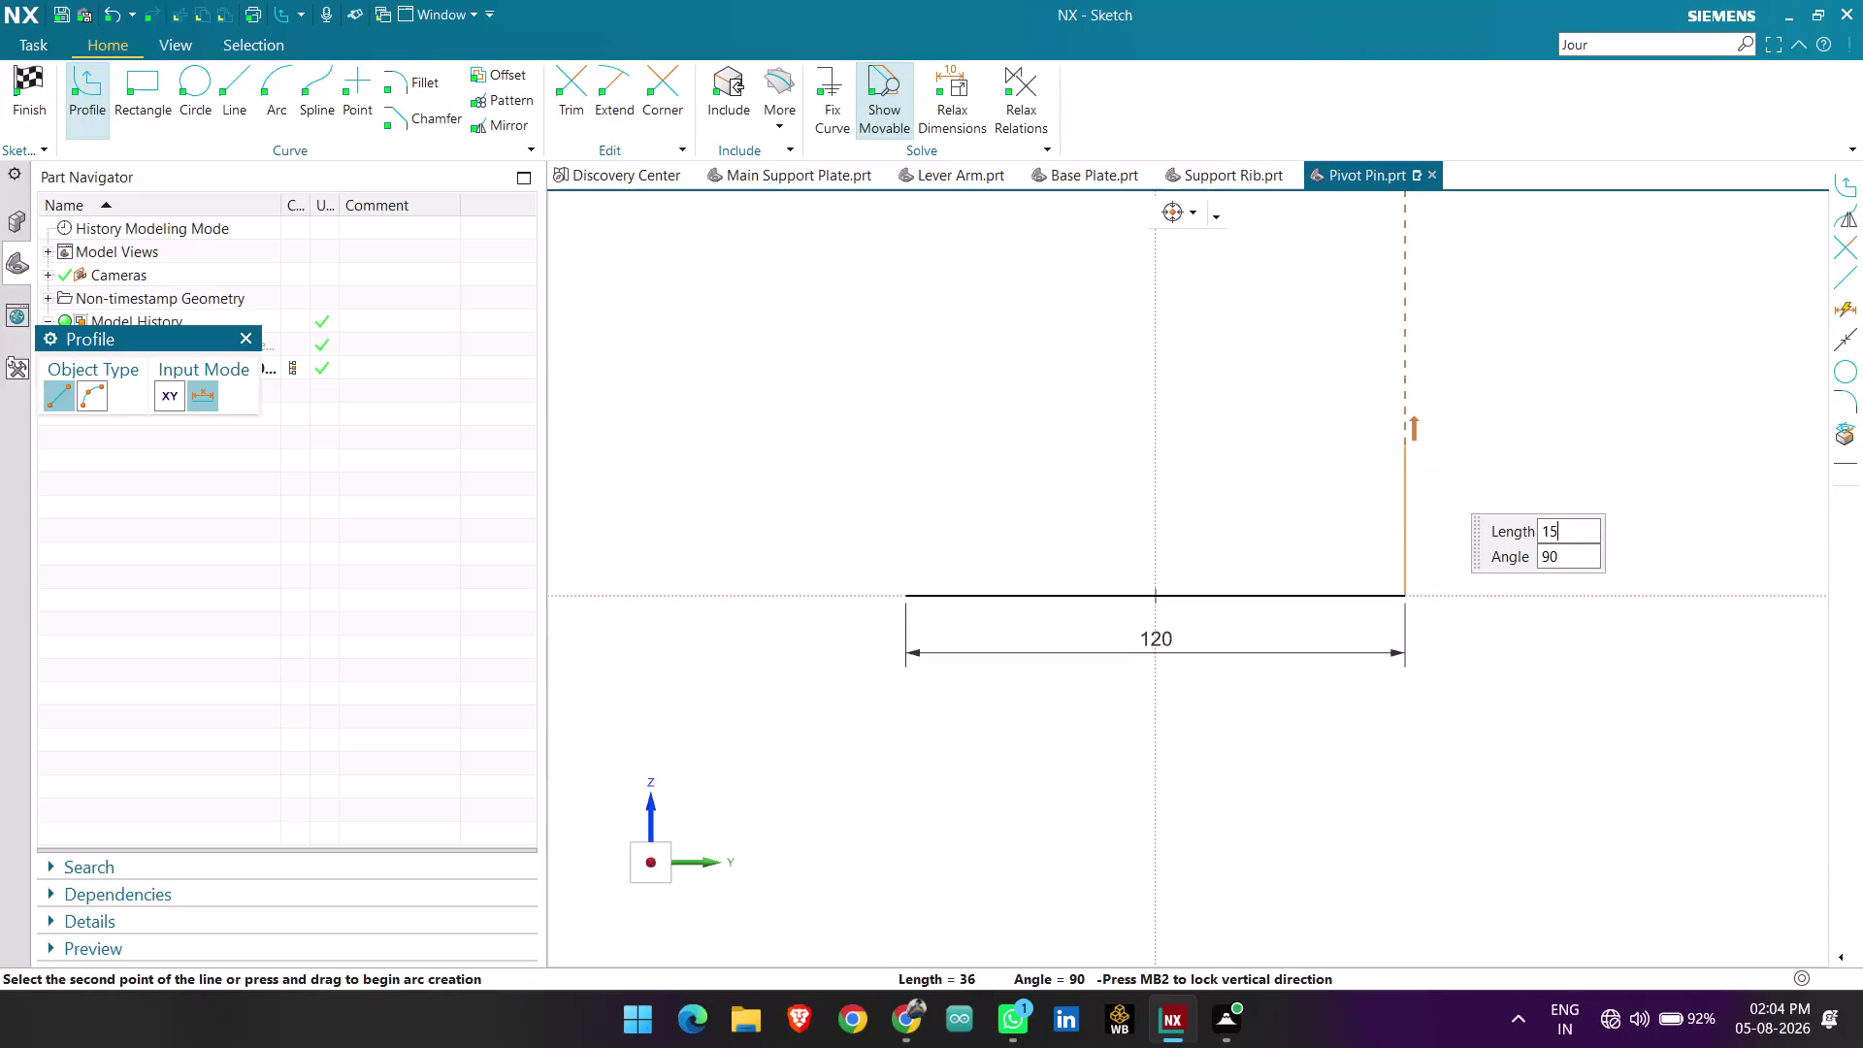
Finish the 15 mm vertical end edge and the short slanted chamfer line.
key(Return)
key(Return)
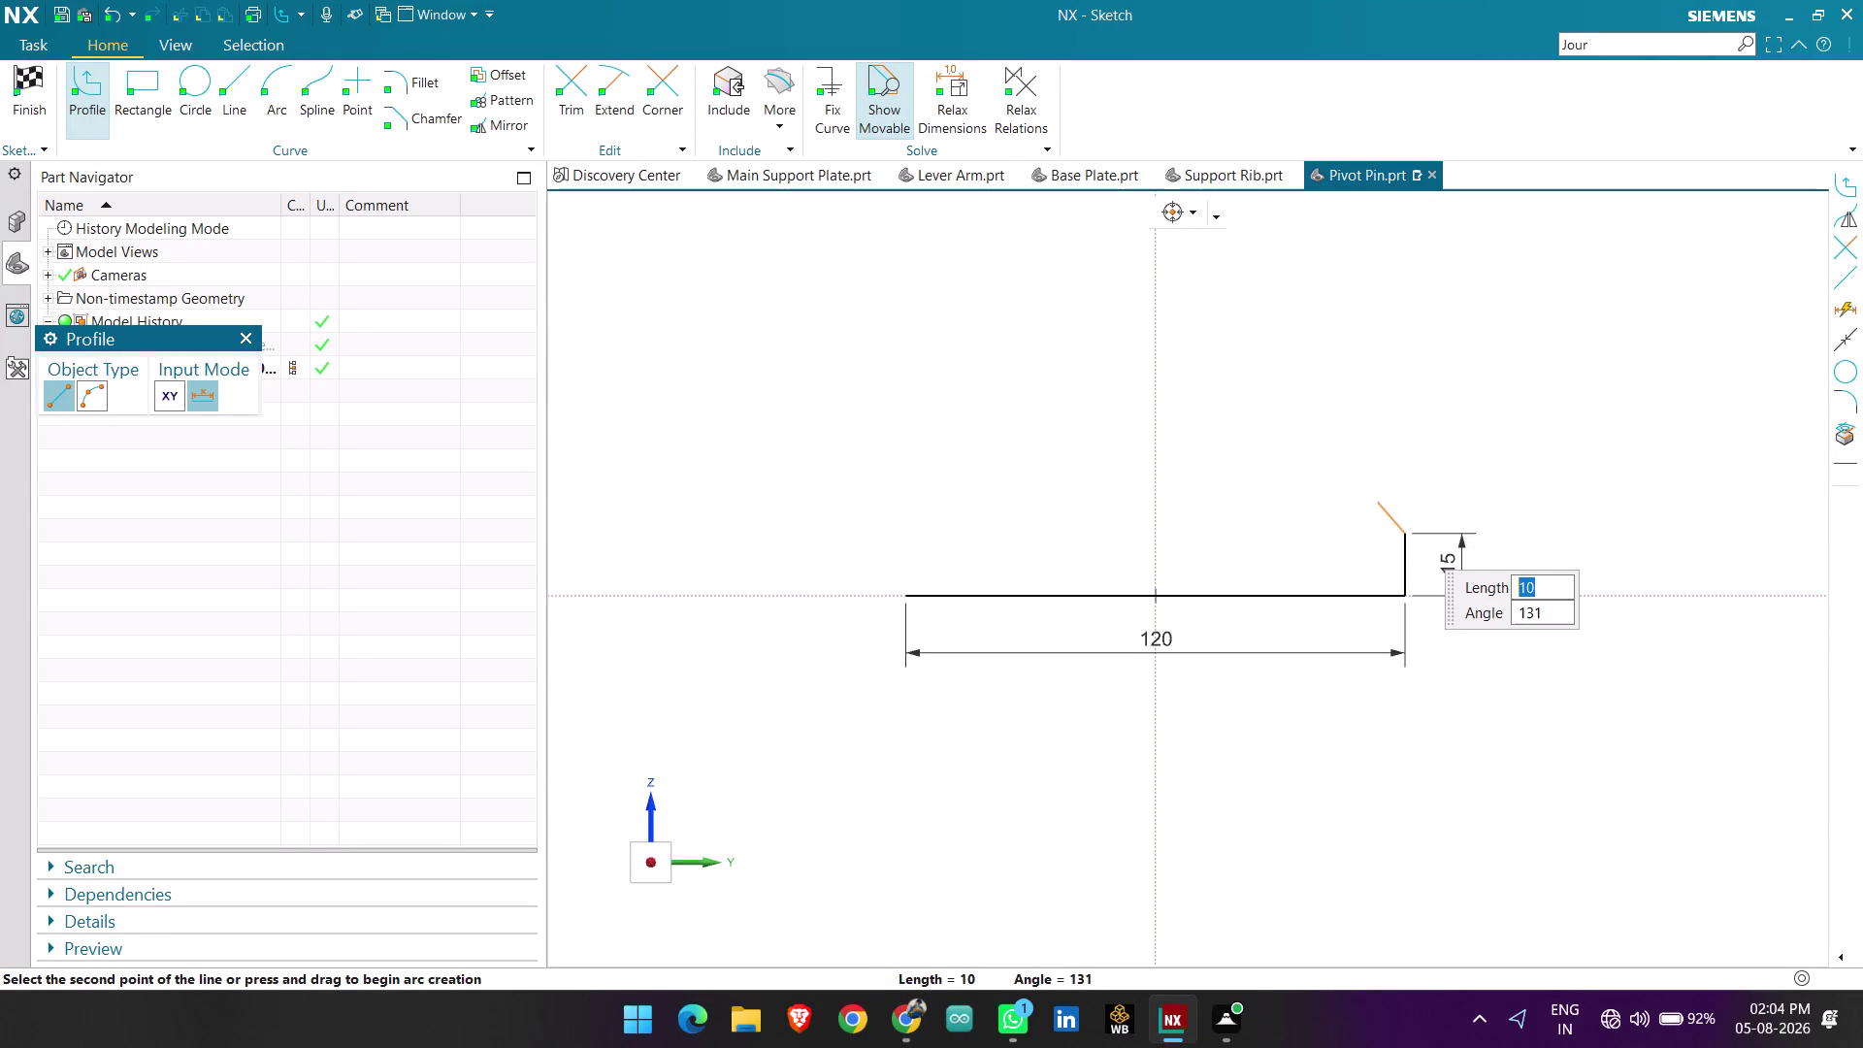
click(1376, 501)
key(Escape)
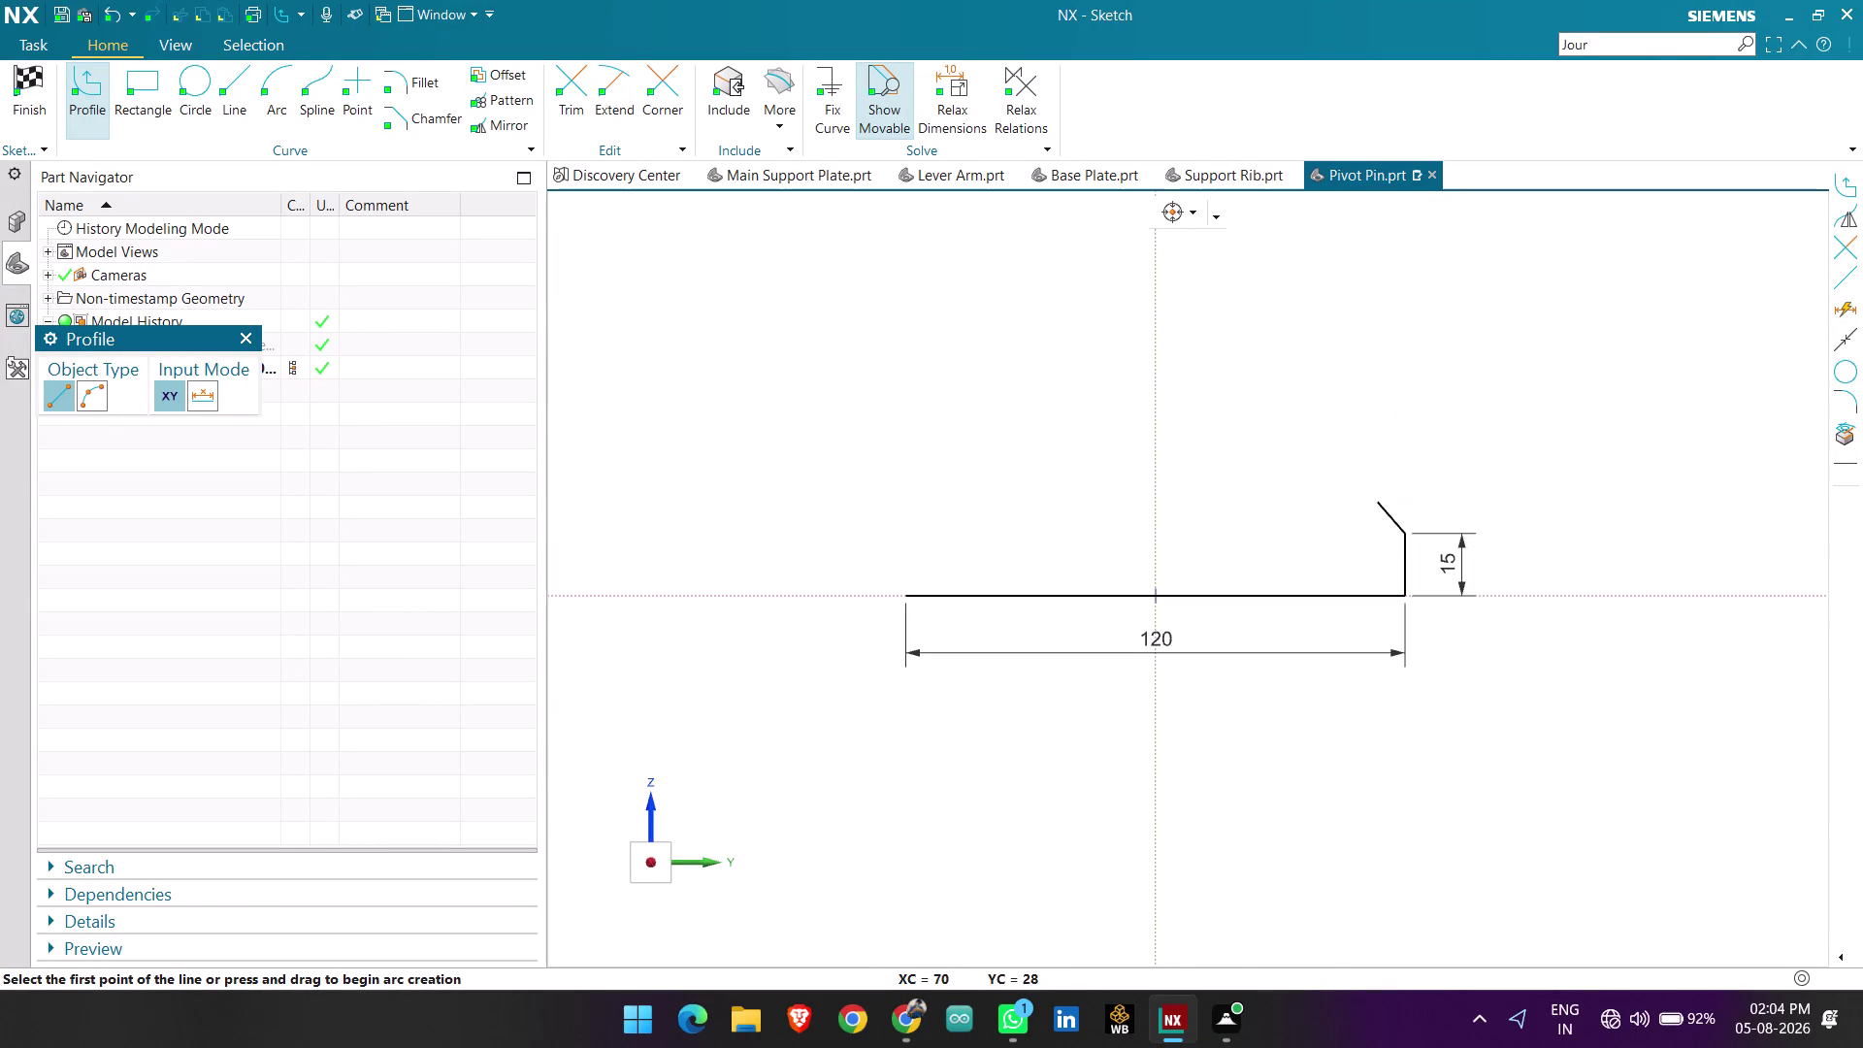
key(Escape)
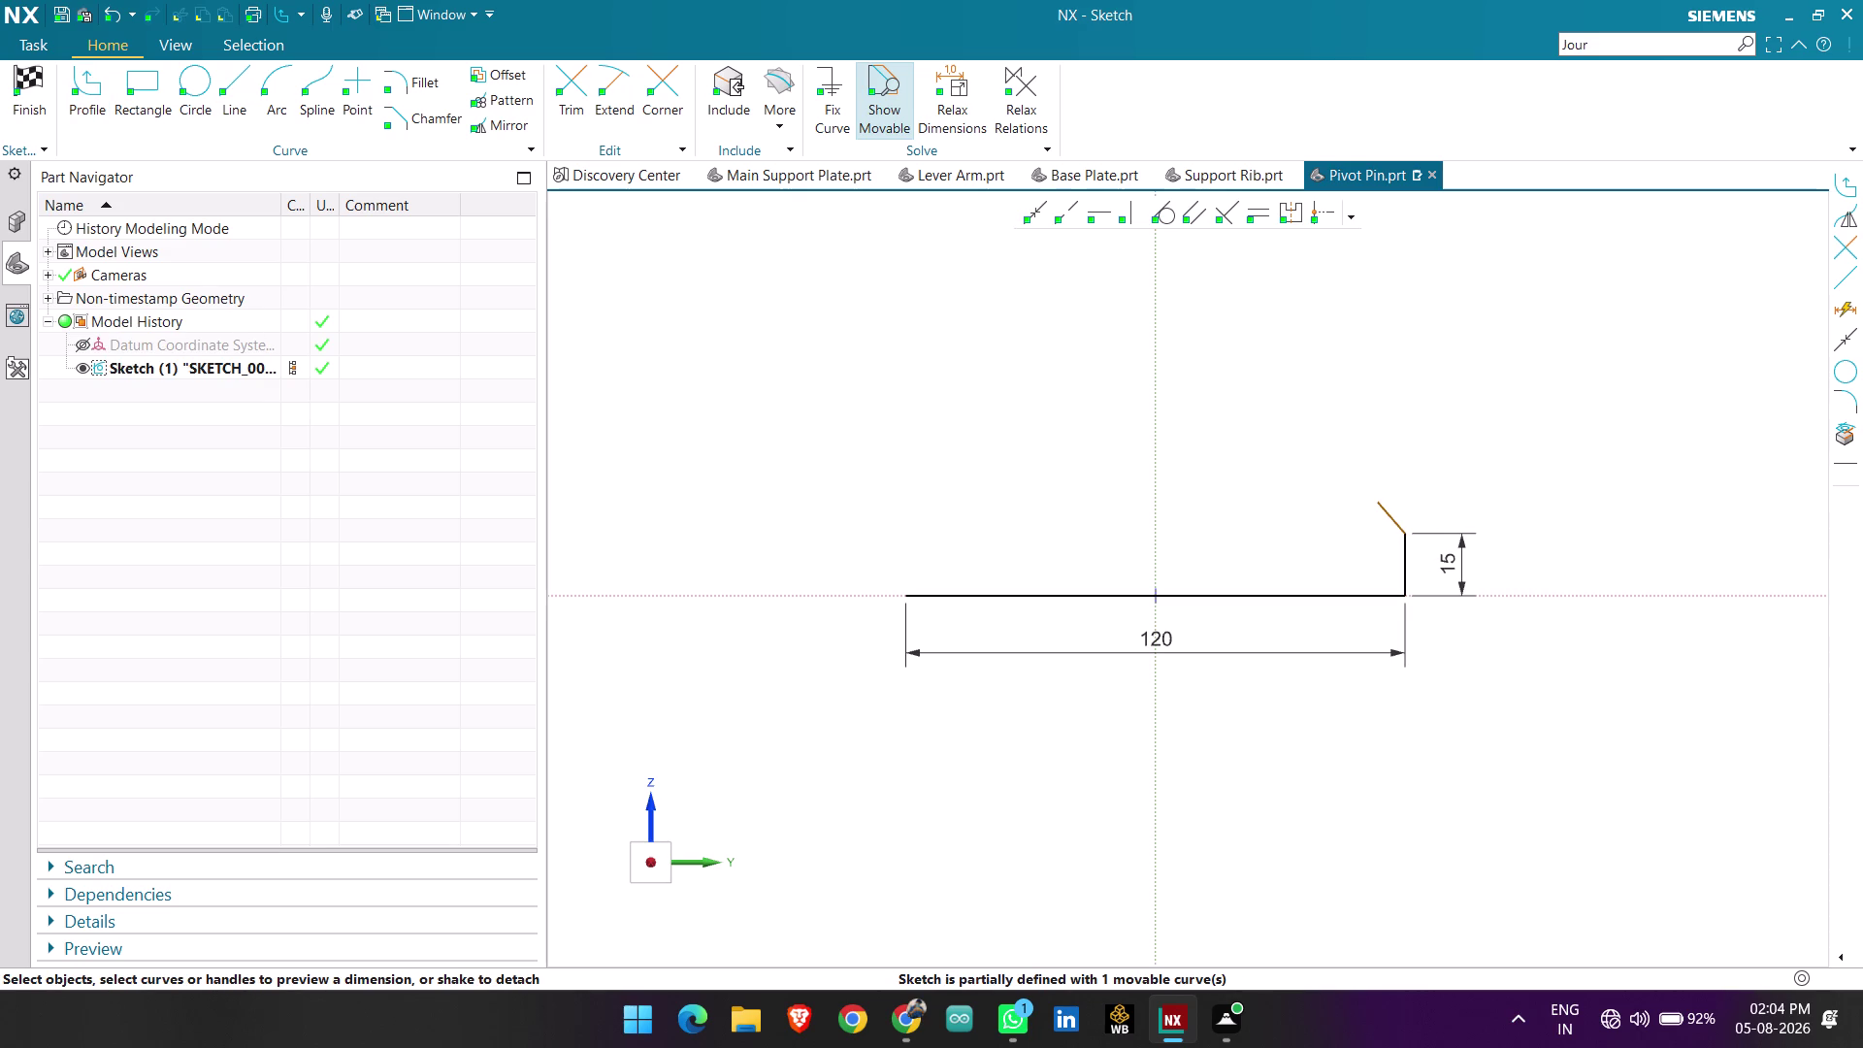
Draw a vertical line rising from the 15 mm edge and convert it to a reference line.
scroll(up, 3)
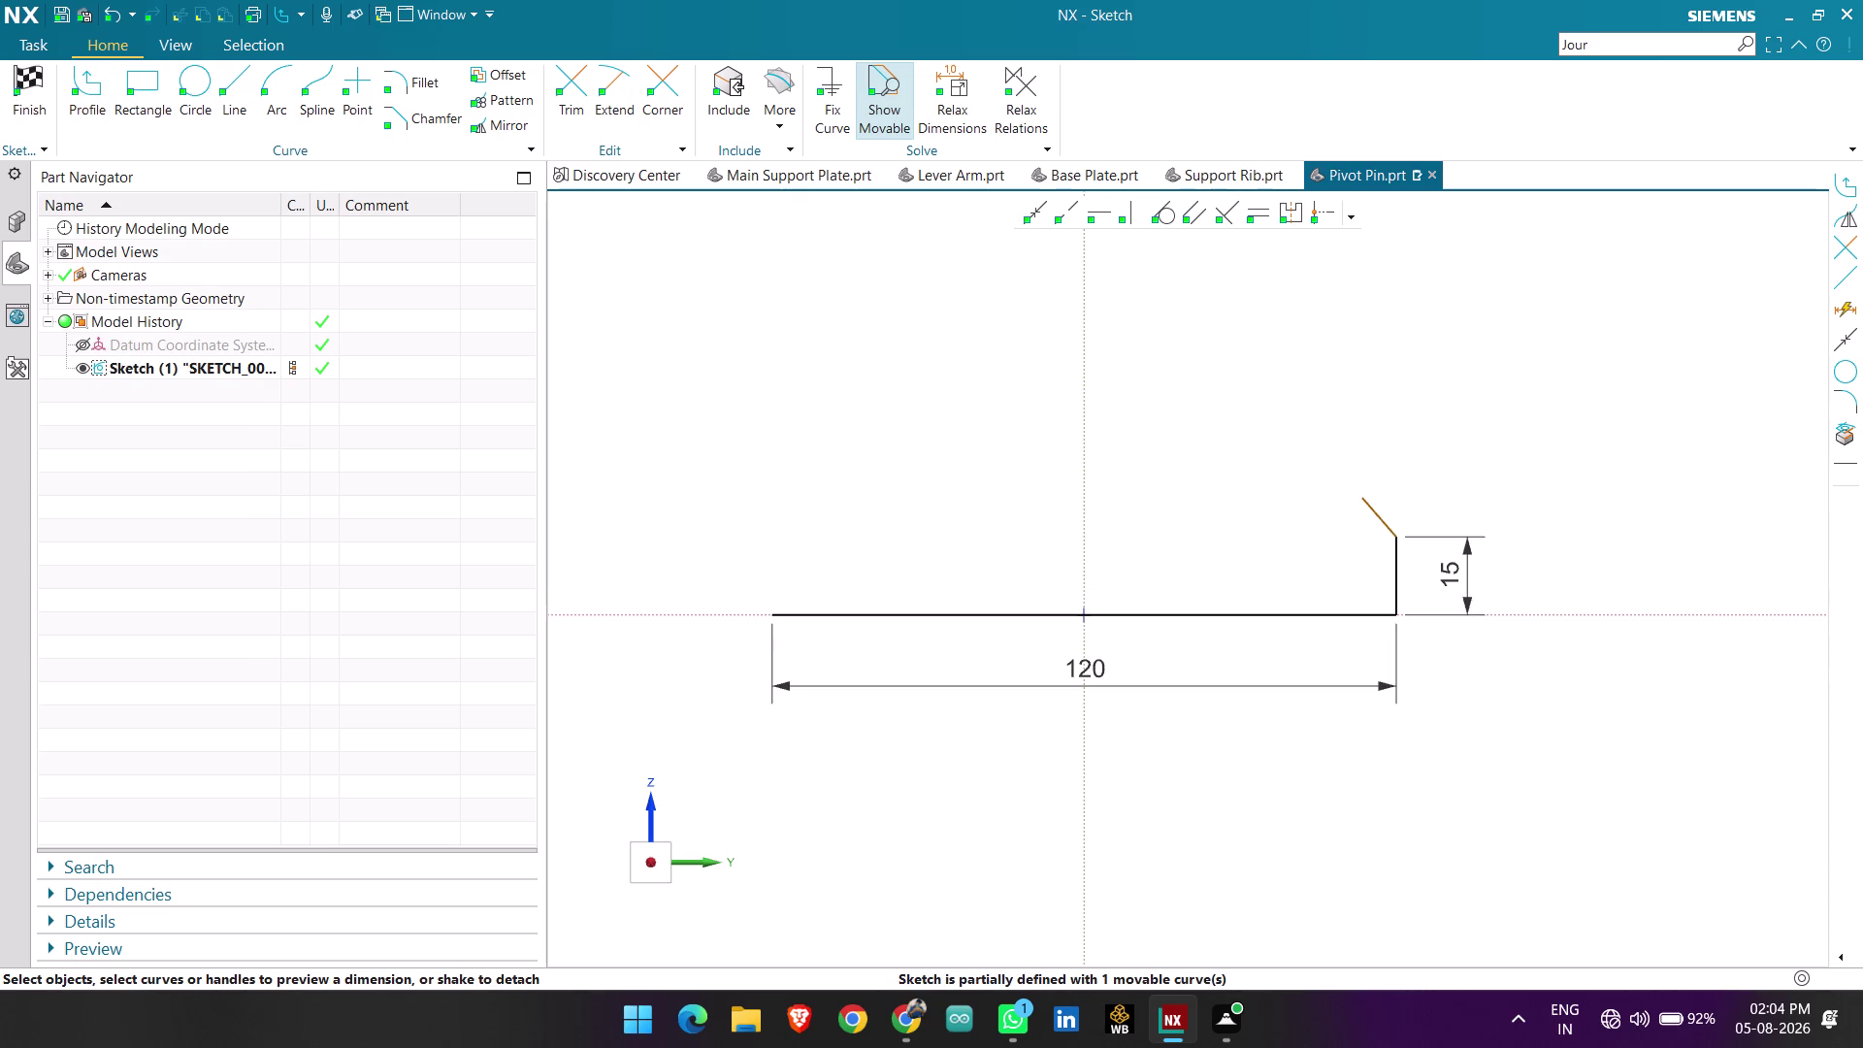
click(245, 92)
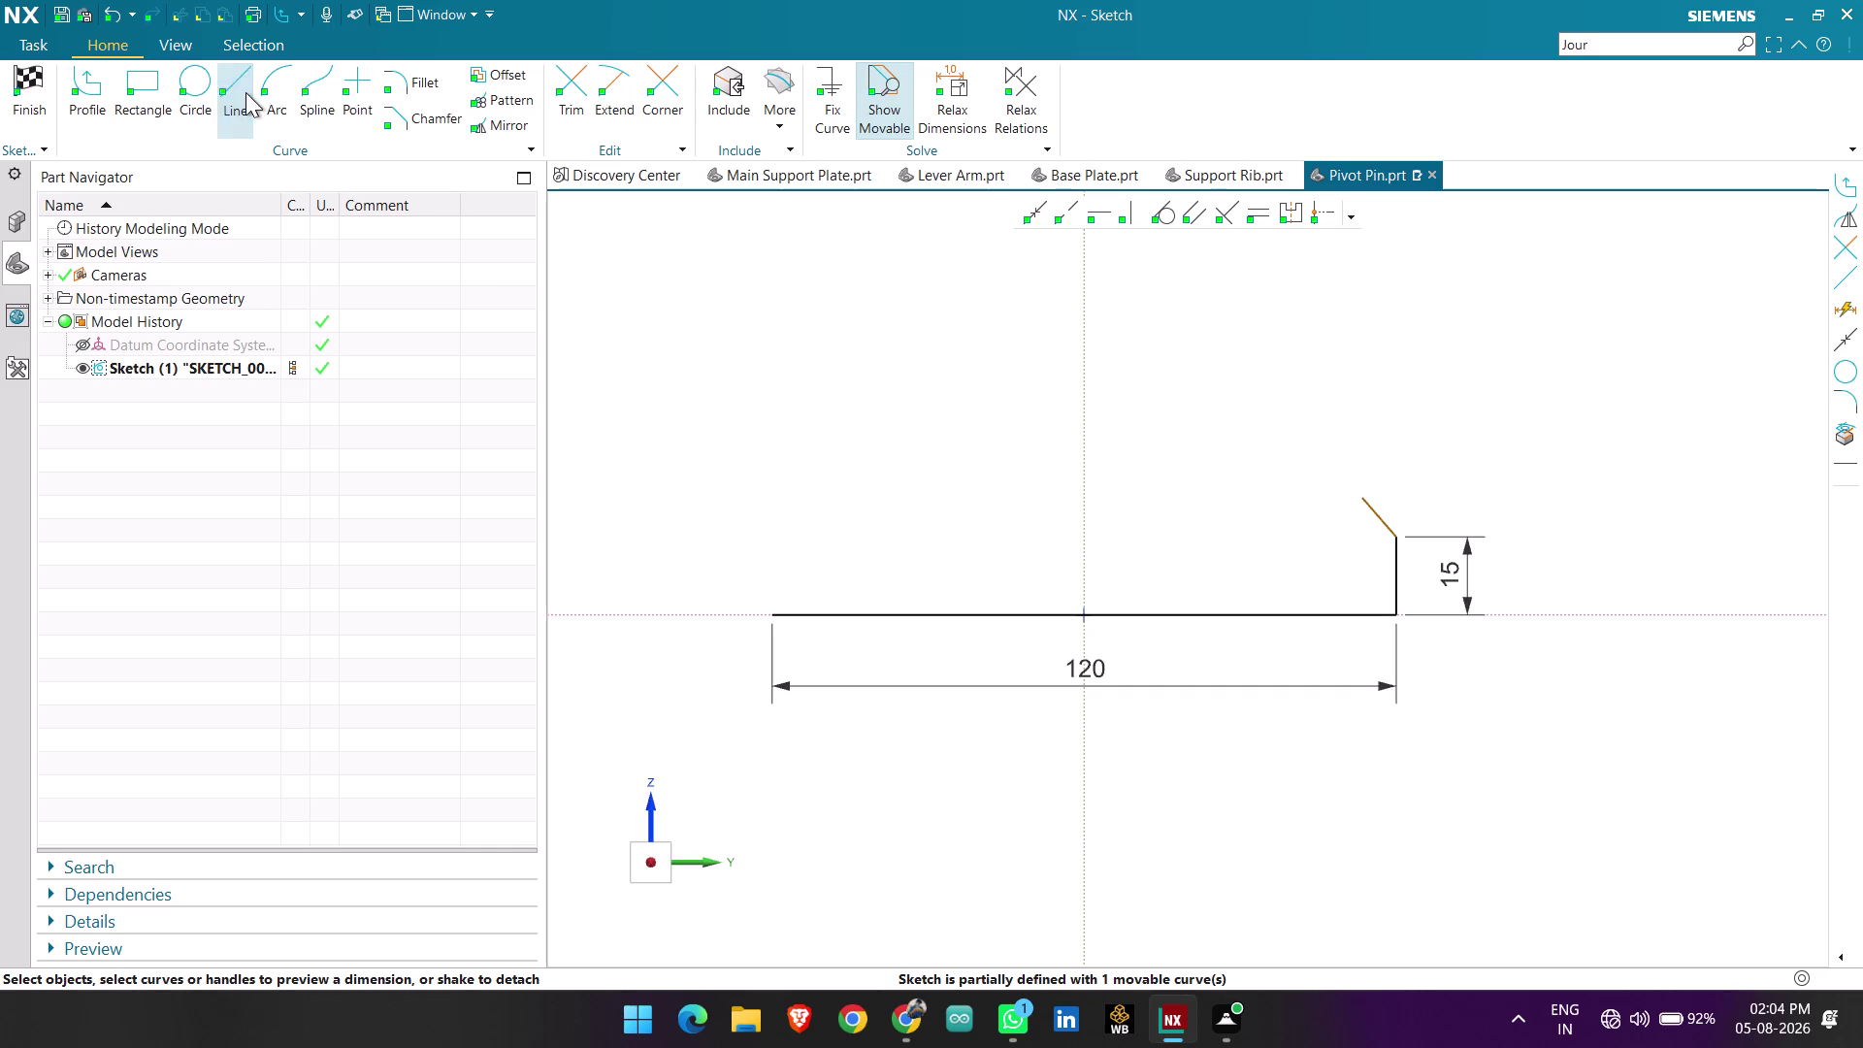
click(1398, 615)
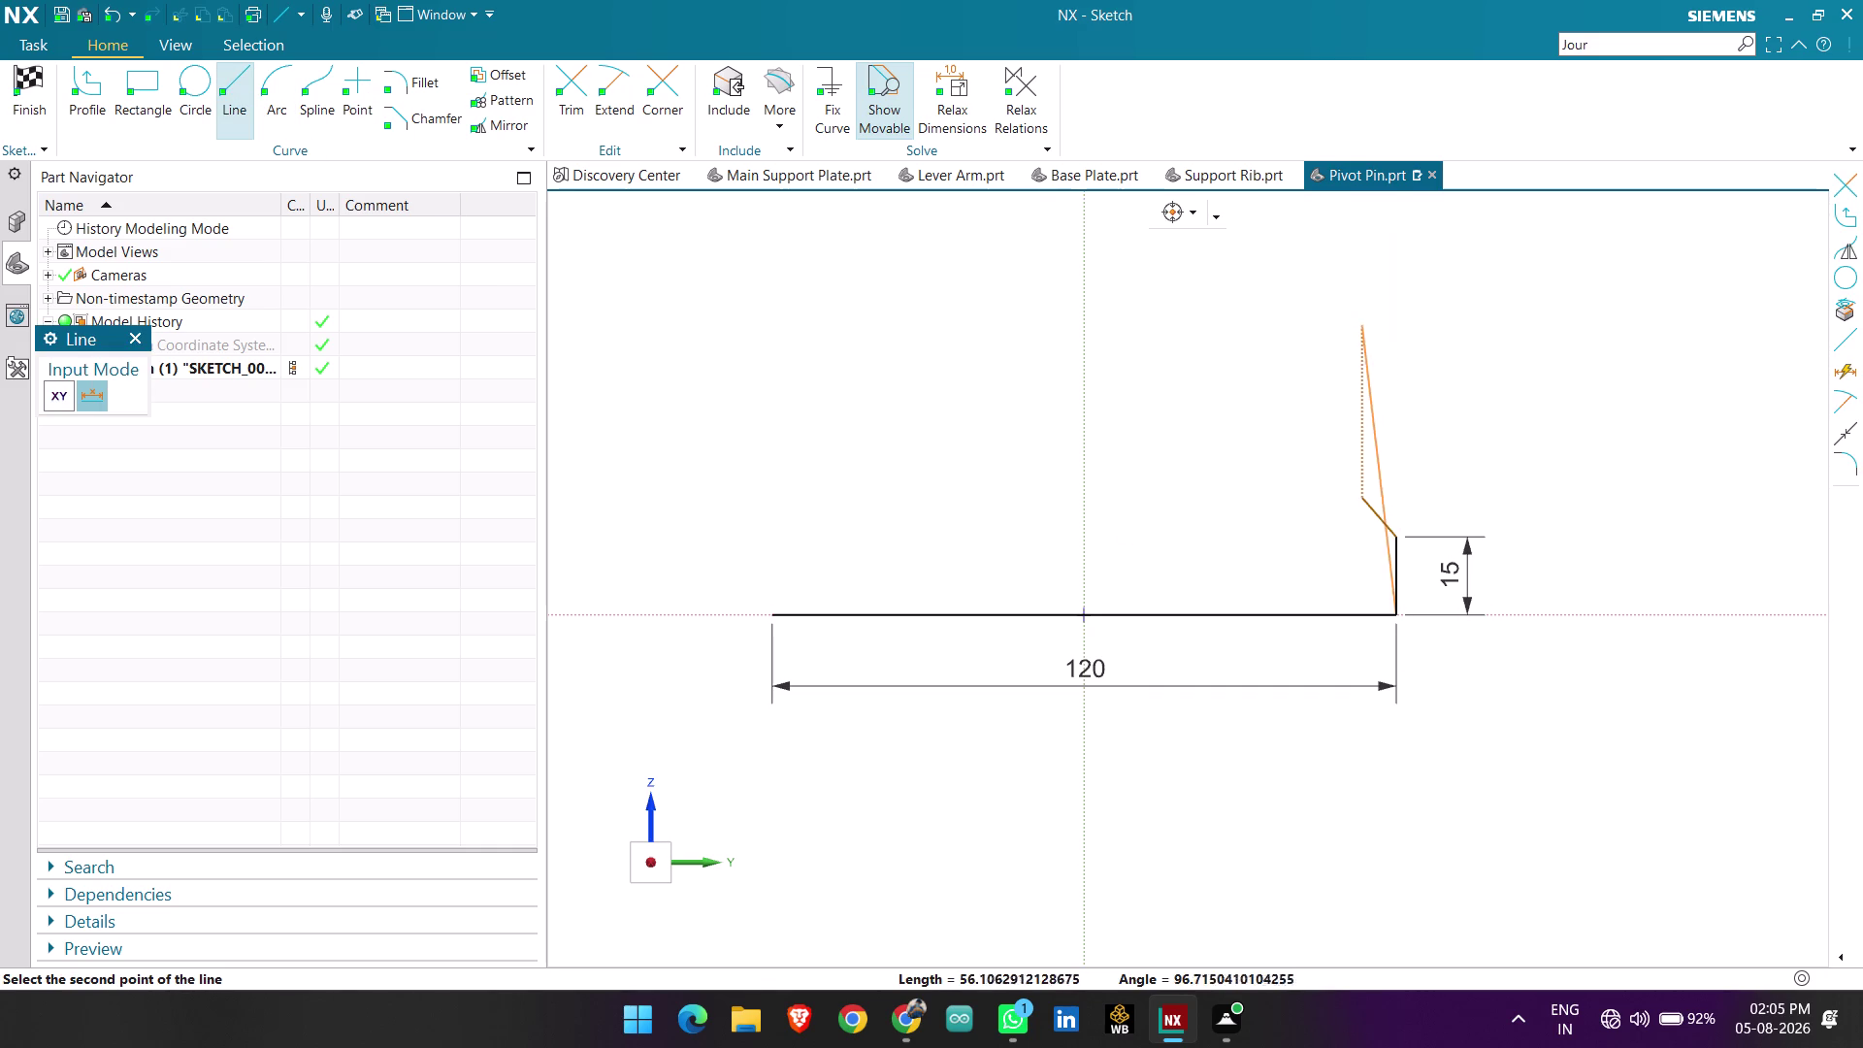
click(1385, 319)
key(Escape)
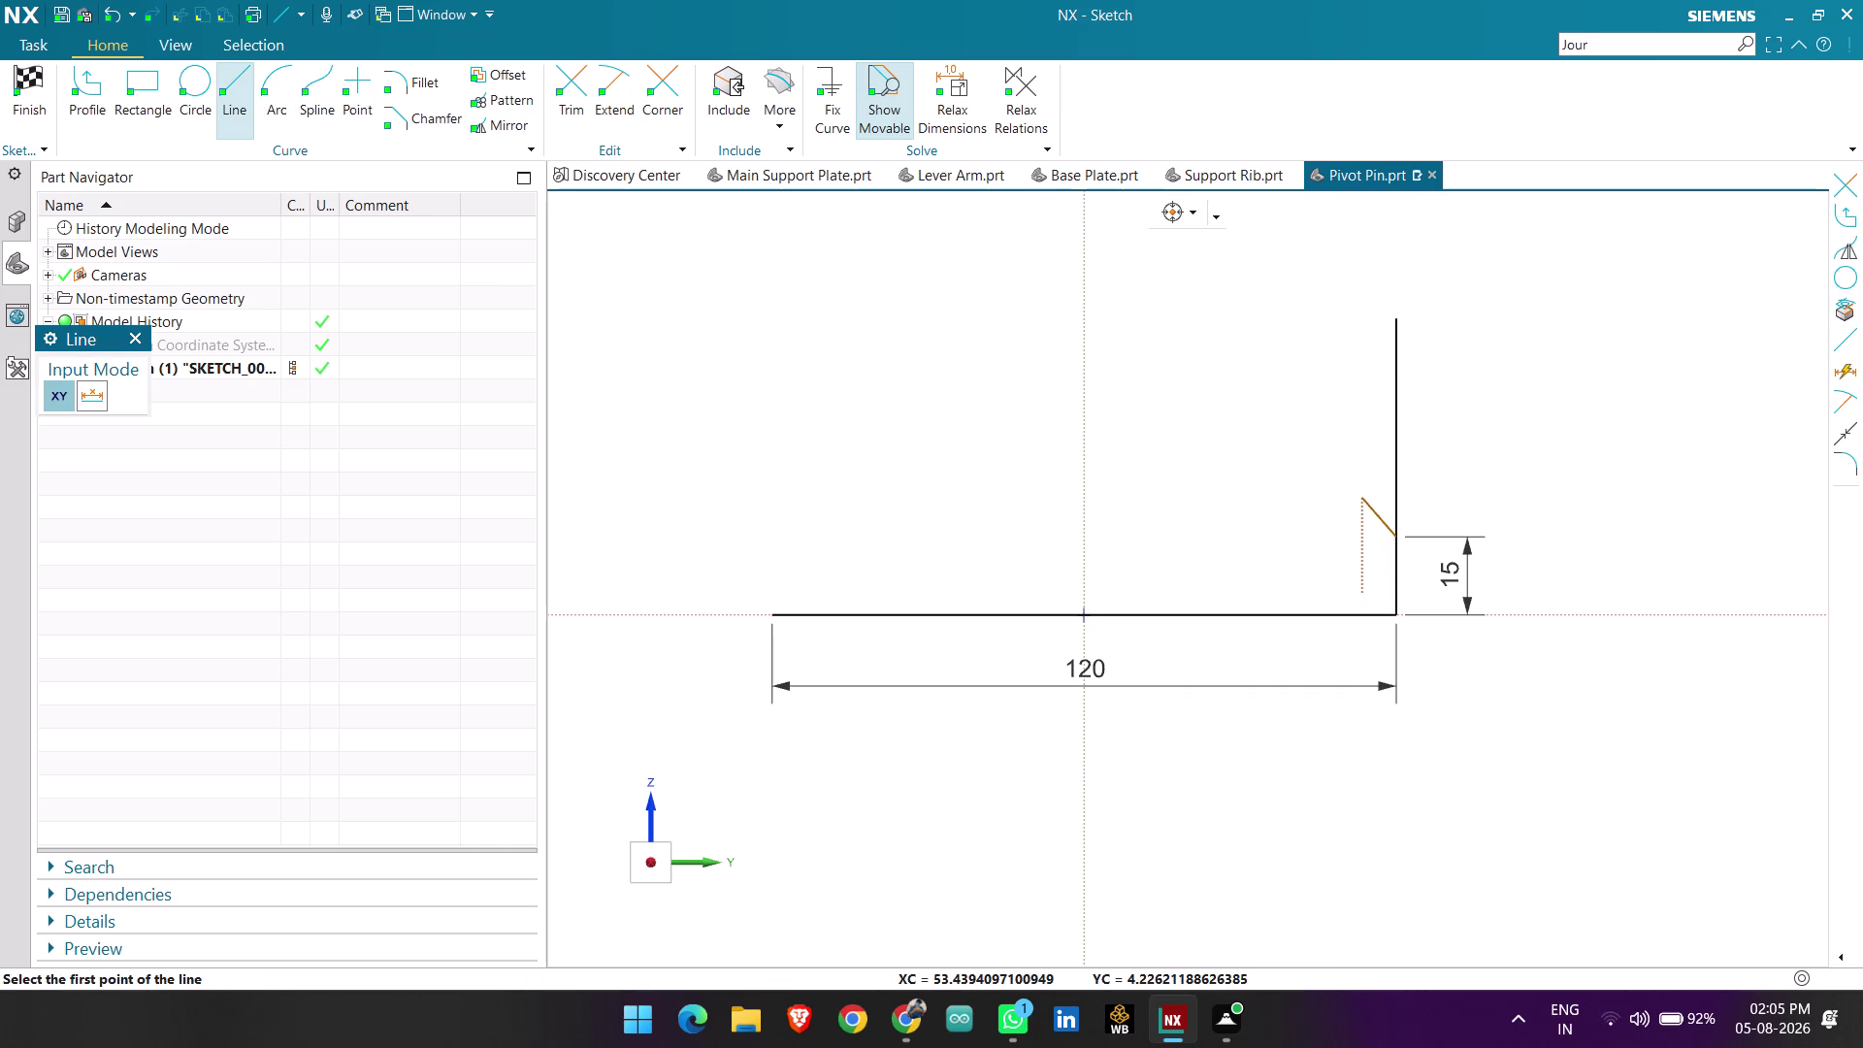
right_click(1392, 451)
click(1418, 421)
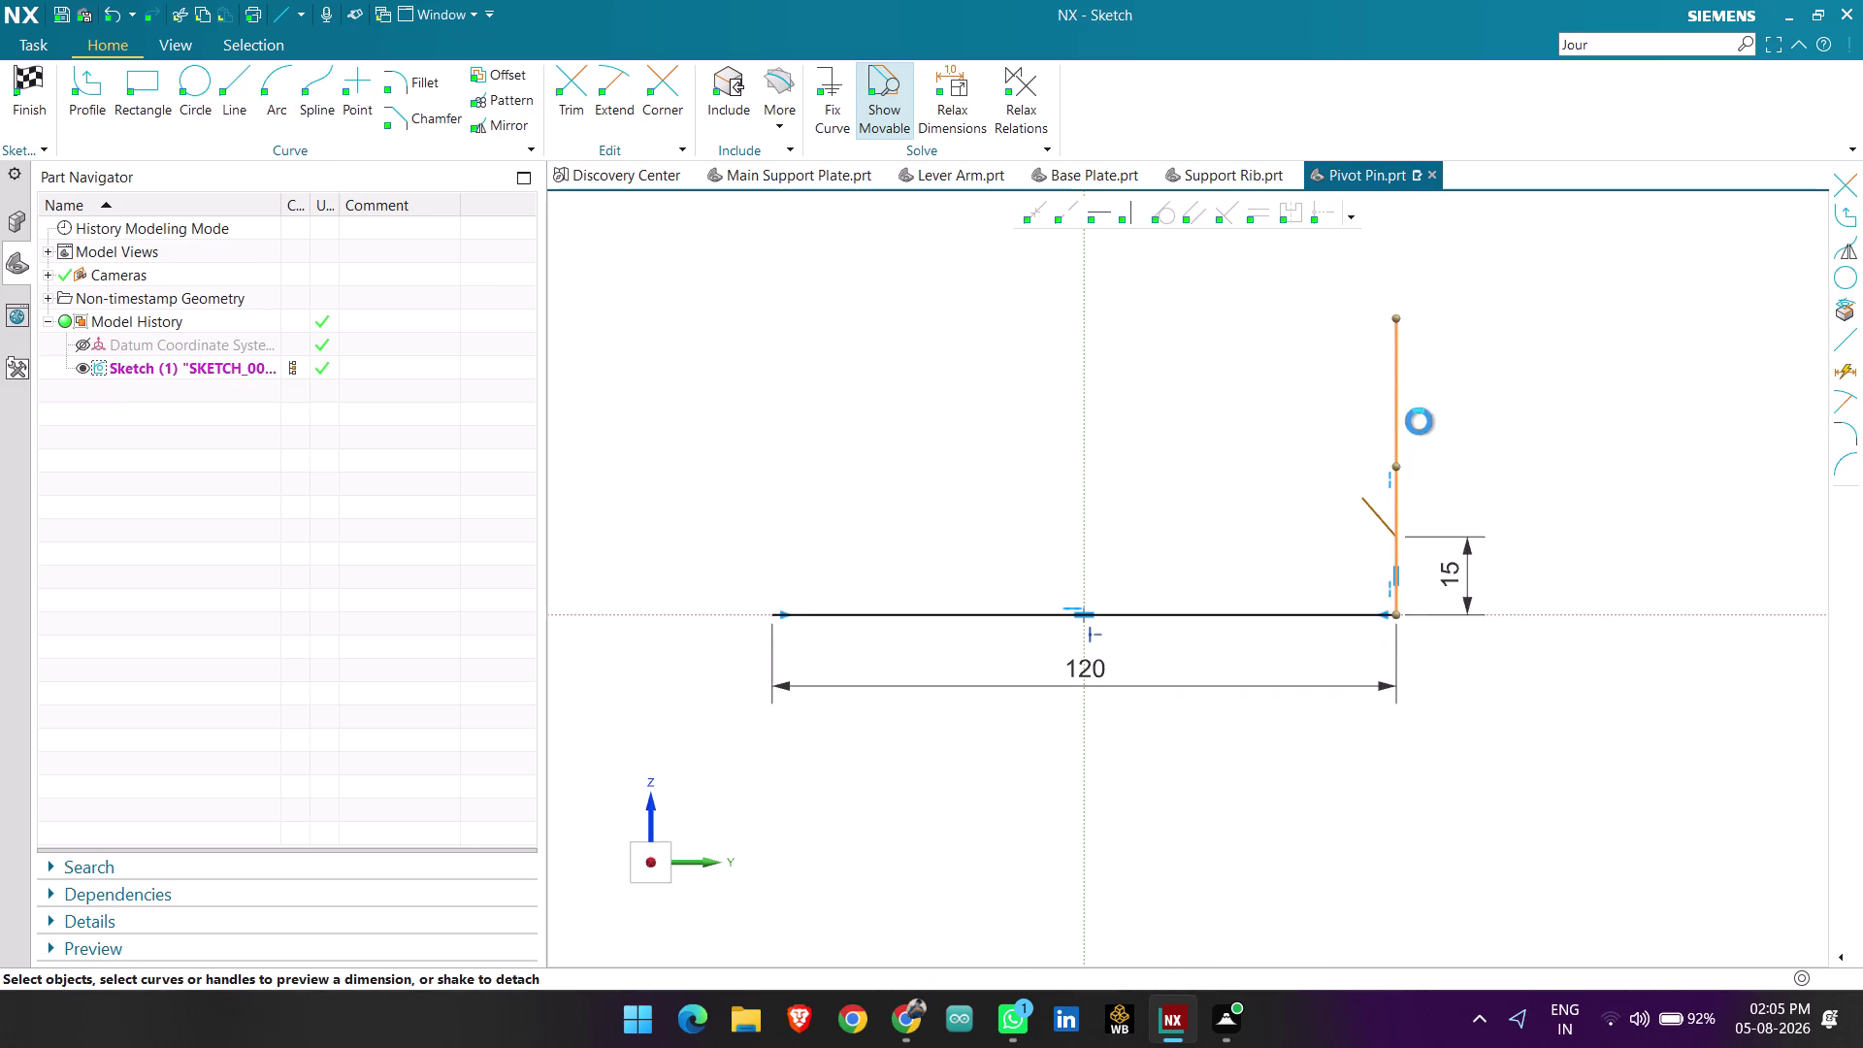
key(d)
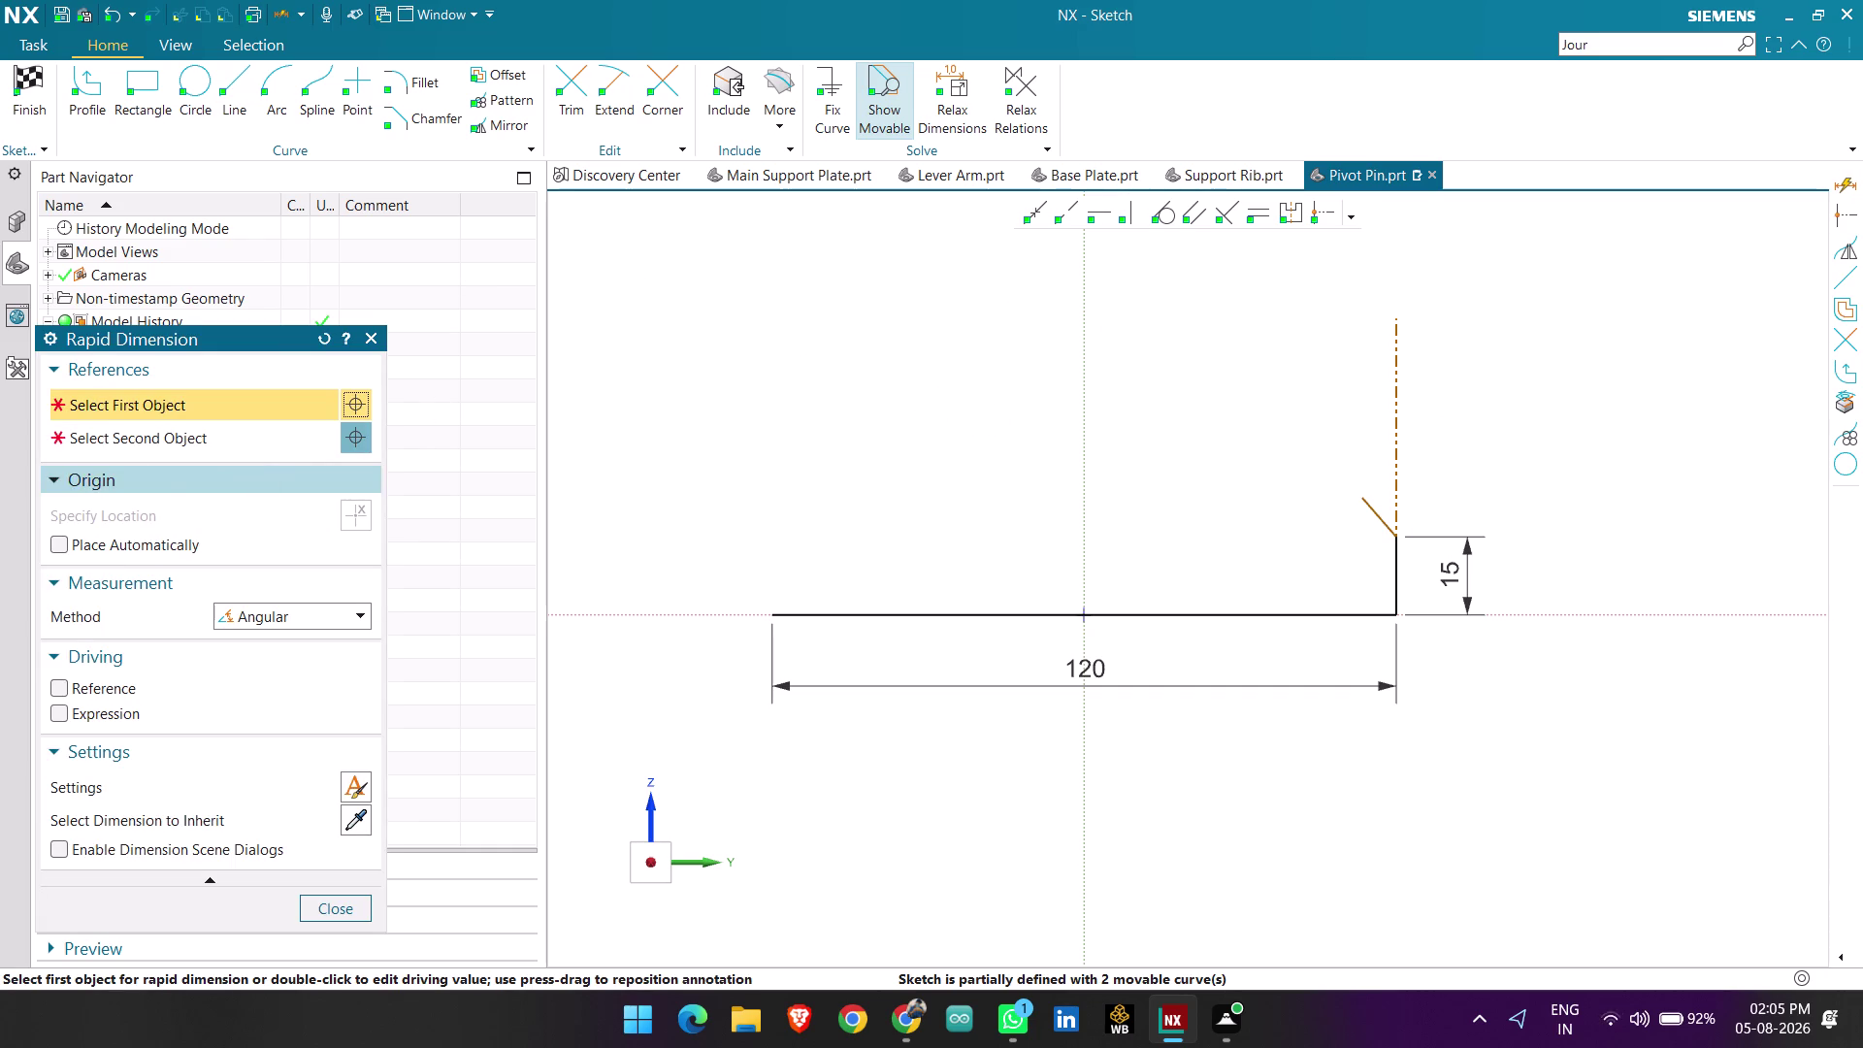
Dimension the angle between the chamfer edge and the vertical reference line, setting it to 45°.
scroll(up, 3)
click(1288, 483)
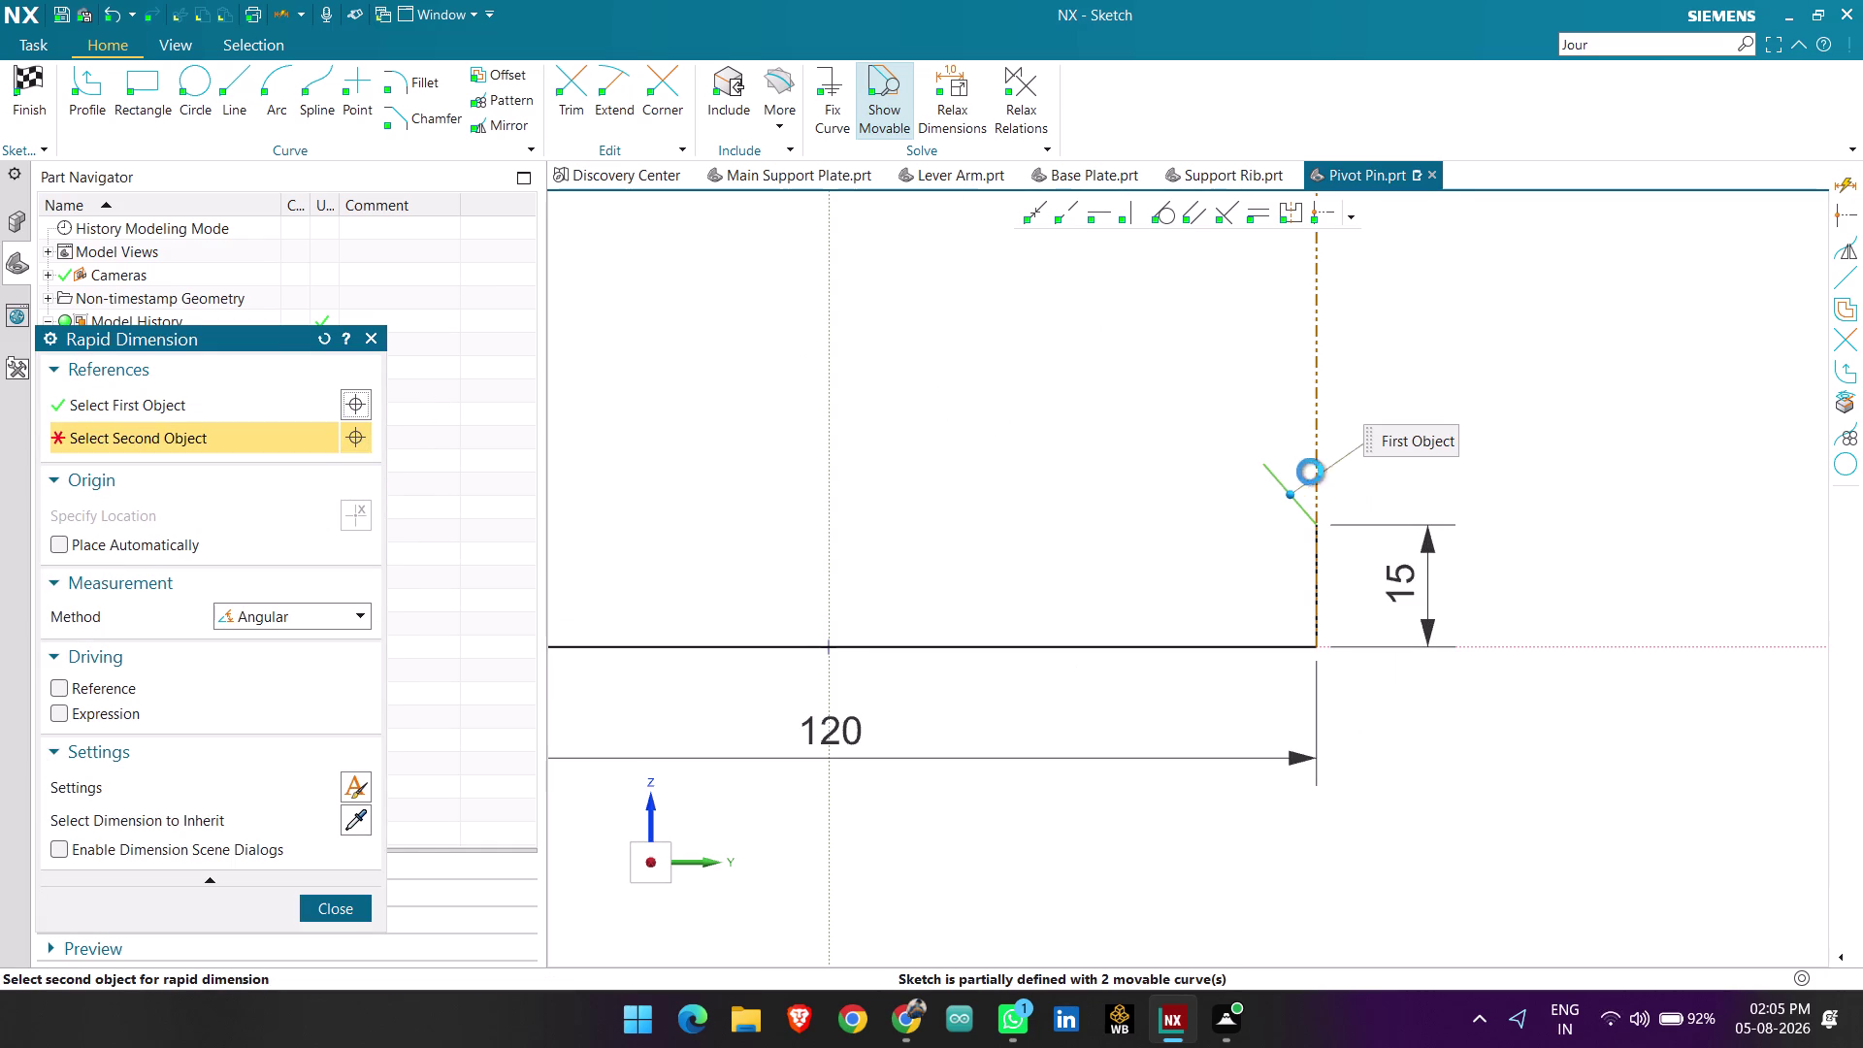
click(1317, 459)
click(1281, 403)
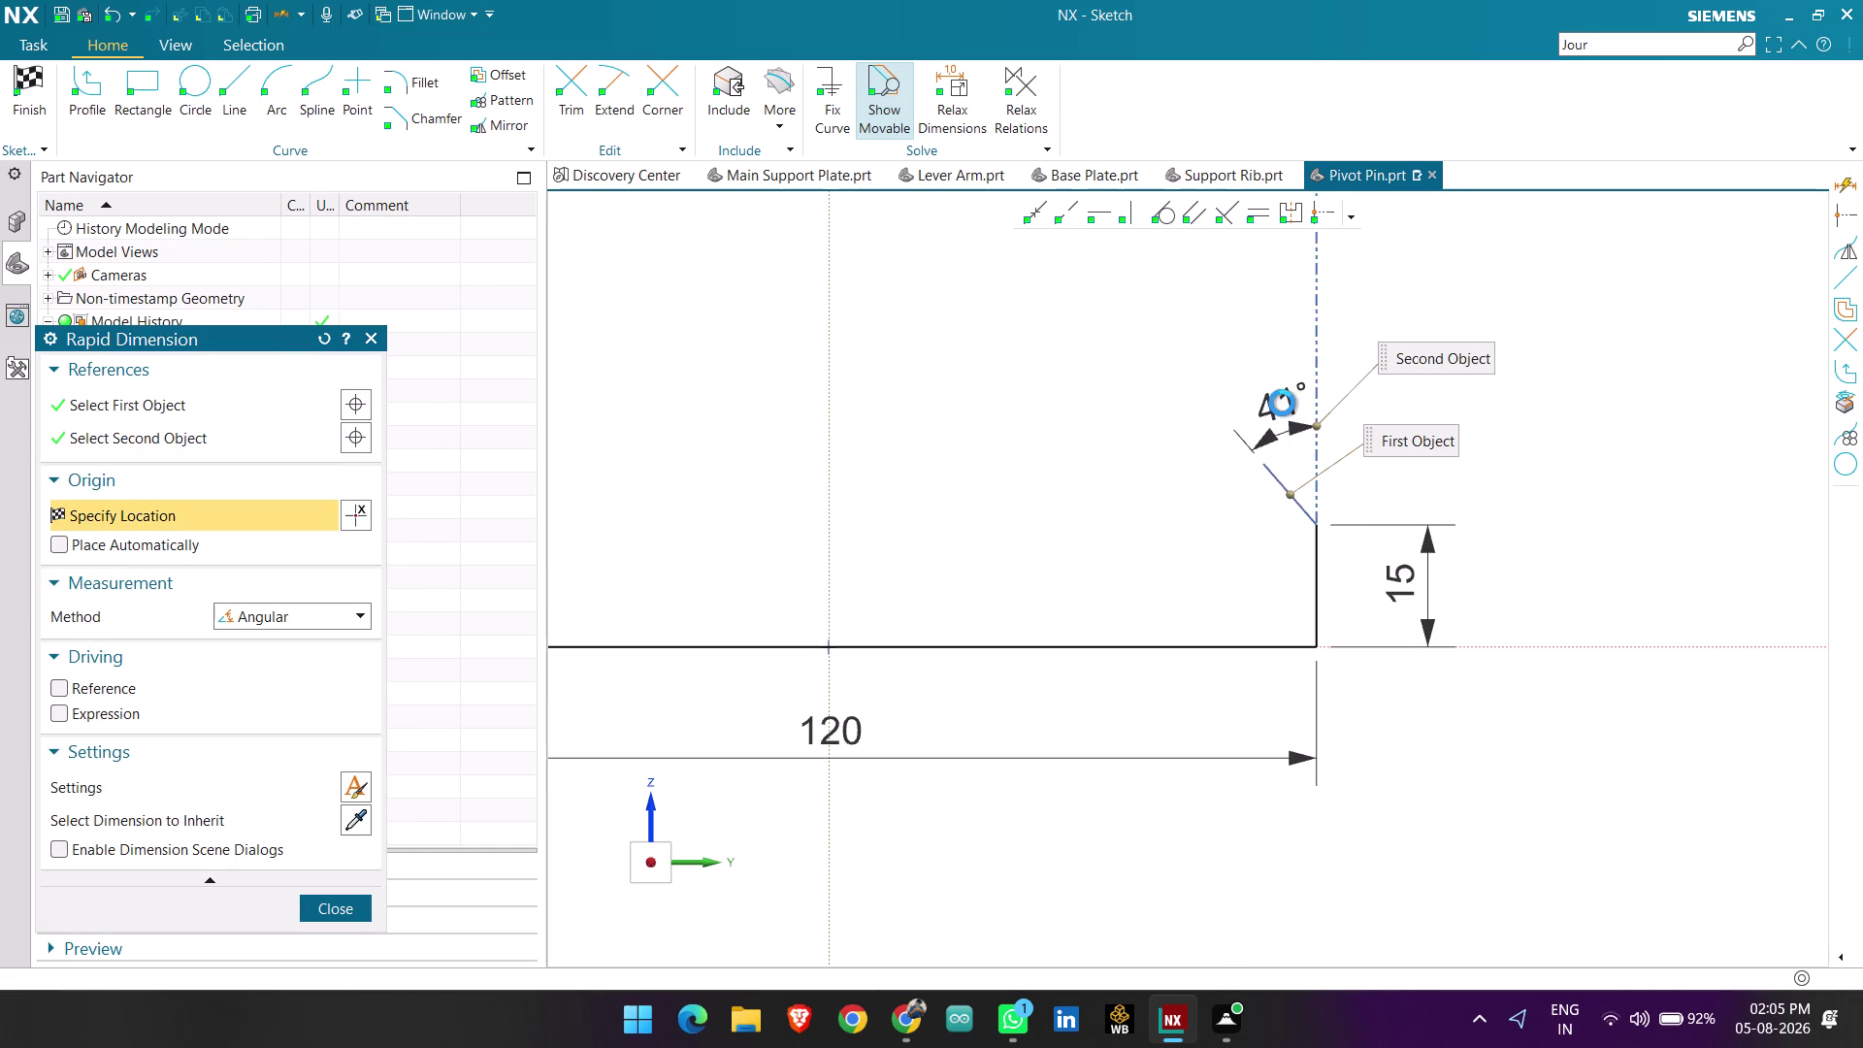
key(Escape)
double_click(1278, 398)
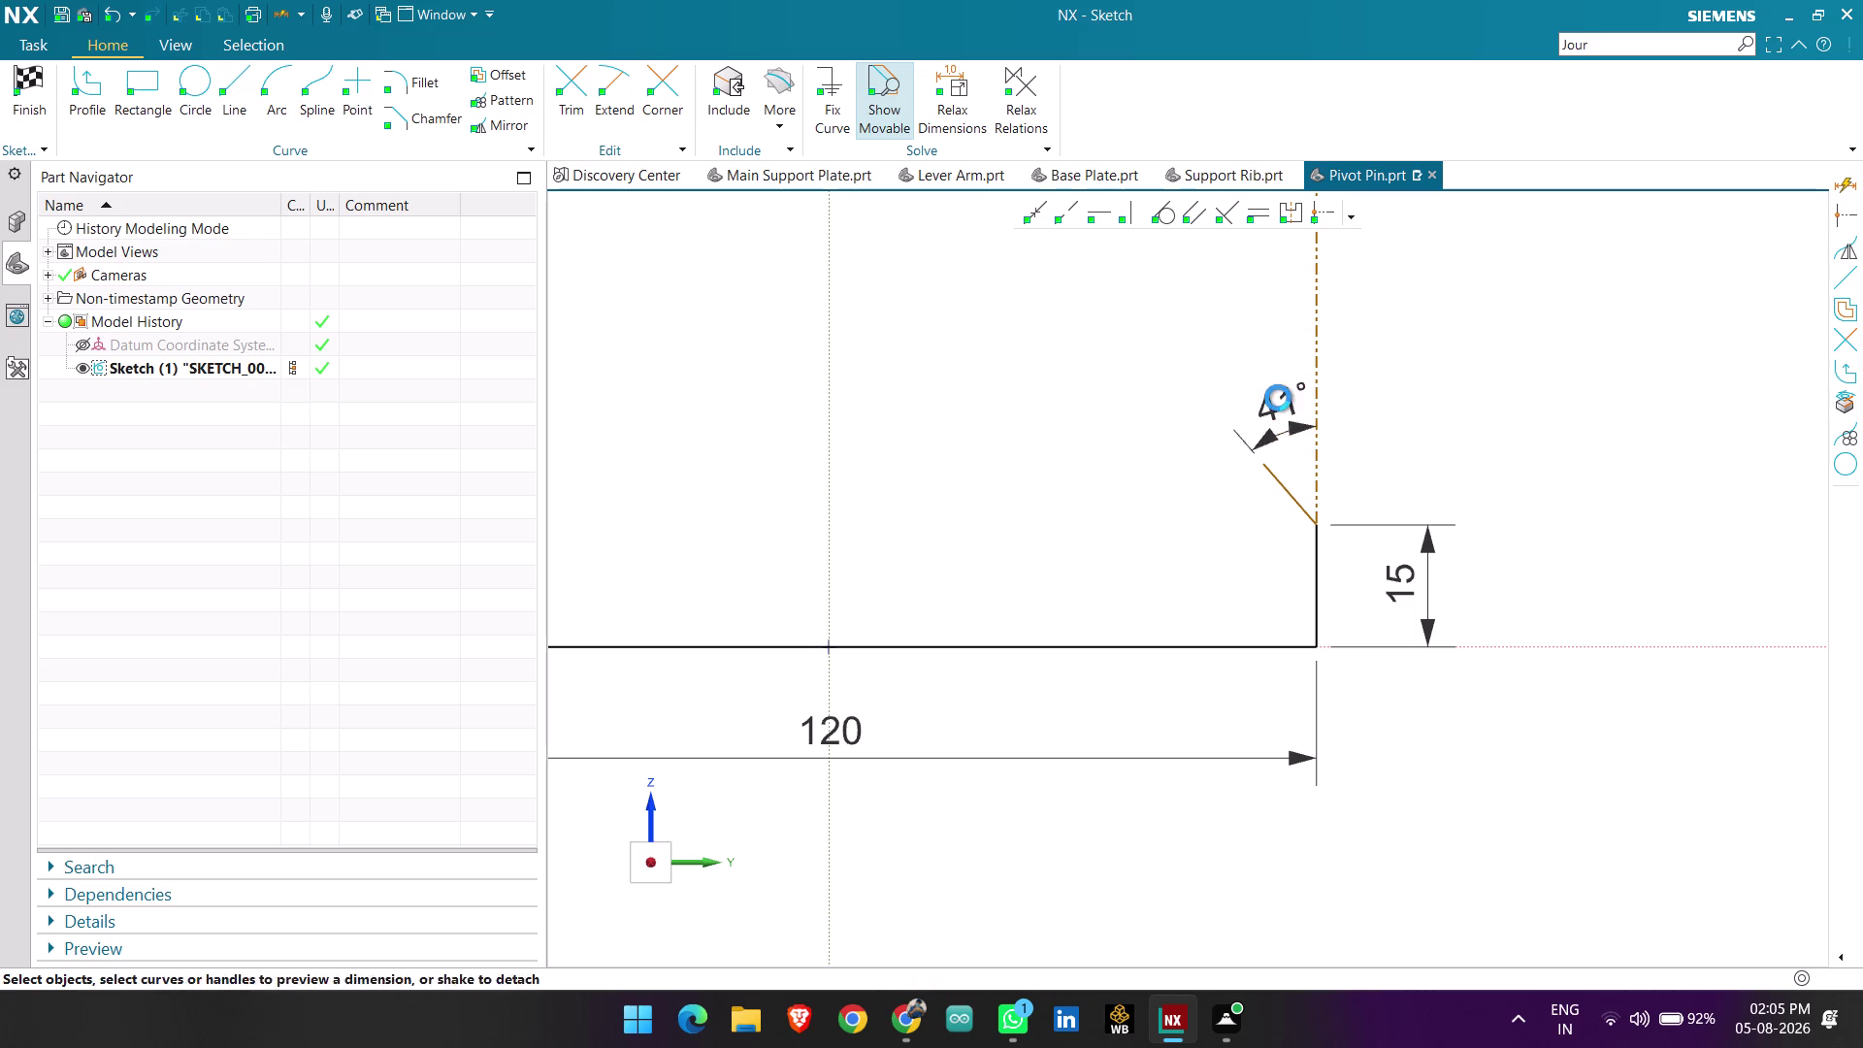
text(45)
key(Return)
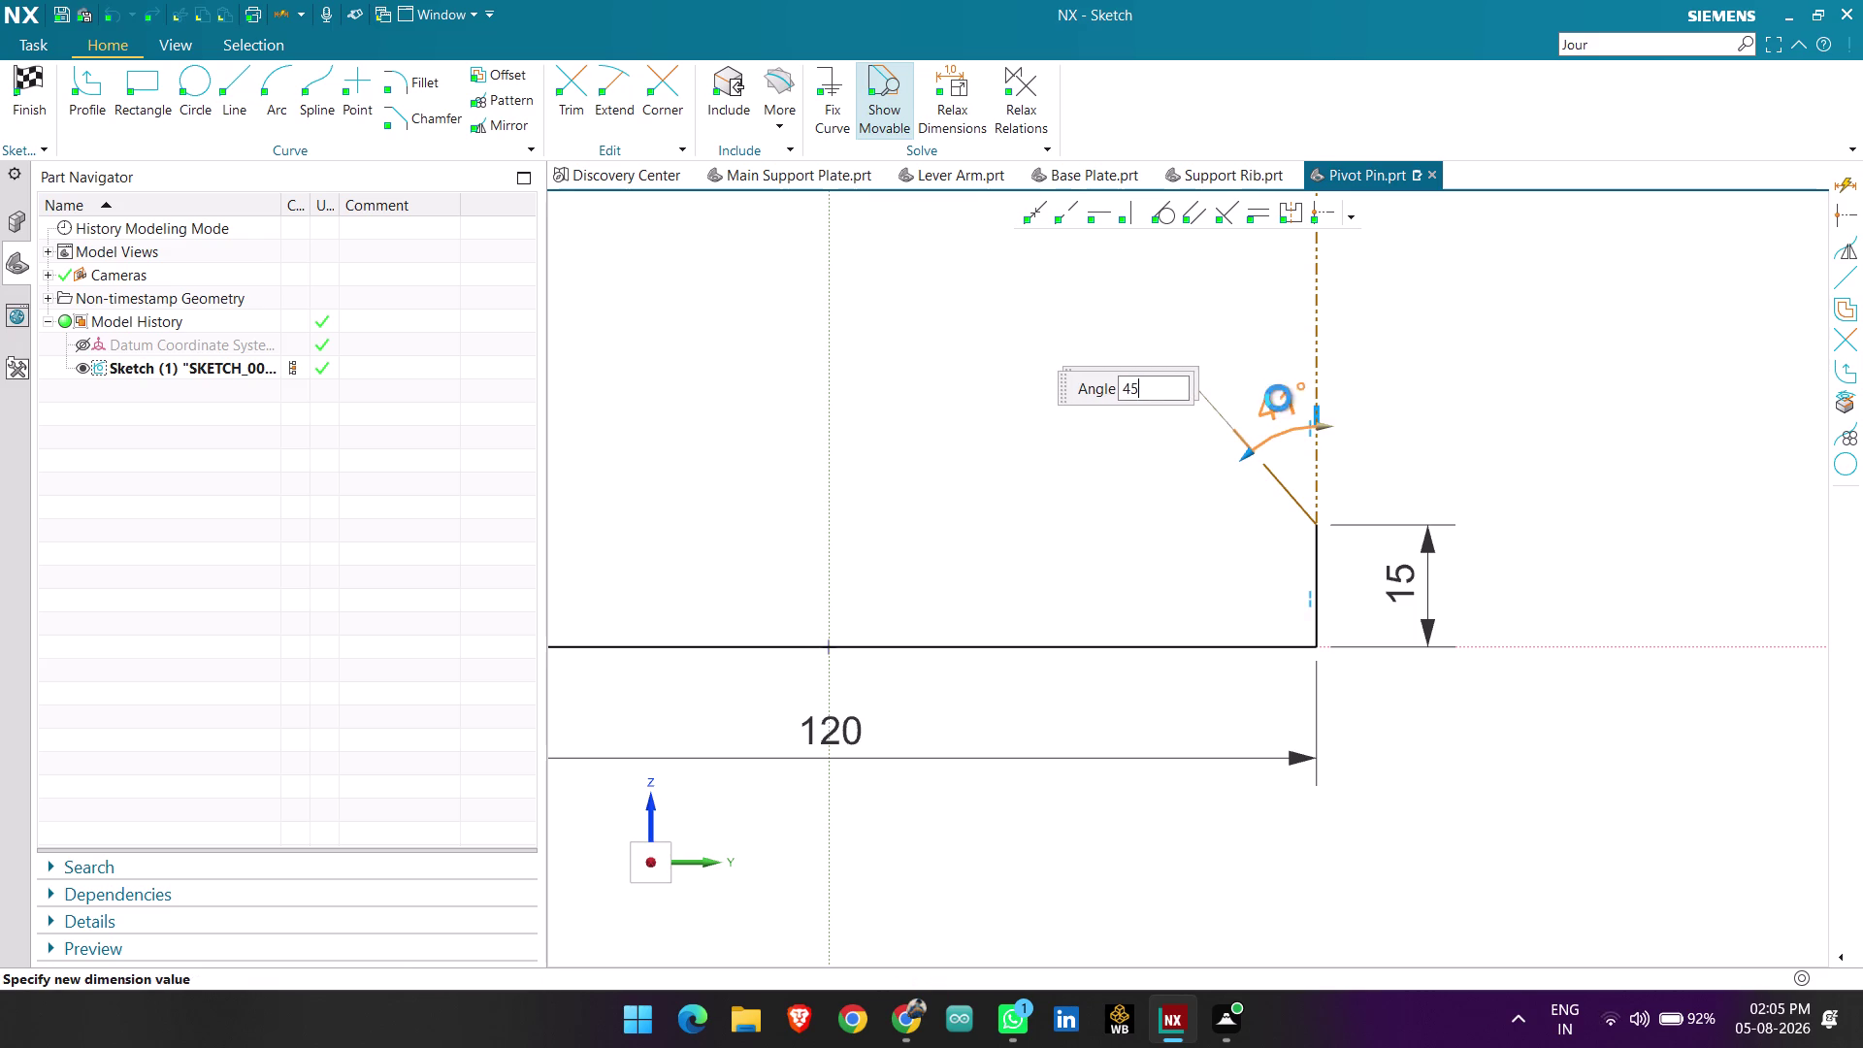
middle_click(1242, 391)
scroll(down, 3)
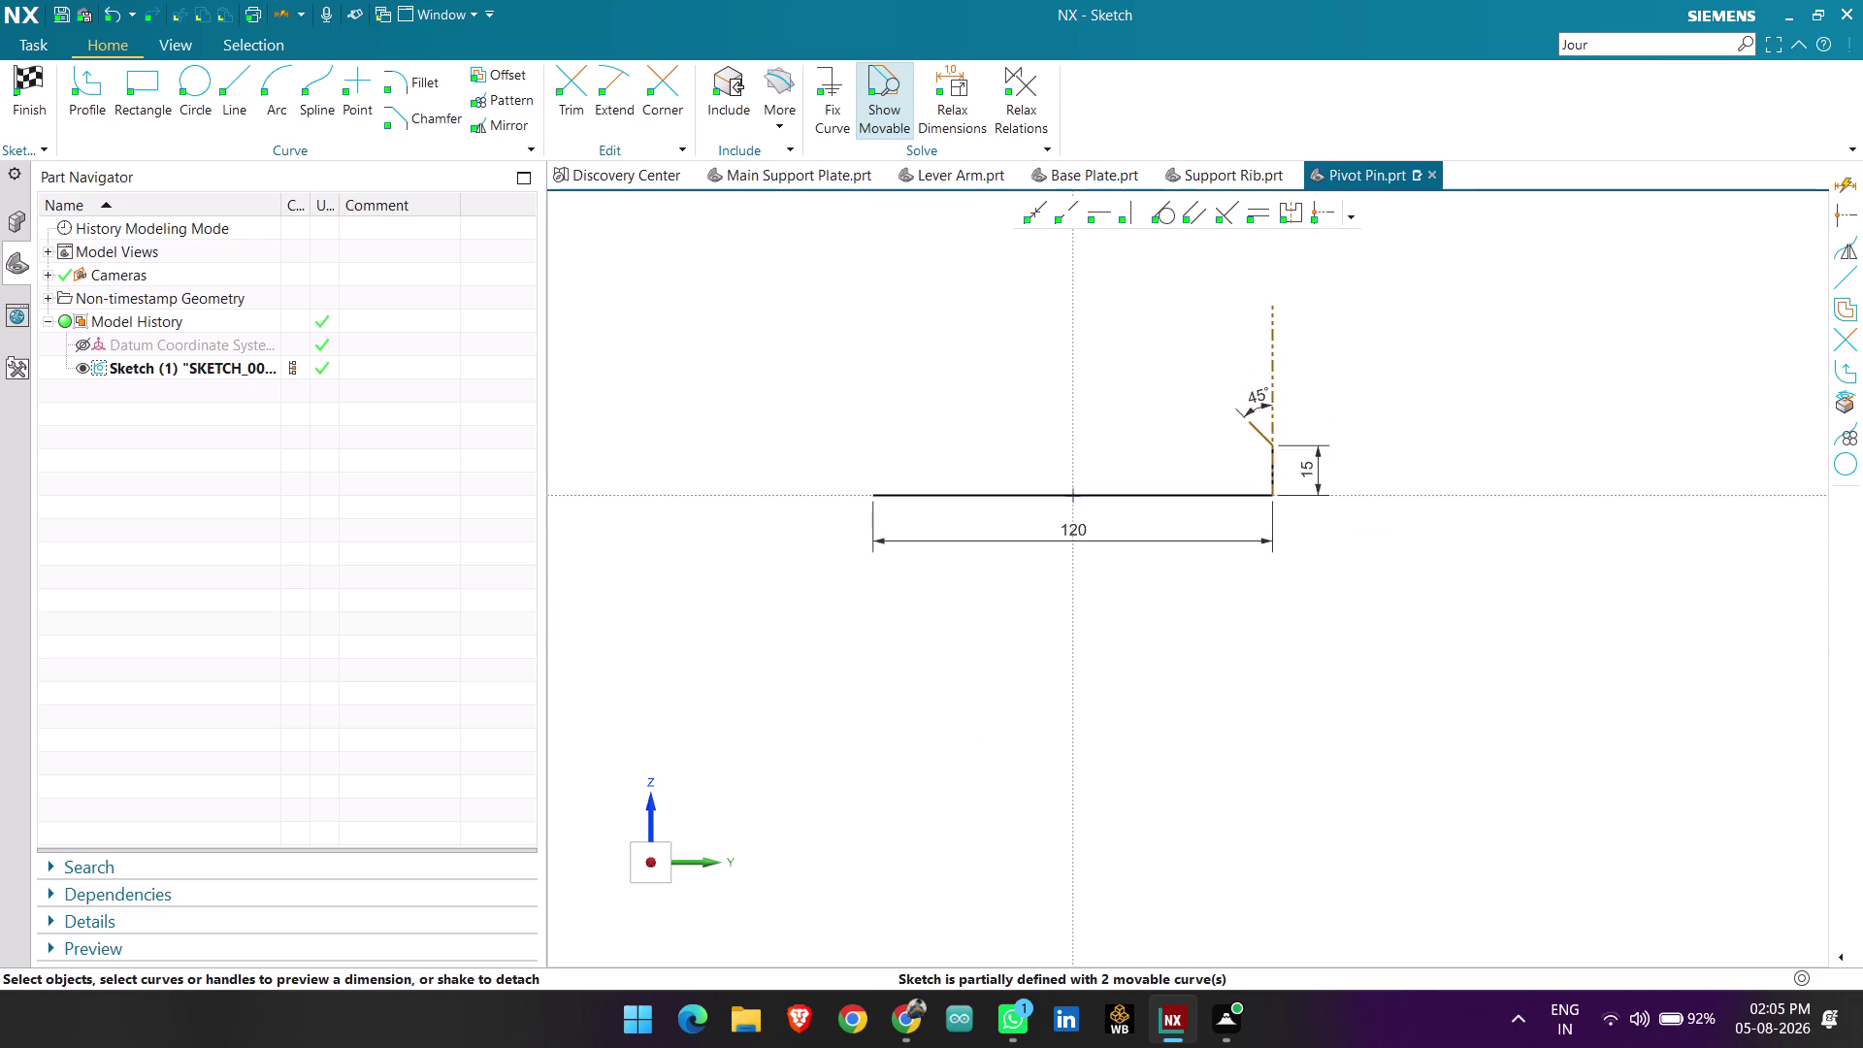
scroll(up, 3)
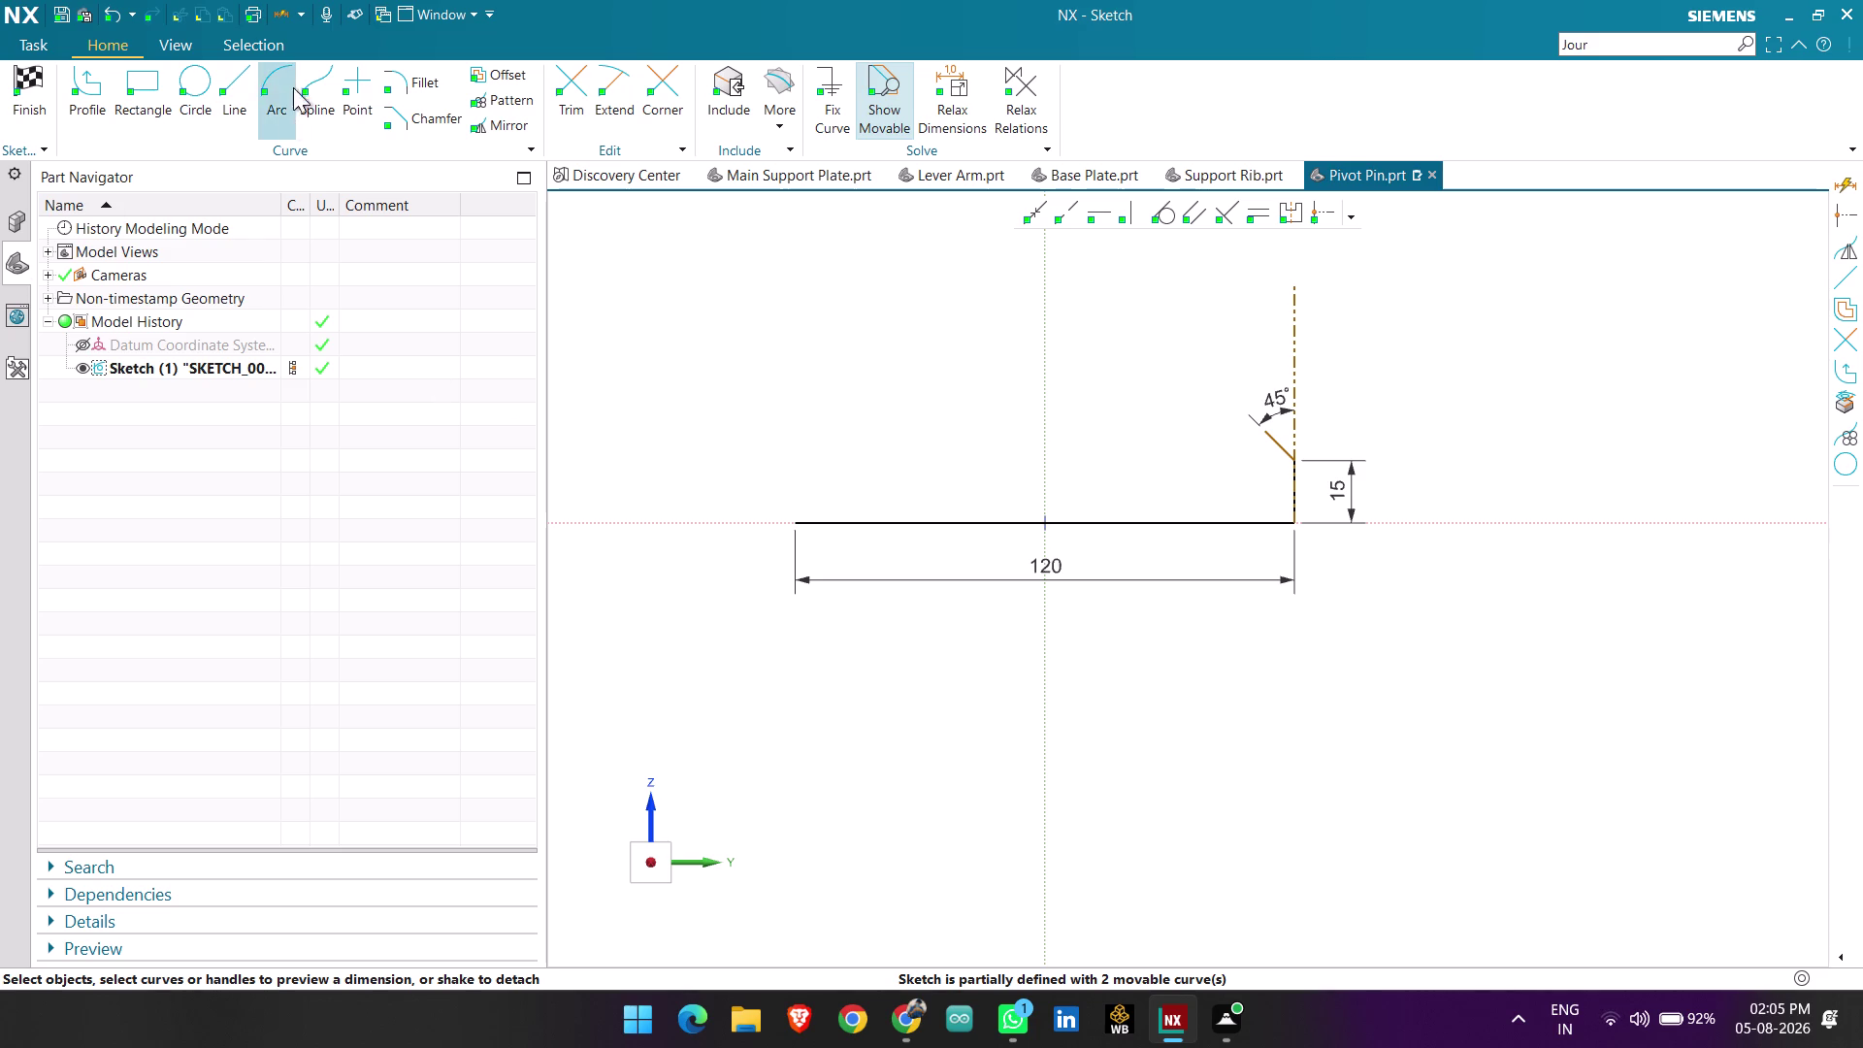
Draw the horizontal top edge left from the chamfer top and set its length to 90 mm.
click(230, 91)
click(1264, 431)
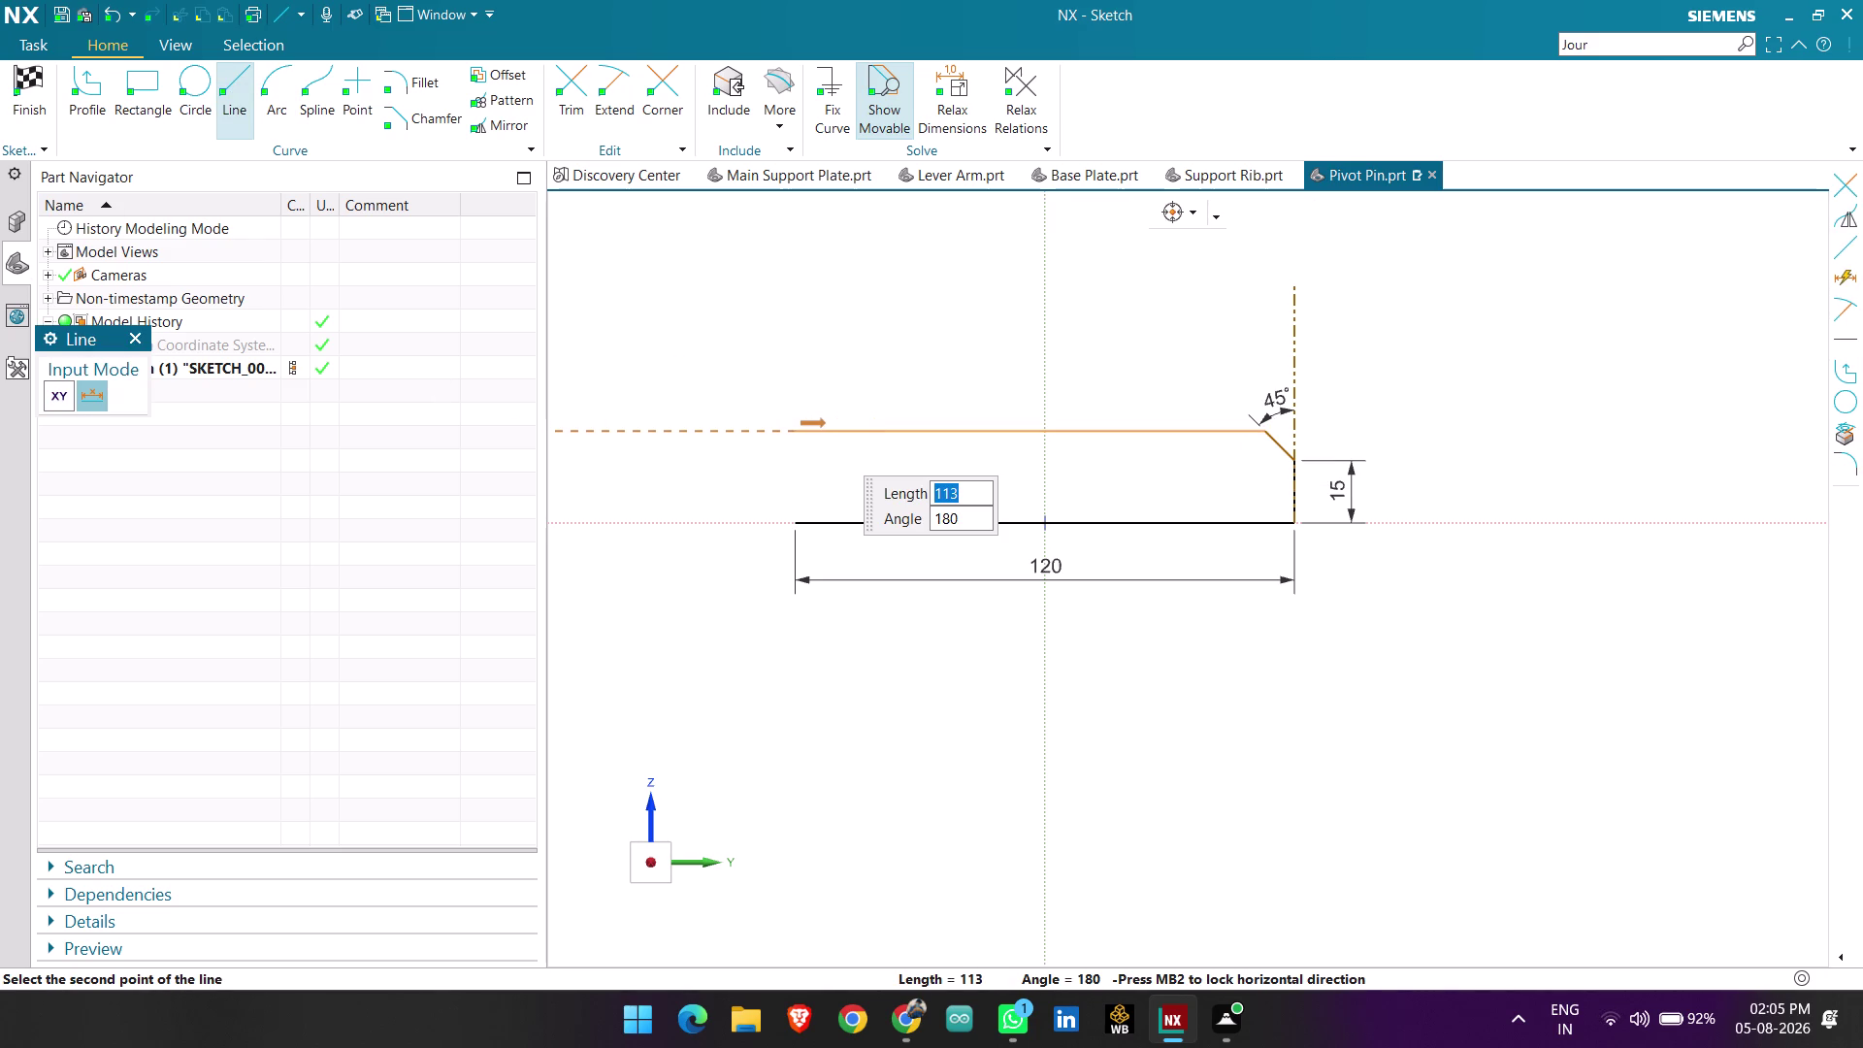
click(796, 407)
key(Escape)
click(1017, 425)
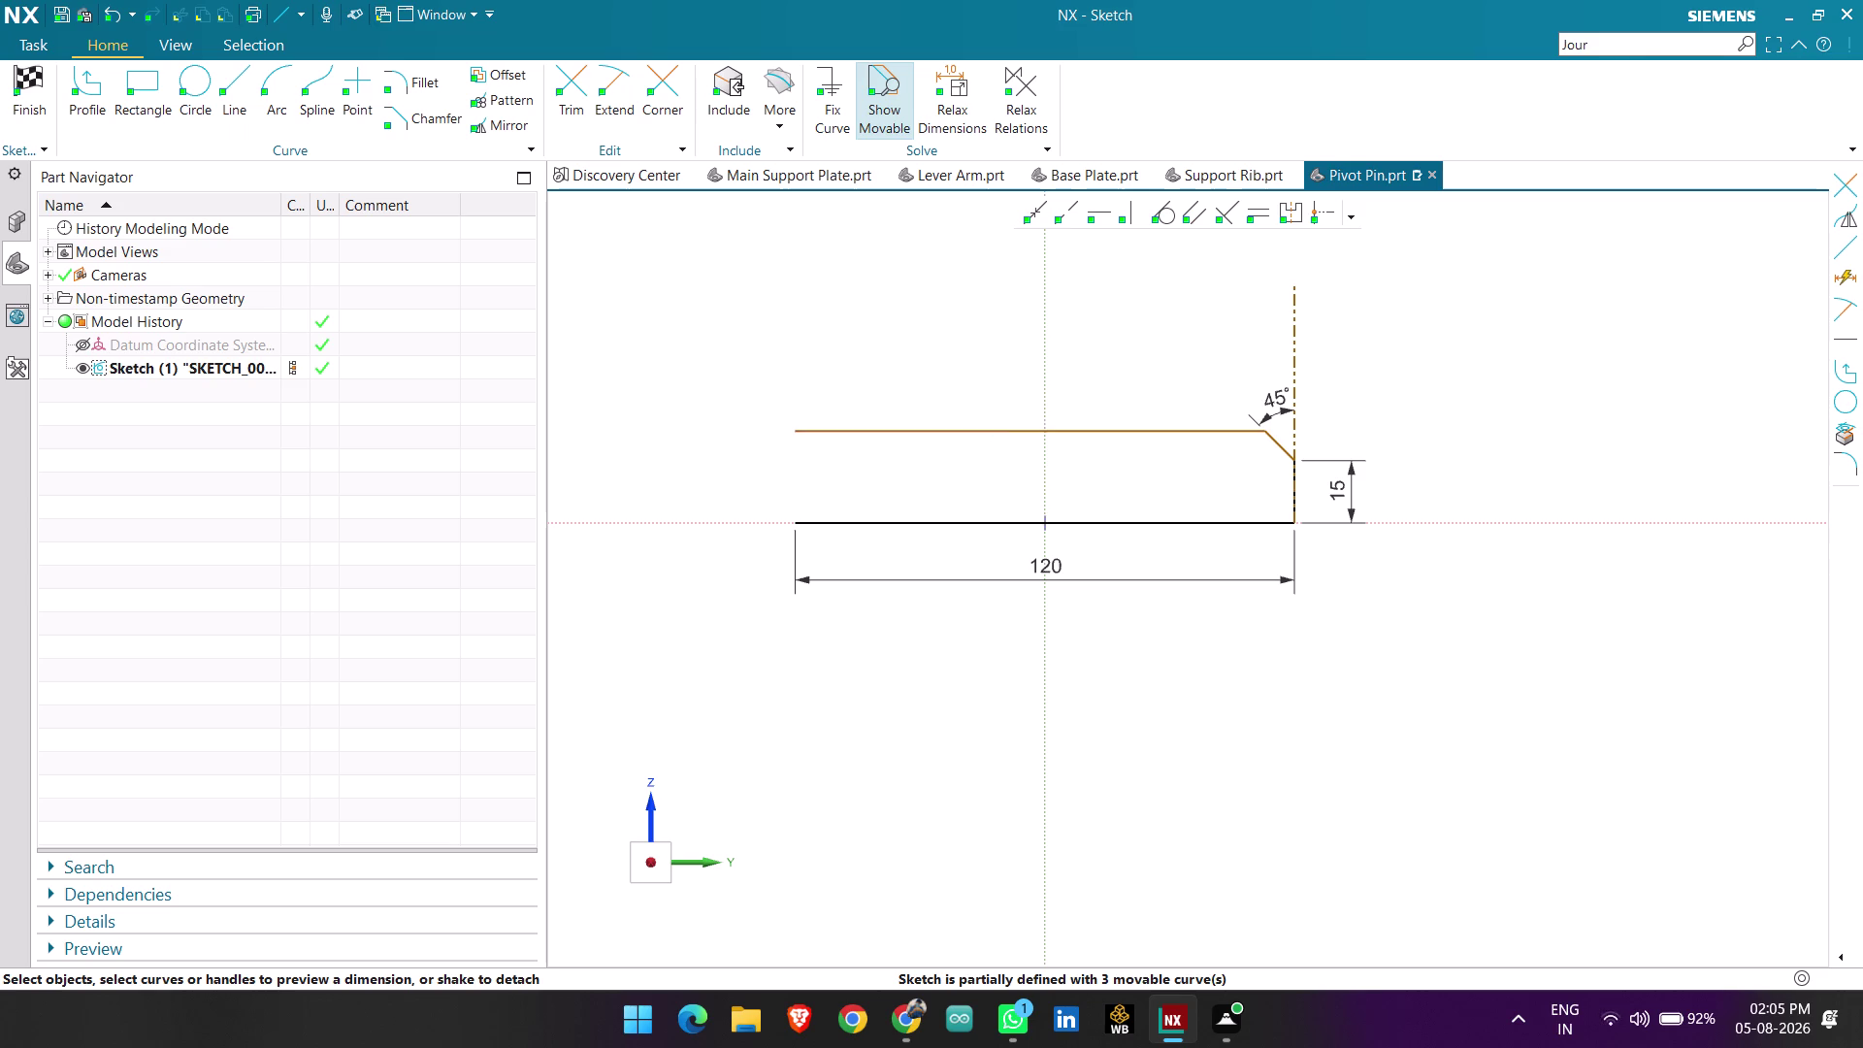
double_click(1025, 483)
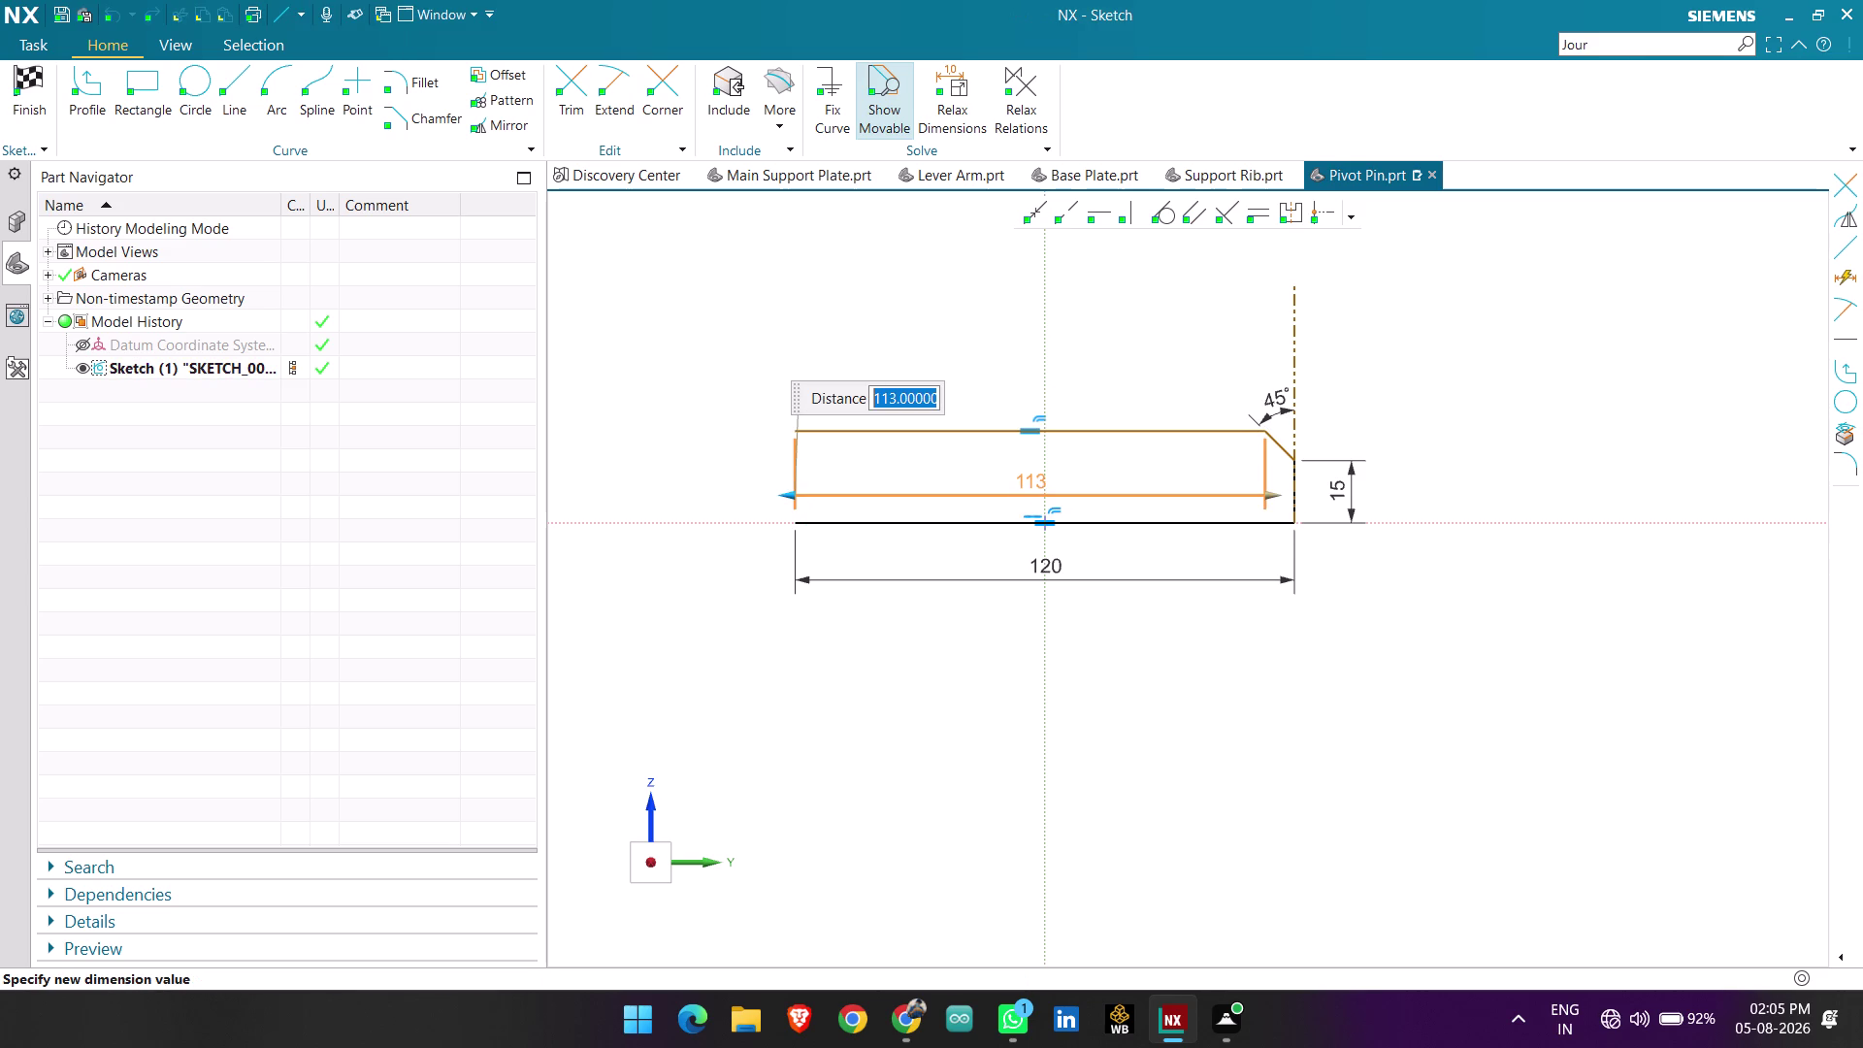
text(90)
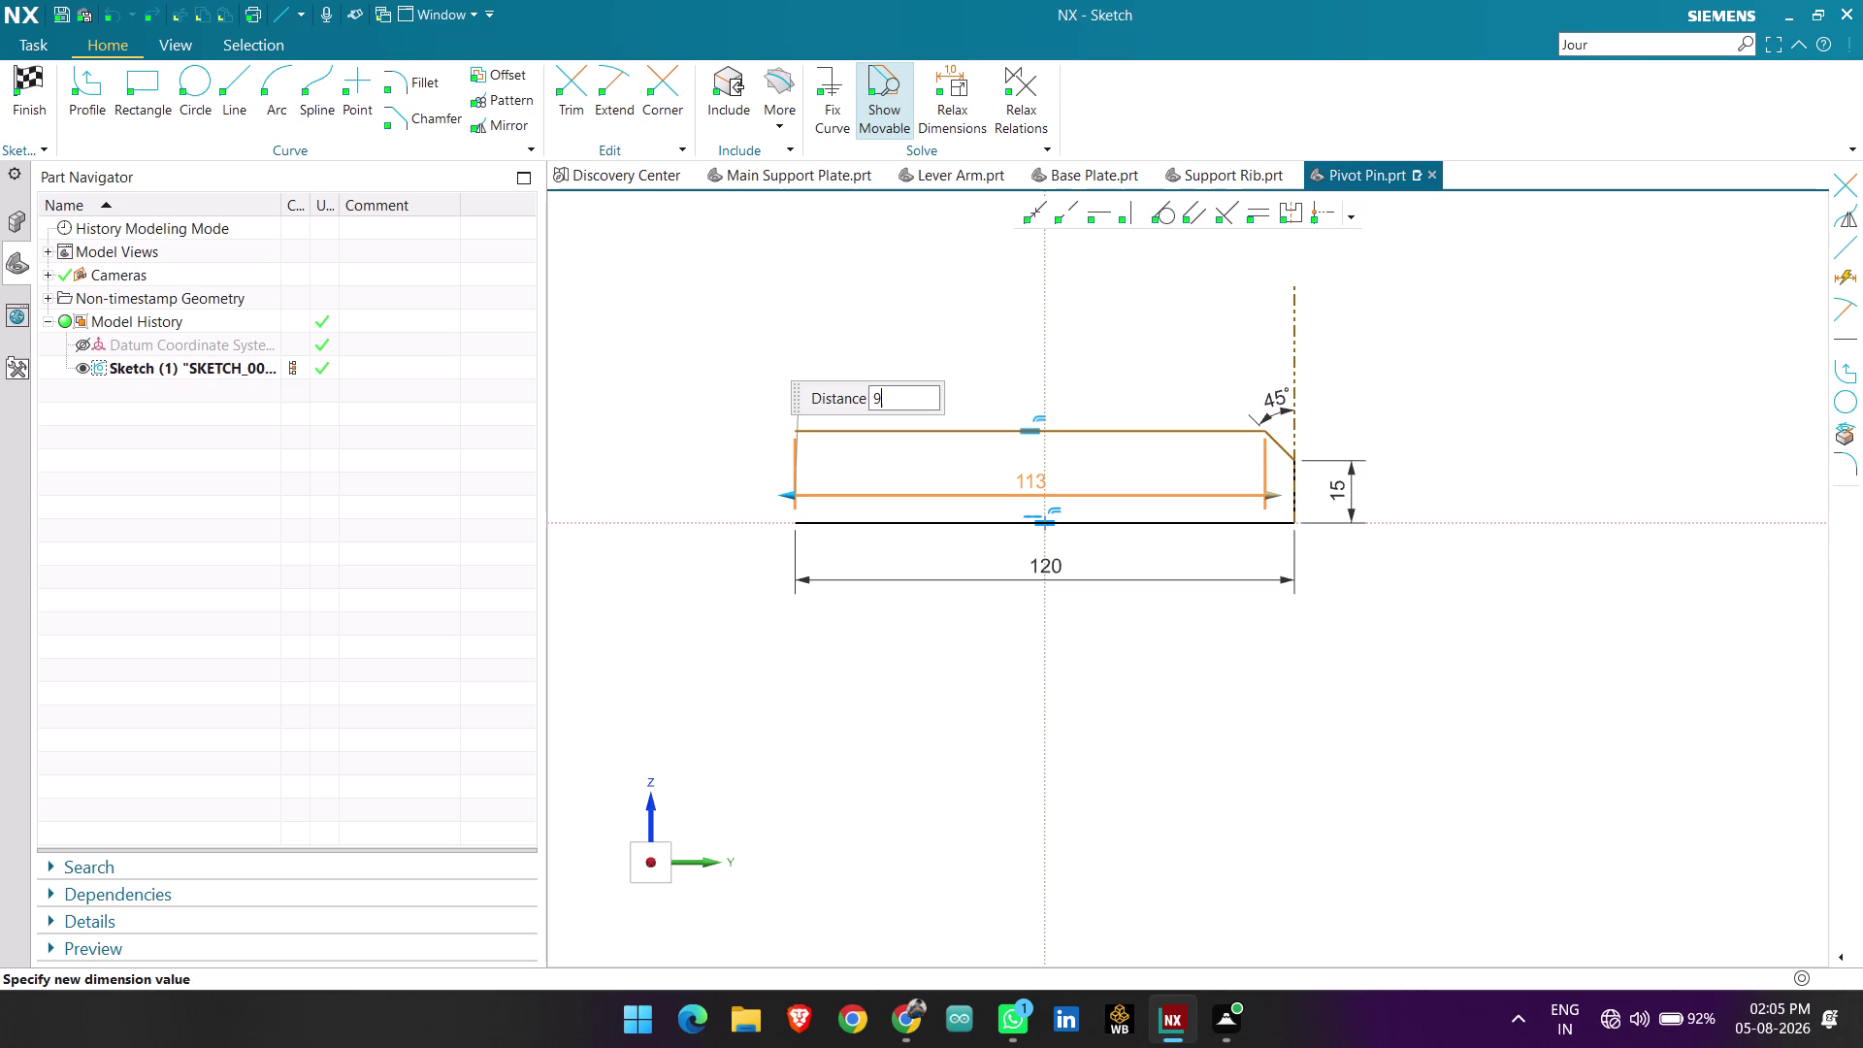
key(Return)
click(1077, 326)
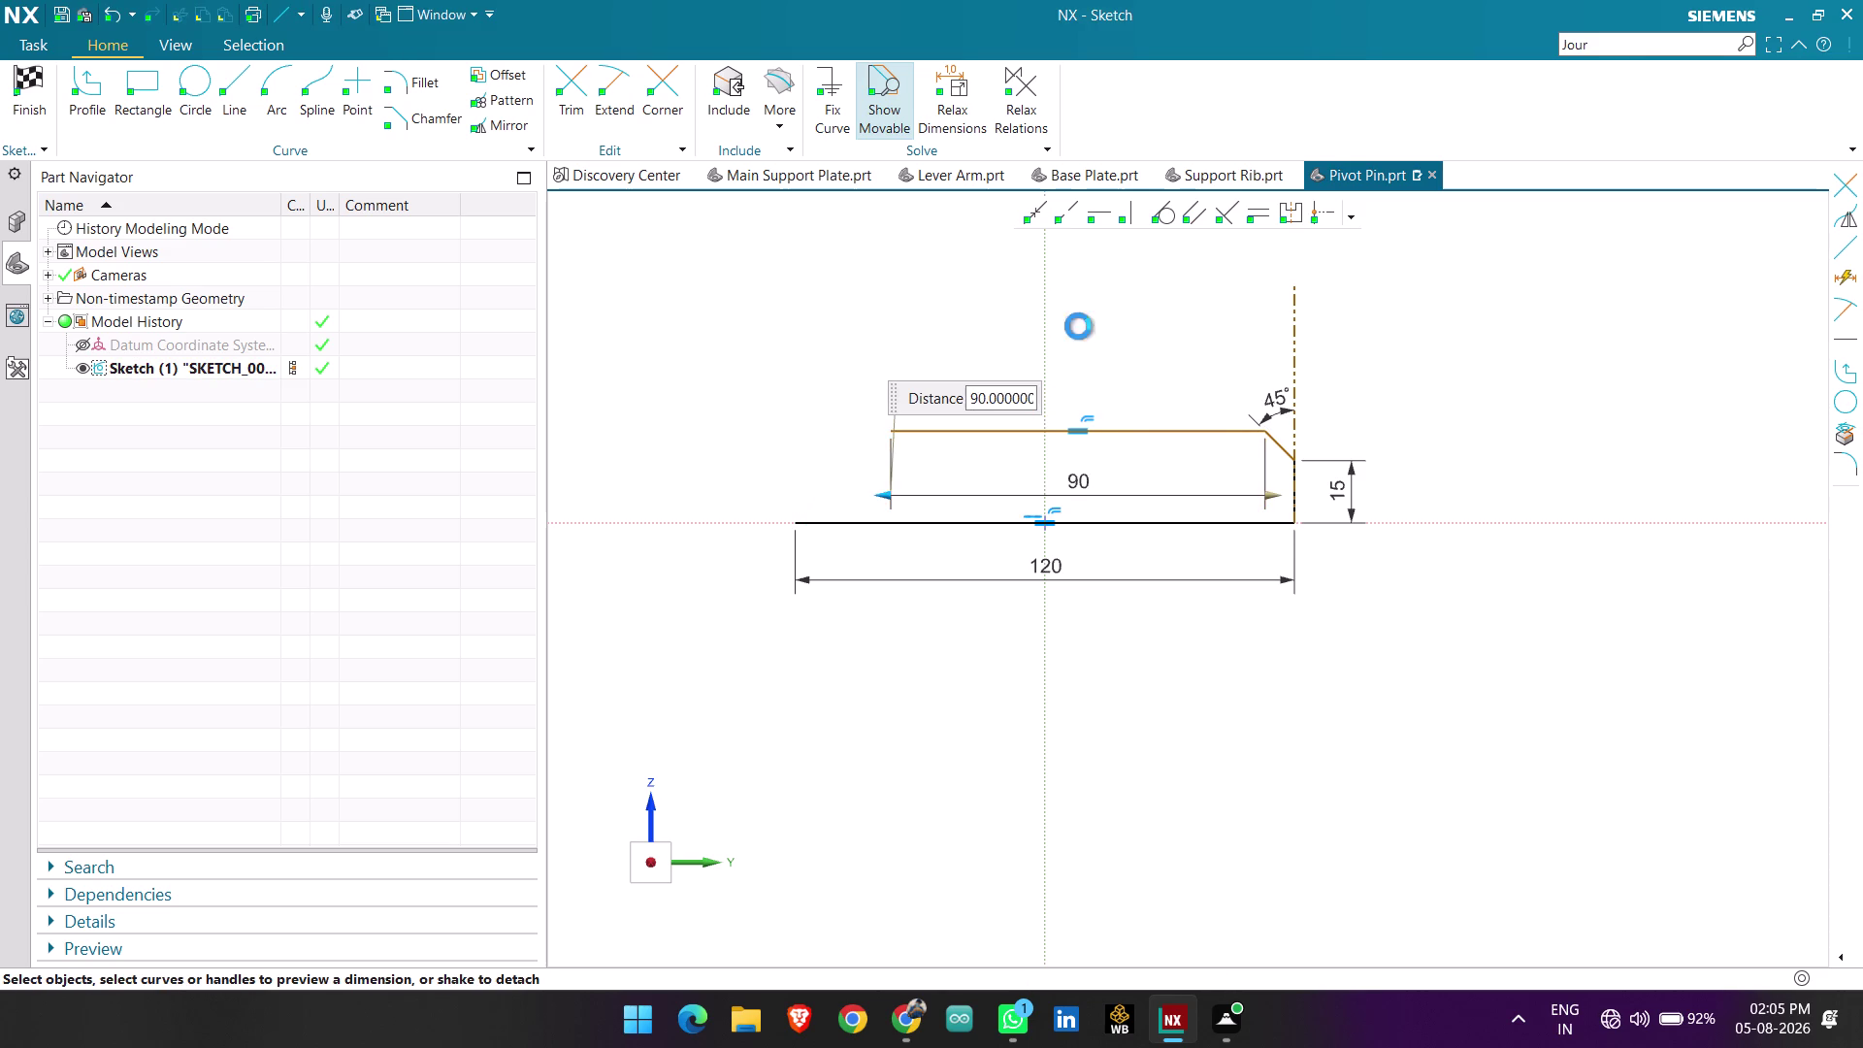
scroll(up, 3)
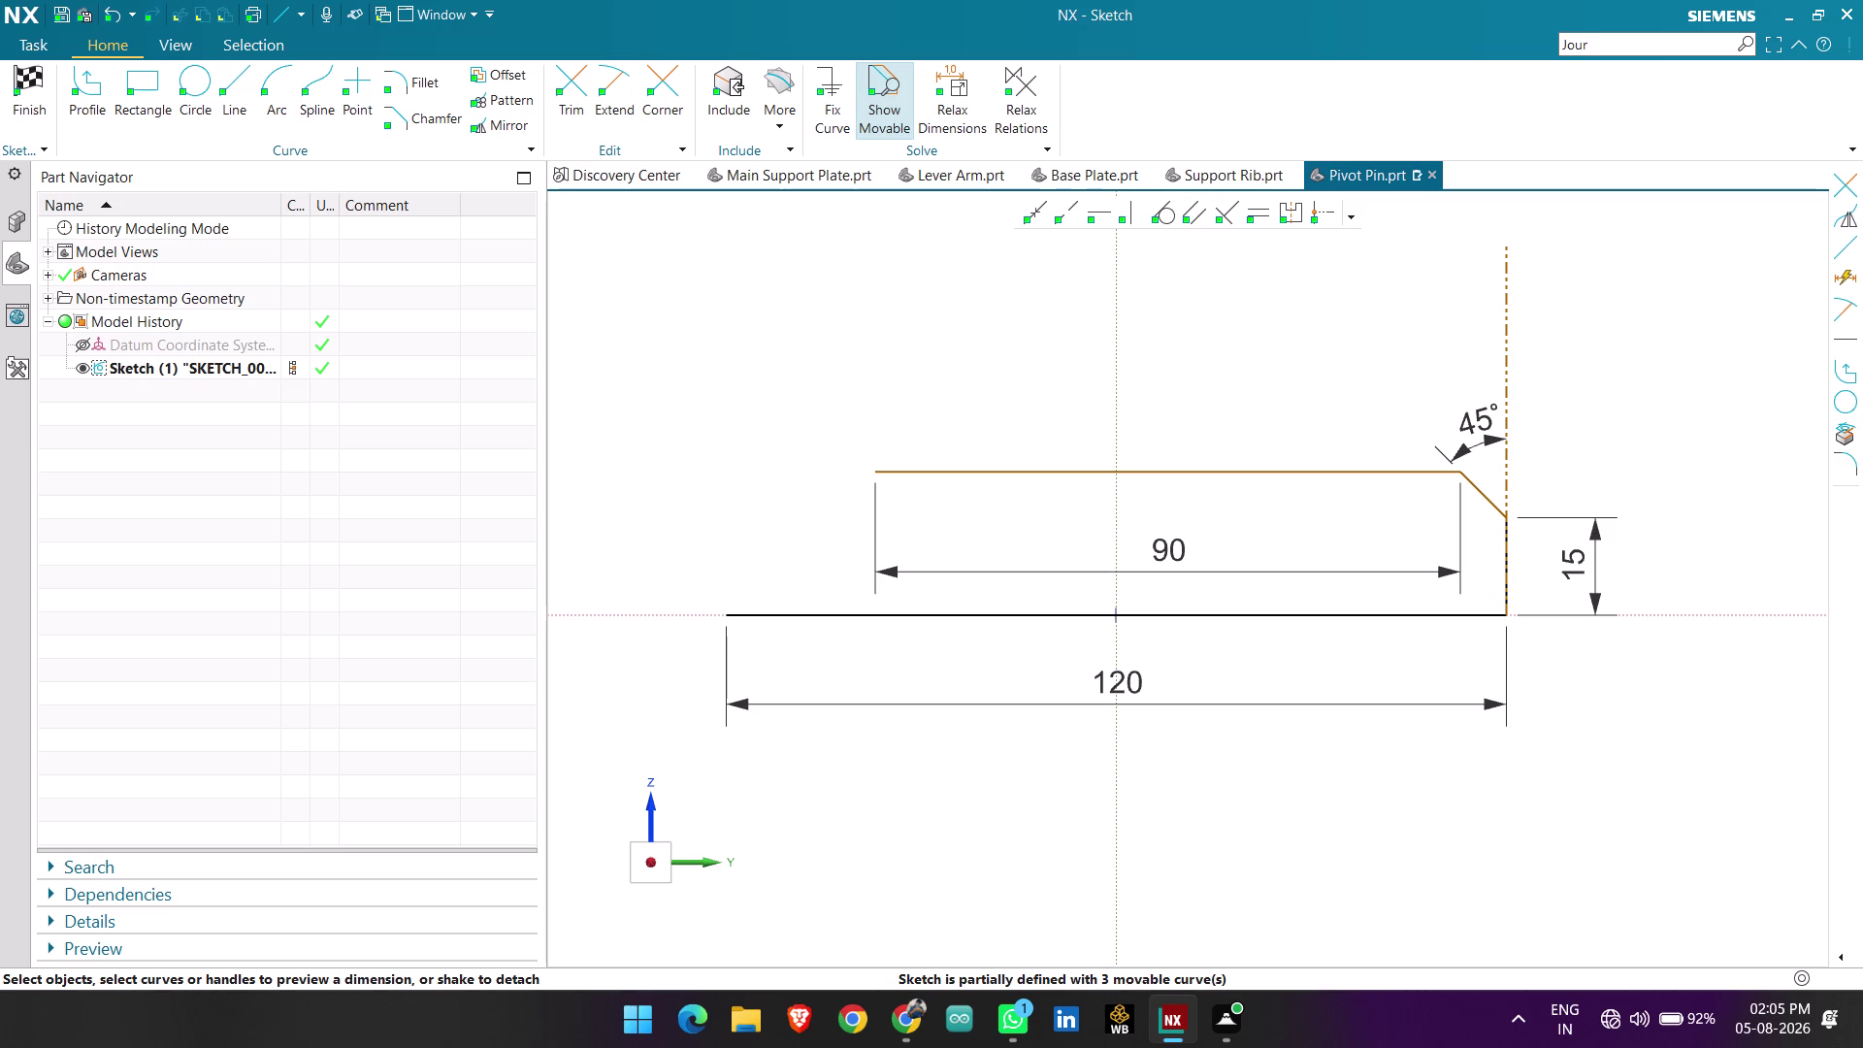
click(241, 68)
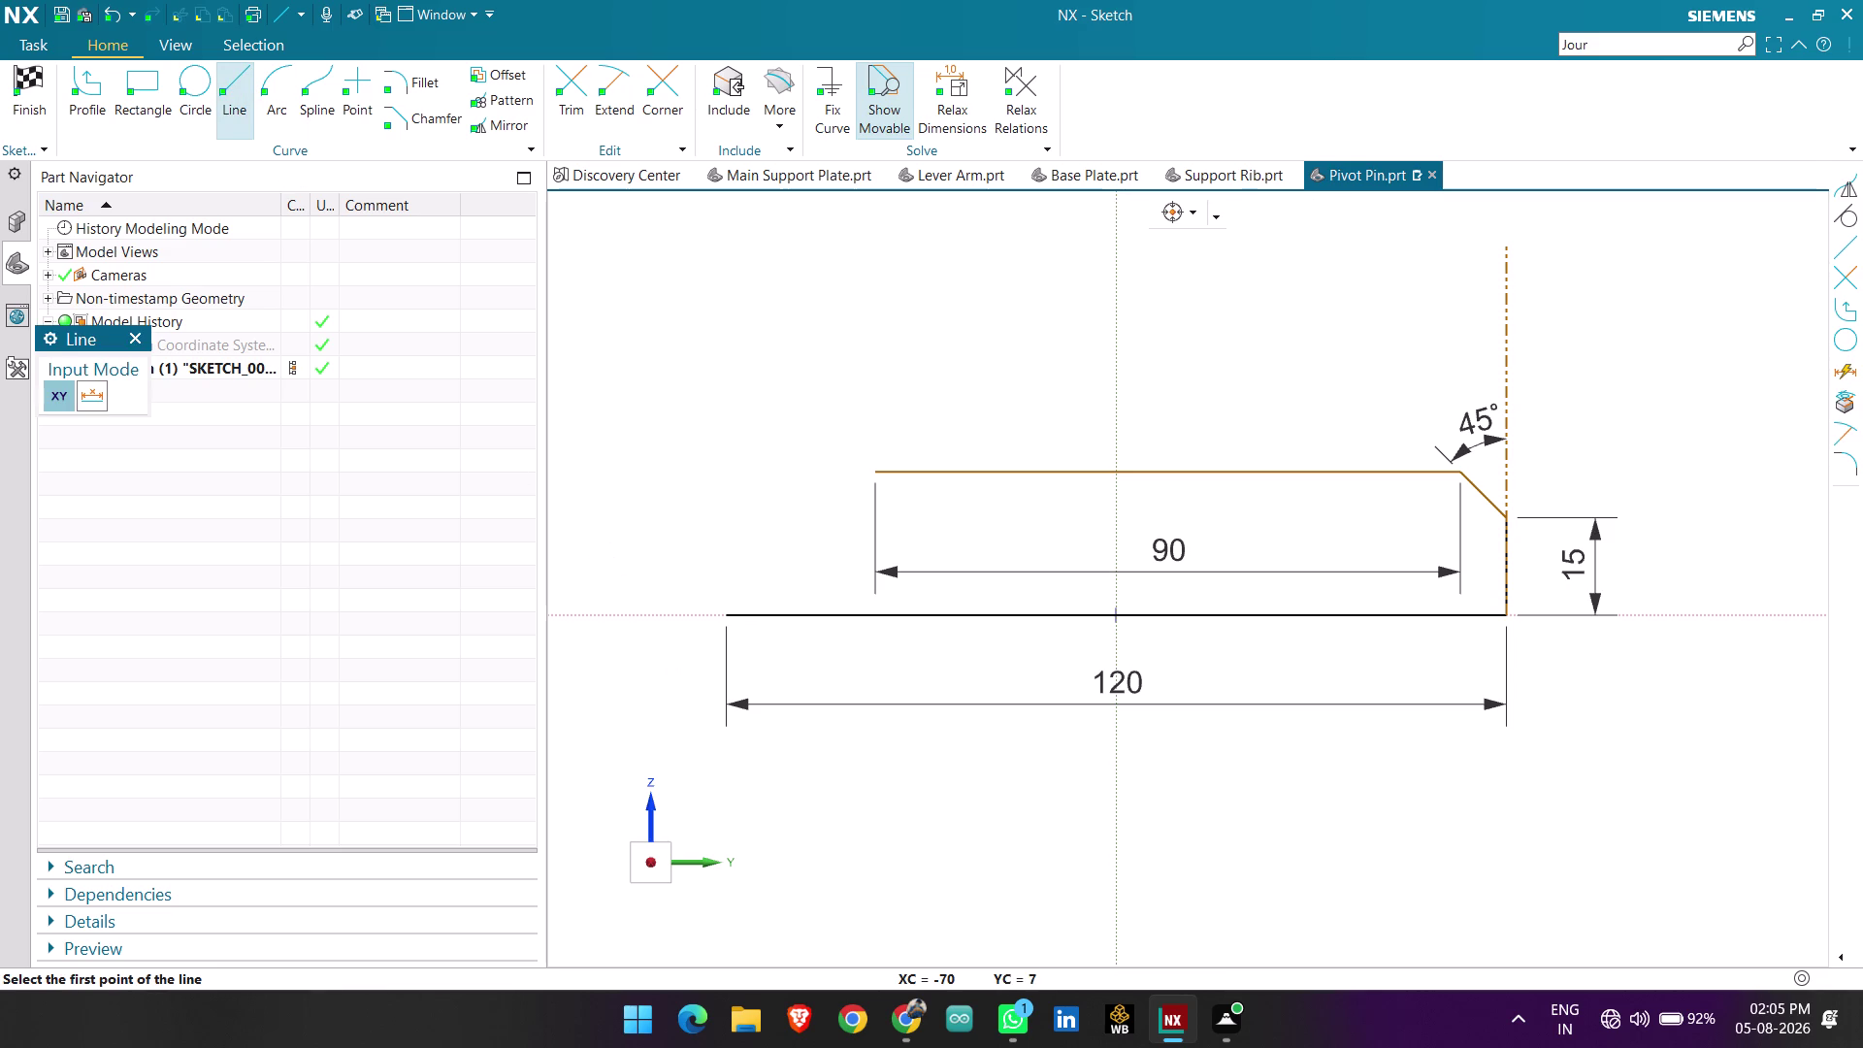
Attempt a 25 mm vertical line at the base's left end, then cancel it.
click(725, 614)
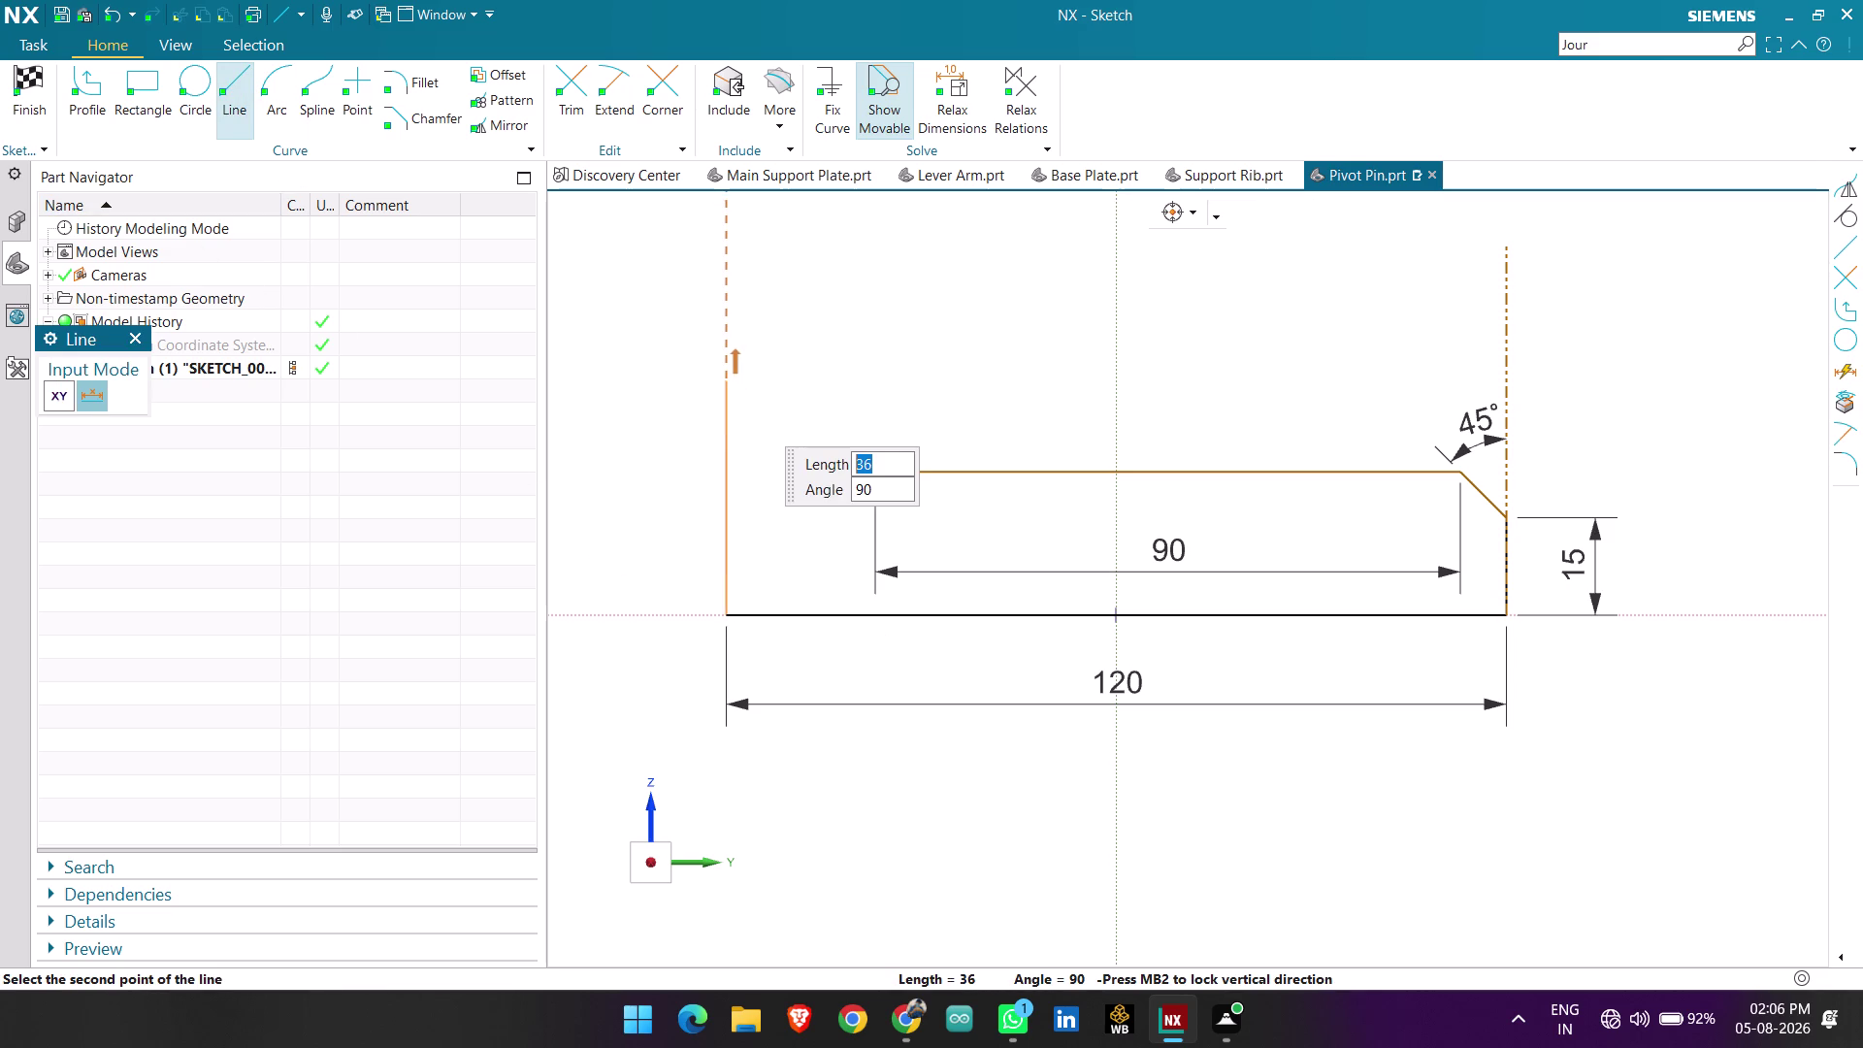
text(25)
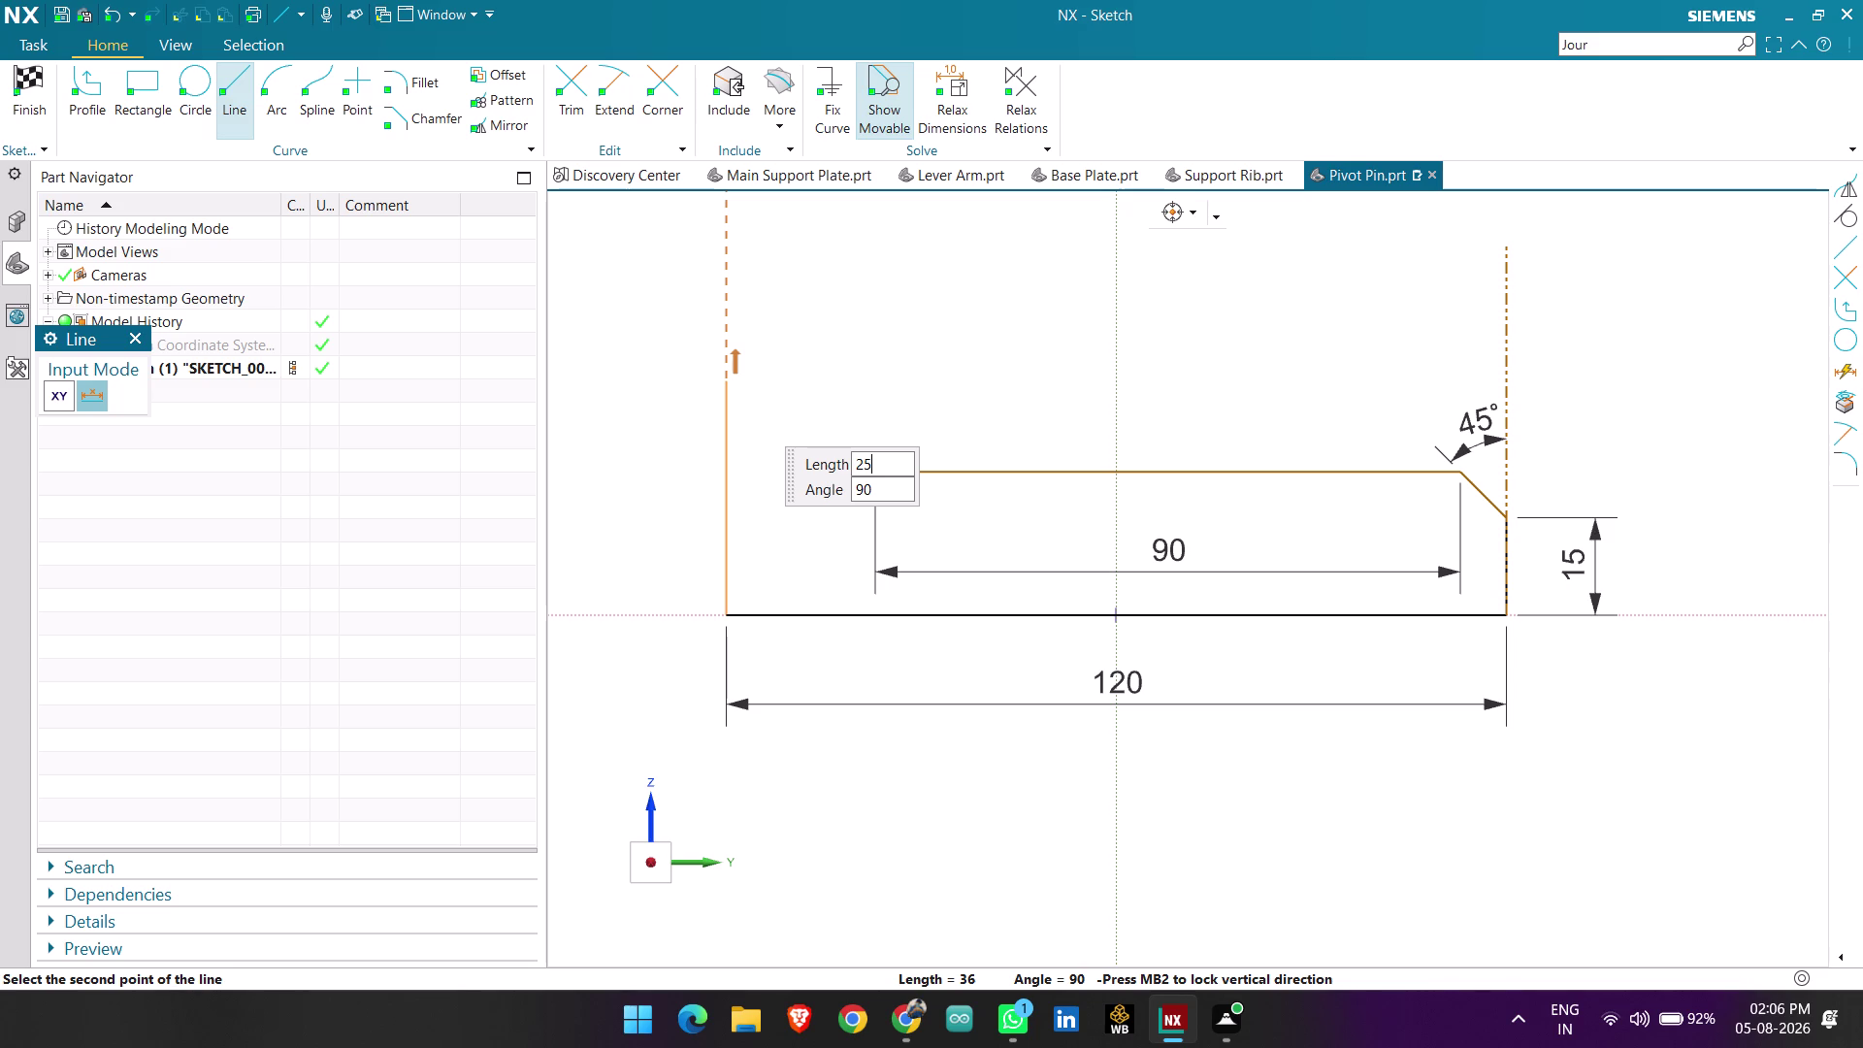
text(25)
key(Return)
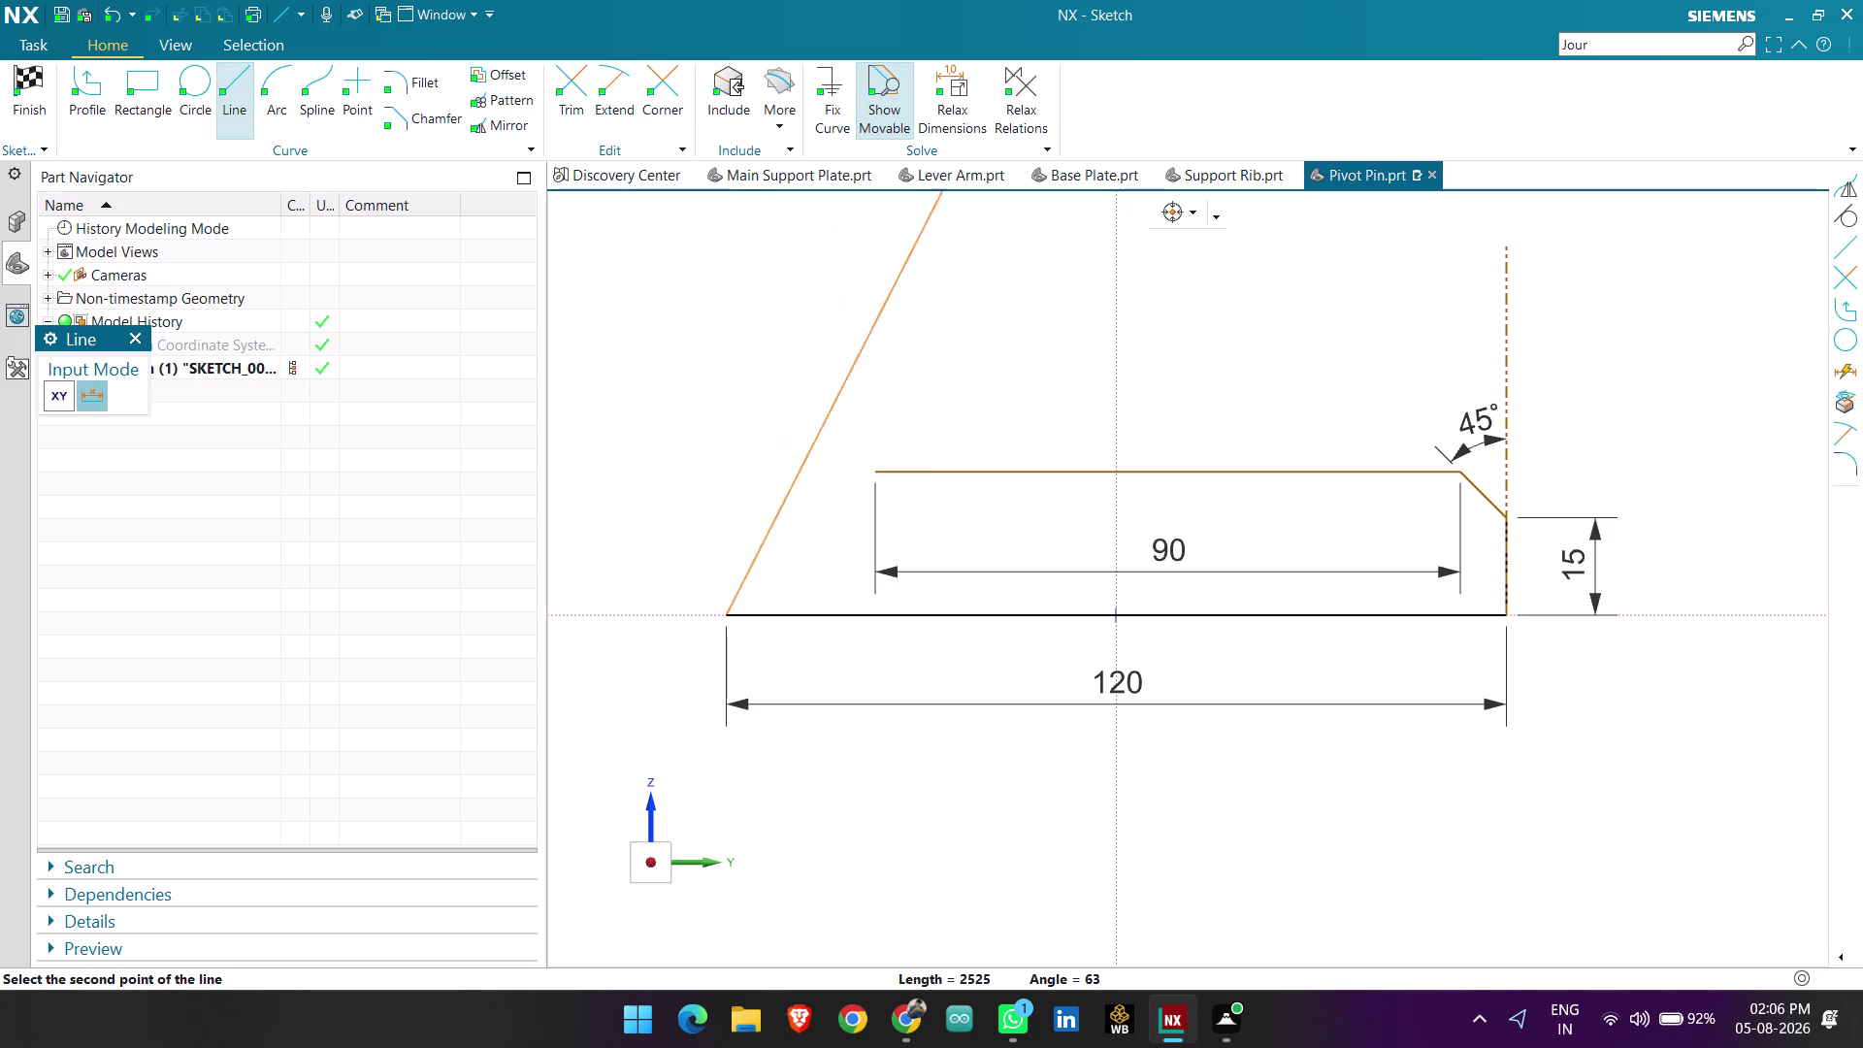
key(Escape)
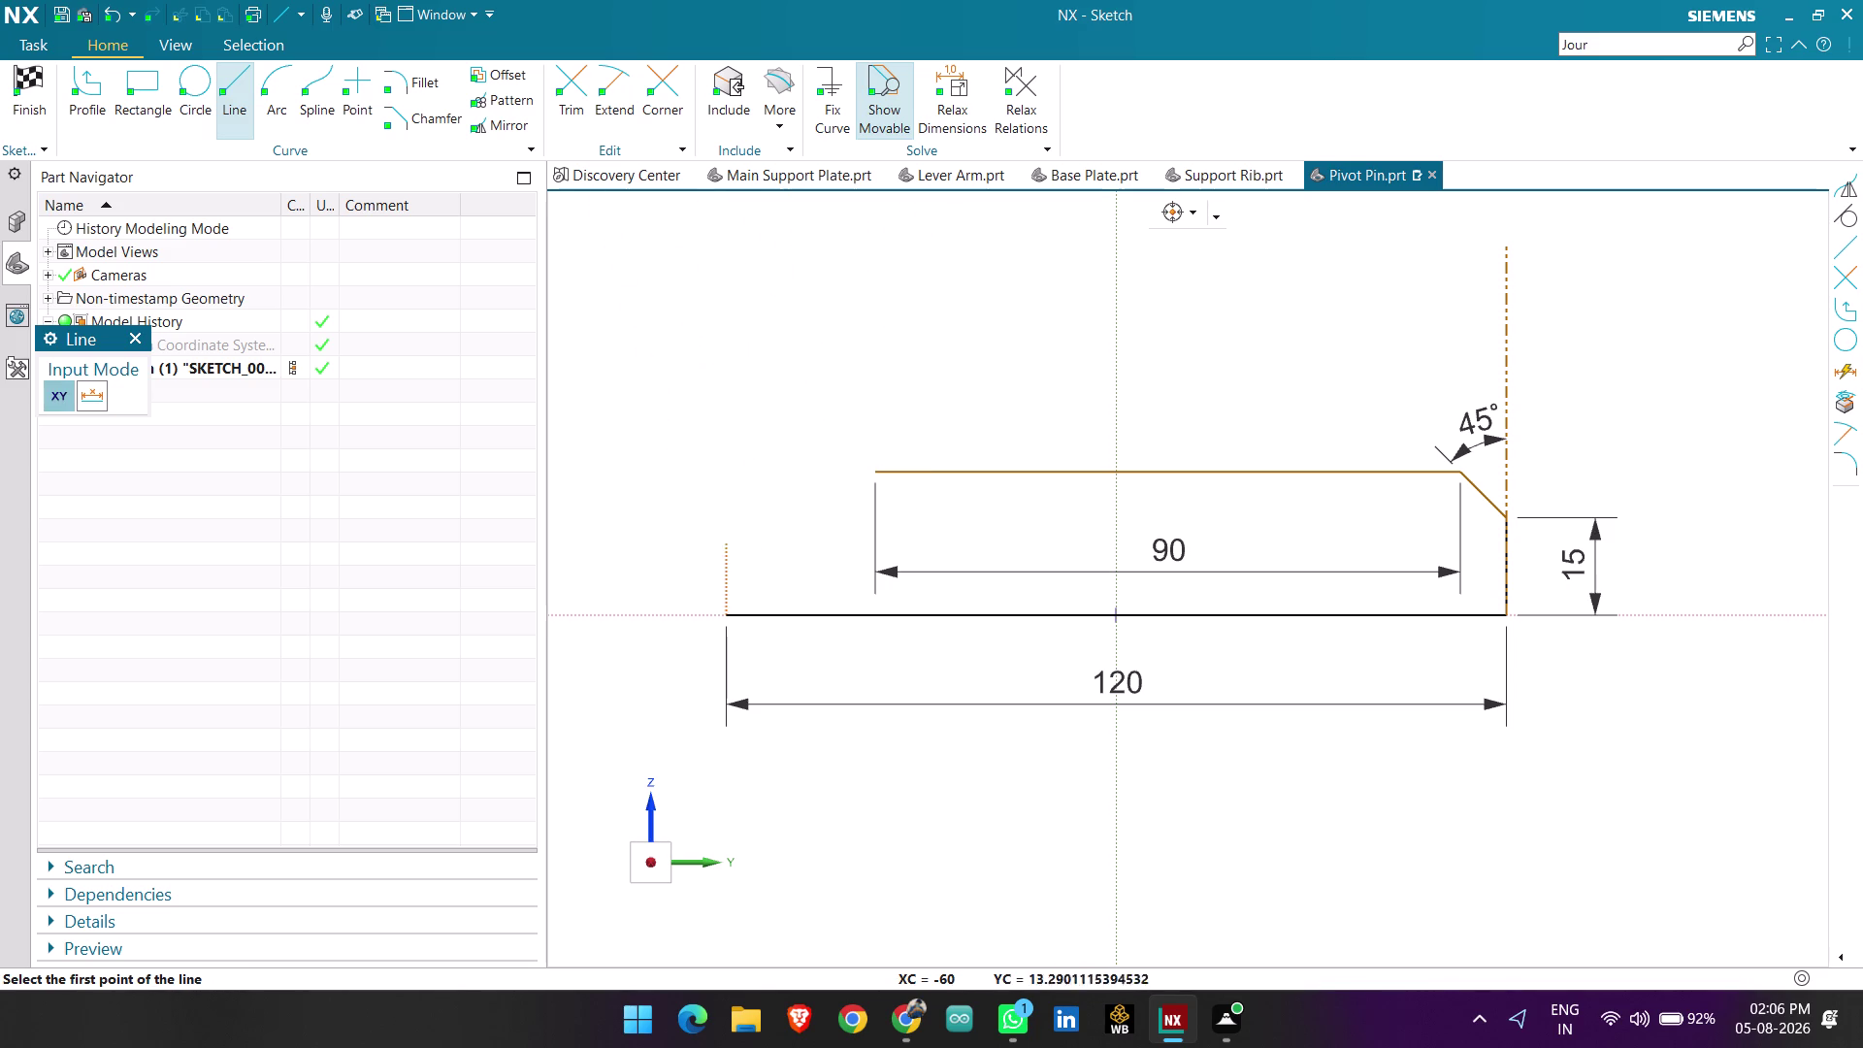
Start a profile at the base's left end with a 25 mm vertical edge and left chamfer.
click(68, 98)
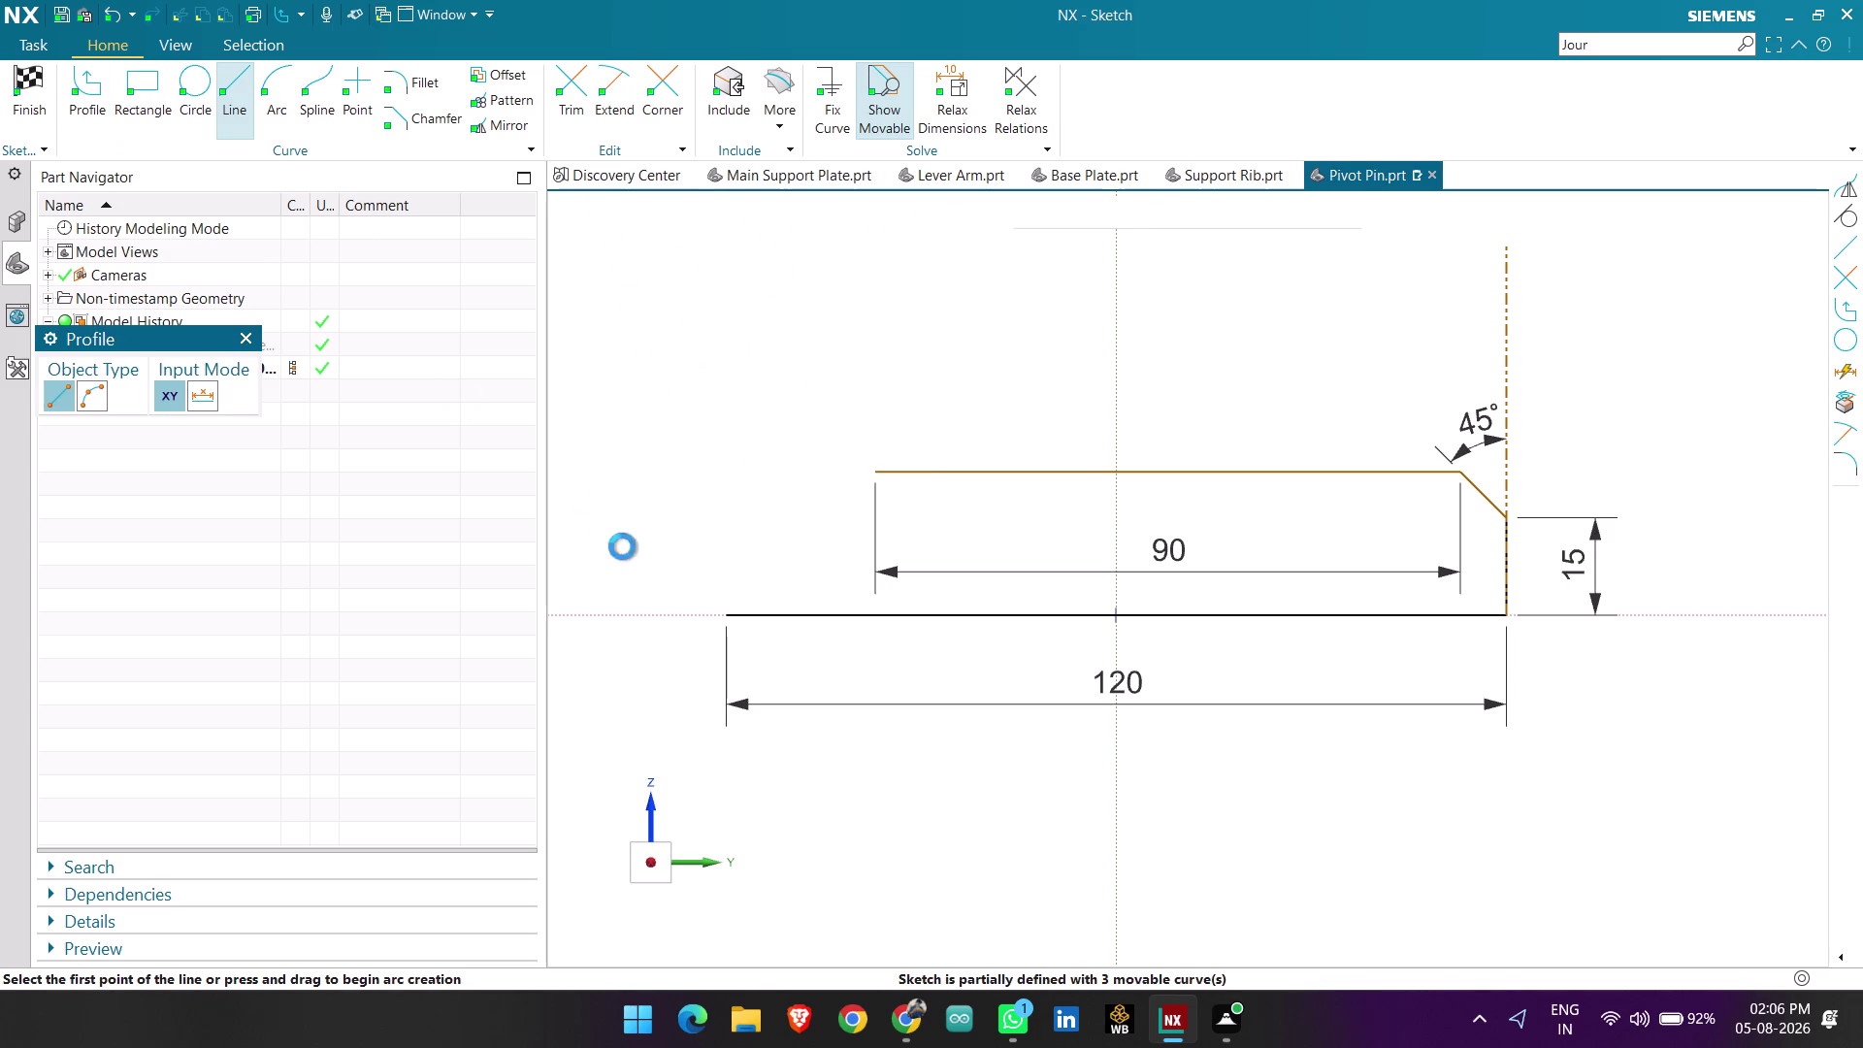
click(726, 616)
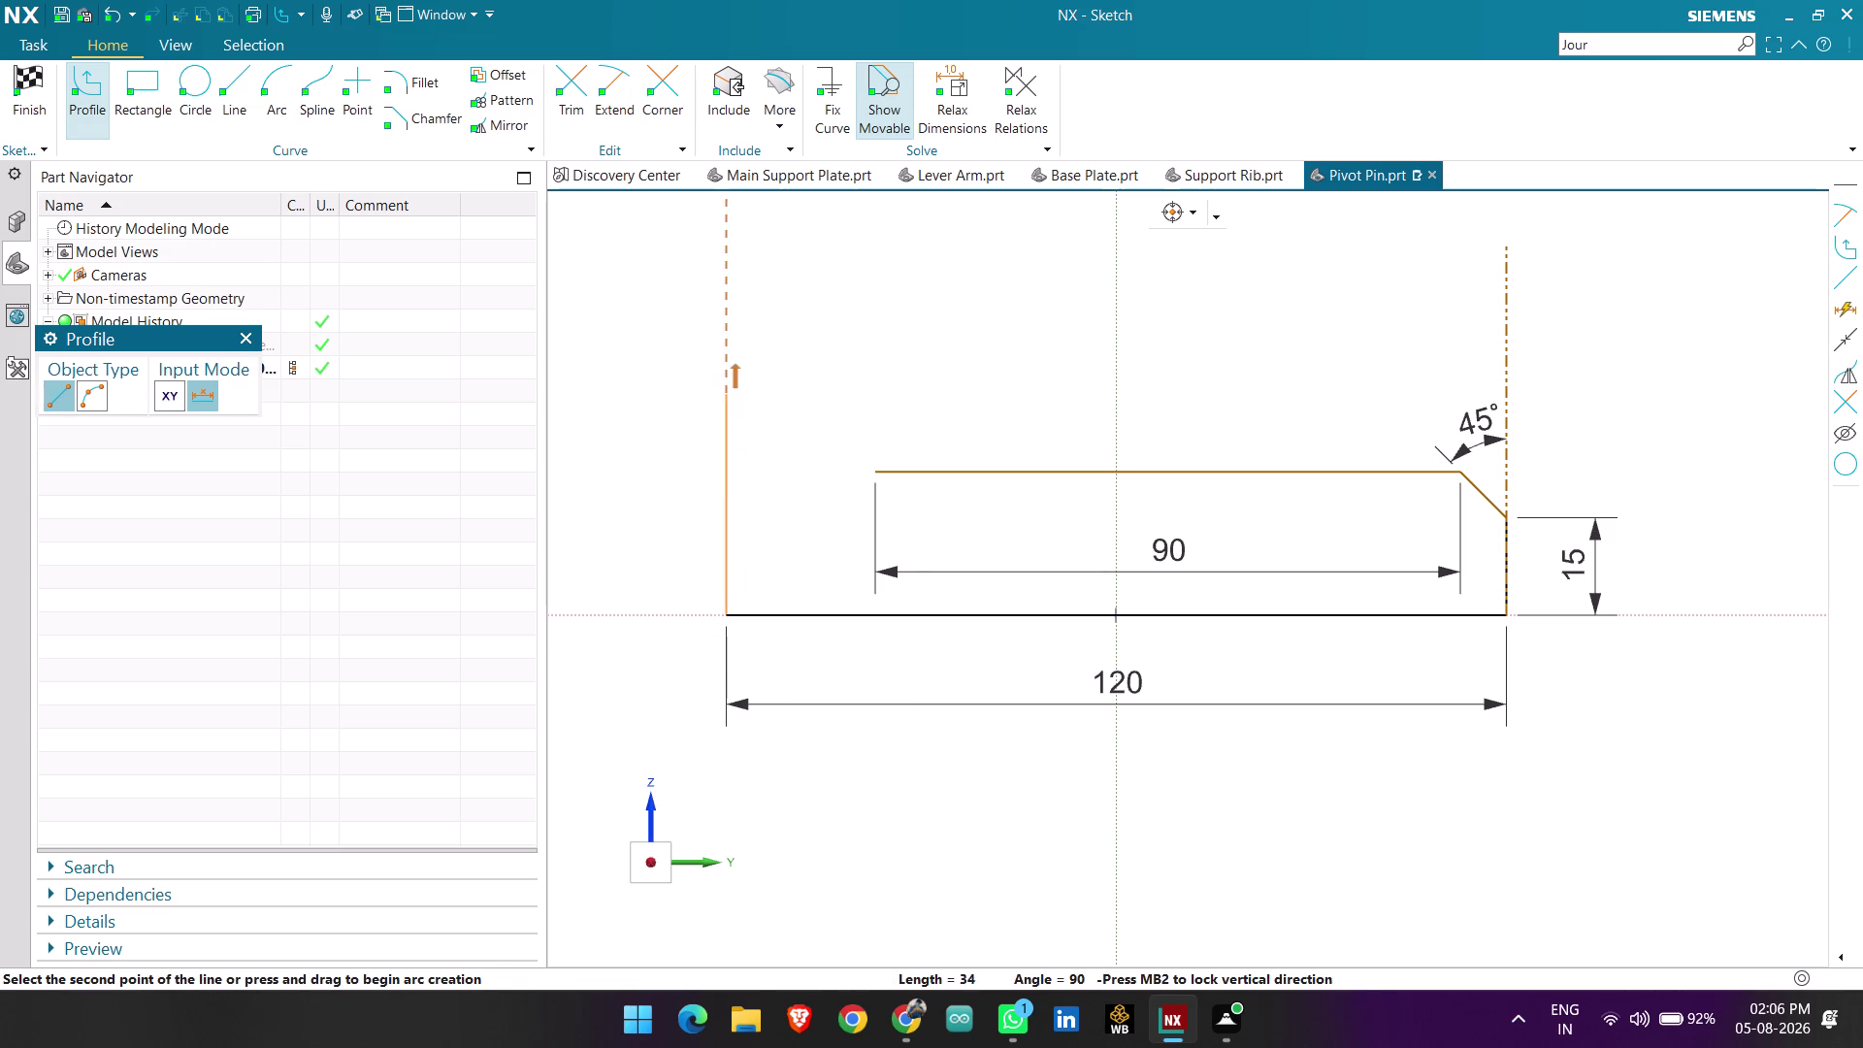
text(25)
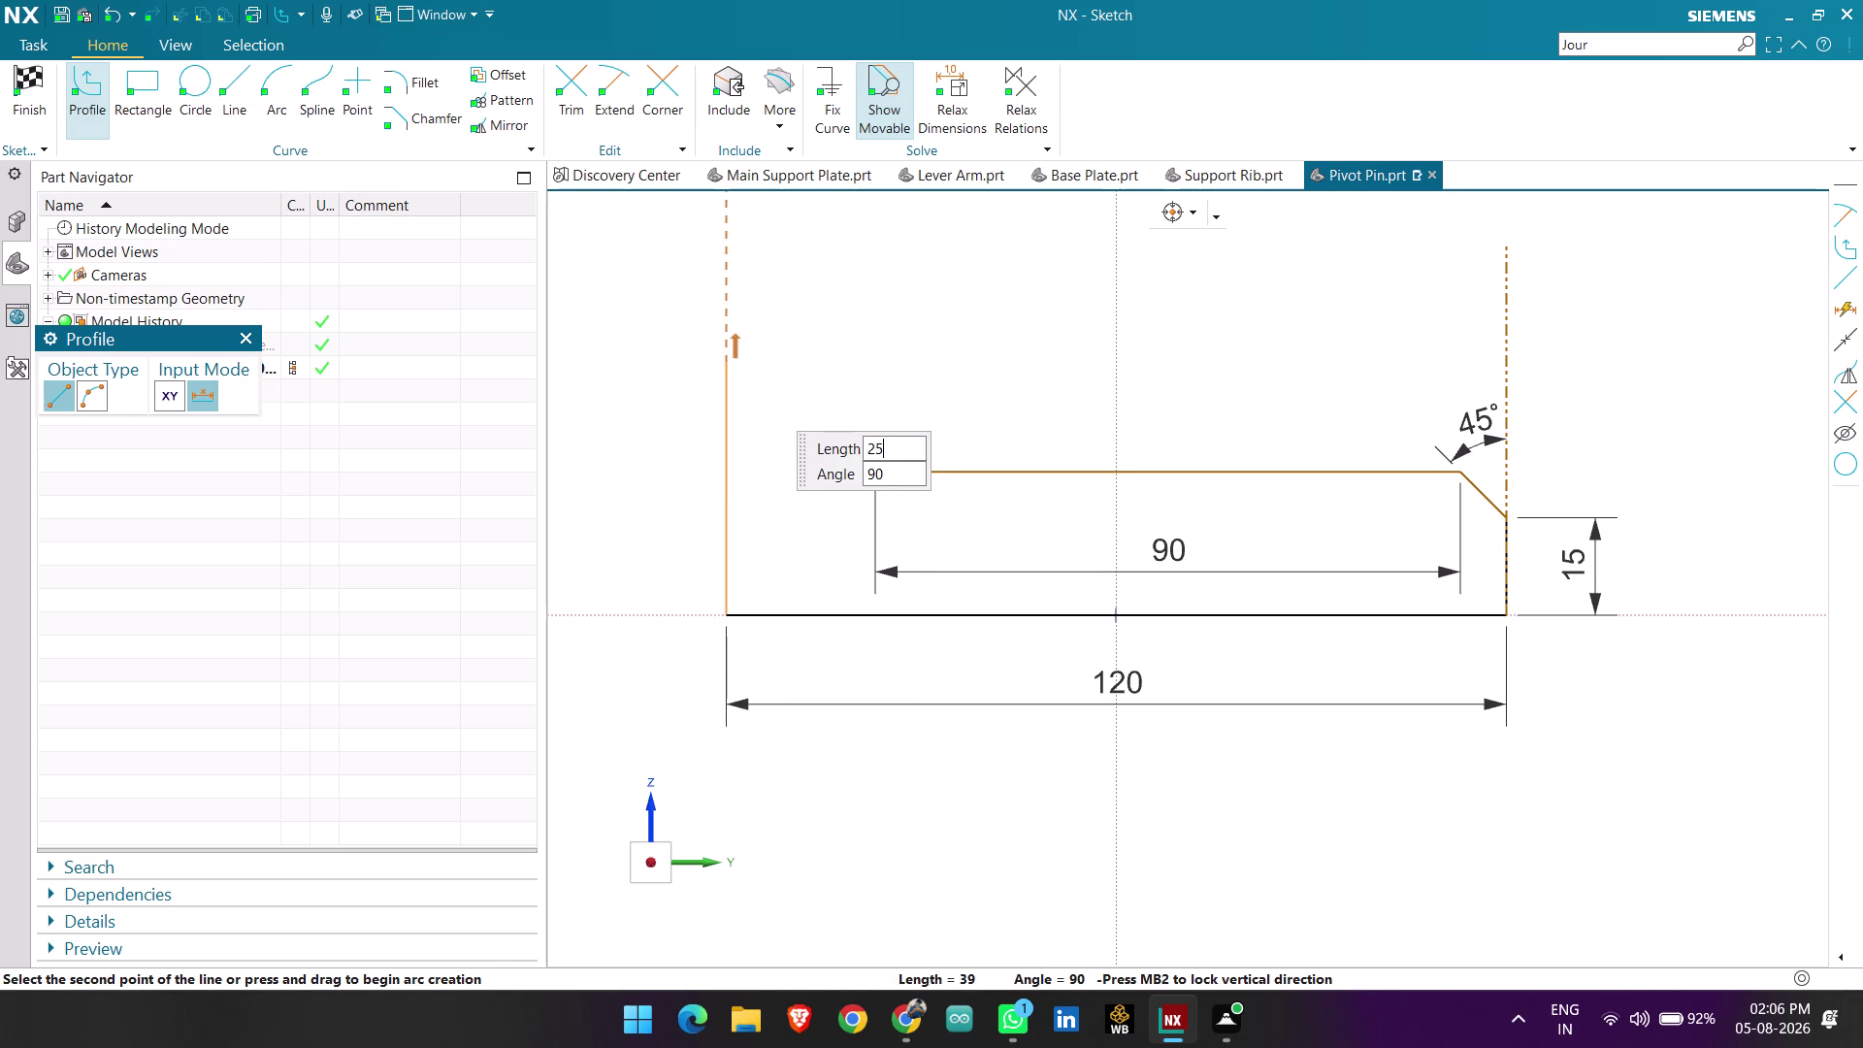
key(Return)
key(Return)
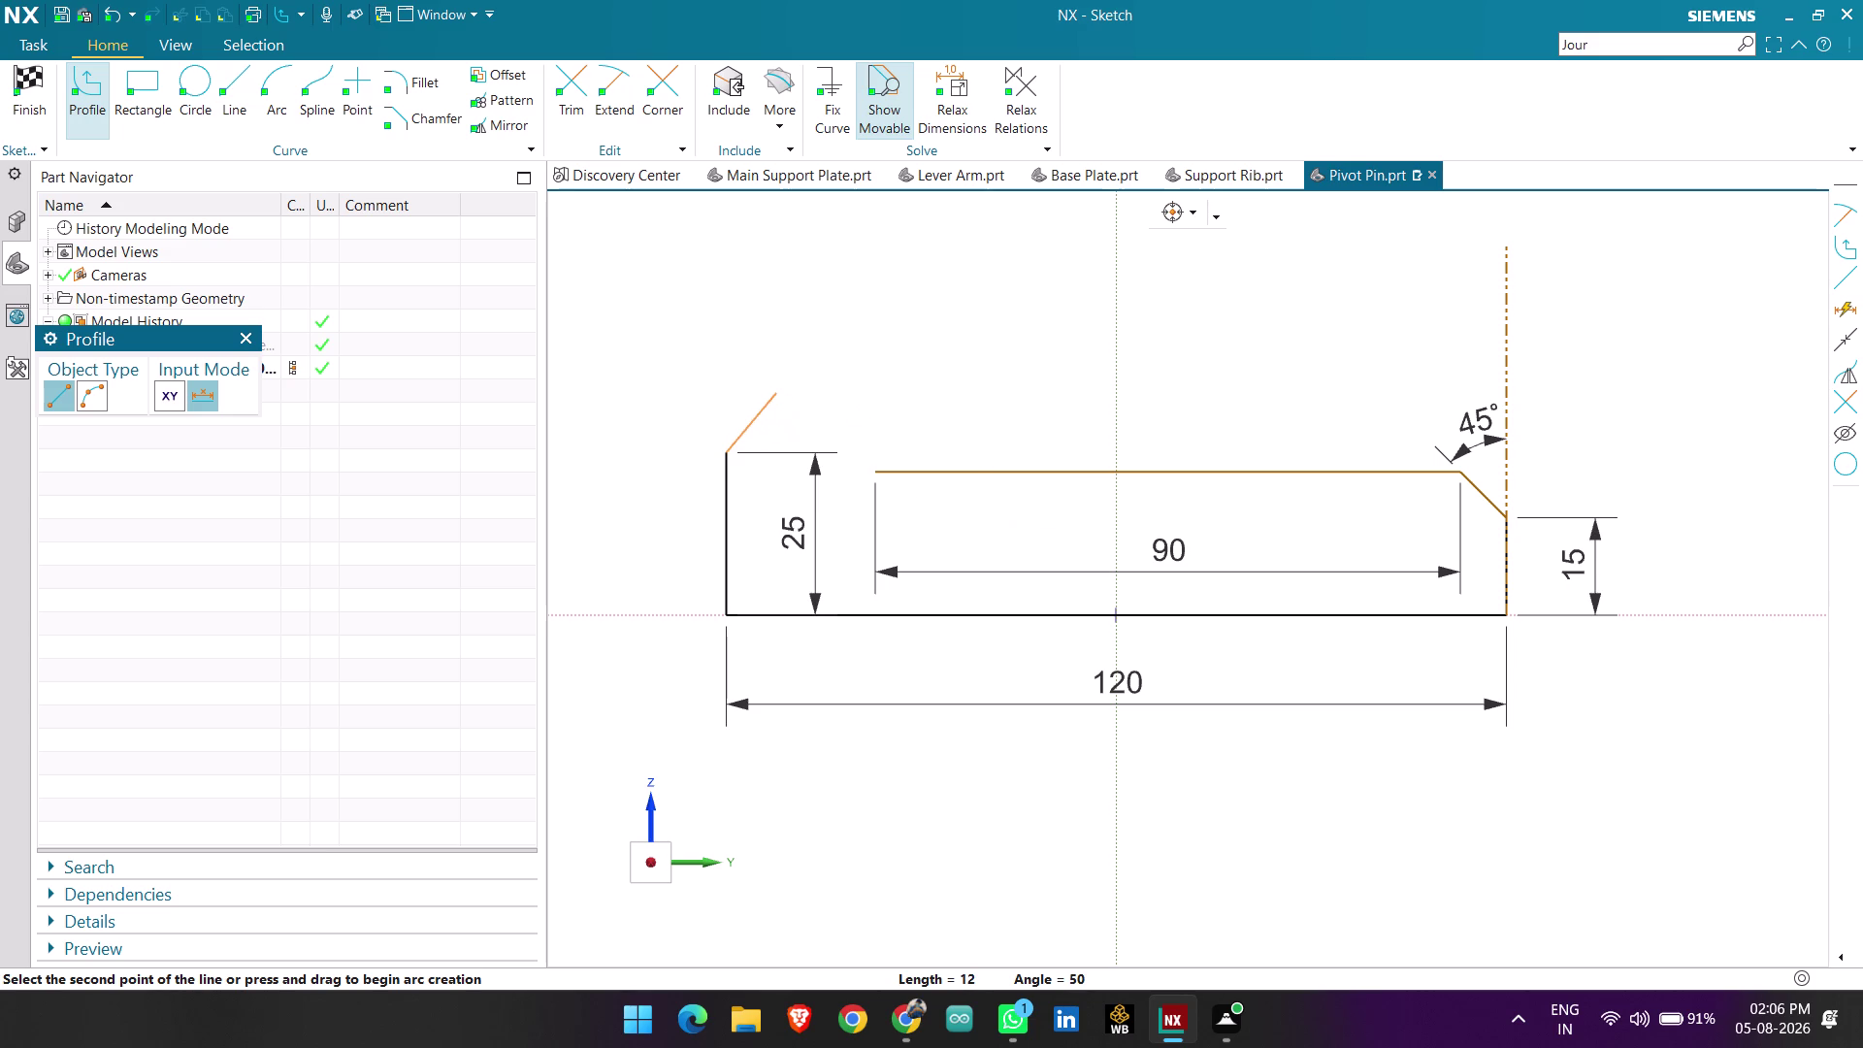
click(777, 393)
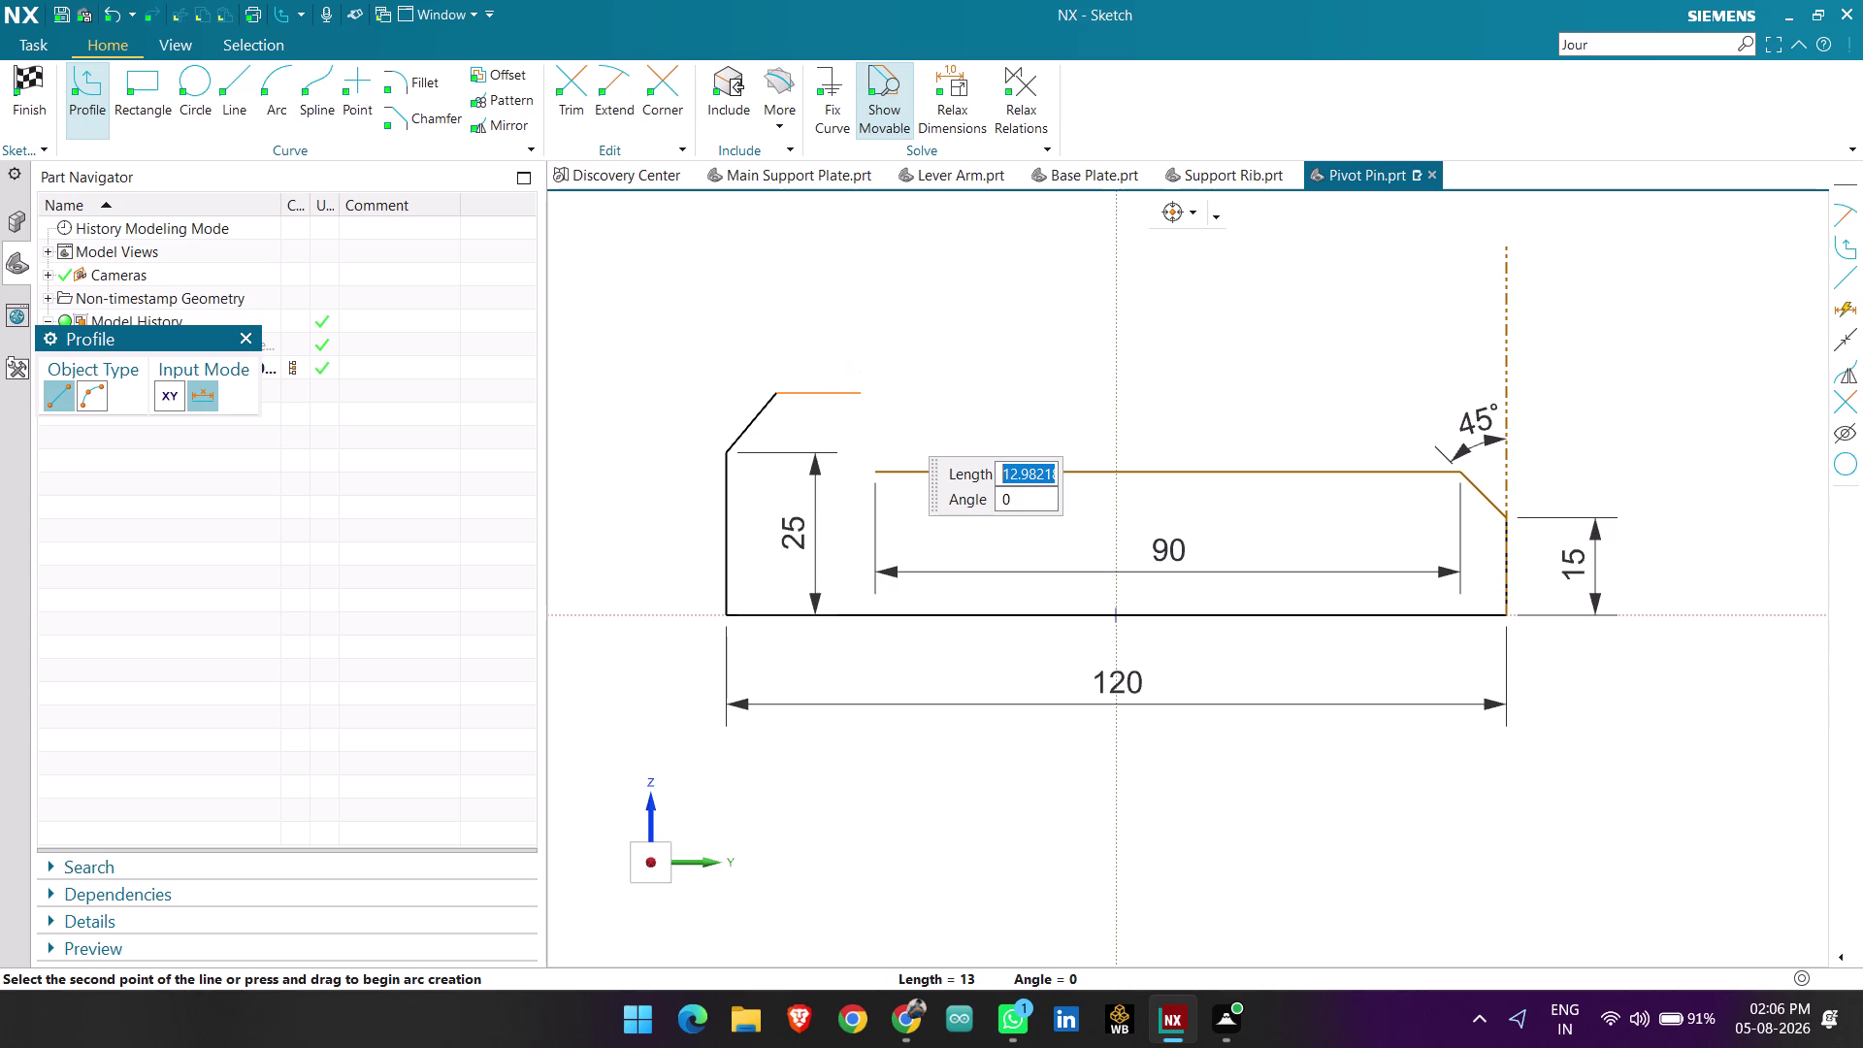
Draw the collar top and the step line down to the long top edge, closing the outline.
click(861, 388)
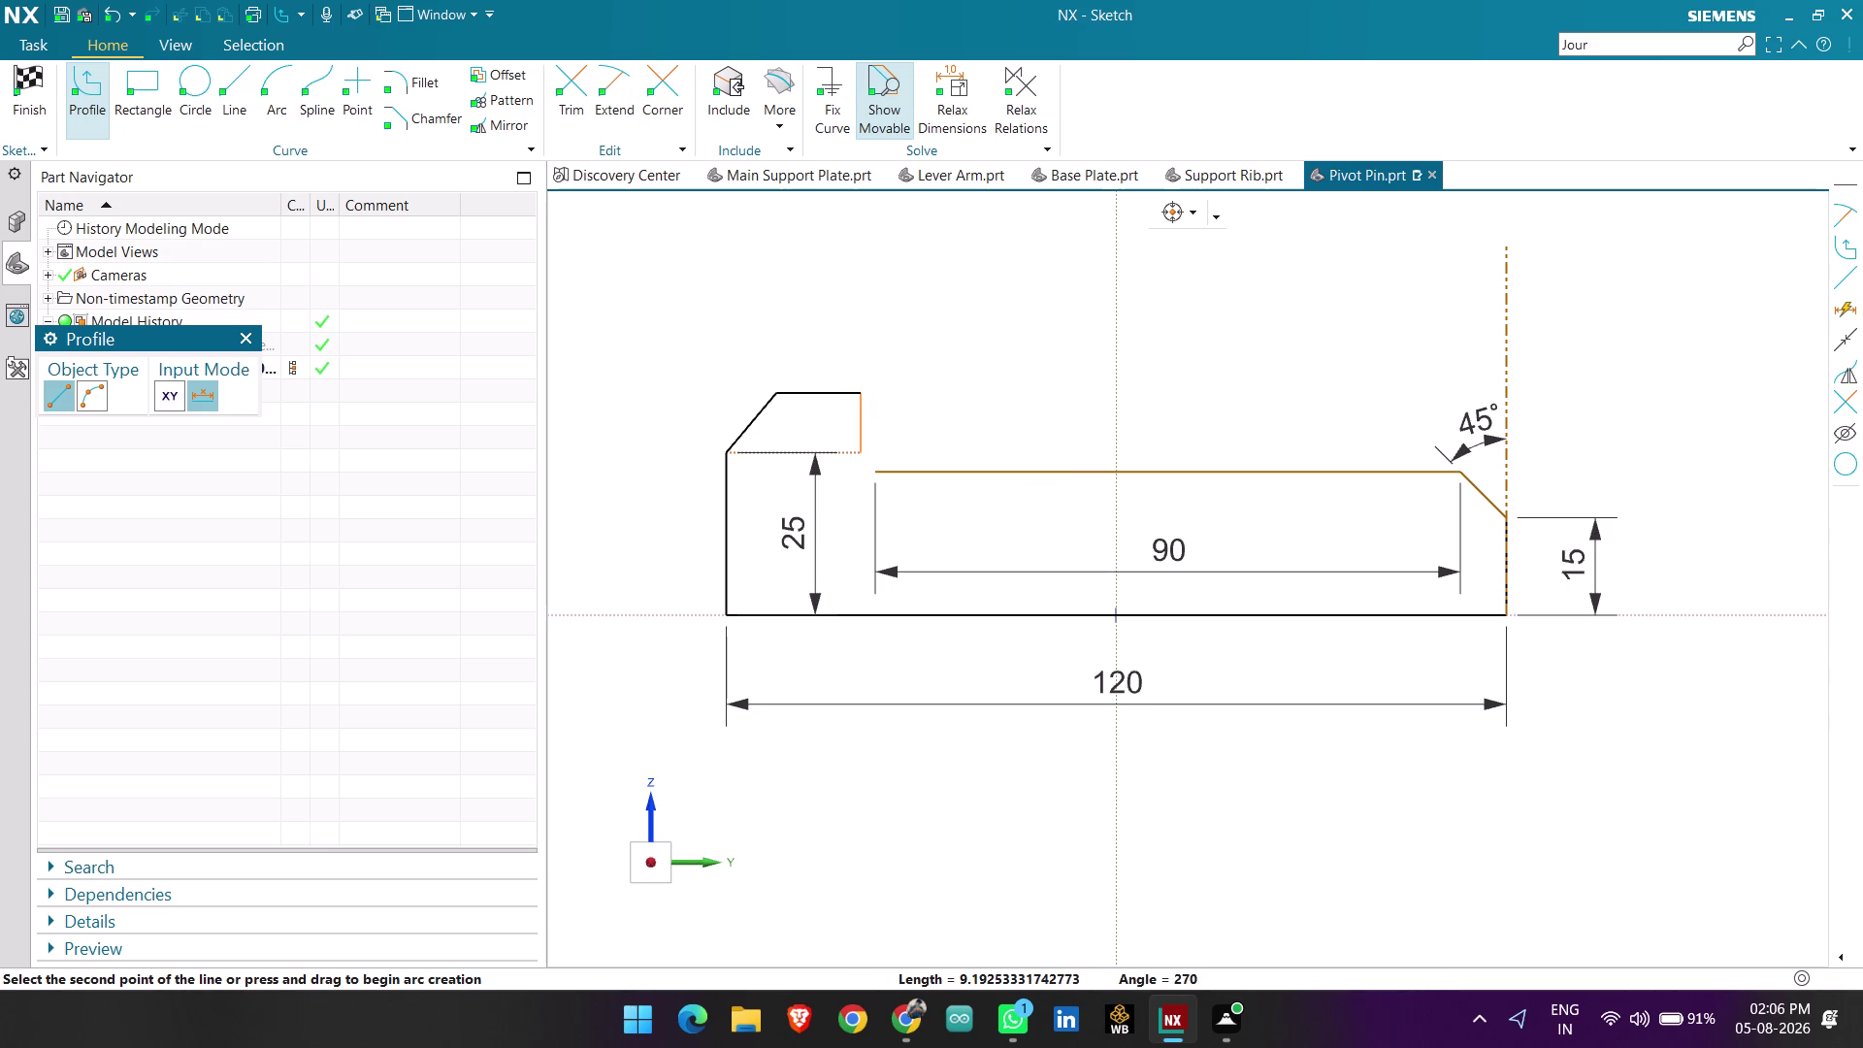
key(Escape)
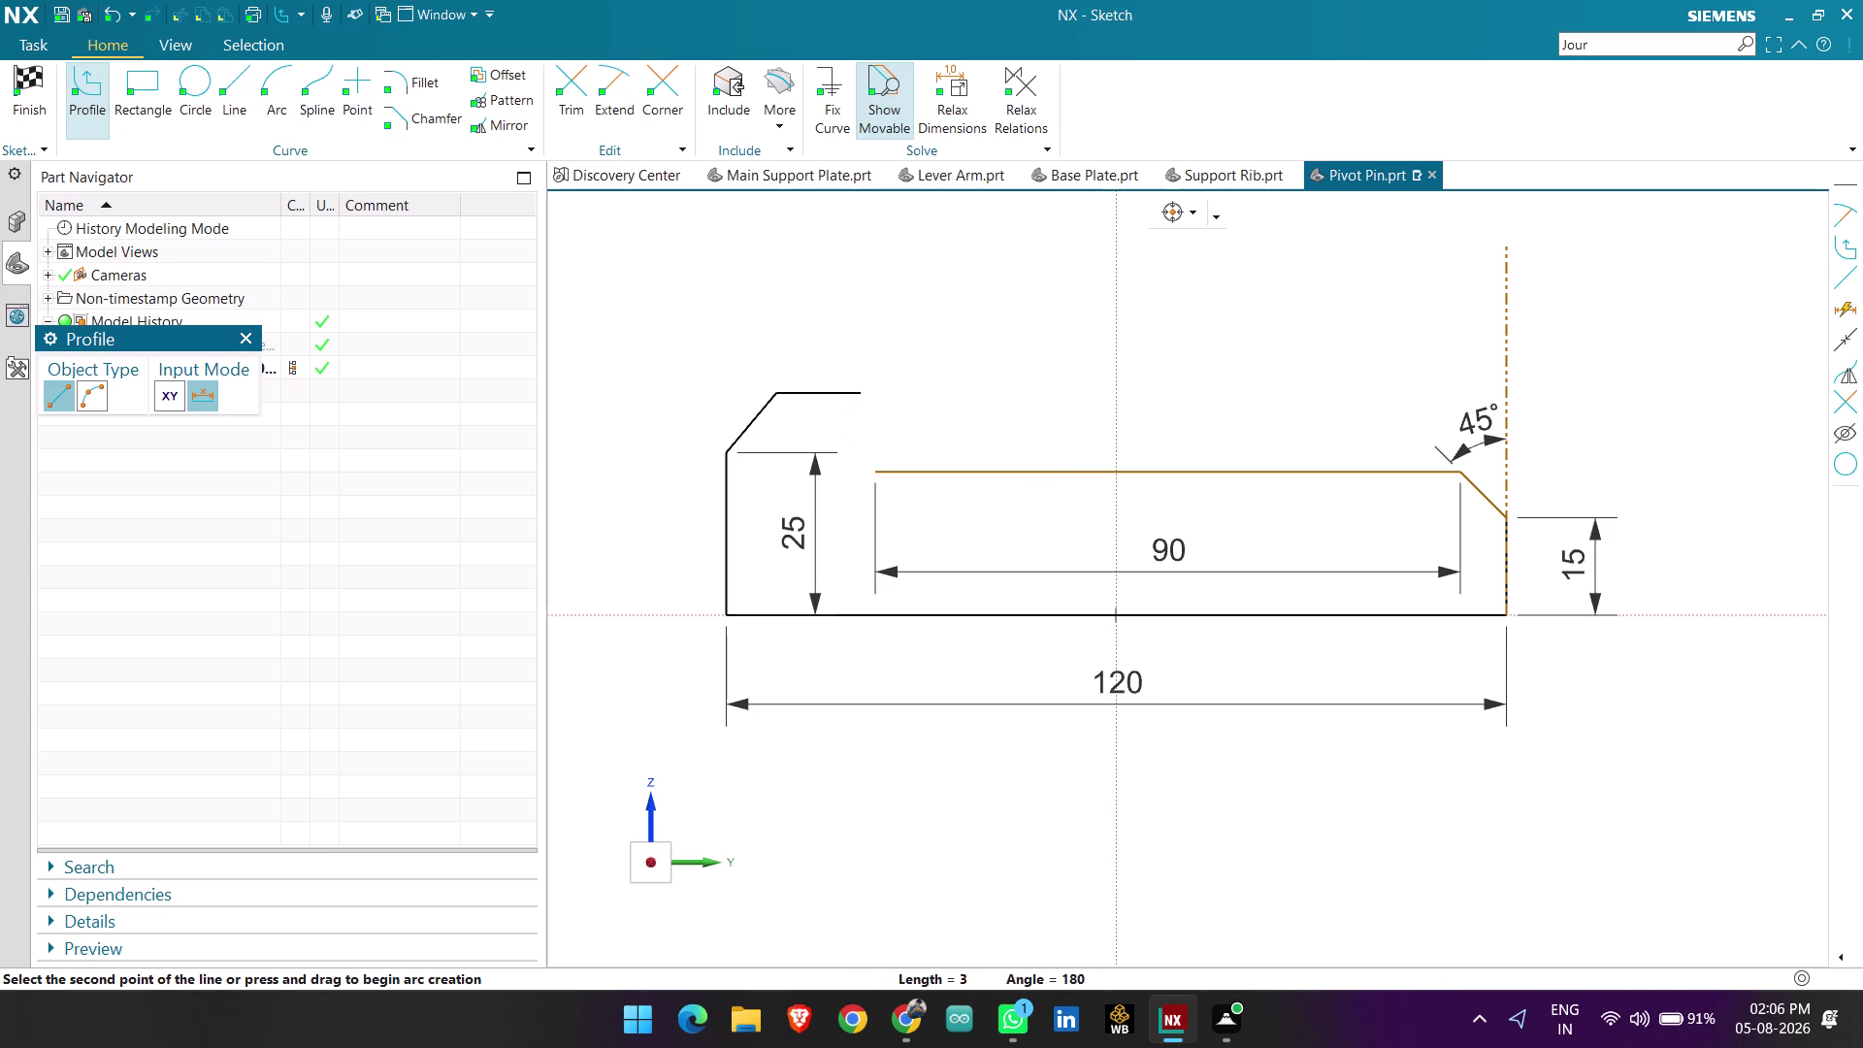
key(ctrl+z)
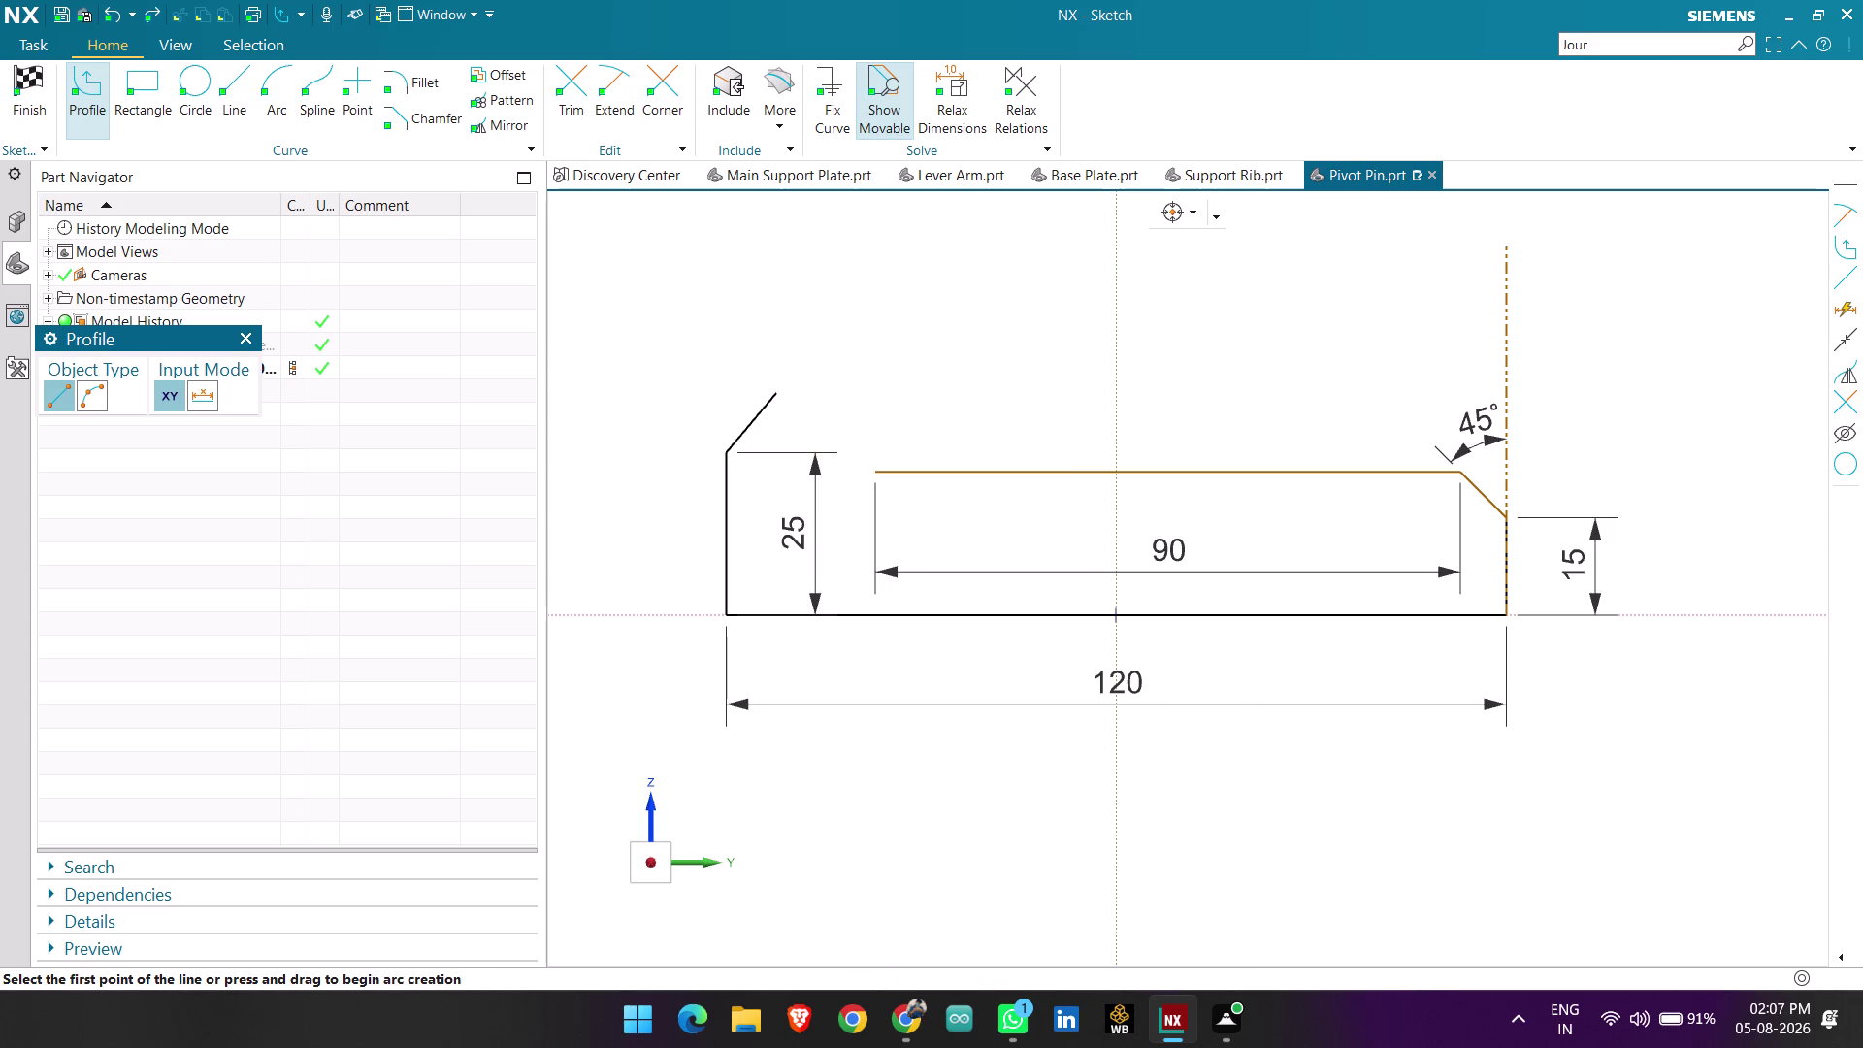
click(777, 394)
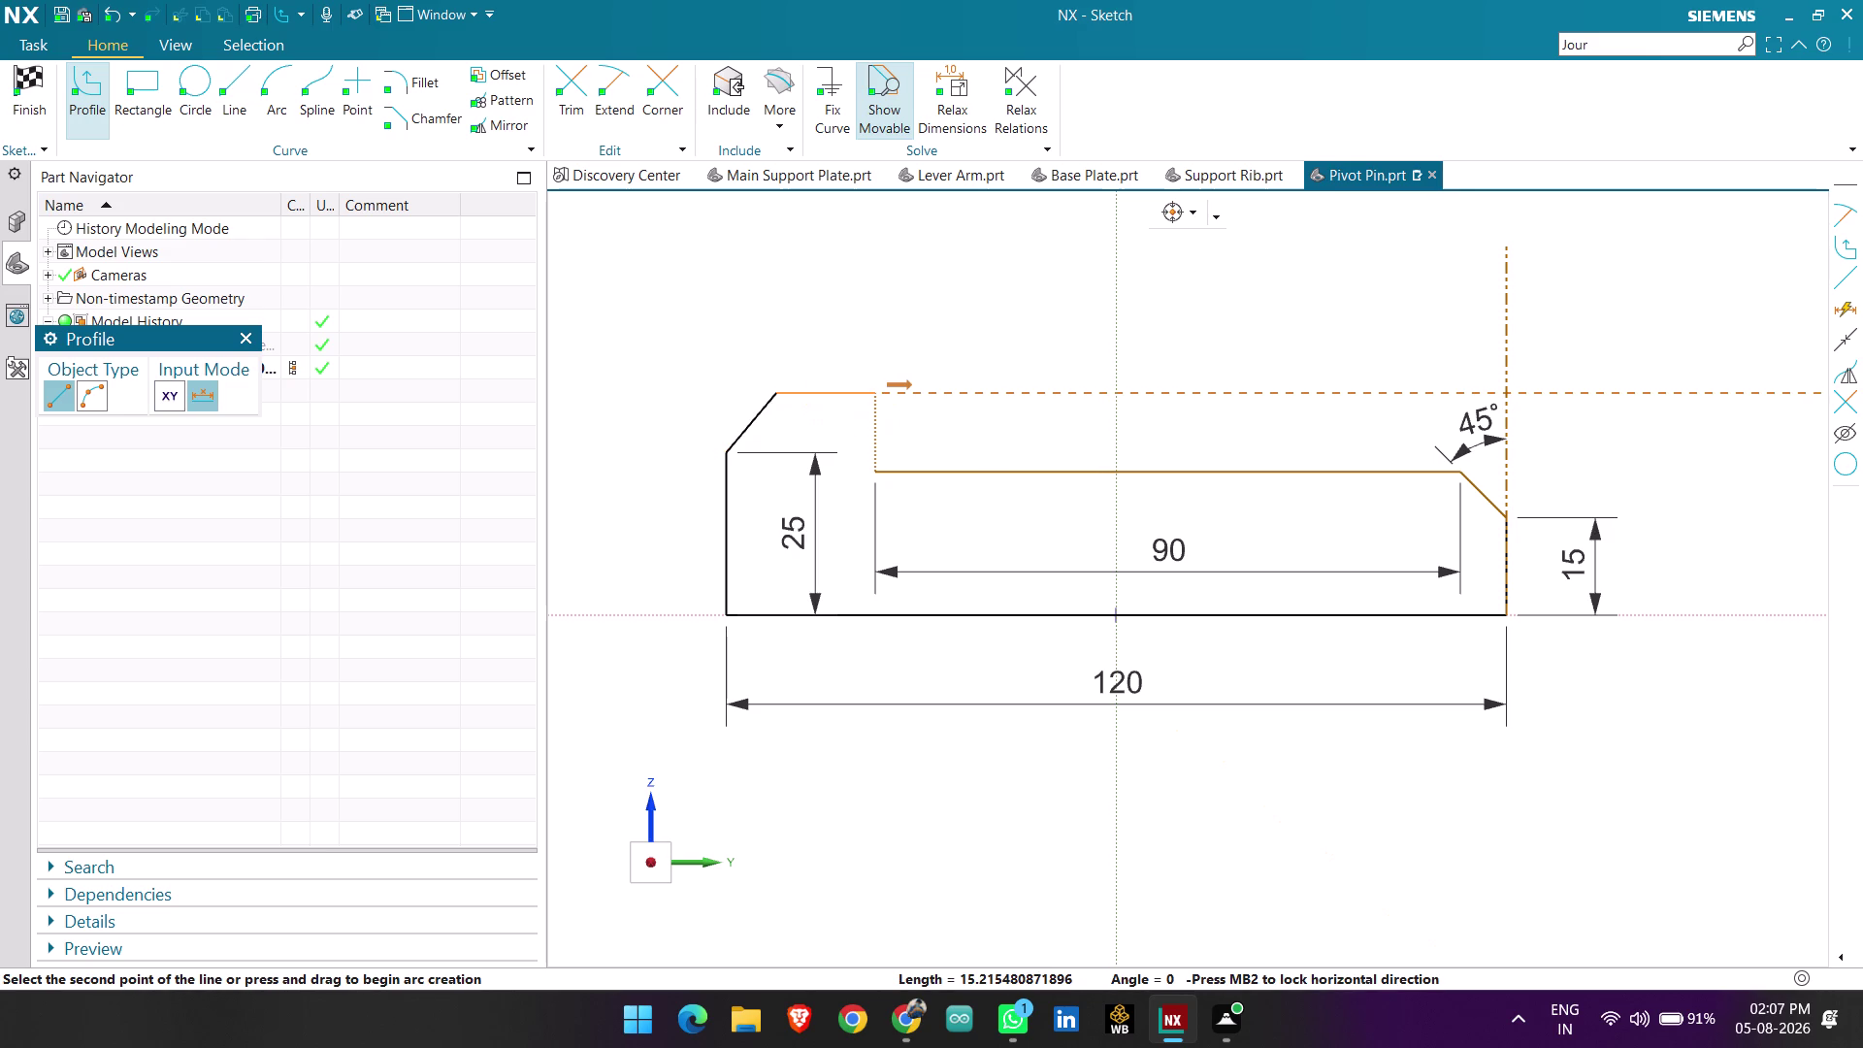
click(877, 393)
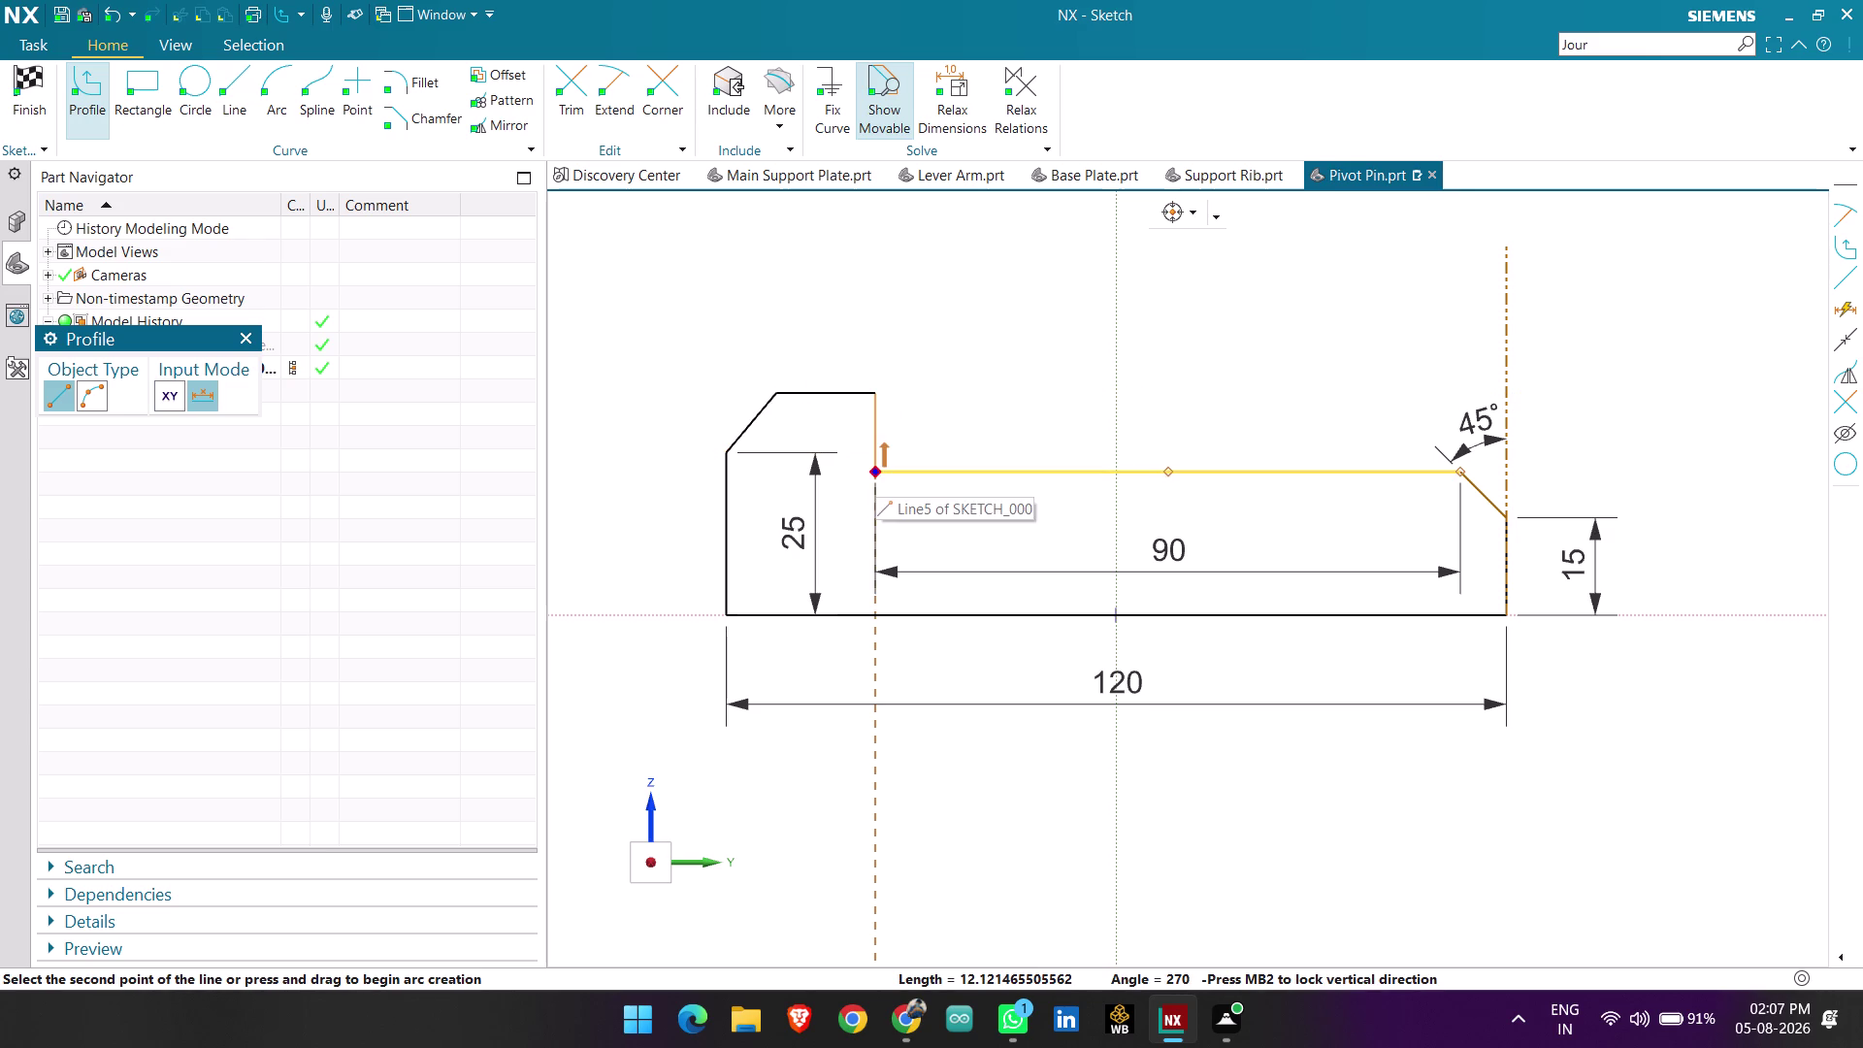
click(875, 472)
key(Escape)
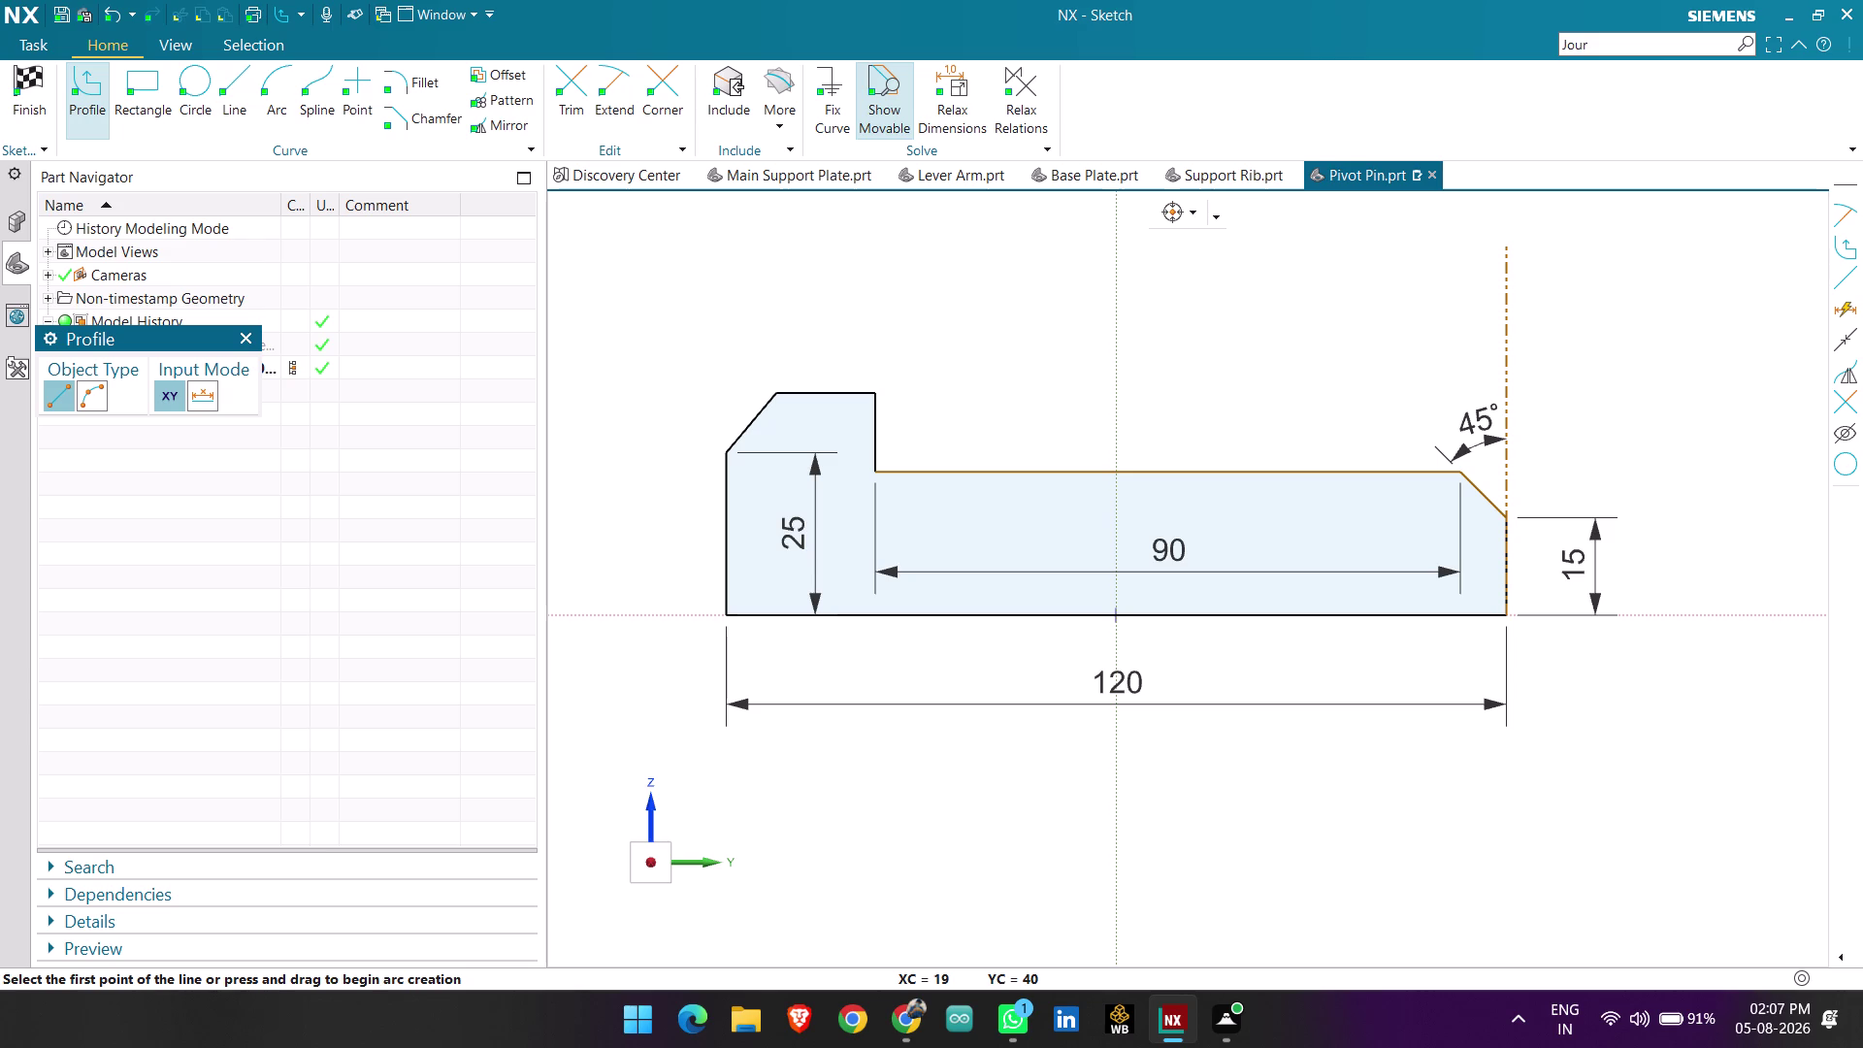
key(Escape)
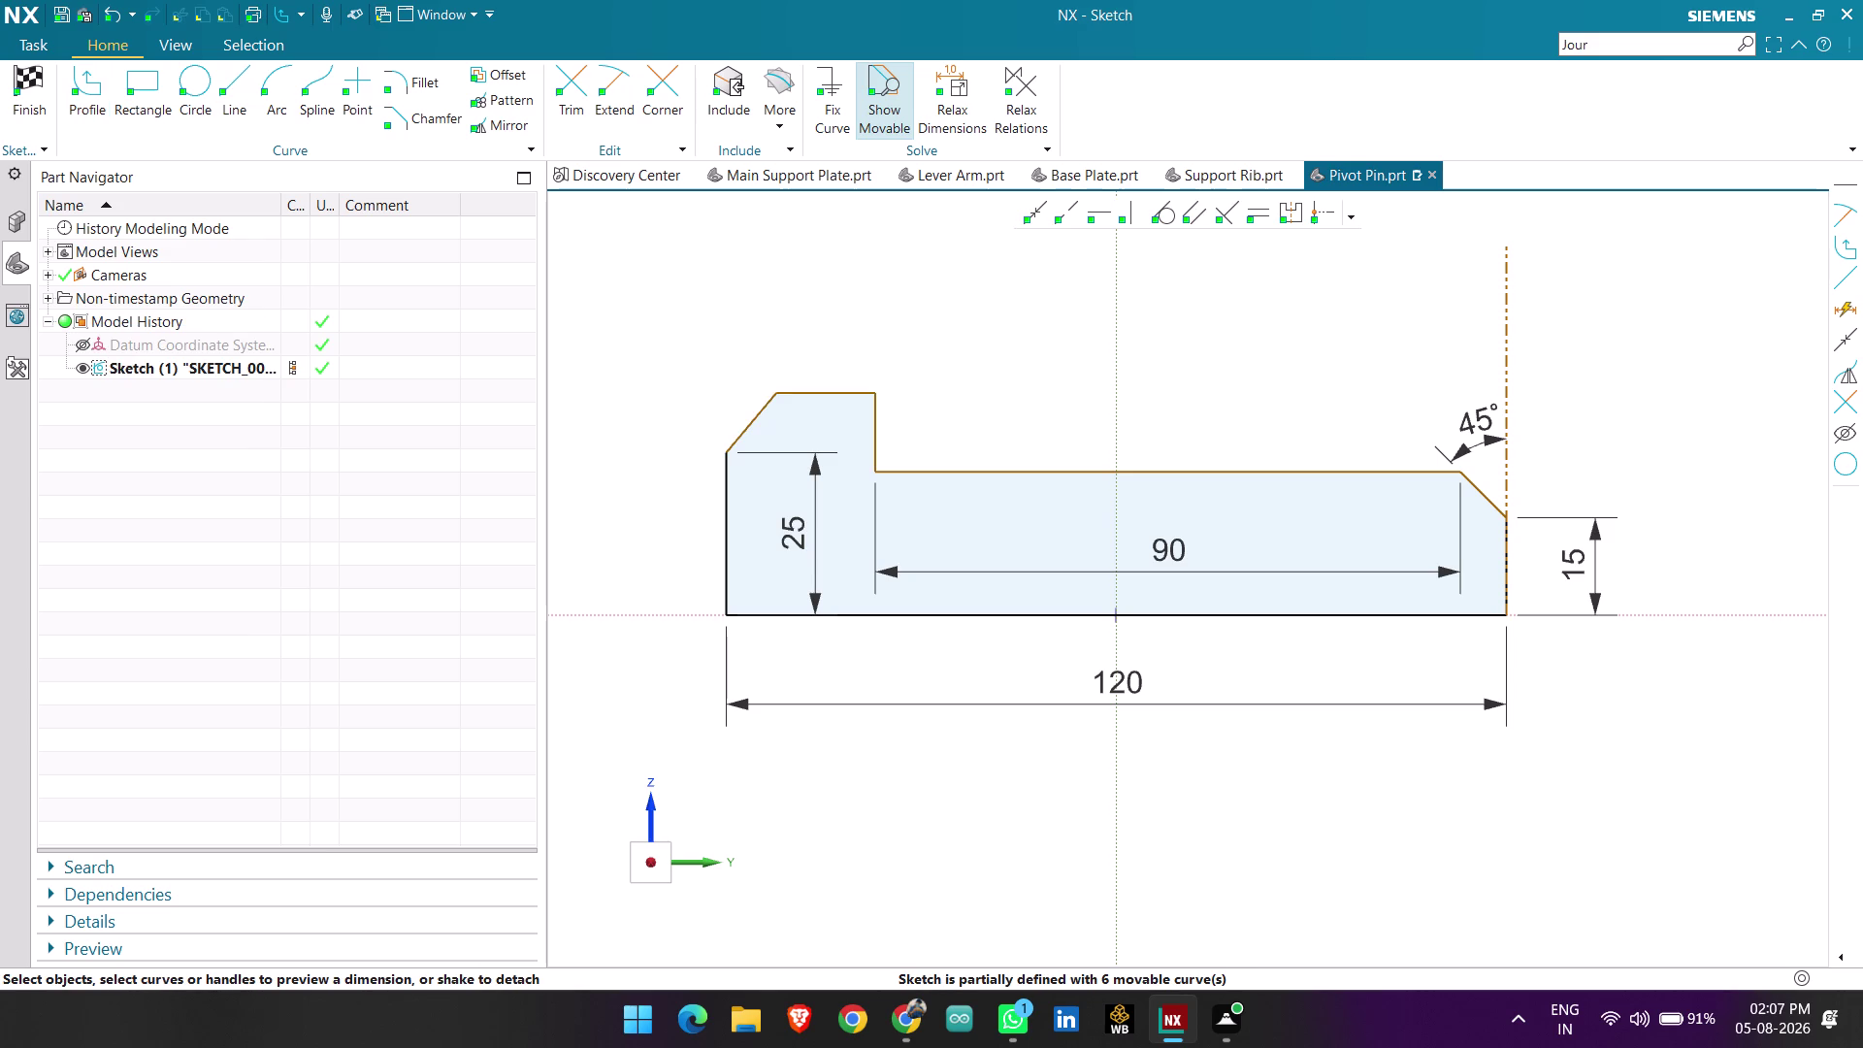
Undo the profile lines and dimensions repeatedly until only the 120 mm base line is left.
click(879, 412)
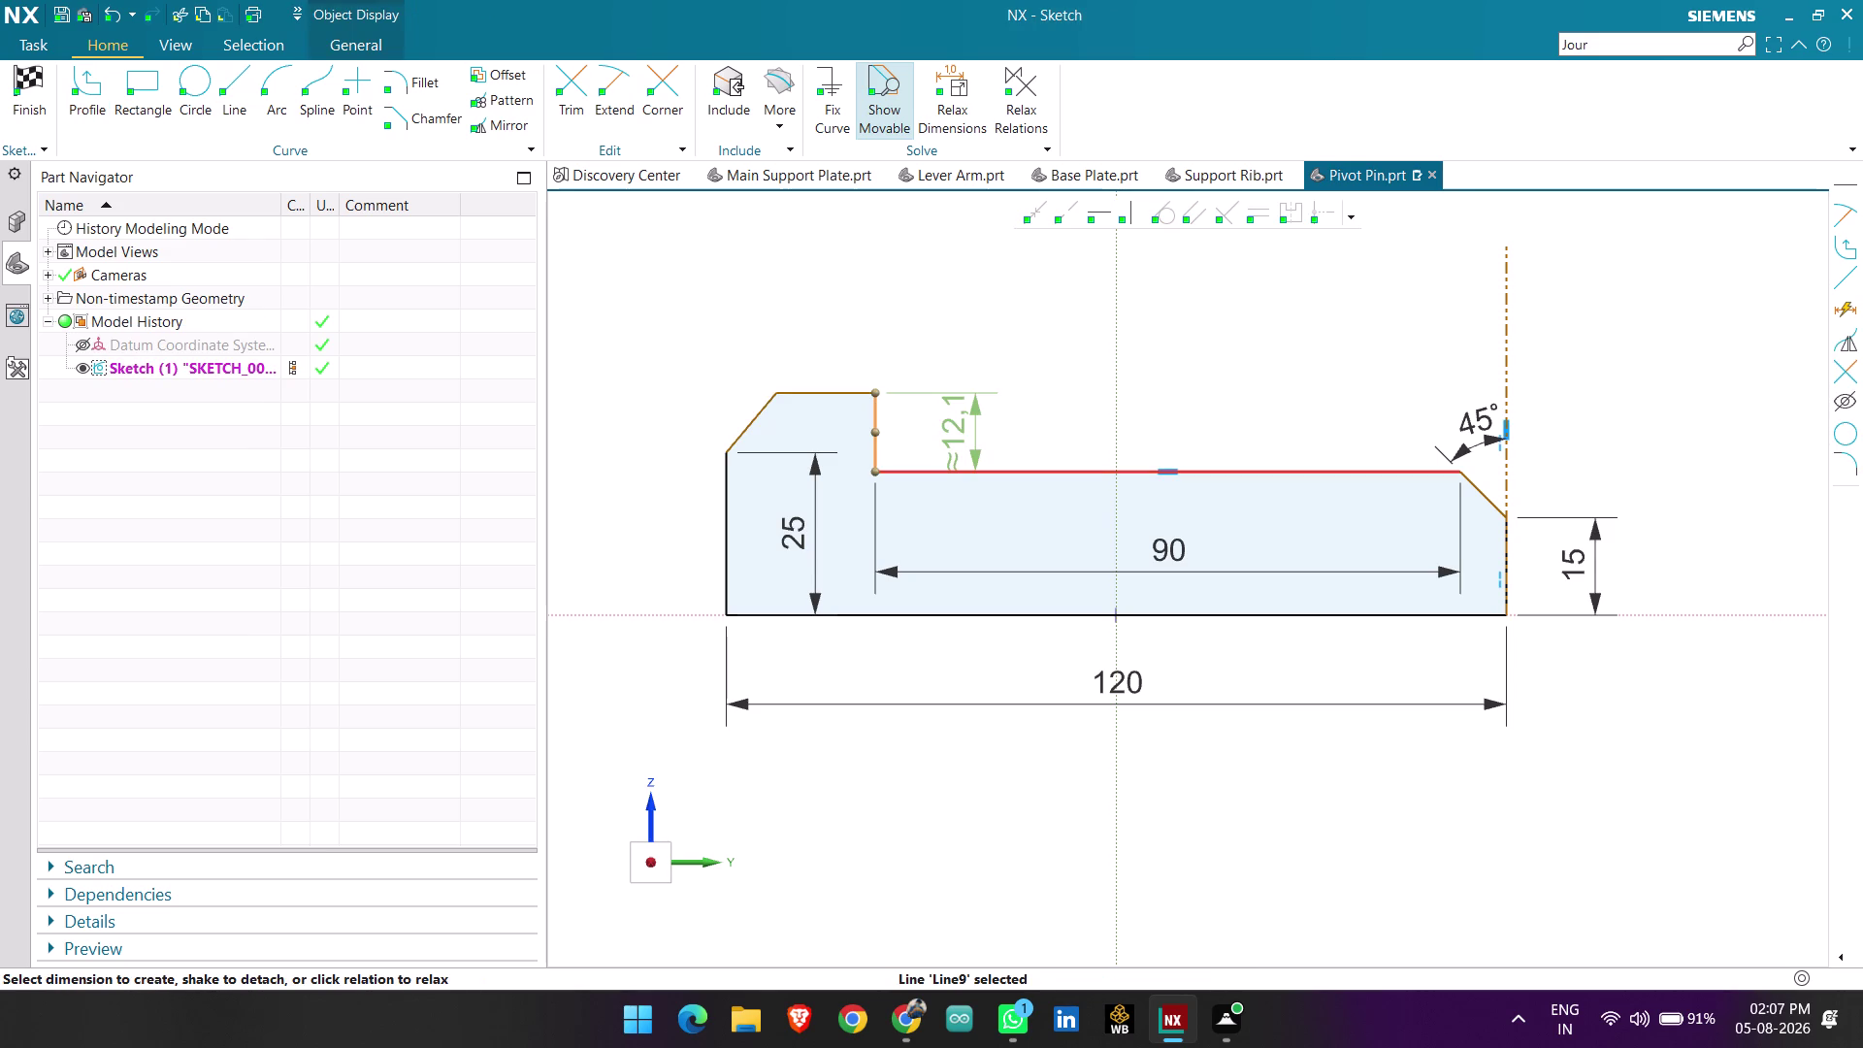
key(Escape)
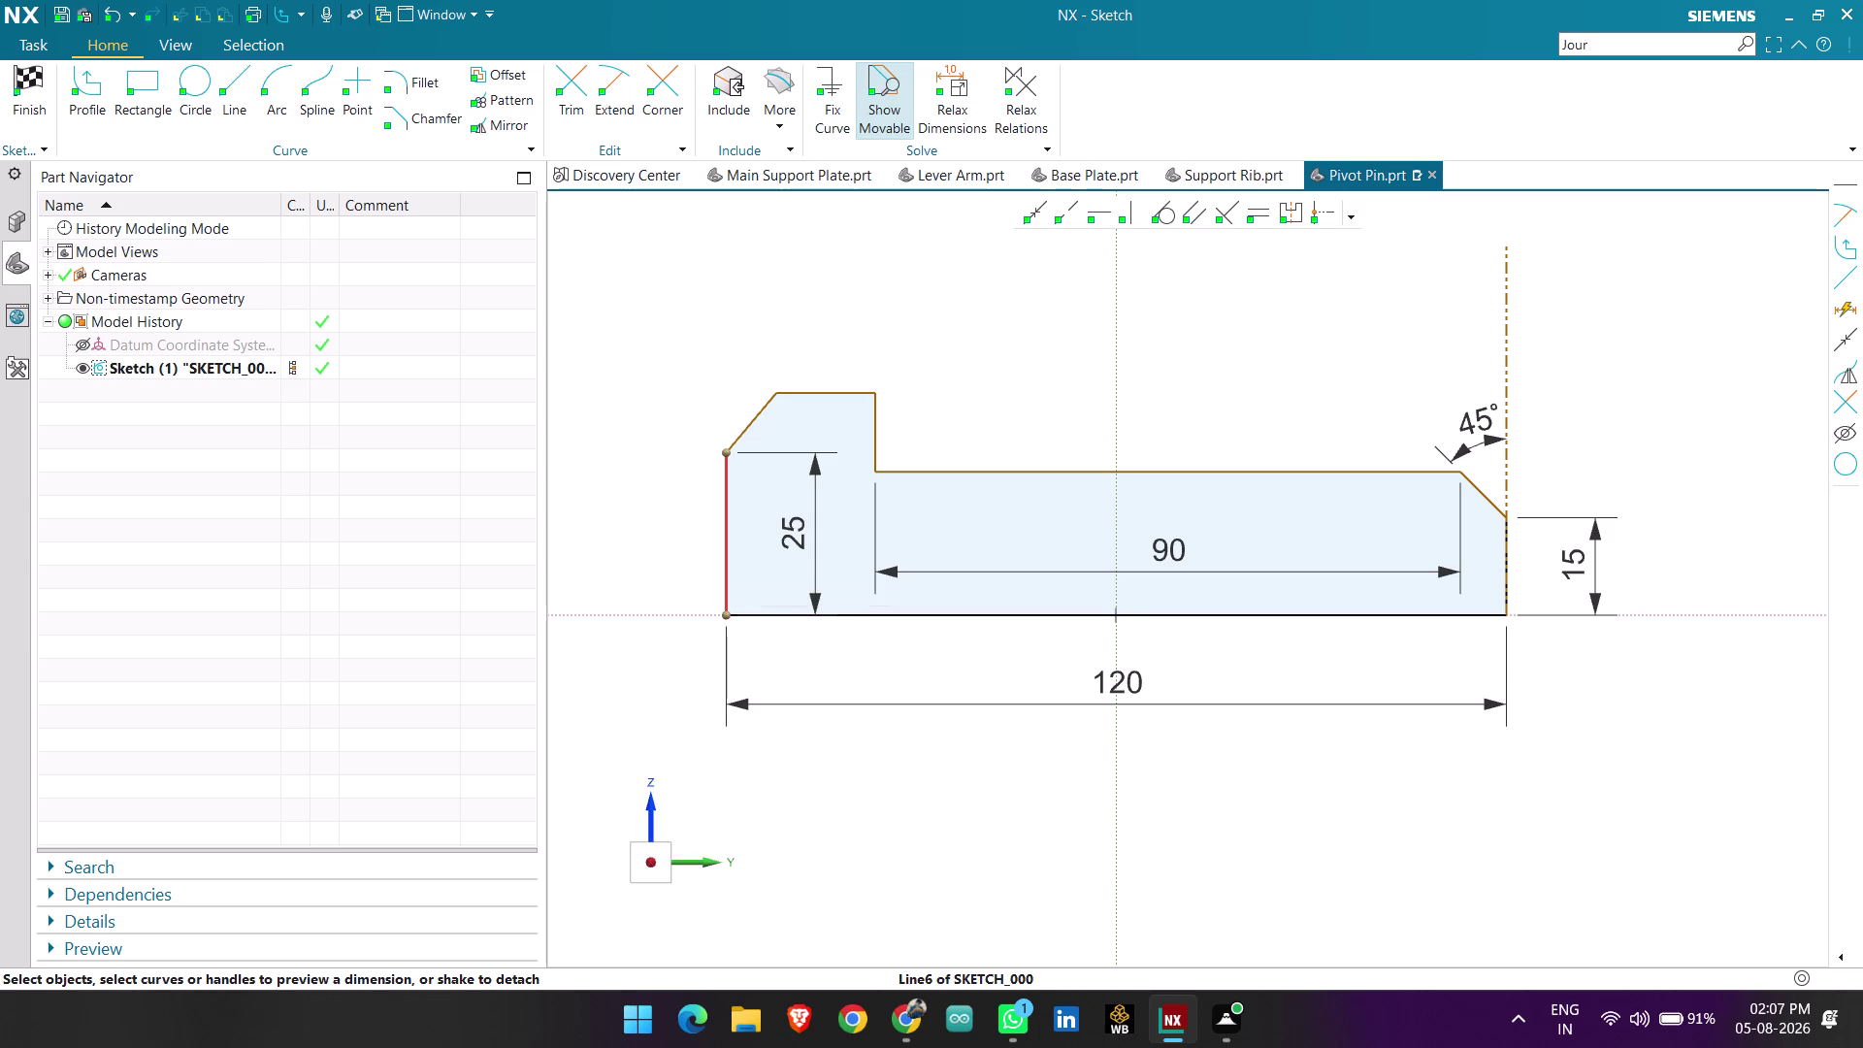
key(ctrl+z)
key(ctrl+z)
key(ctrl+z)
key(ctrl+z)
key(ctrl+z)
key(ctrl+z)
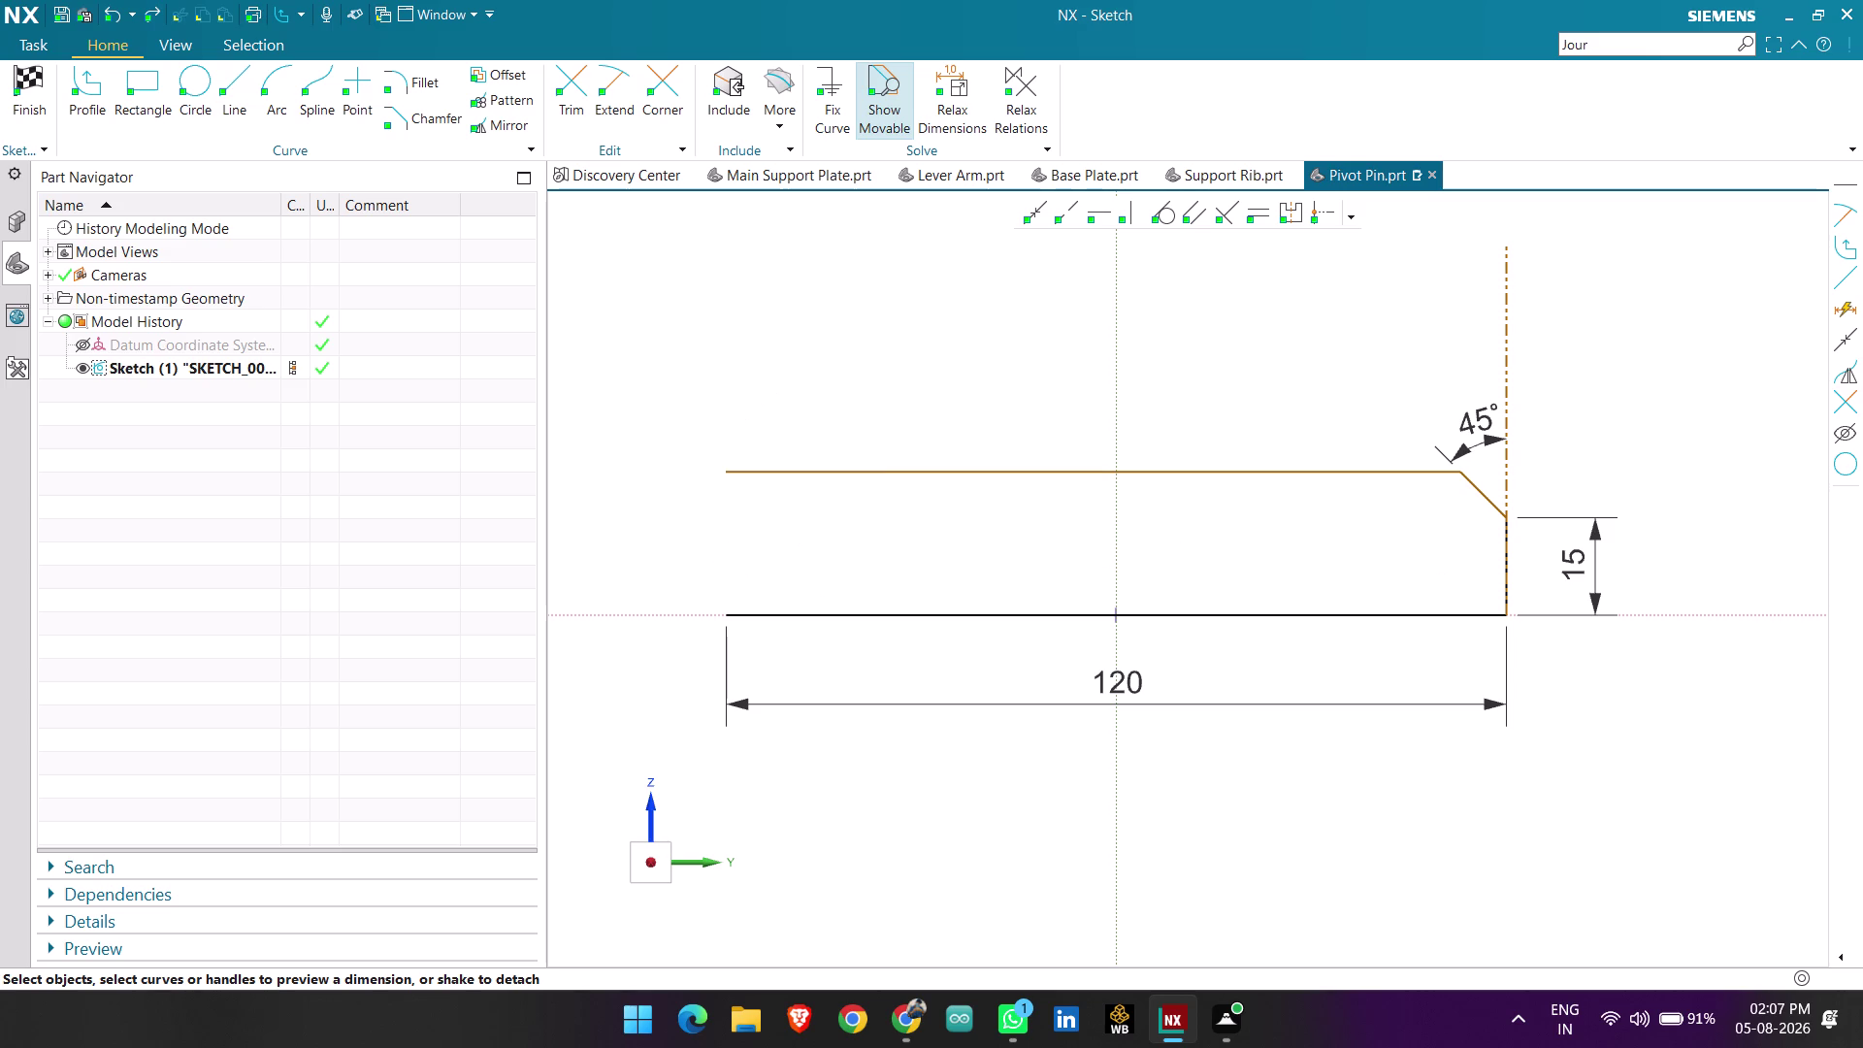
key(ctrl+z)
key(ctrl+z)
key(ctrl+z)
key(ctrl+z)
key(z)
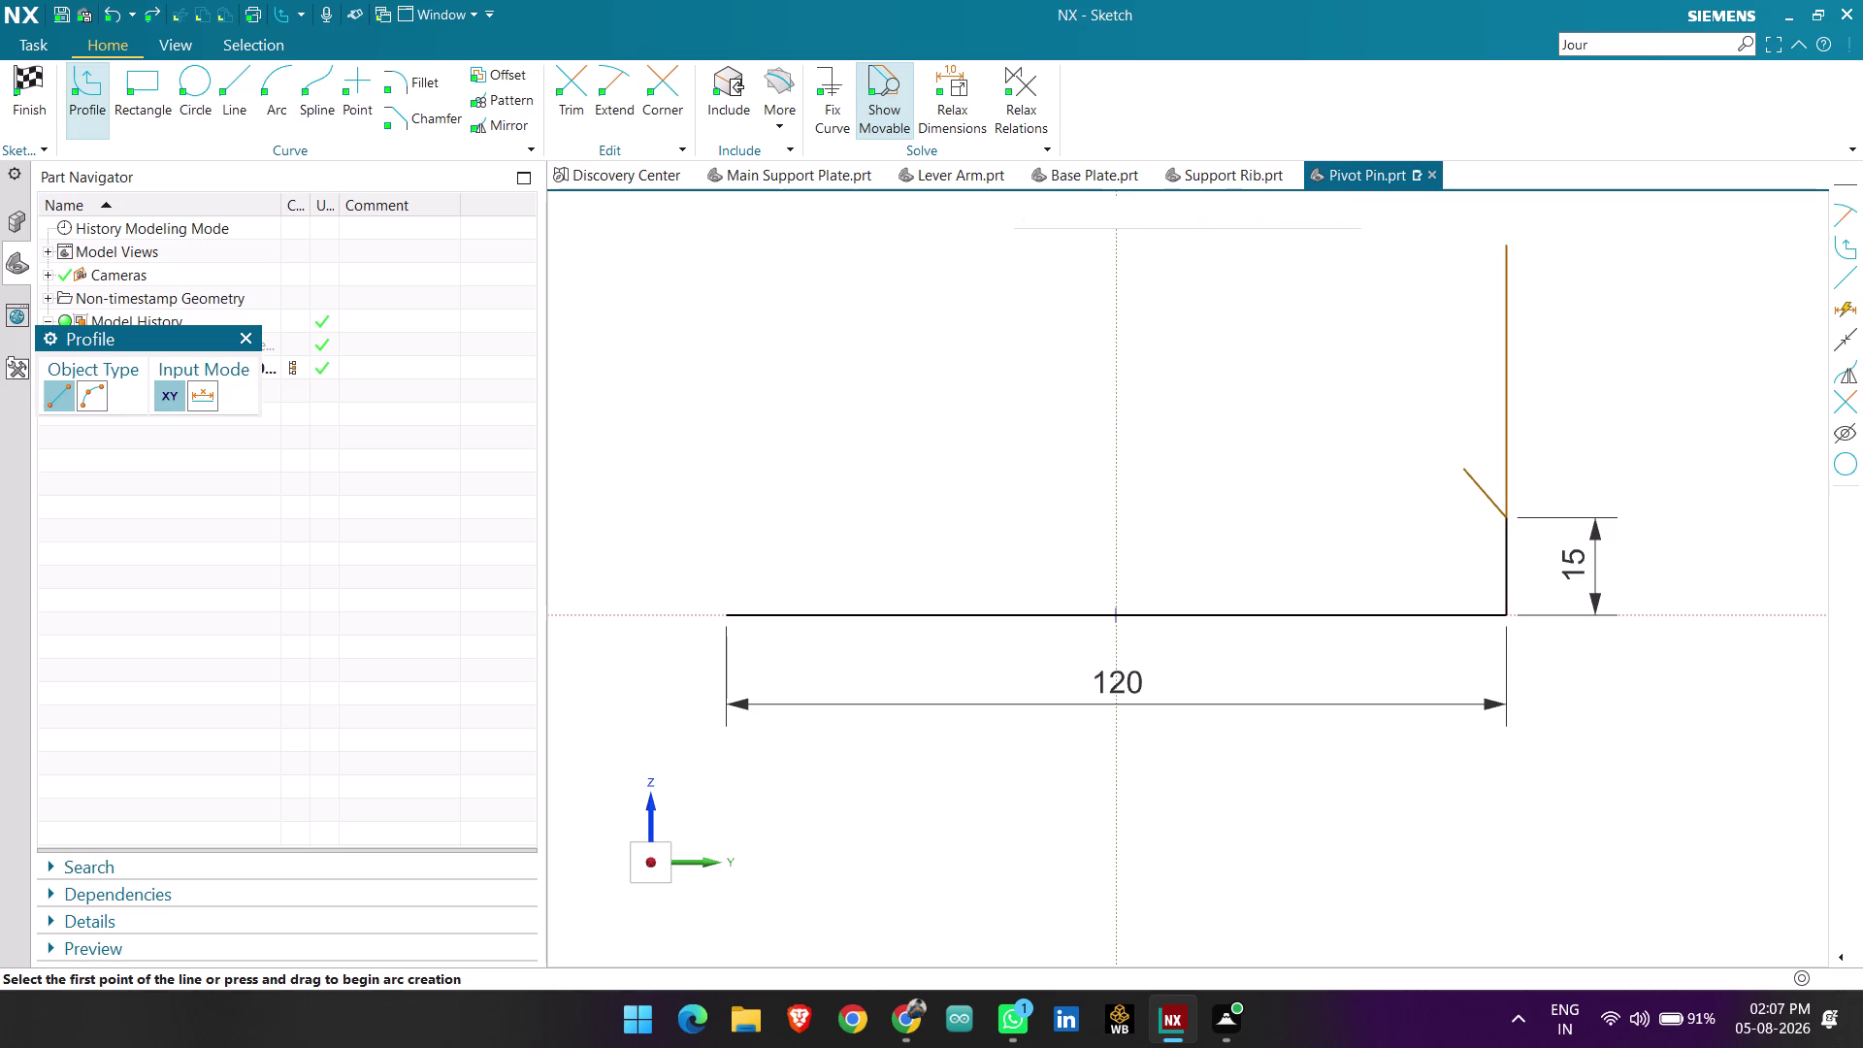
key(ctrl+z)
key(ctrl+z)
Redraw the outline: 28 mm left vertical, collar, step, 90 mm shaft top, right chamfer, closing edge.
key(ctrl+z)
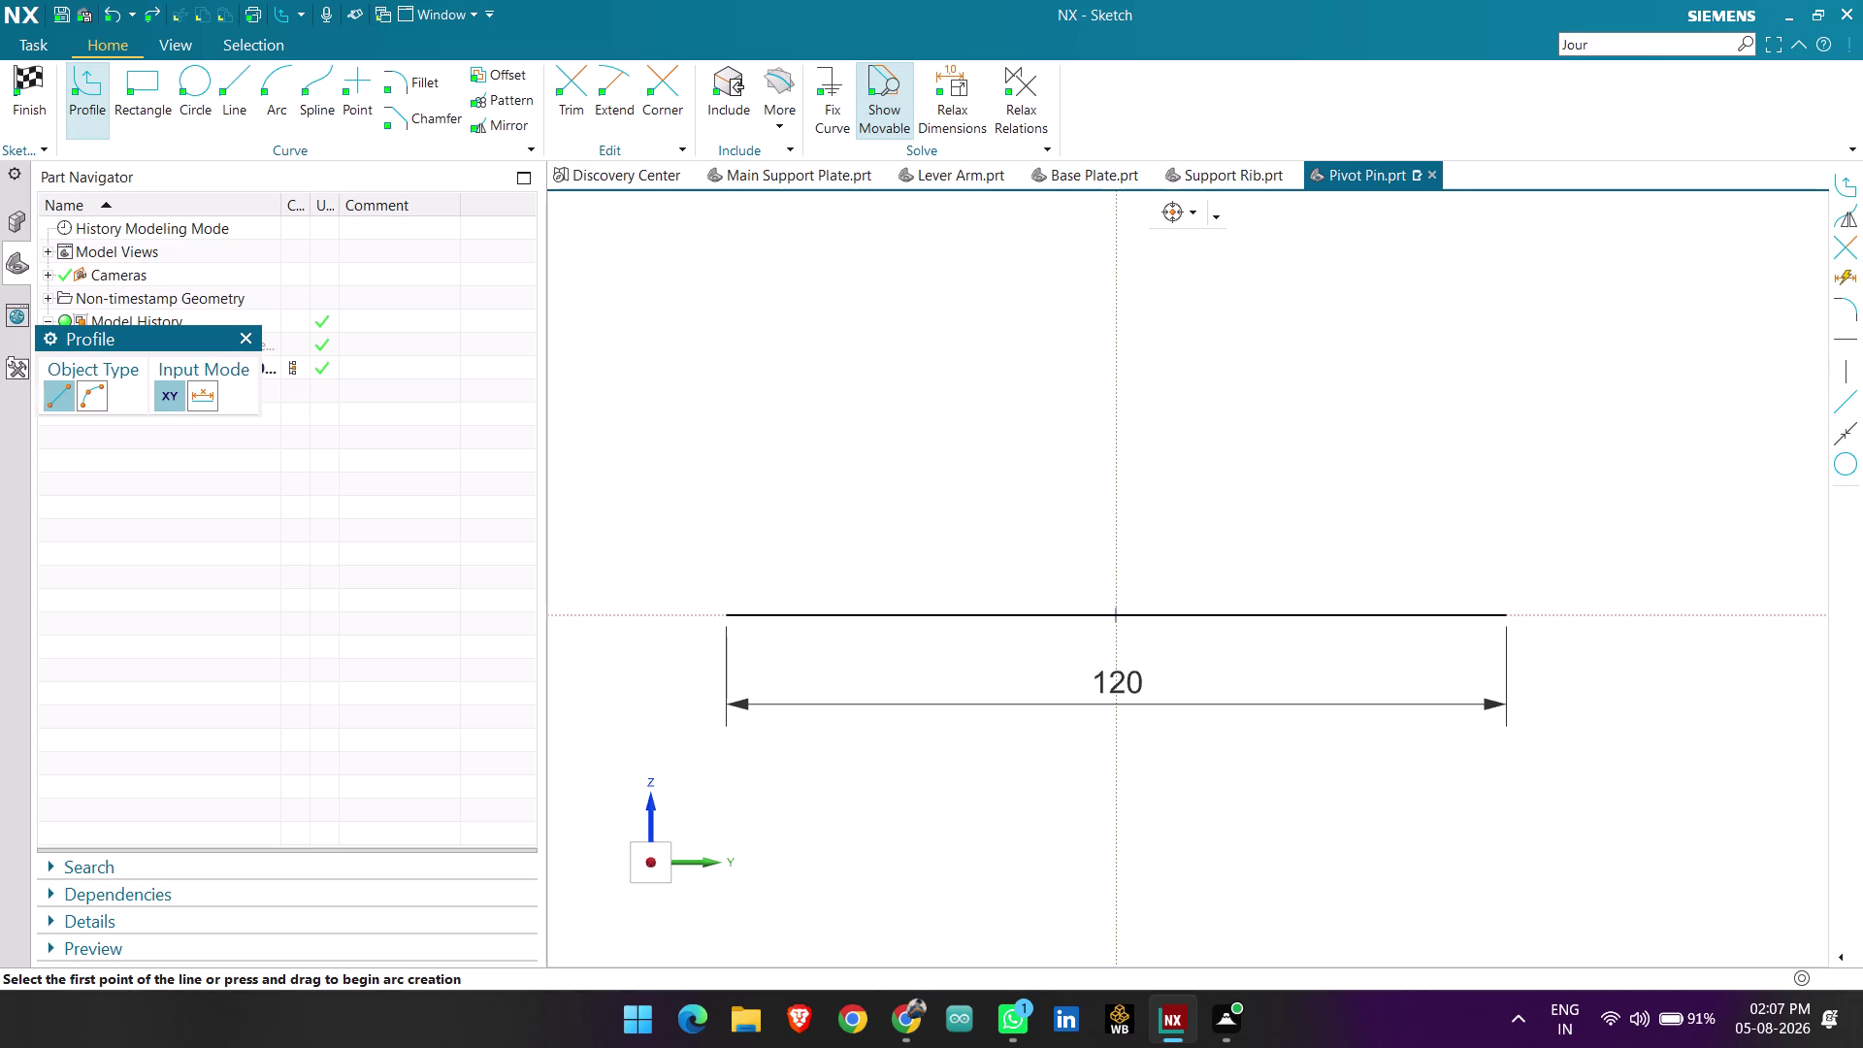
click(726, 613)
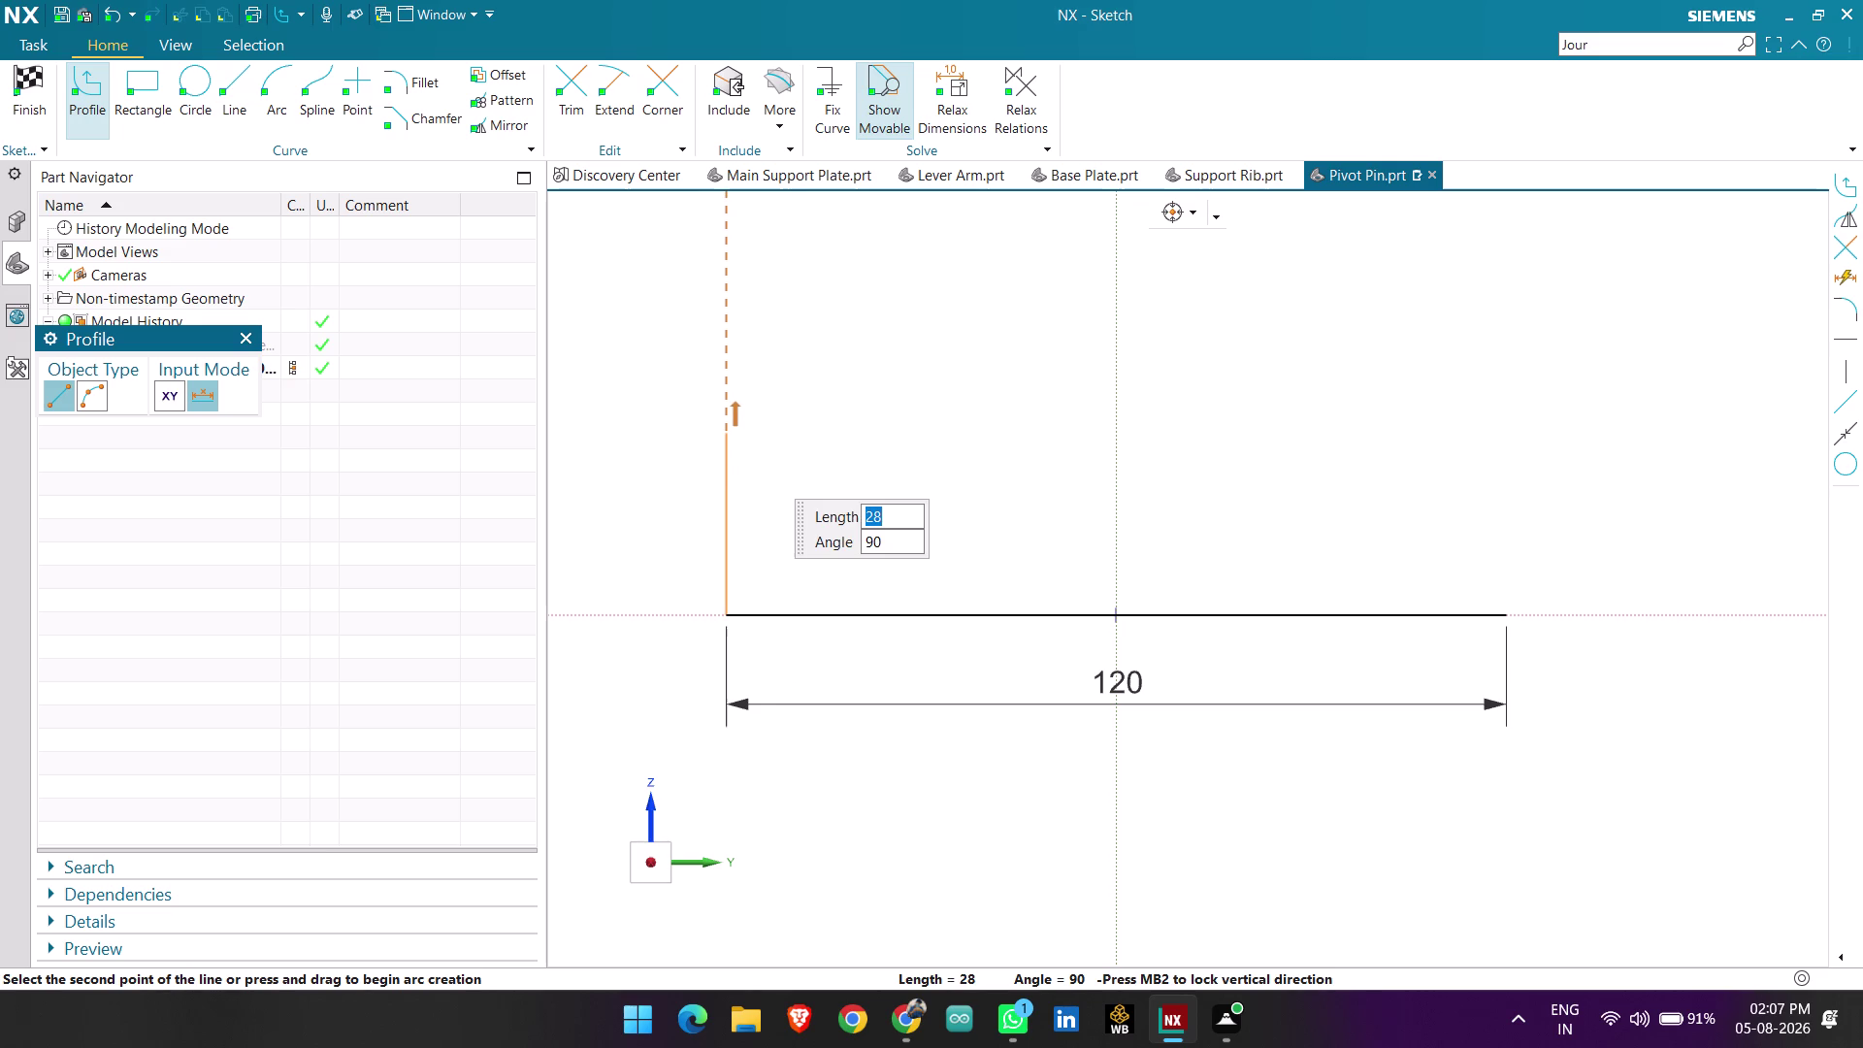
click(727, 431)
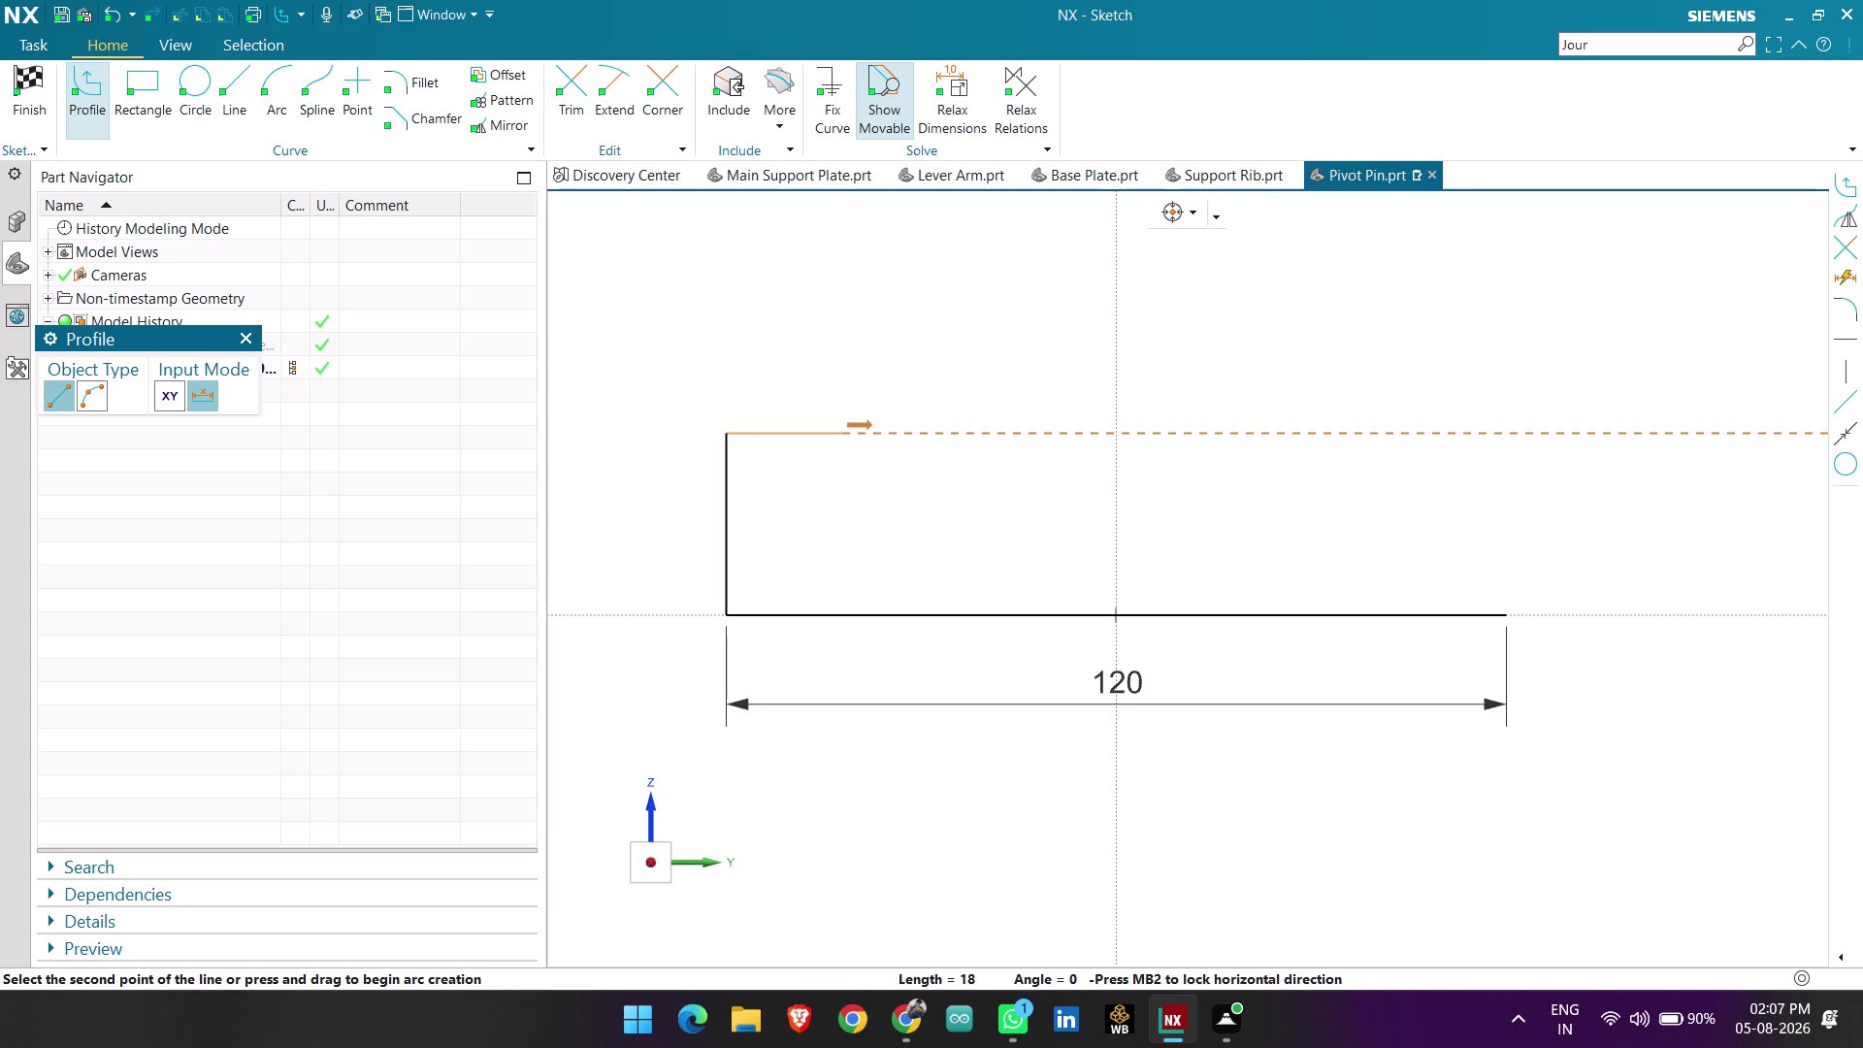
click(842, 429)
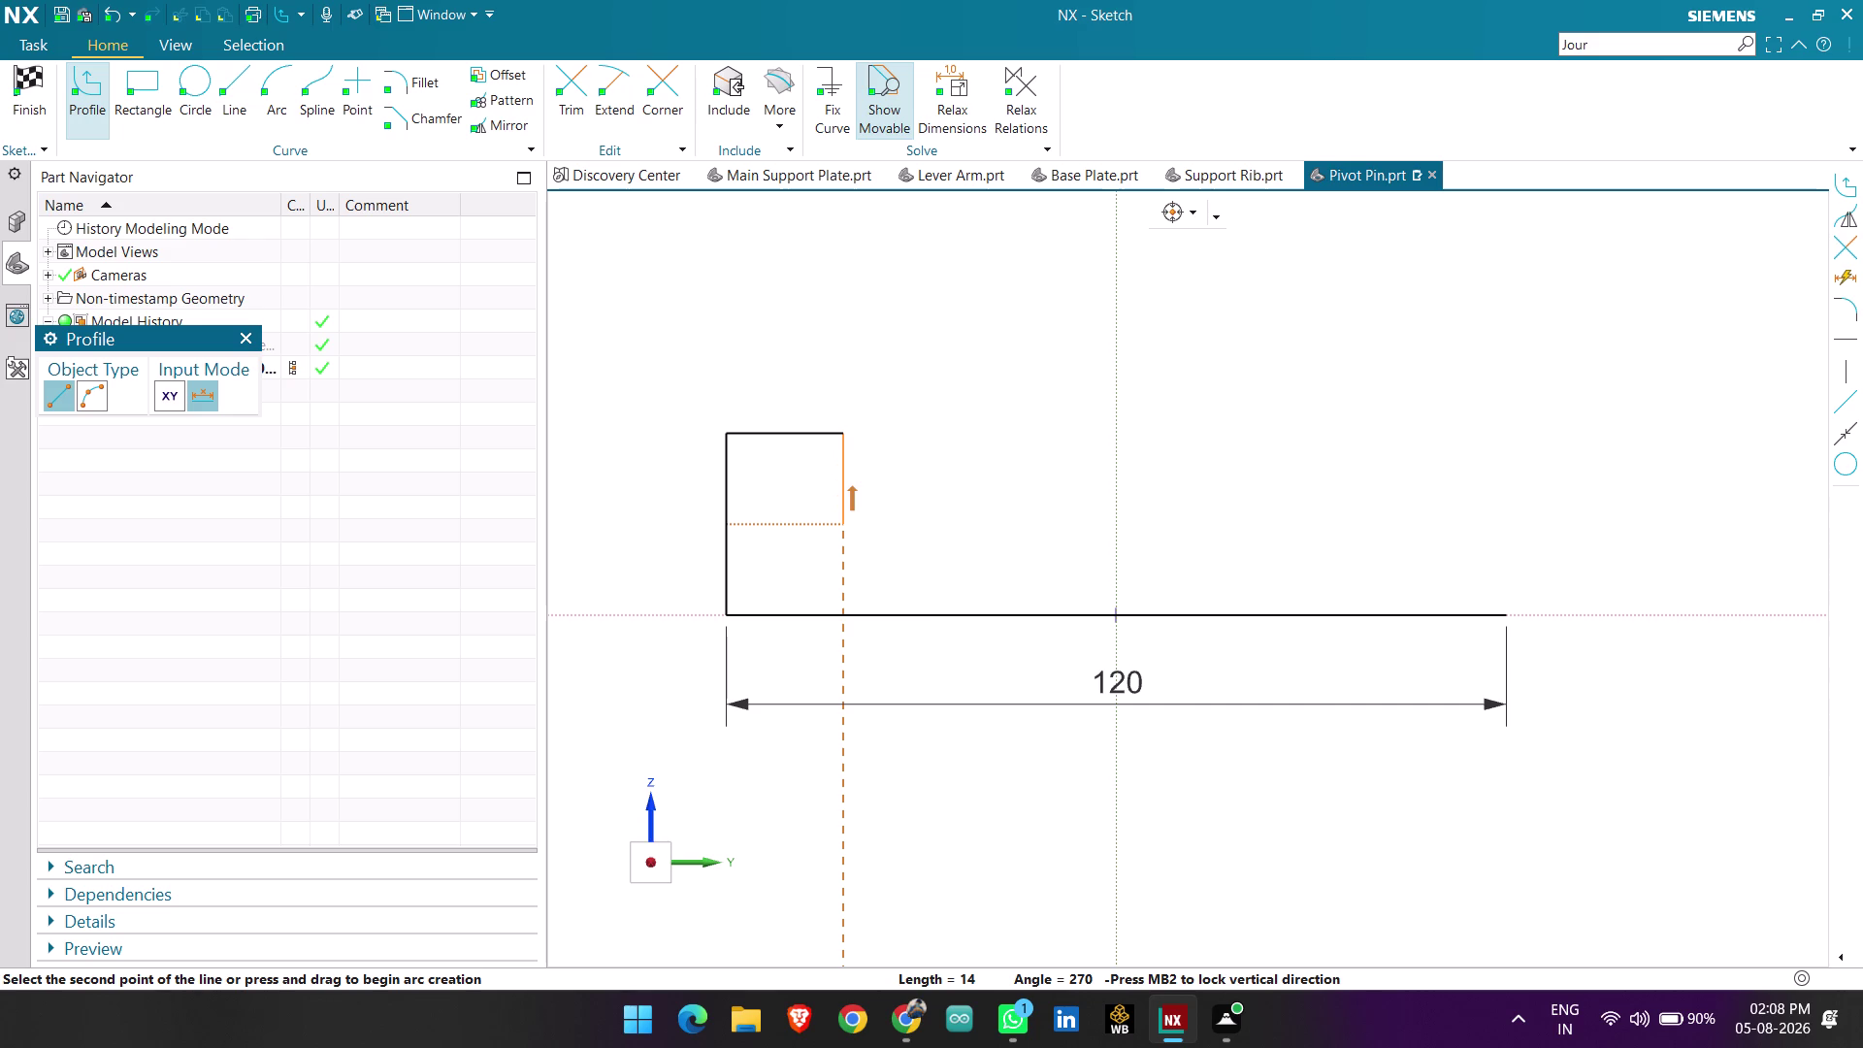
click(839, 515)
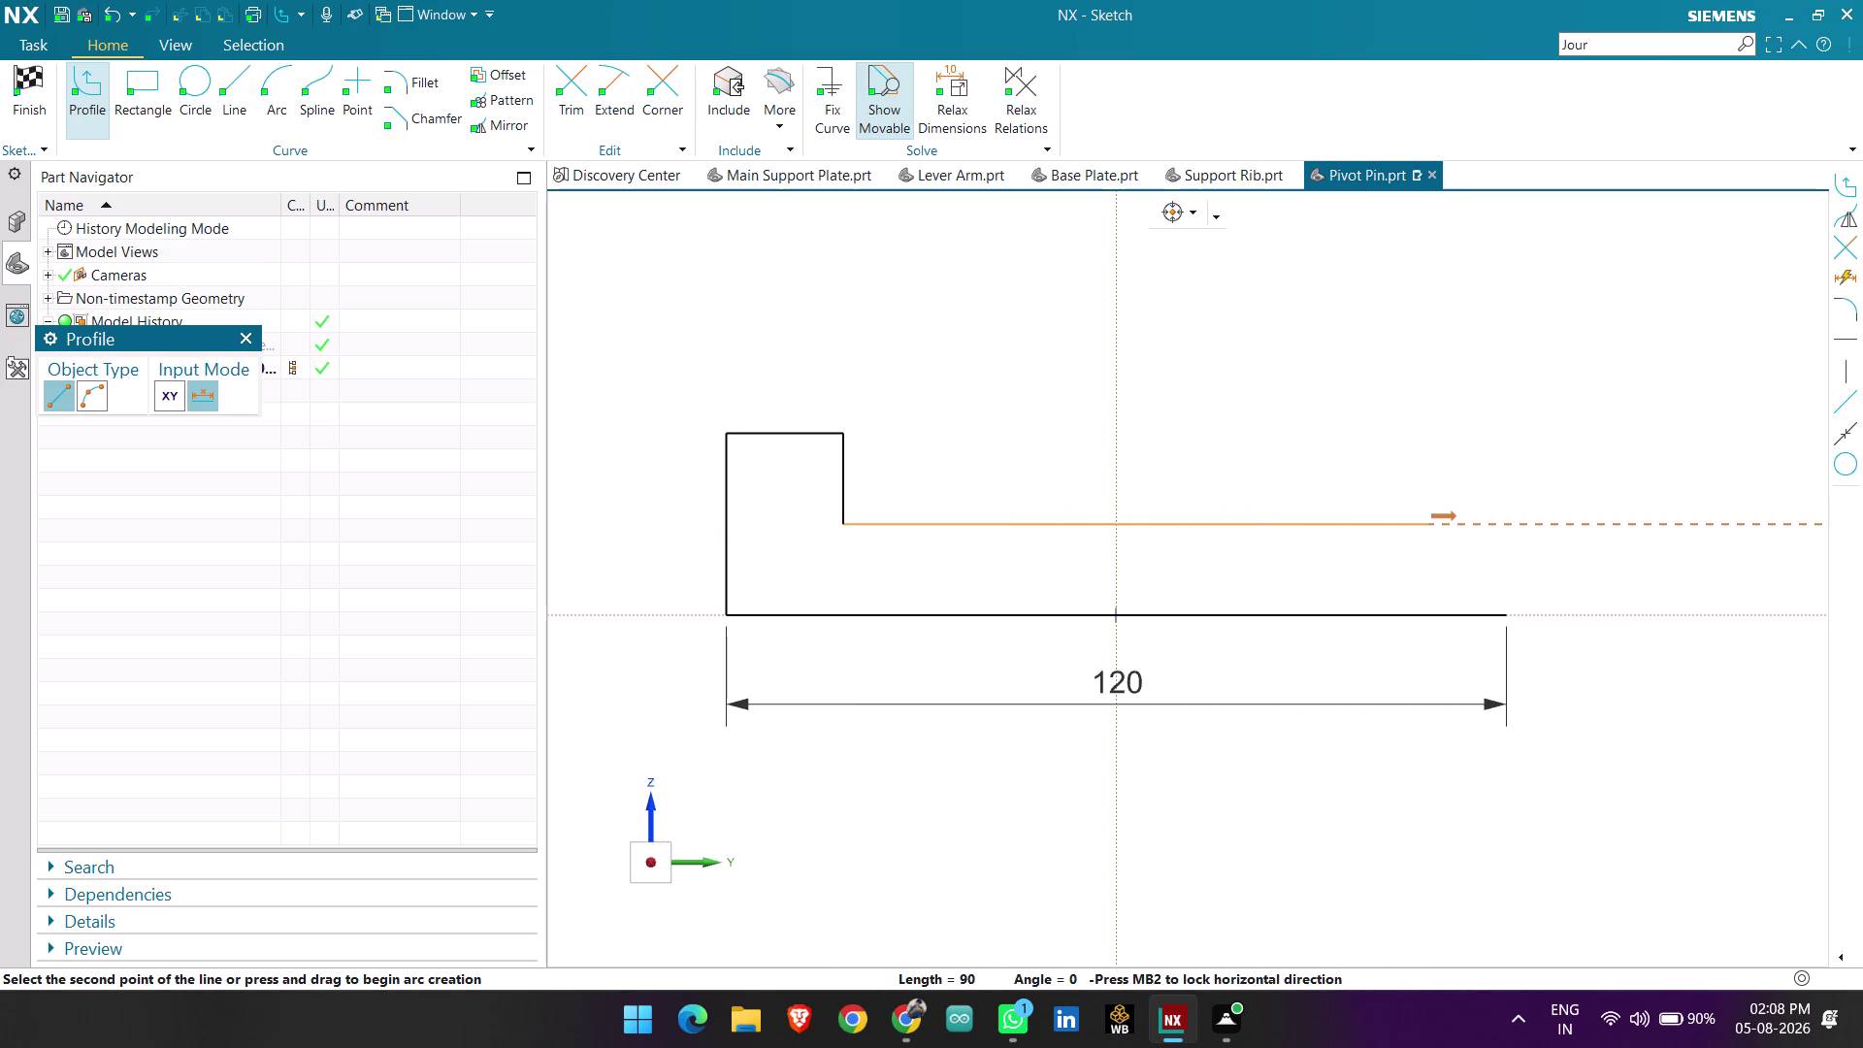
click(1425, 520)
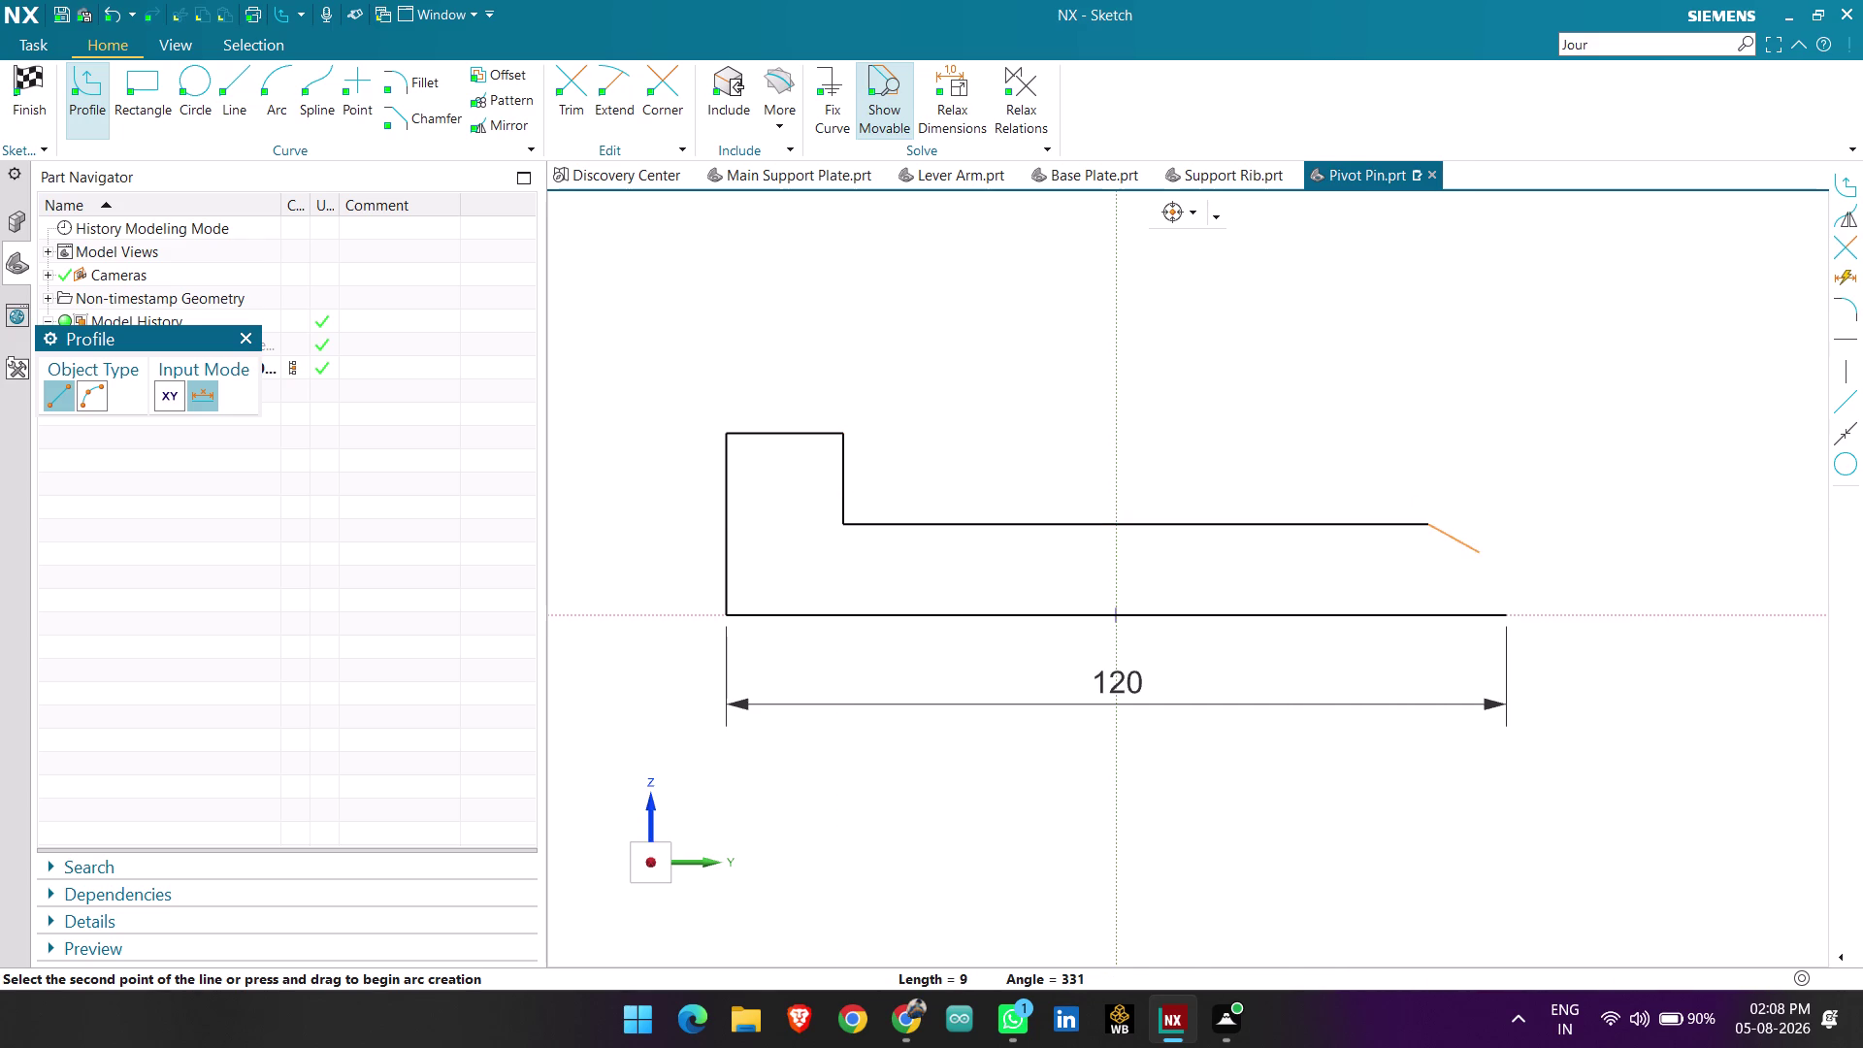
click(1497, 551)
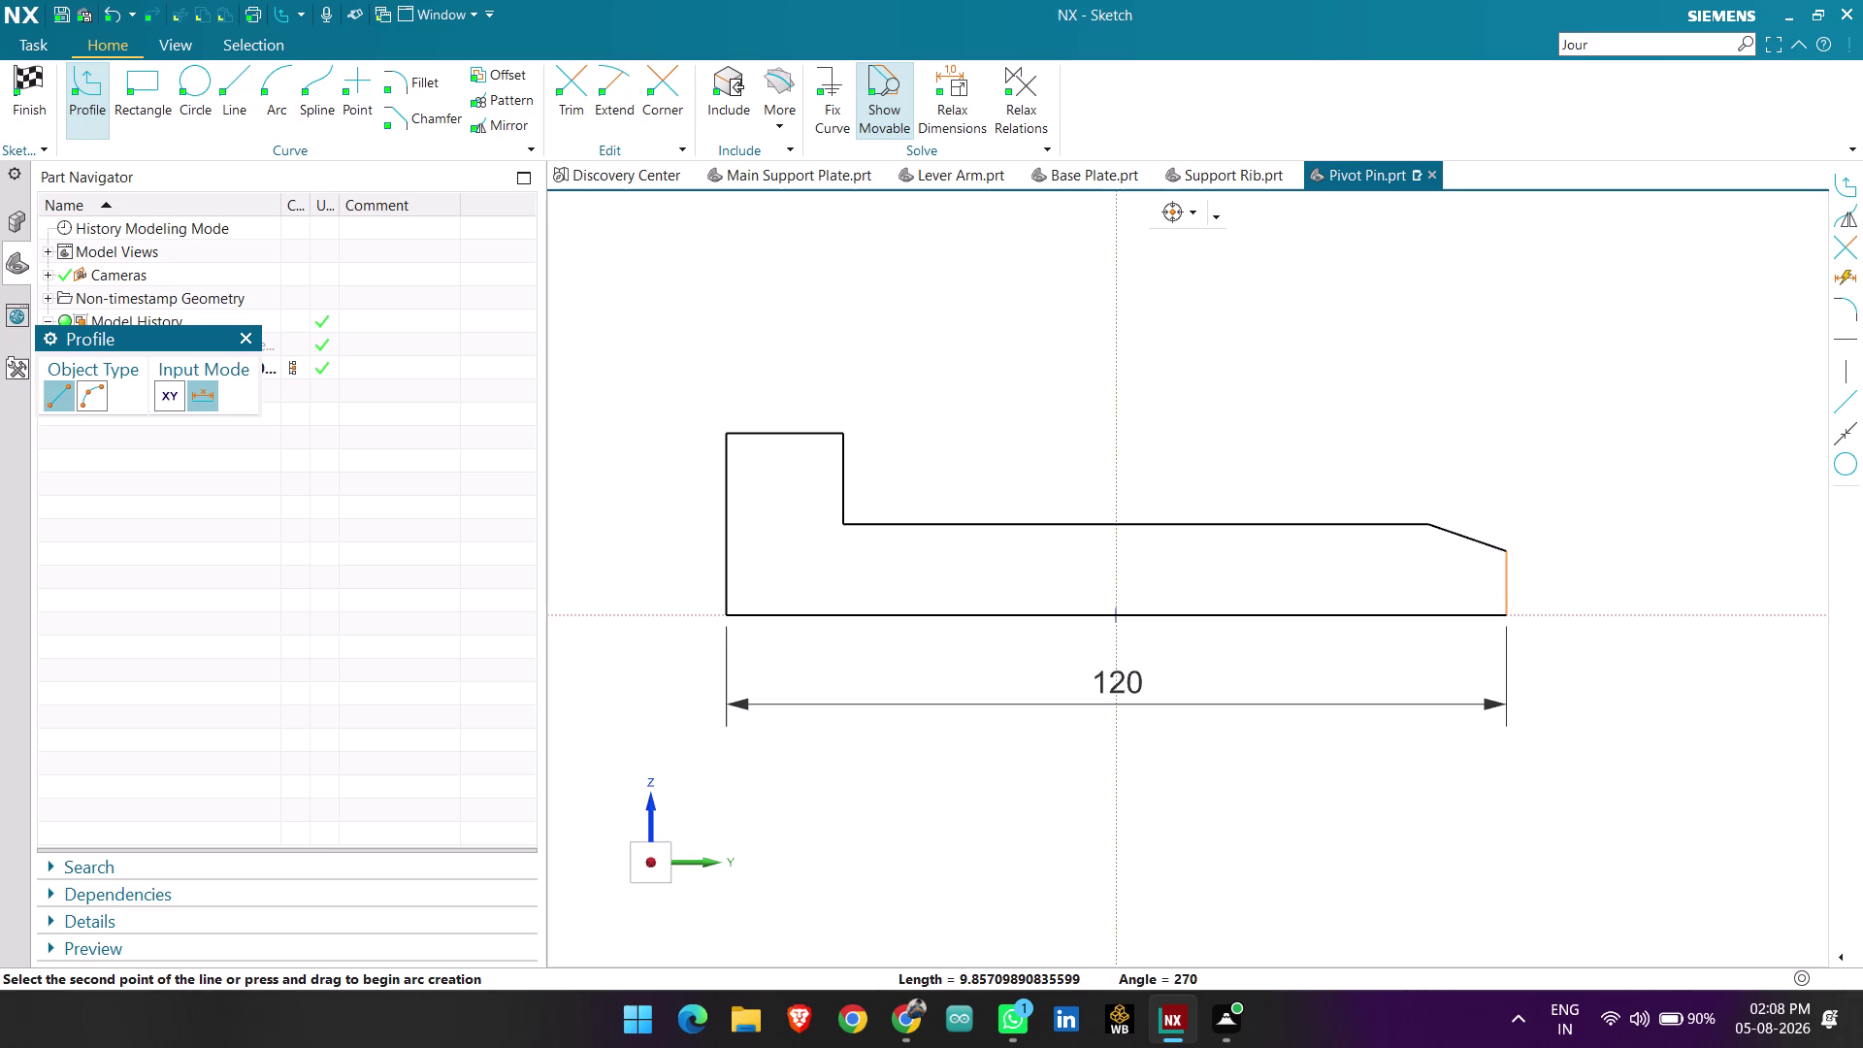
click(1505, 610)
key(Escape)
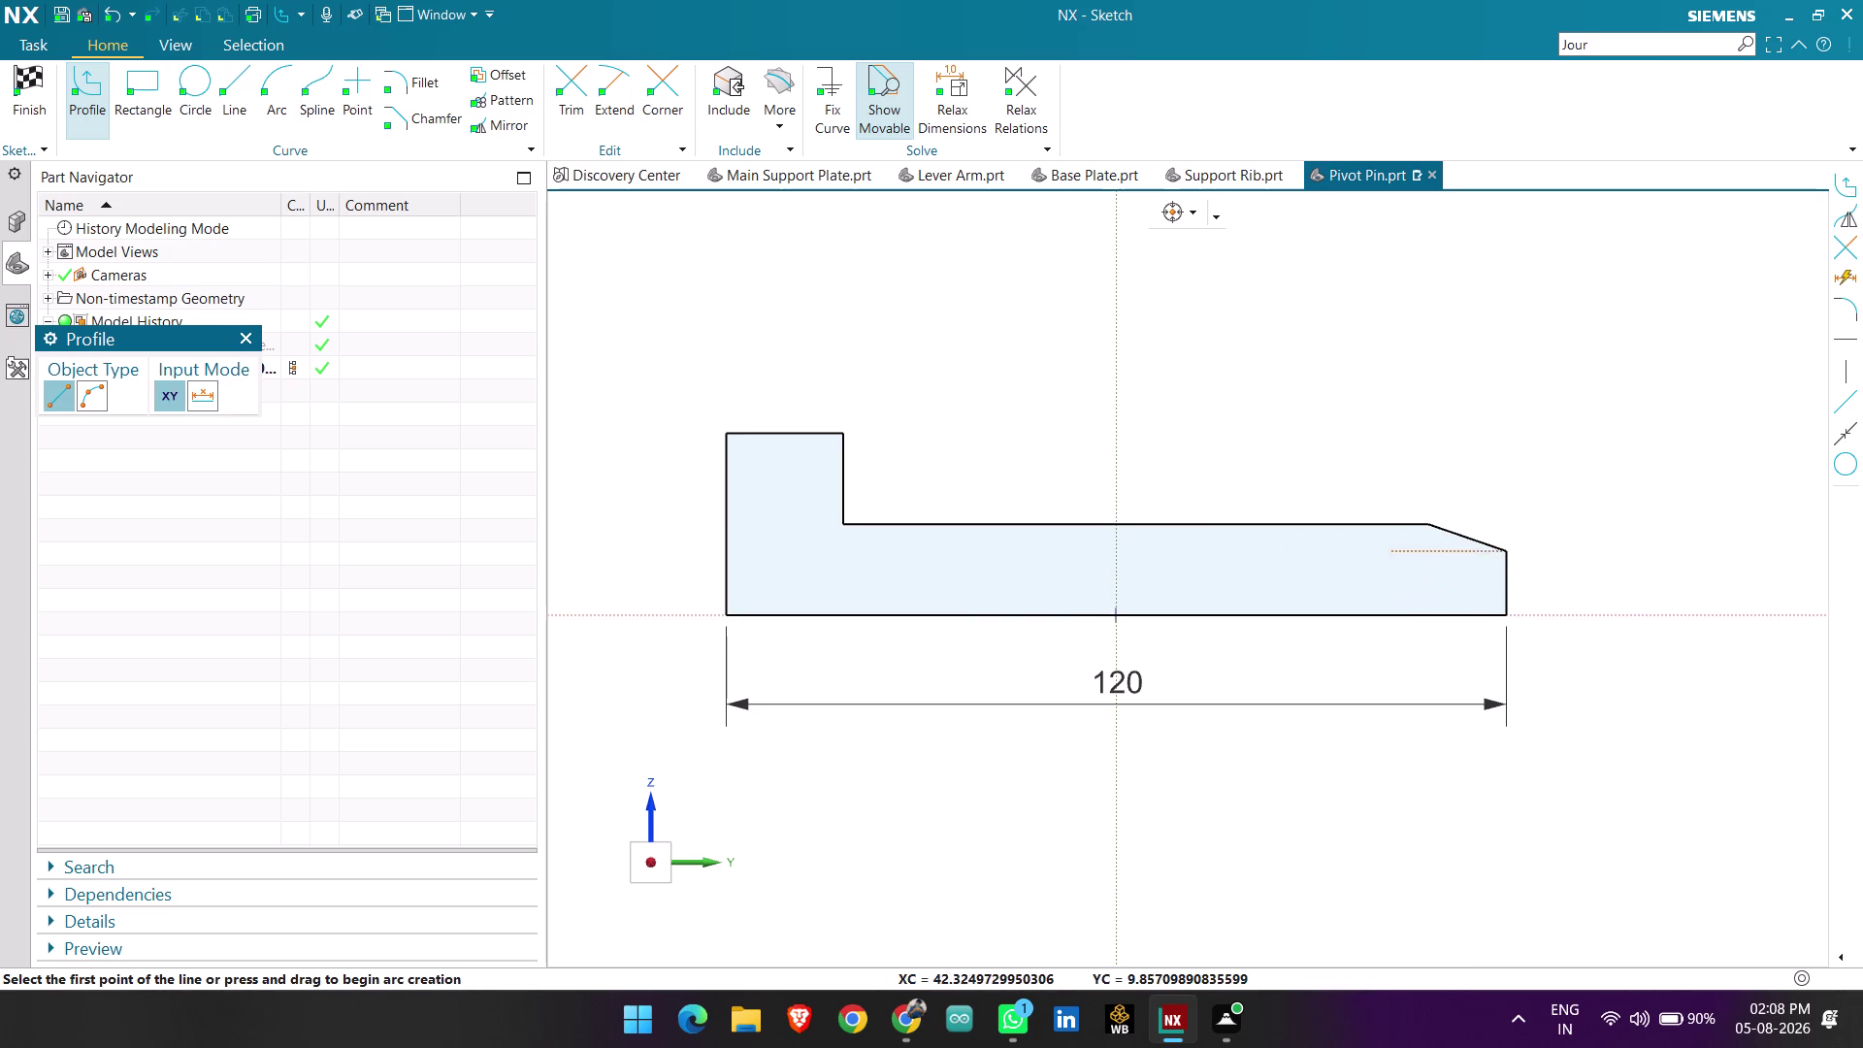
key(Escape)
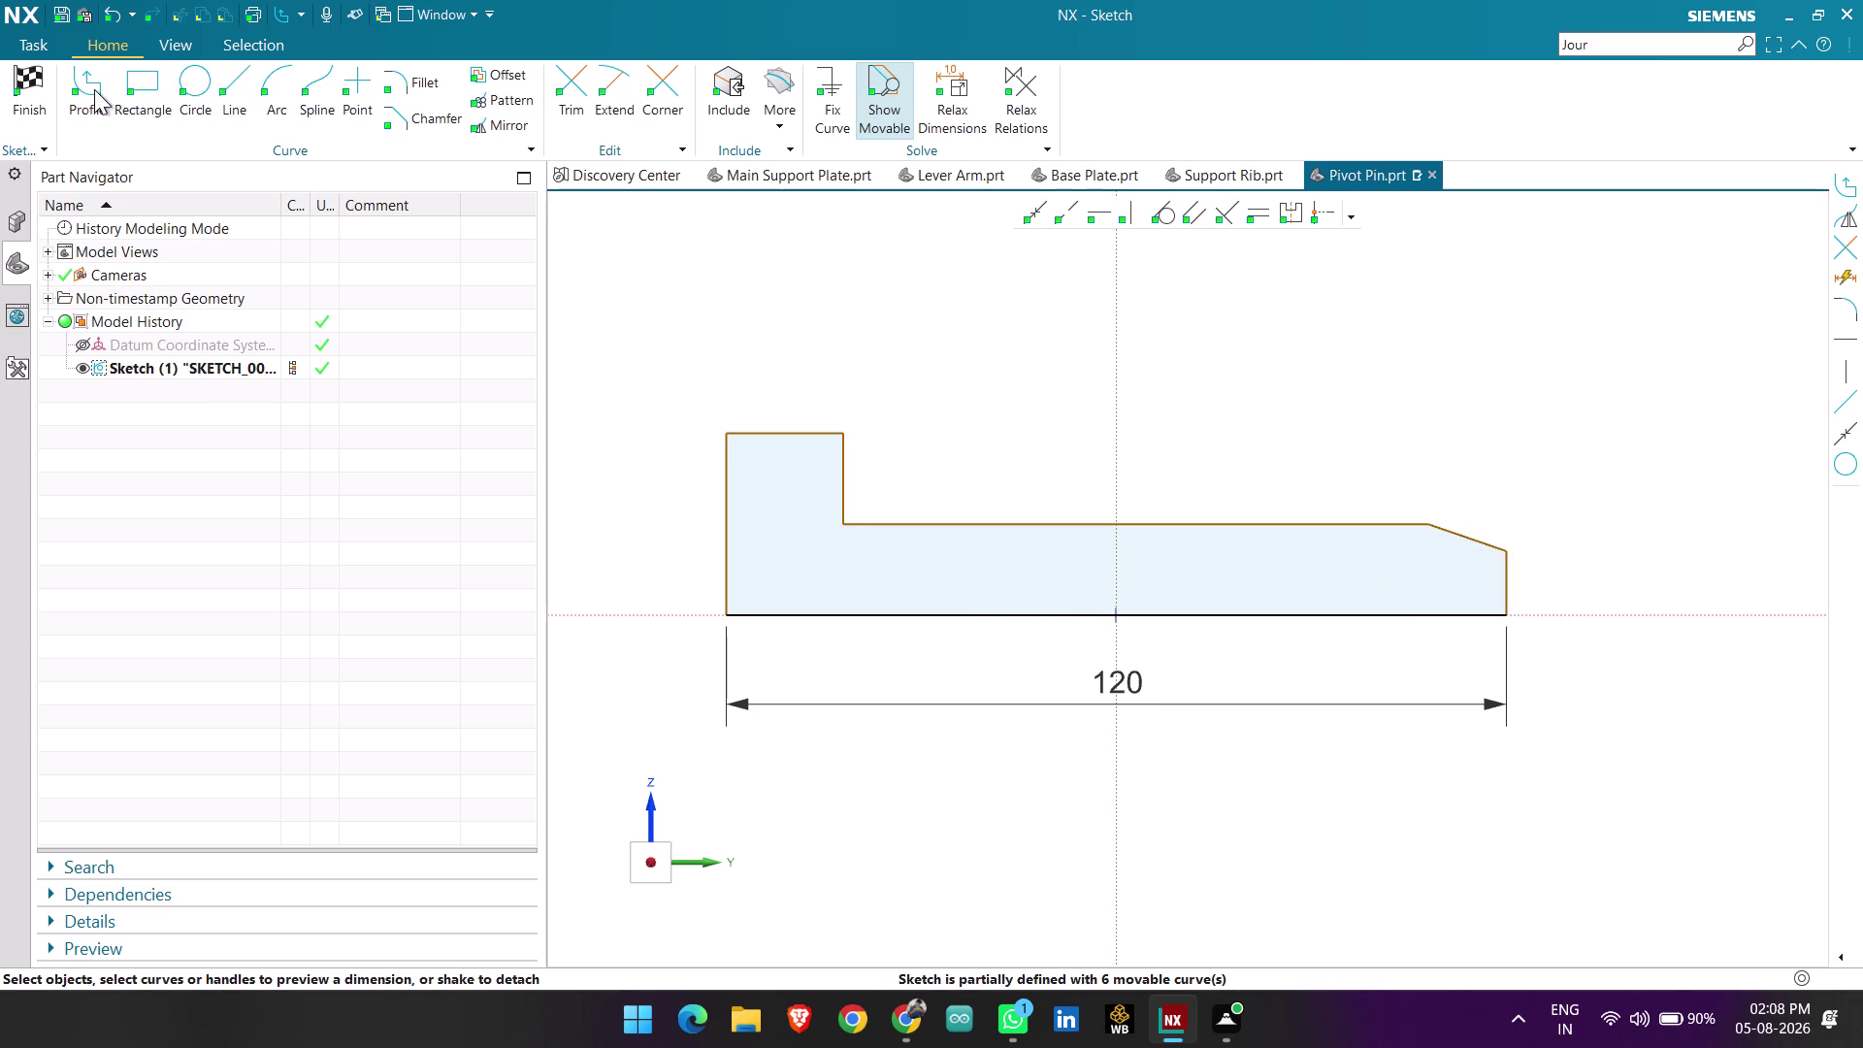
Draw a vertical reference line rising above the outline's right end.
click(228, 88)
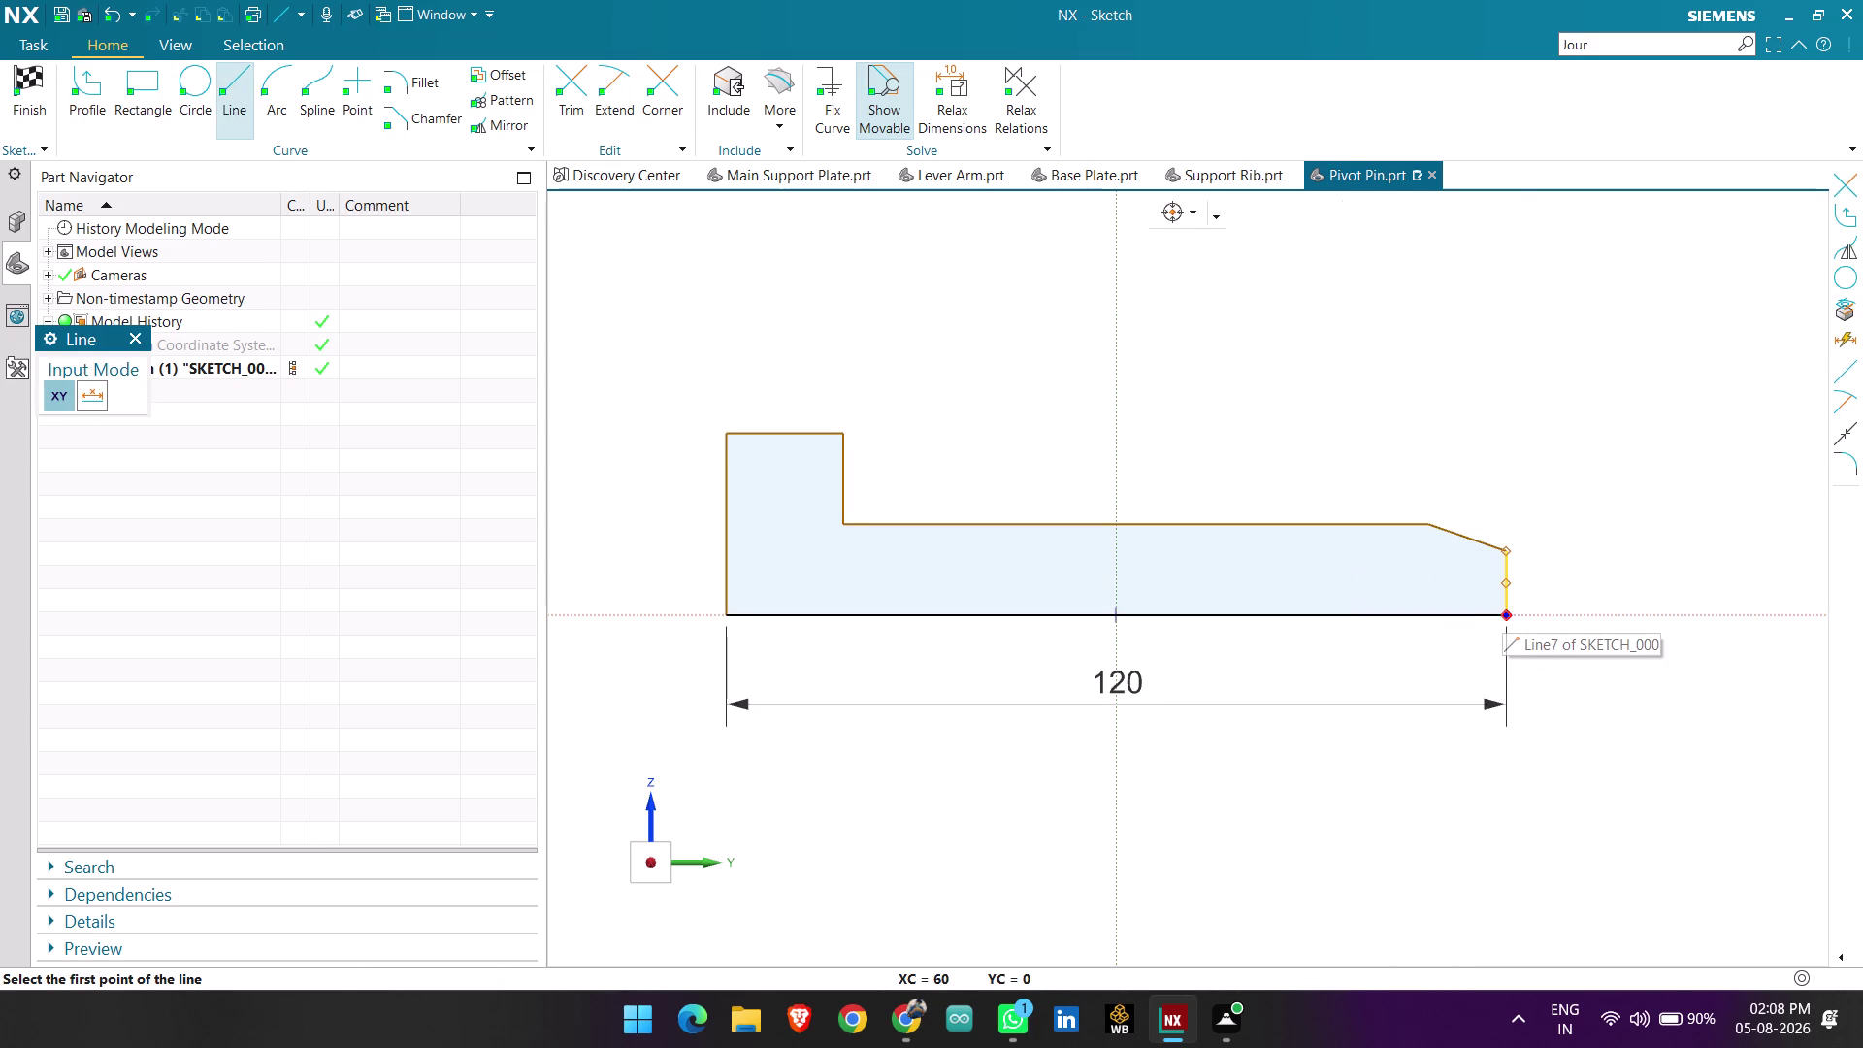
click(1502, 608)
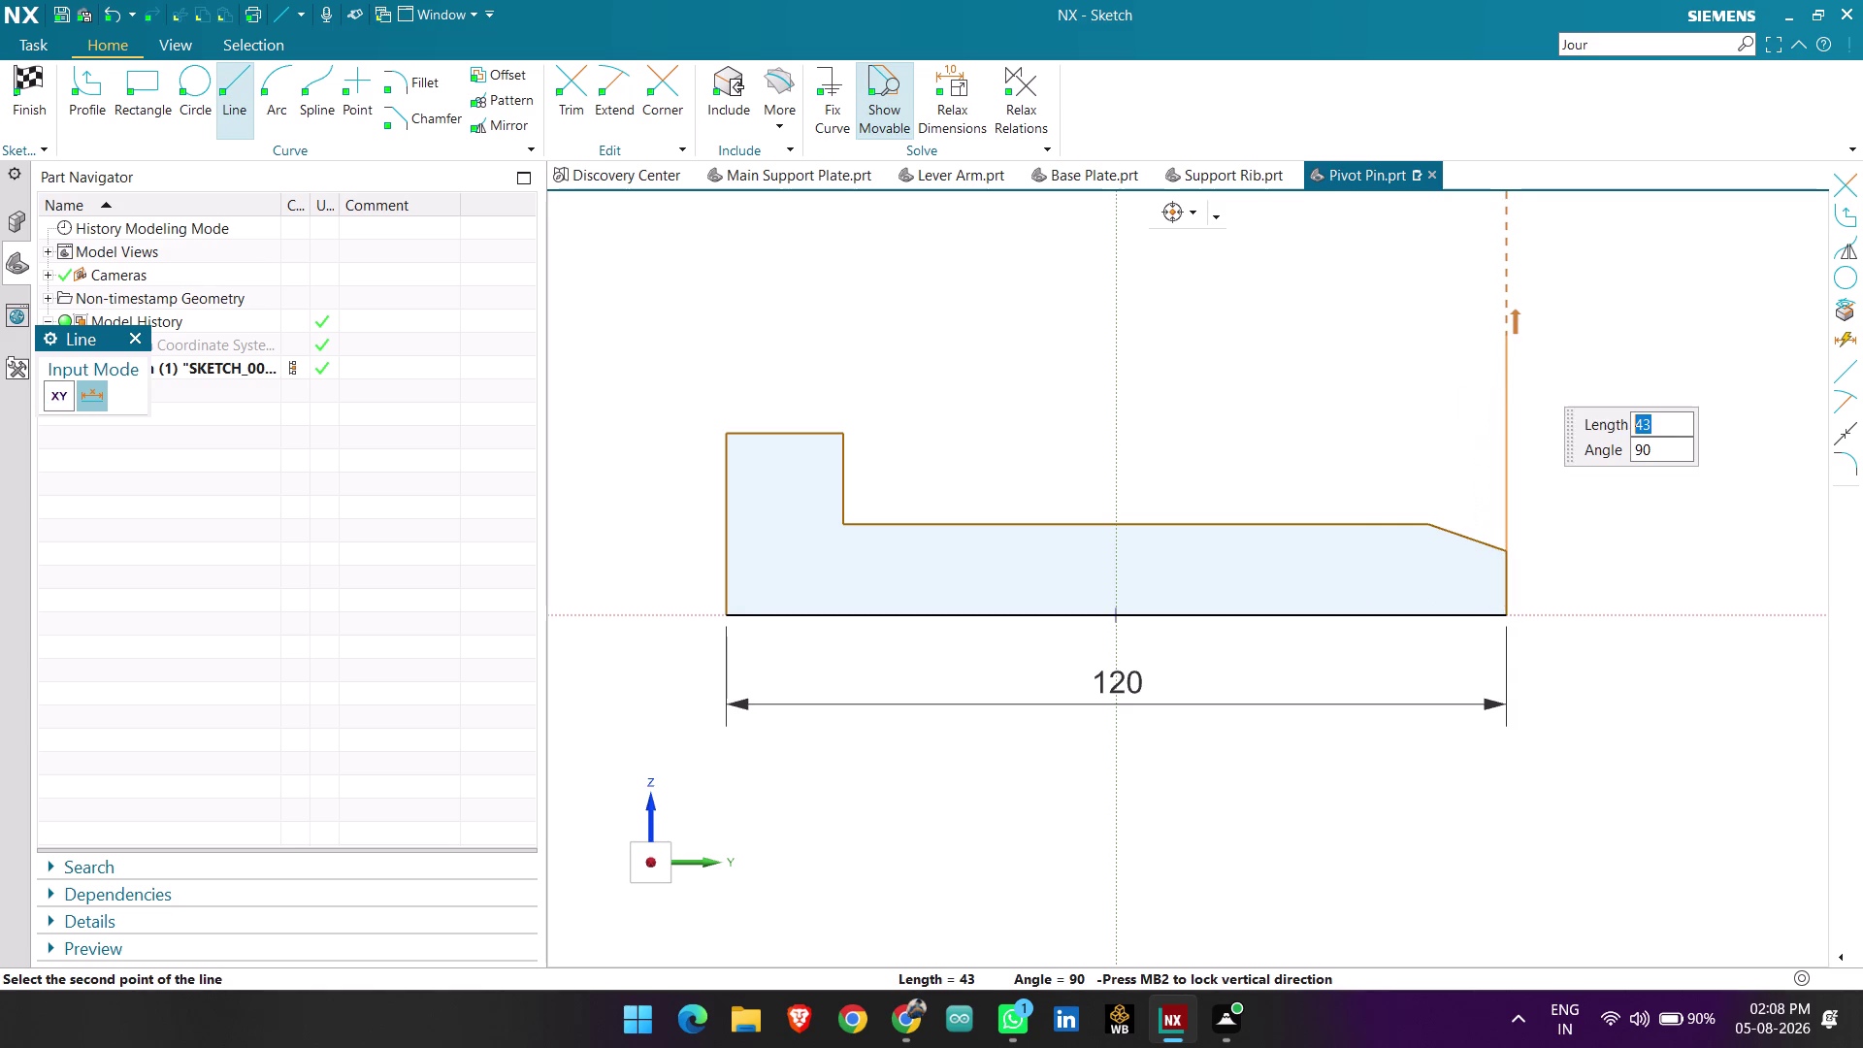
click(1496, 339)
key(Escape)
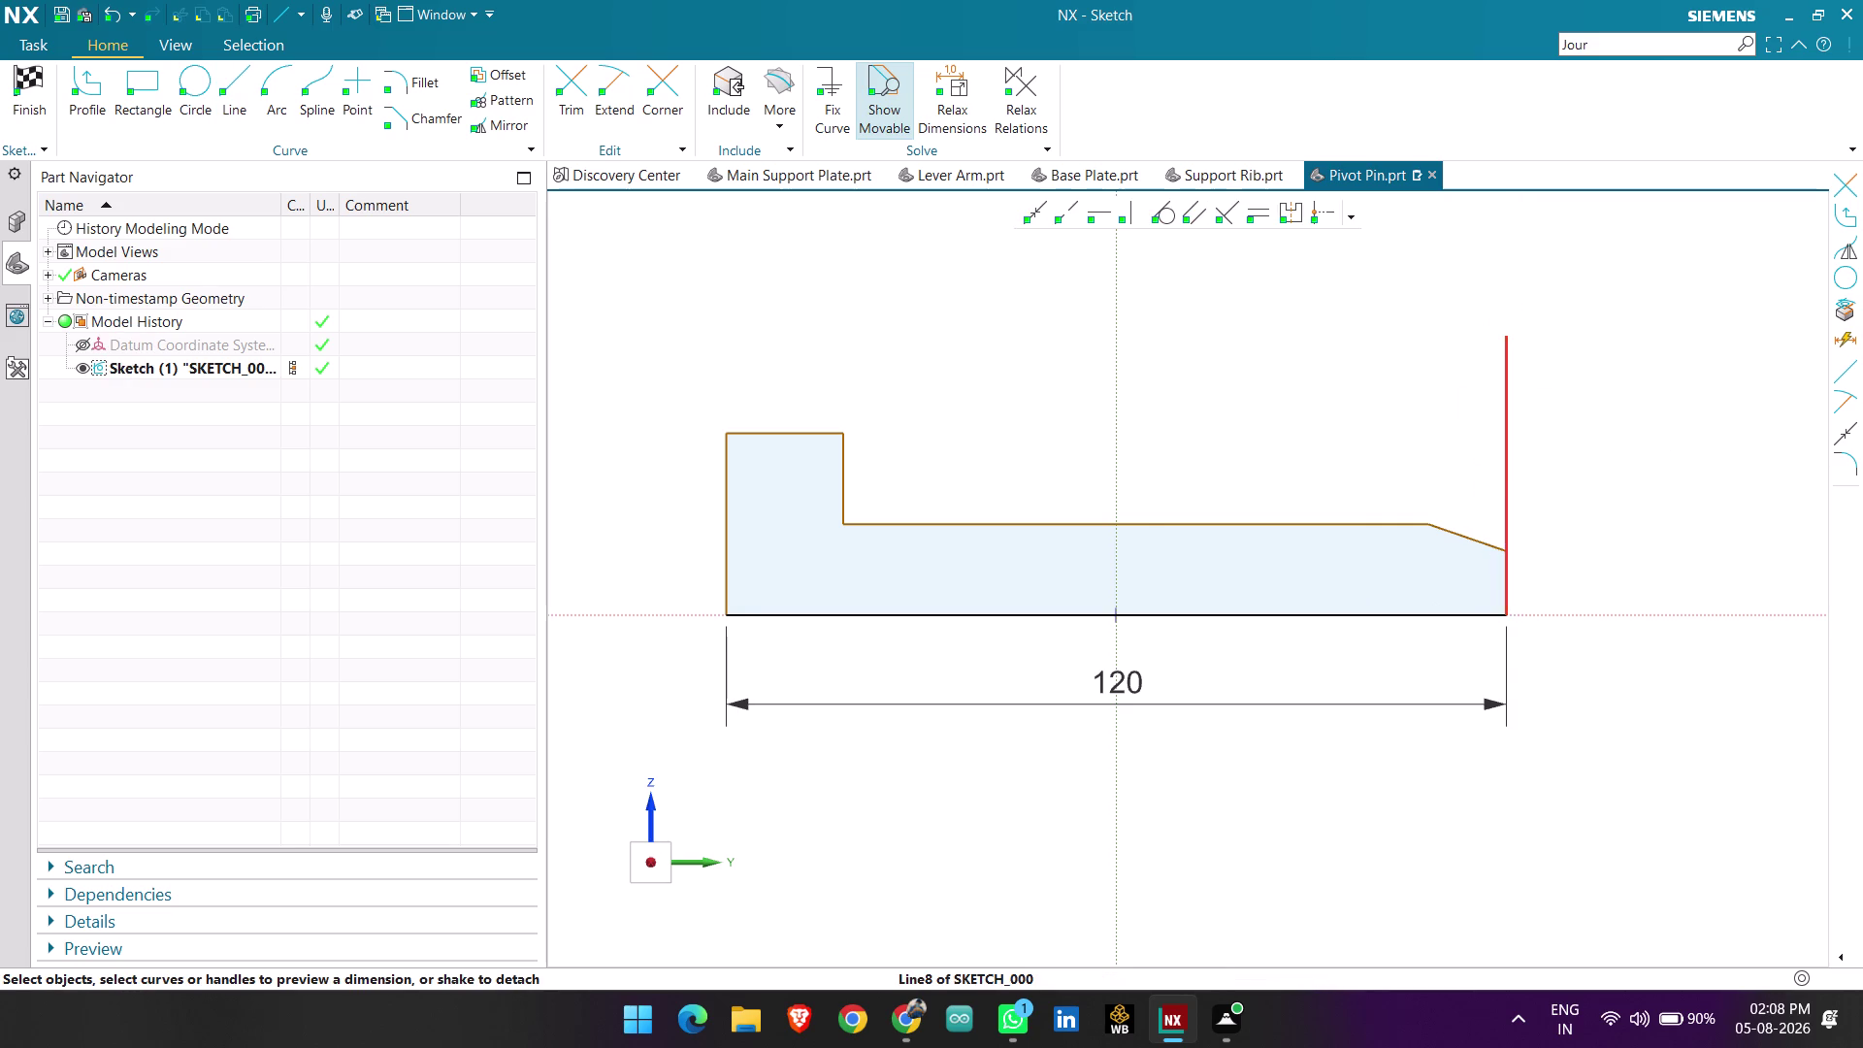
right_click(1506, 399)
click(1515, 378)
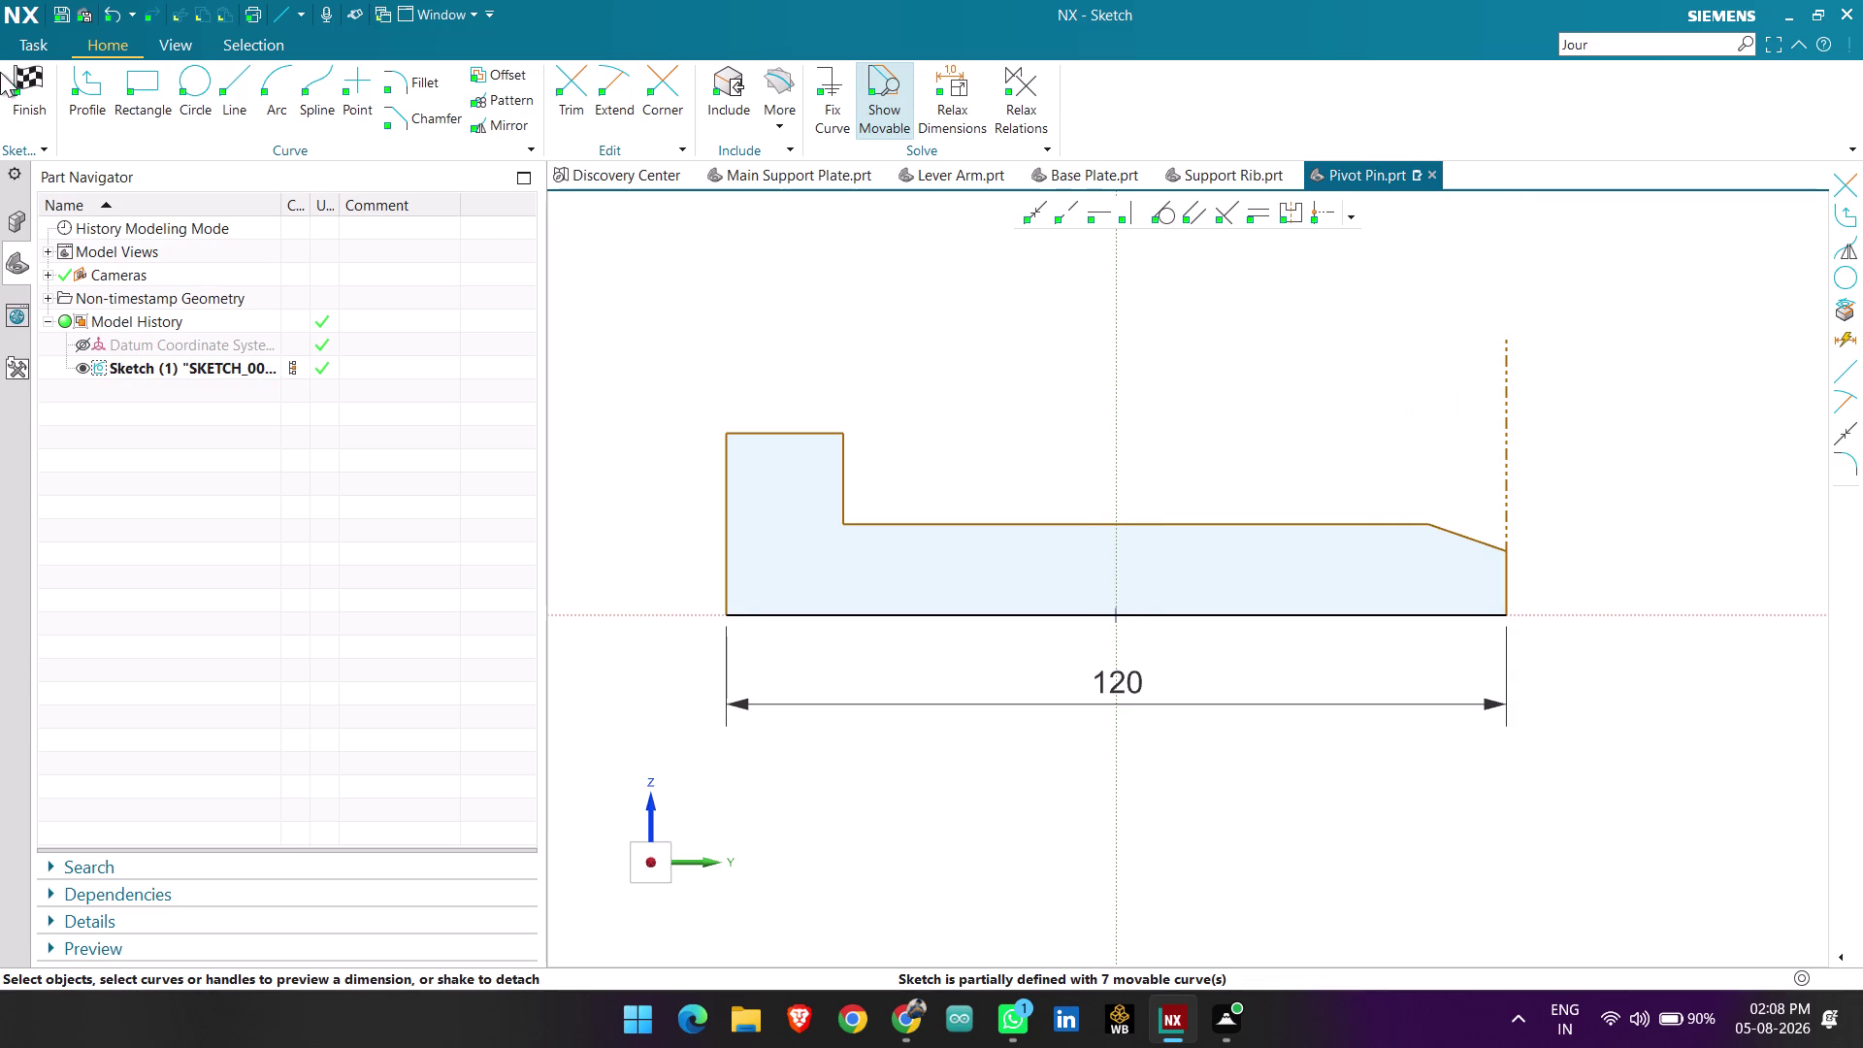
Draw a matching vertical reference line above the outline's left end.
click(91, 92)
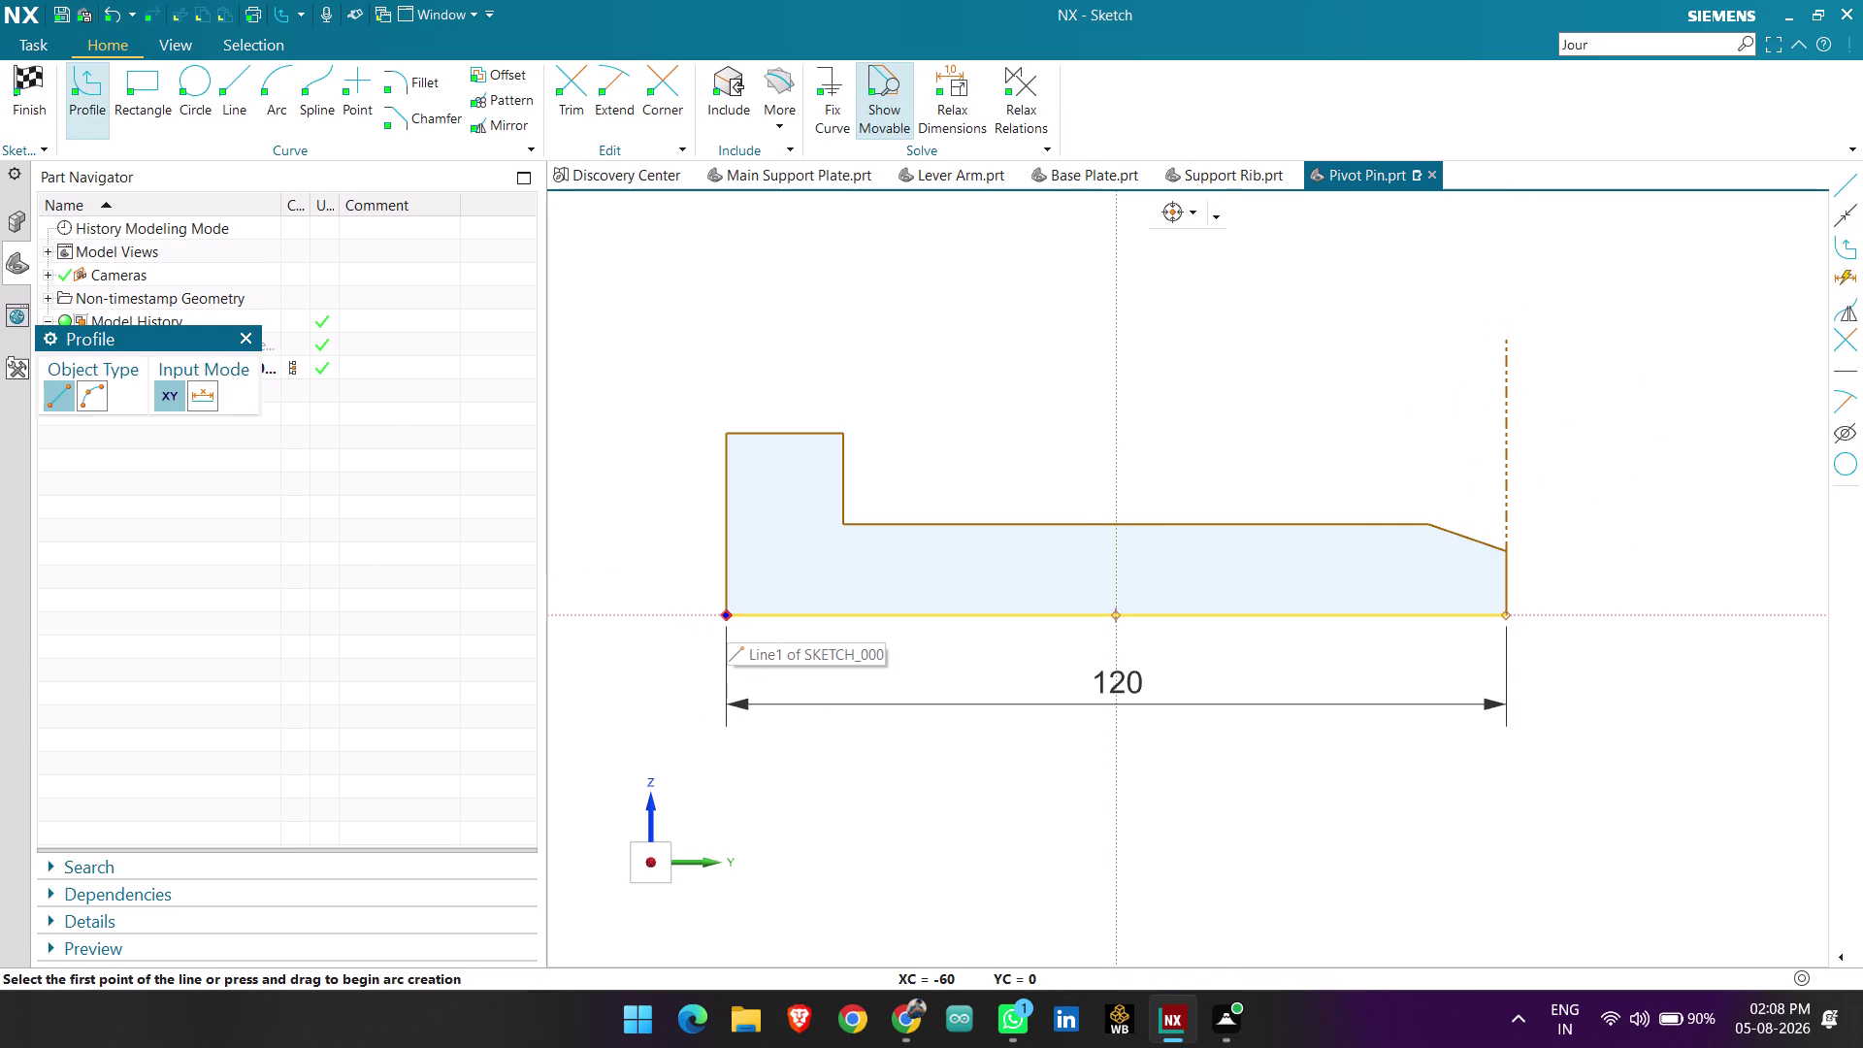
click(727, 616)
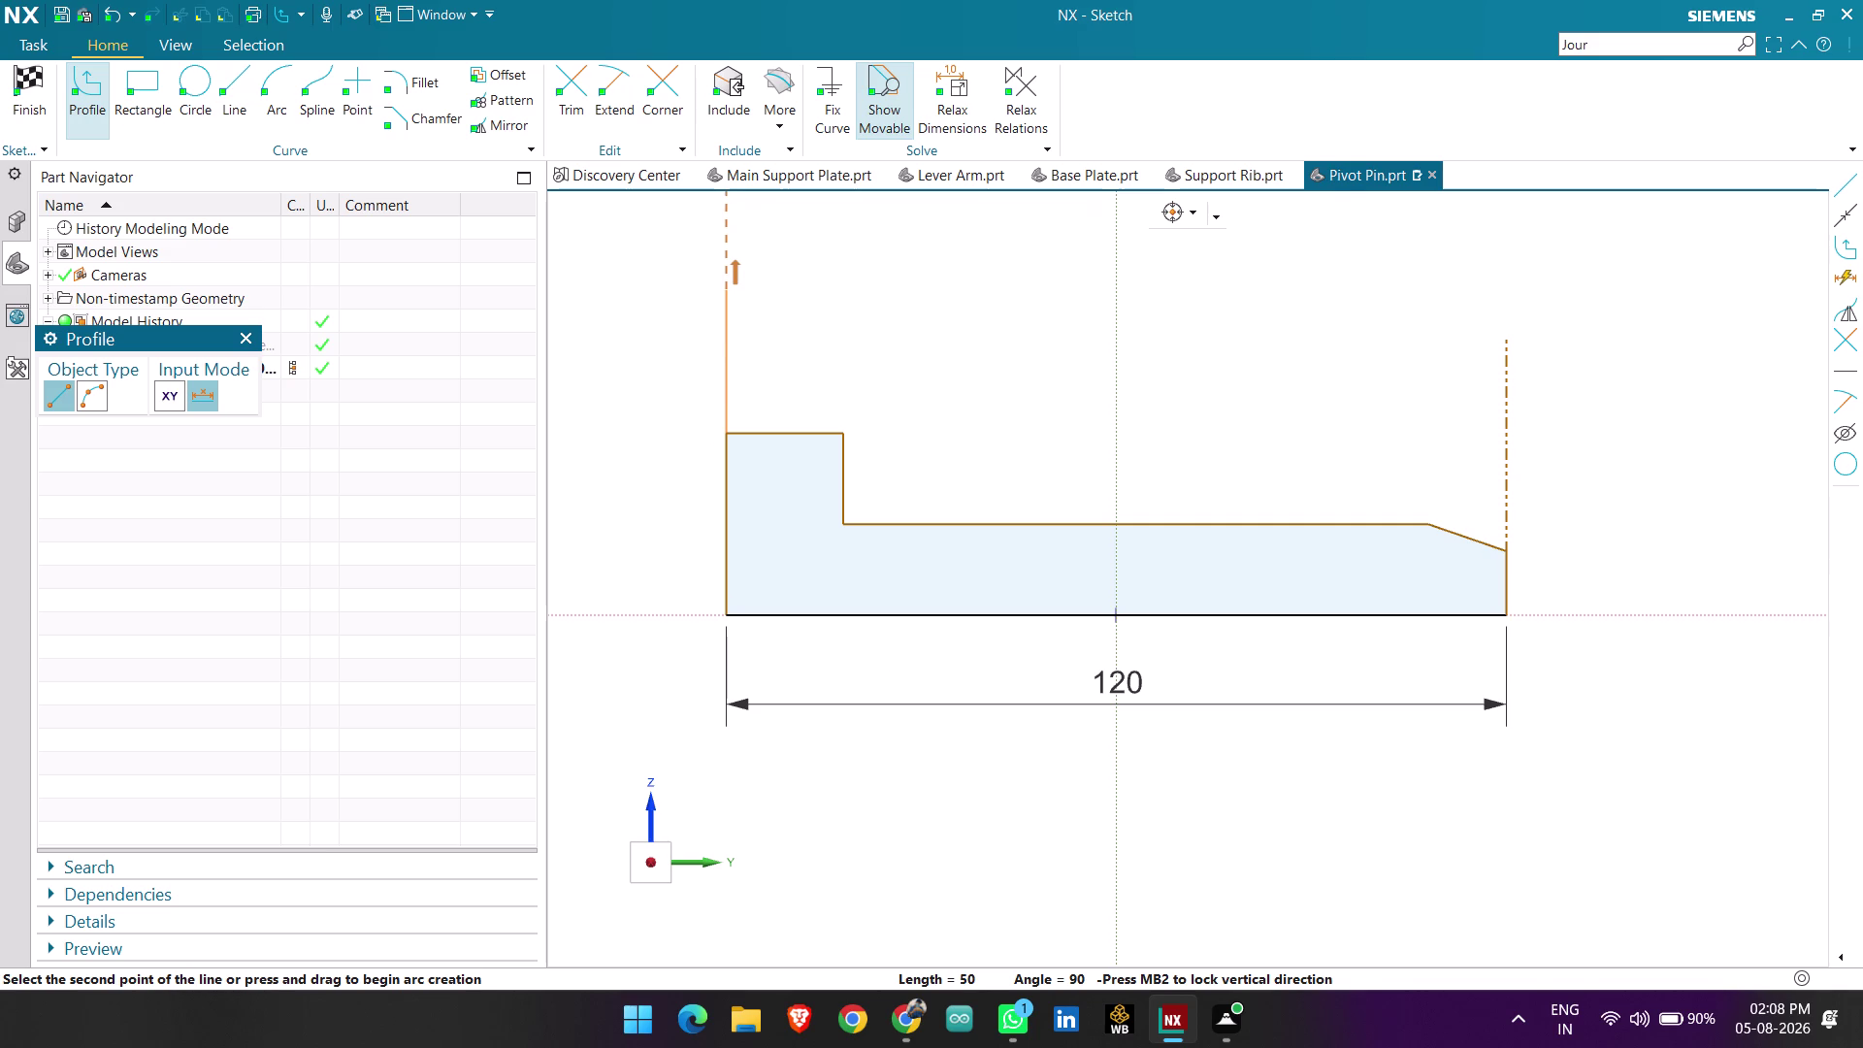
click(736, 289)
key(Escape)
key(Escape)
right_click(721, 360)
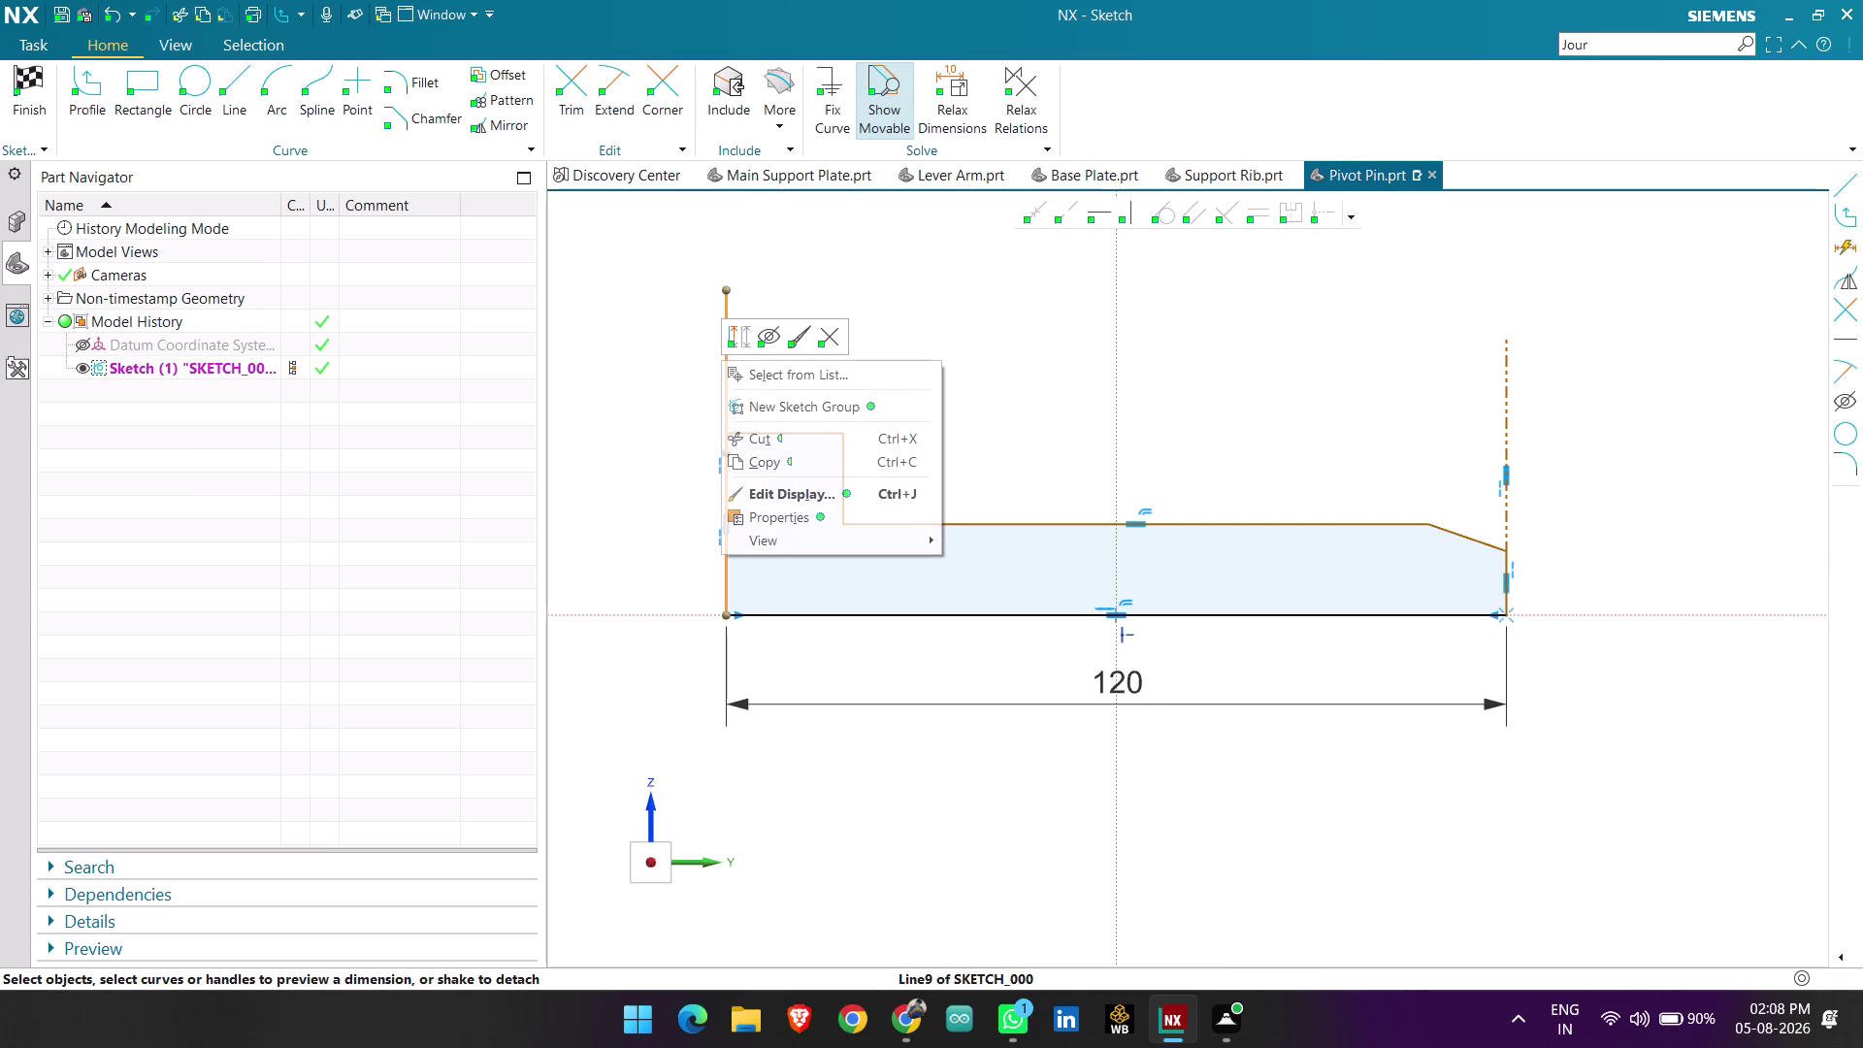
click(730, 339)
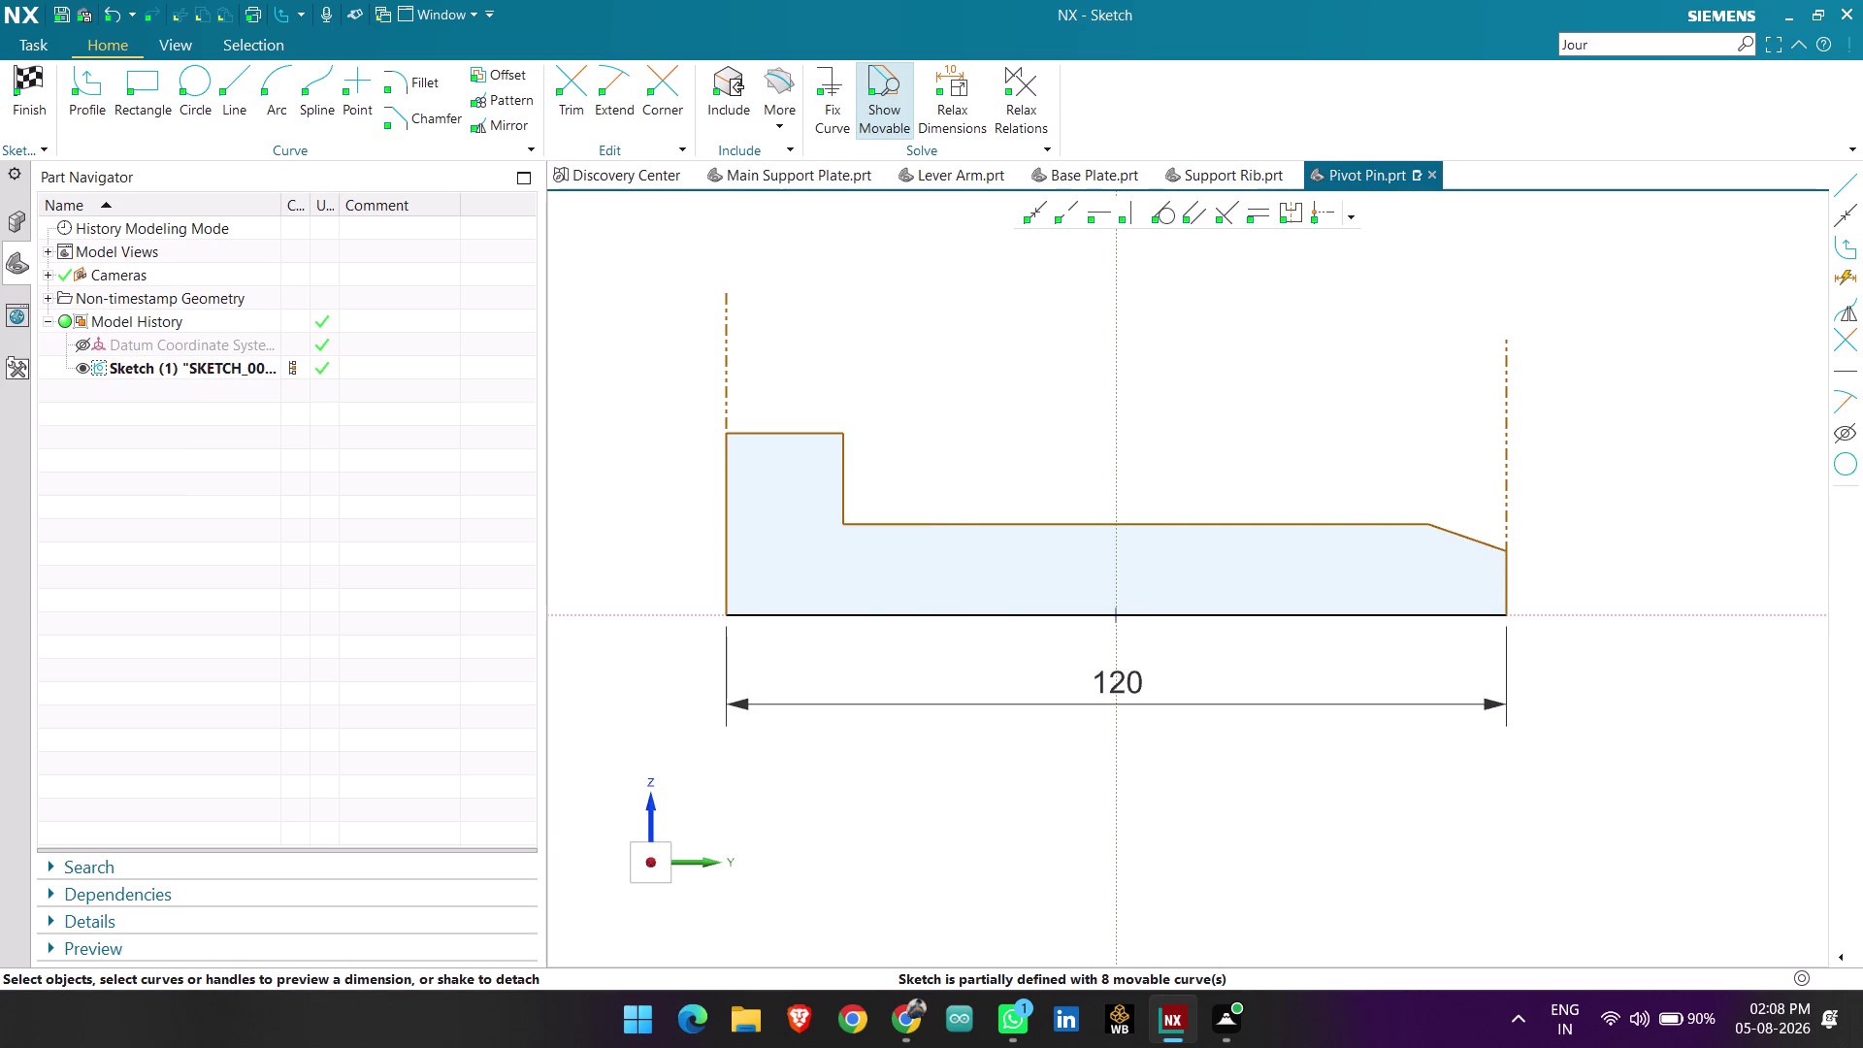
click(1508, 574)
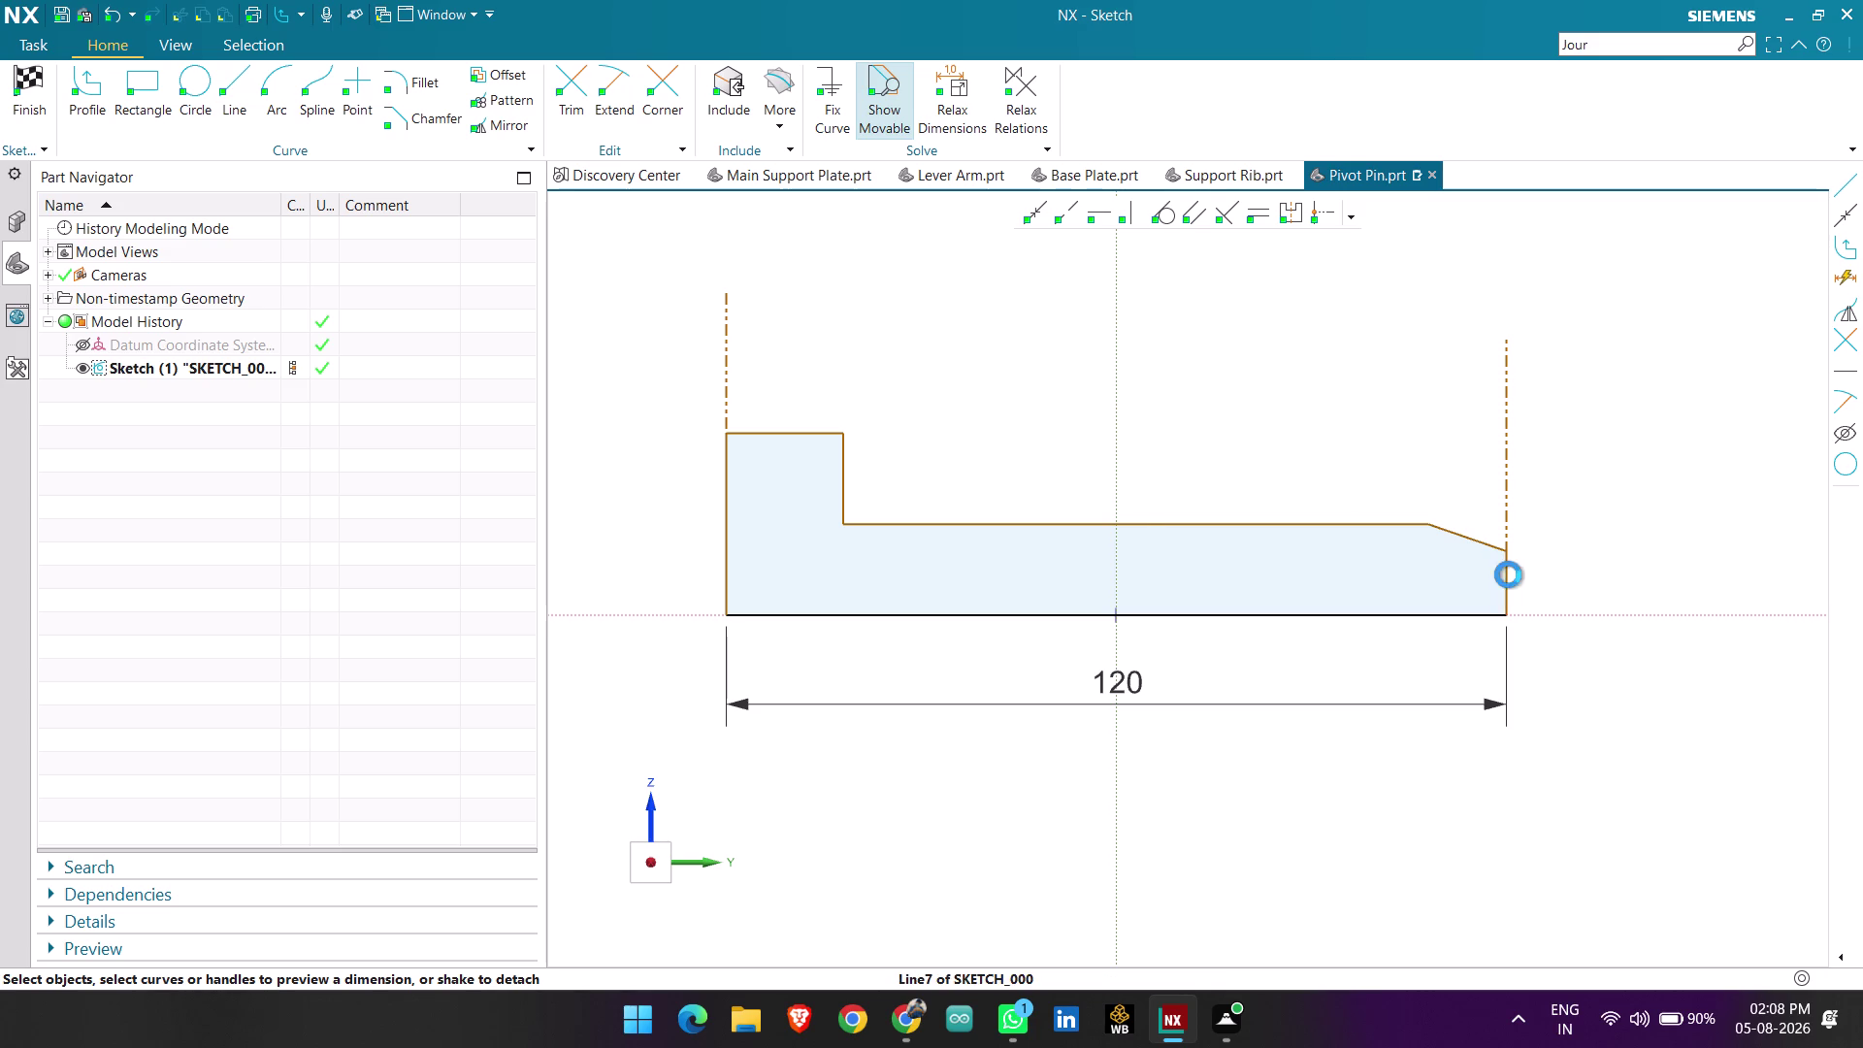
Change the right-end height to 15, then undo back to the ≈9.9 reference dimension.
double_click(1582, 581)
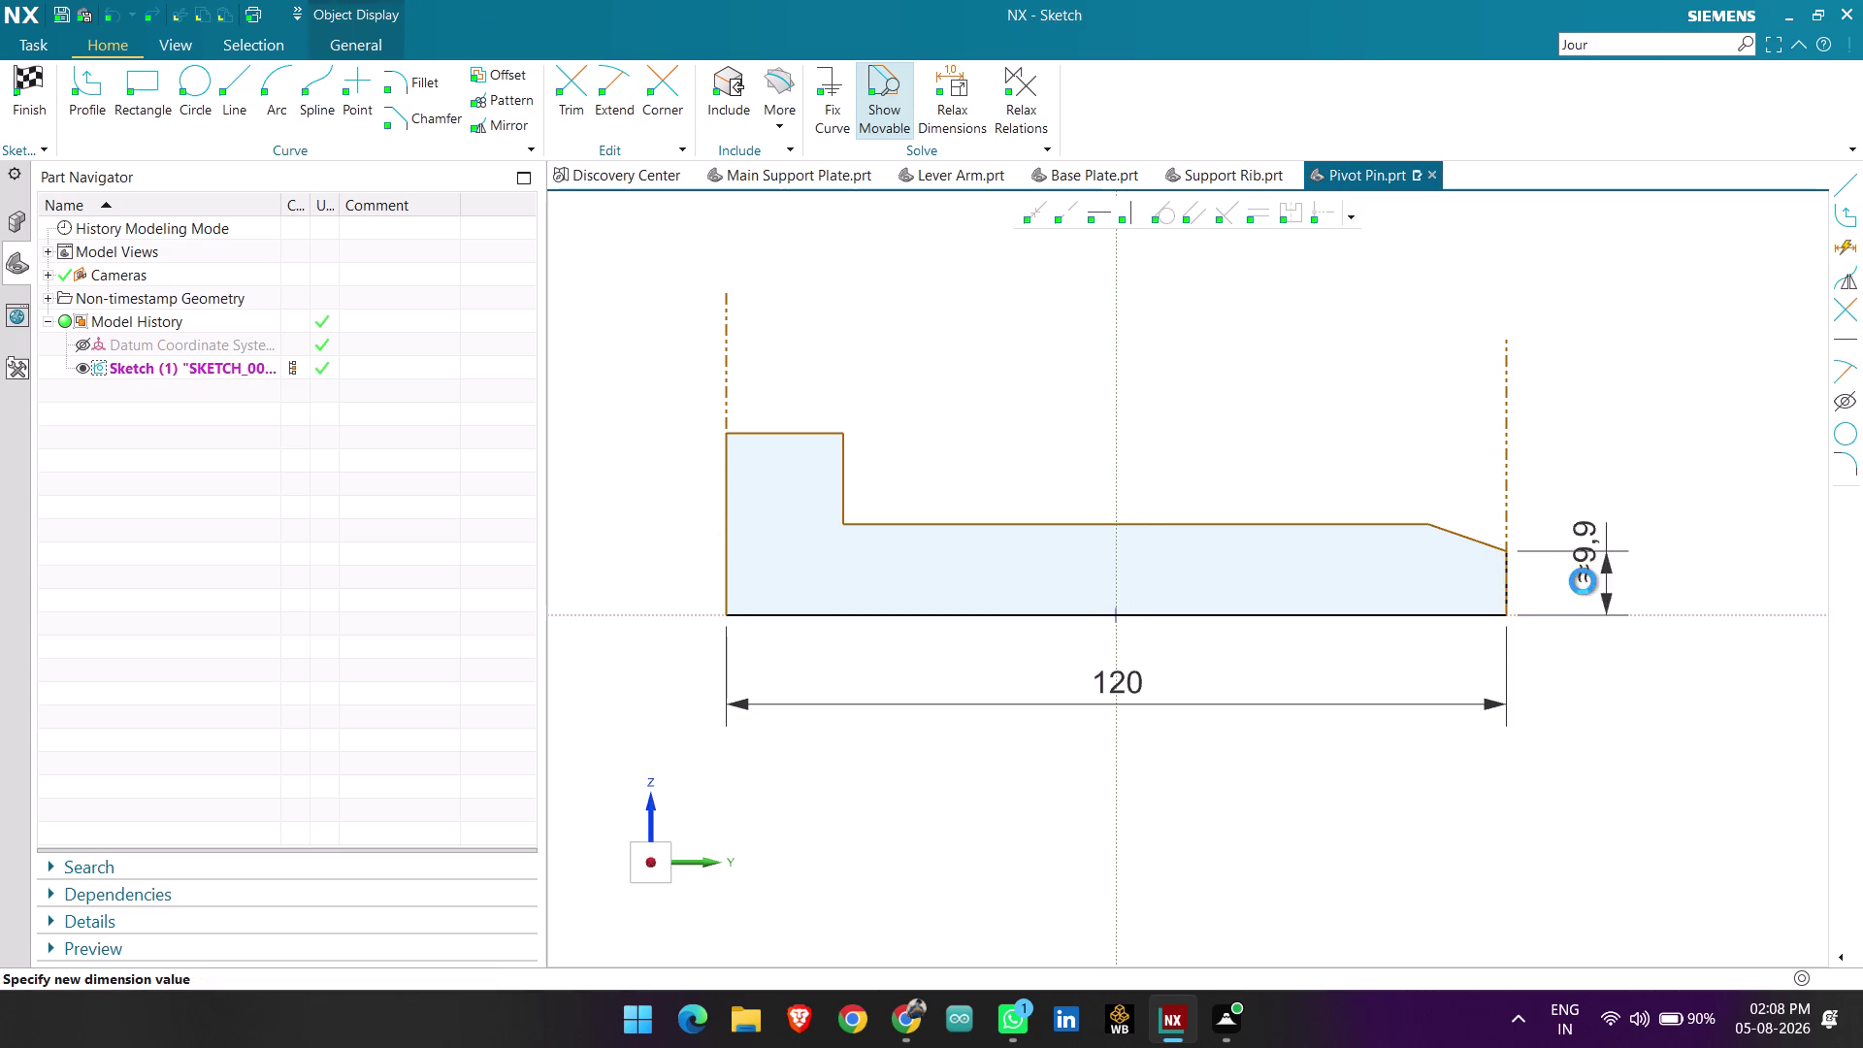
text(15)
key(Return)
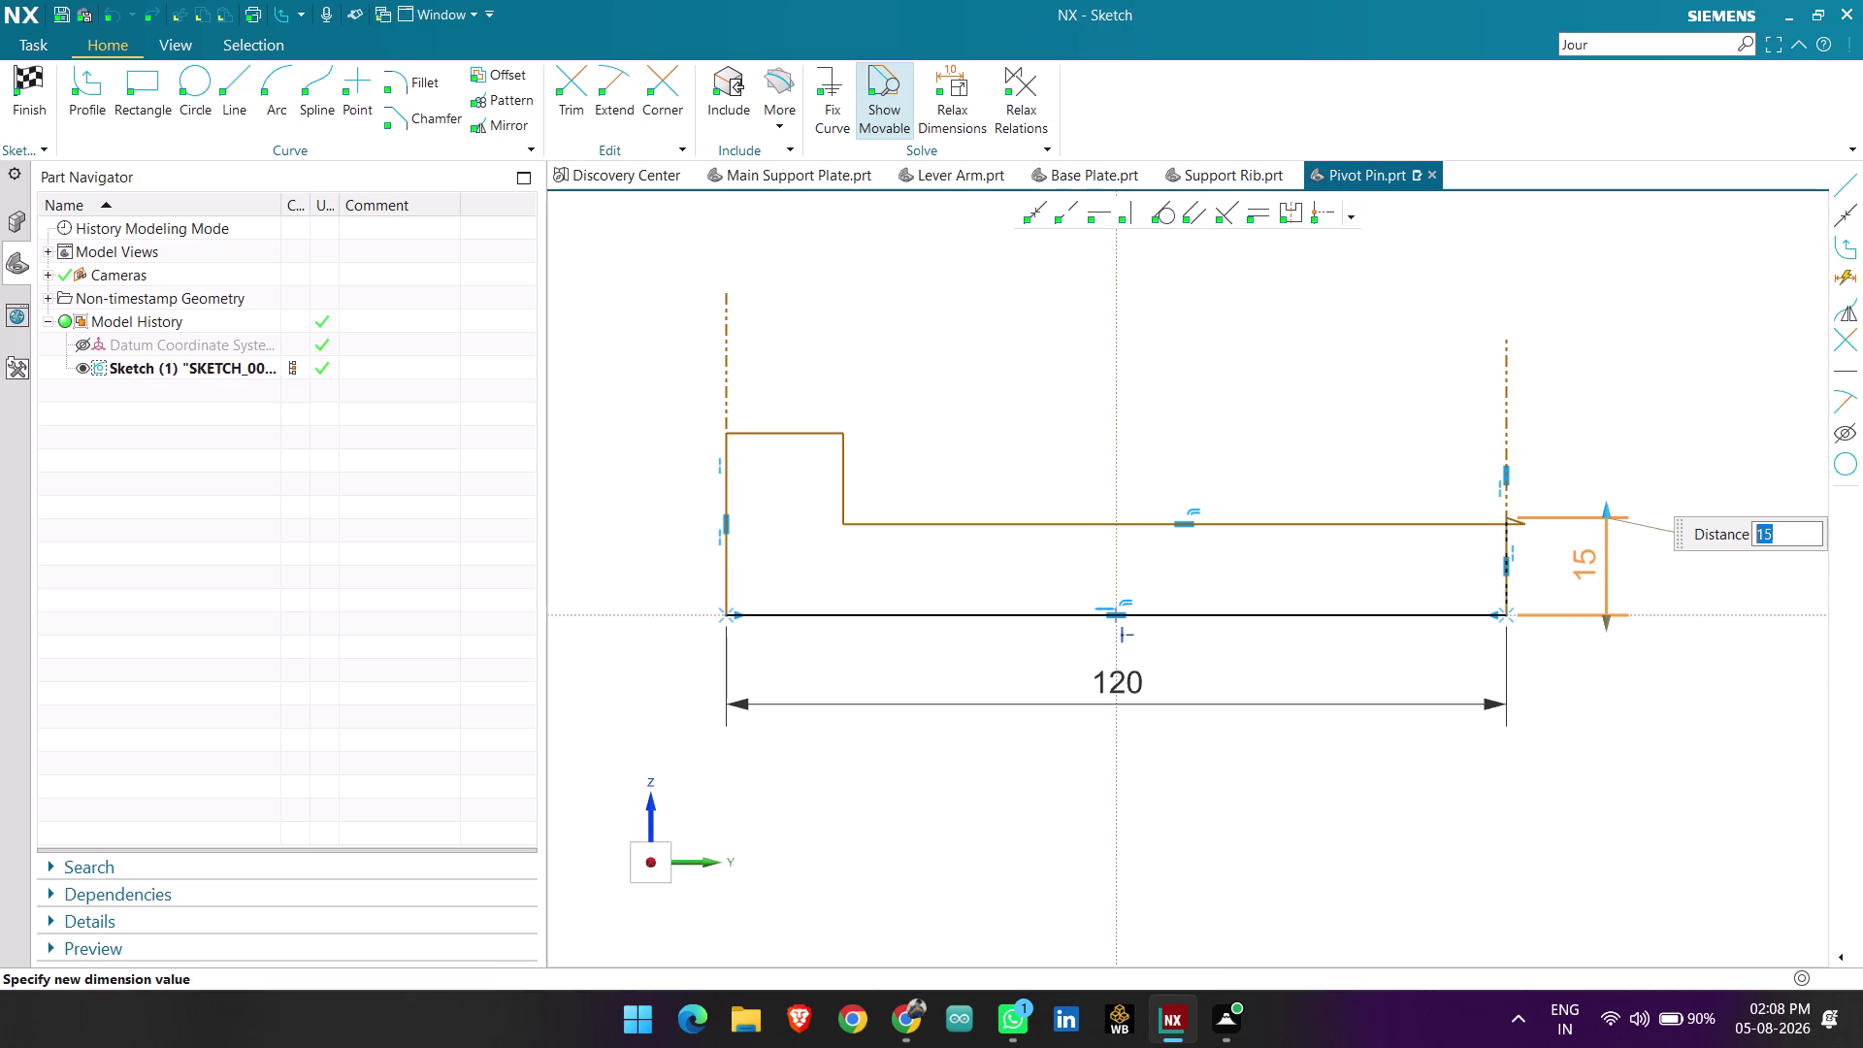
middle_click(1566, 493)
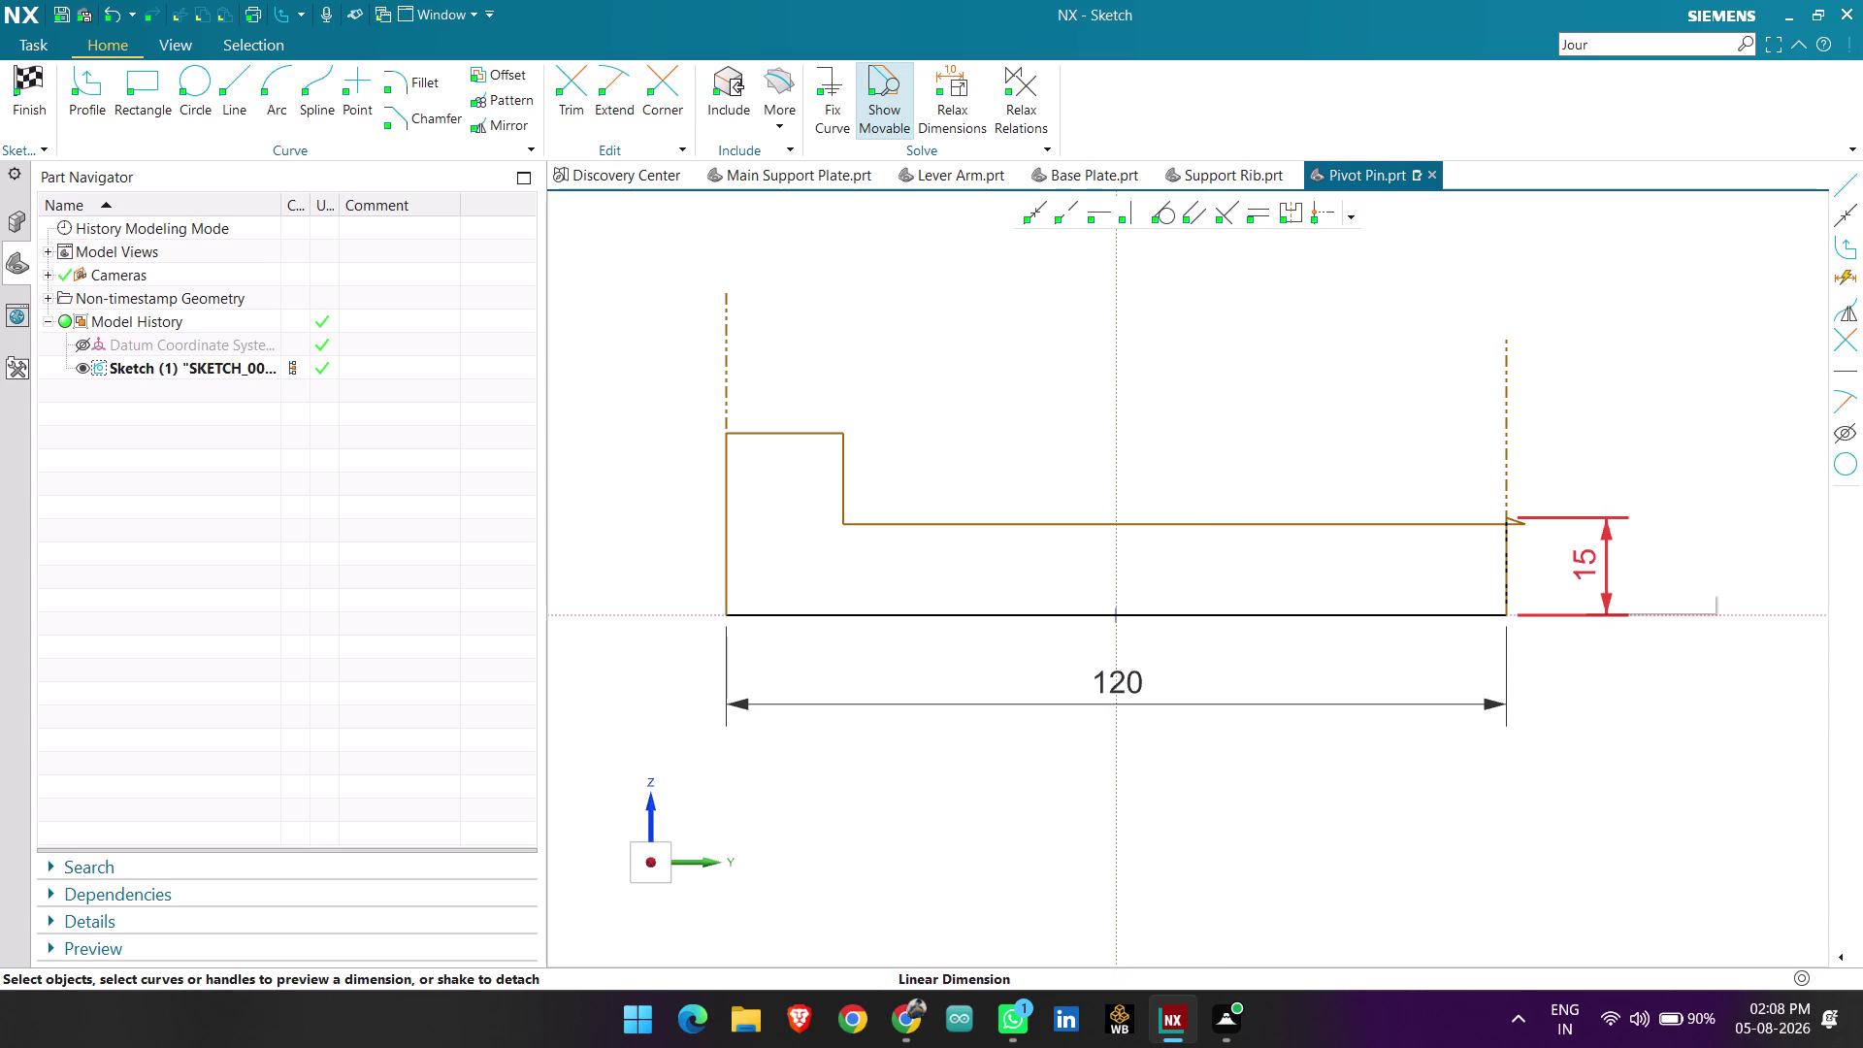
key(ctrl+z)
key(Escape)
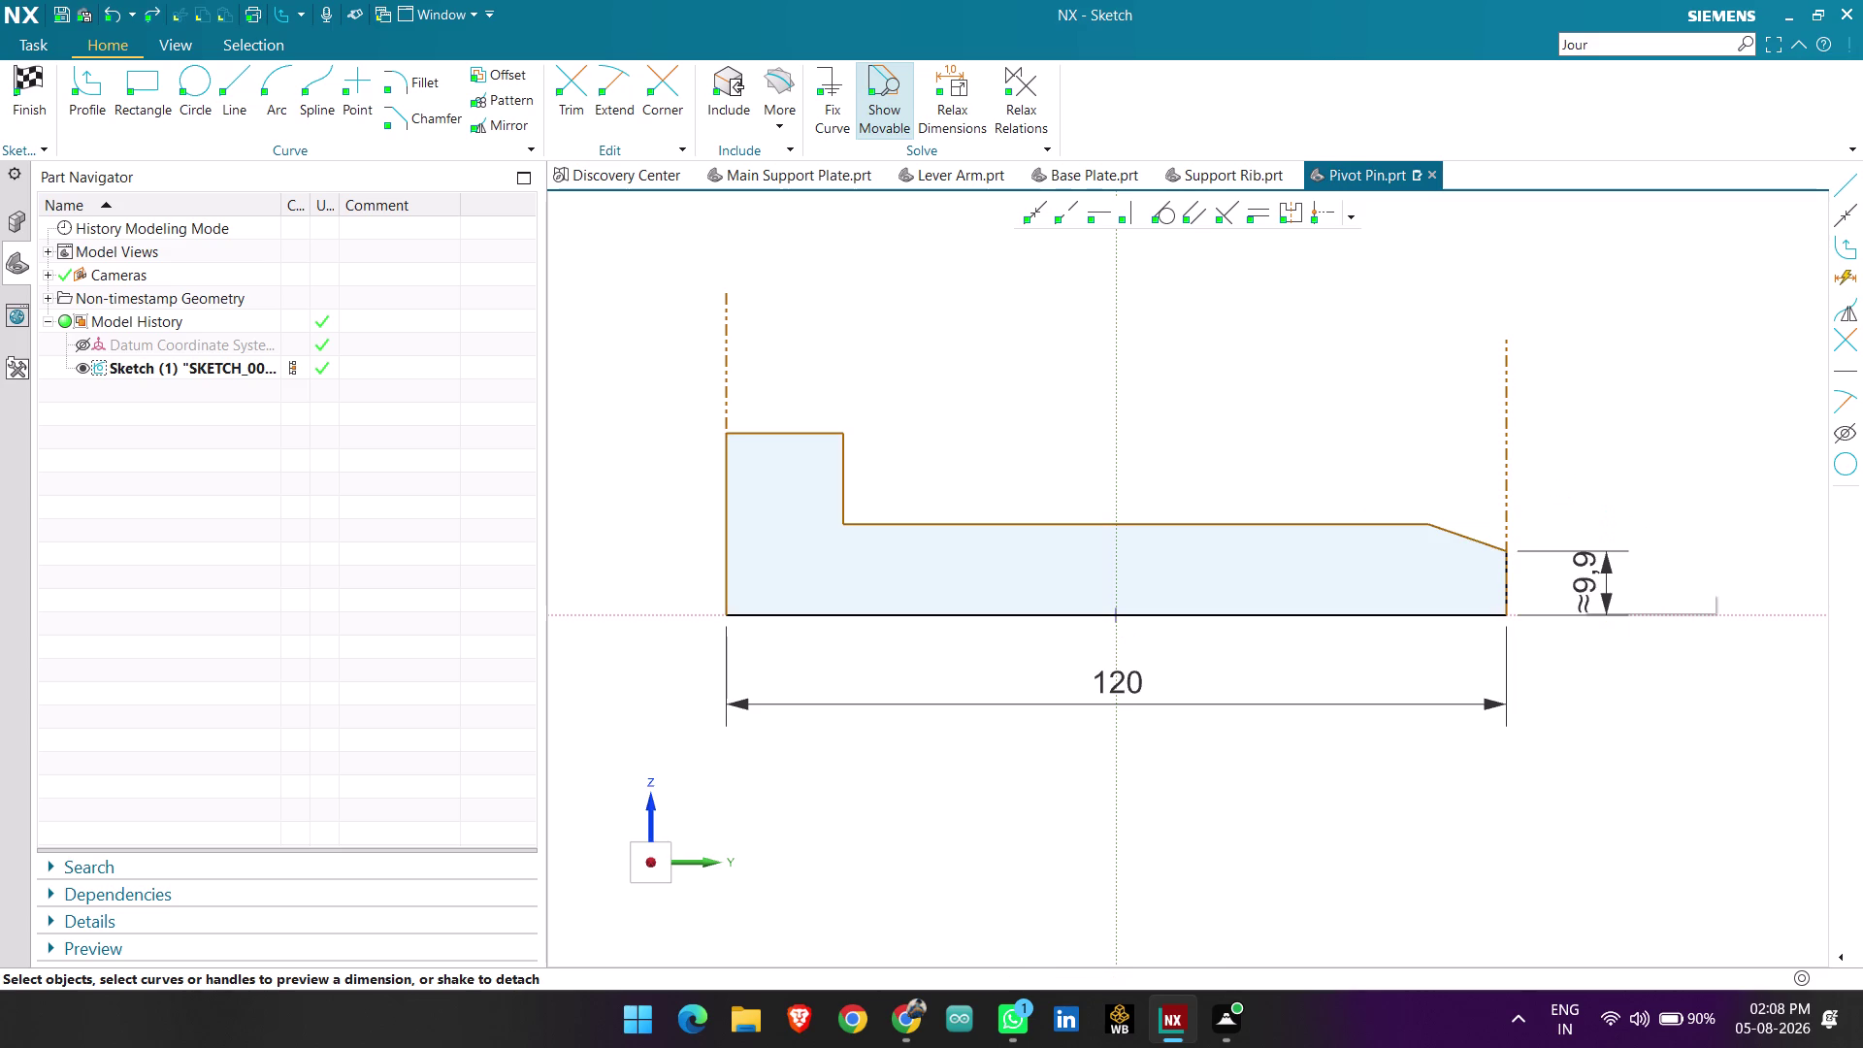
key(Escape)
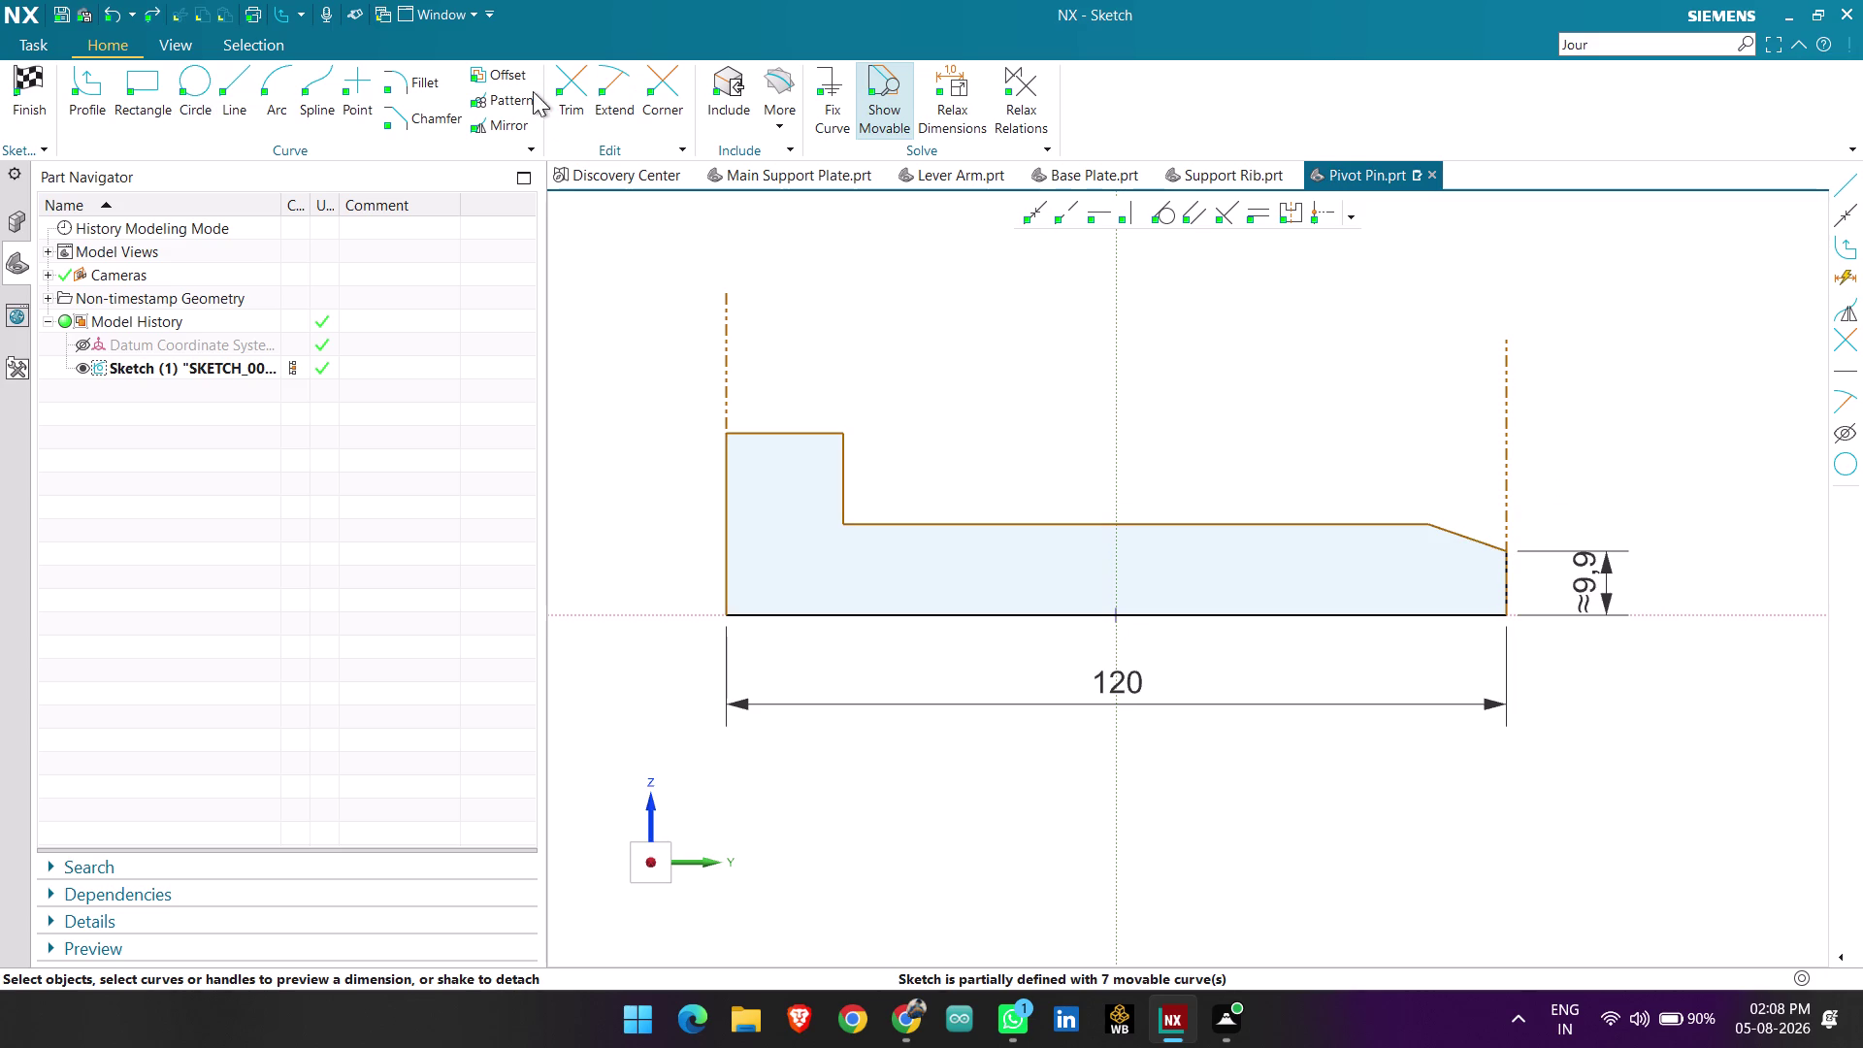
key(d)
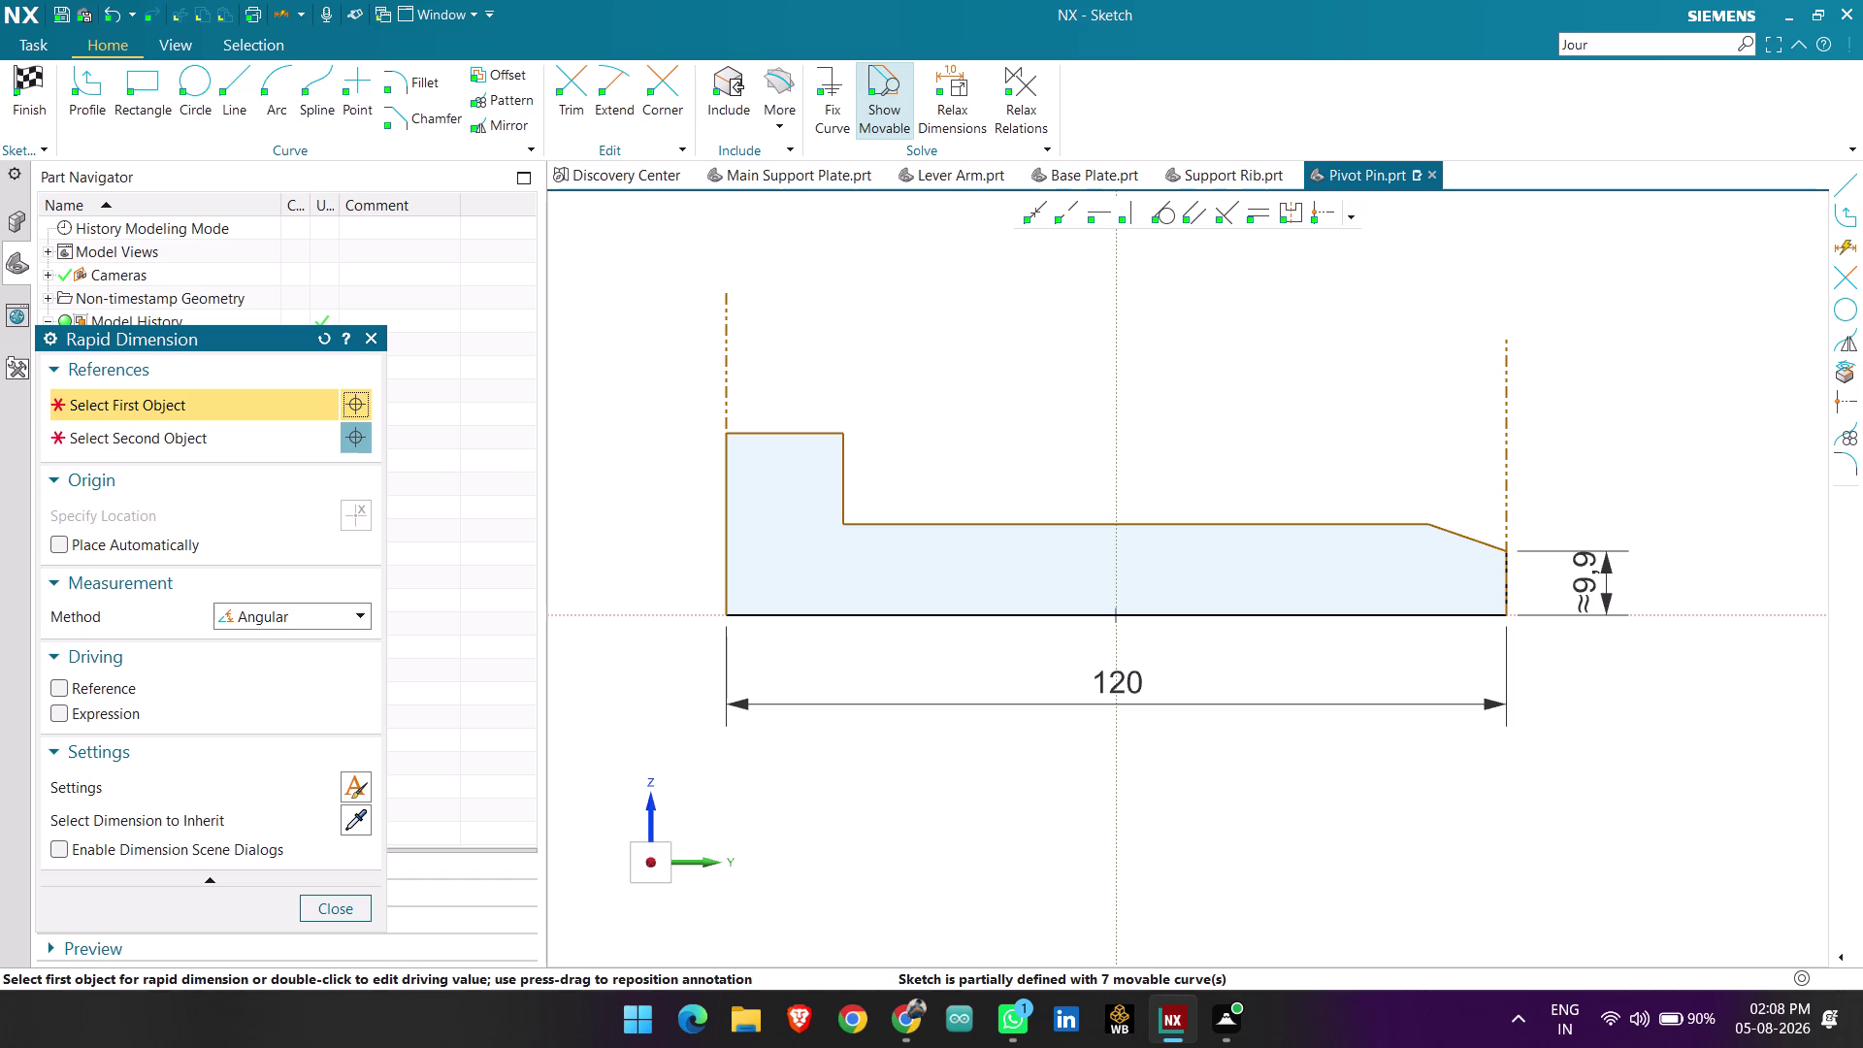
Add a 90° angle between the left edge and the step top, then delete it.
click(730, 381)
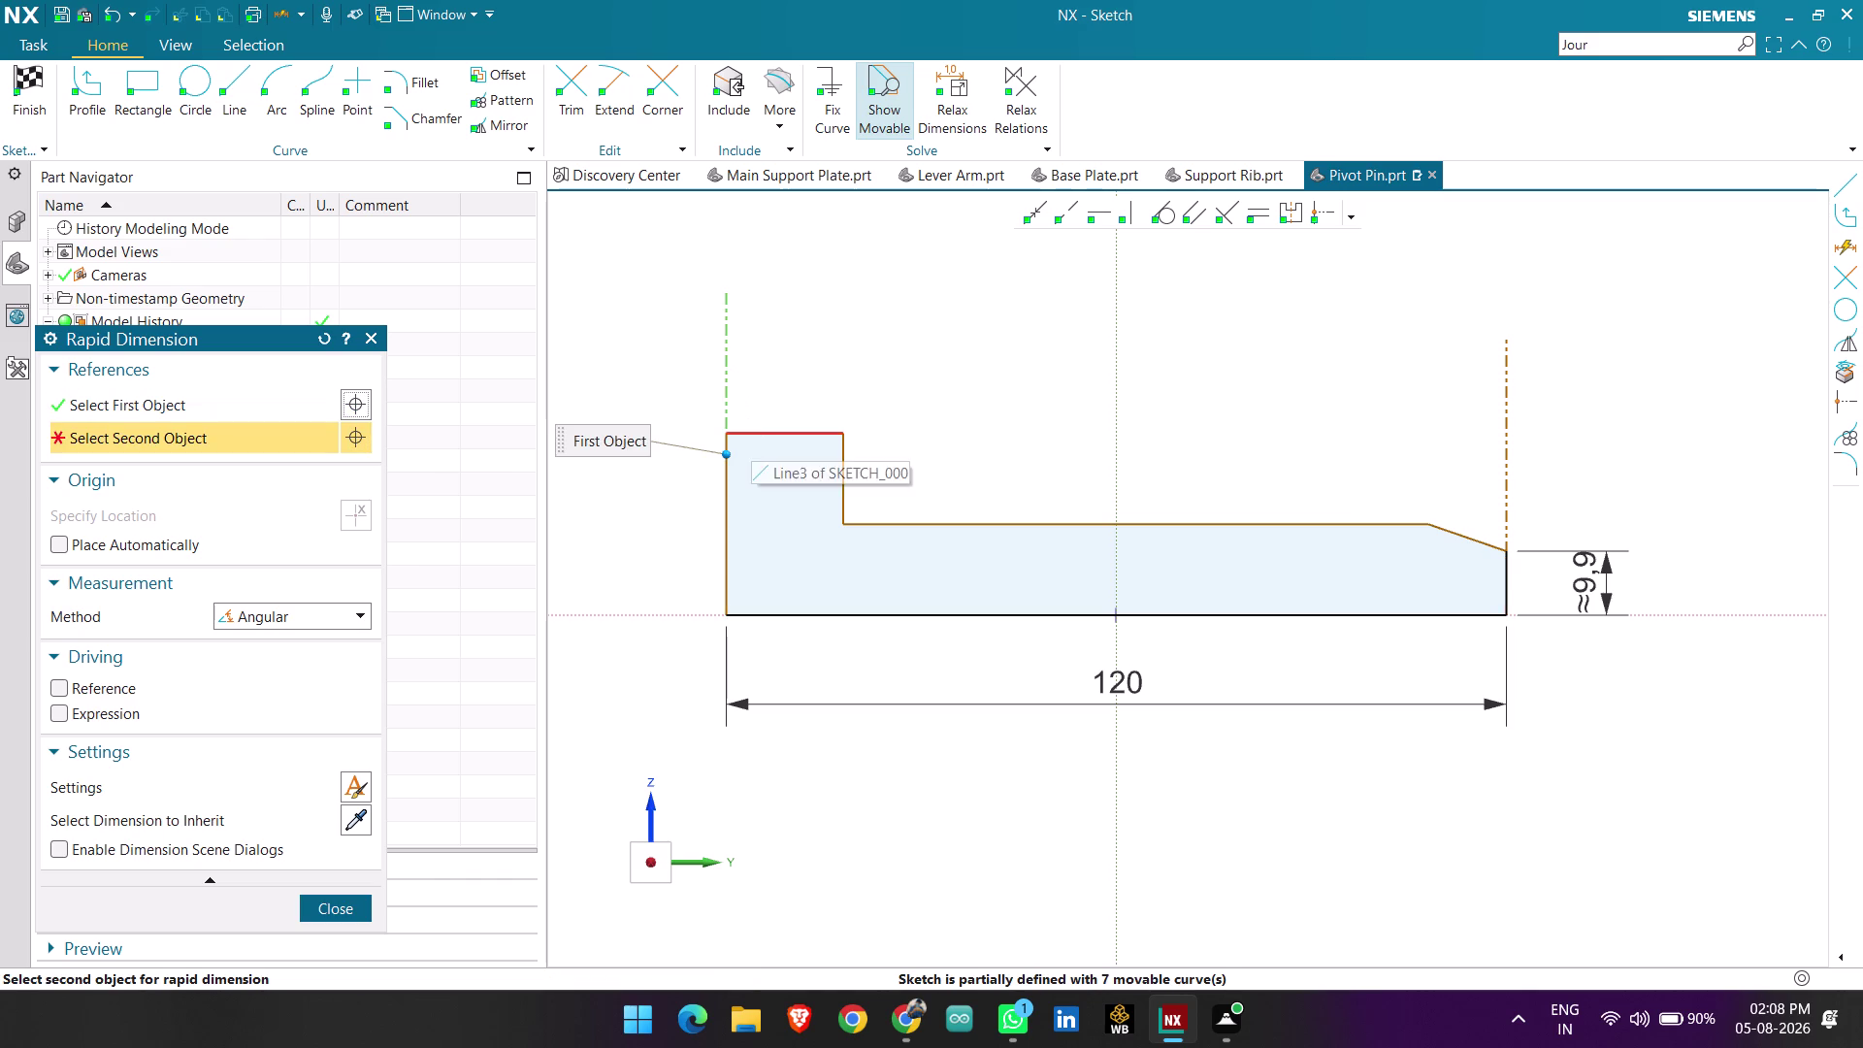
click(751, 436)
click(779, 366)
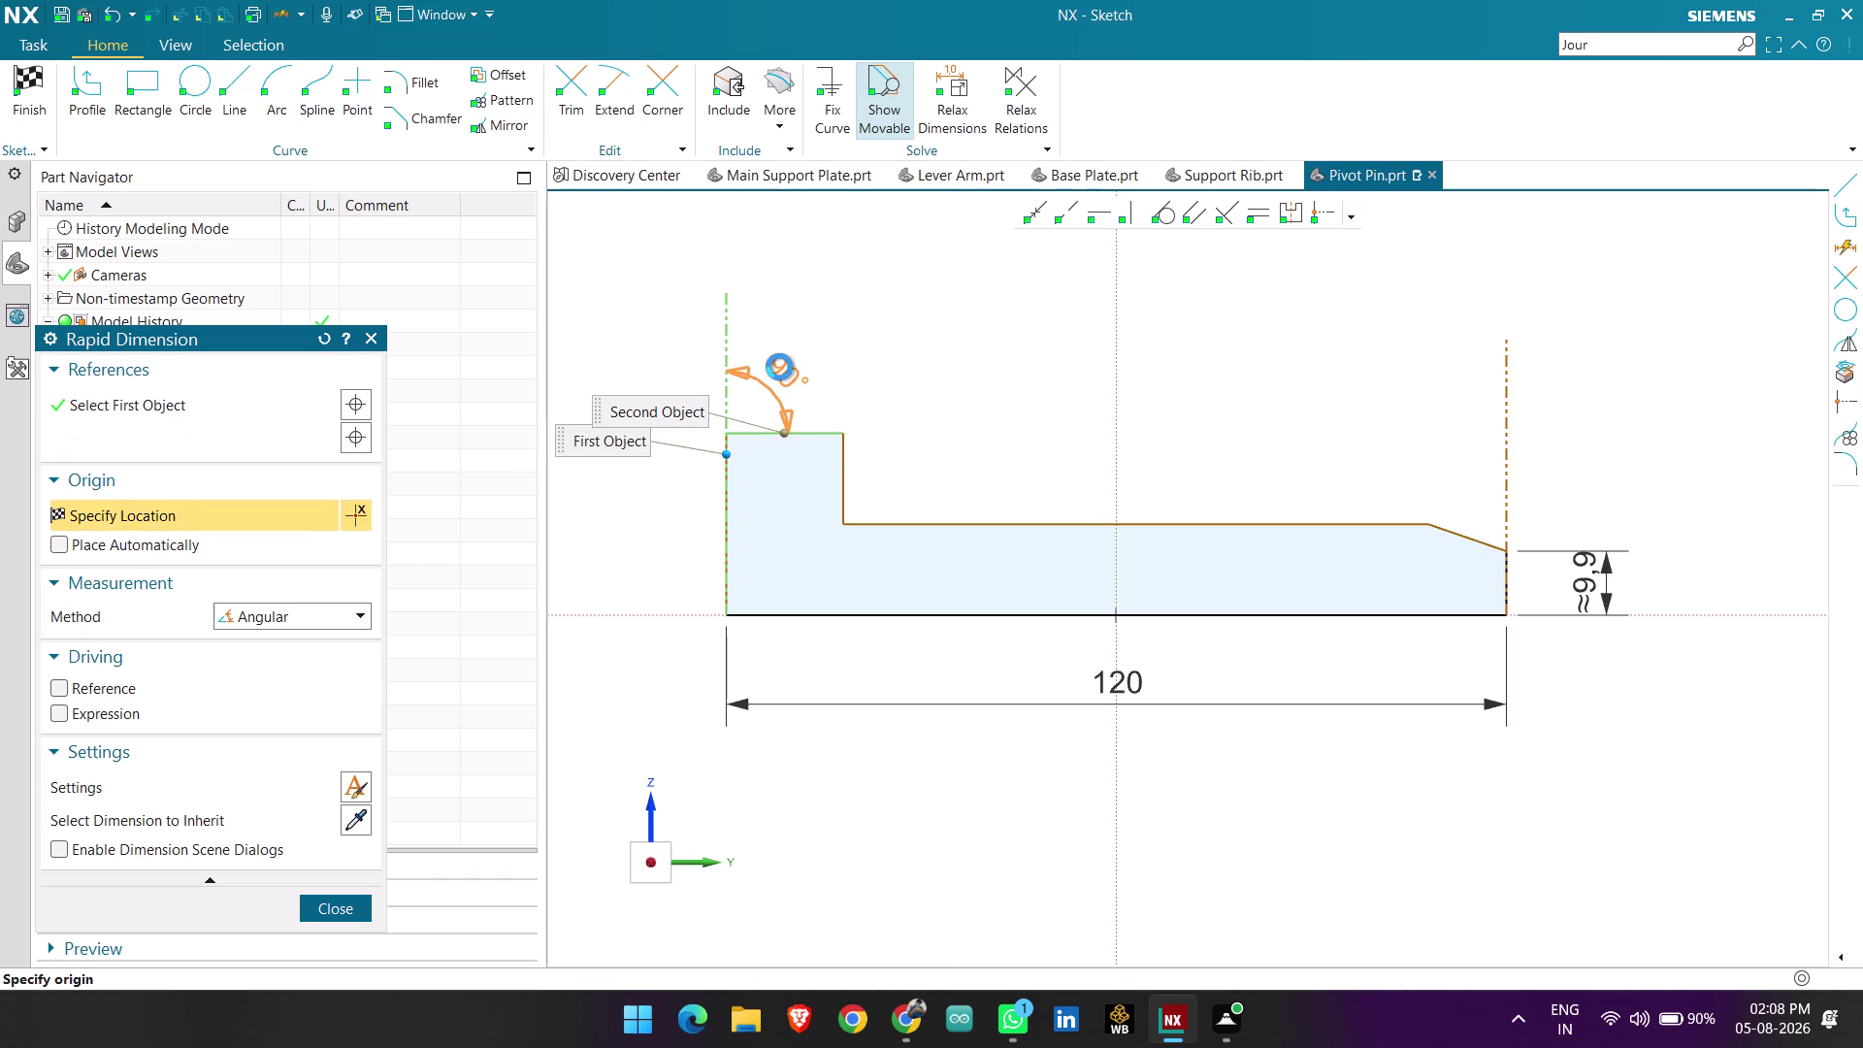
key(Escape)
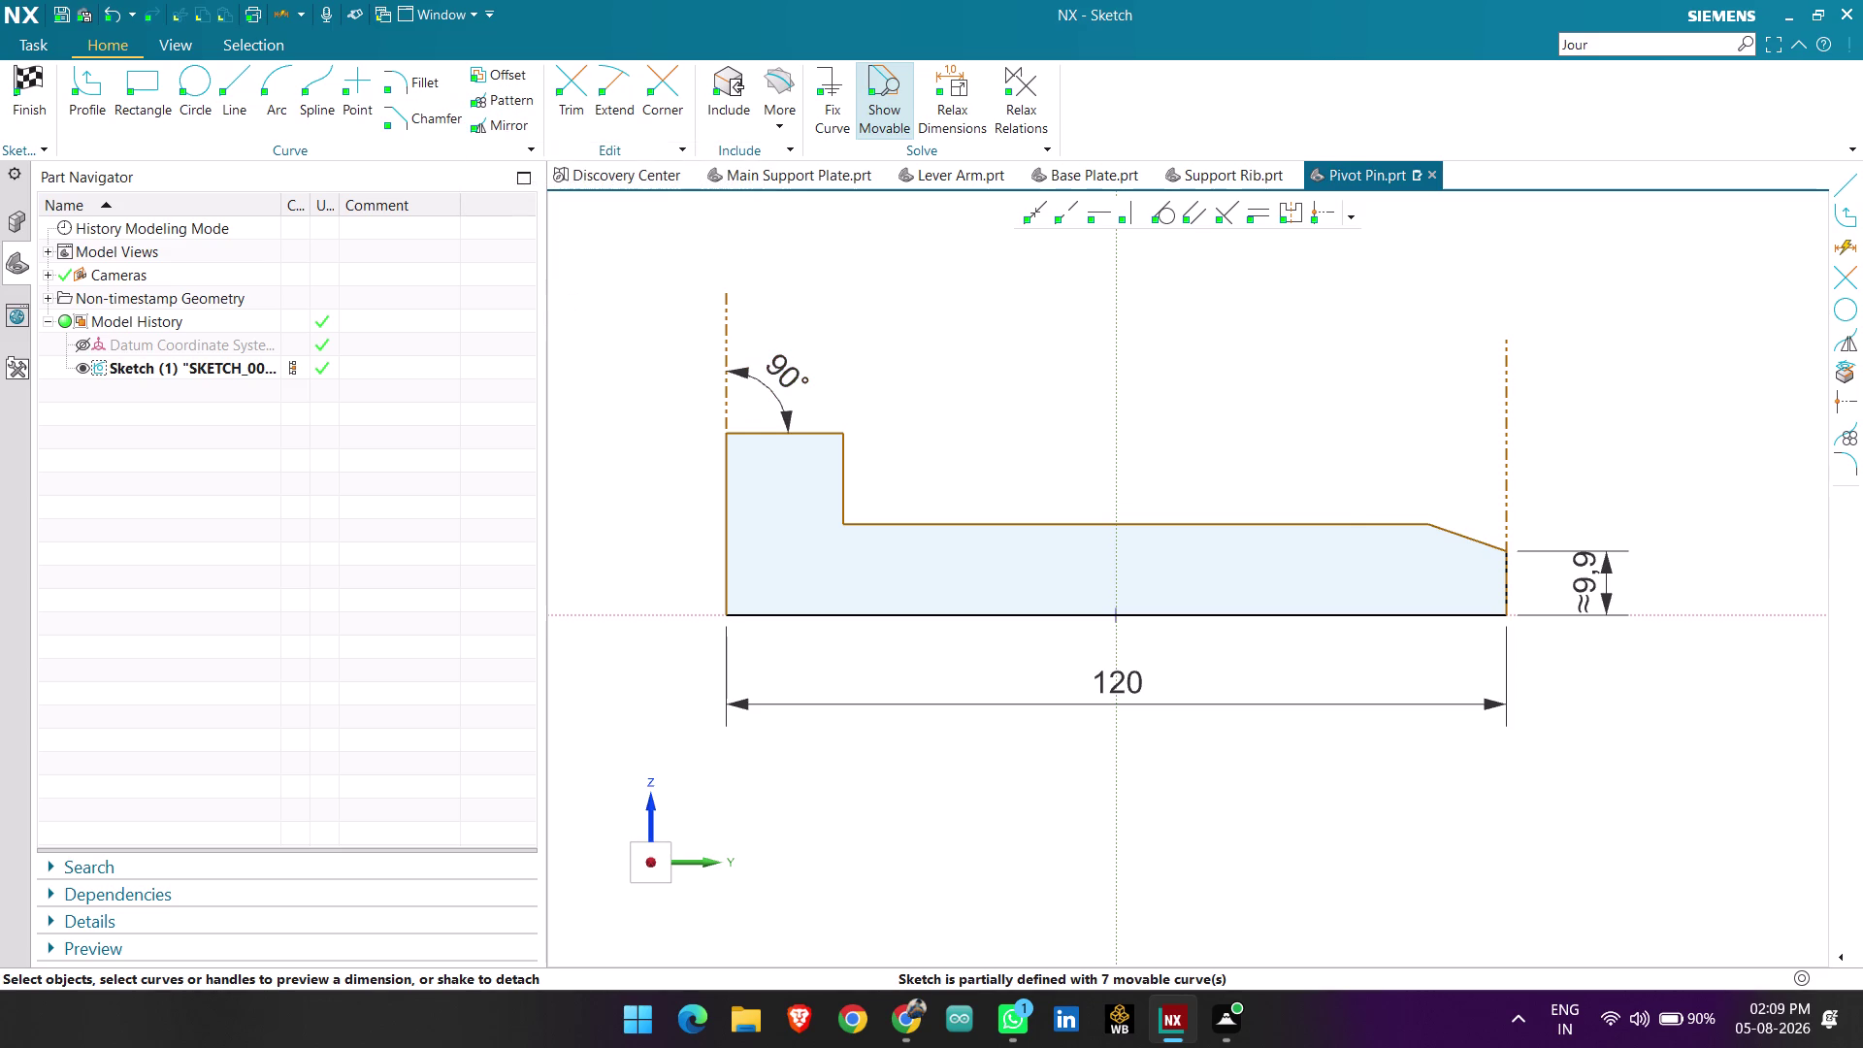
key(ctrl+z)
click(733, 311)
key(Delete)
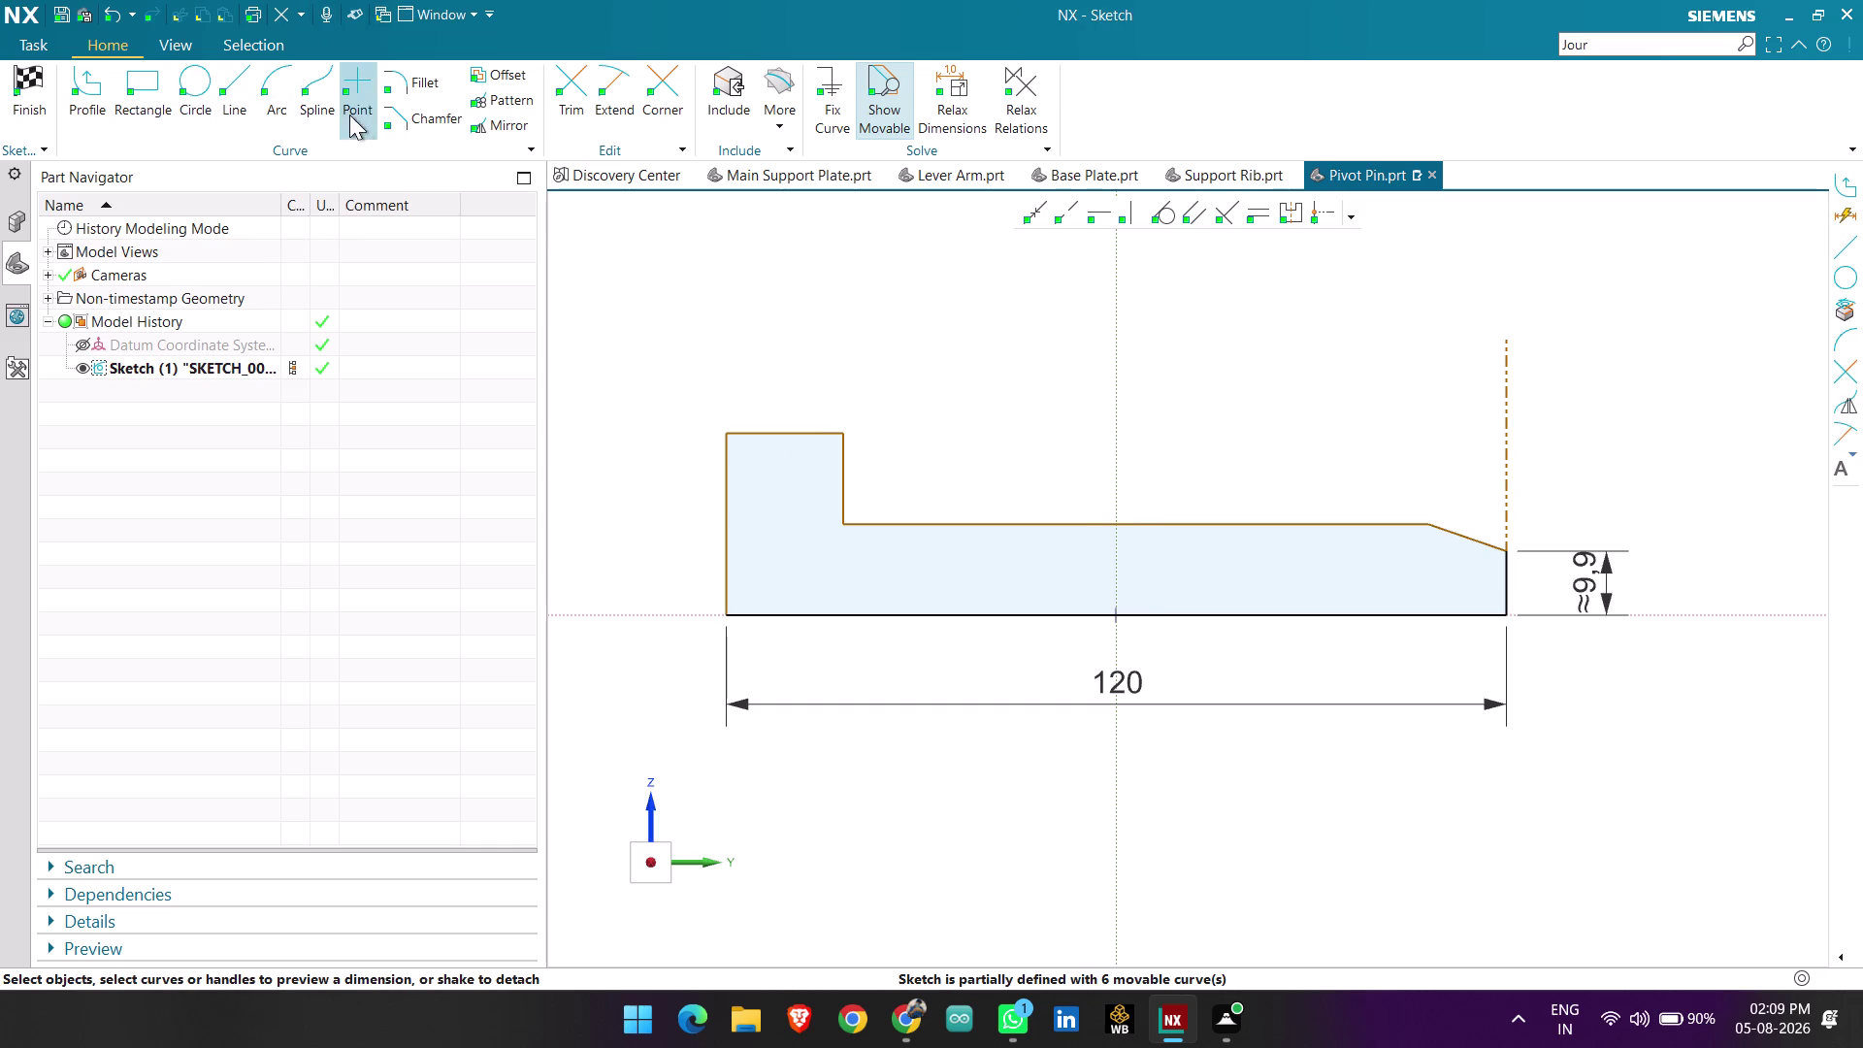
Chamfer the corner between the left edge and the step top with distance 10 and angle 45°.
click(413, 114)
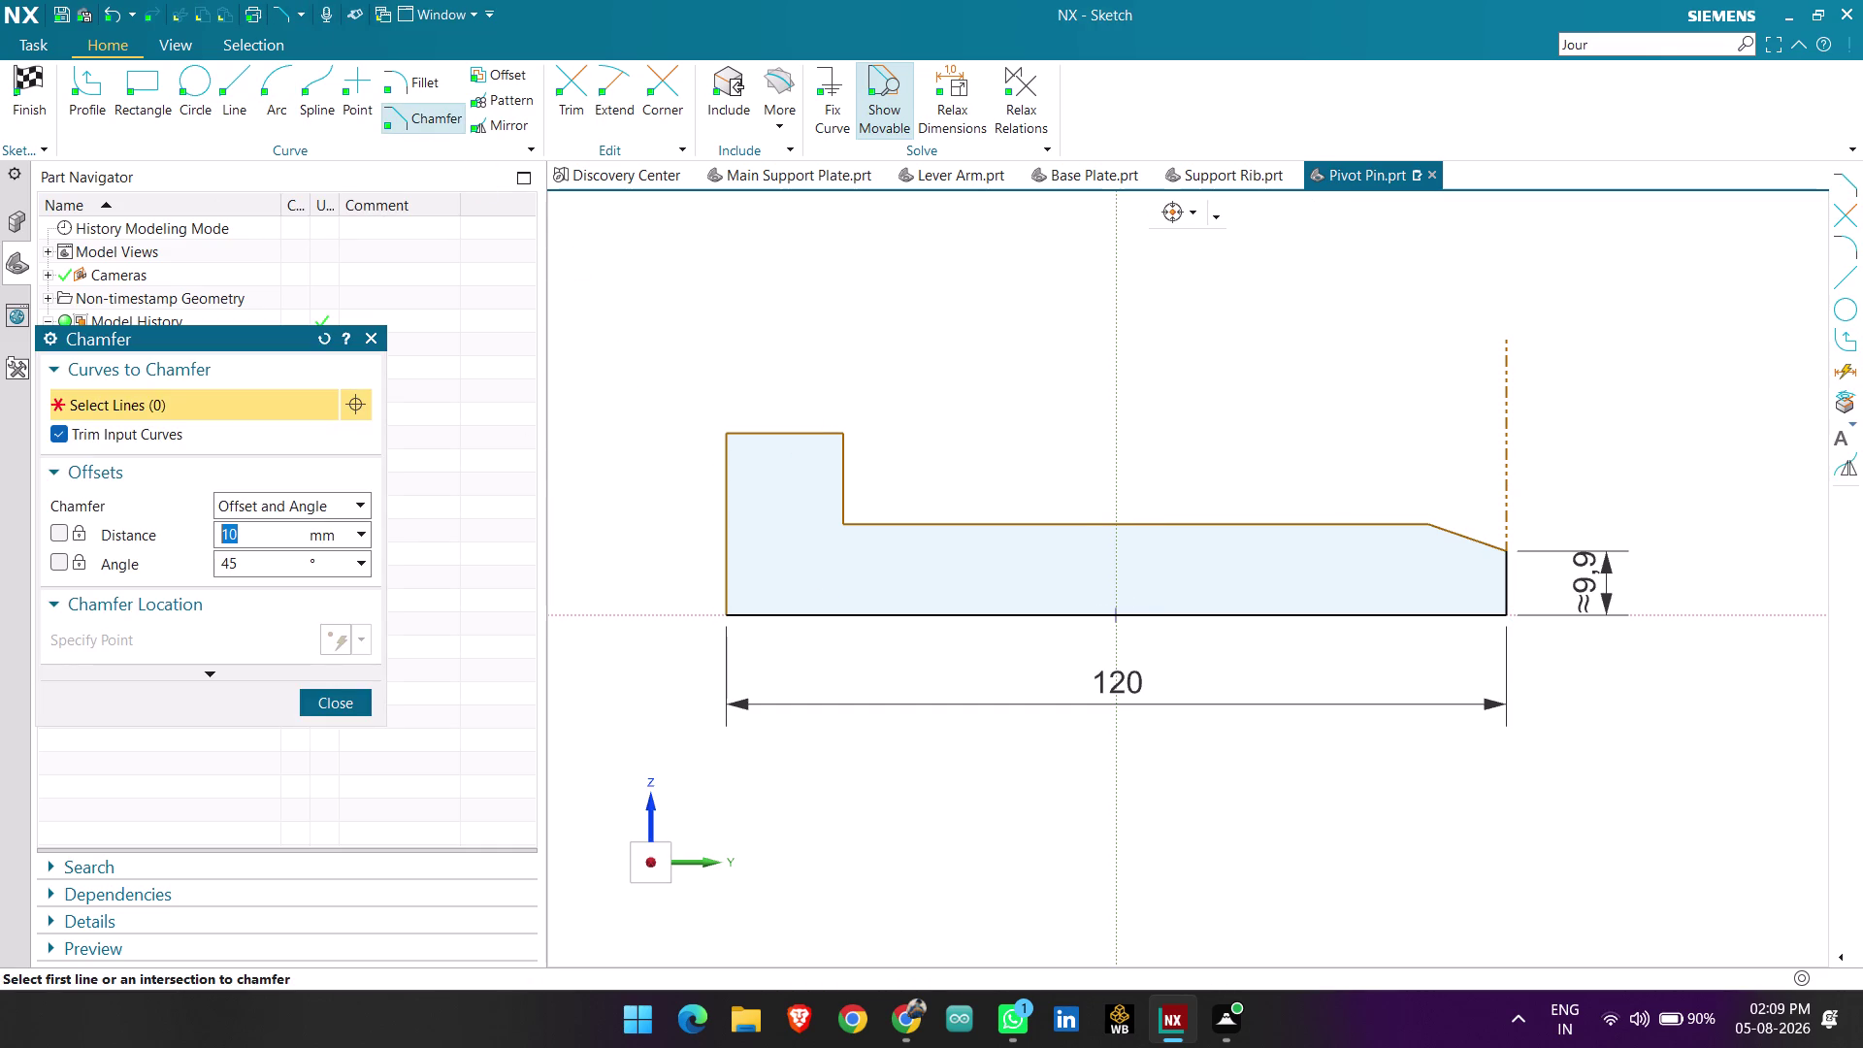
click(737, 436)
click(725, 455)
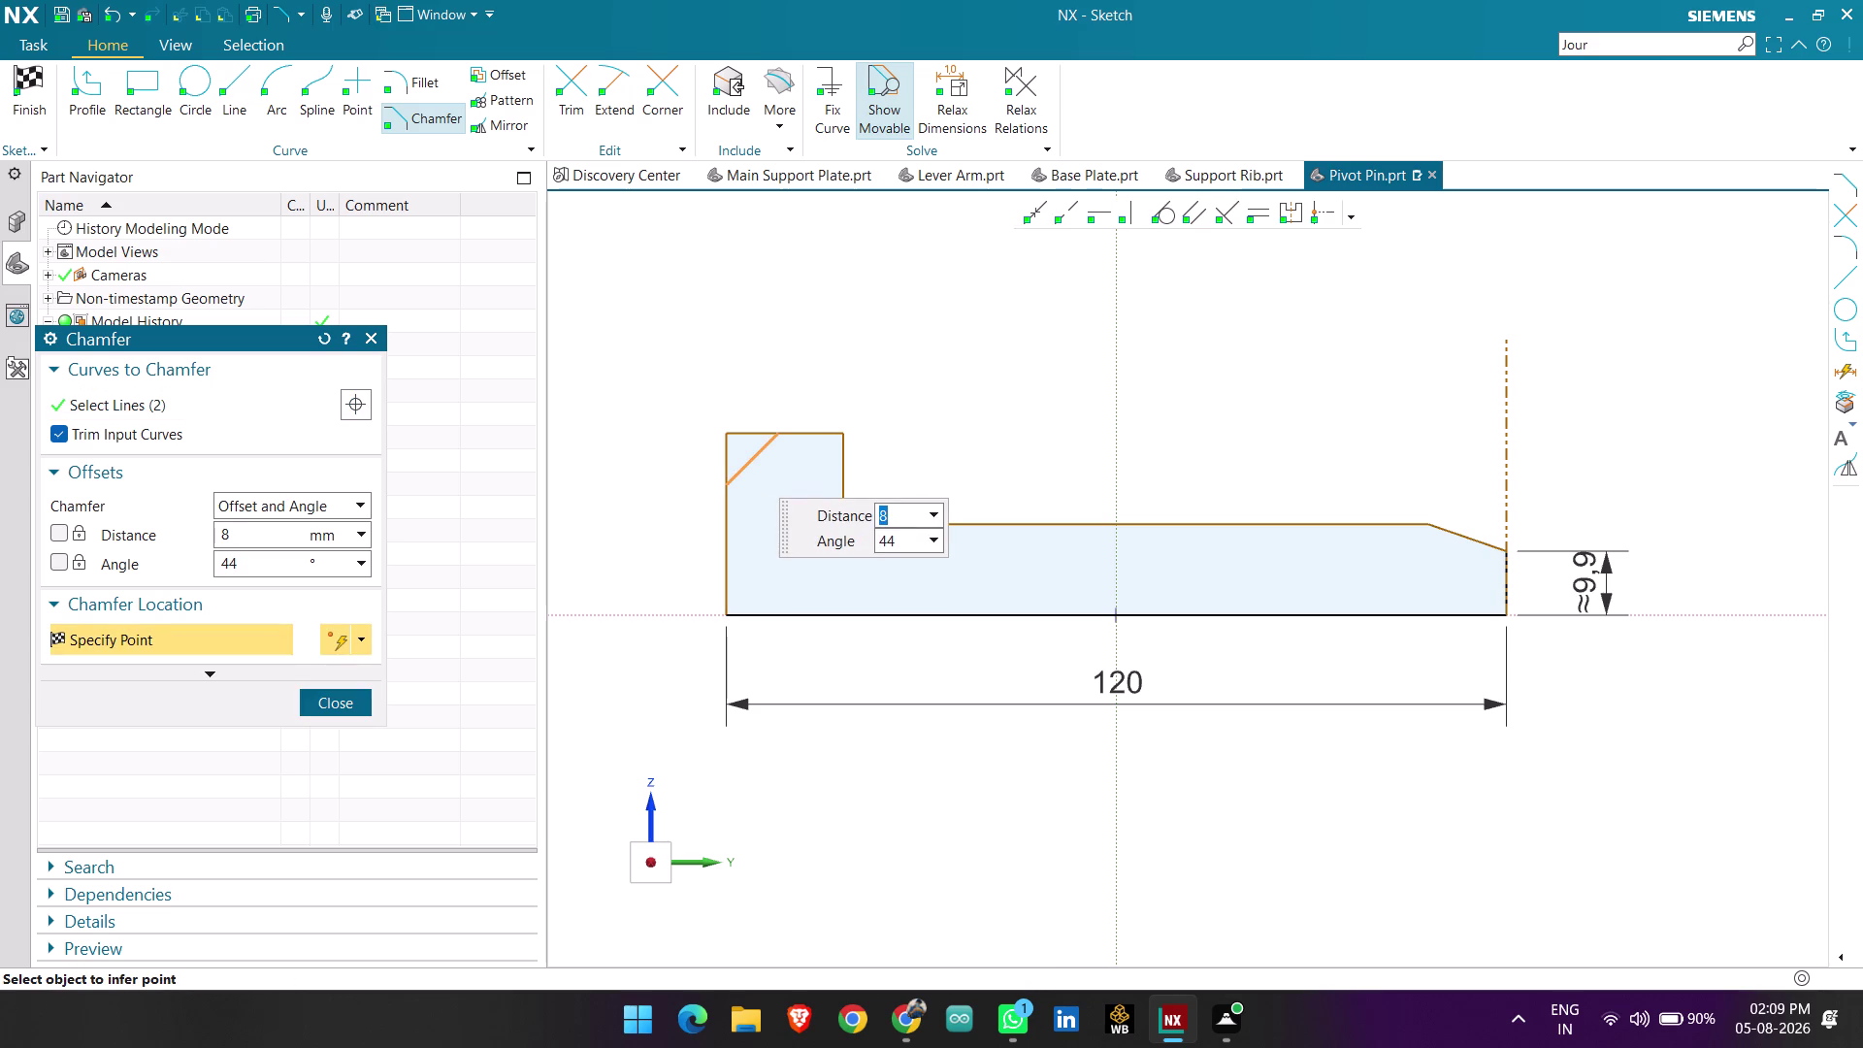
key(1)
key(0)
key(Return)
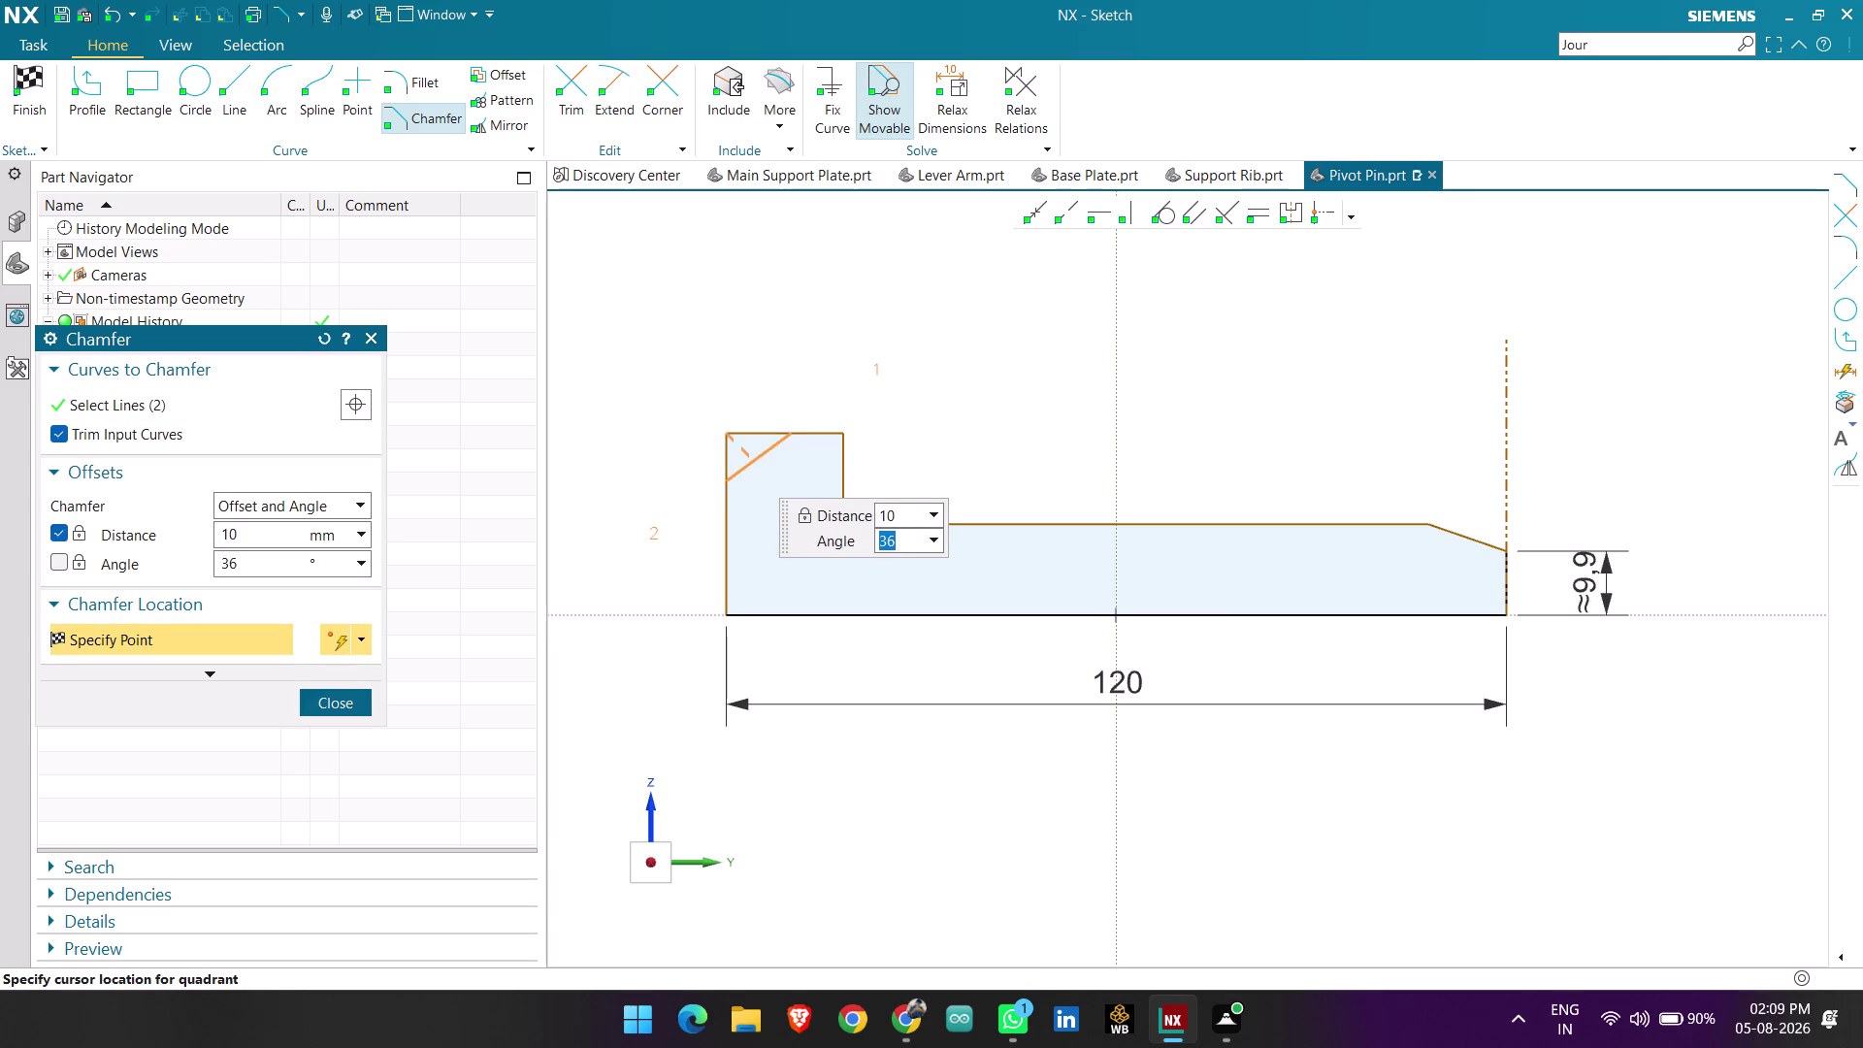
text(45)
key(Return)
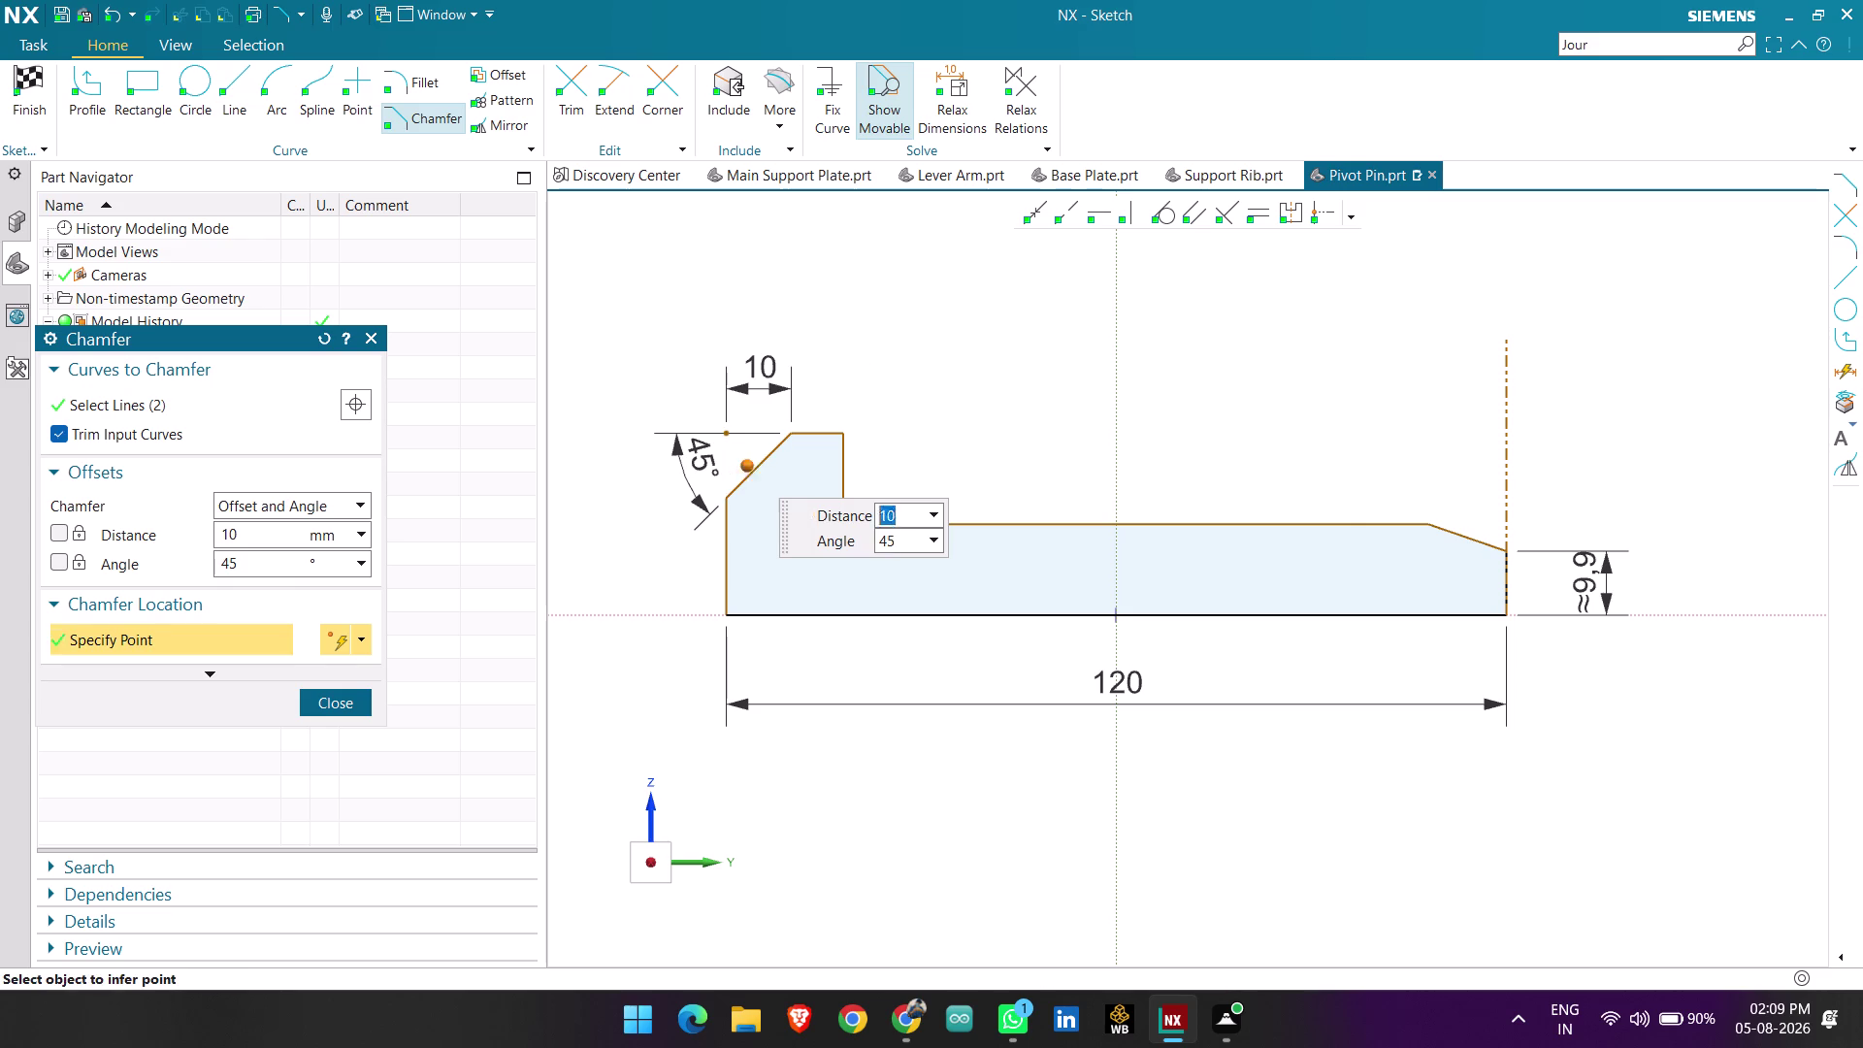
click(351, 700)
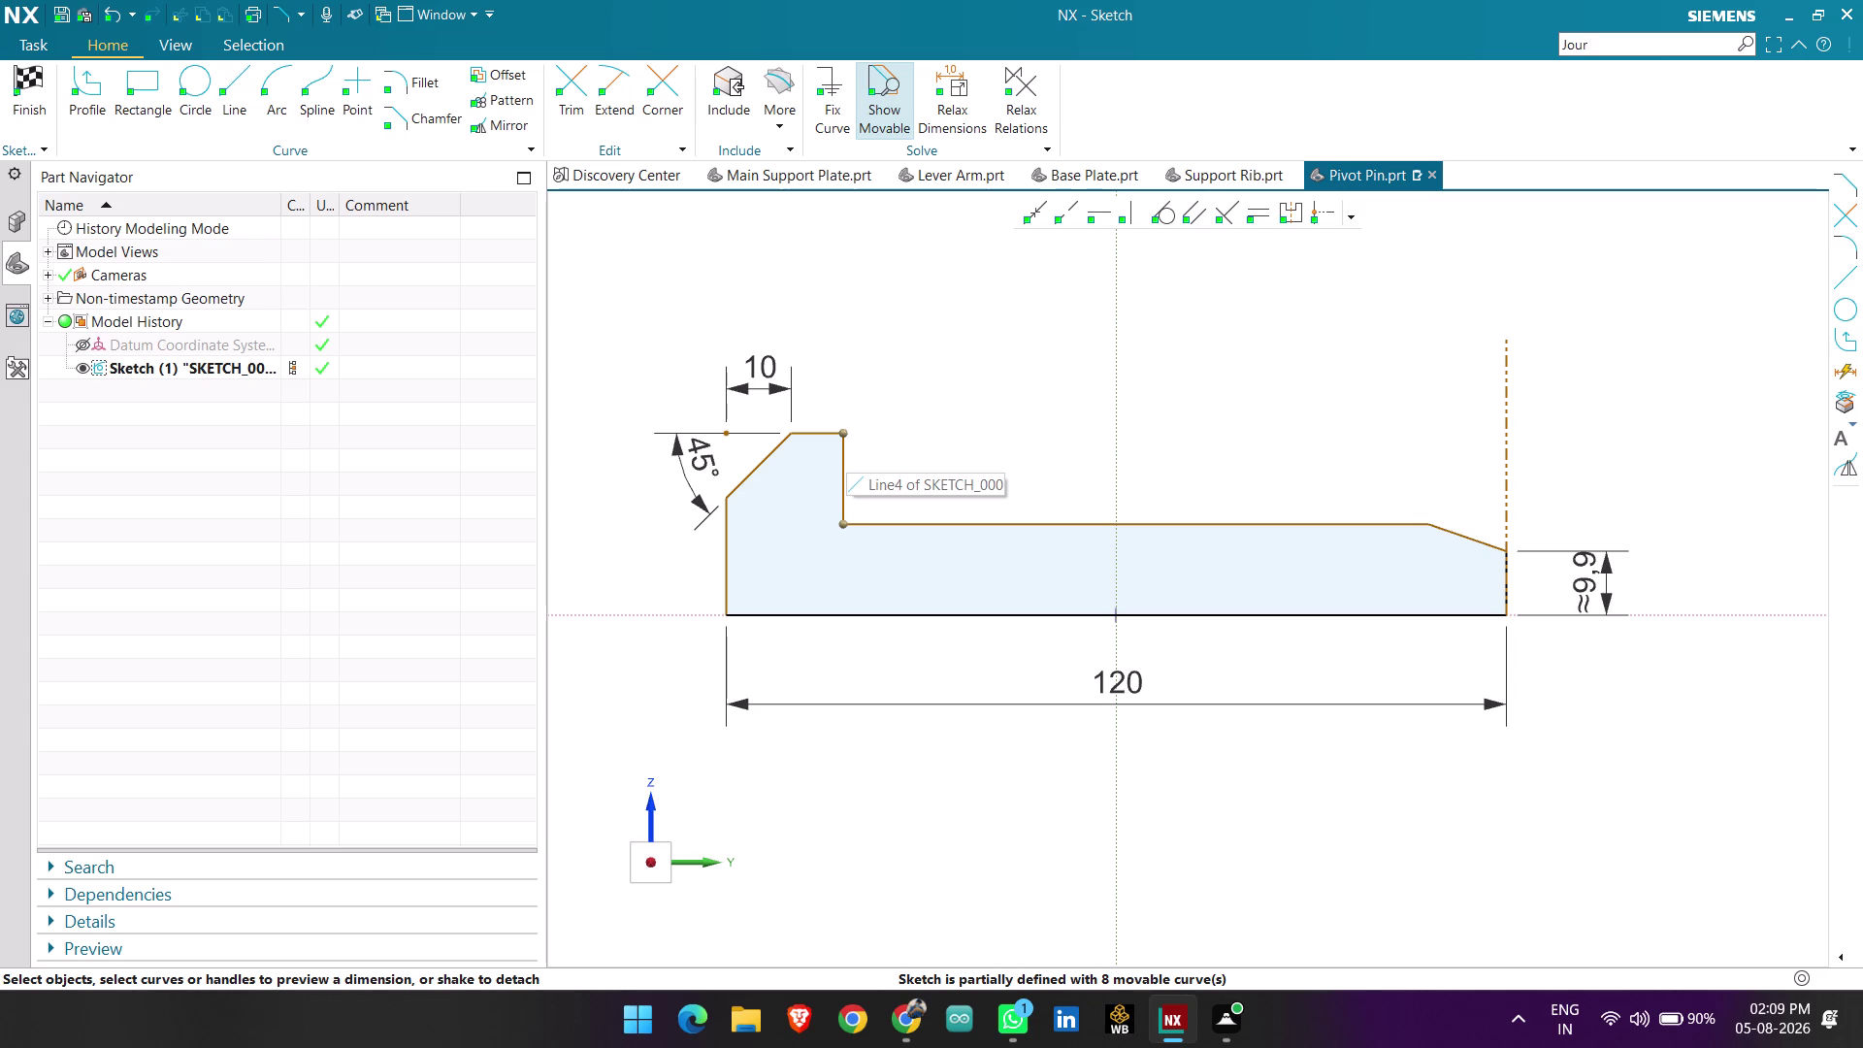
Give the left collar's vertical end edge an 18 mm height dimension.
click(731, 540)
double_click(665, 558)
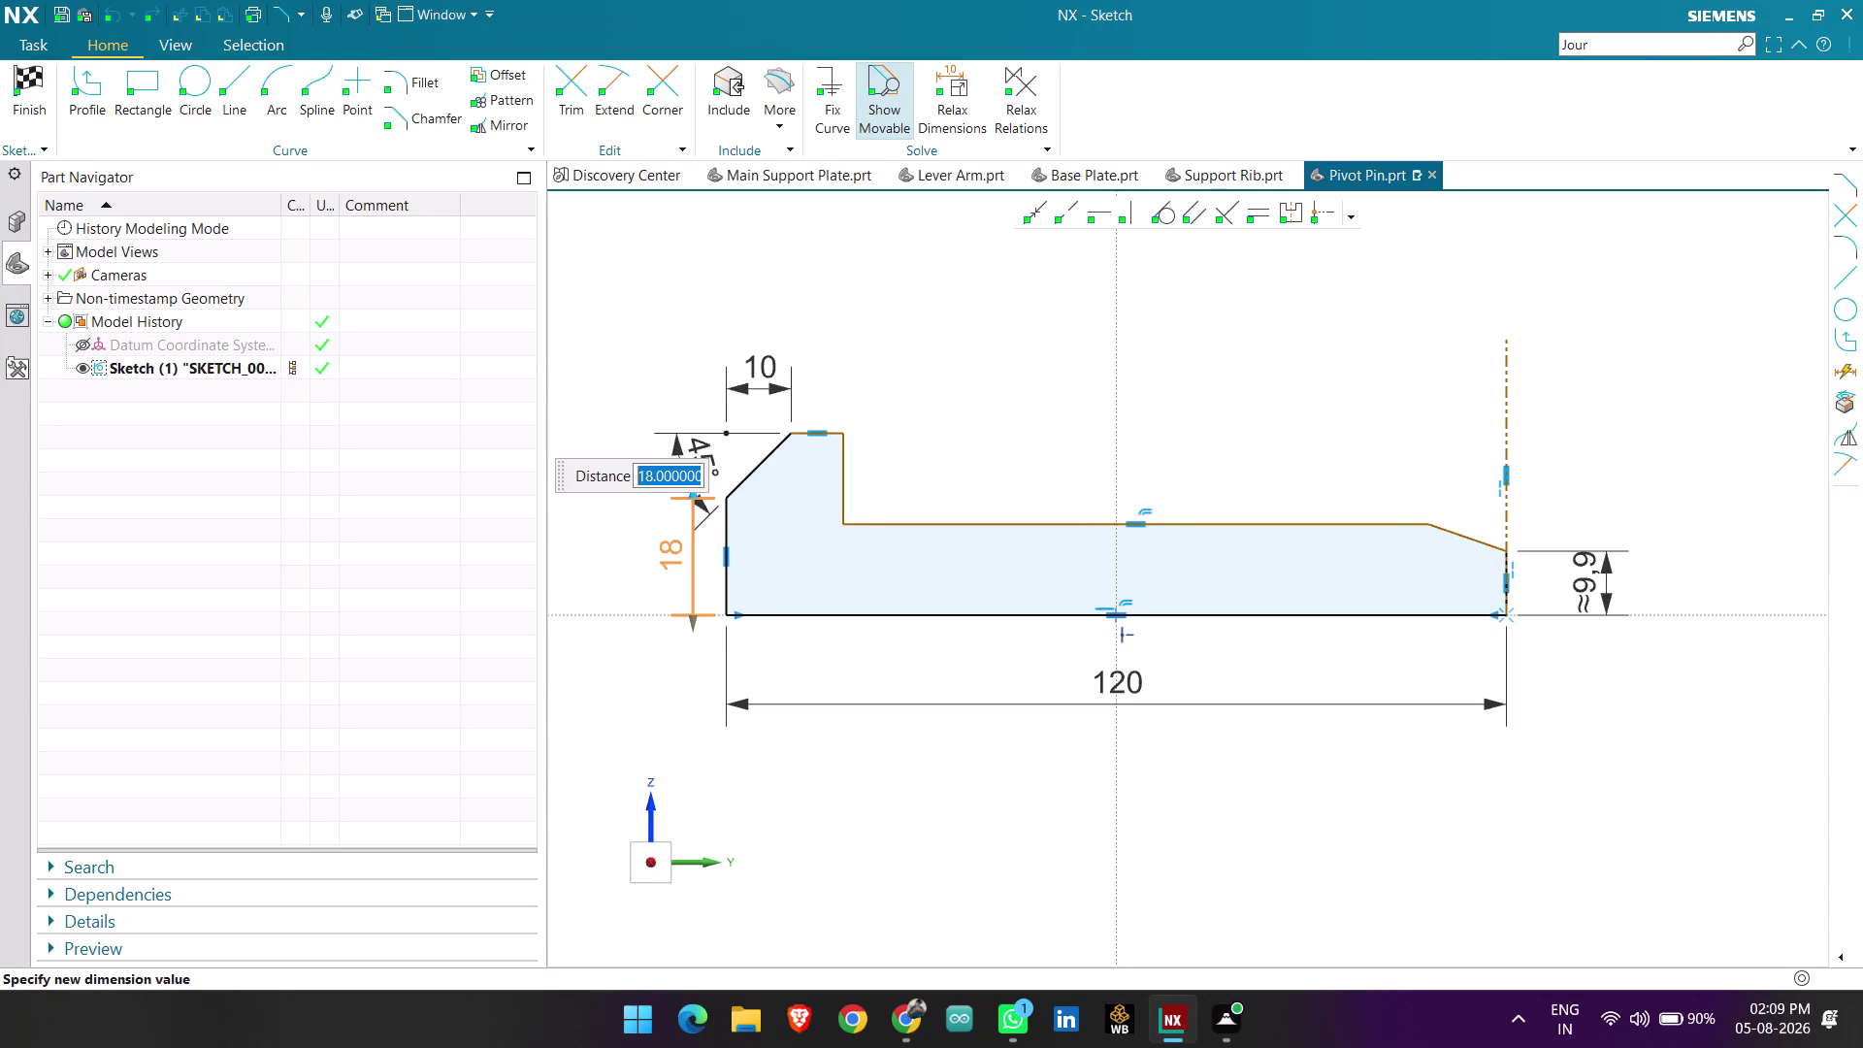
key(Escape)
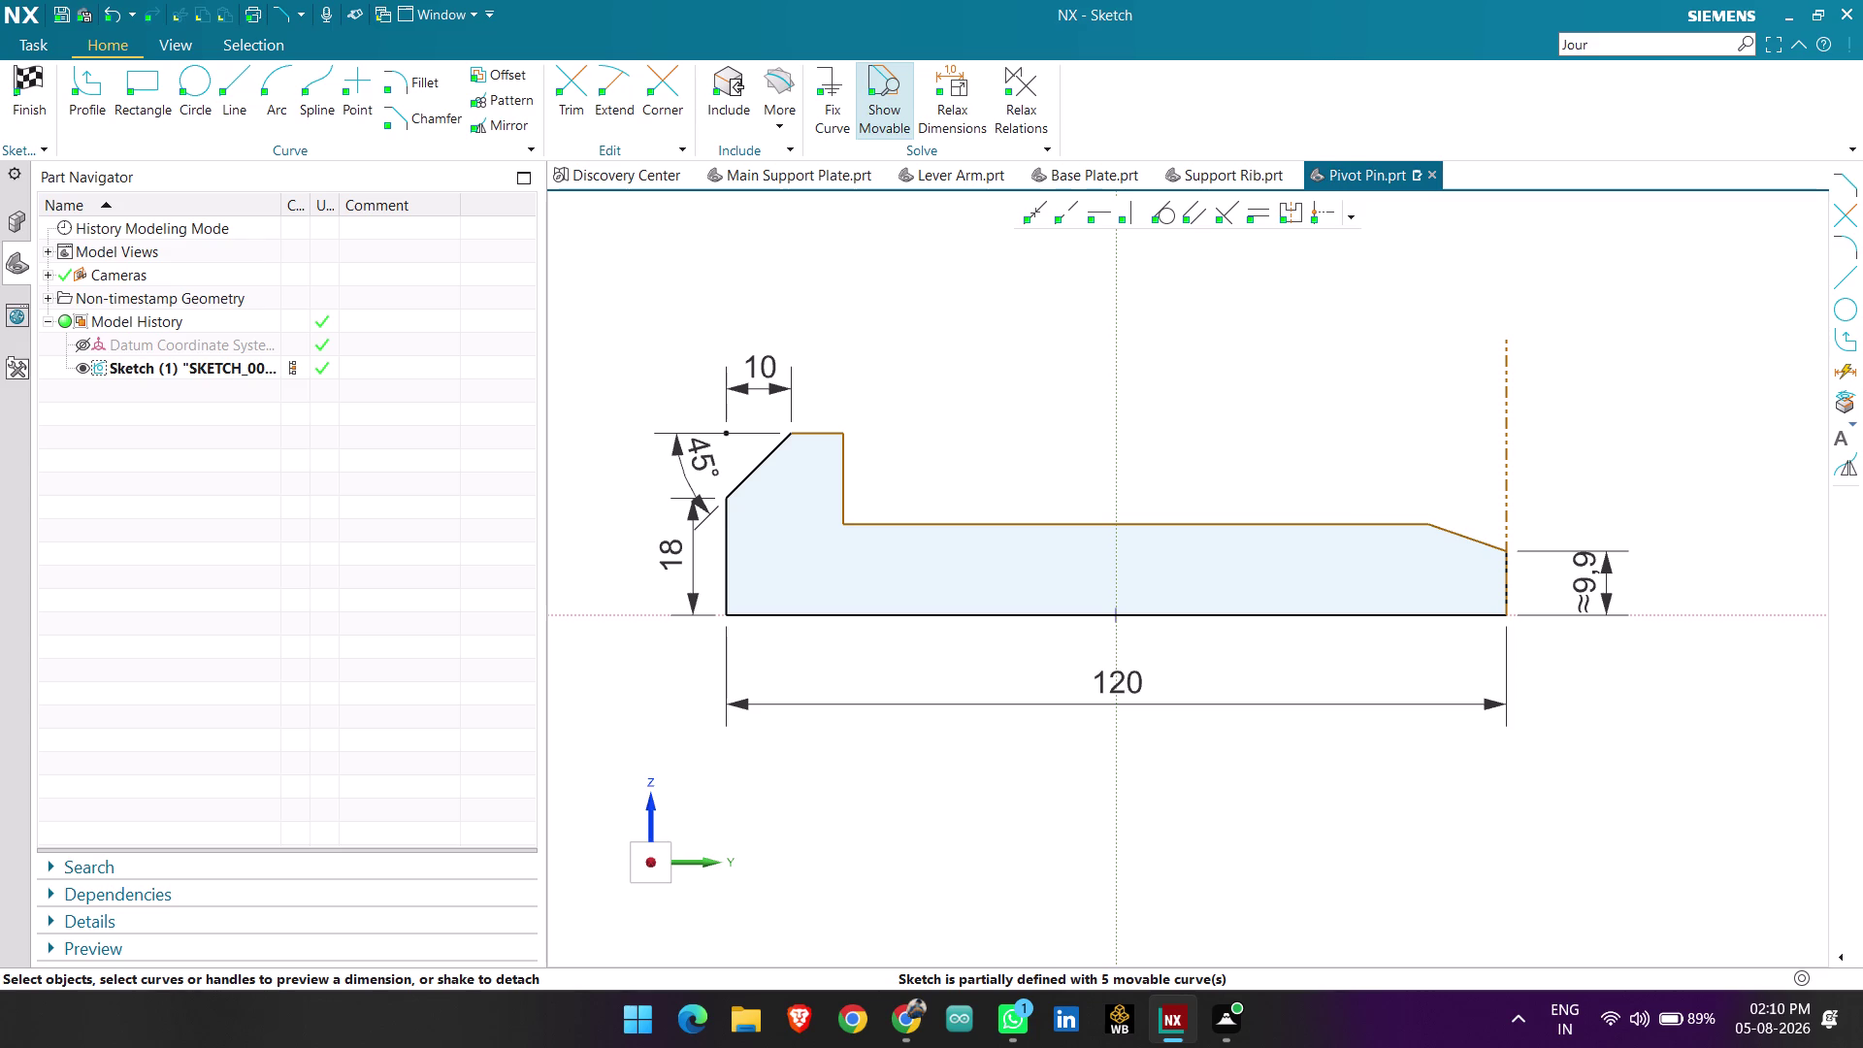
click(1073, 529)
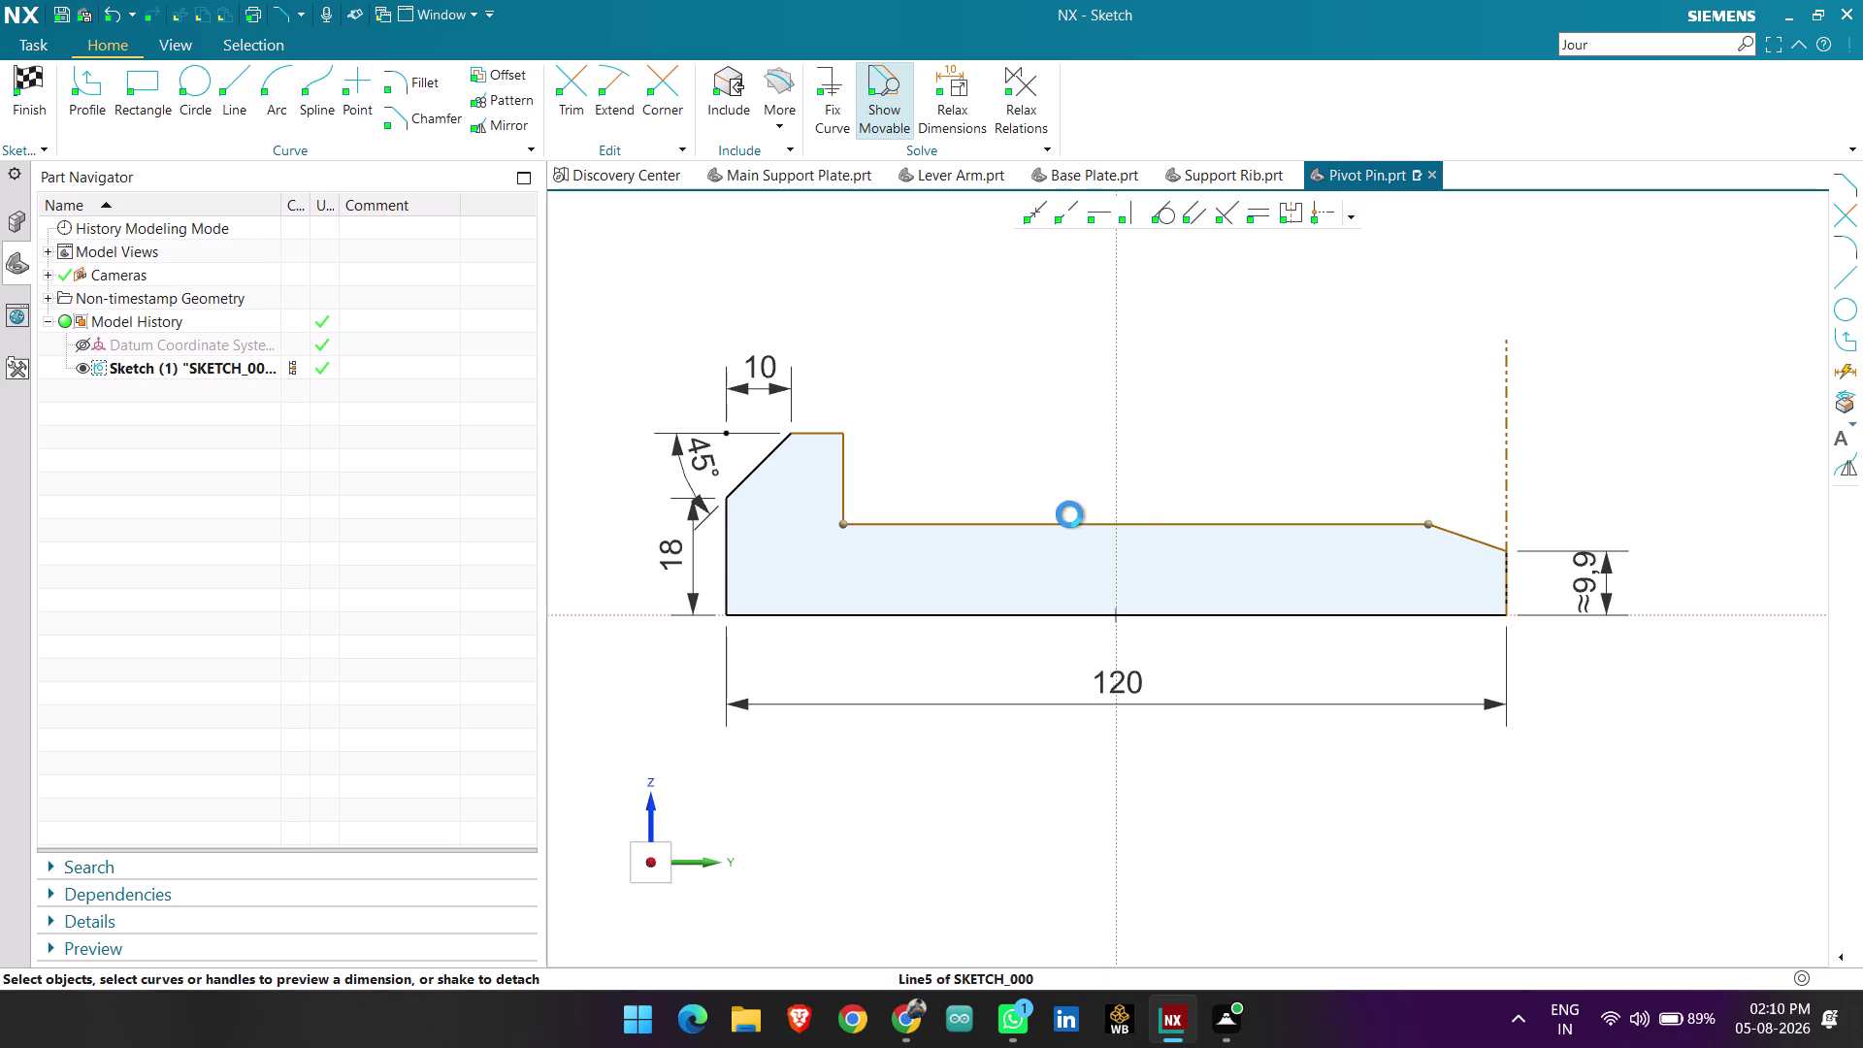
click(1146, 398)
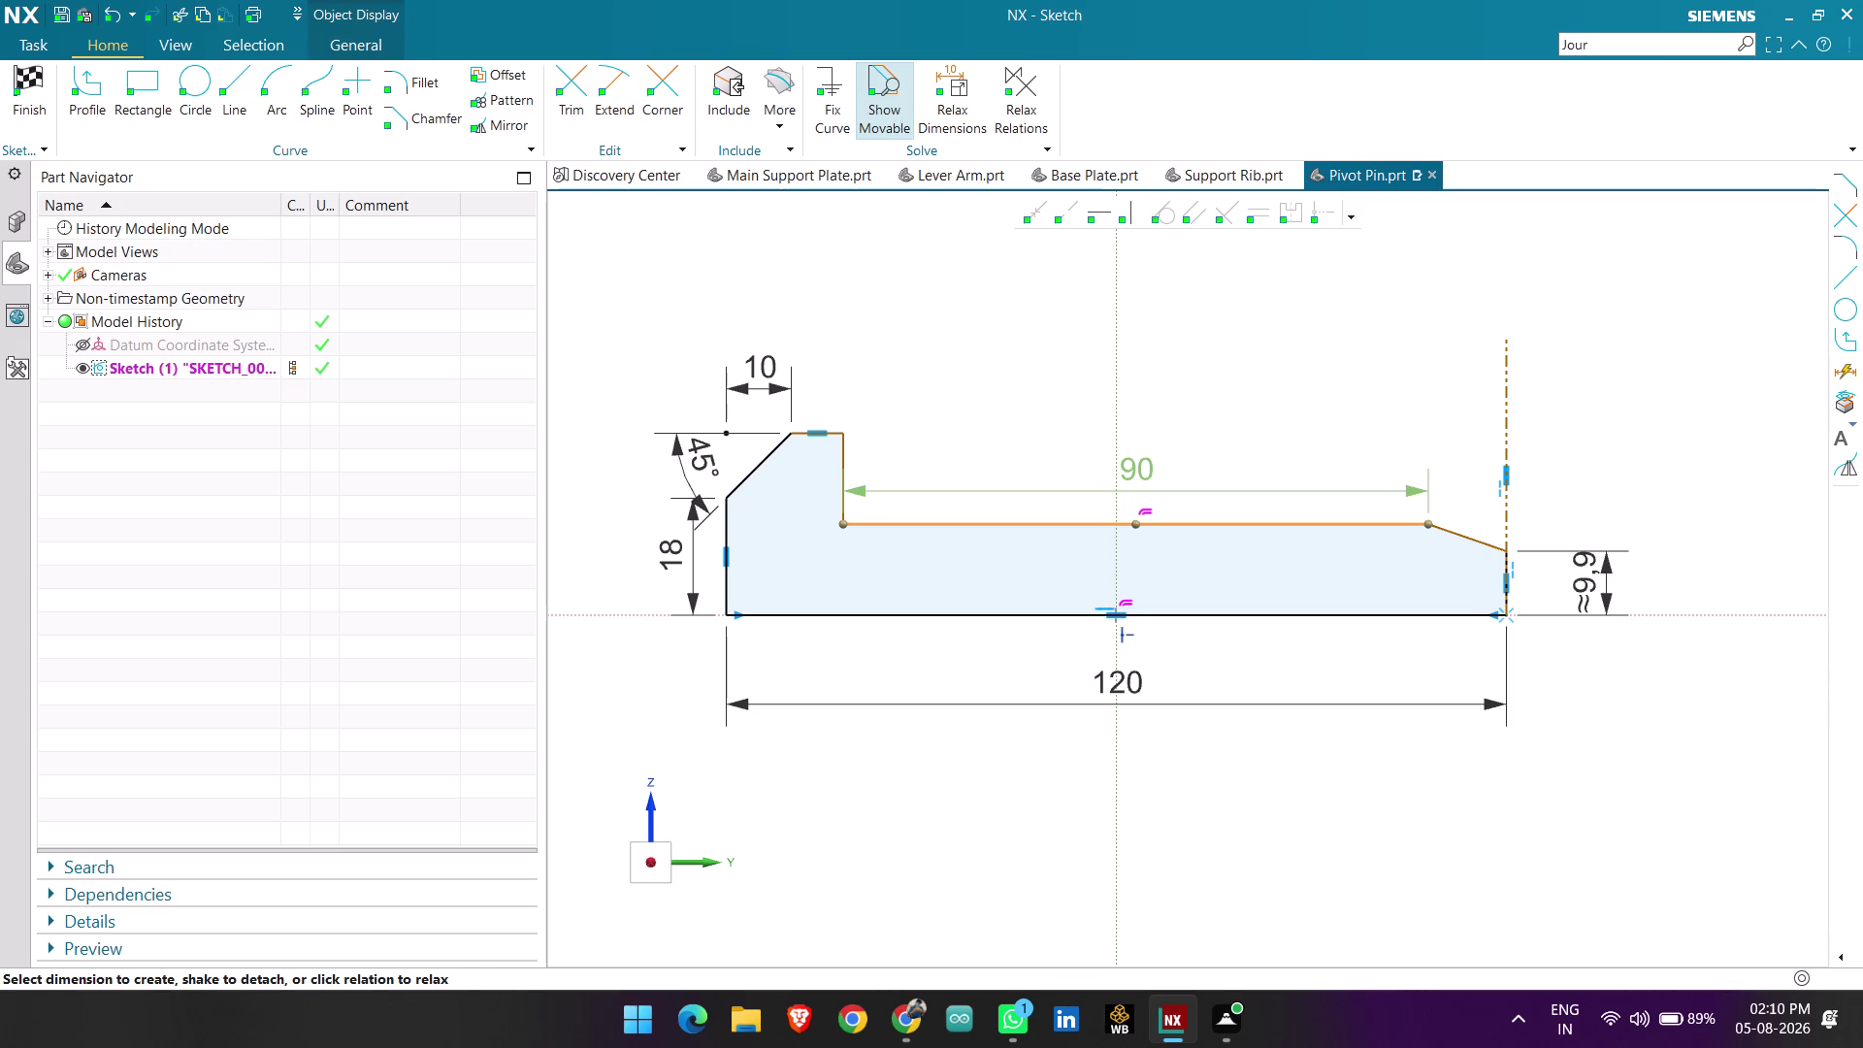
click(1279, 405)
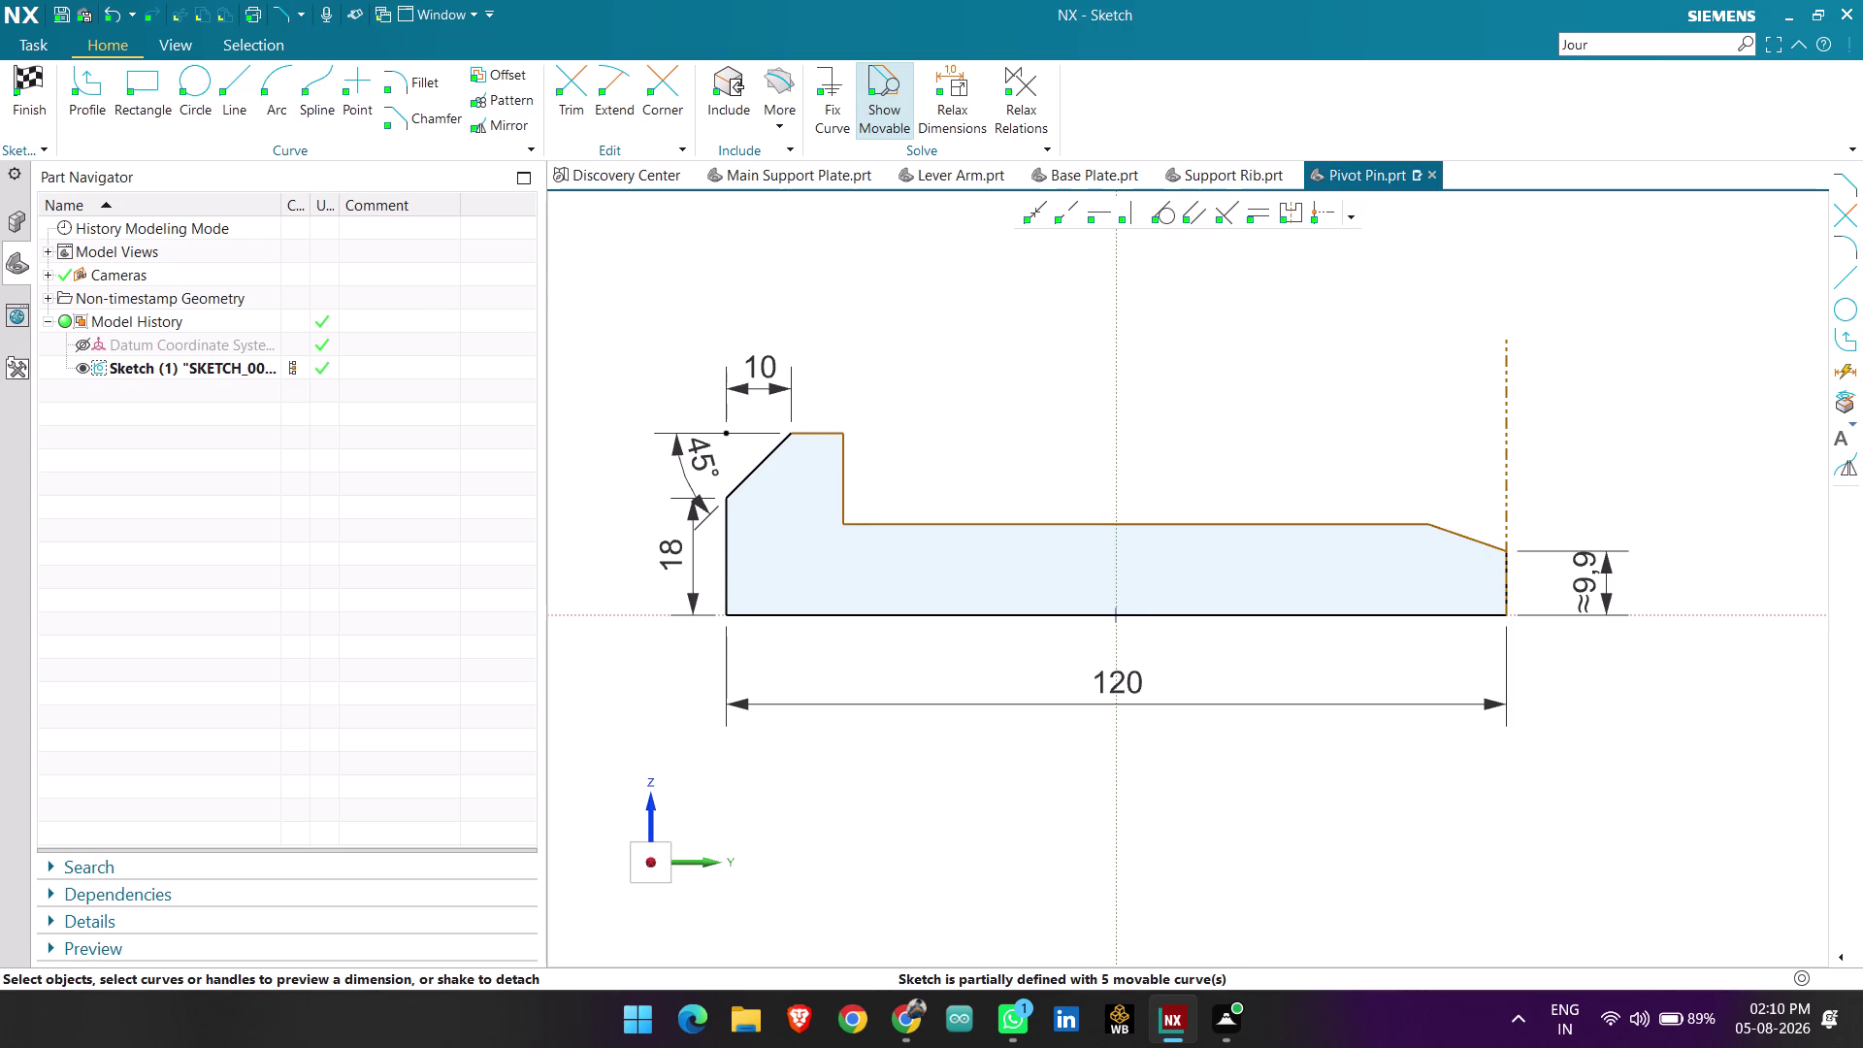
Dimension the angle between the right reference line and sloped edge as 45°.
key(d)
click(1507, 510)
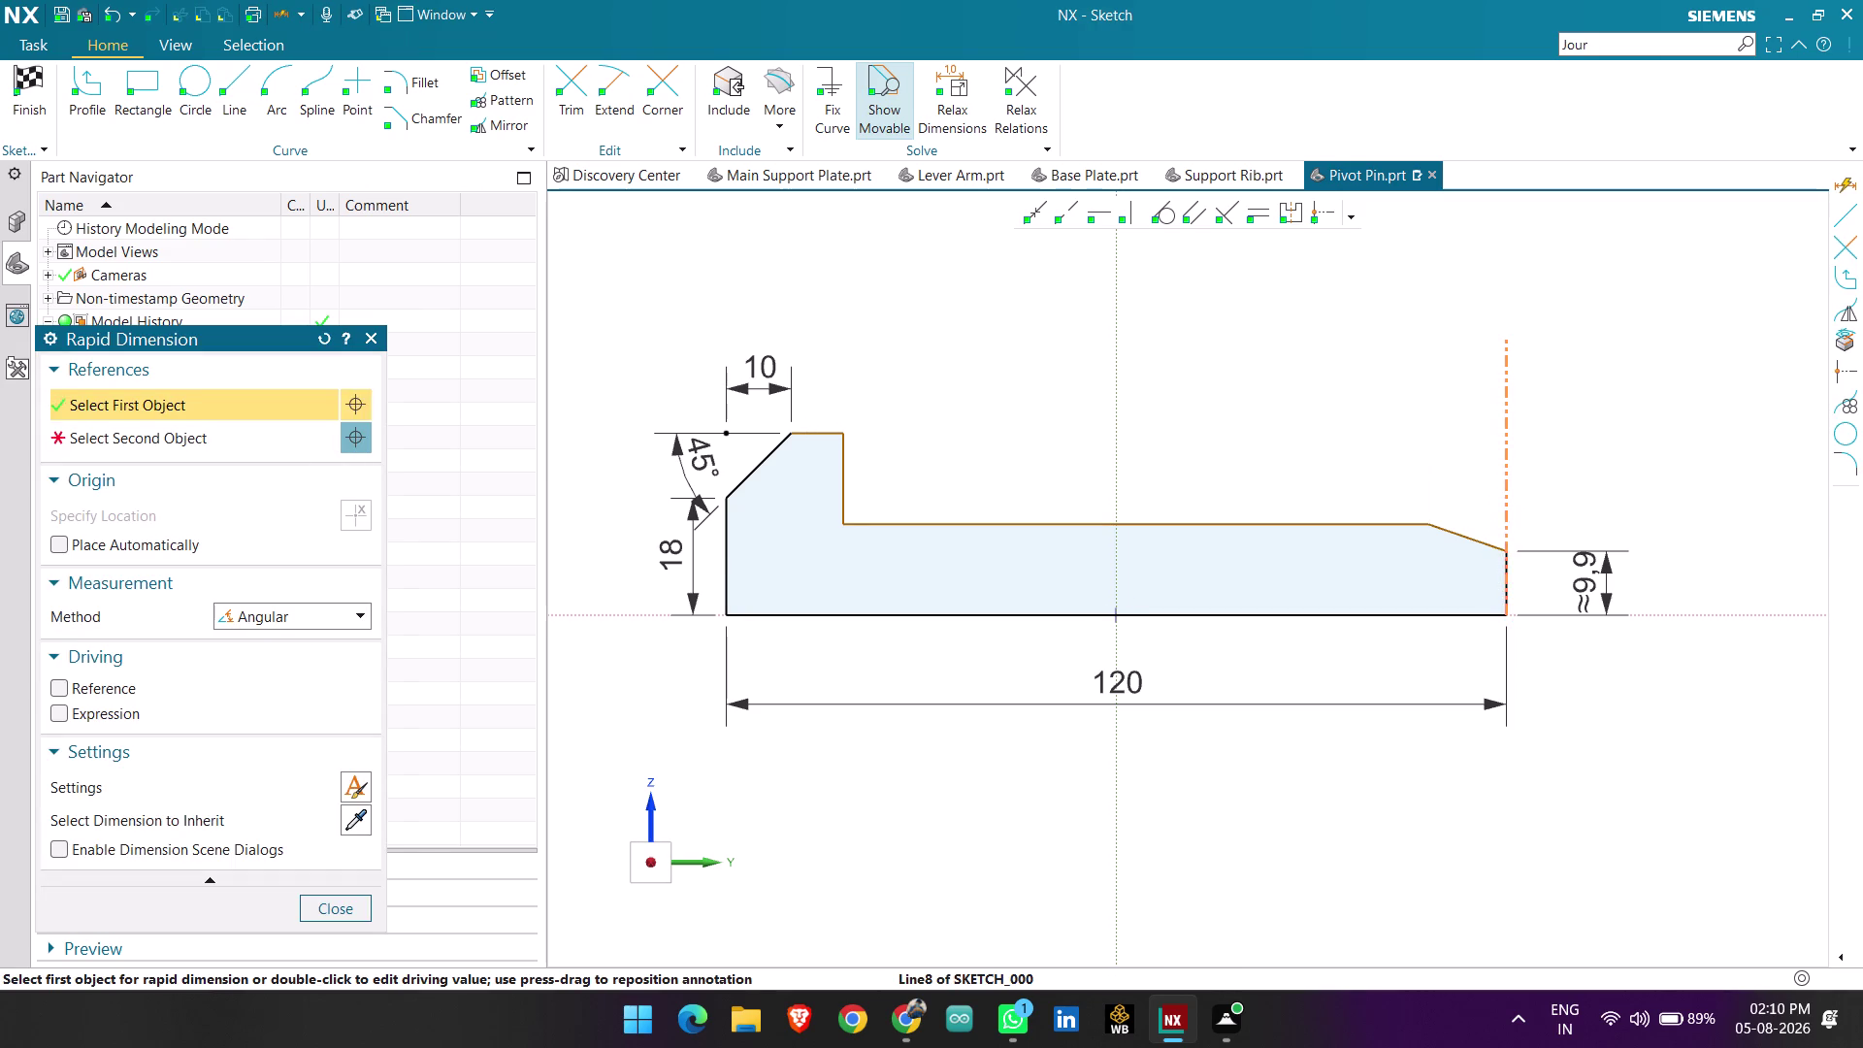
click(1488, 541)
click(1479, 475)
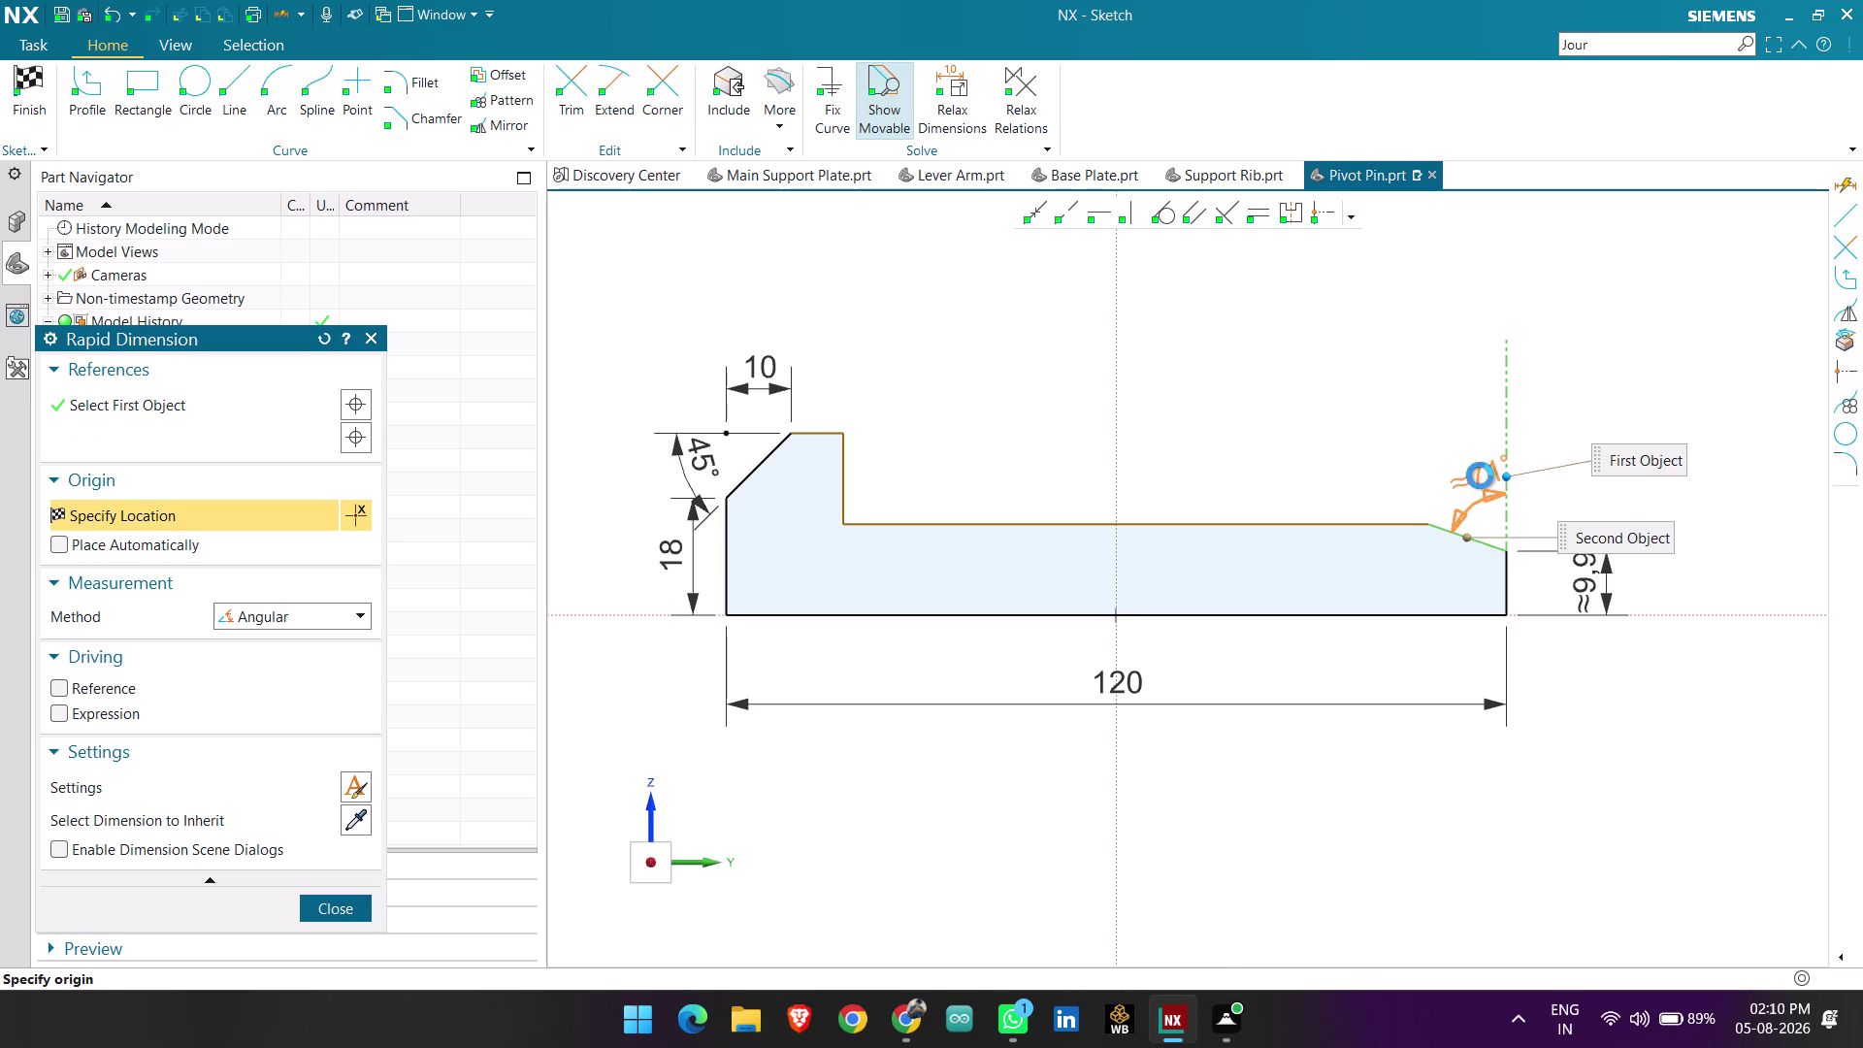
key(Escape)
double_click(1472, 483)
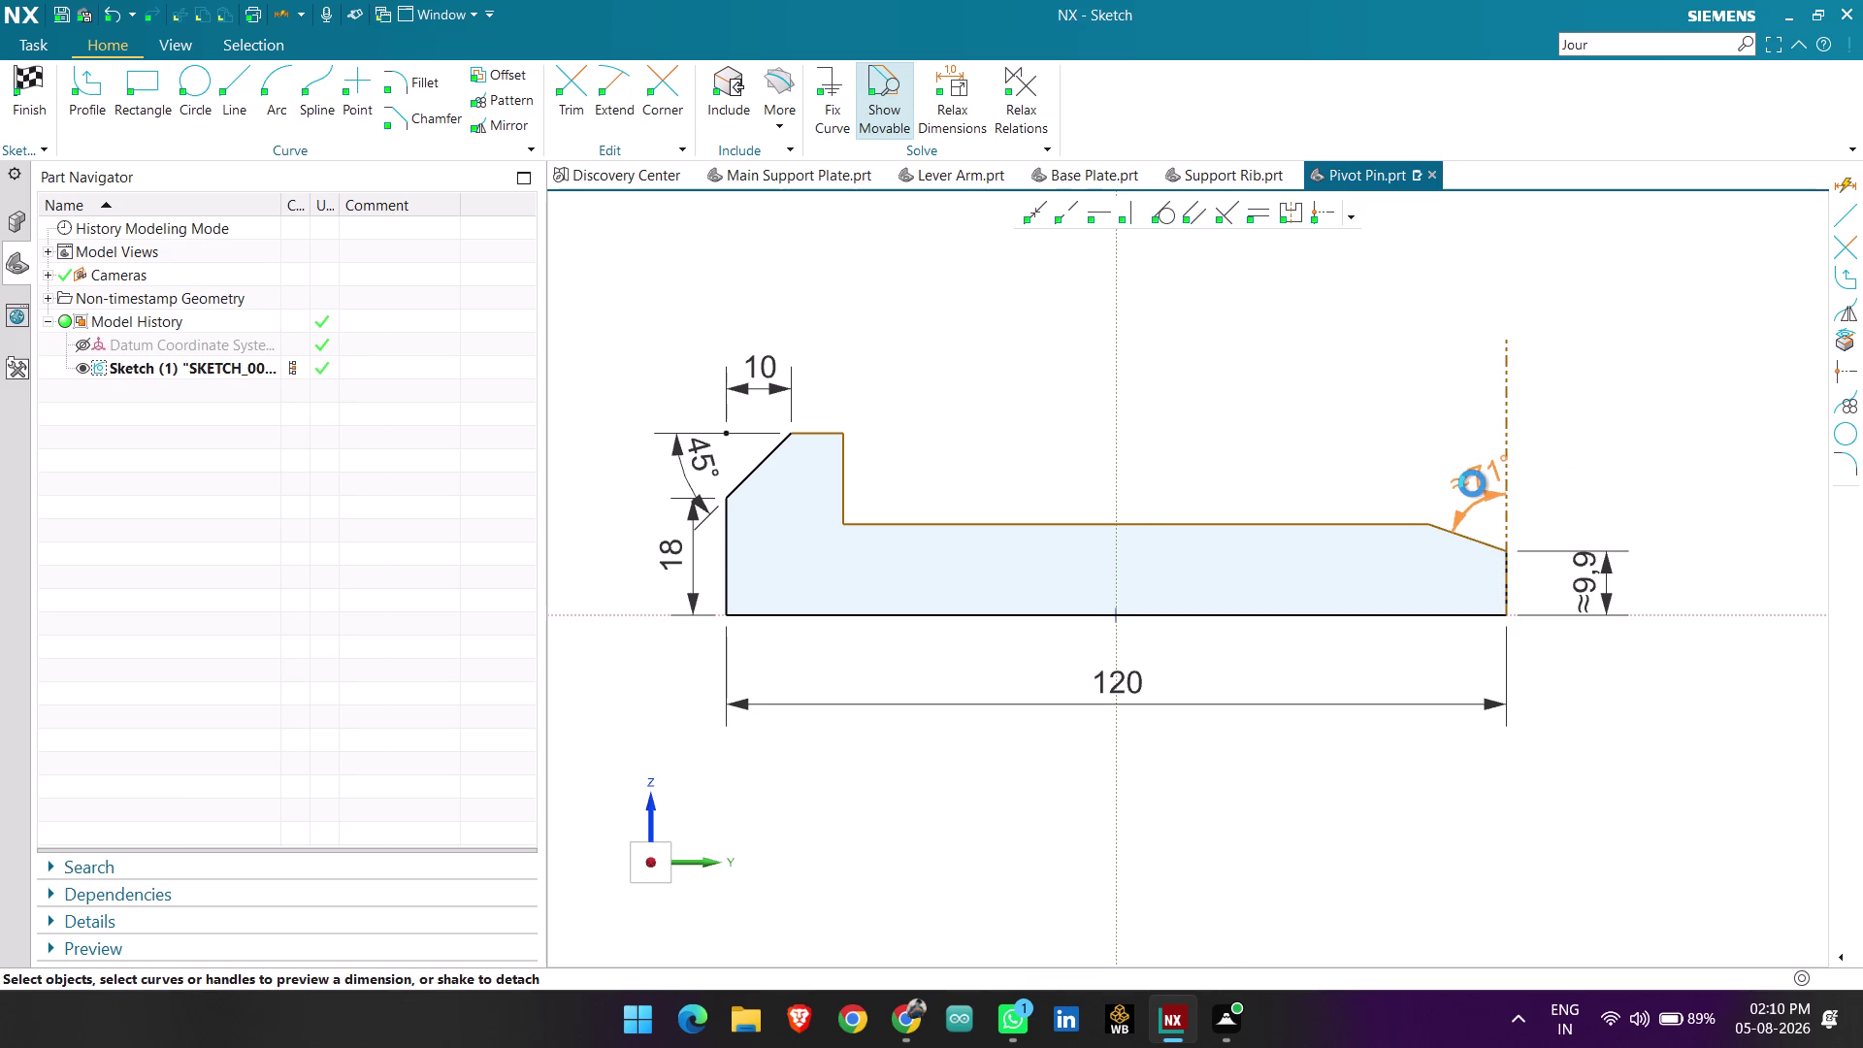
text(45)
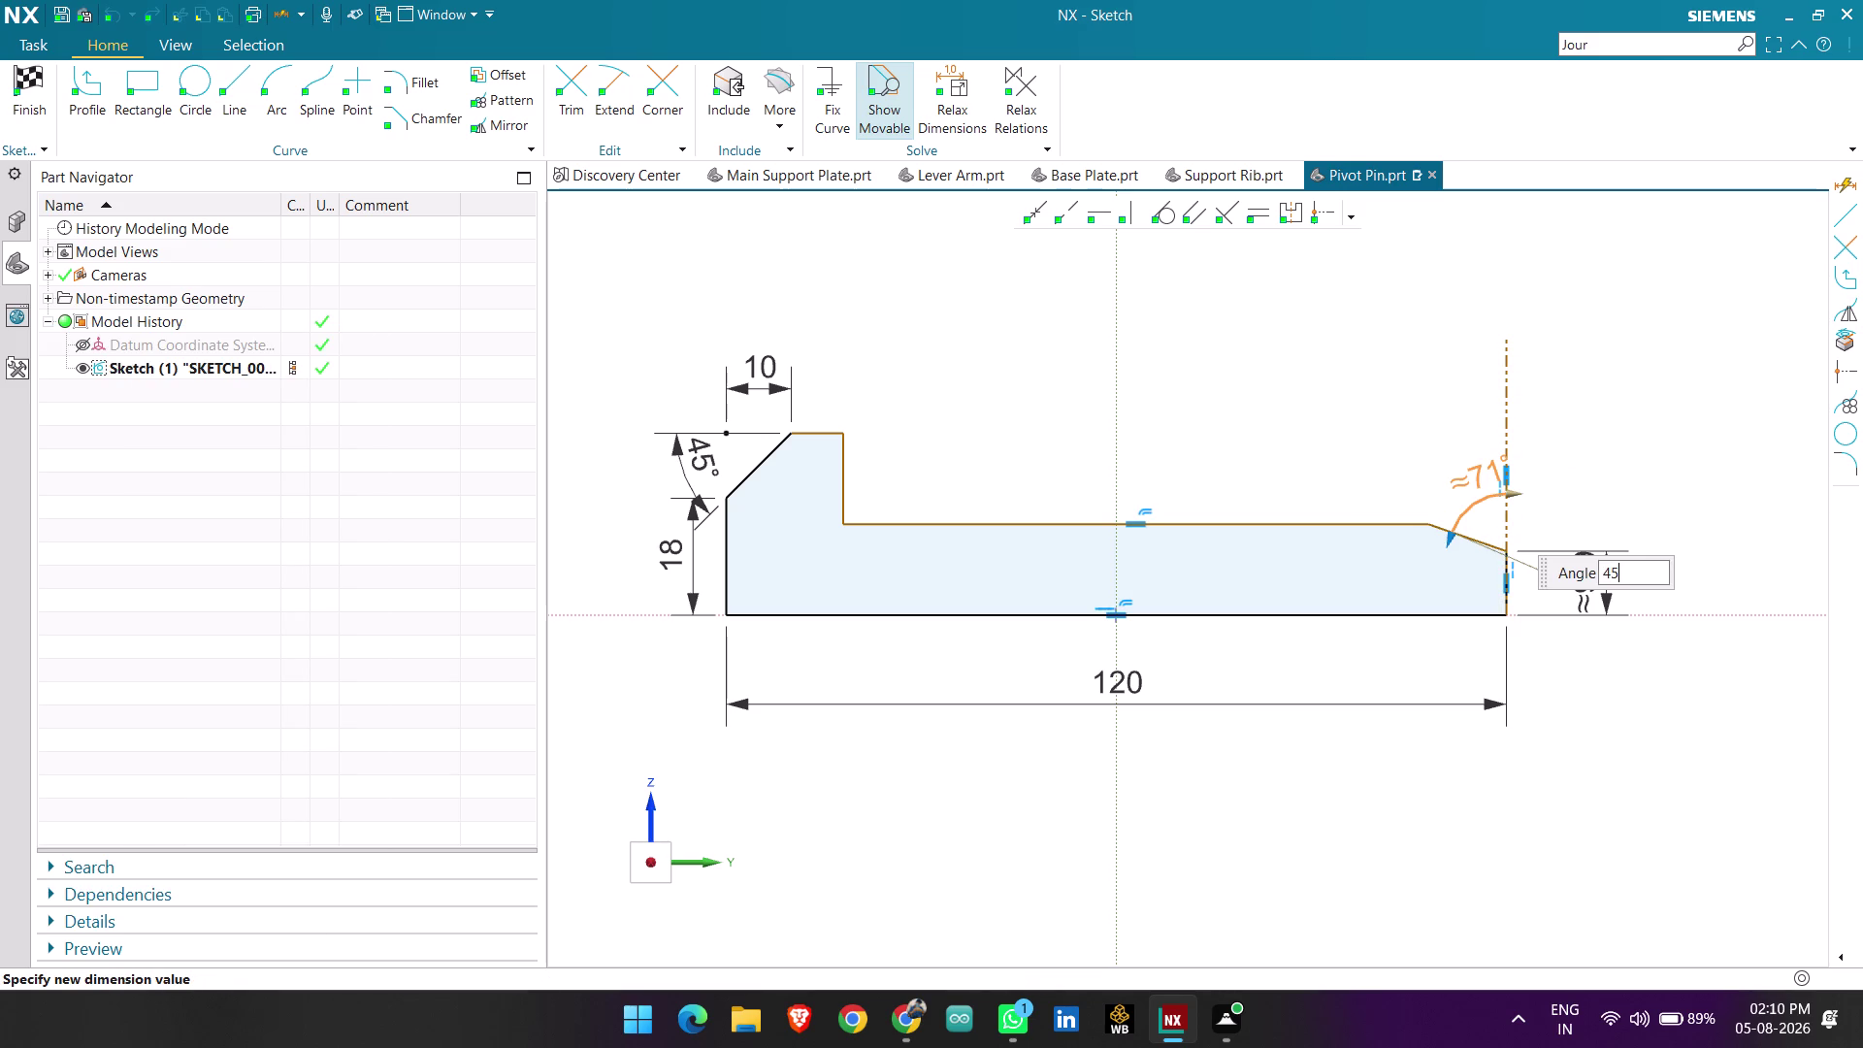
key(Return)
middle_click(1391, 467)
scroll(up, 3)
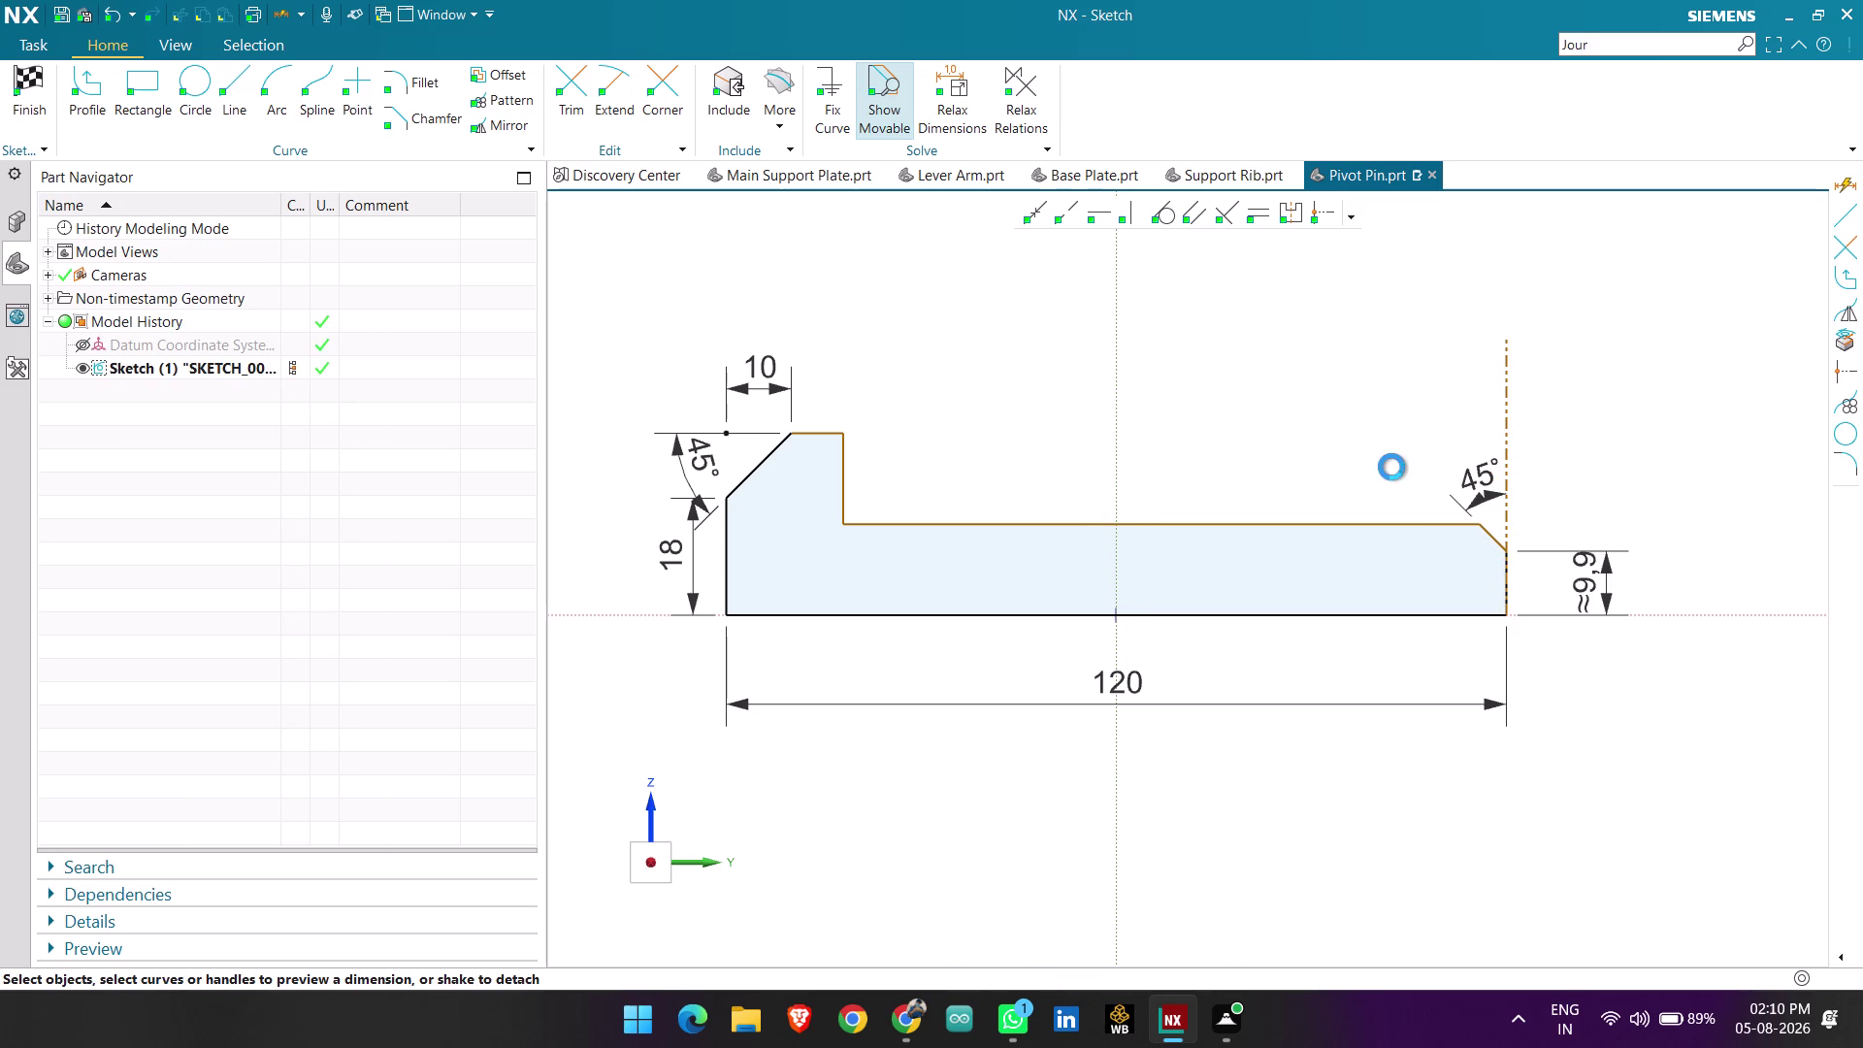
Change the right end height dimension from about 9.9 to 15.
double_click(1602, 583)
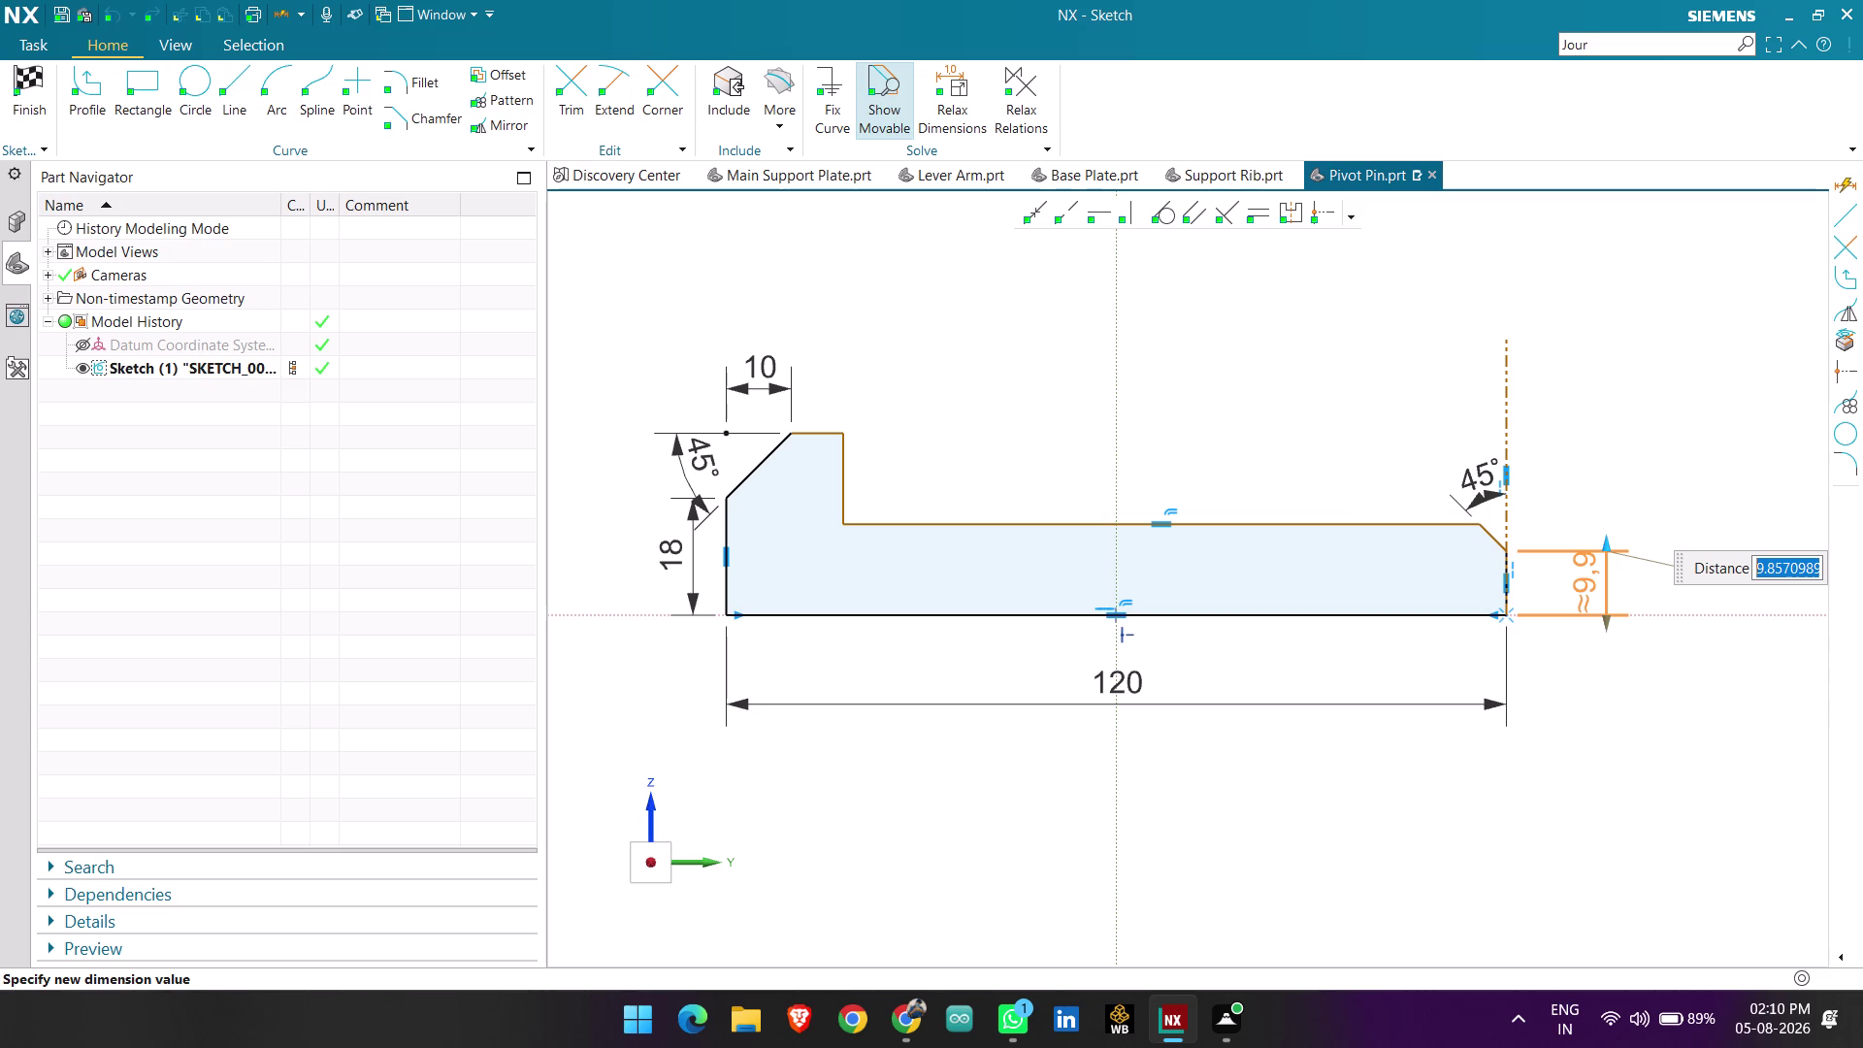
text(15)
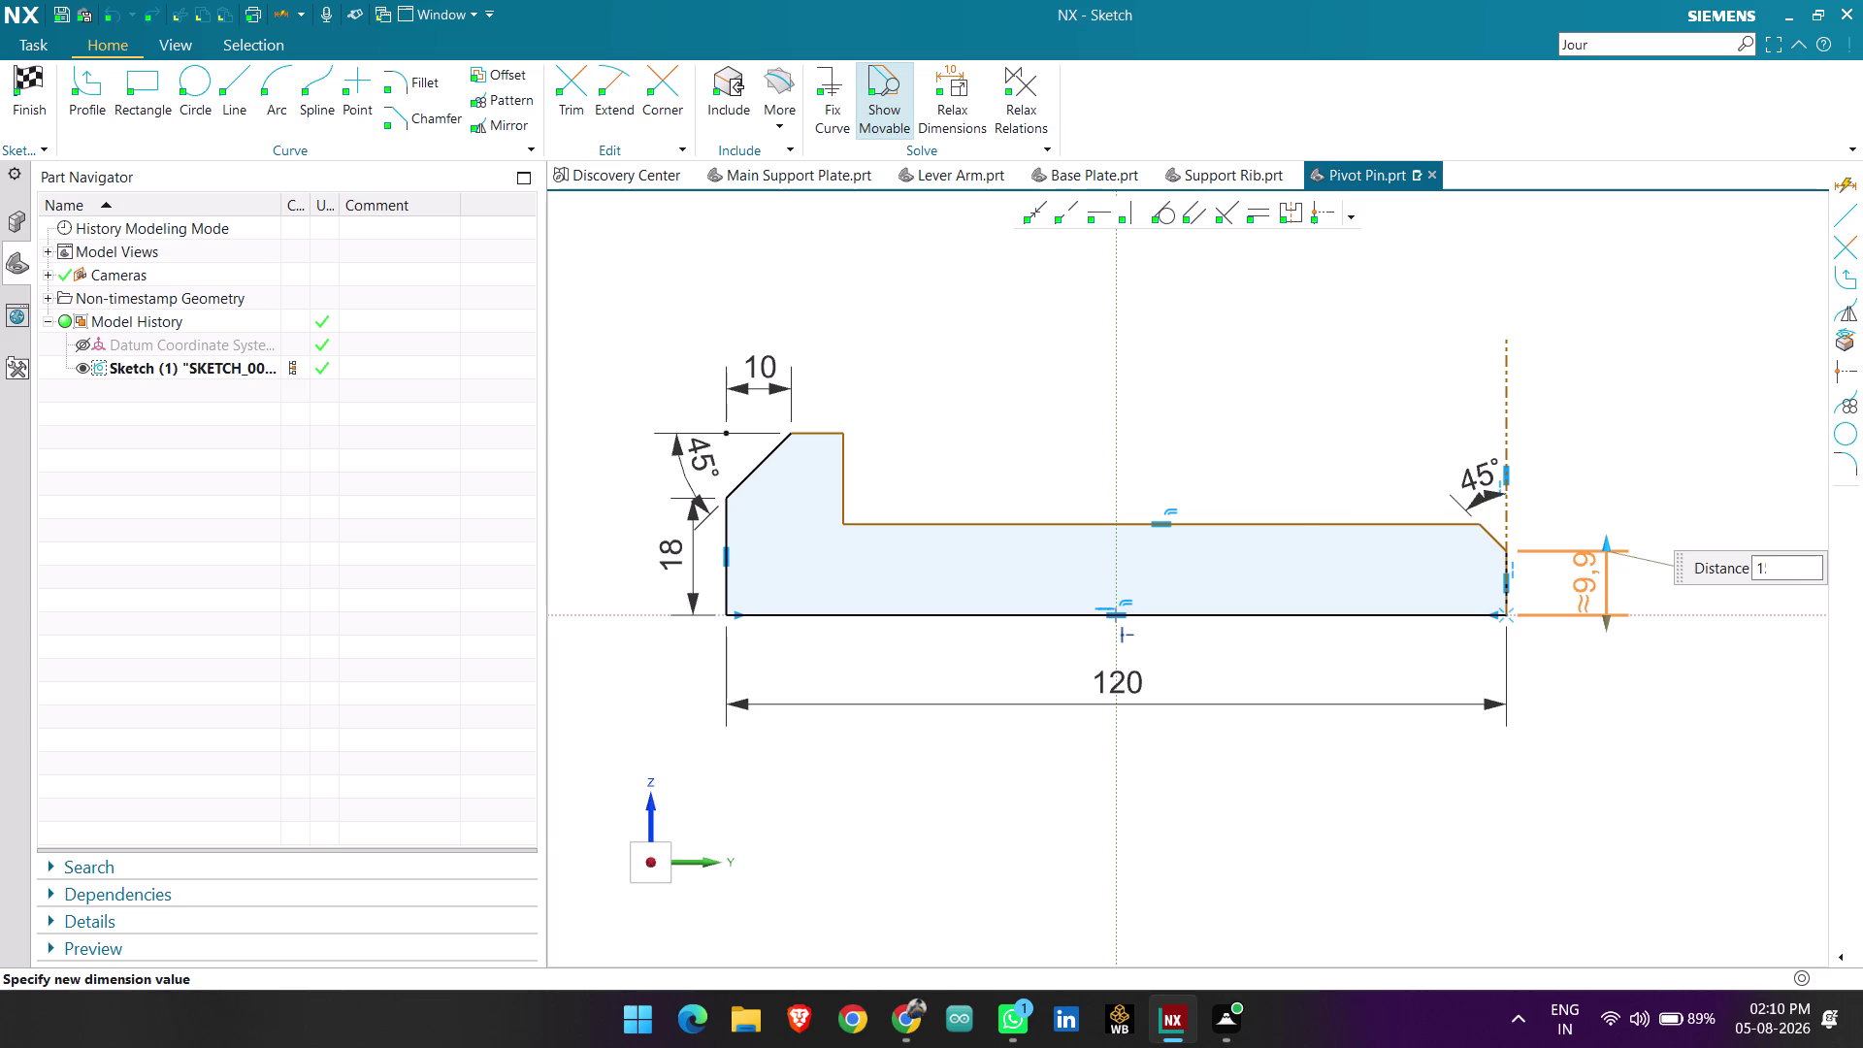
key(Return)
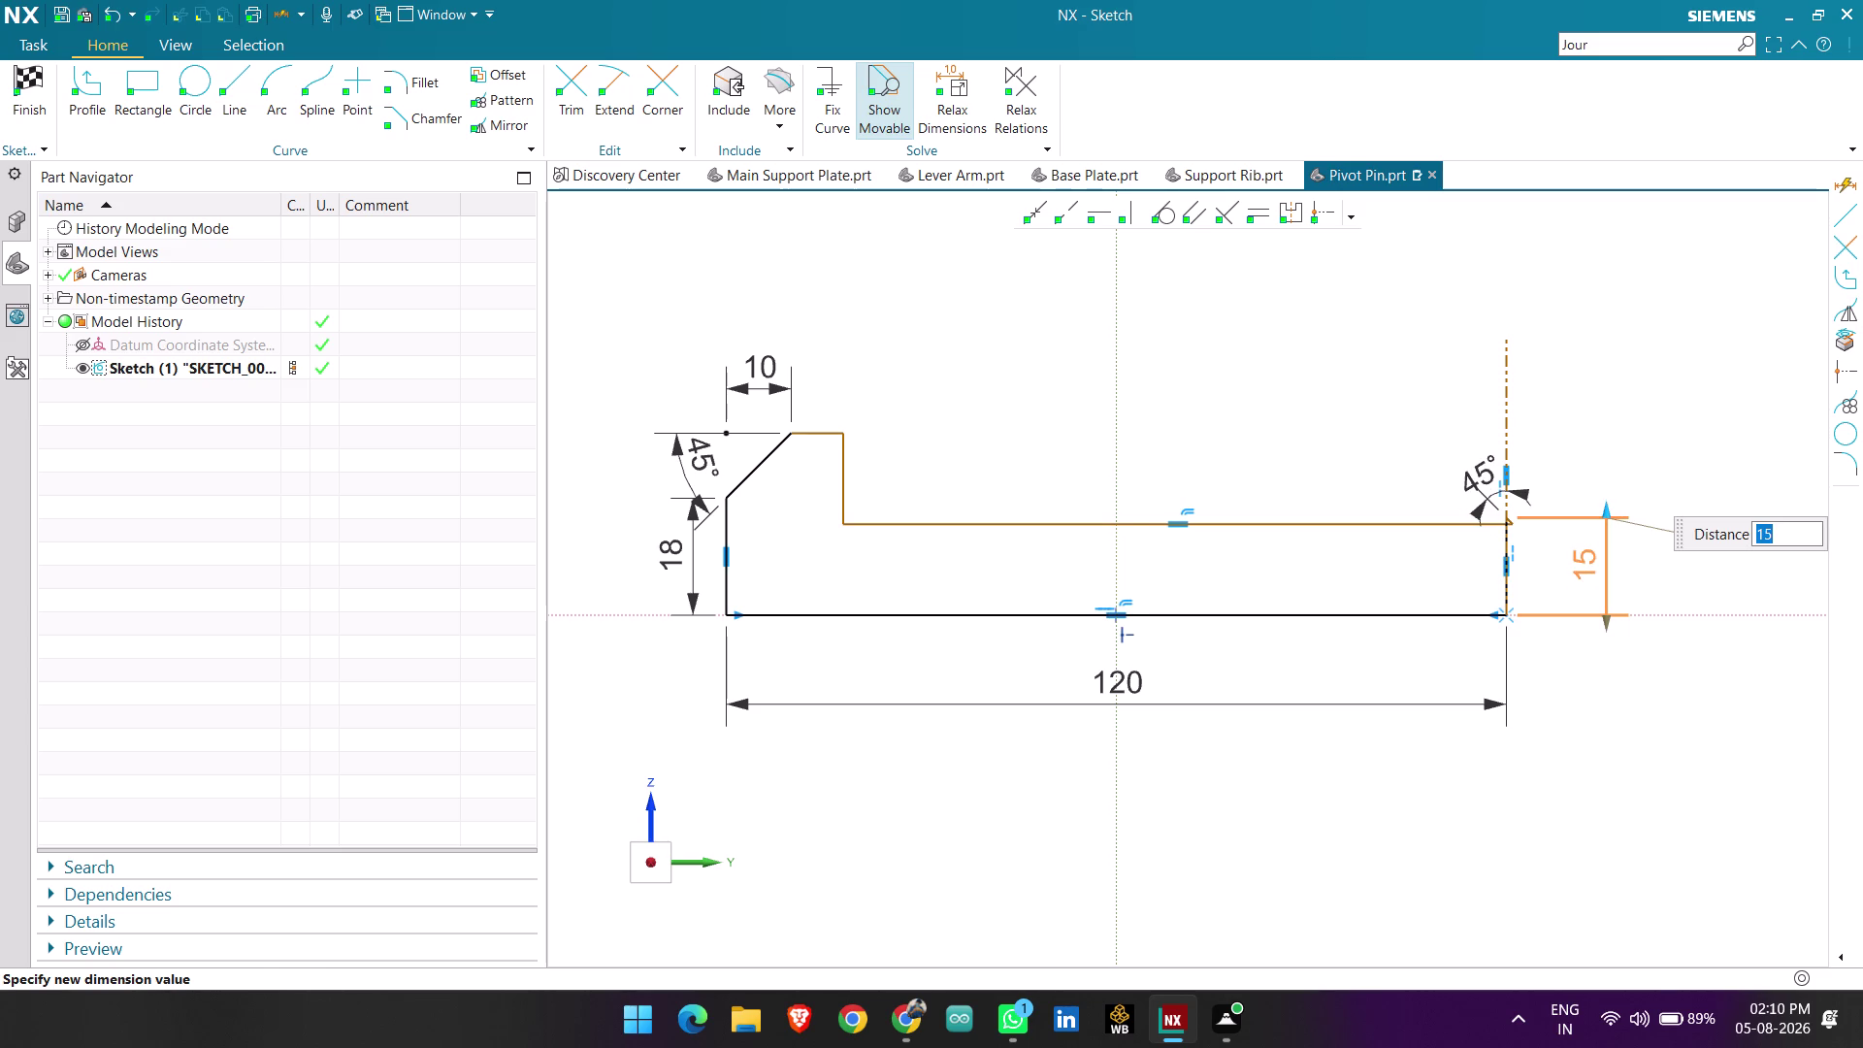
middle_click(1564, 449)
scroll(up, 3)
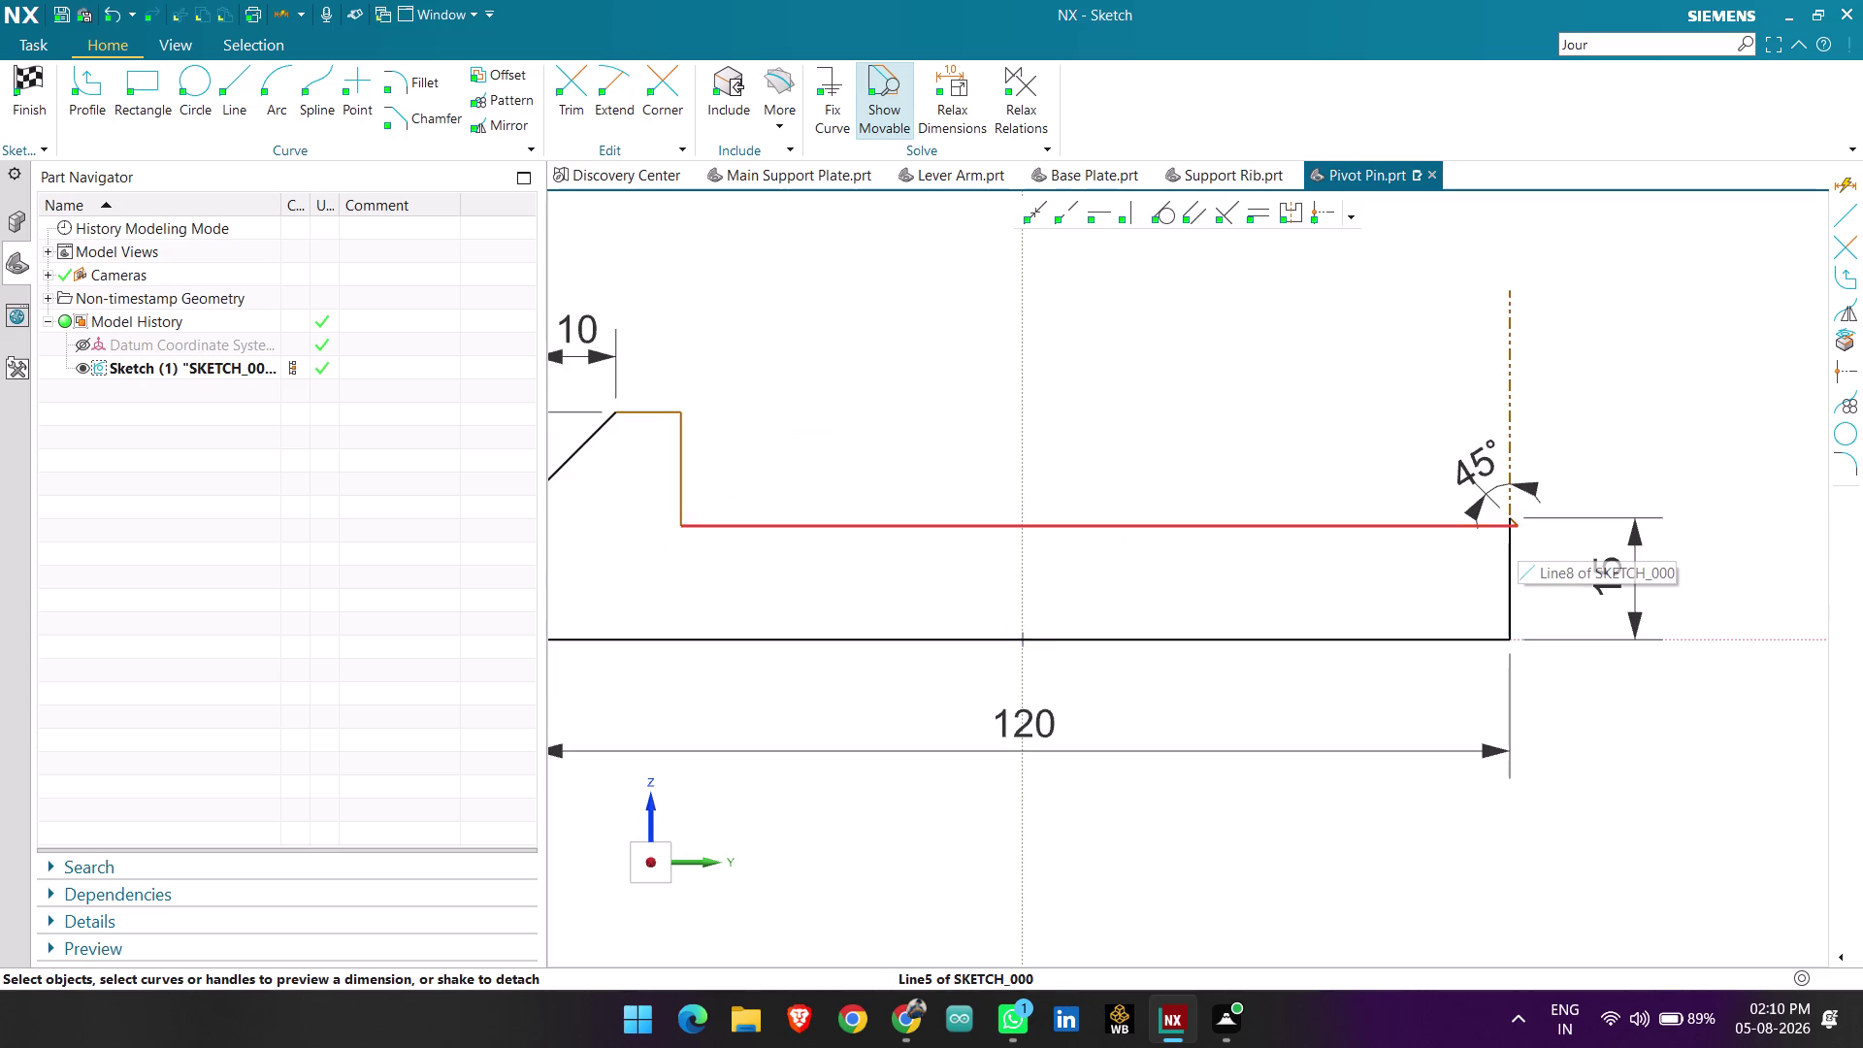
drag(1515, 525, 1464, 494)
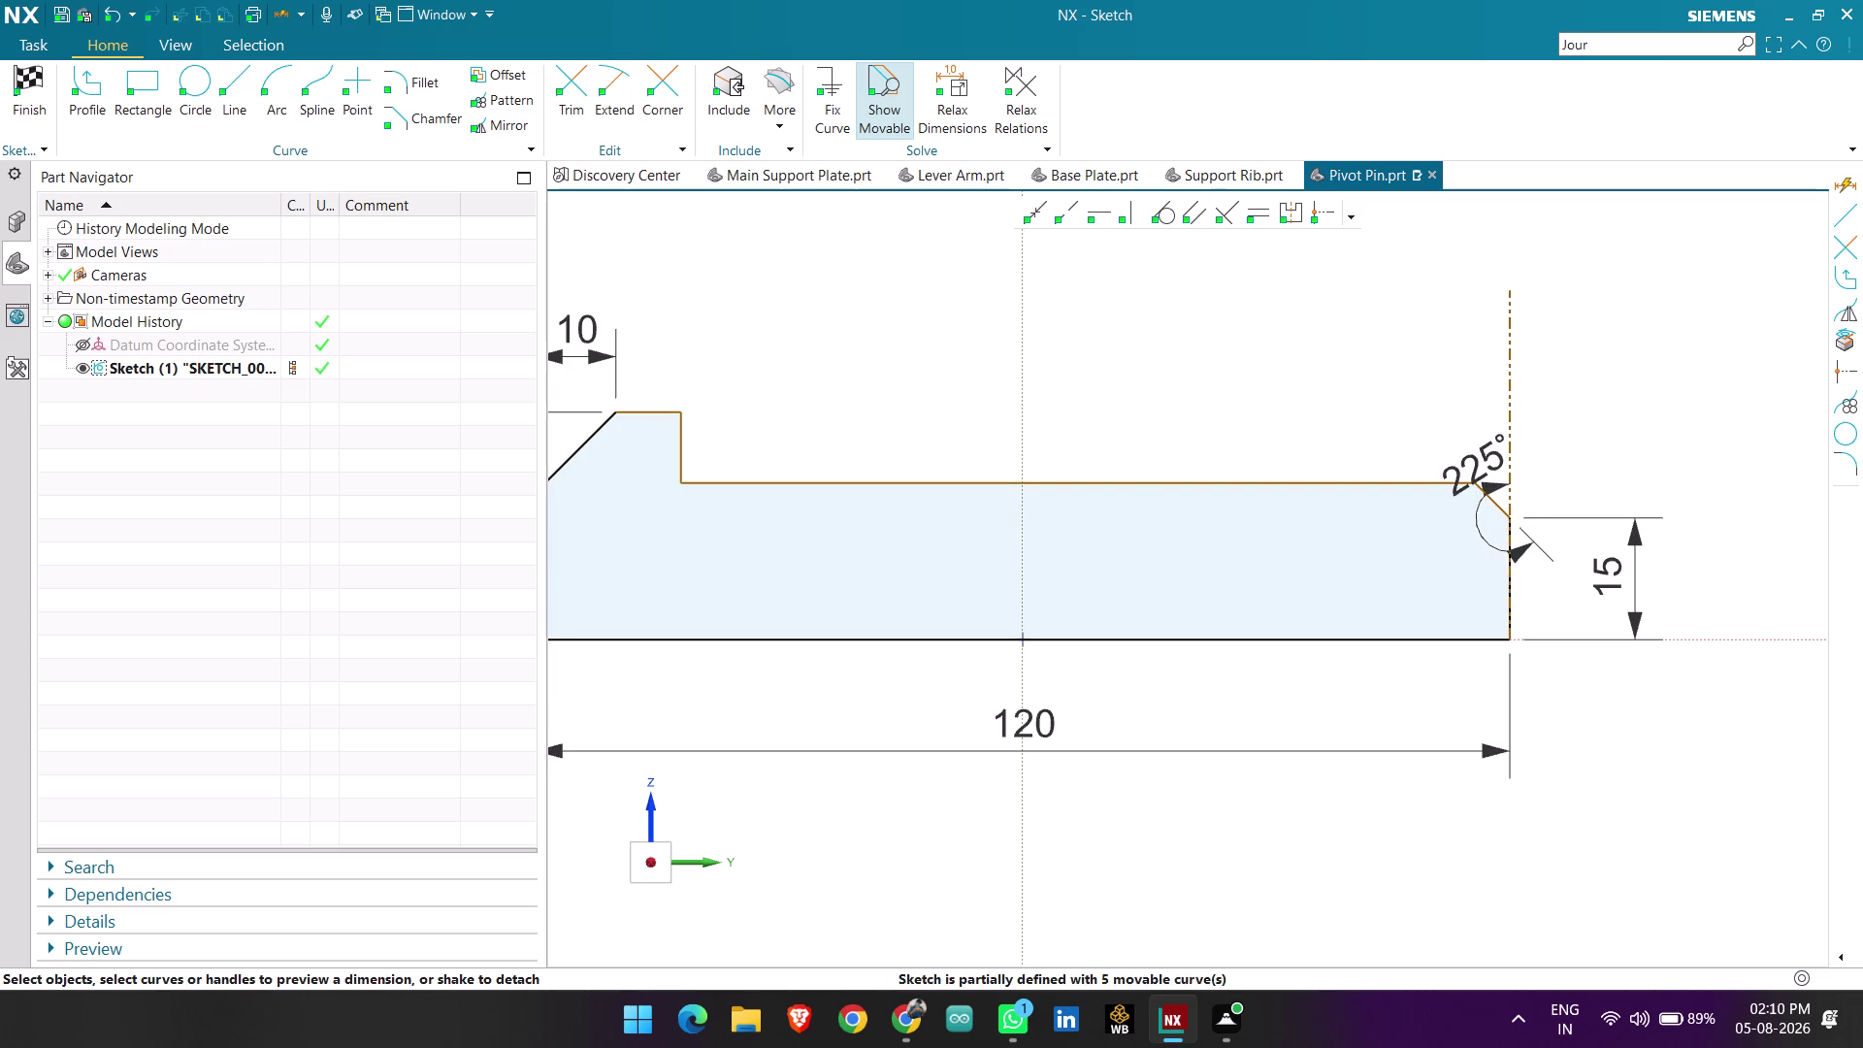
double_click(1488, 463)
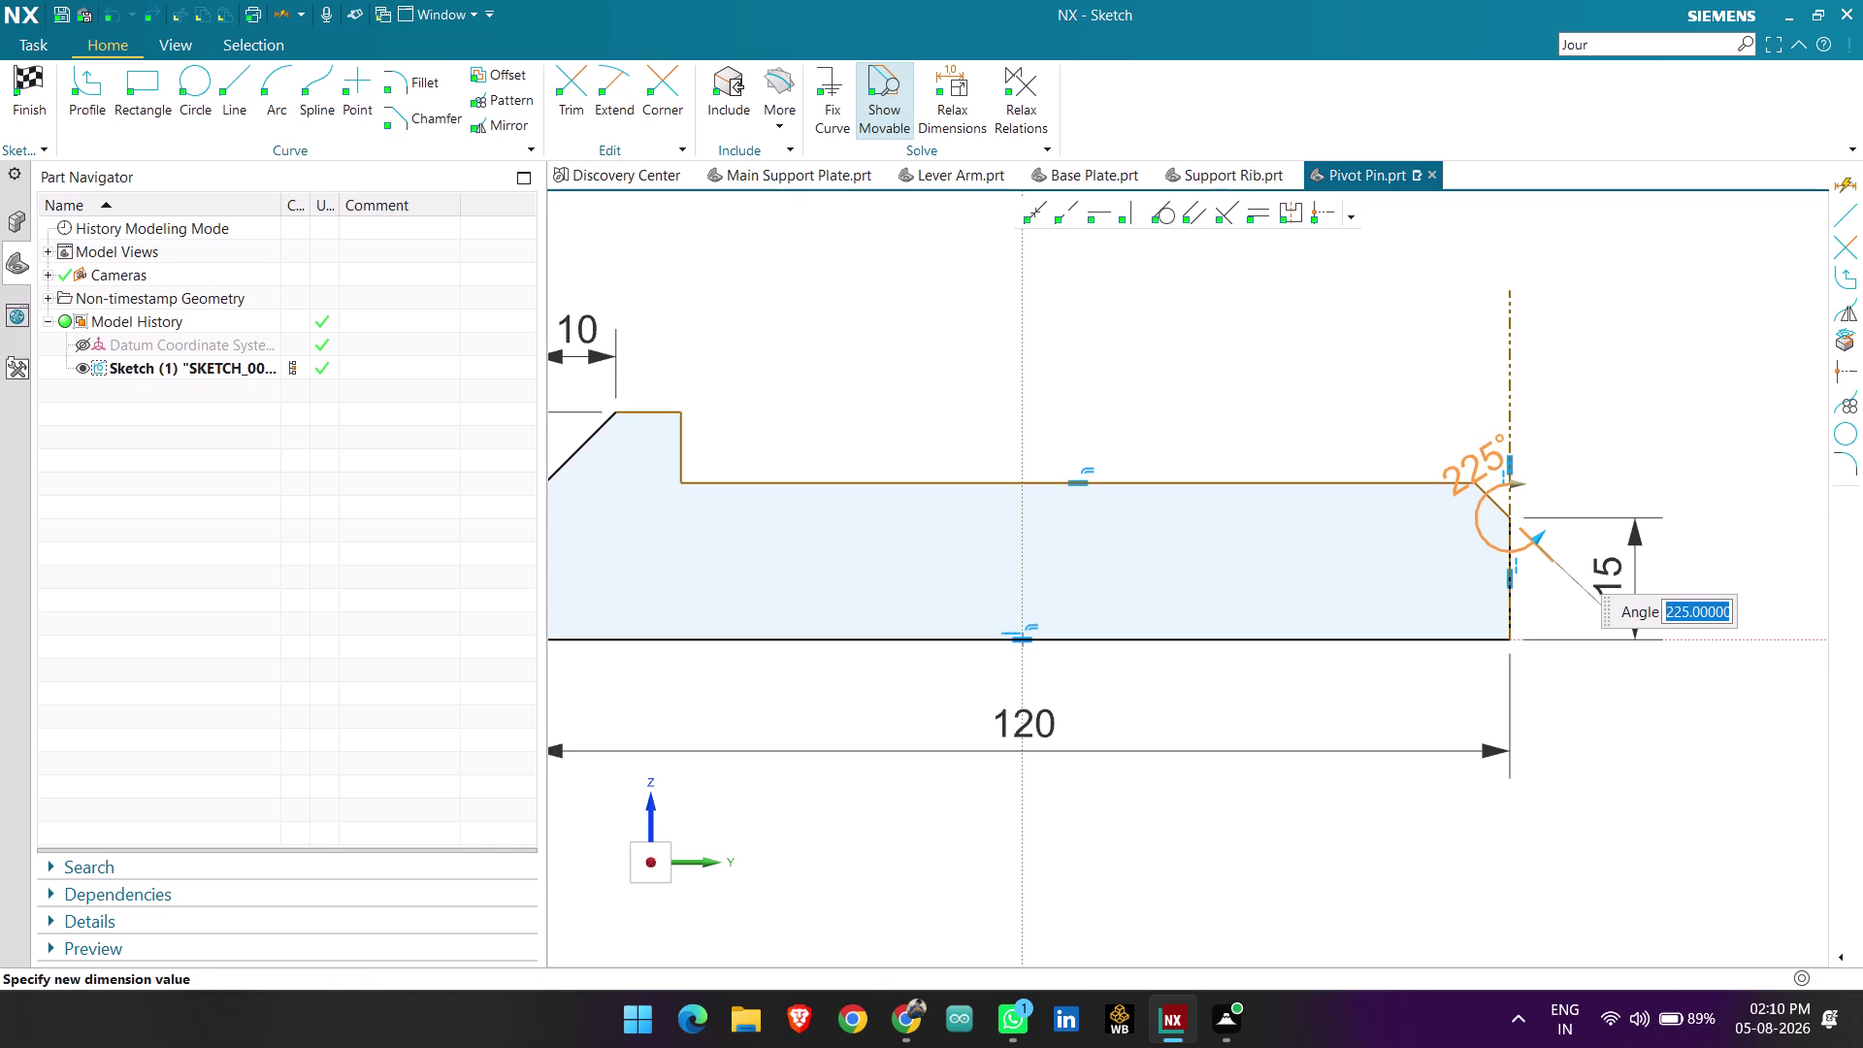
key(1)
key(BackSpace)
key(5)
key(BackSpace)
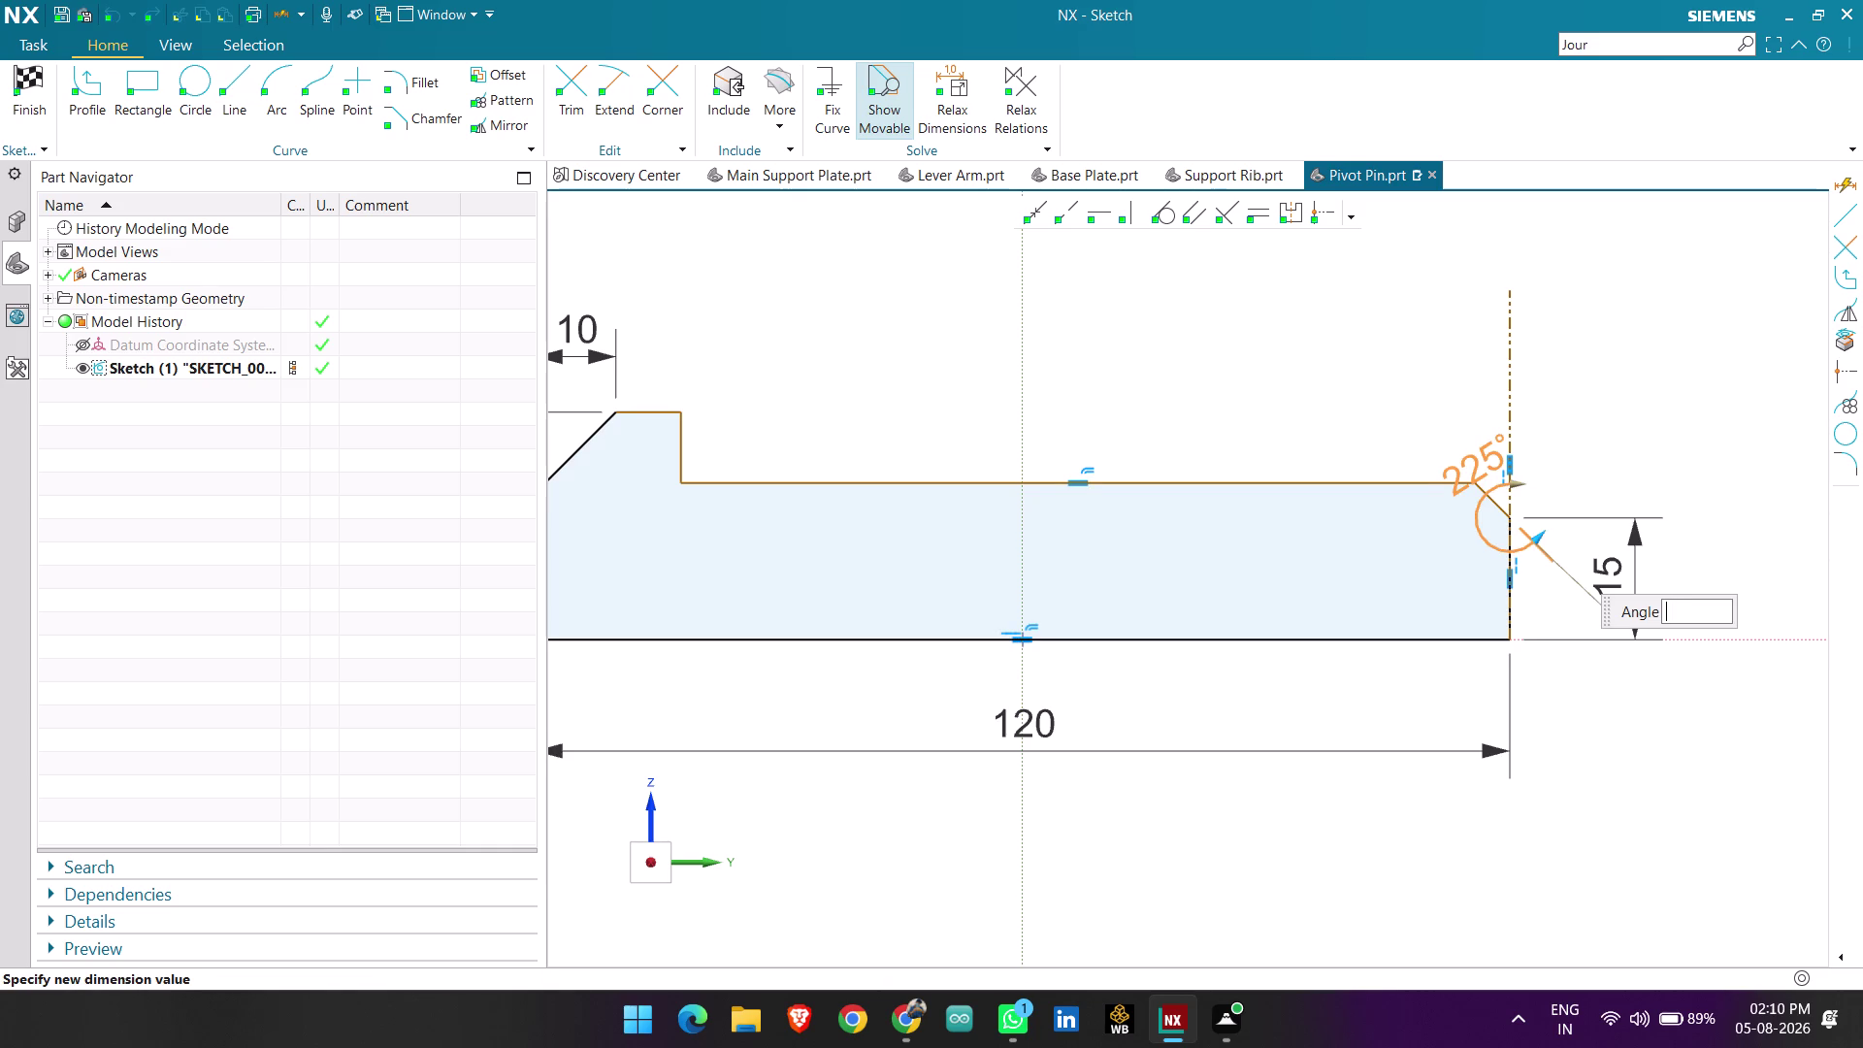
text(45)
key(Return)
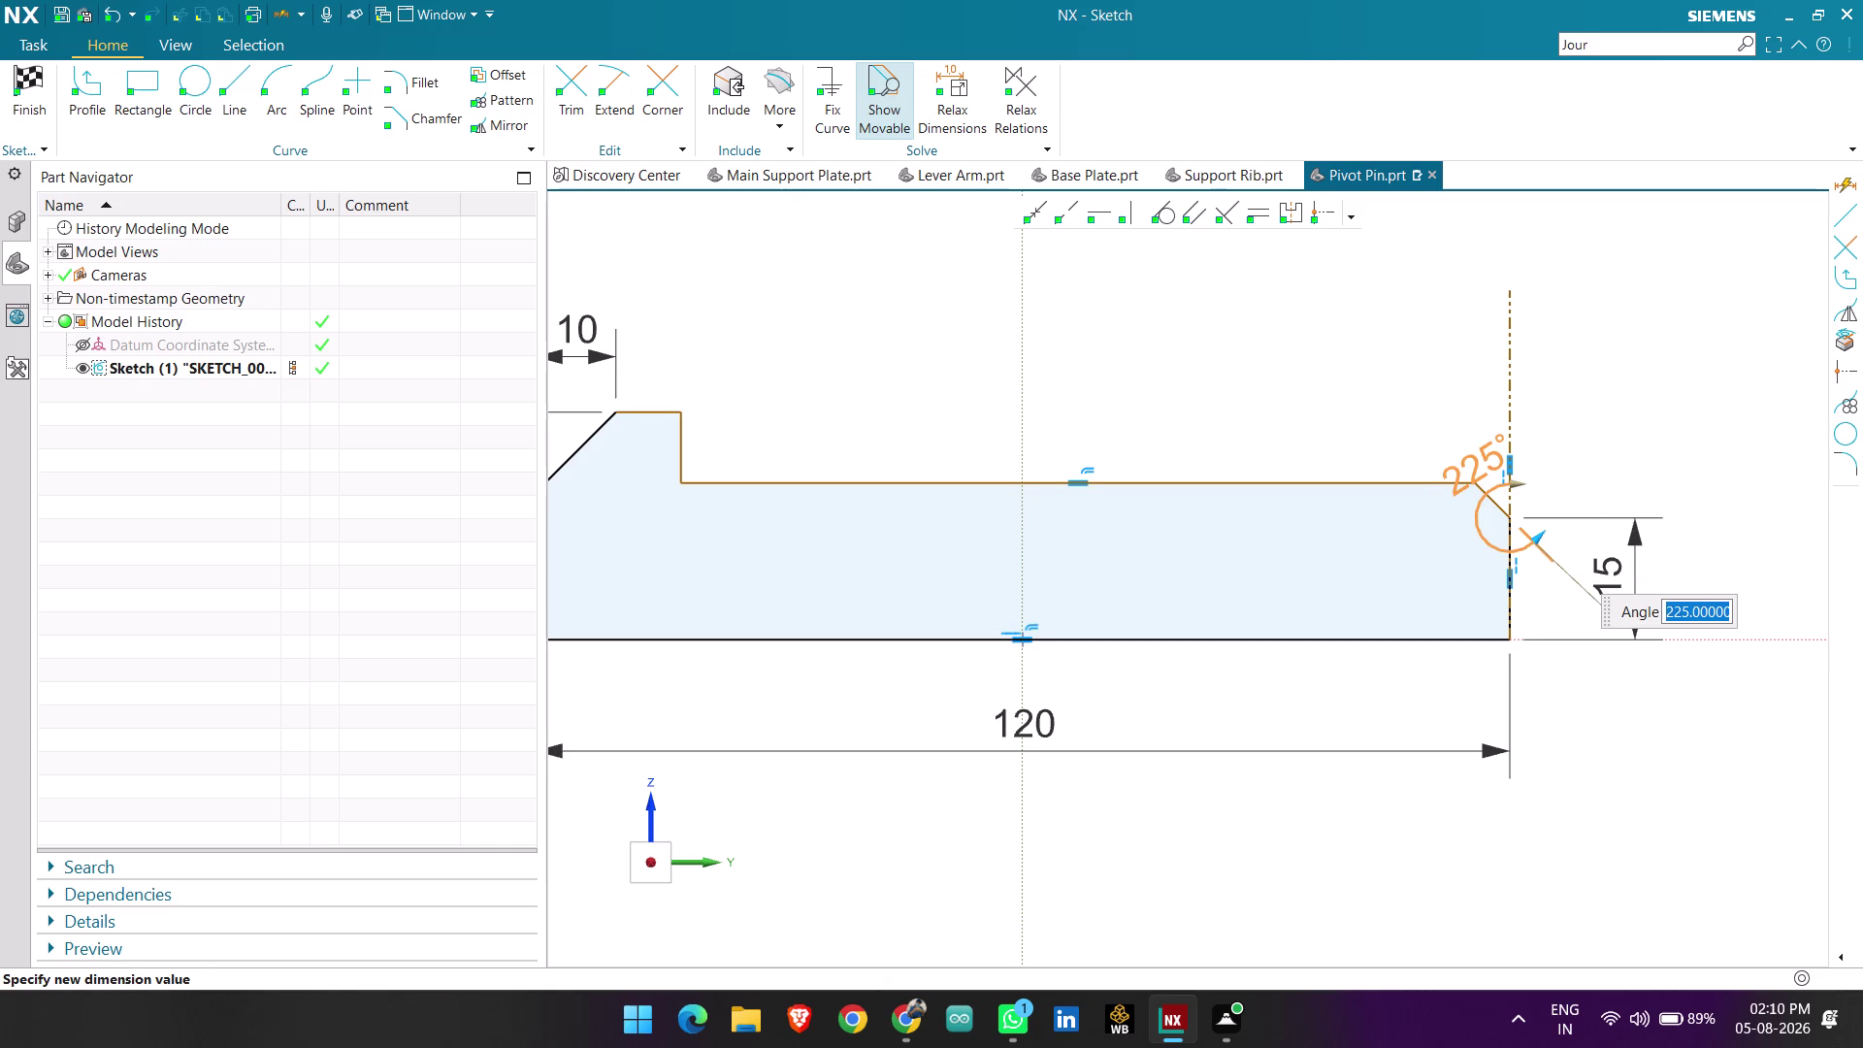
text(4)
text(5)
key(Return)
click(1649, 514)
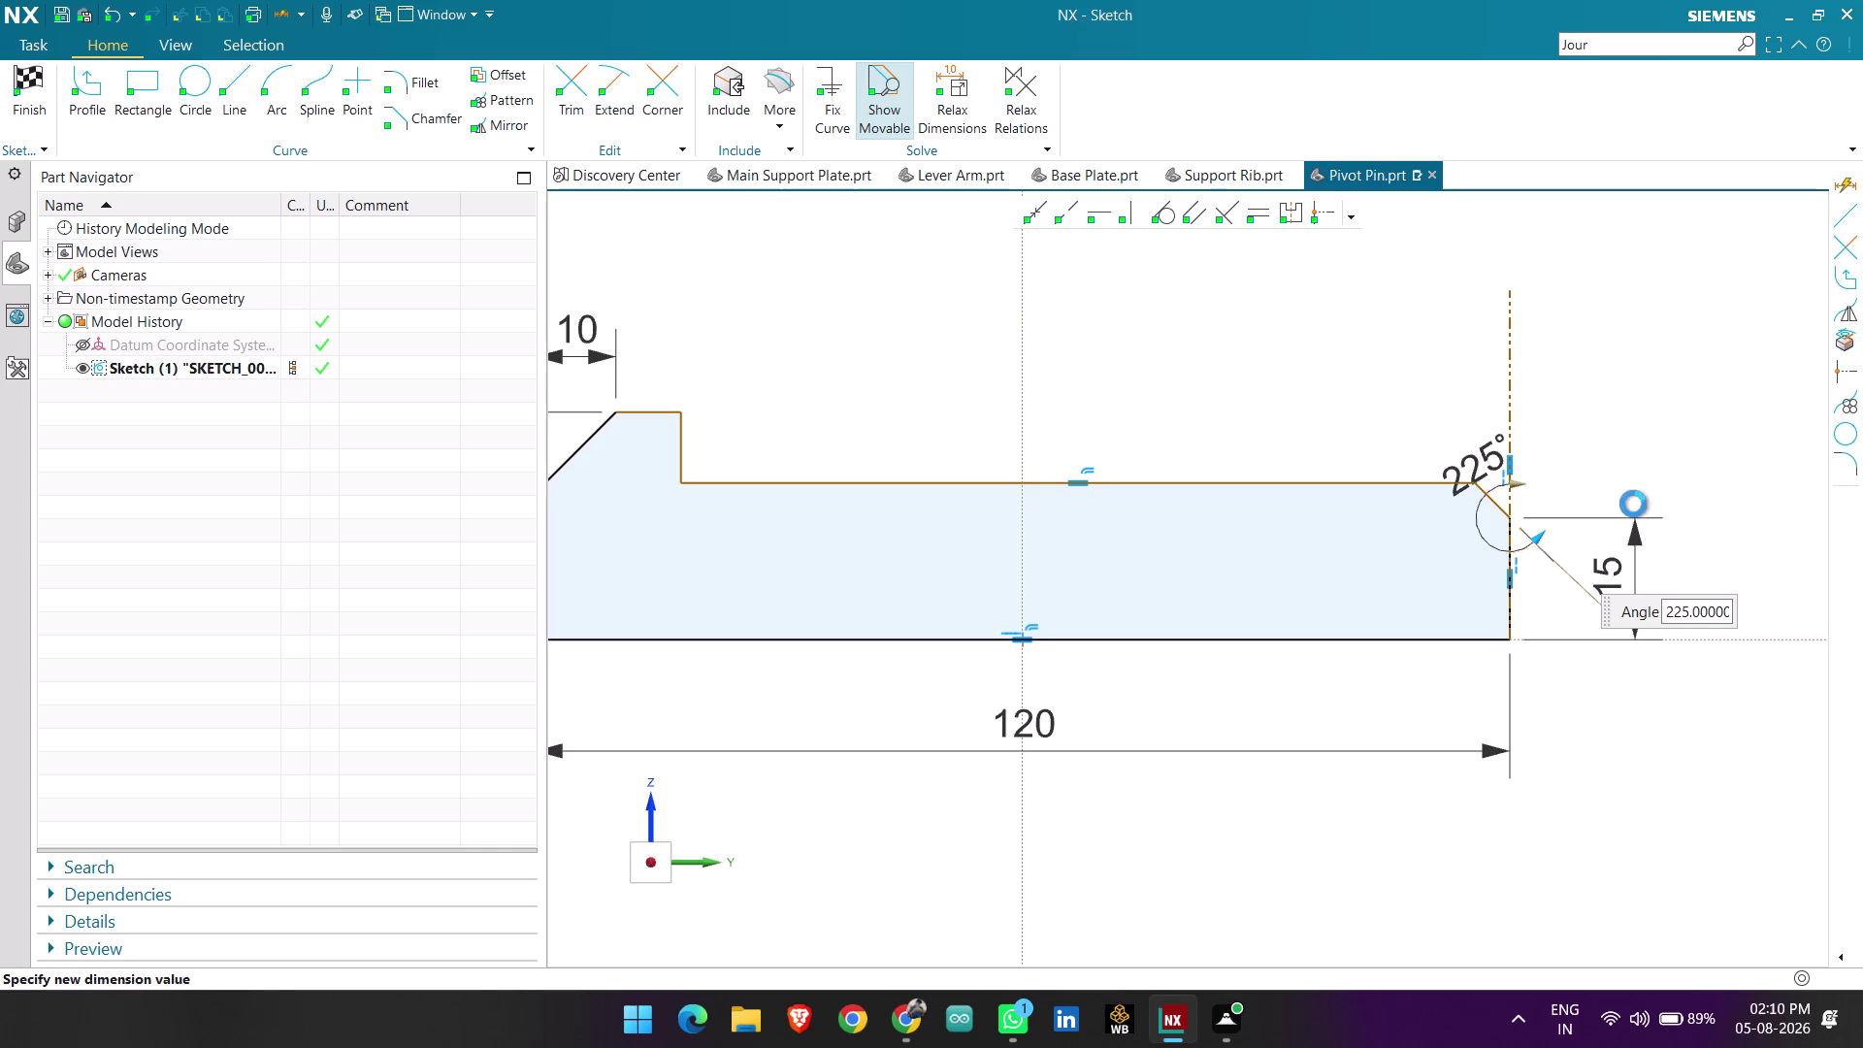
scroll(down, 3)
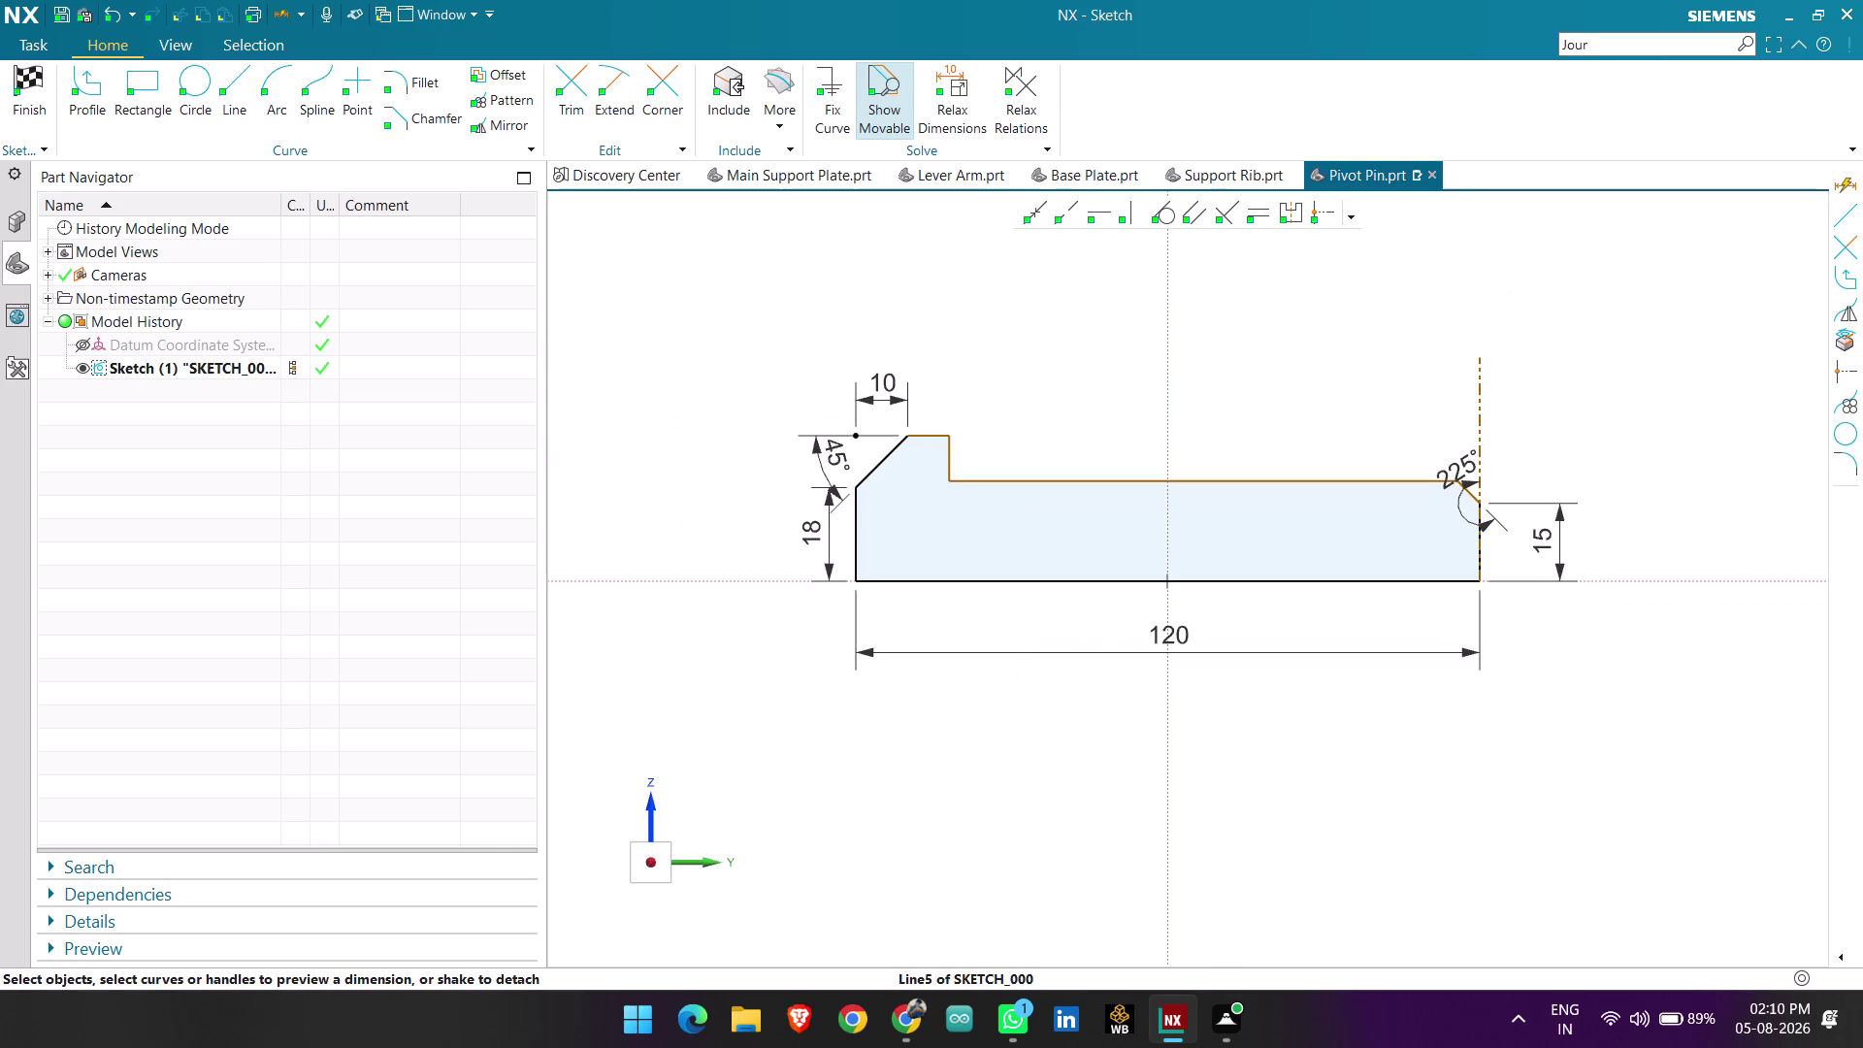
click(1228, 471)
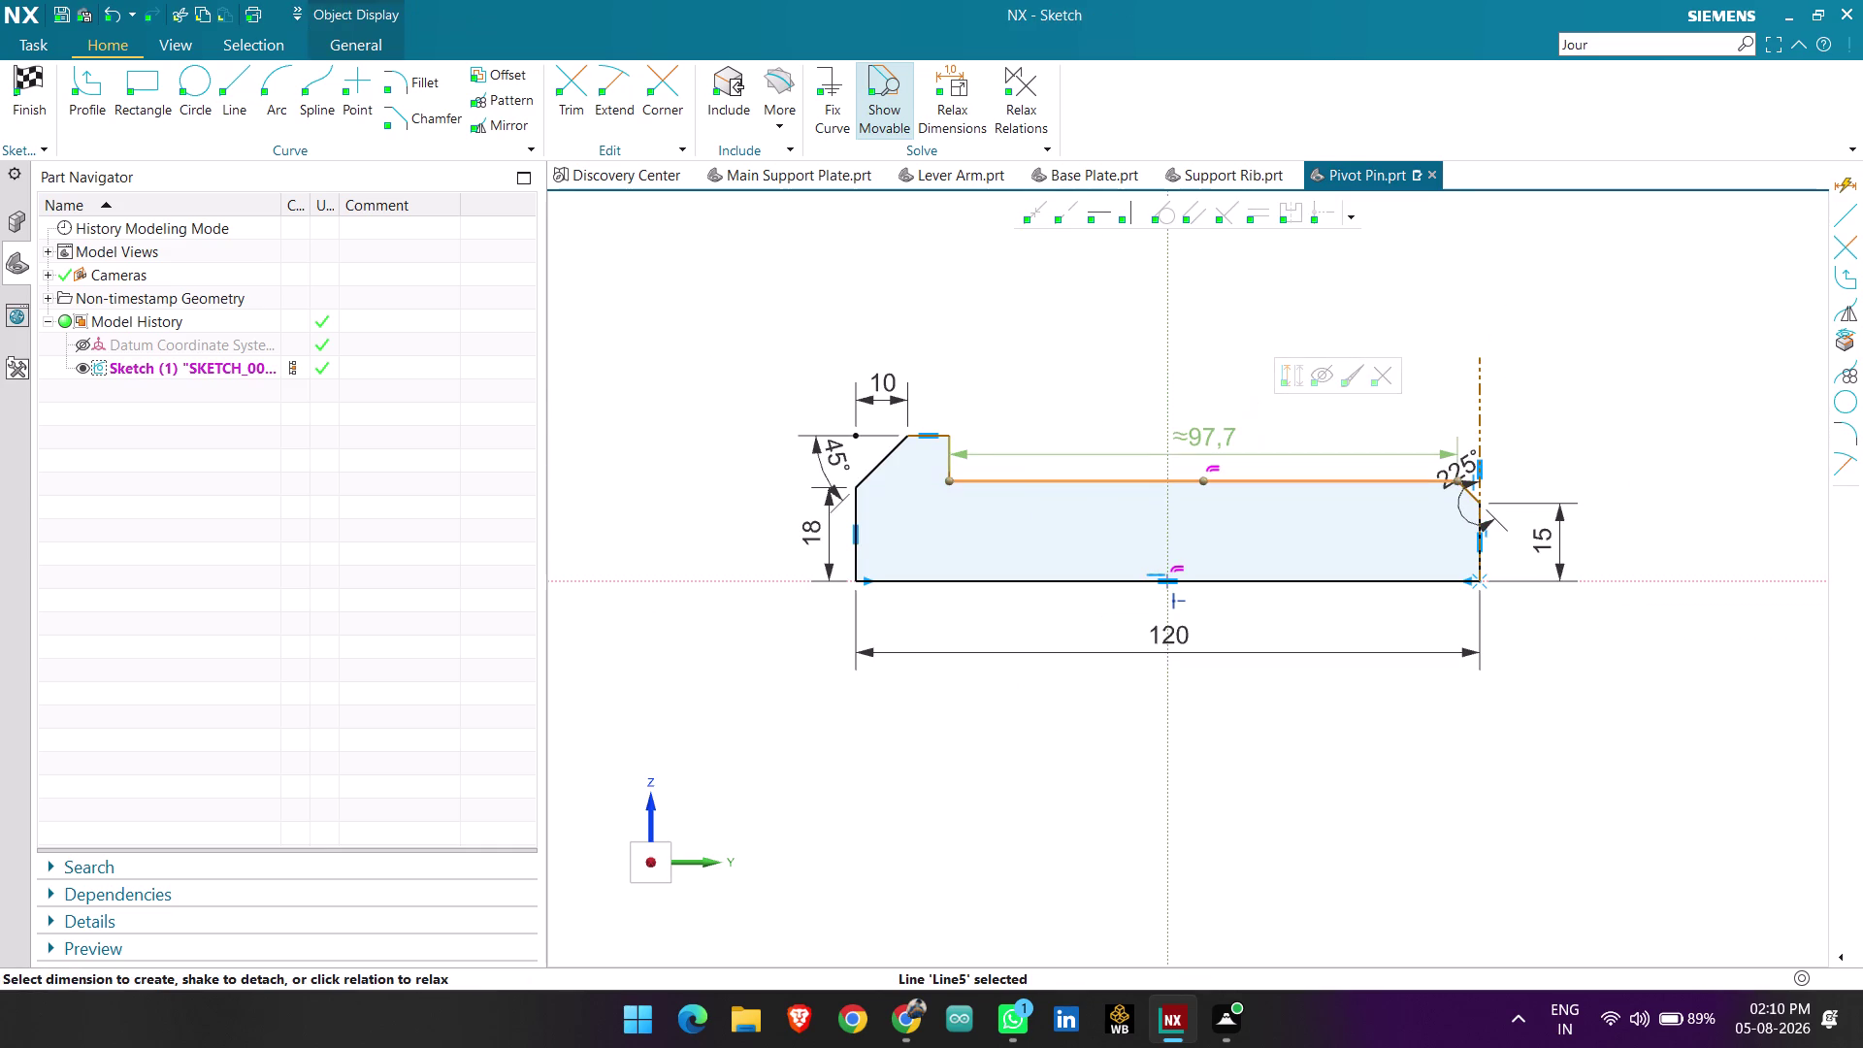
Shorten the narrow shaft's top edge to a 90 mm length.
double_click(1216, 426)
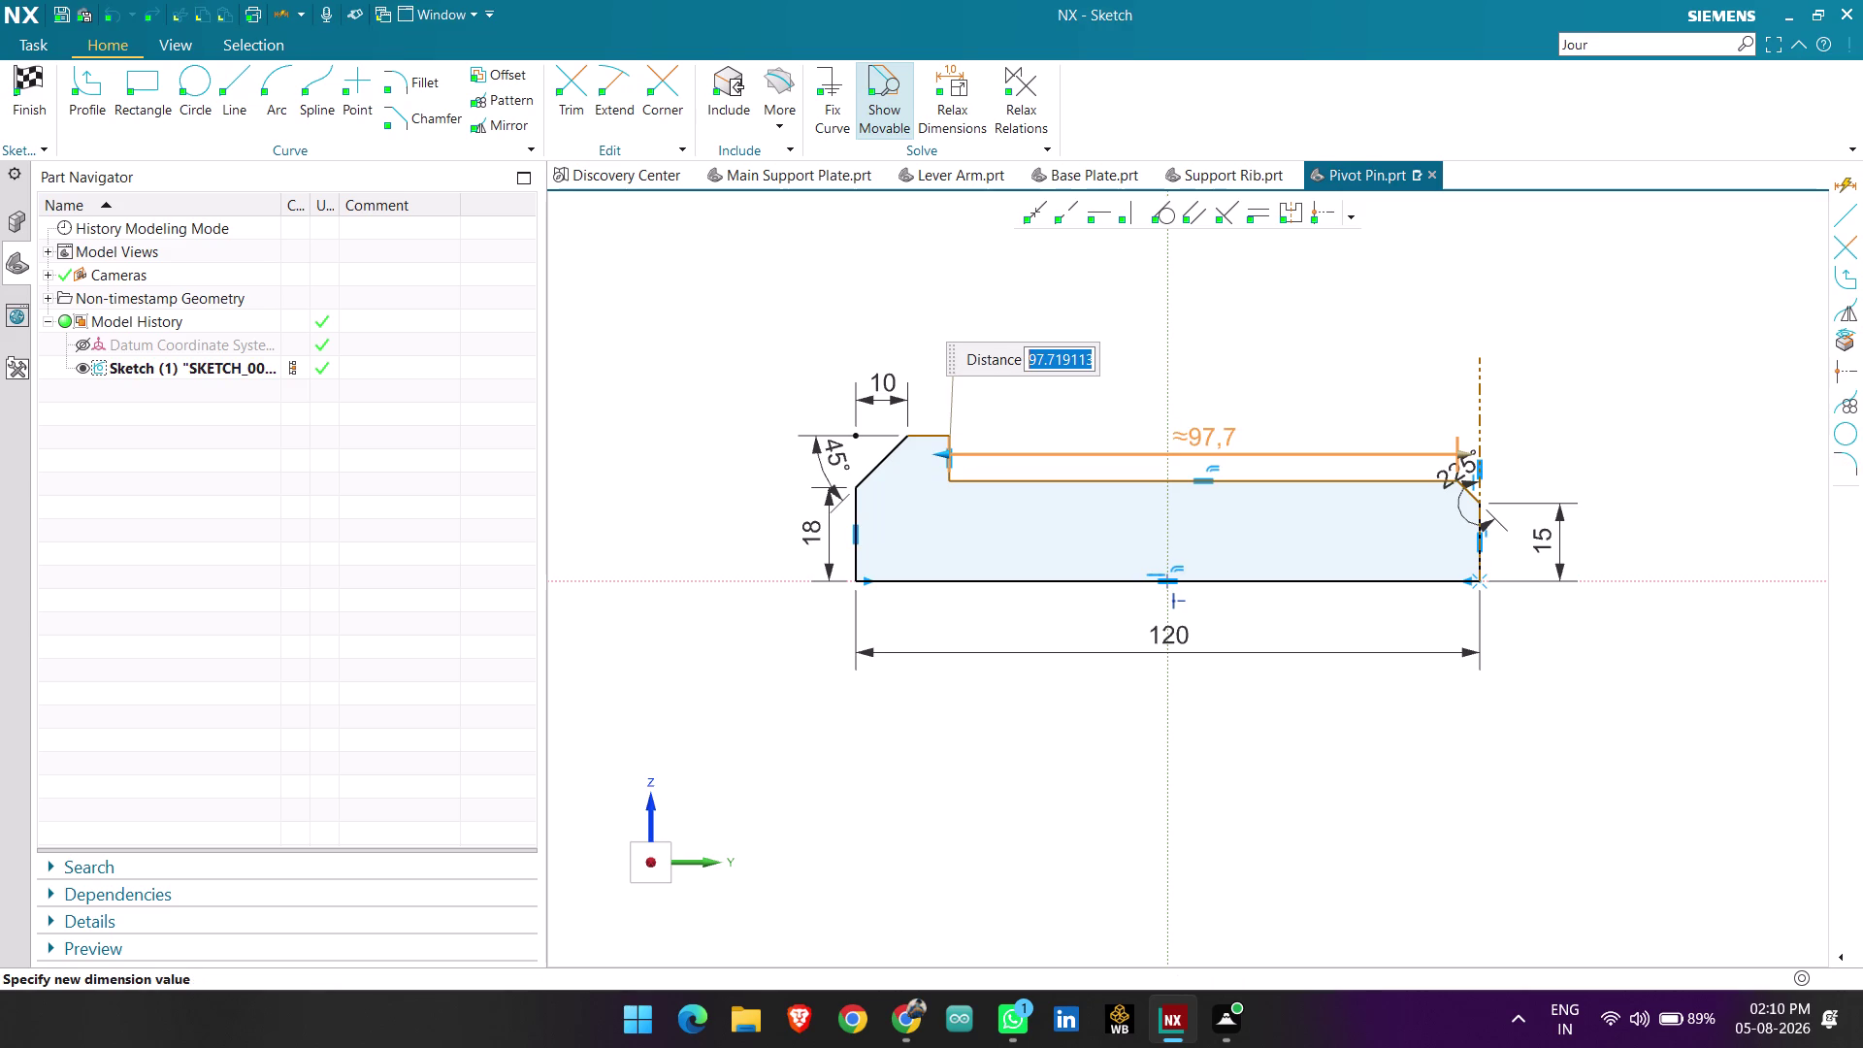
text(90)
key(Return)
click(1253, 371)
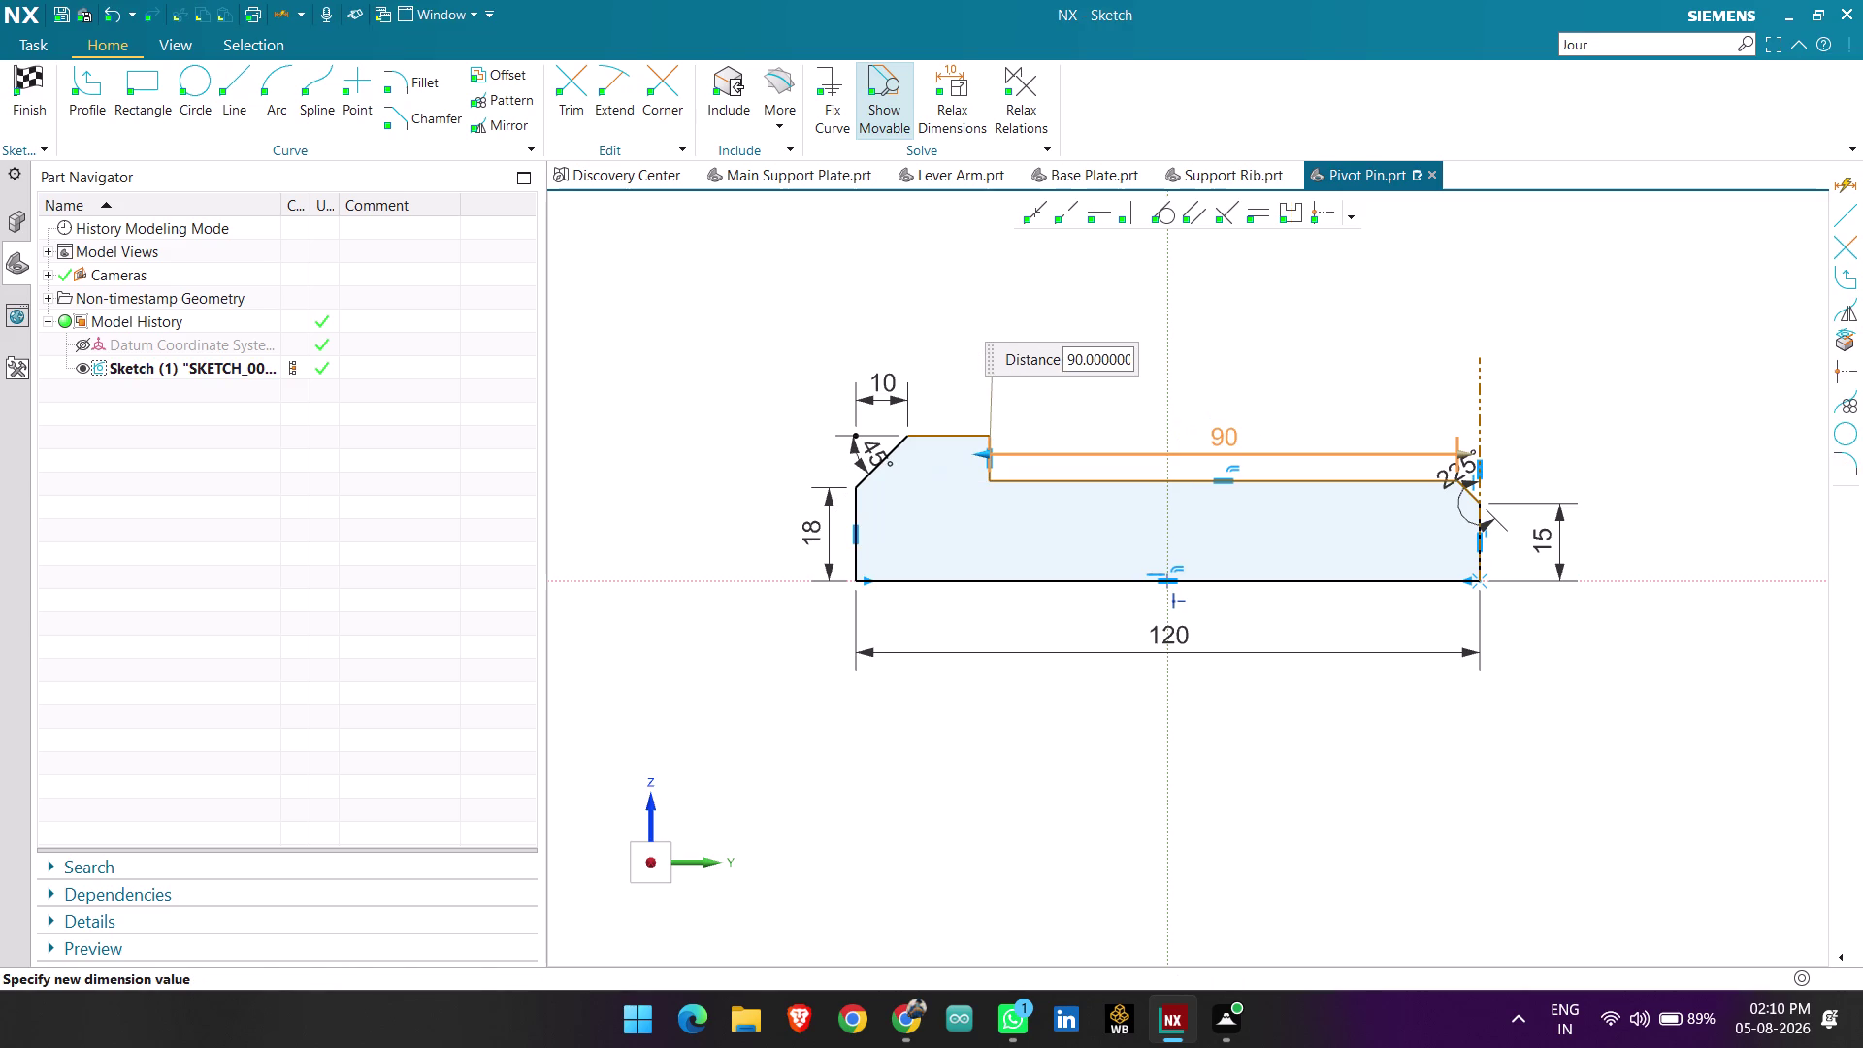
scroll(up, 3)
scroll(up, 3)
Zoom to the right chamfer and try re-entering 45 for its angle.
drag(1463, 479, 1506, 455)
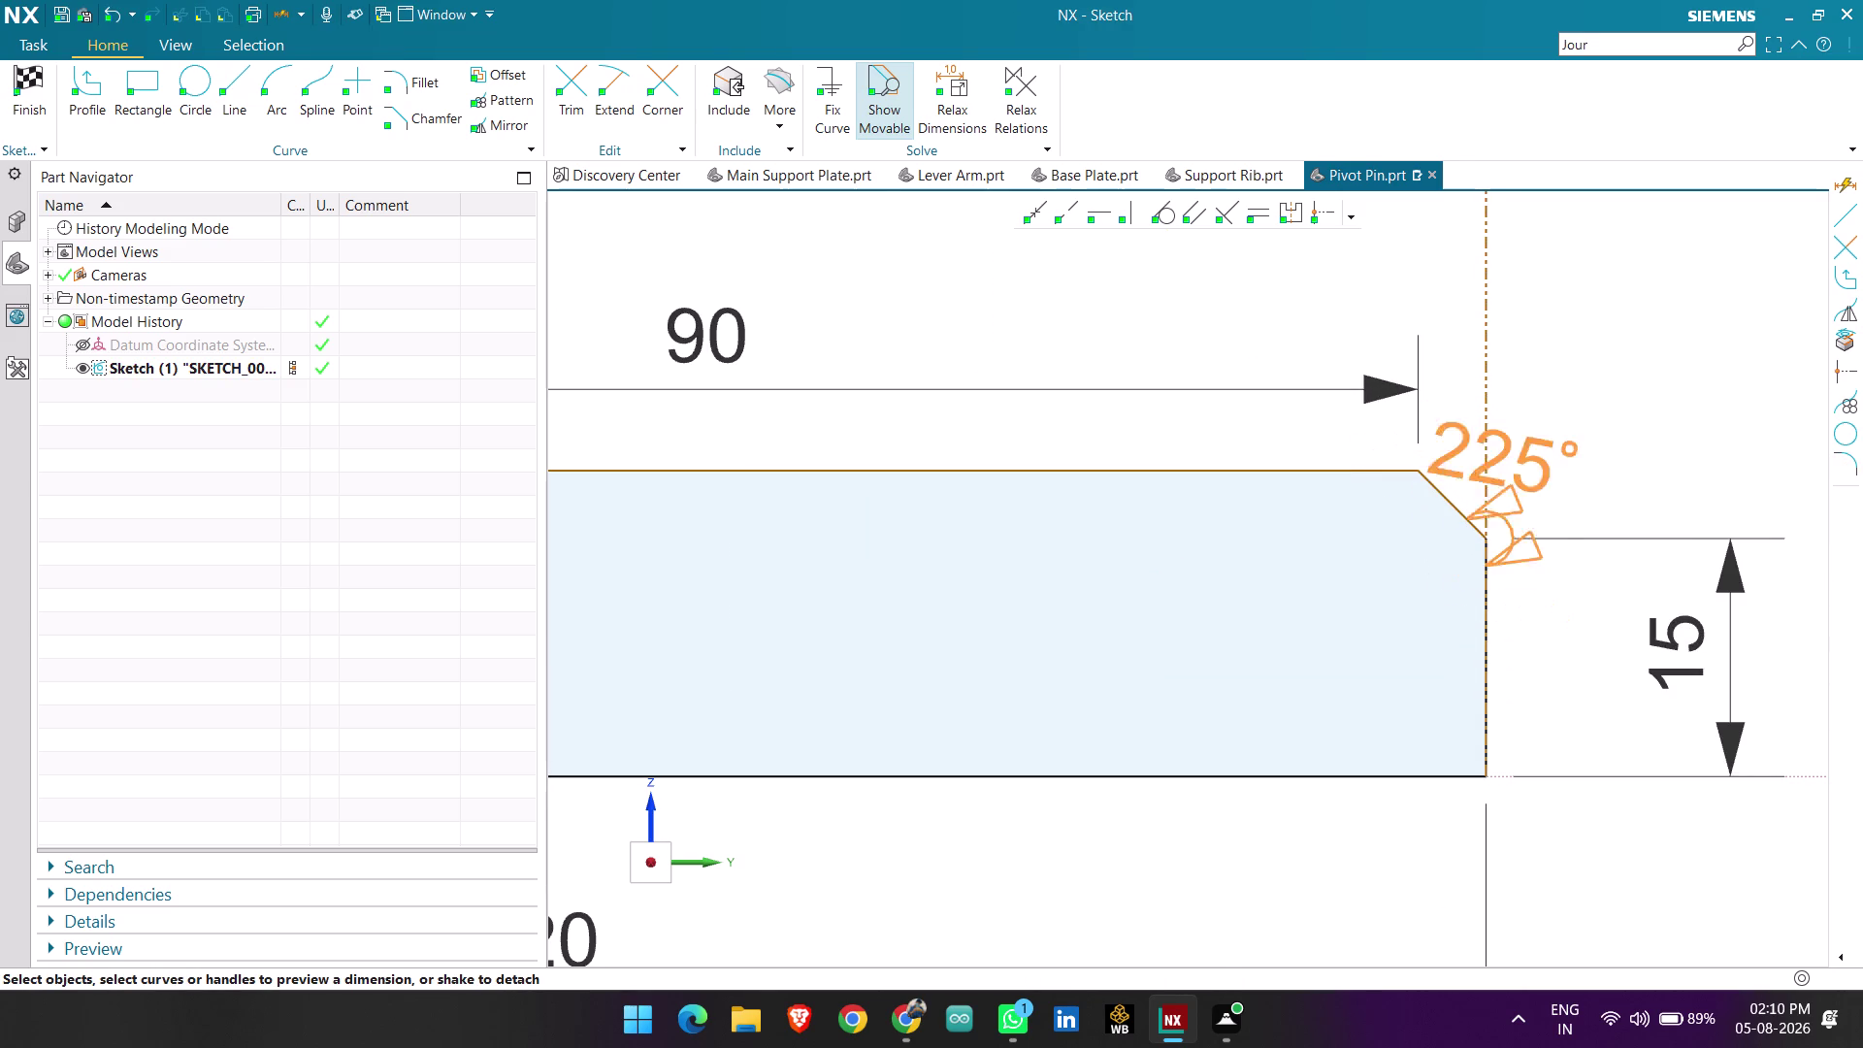
drag(1507, 455, 1537, 440)
double_click(1527, 437)
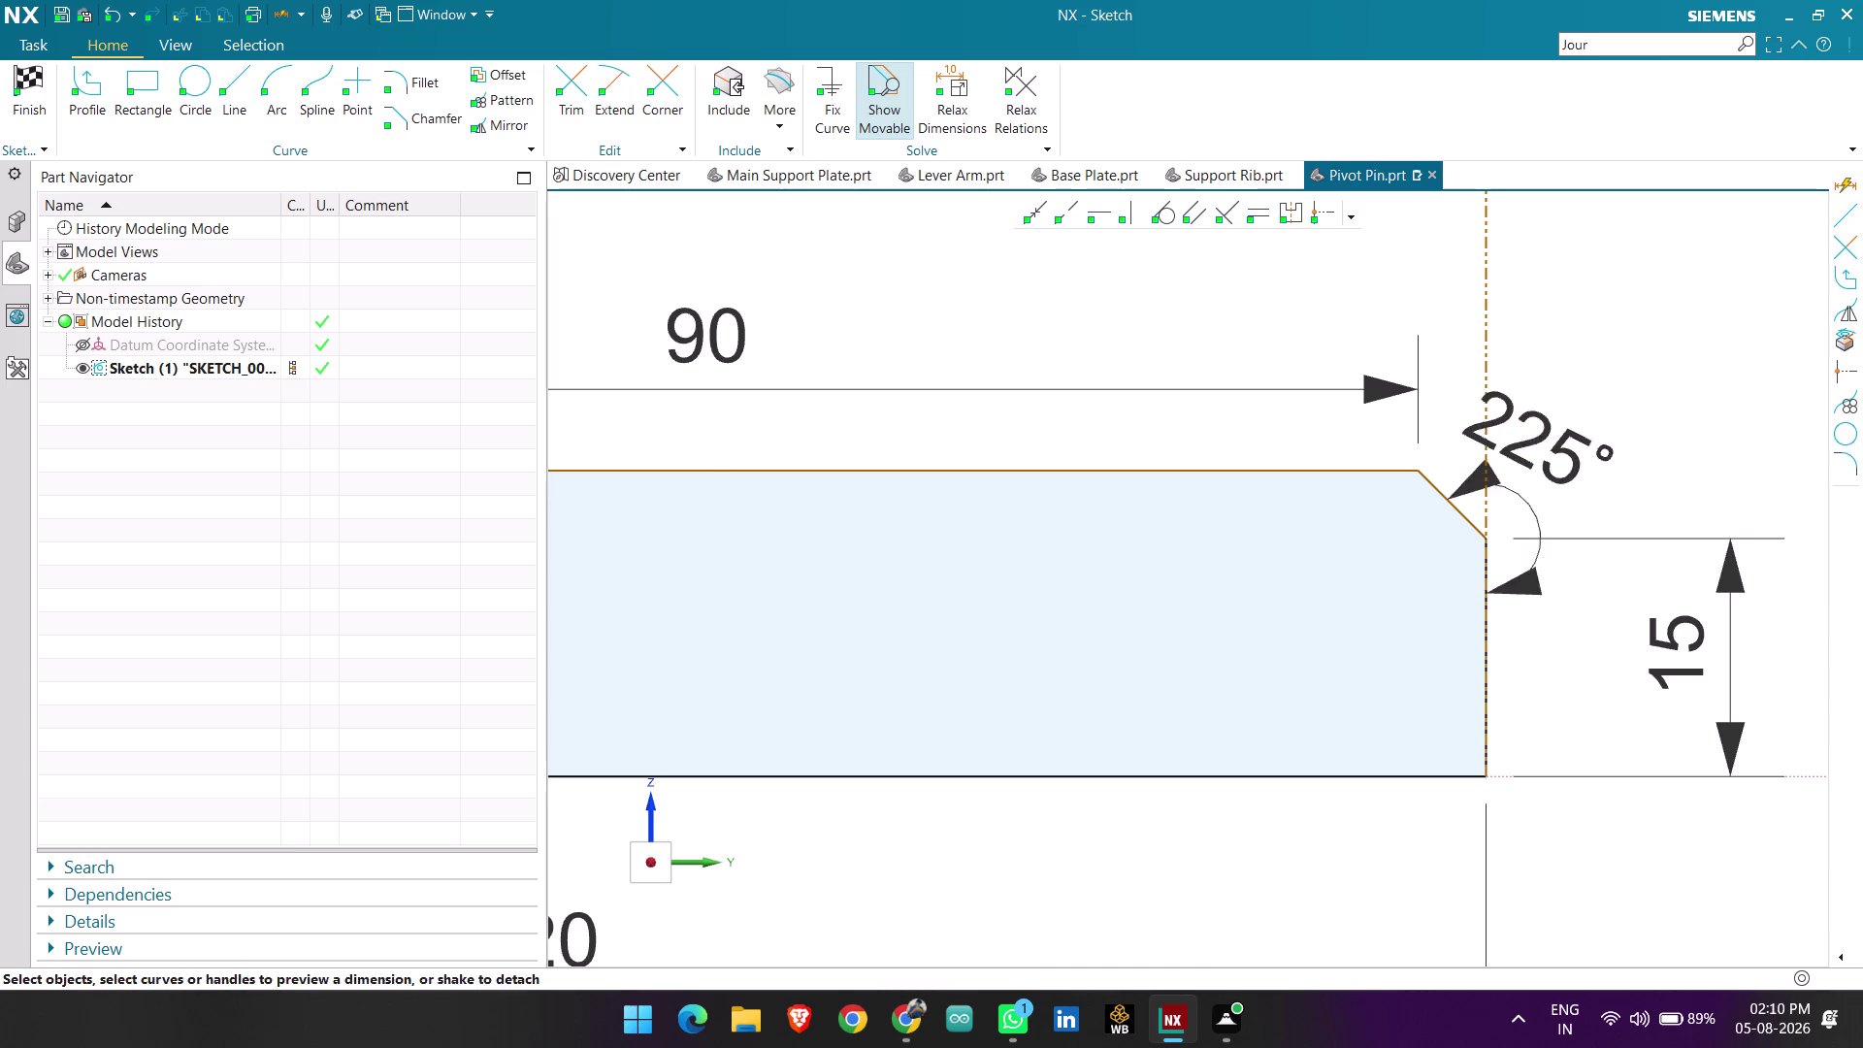
text(45)
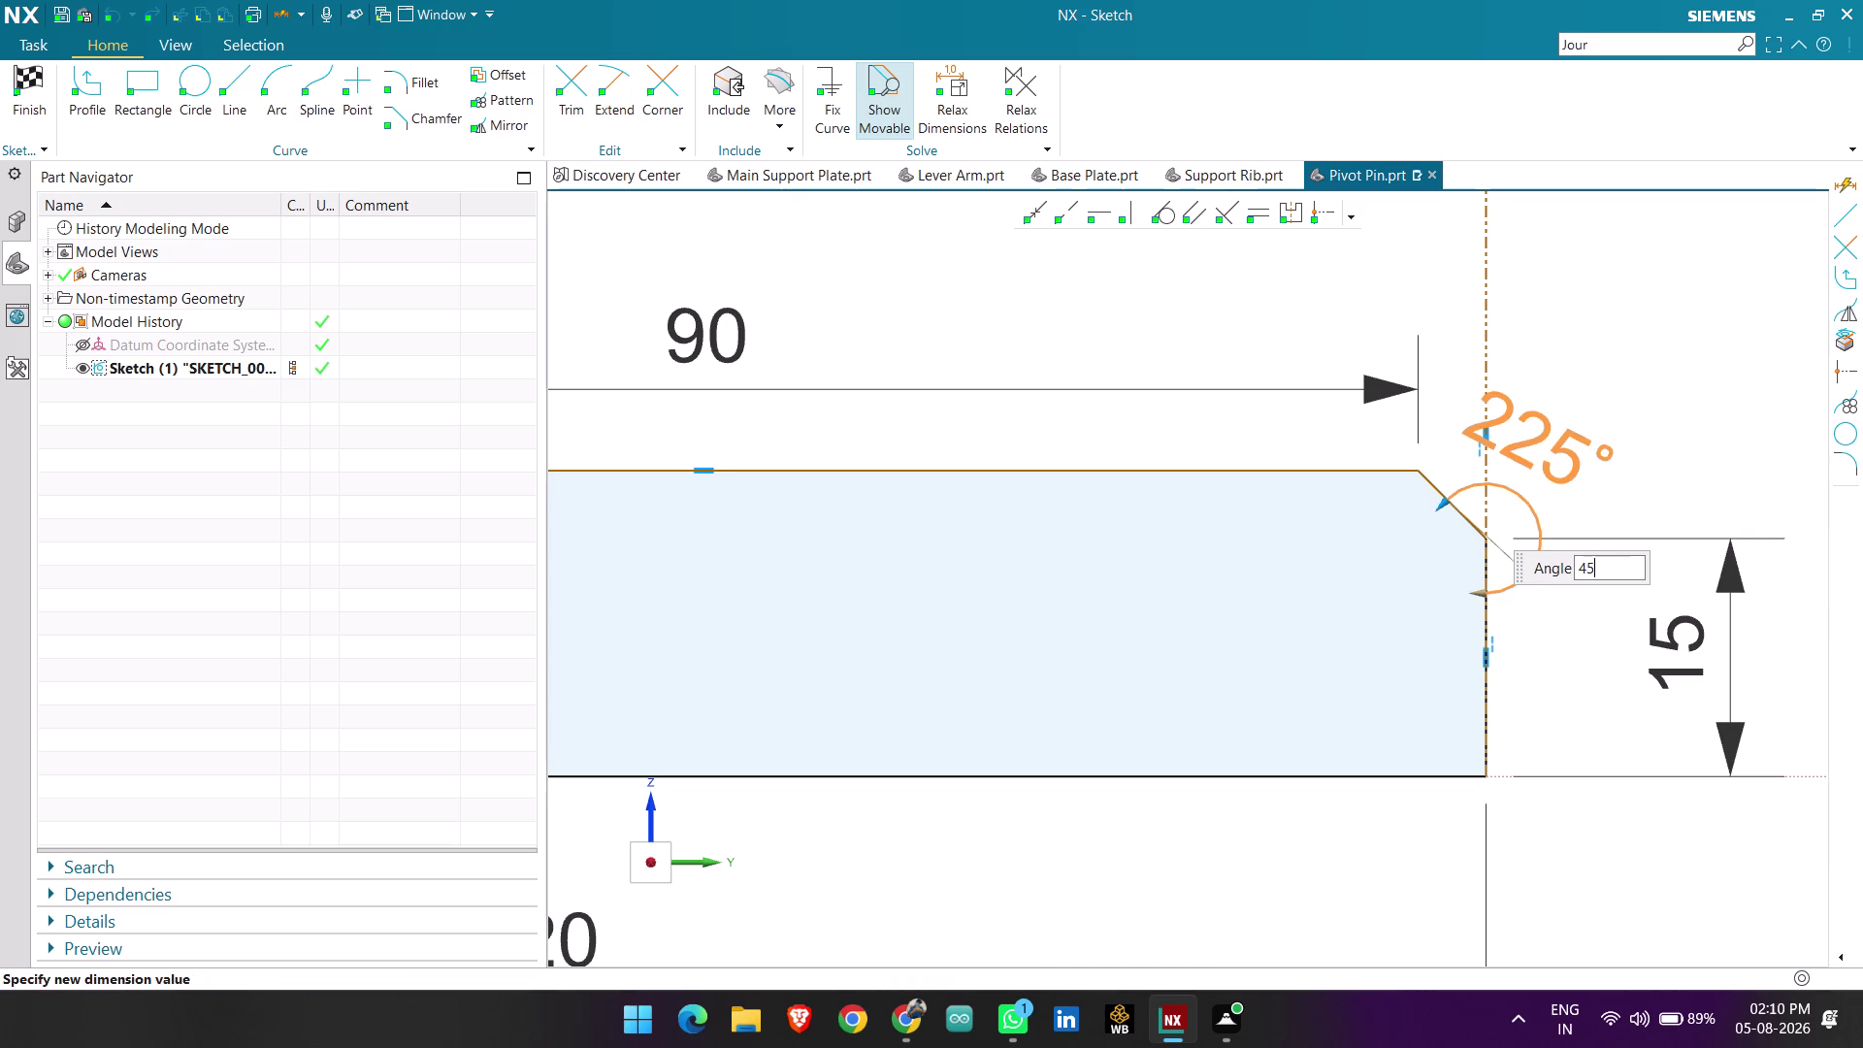
key(Return)
key(Escape)
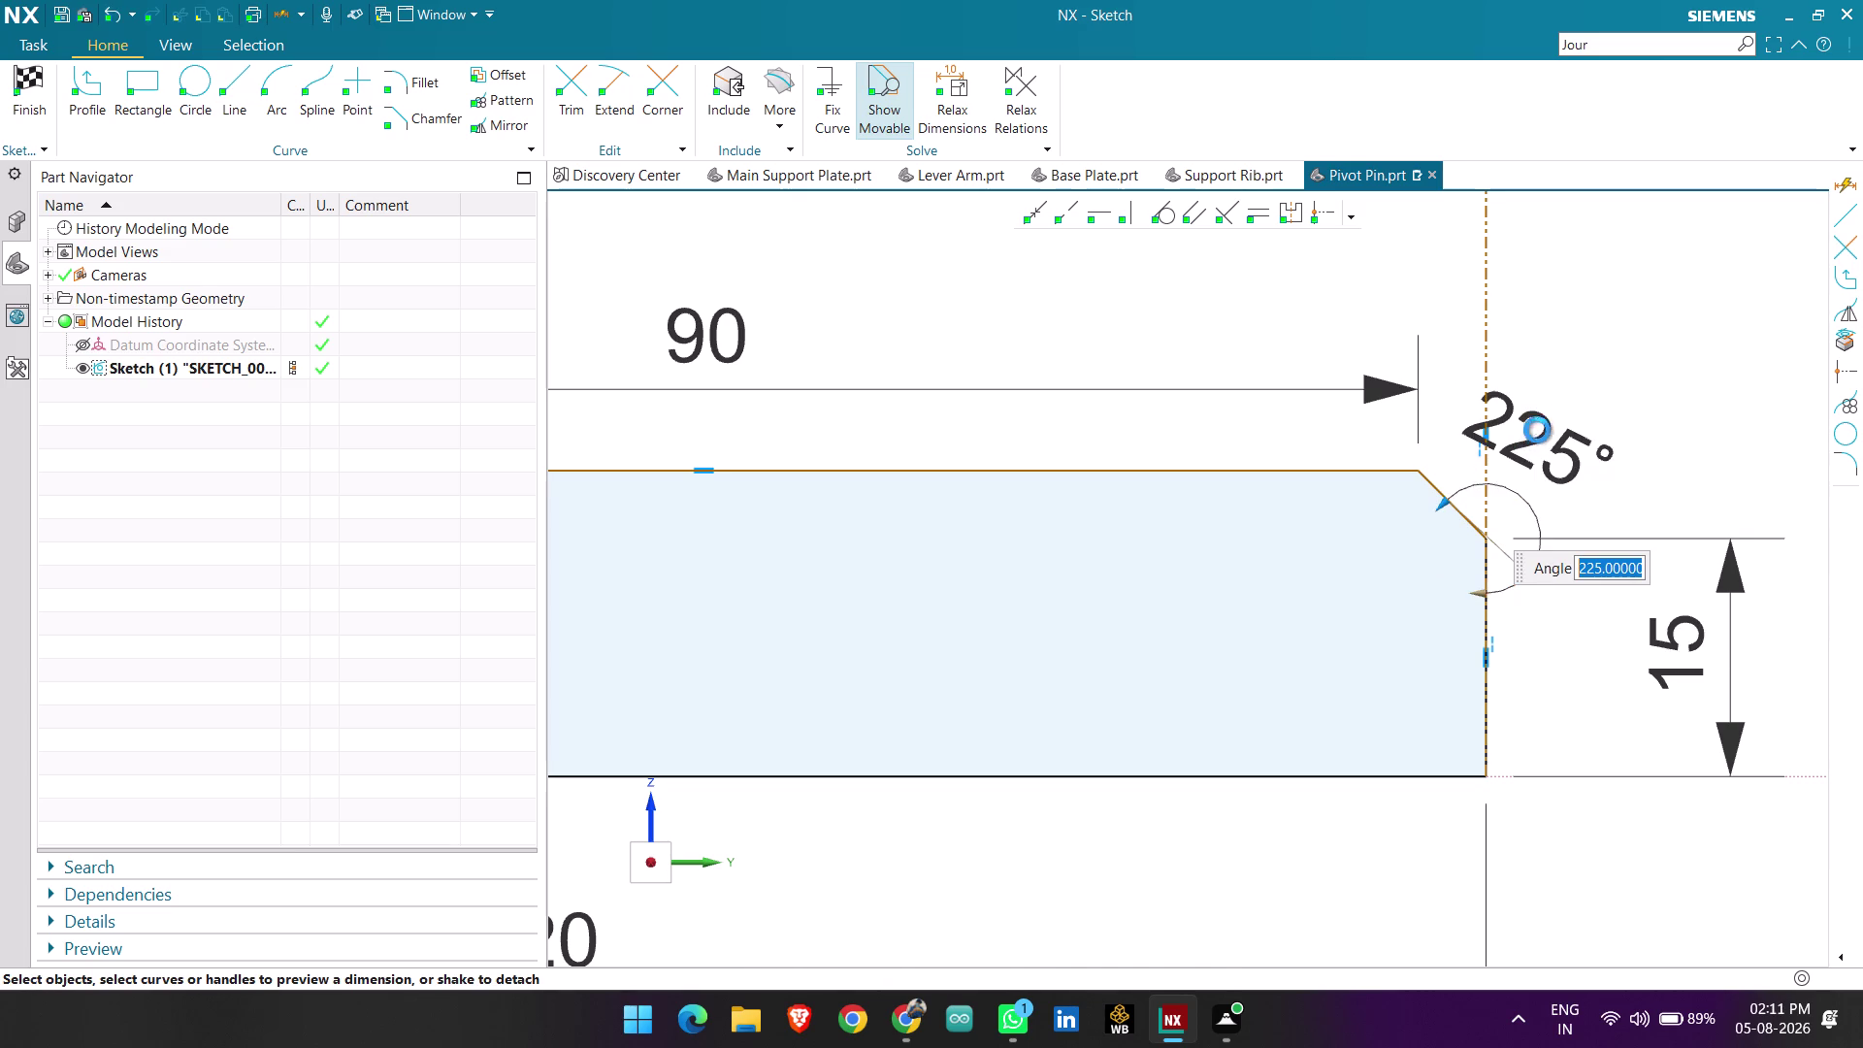
key(Escape)
key(Escape)
click(1567, 443)
Delete the 225° angle dimension and start Rapid Dimension.
key(Delete)
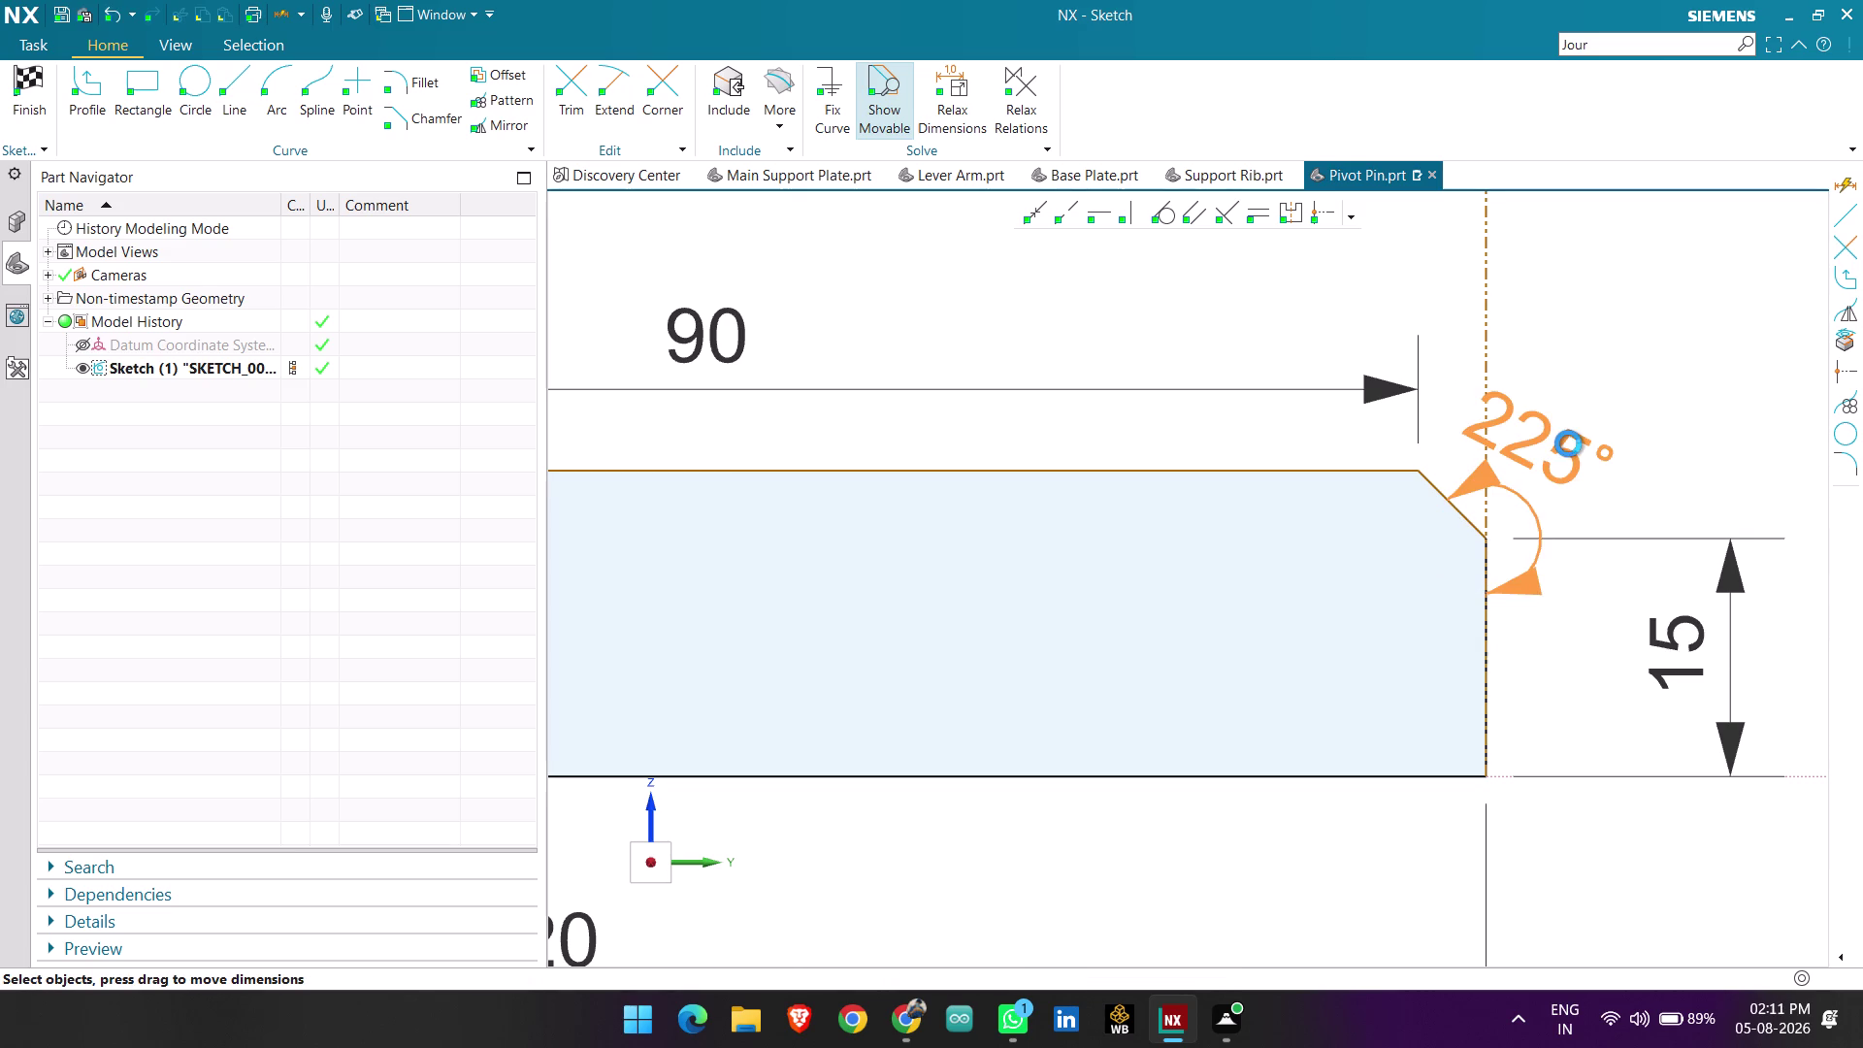
key(d)
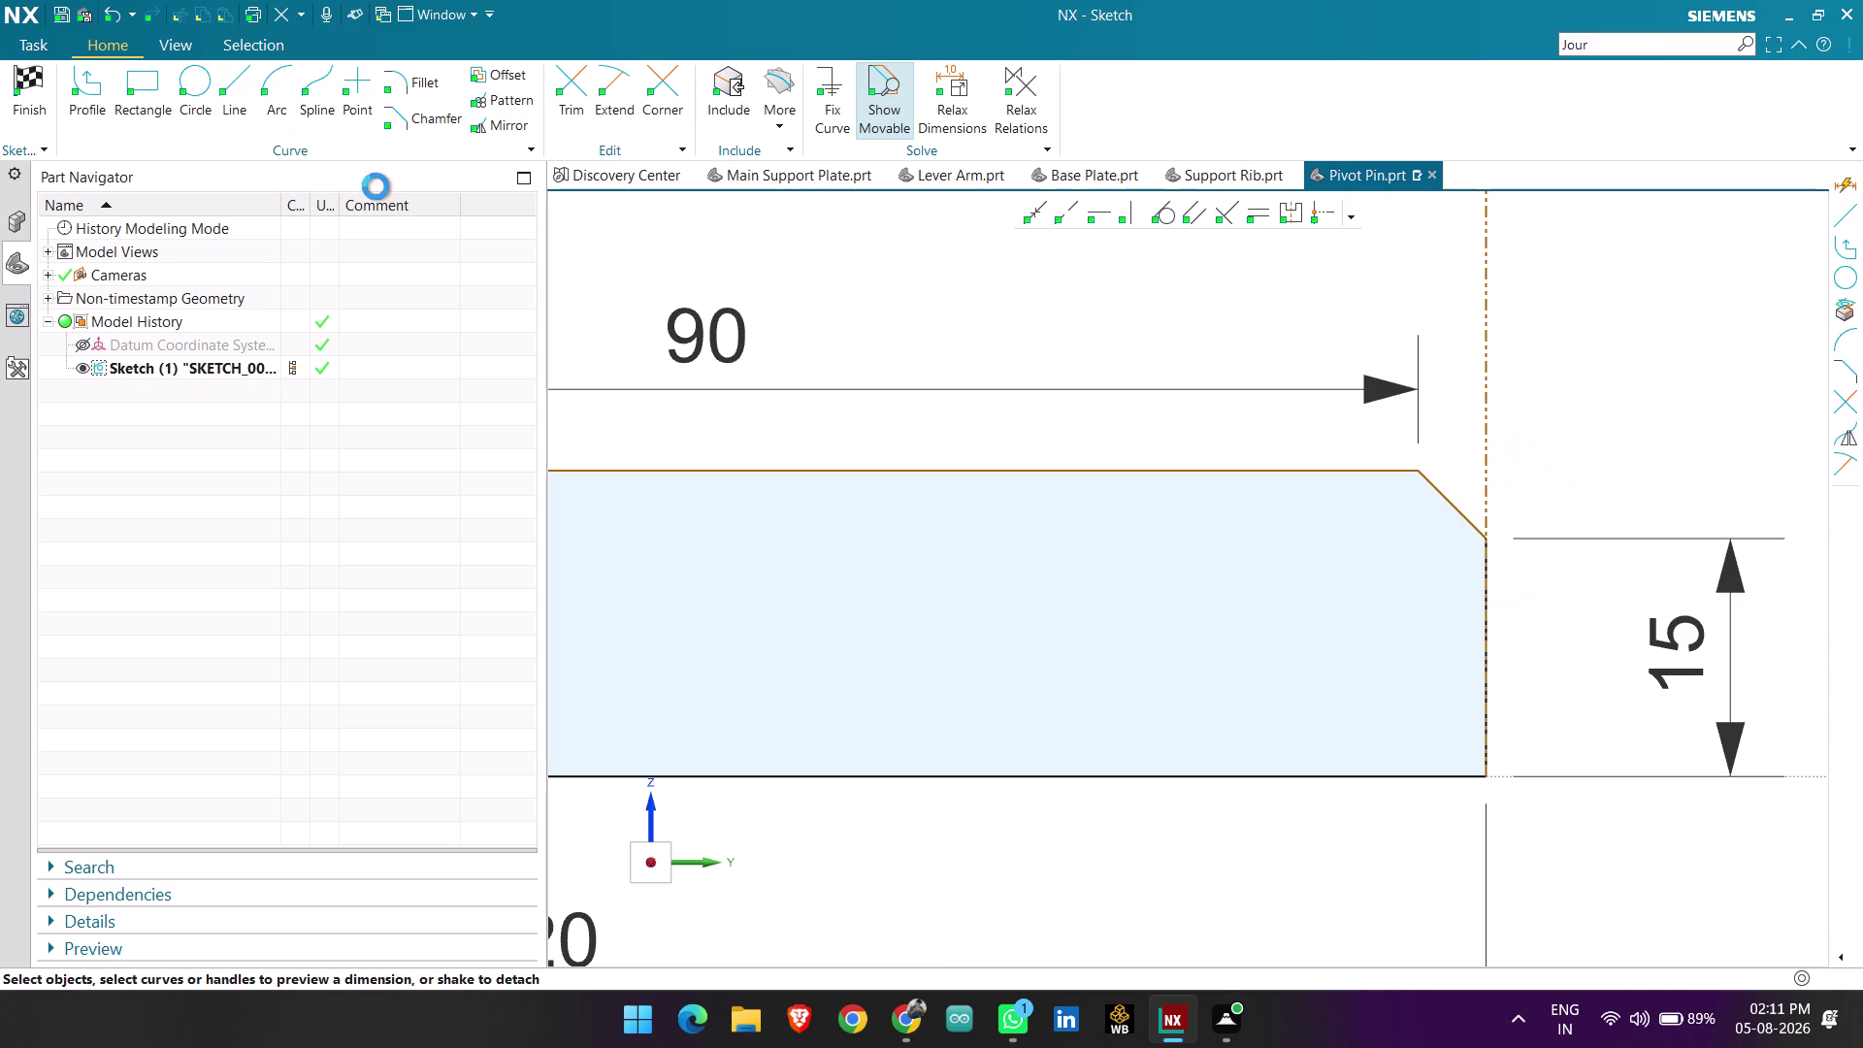
scroll(down, 3)
scroll(down, 3)
scroll(up, 3)
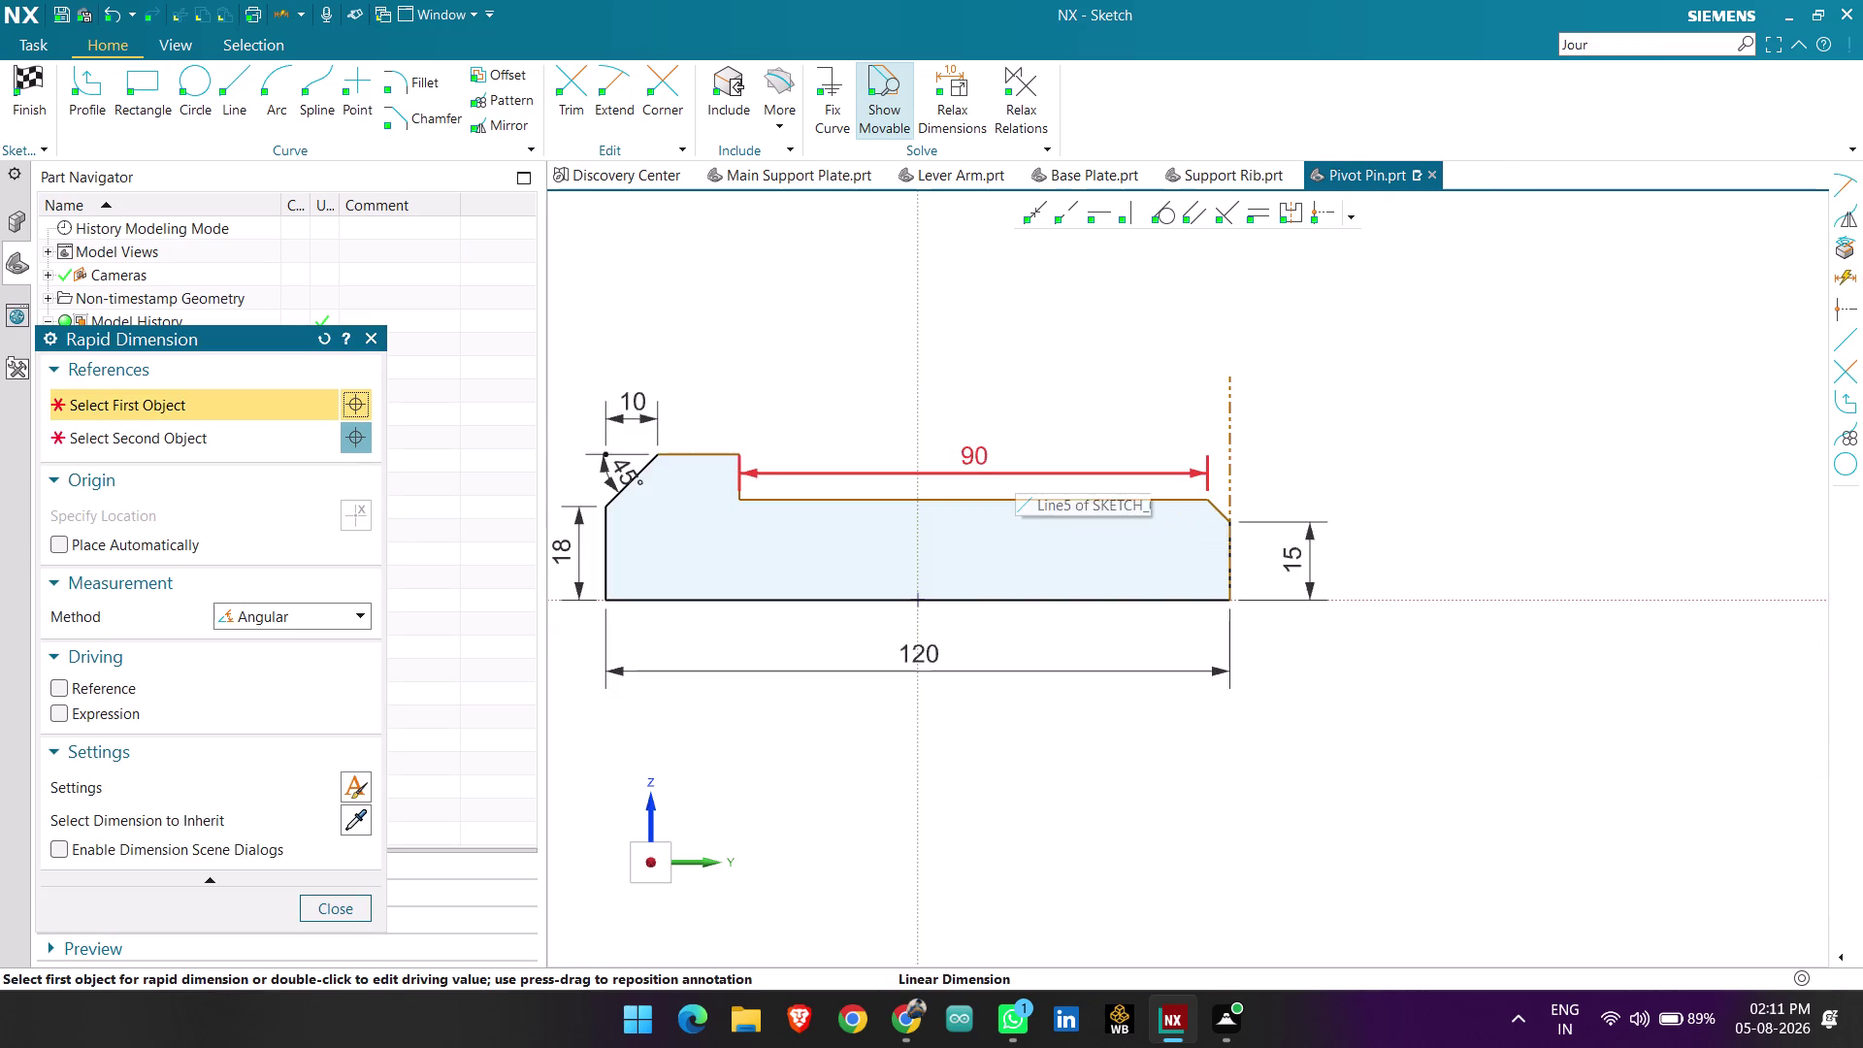
Place a 45° angle dimension between the right chamfer edge and end edge.
scroll(up, 3)
scroll(up, 3)
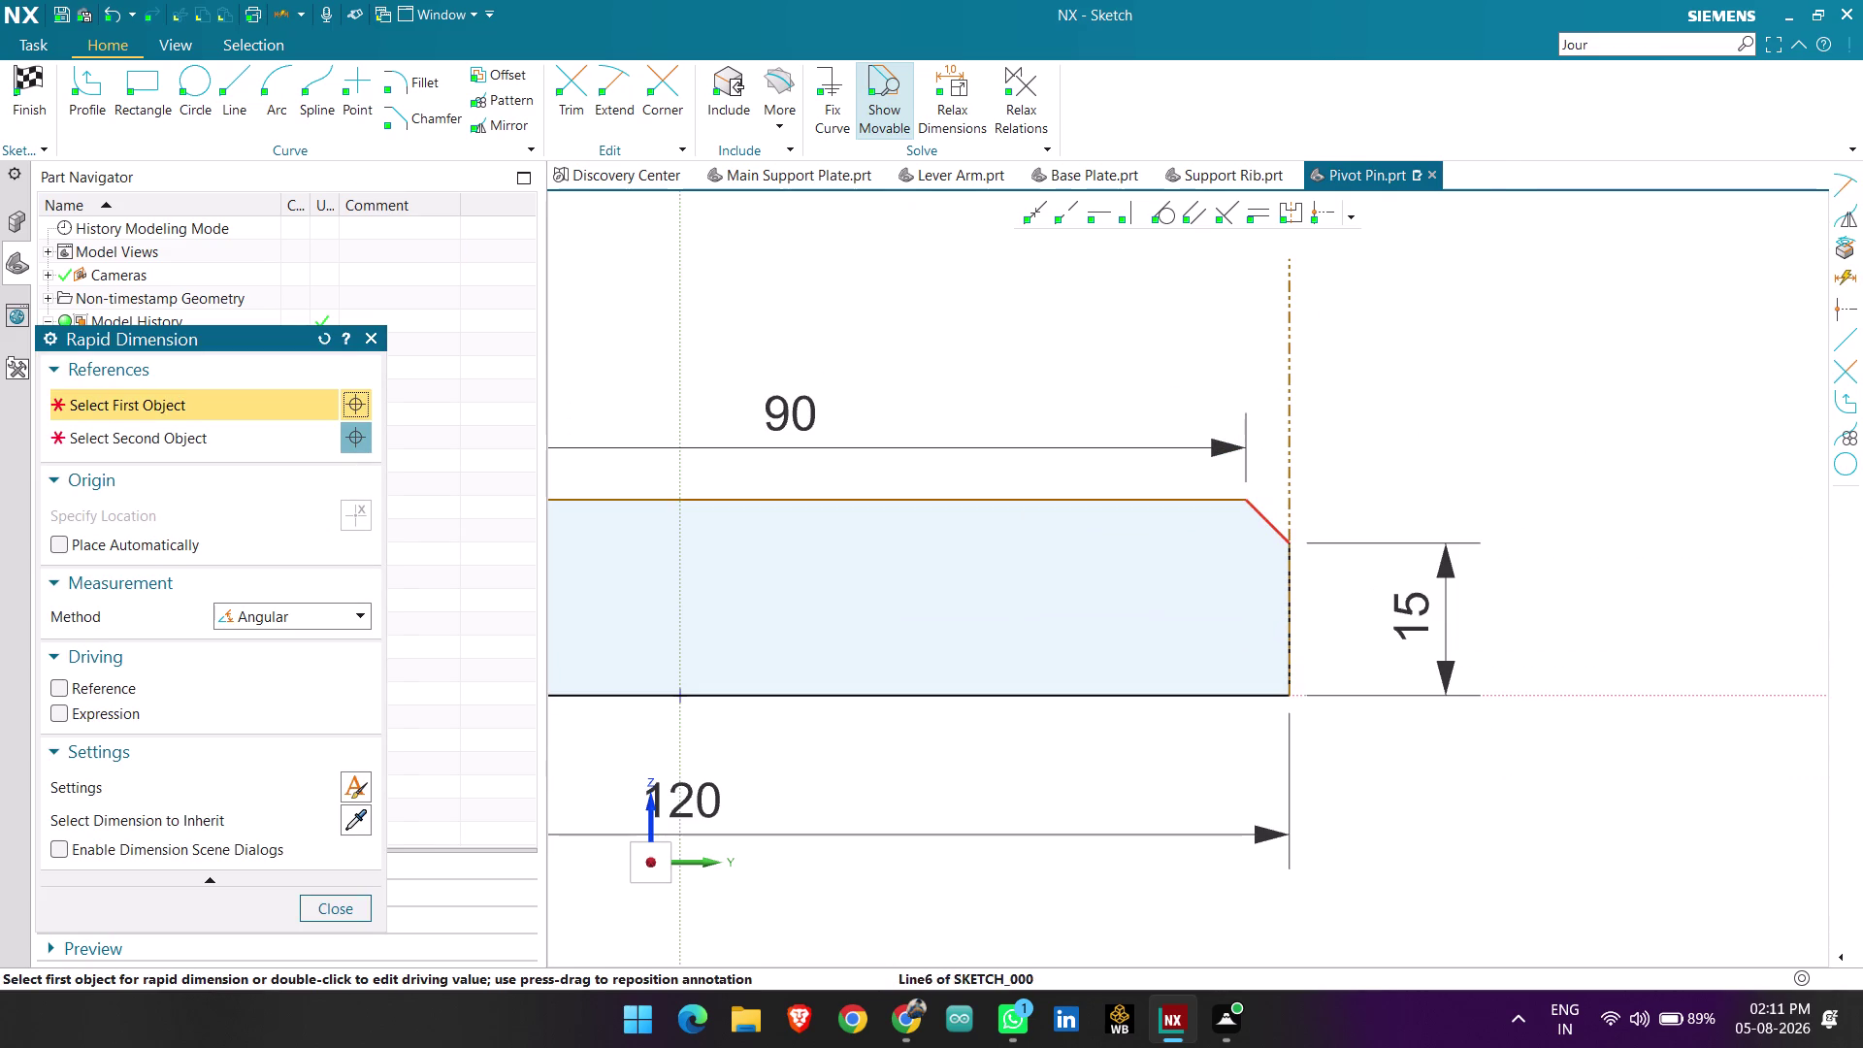
click(1274, 522)
click(1289, 485)
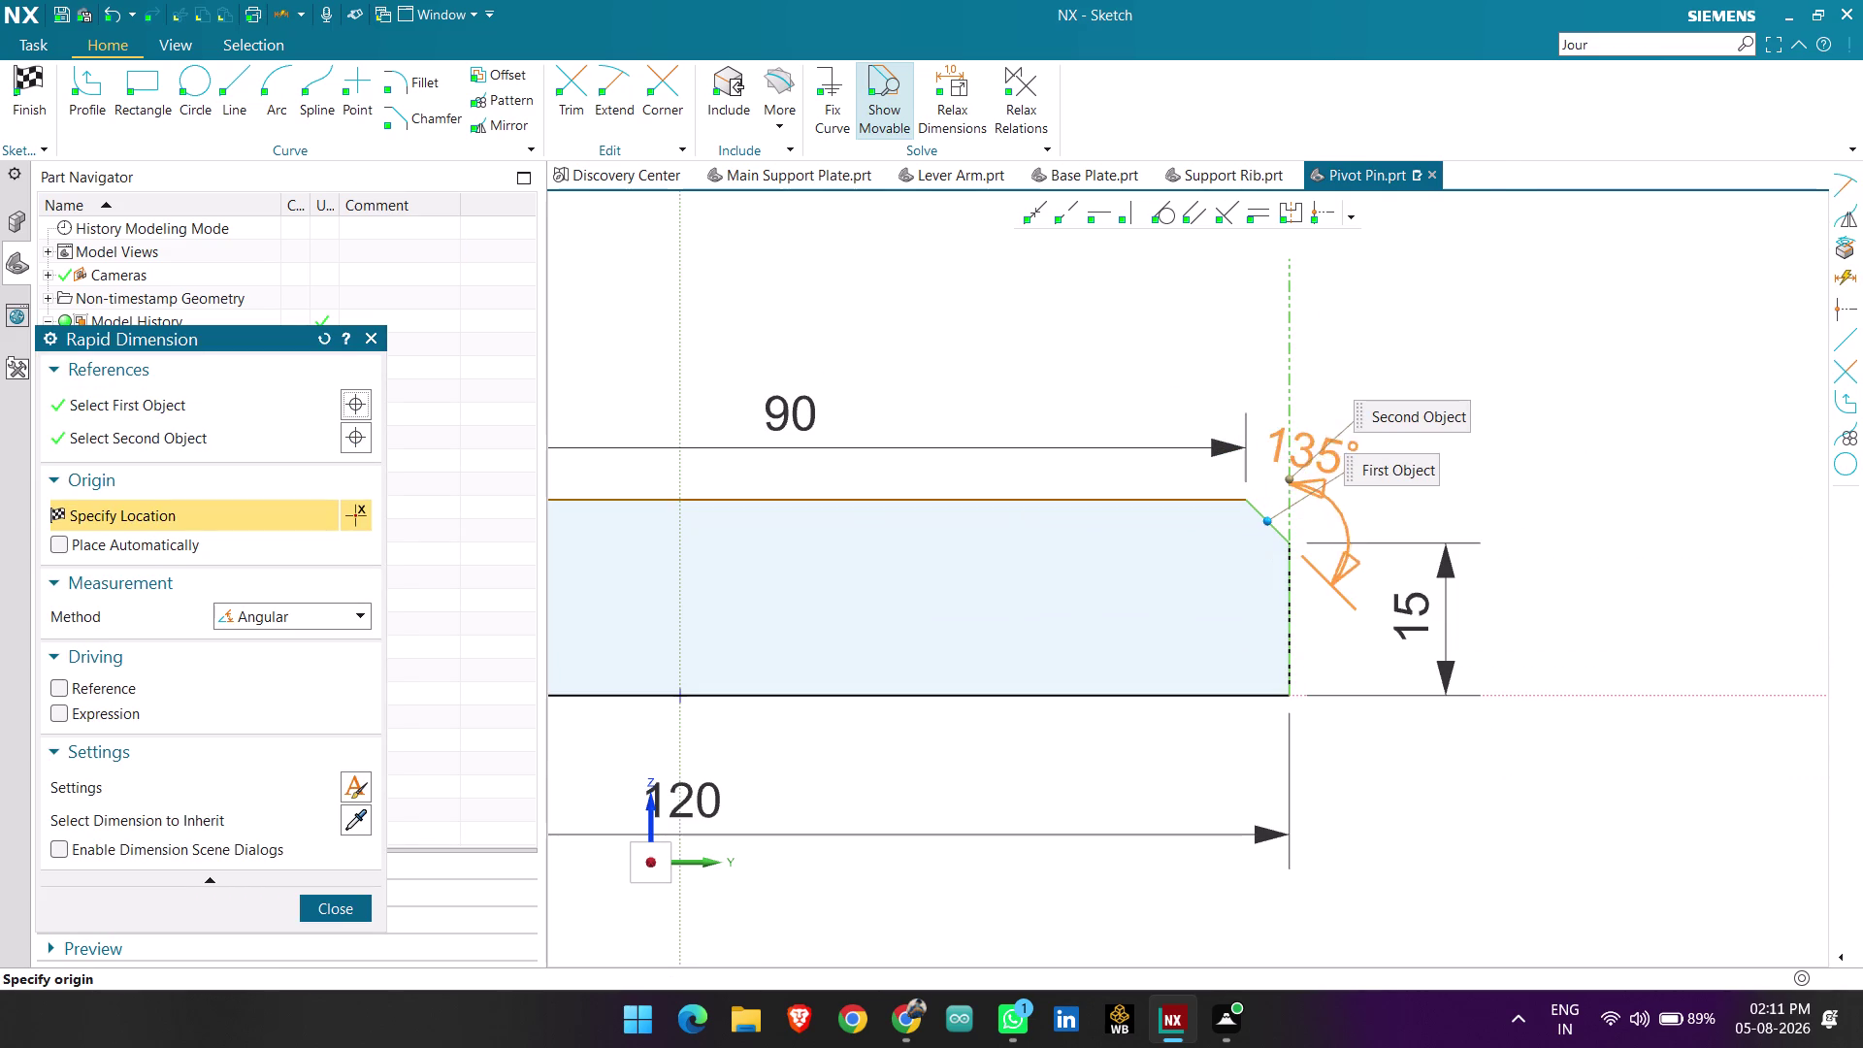
click(1270, 456)
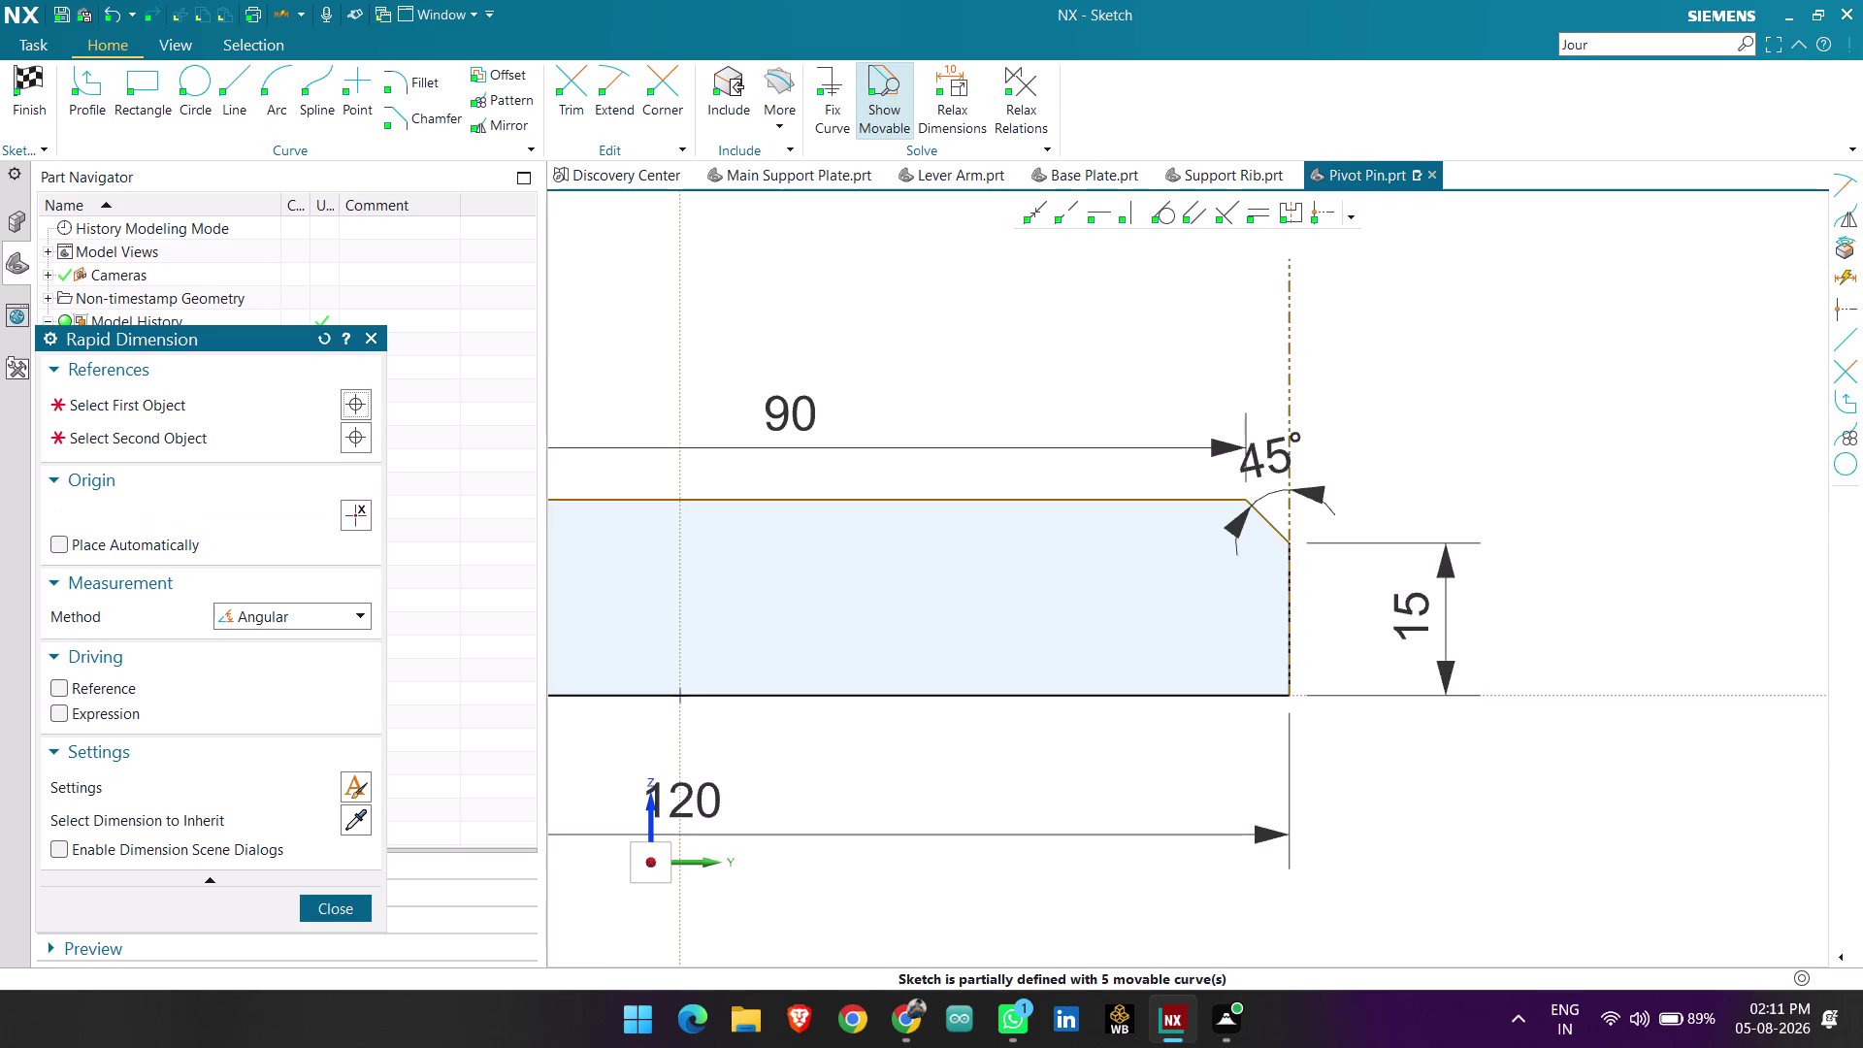
scroll(down, 3)
click(370, 328)
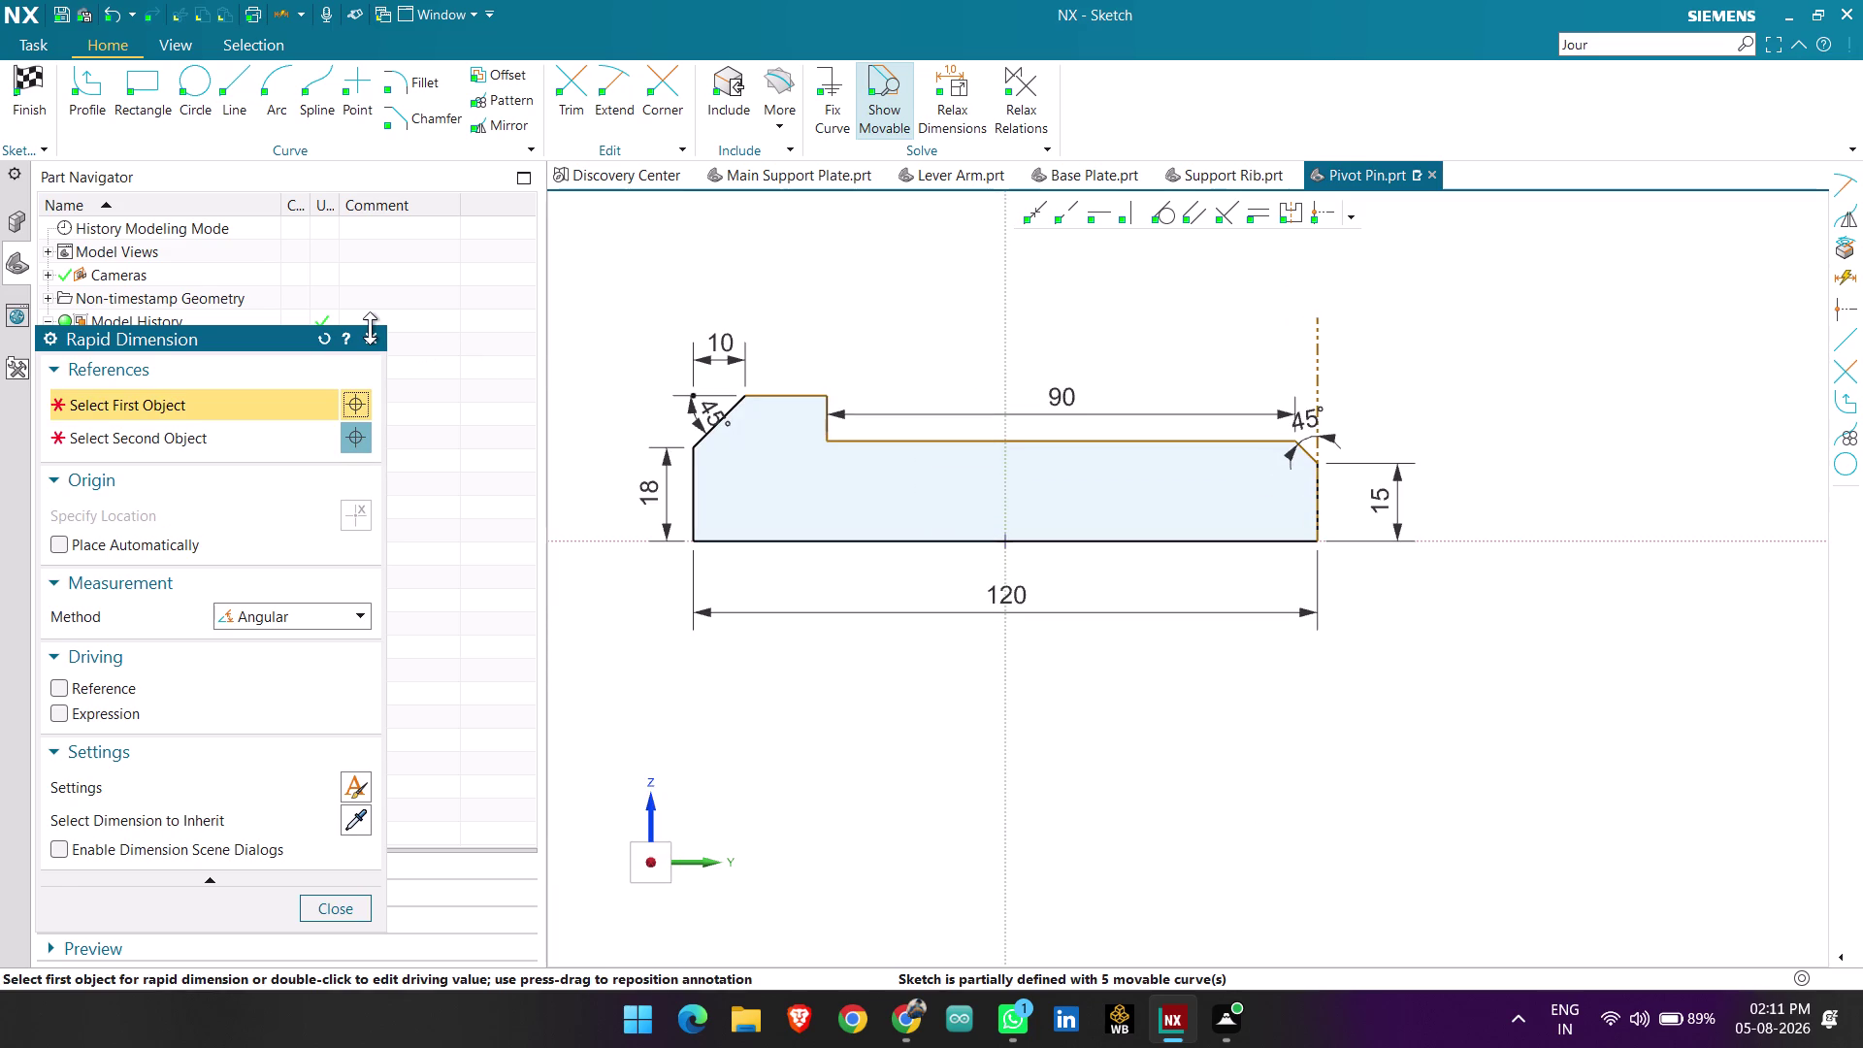
click(369, 335)
scroll(down, 3)
scroll(up, 3)
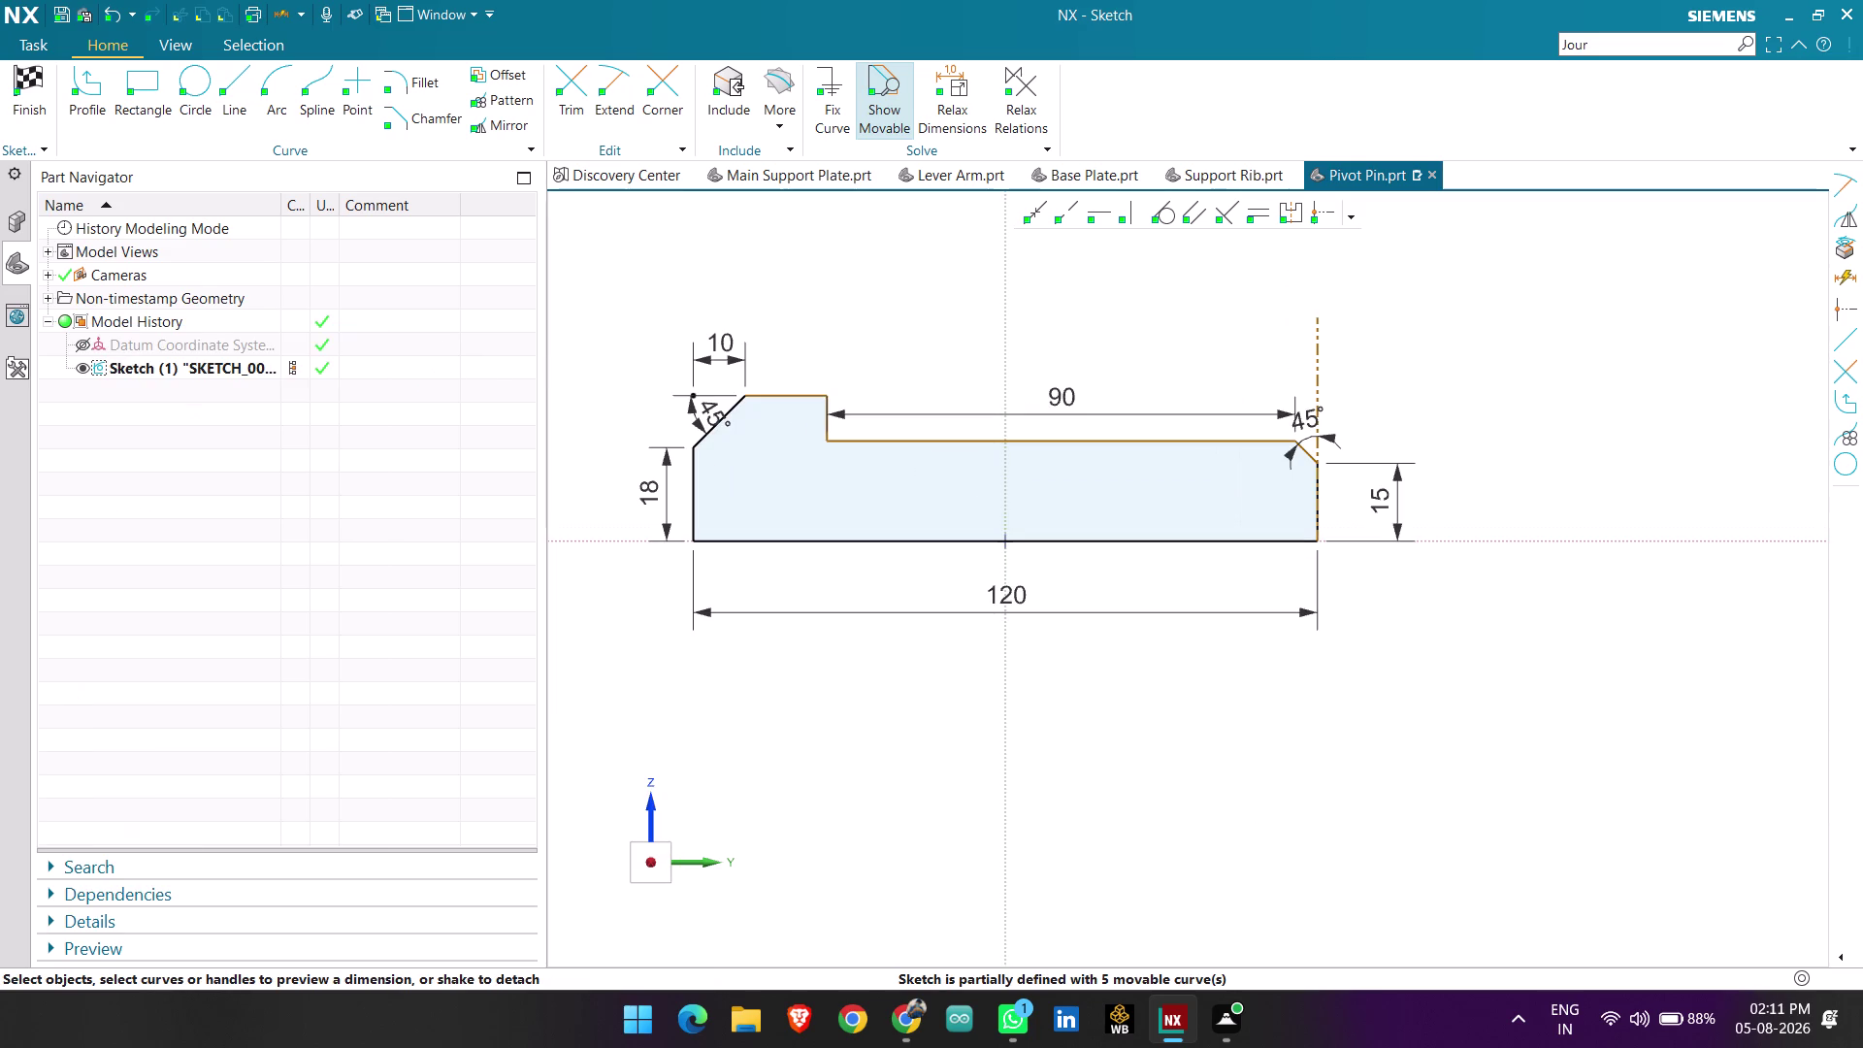
Start Rapid Dimension on the pin sketch with the Method dropdown showing.
scroll(up, 3)
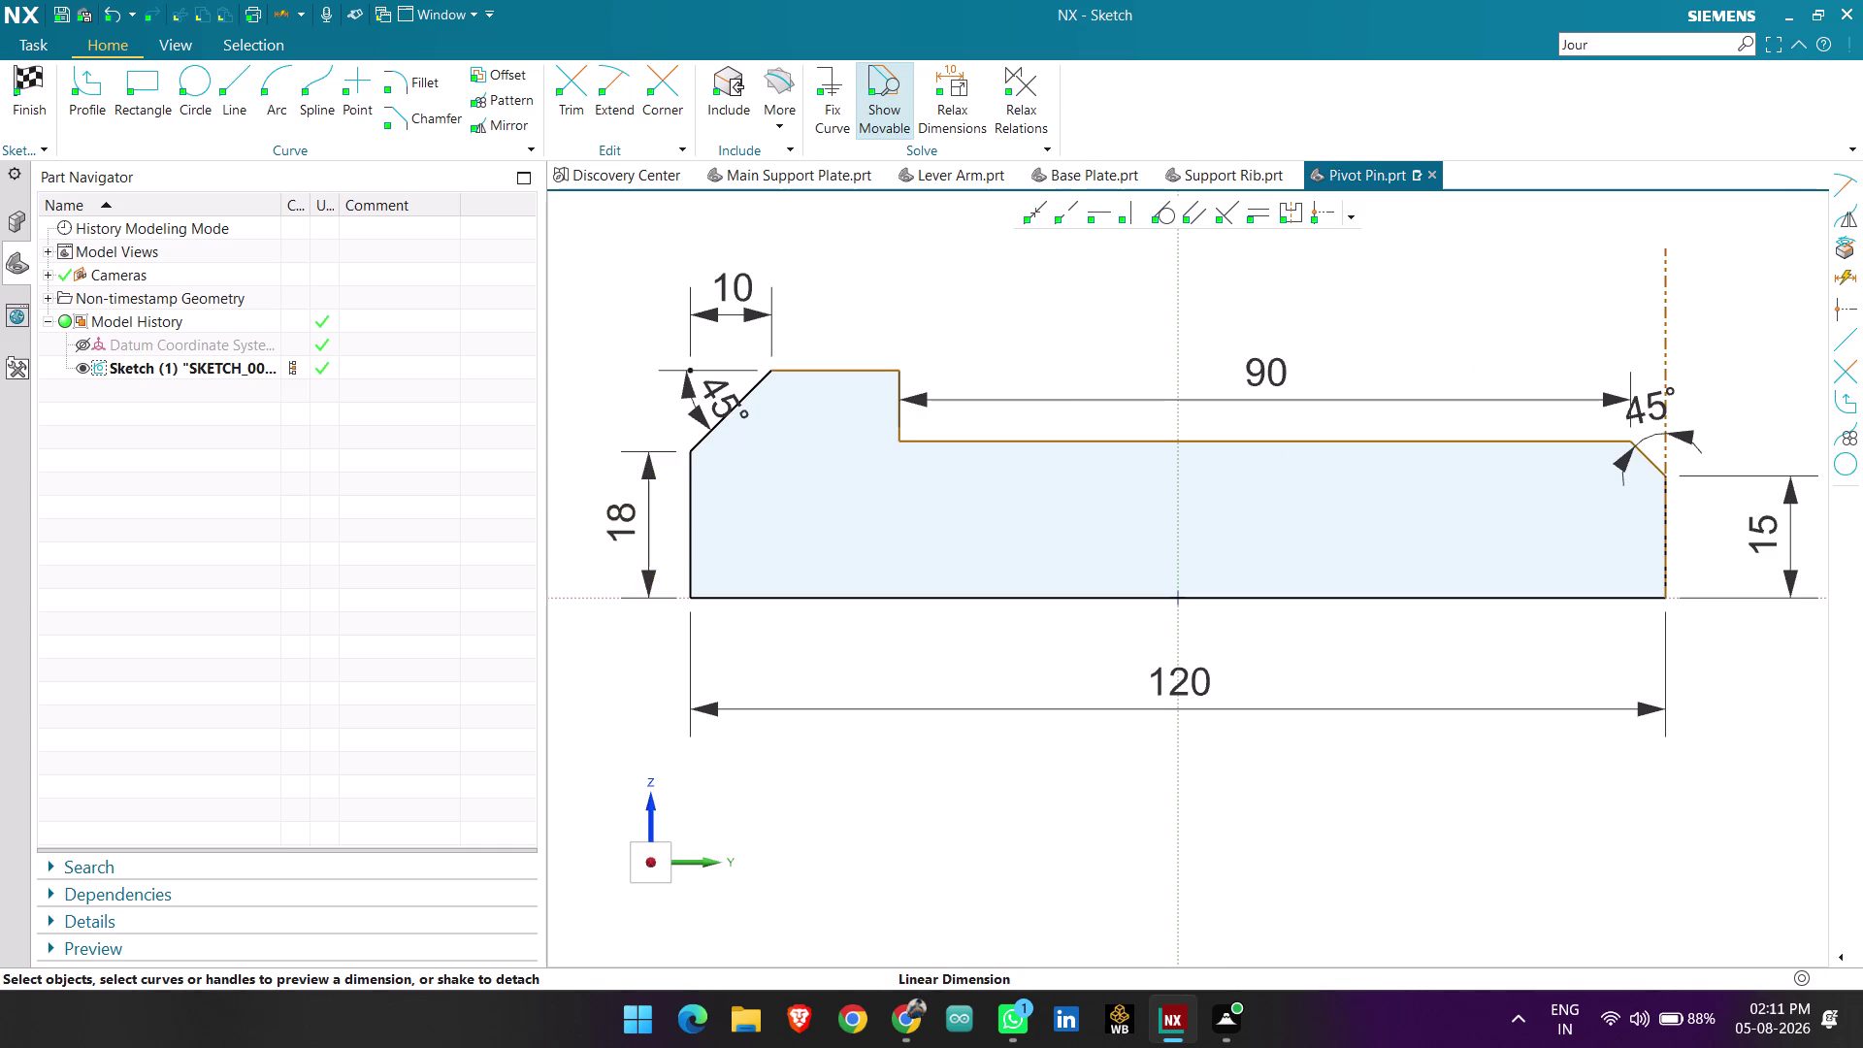
scroll(down, 3)
scroll(up, 3)
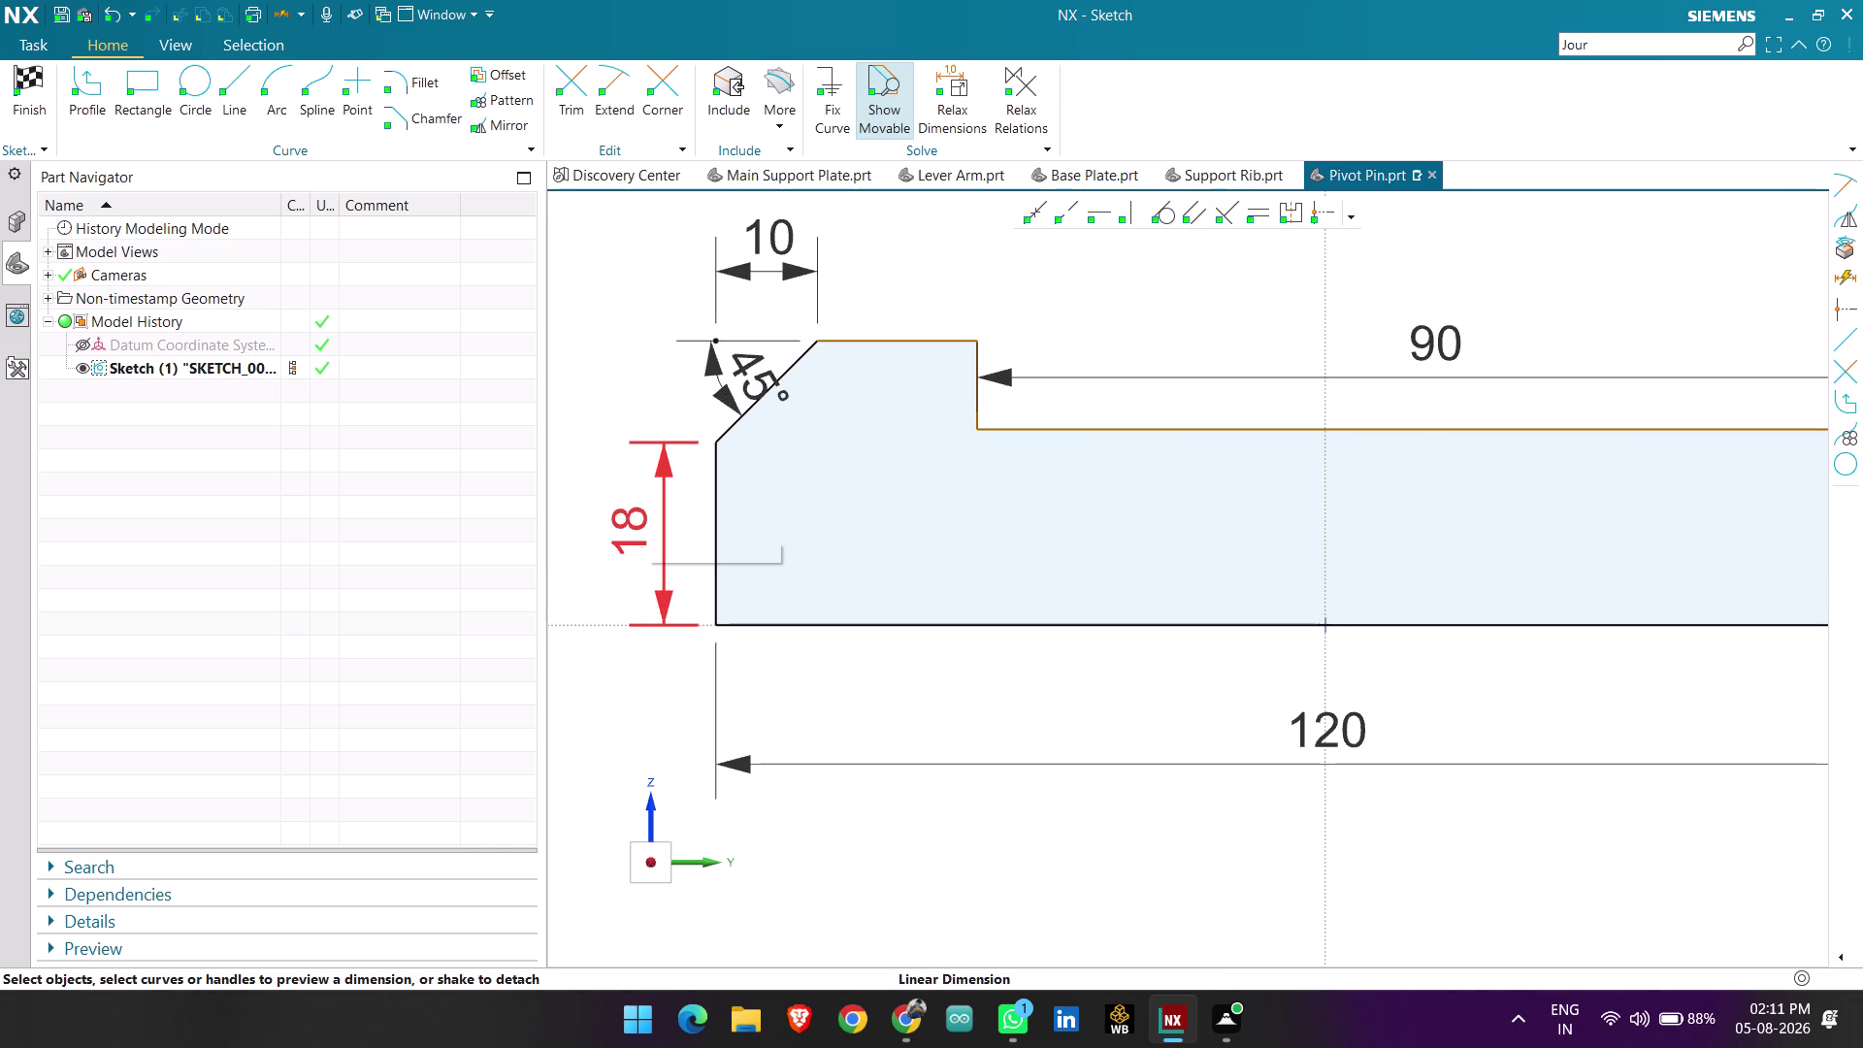
scroll(down, 3)
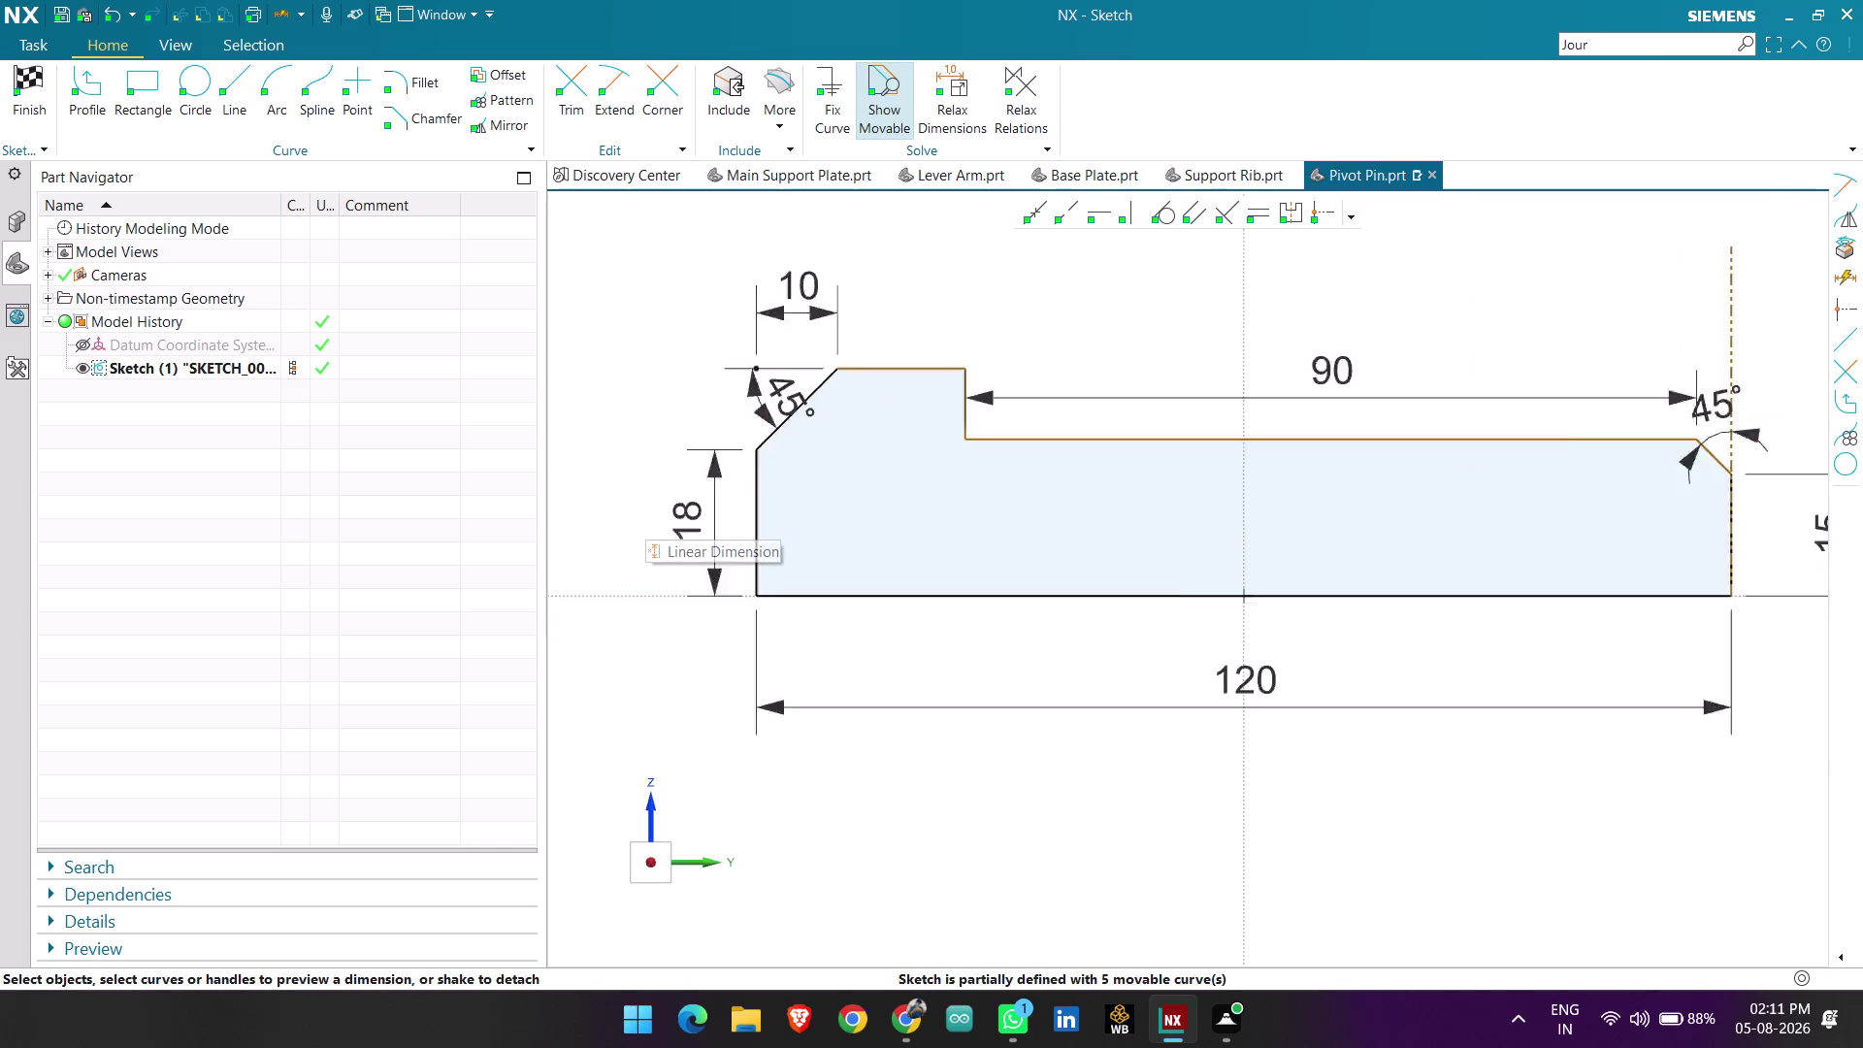
scroll(down, 3)
click(909, 385)
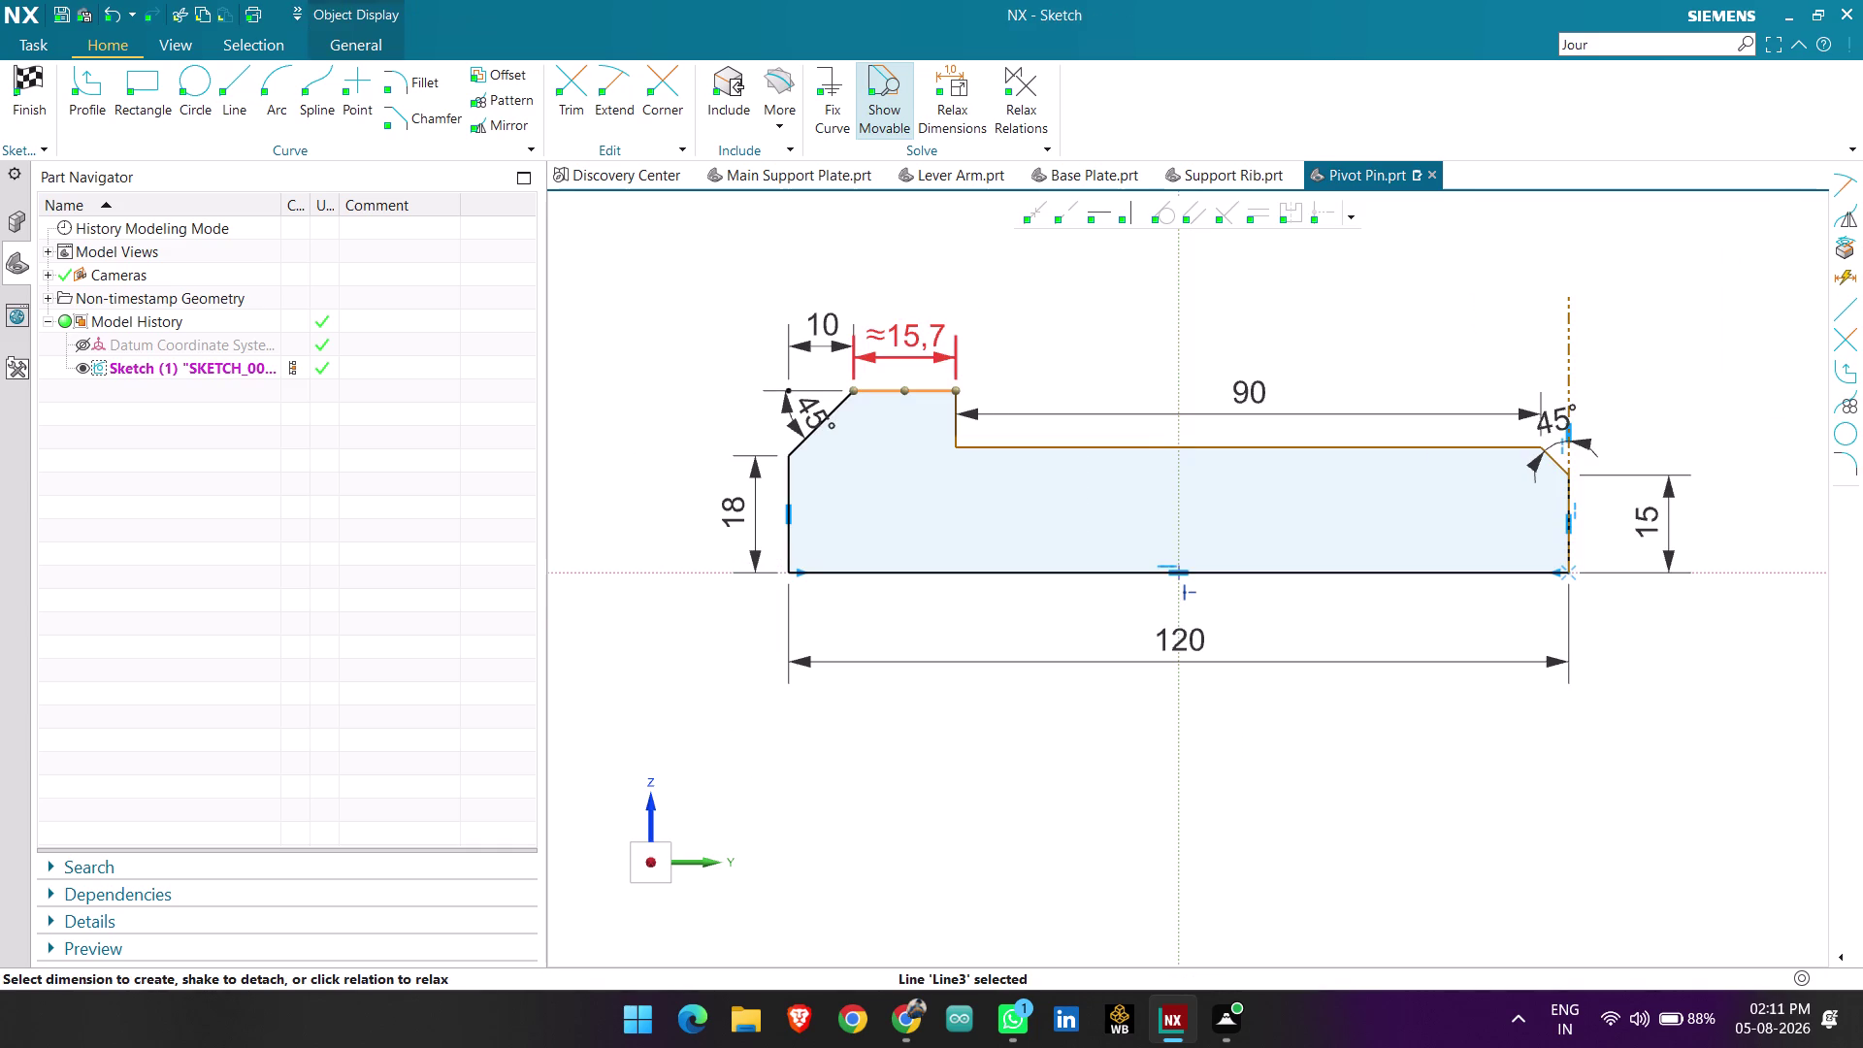
key(Escape)
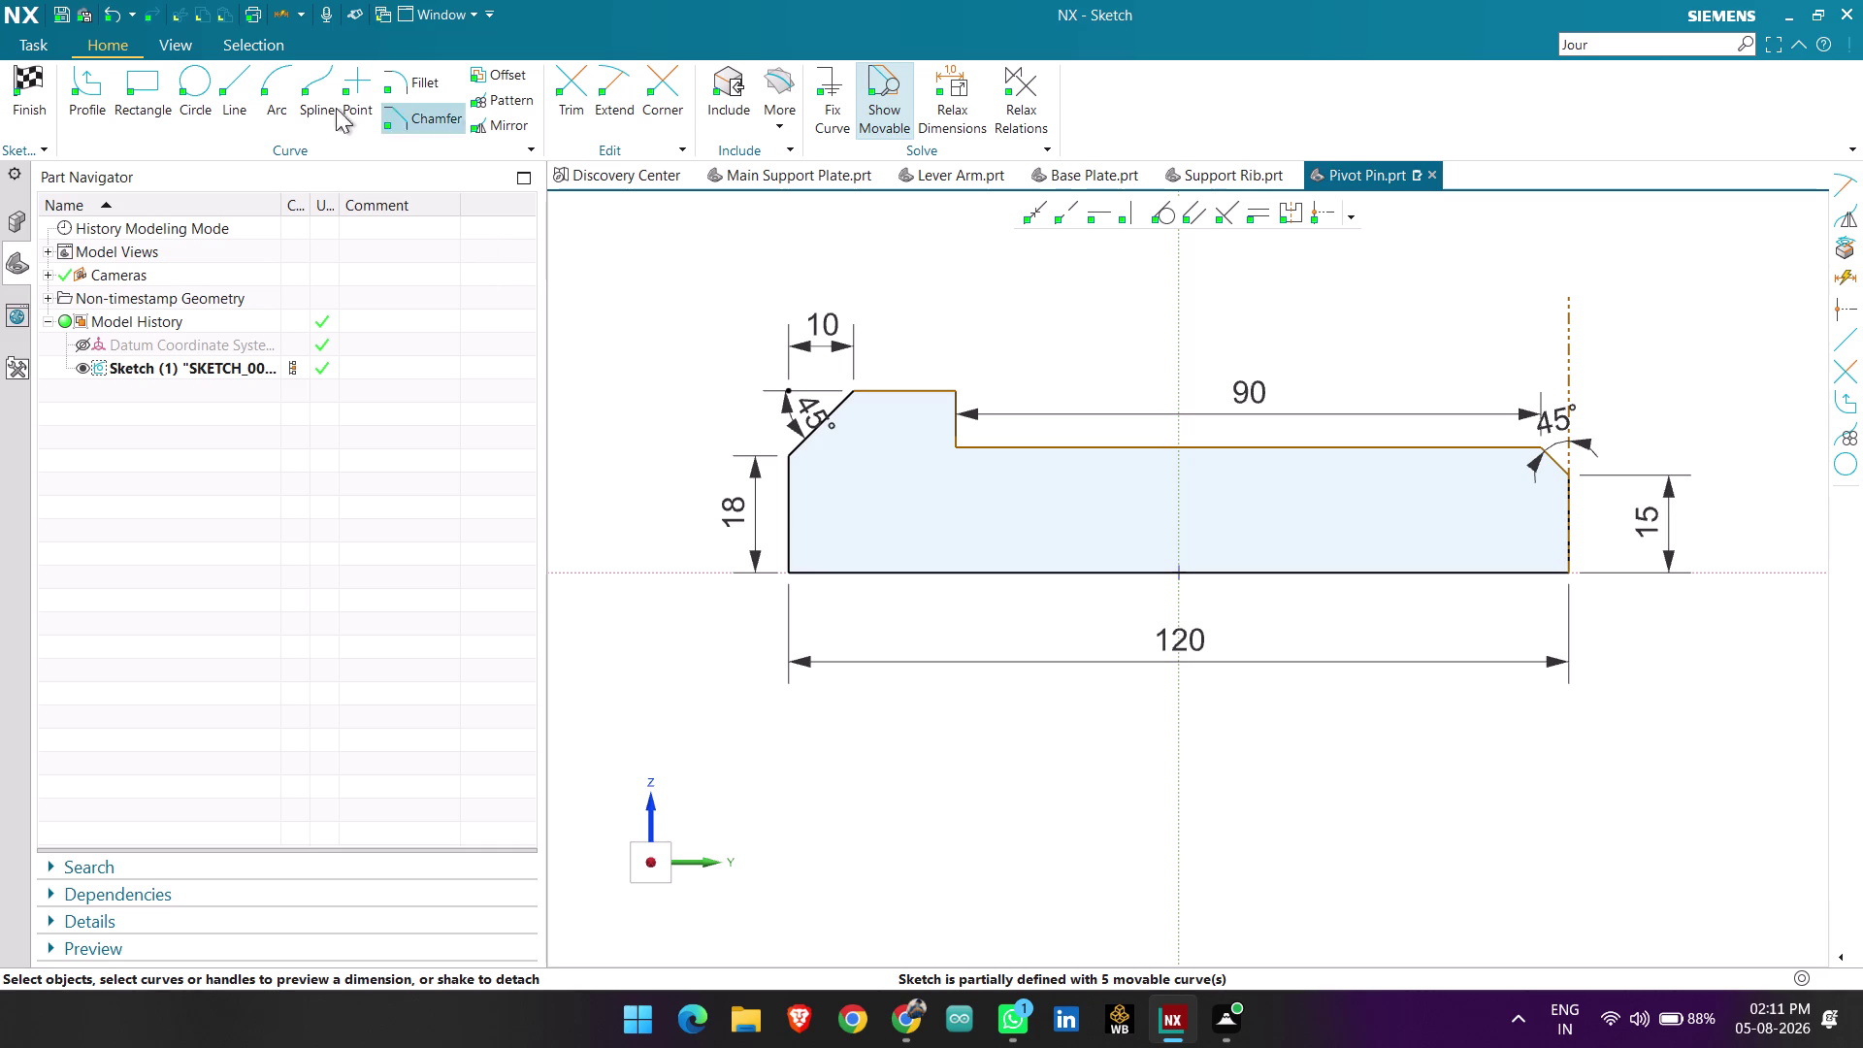
key(d)
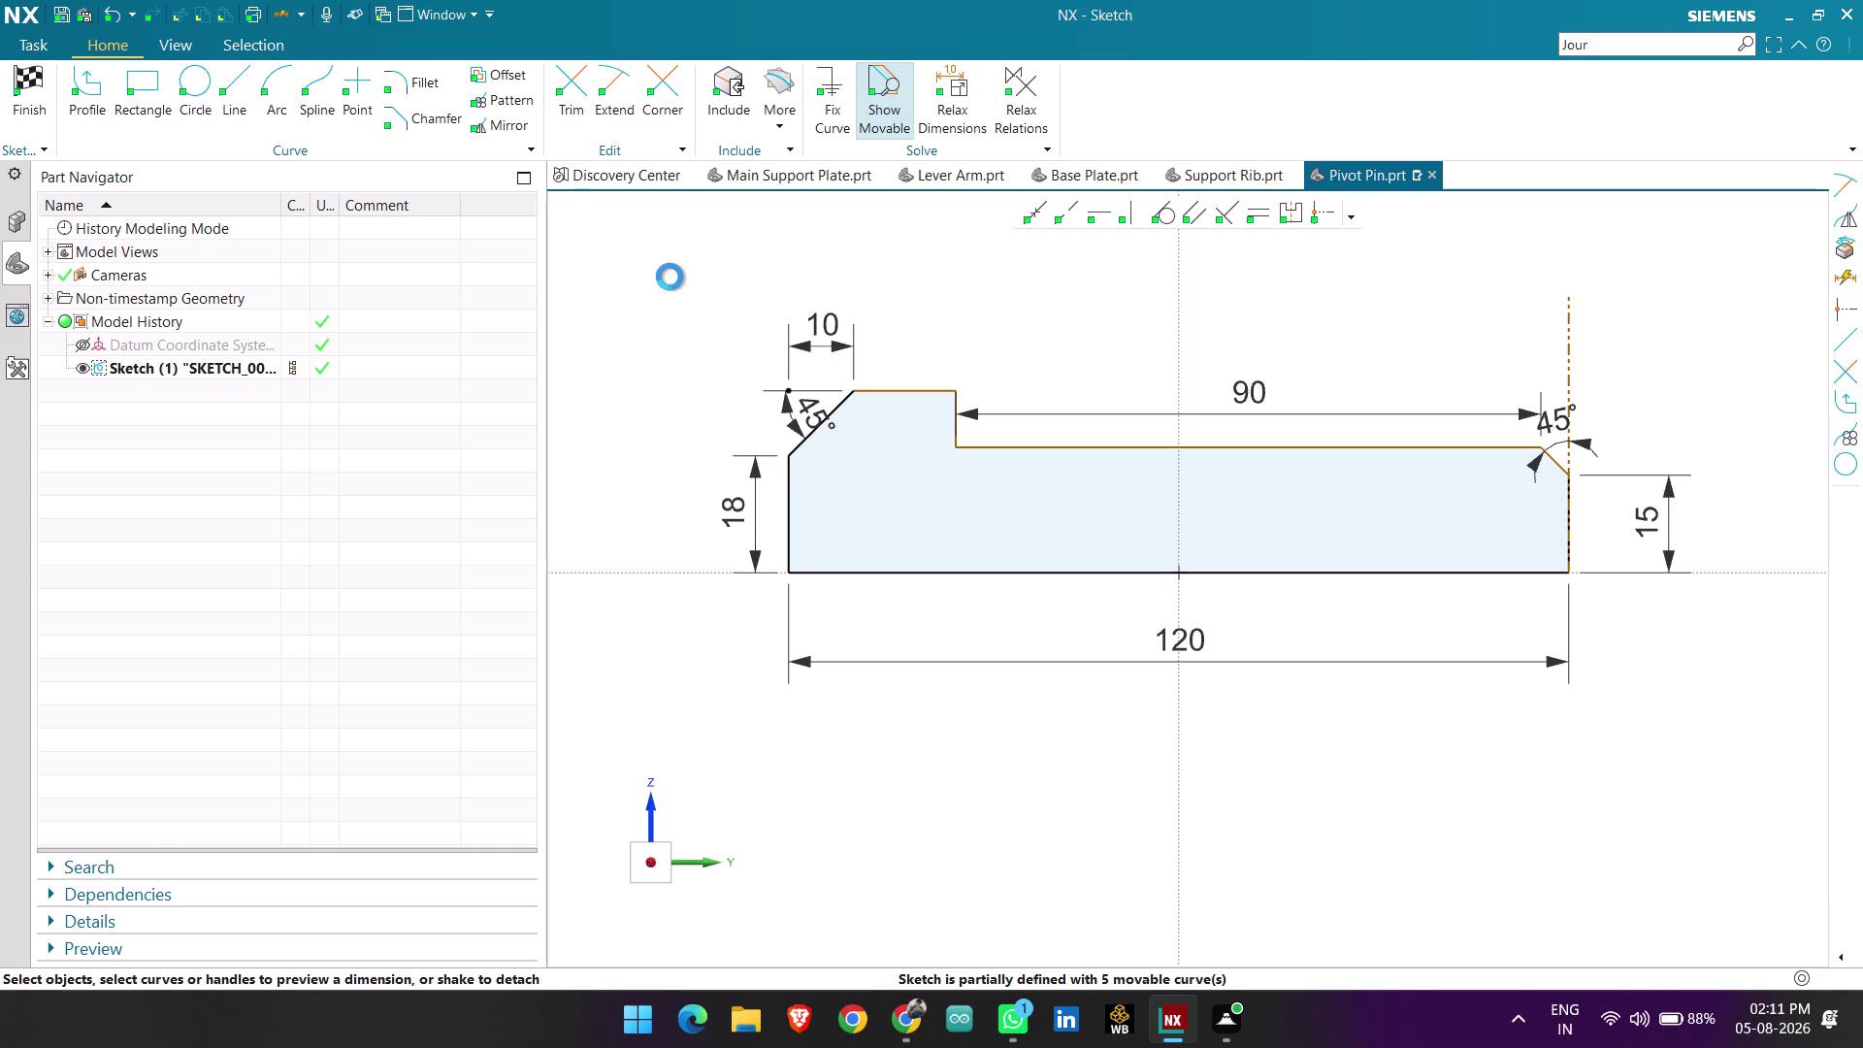
click(264, 622)
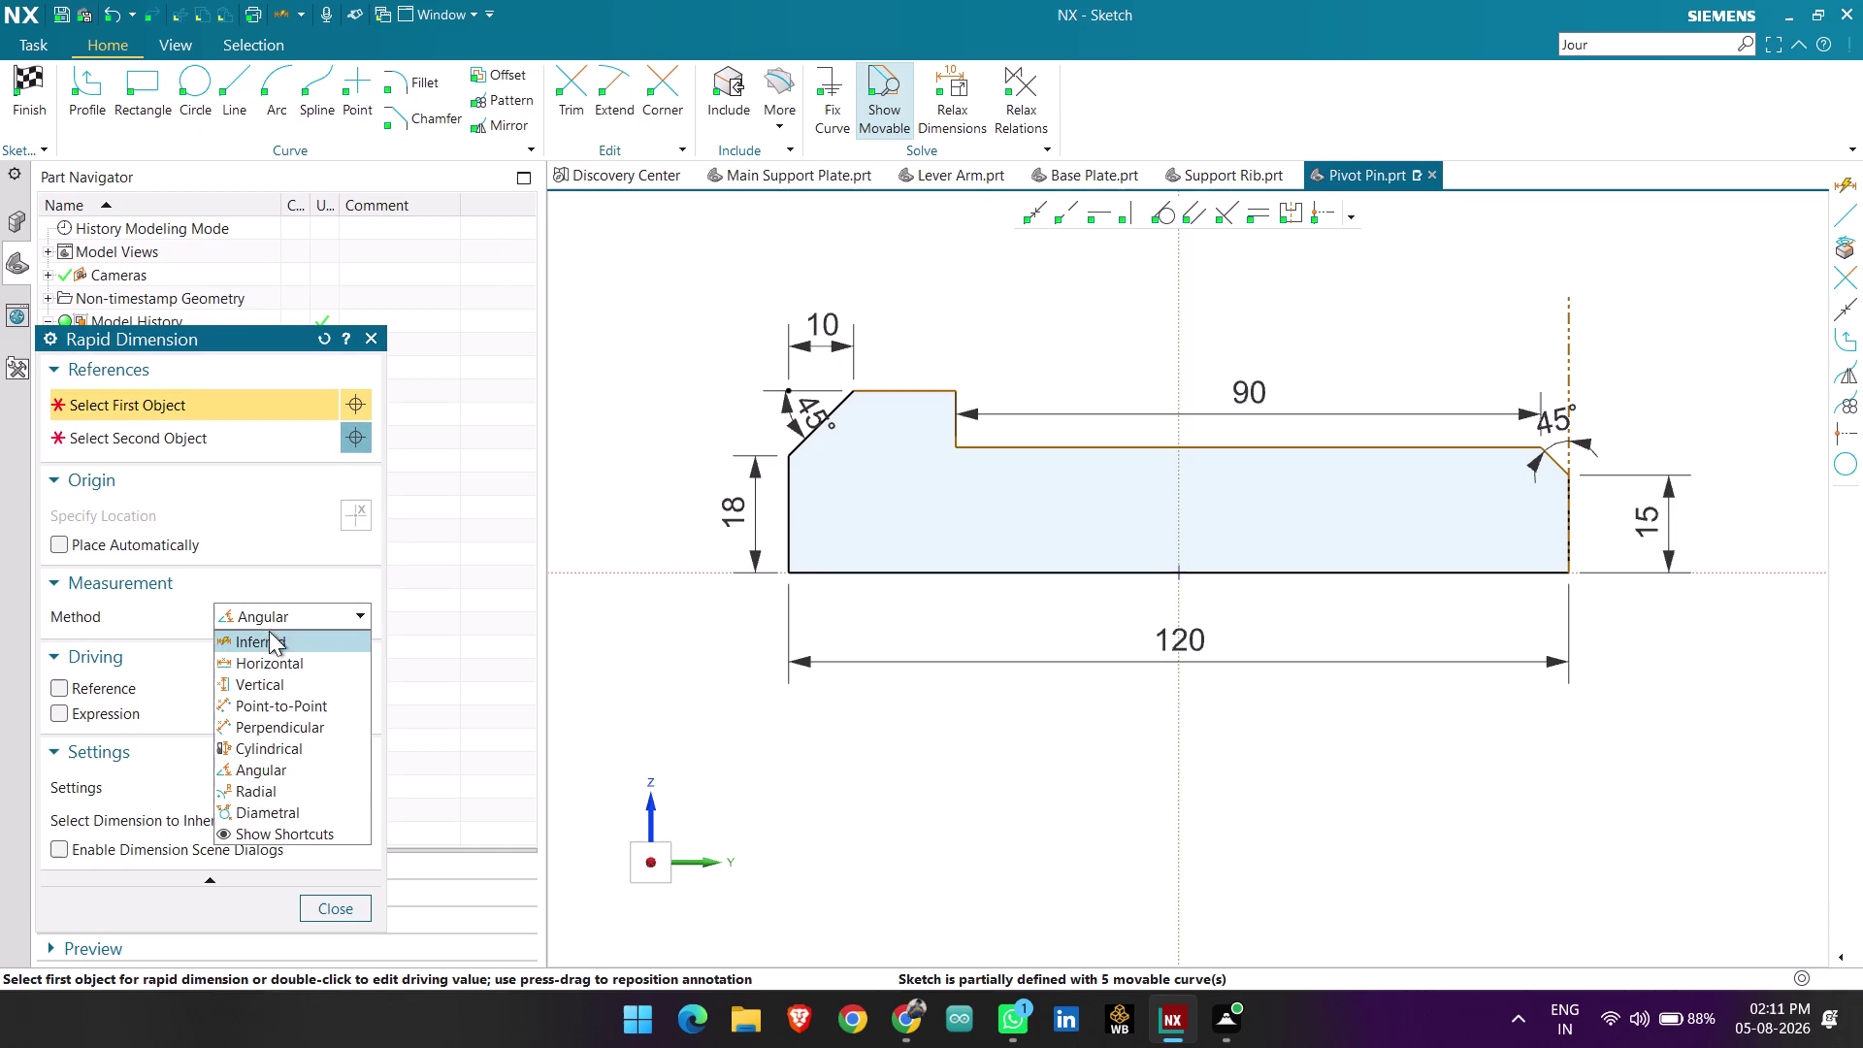
Cancel an unwanted angular dimension between the left chamfer and step edges.
click(268, 626)
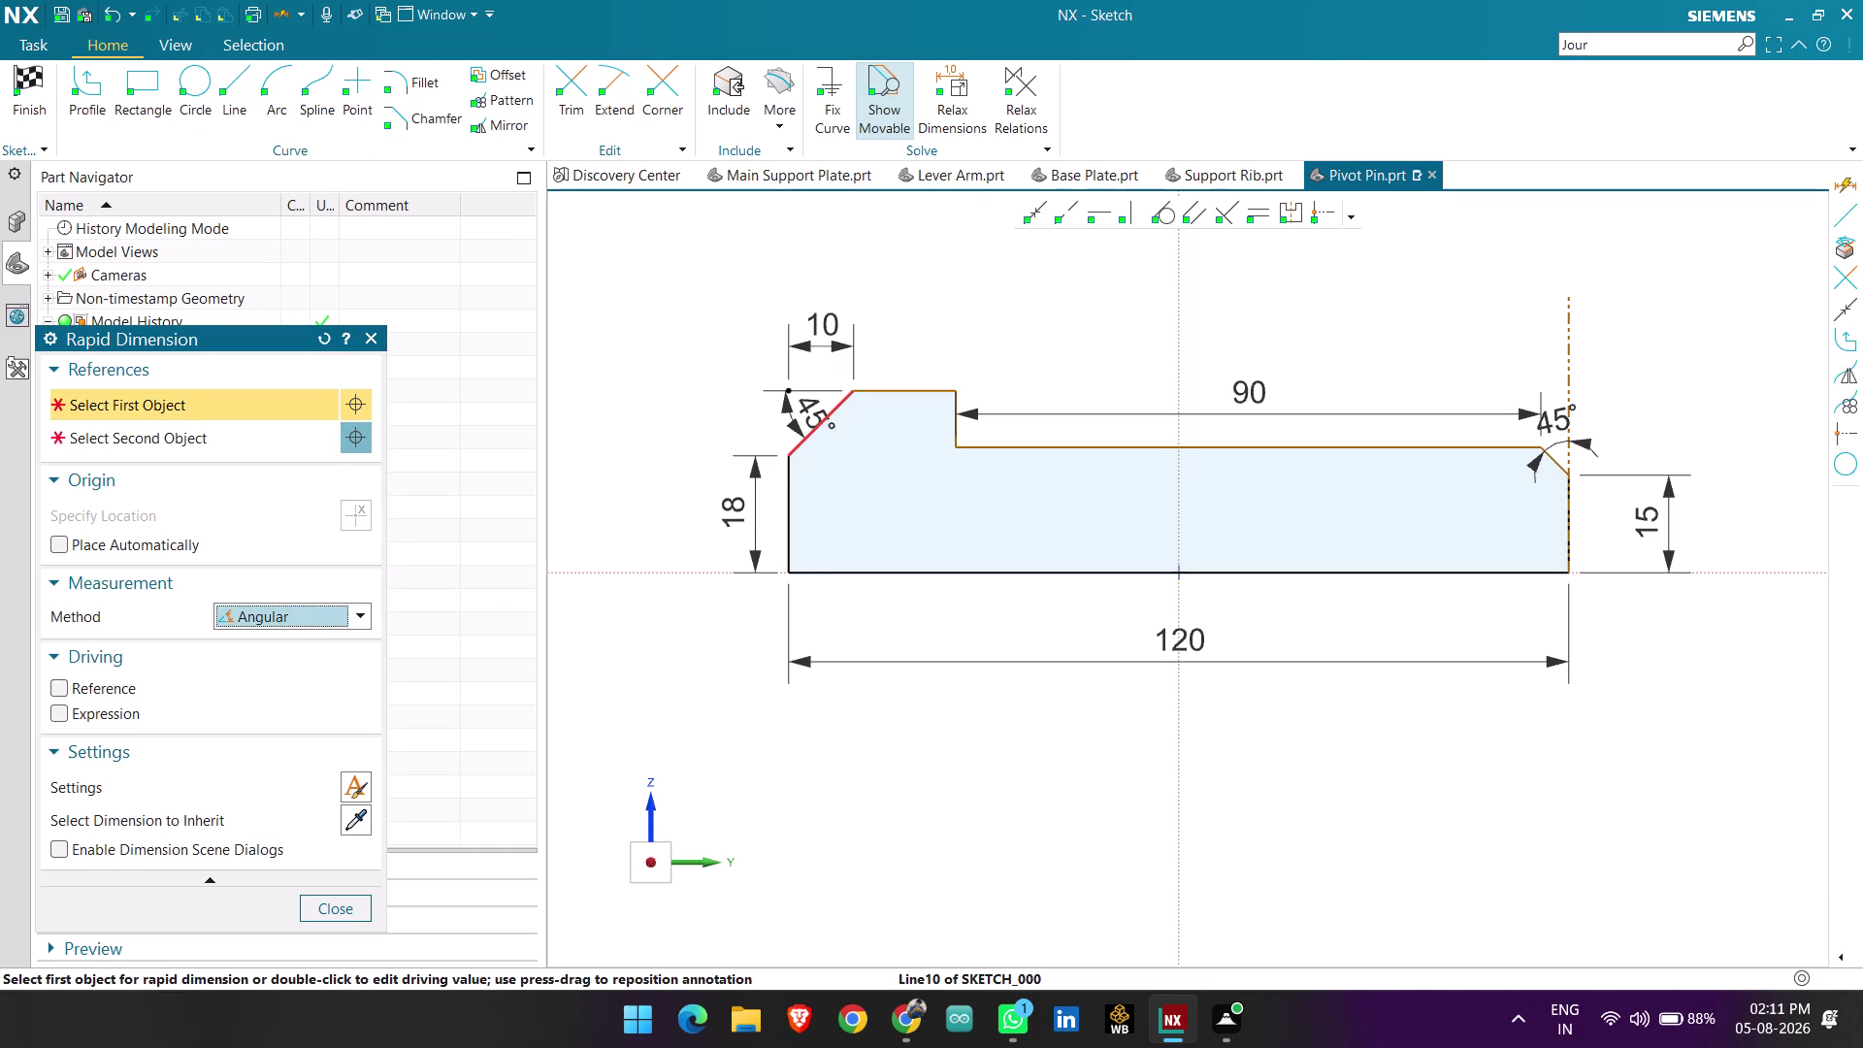
click(790, 456)
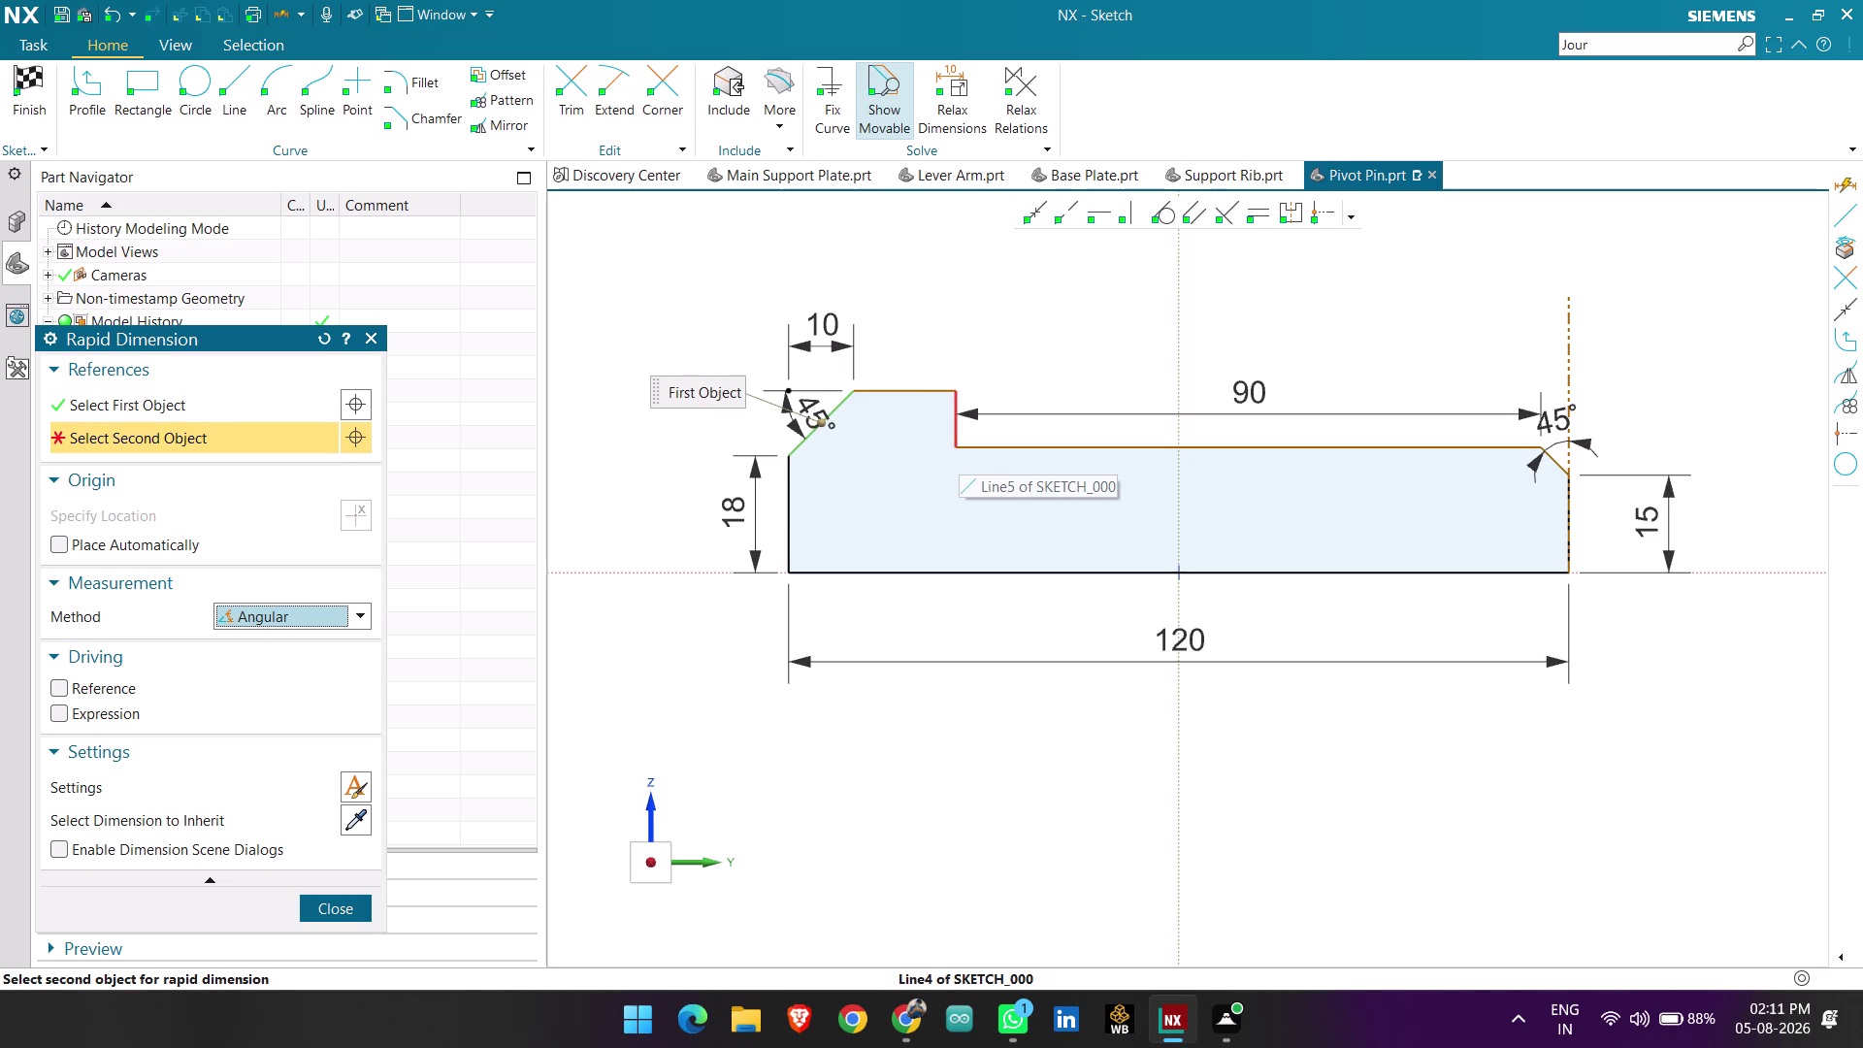
click(951, 441)
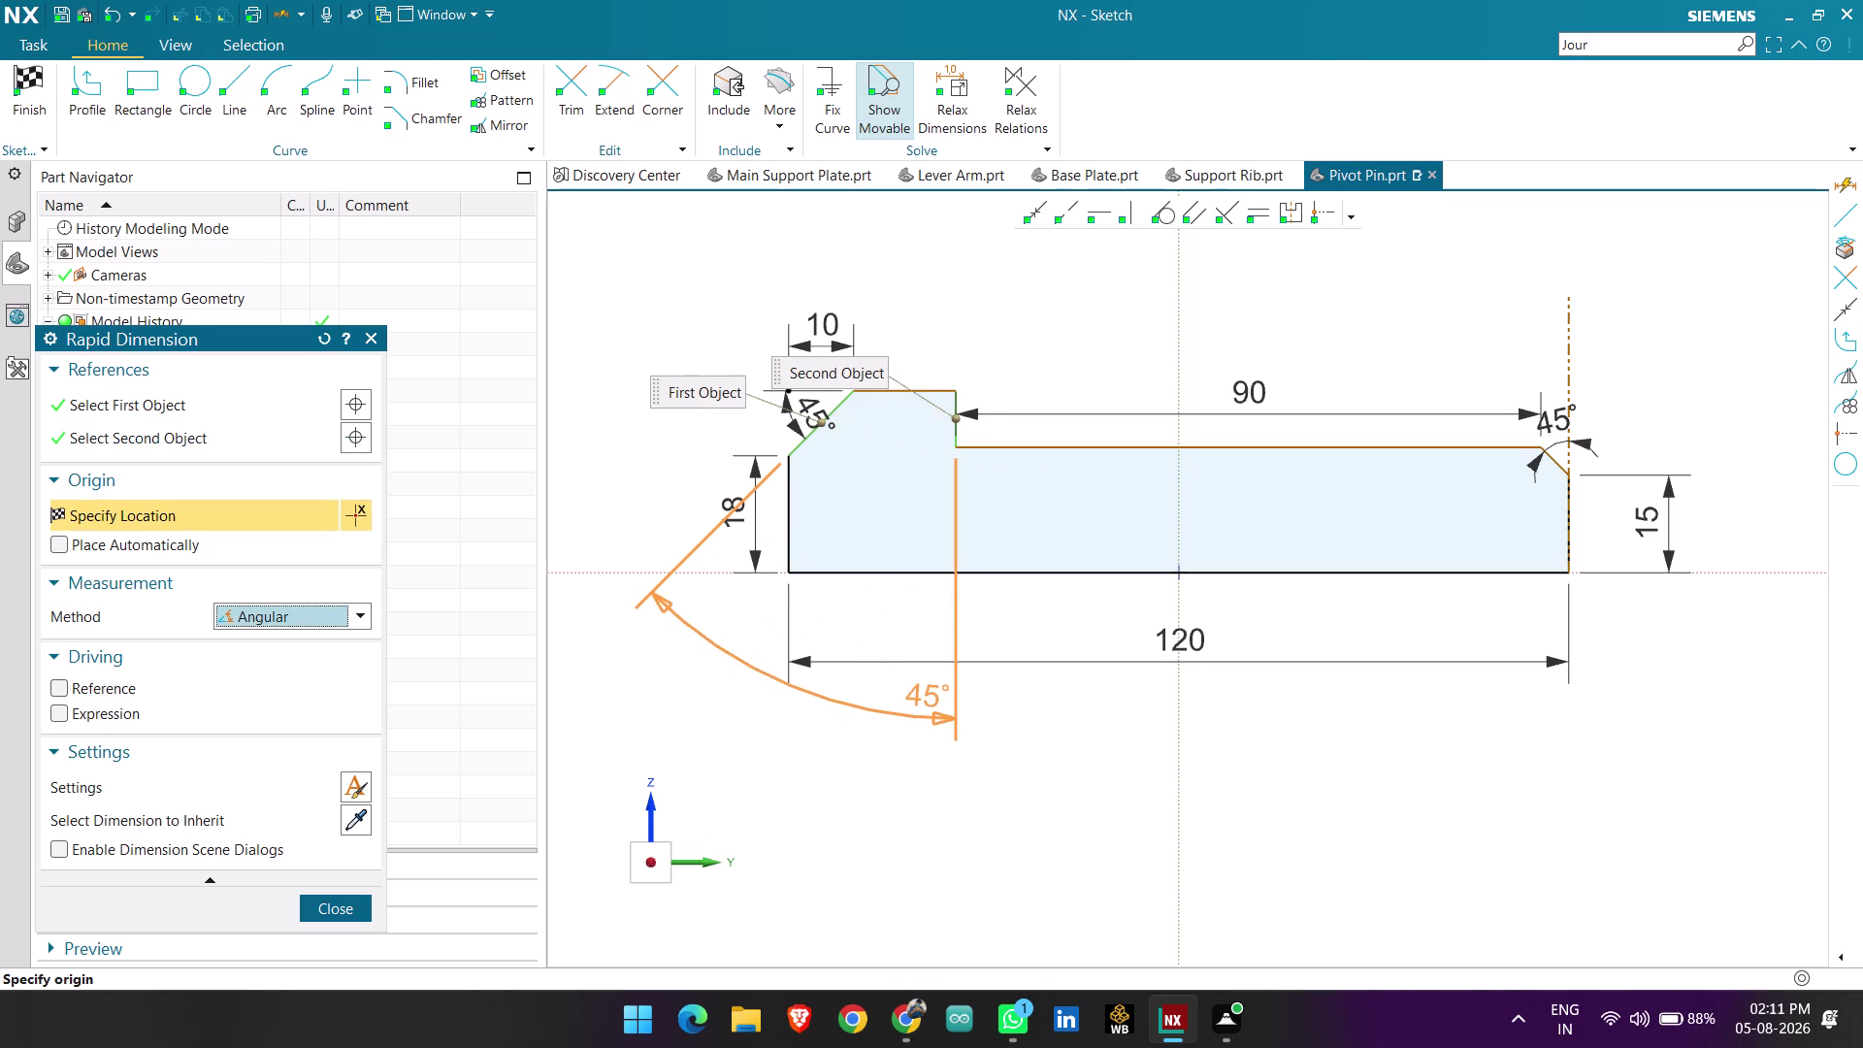
key(Escape)
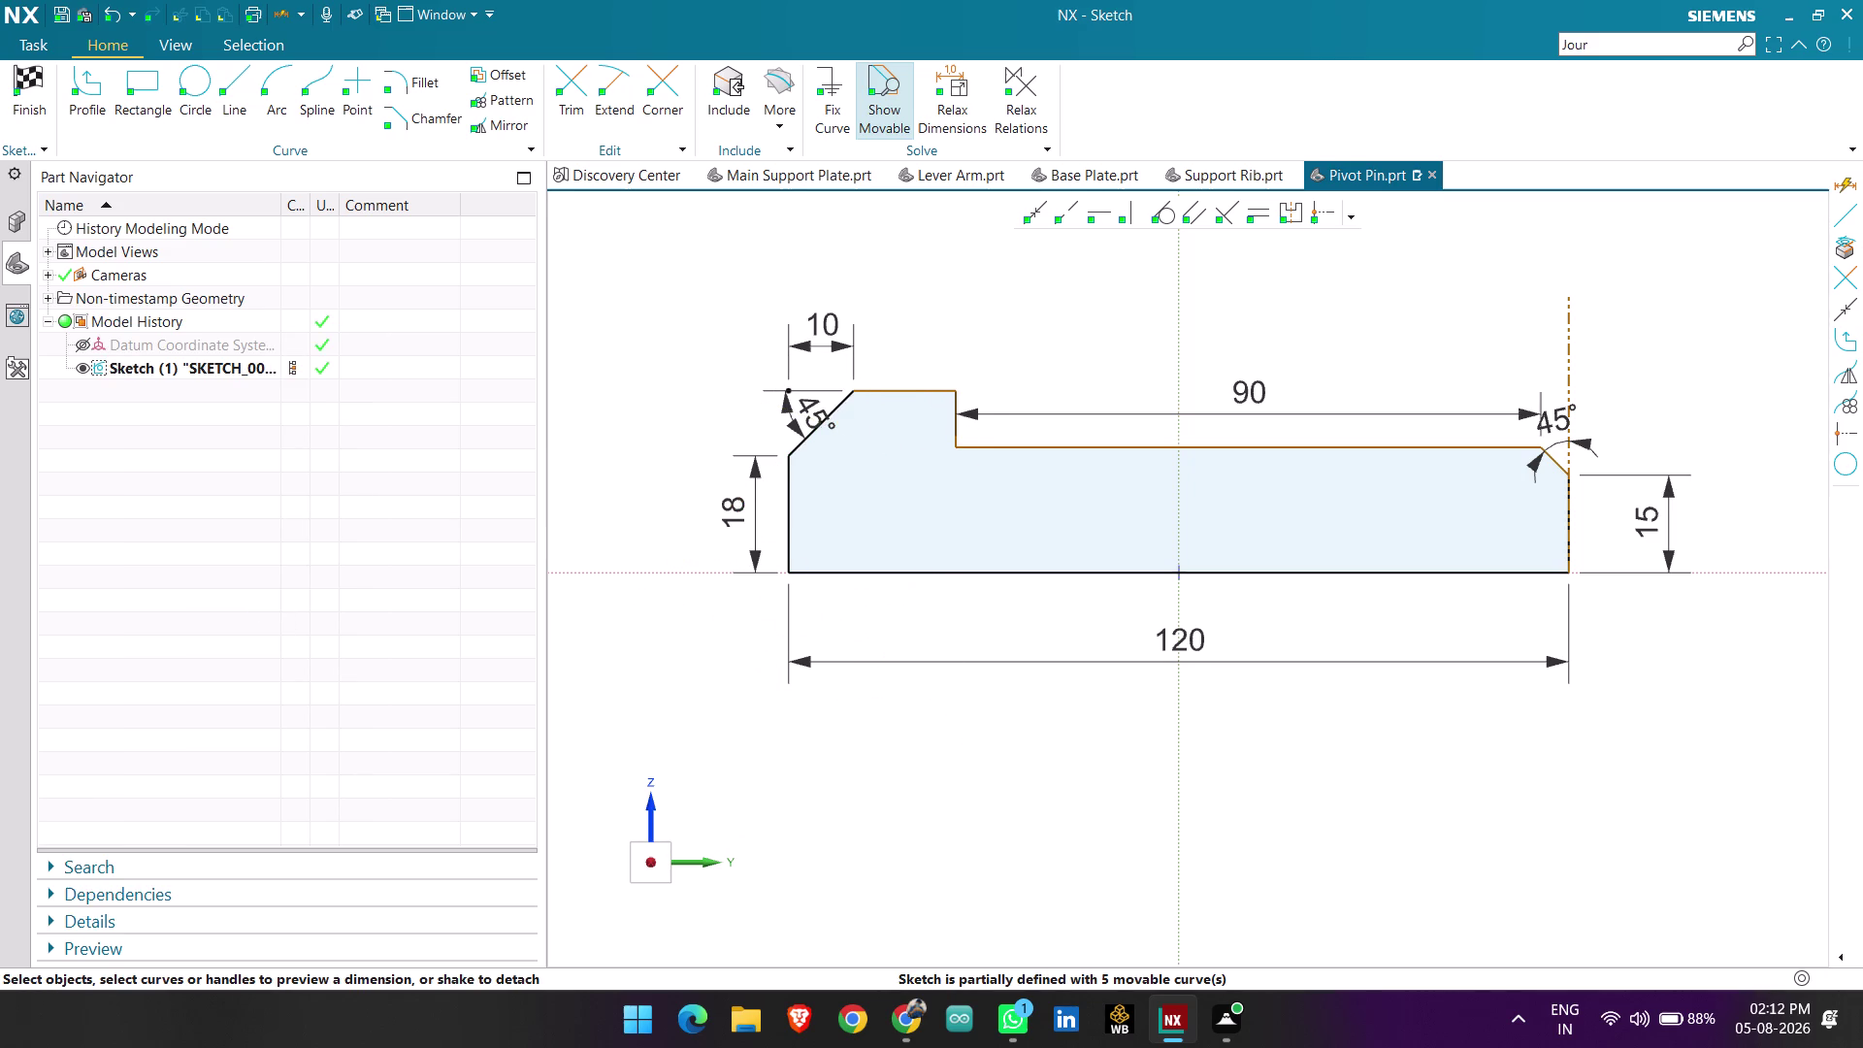
Add an Inferred distance from the left end to the step corner (≈25.7).
key(d)
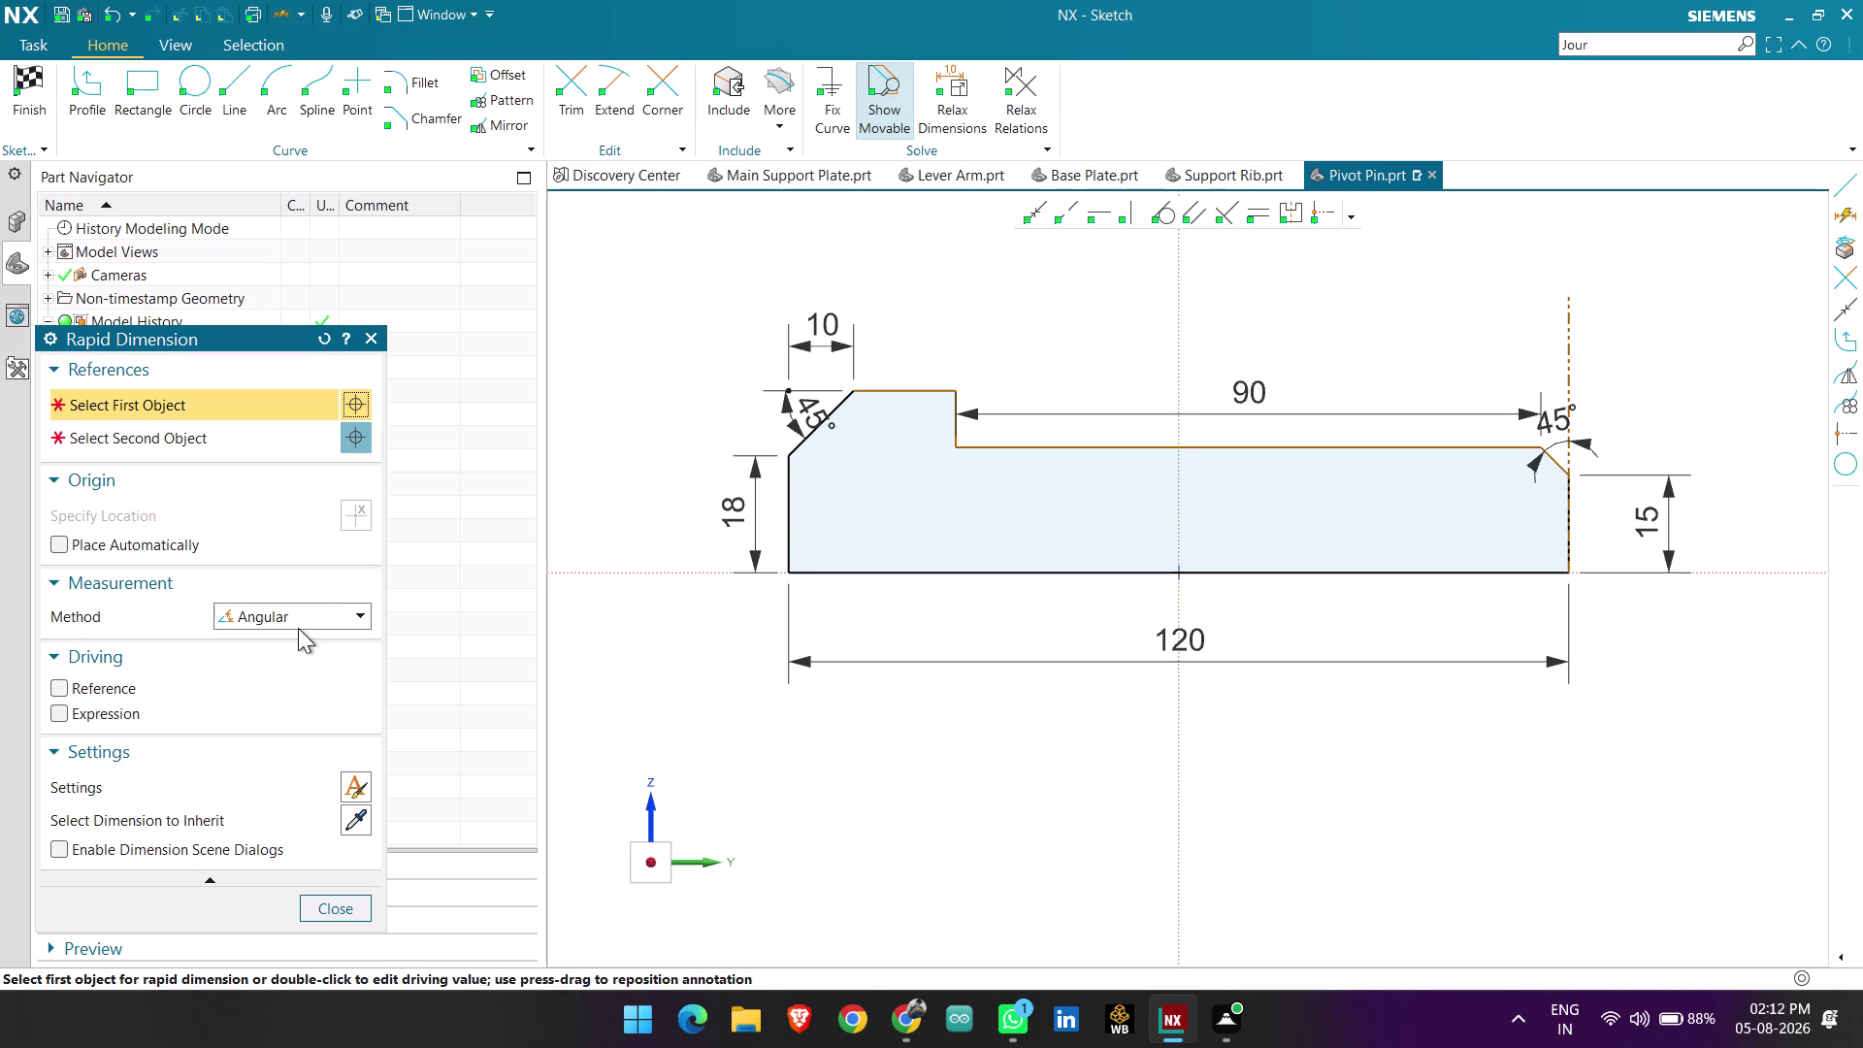
click(296, 615)
click(298, 639)
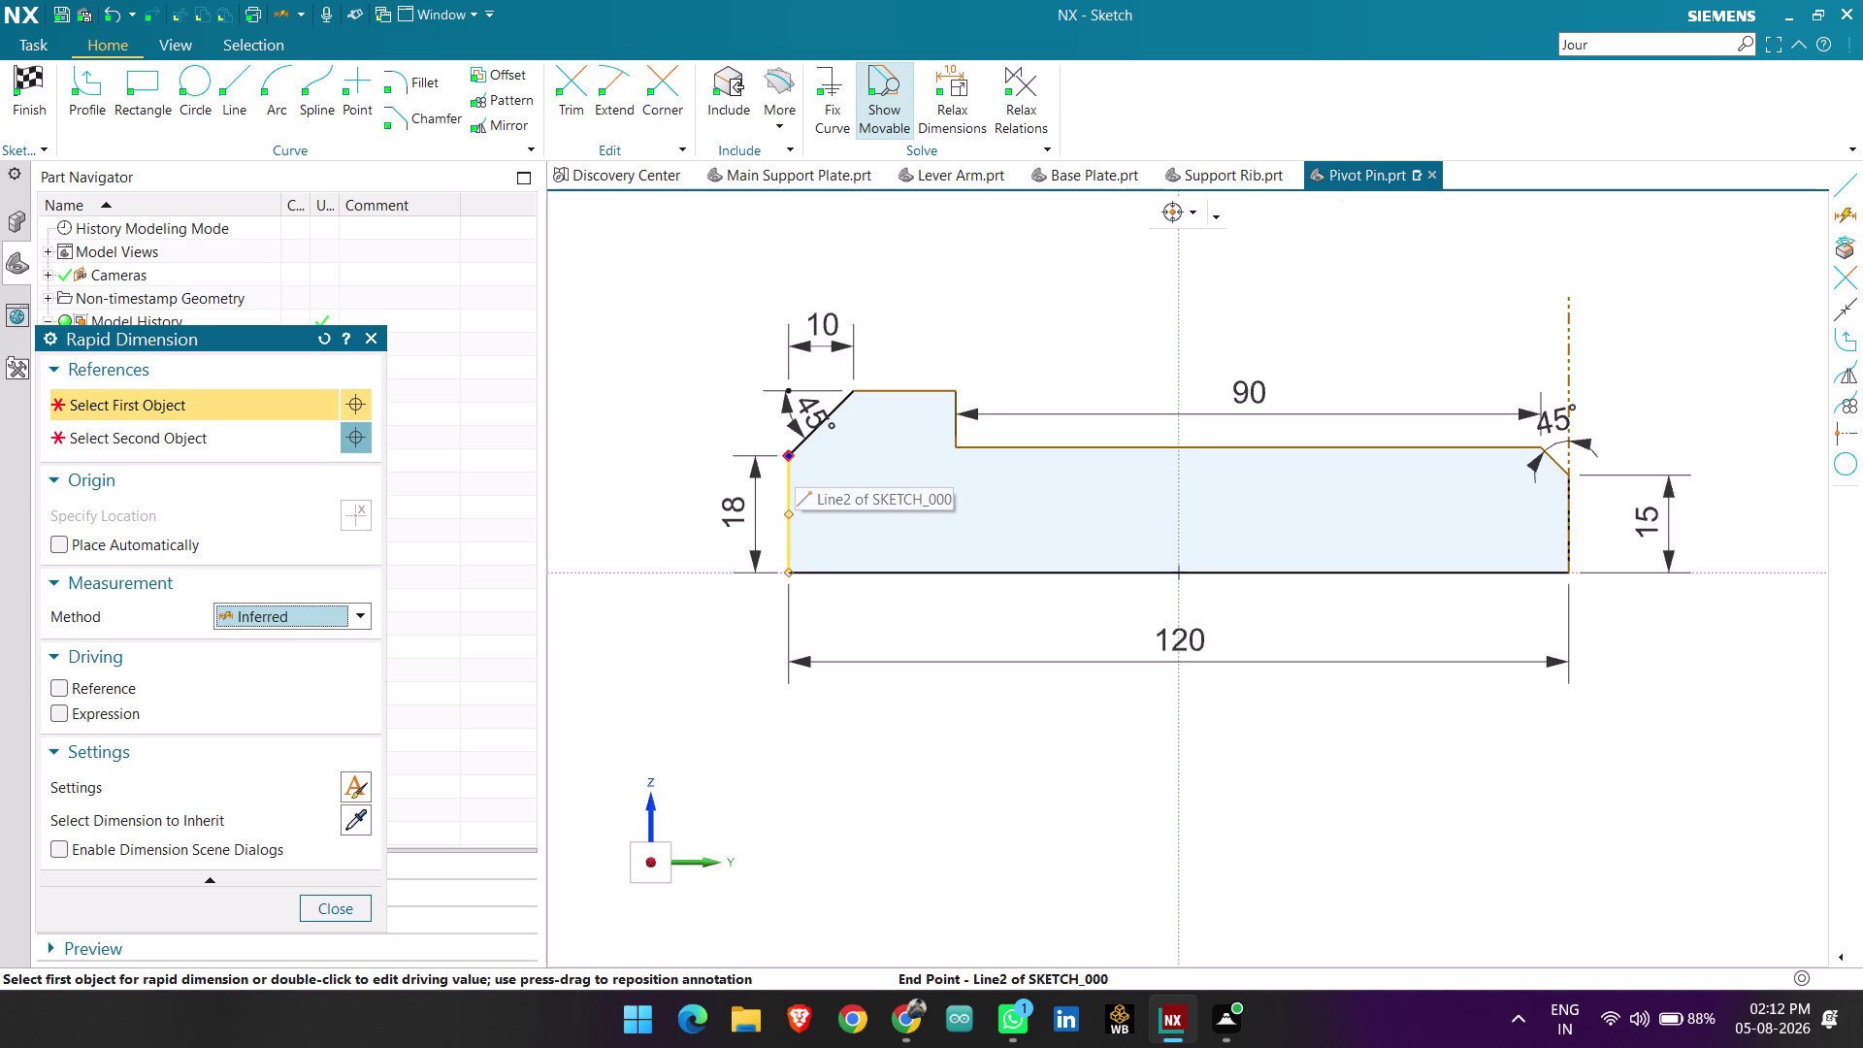
click(790, 456)
click(957, 444)
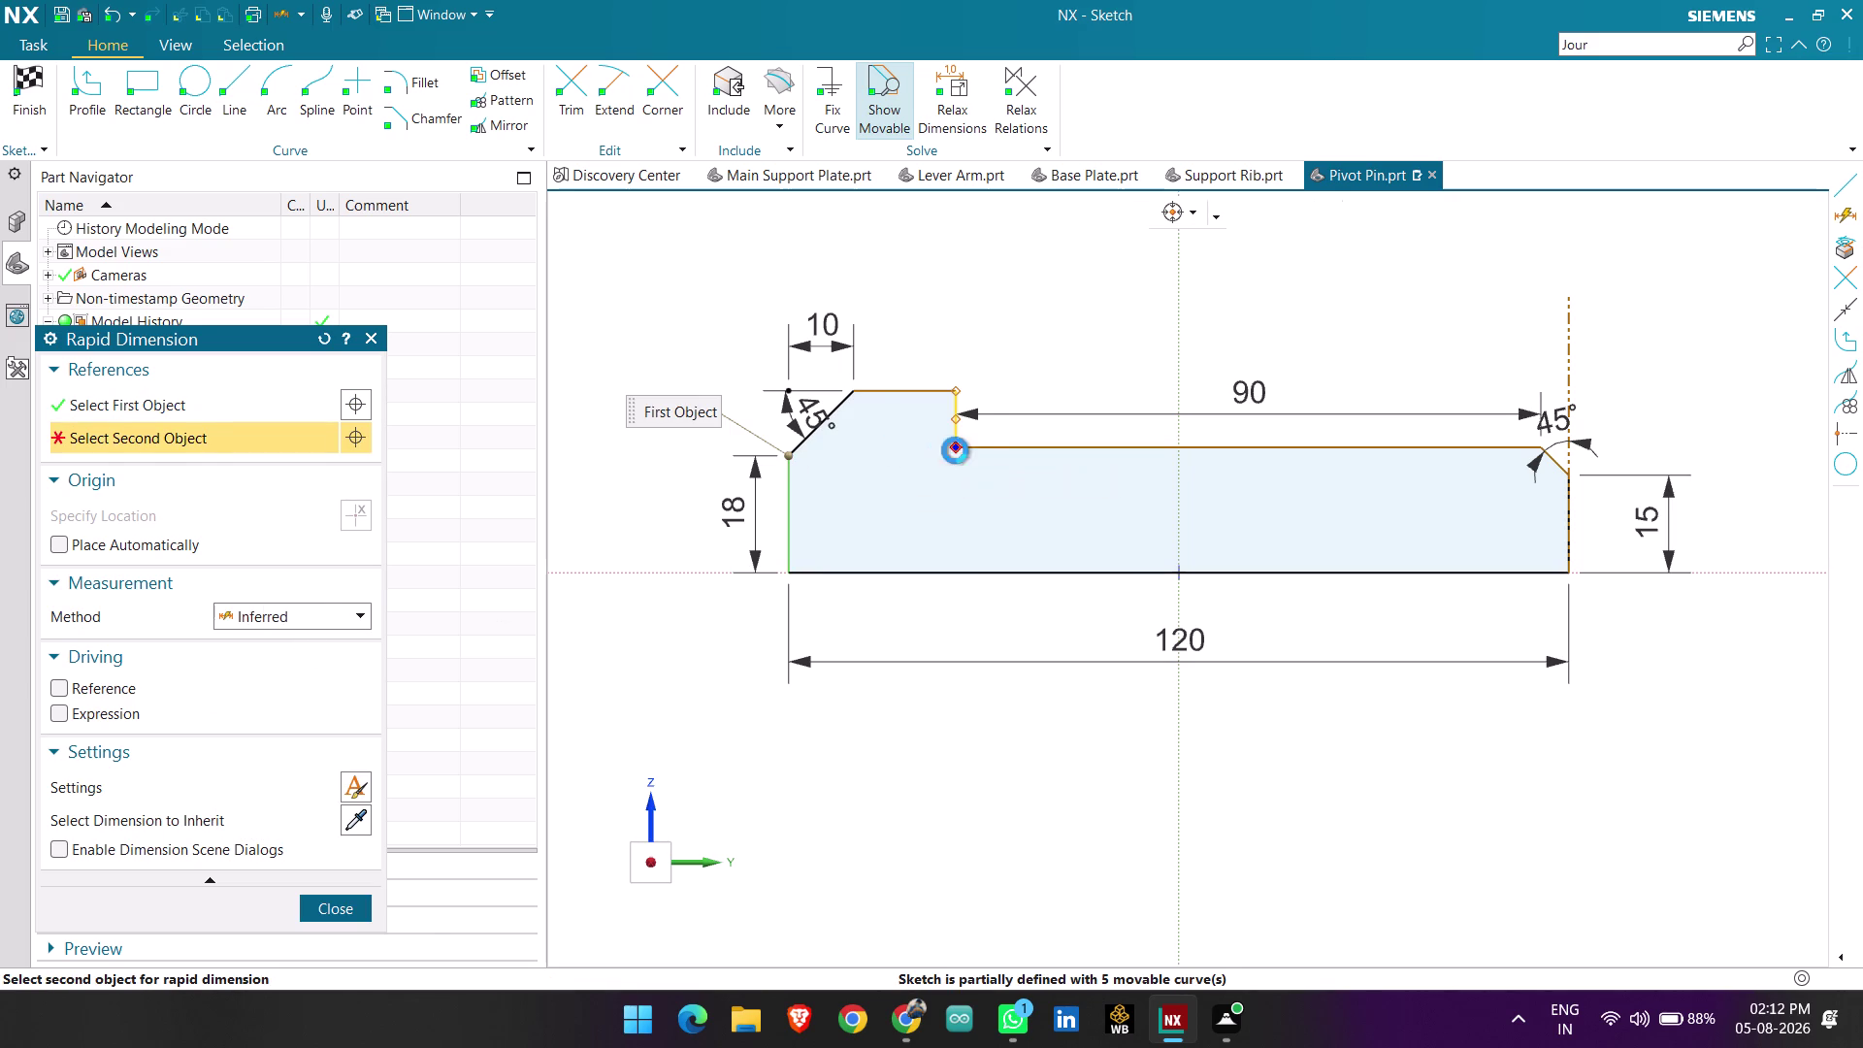
click(897, 754)
key(Escape)
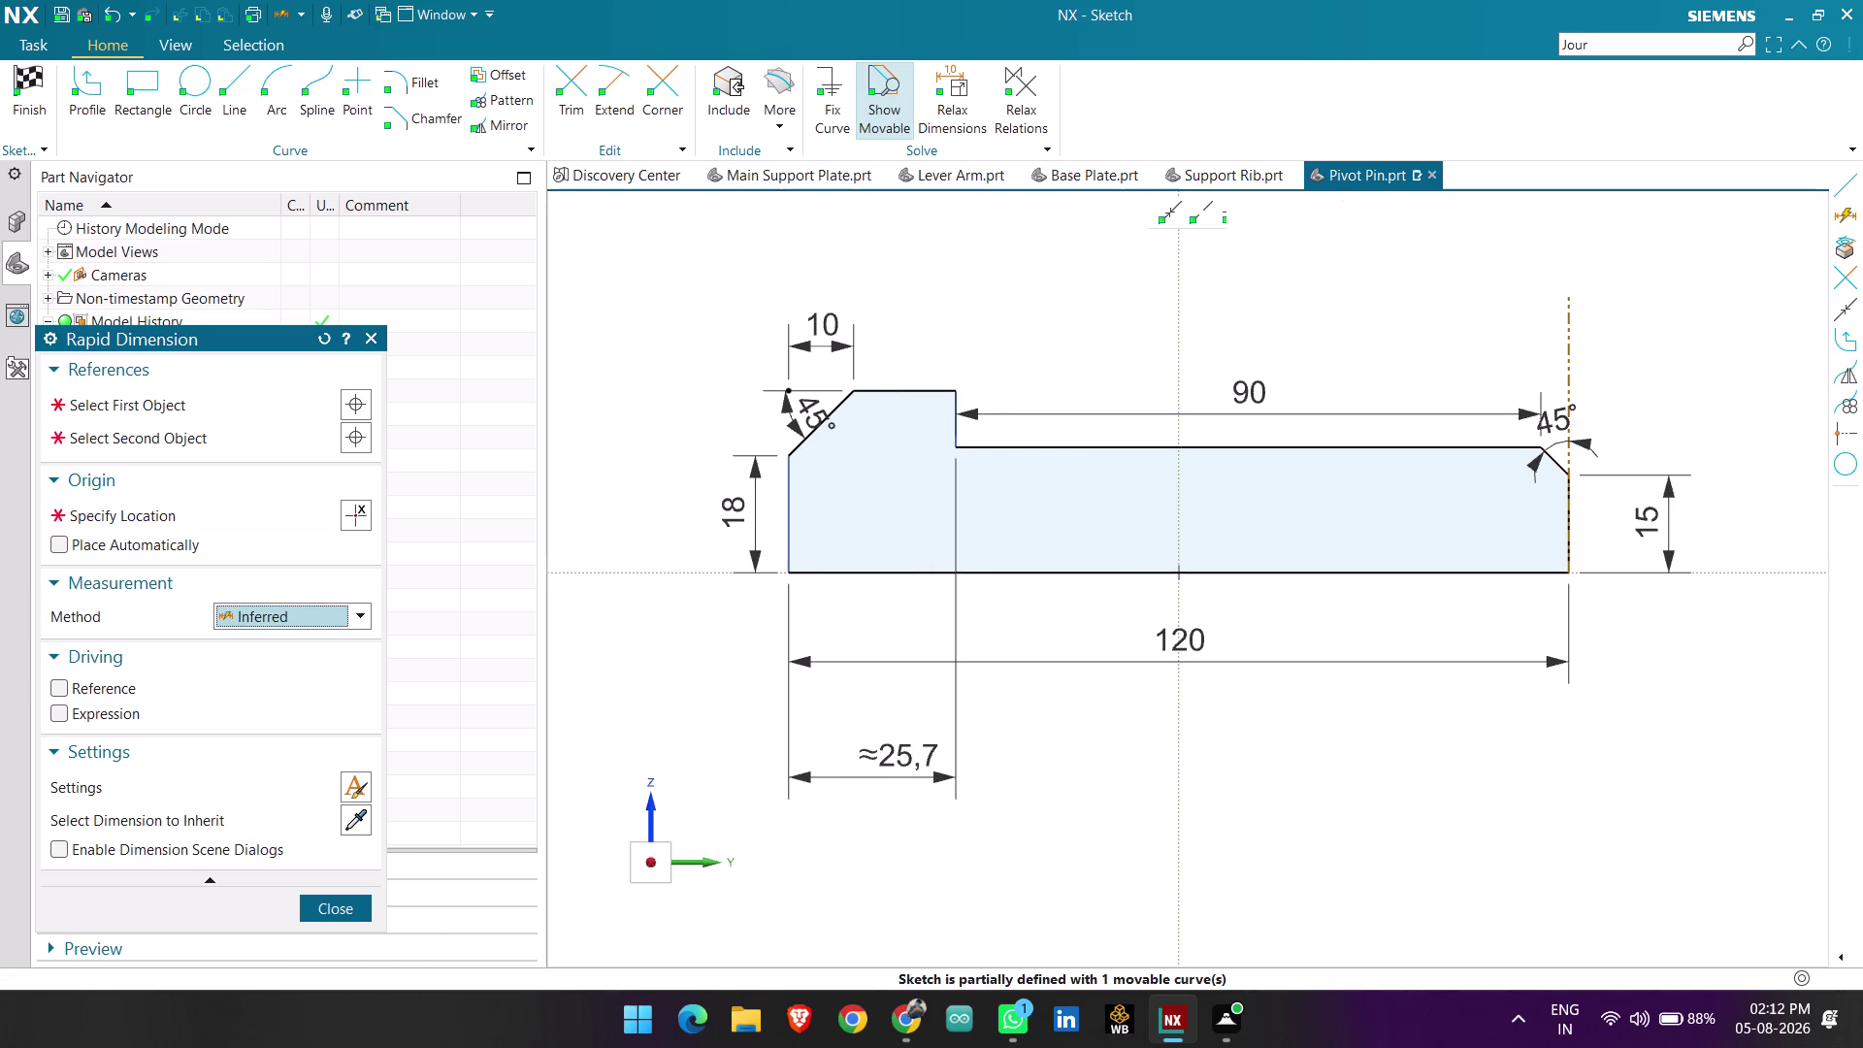
Enter the expression 120-72 for the ≈25.7 collar length dimension.
double_click(894, 758)
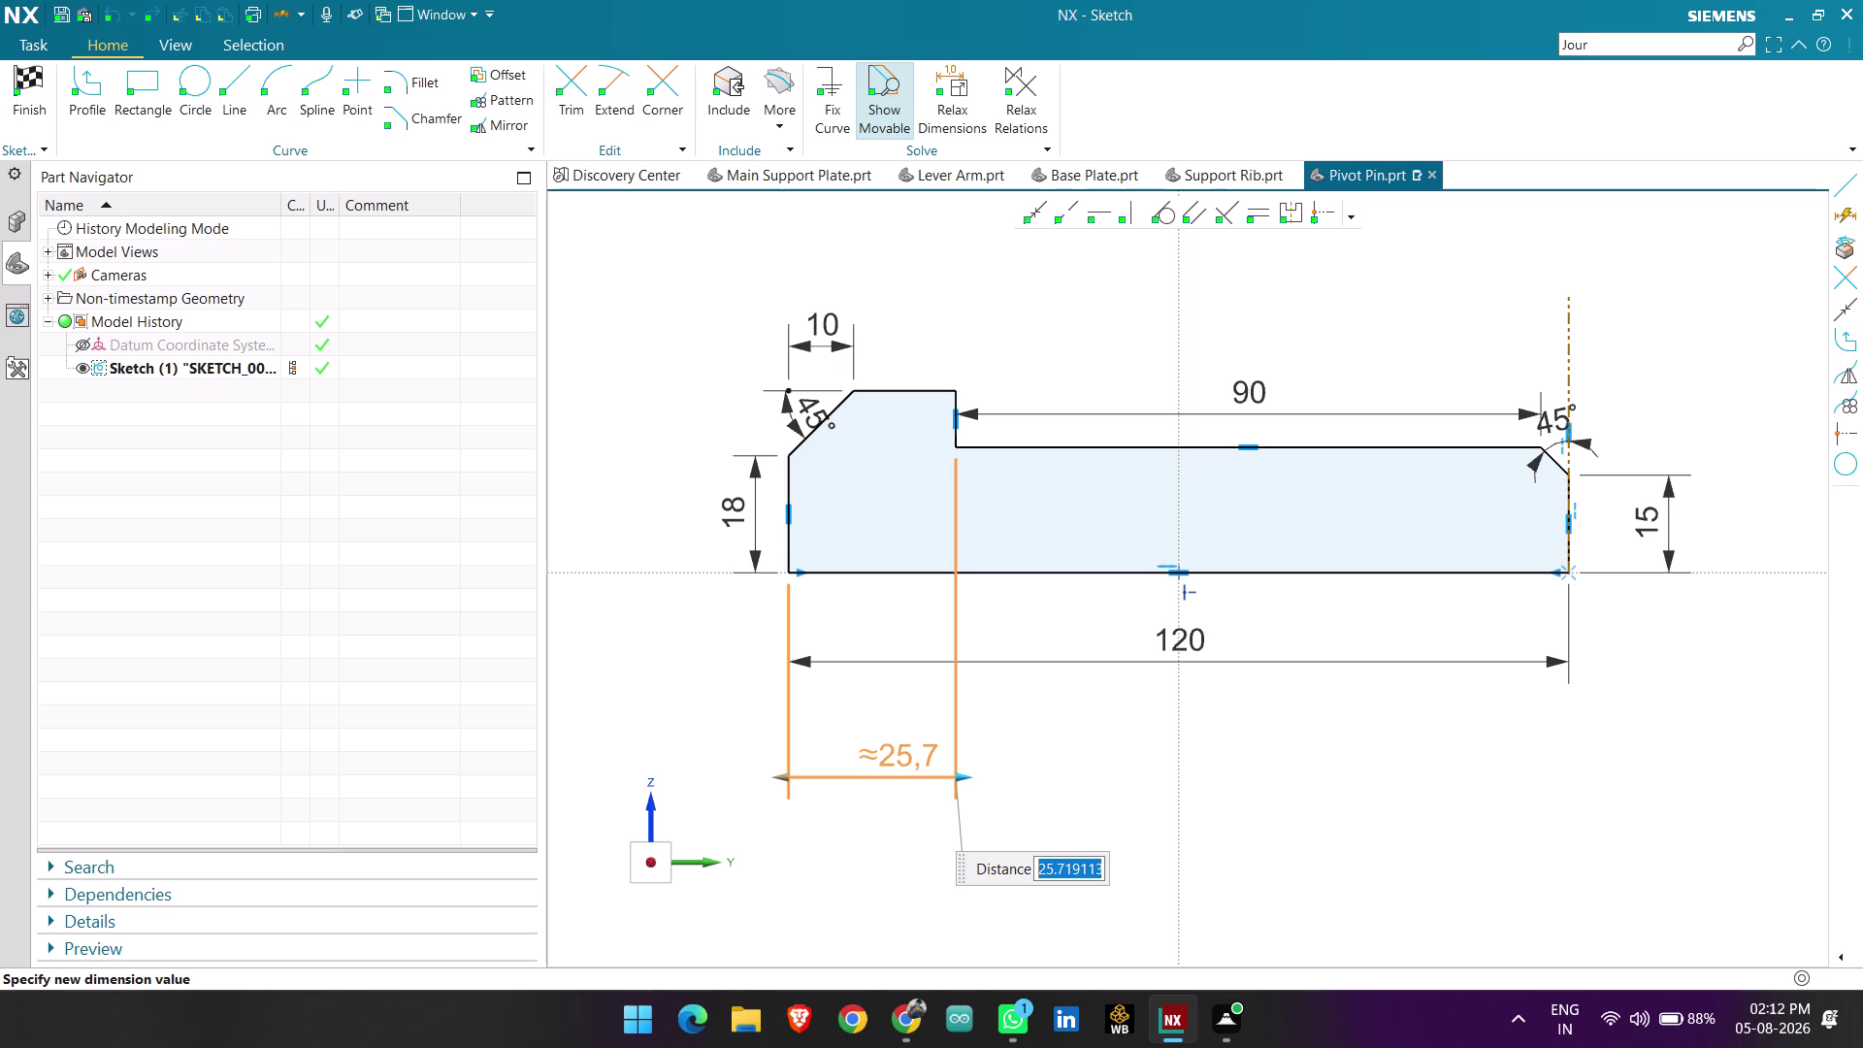
text(120)
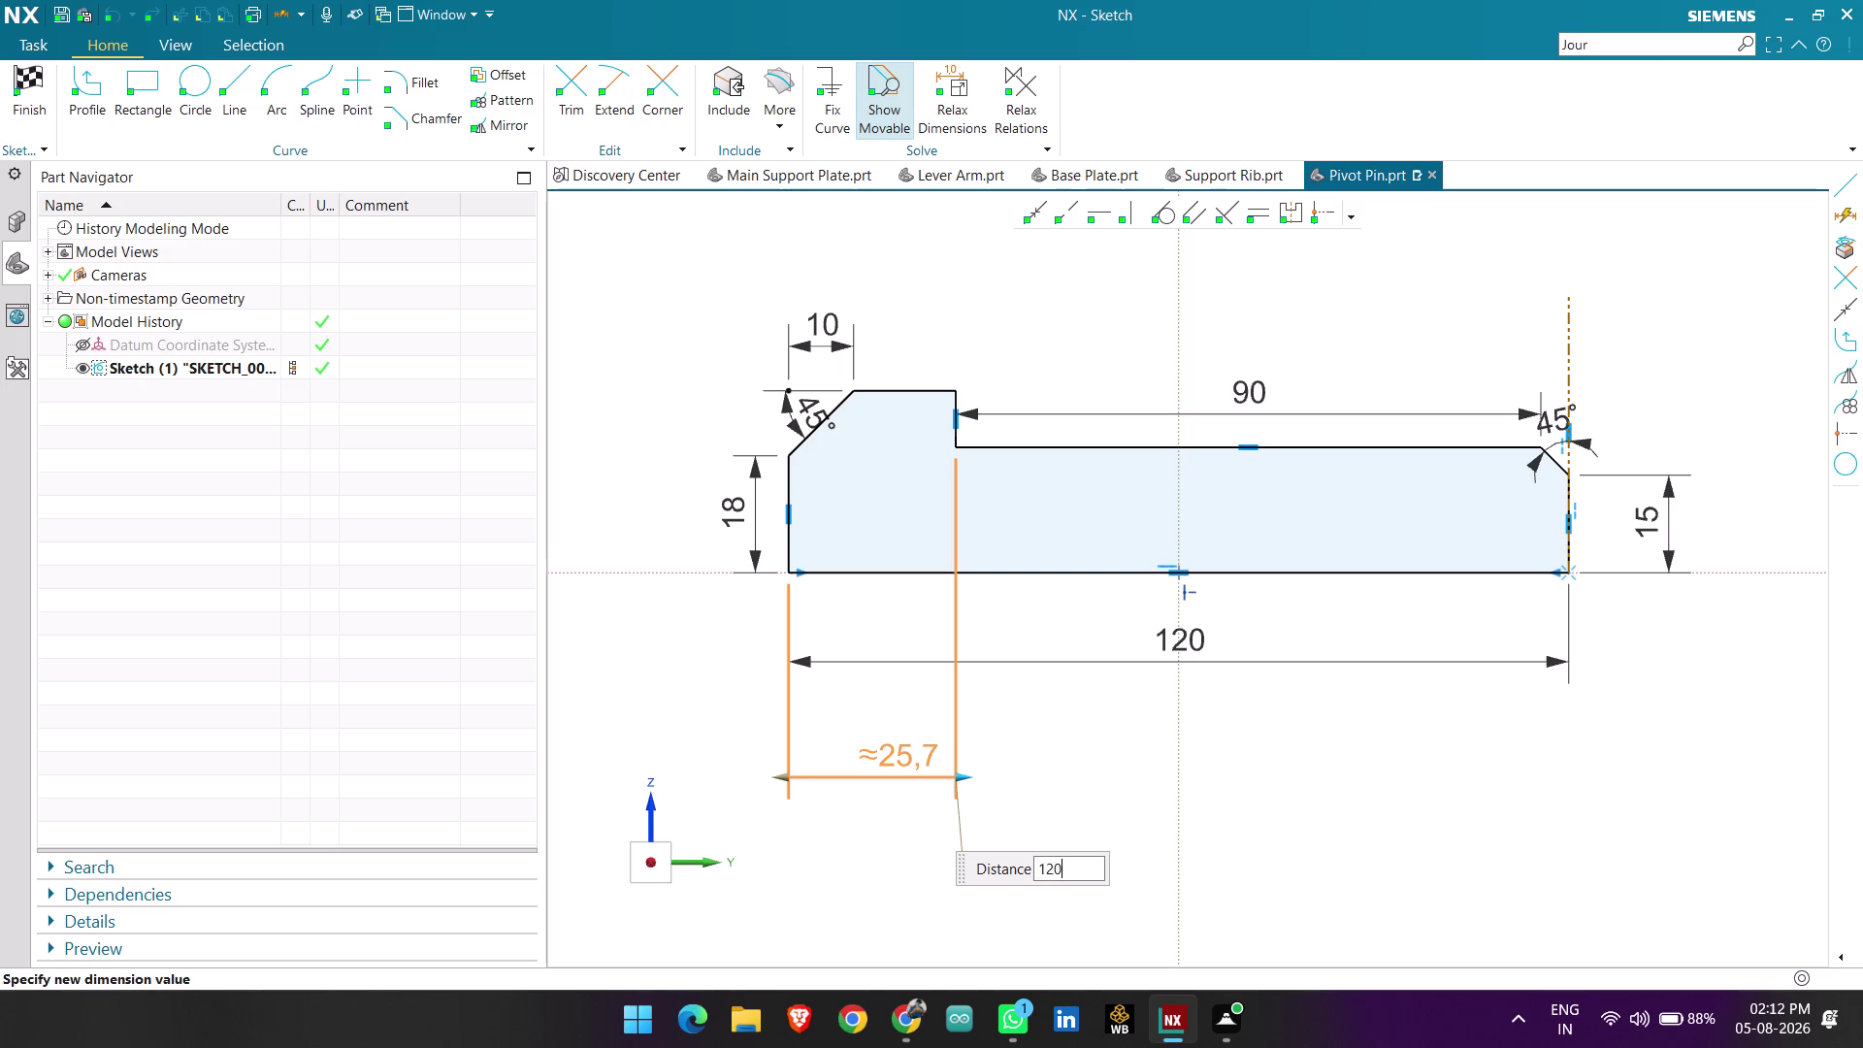
text(-)
text(72)
key(Return)
click(695, 564)
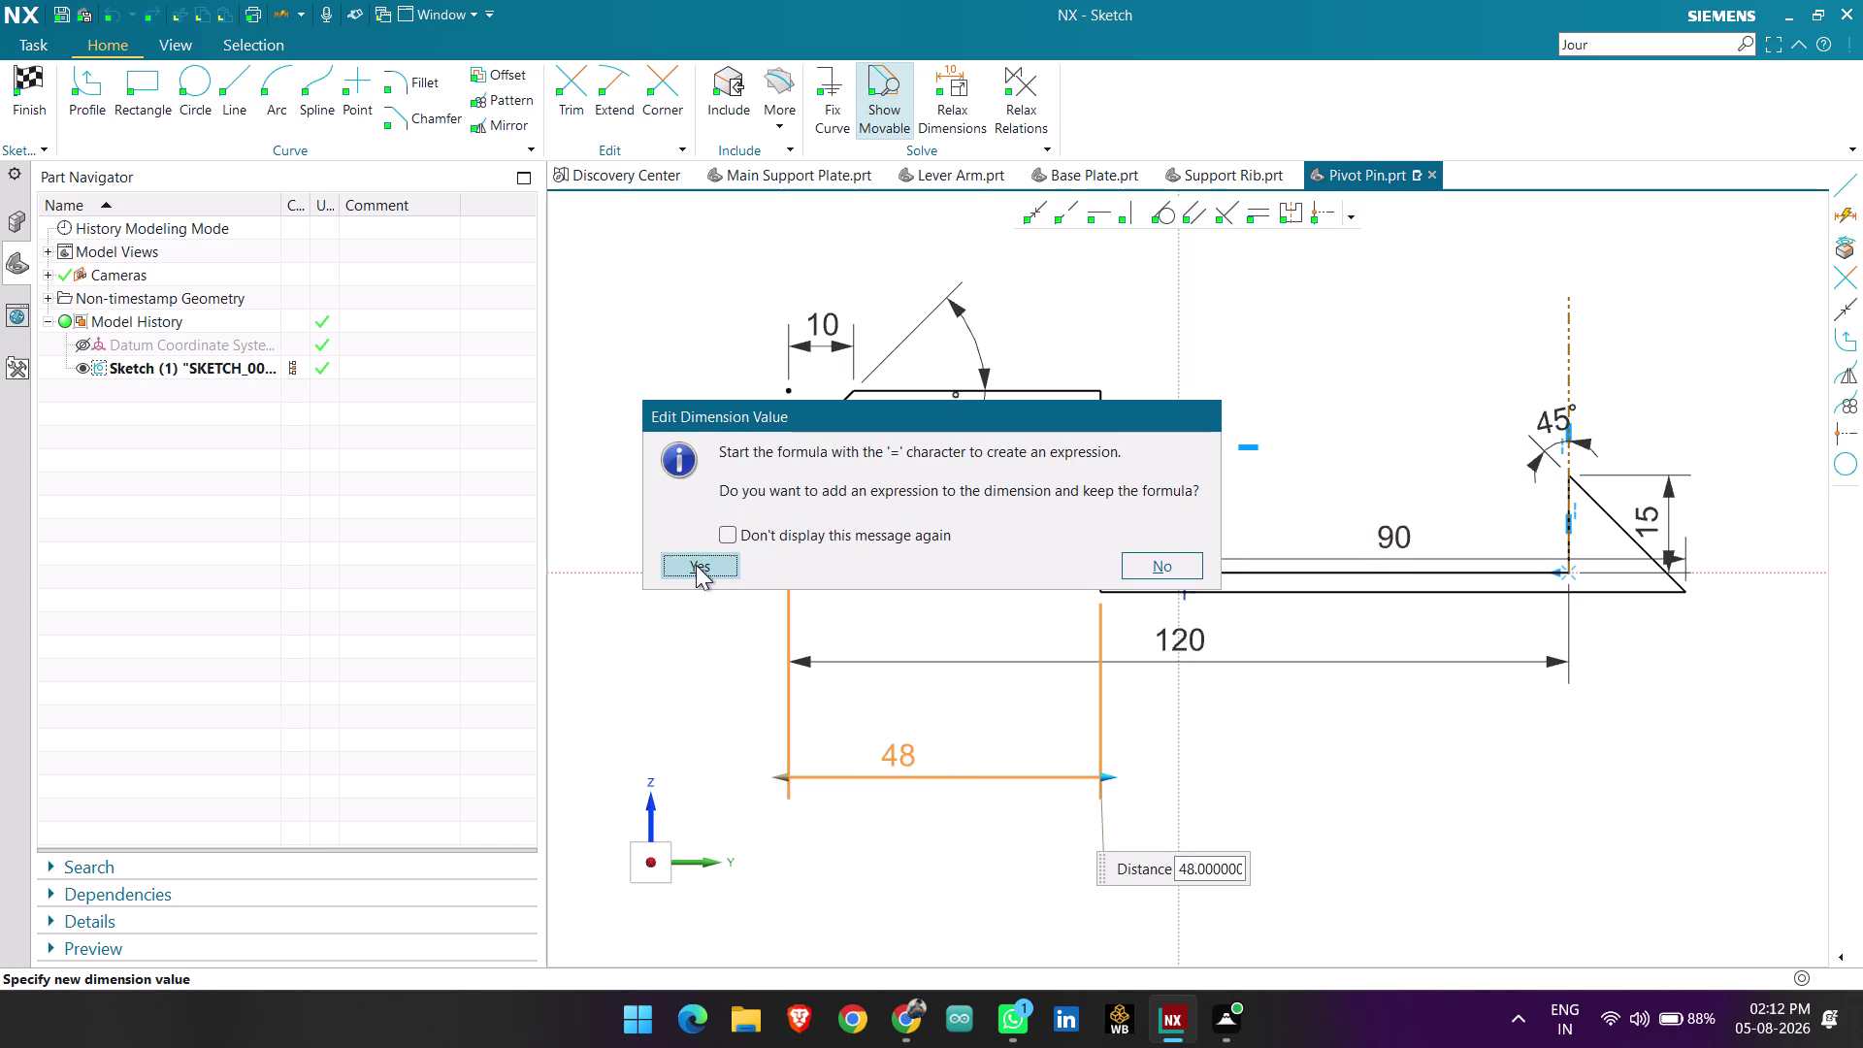
scroll(down, 3)
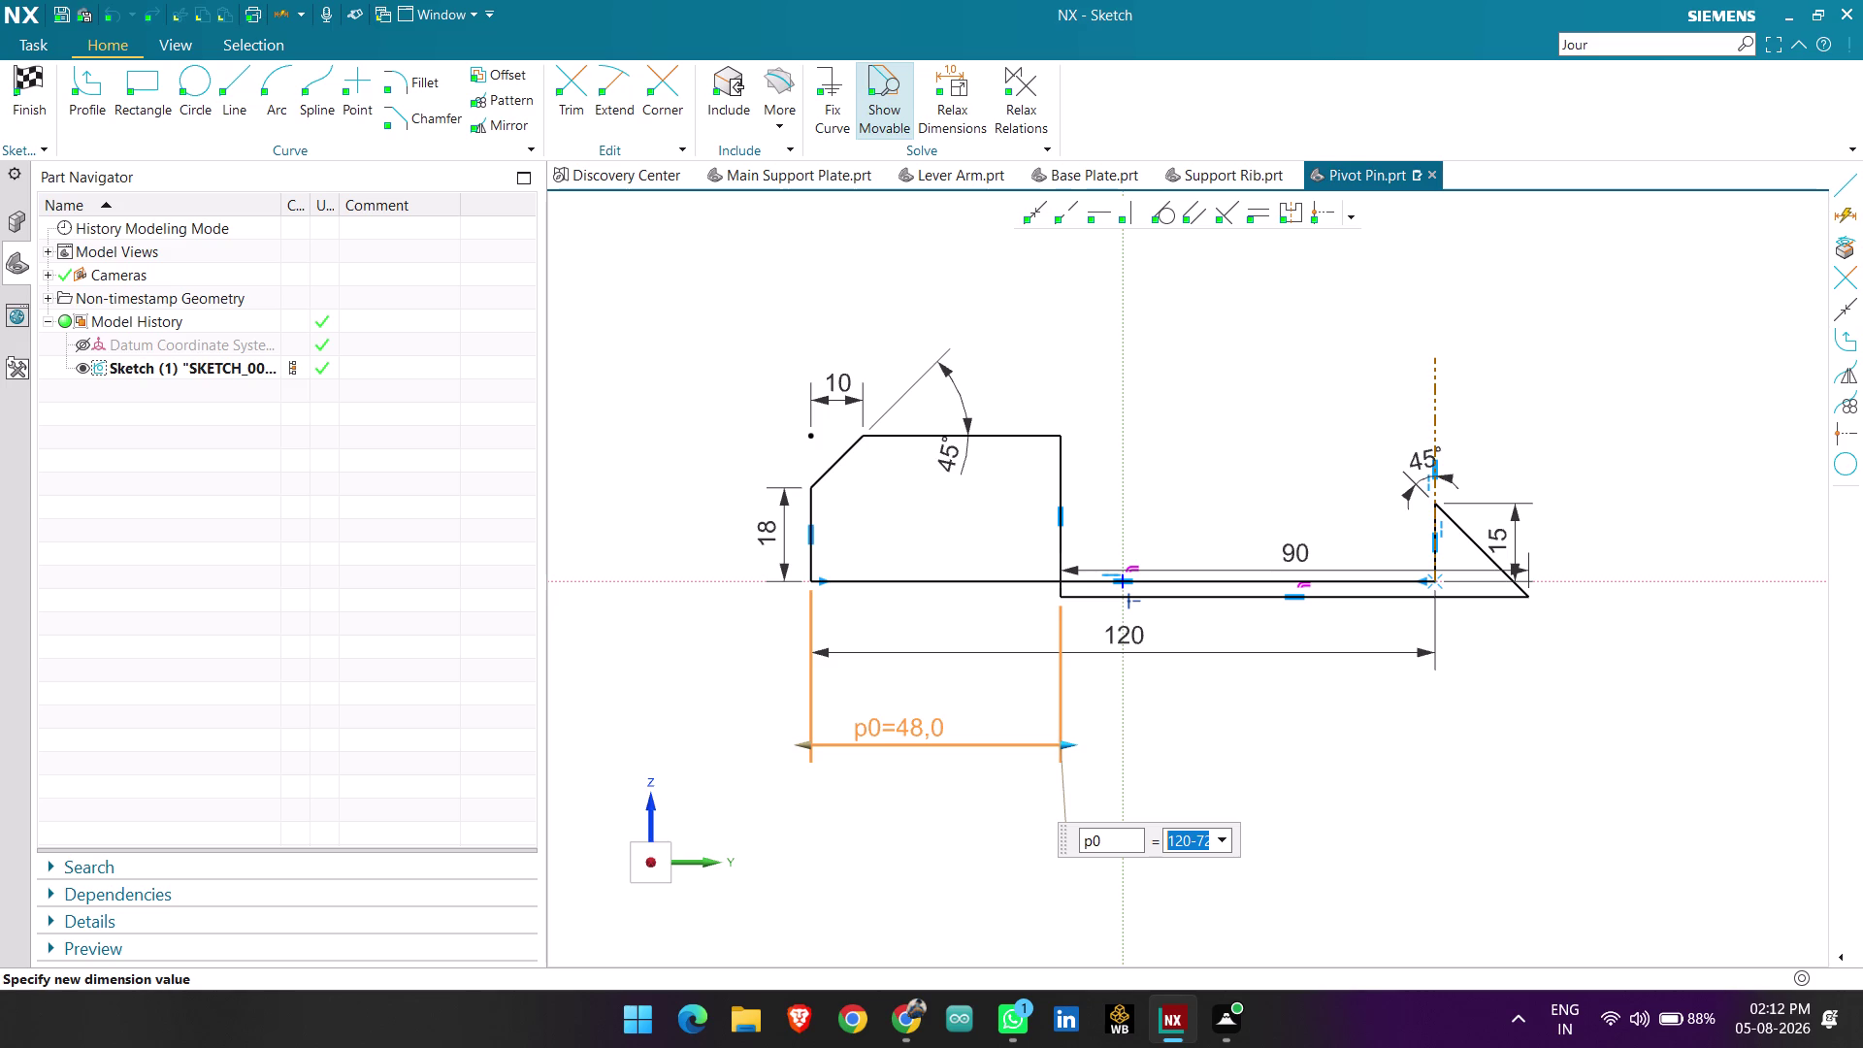
Change the expression to 120-90 and accept the Edit Sketch warning.
key(ctrl+z)
key(BackSpace)
text(12)
text(0-)
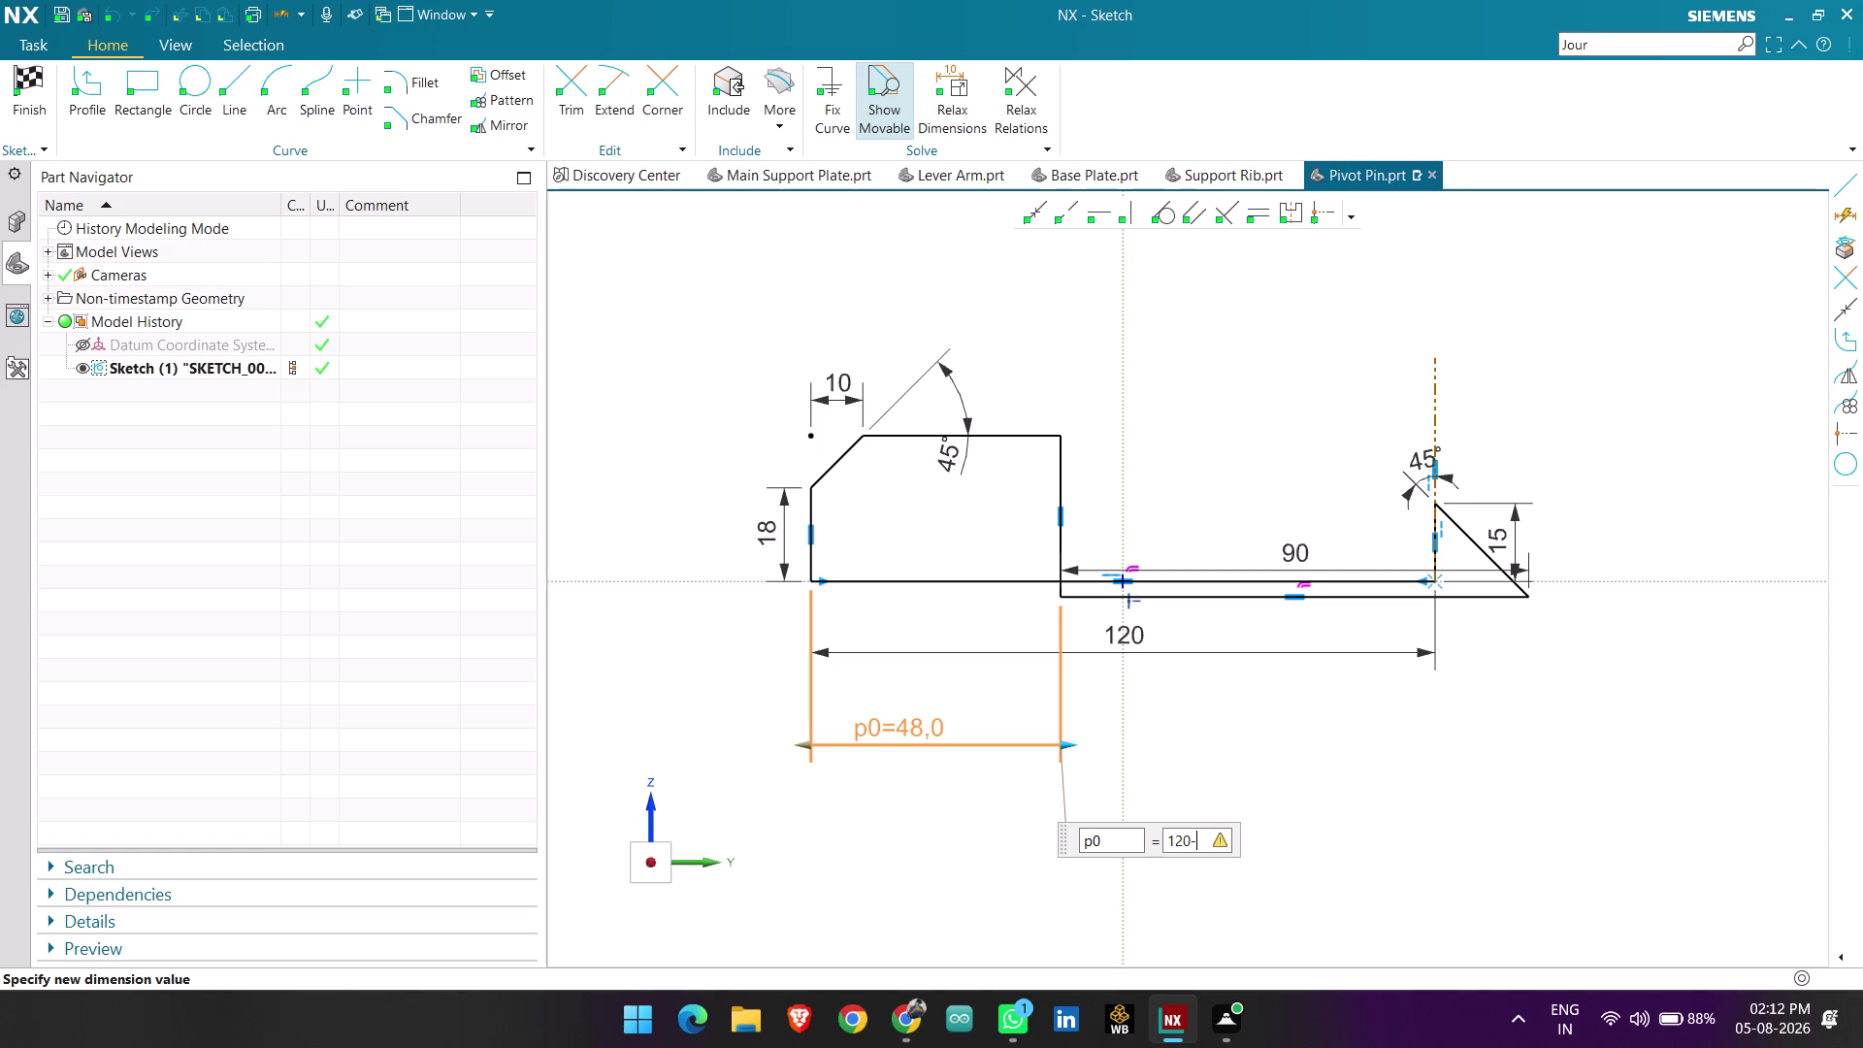
text(90)
key(Return)
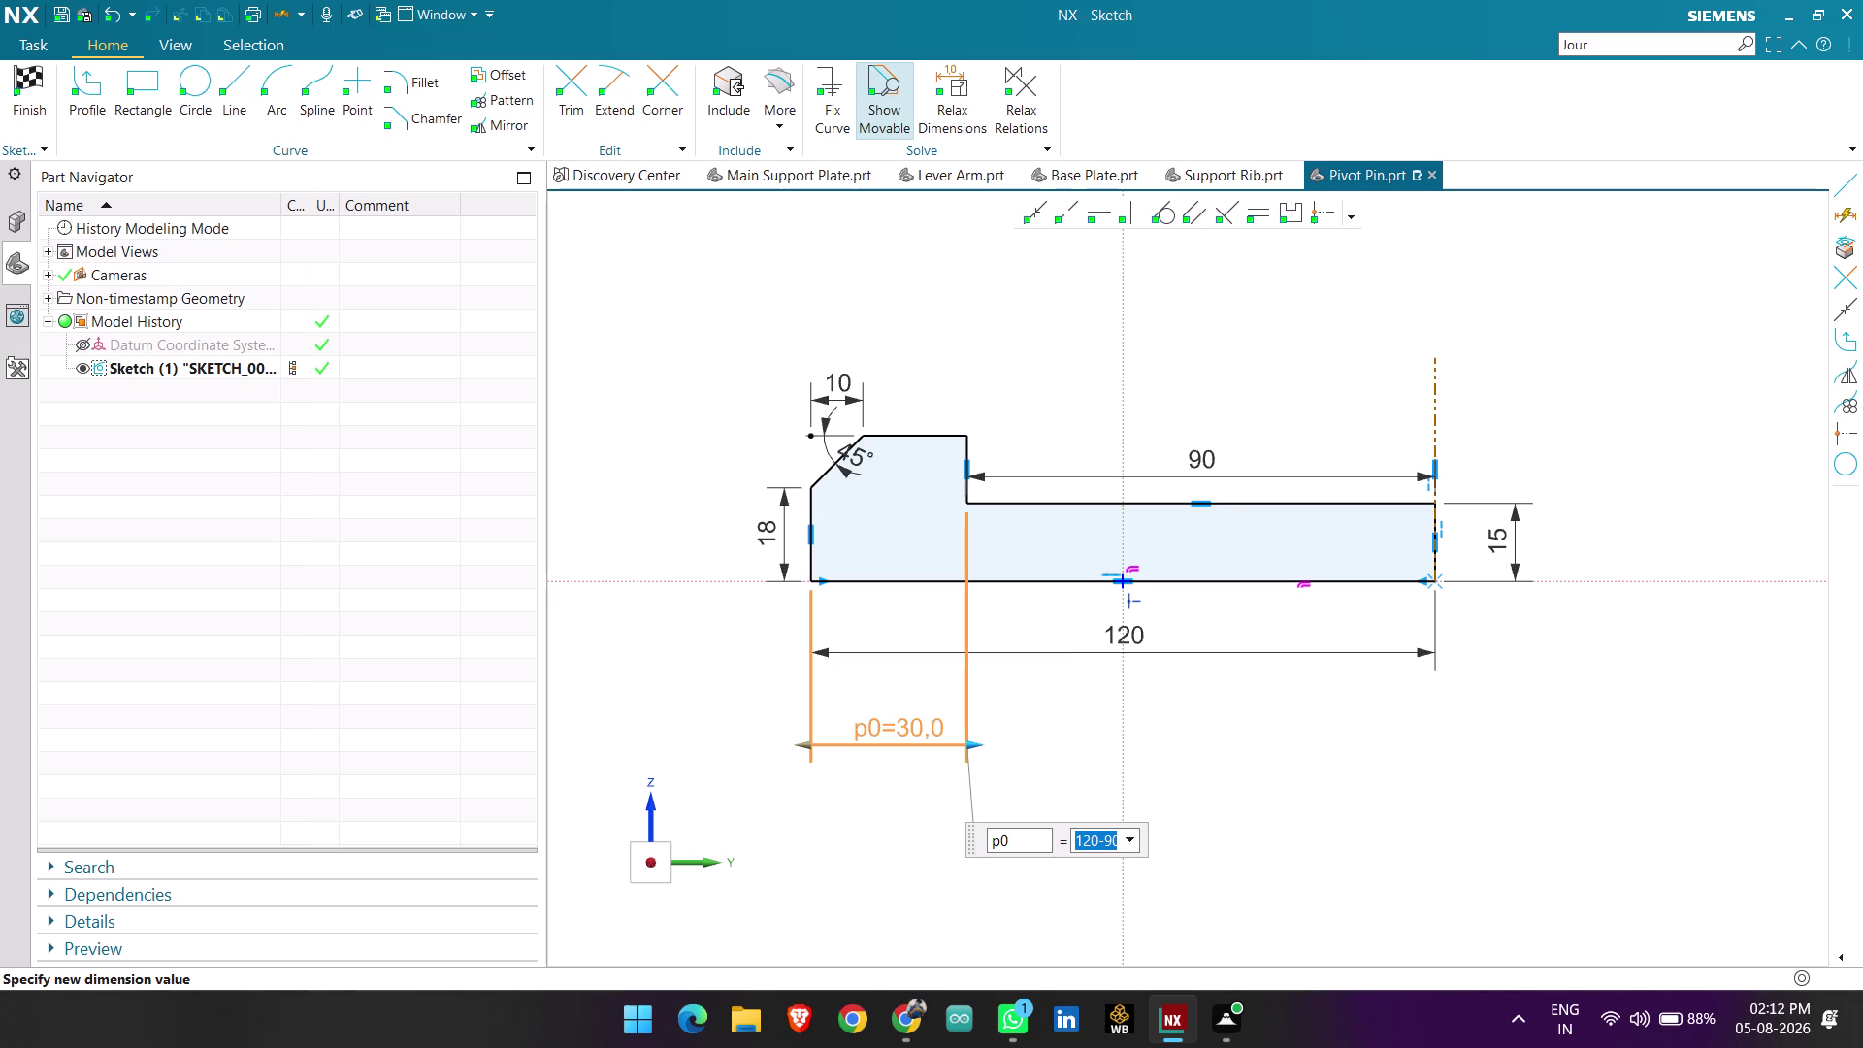
click(1062, 720)
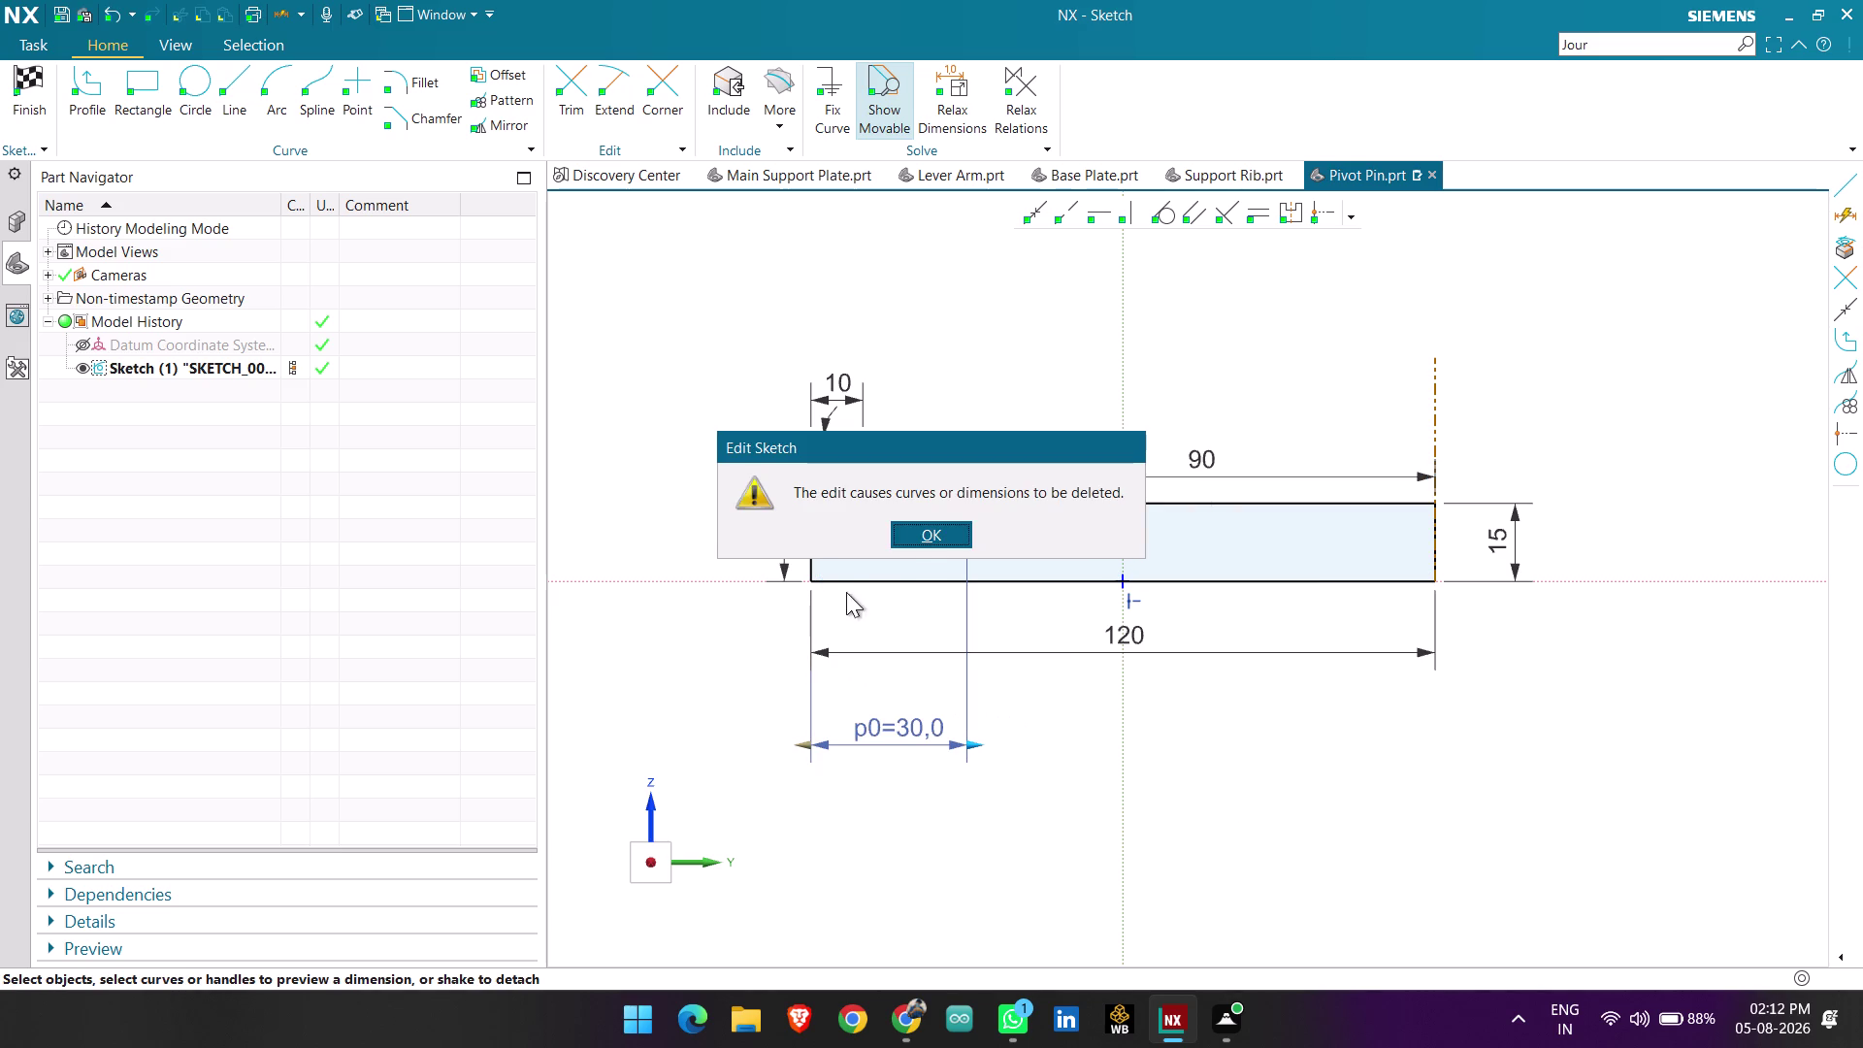
click(944, 546)
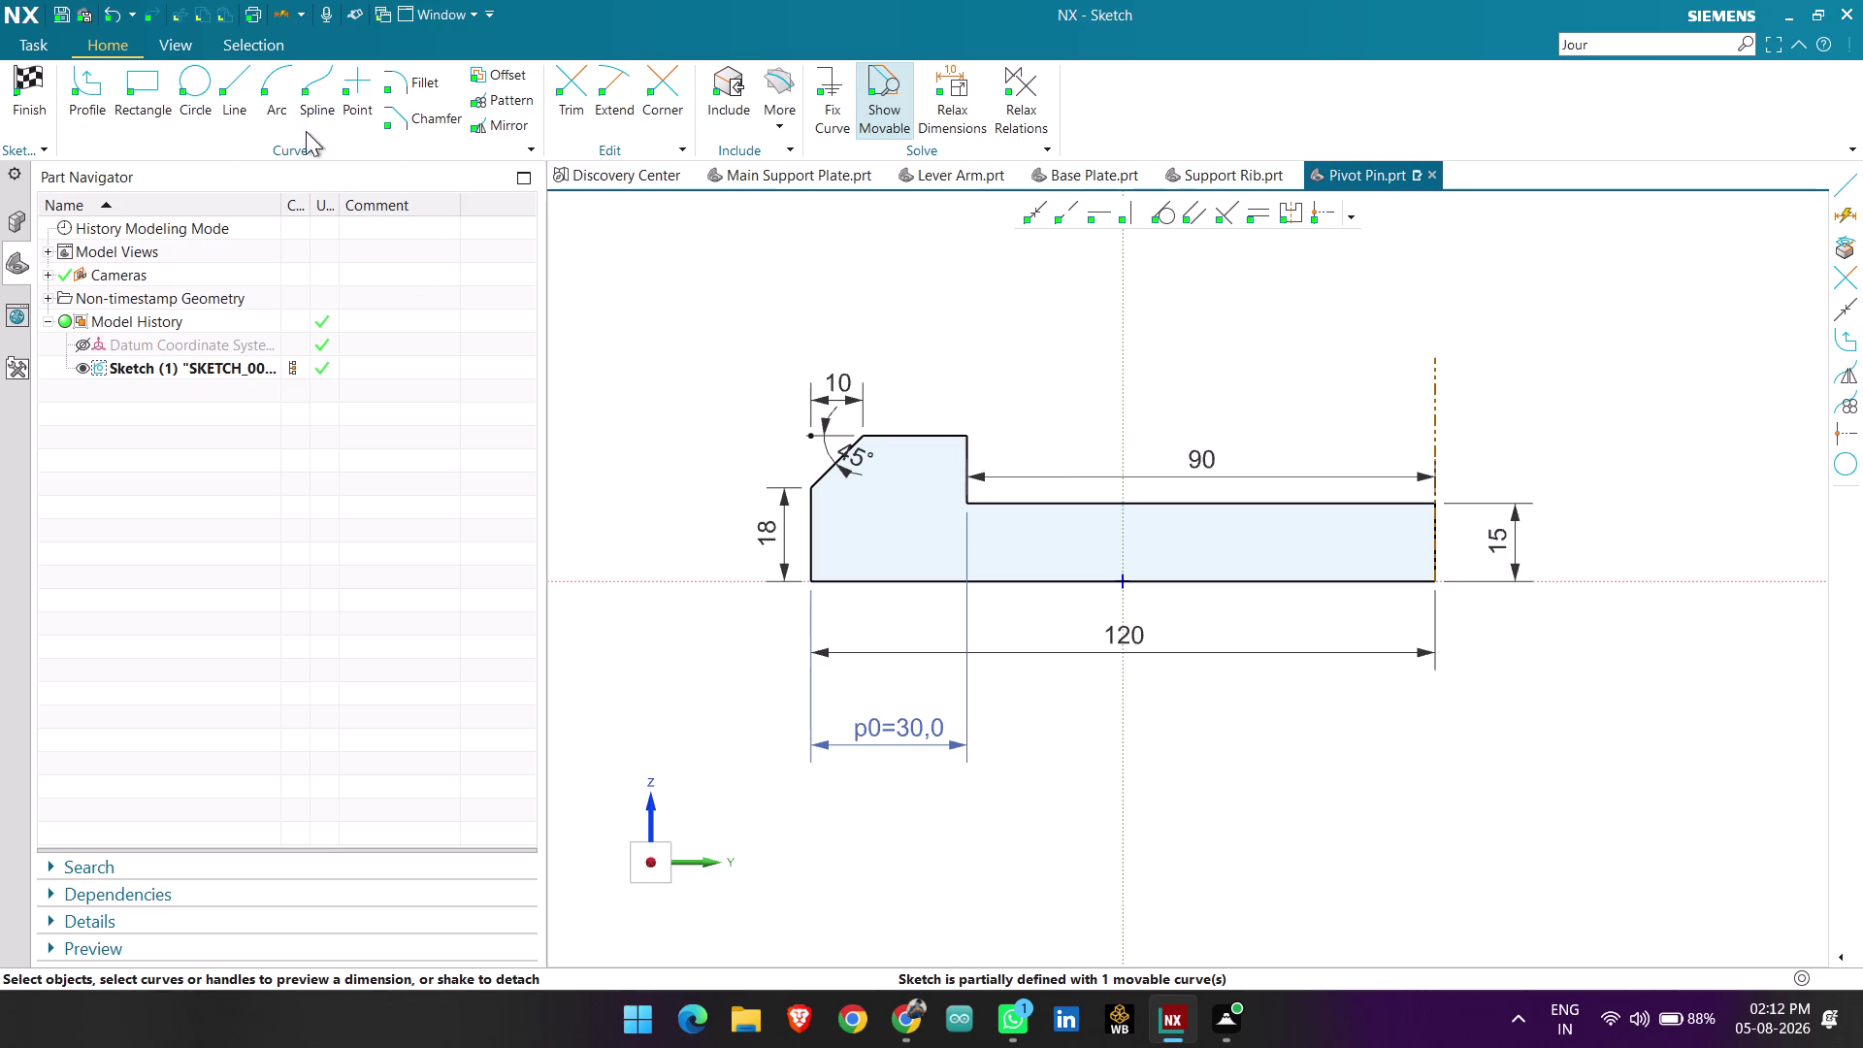
Add a vertical height dimension on the larger step and set it to 49.
key(d)
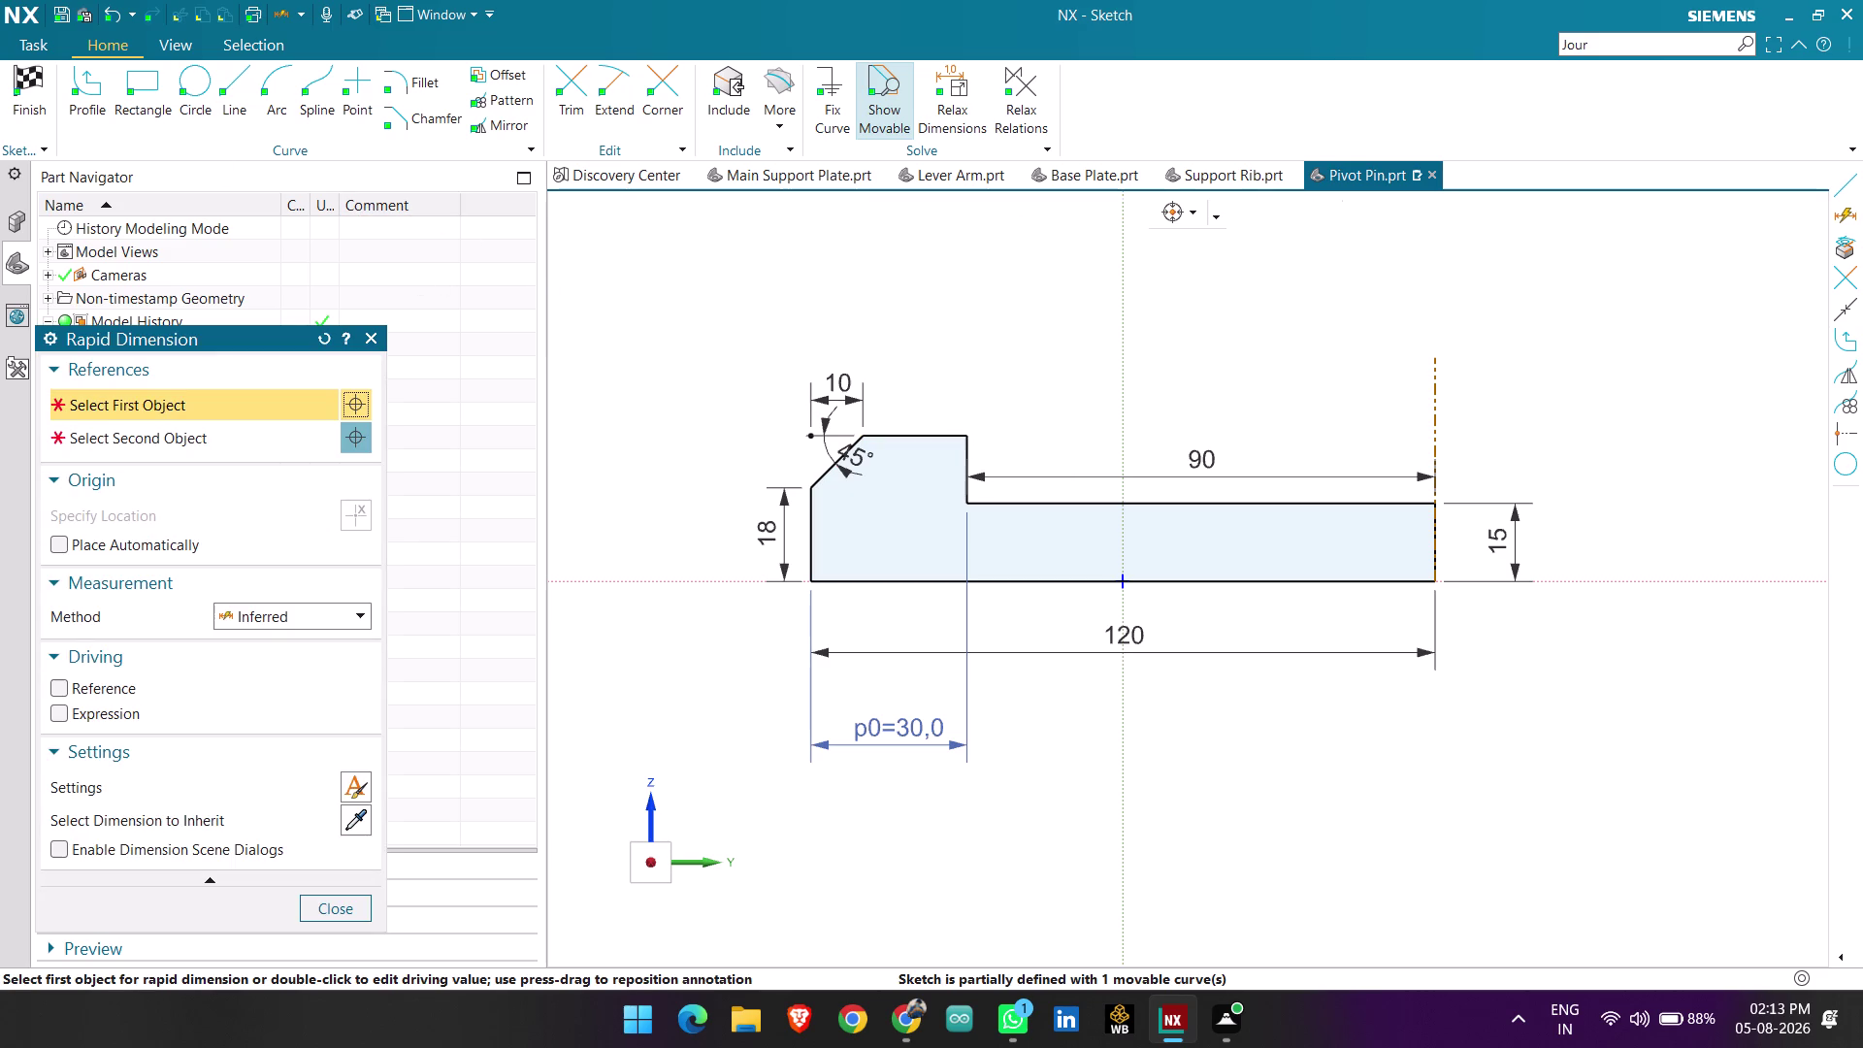
click(912, 437)
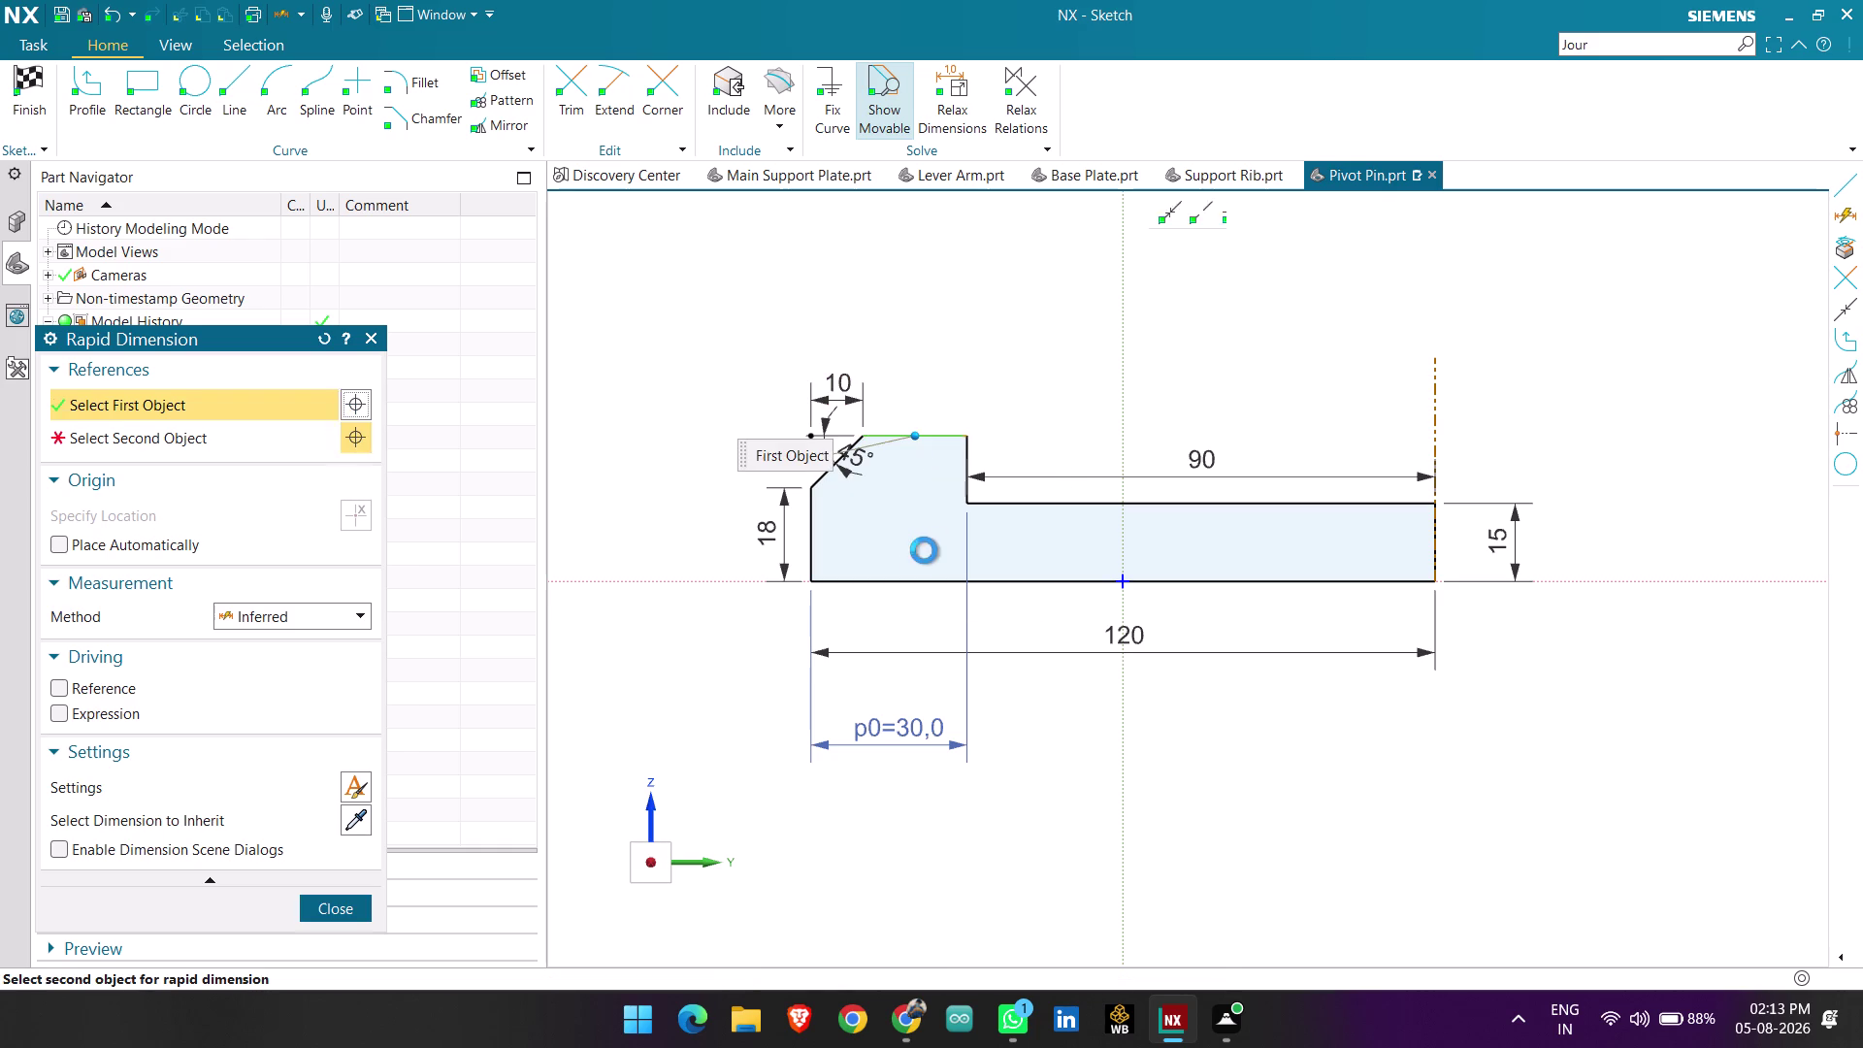
click(906, 583)
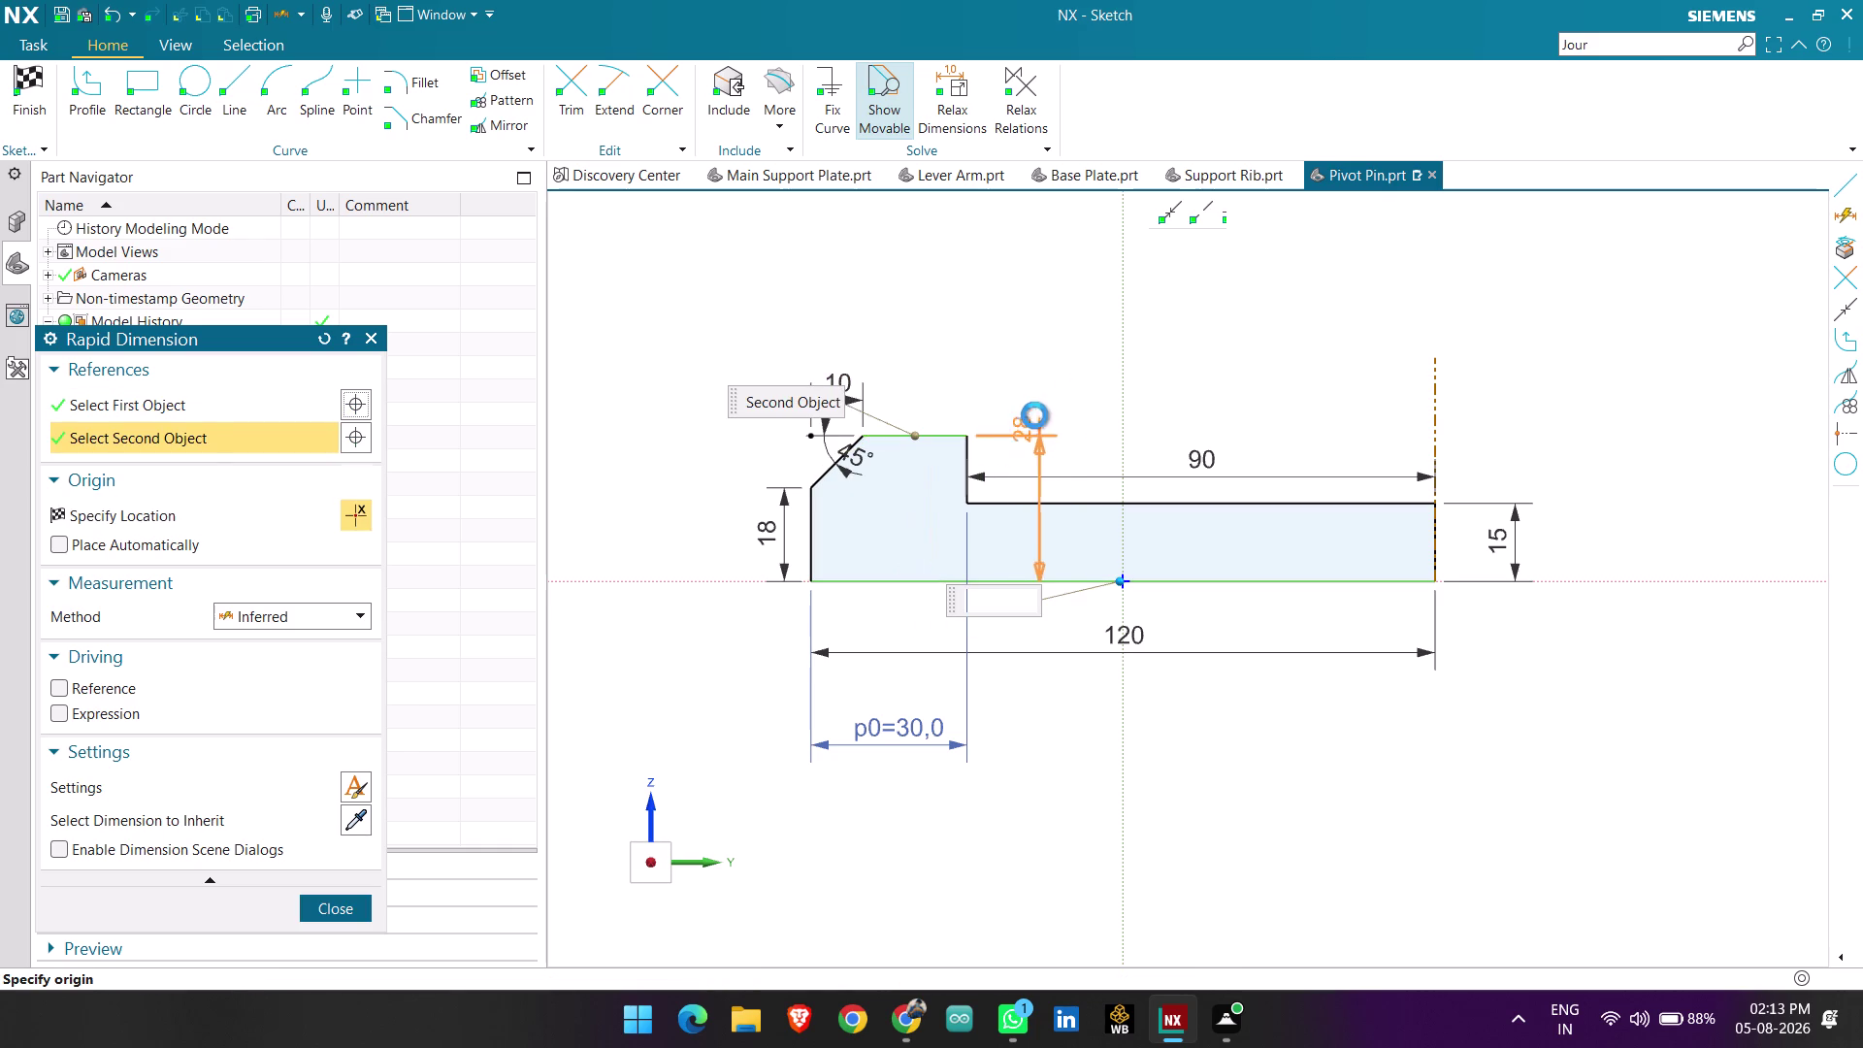
click(1064, 365)
key(Escape)
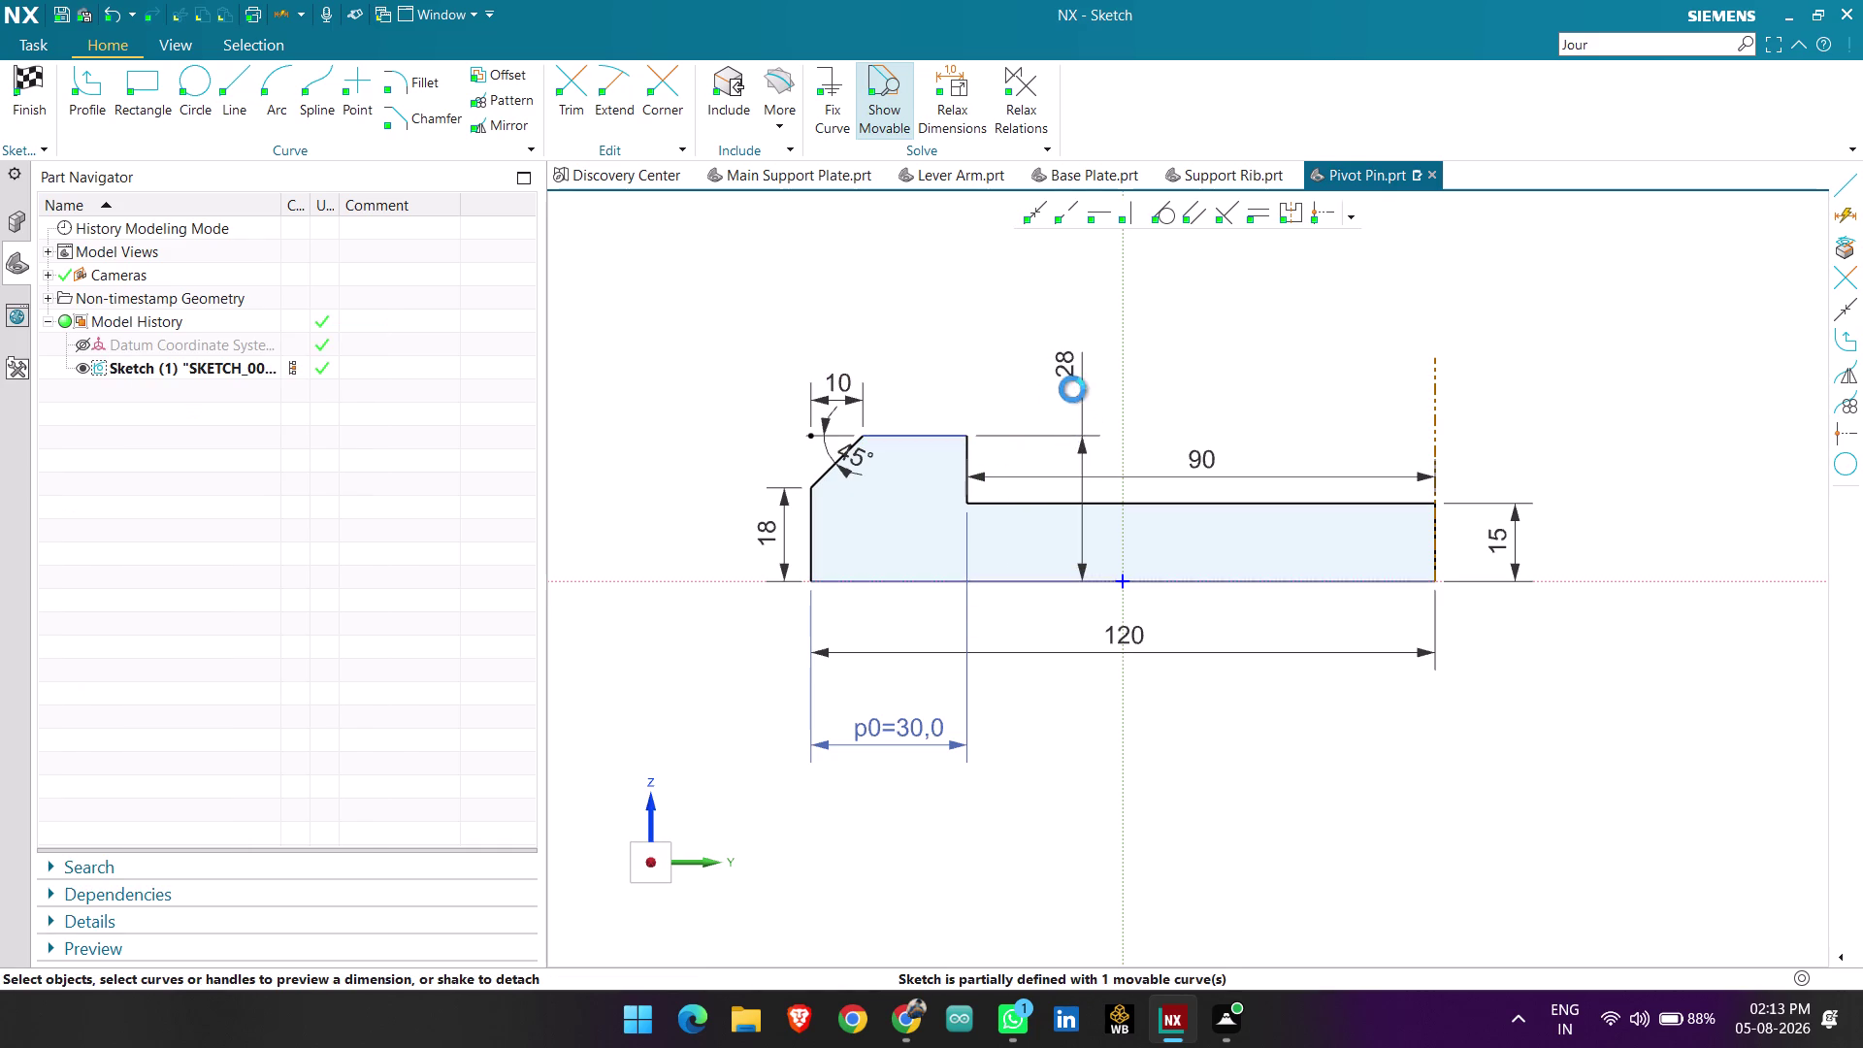
double_click(1063, 370)
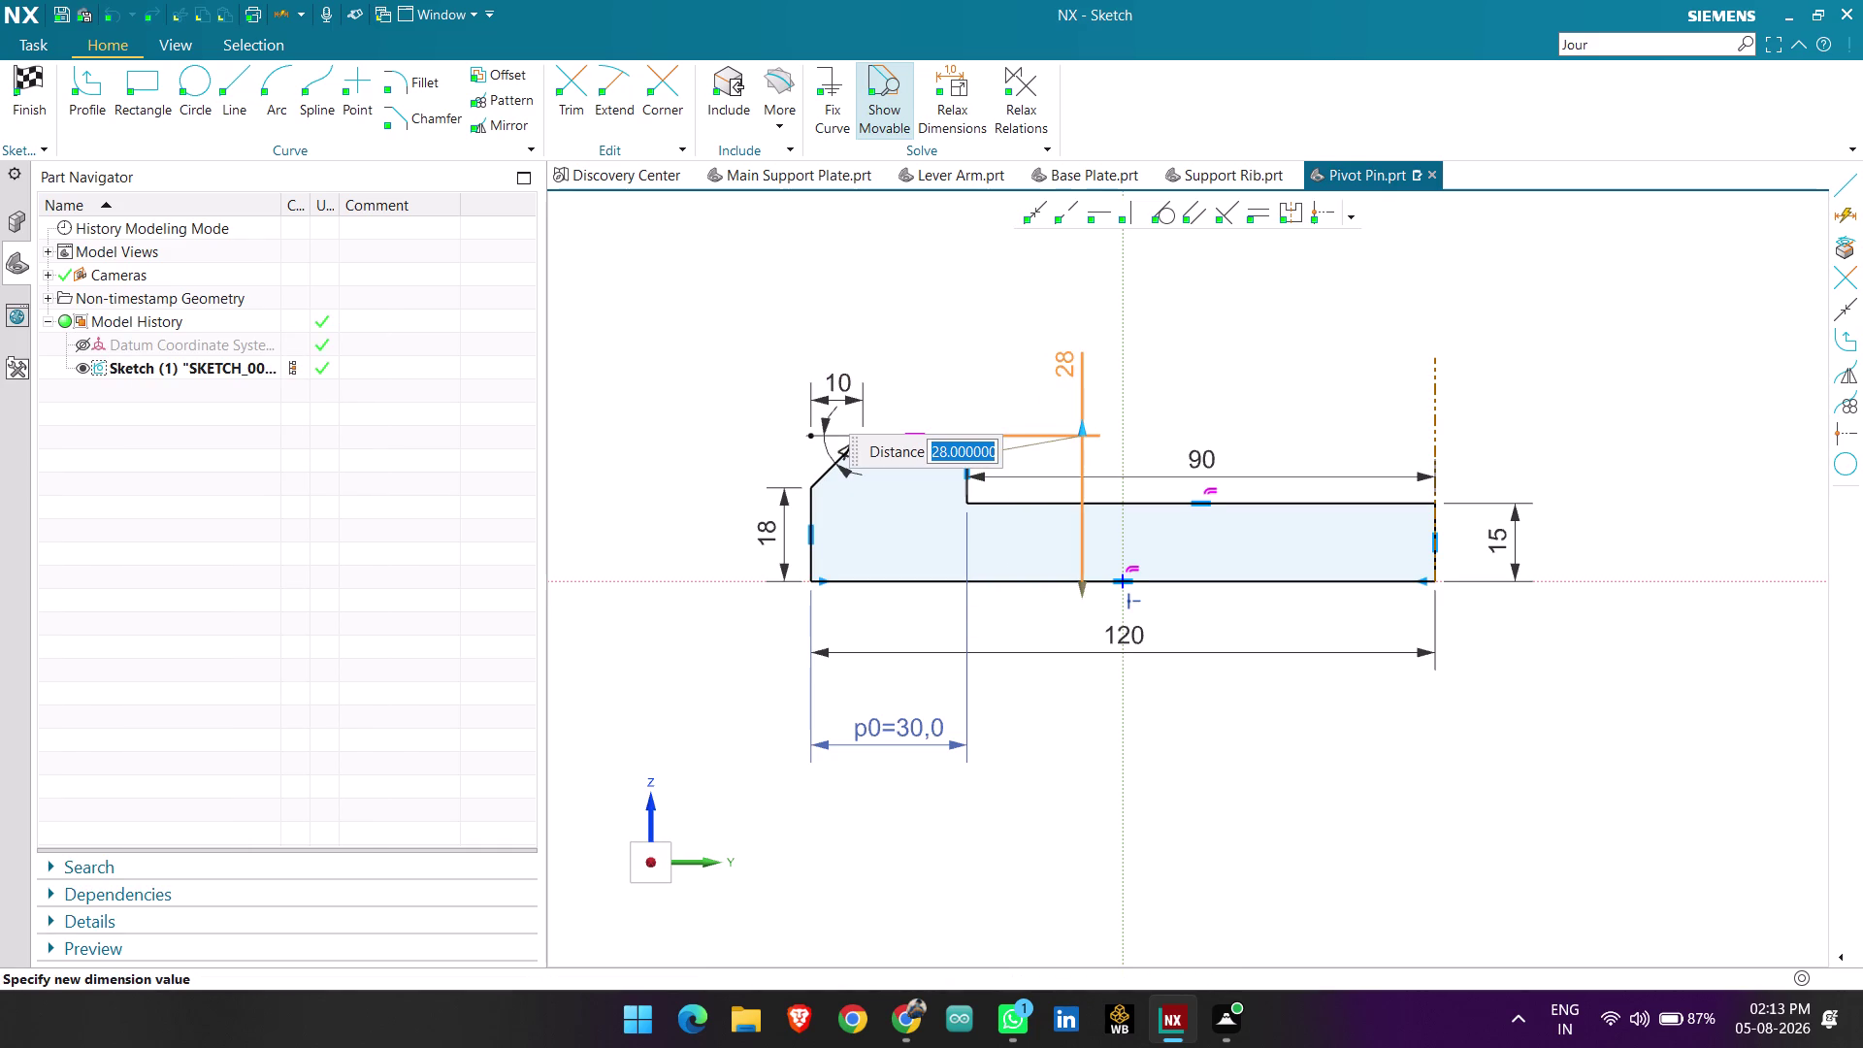
text(49)
key(Return)
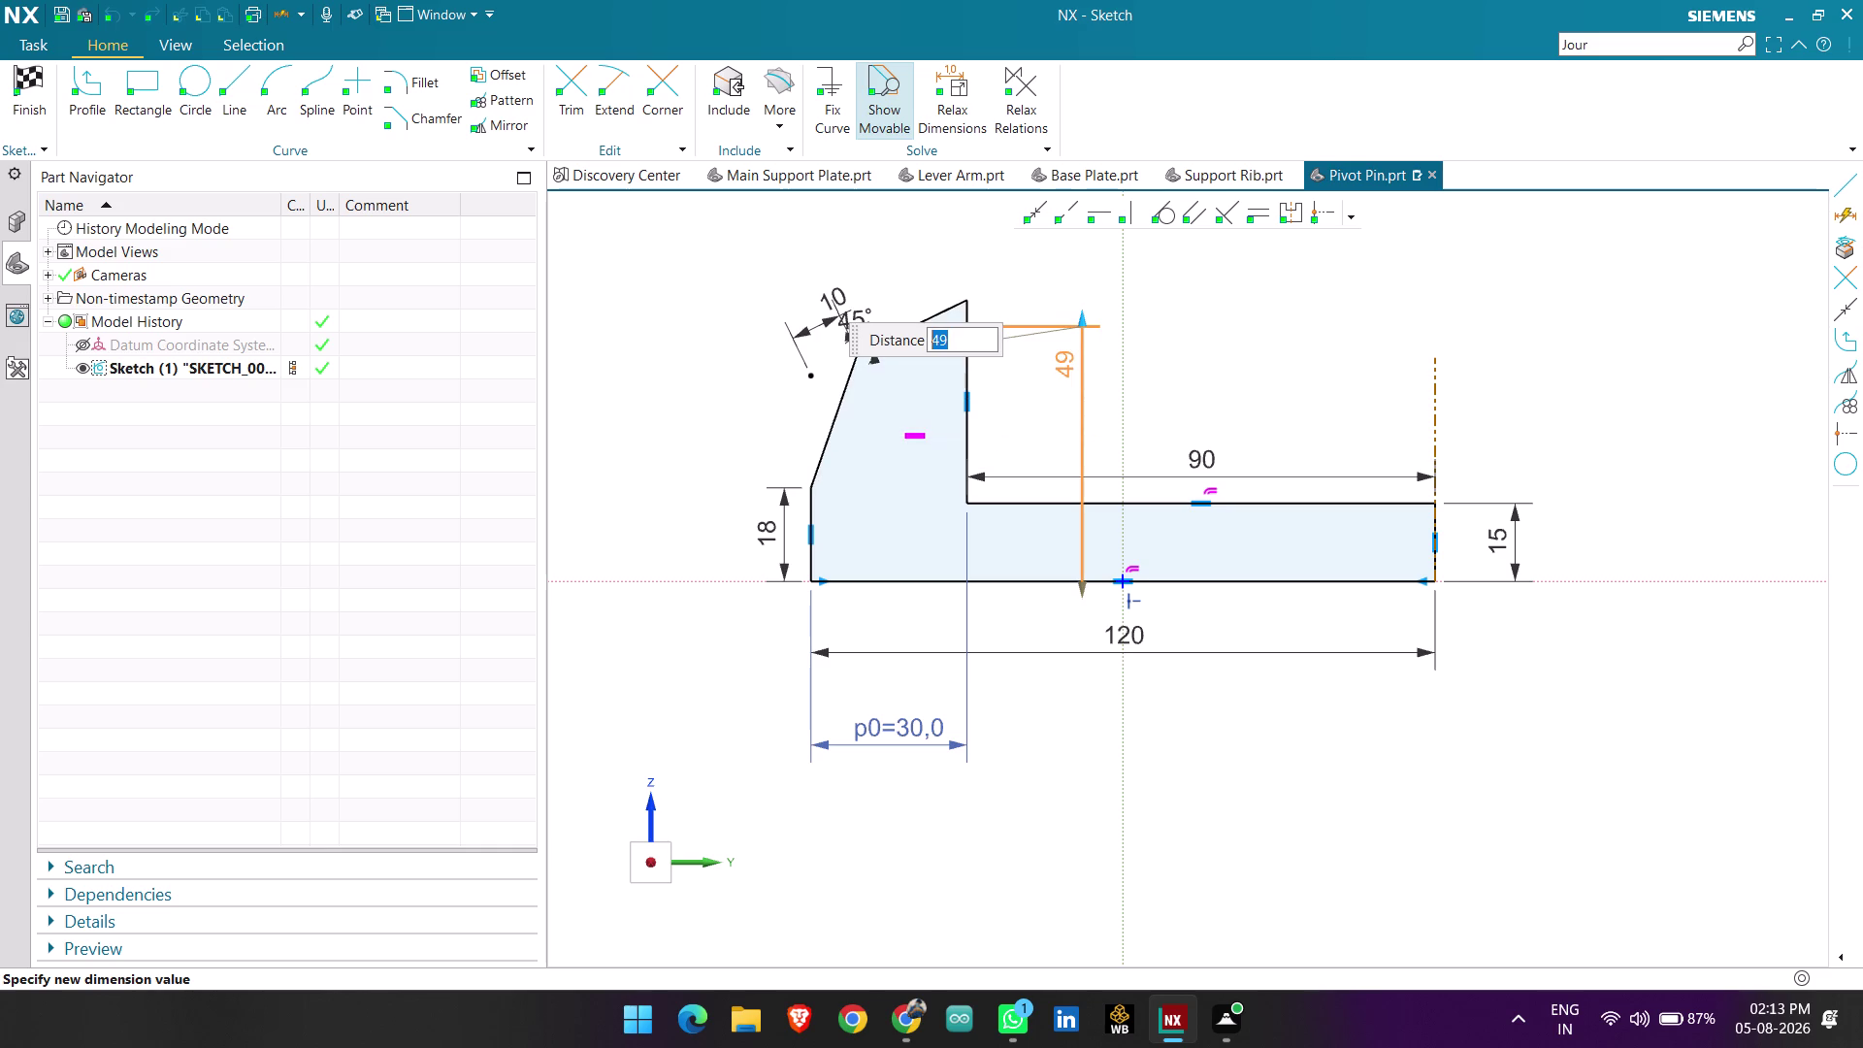
middle_click(1239, 322)
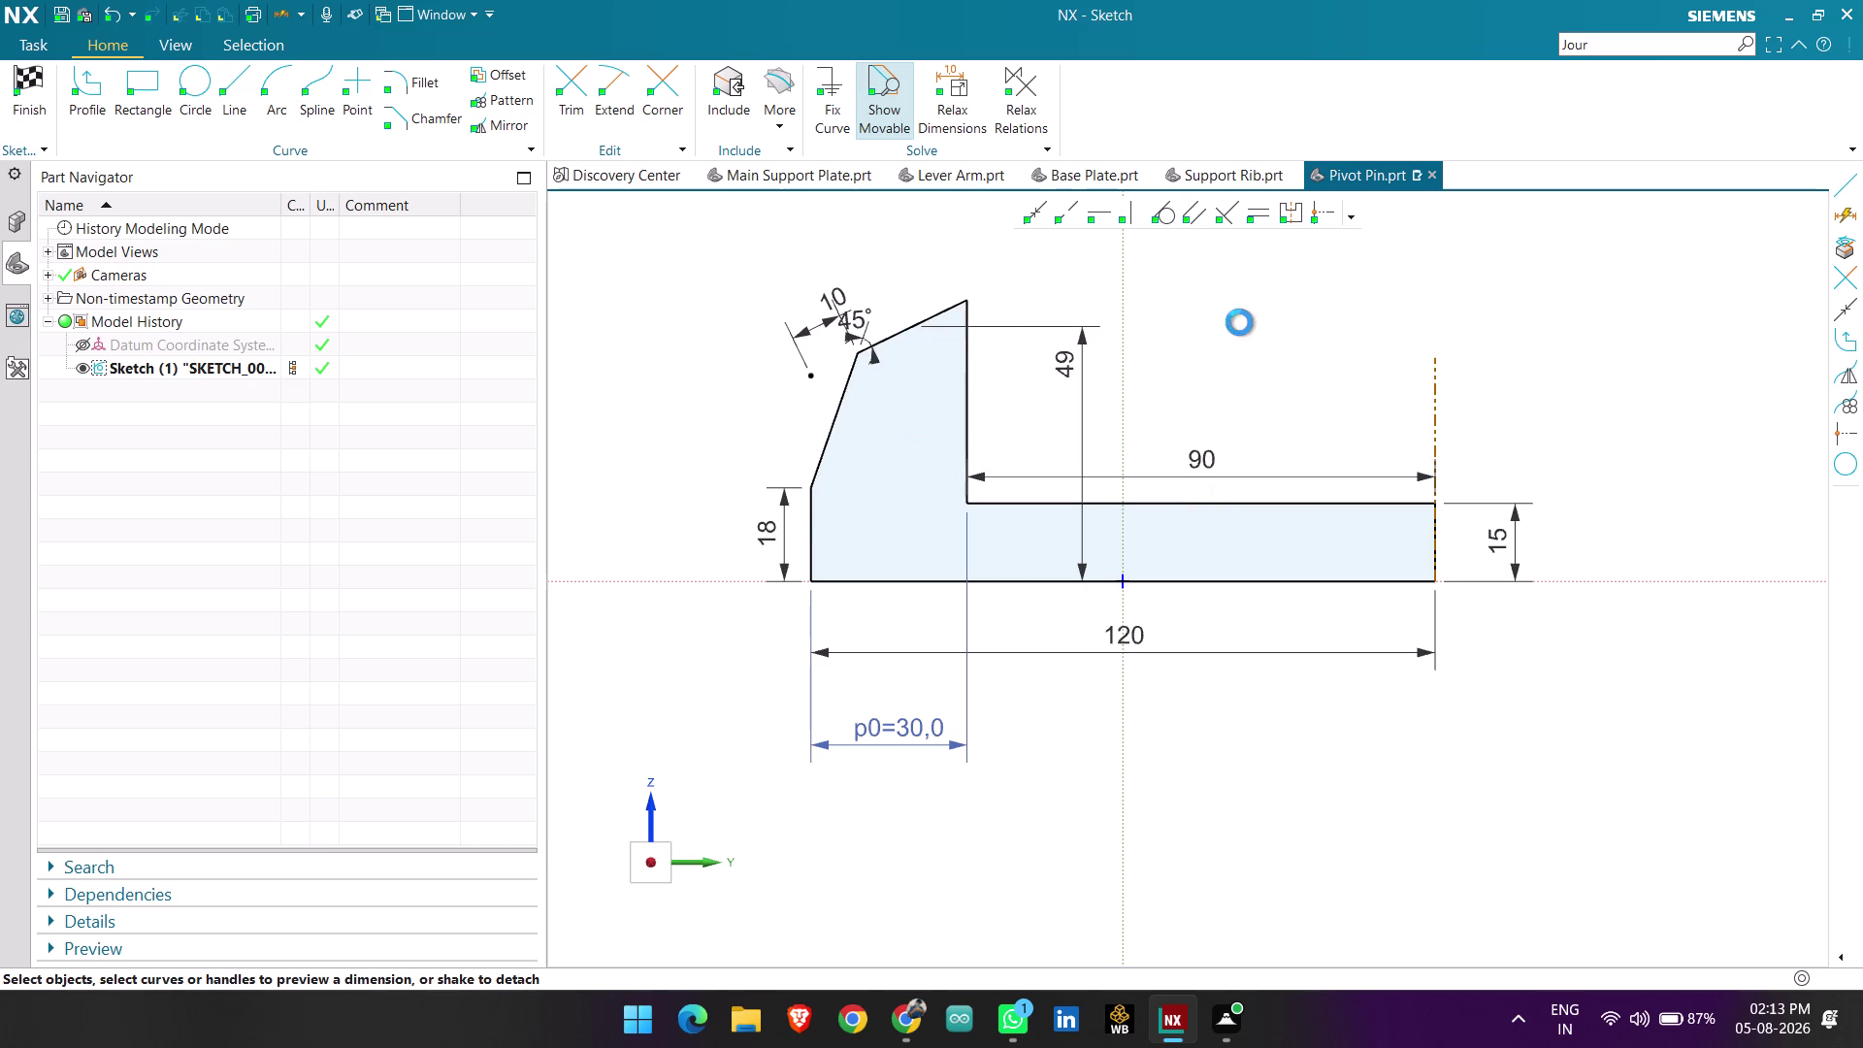
Delete the 18 dimension, set the height to 40, then undo back to 28.
click(768, 520)
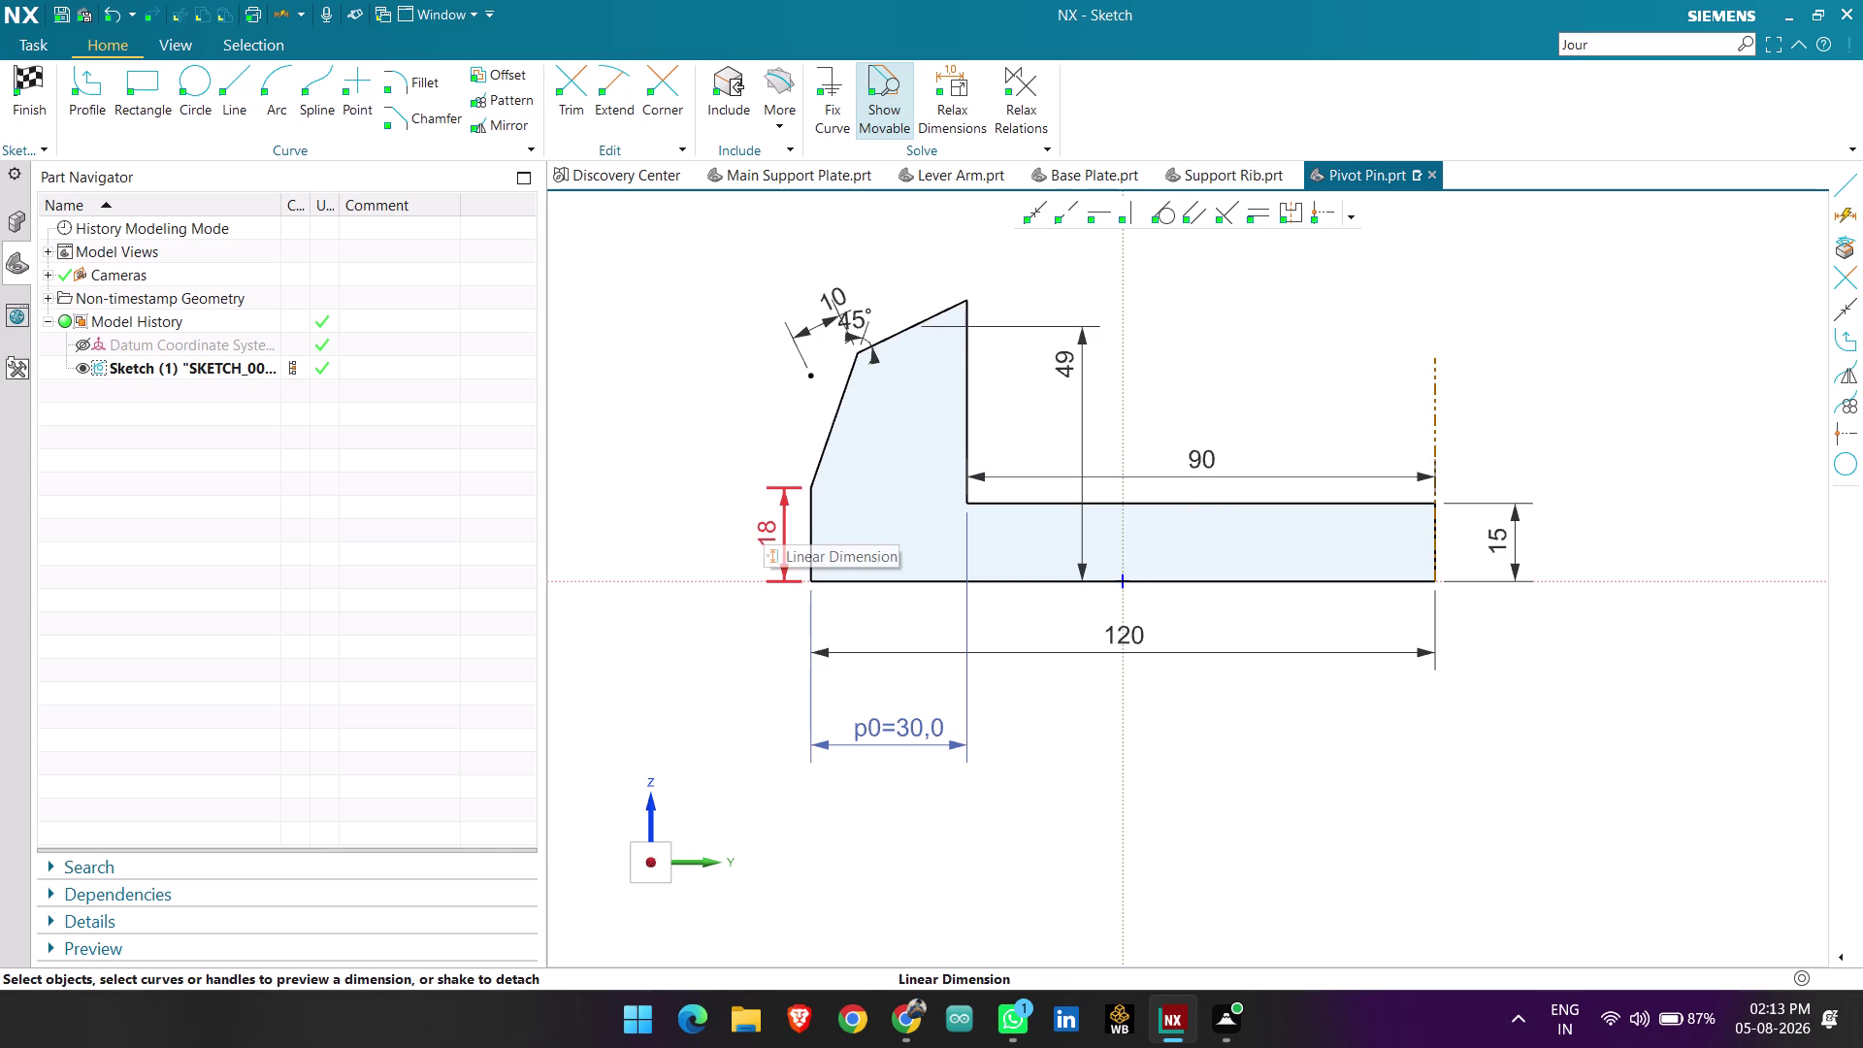
key(Delete)
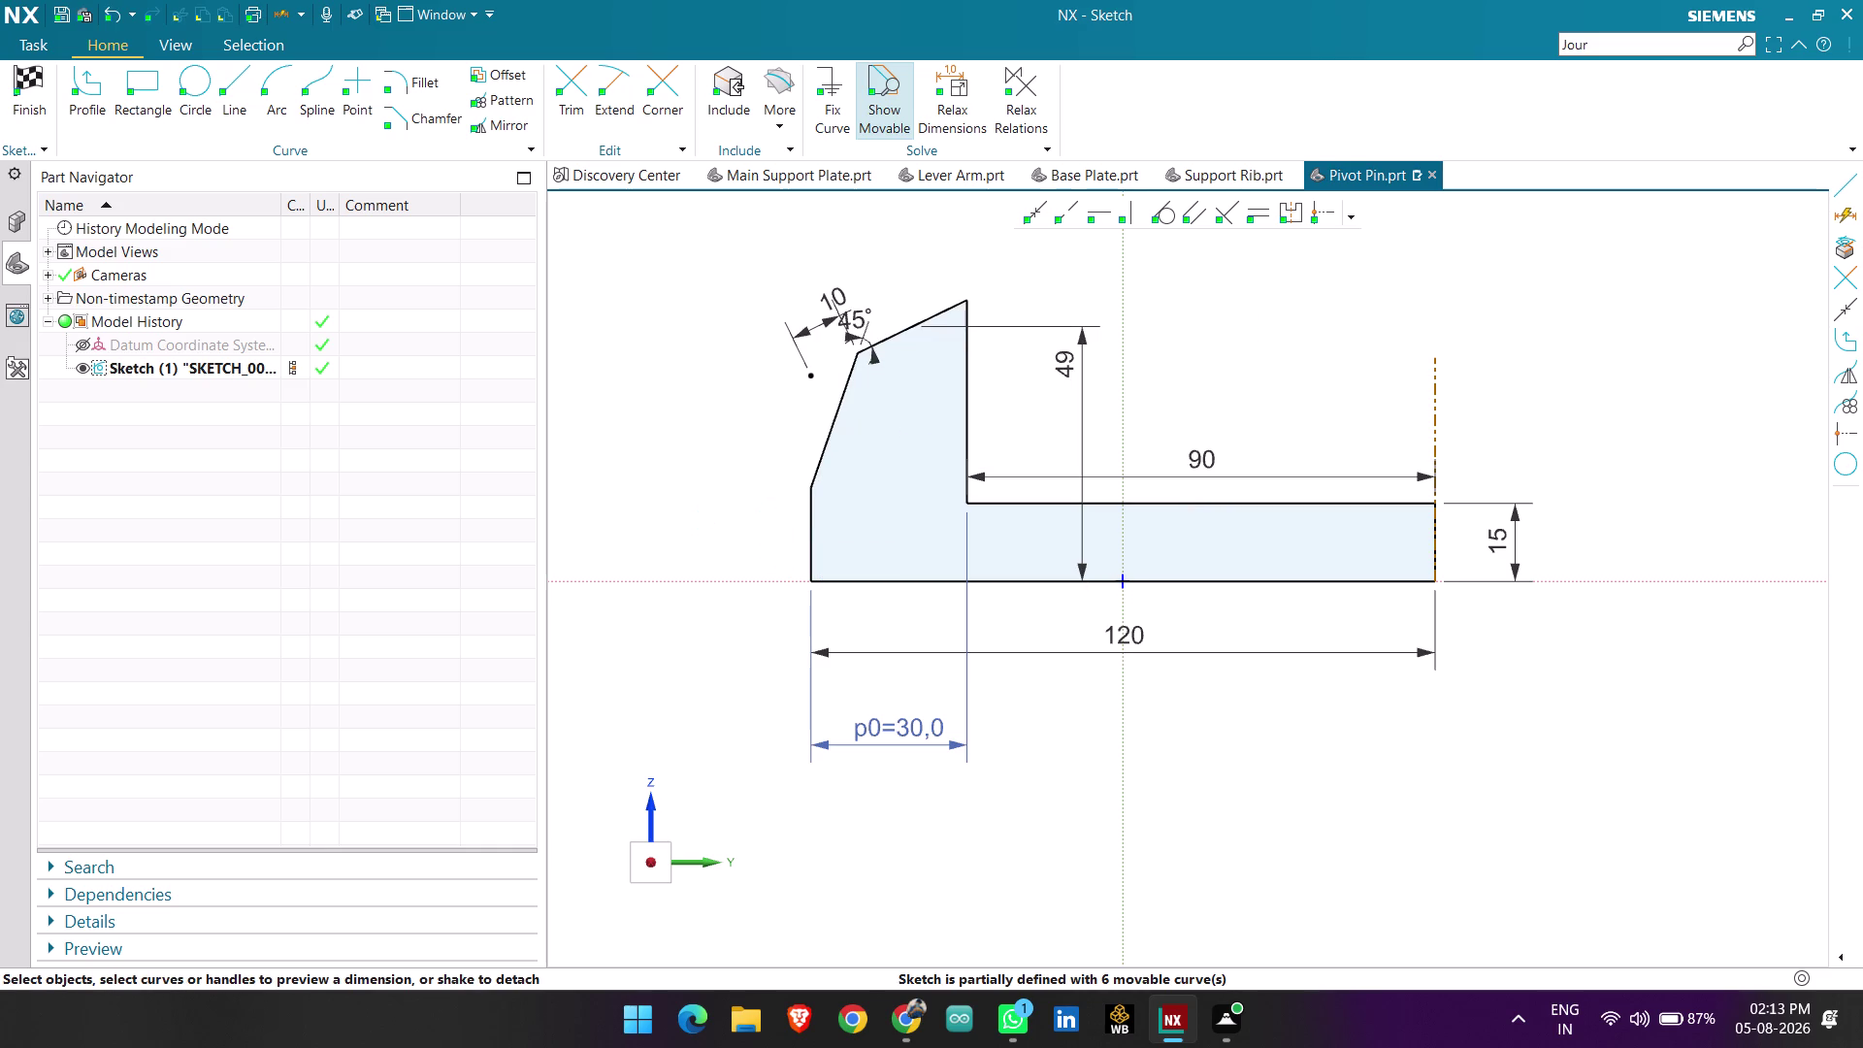
double_click(1057, 366)
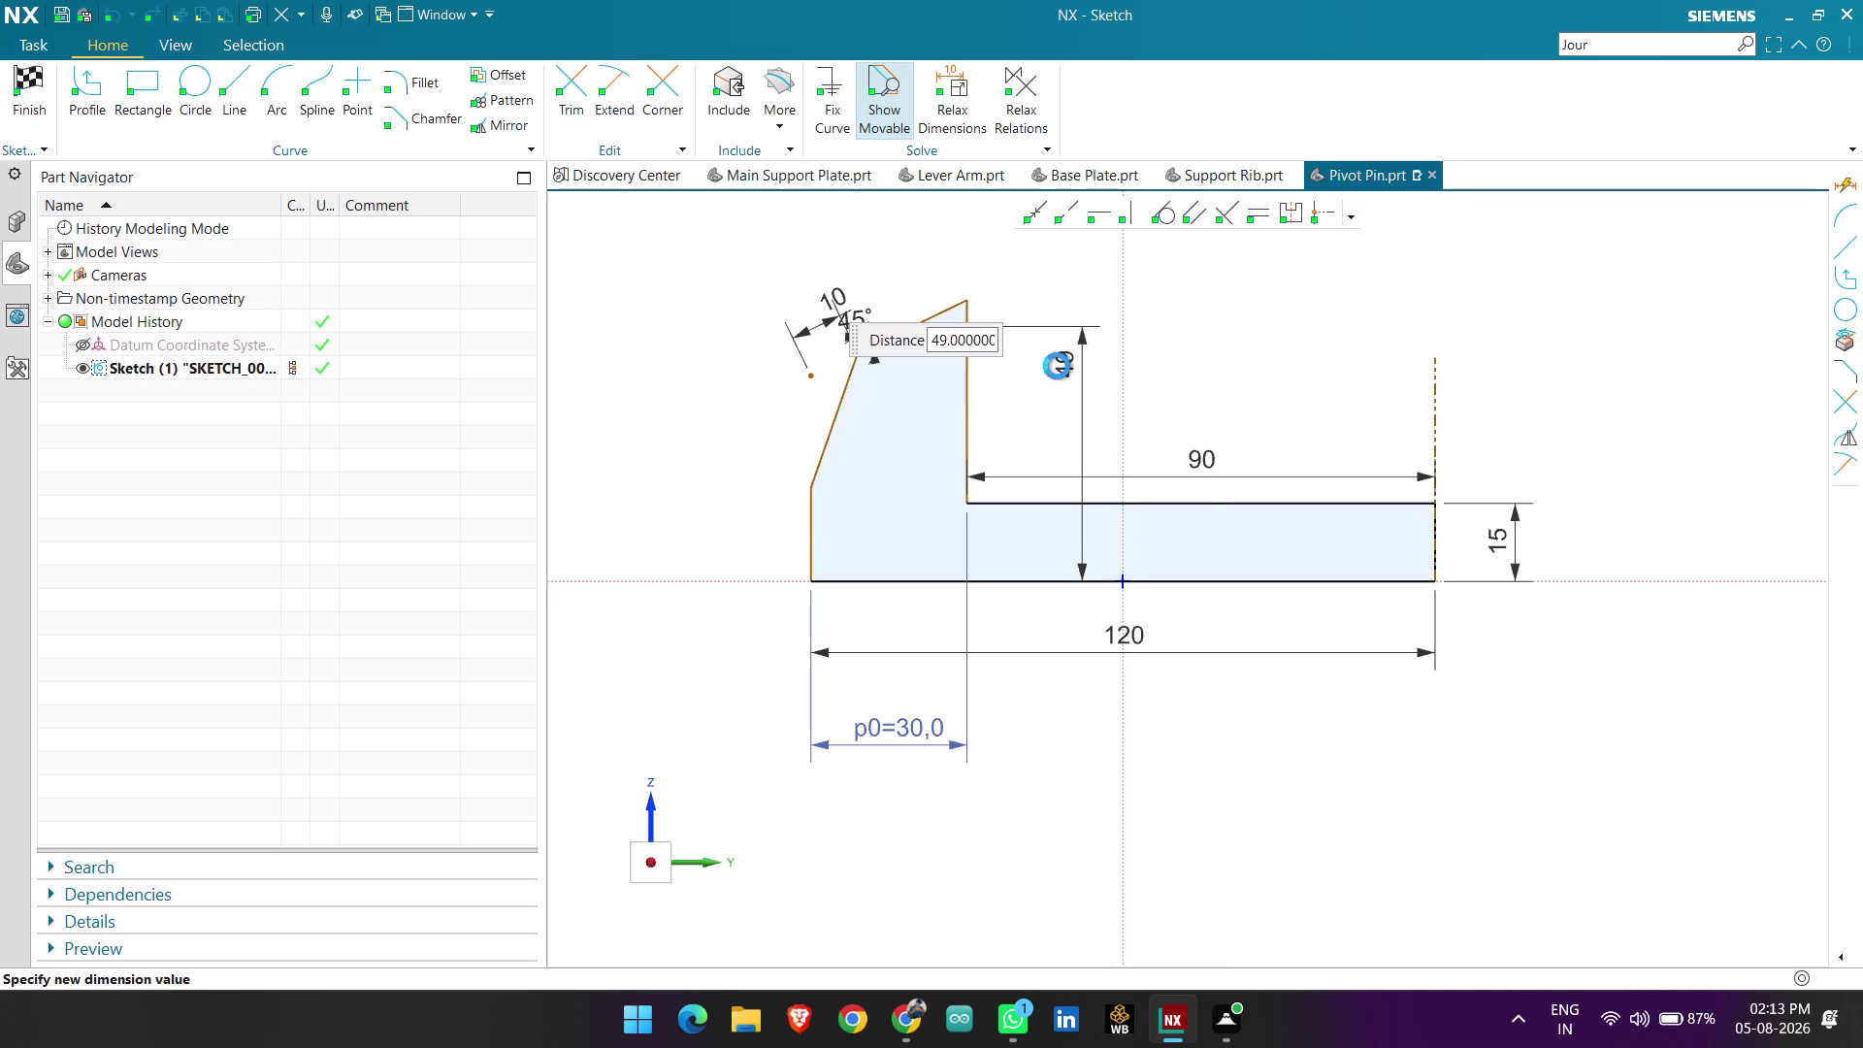
text(40)
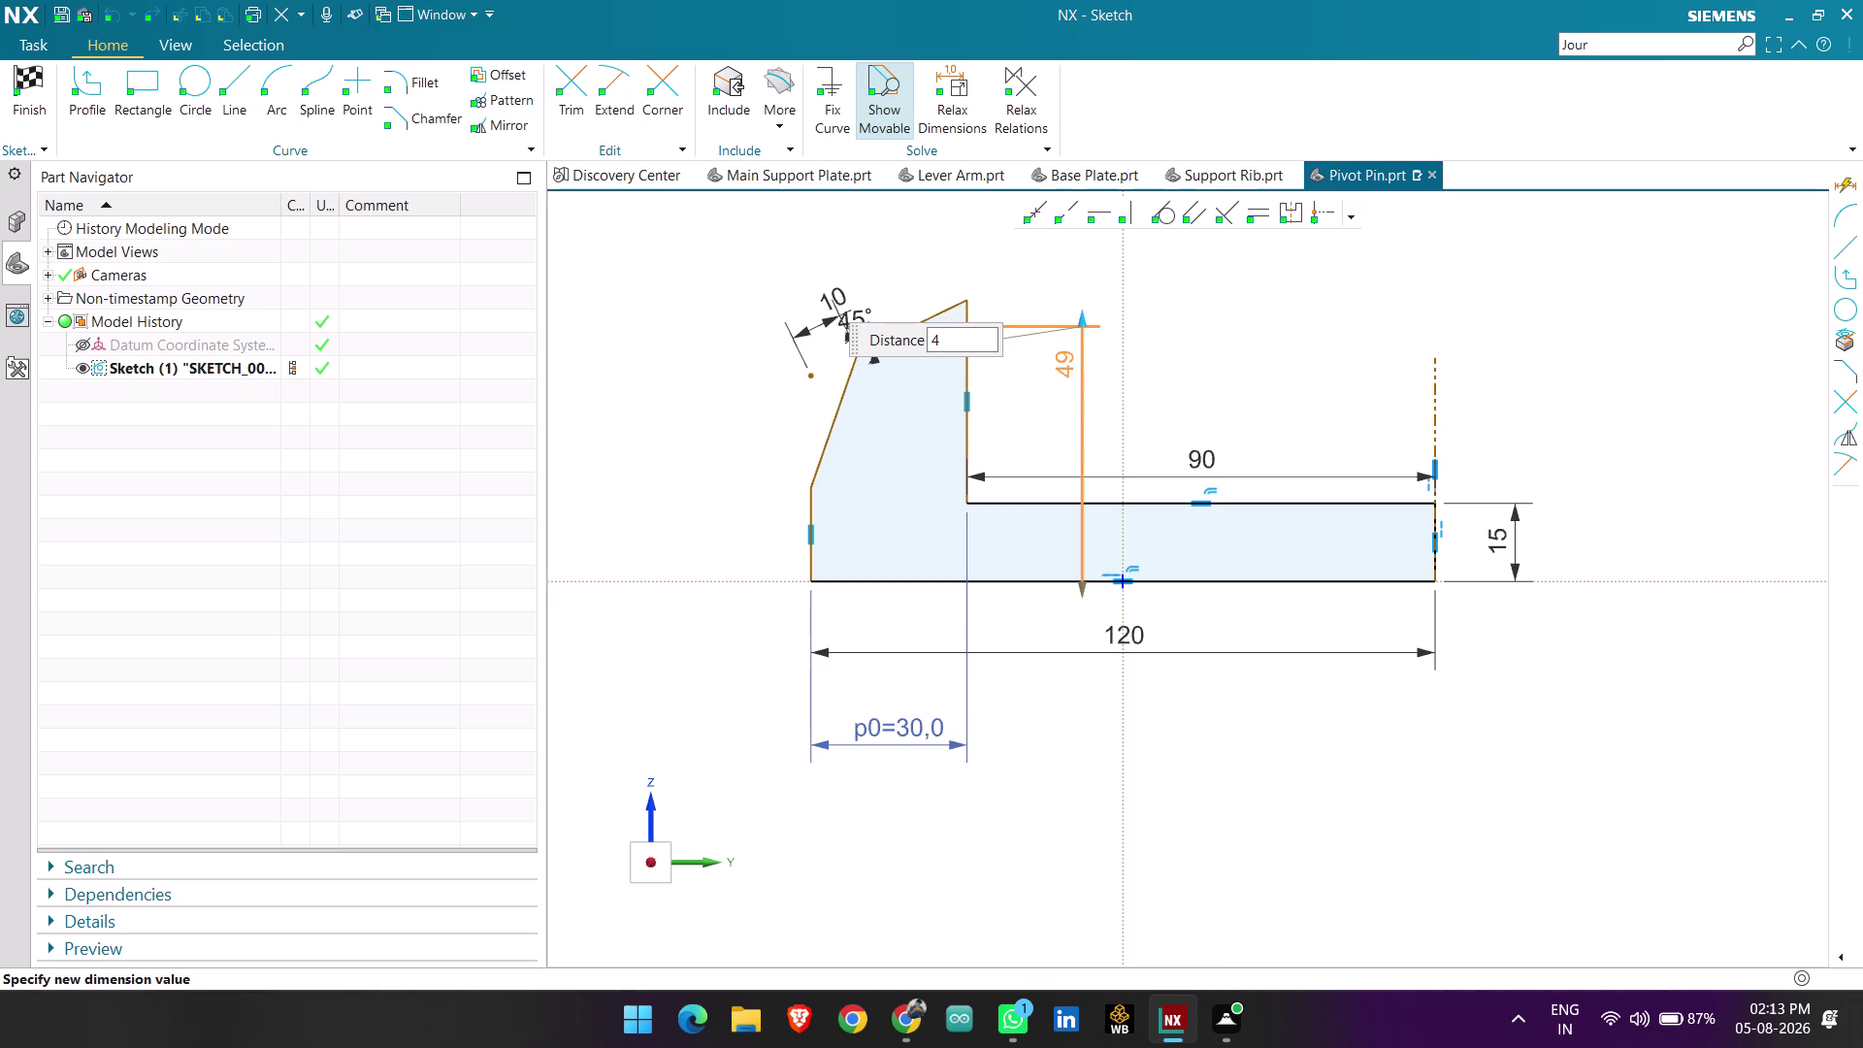
key(Return)
click(1220, 339)
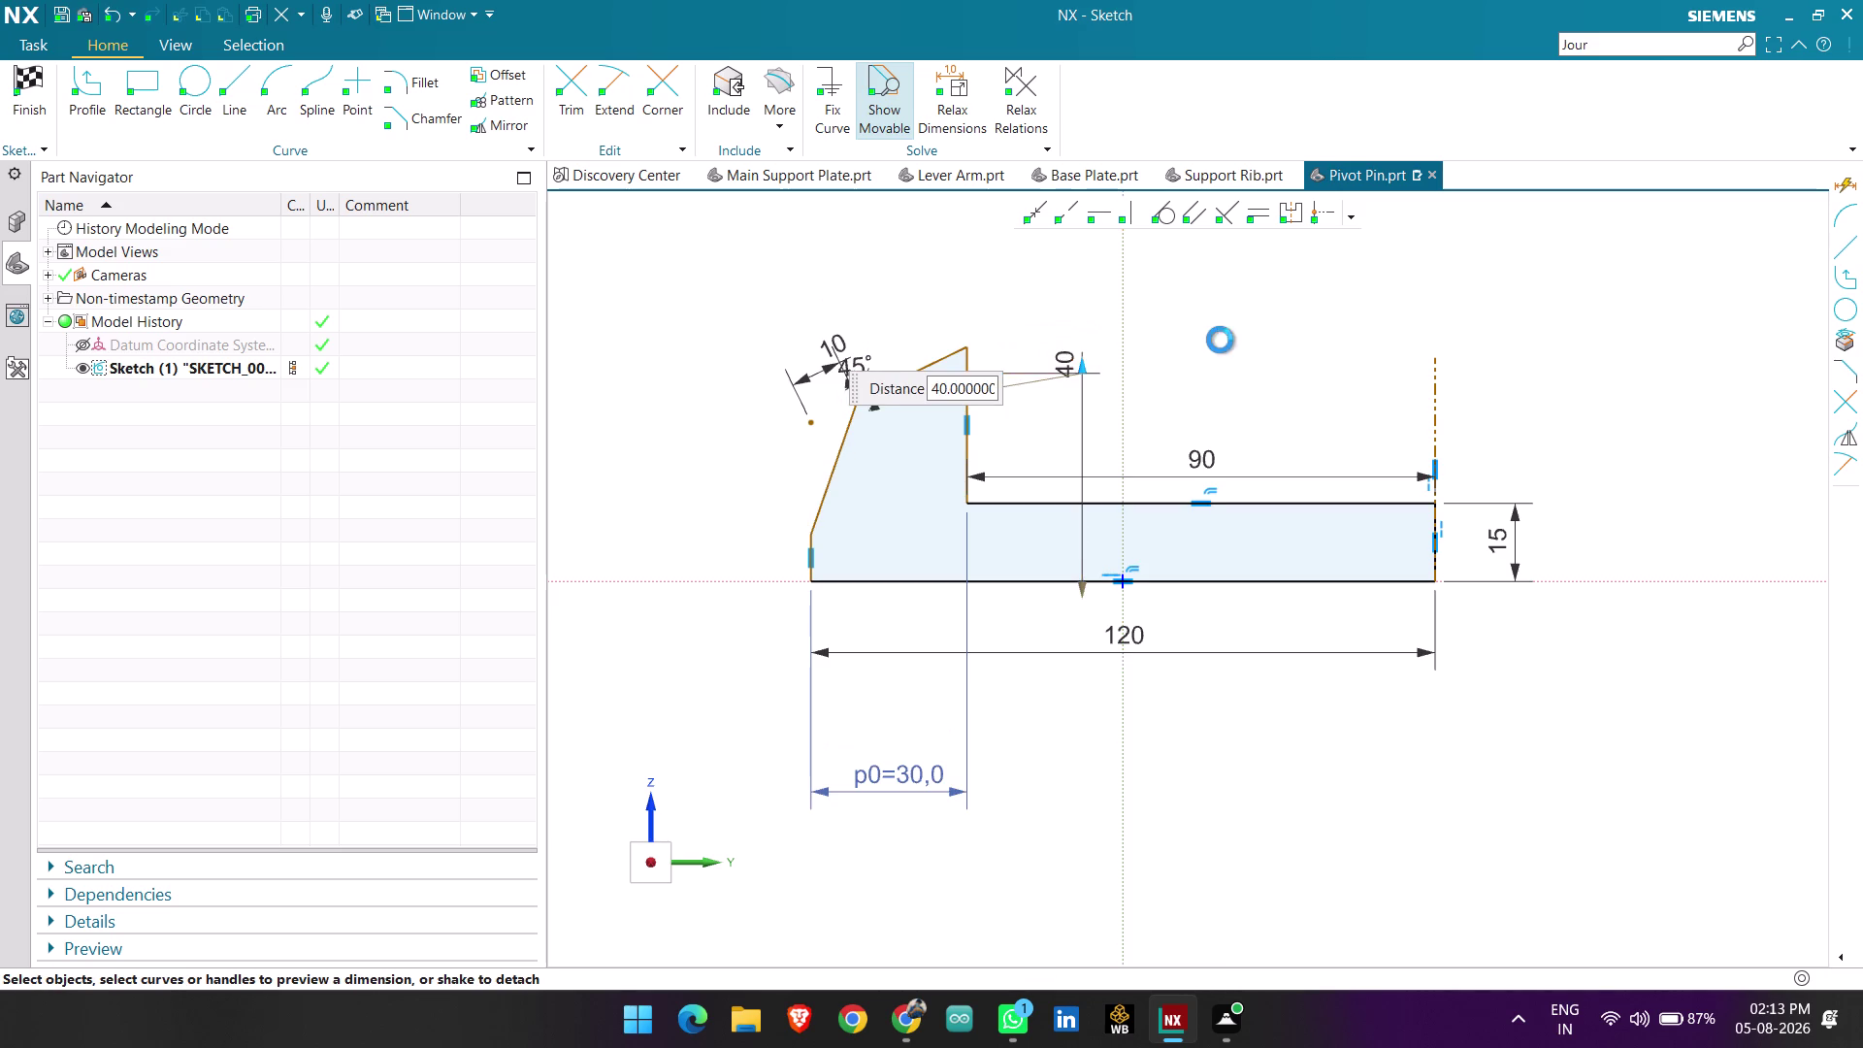
key(ctrl+z)
key(ctrl+z)
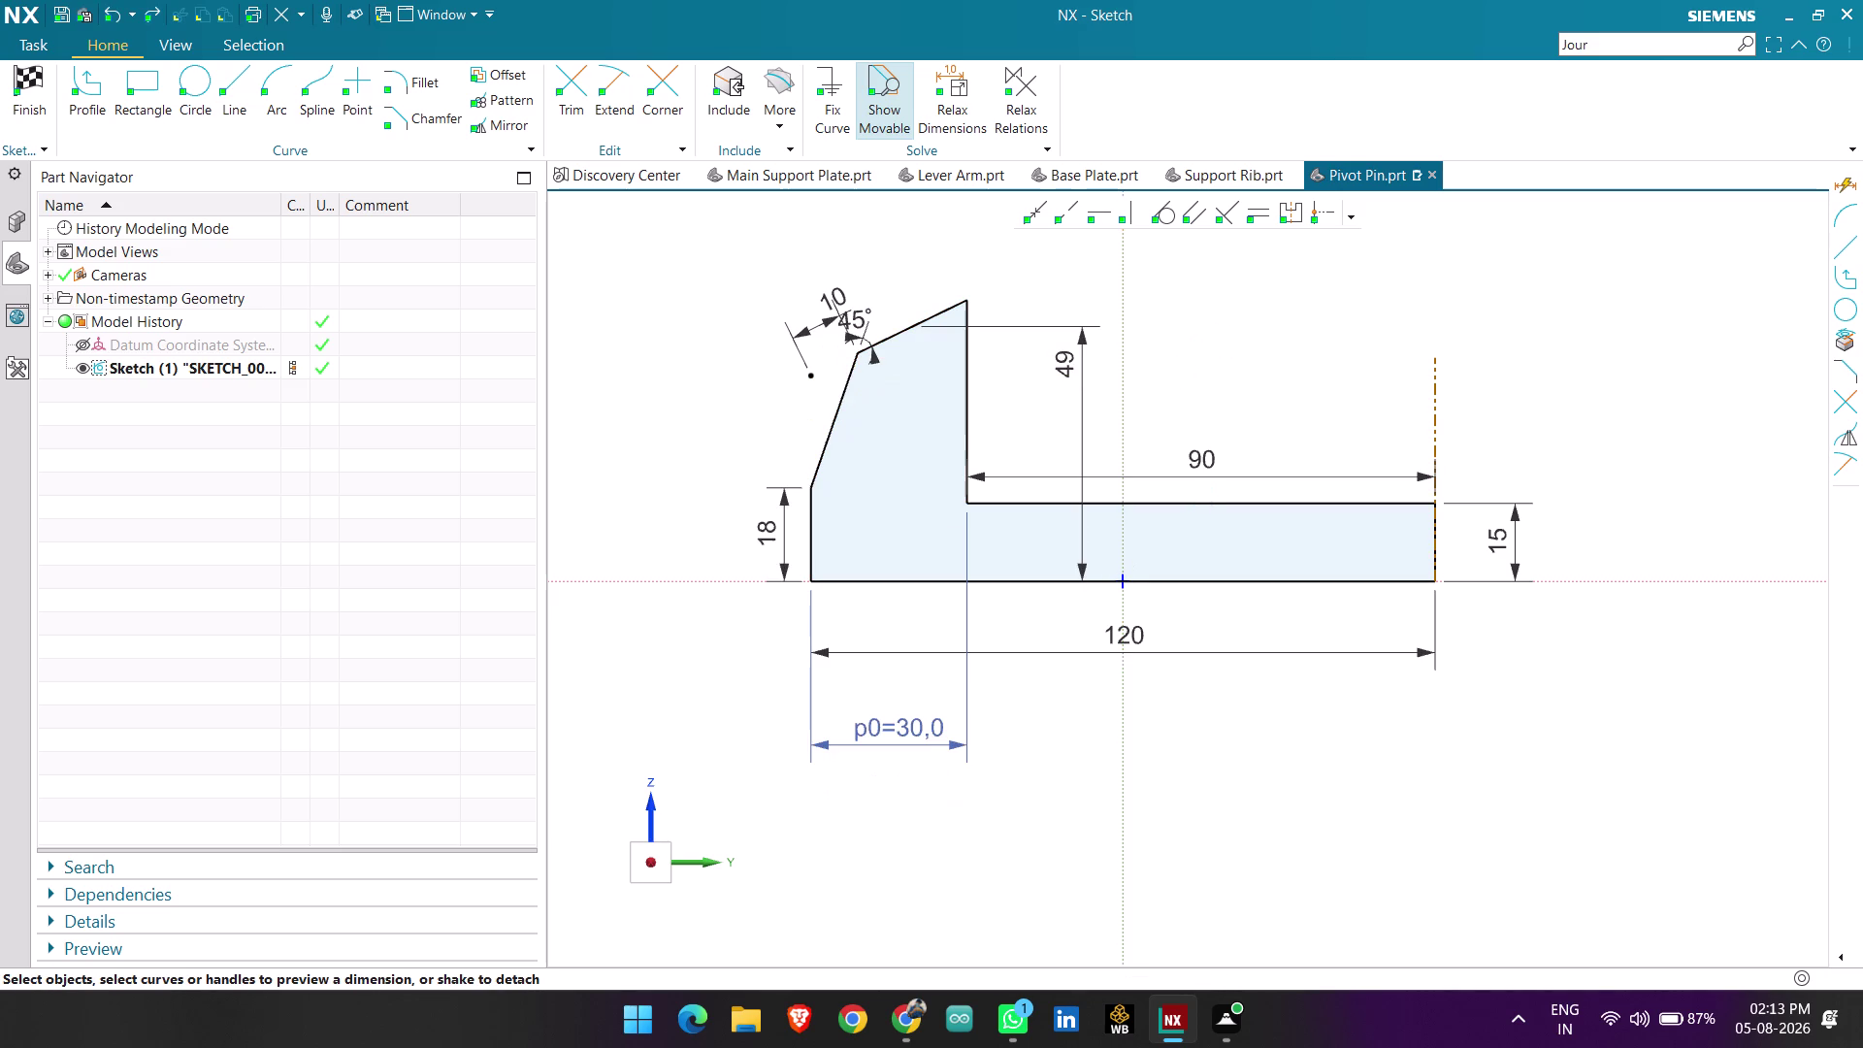
key(ctrl+z)
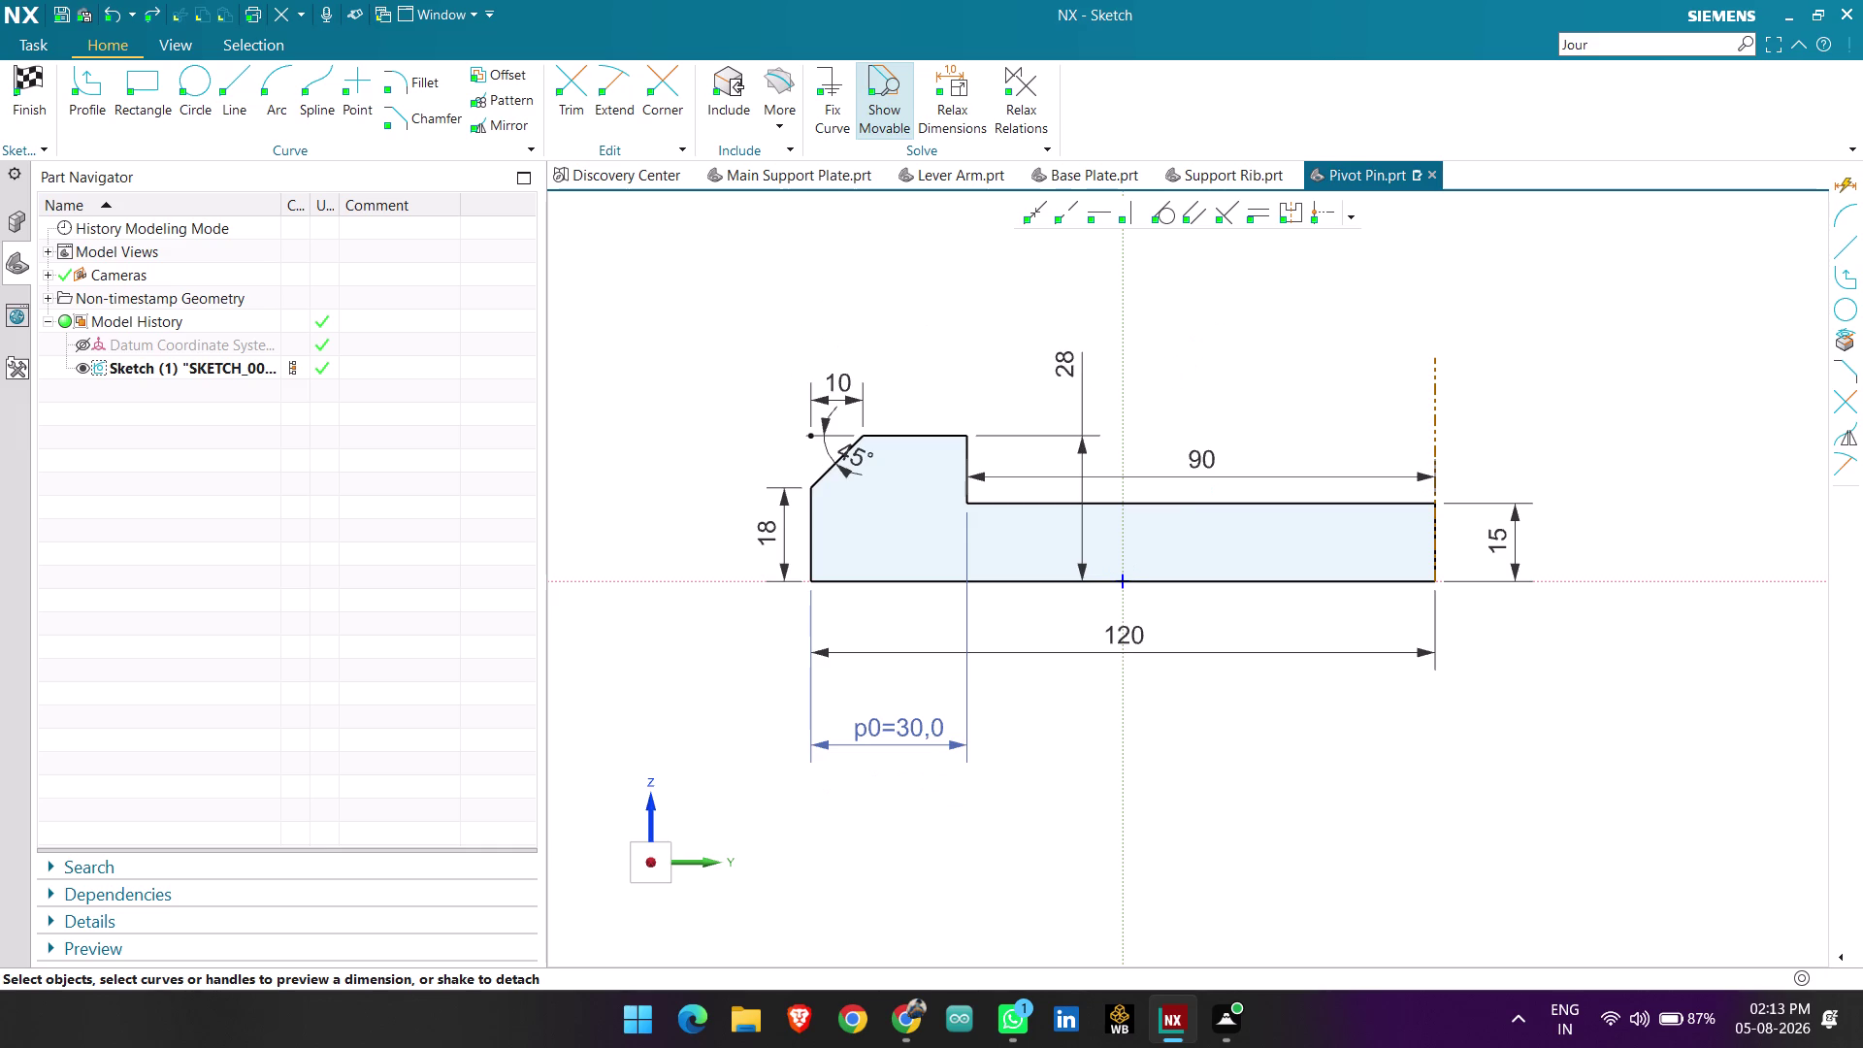
Delete the 18 height dimension via its context menu and set the step height to 40.
click(774, 518)
right_click(774, 518)
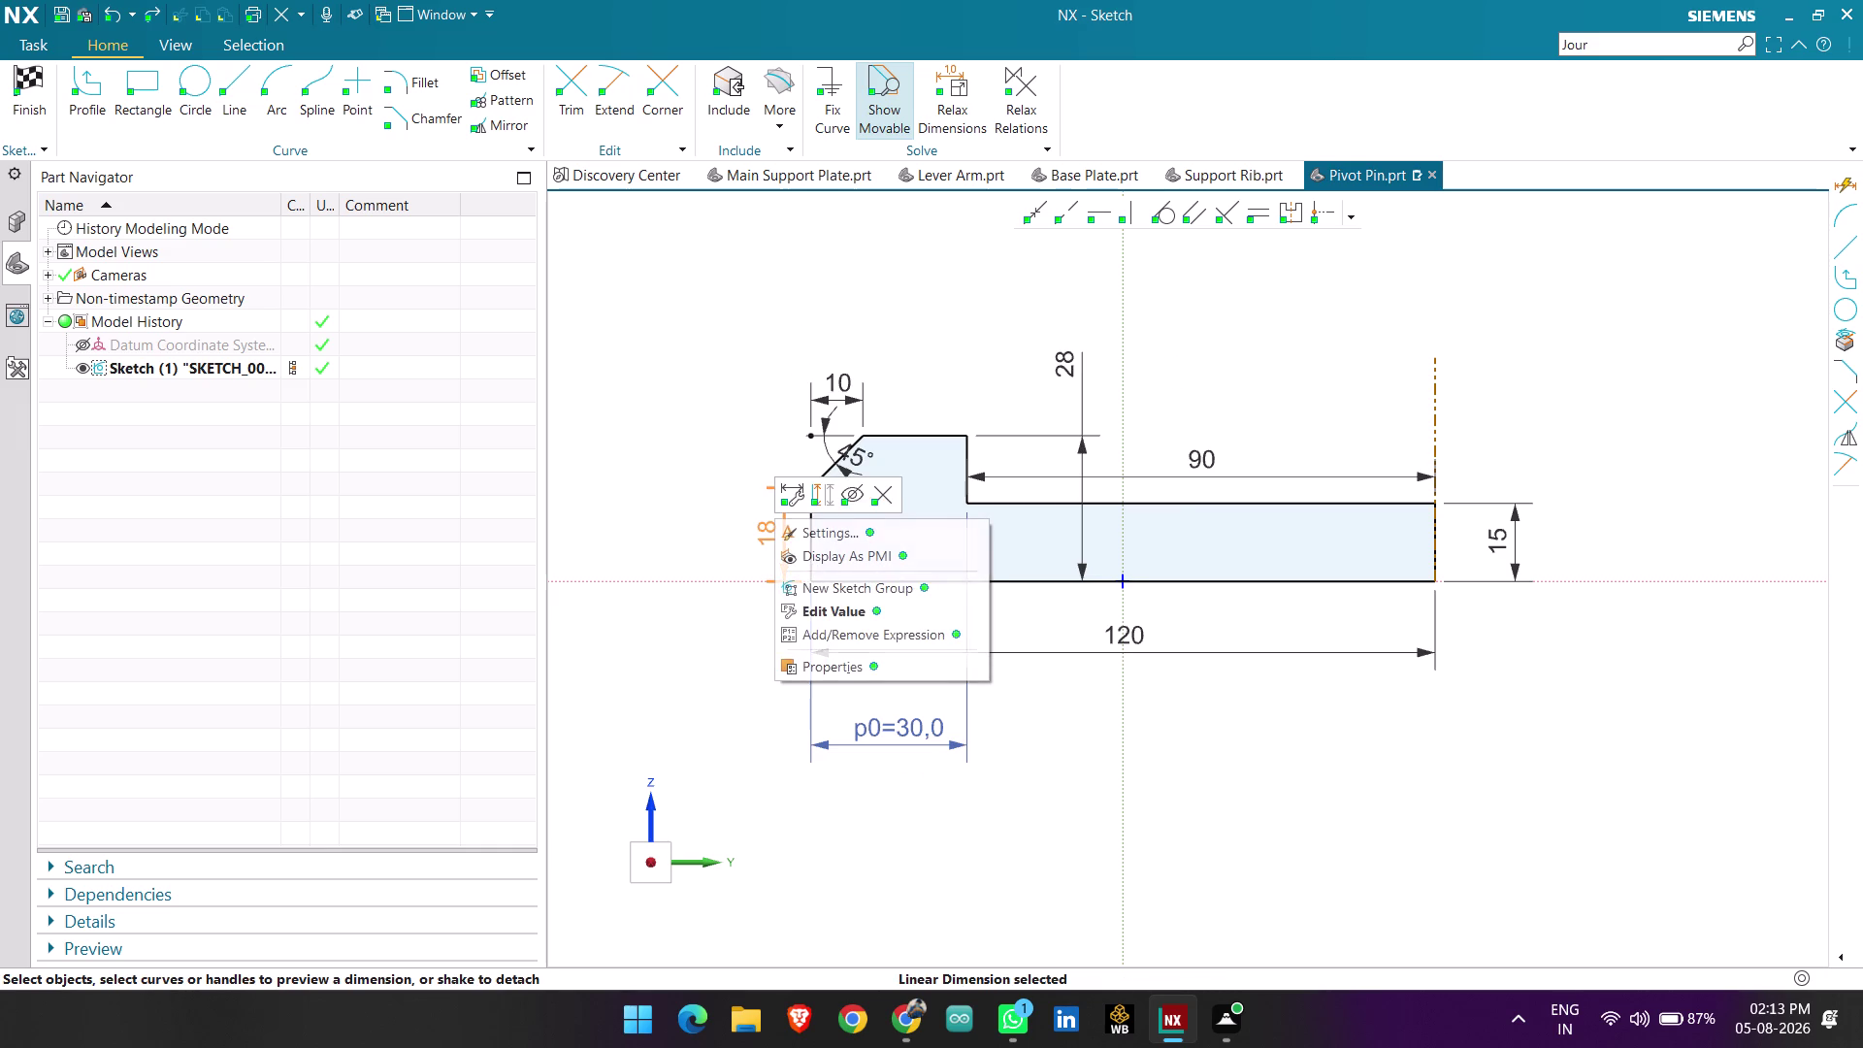
click(878, 498)
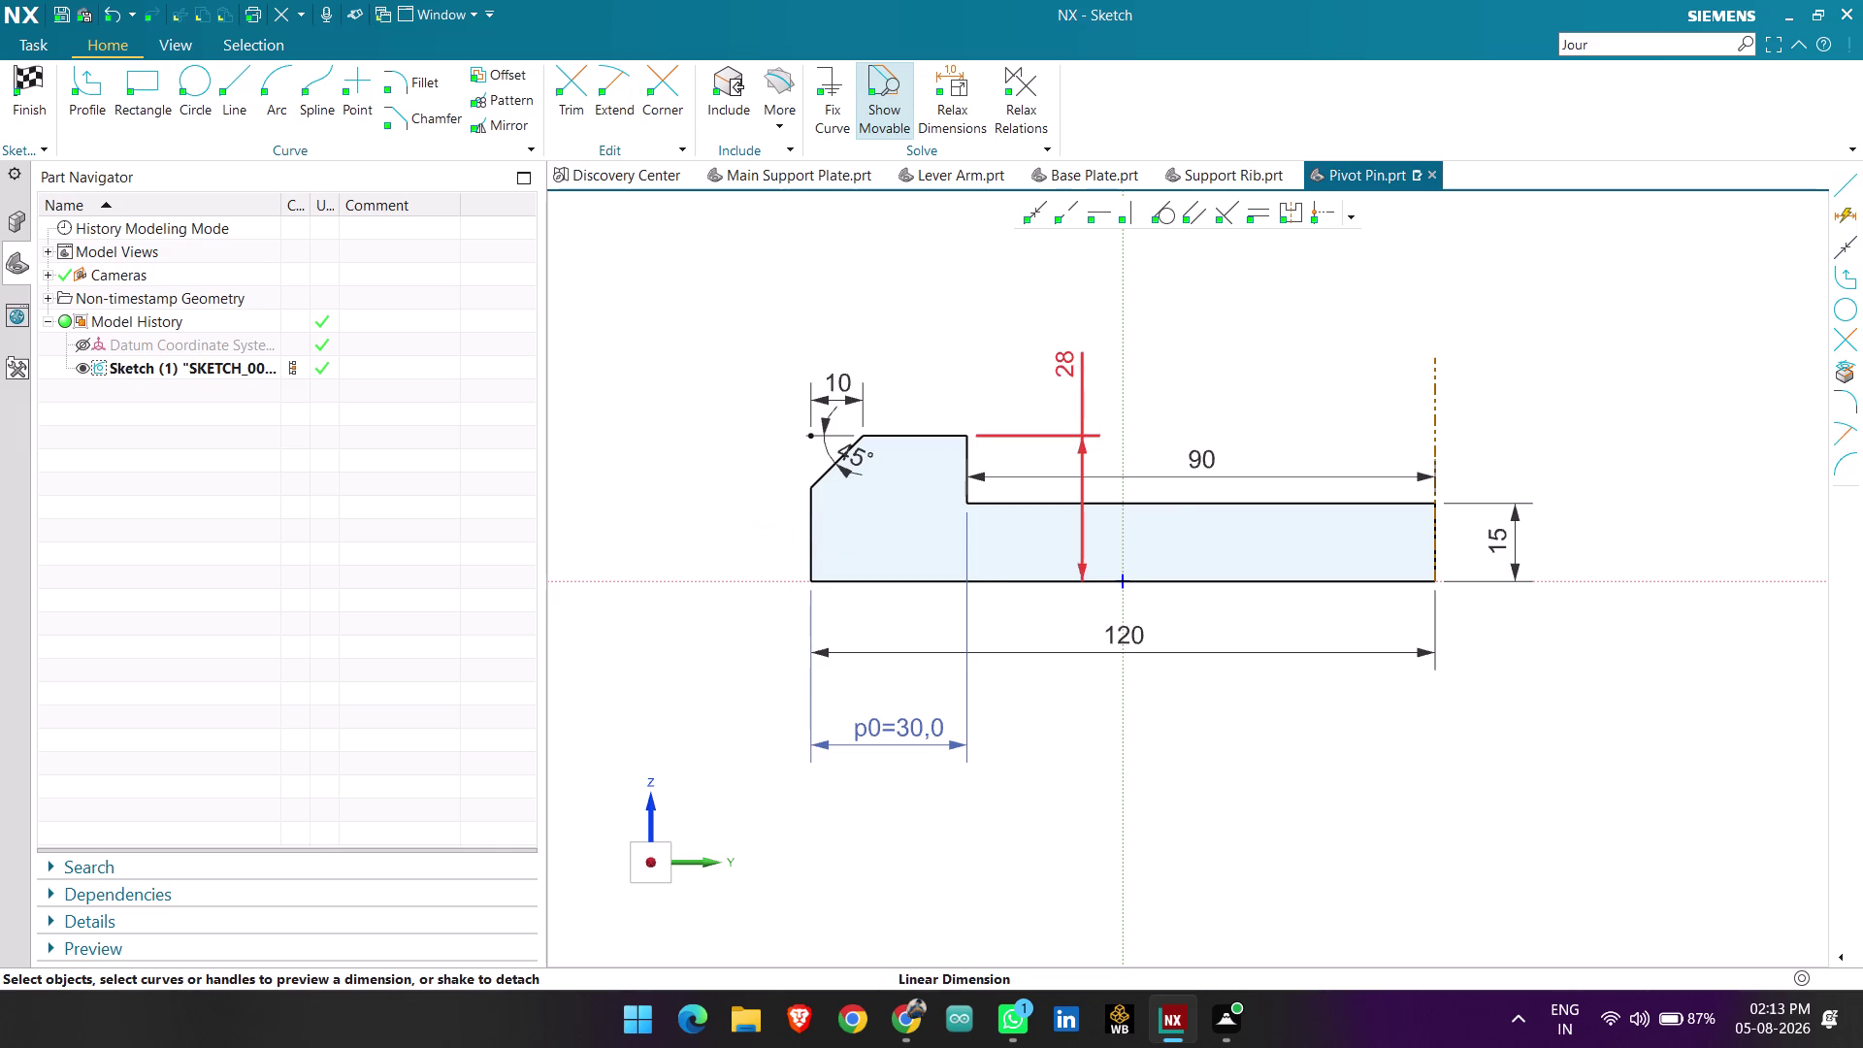
double_click(1071, 370)
text(4)
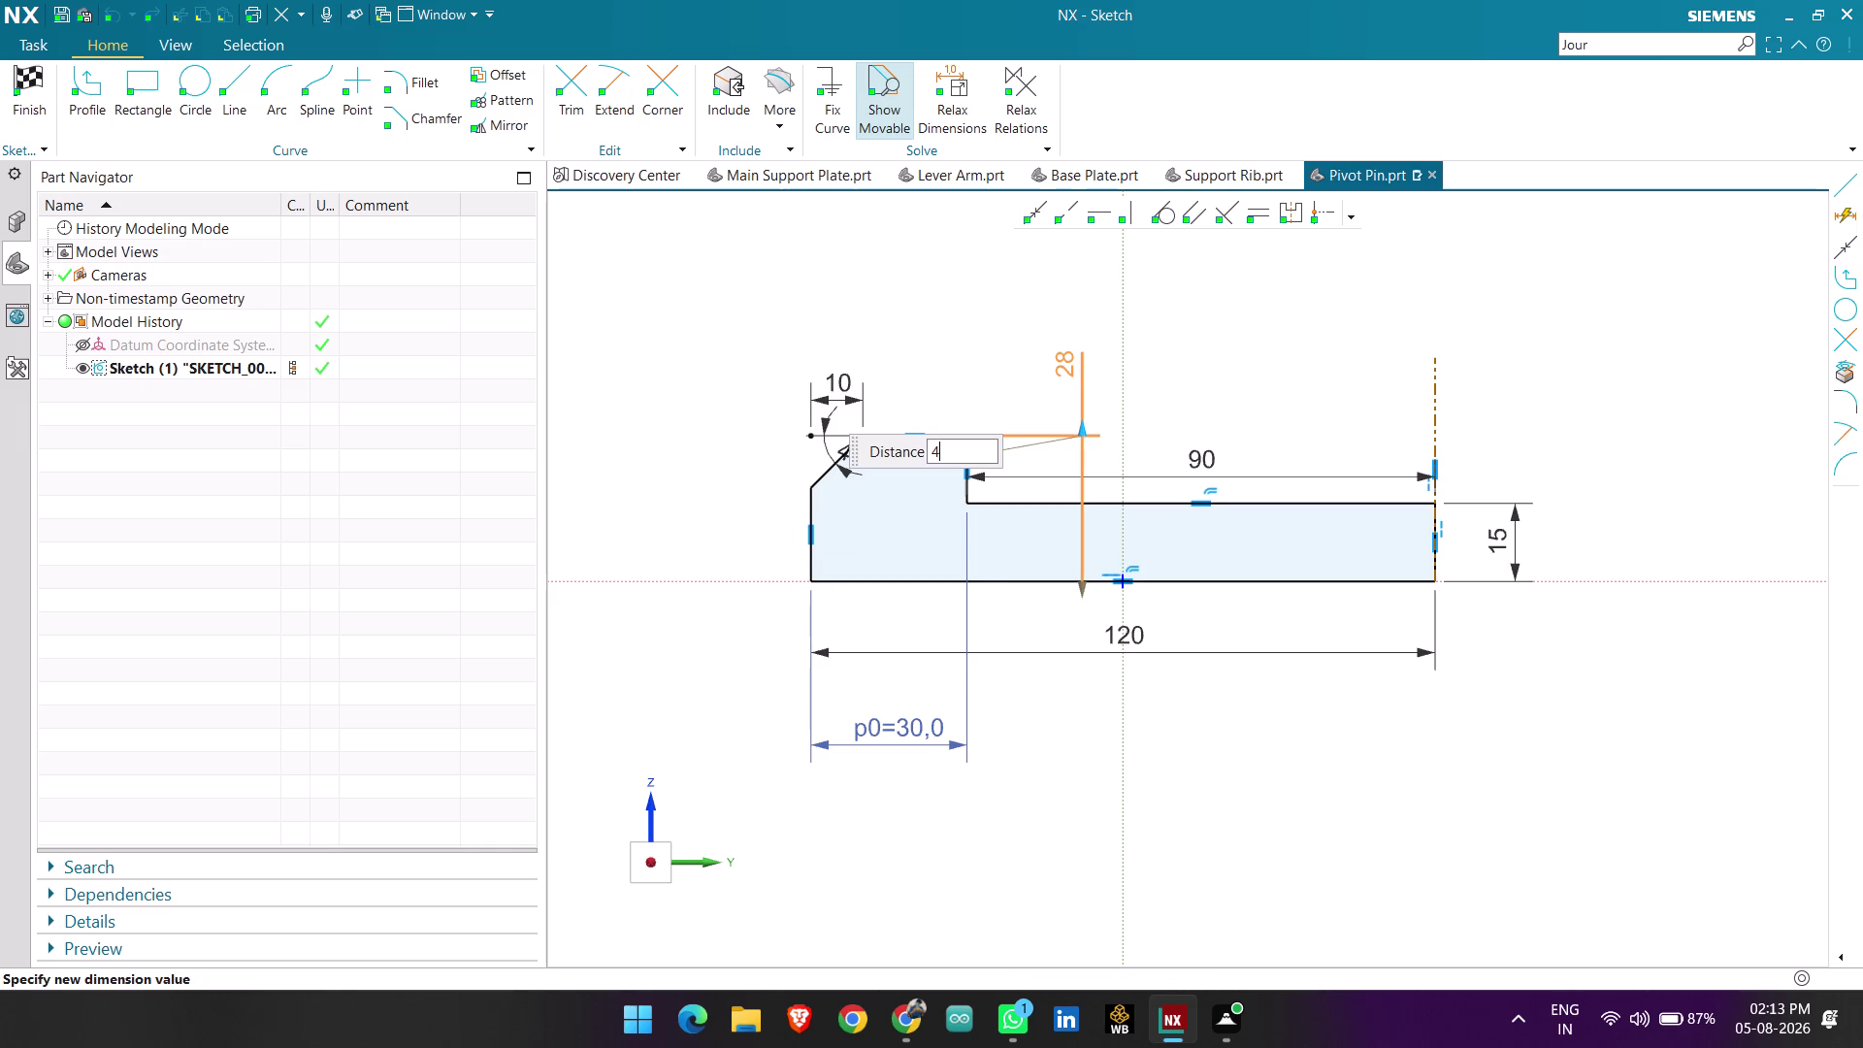
text(0)
key(Return)
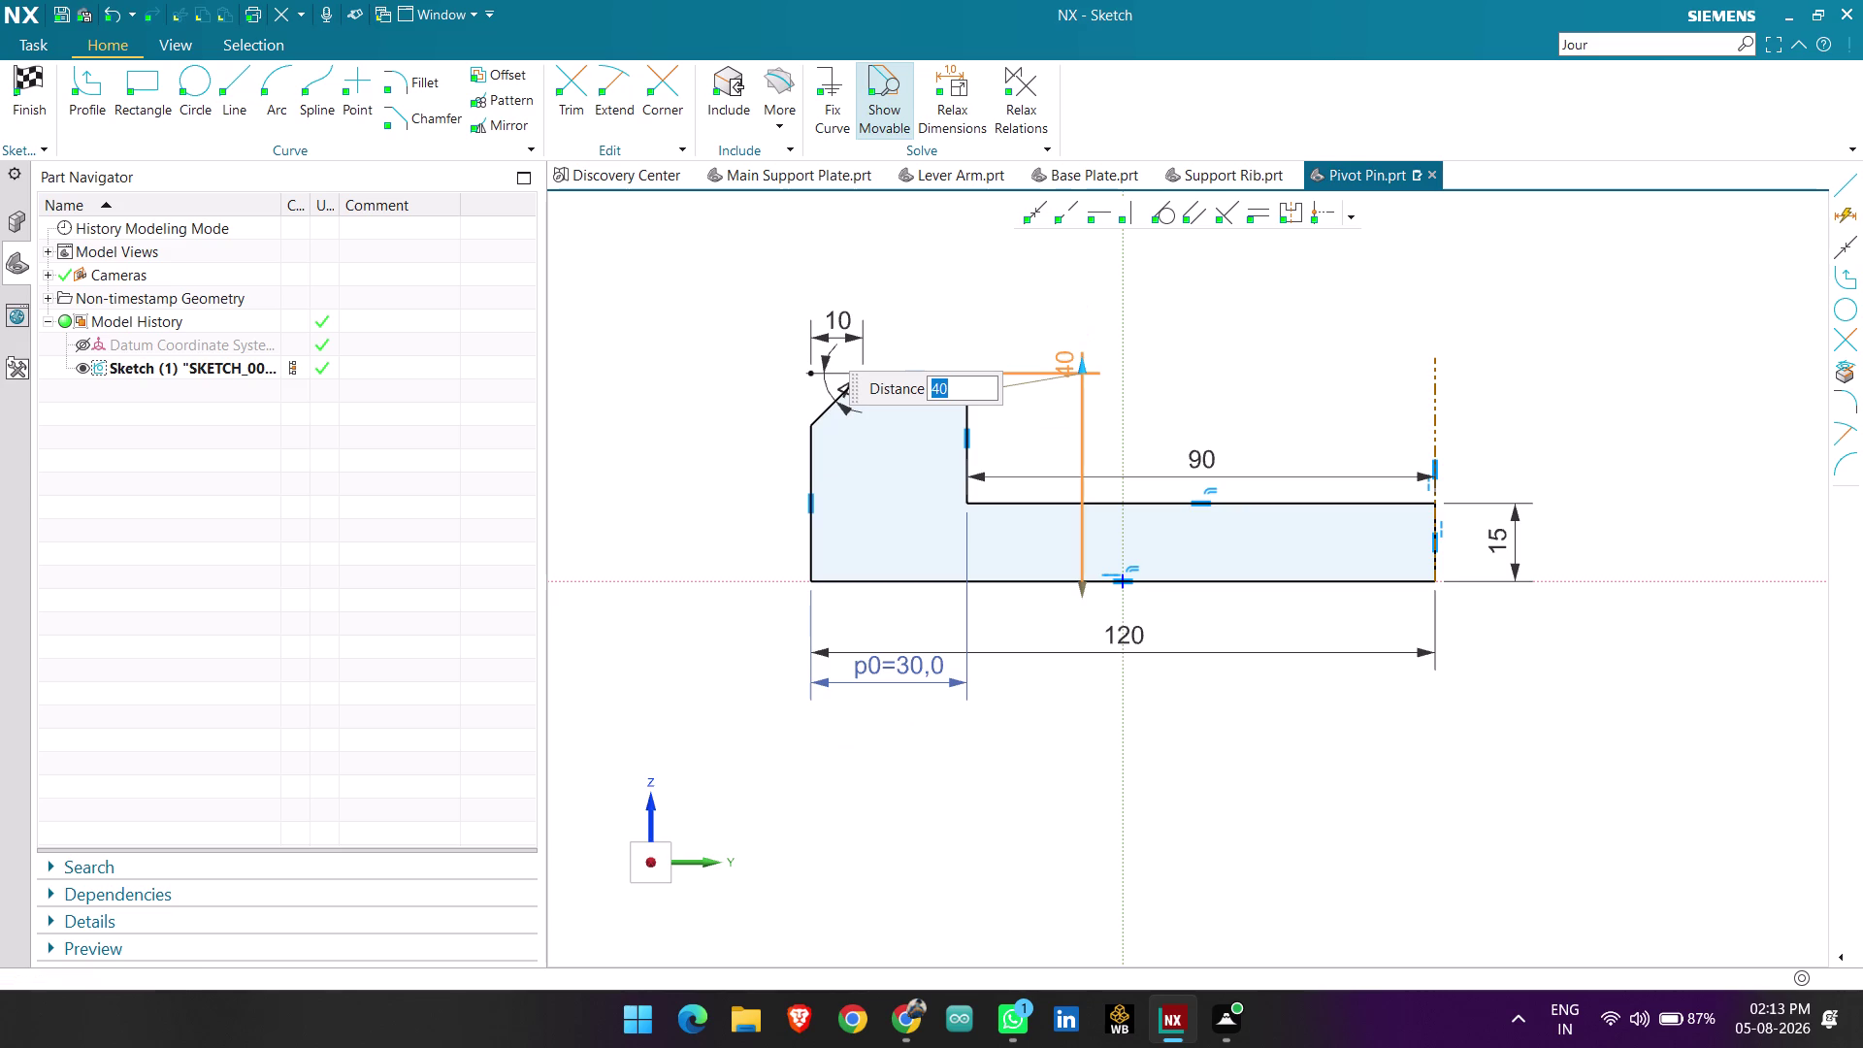
click(1229, 349)
scroll(down, 3)
scroll(up, 3)
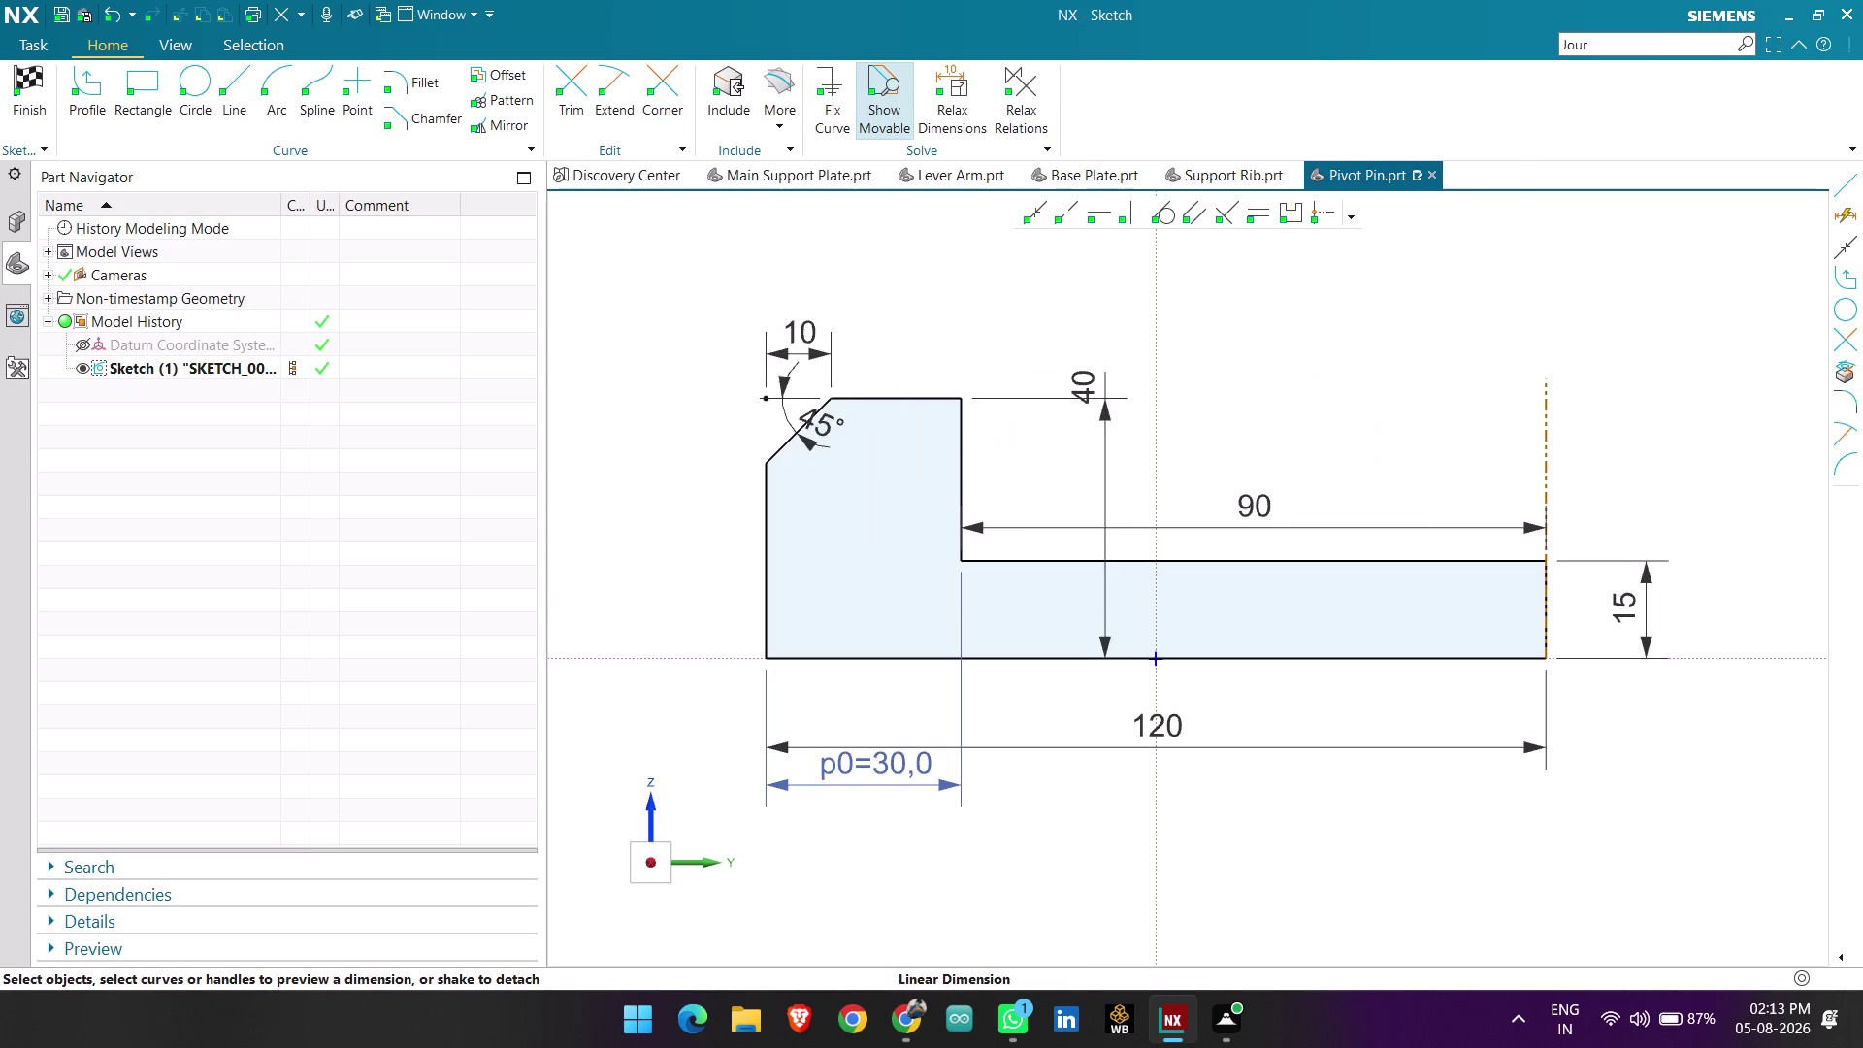
click(763, 537)
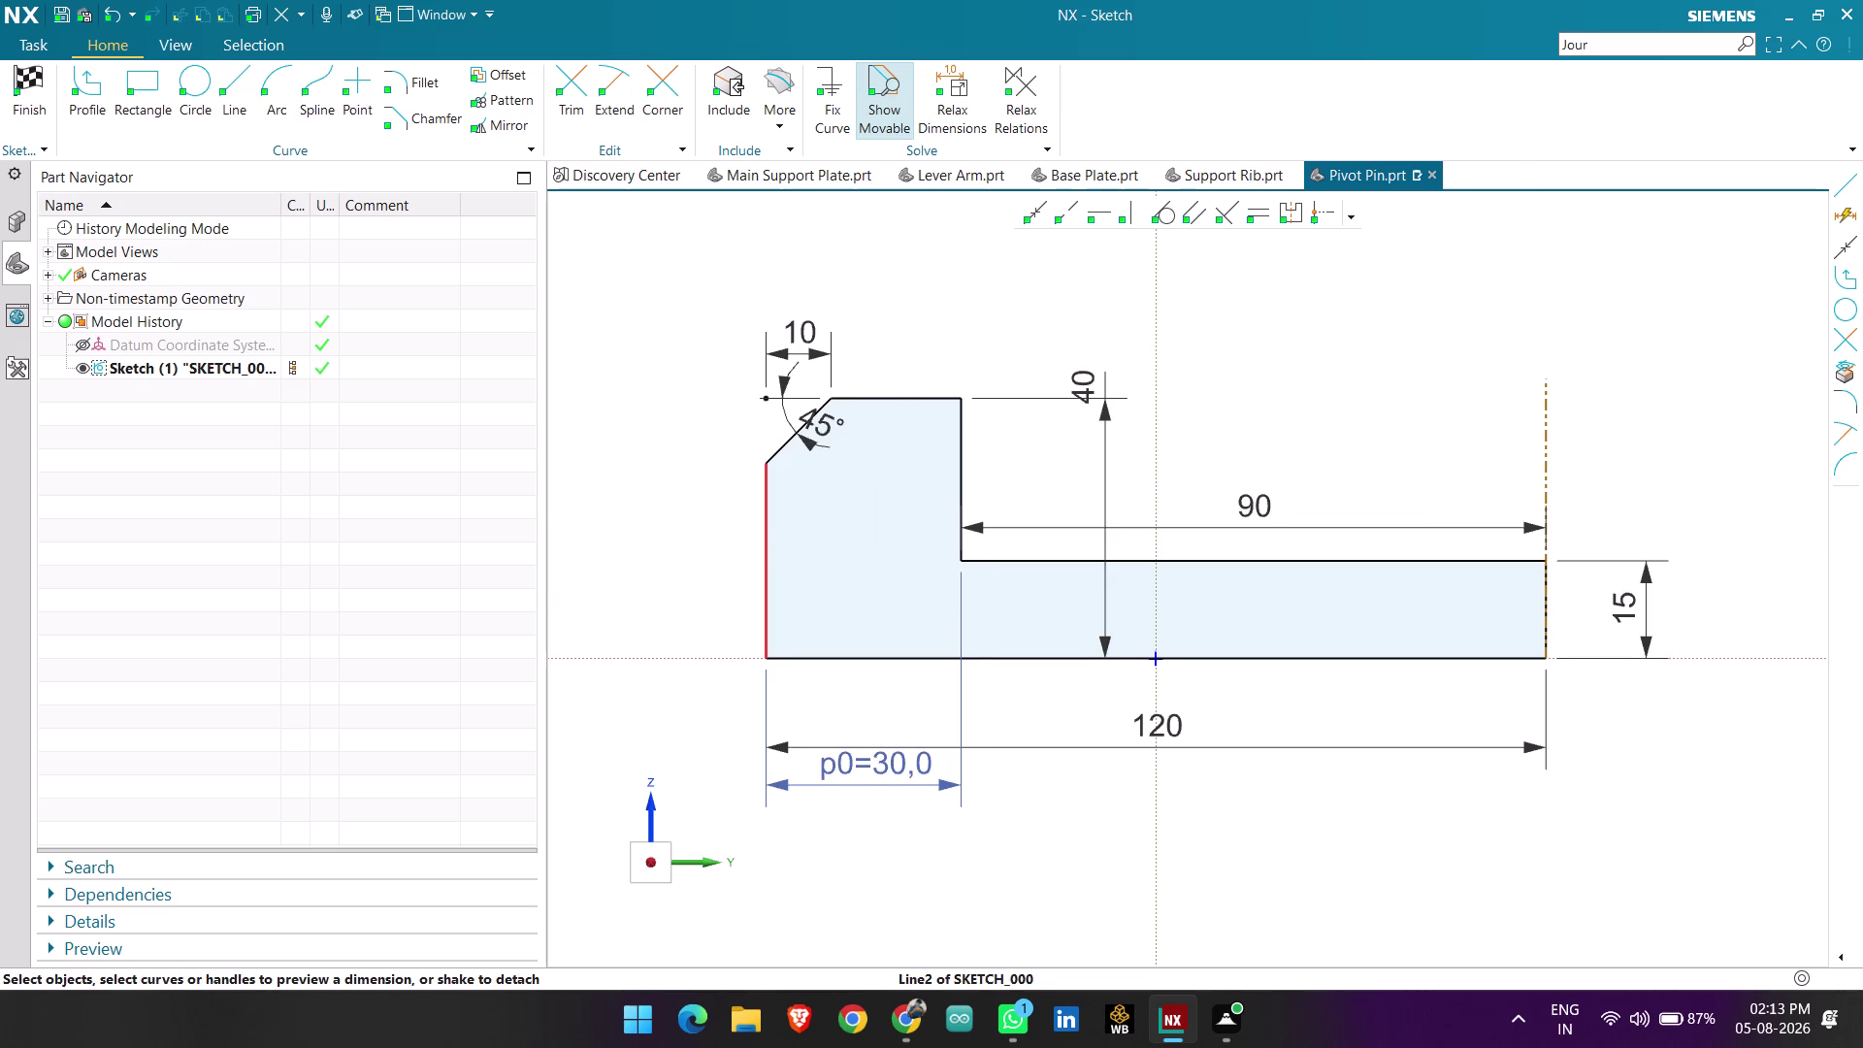
click(671, 573)
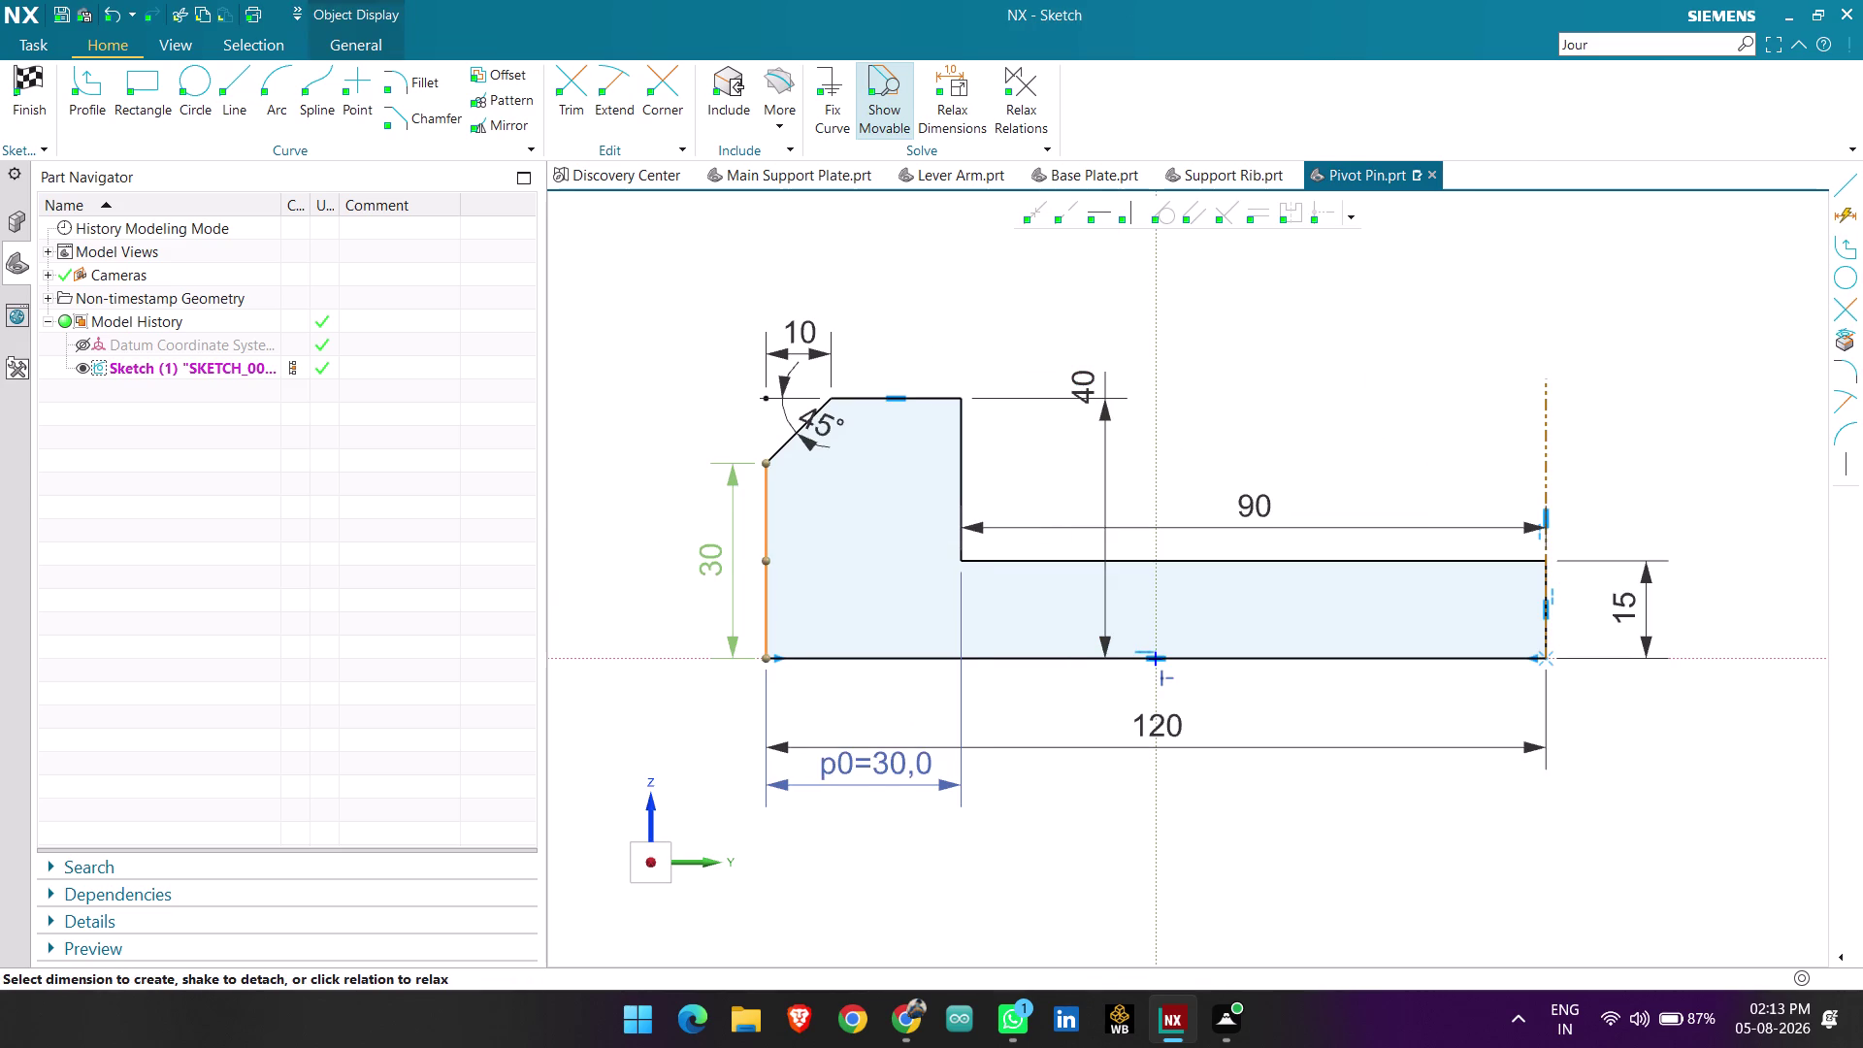
click(1366, 353)
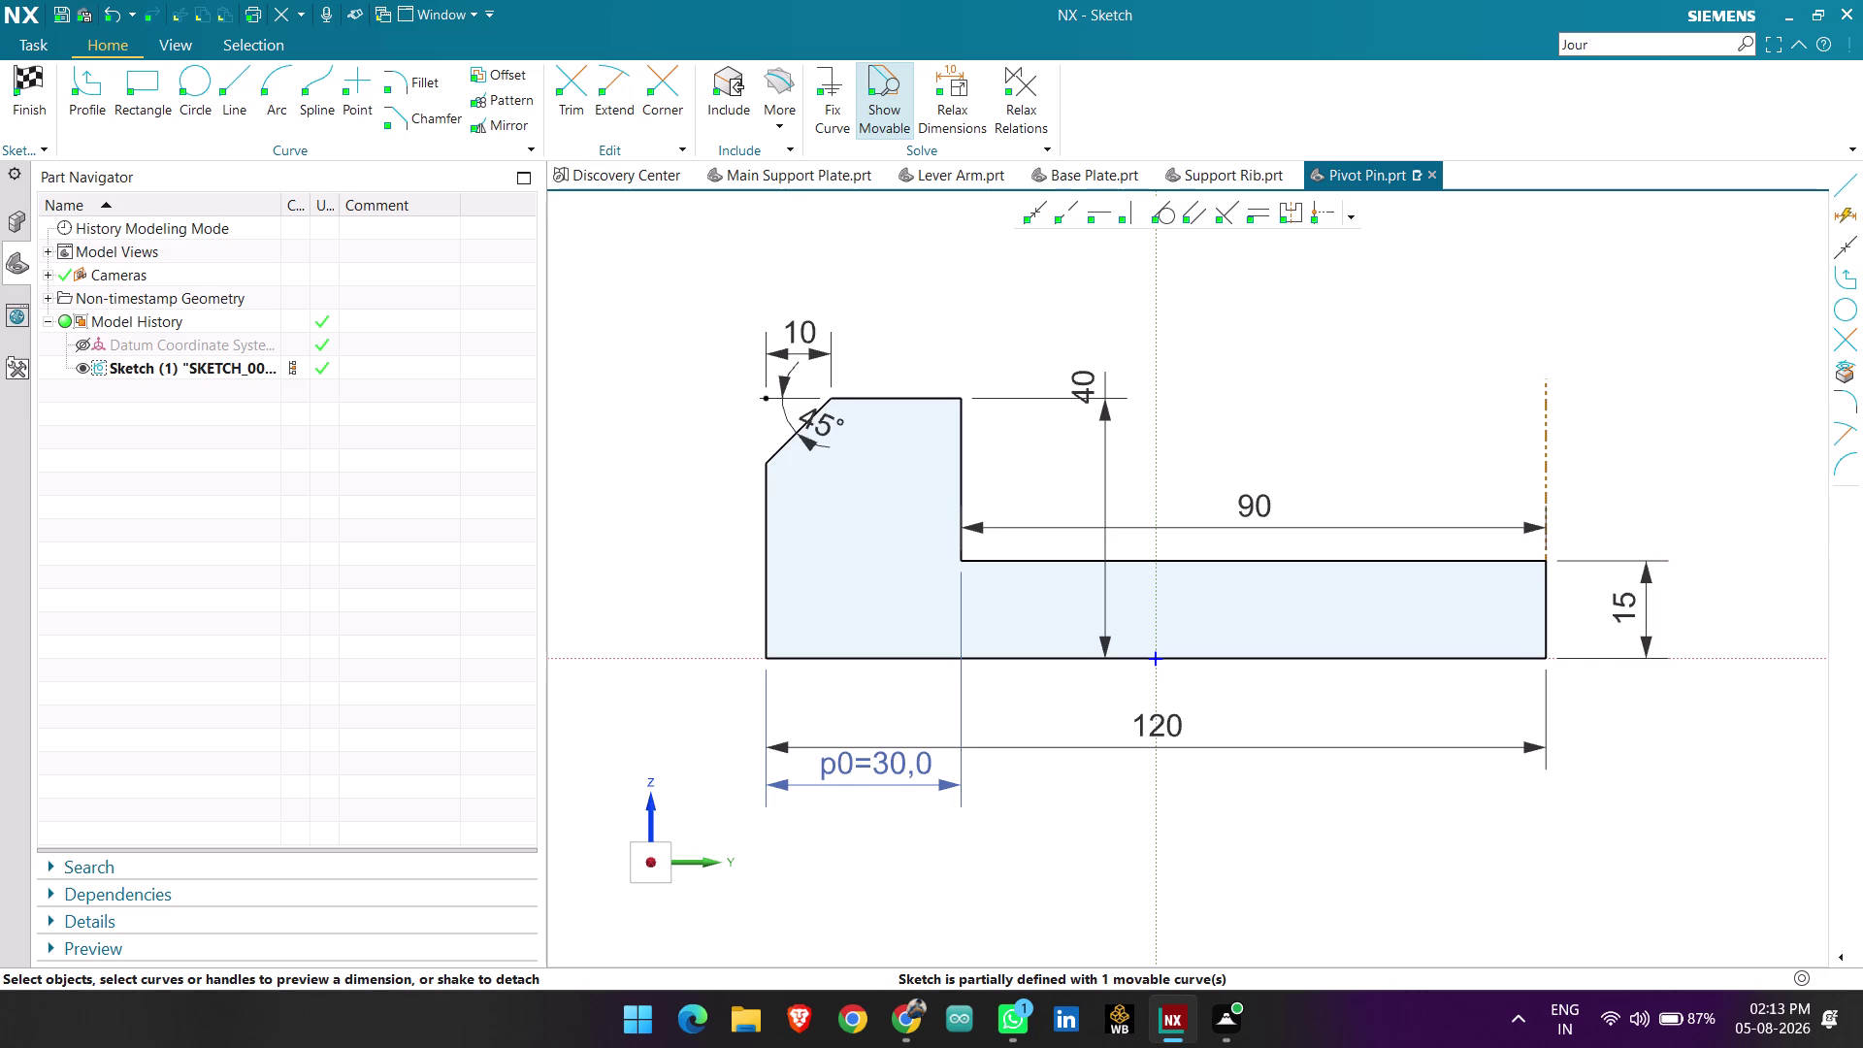
scroll(down, 3)
scroll(up, 3)
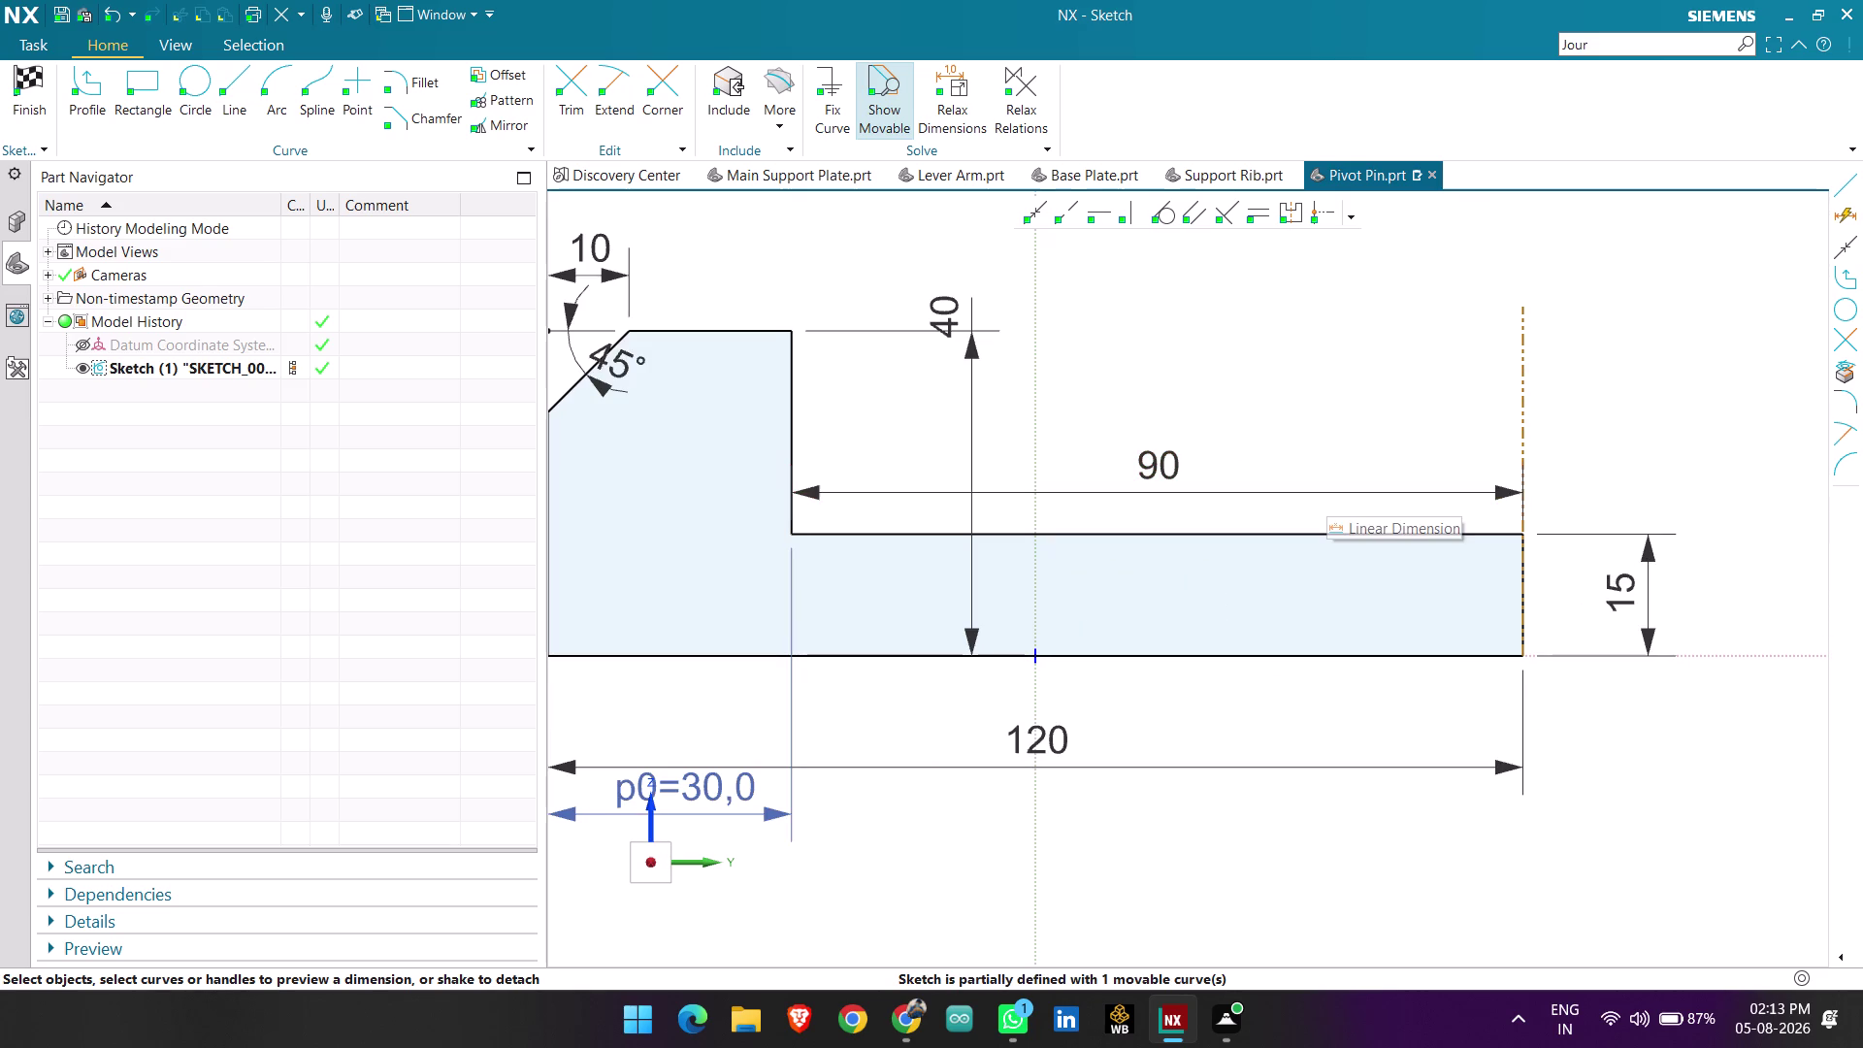
scroll(down, 3)
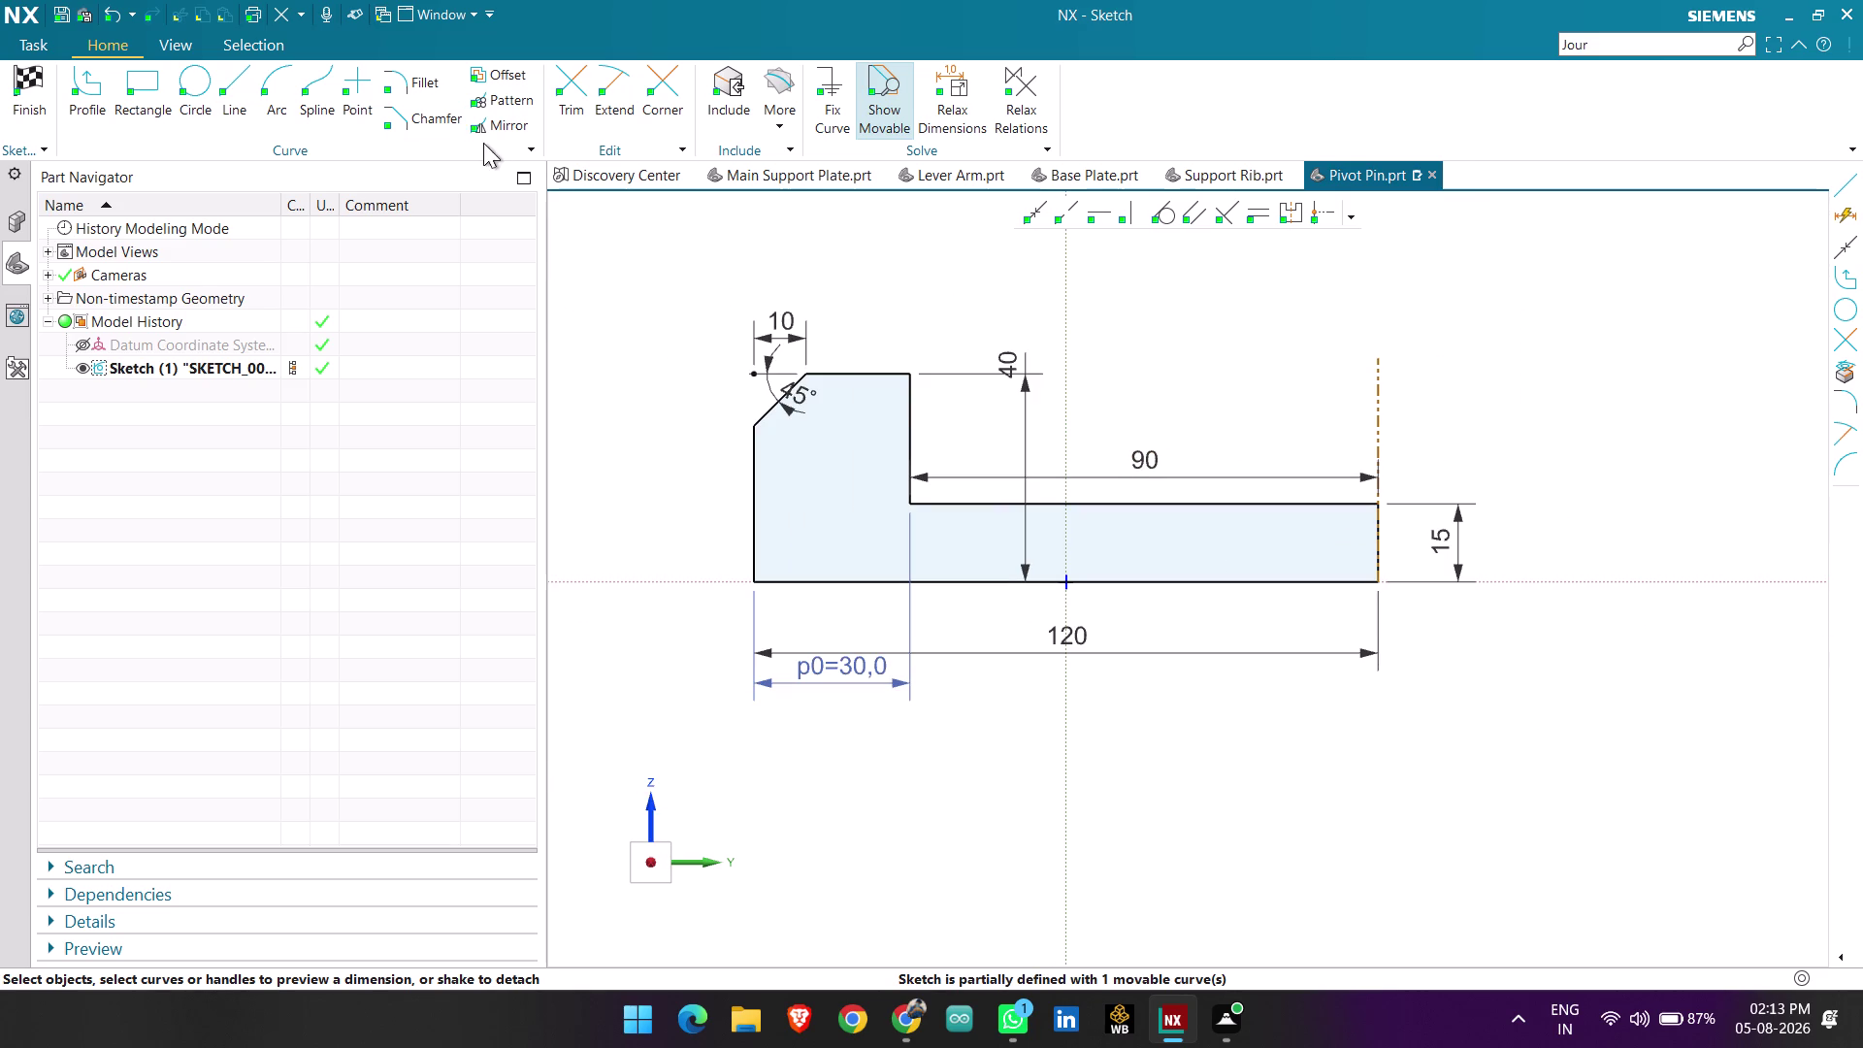
scroll(up, 3)
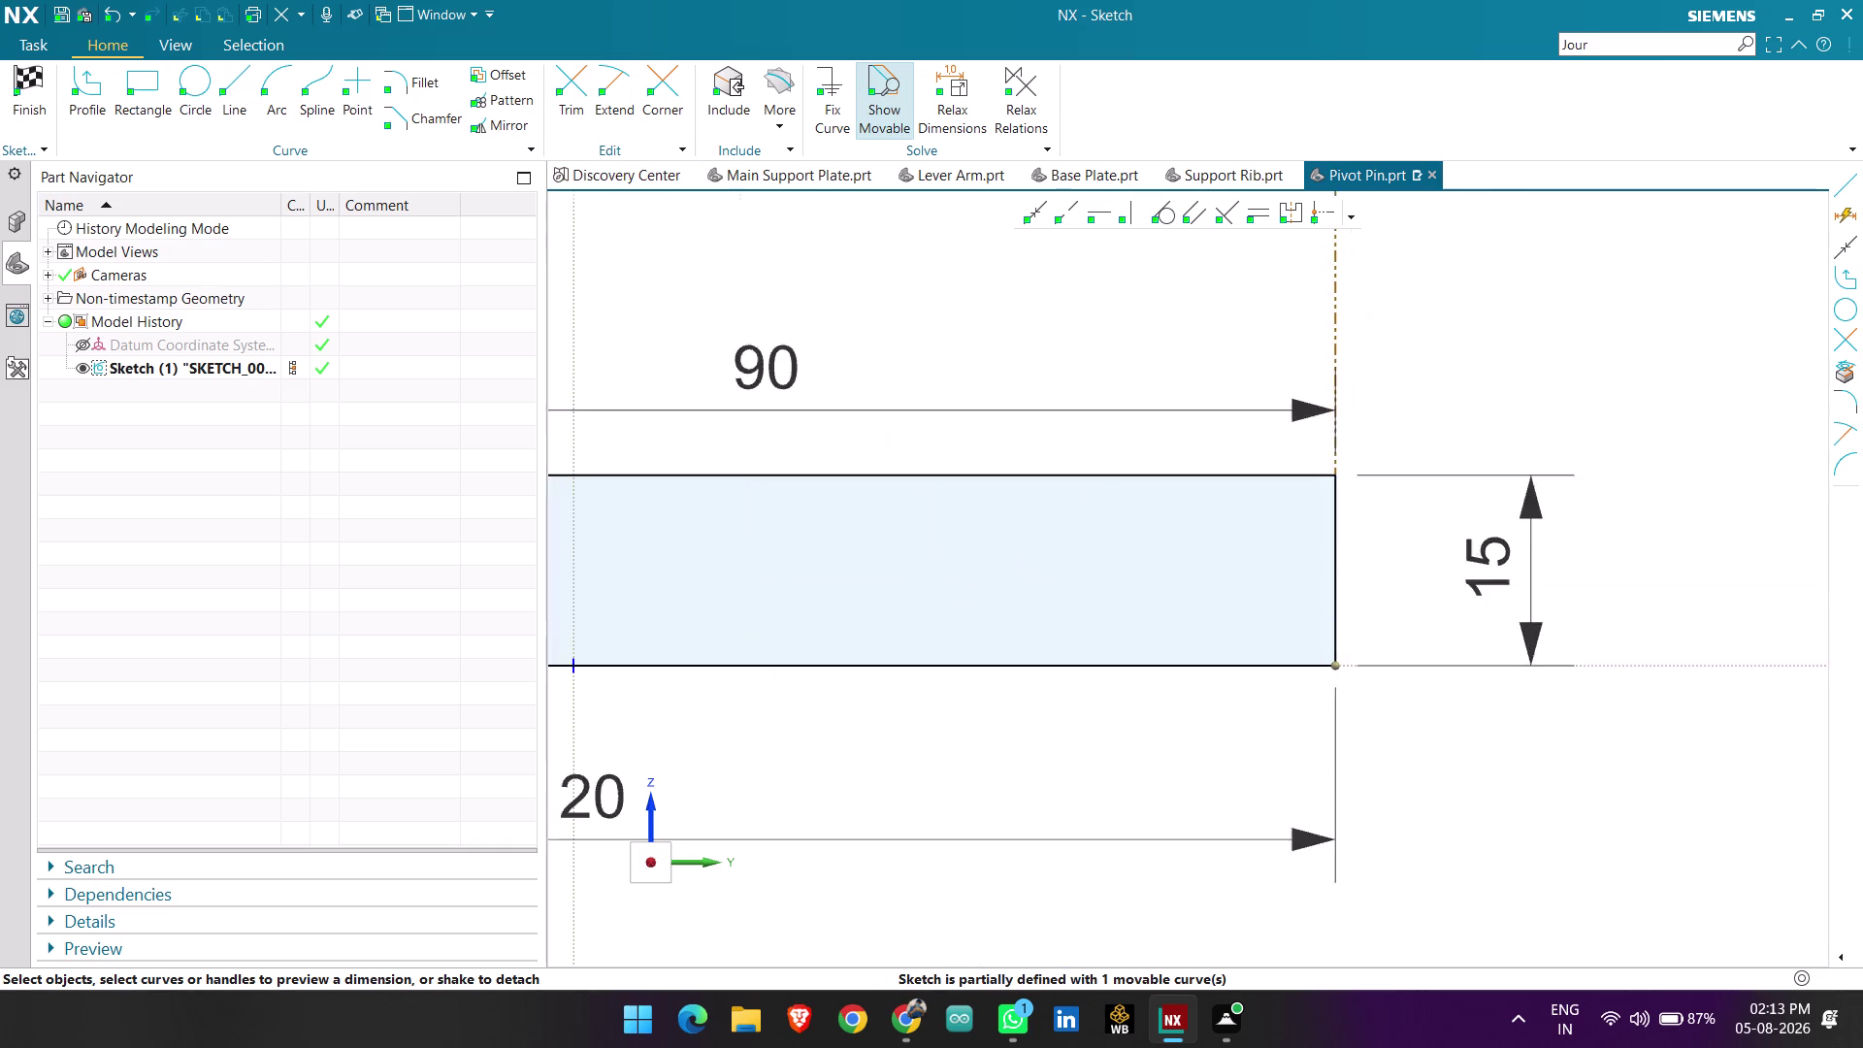
scroll(up, 3)
scroll(down, 3)
scroll(down, 3)
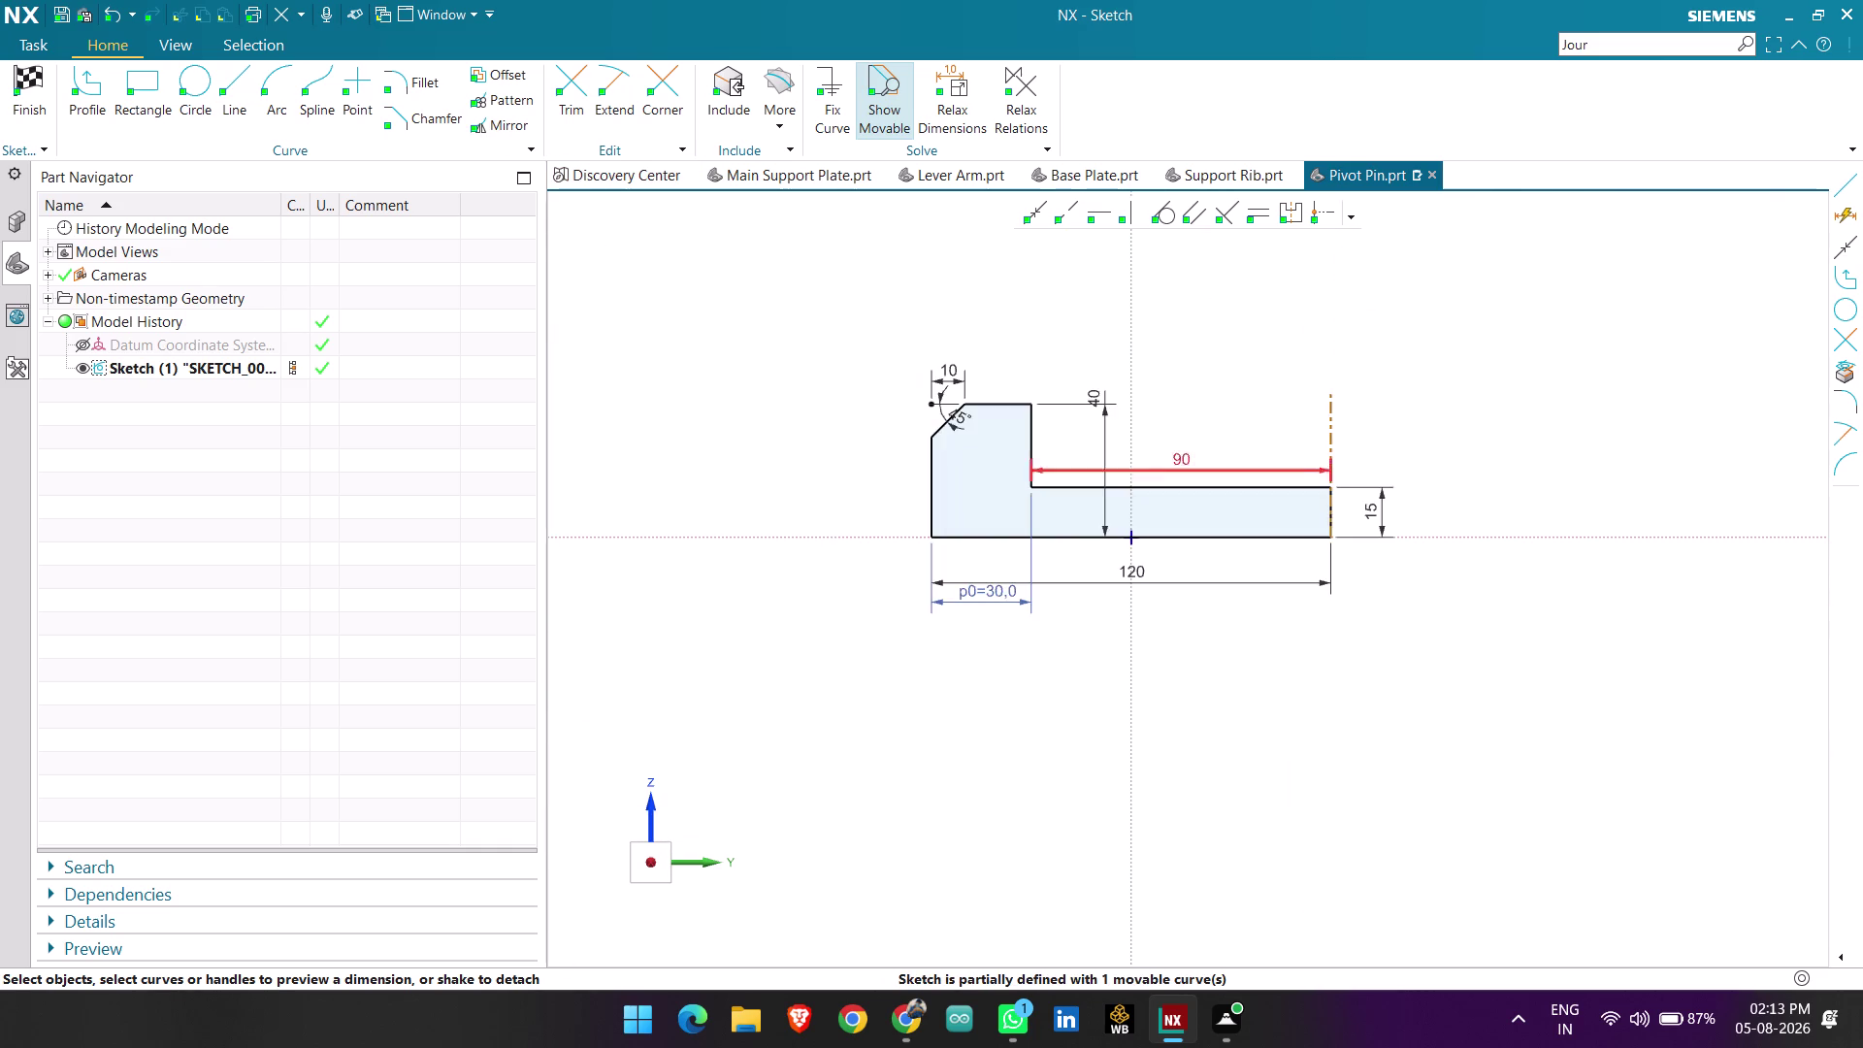
scroll(up, 3)
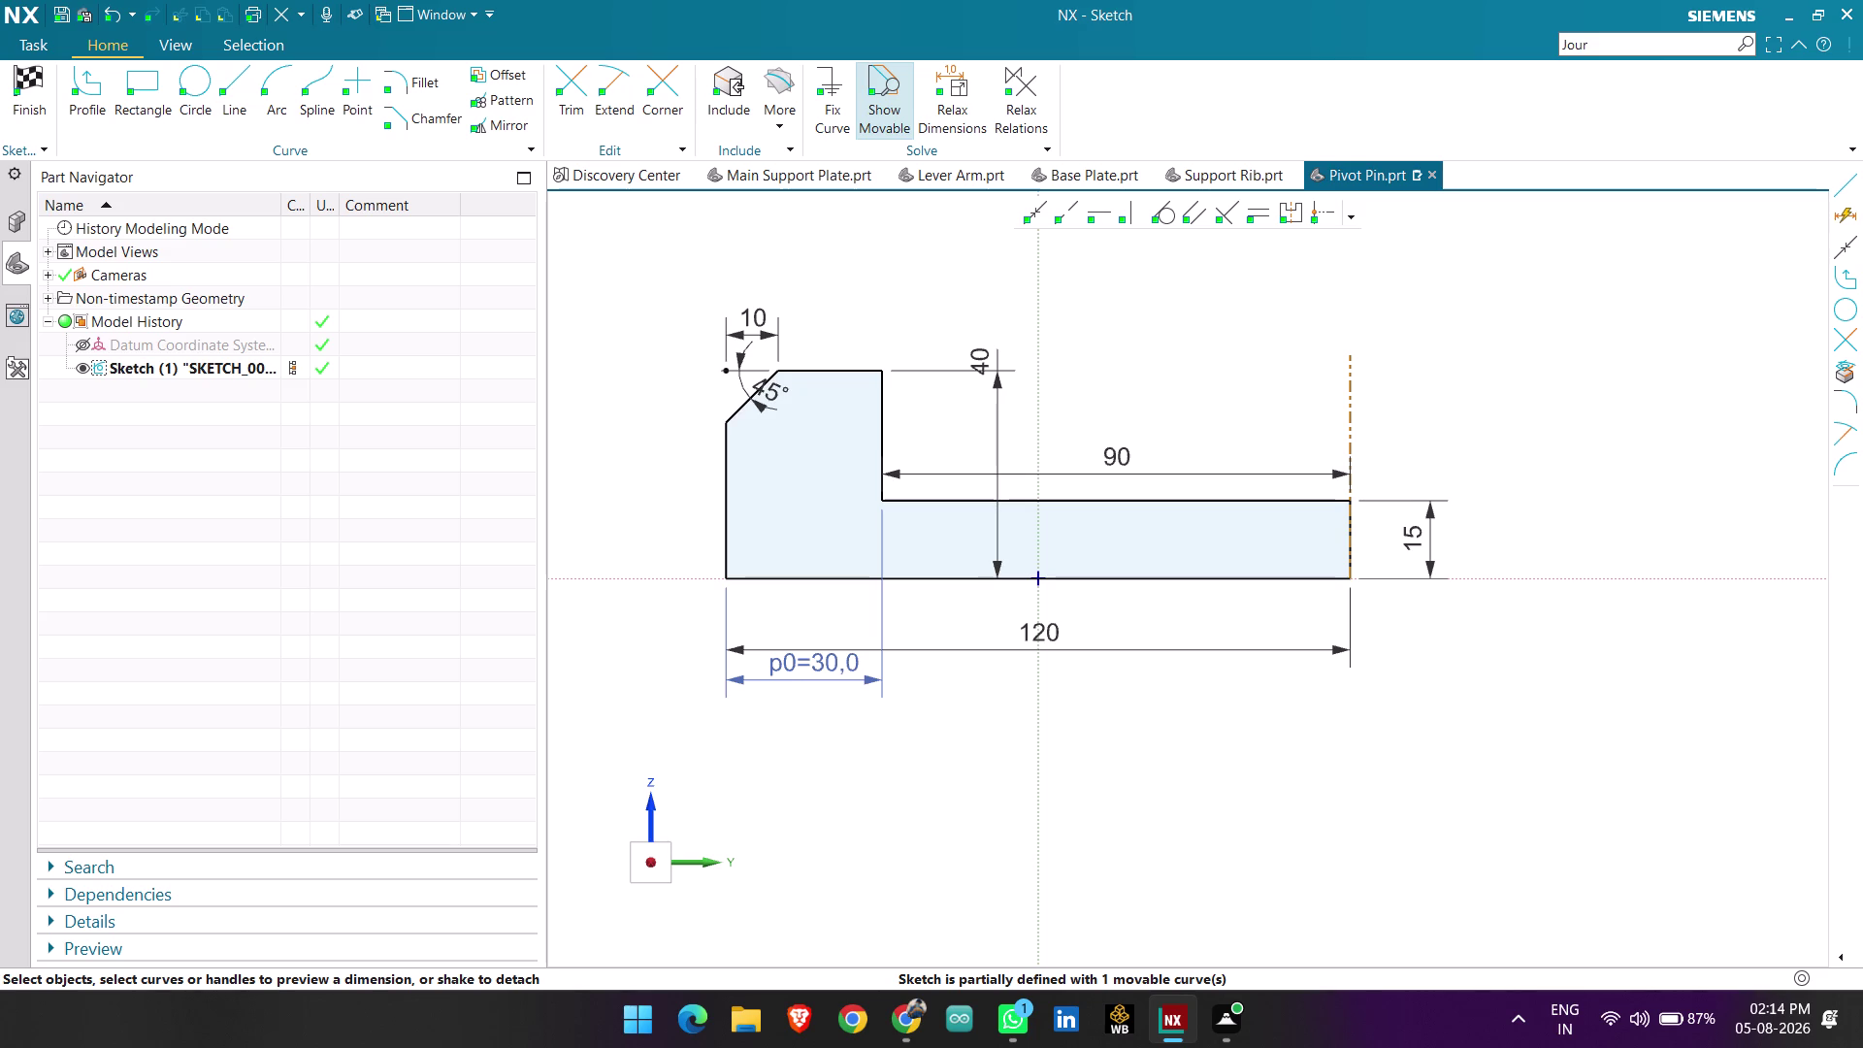
key(d)
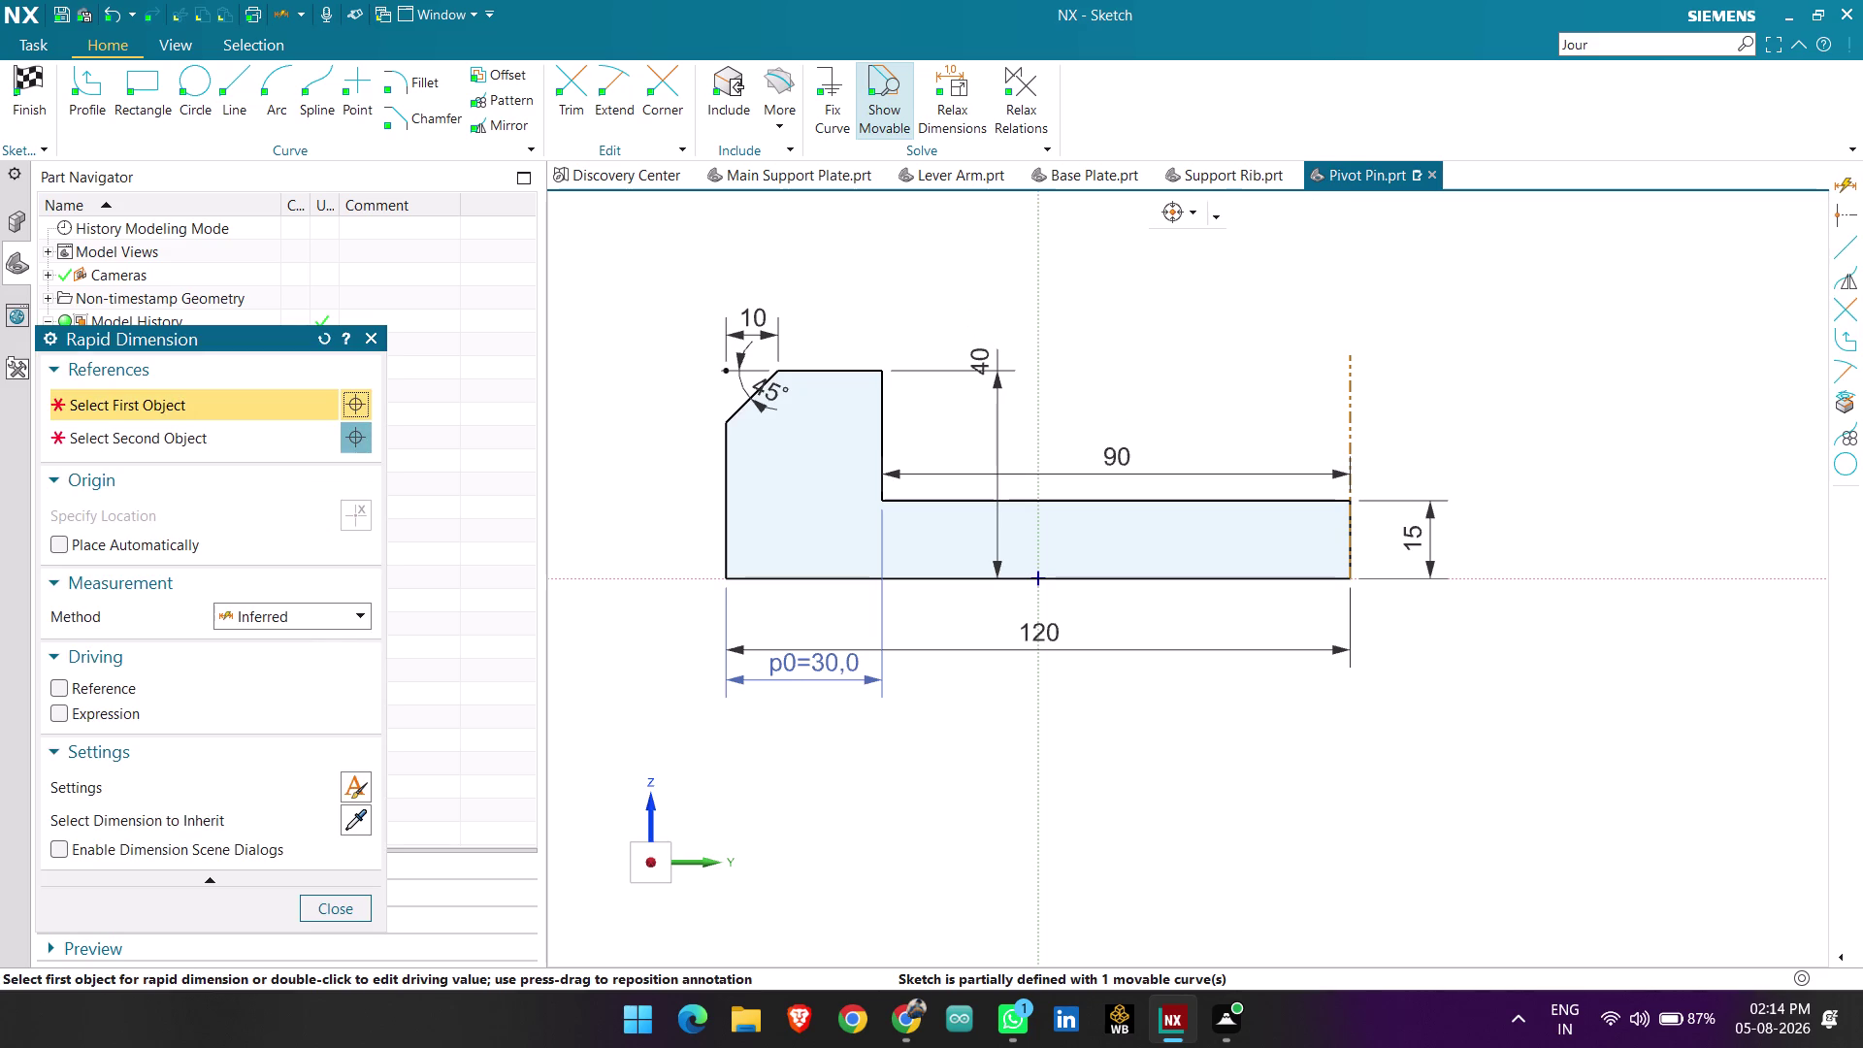
Add an Angular dimension between the shaft top edge and right end line, set to 45.
click(342, 612)
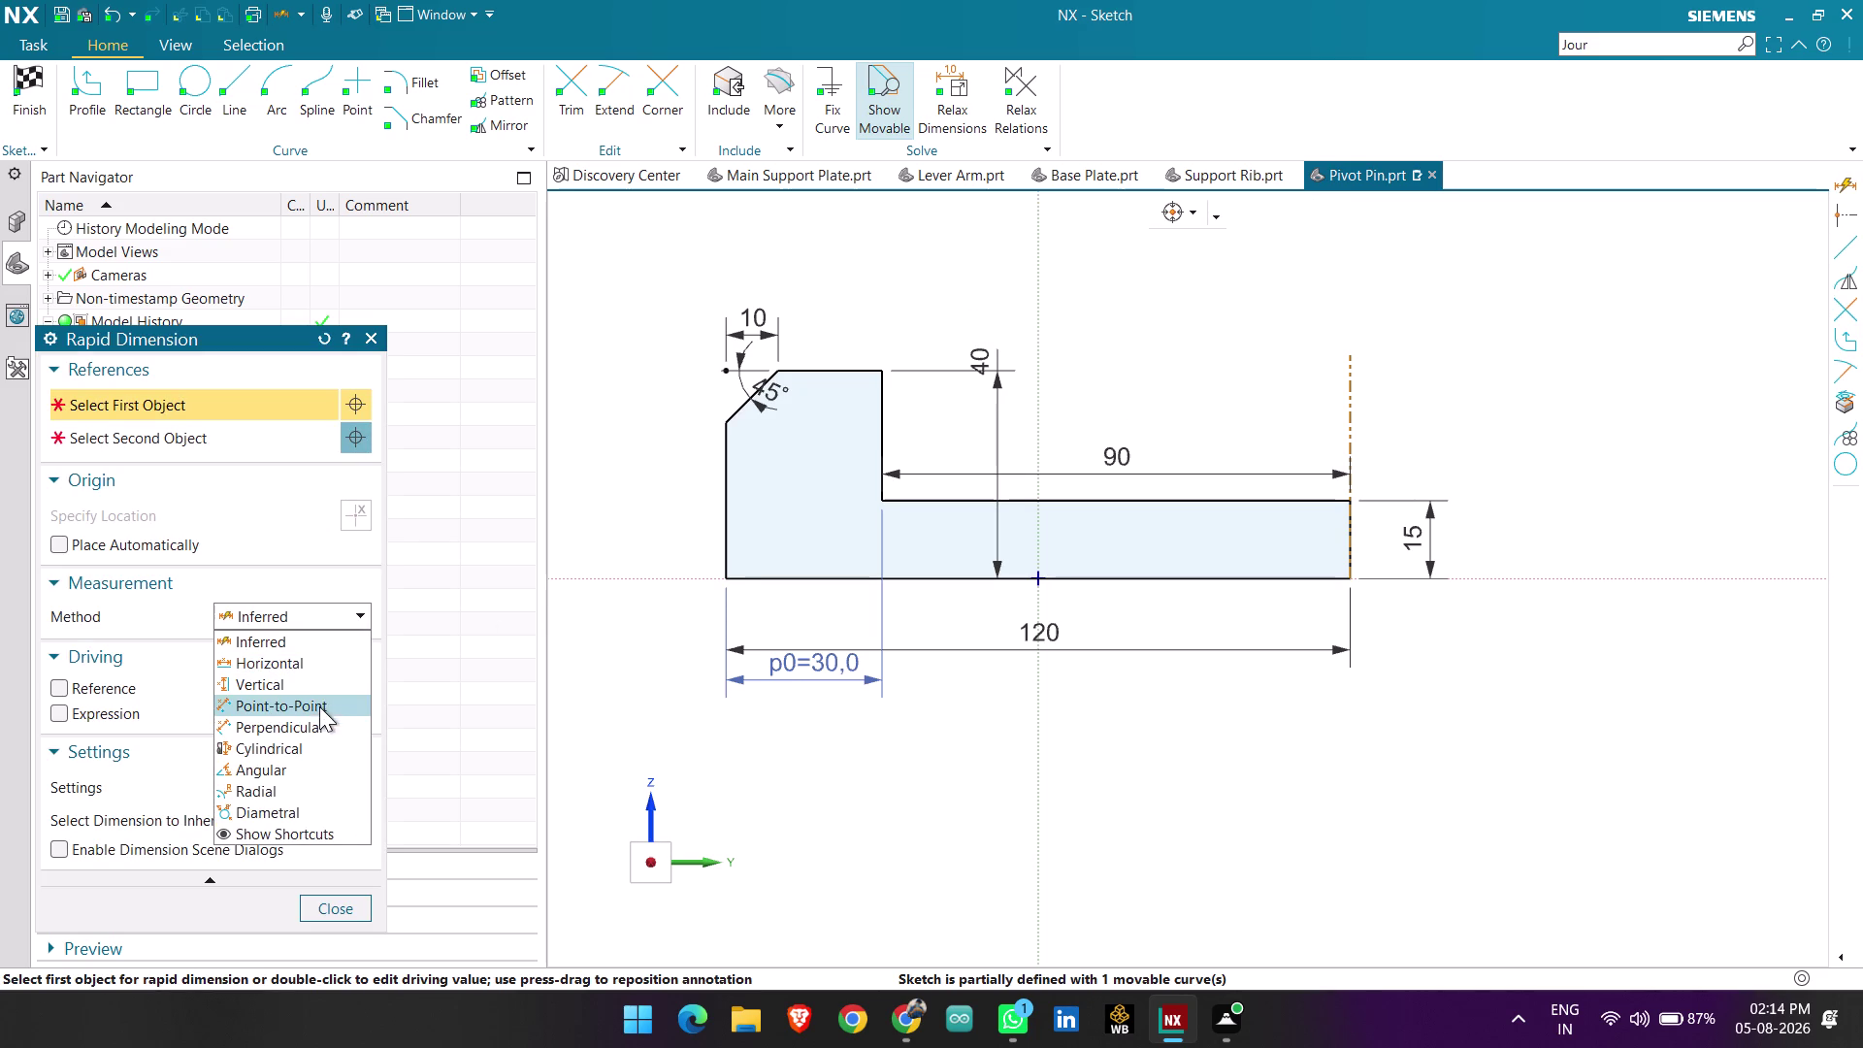
click(318, 779)
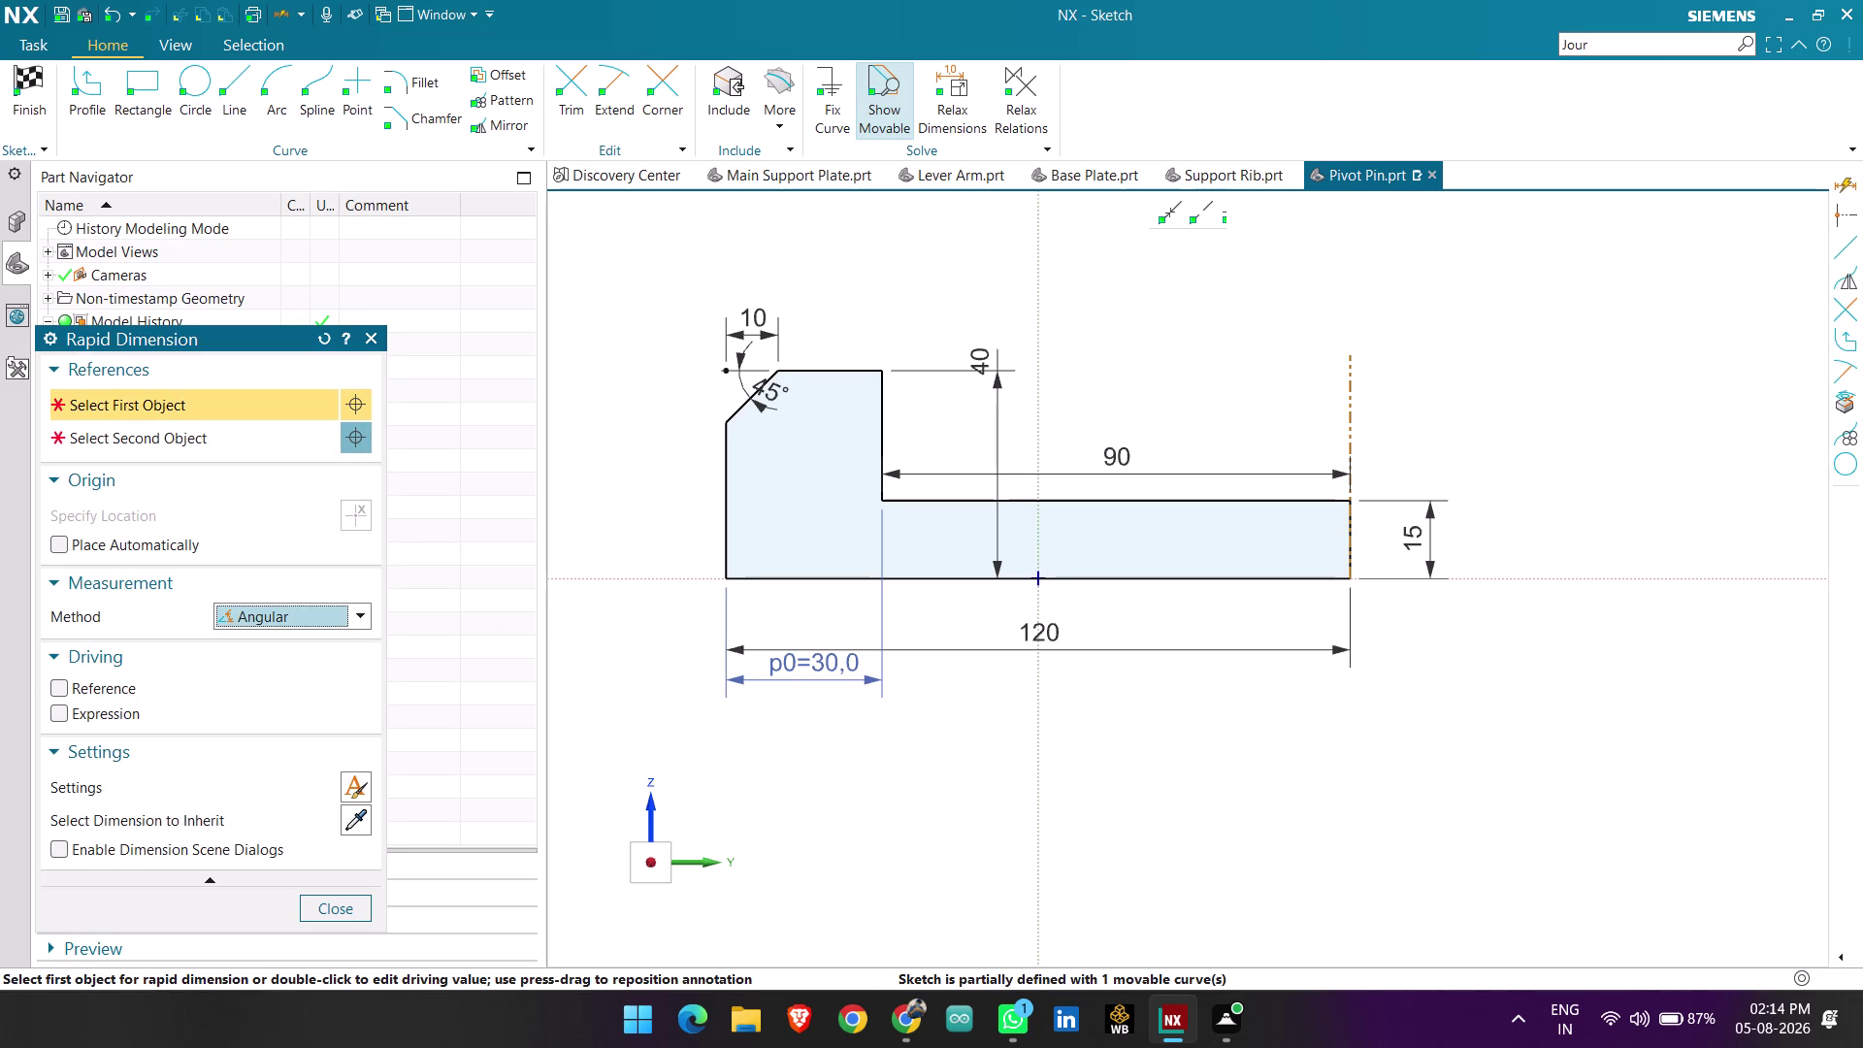
click(1356, 452)
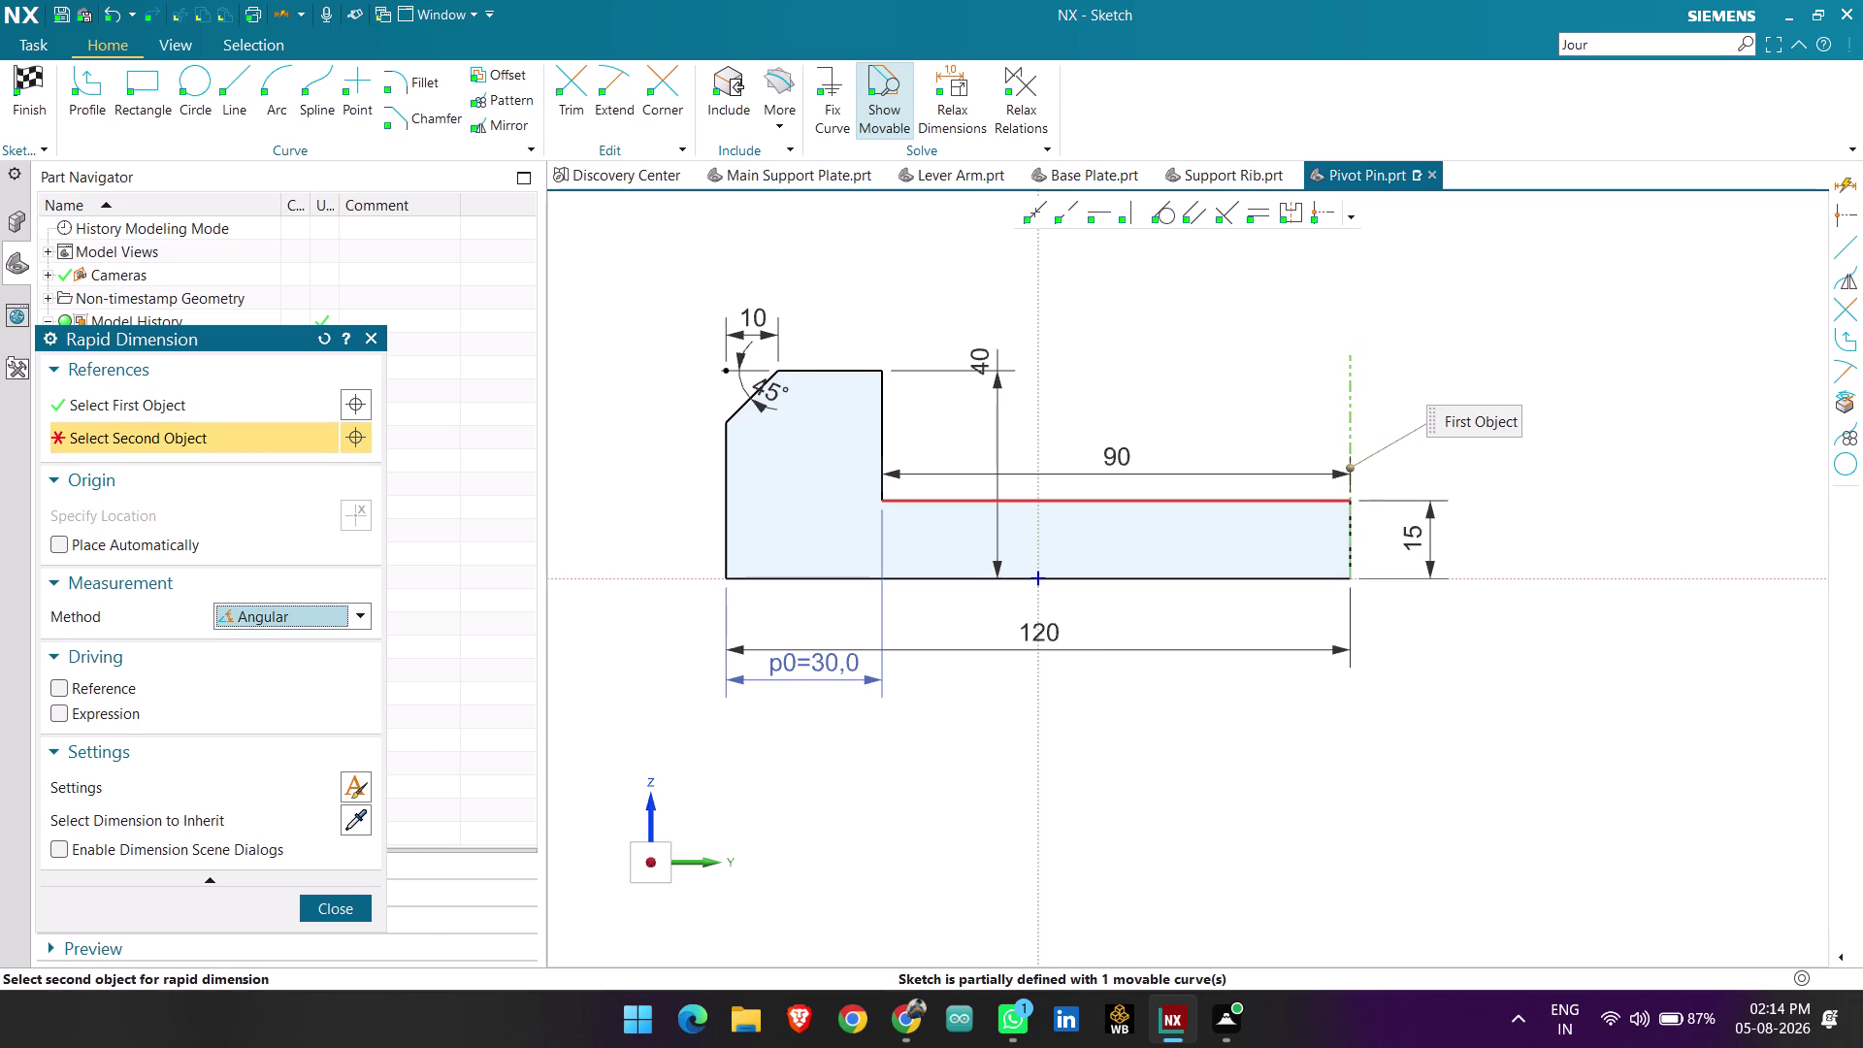
click(1340, 502)
click(1323, 428)
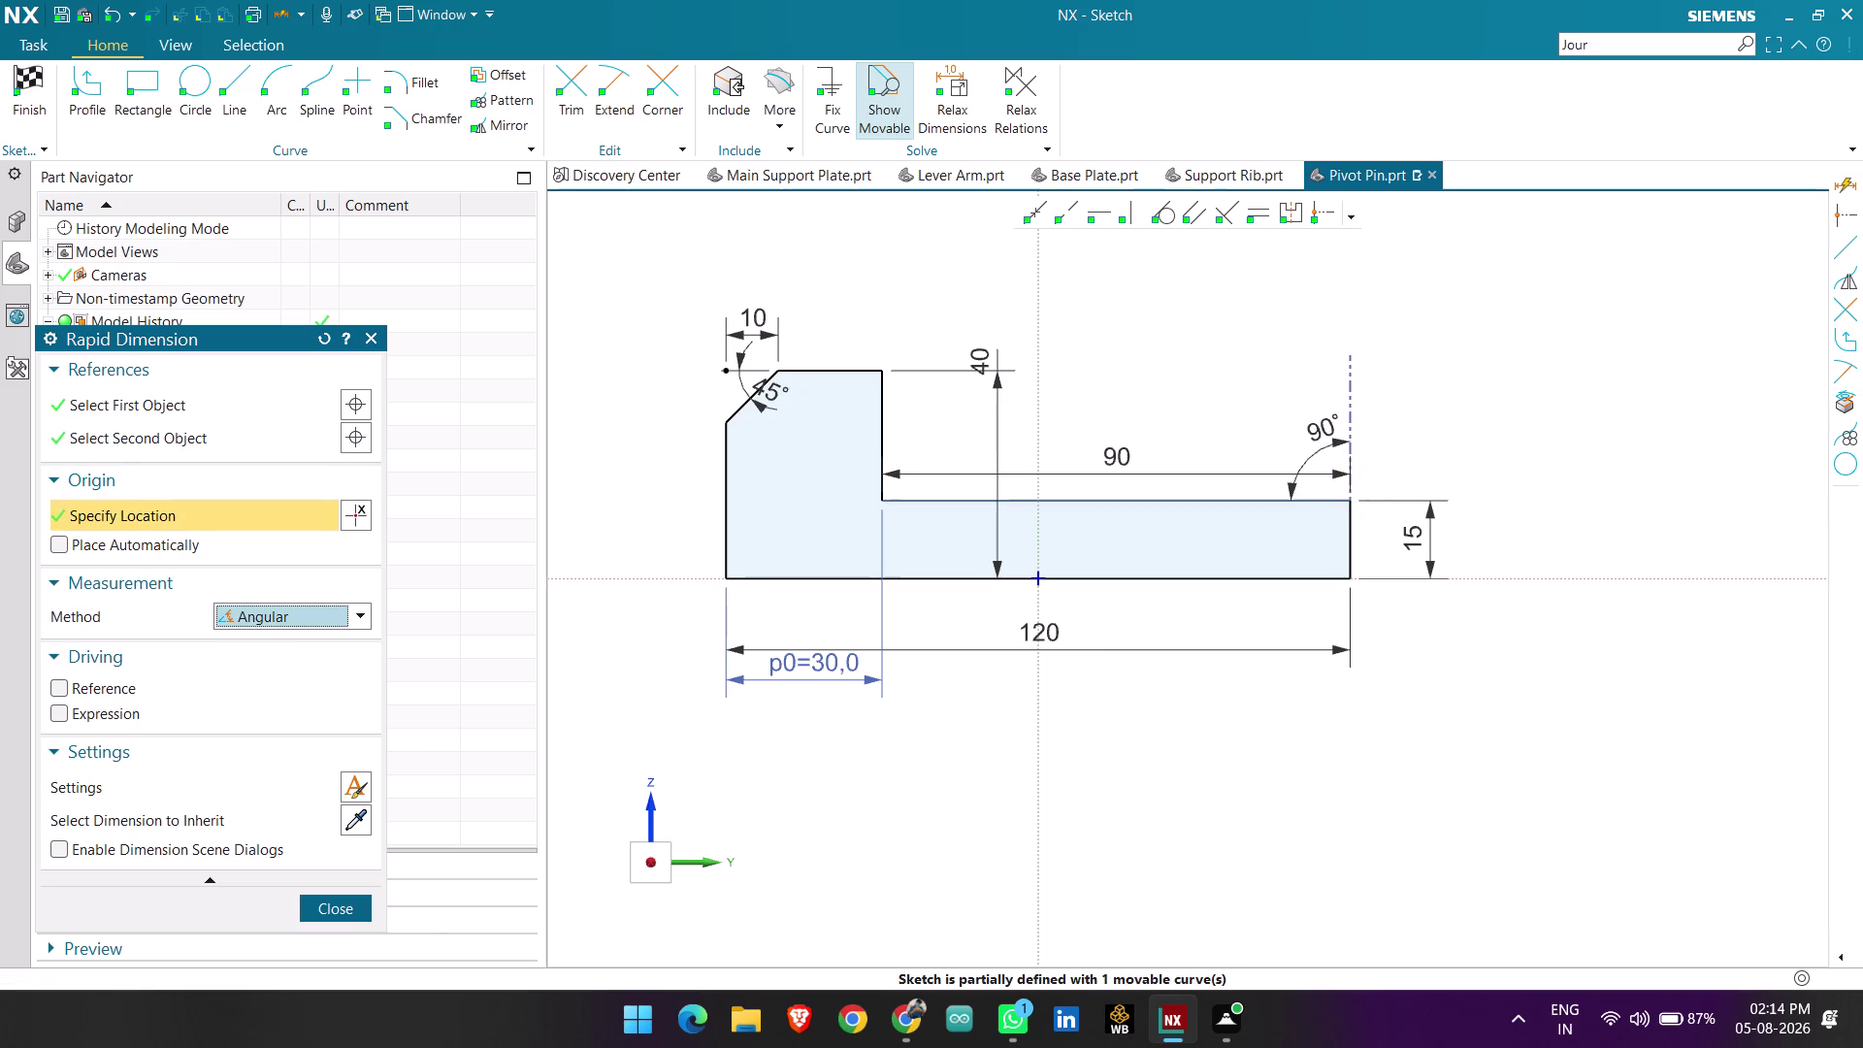
key(Escape)
double_click(1327, 434)
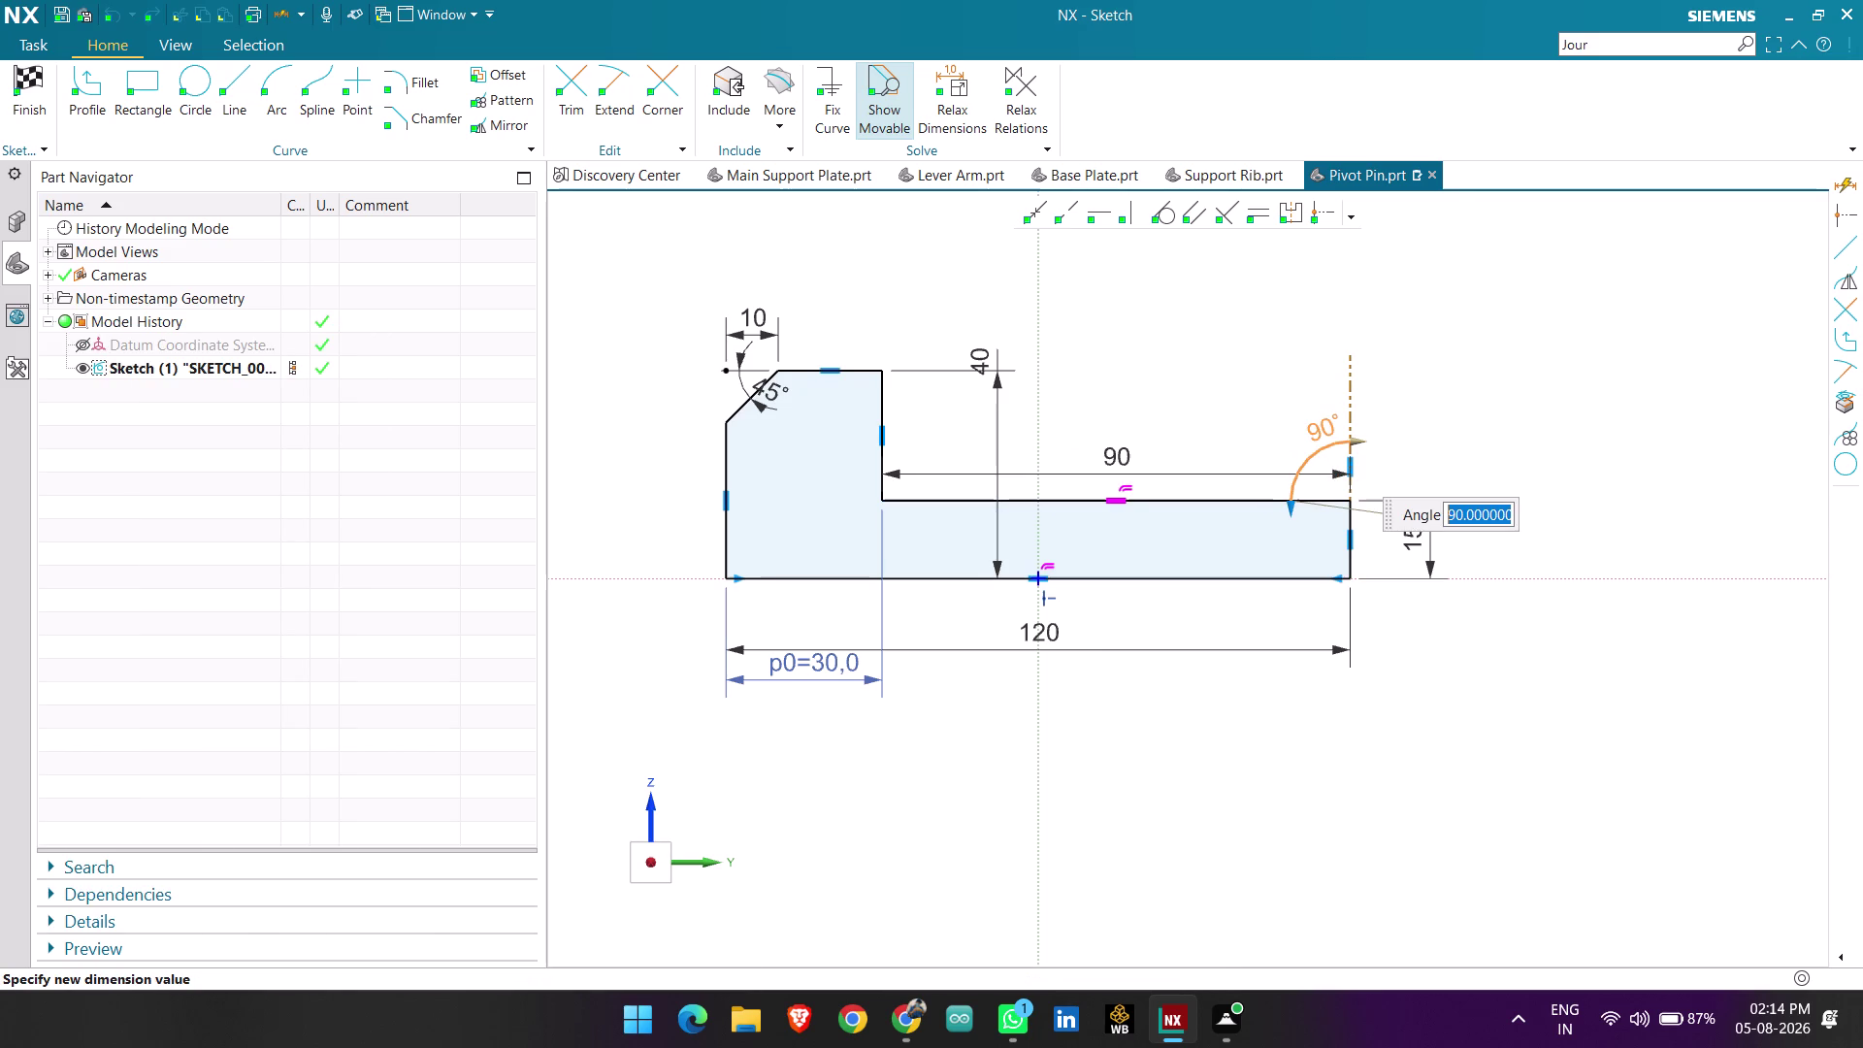
text(45)
key(Return)
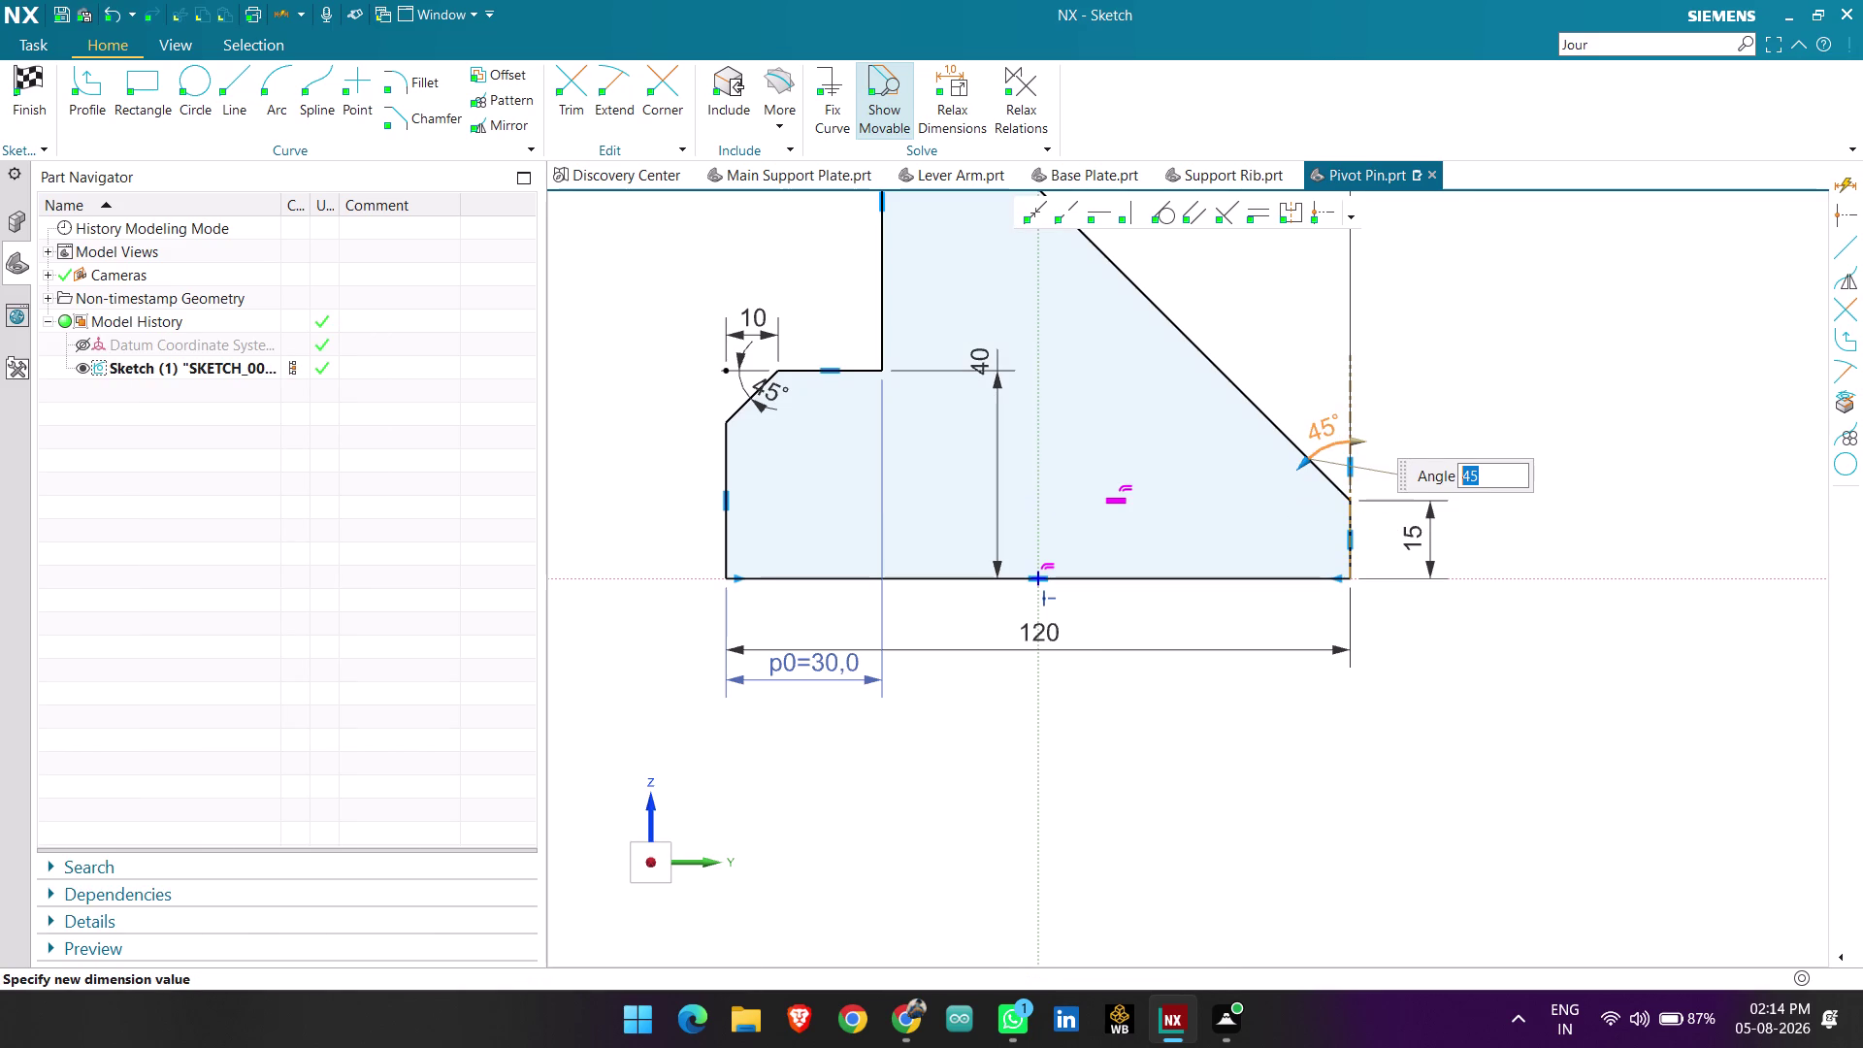
Undo the distorted result back to the earlier sketch with the right 45° chamfer.
key(ctrl+z)
key(ctrl+z)
key(ctrl+z)
key(Escape)
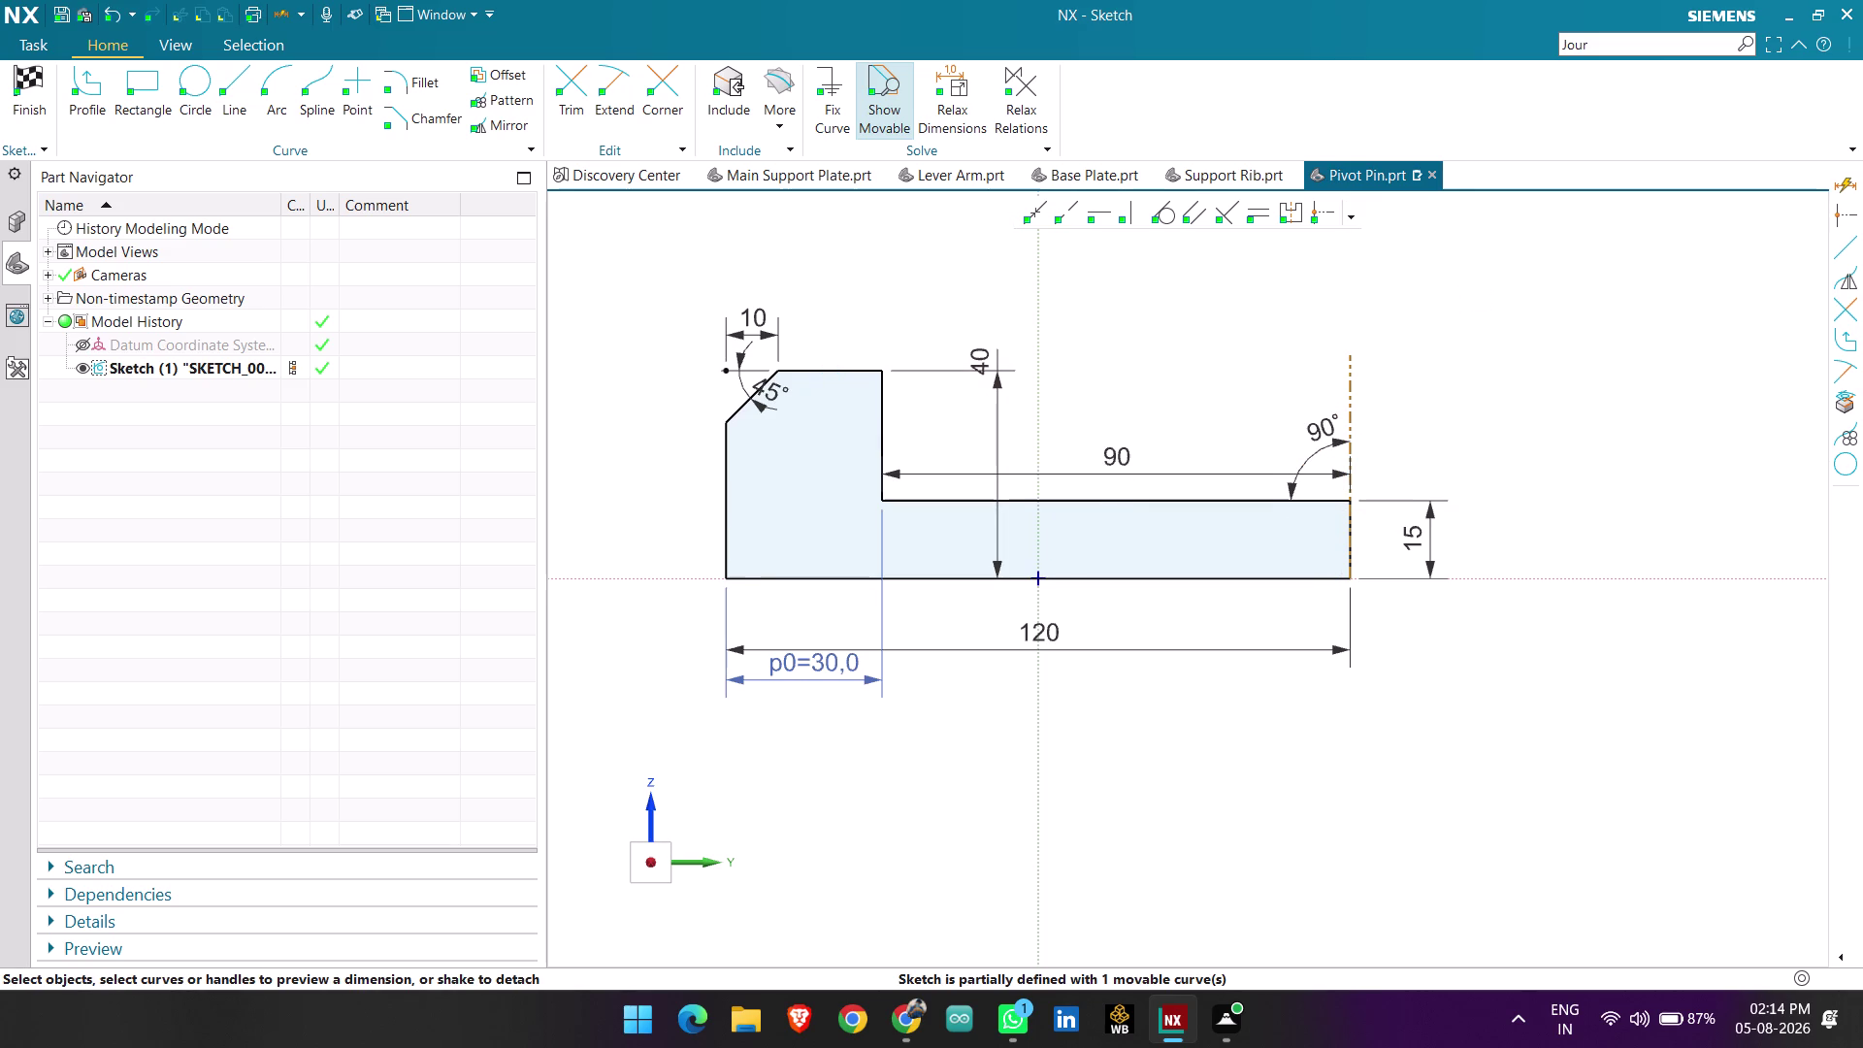
key(ctrl+z)
key(ctrl+z)
key(ctrl+z)
key(ctrl+z)
key(ctrl+z)
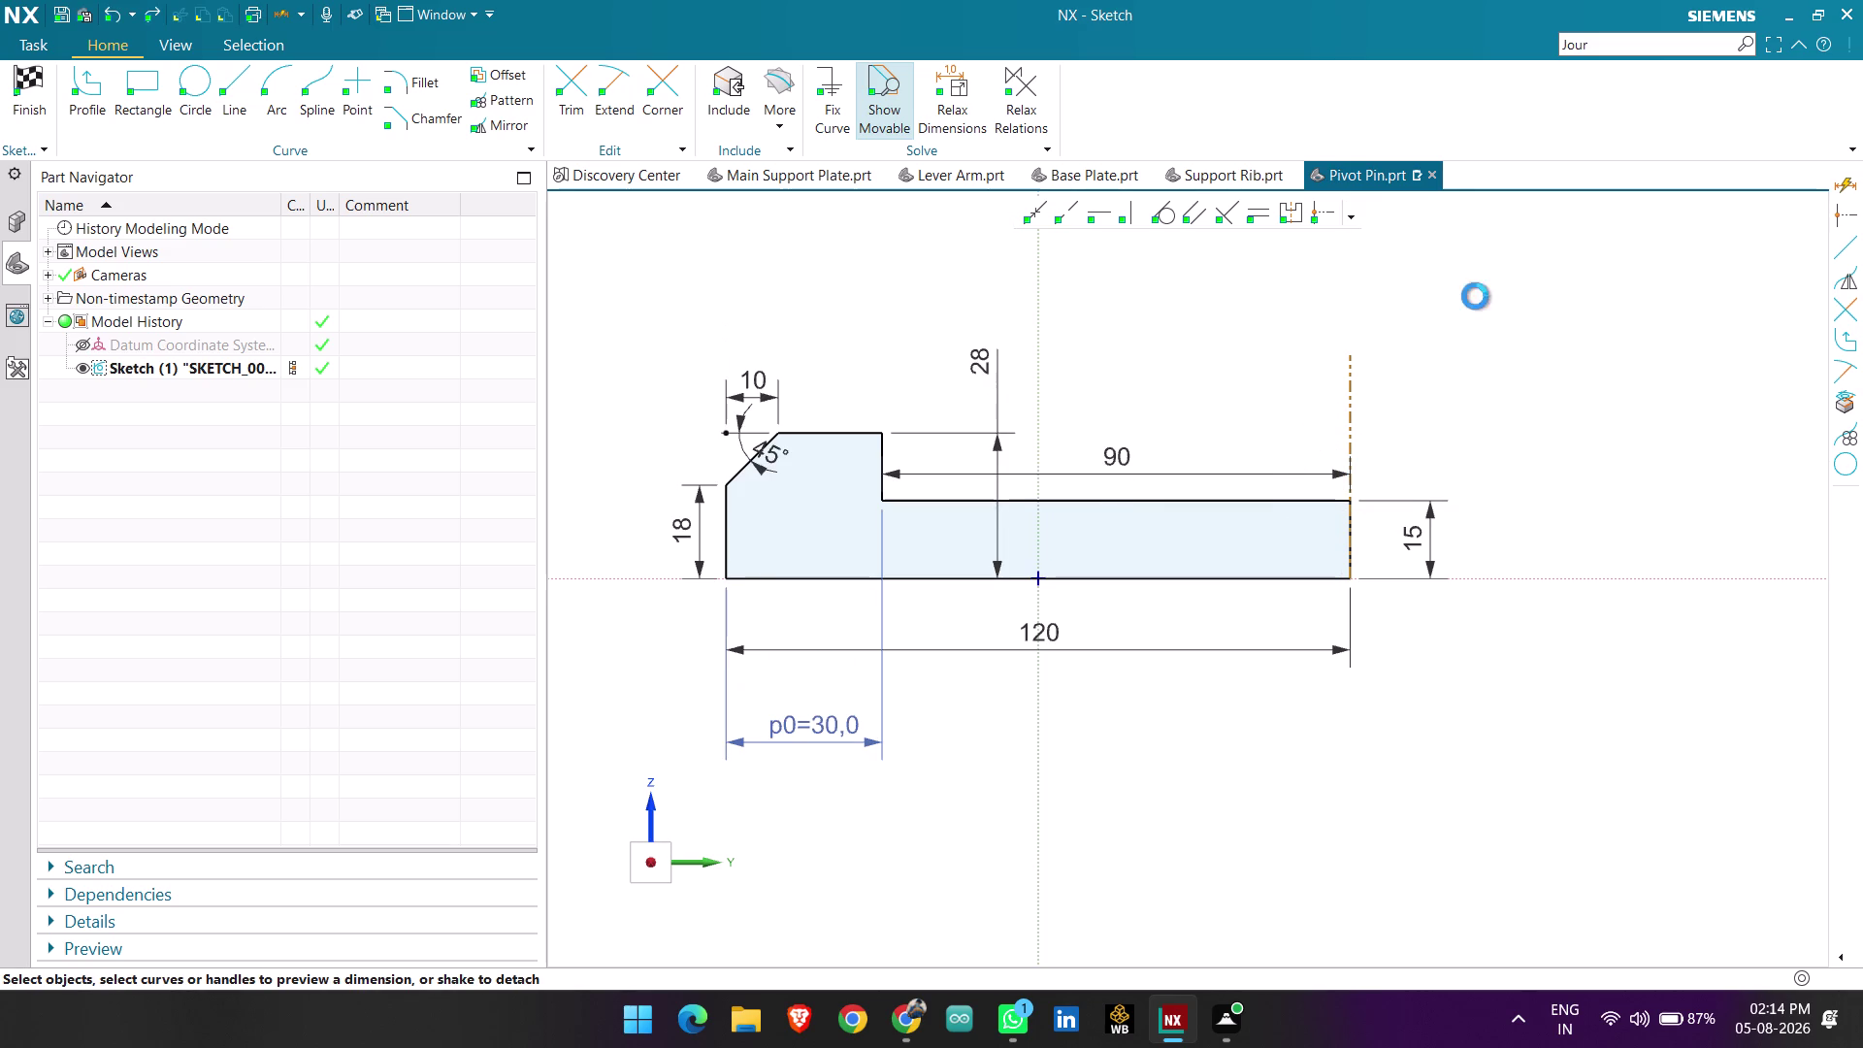
key(ctrl+z)
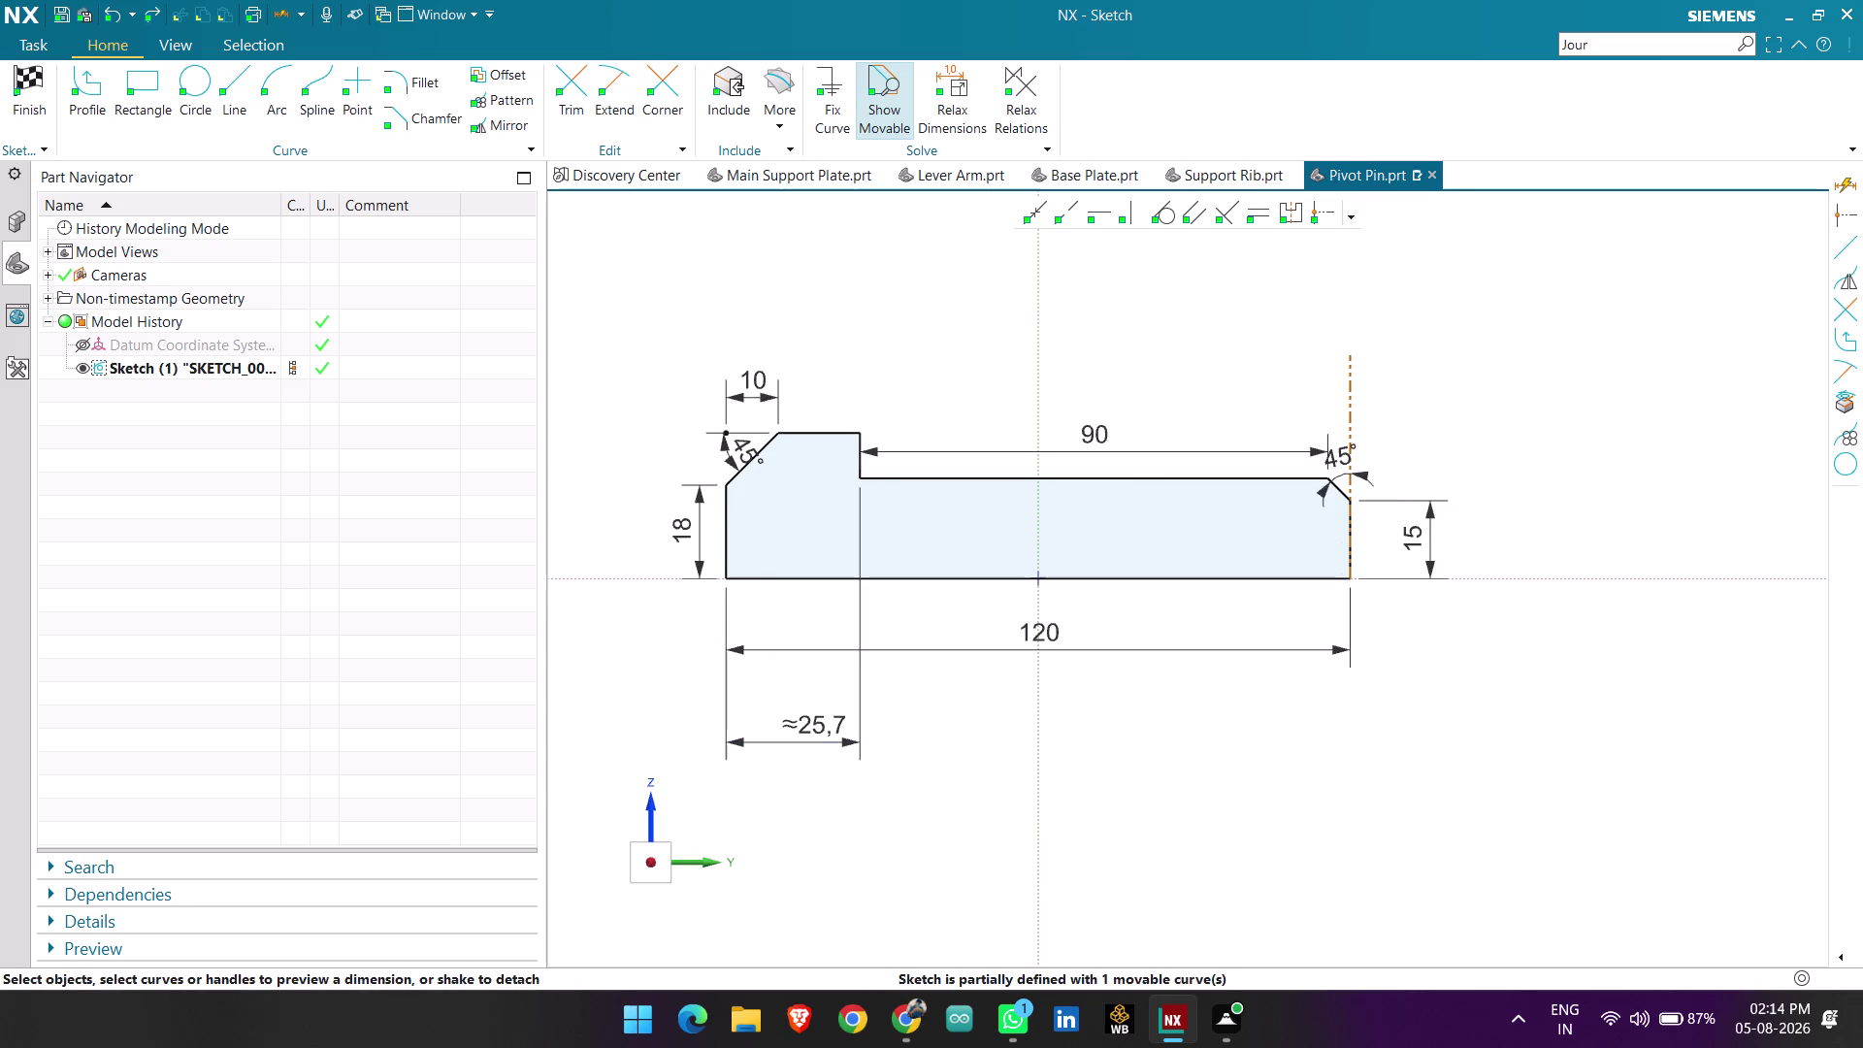
Move the 45° angle label outward off the chamfer edge.
click(1336, 352)
scroll(up, 3)
drag(1335, 444, 1351, 428)
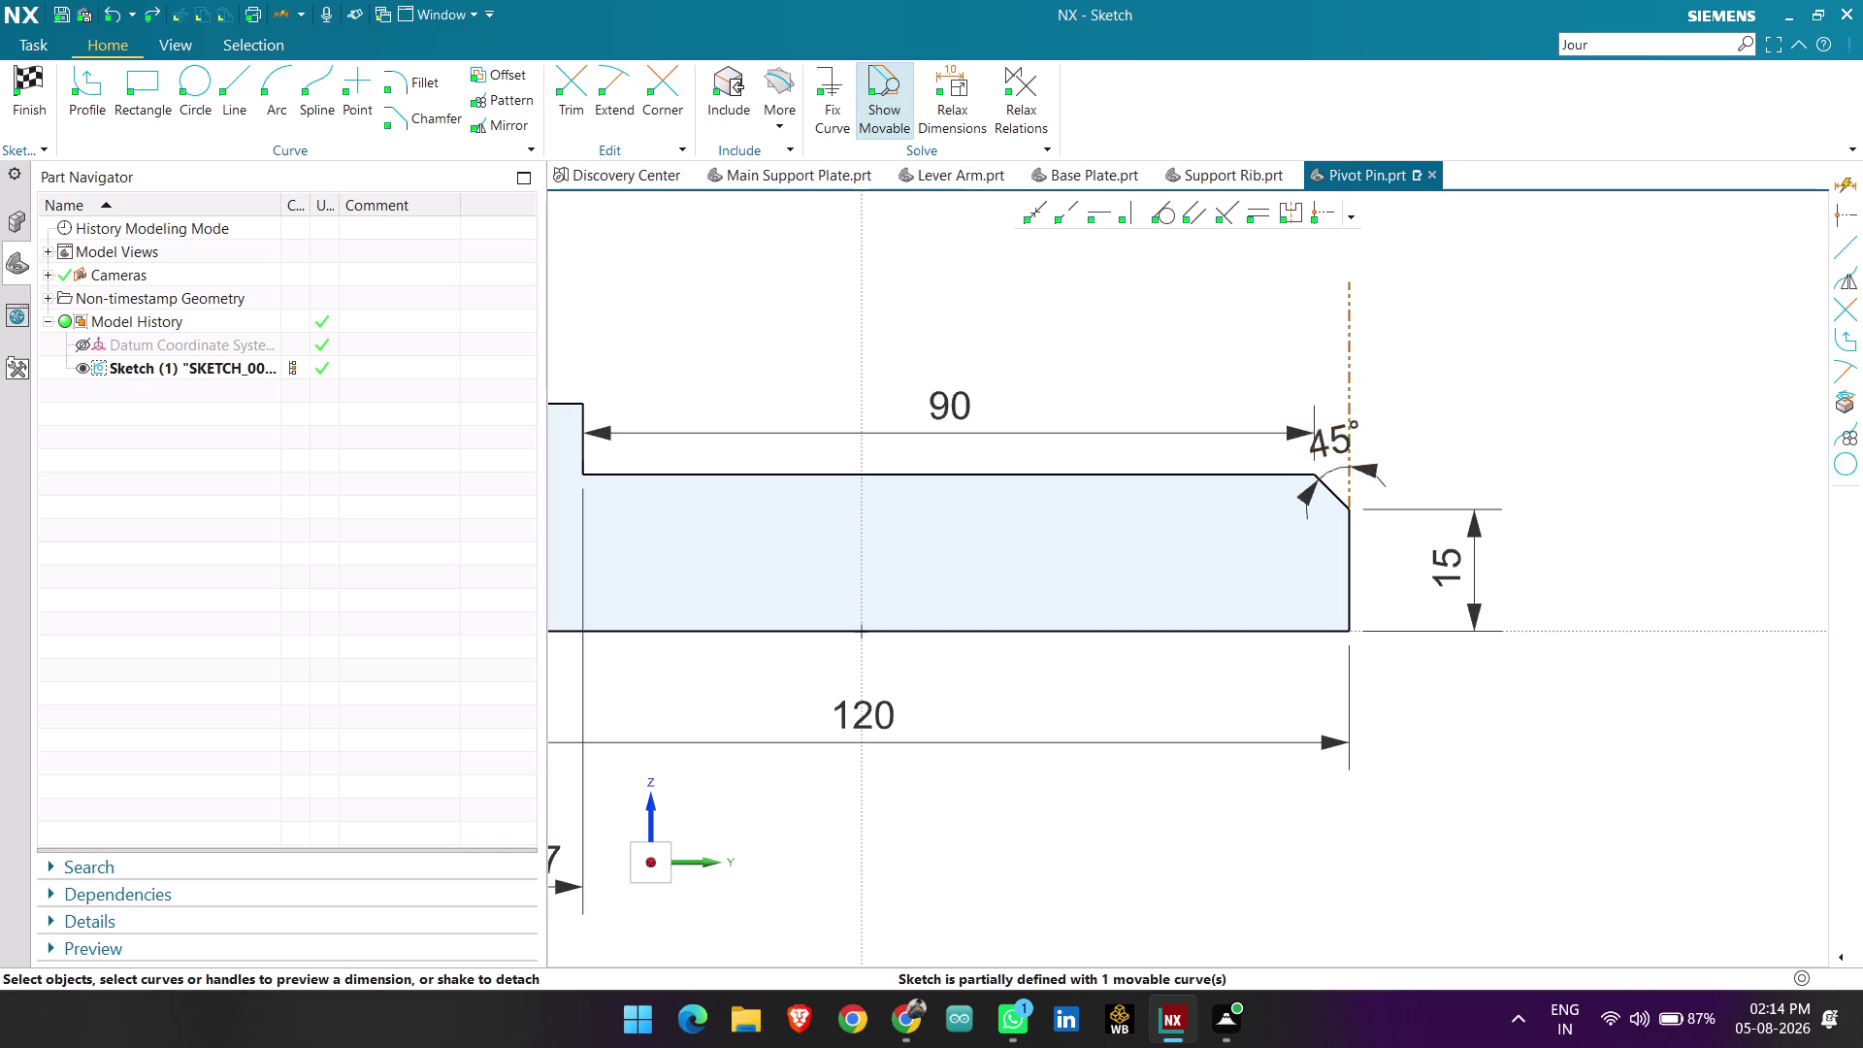
drag(1351, 427, 1415, 401)
click(1422, 407)
Delete the 18 height dimension at the profile's left end.
click(1522, 368)
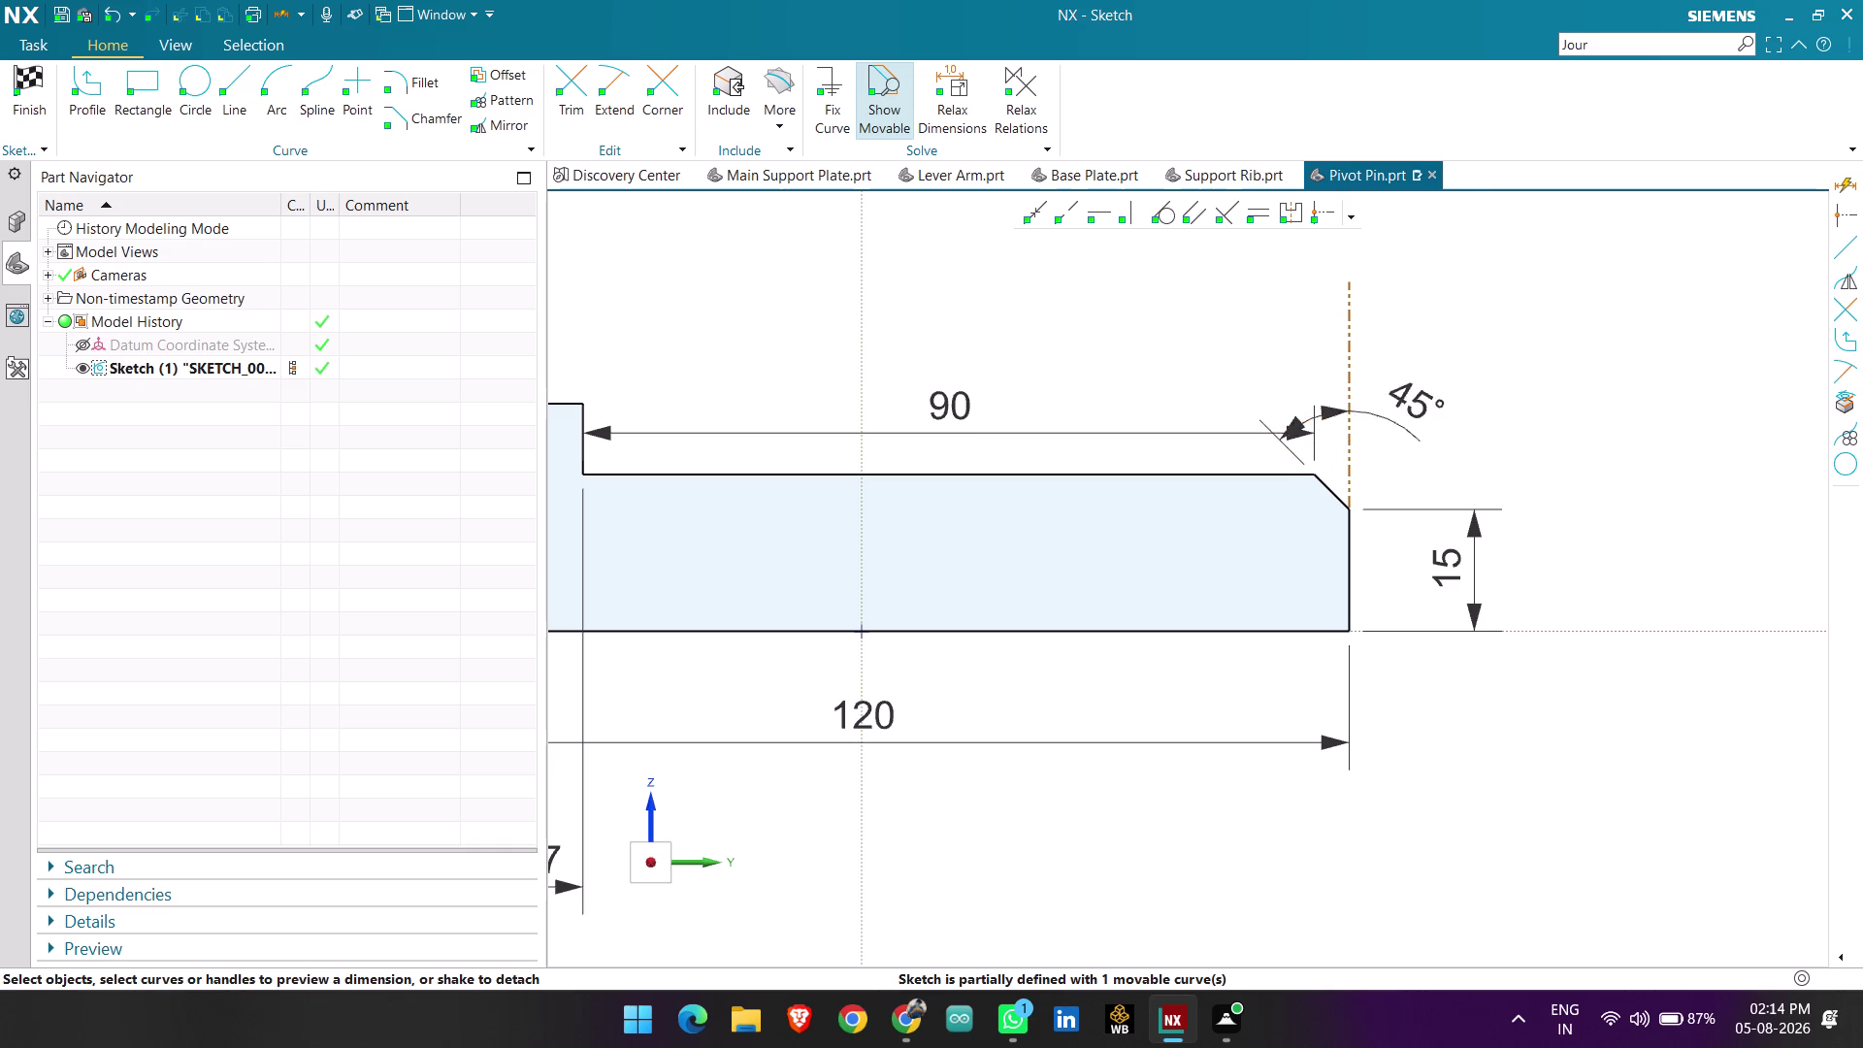
scroll(up, 3)
scroll(down, 3)
click(750, 490)
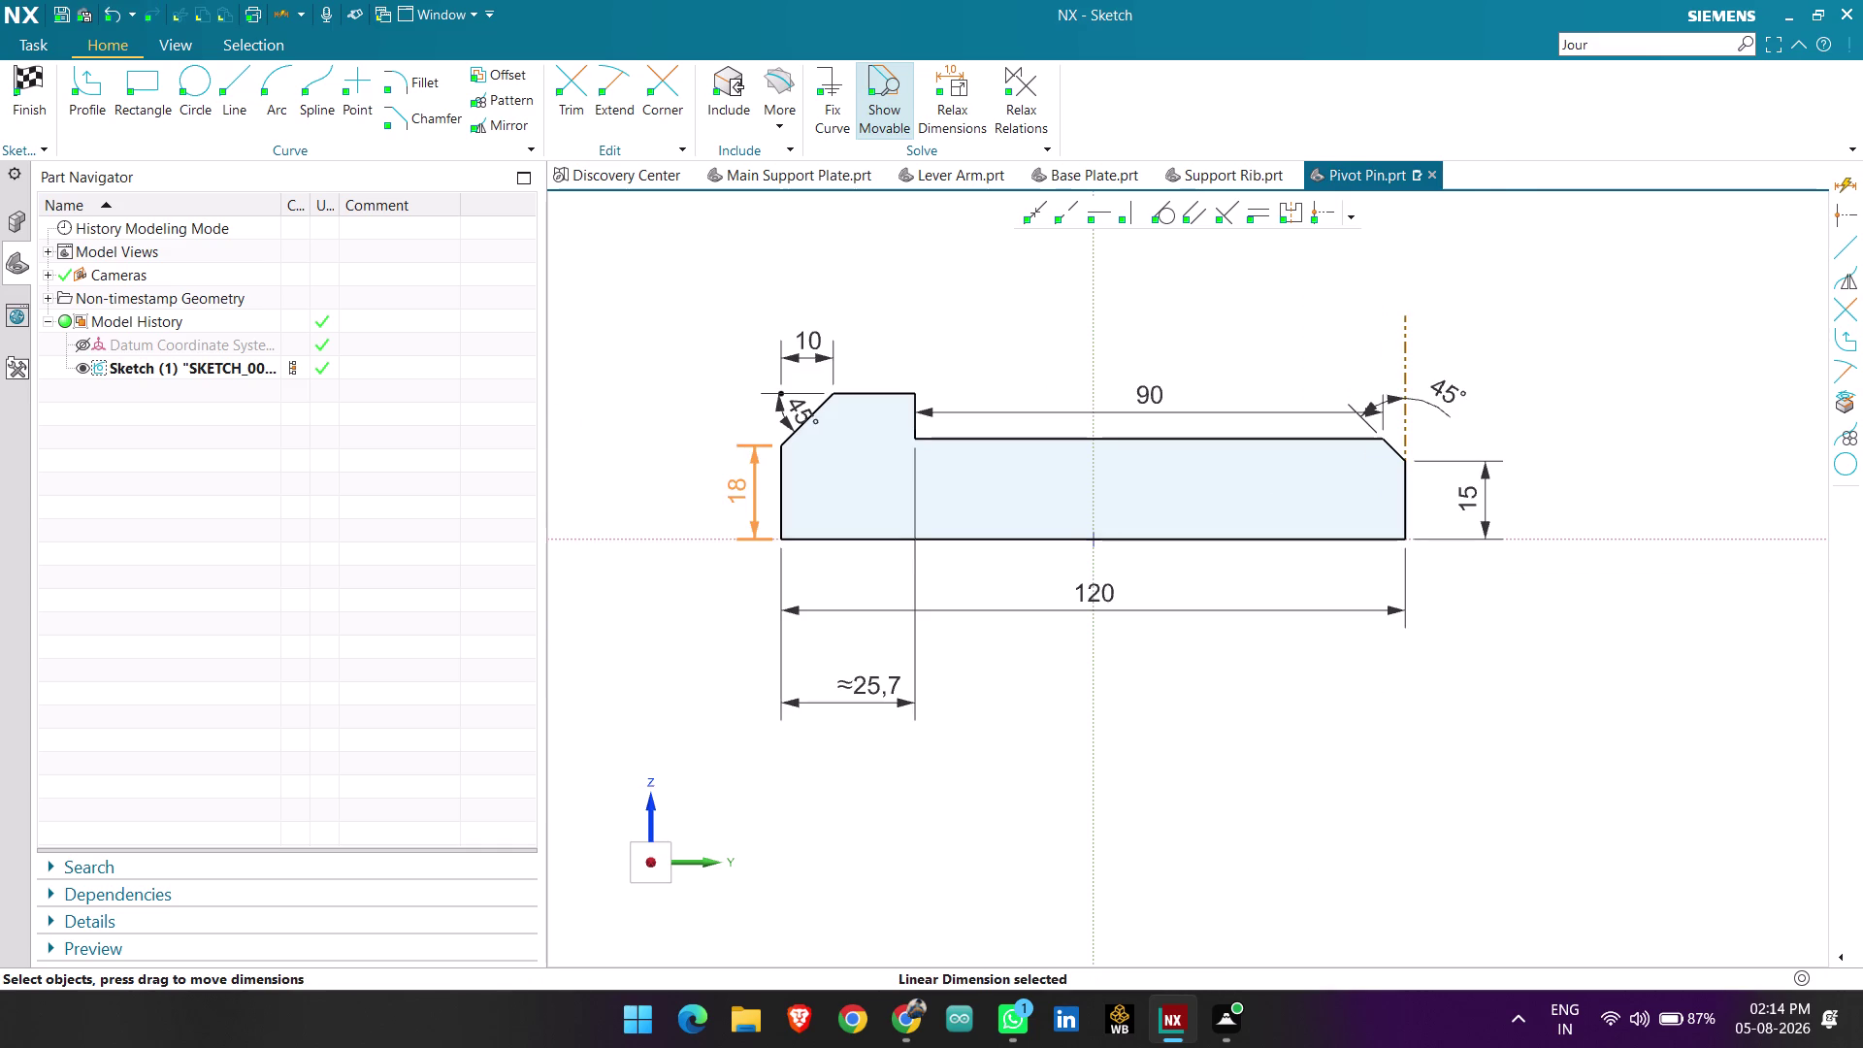
key(Delete)
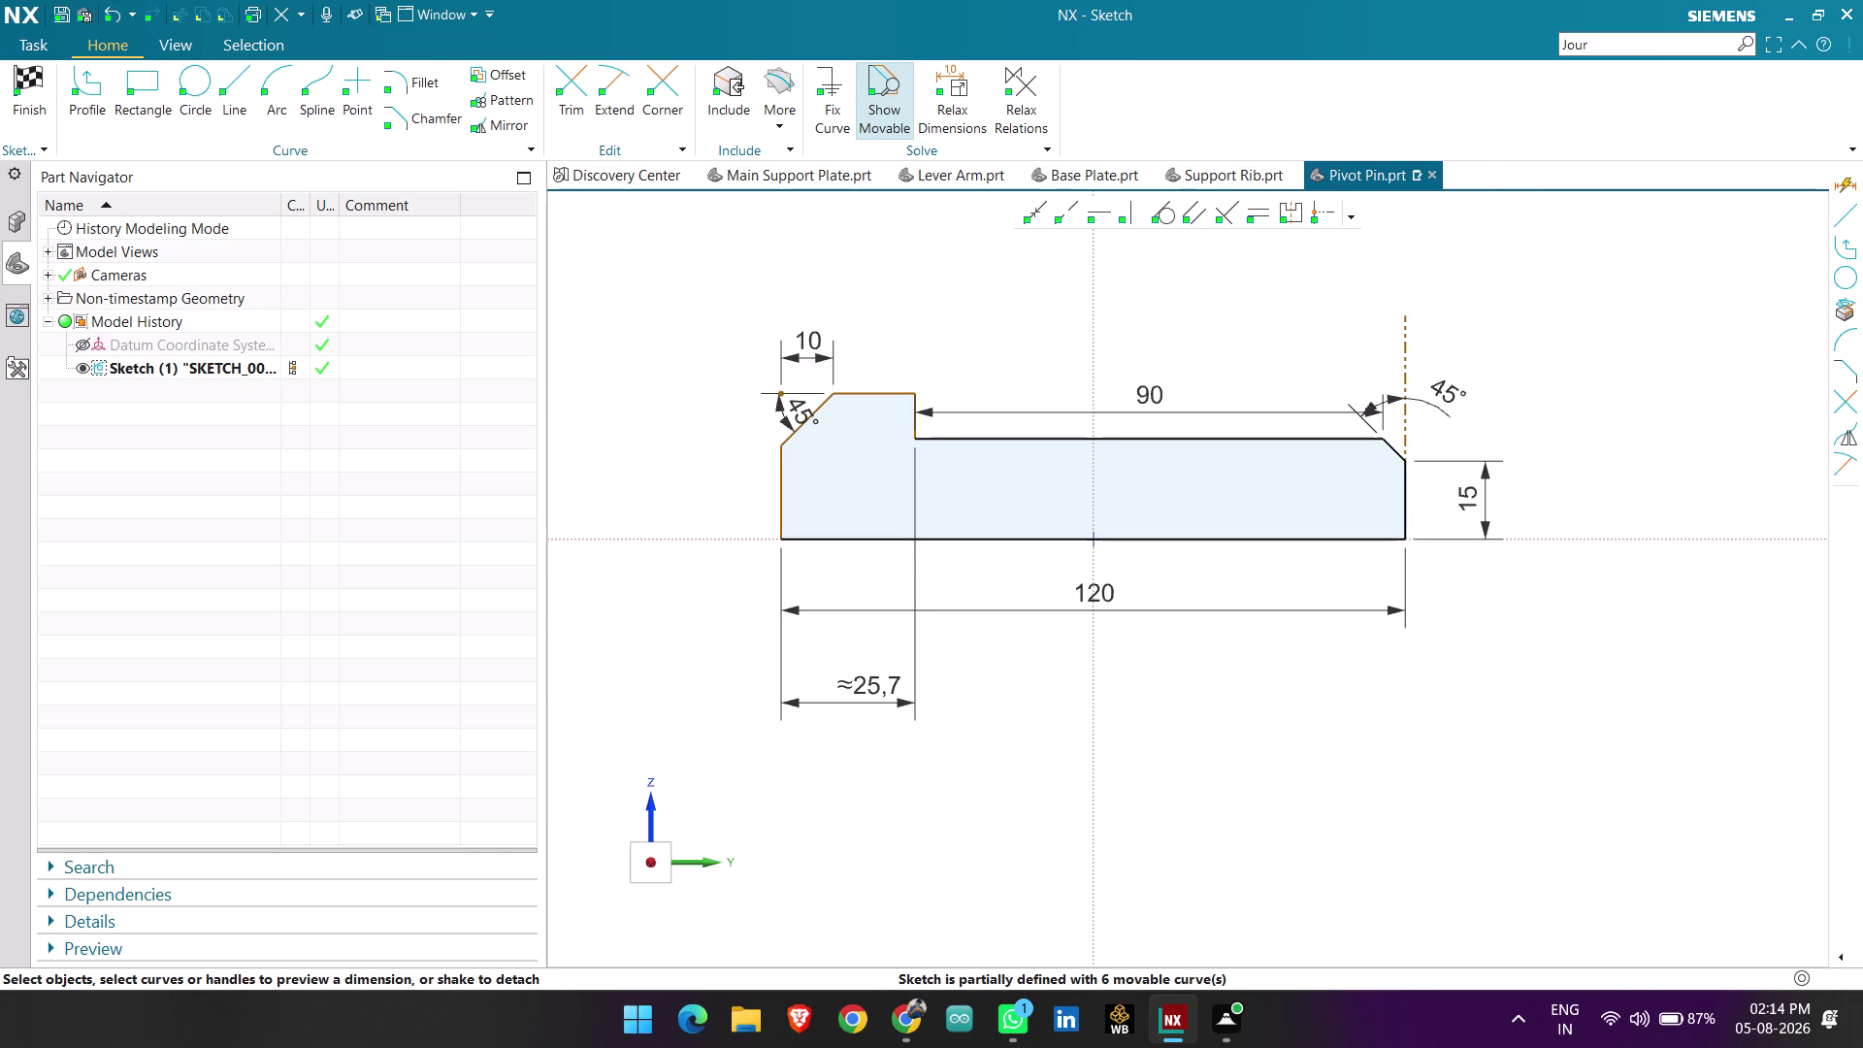
Set the thick head length dimension p0 to the expression 120-90 (30 mm).
double_click(878, 699)
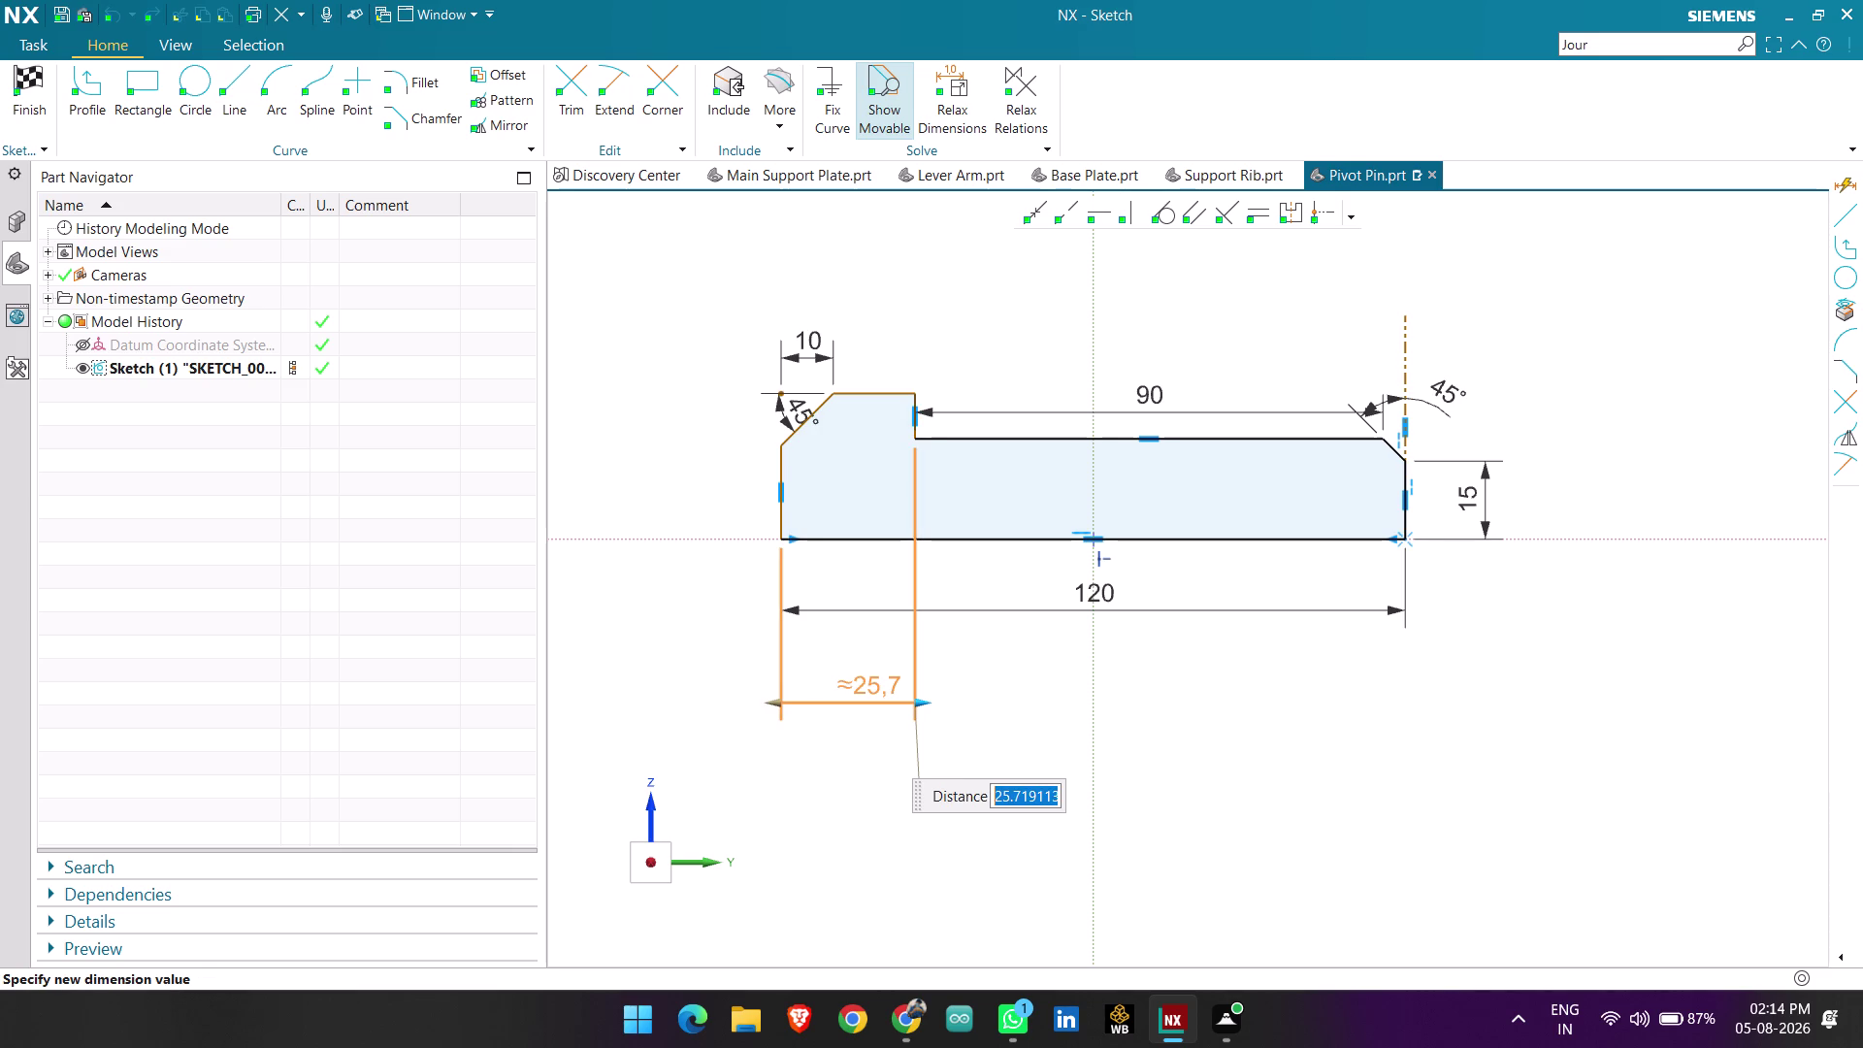
text(12)
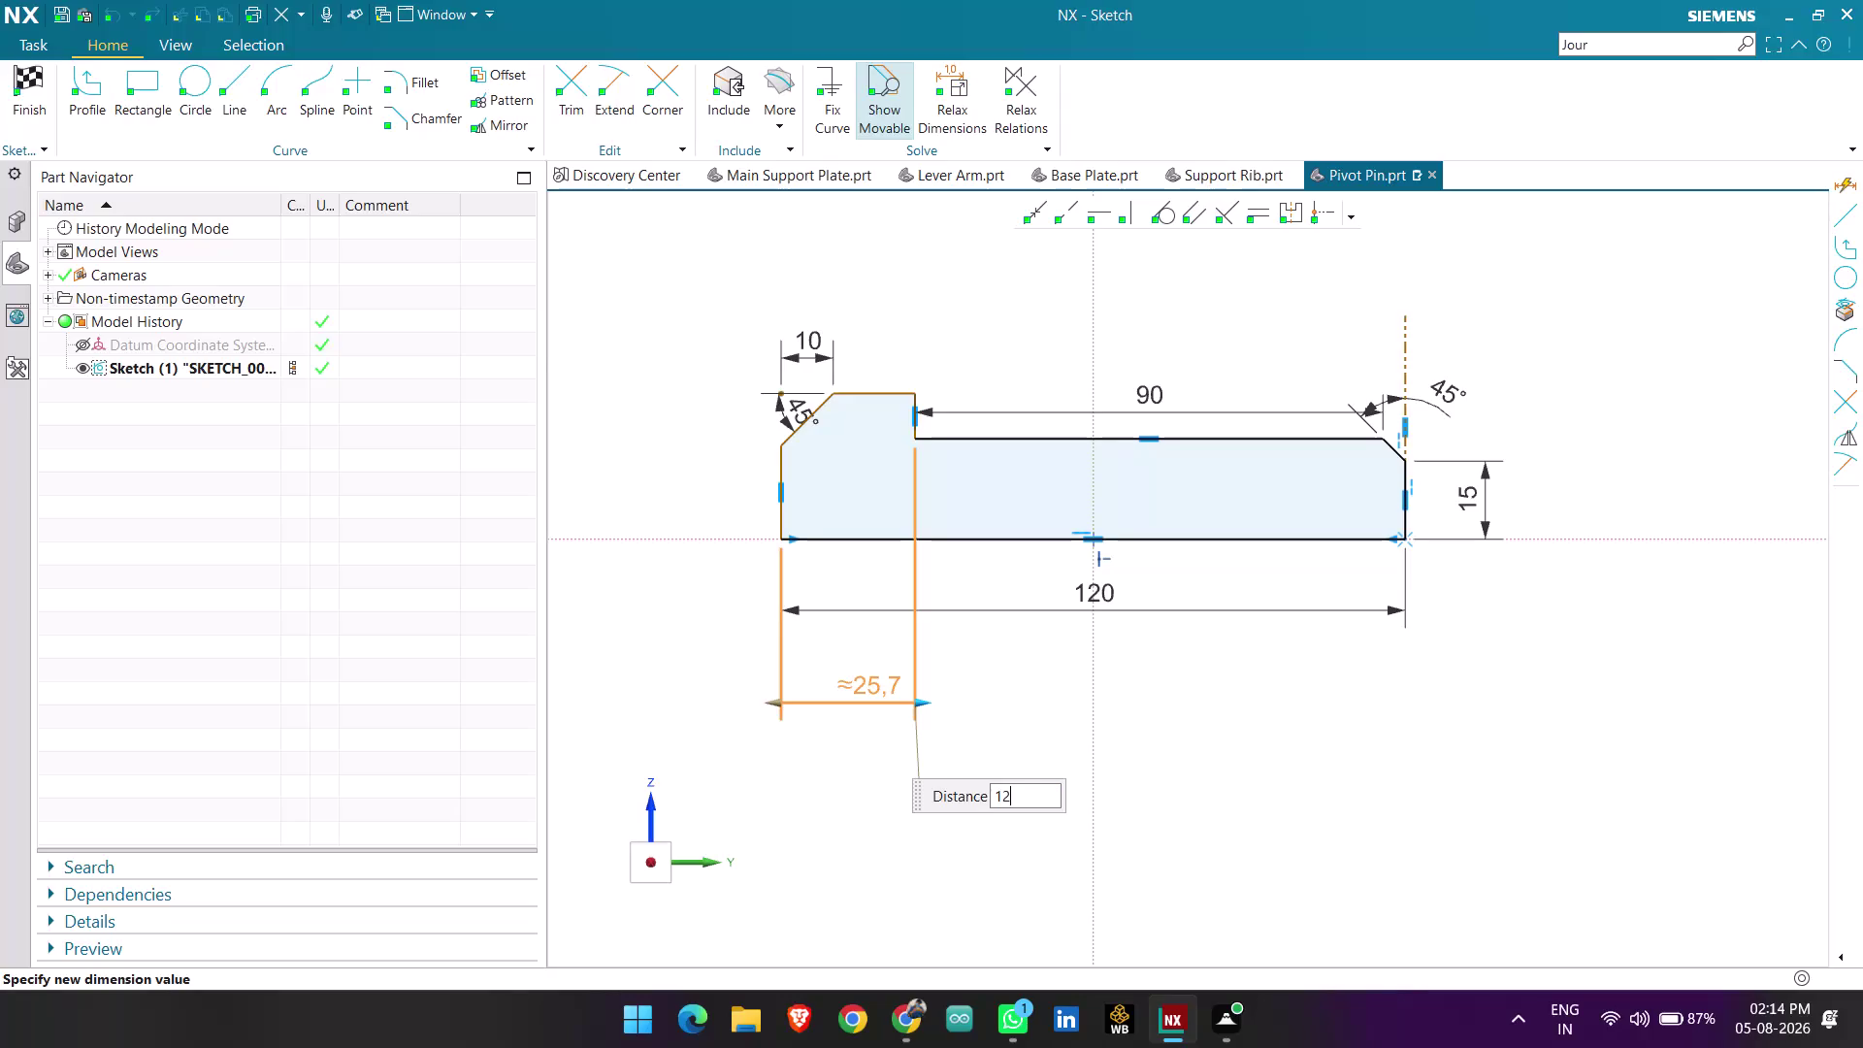
text(0-)
text(90)
key(Return)
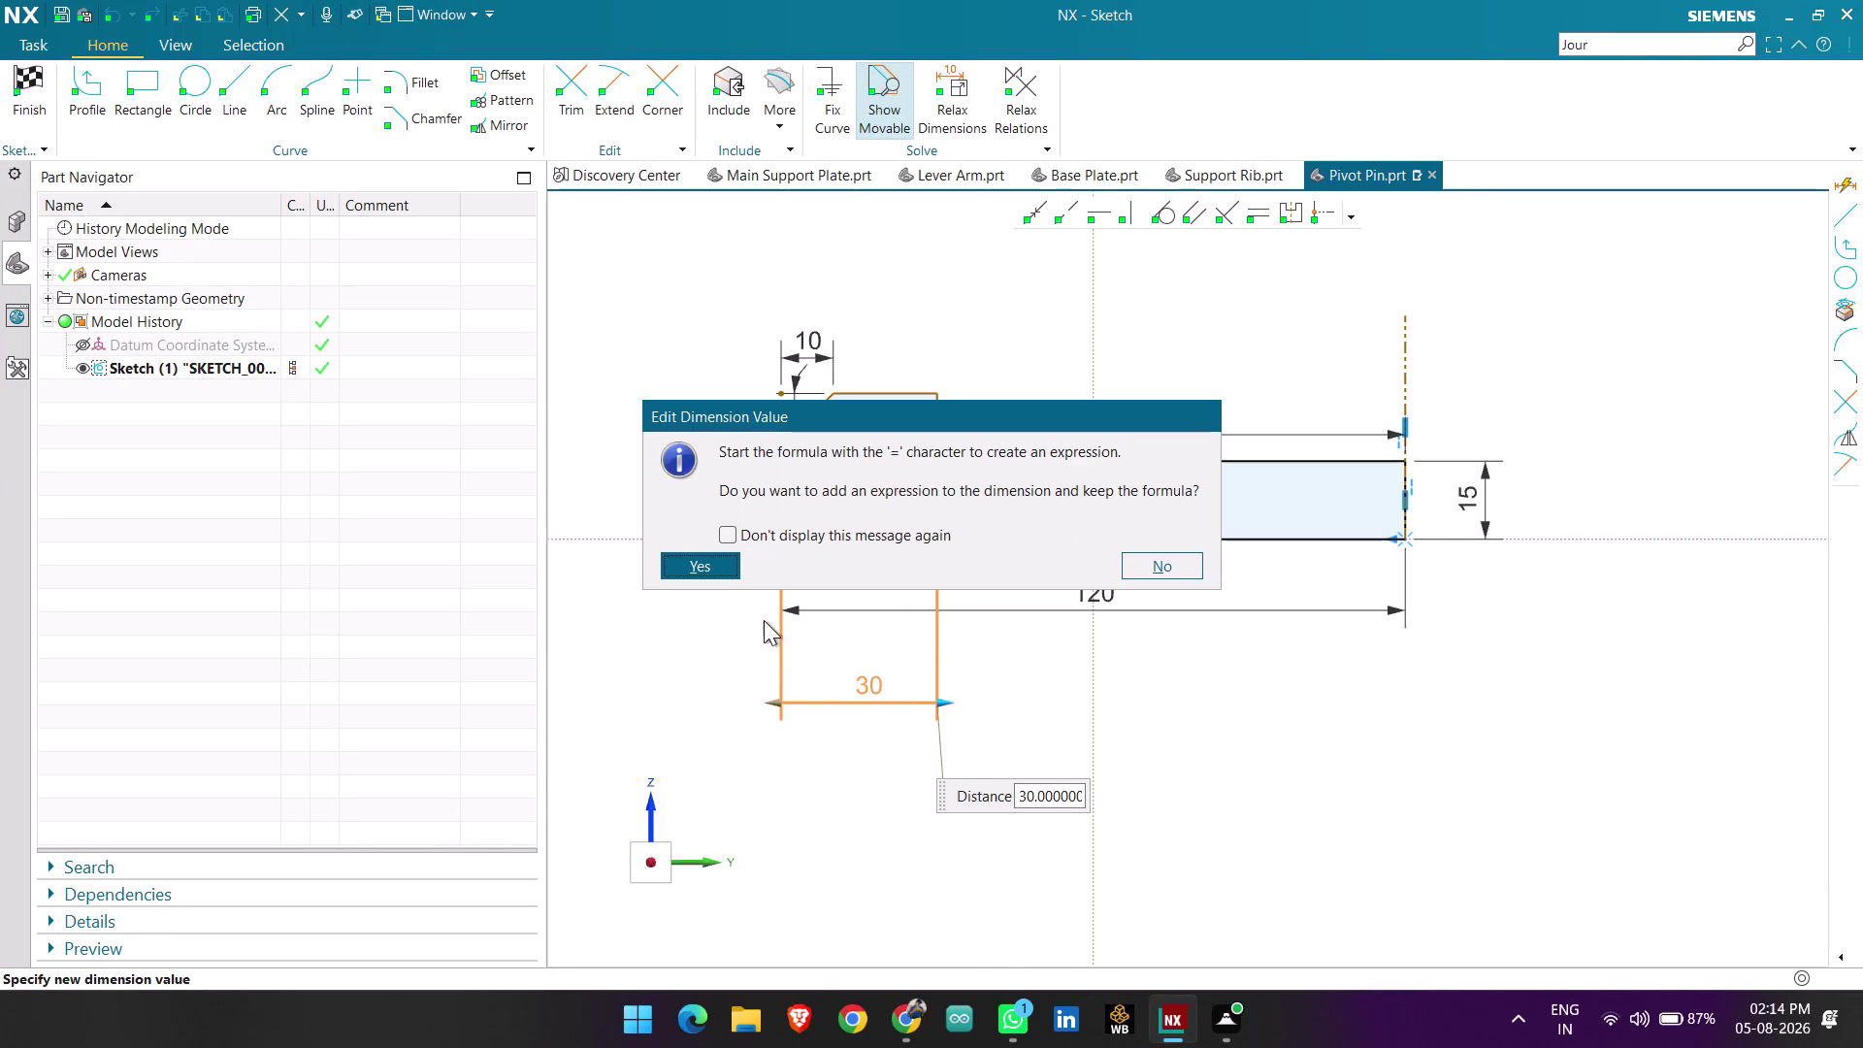
click(721, 569)
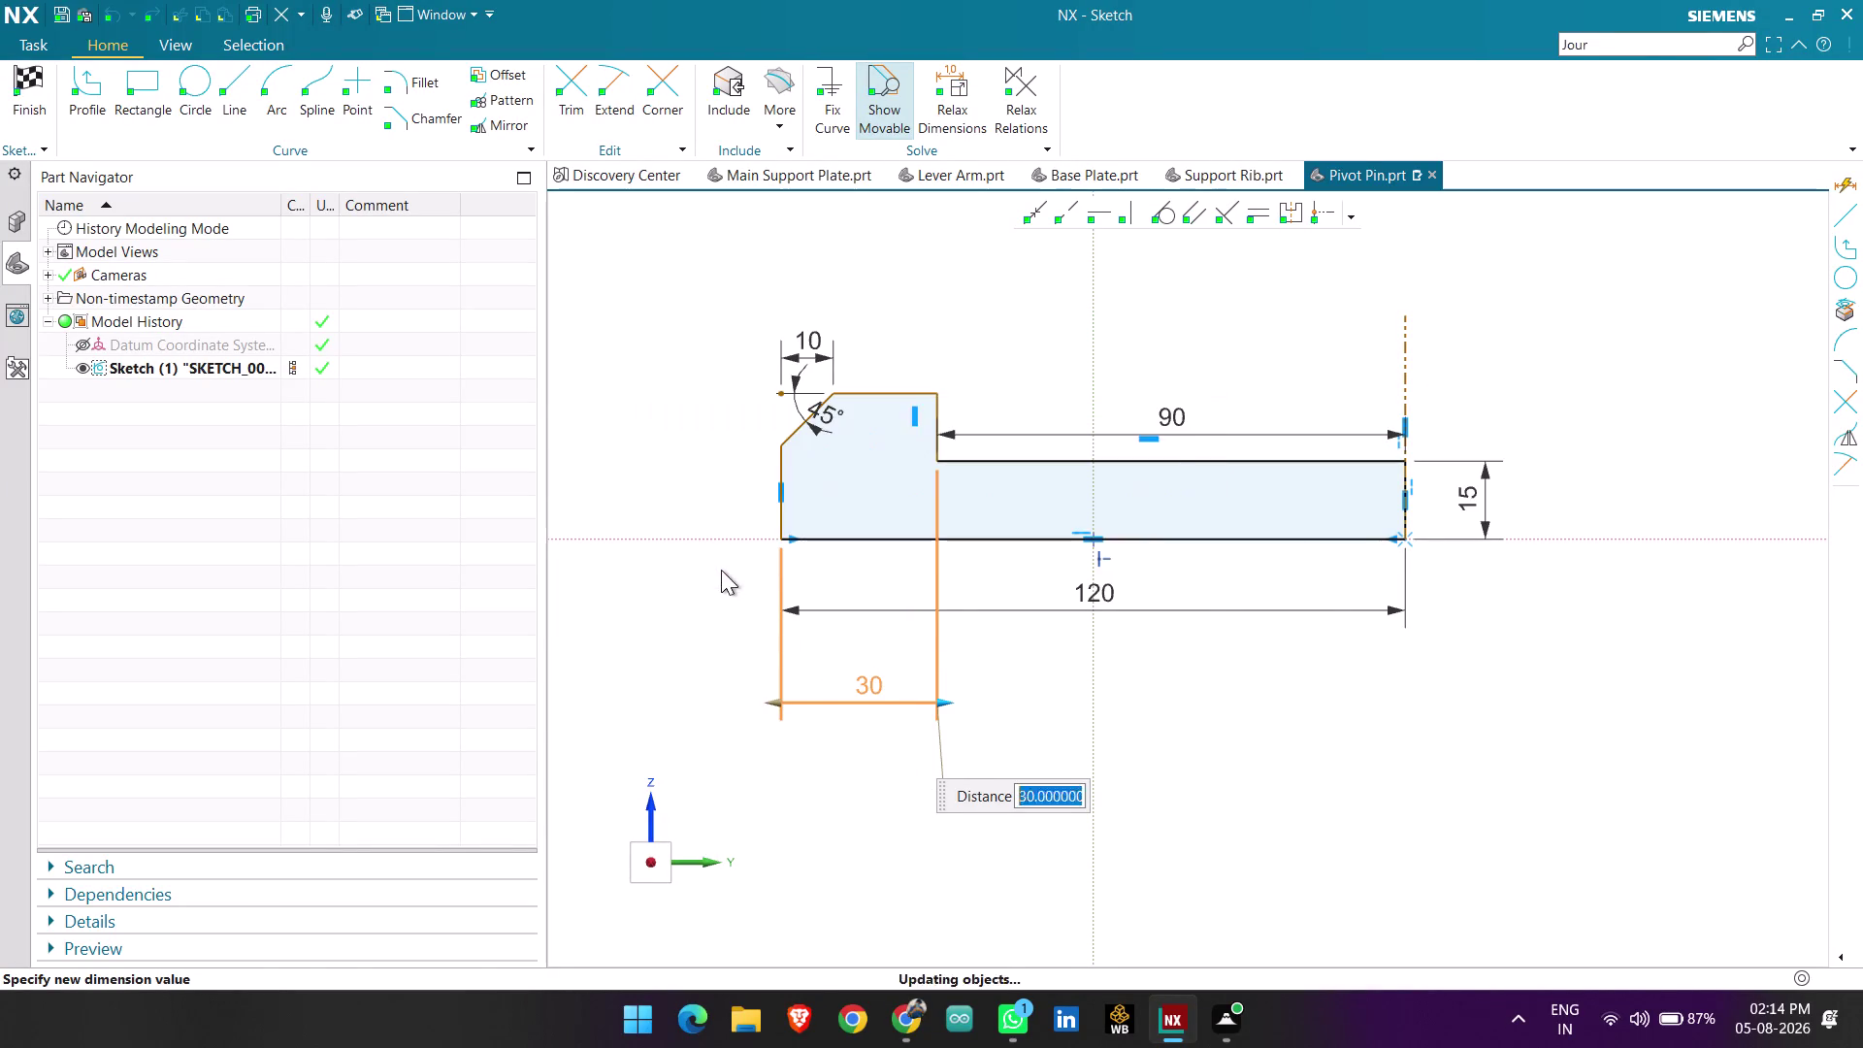
scroll(up, 3)
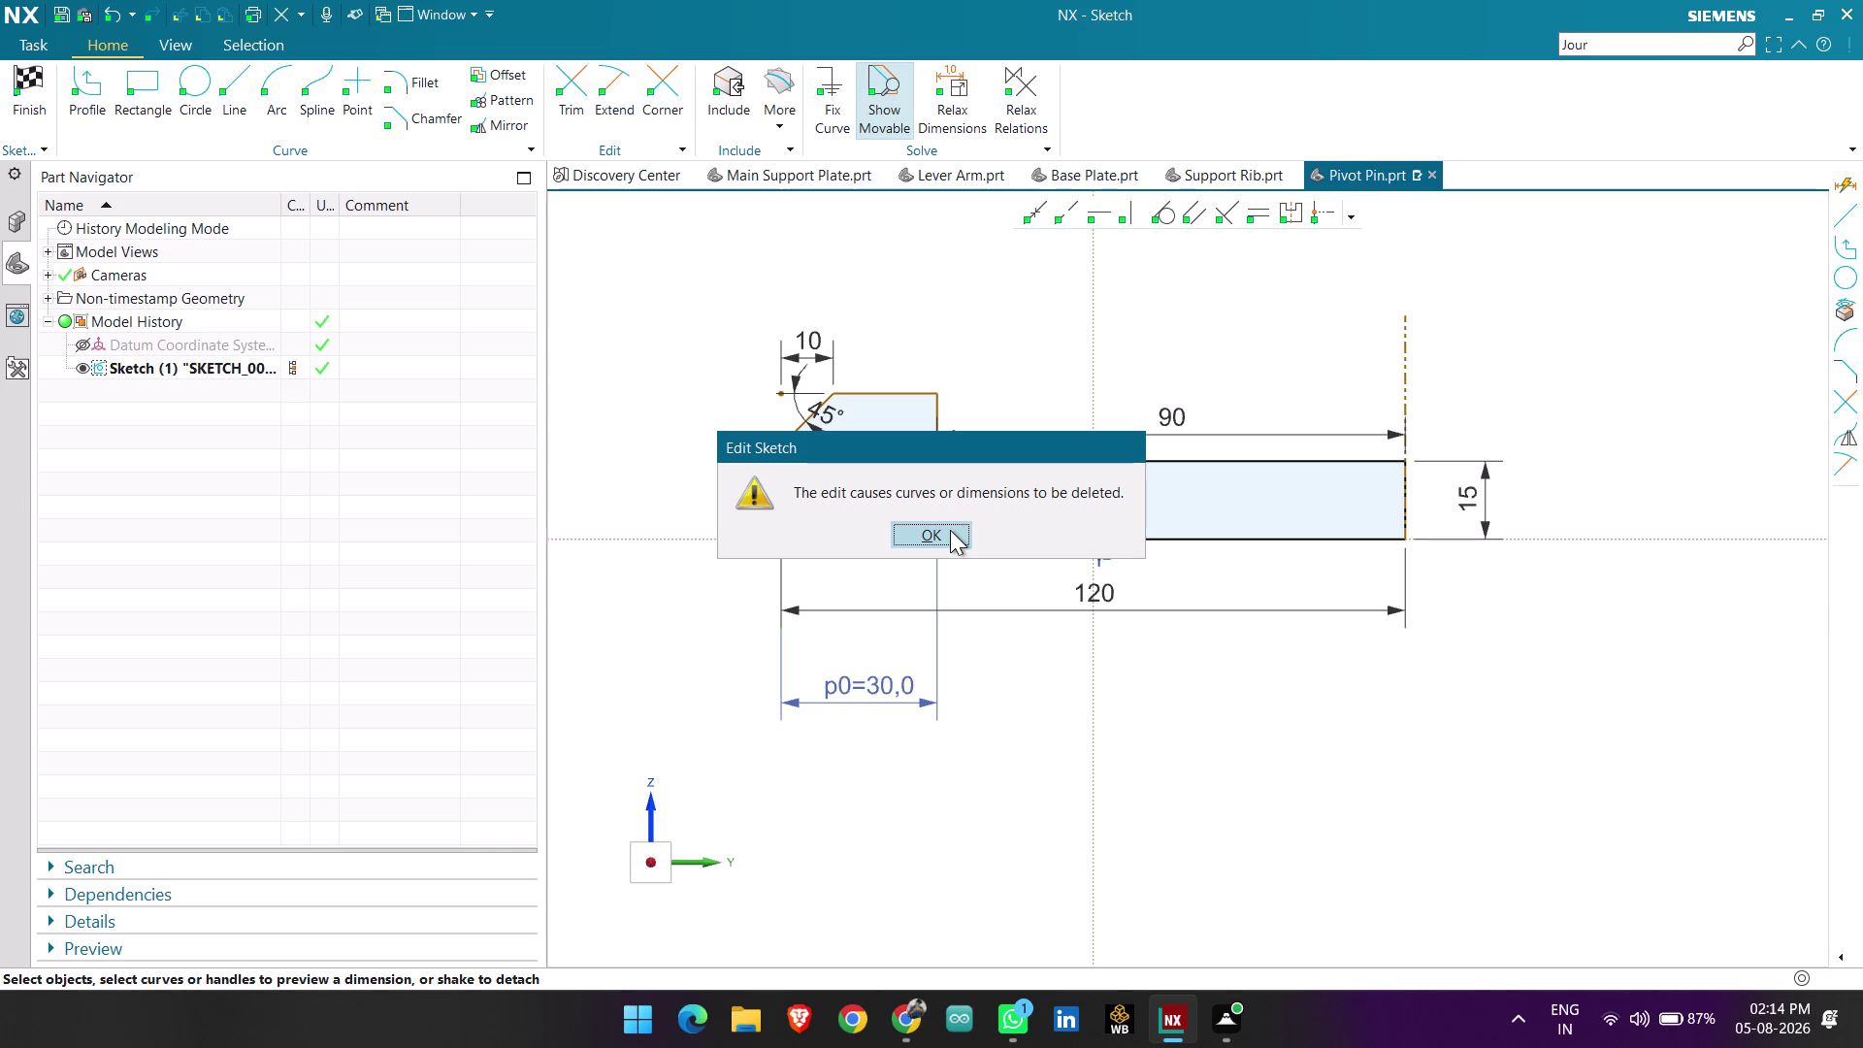
click(949, 530)
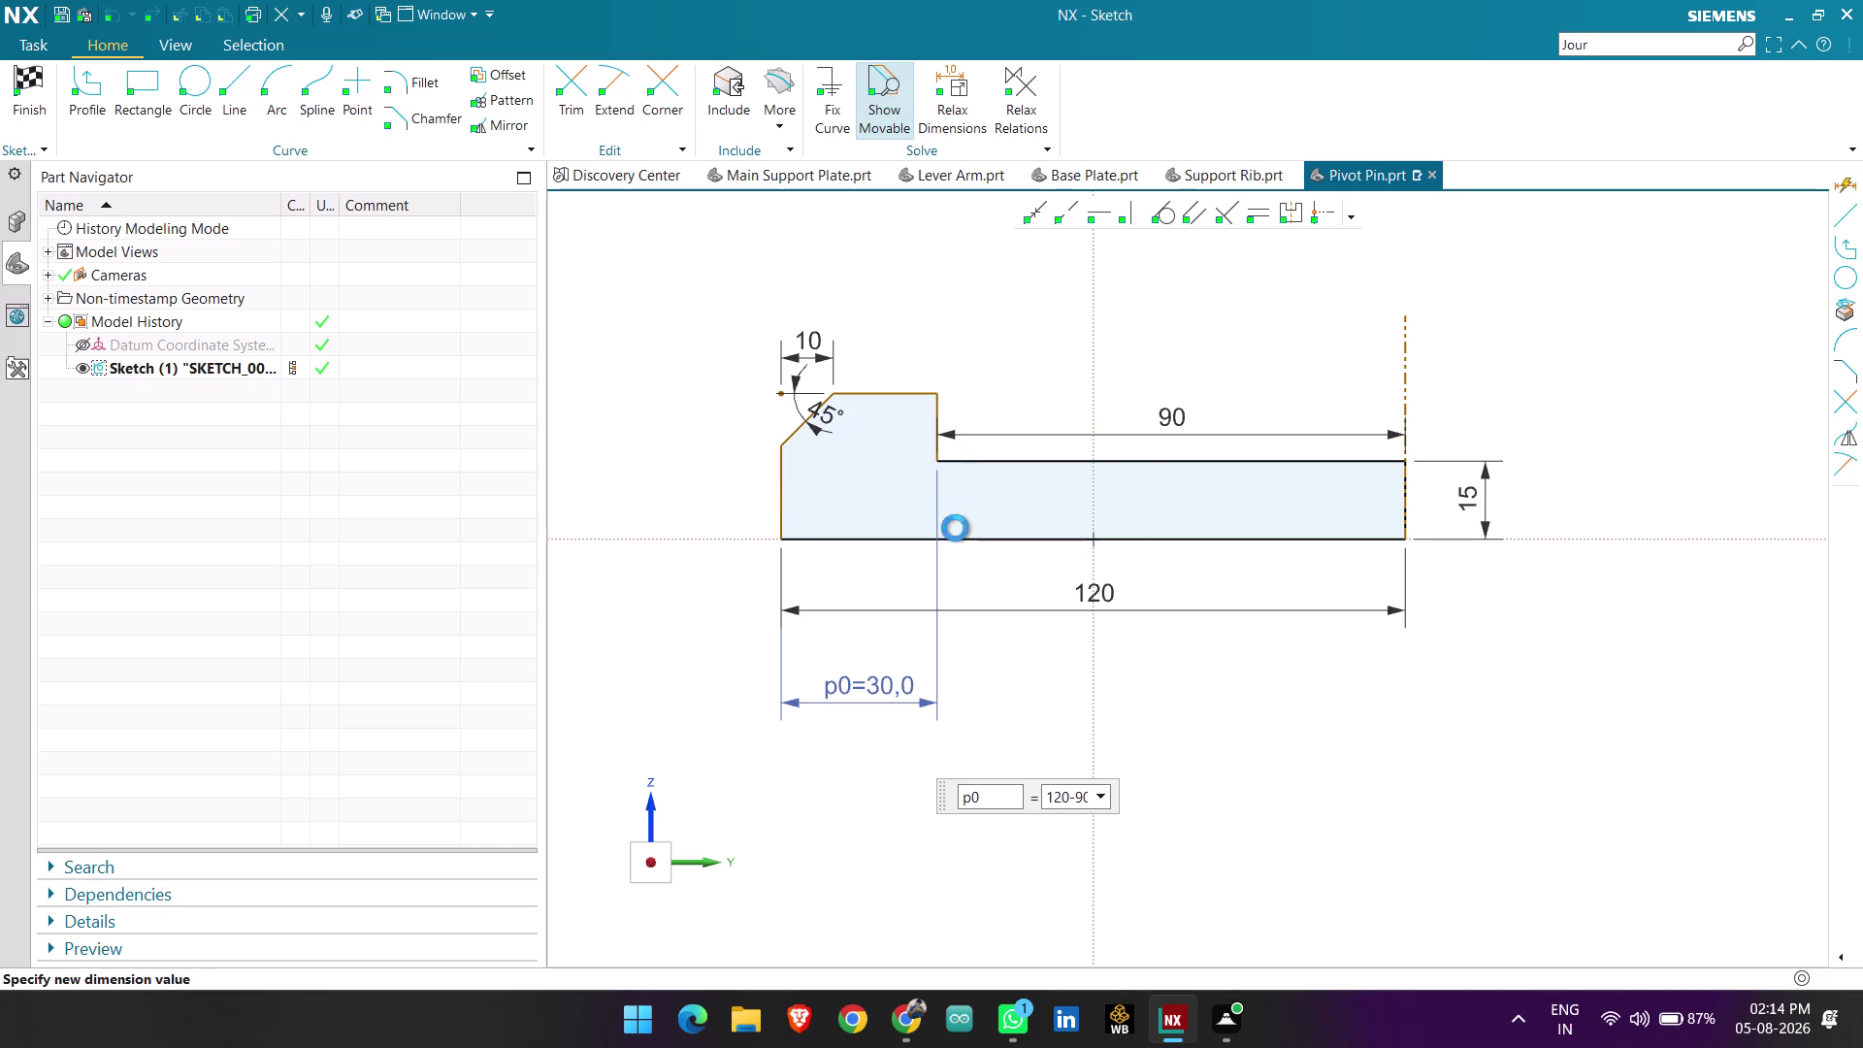
scroll(up, 3)
scroll(up, 3)
scroll(down, 3)
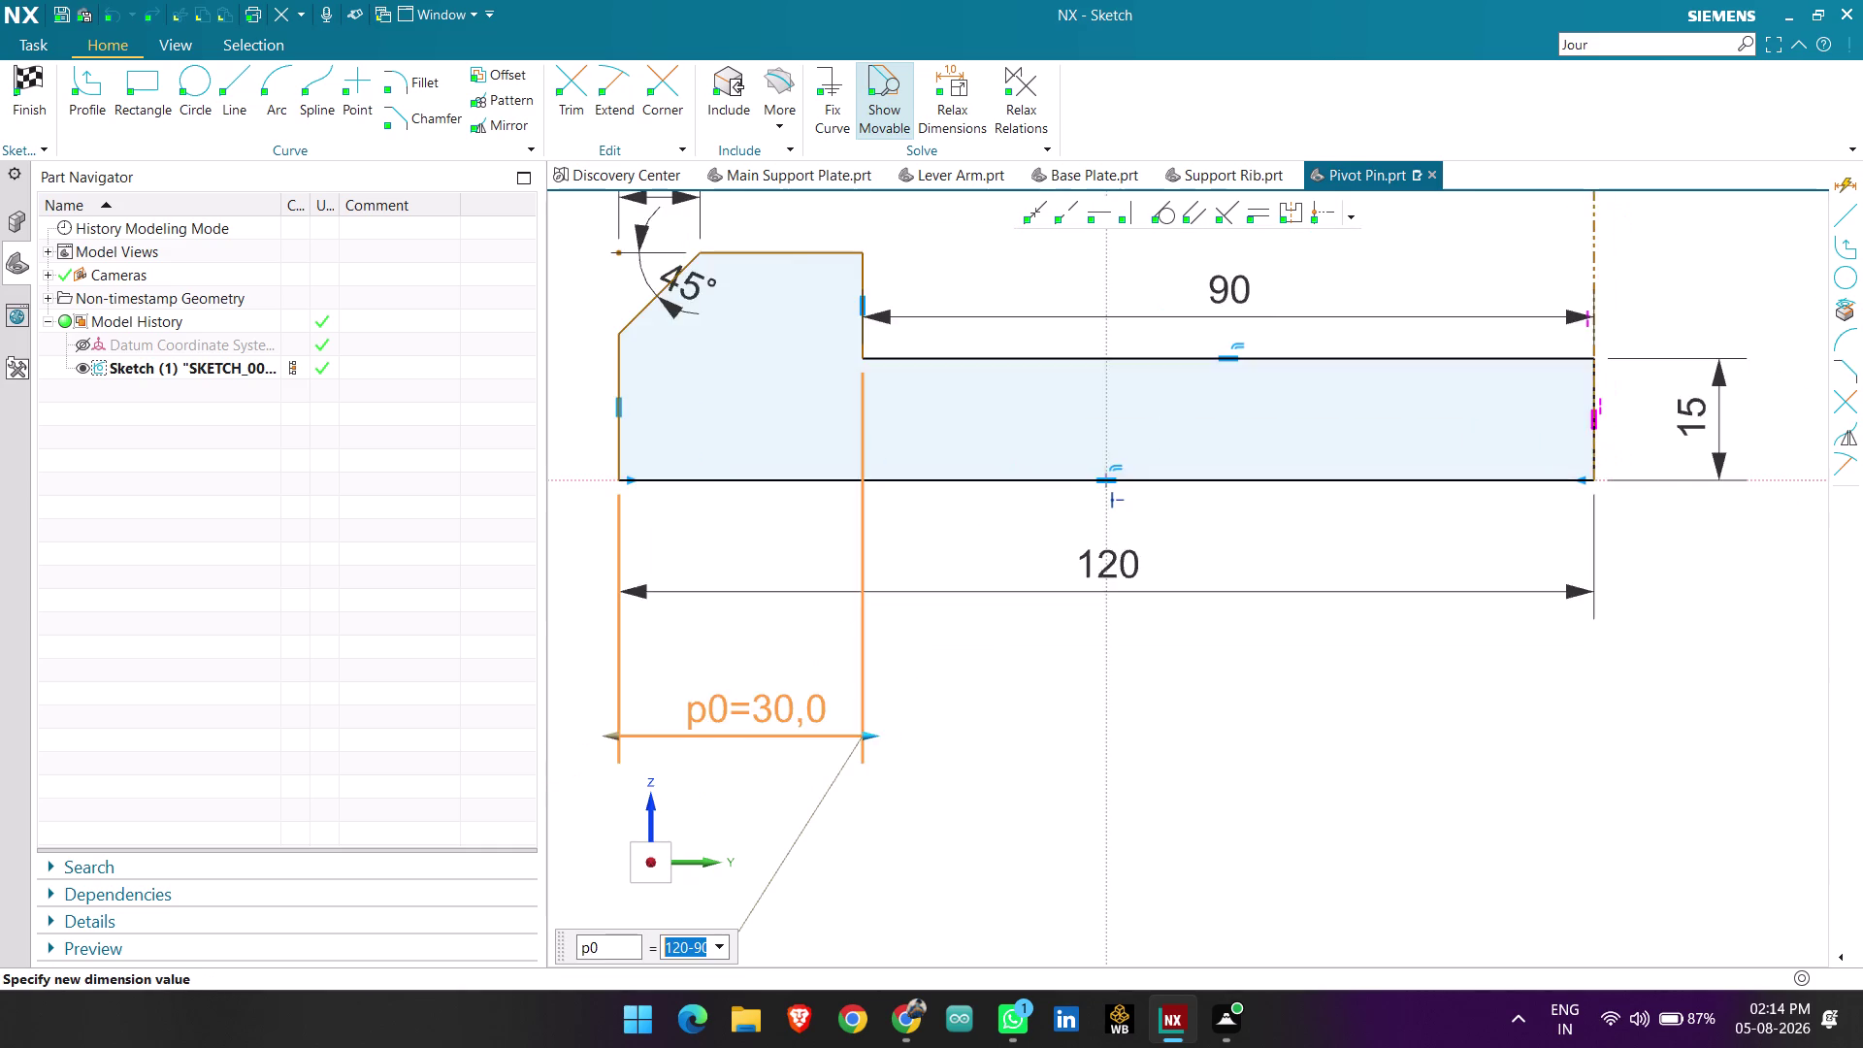
scroll(down, 3)
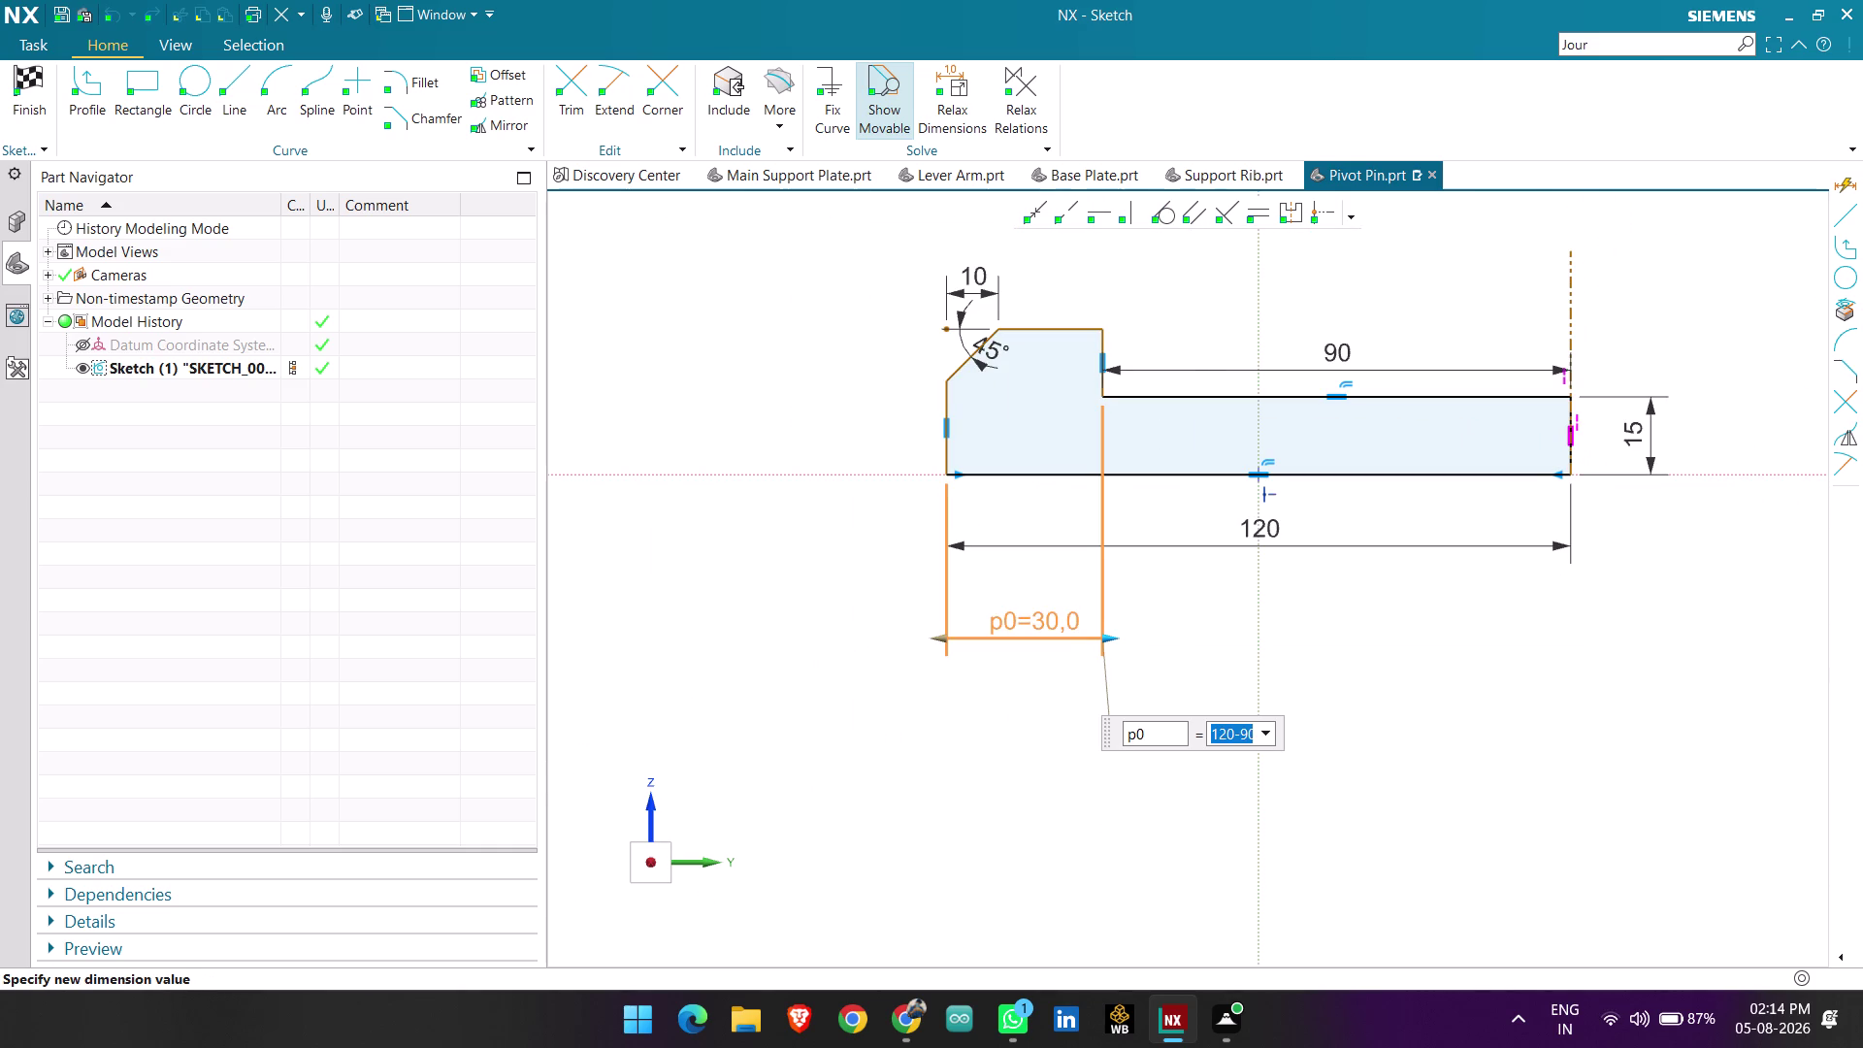
middle_click(1246, 631)
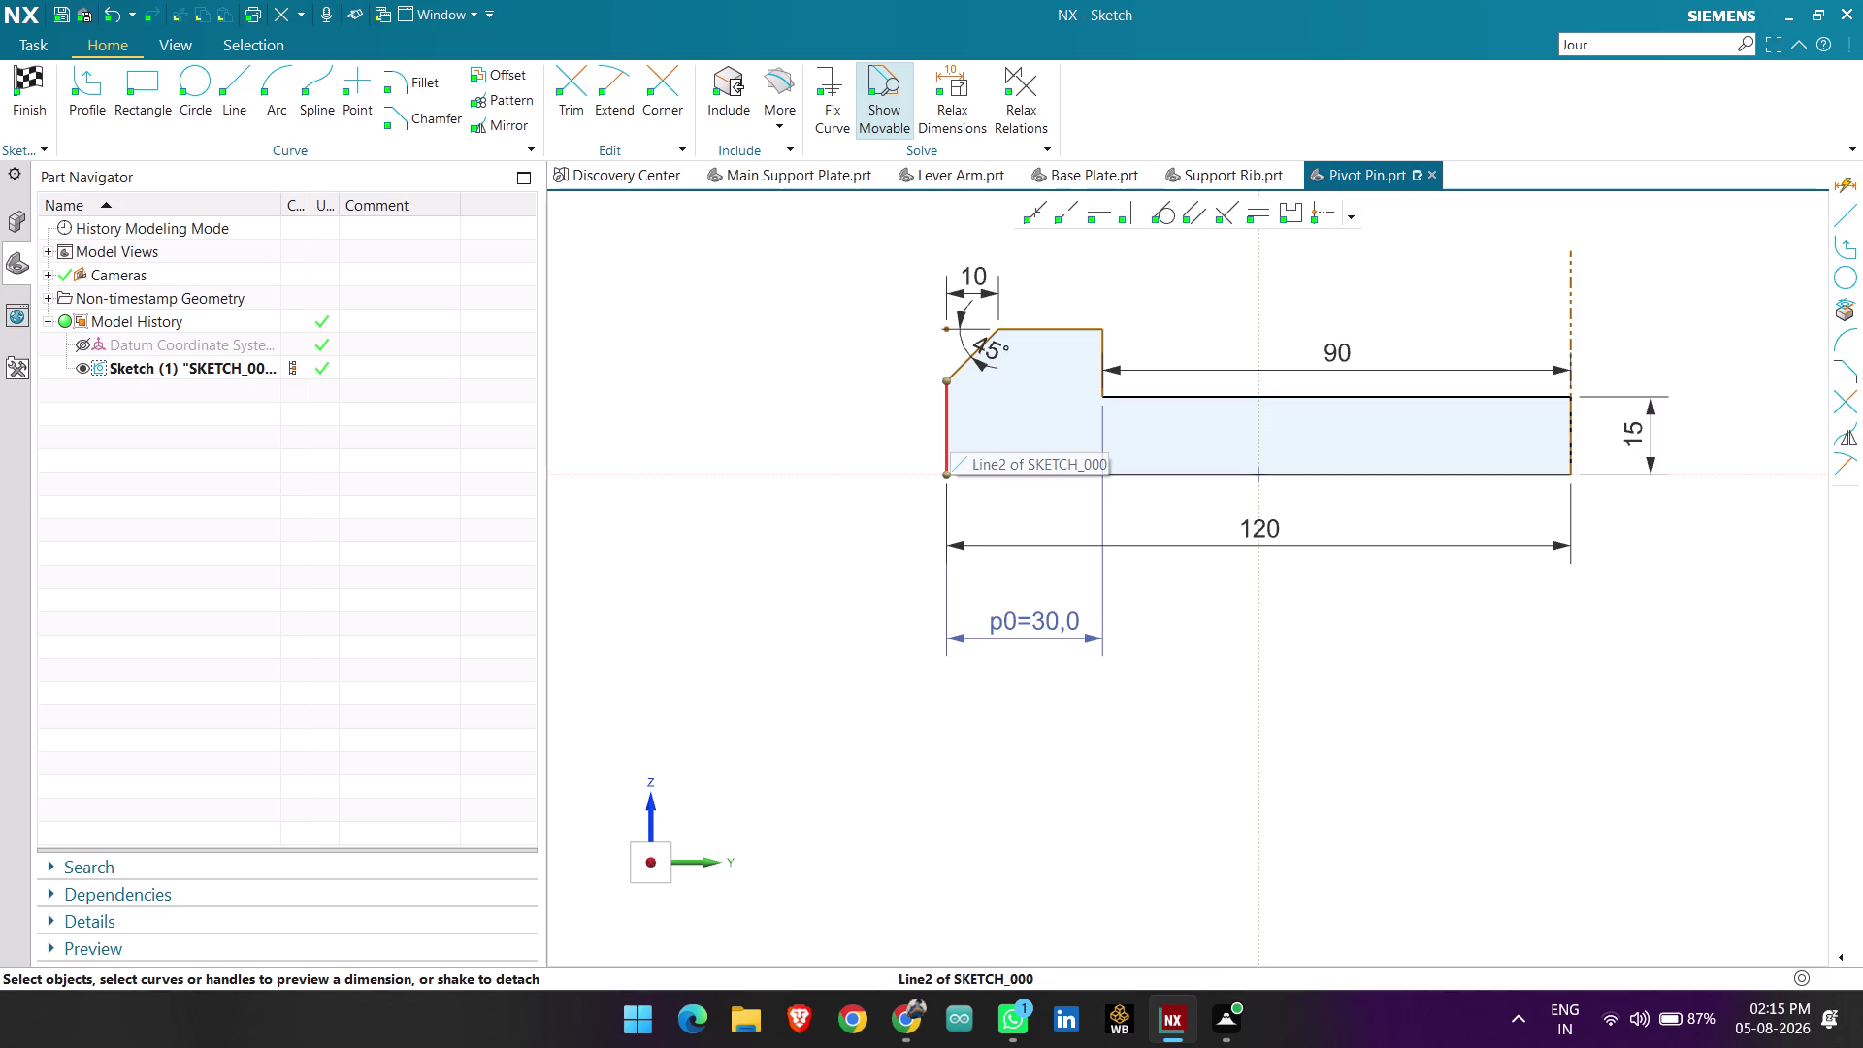
click(1173, 286)
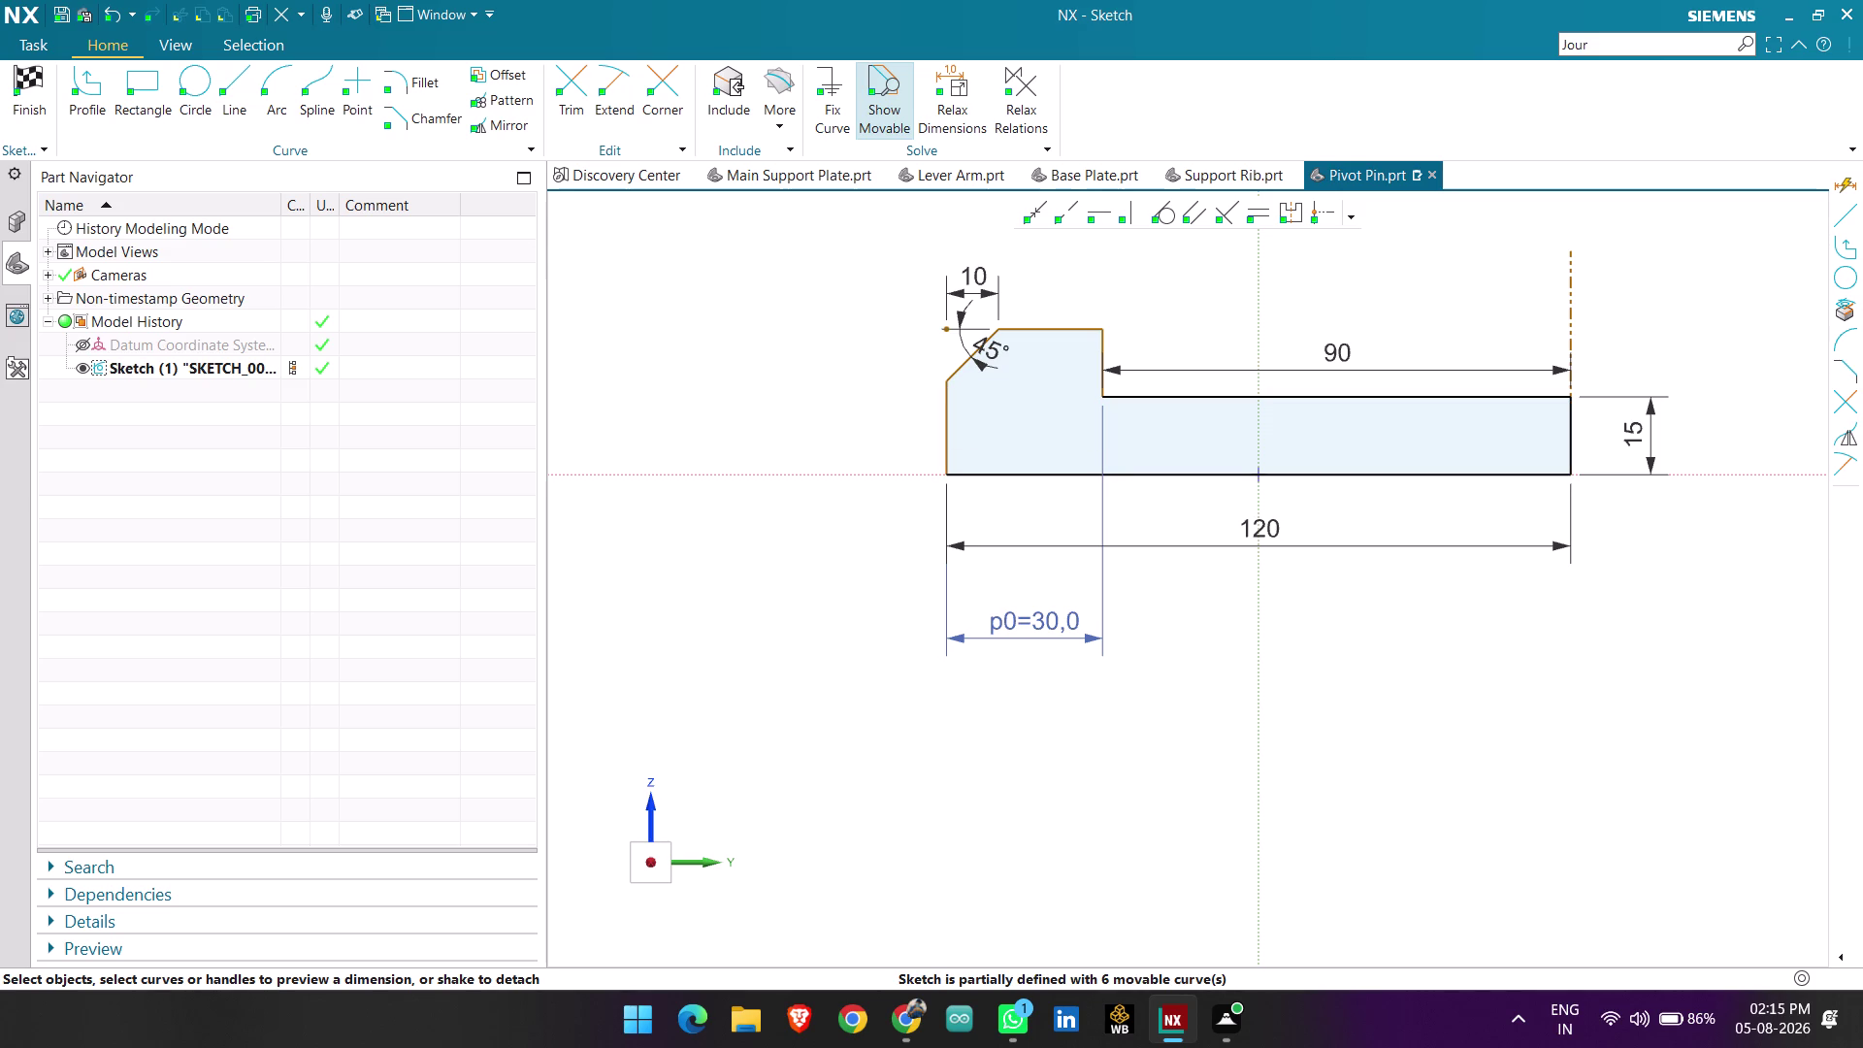
Add an Inferred height dimension from the head's top edge to the bottom line.
key(d)
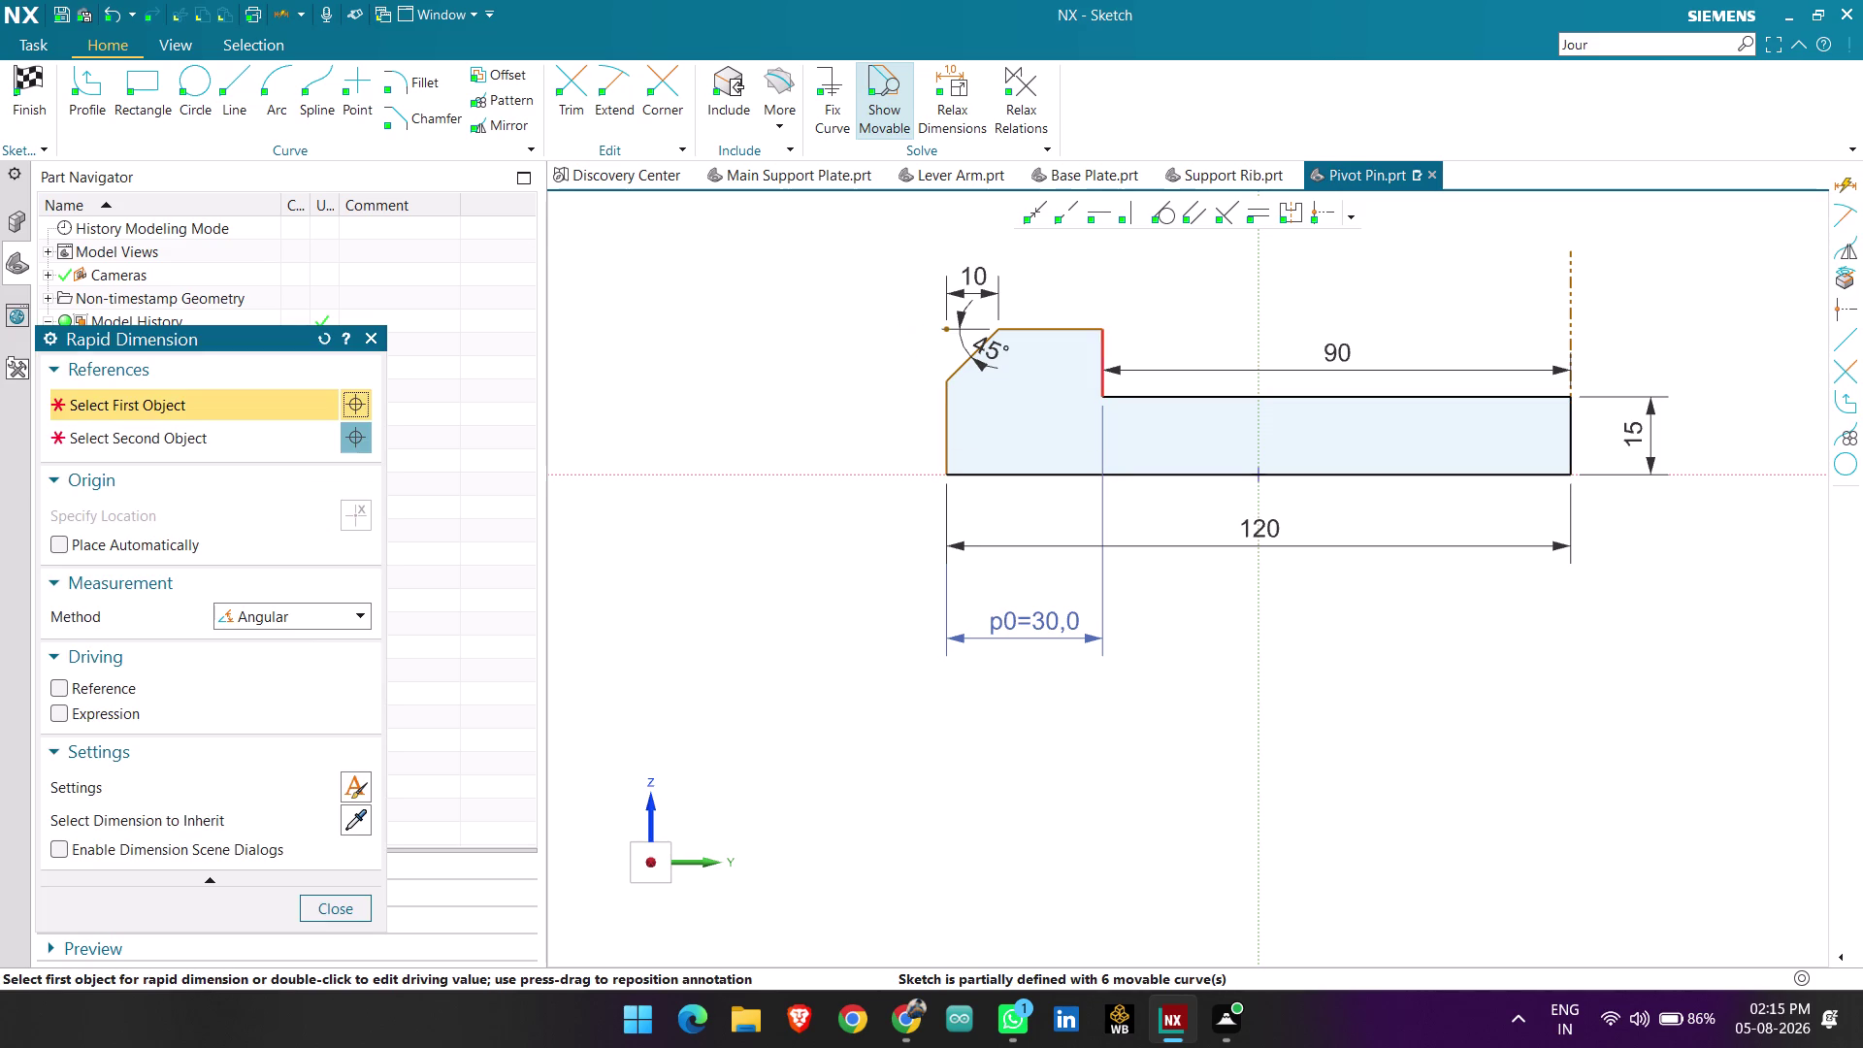
click(1069, 328)
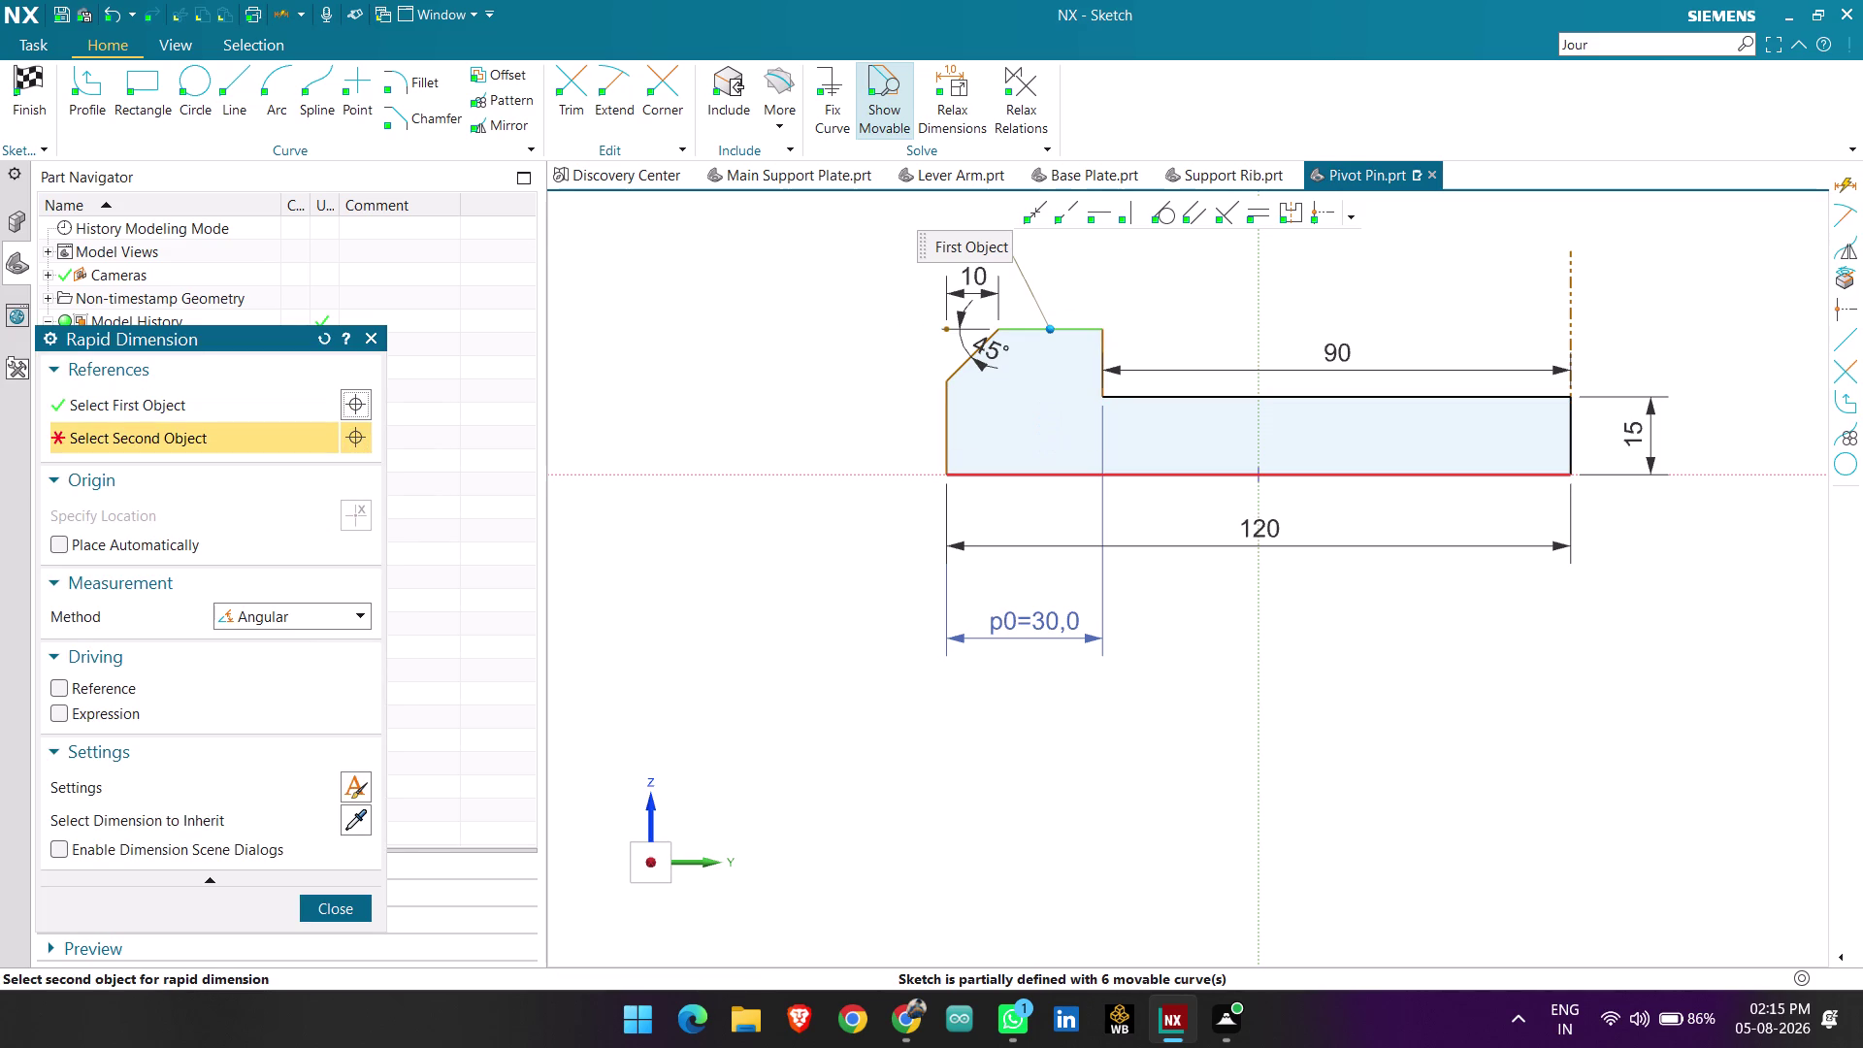
click(1046, 473)
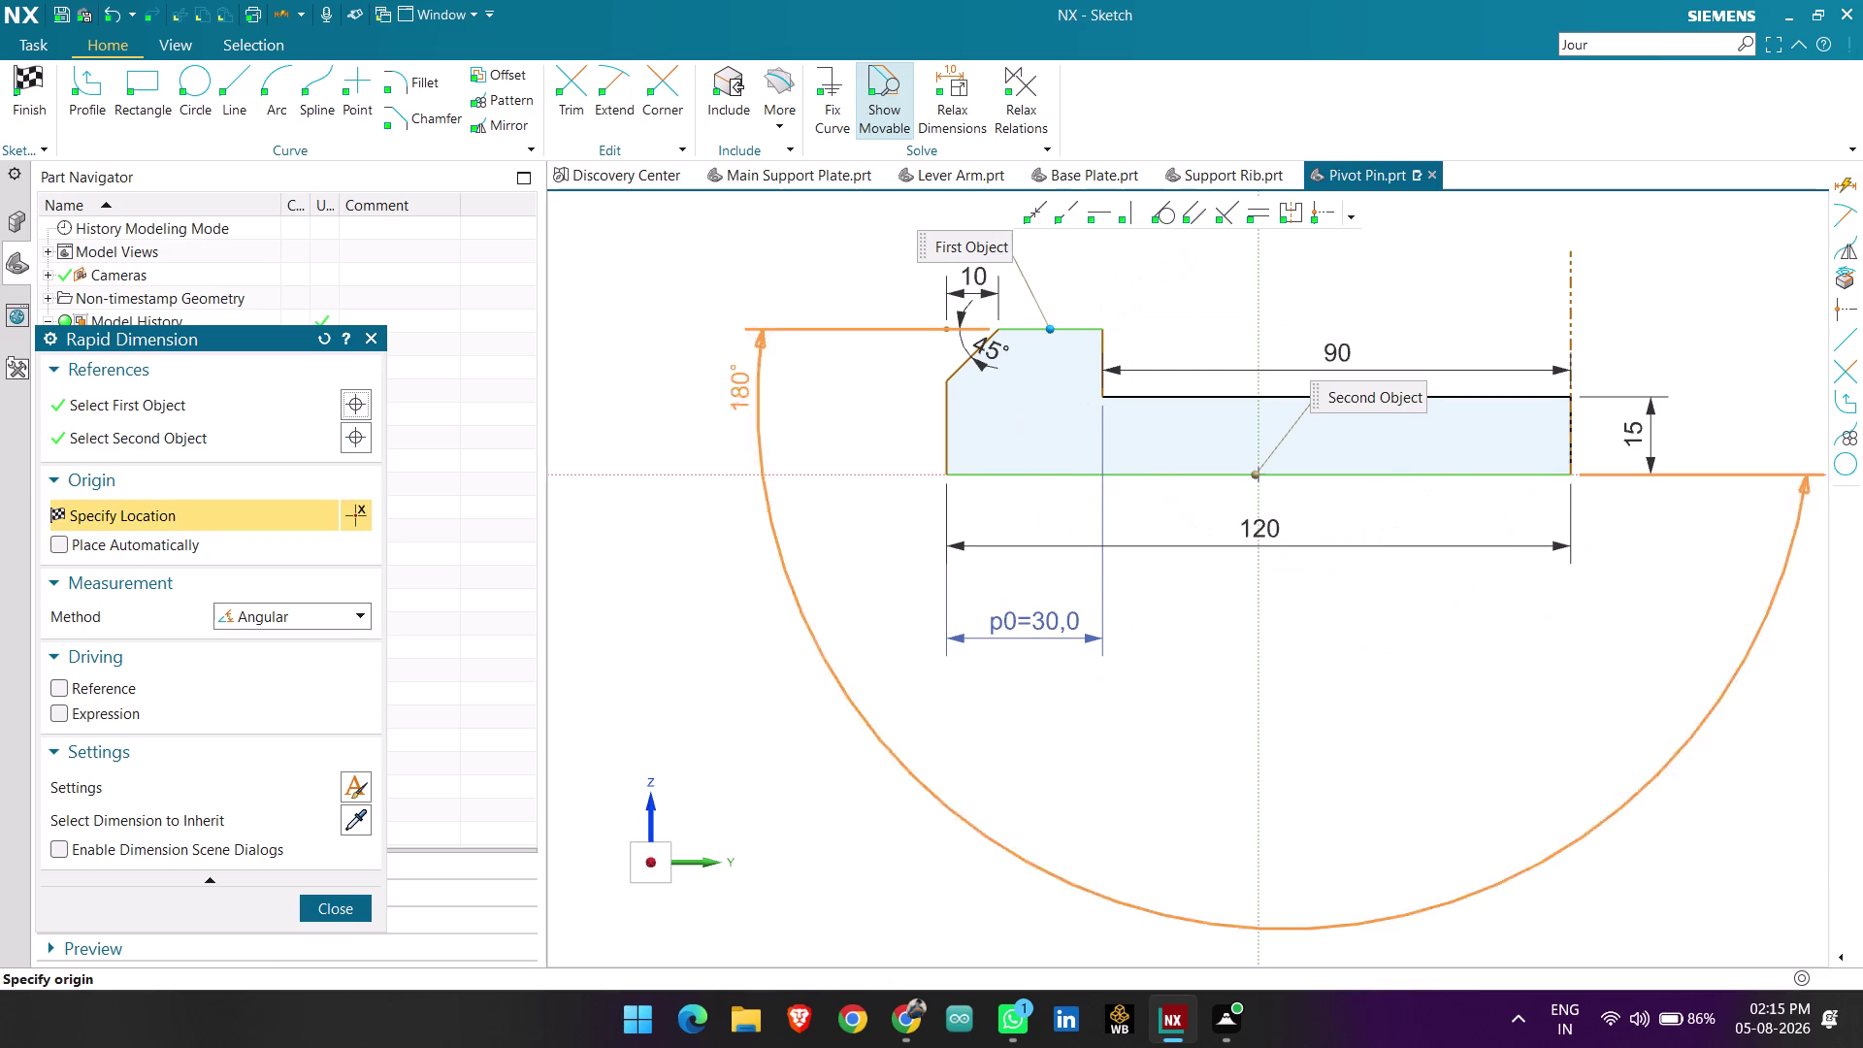
click(299, 626)
click(296, 637)
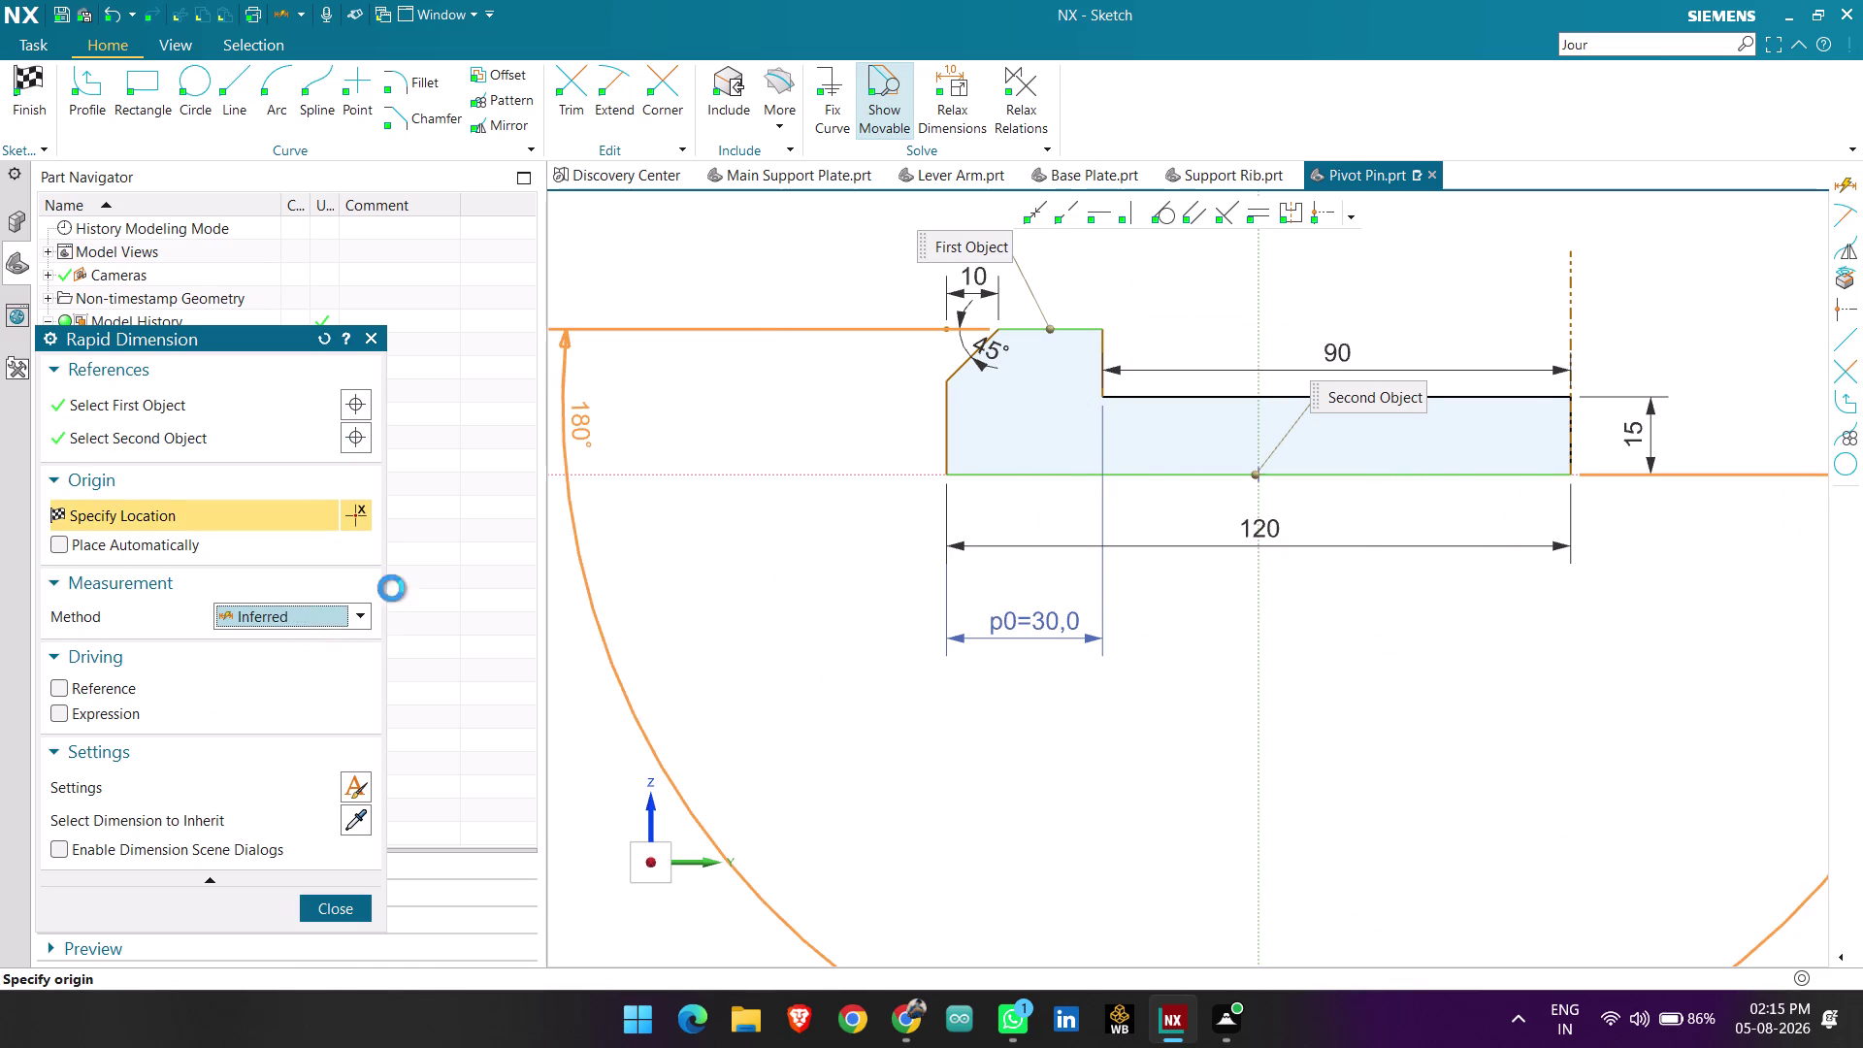
click(1056, 330)
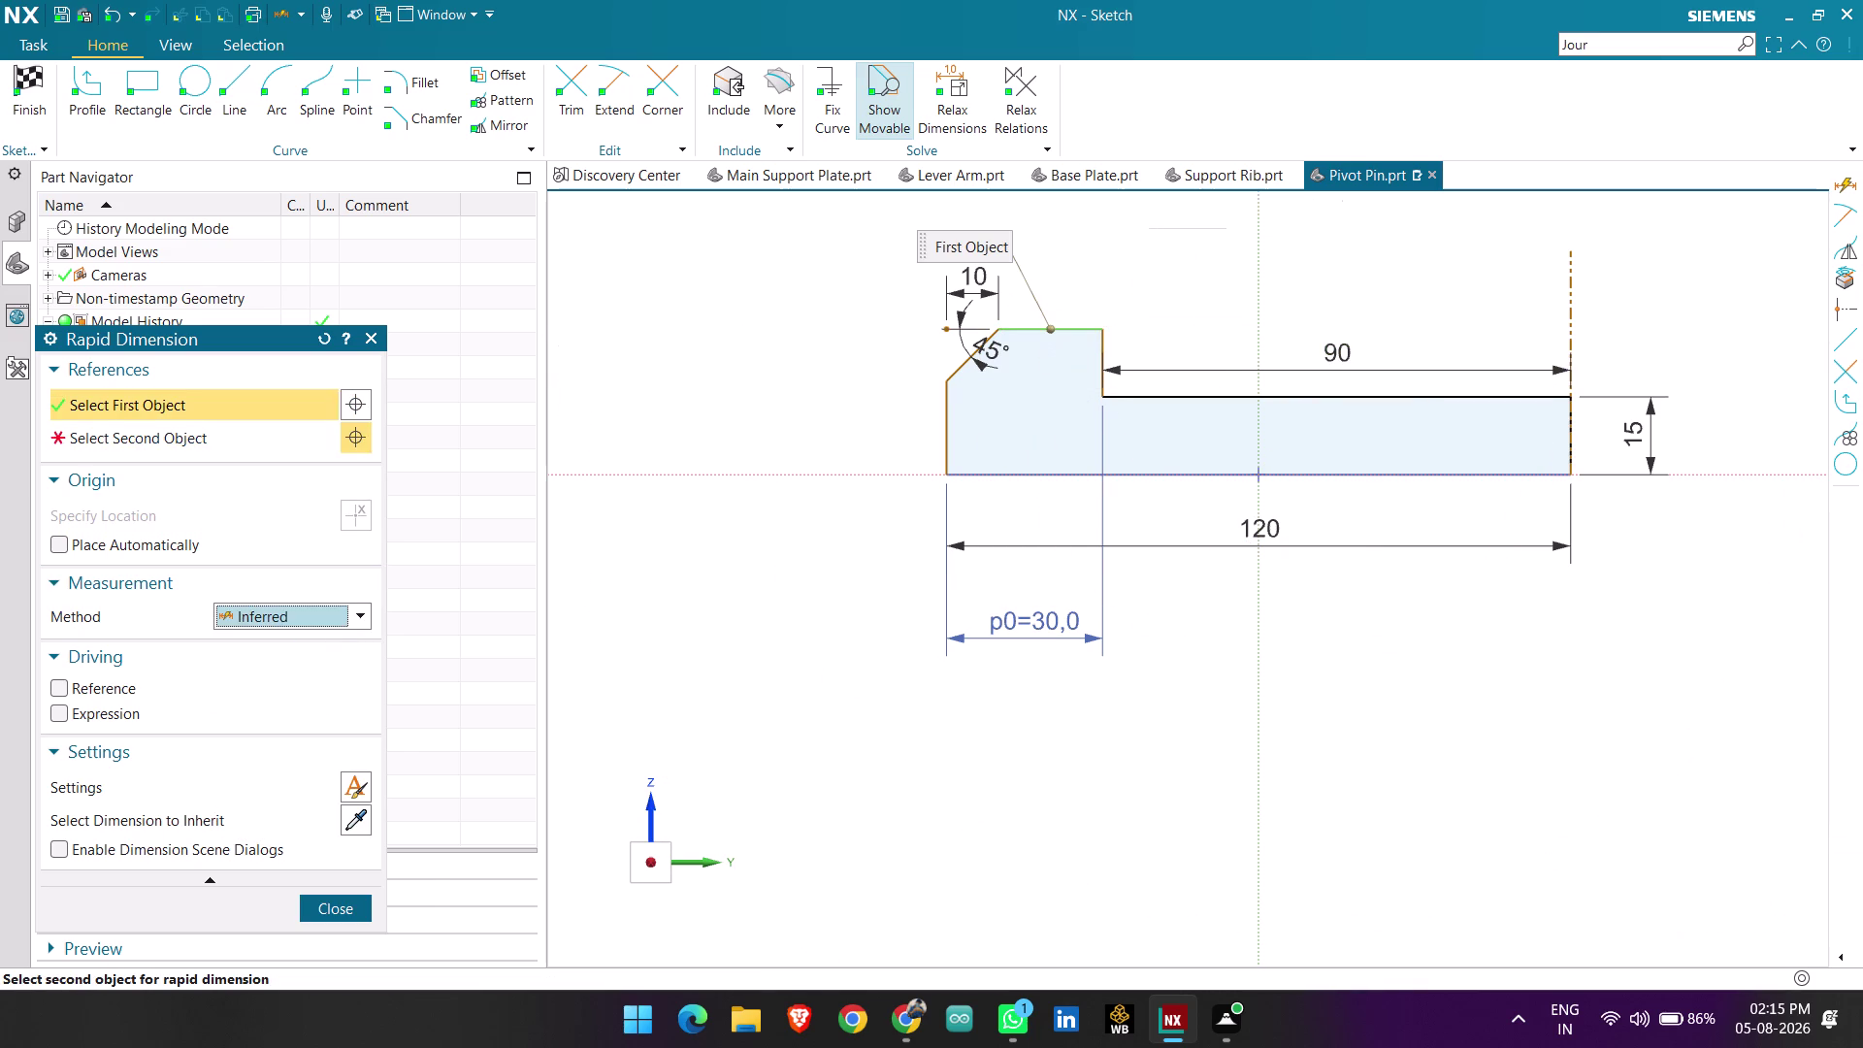
click(1036, 471)
click(1199, 303)
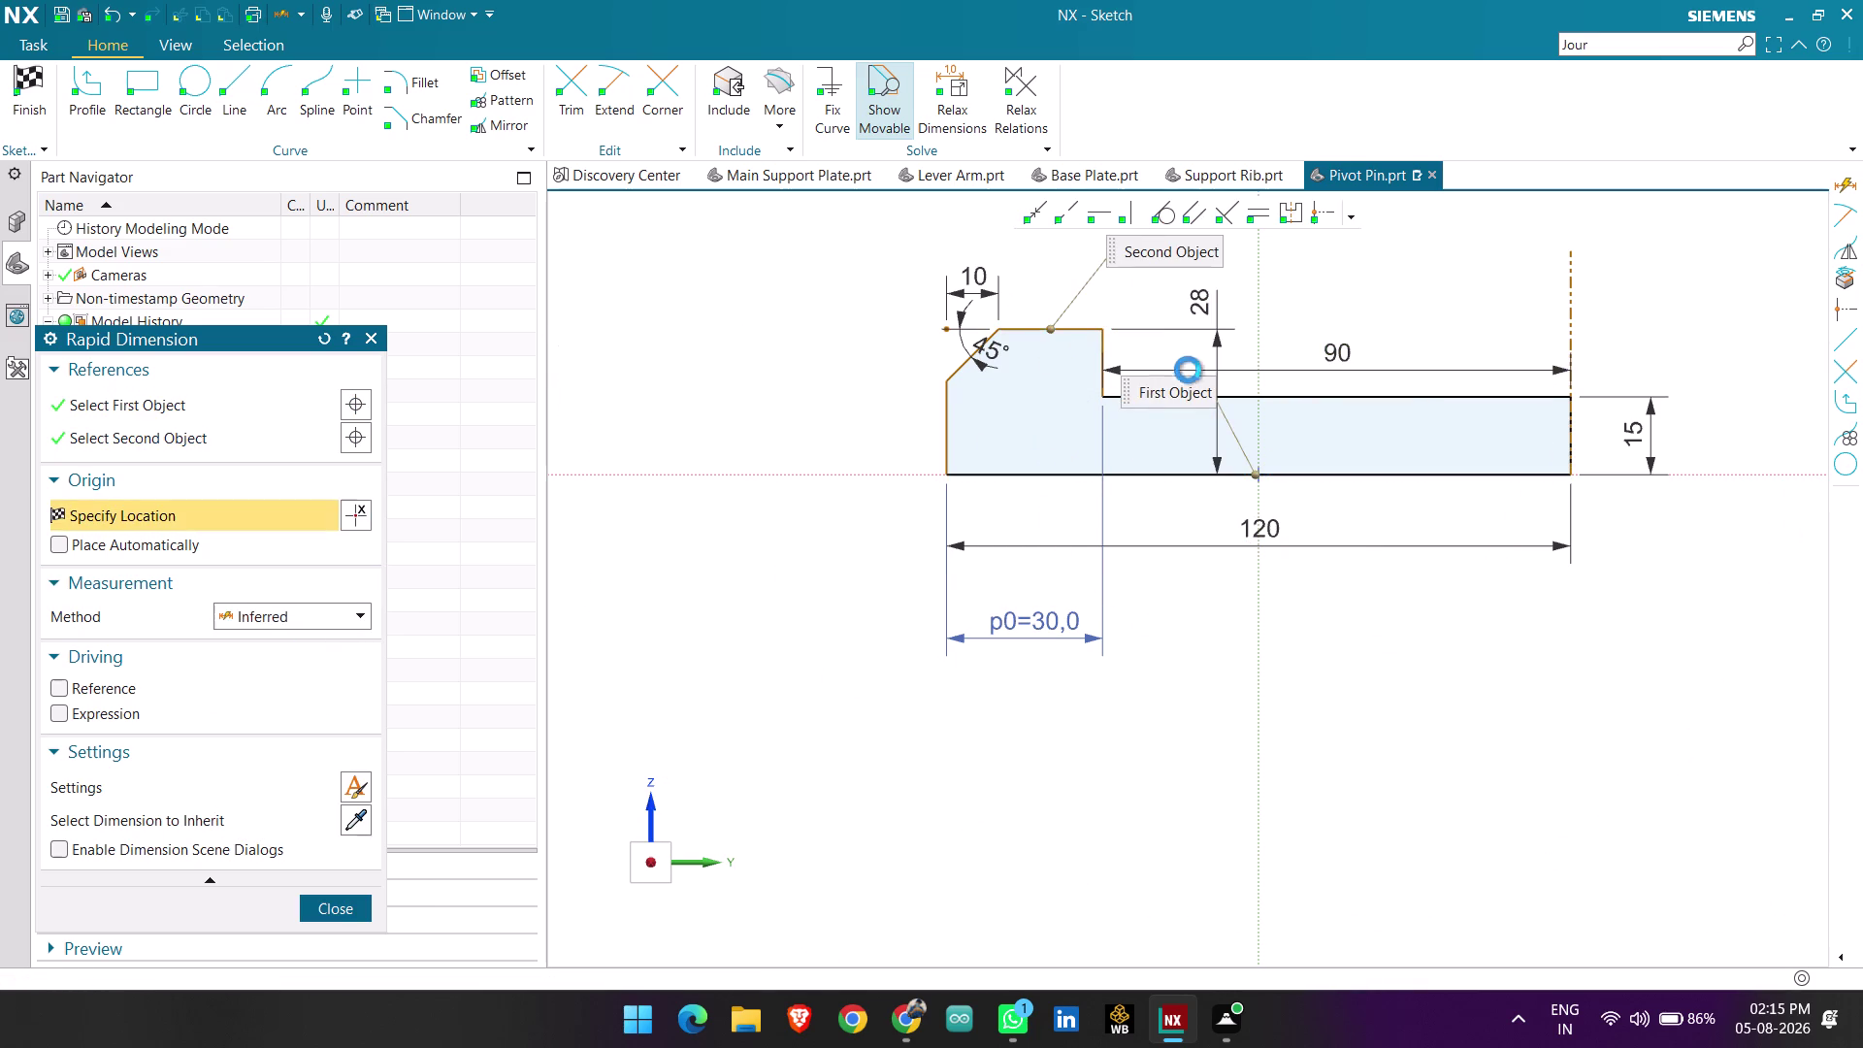
key(Escape)
Change the head height dimension value to 40 mm.
double_click(1204, 299)
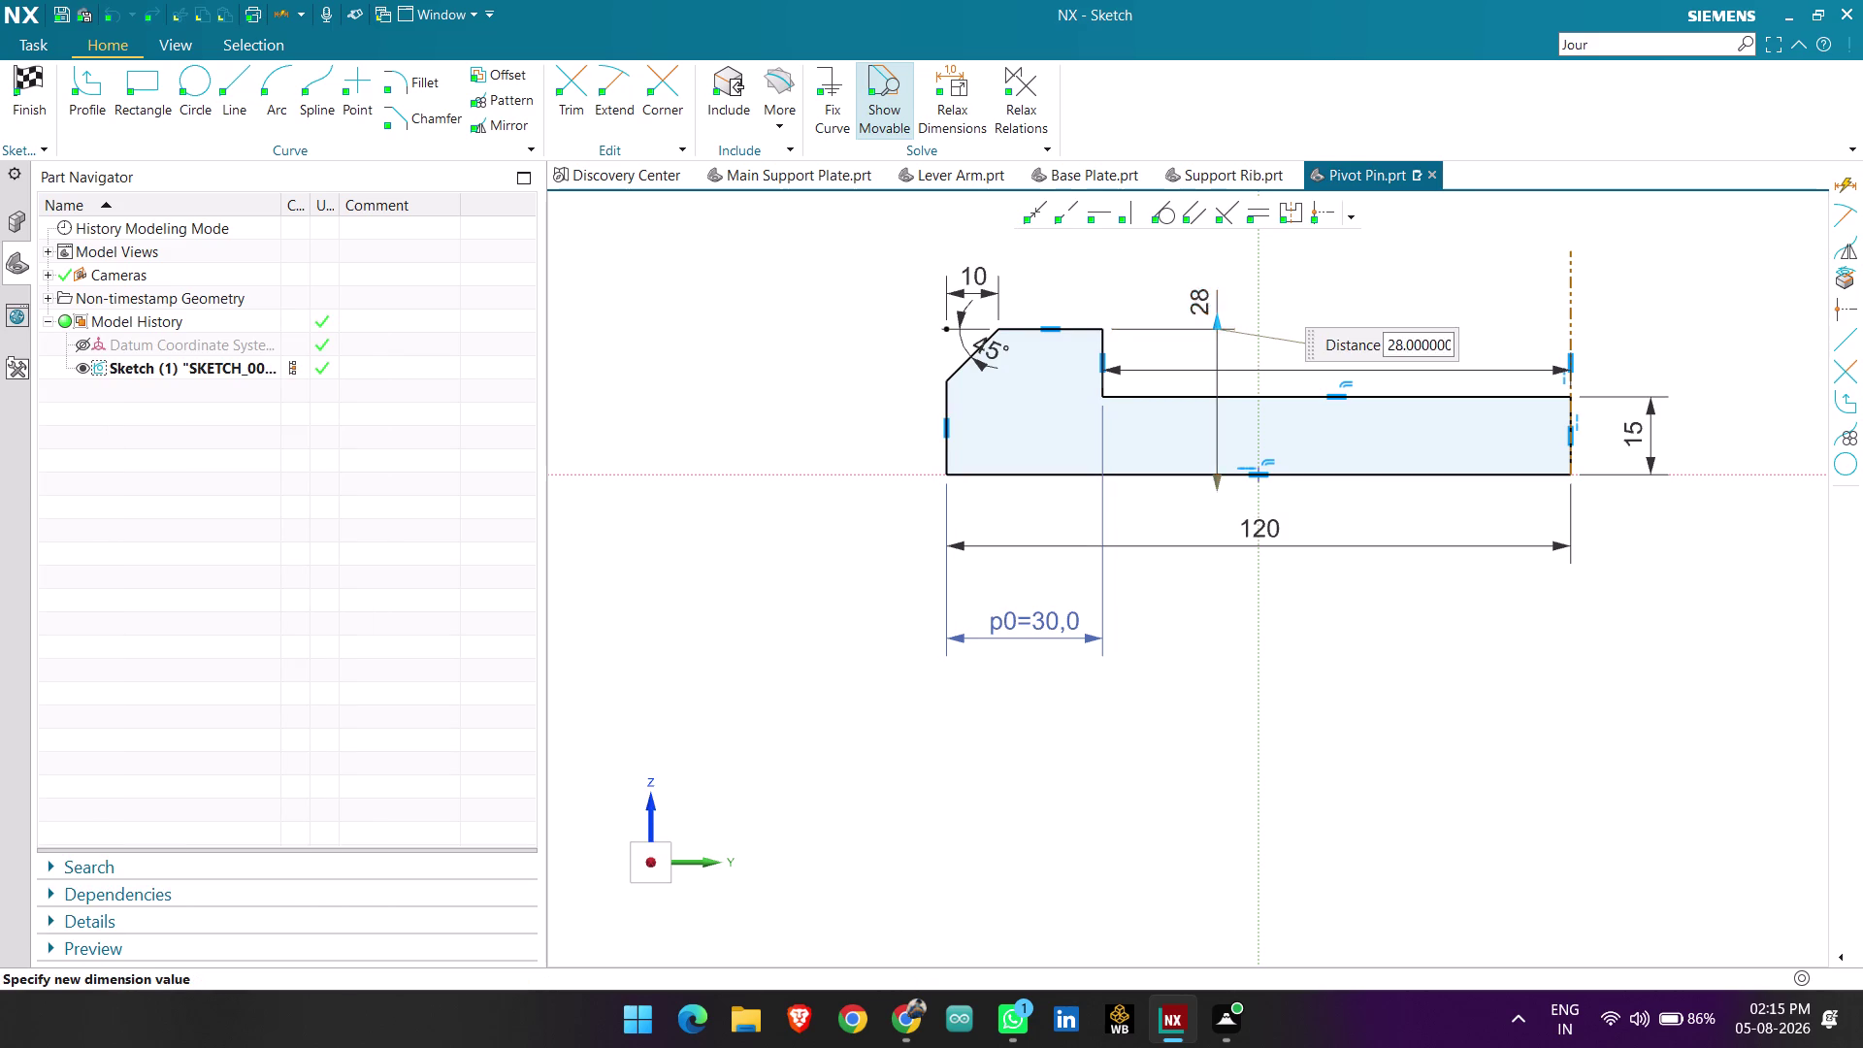
text(40)
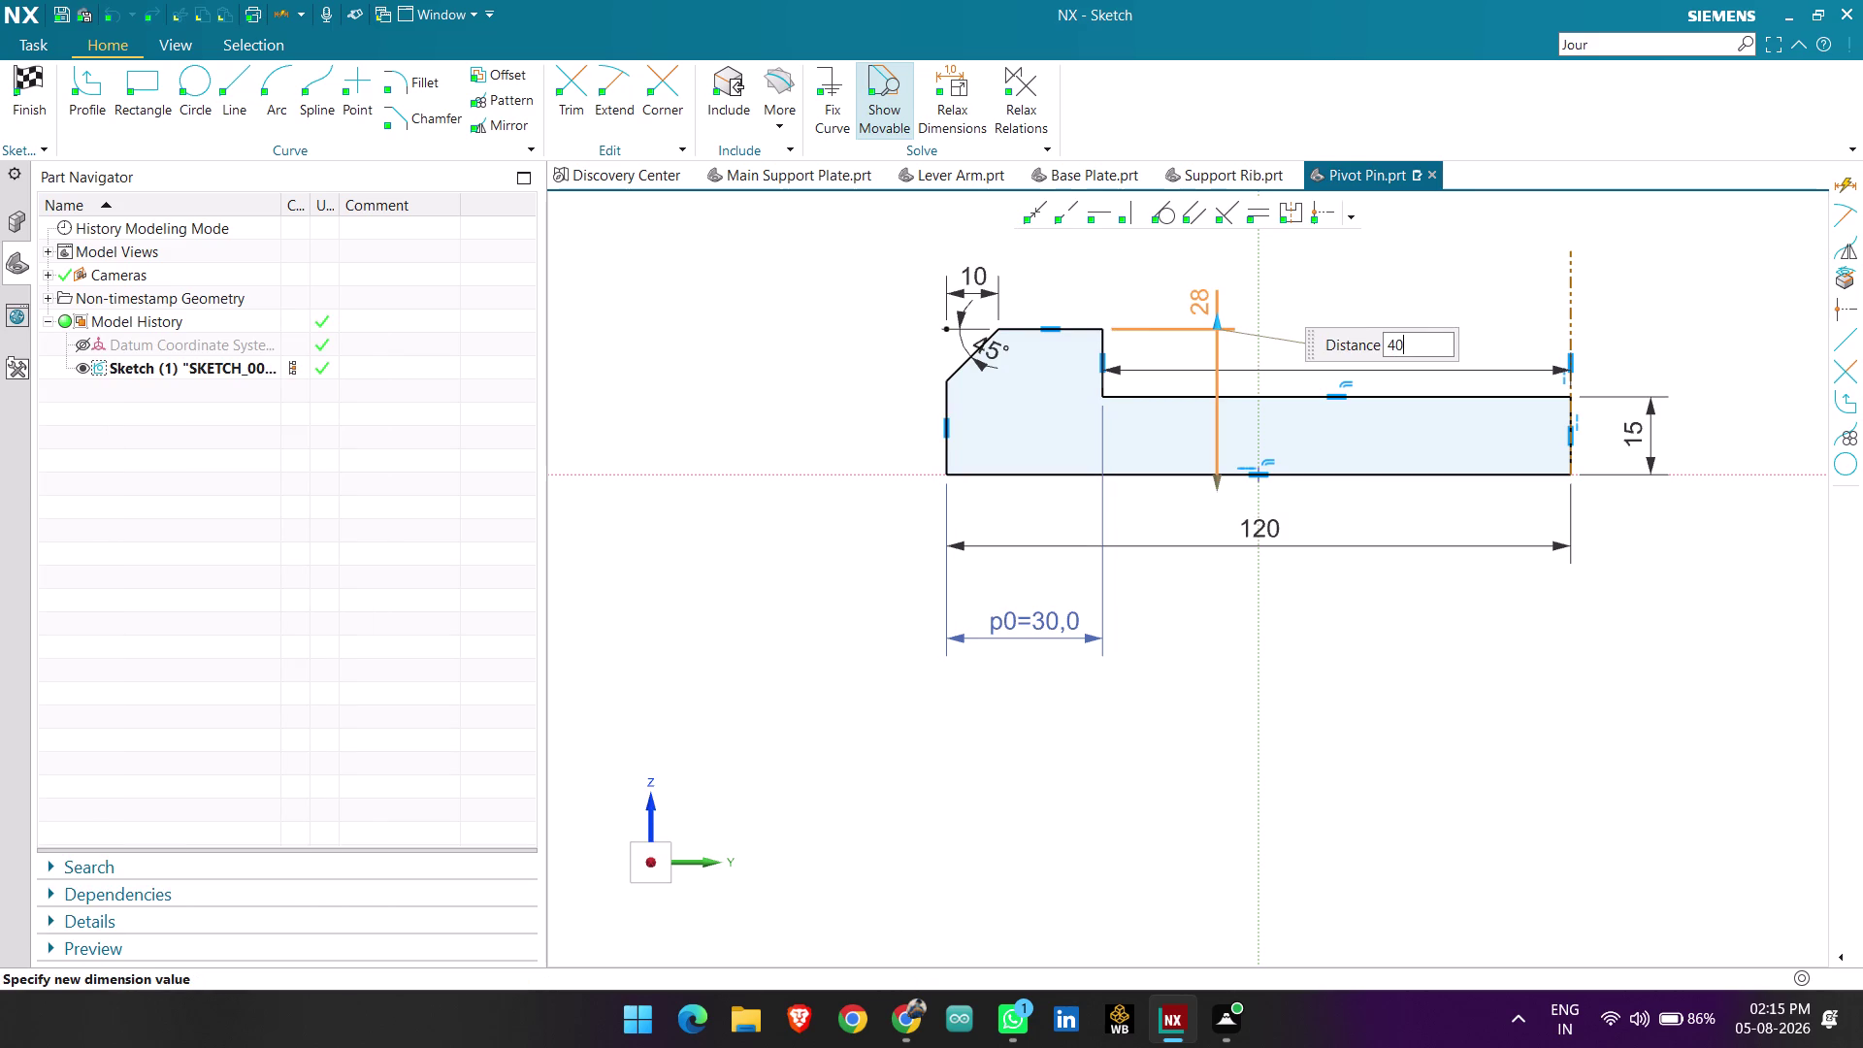
key(Return)
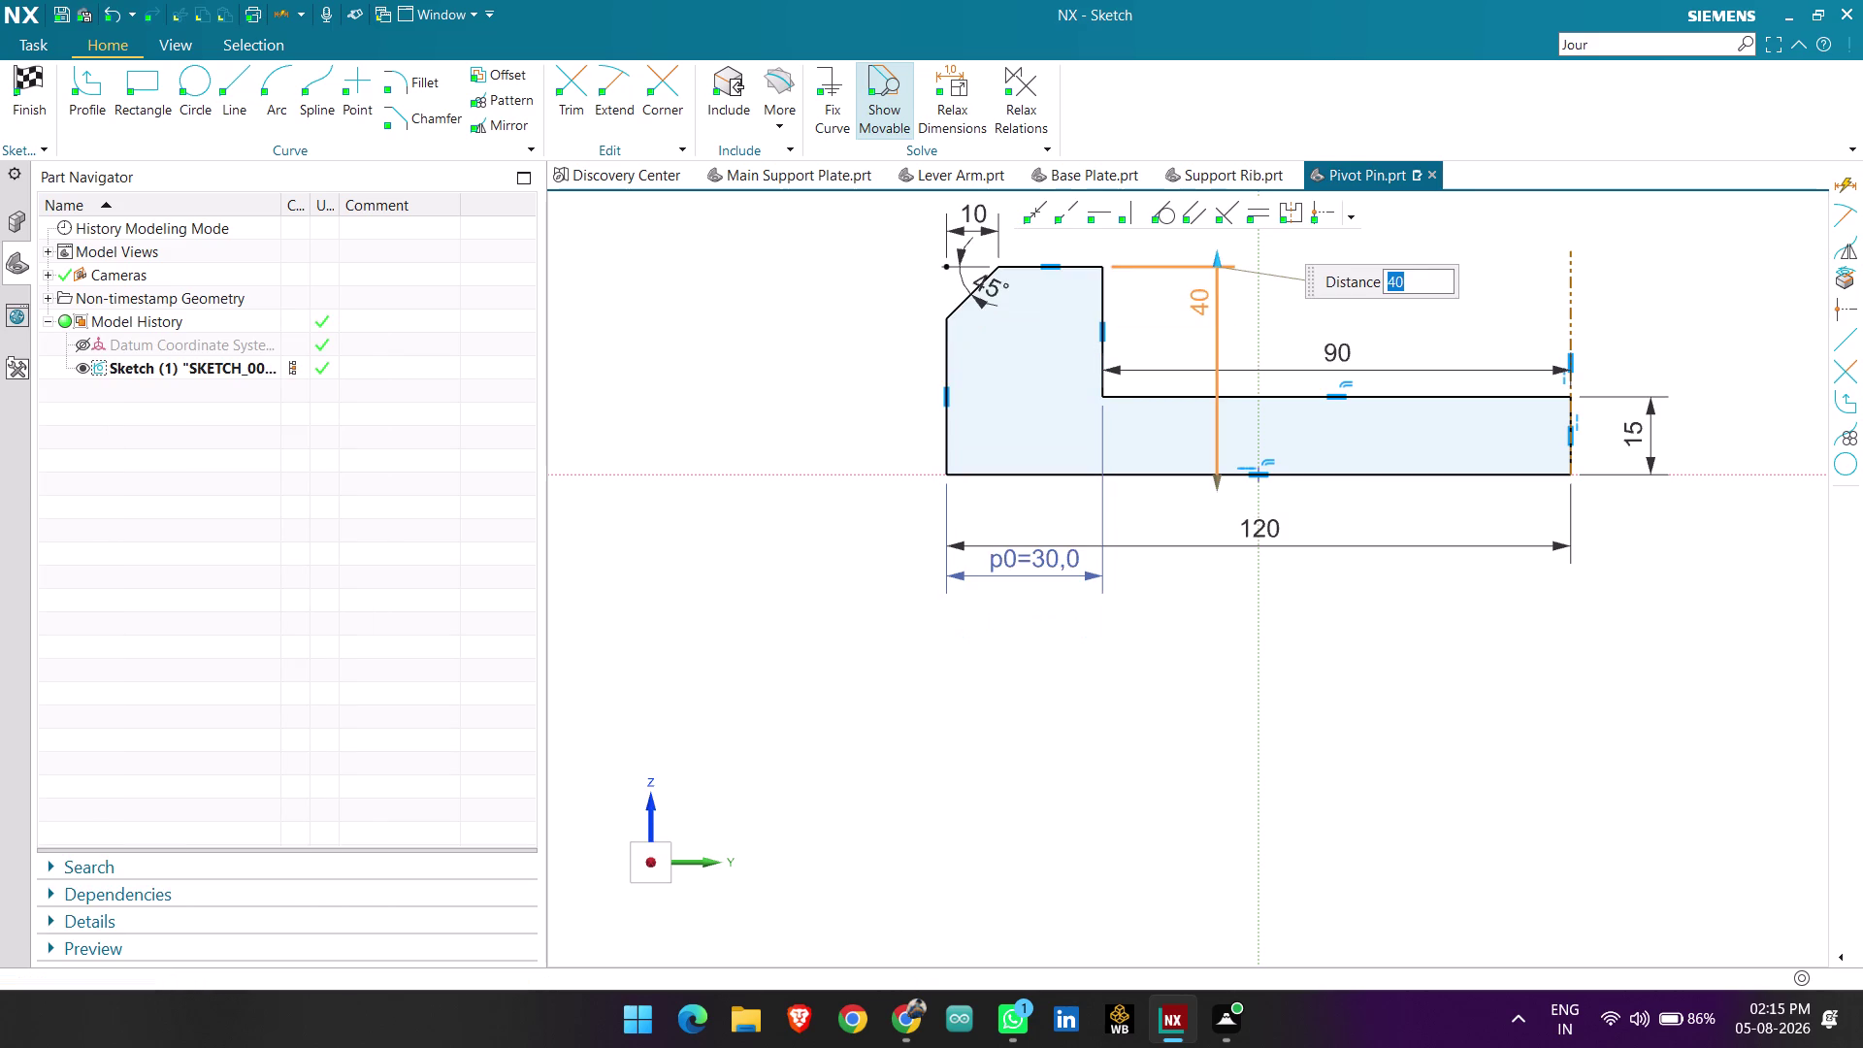
middle_click(1158, 540)
scroll(down, 3)
scroll(up, 3)
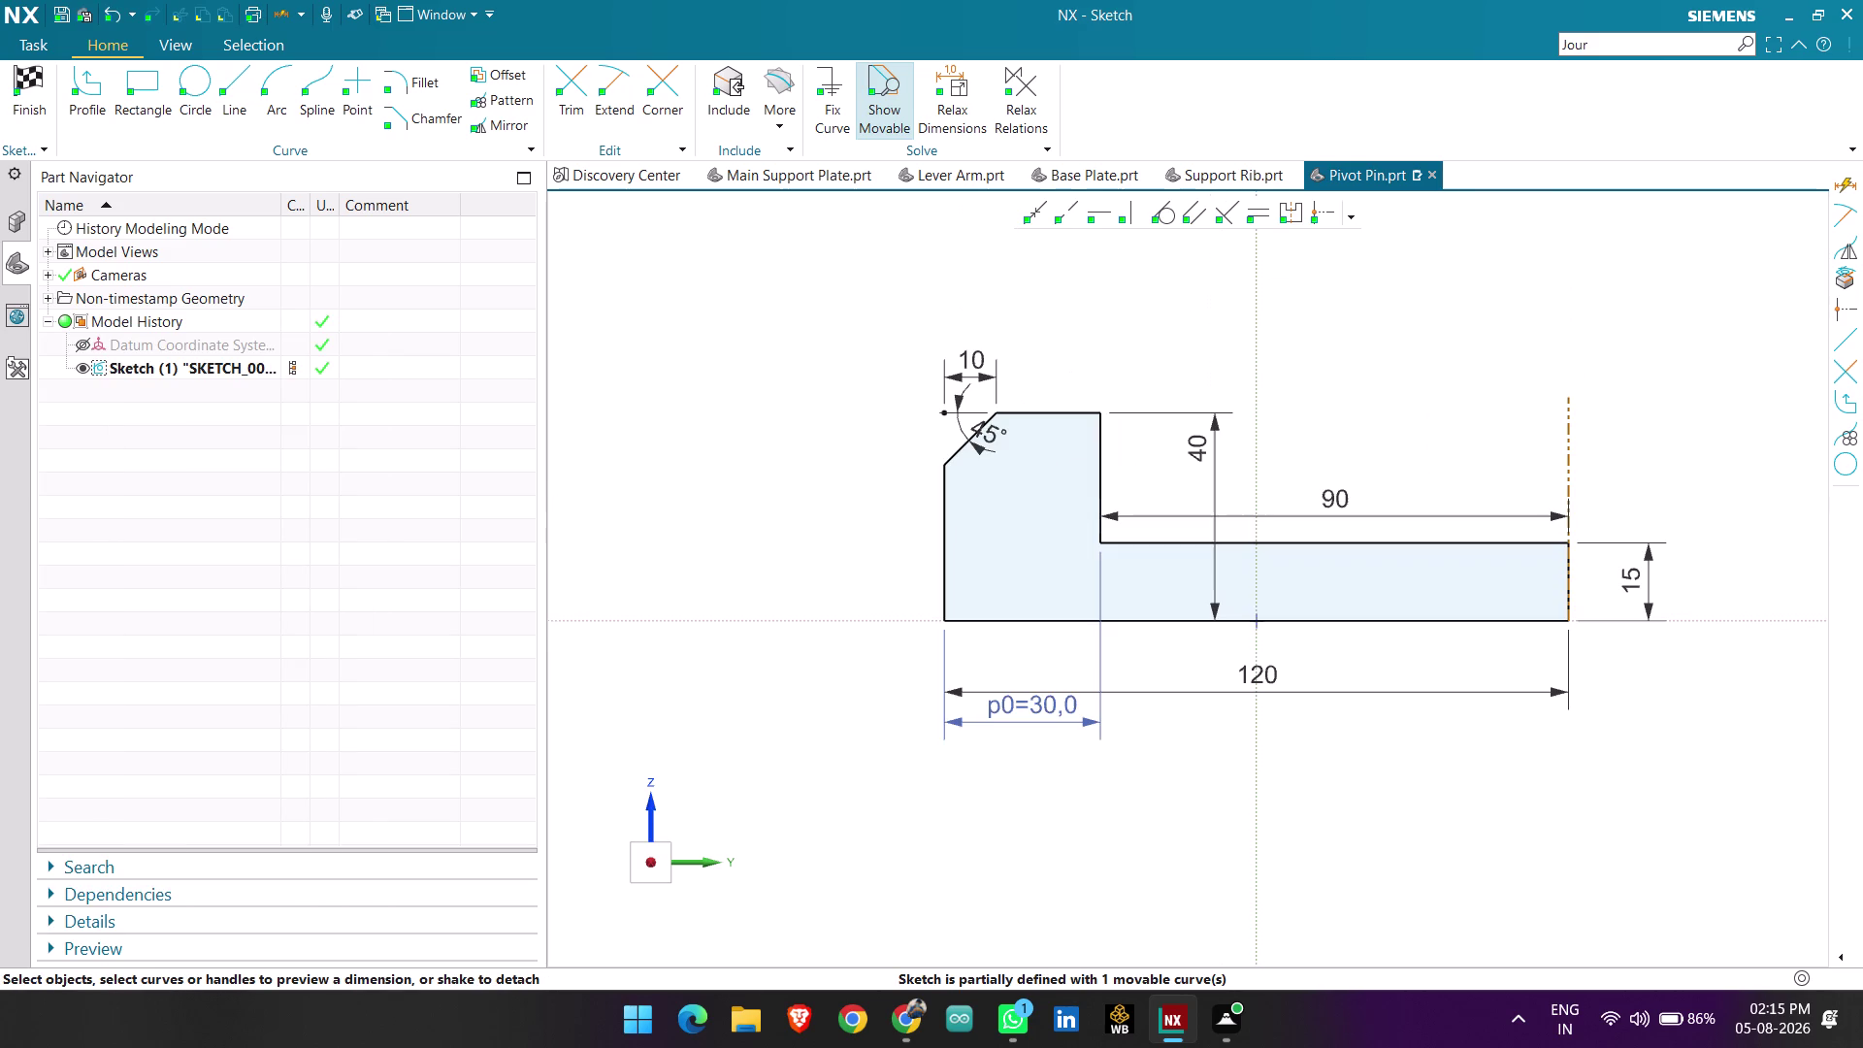
click(946, 510)
click(799, 518)
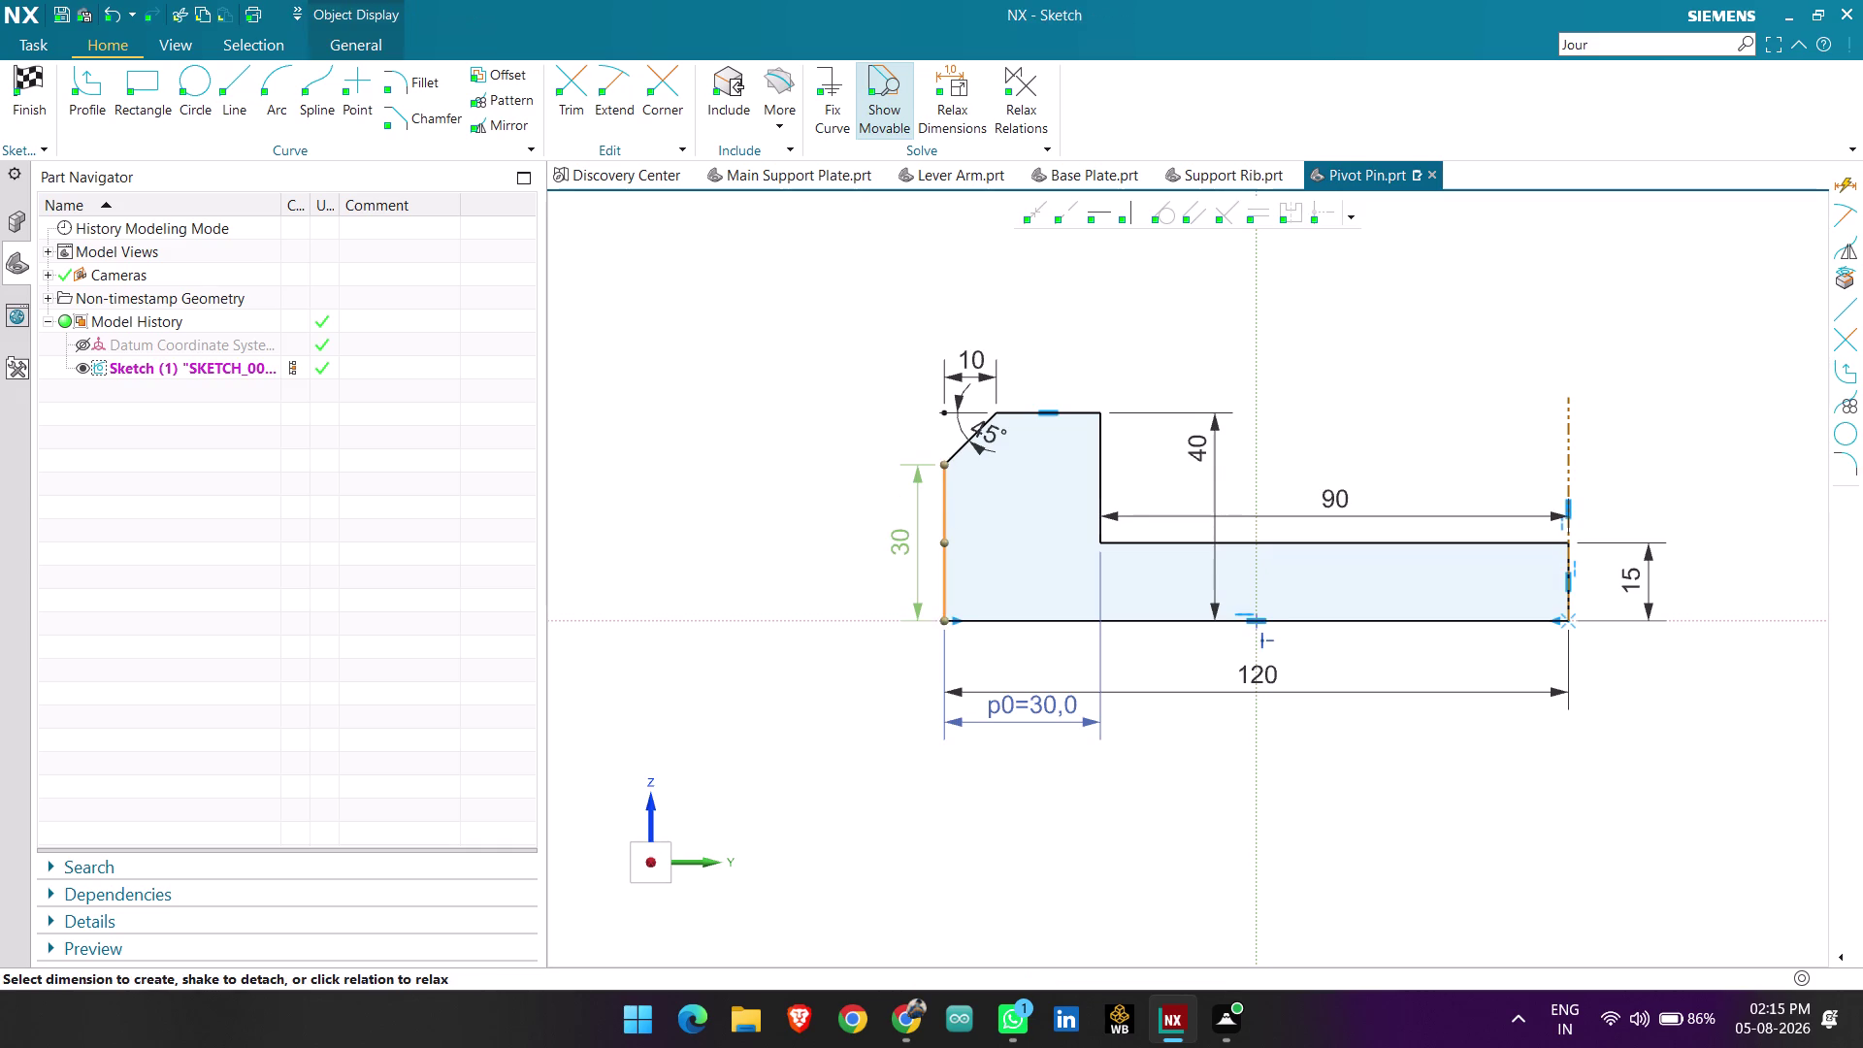
scroll(up, 3)
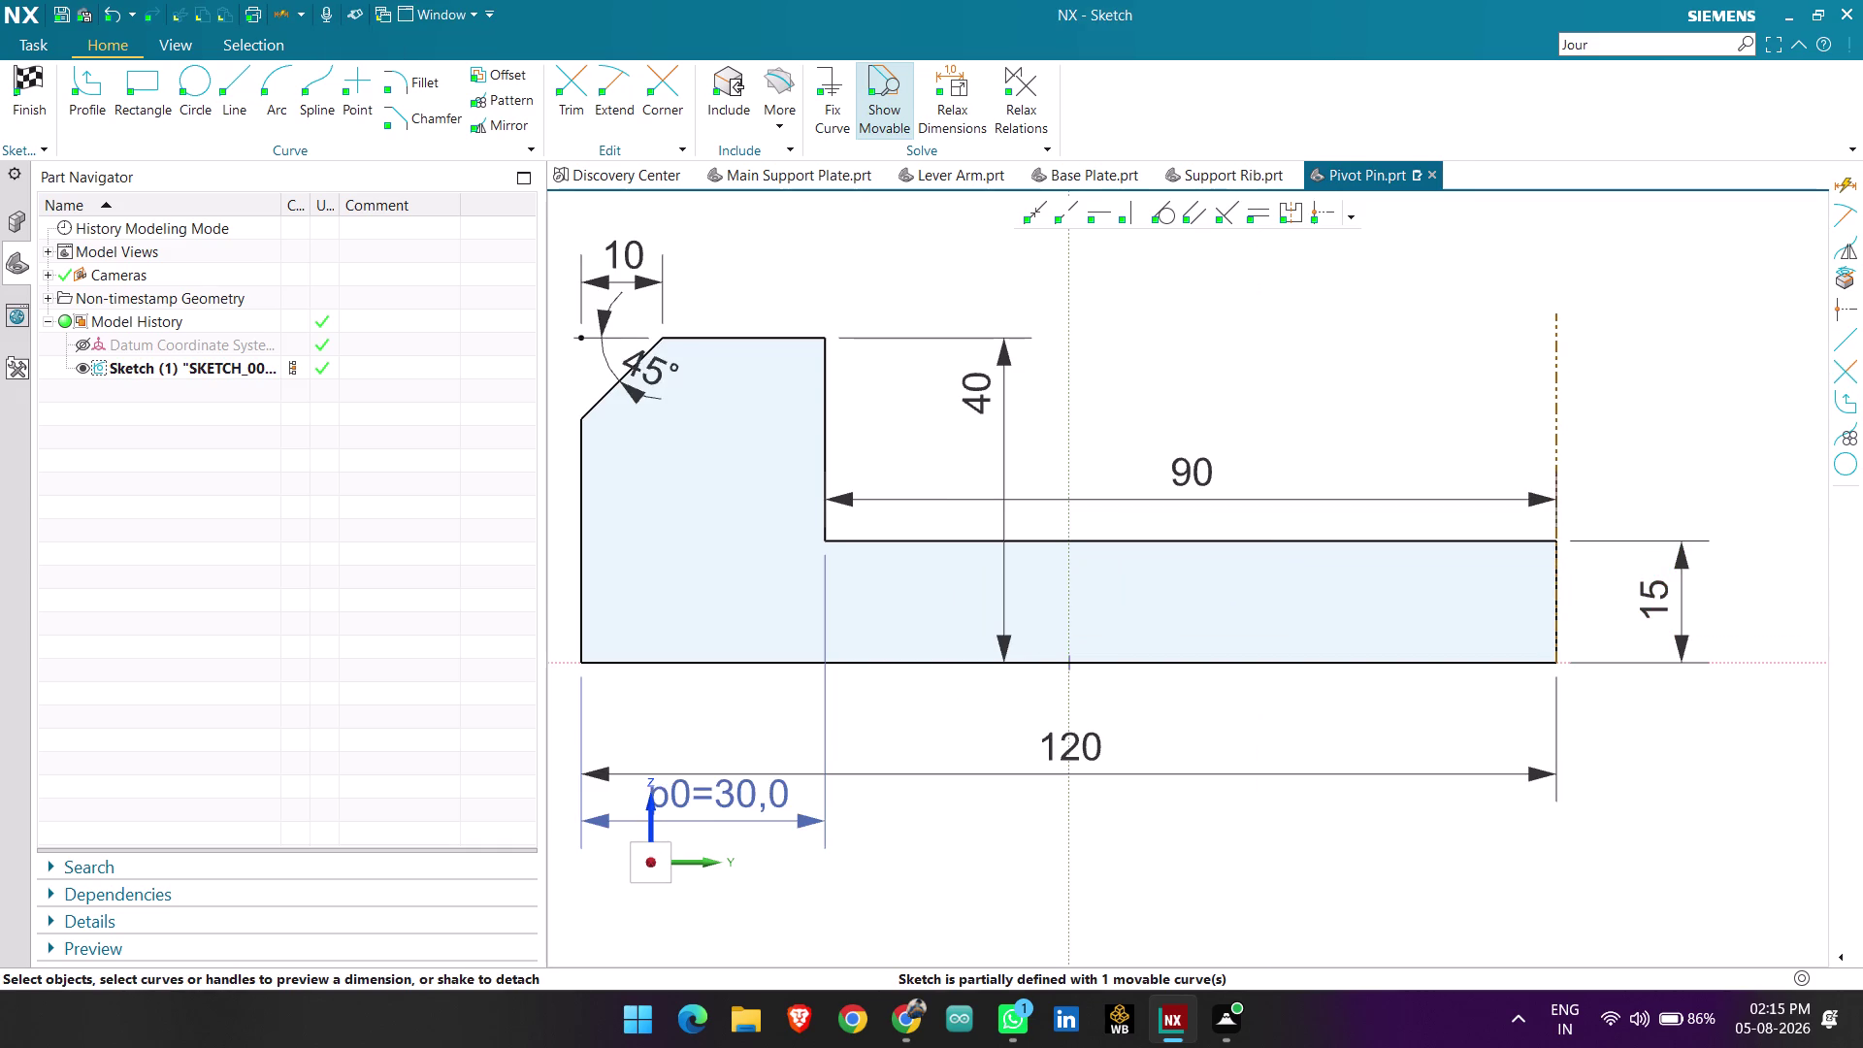
click(430, 117)
scroll(up, 3)
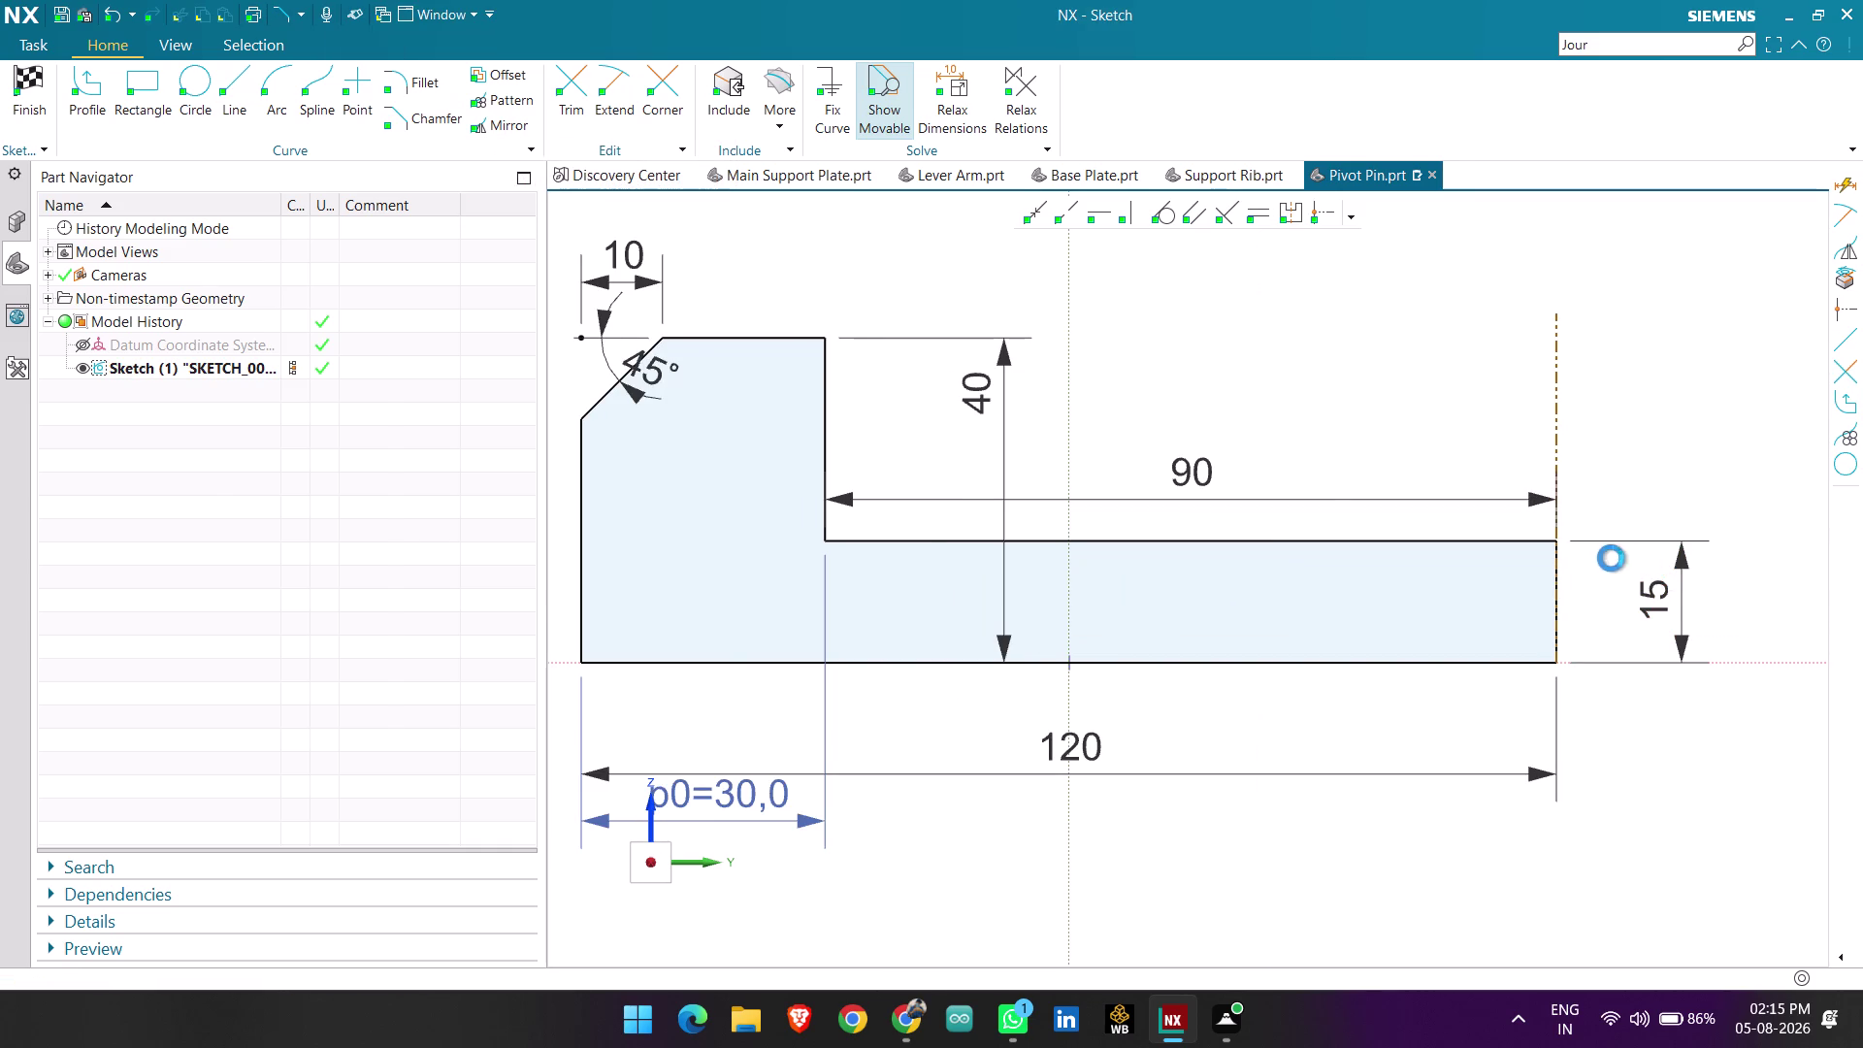
click(1517, 538)
click(1545, 577)
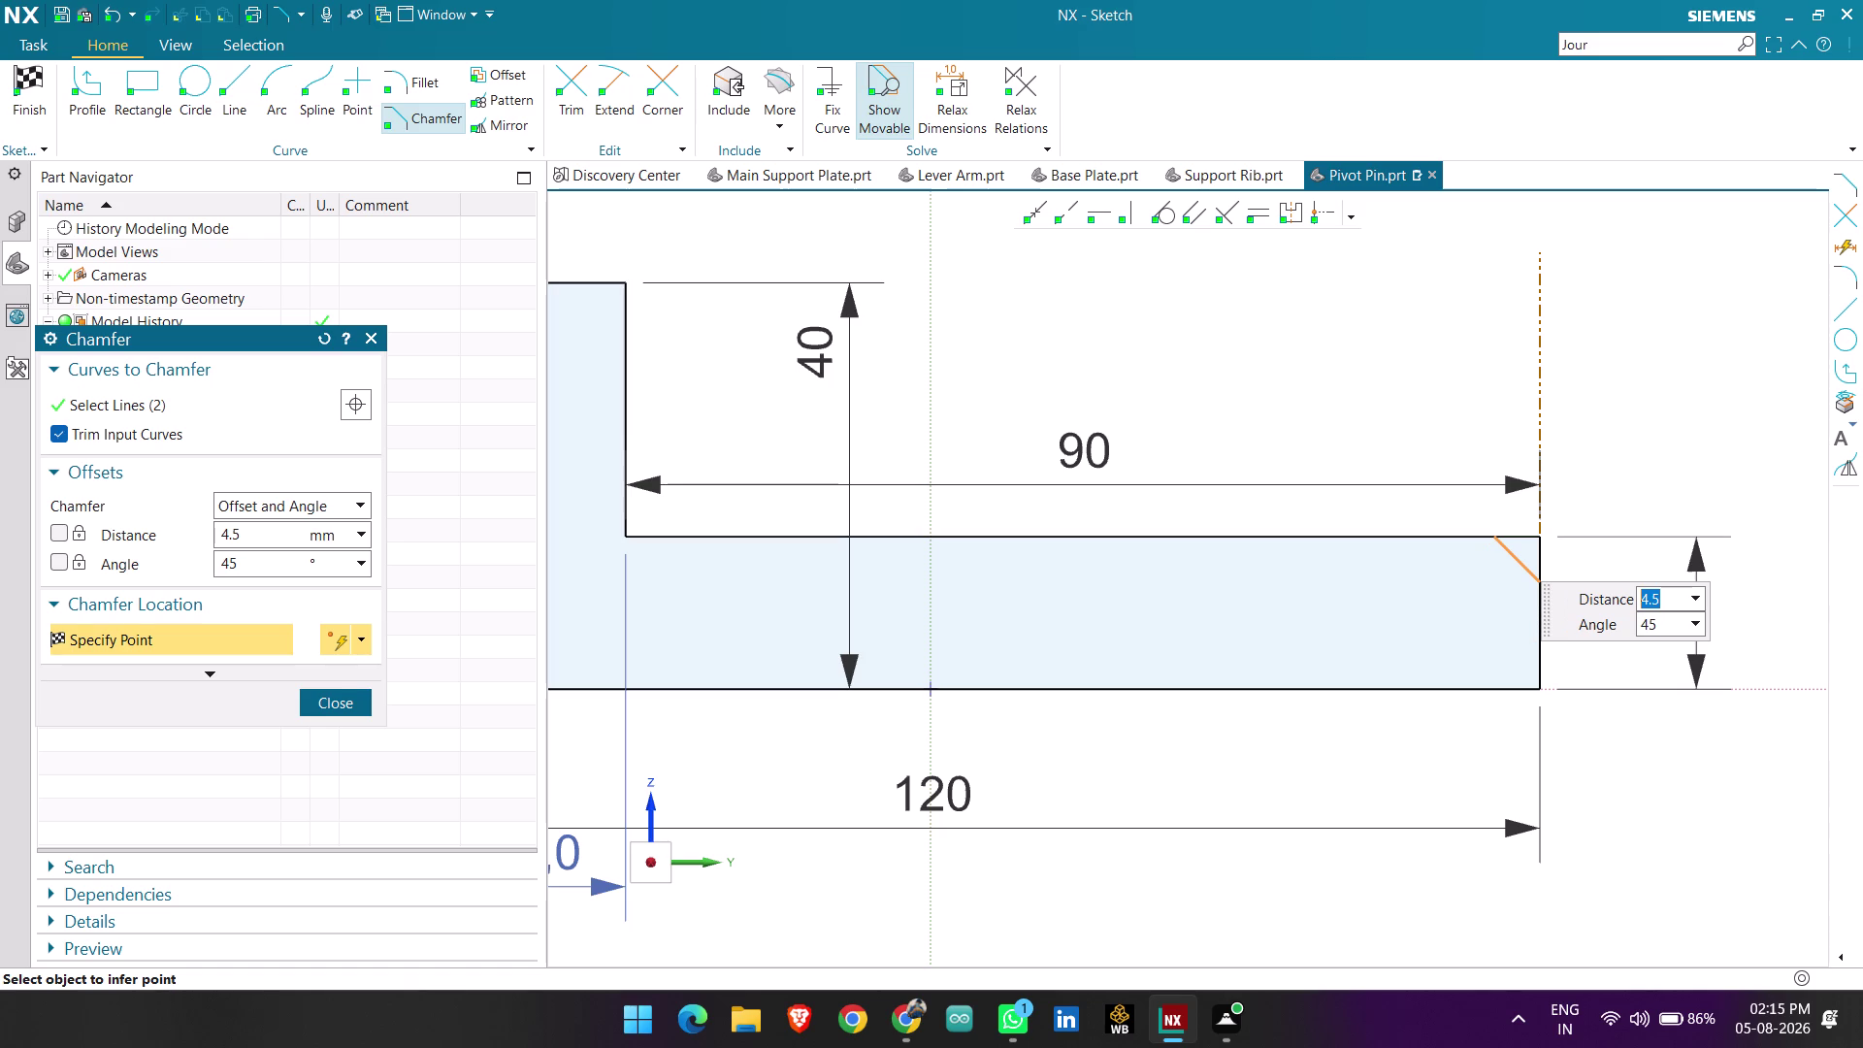
click(322, 502)
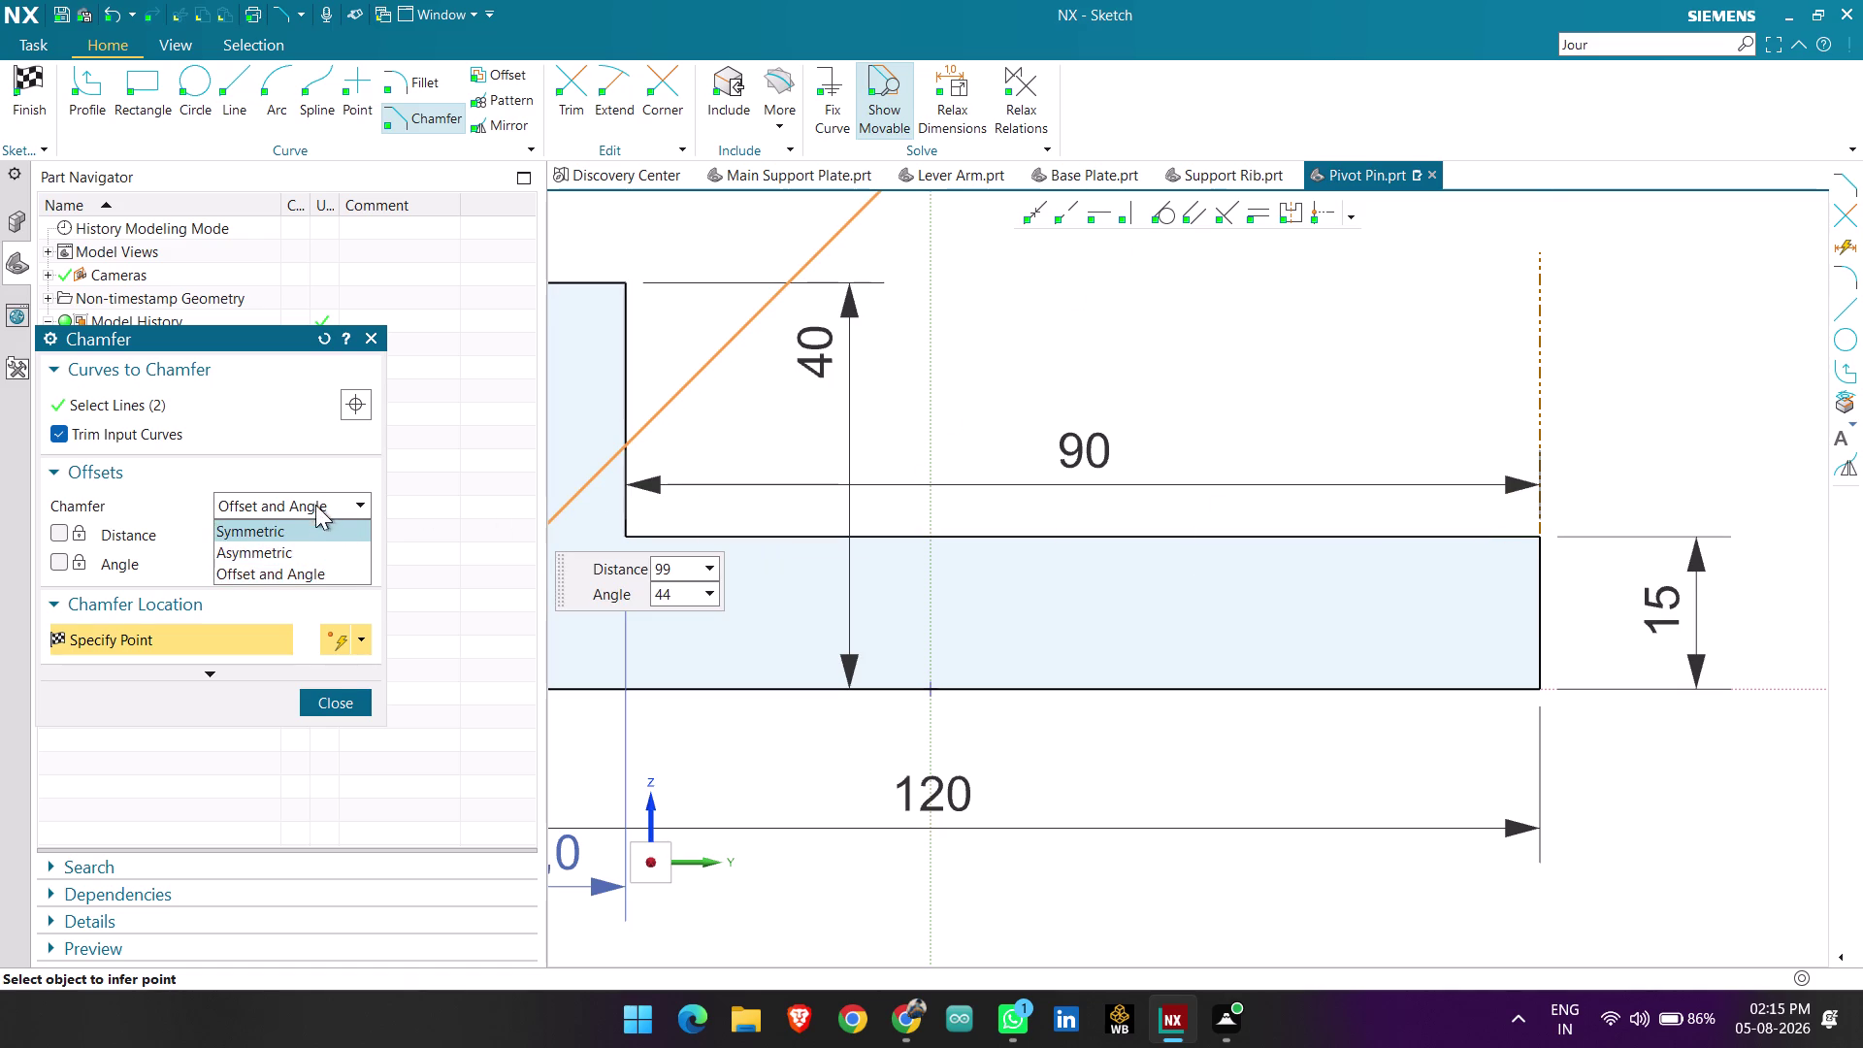
click(311, 495)
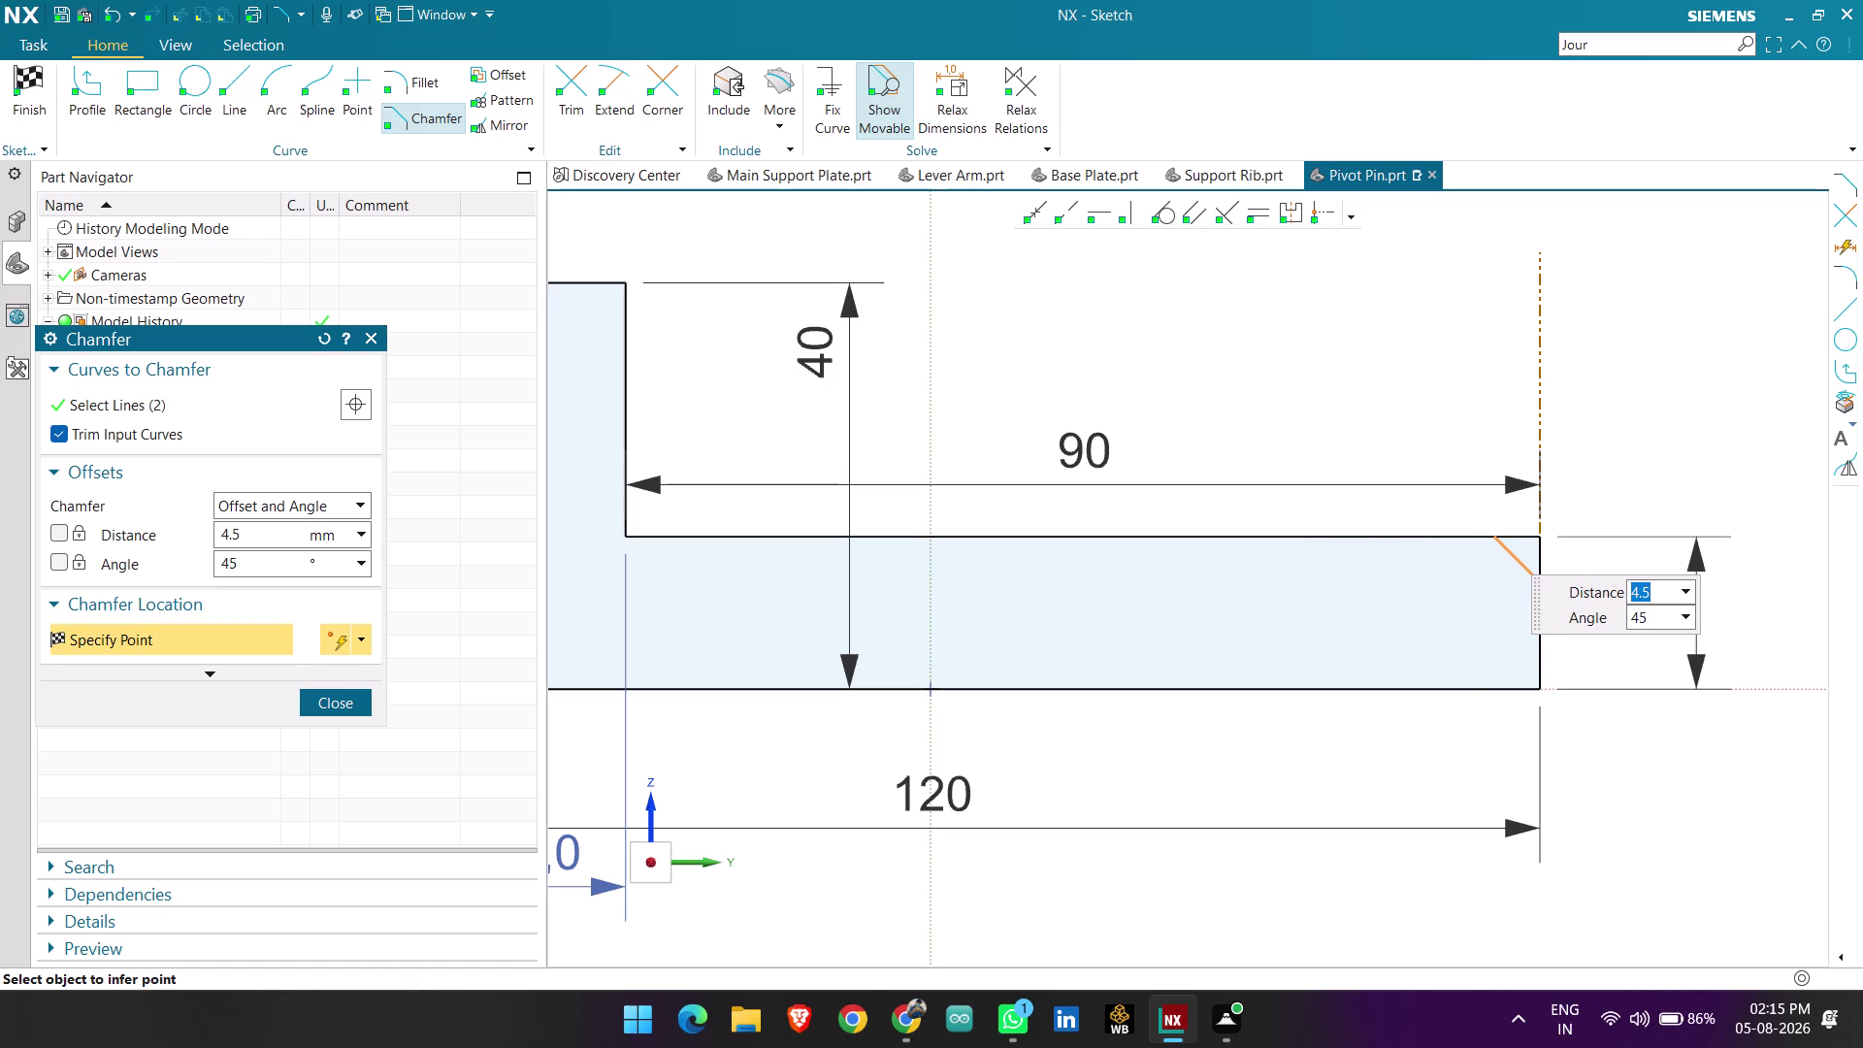
key(Escape)
key(Escape)
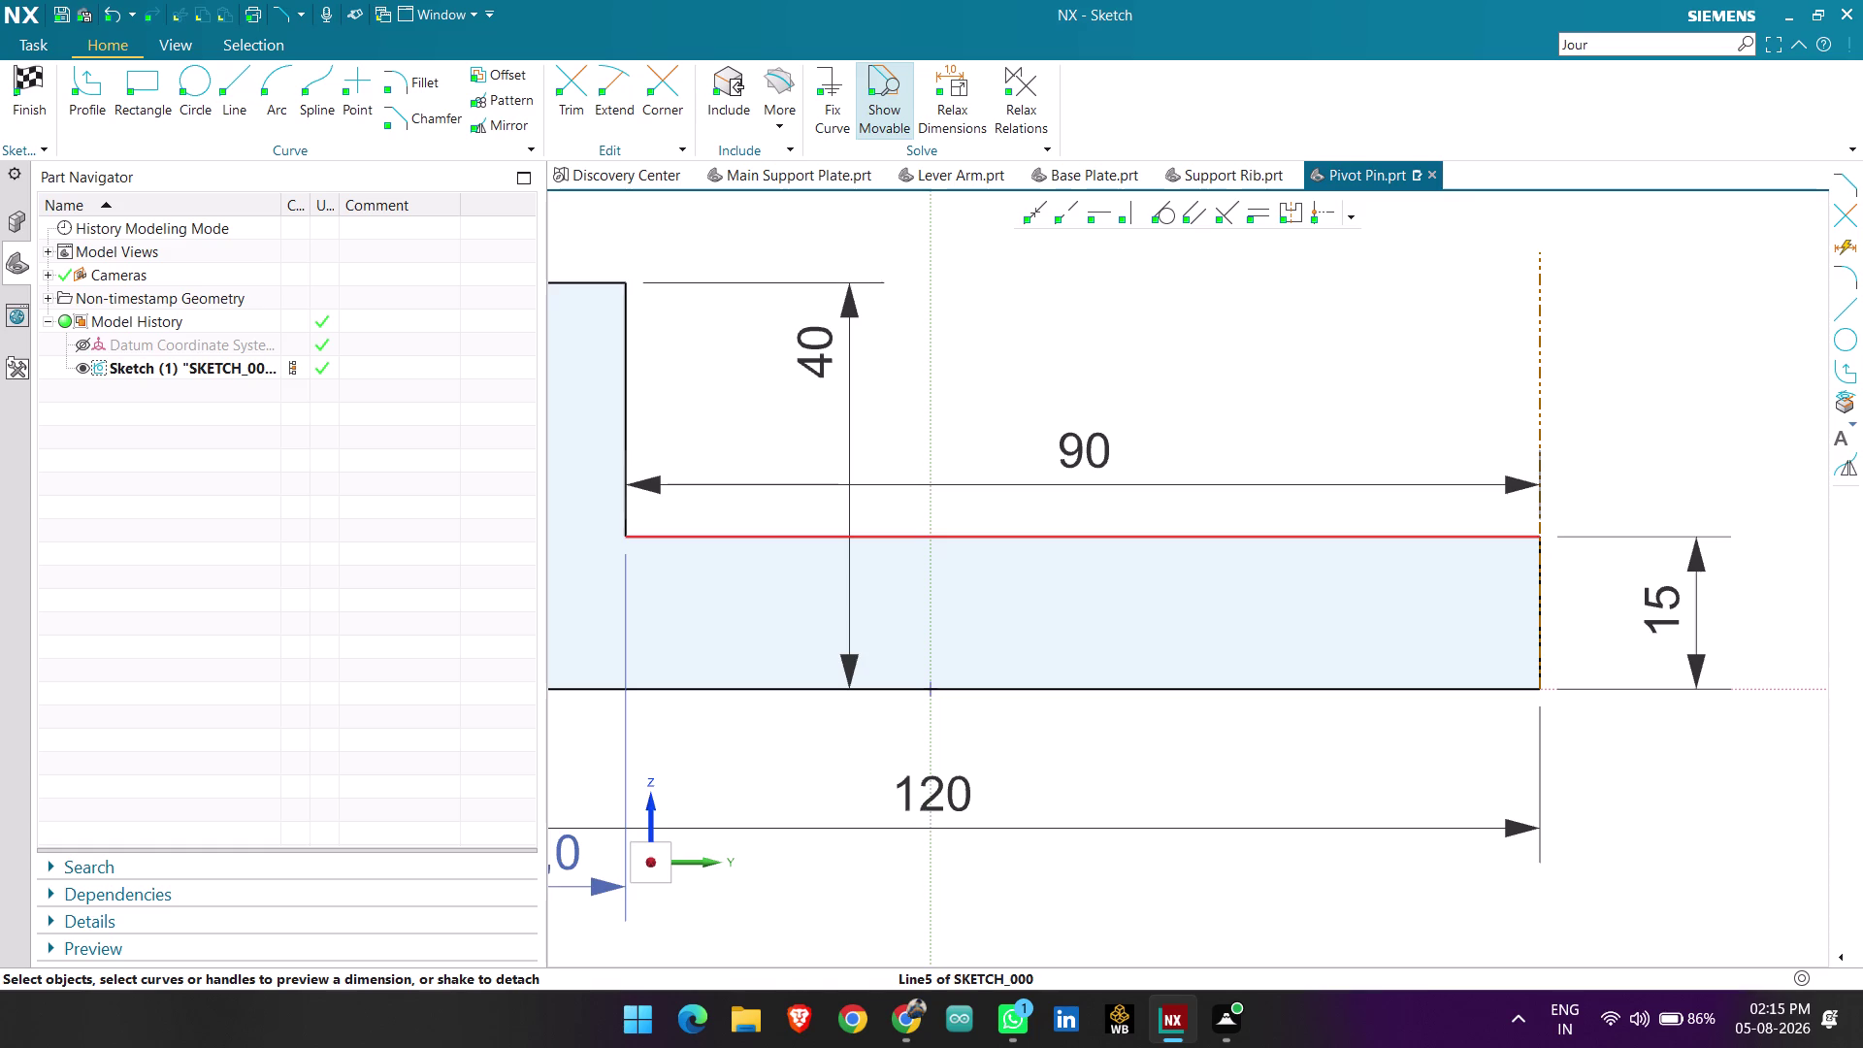
Select the pin's right end edge and vertical step edge to inspect their options.
scroll(down, 3)
scroll(up, 3)
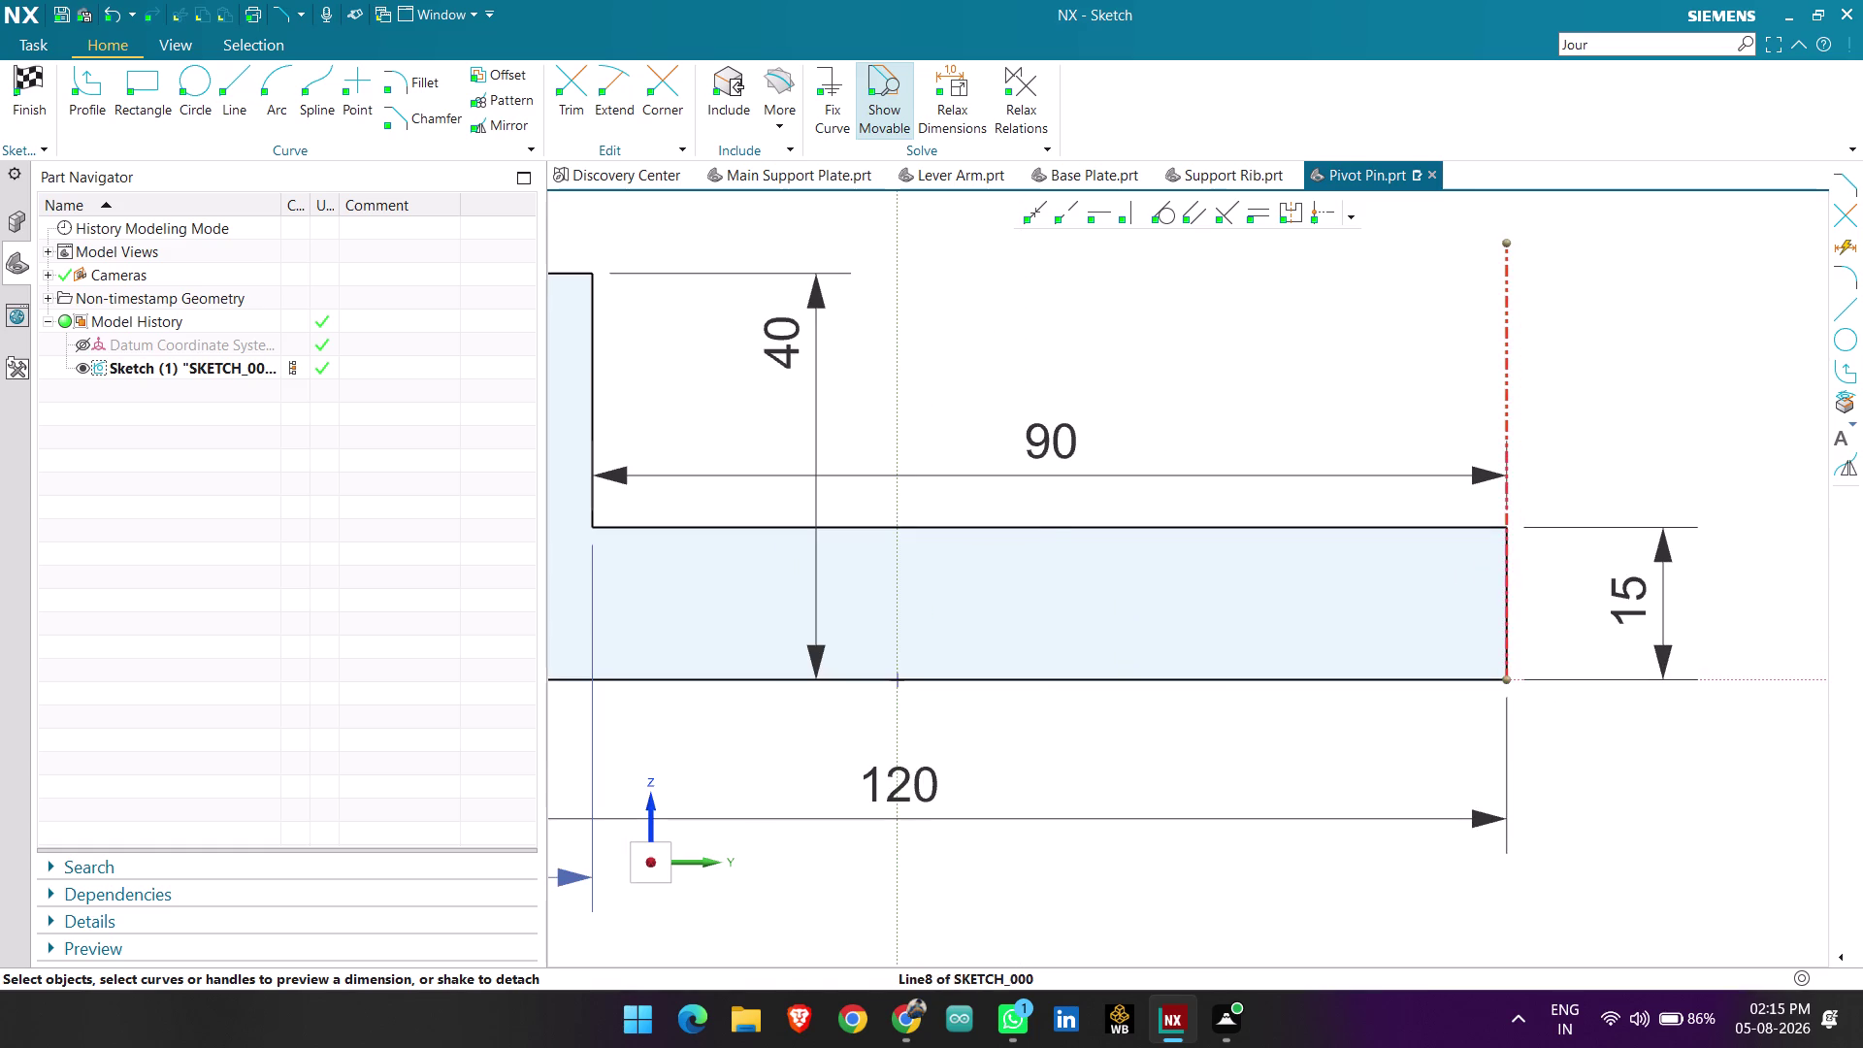
click(1515, 403)
right_click(1516, 403)
click(1630, 380)
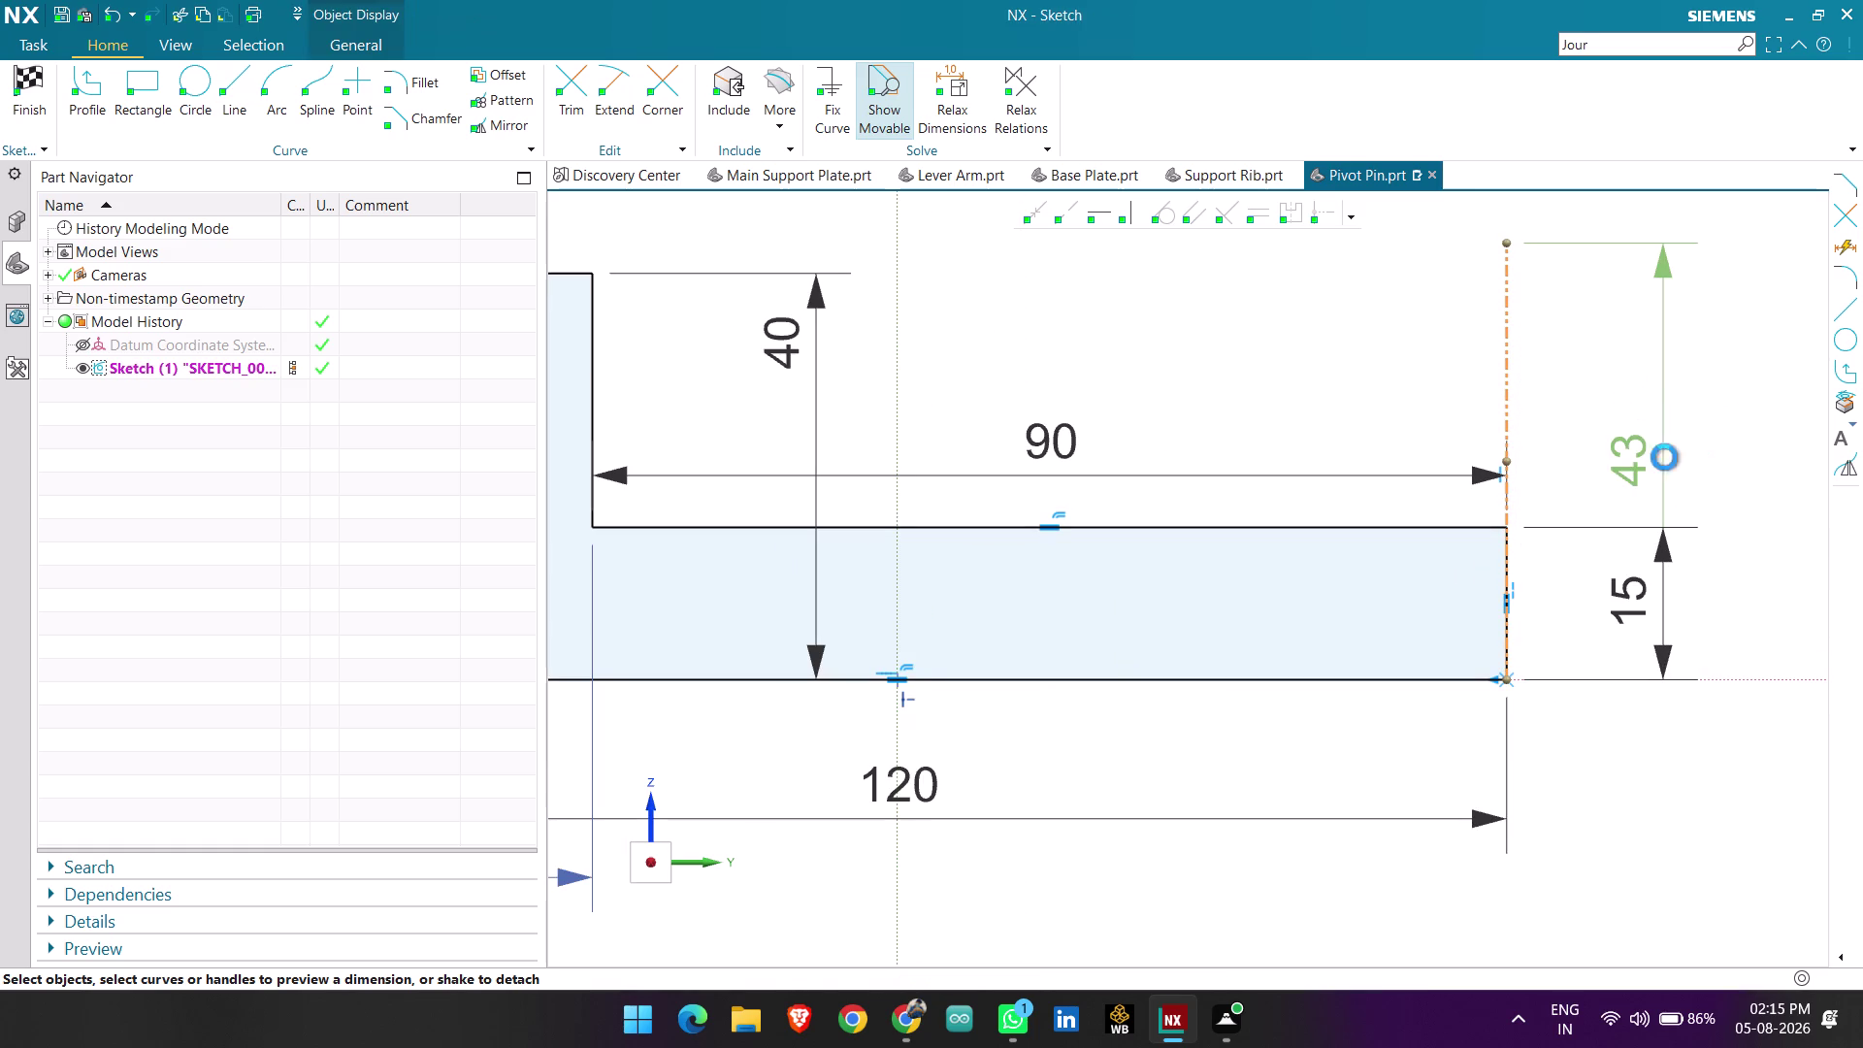
scroll(up, 3)
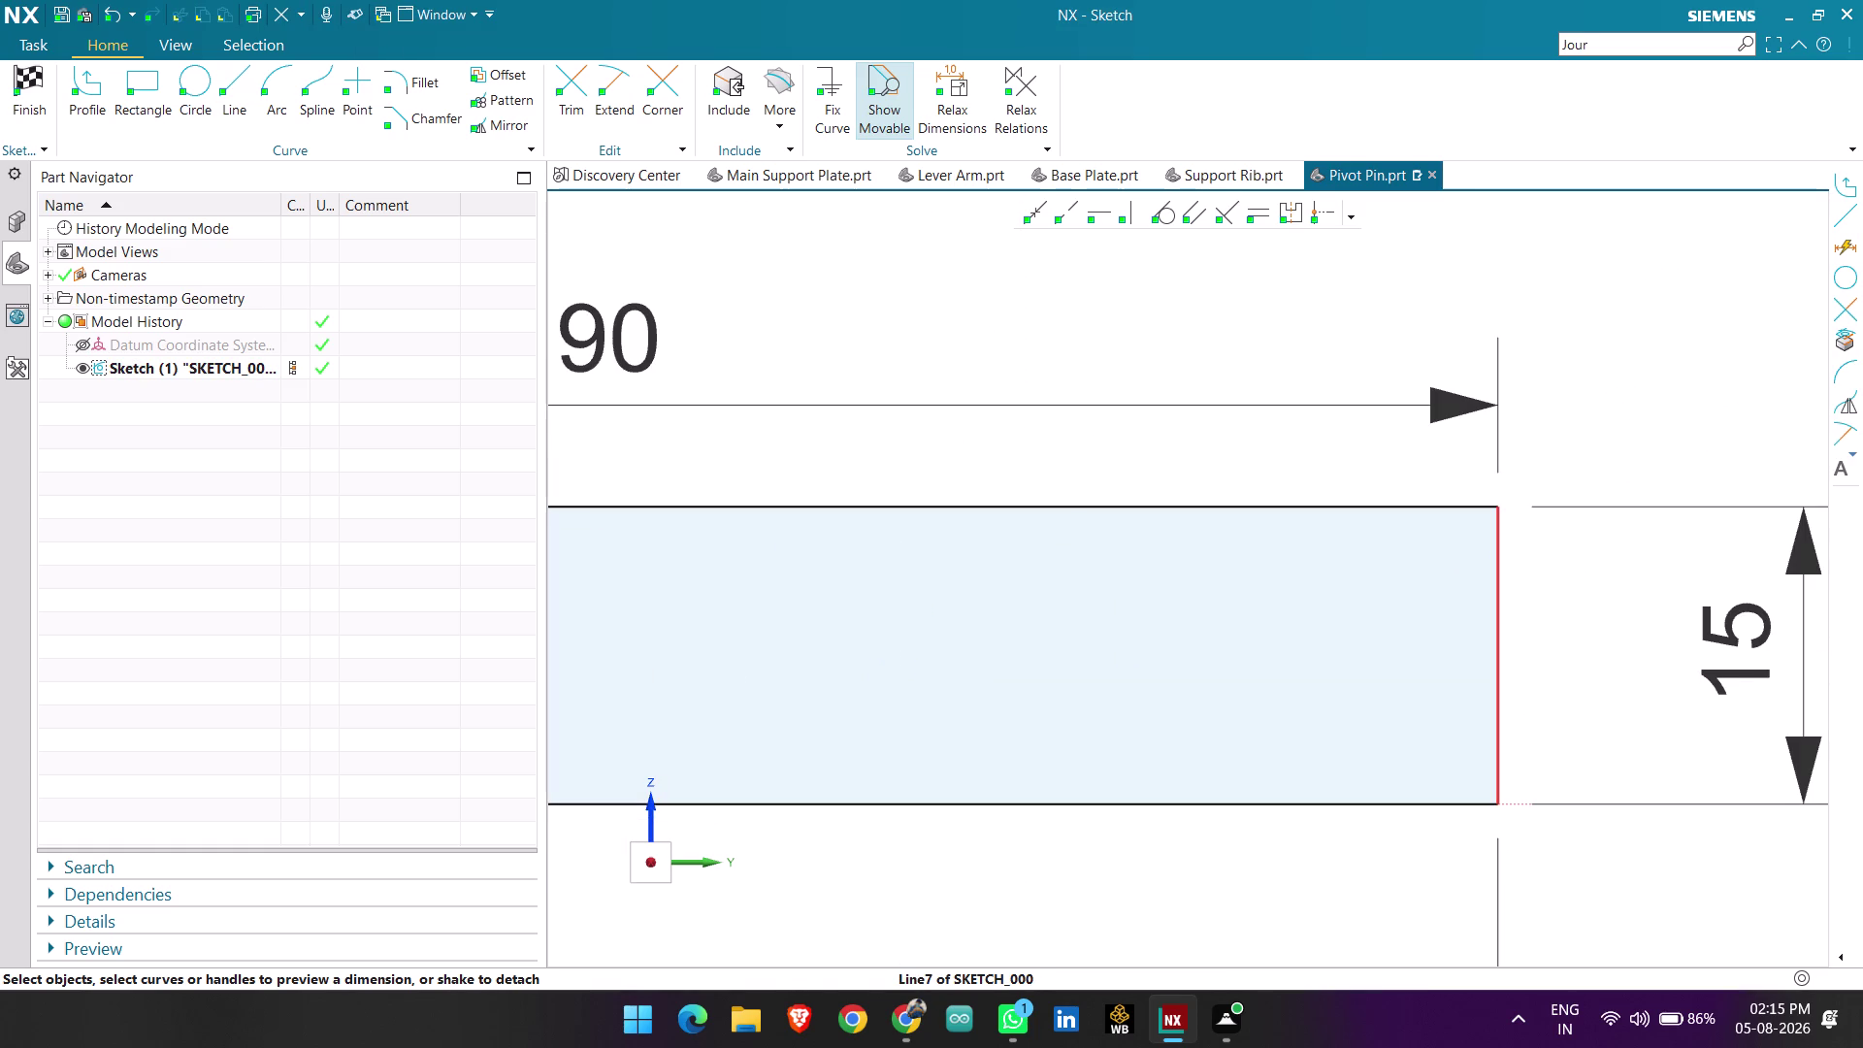
scroll(down, 3)
scroll(down, 3)
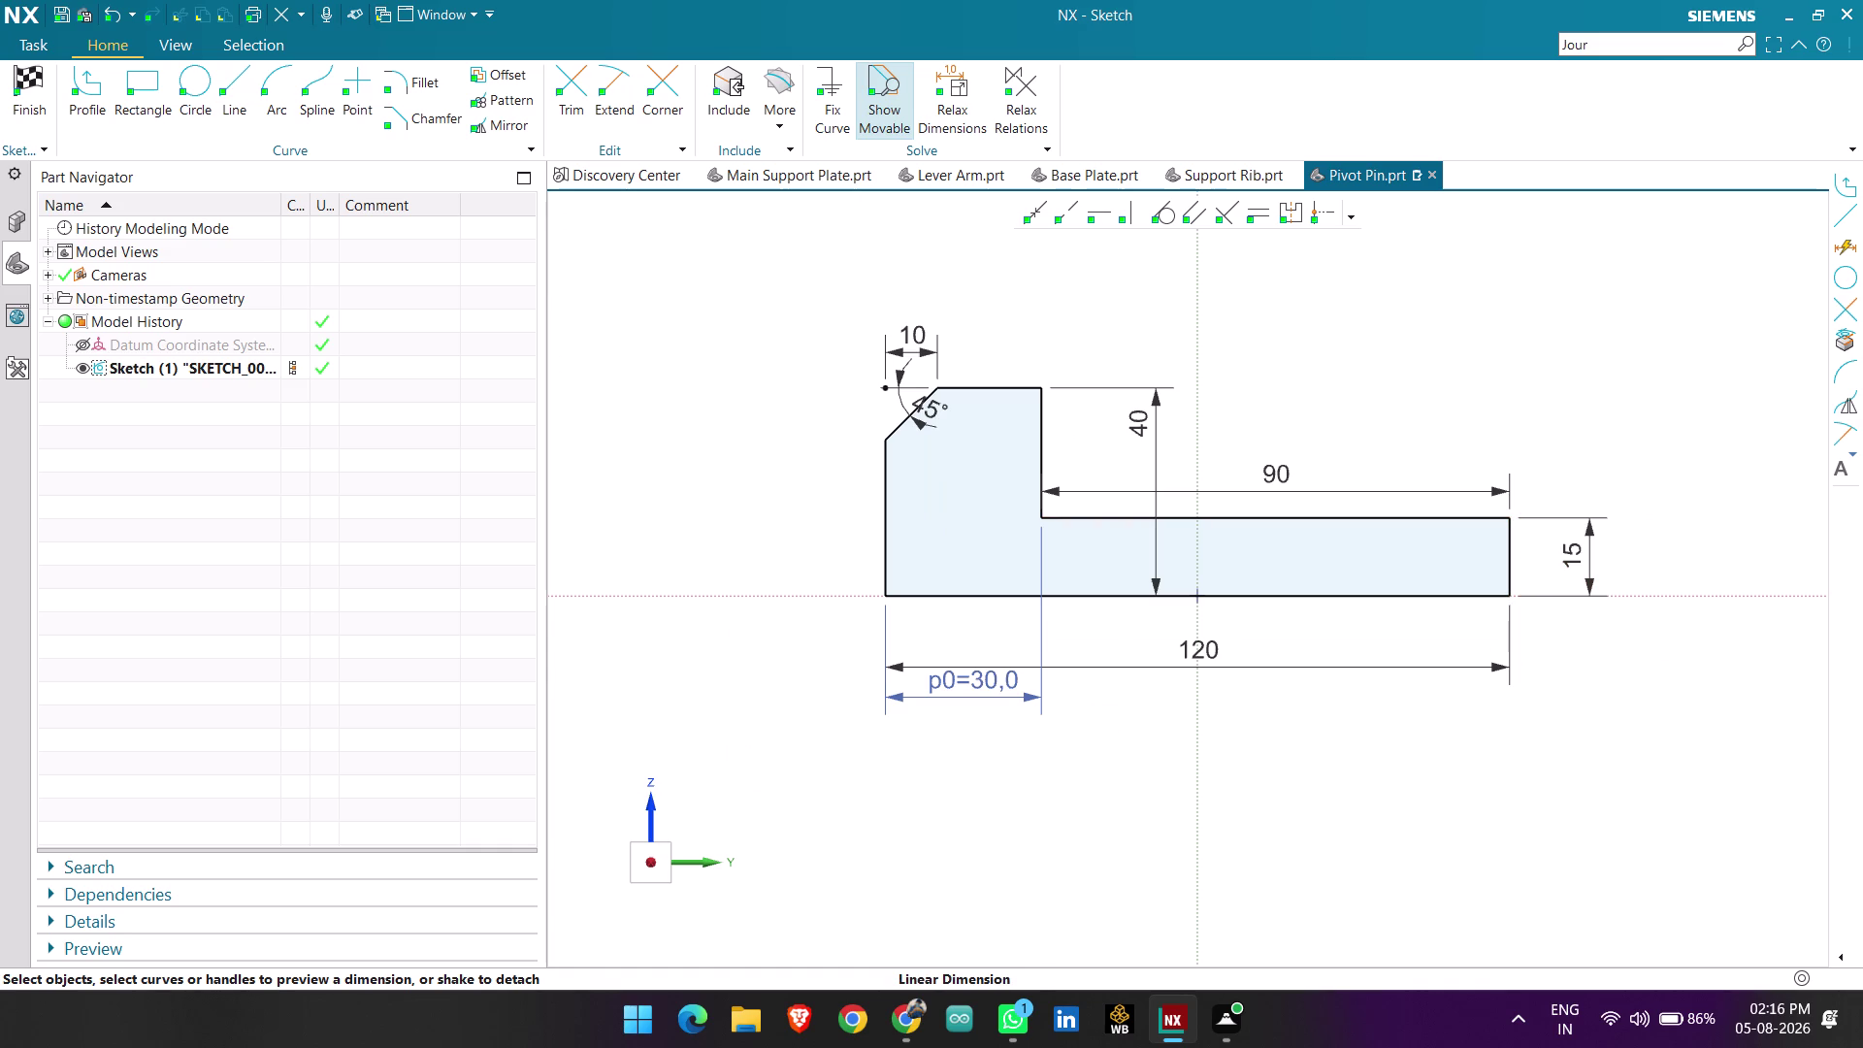
click(1049, 459)
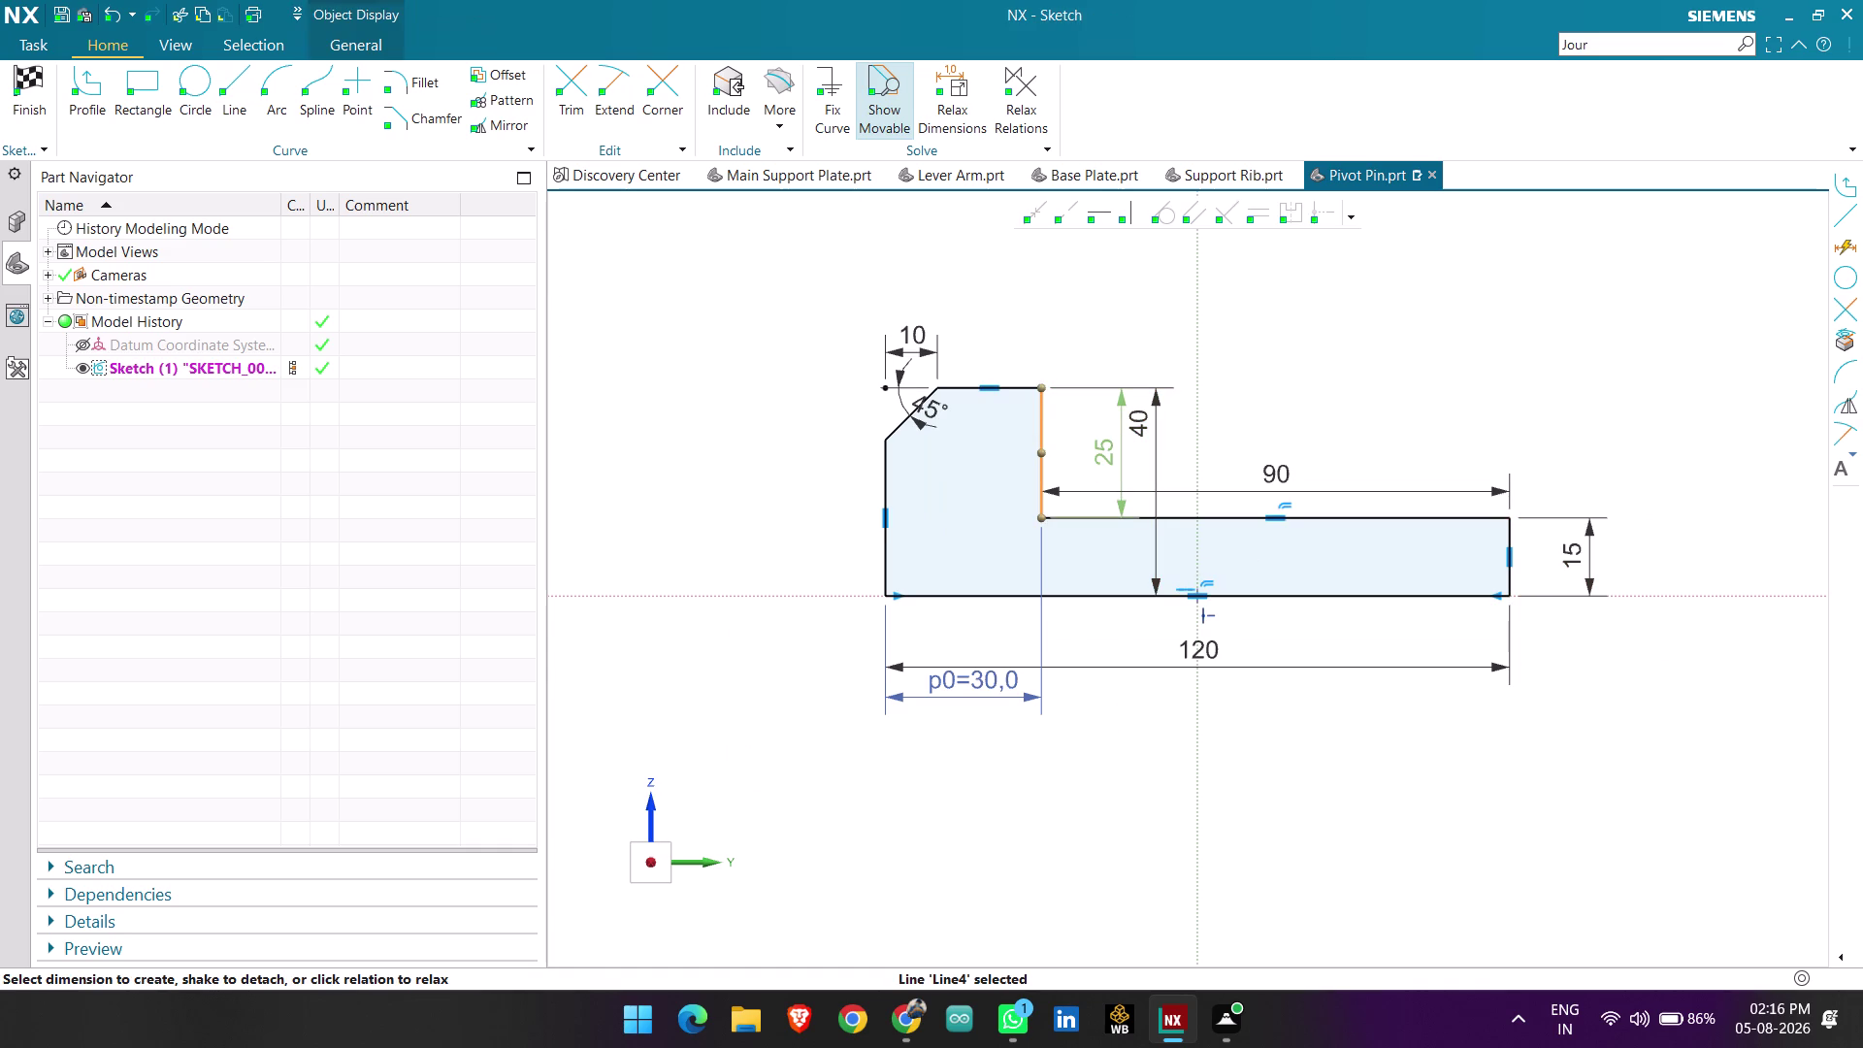
key(Escape)
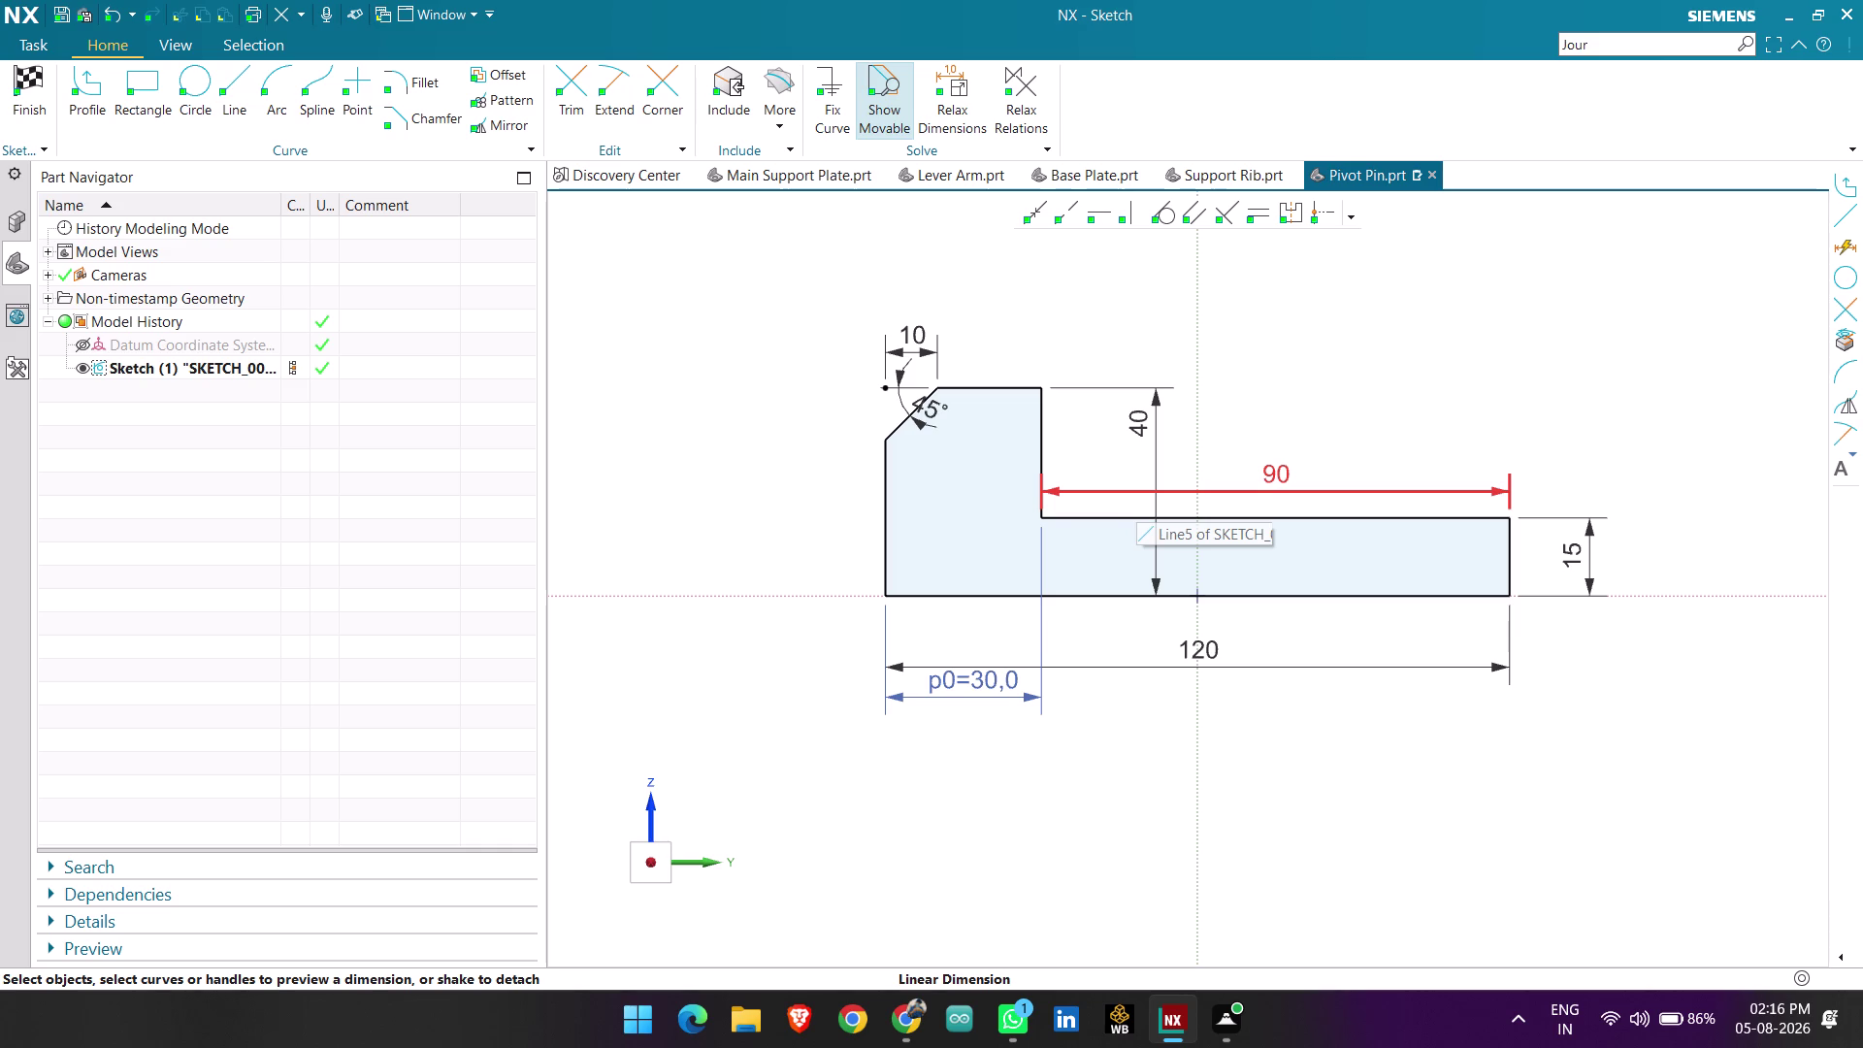
click(1041, 434)
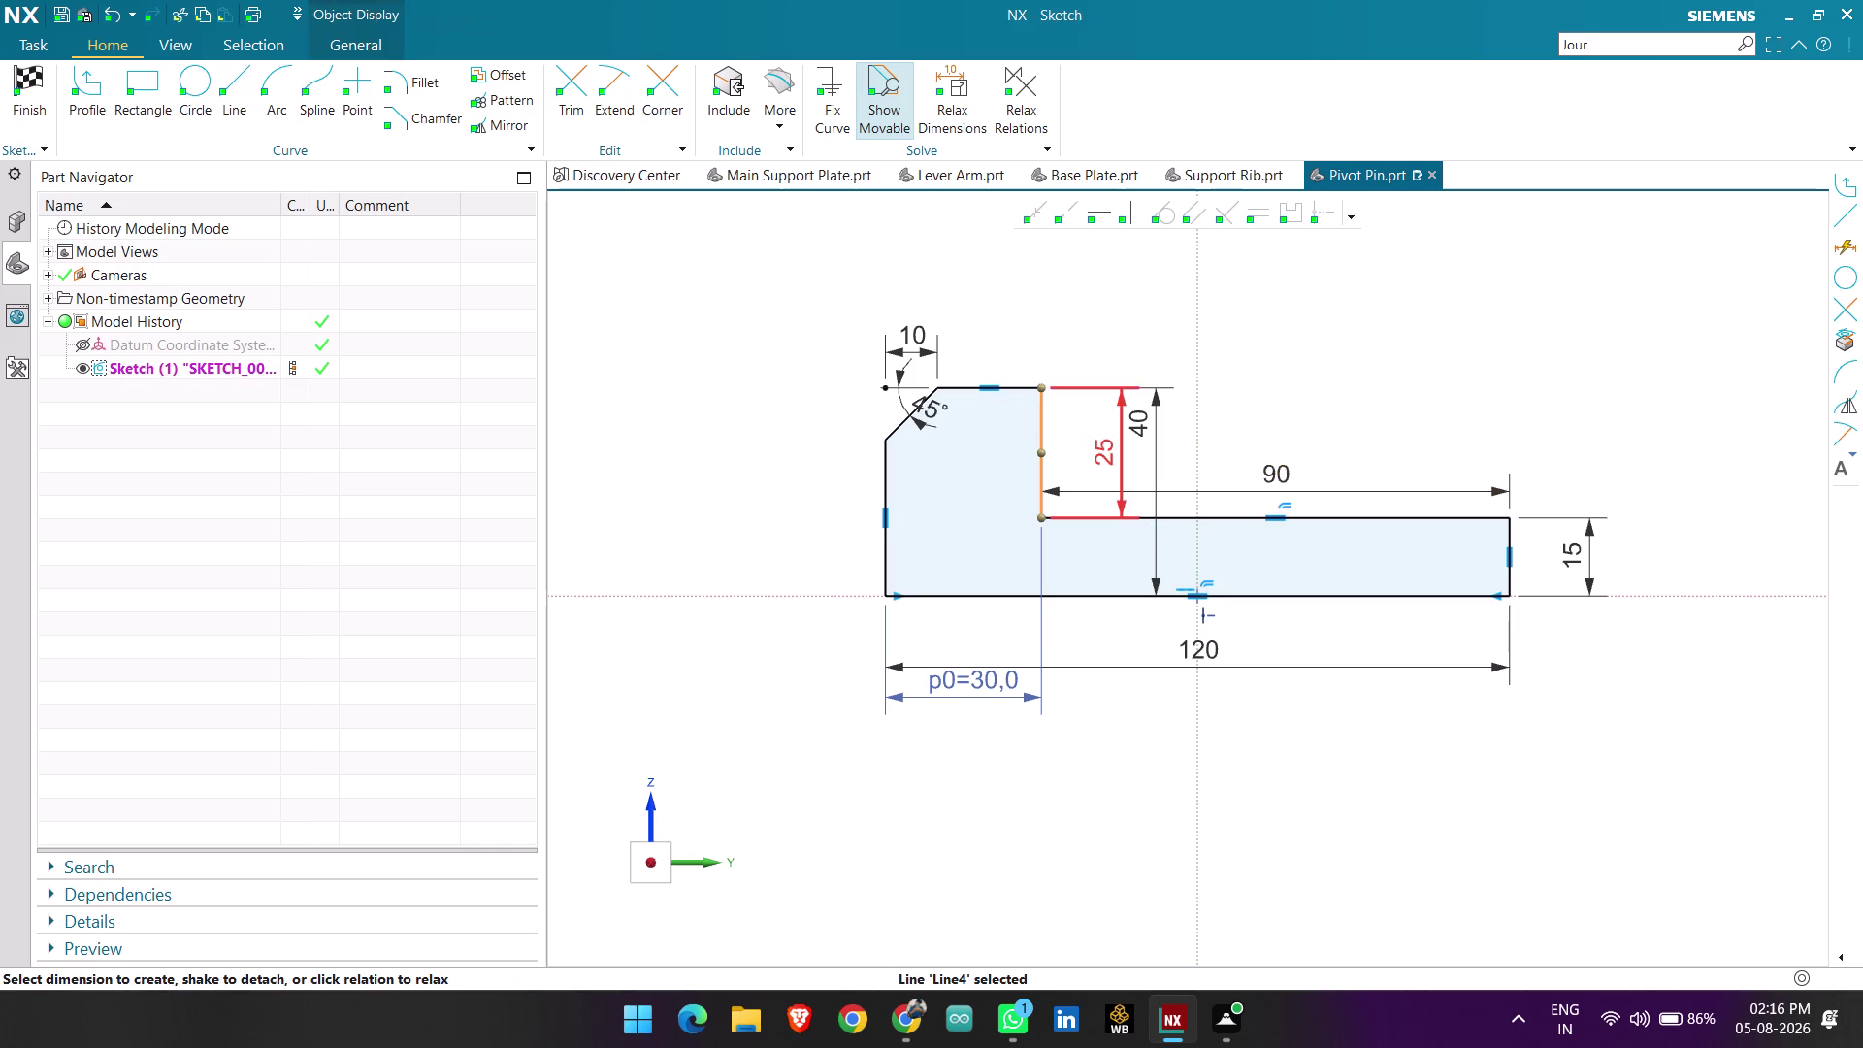
key(Escape)
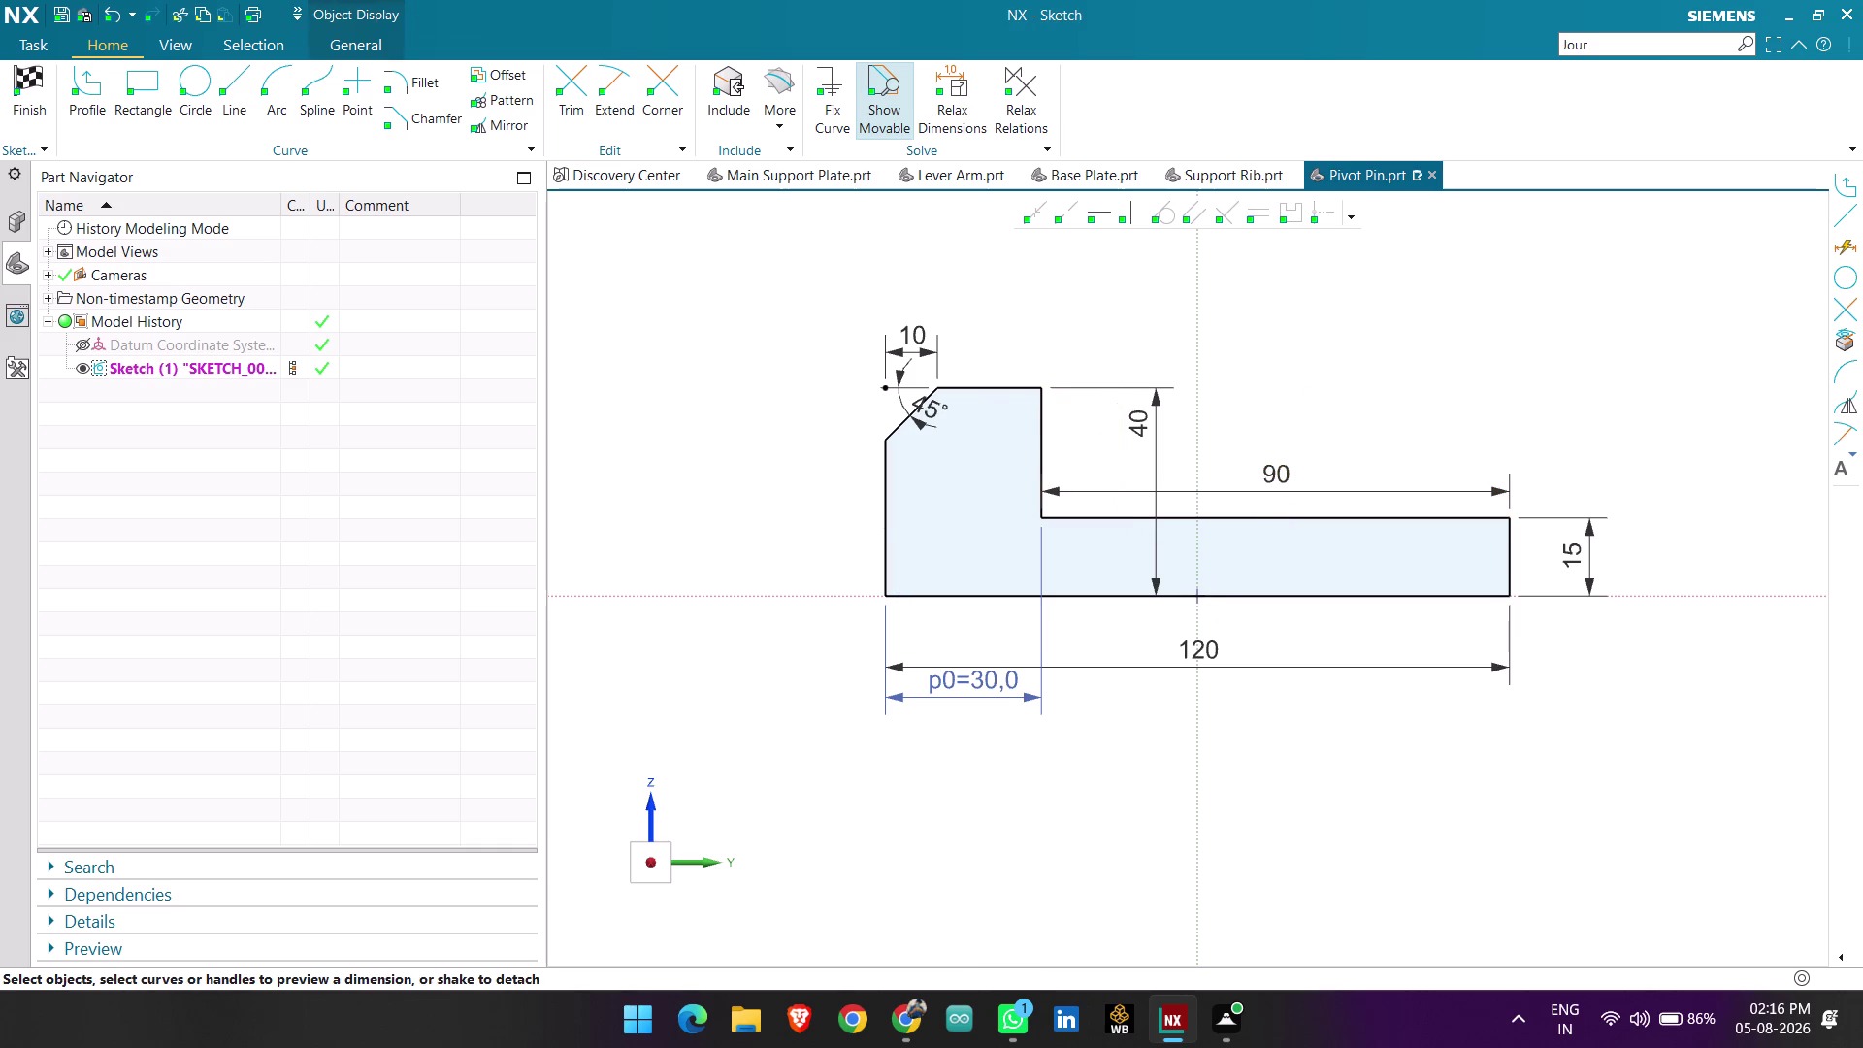
Drag the 40 mm height dimension inside the stepped profile.
click(1149, 449)
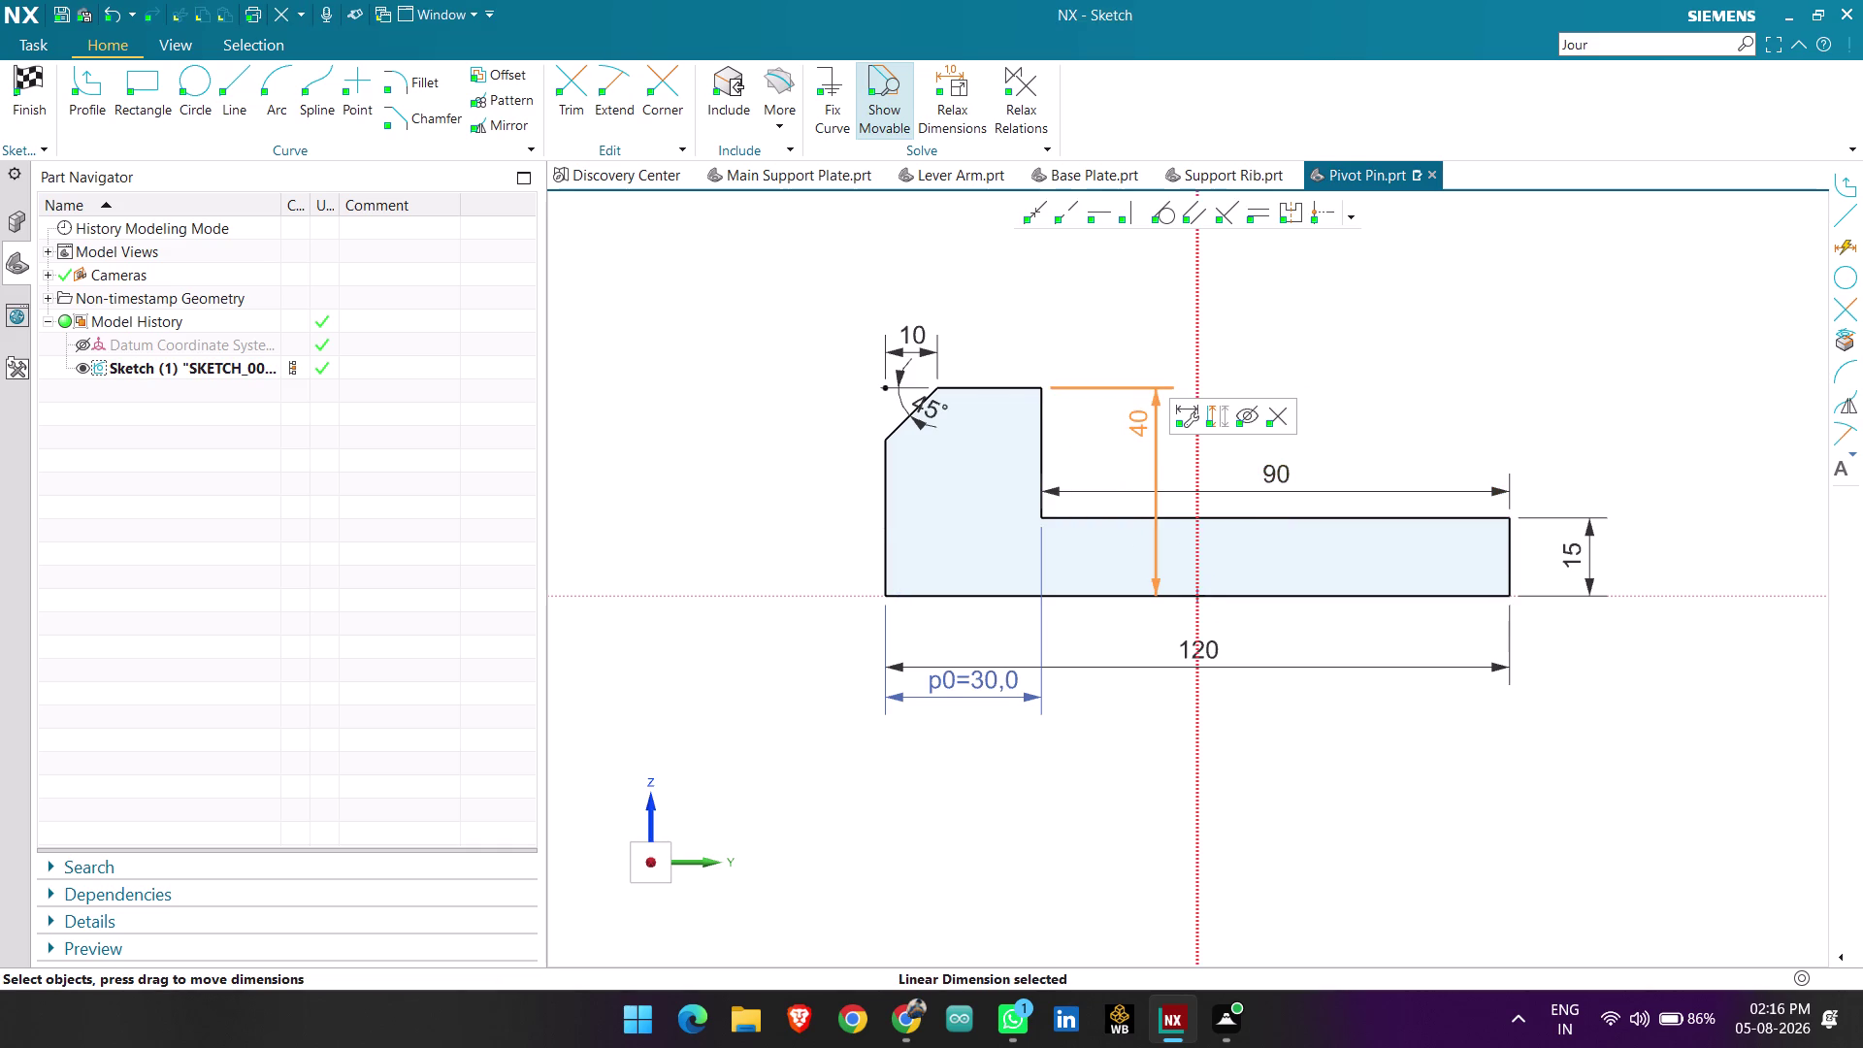
drag(1159, 445, 974, 444)
click(1120, 513)
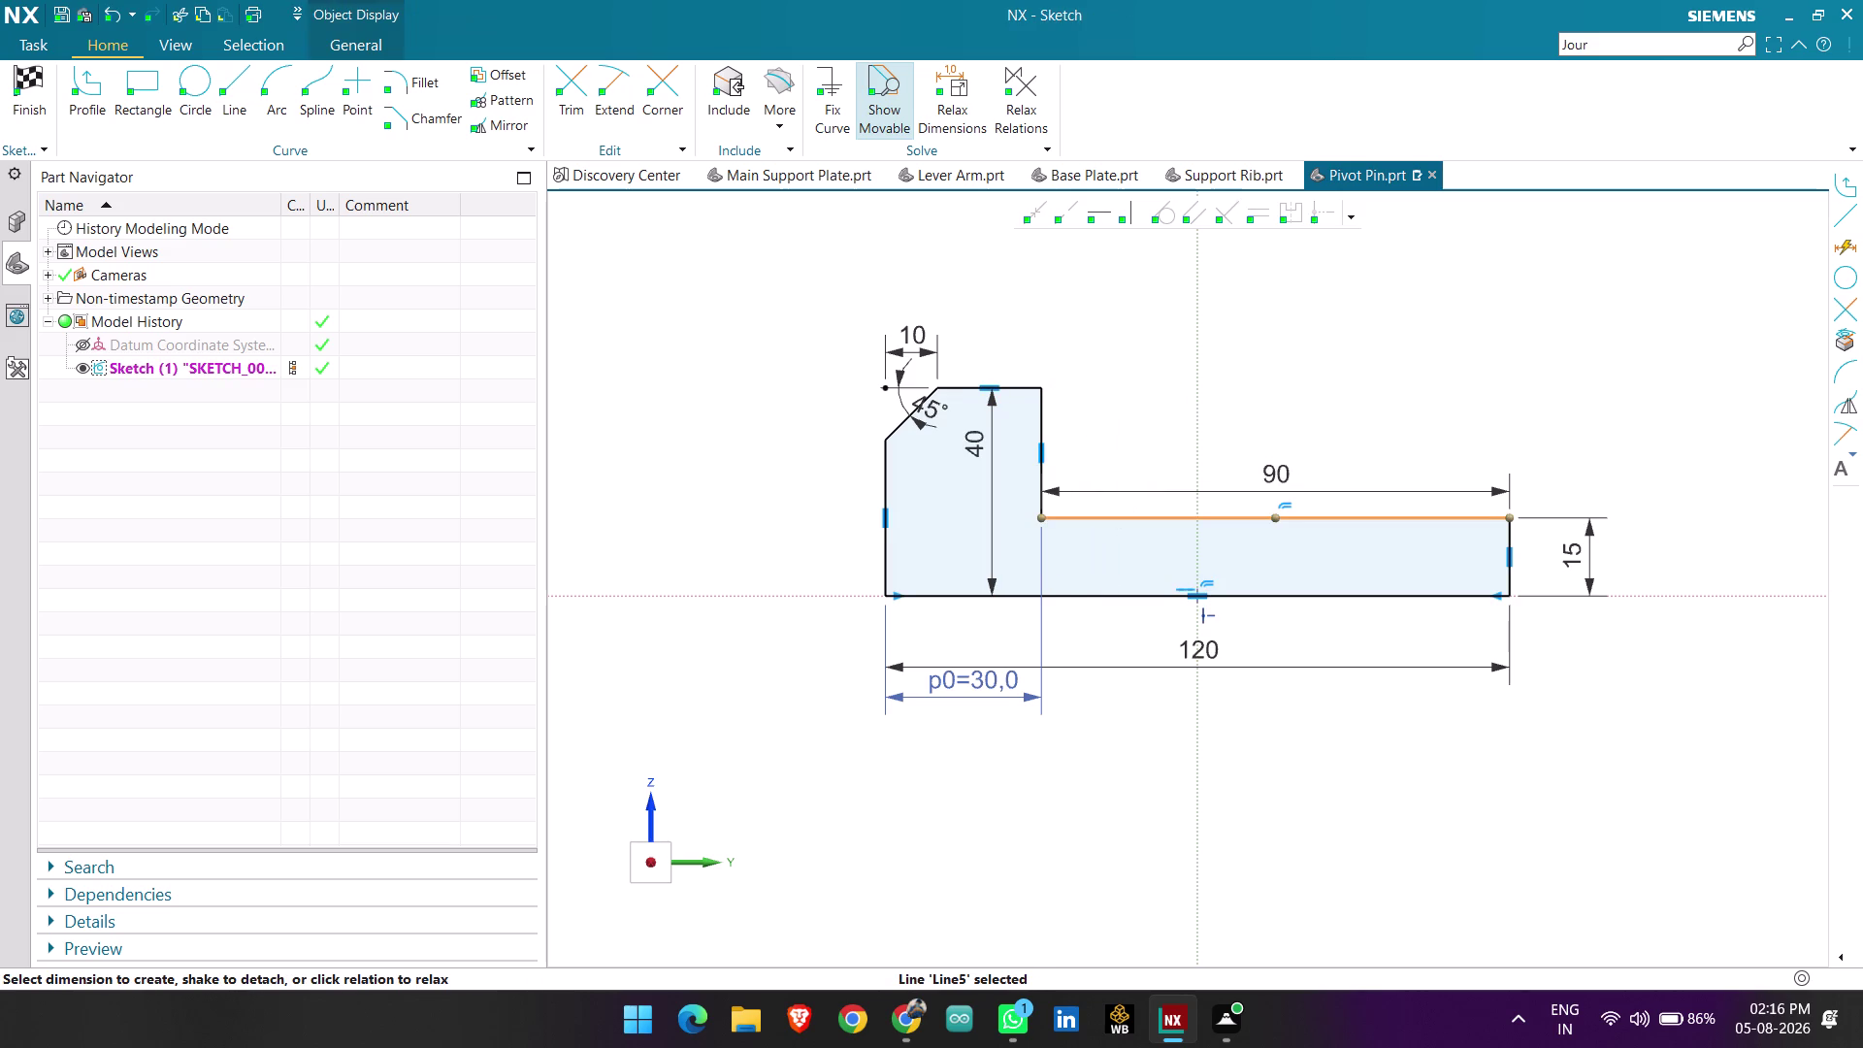
click(1035, 459)
key(Escape)
Dimension the step edge to the bottom line at 15, placed right of the profile.
key(Escape)
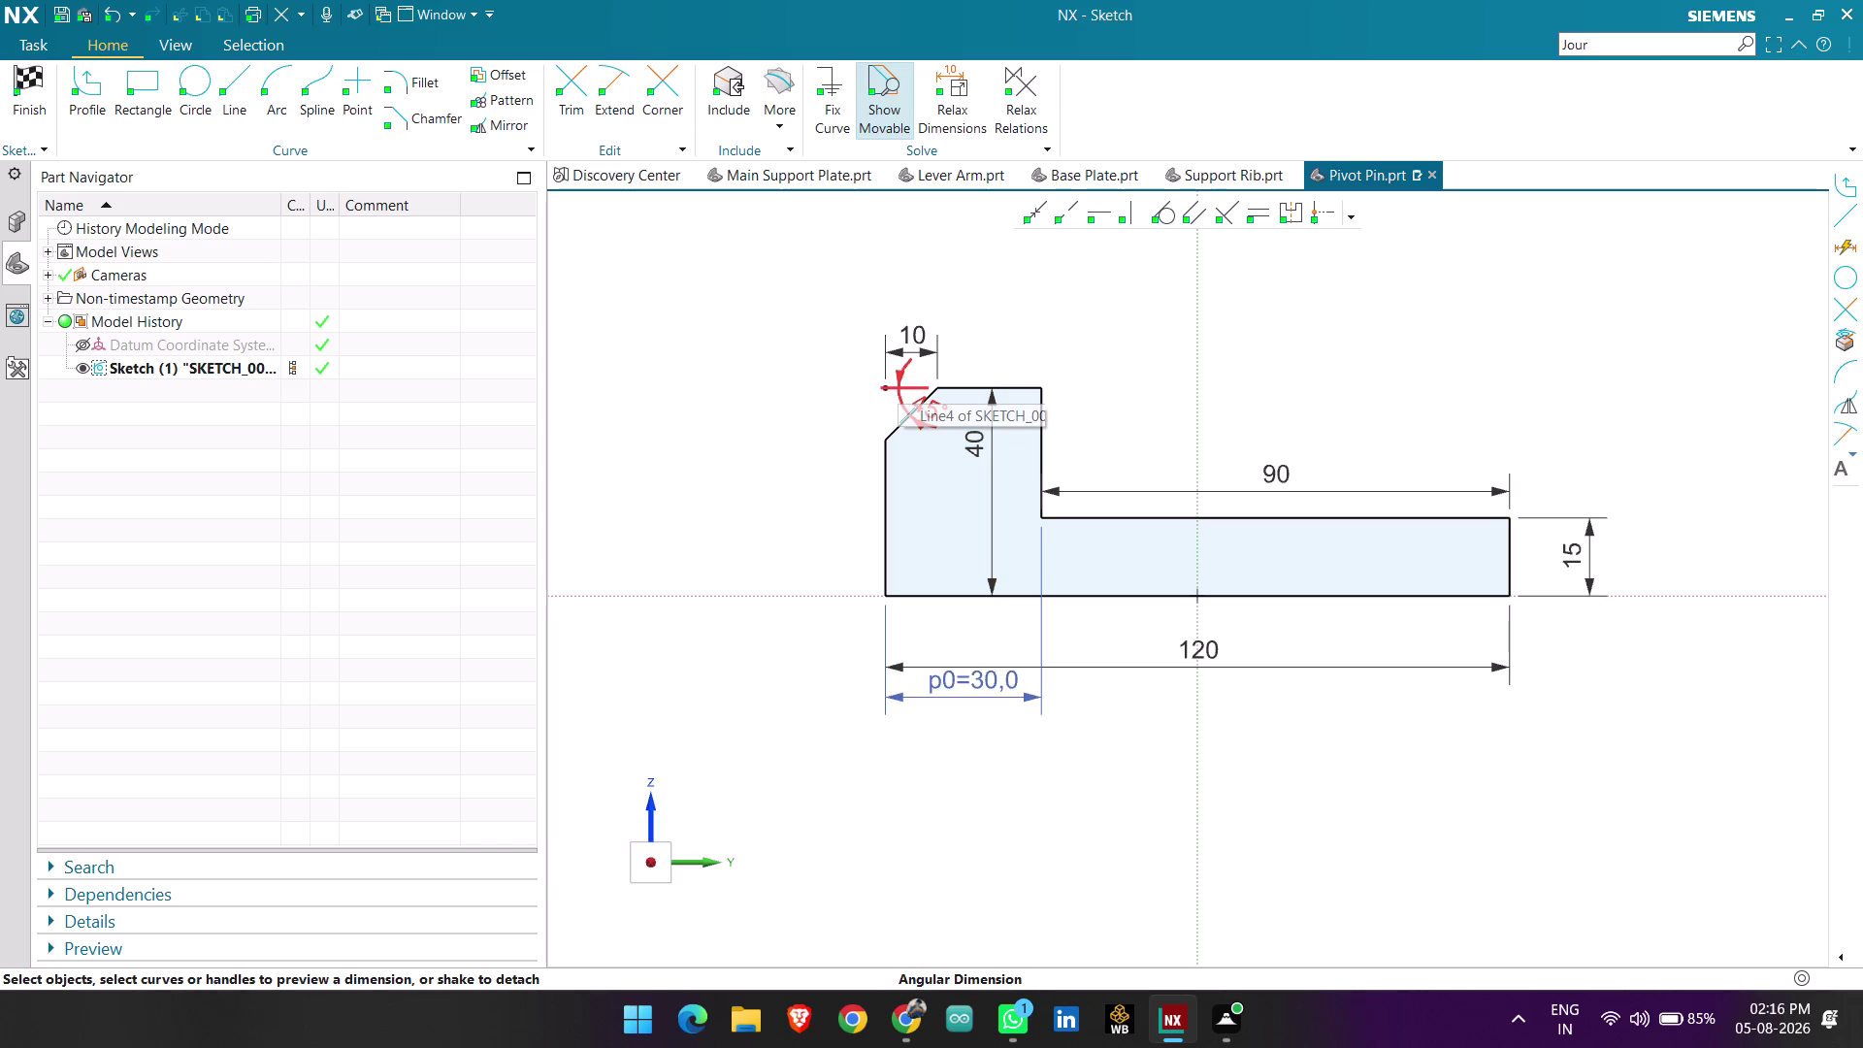
key(d)
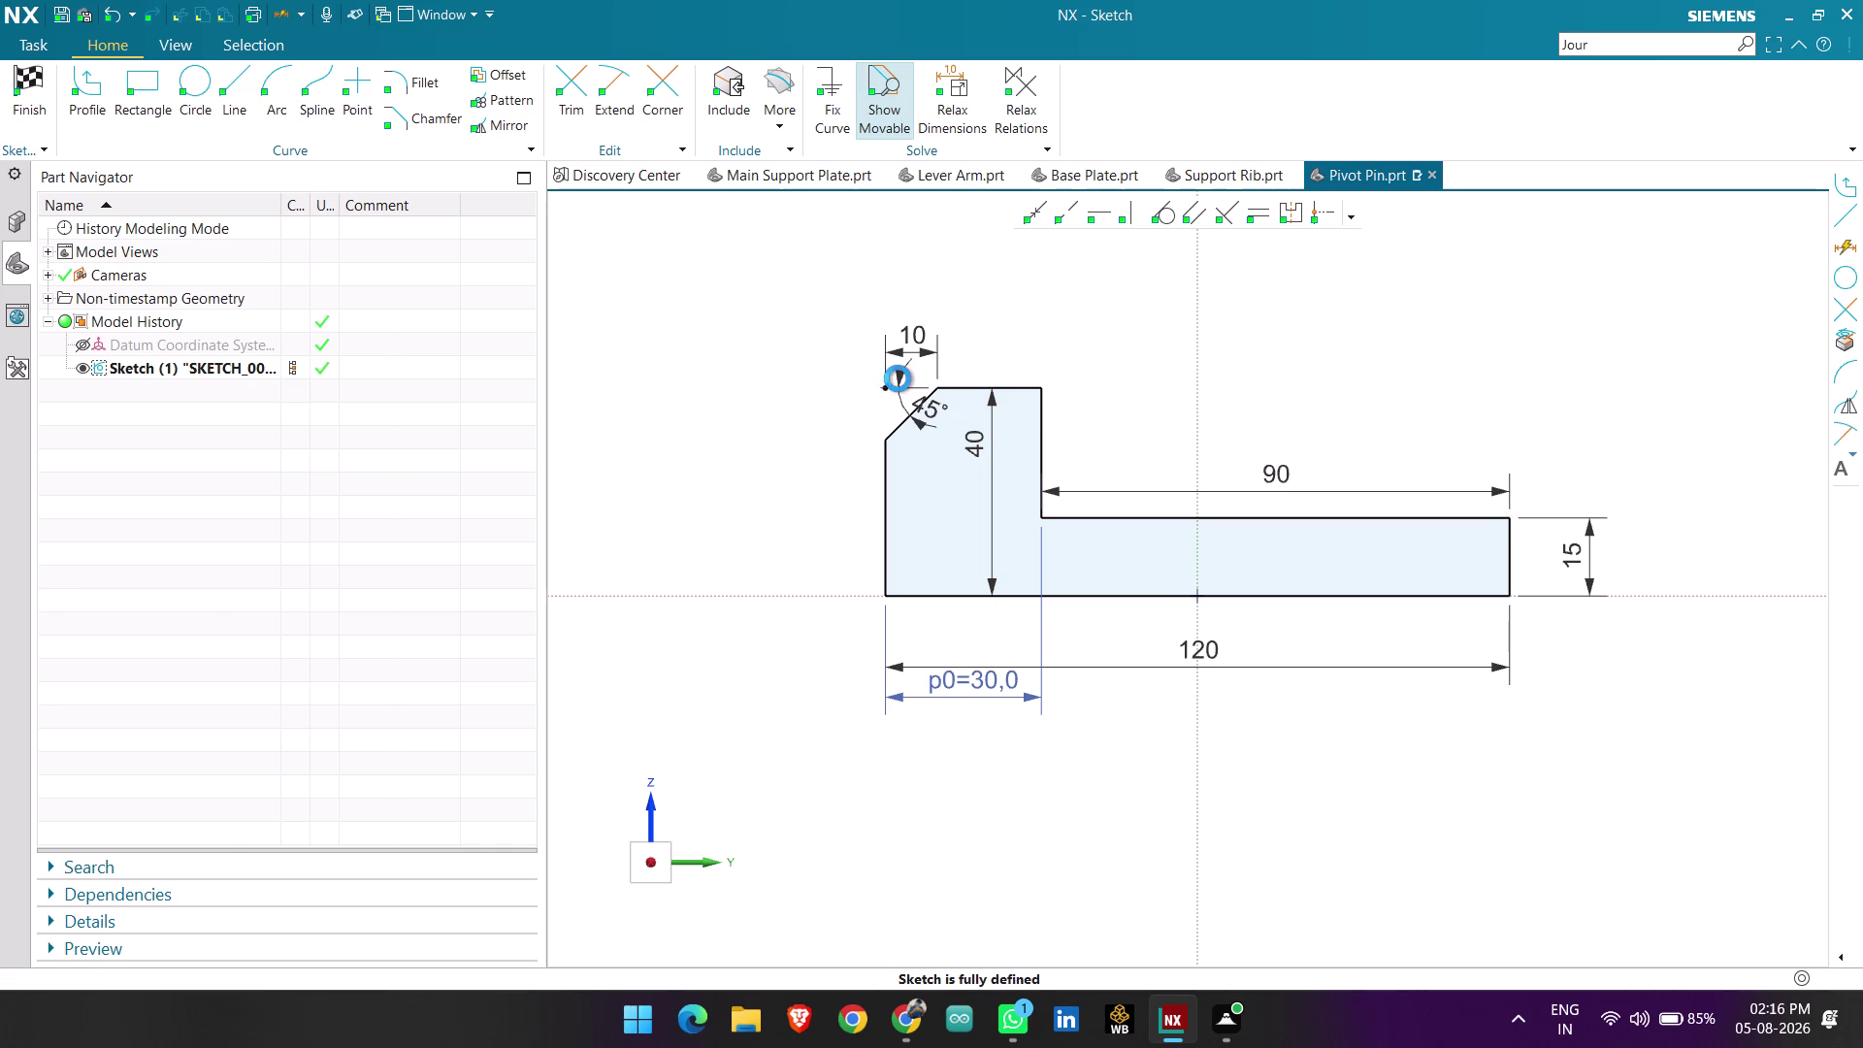
click(1036, 521)
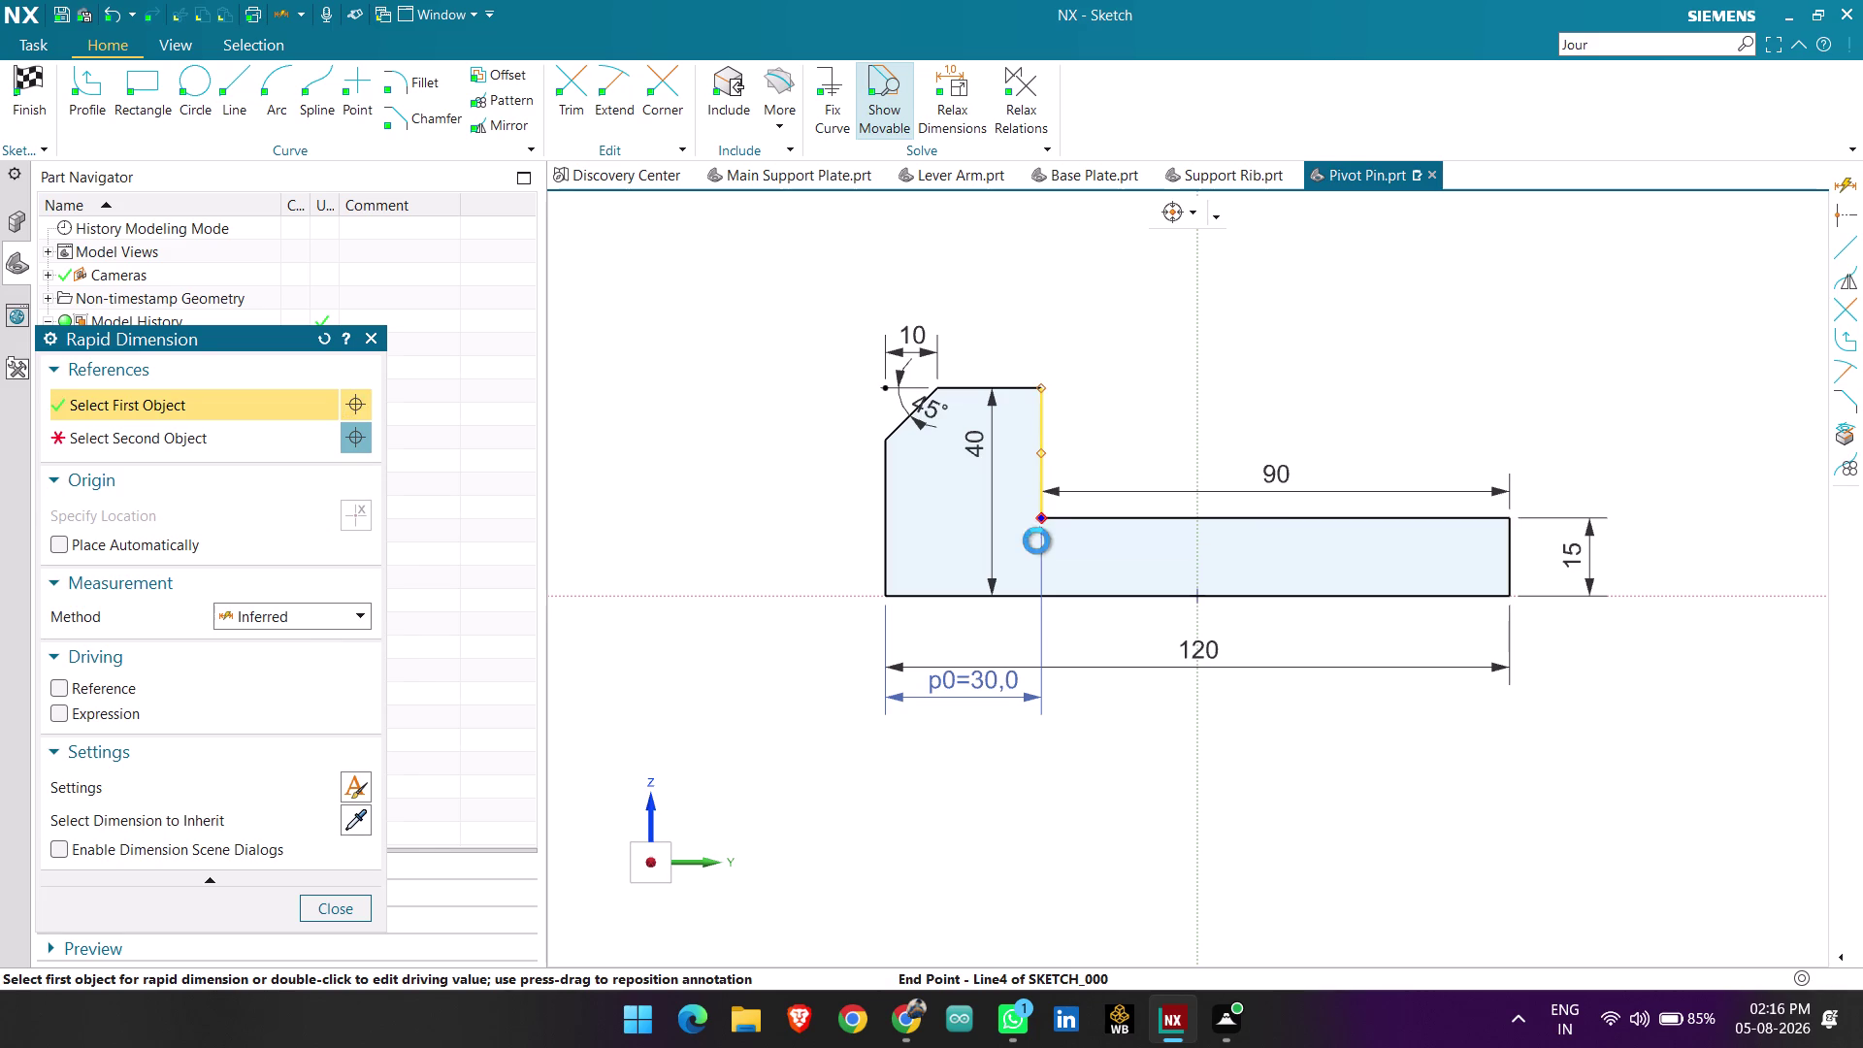
click(1028, 599)
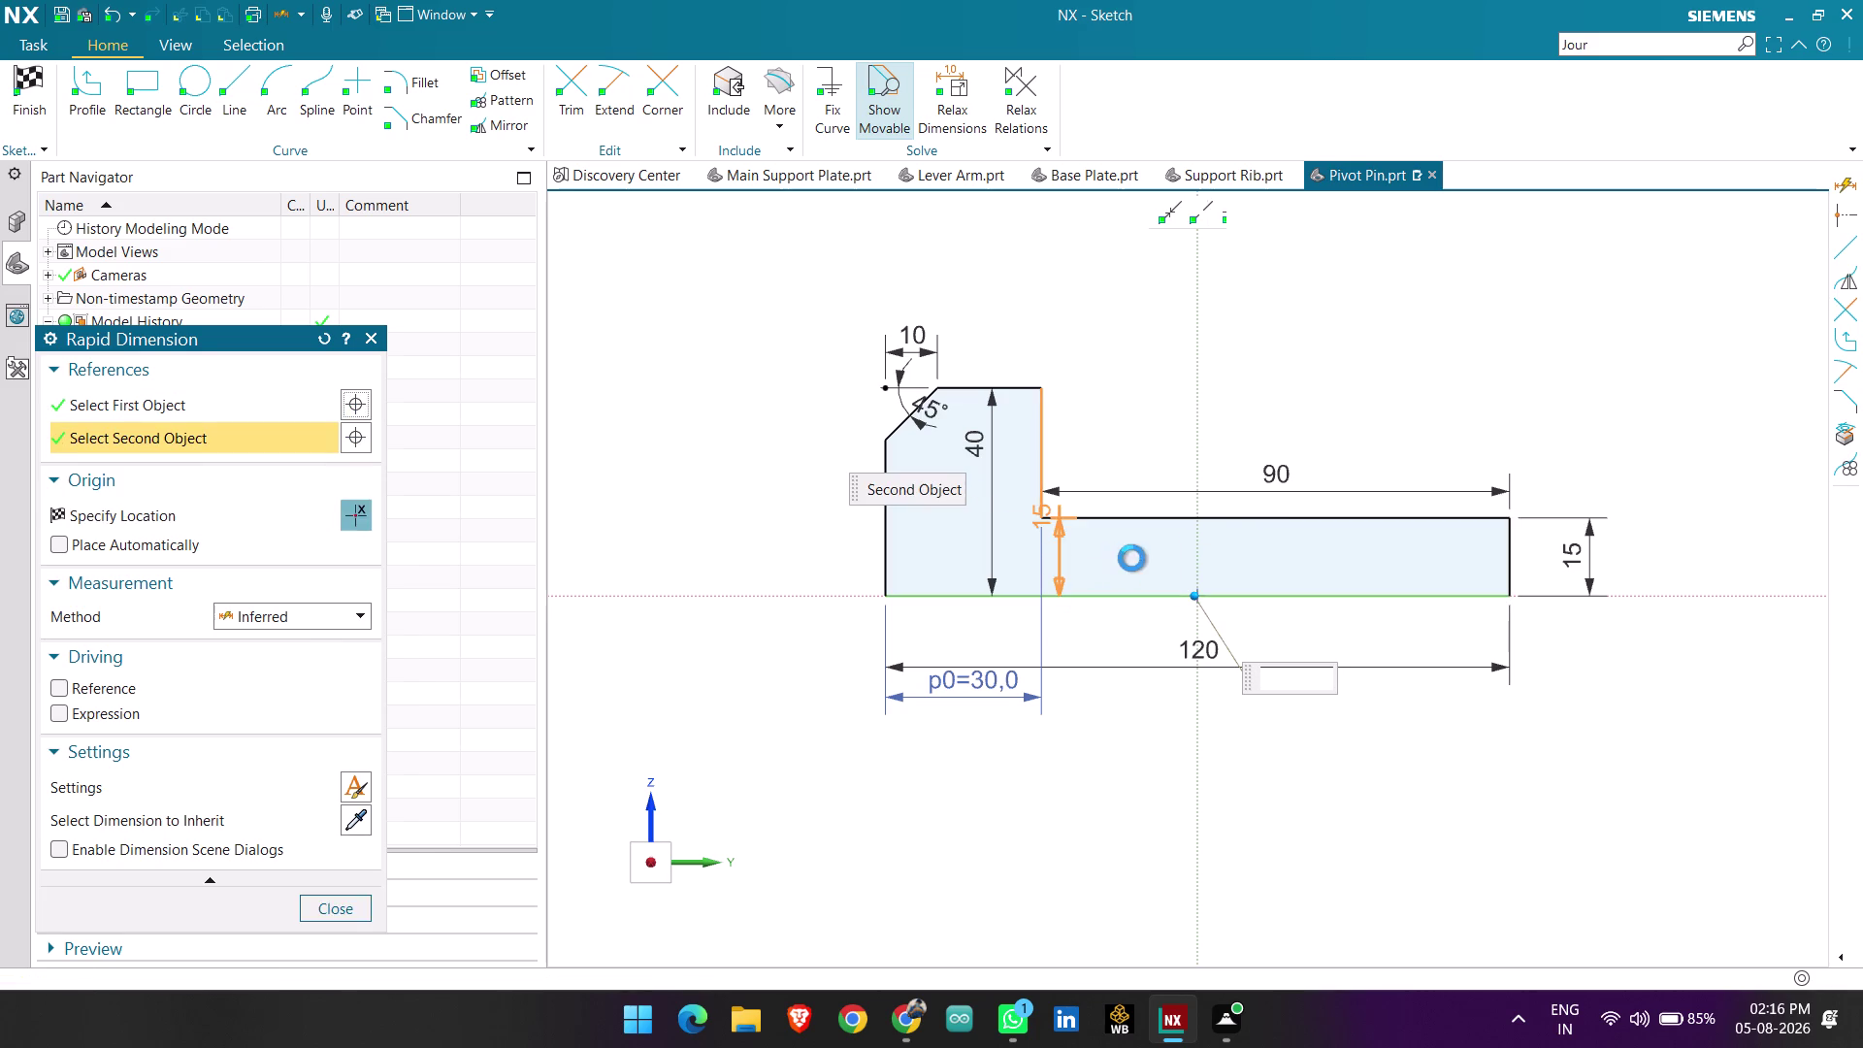
click(1702, 533)
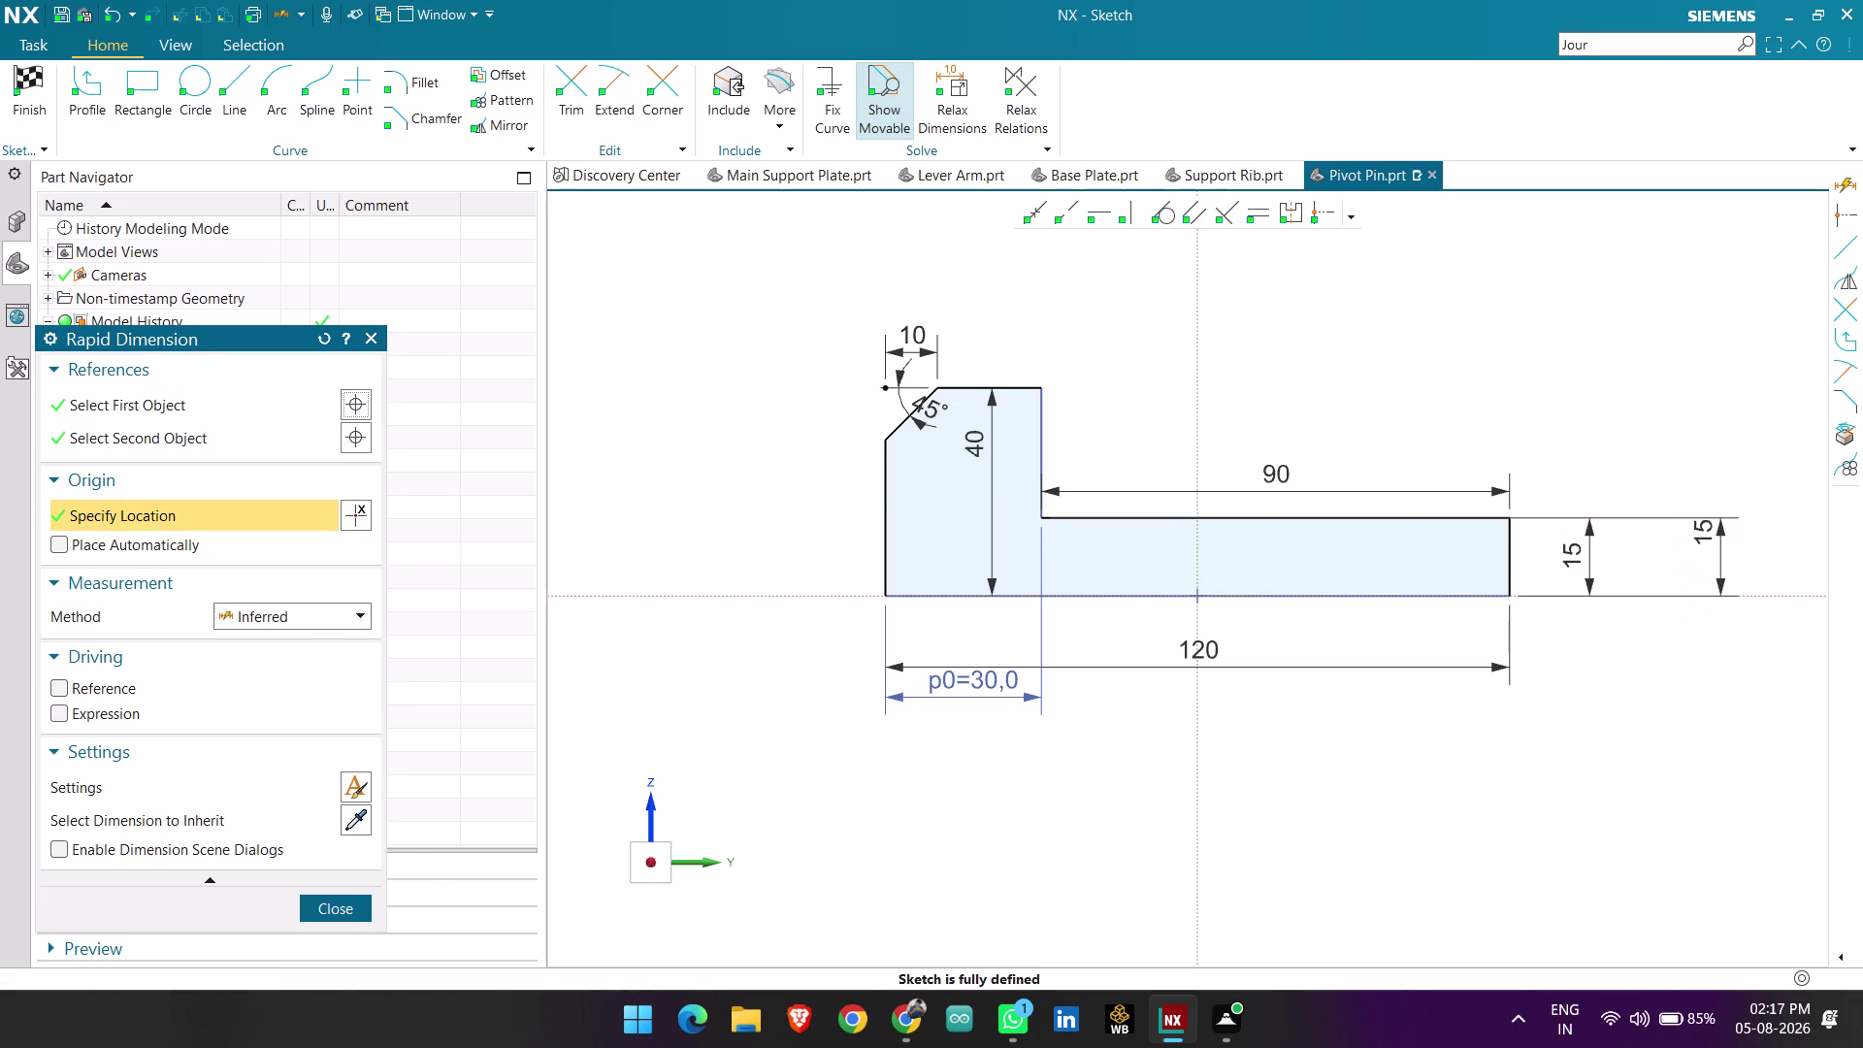
key(Escape)
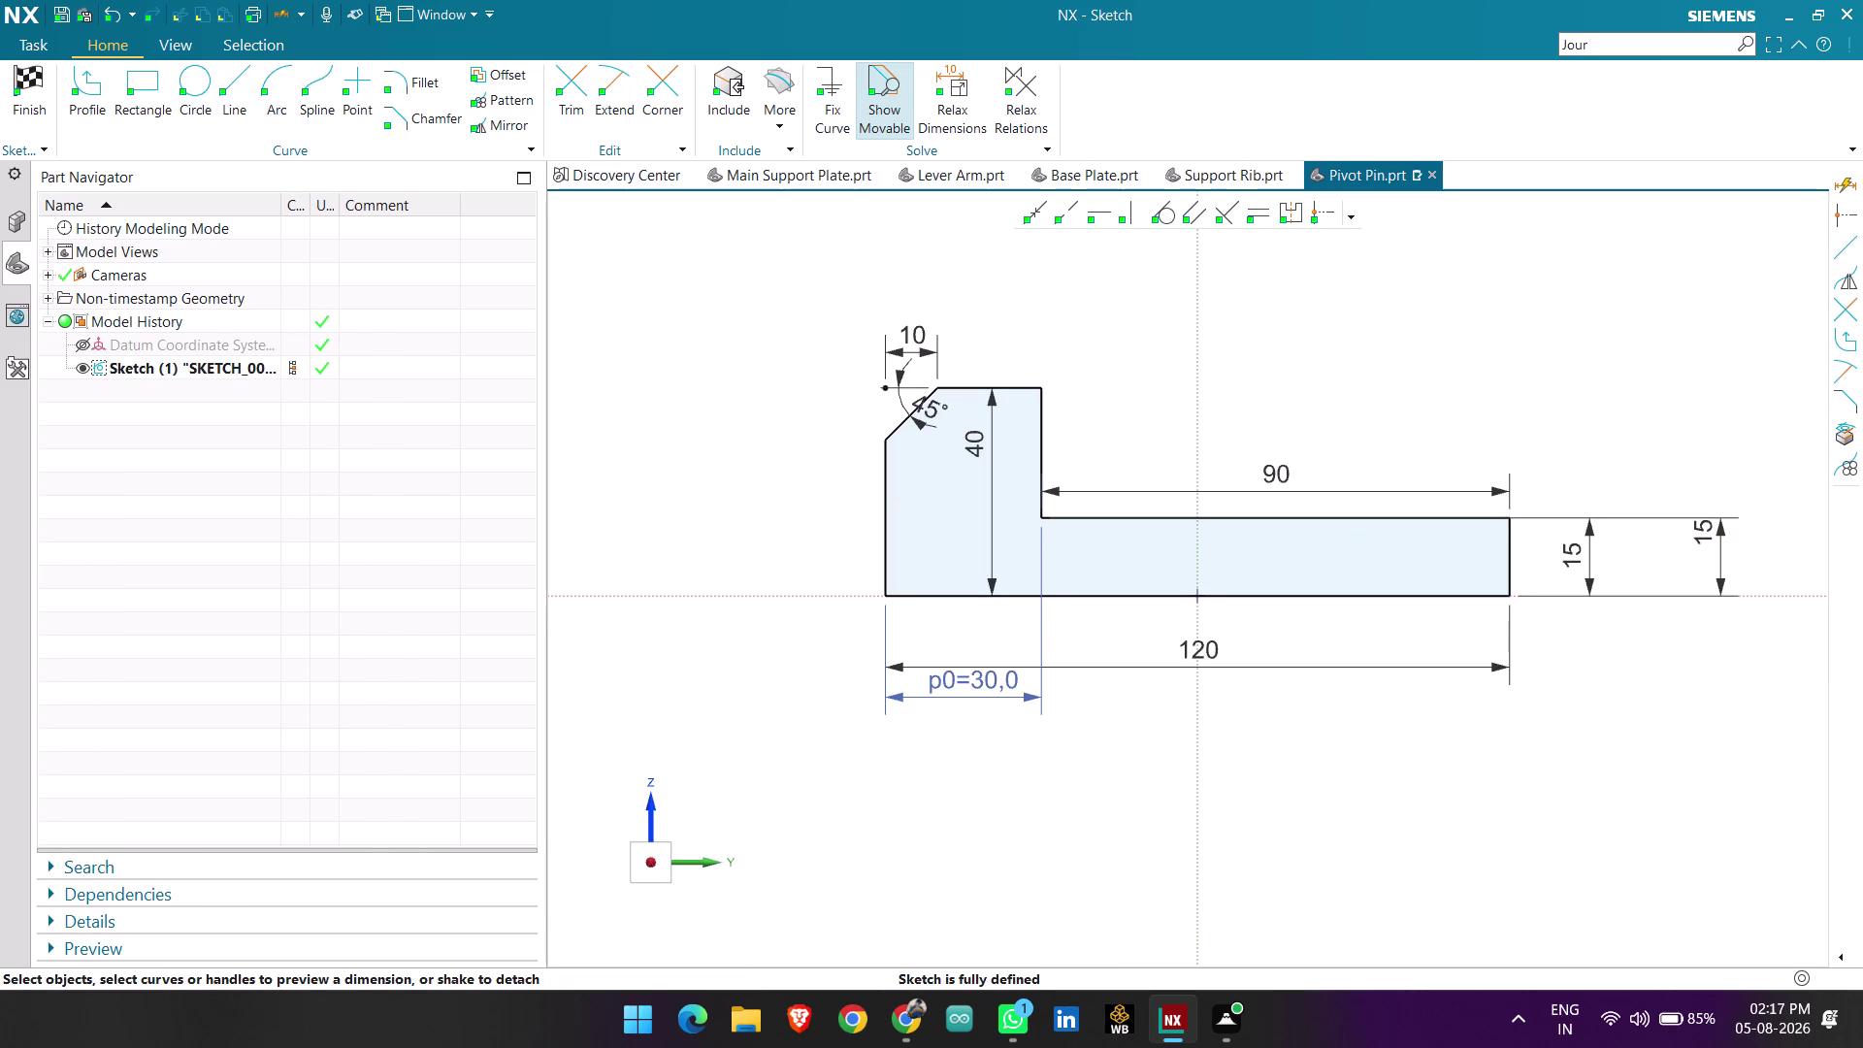
click(1044, 428)
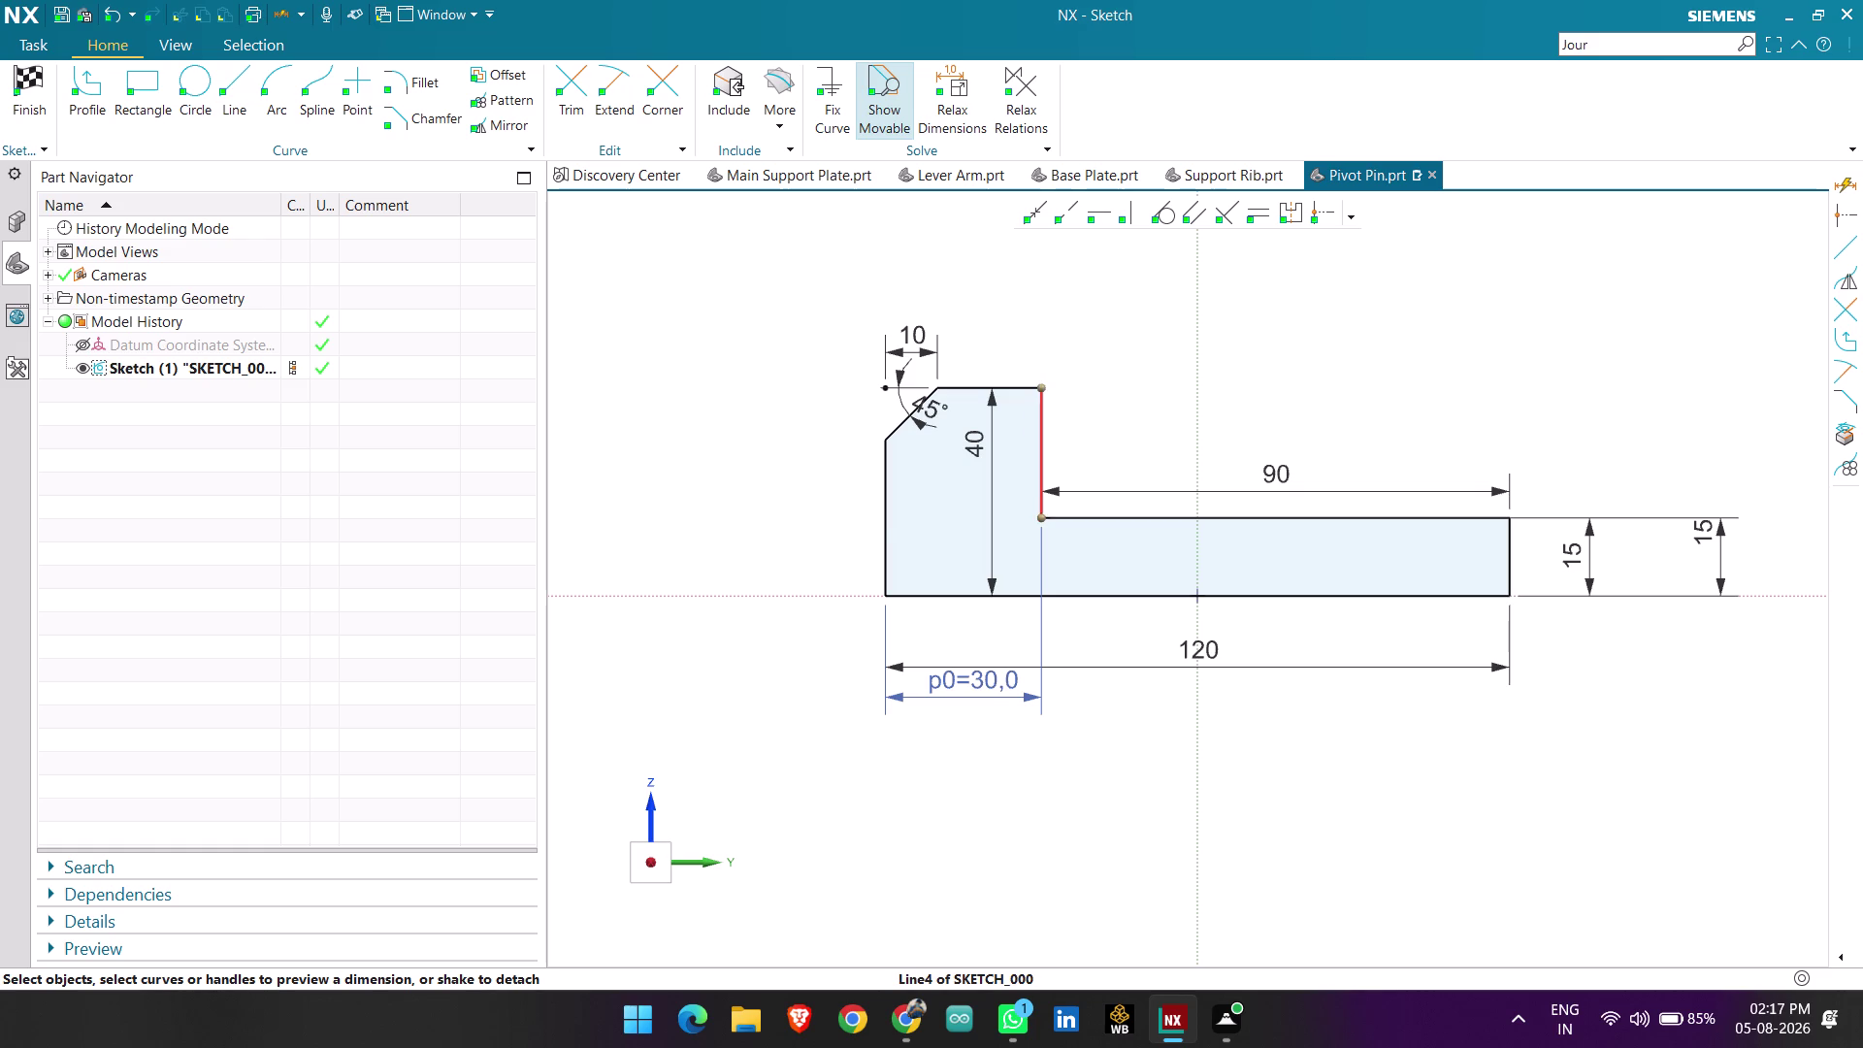
Place a 25 step height dimension, try changing it to 10, then undo.
click(1113, 443)
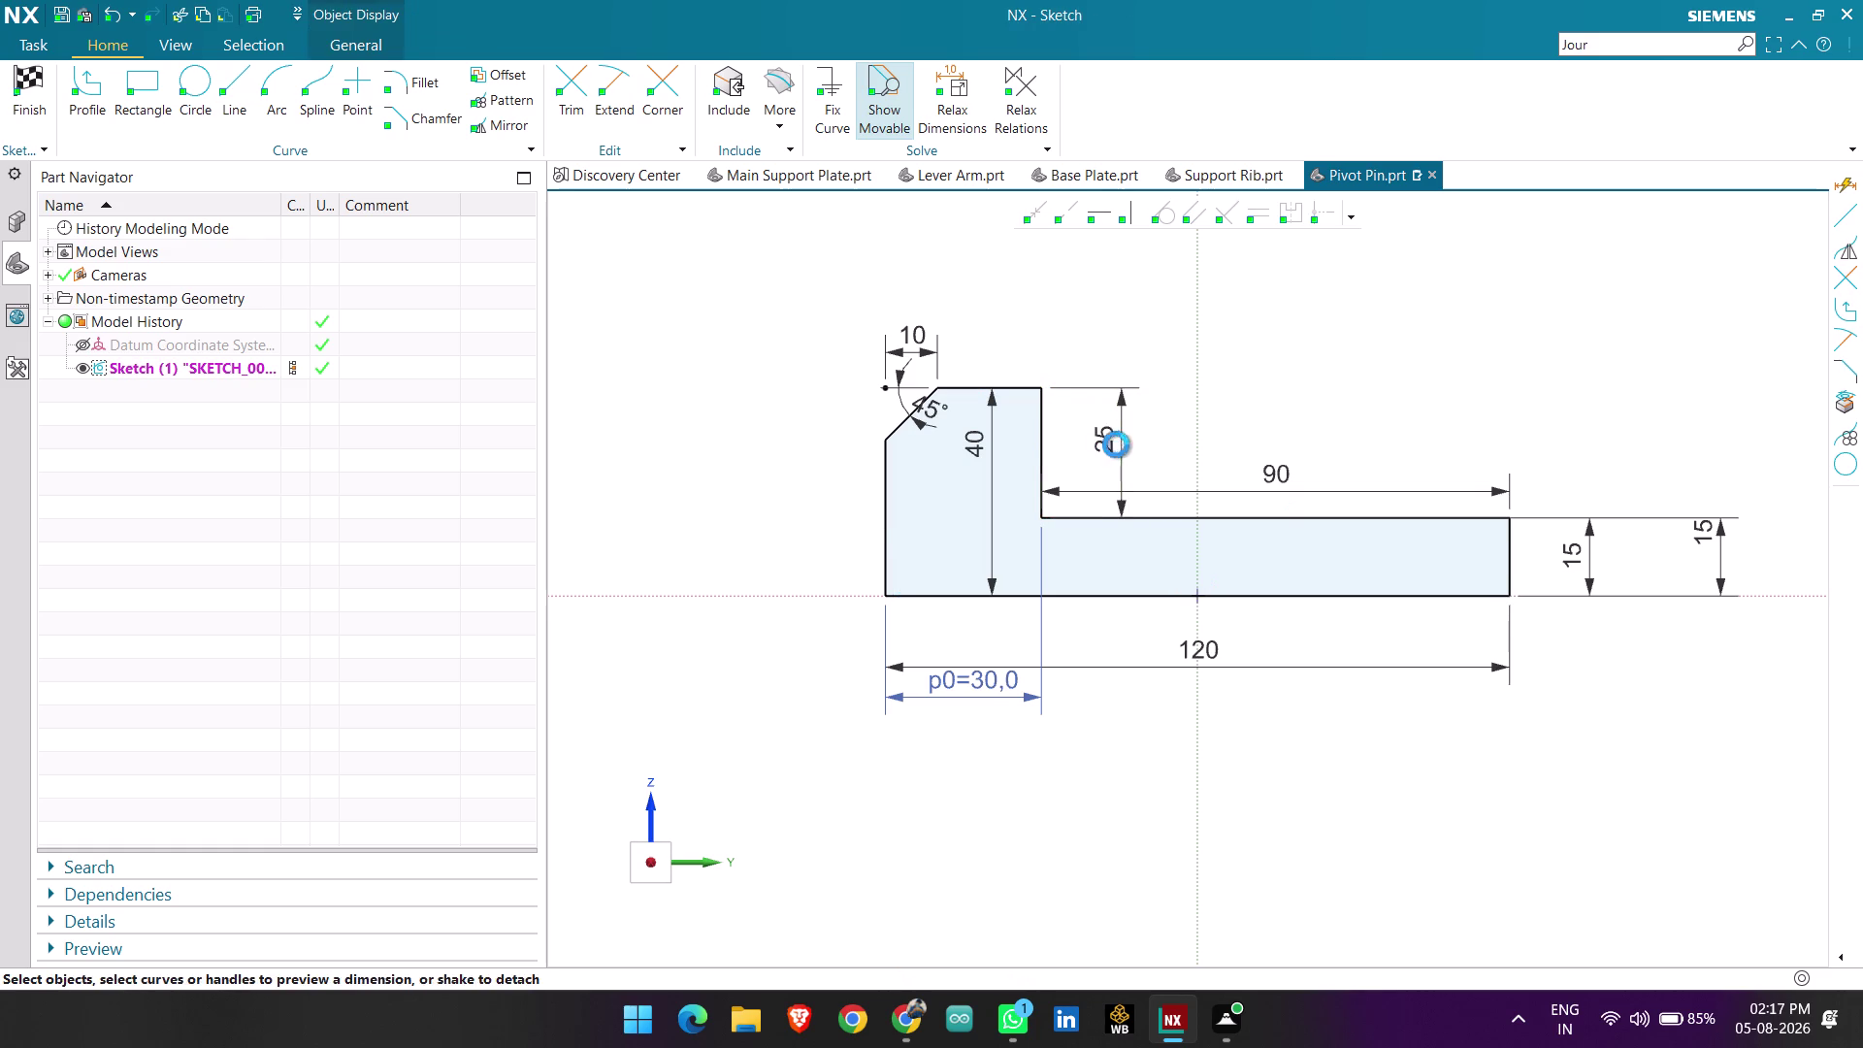
key(Escape)
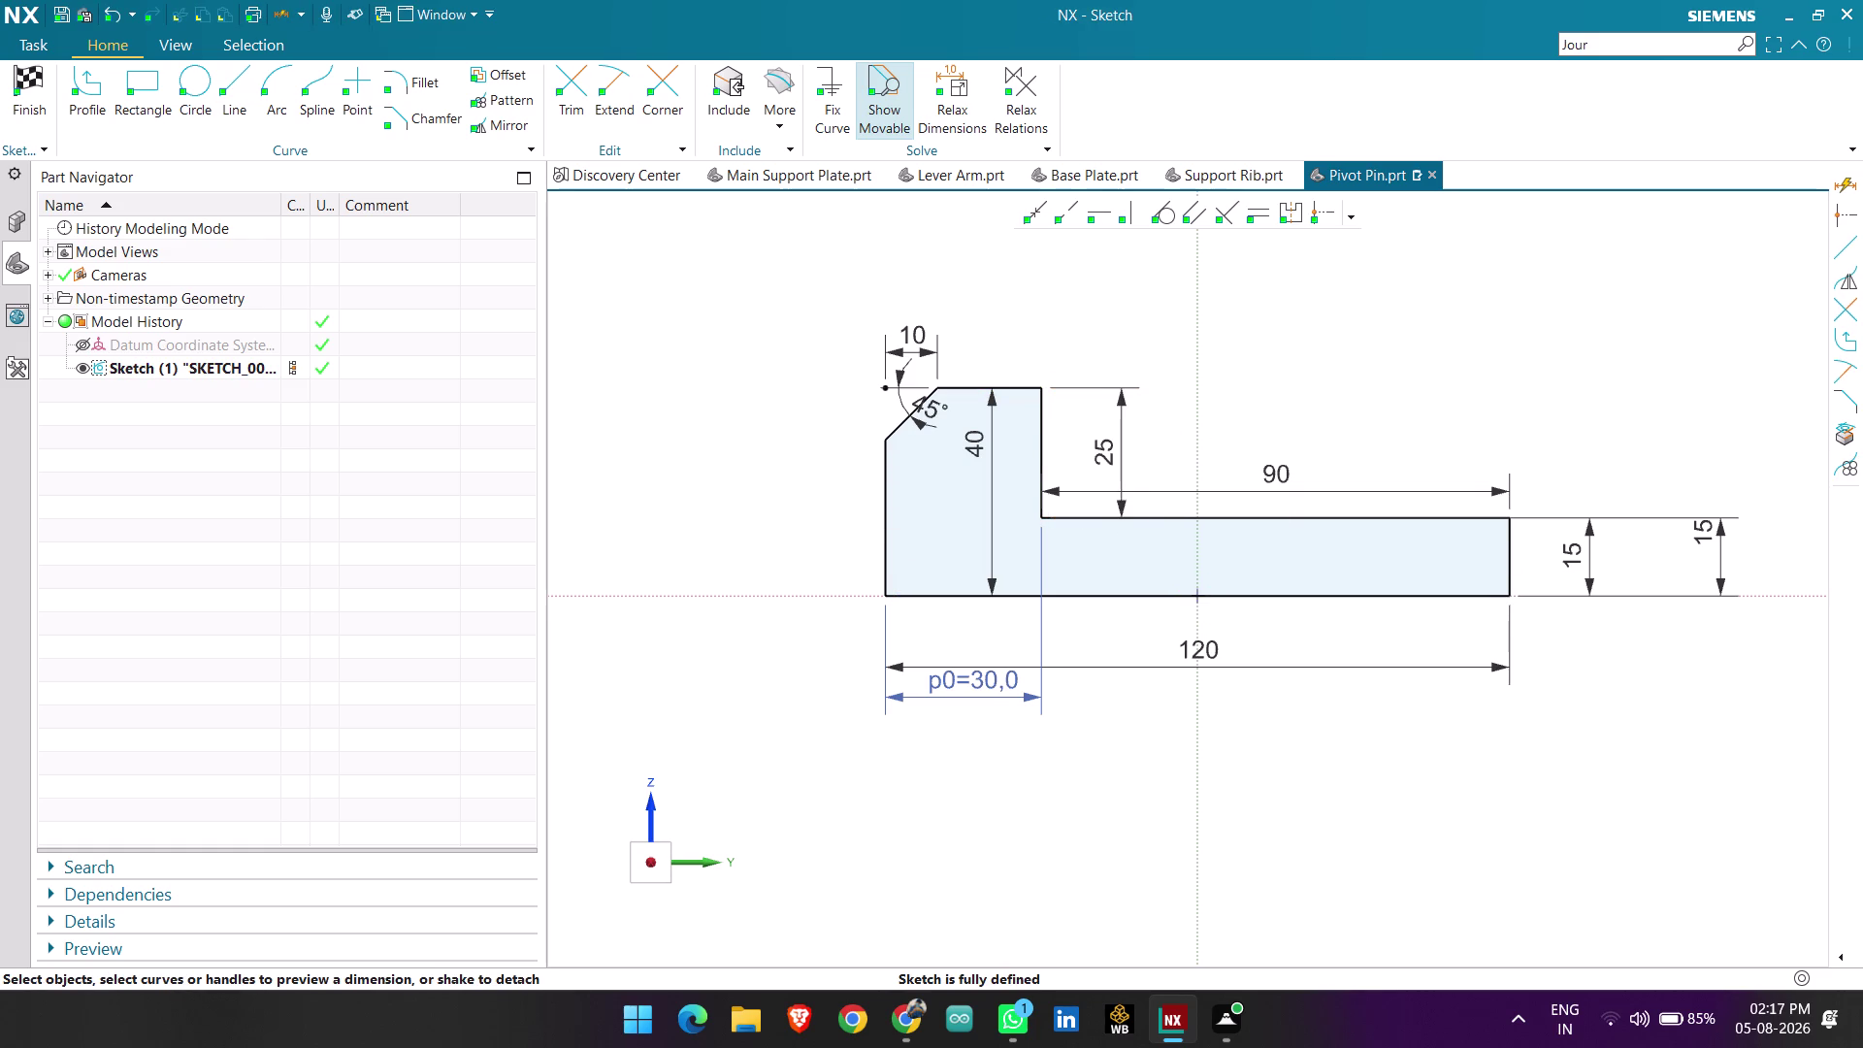
double_click(1103, 435)
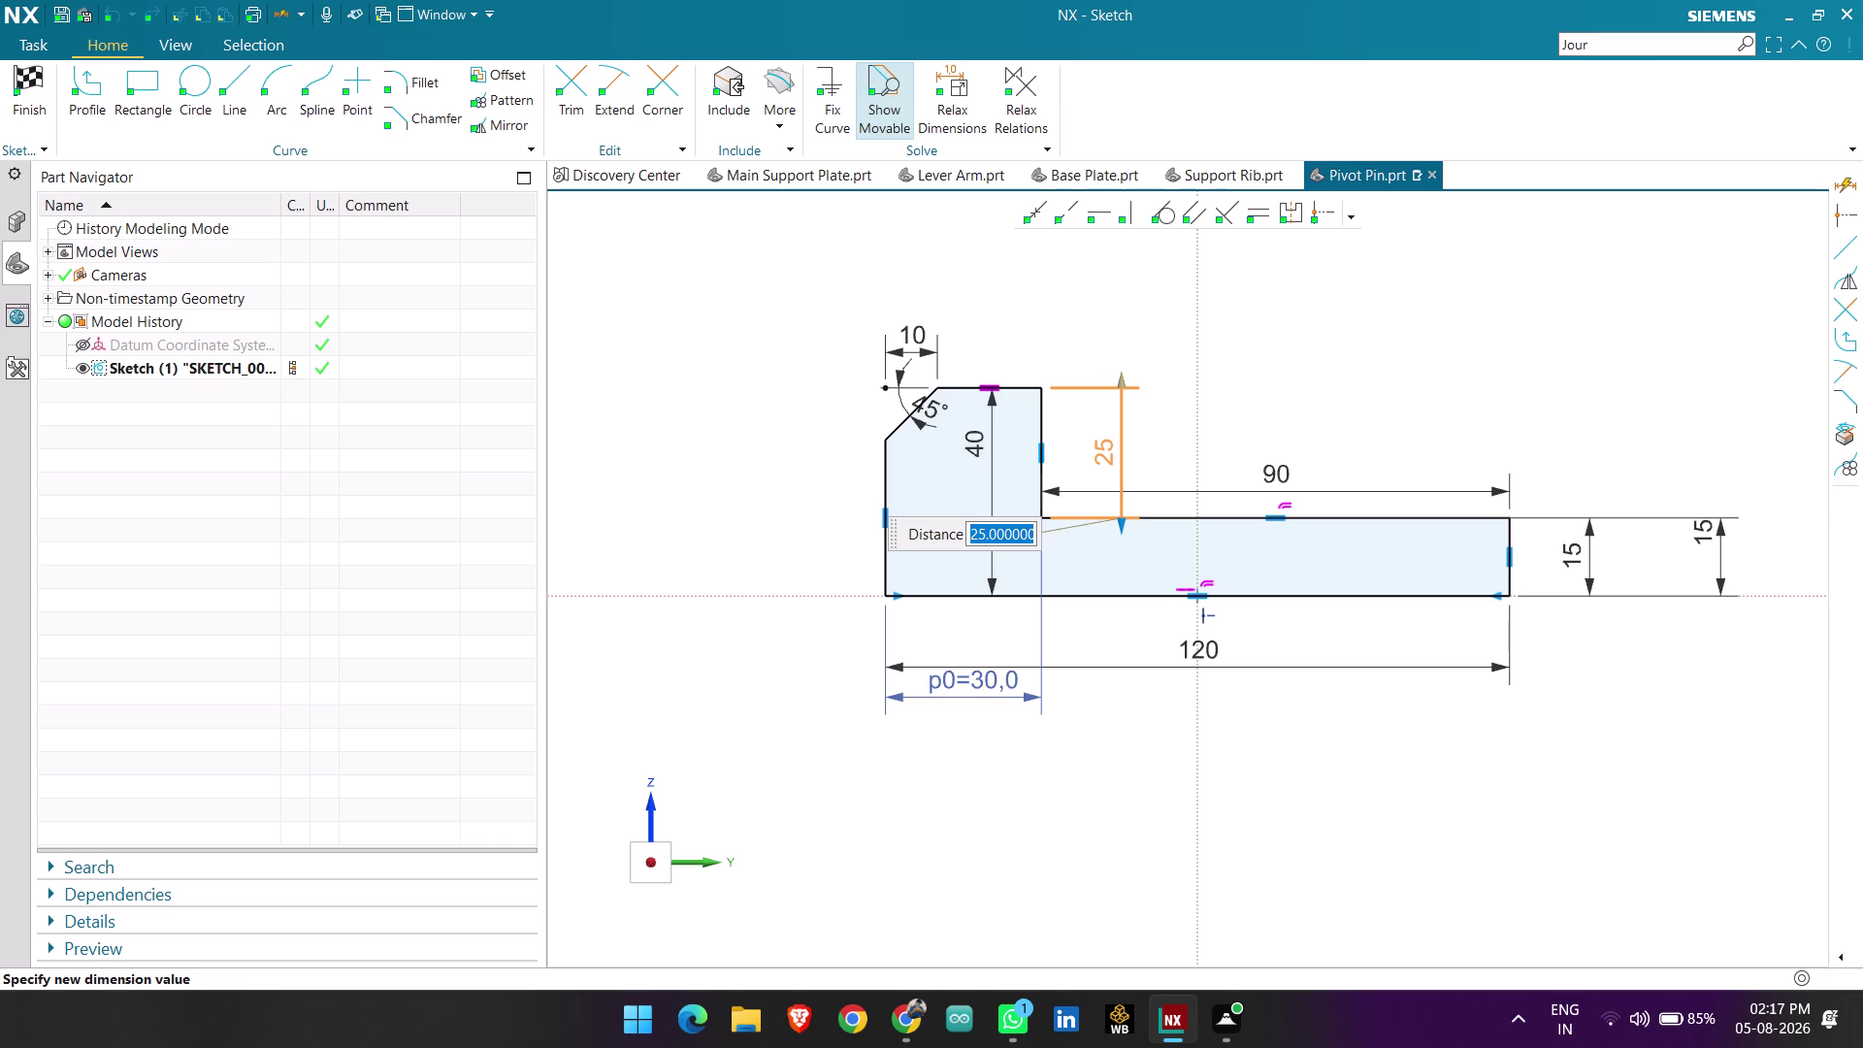
text(10)
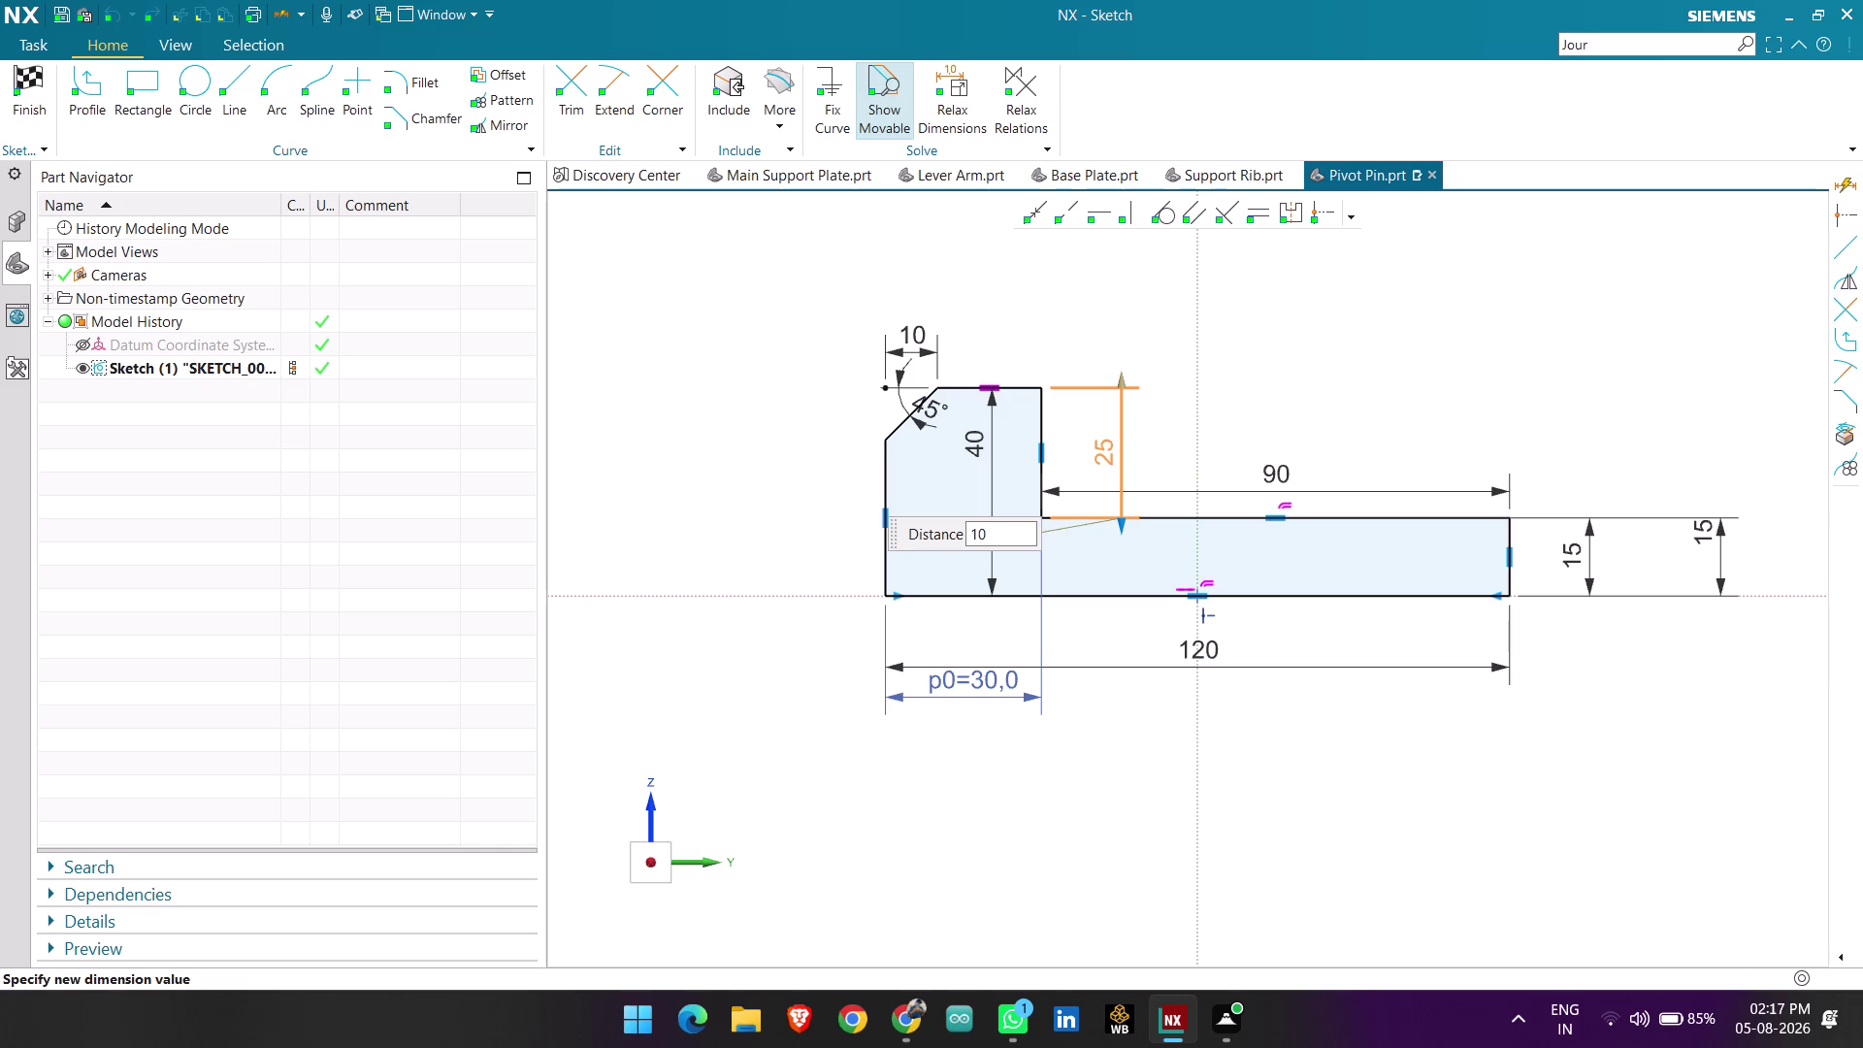
key(Escape)
key(Escape)
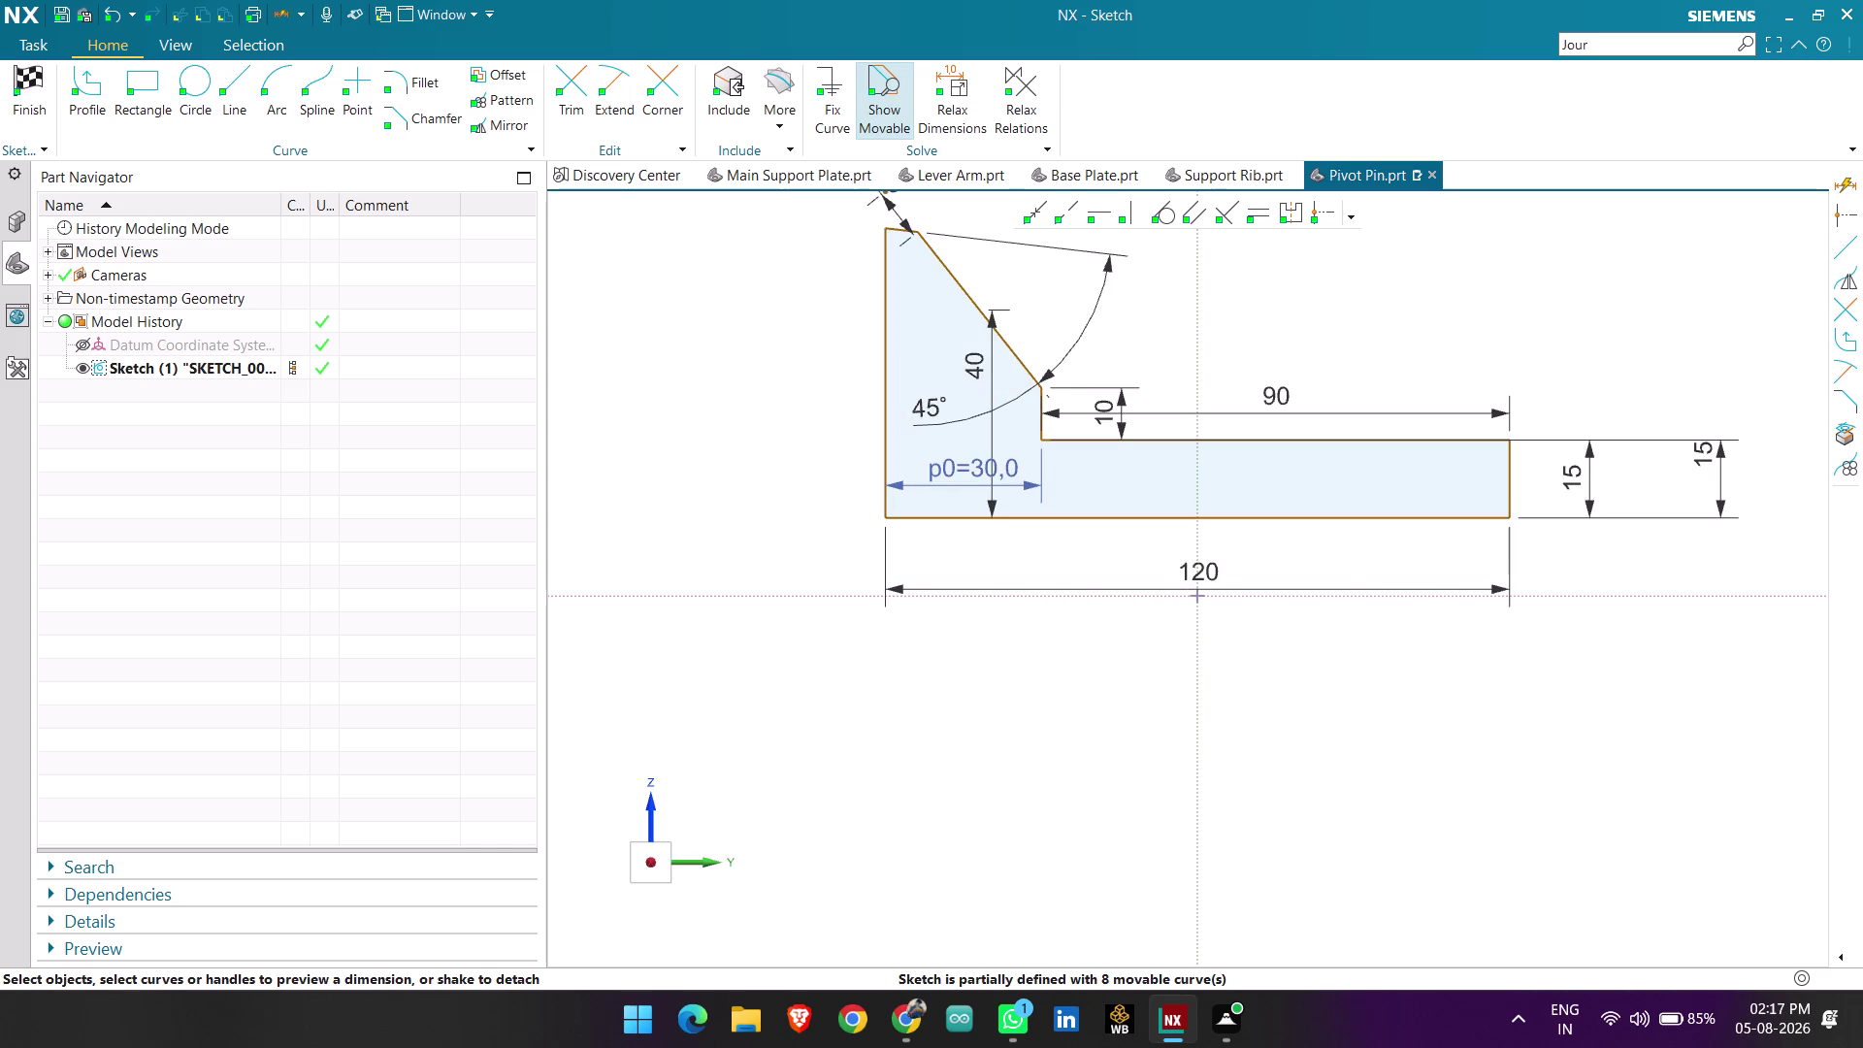
key(ctrl+z)
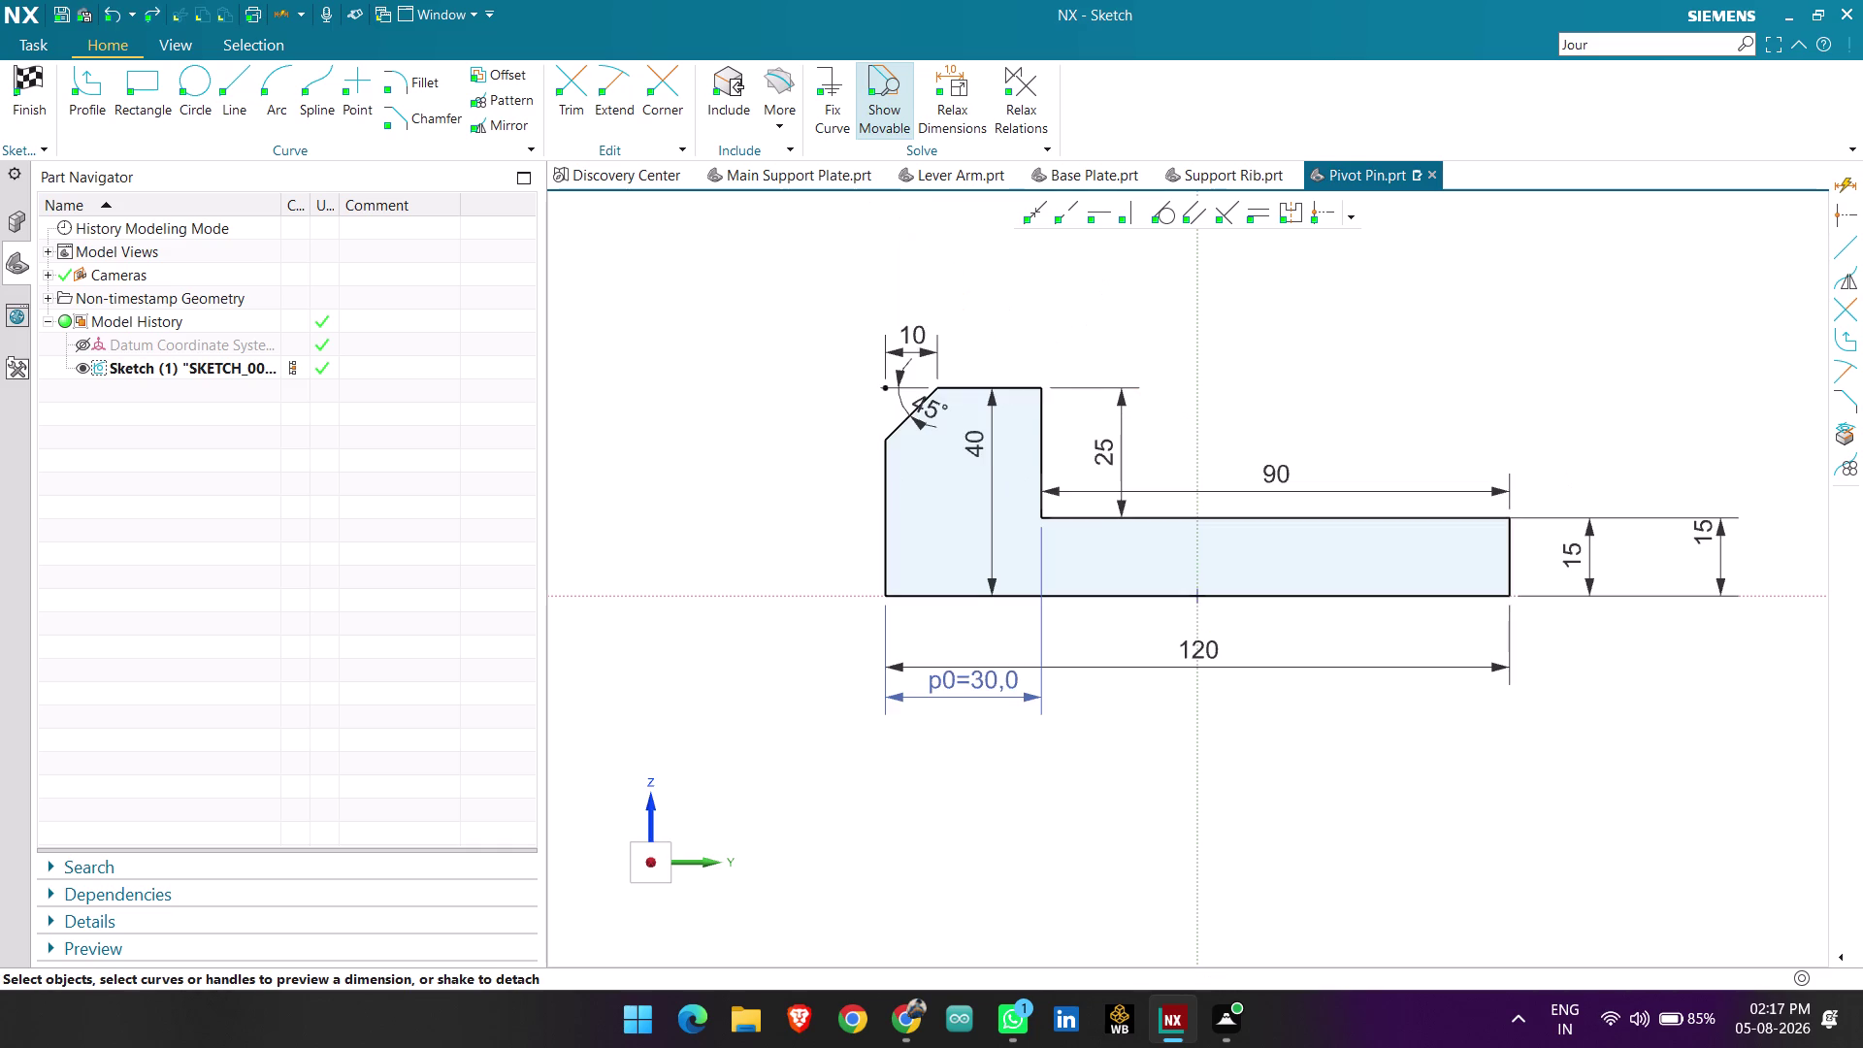
Delete both 15 mm height dimensions and the 25 step dimension.
click(1715, 541)
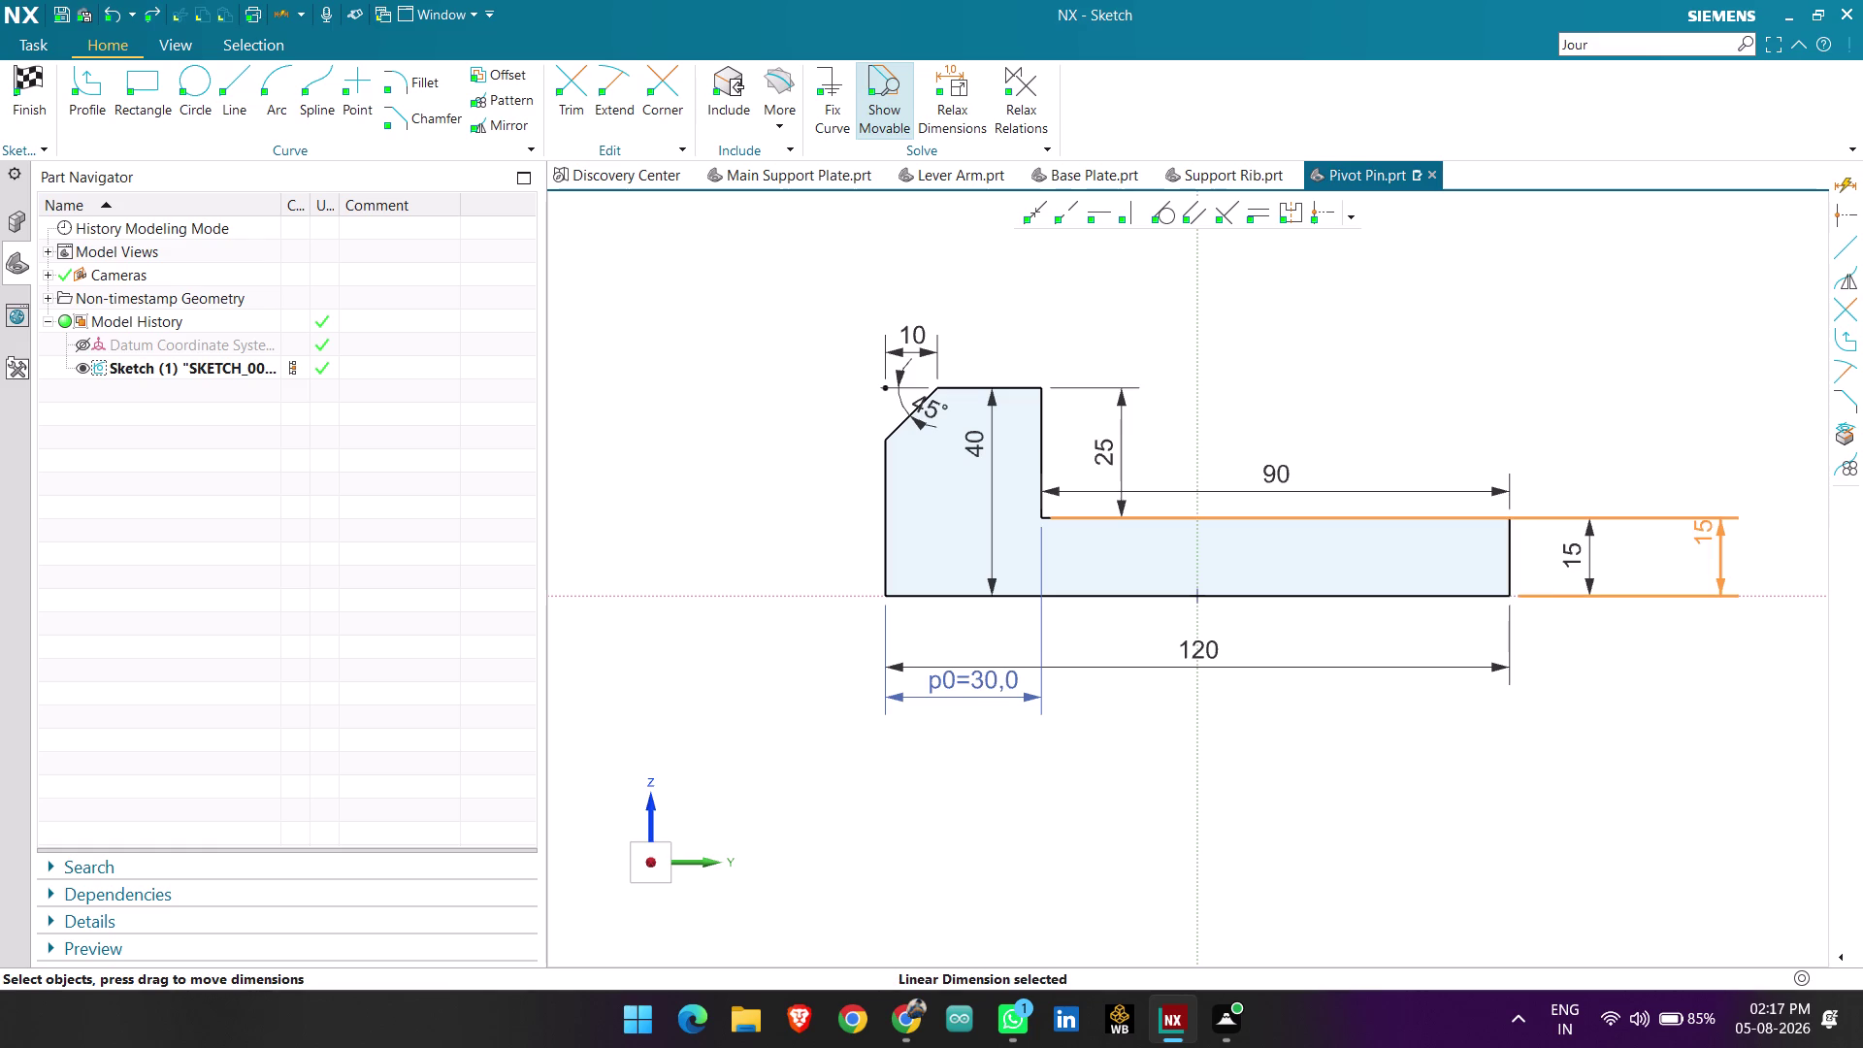
key(Delete)
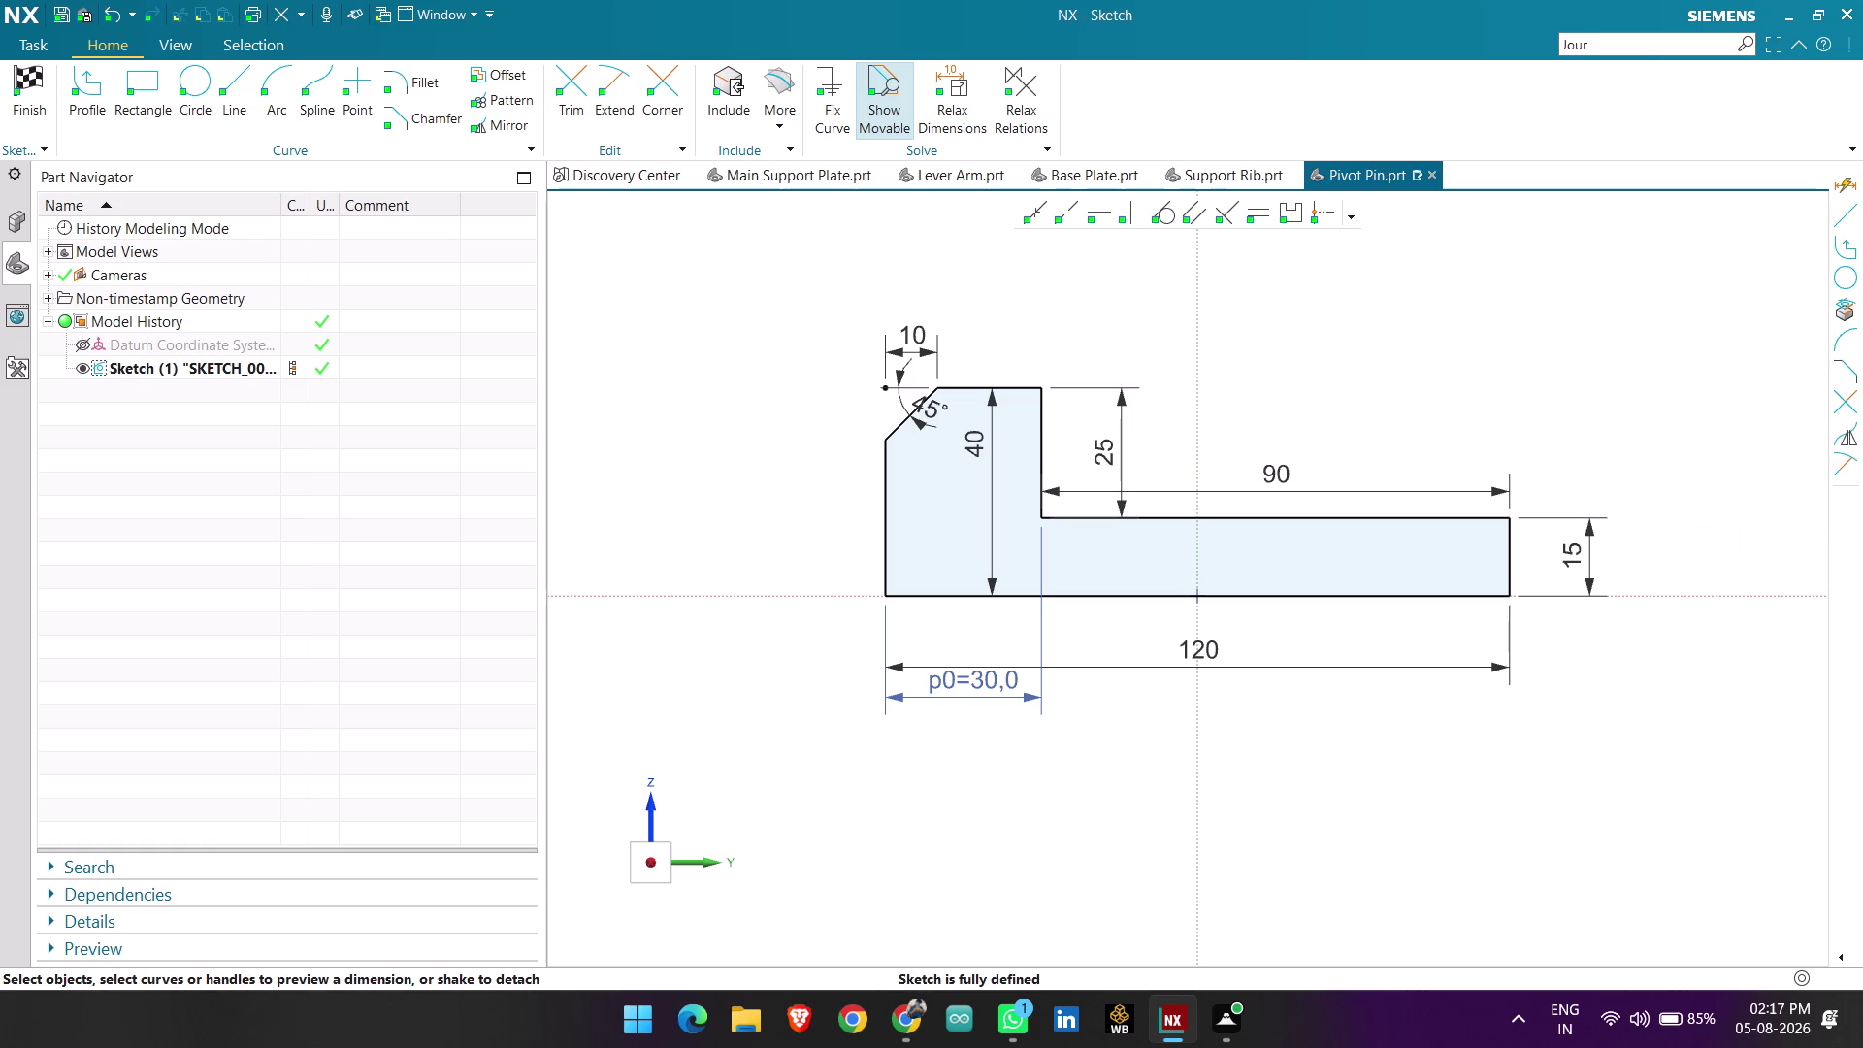
click(1581, 556)
key(Delete)
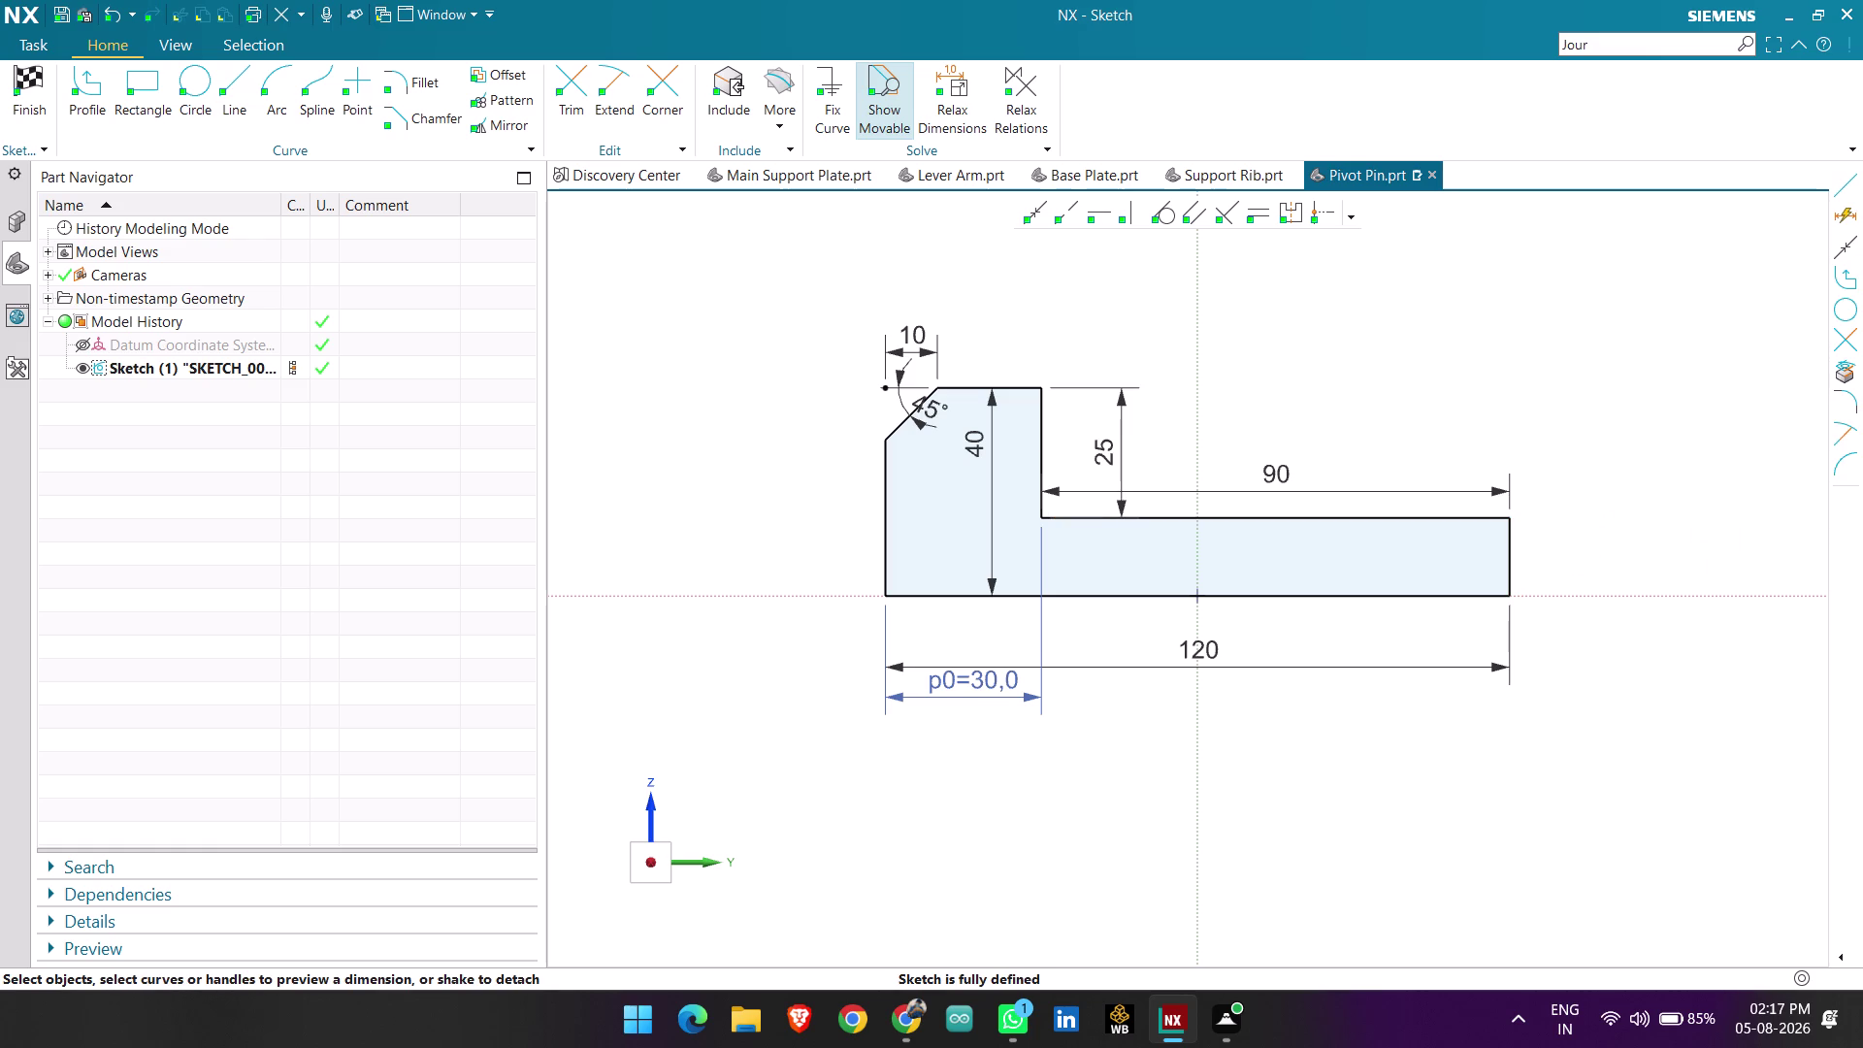
click(1111, 446)
key(Delete)
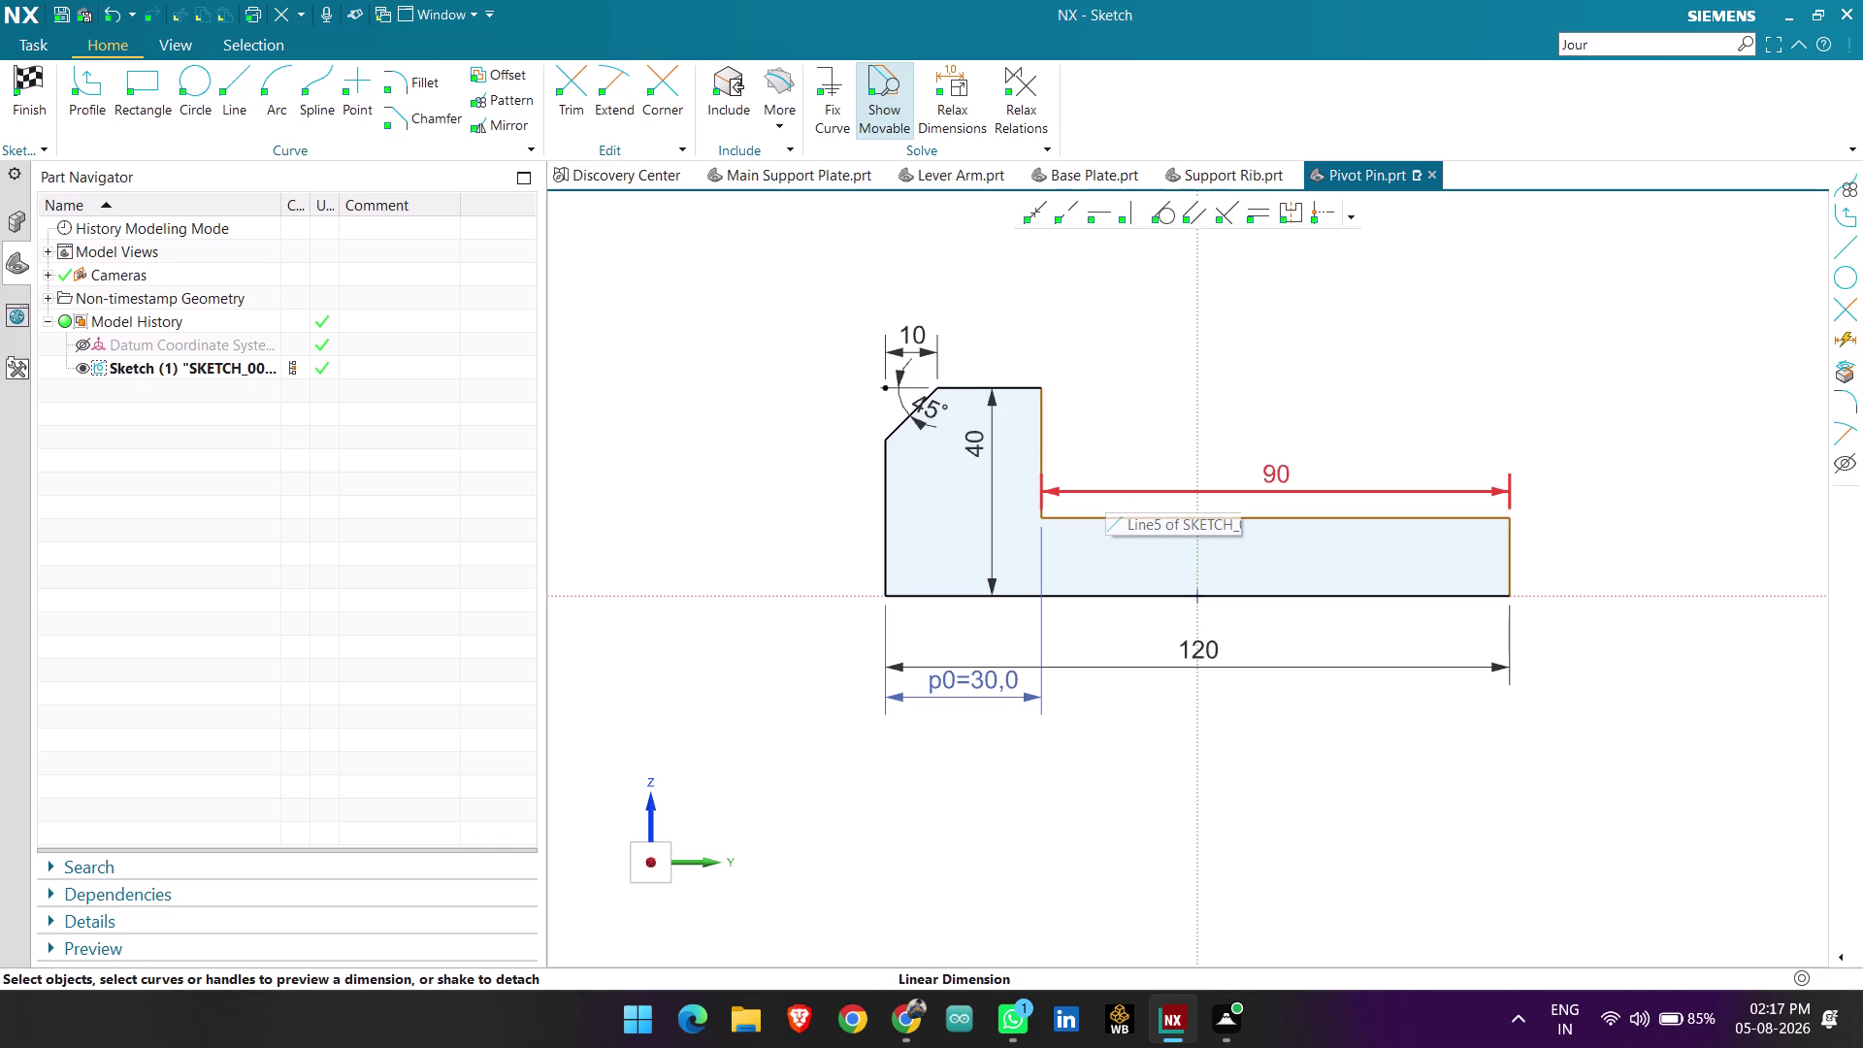
Dimension the narrow section from step corner to bottom line and set it to 25 mm.
key(d)
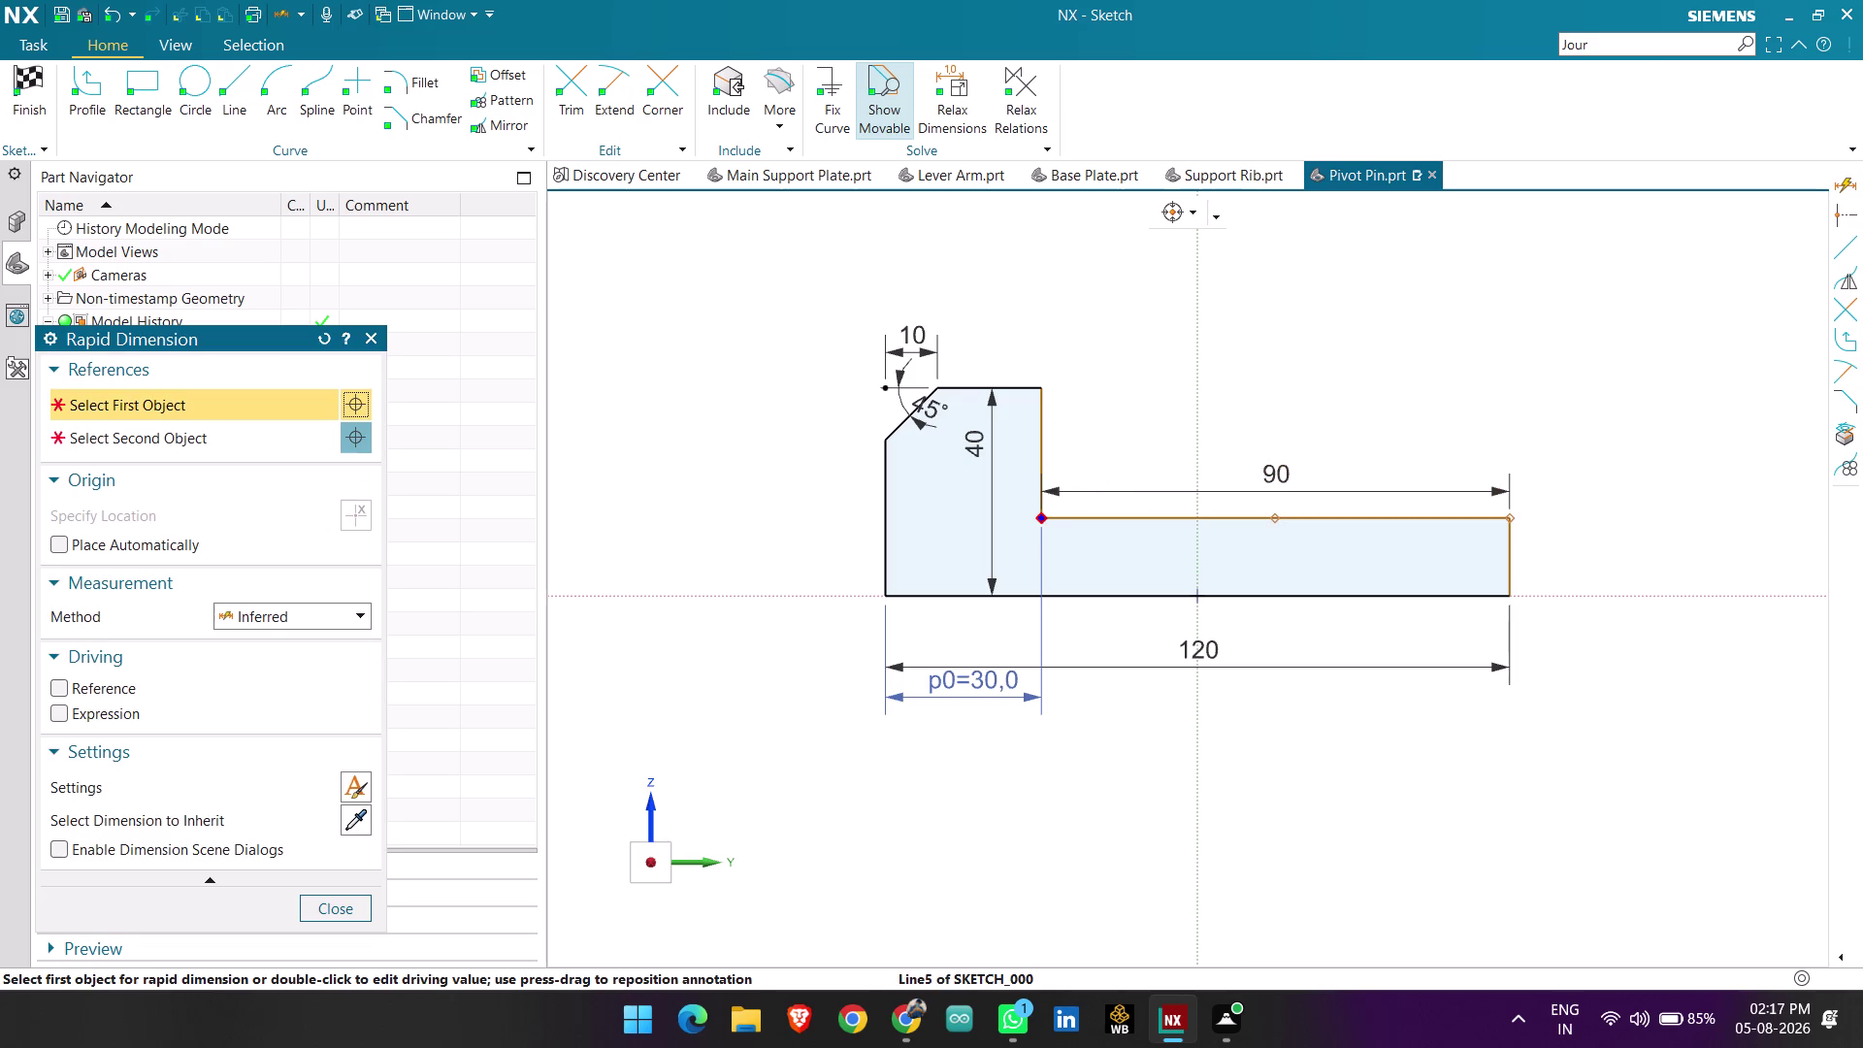
click(1039, 516)
click(1059, 595)
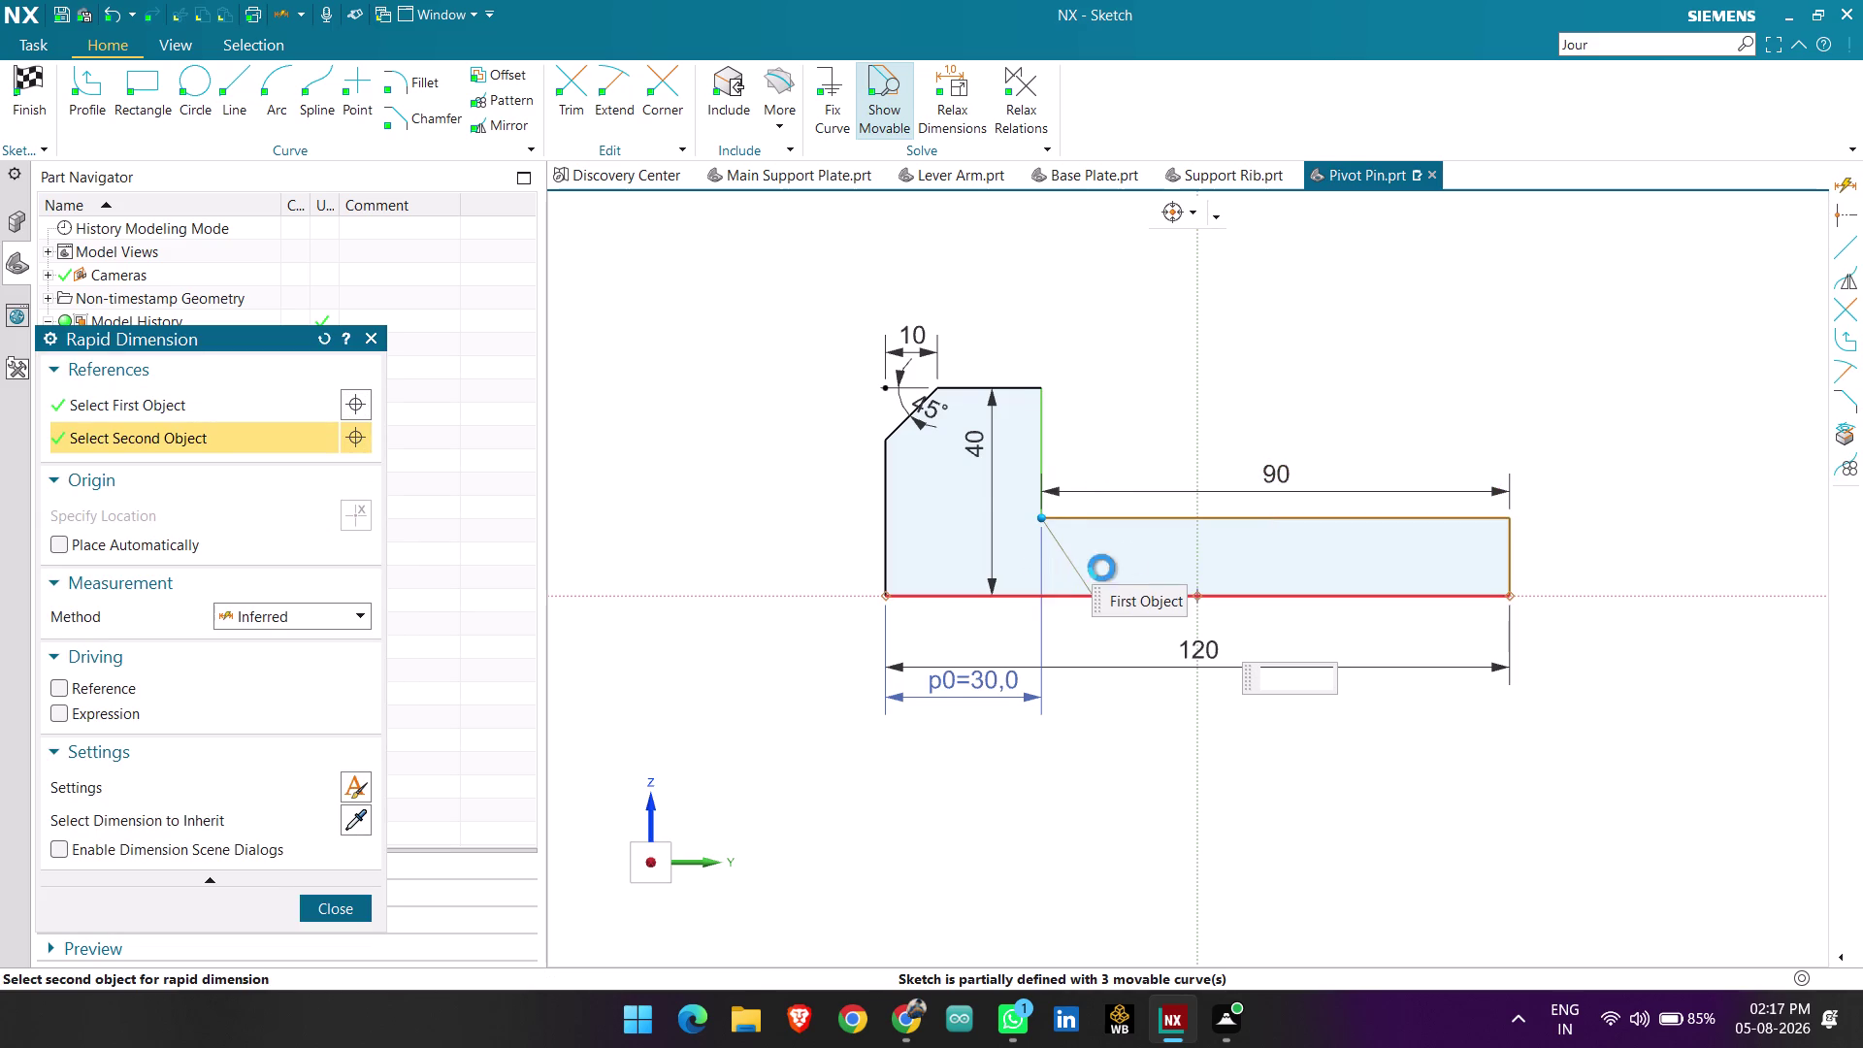
click(1607, 495)
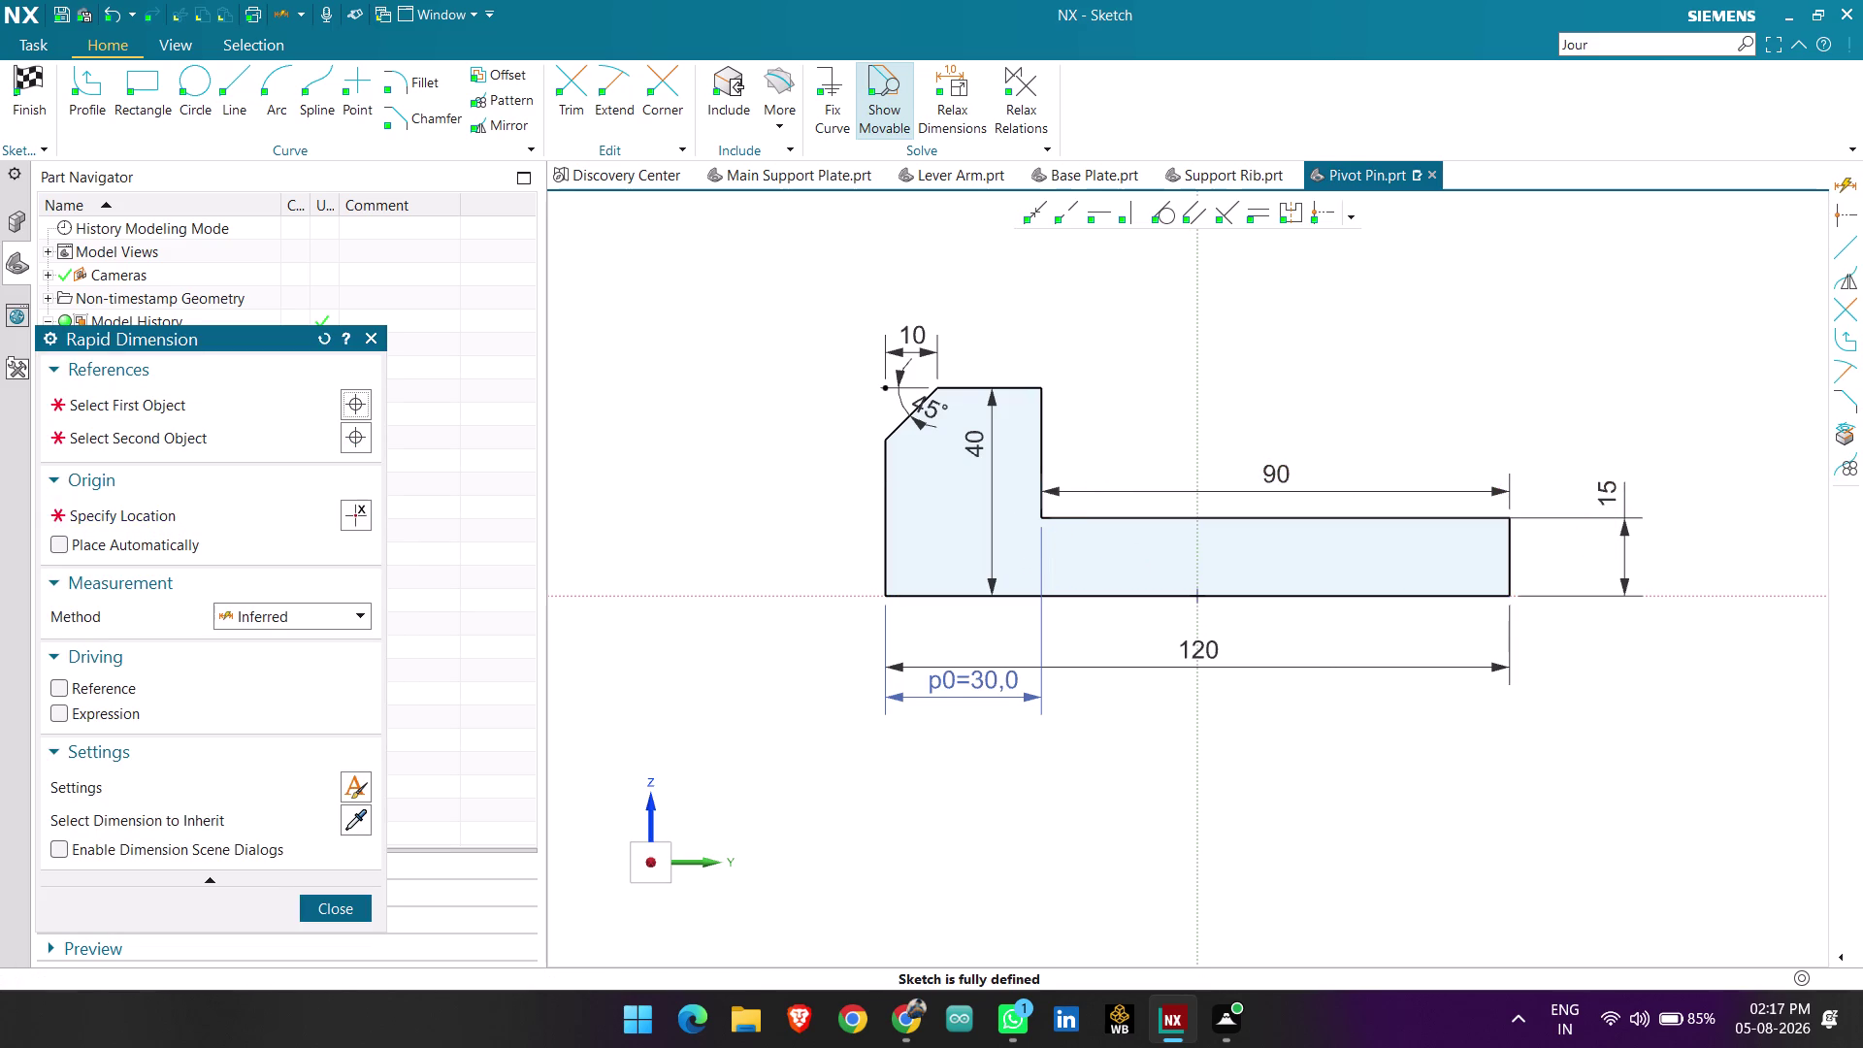
key(Escape)
double_click(1600, 492)
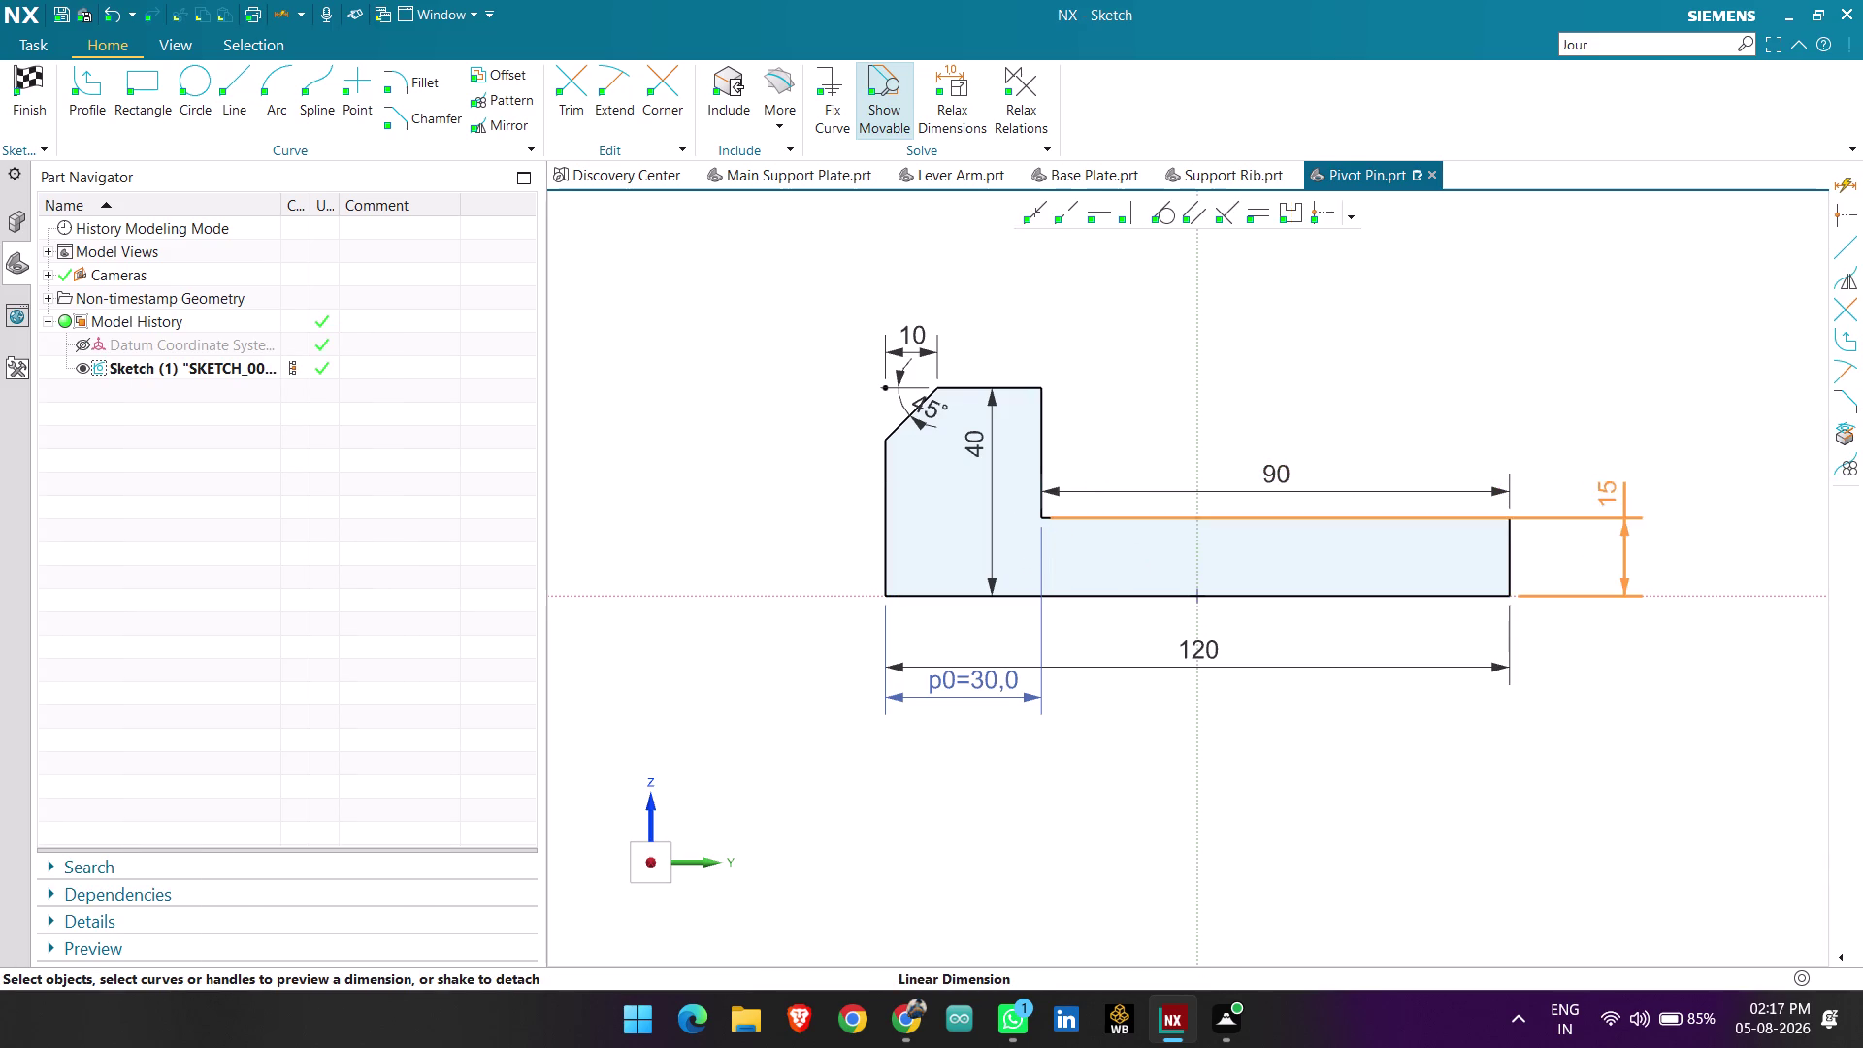
text(2)
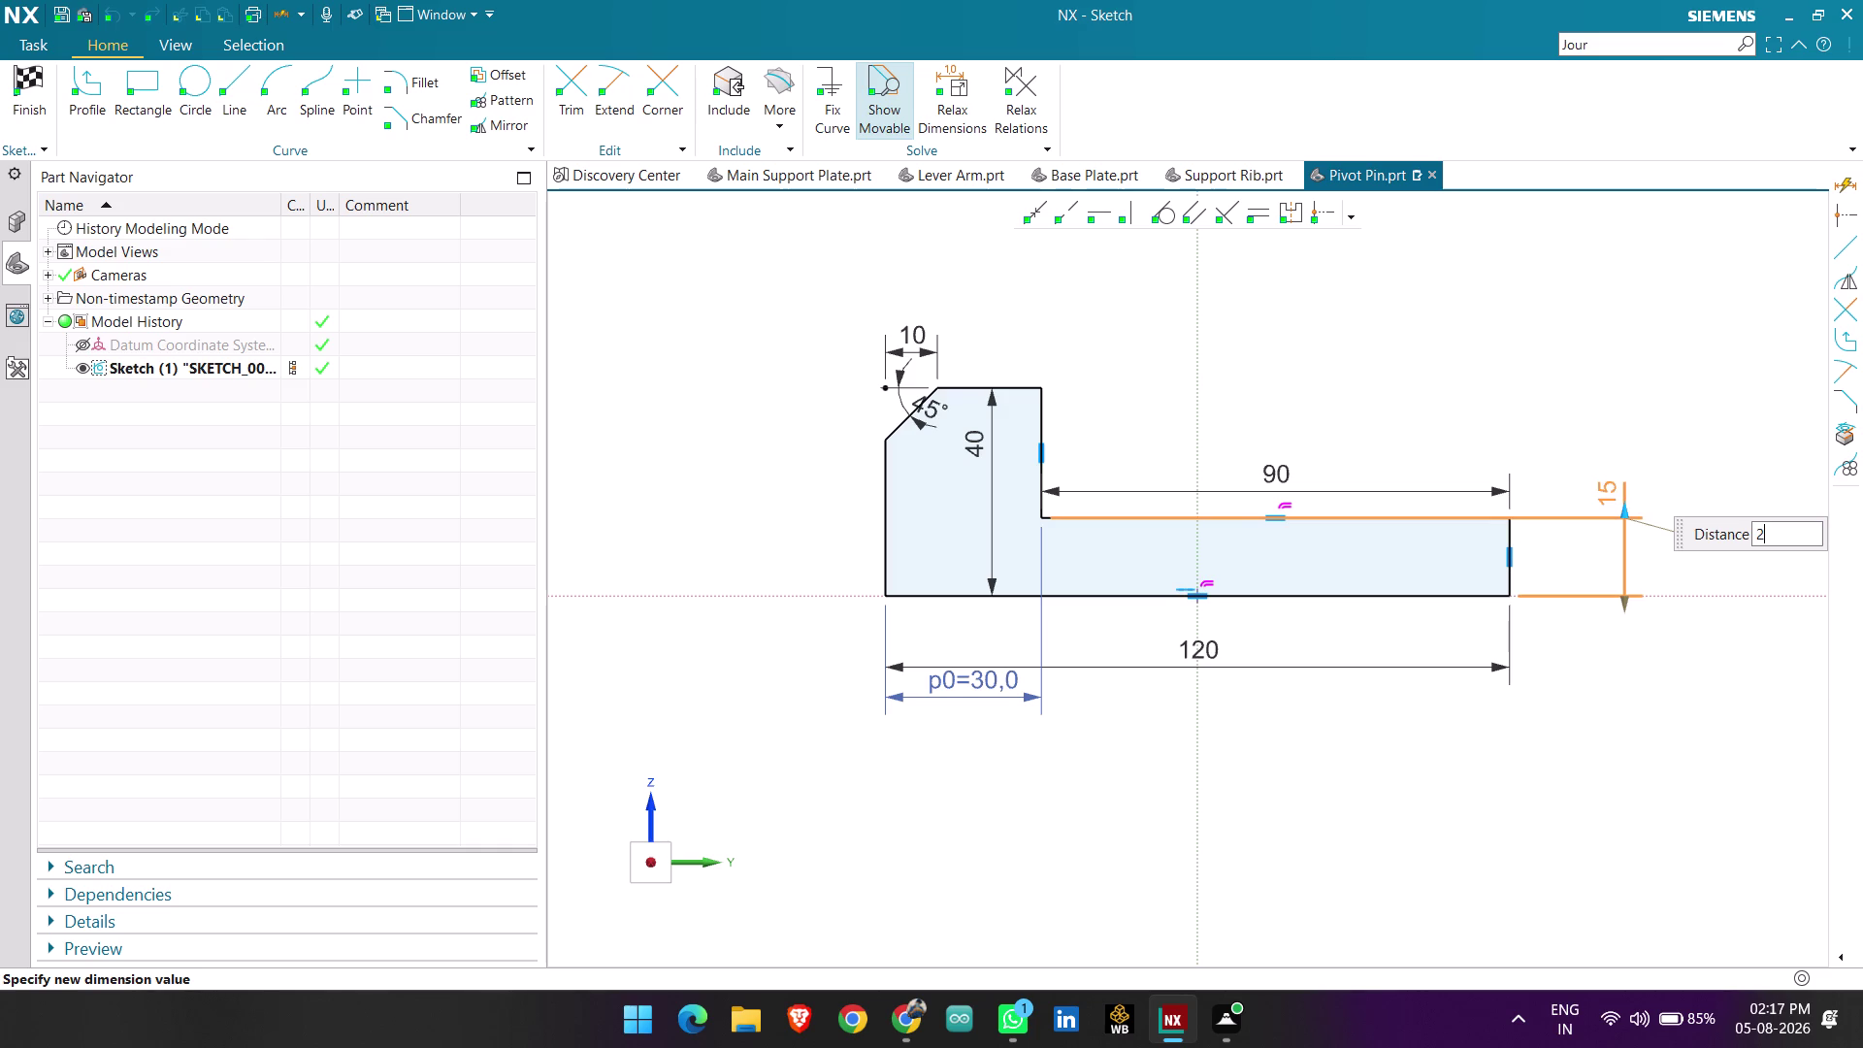
text(5)
key(Return)
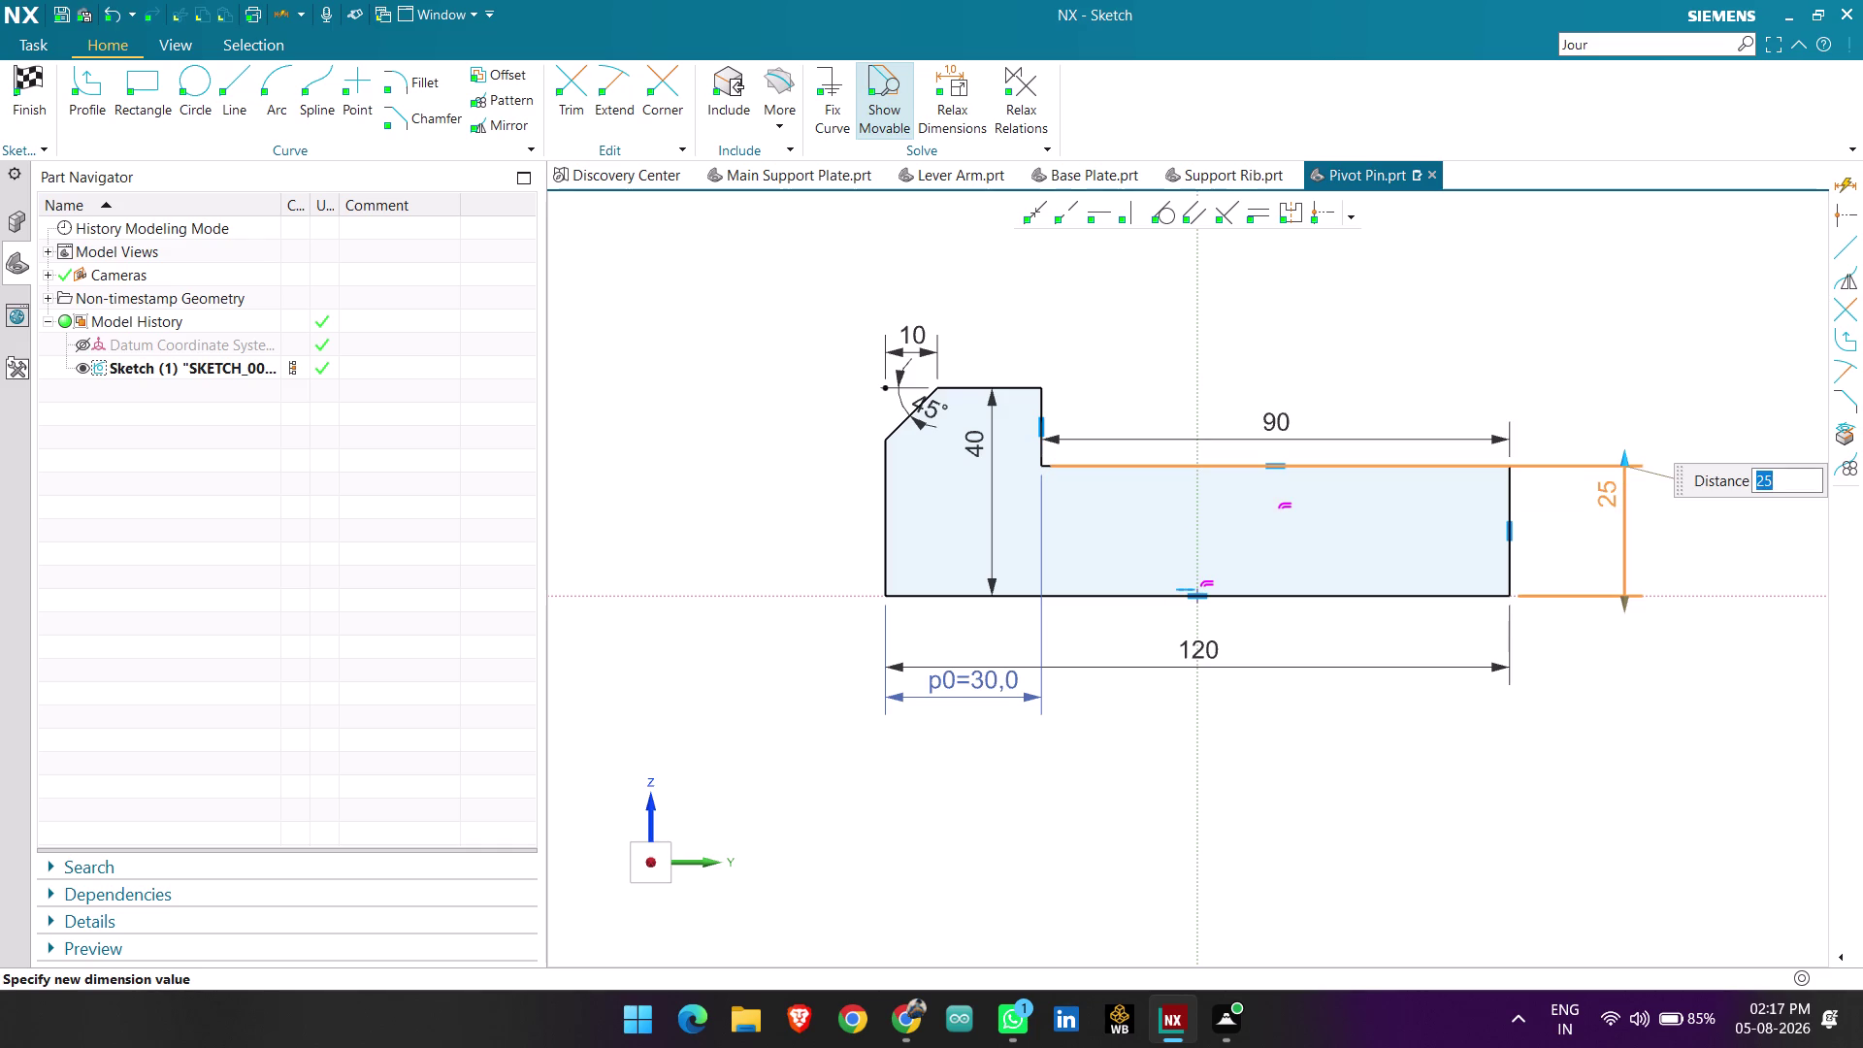
middle_click(1627, 346)
Drag the 25 mm dimension inside the profile.
scroll(up, 3)
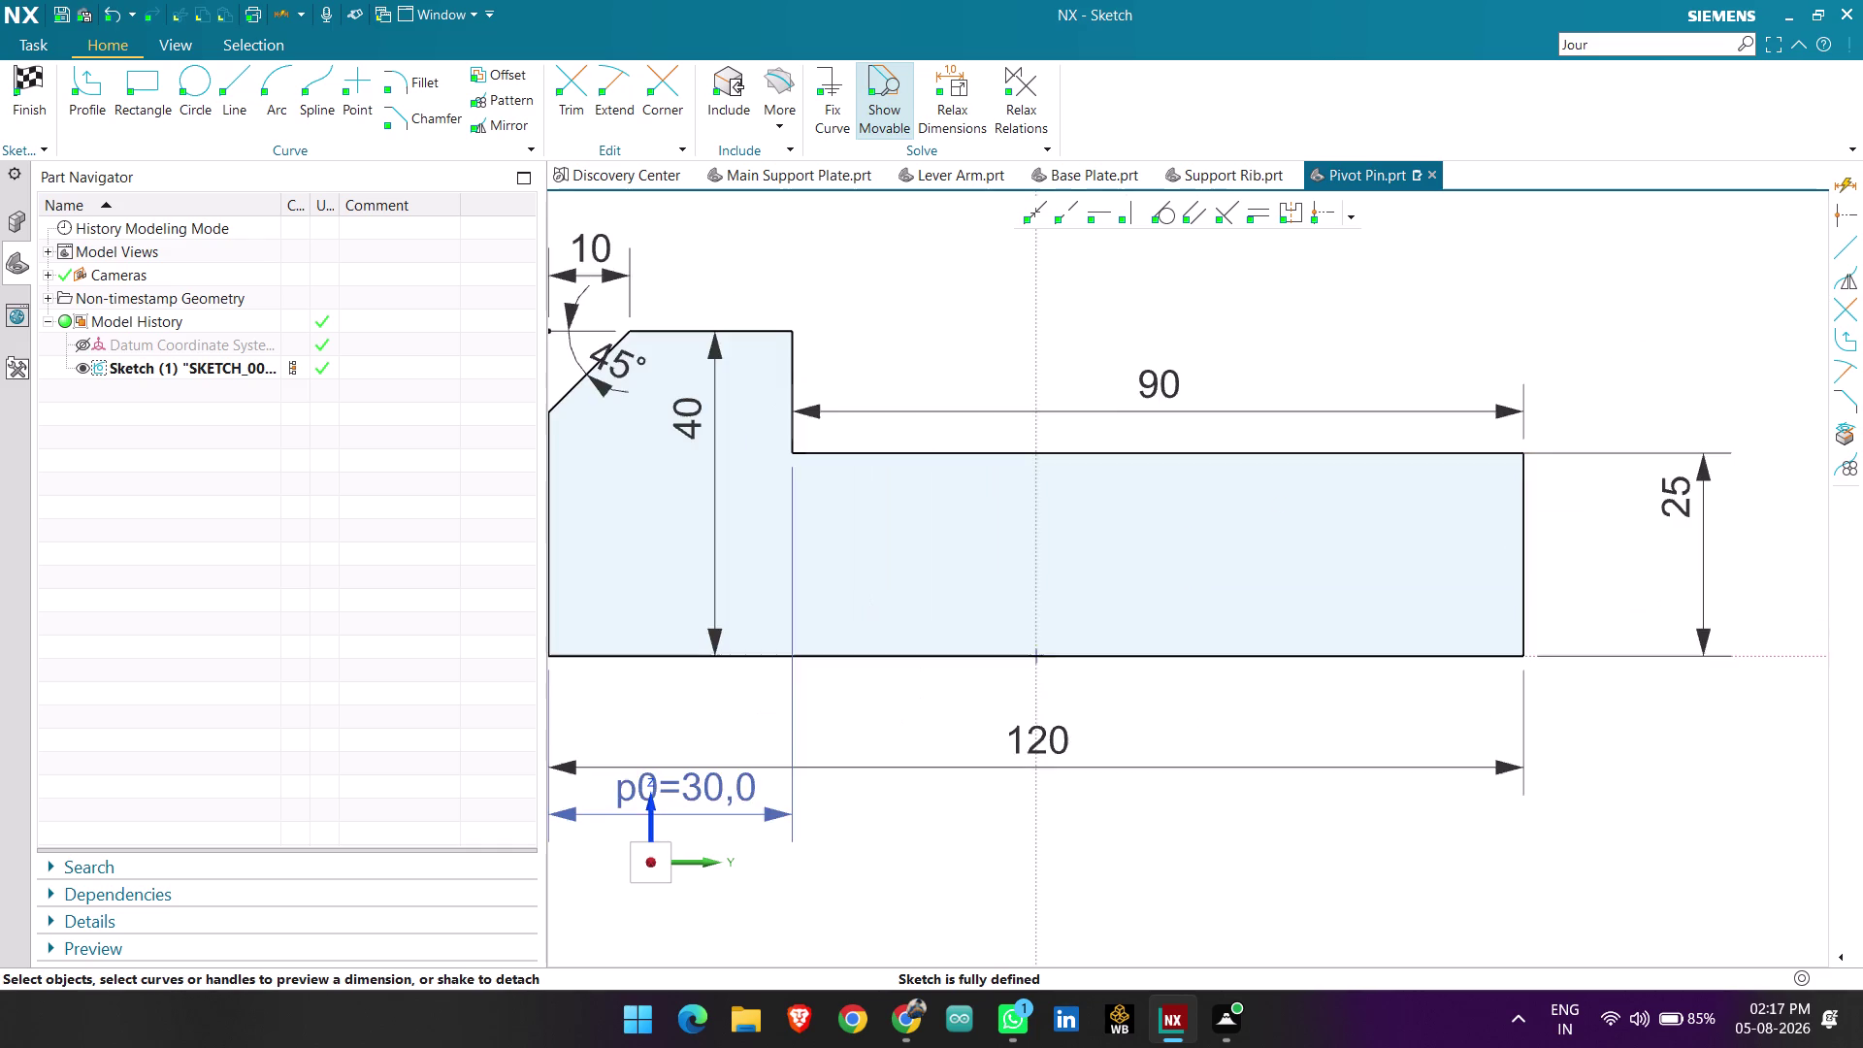
scroll(down, 3)
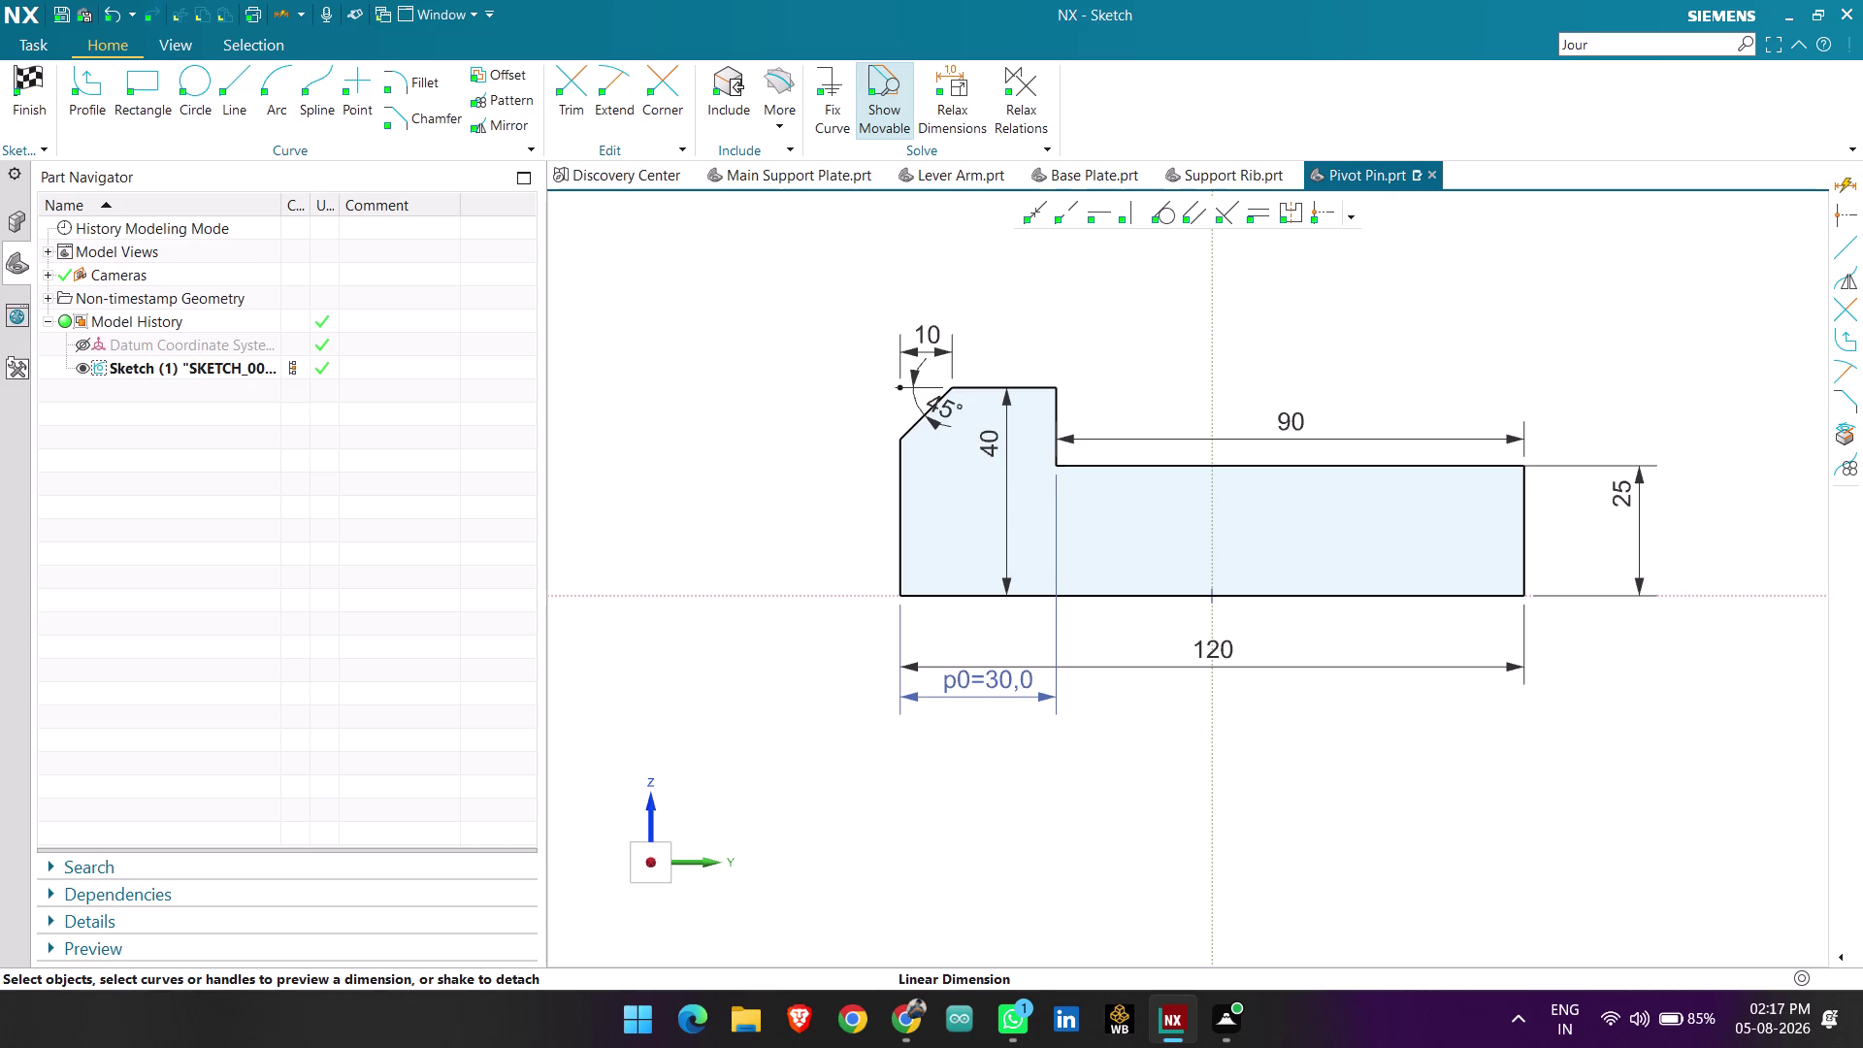
drag(1635, 509, 1079, 531)
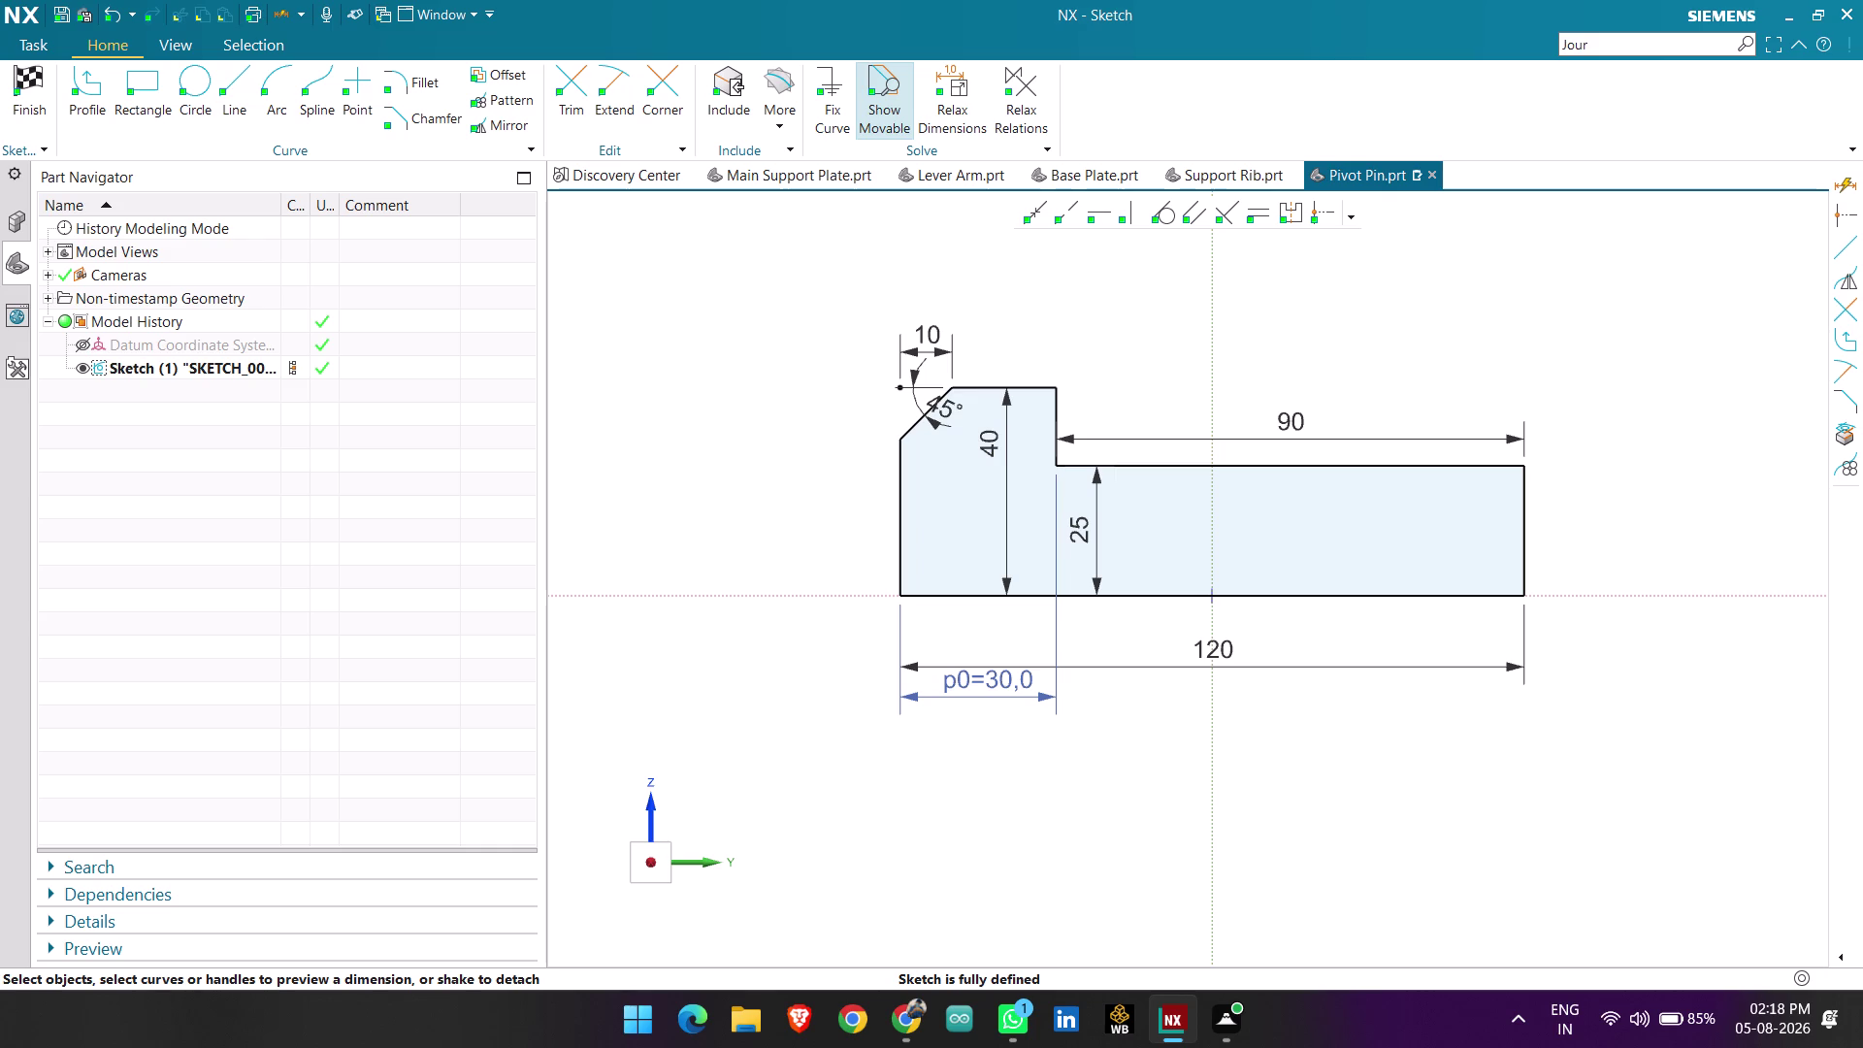
key(d)
key(Escape)
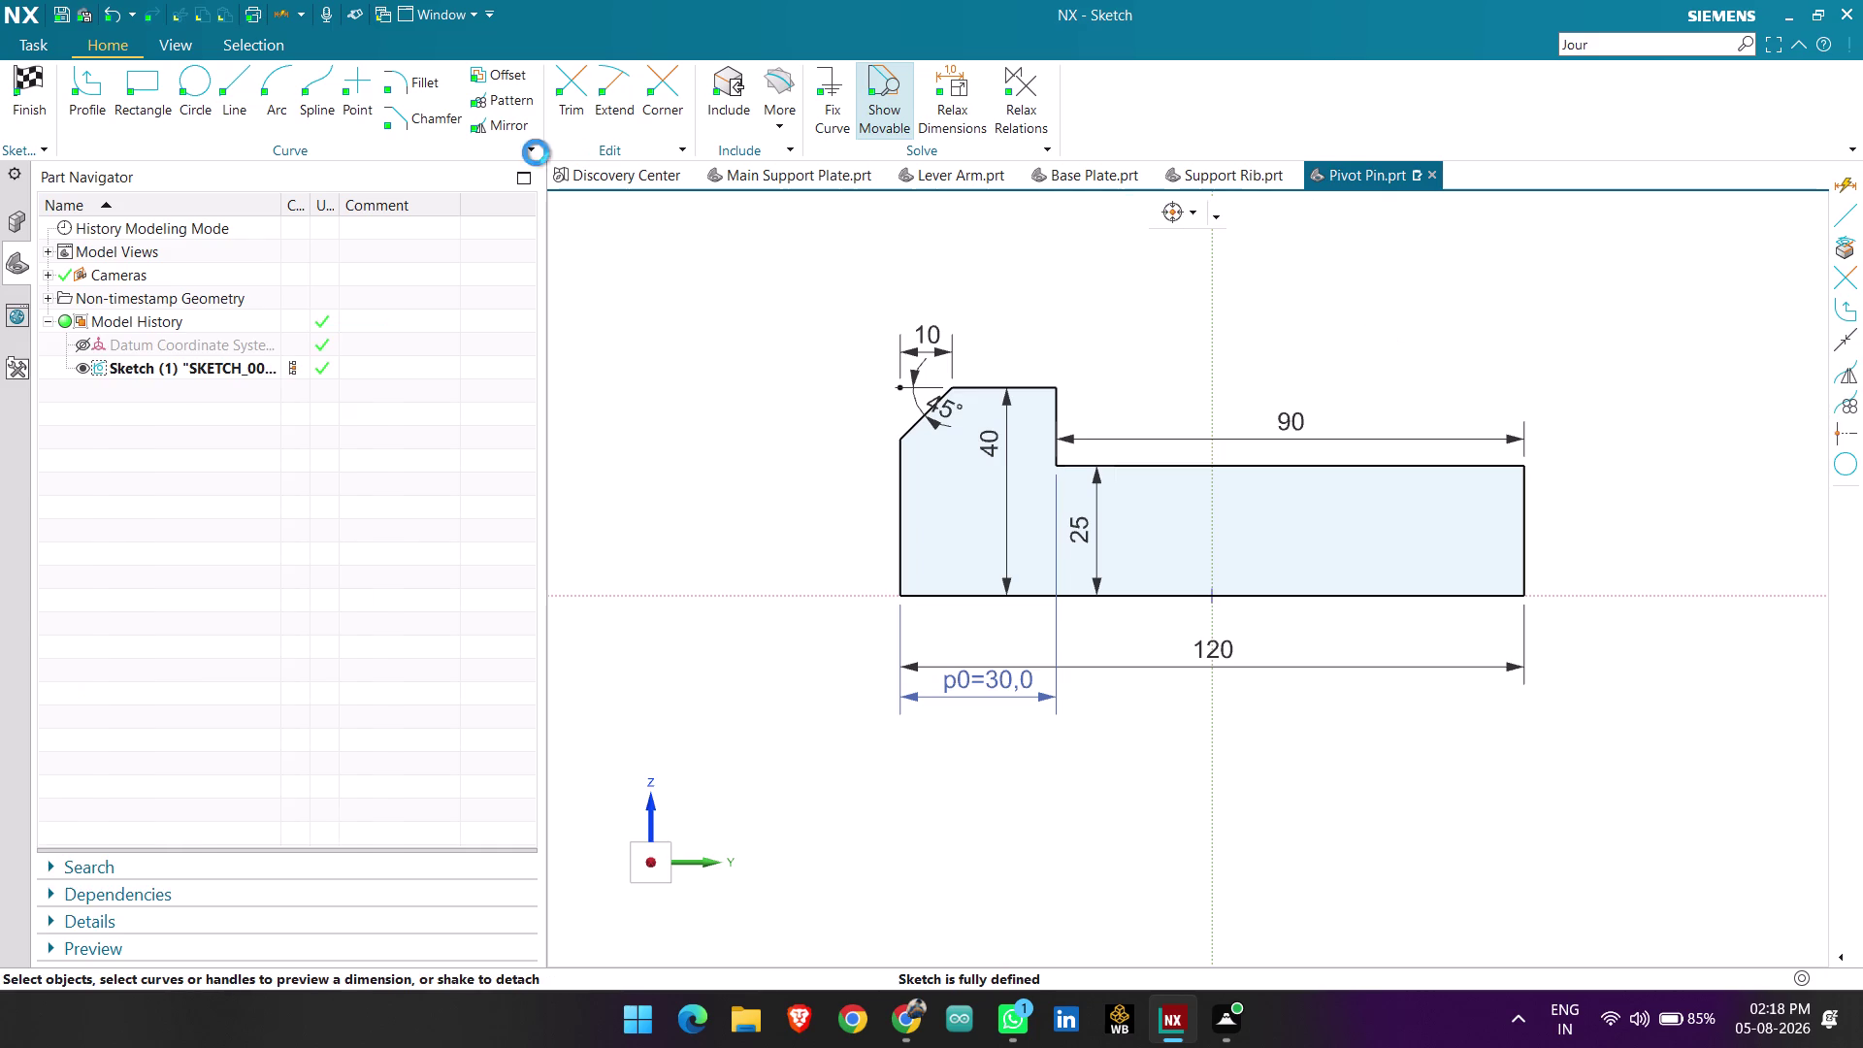
click(245, 90)
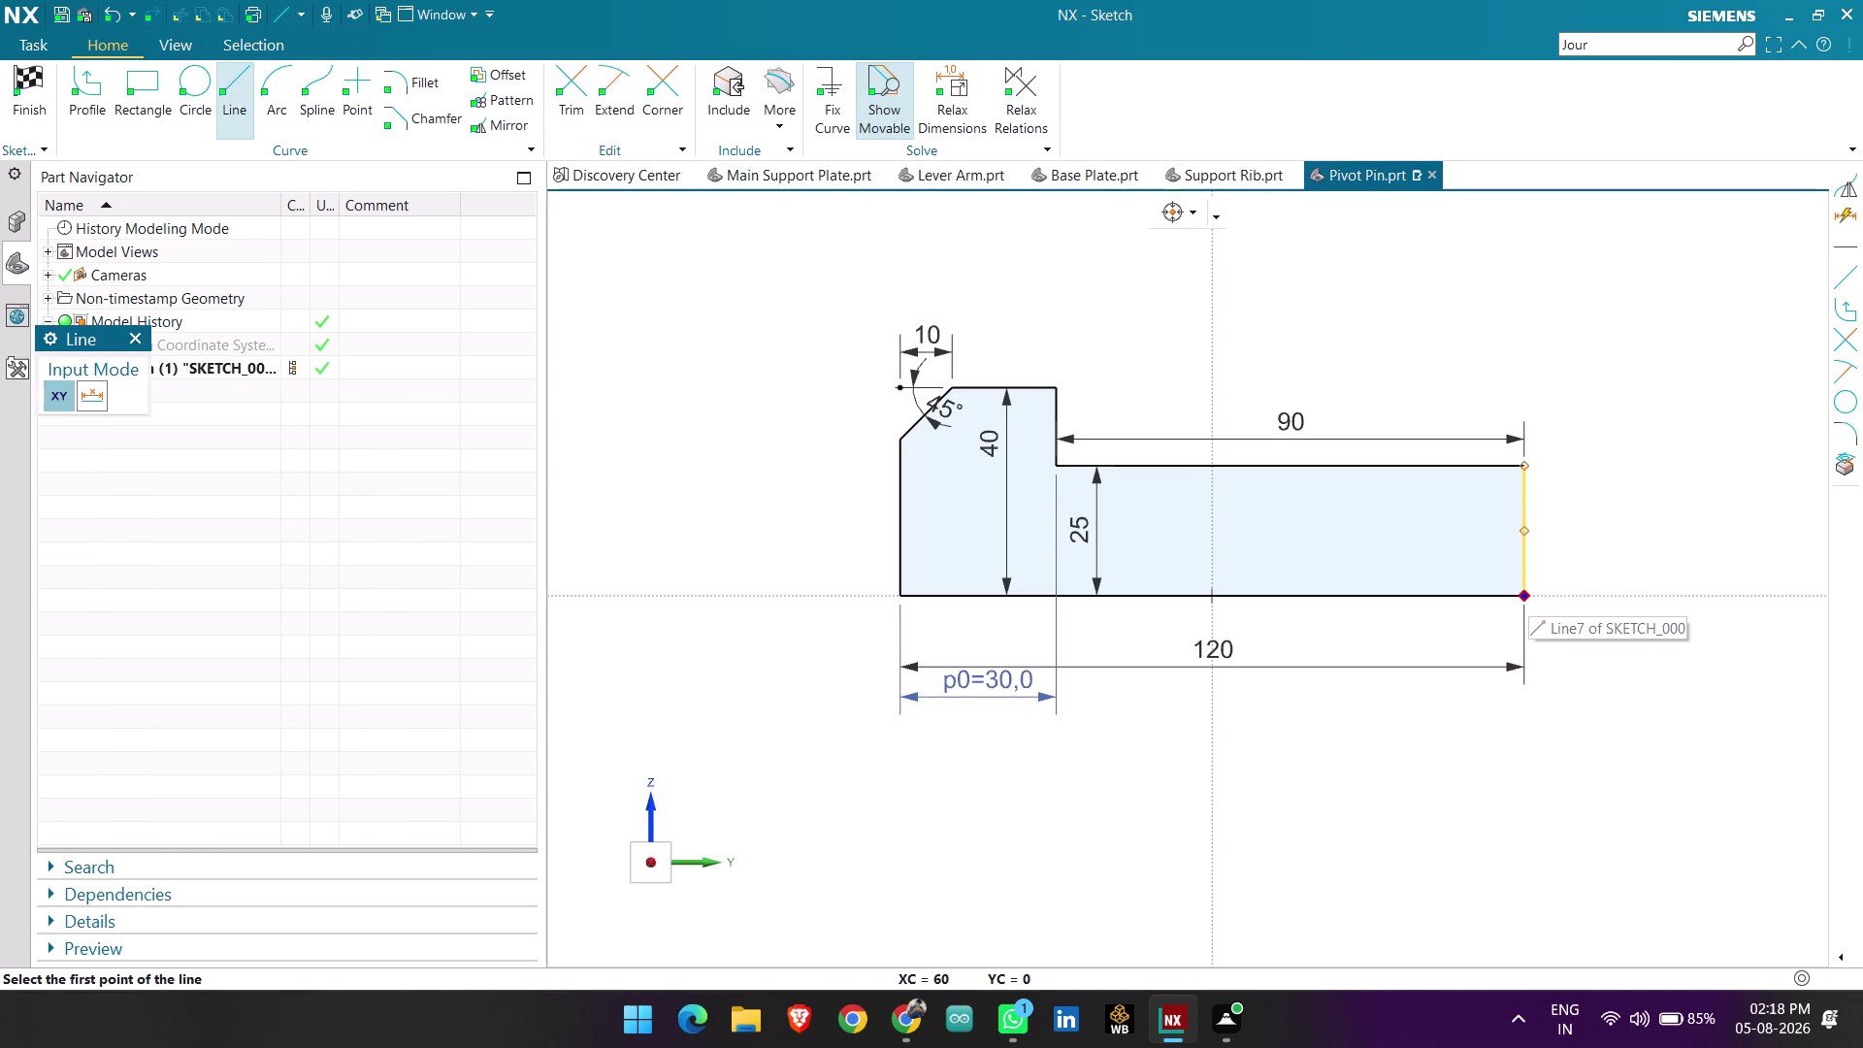
Draw a vertical line at the profile's right end and convert it to a reference line.
click(1527, 591)
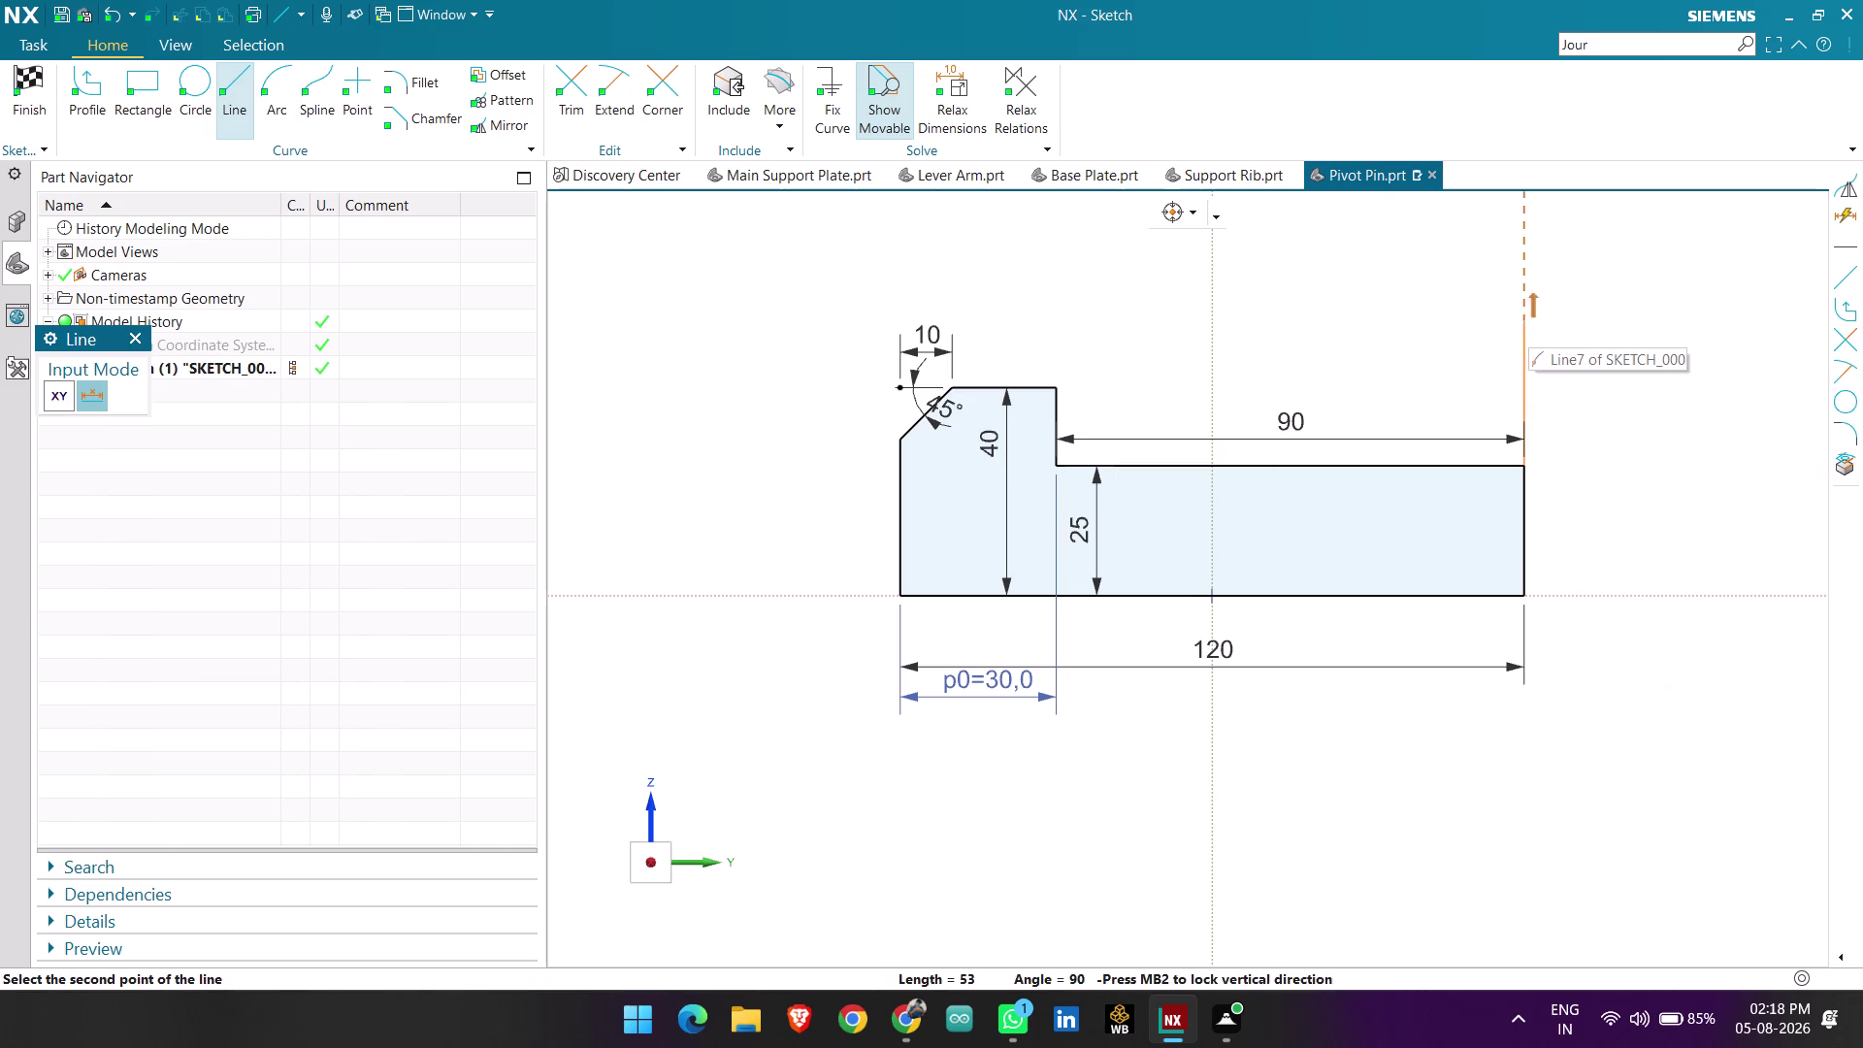
click(1517, 284)
key(Escape)
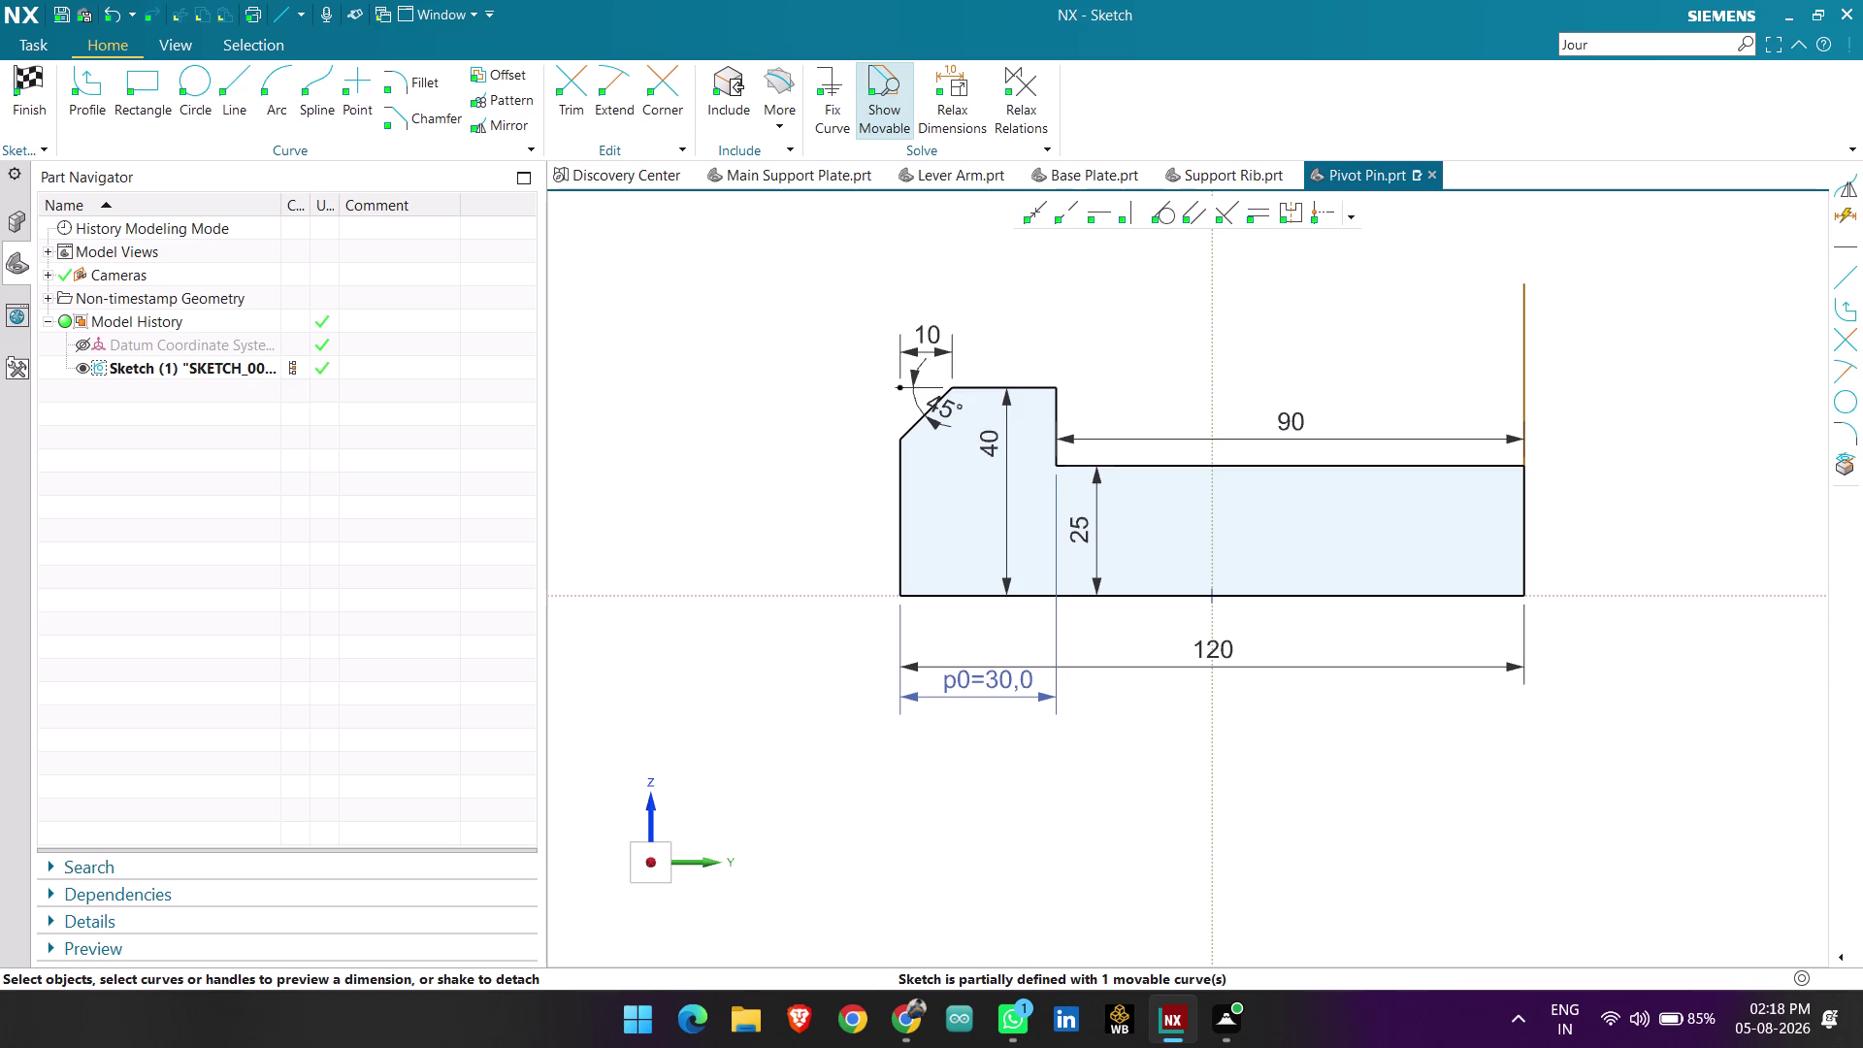
right_click(1523, 371)
click(1536, 348)
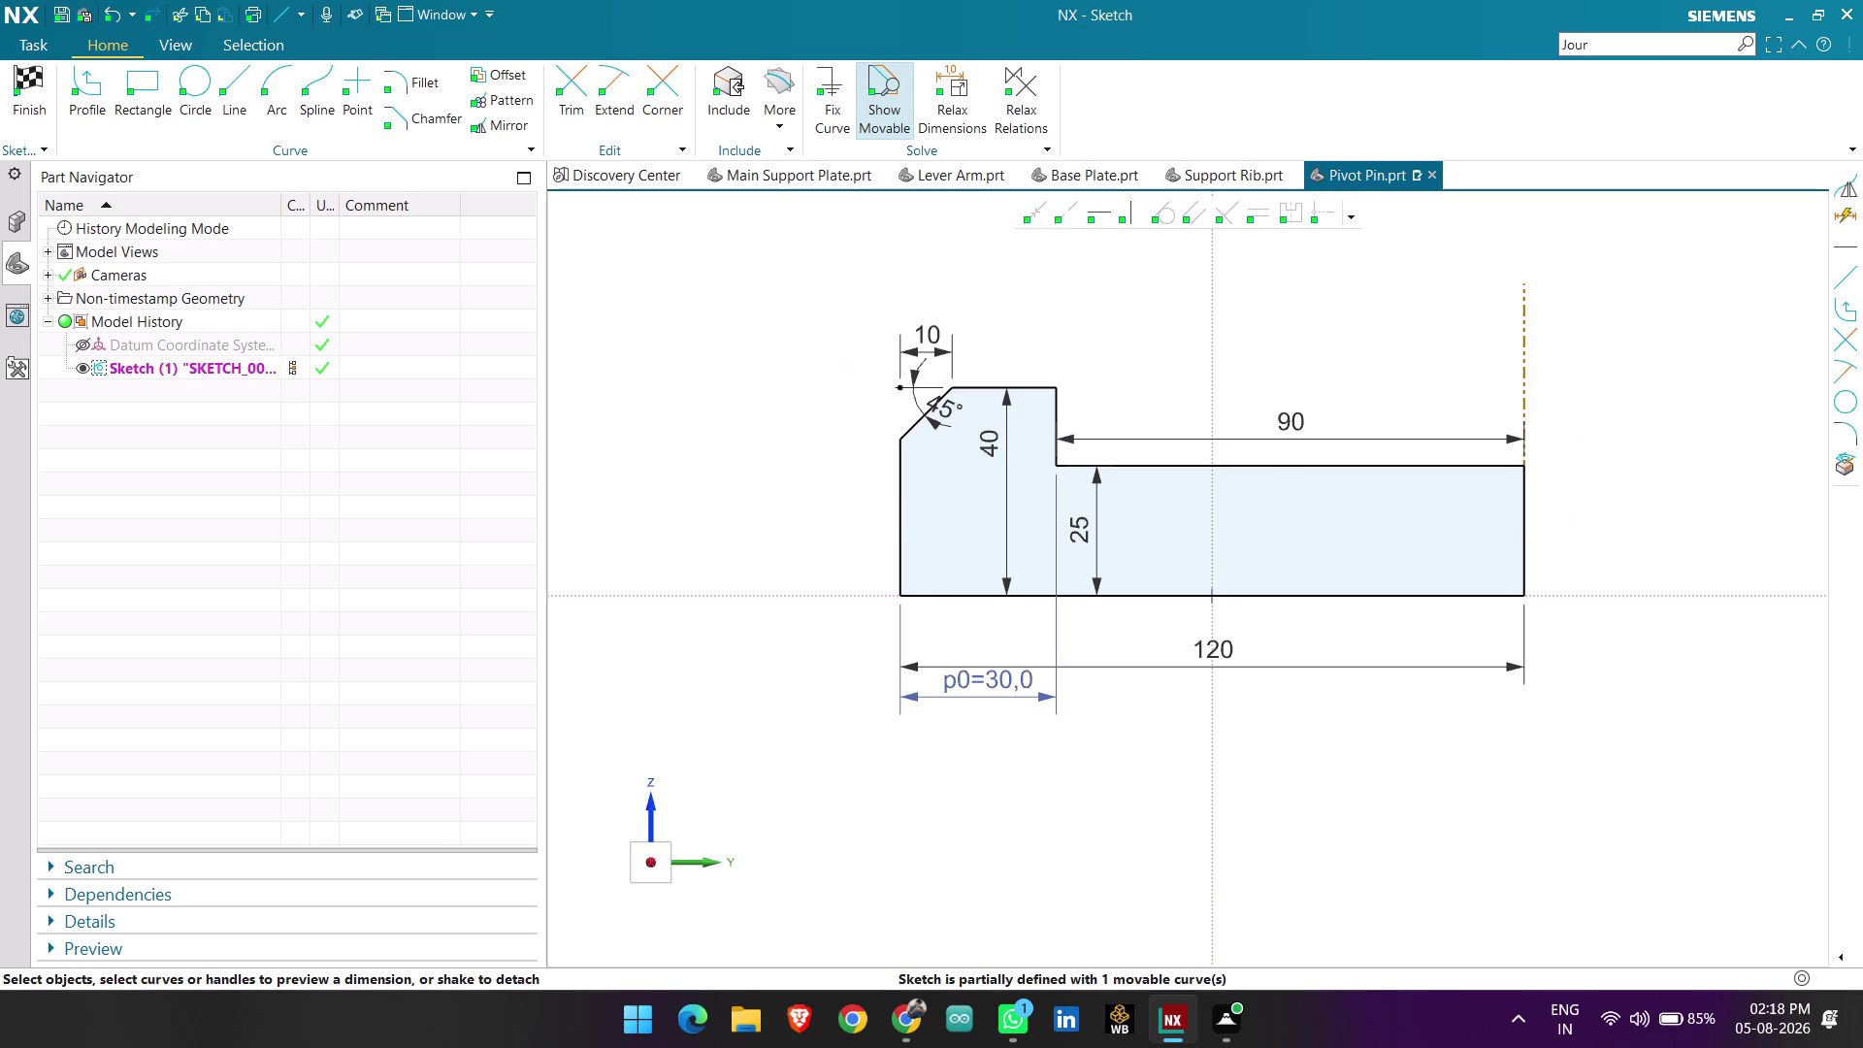
key(Escape)
key(d)
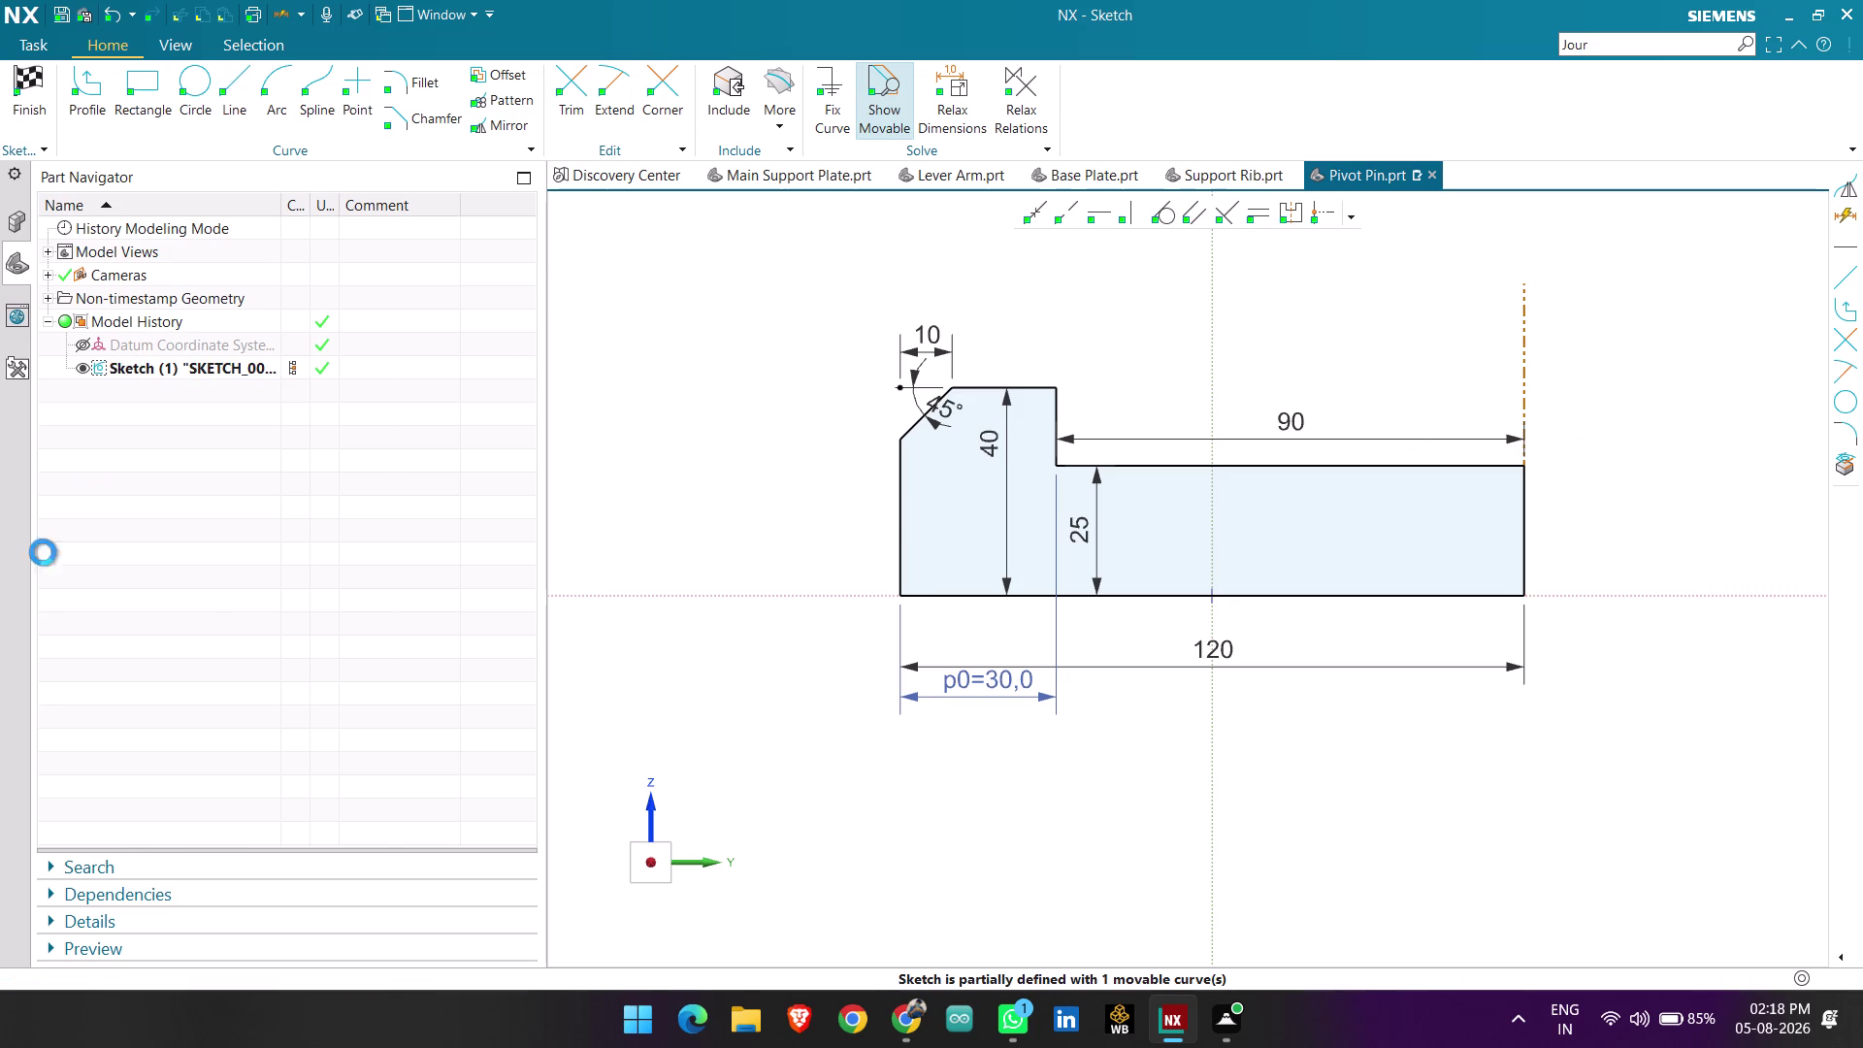
click(255, 609)
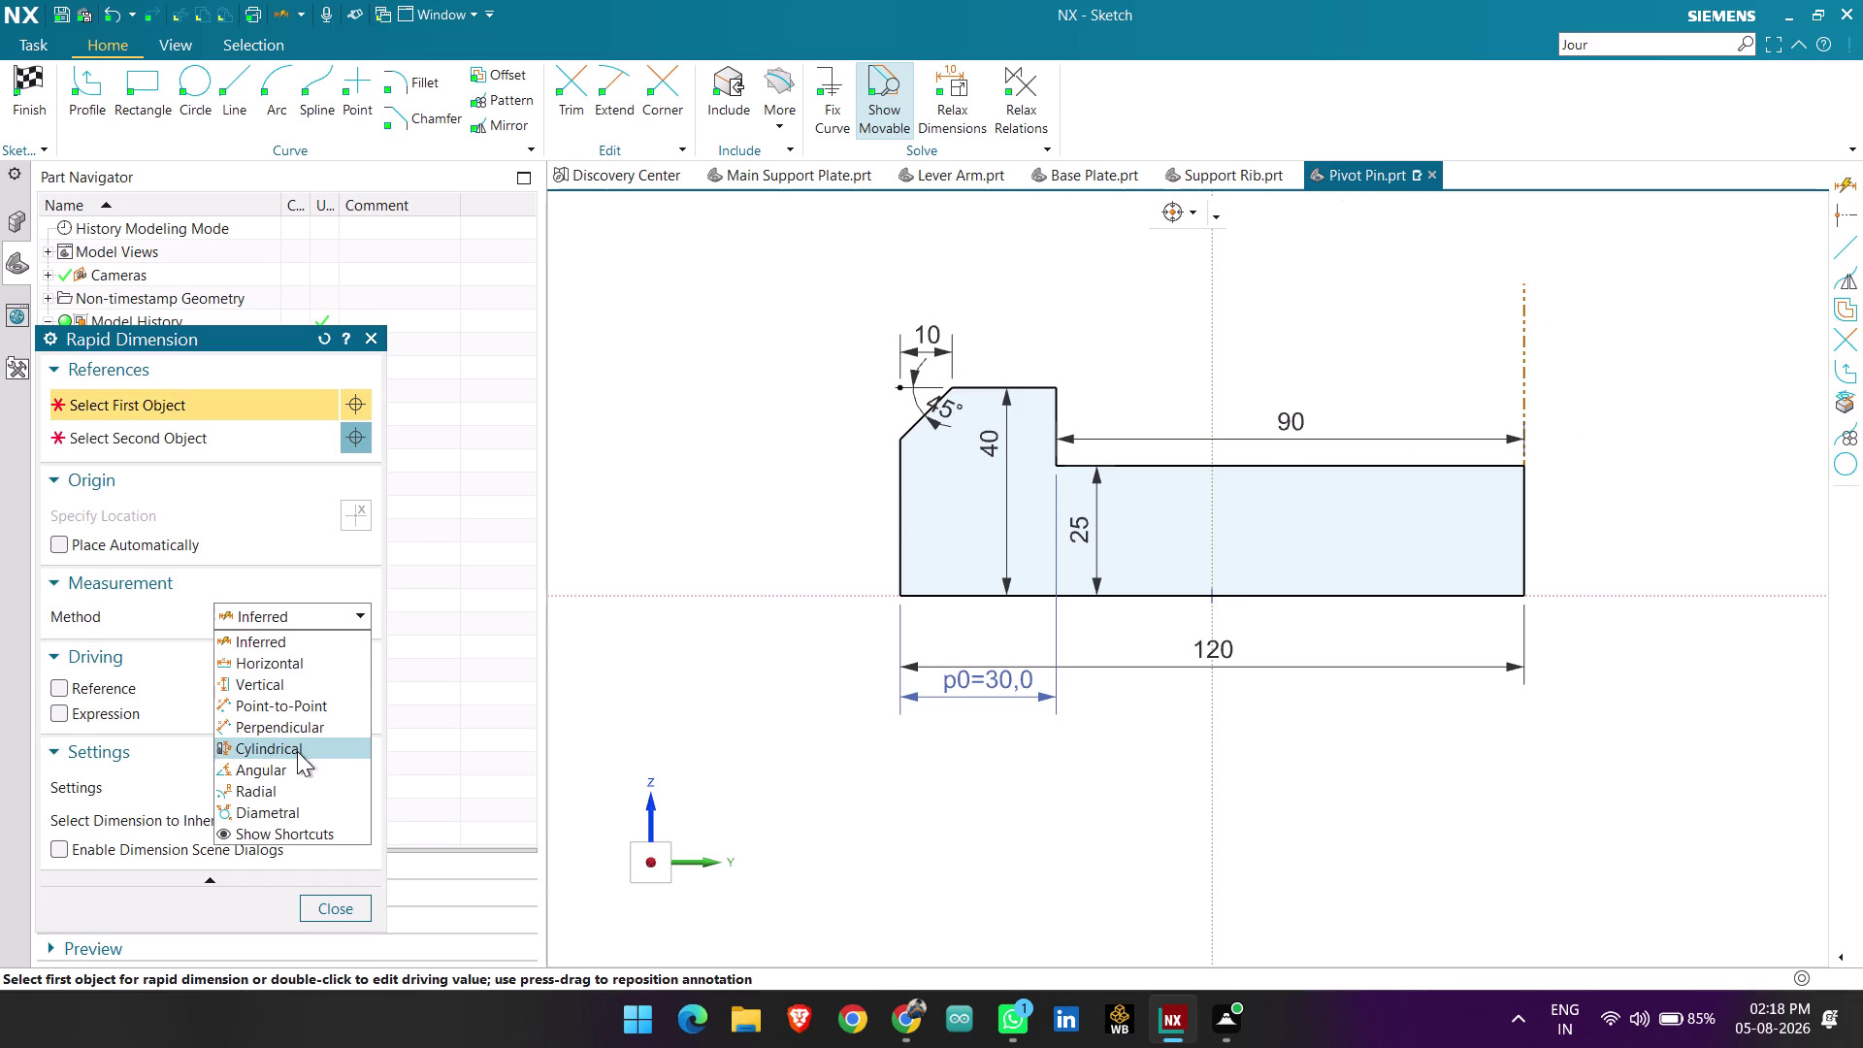
click(296, 776)
click(1532, 396)
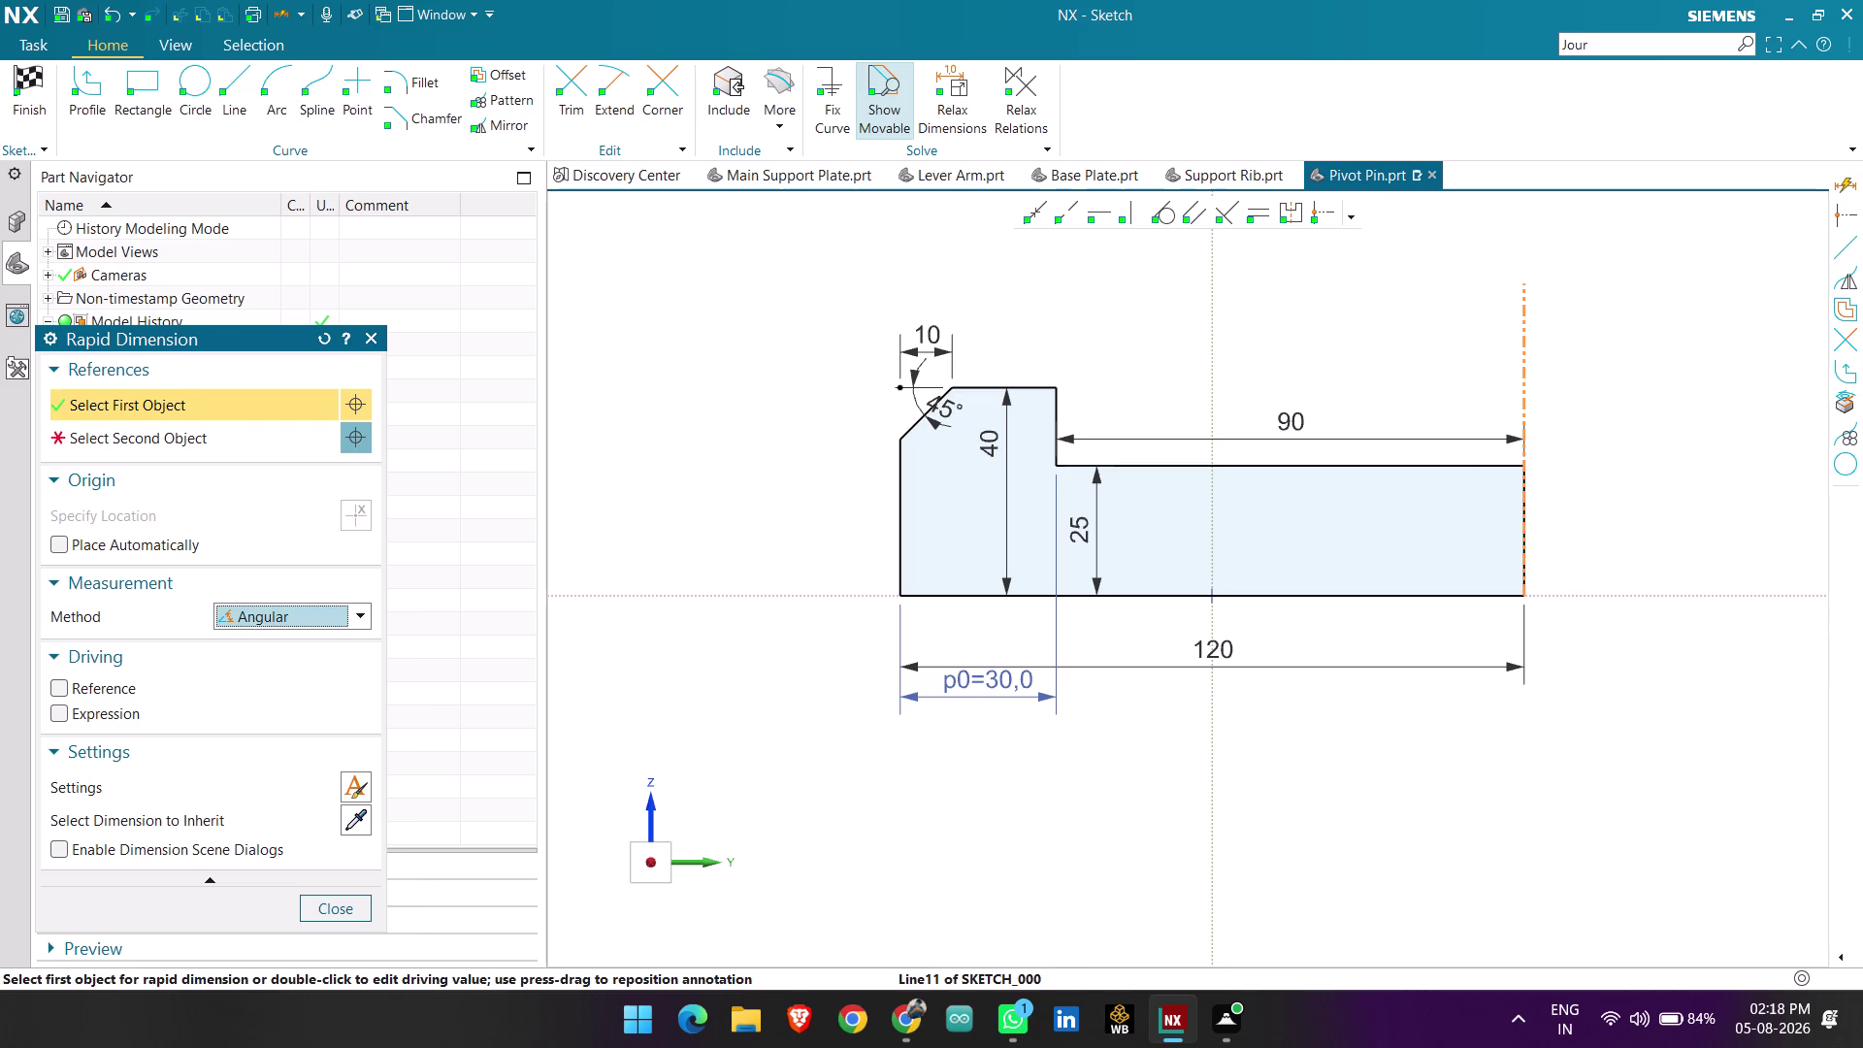
click(1481, 471)
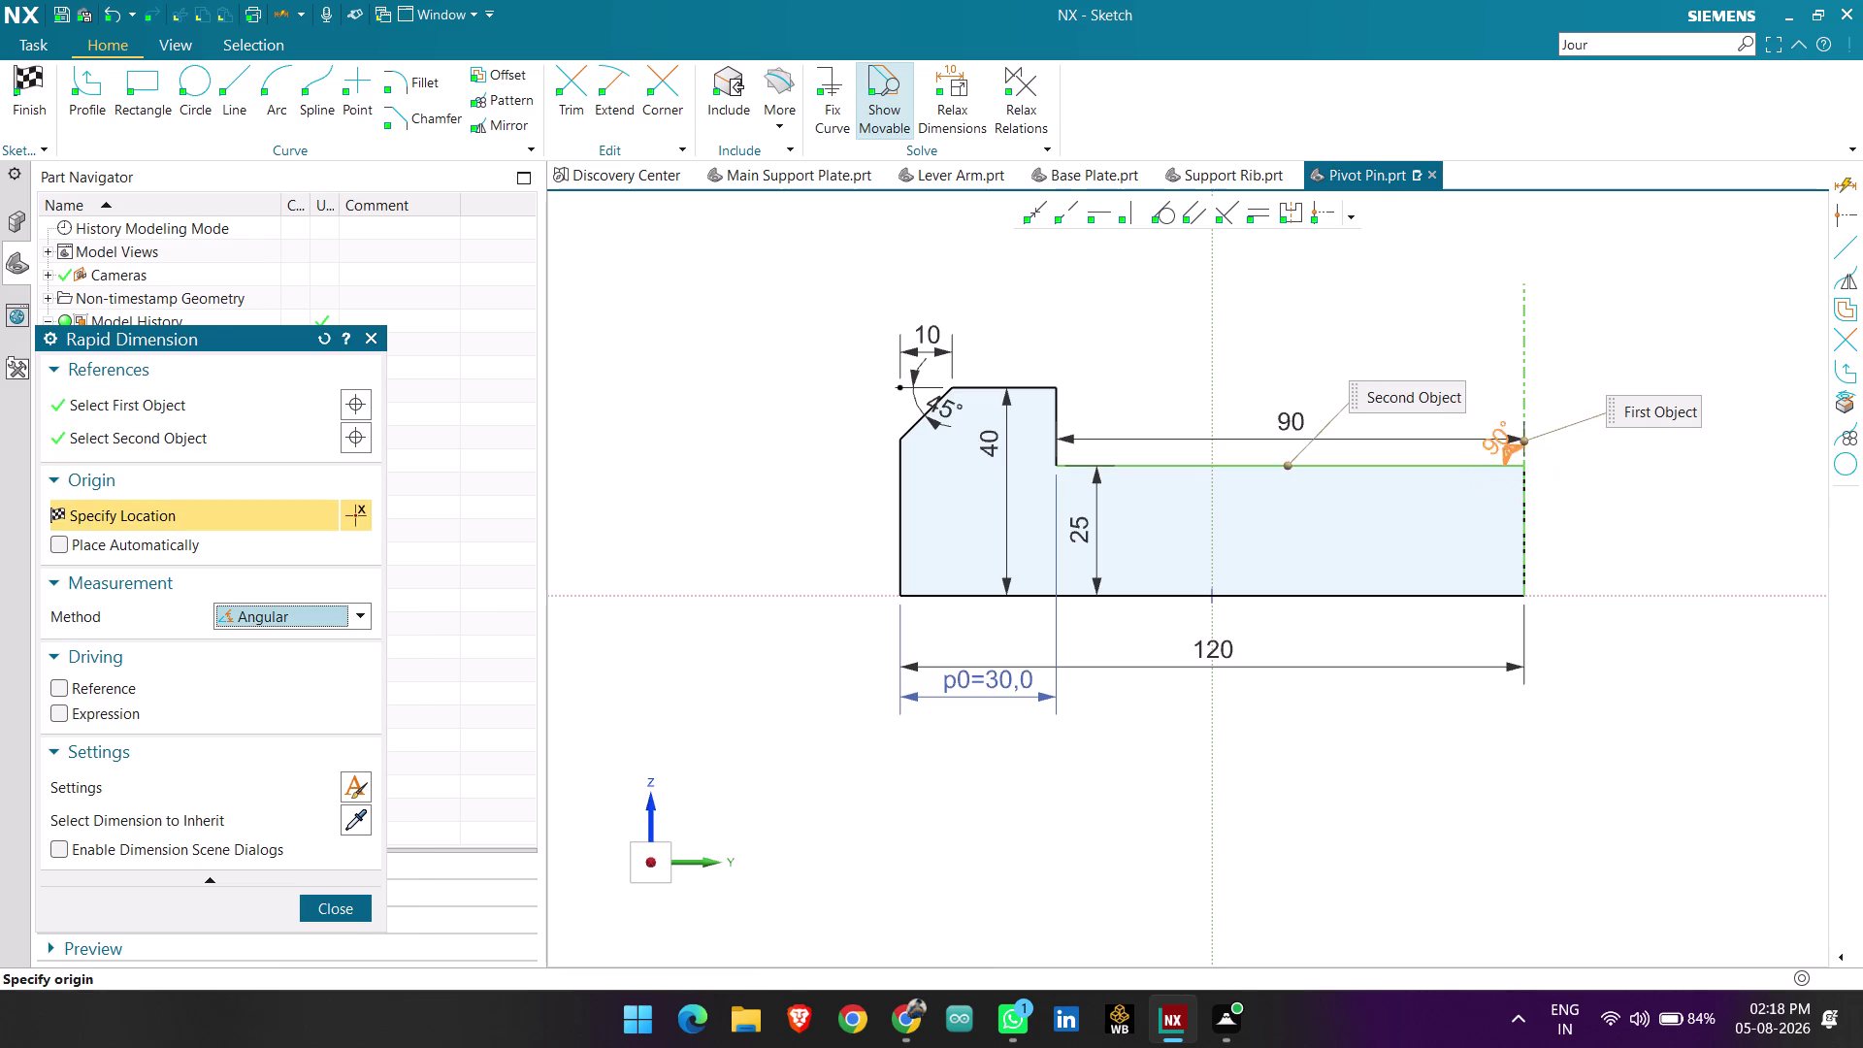
click(1482, 416)
key(Escape)
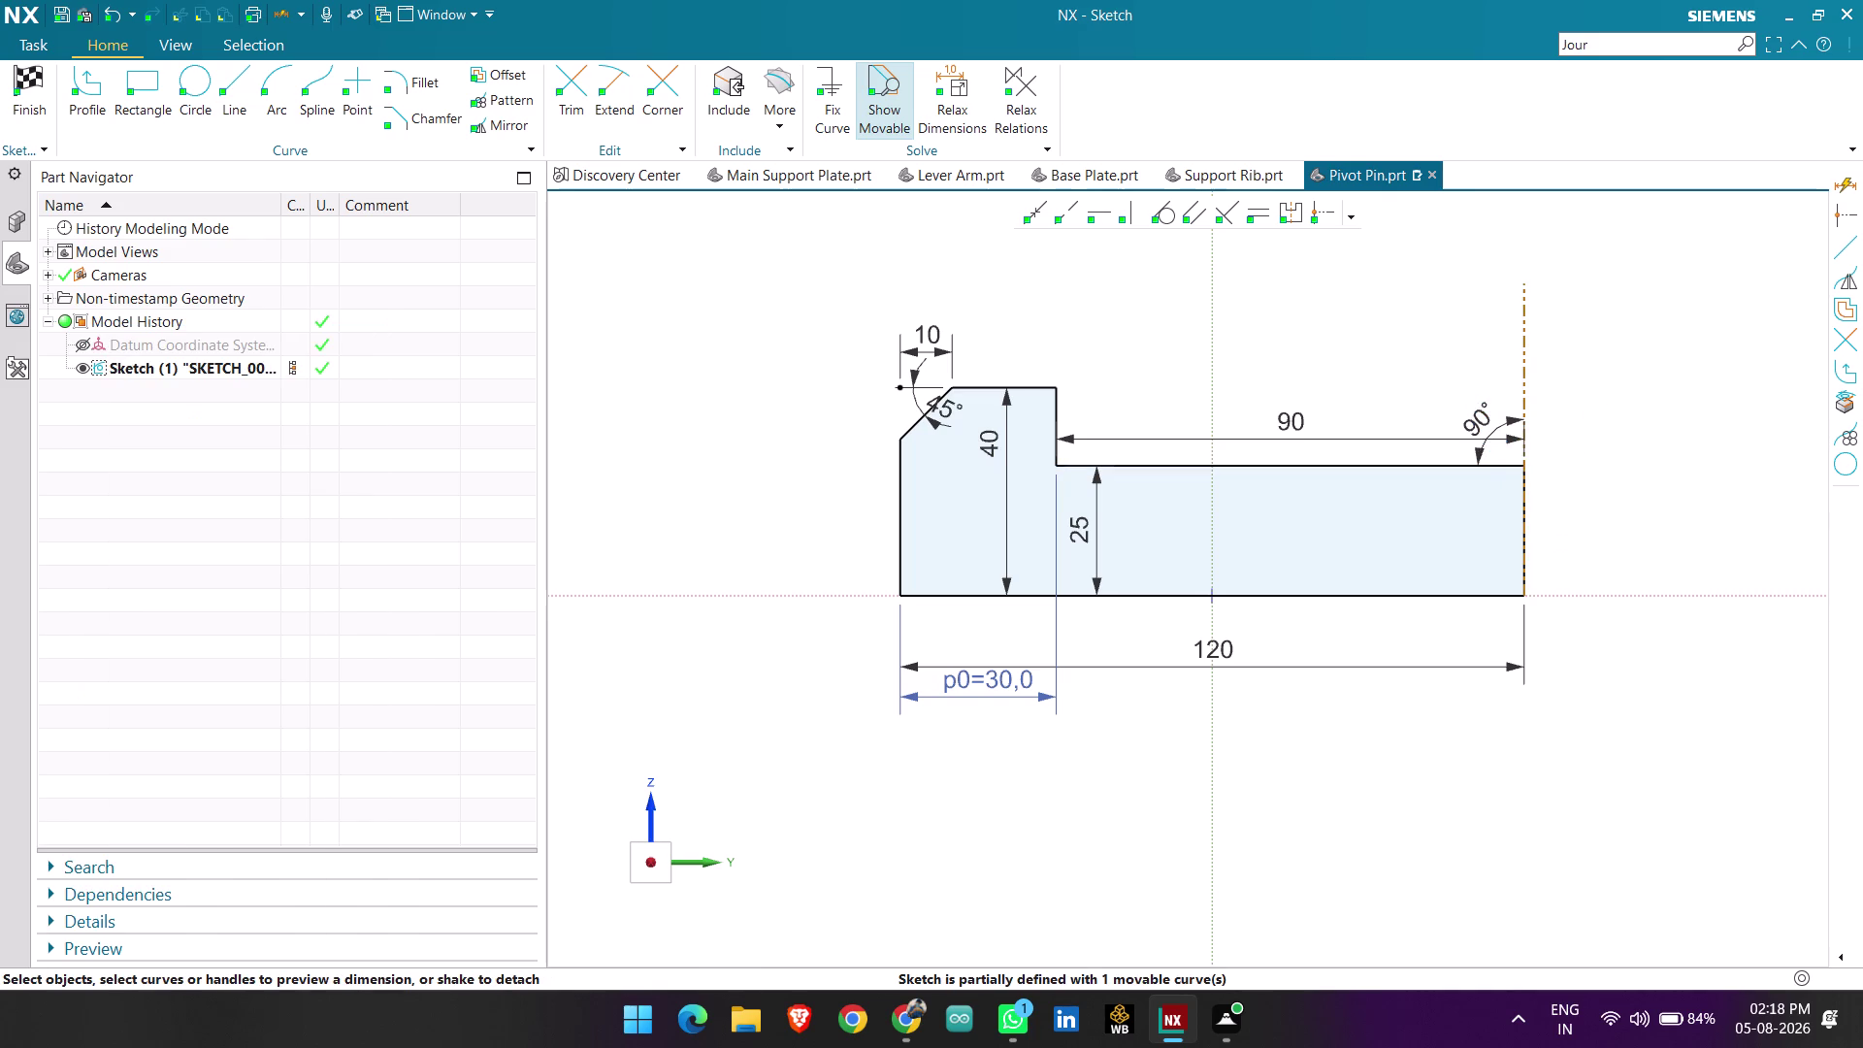
double_click(1494, 423)
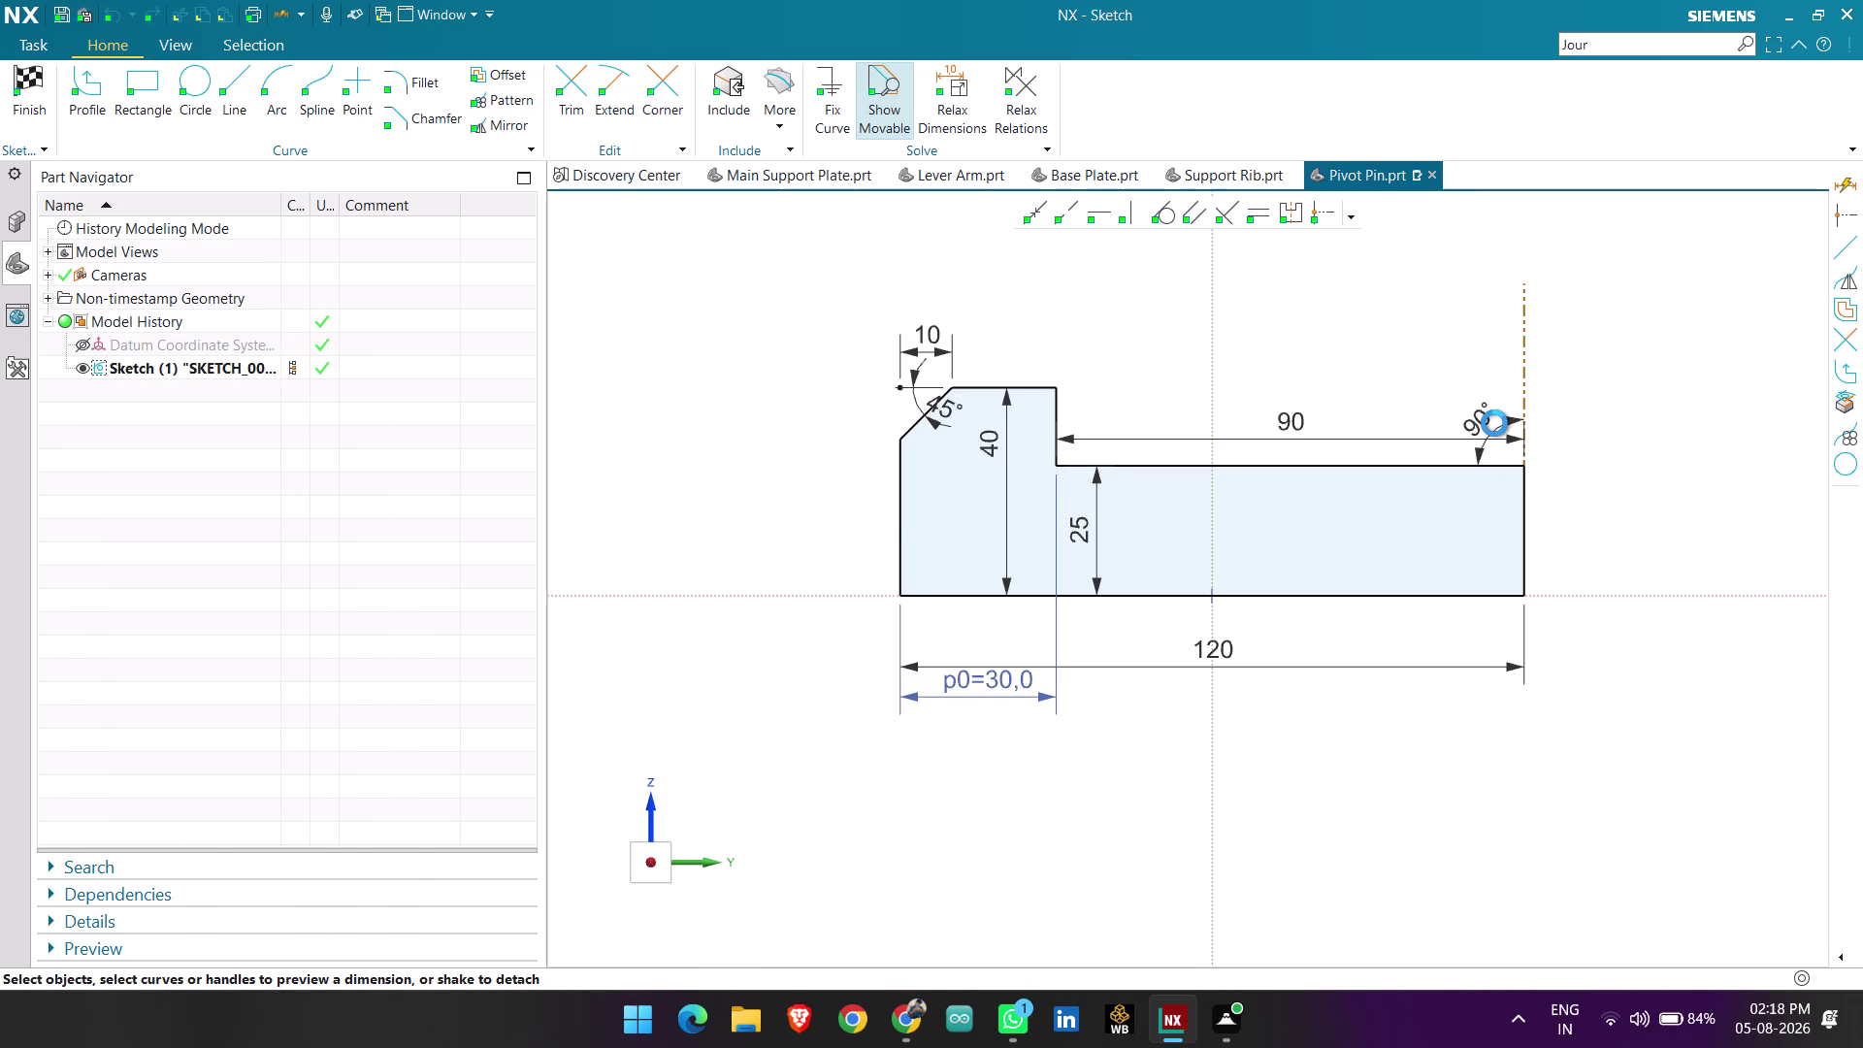
text(45)
key(Return)
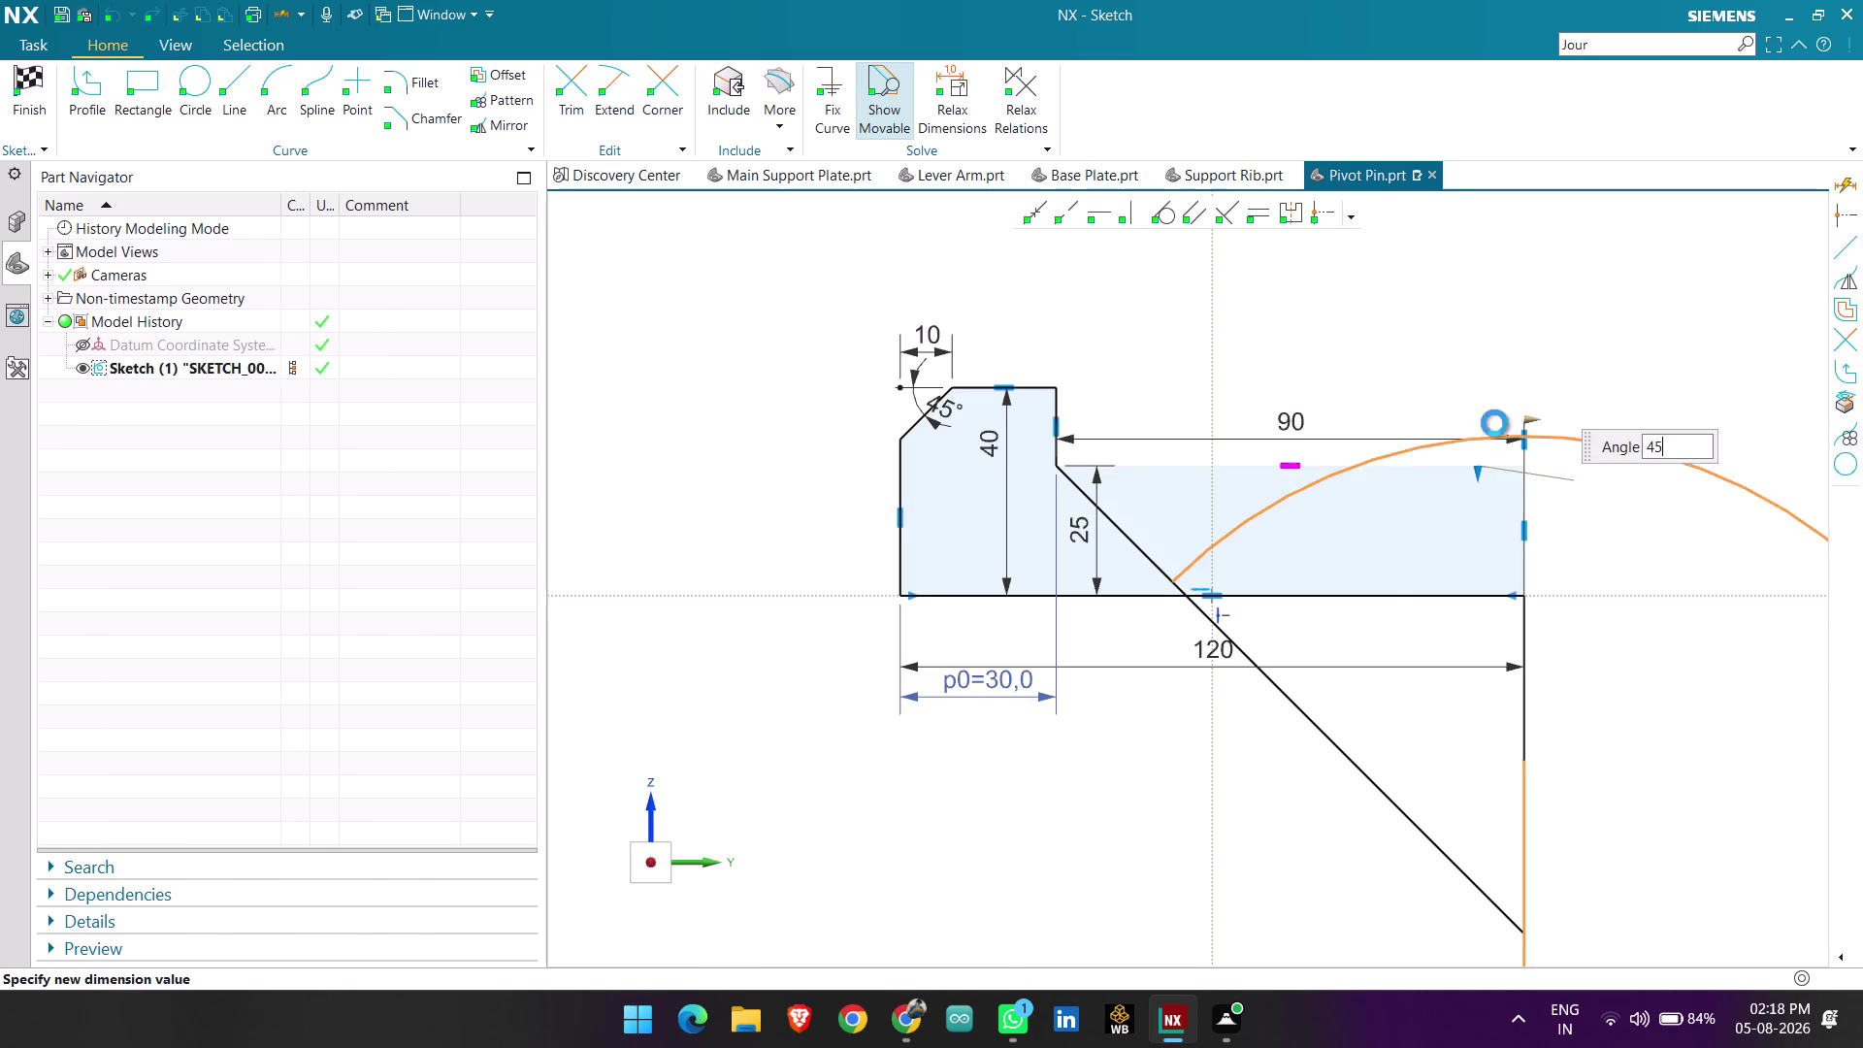
key(Escape)
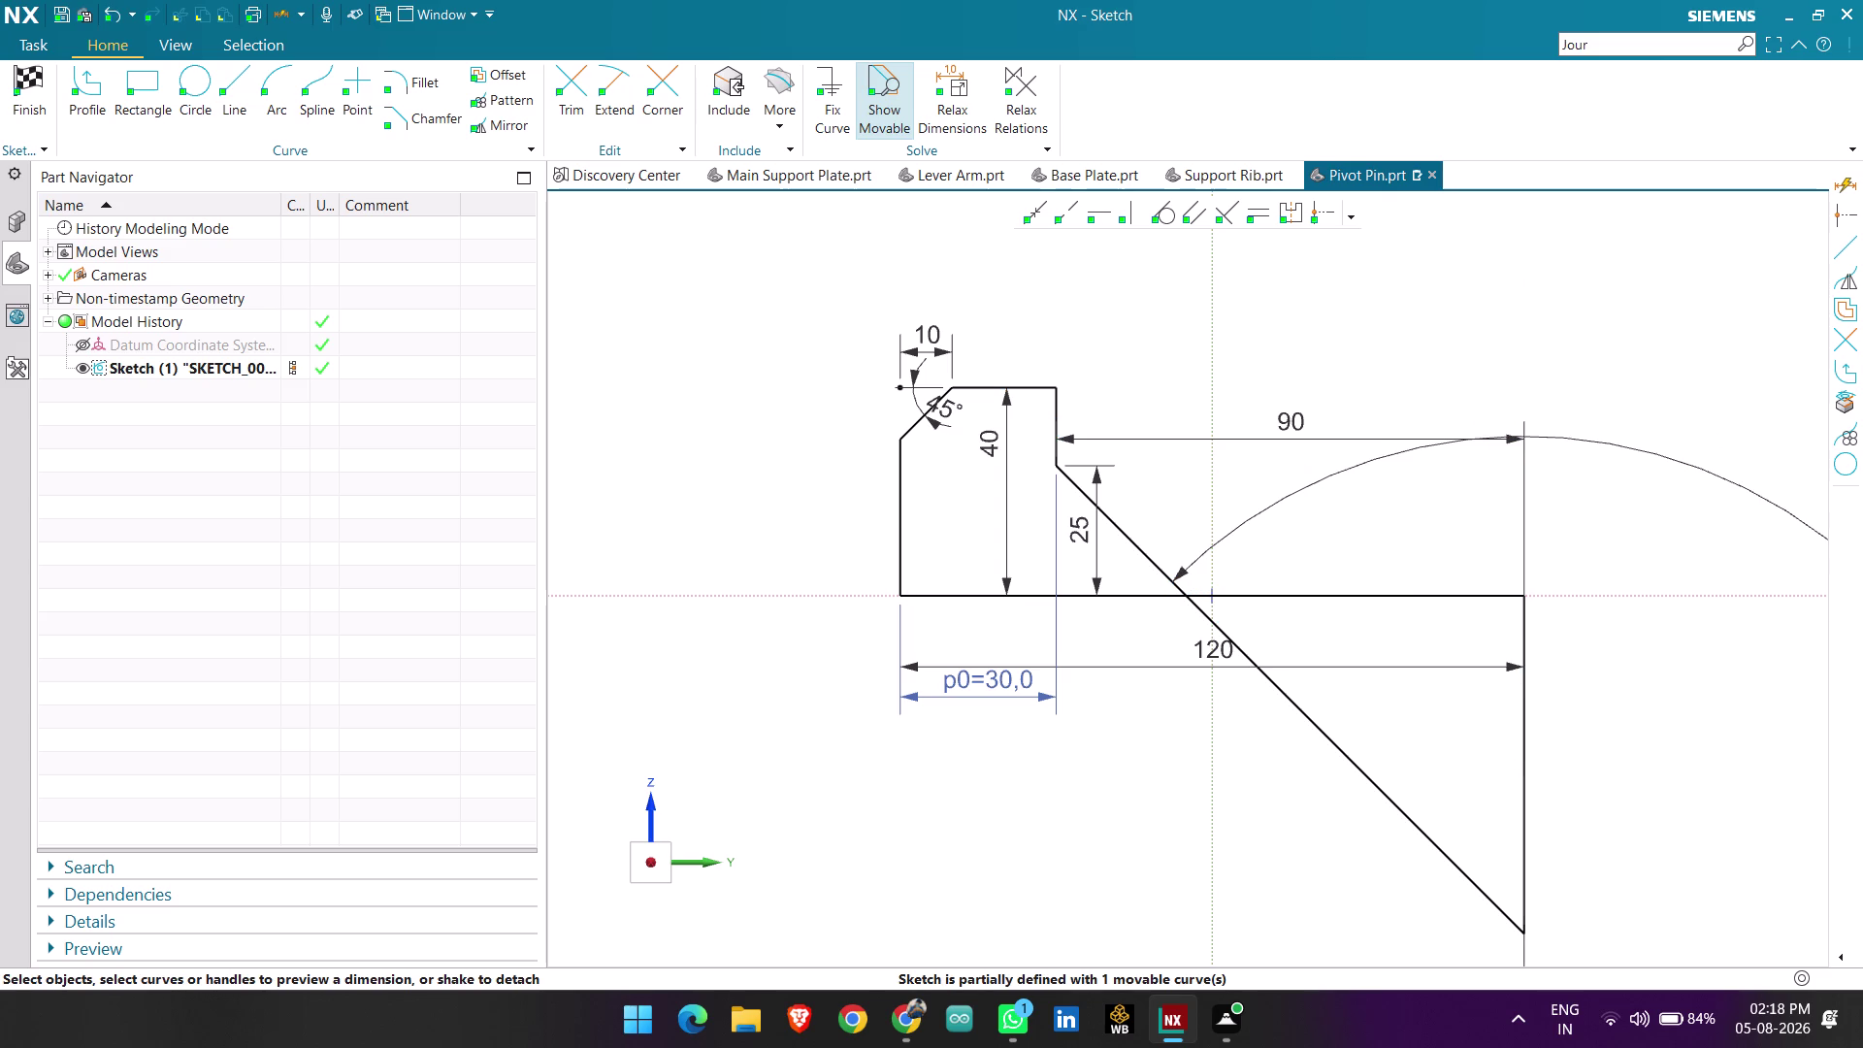
key(ctrl+z)
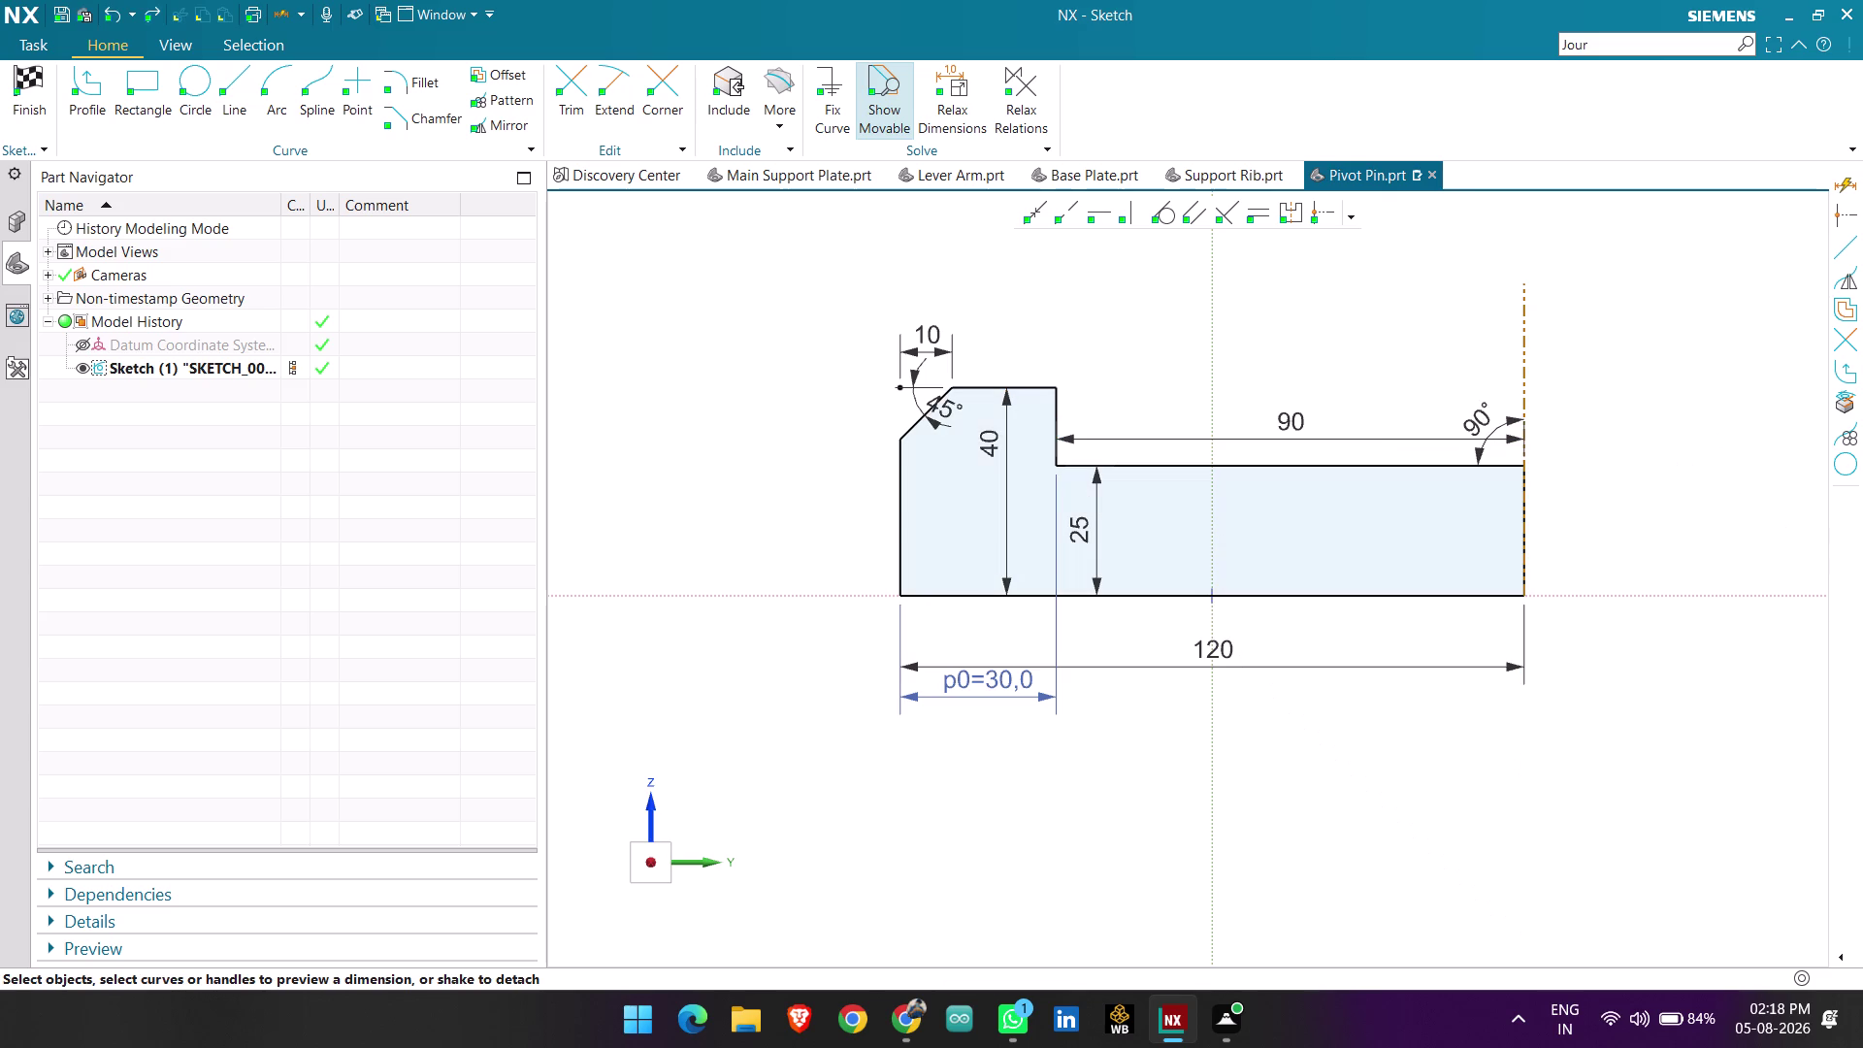
key(Escape)
click(1490, 417)
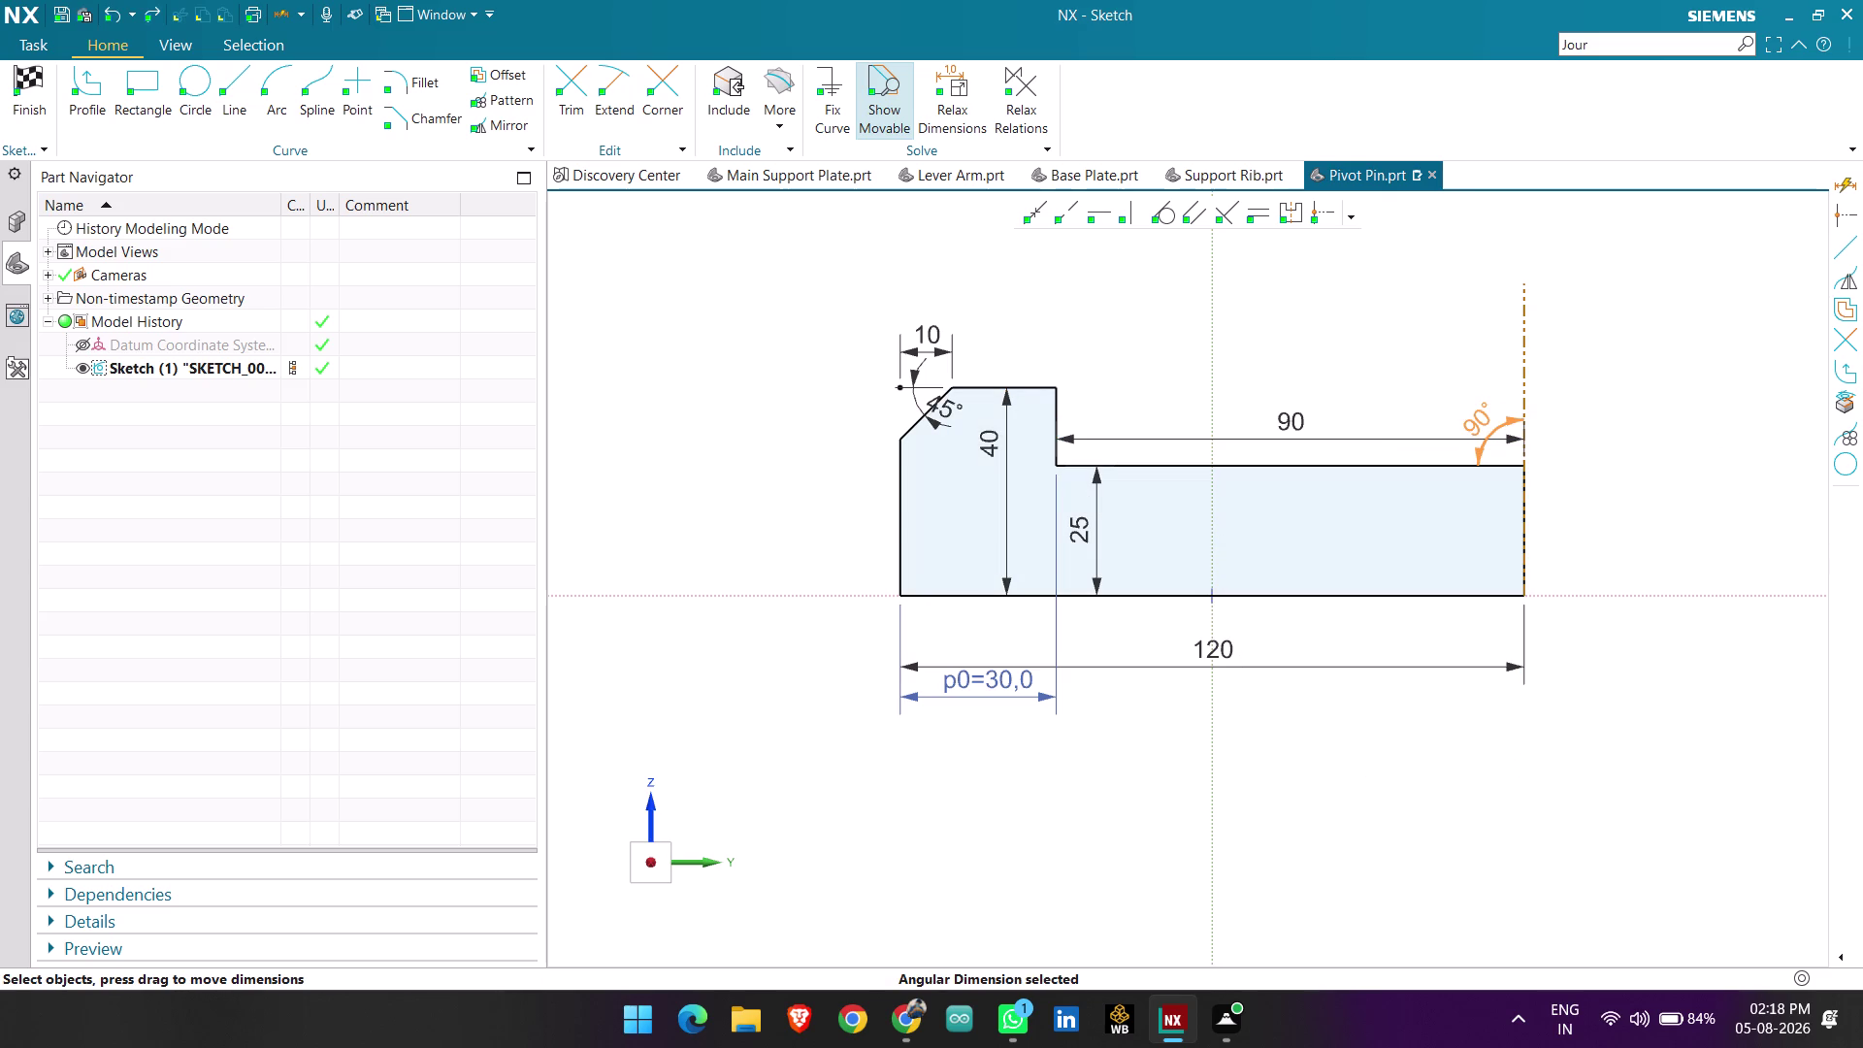
key(Delete)
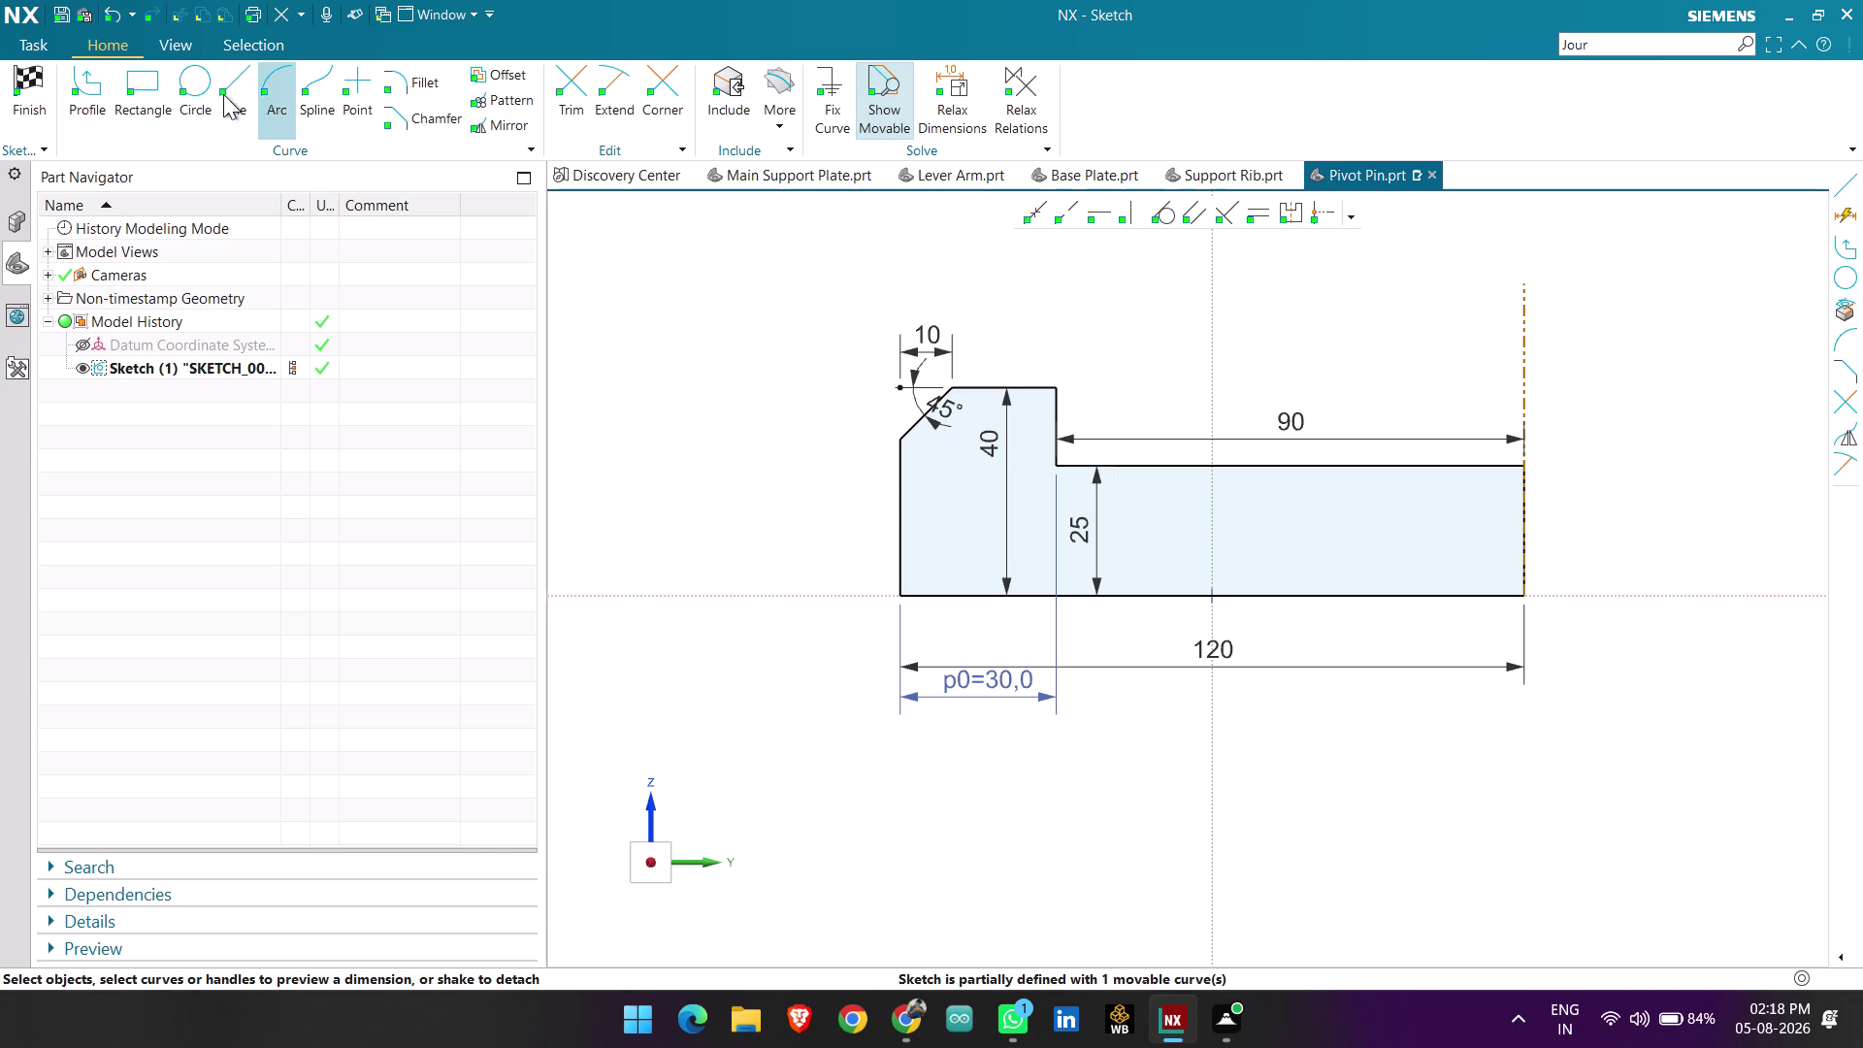
click(80, 86)
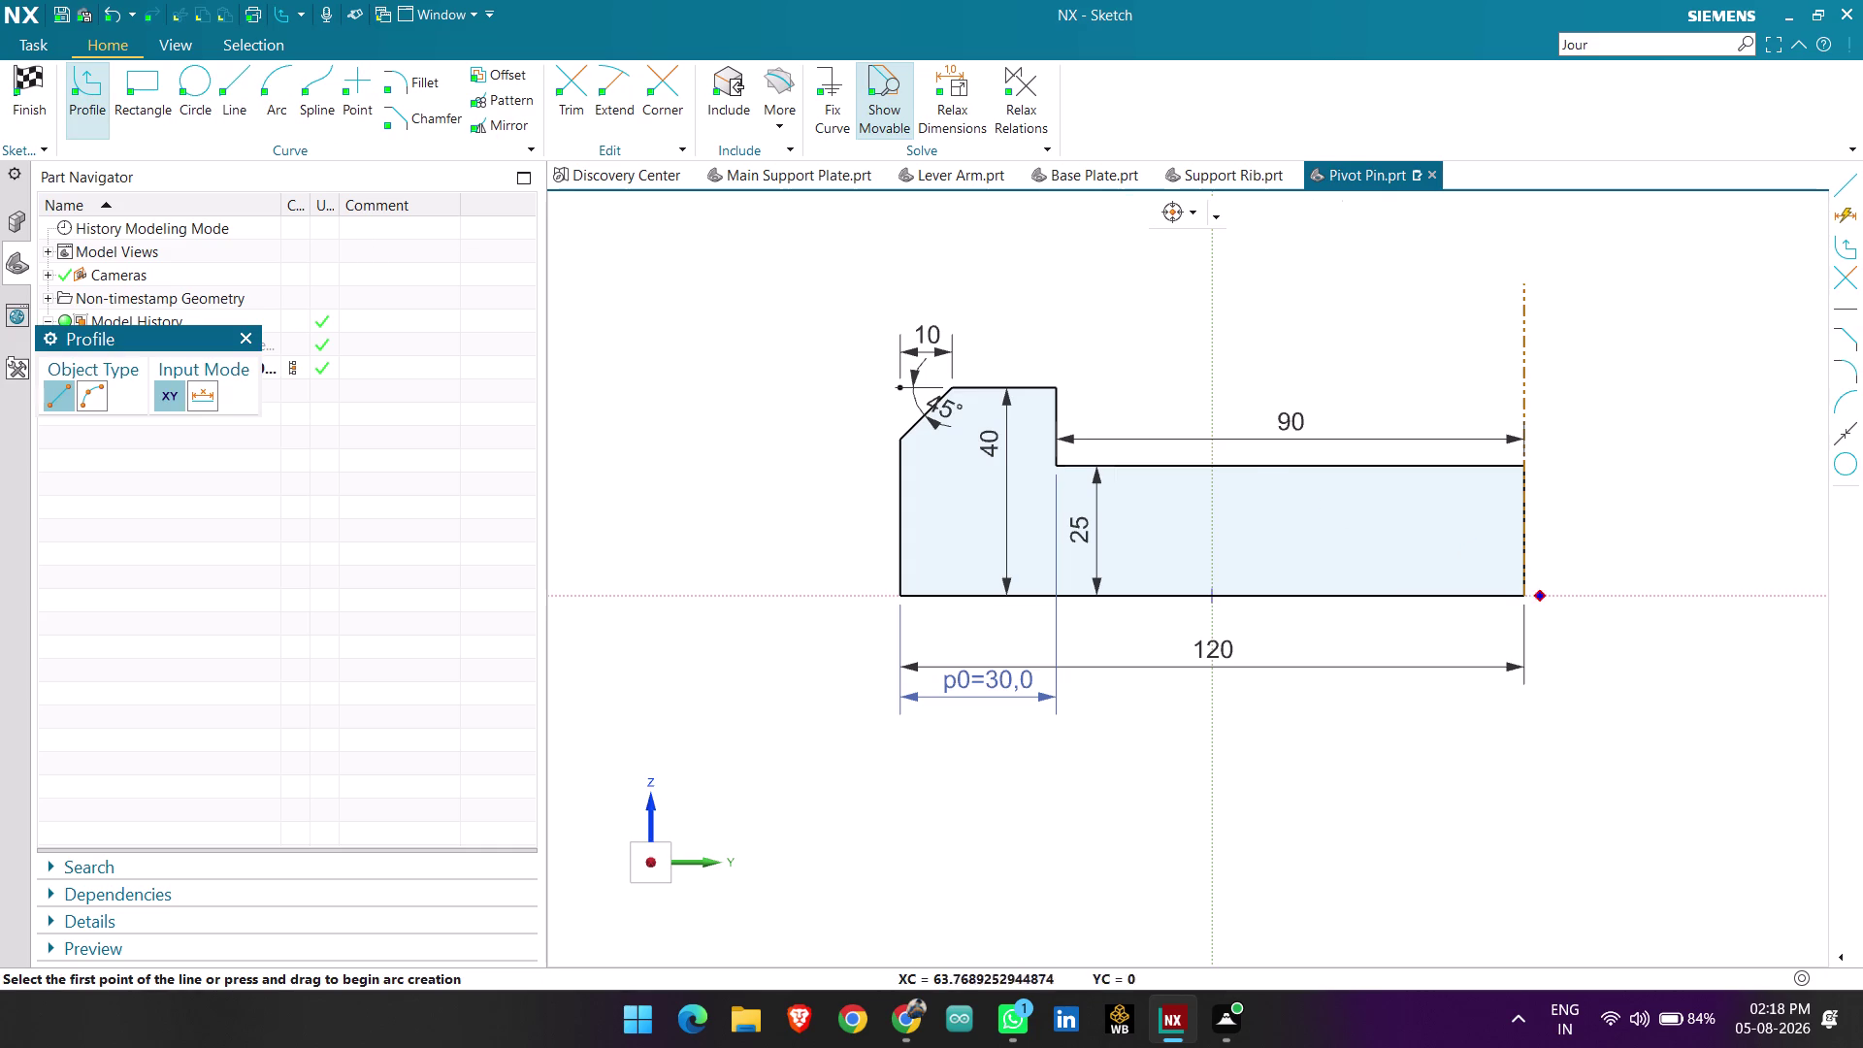
Draw a 15 mm vertical end line and a slanted chamfer line to the step's top edge.
click(1529, 591)
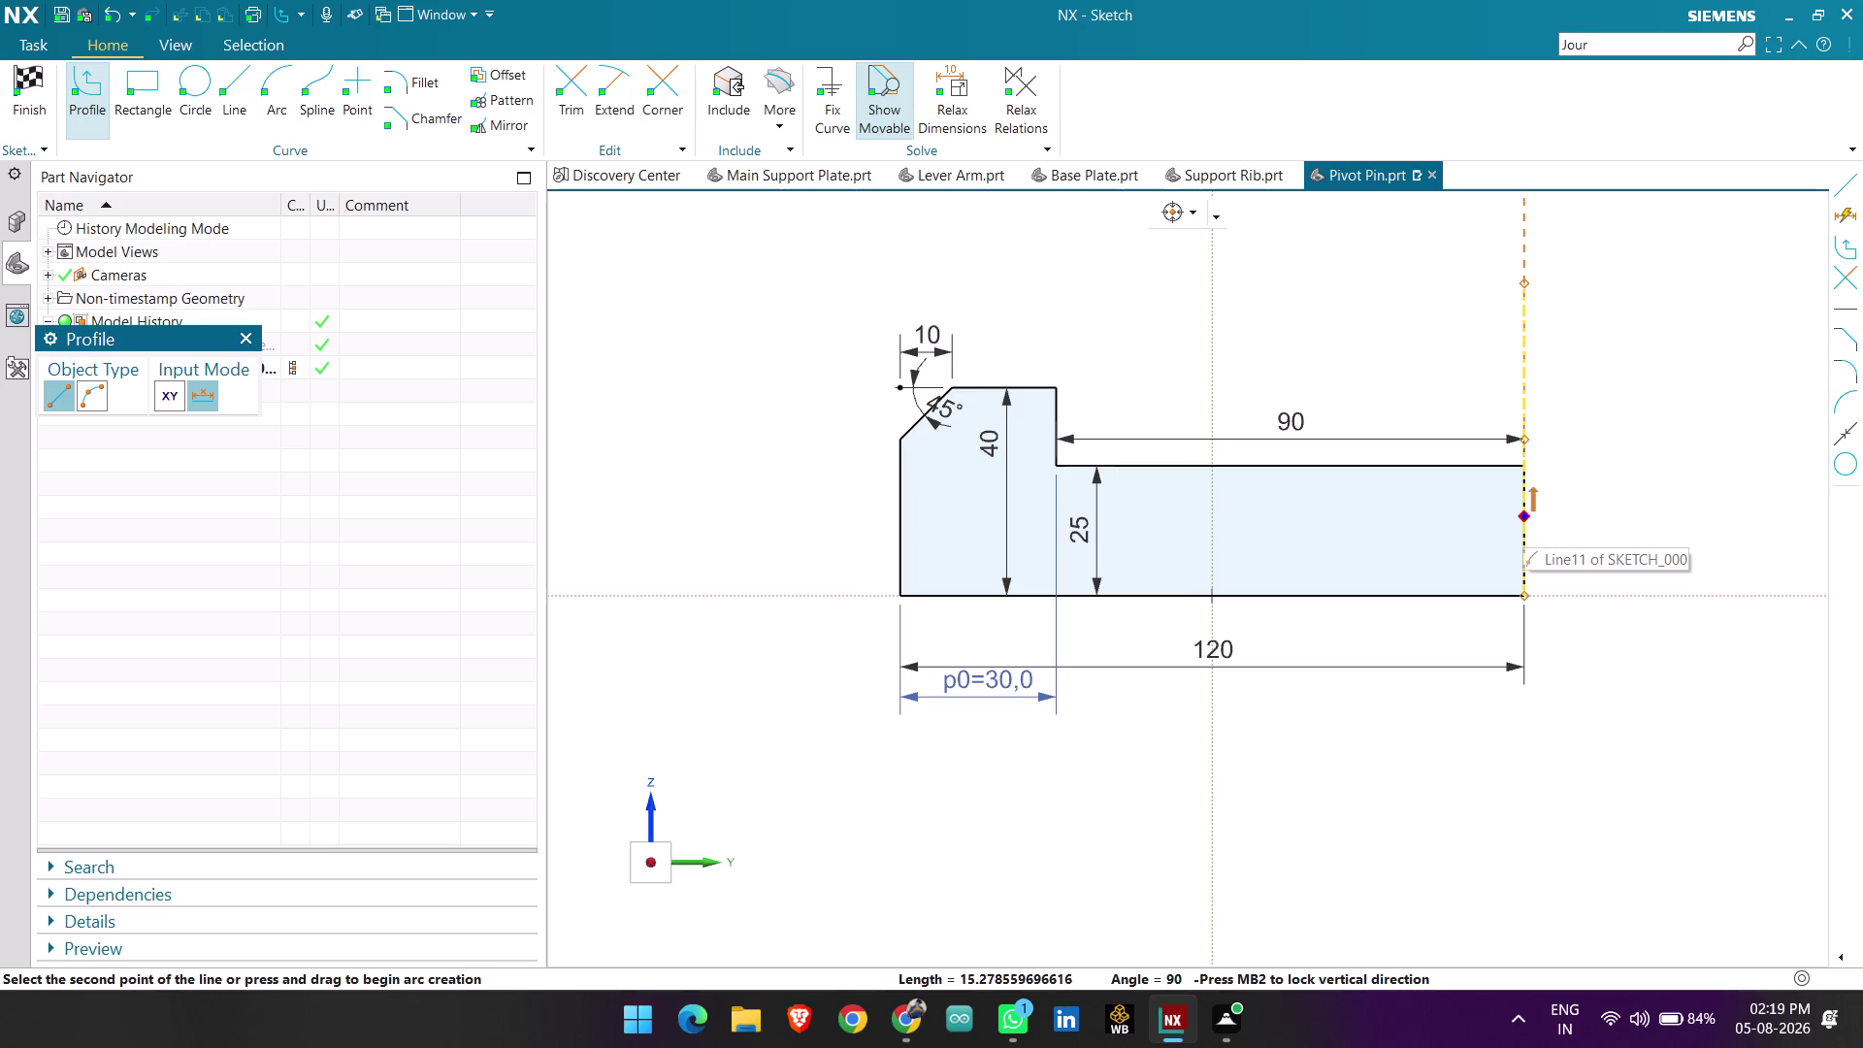
text(1)
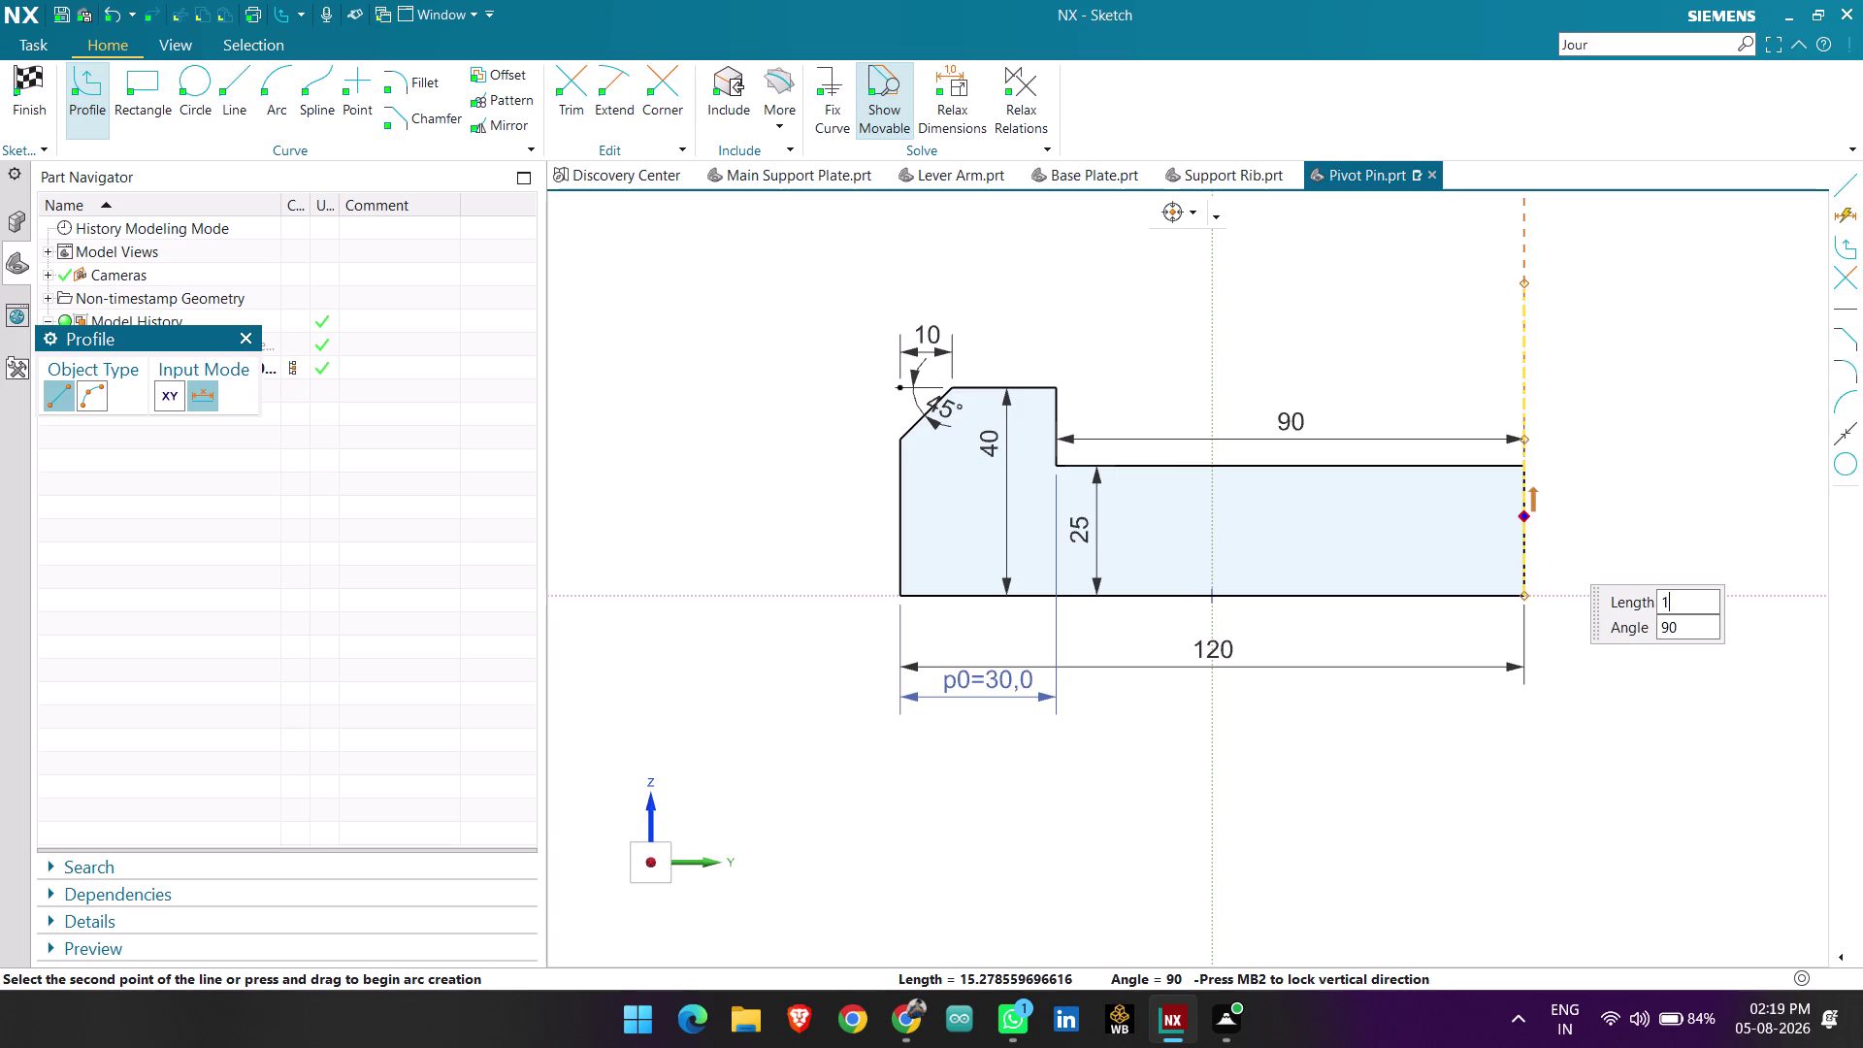
text(5)
key(Return)
key(Return)
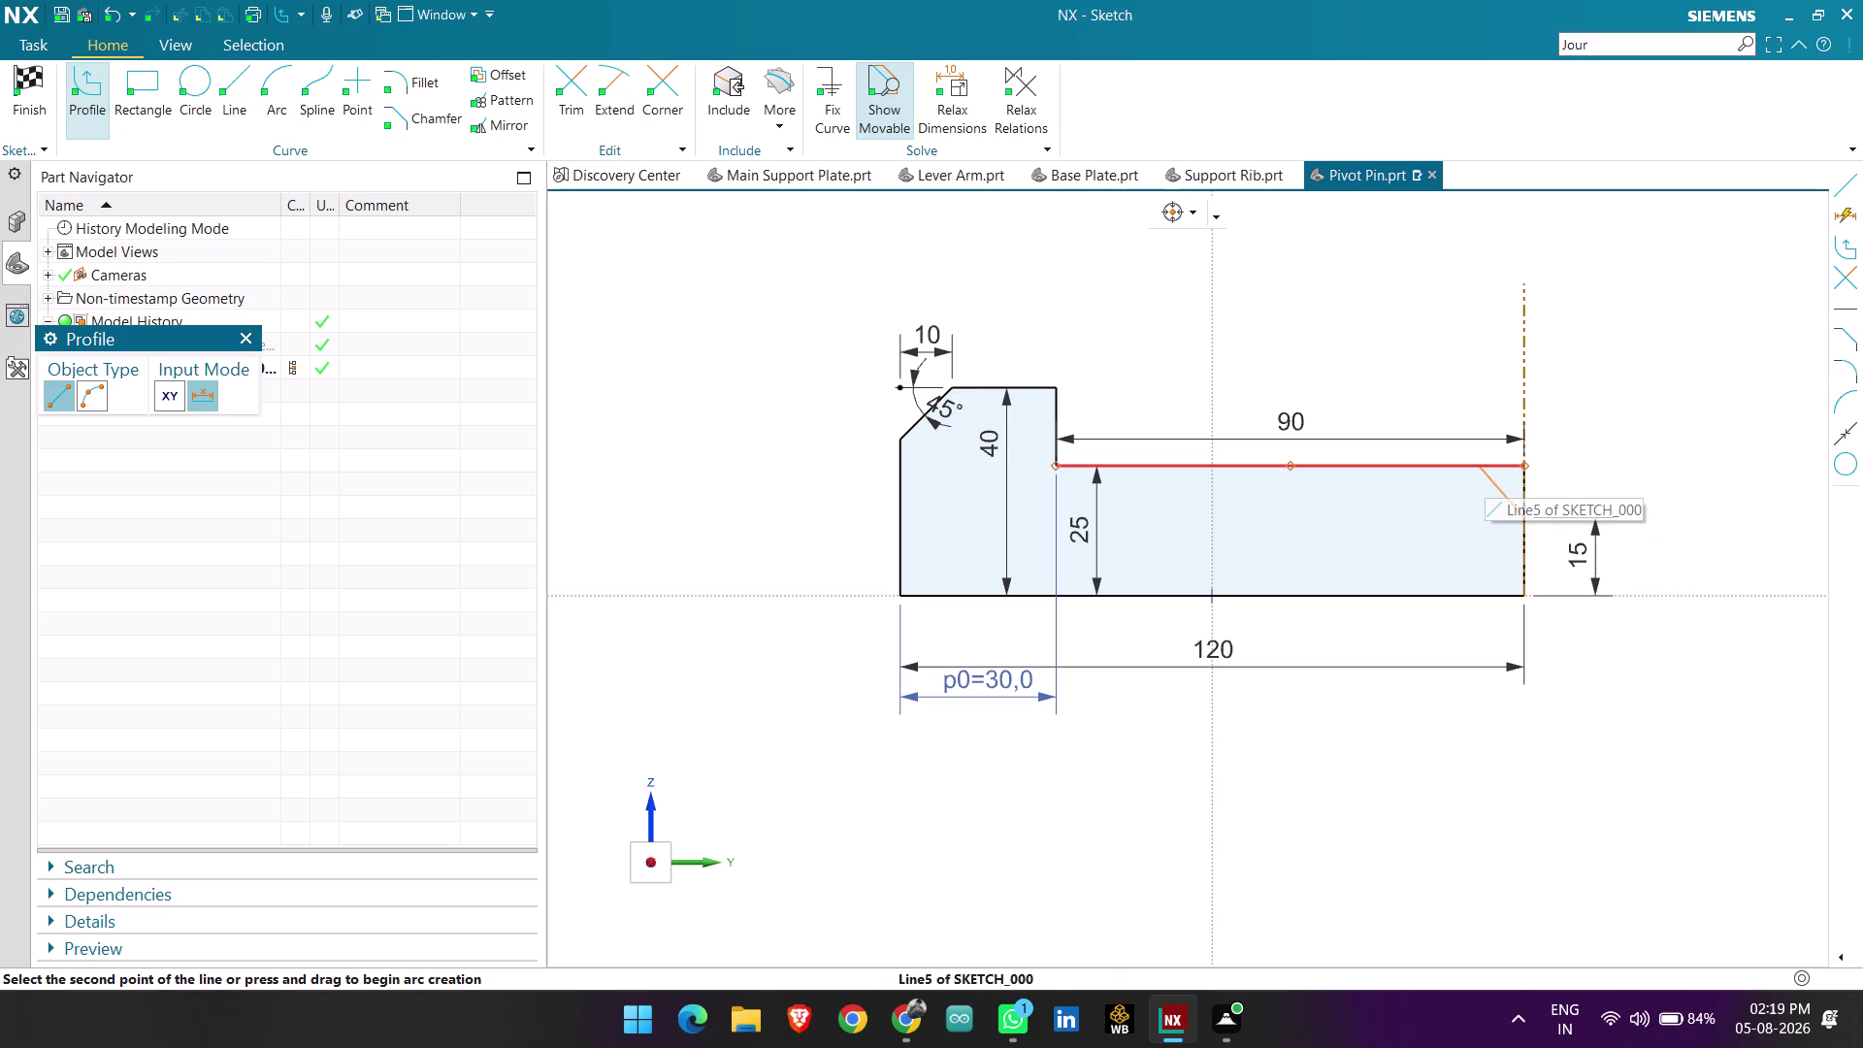
click(1480, 463)
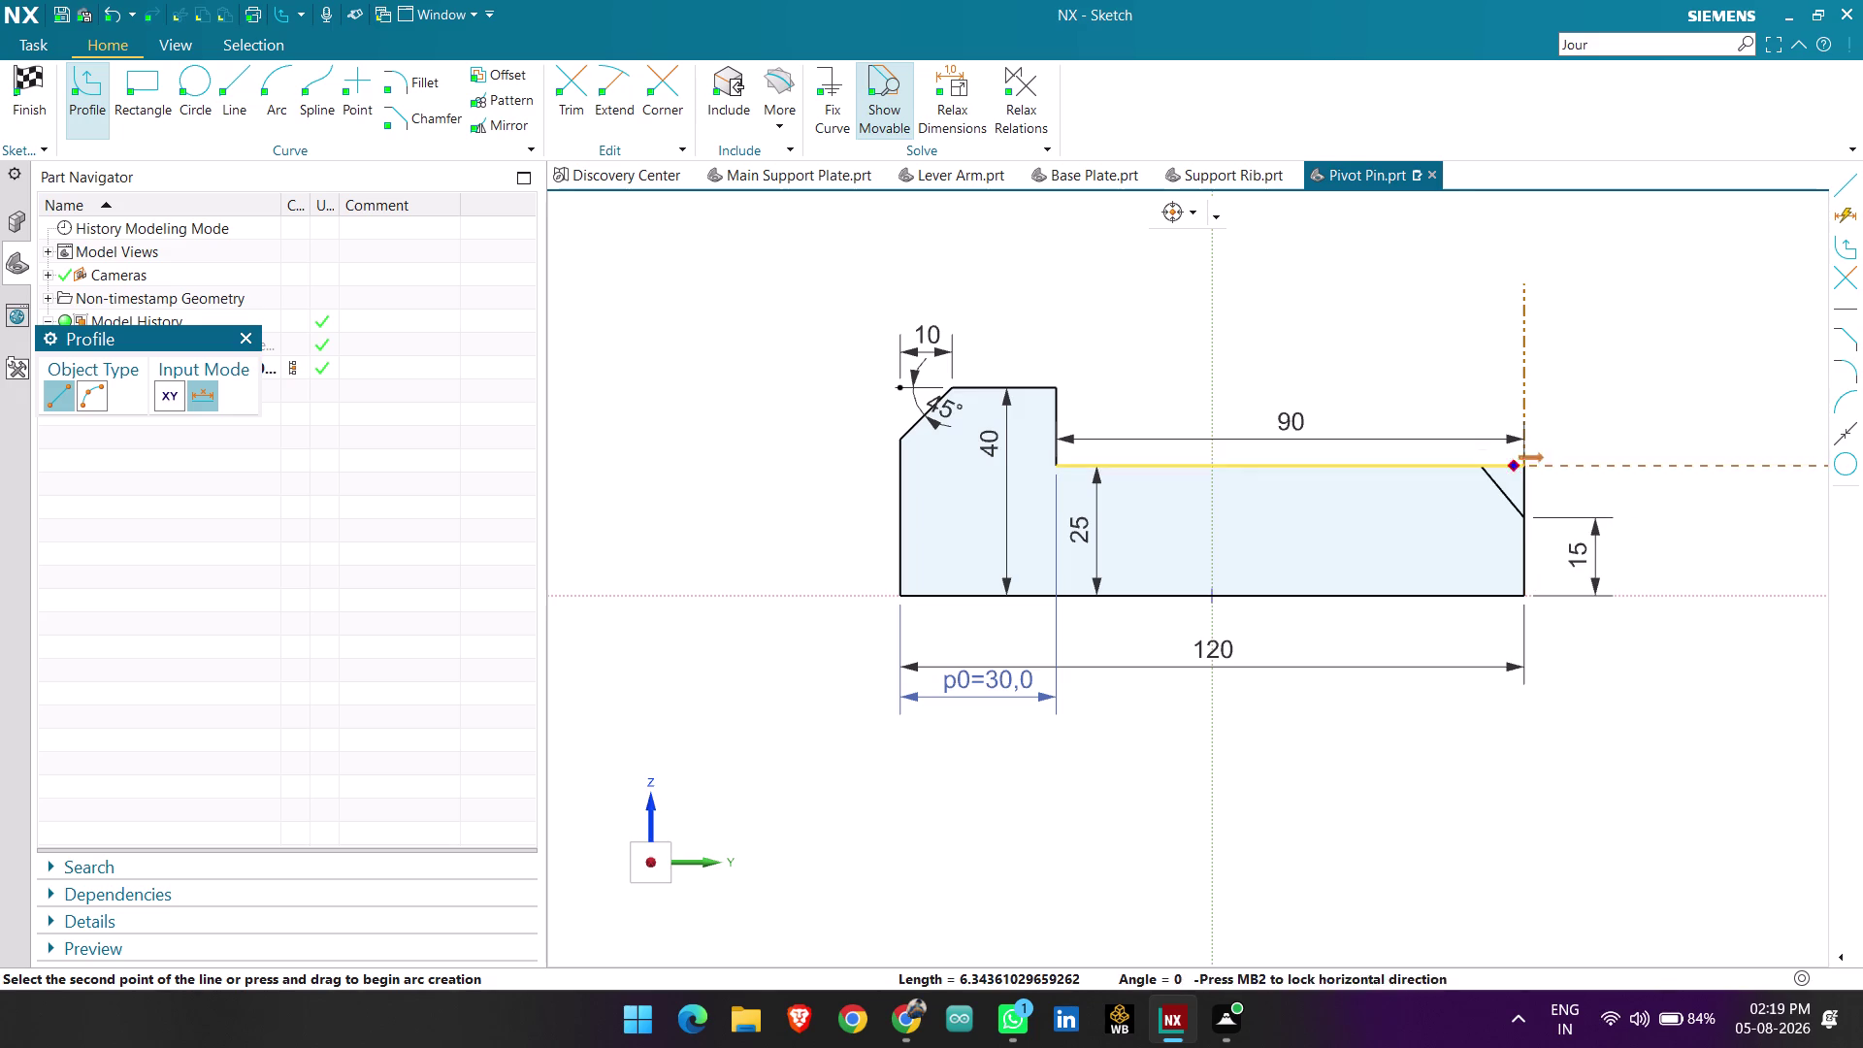
key(Escape)
key(Escape)
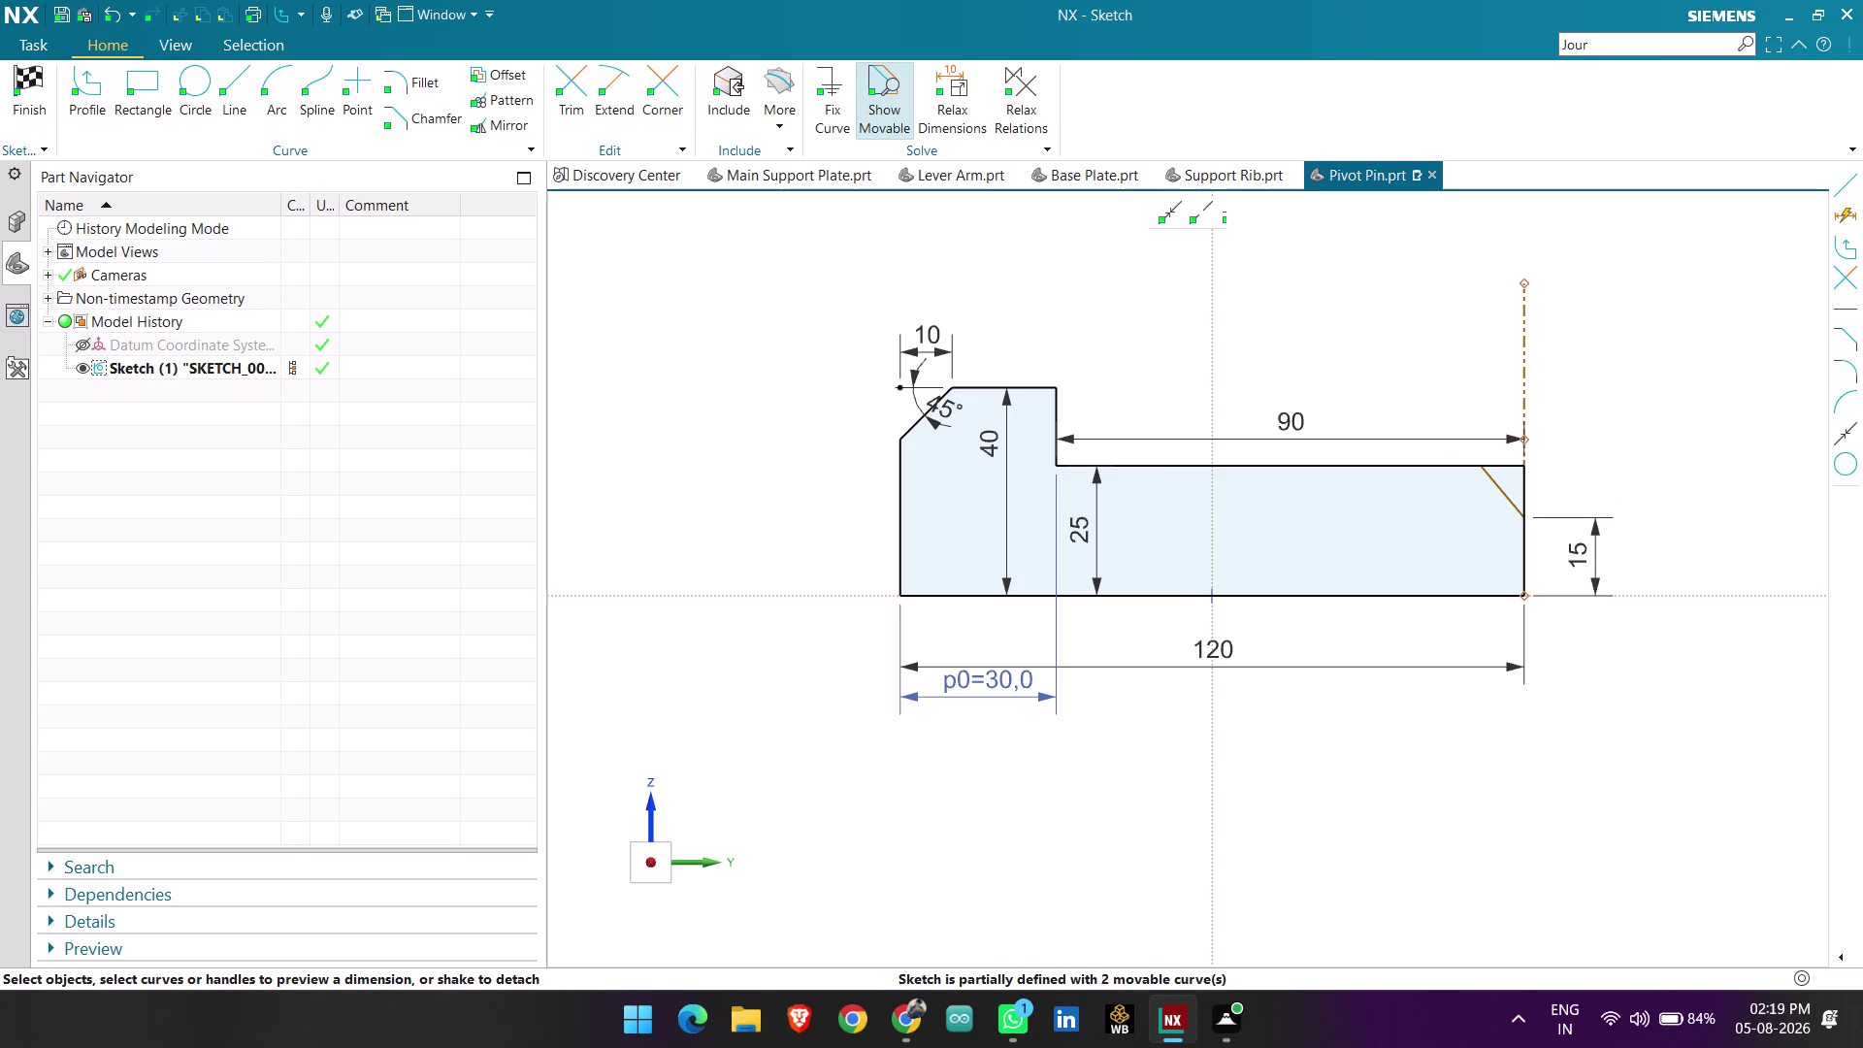
key(Escape)
Trim away the leftover corner segments around the chamfer.
click(581, 78)
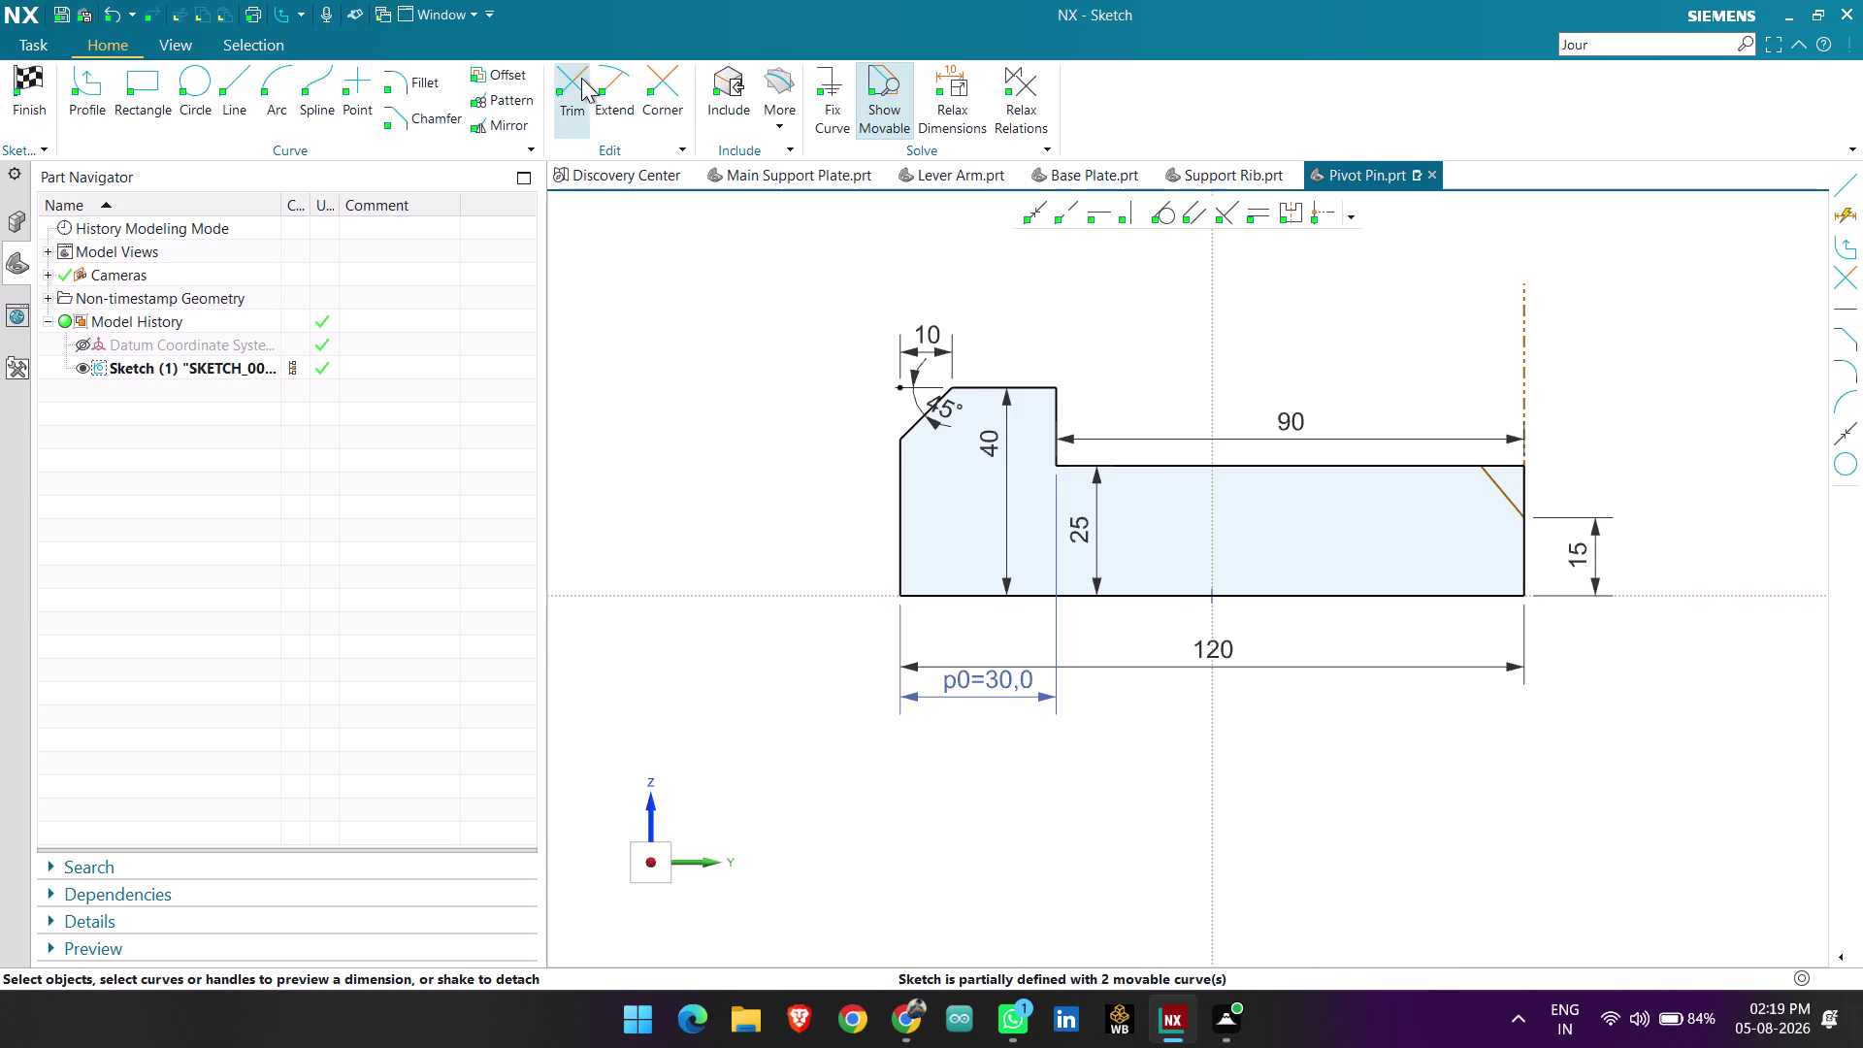
scroll(up, 3)
drag(1502, 465, 1509, 488)
key(Escape)
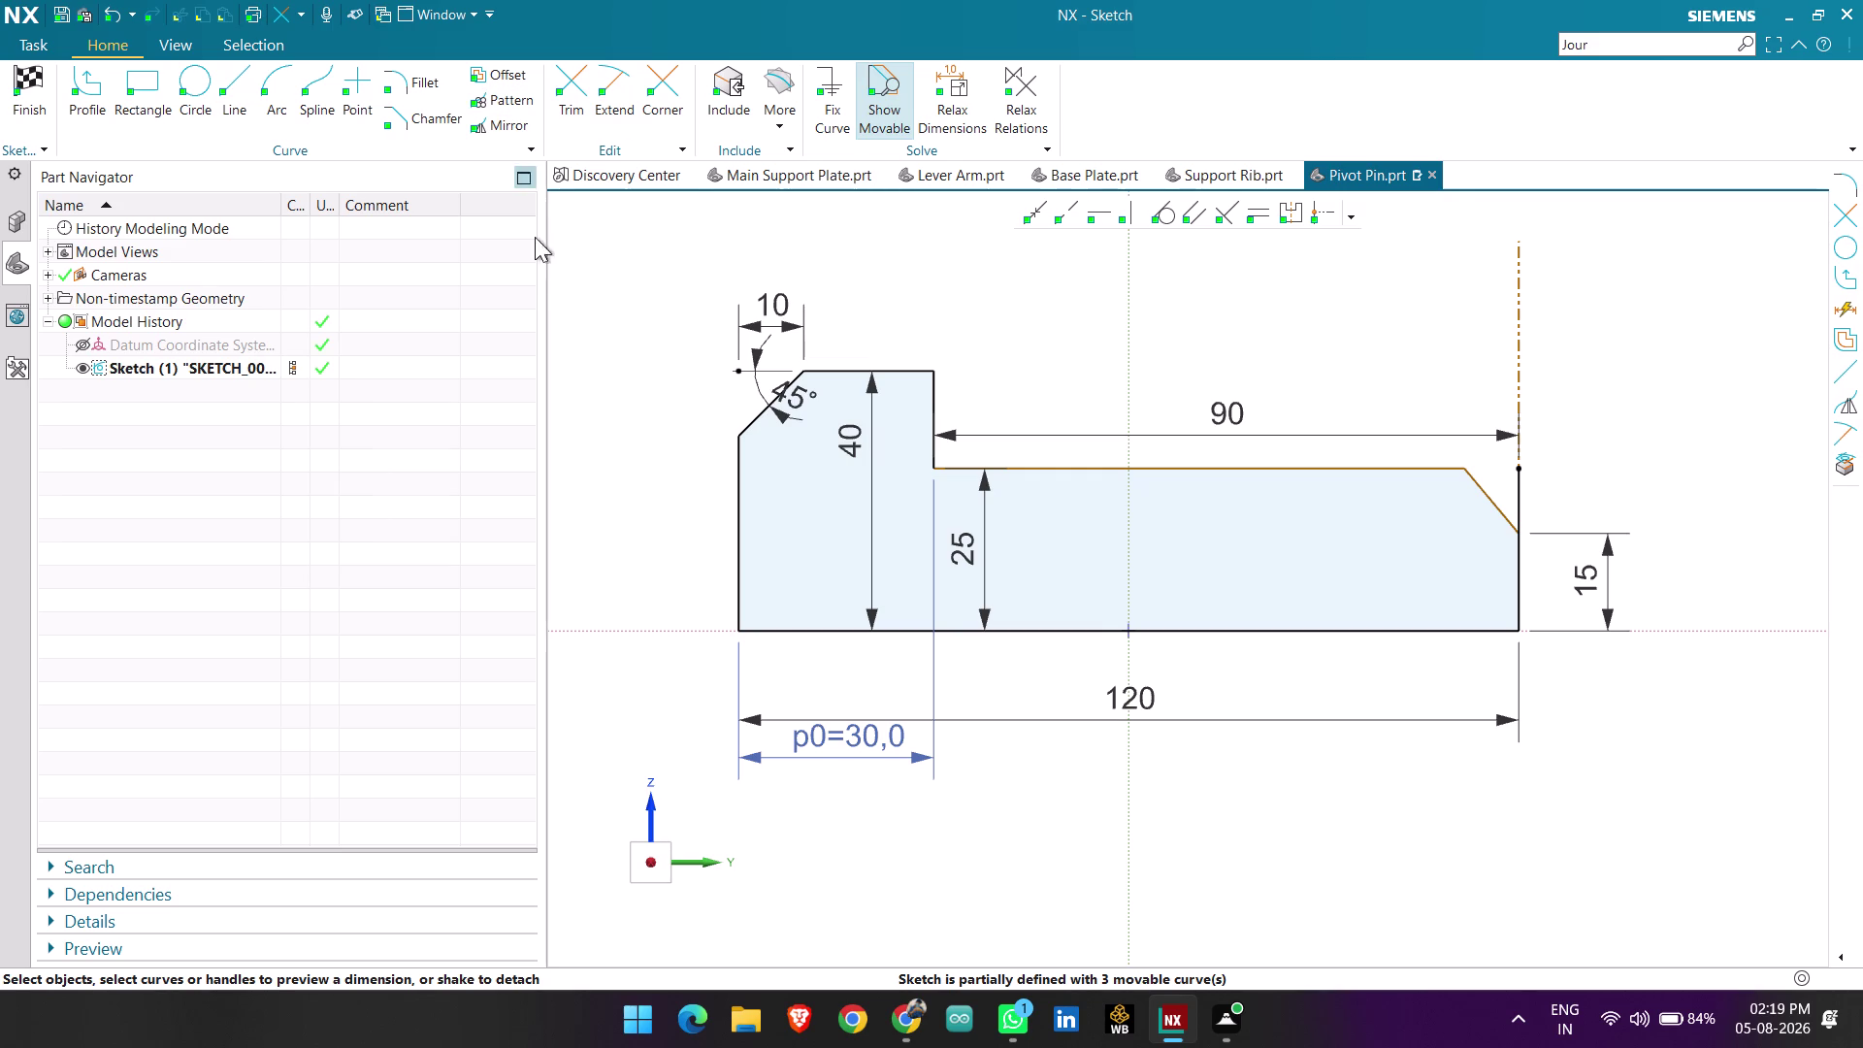
key(d)
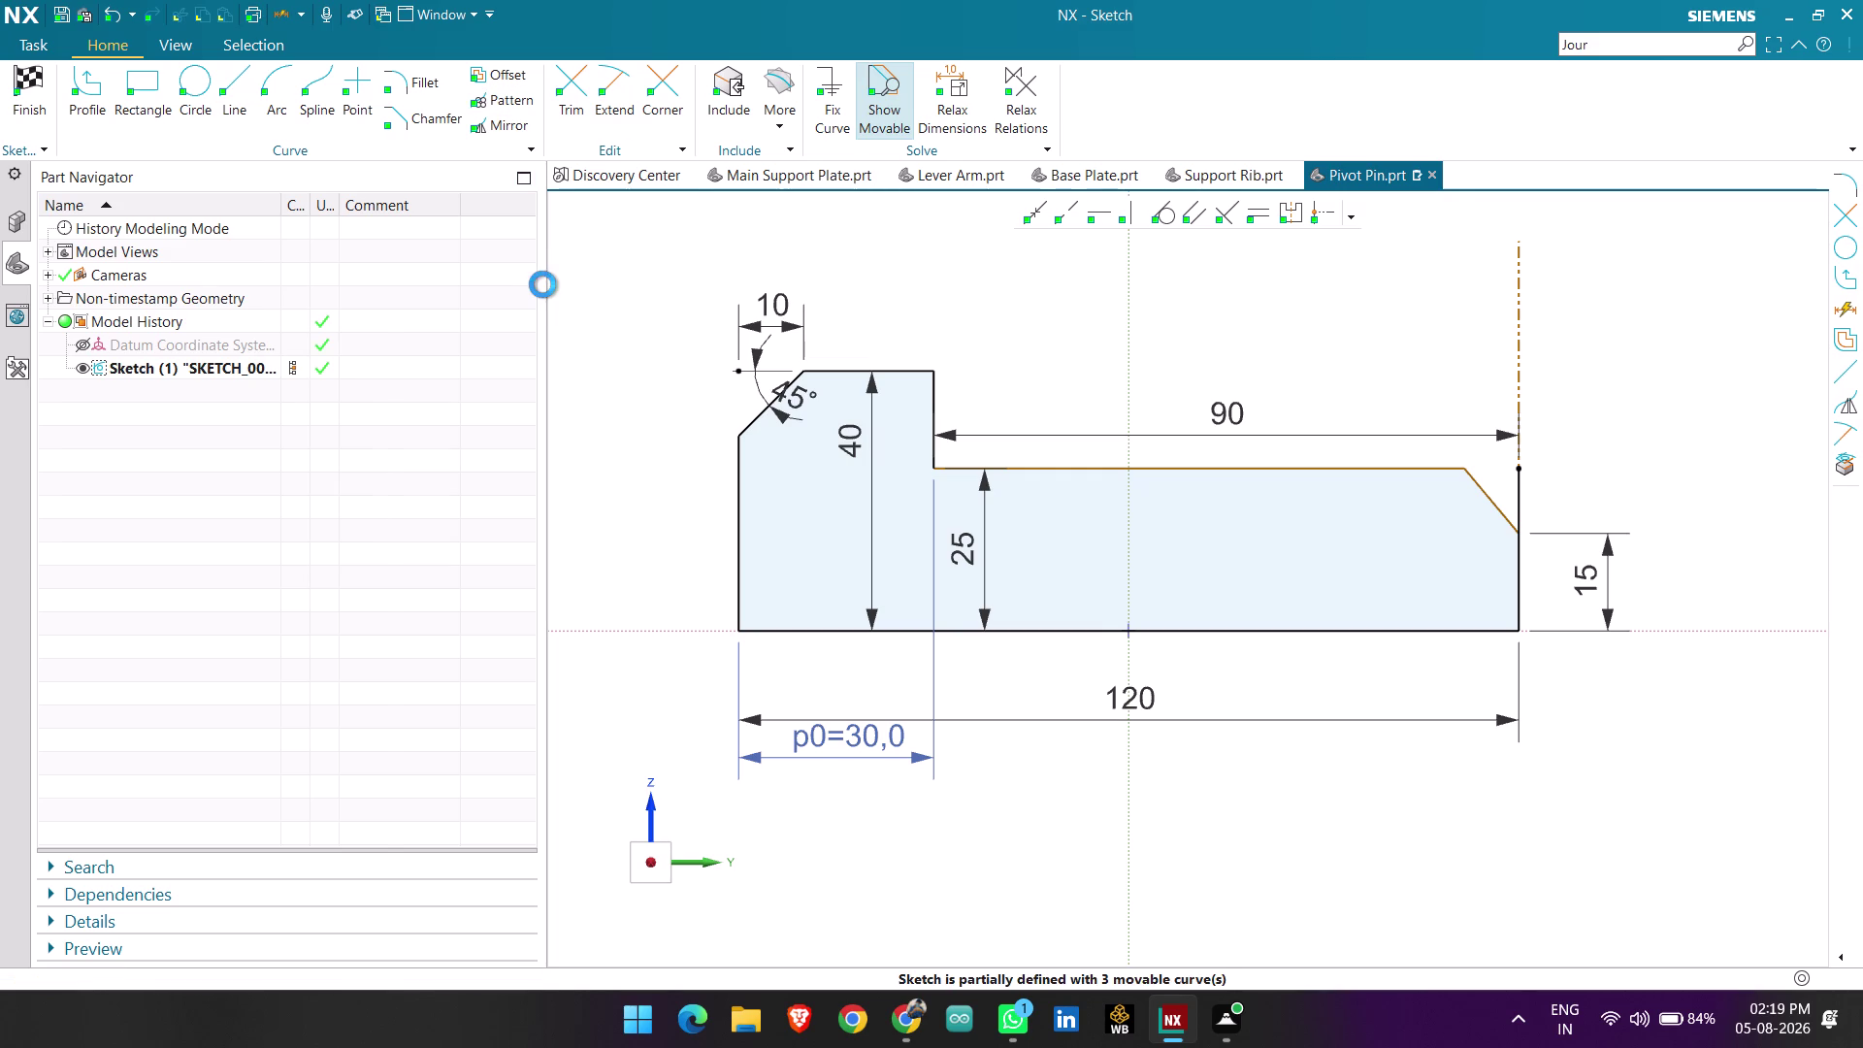
click(1519, 367)
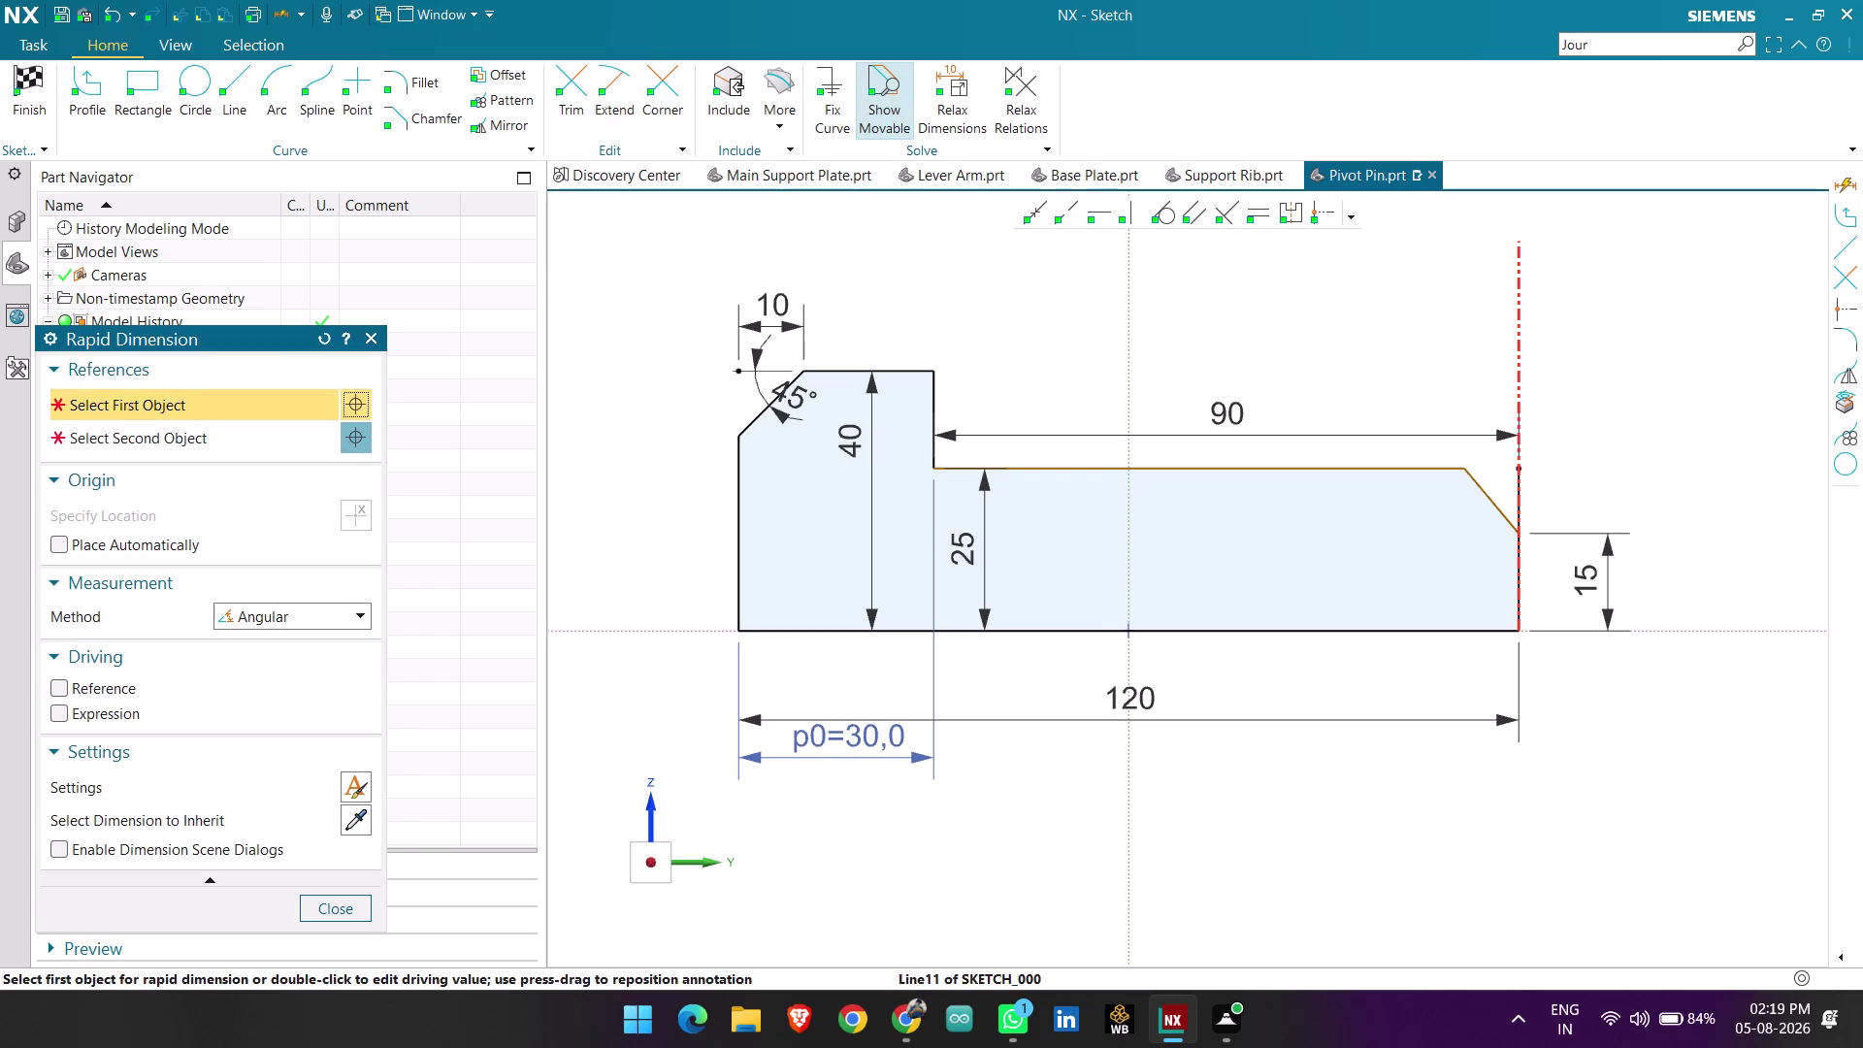
click(1491, 504)
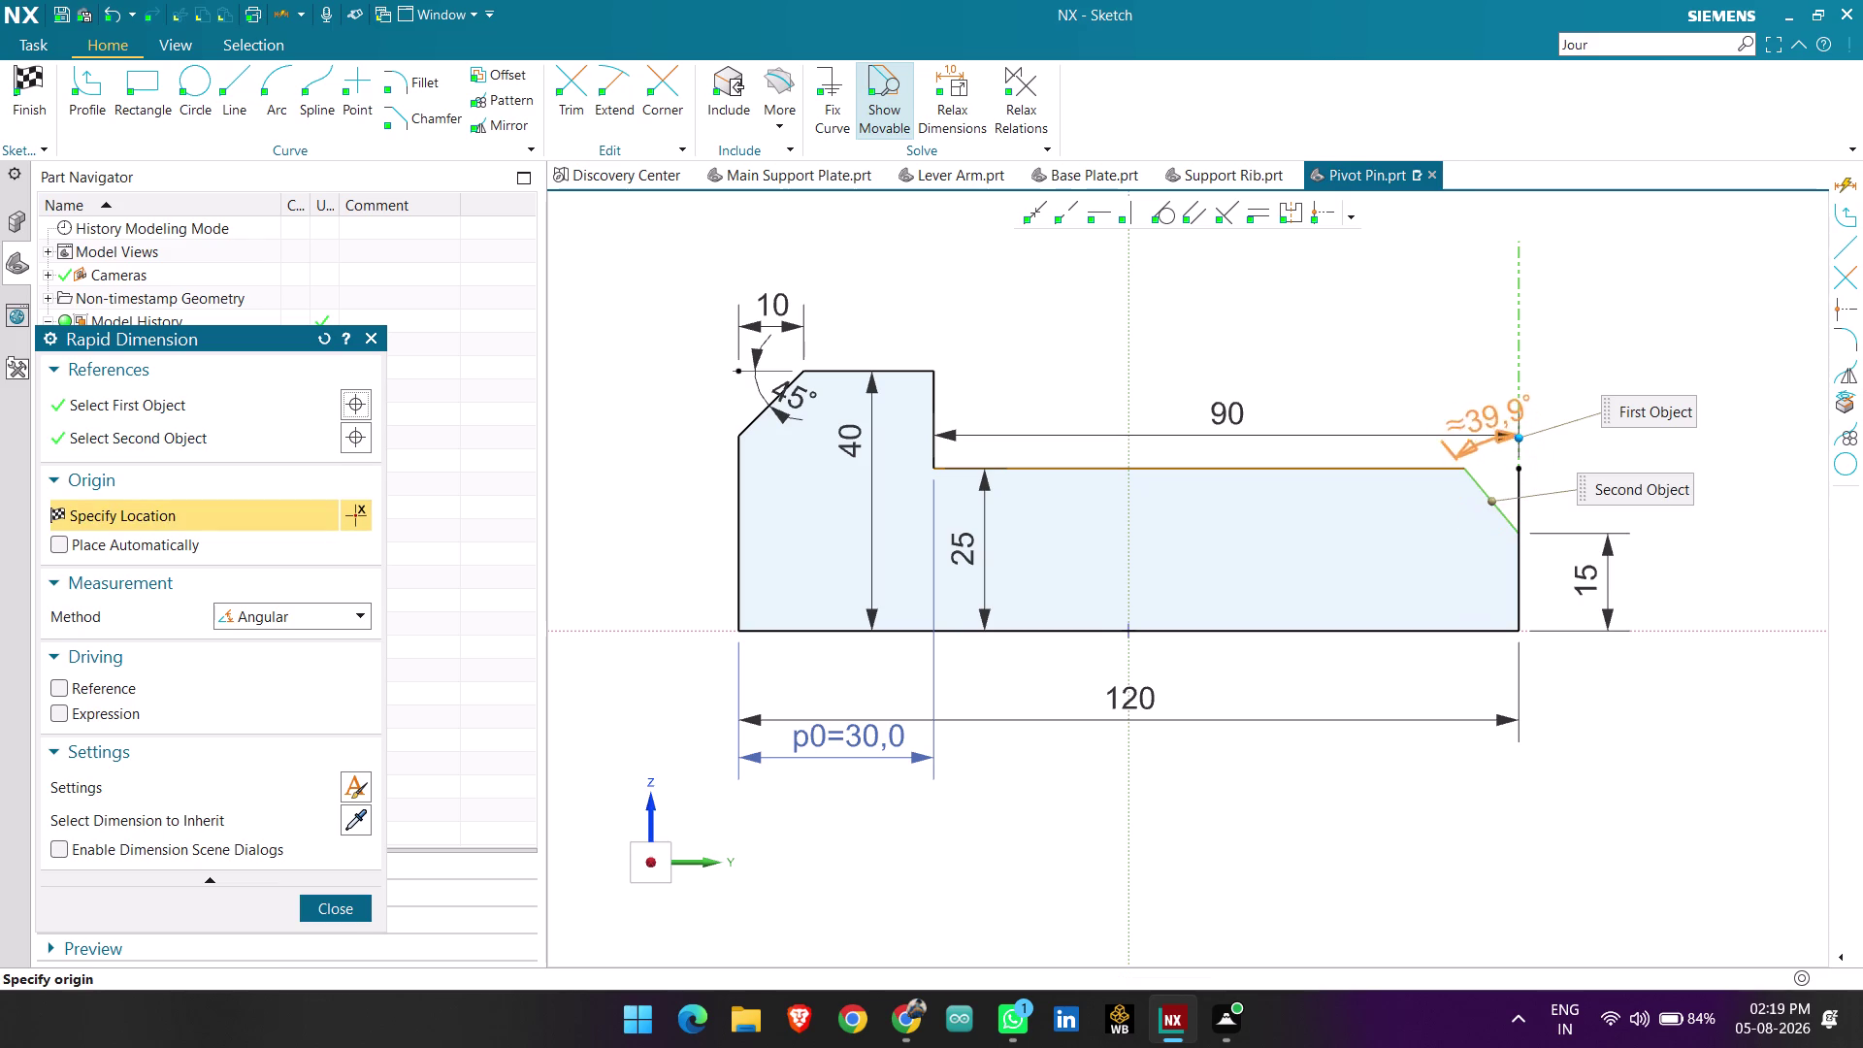
click(1472, 398)
key(Escape)
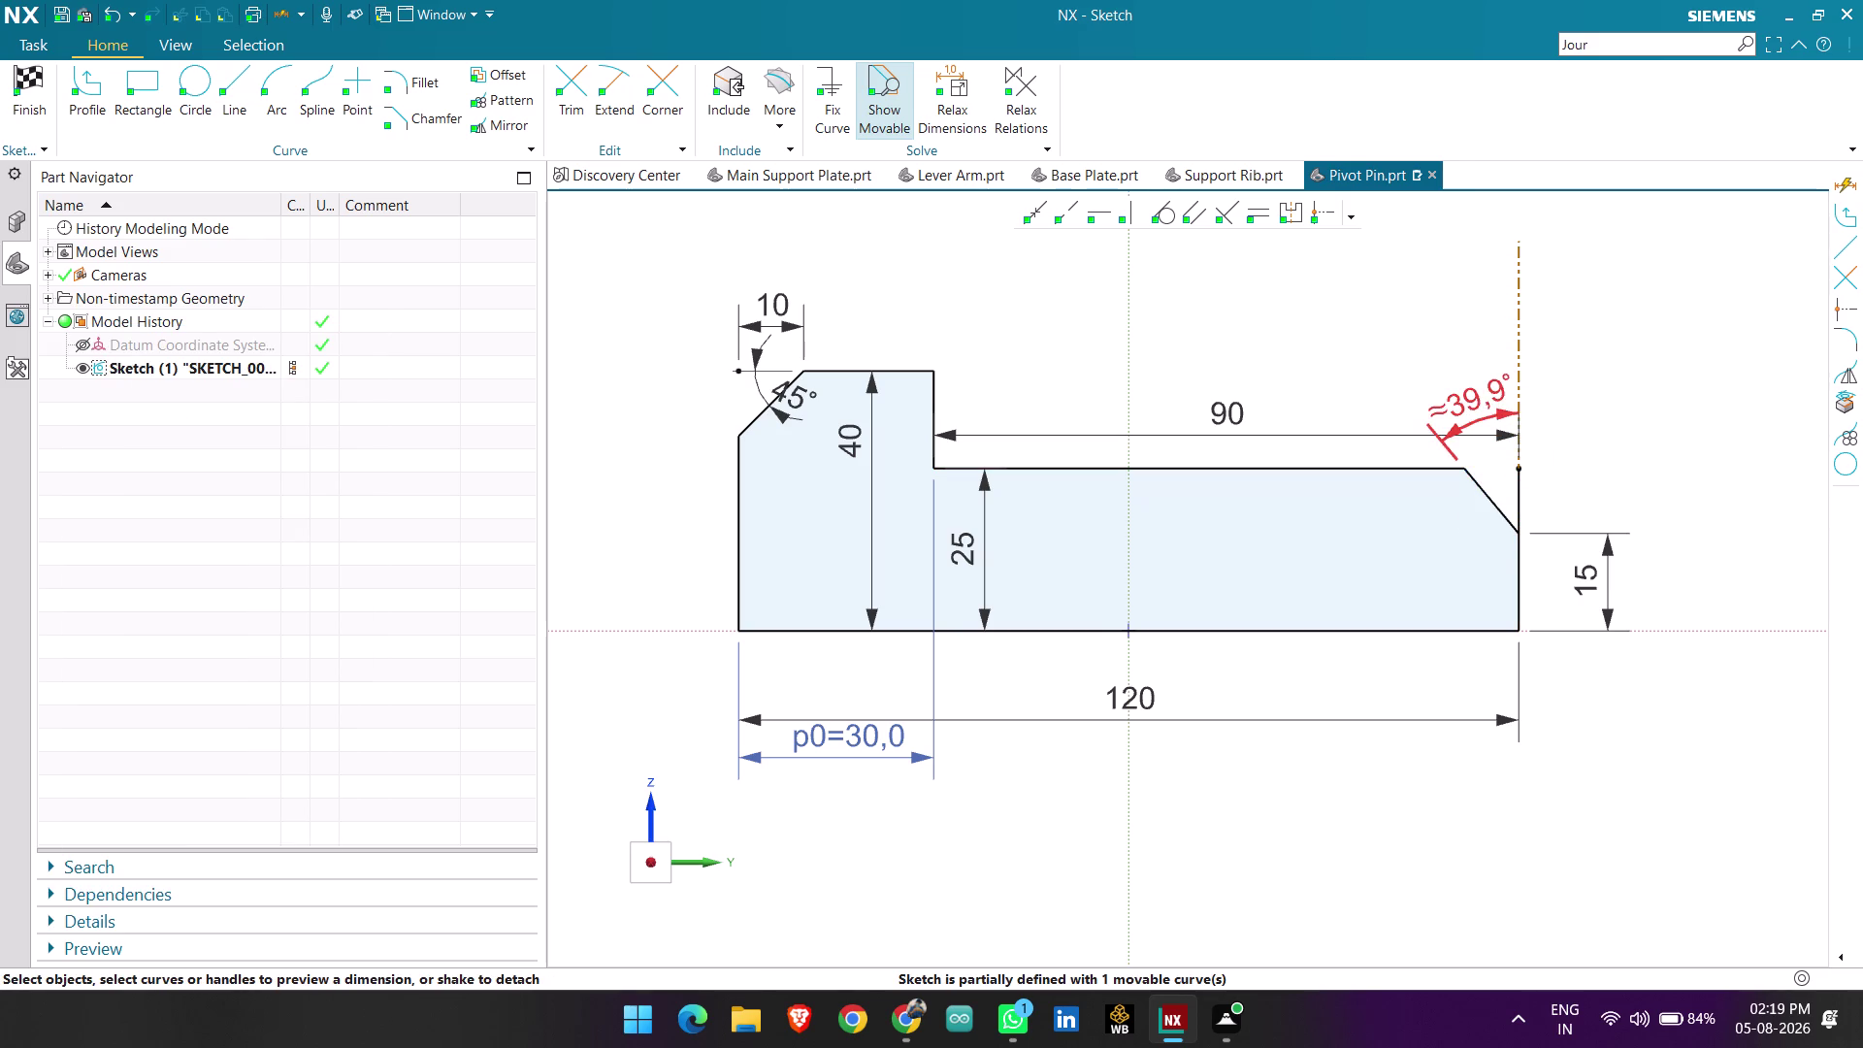
double_click(1482, 399)
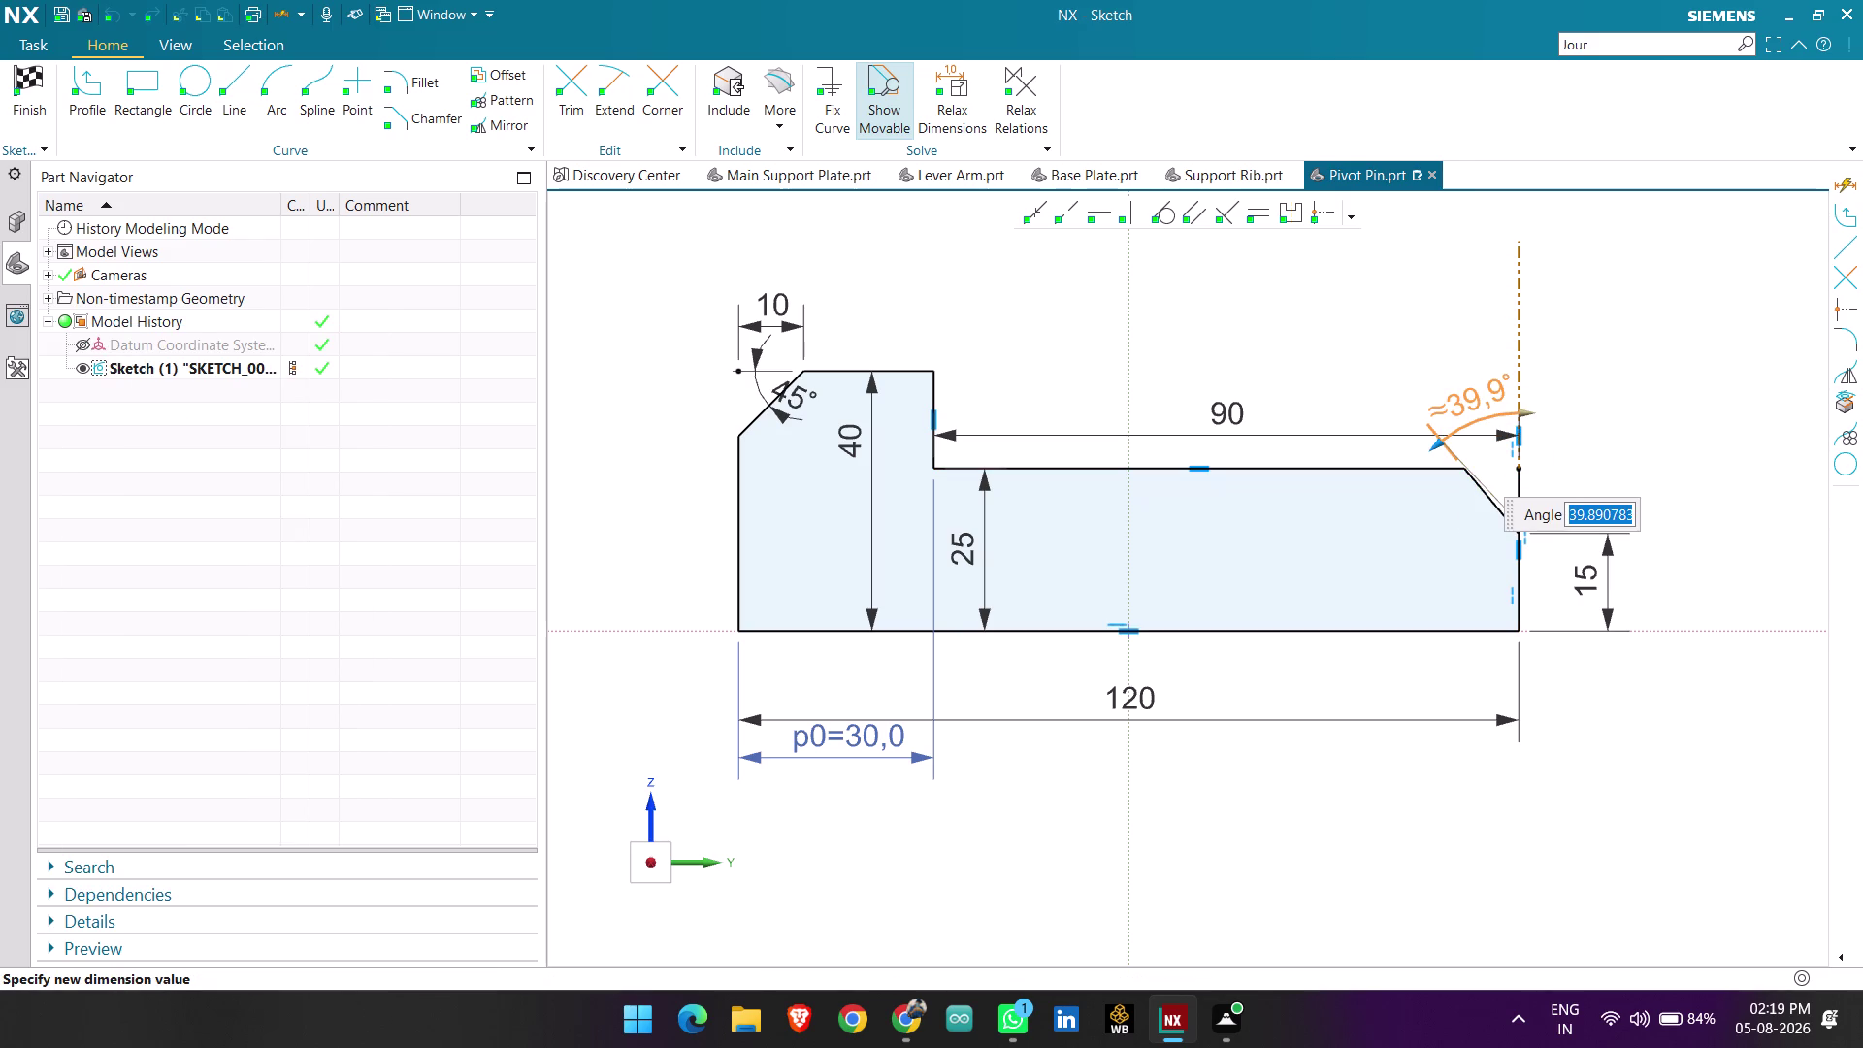
text(4)
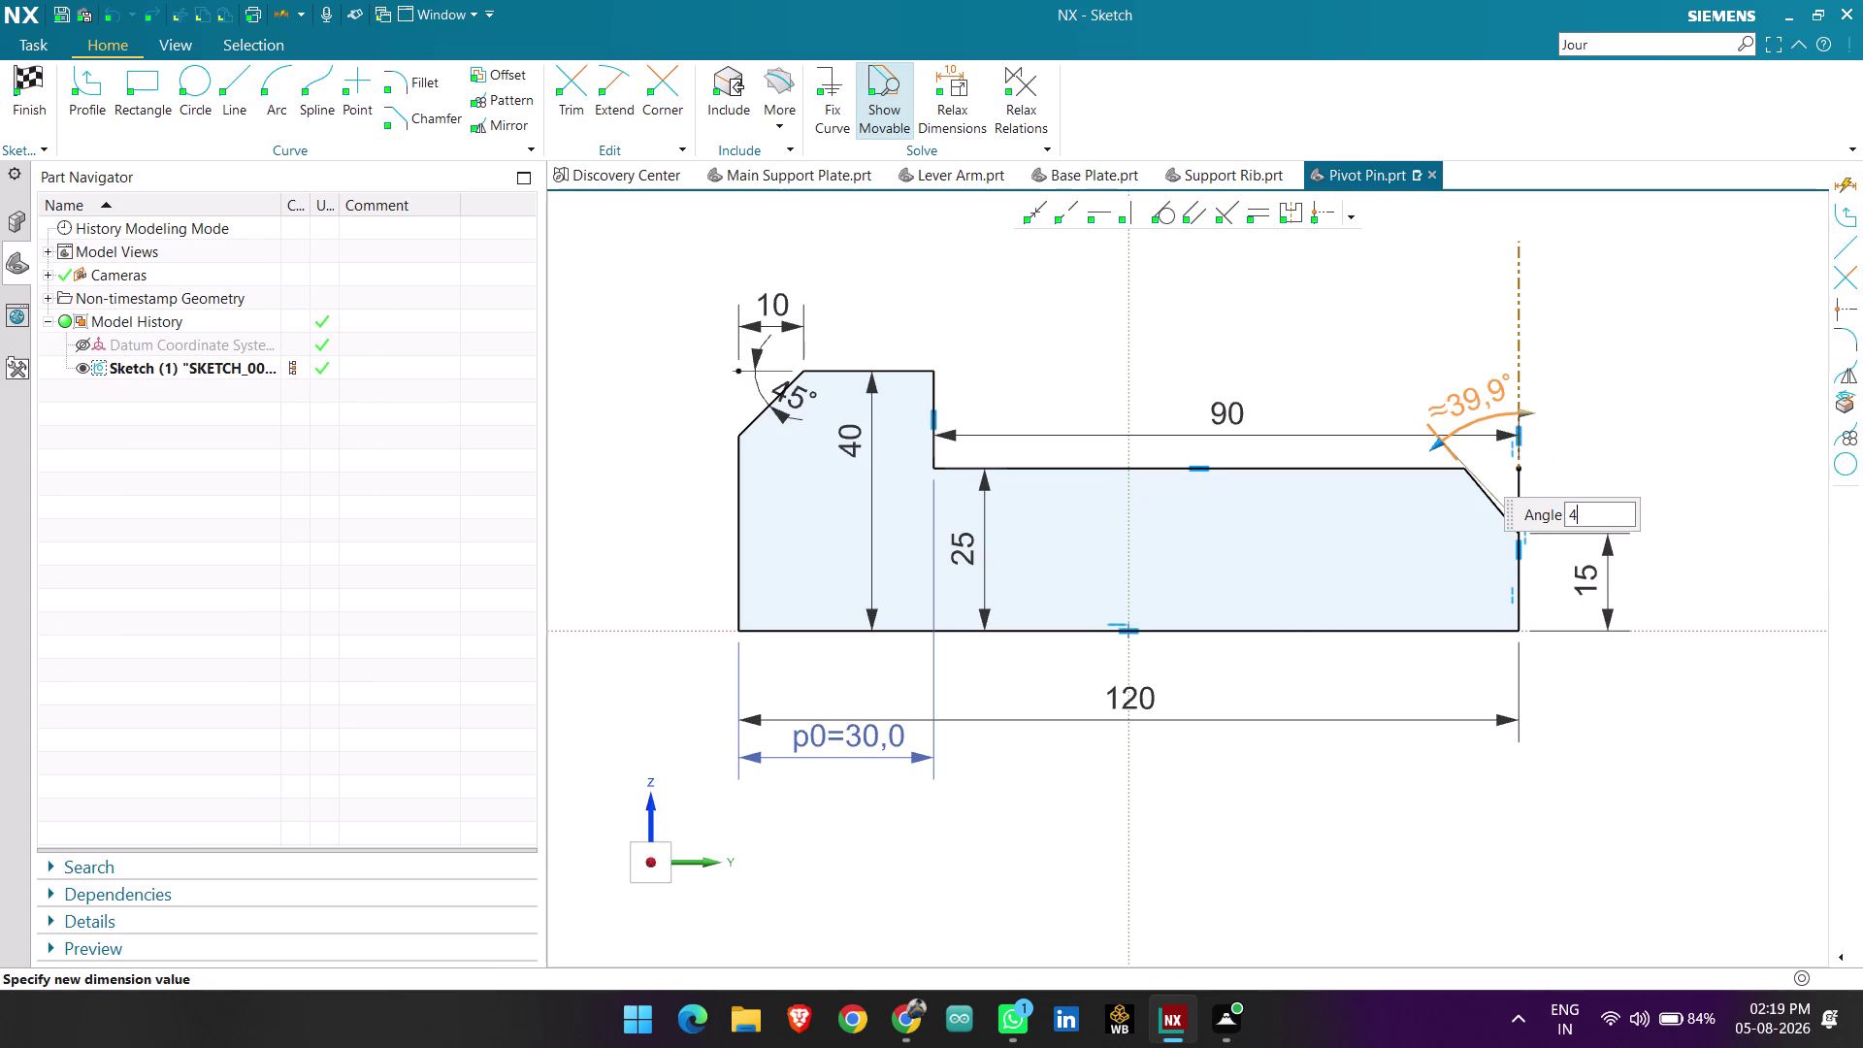
text(5)
key(Return)
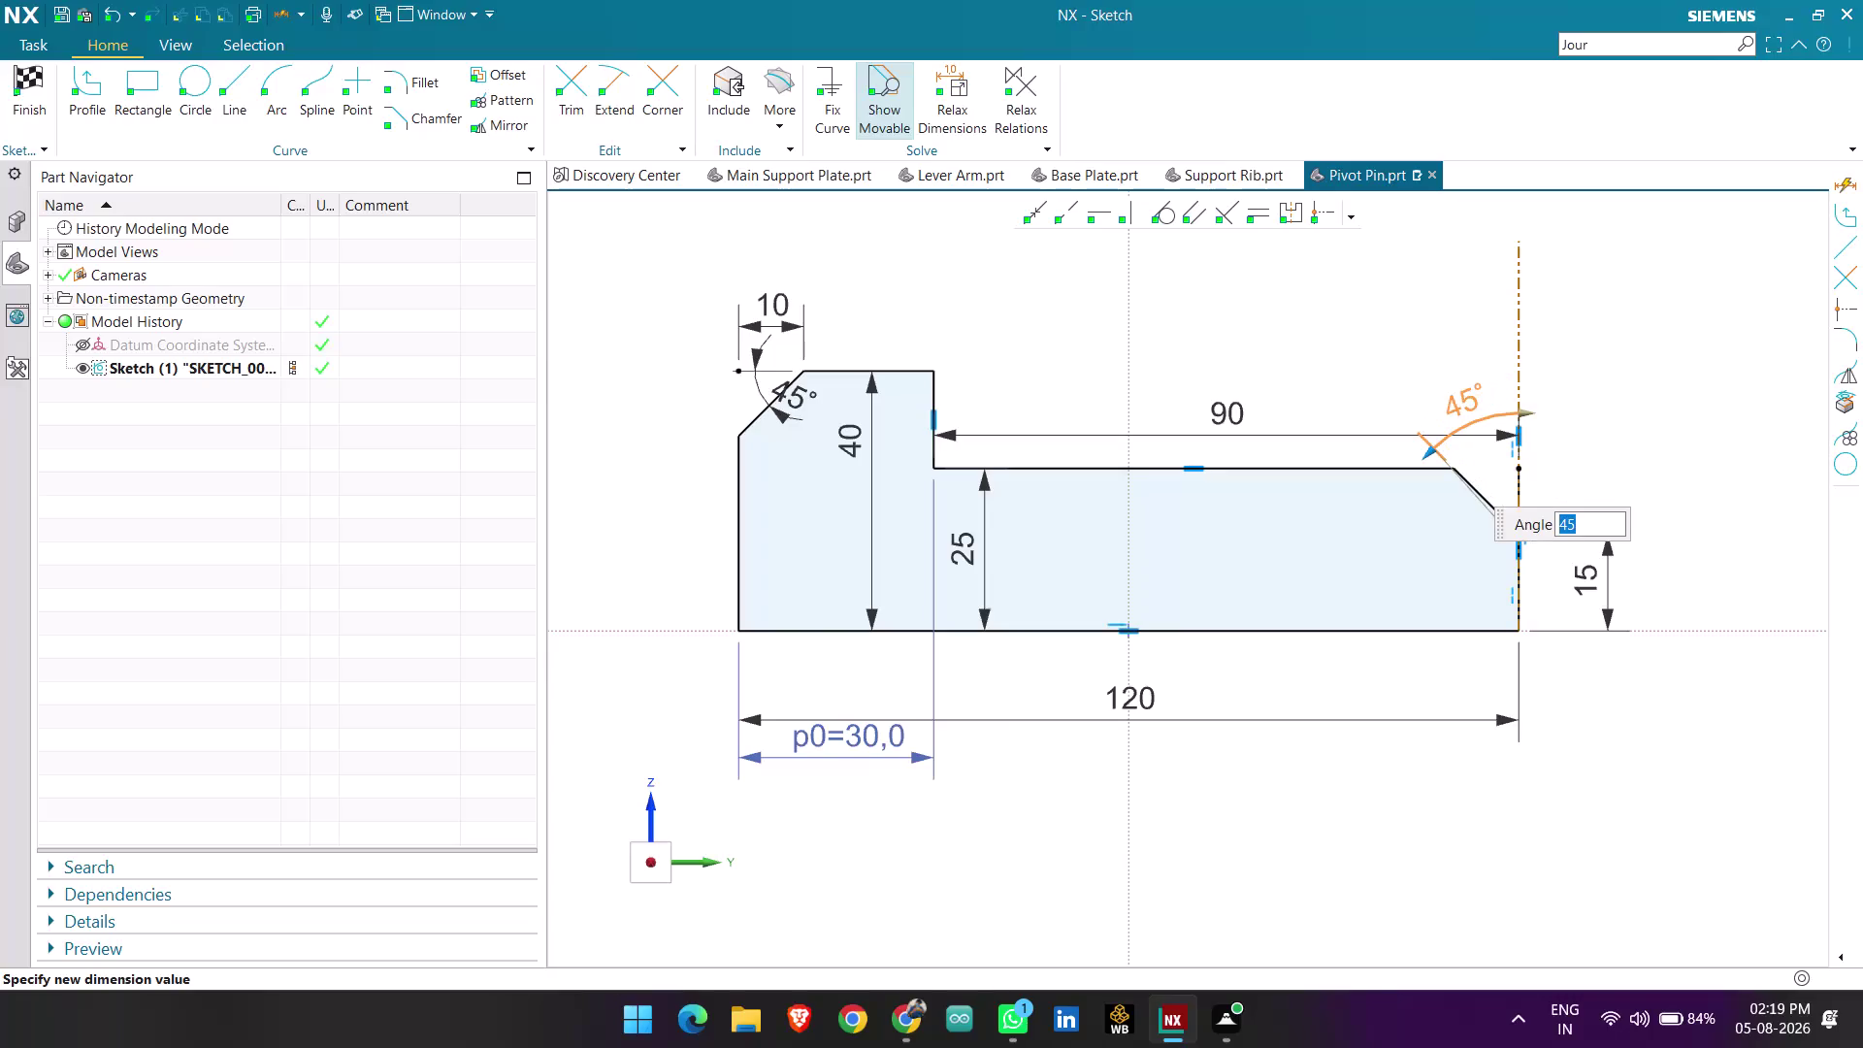
middle_click(1640, 347)
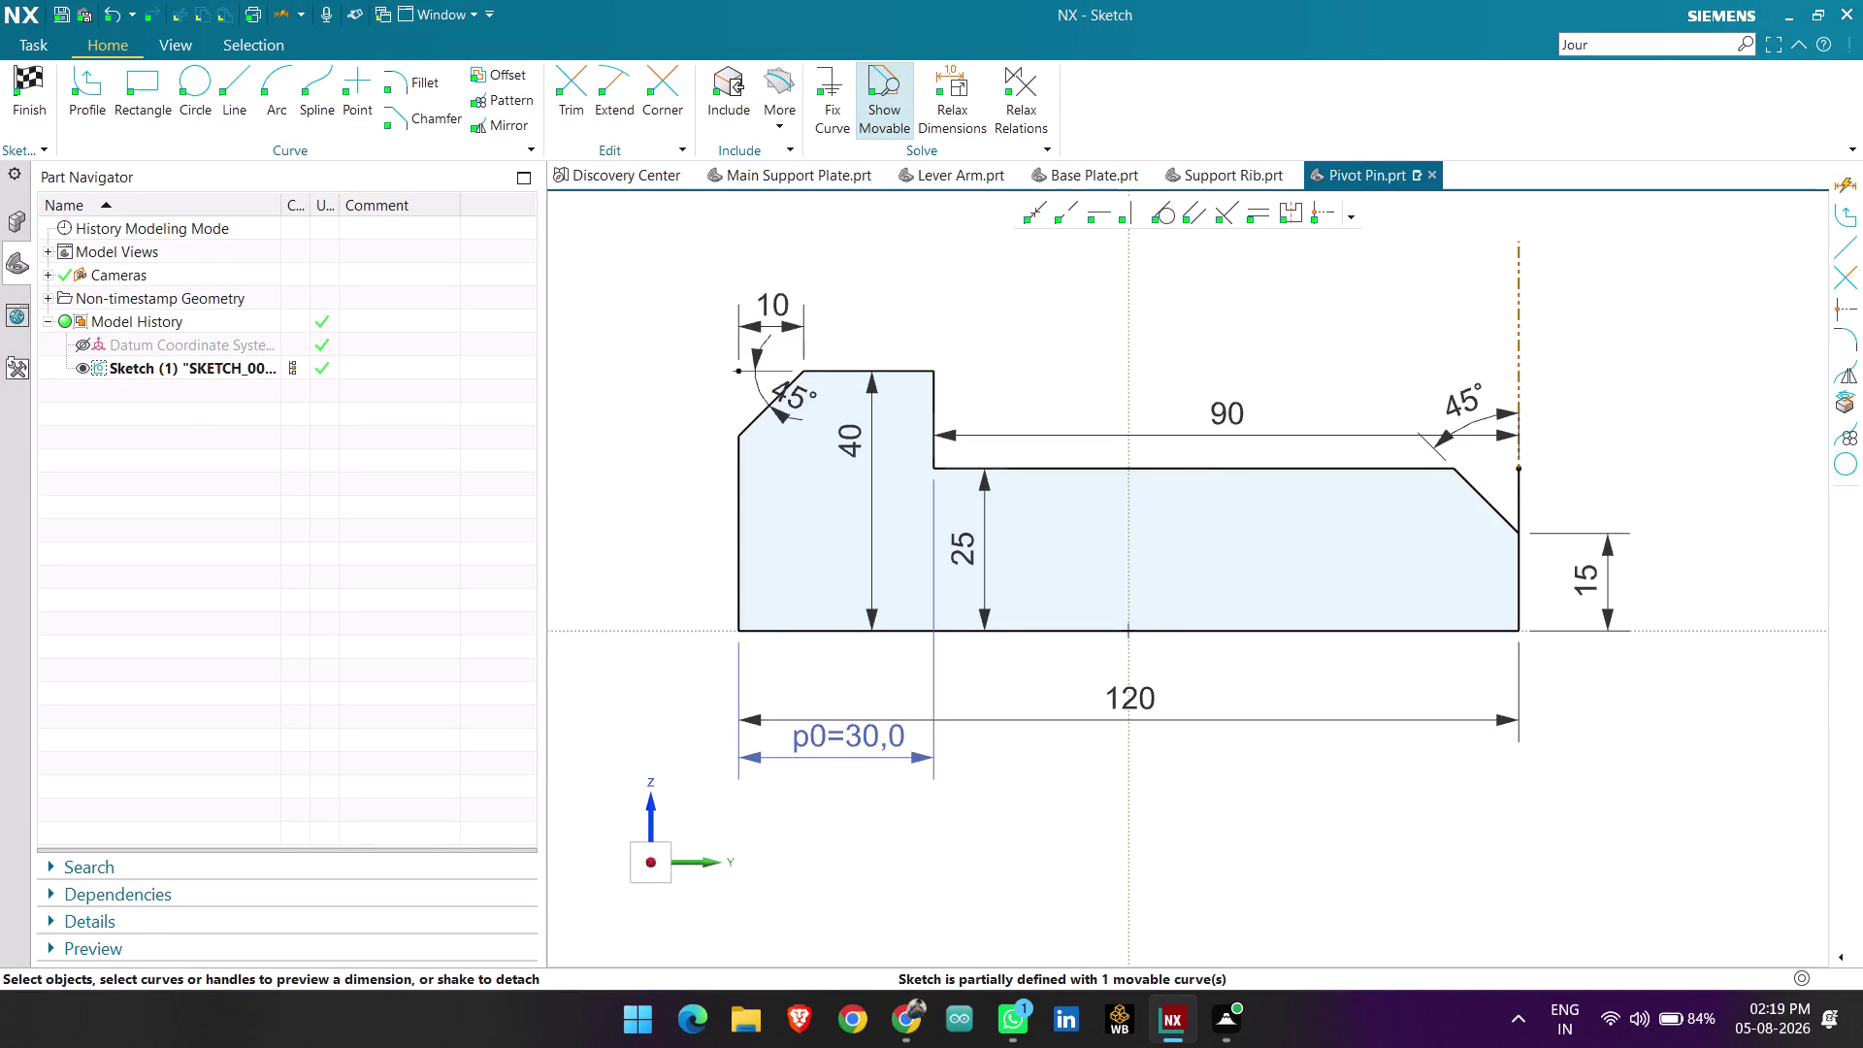
scroll(up, 3)
scroll(down, 3)
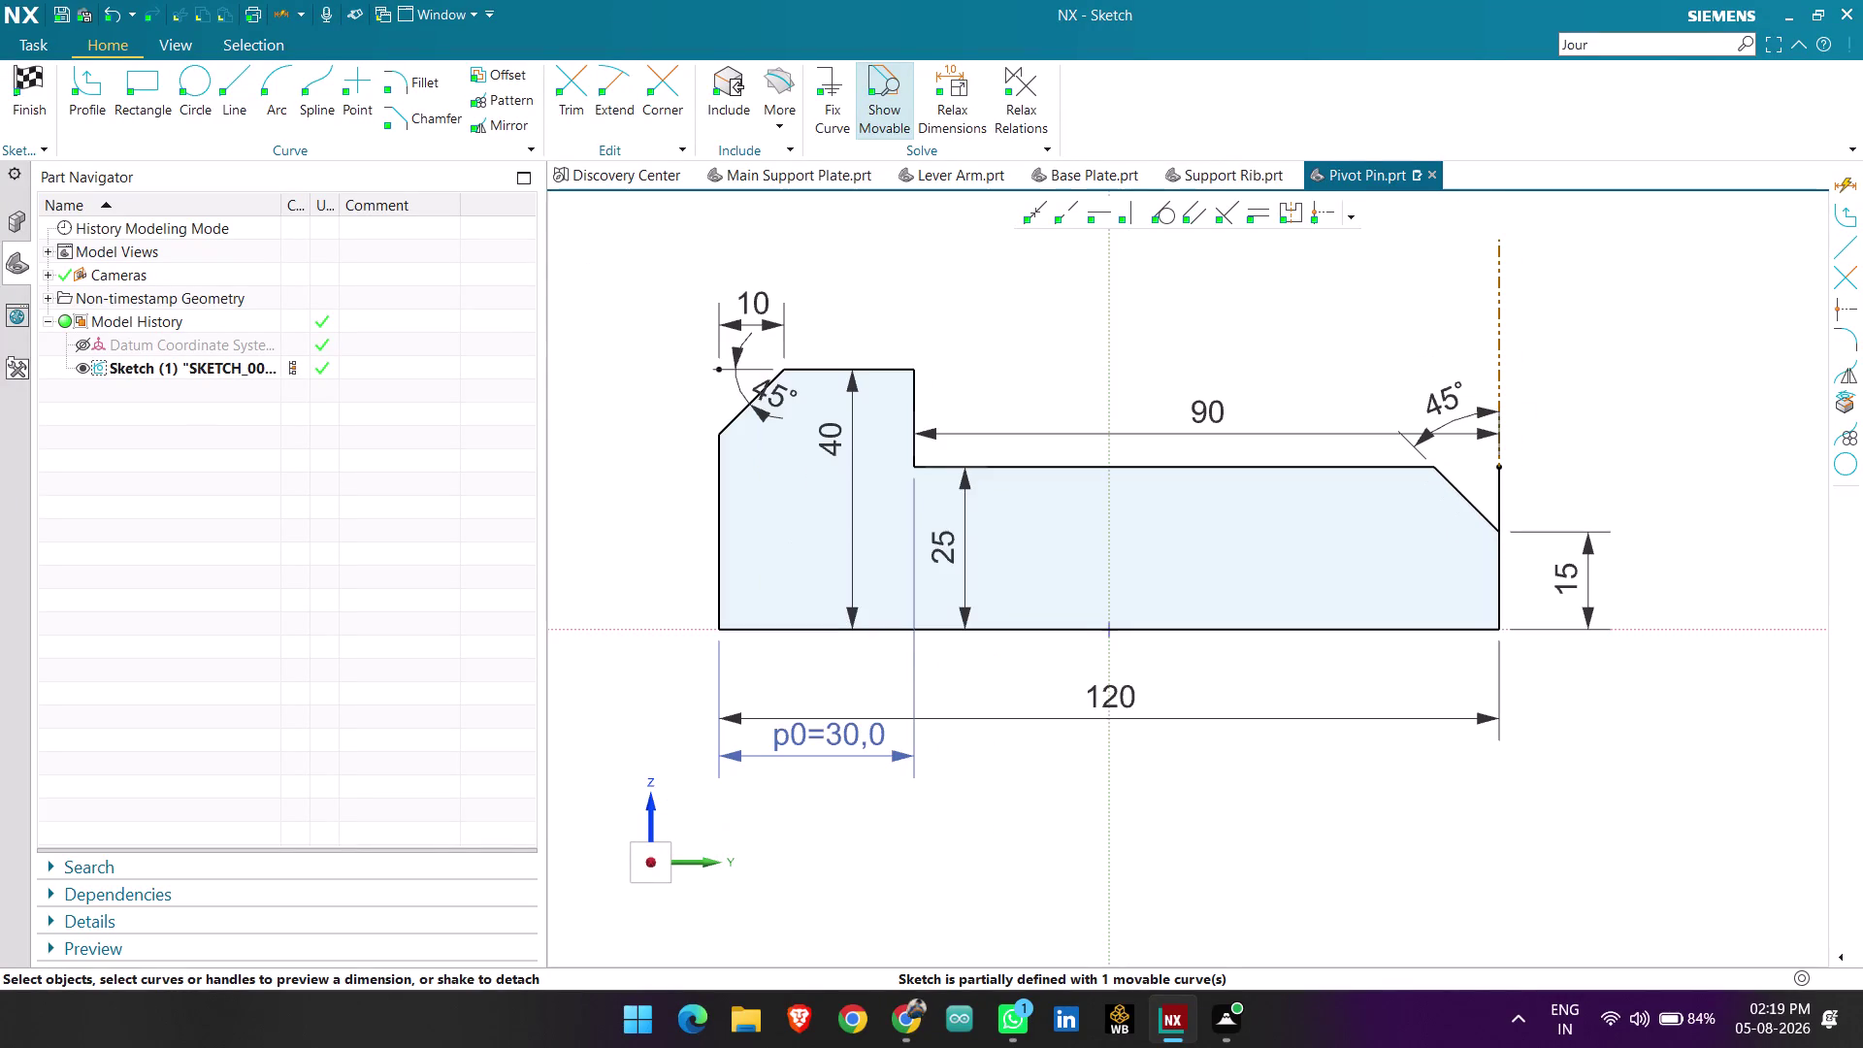
scroll(up, 3)
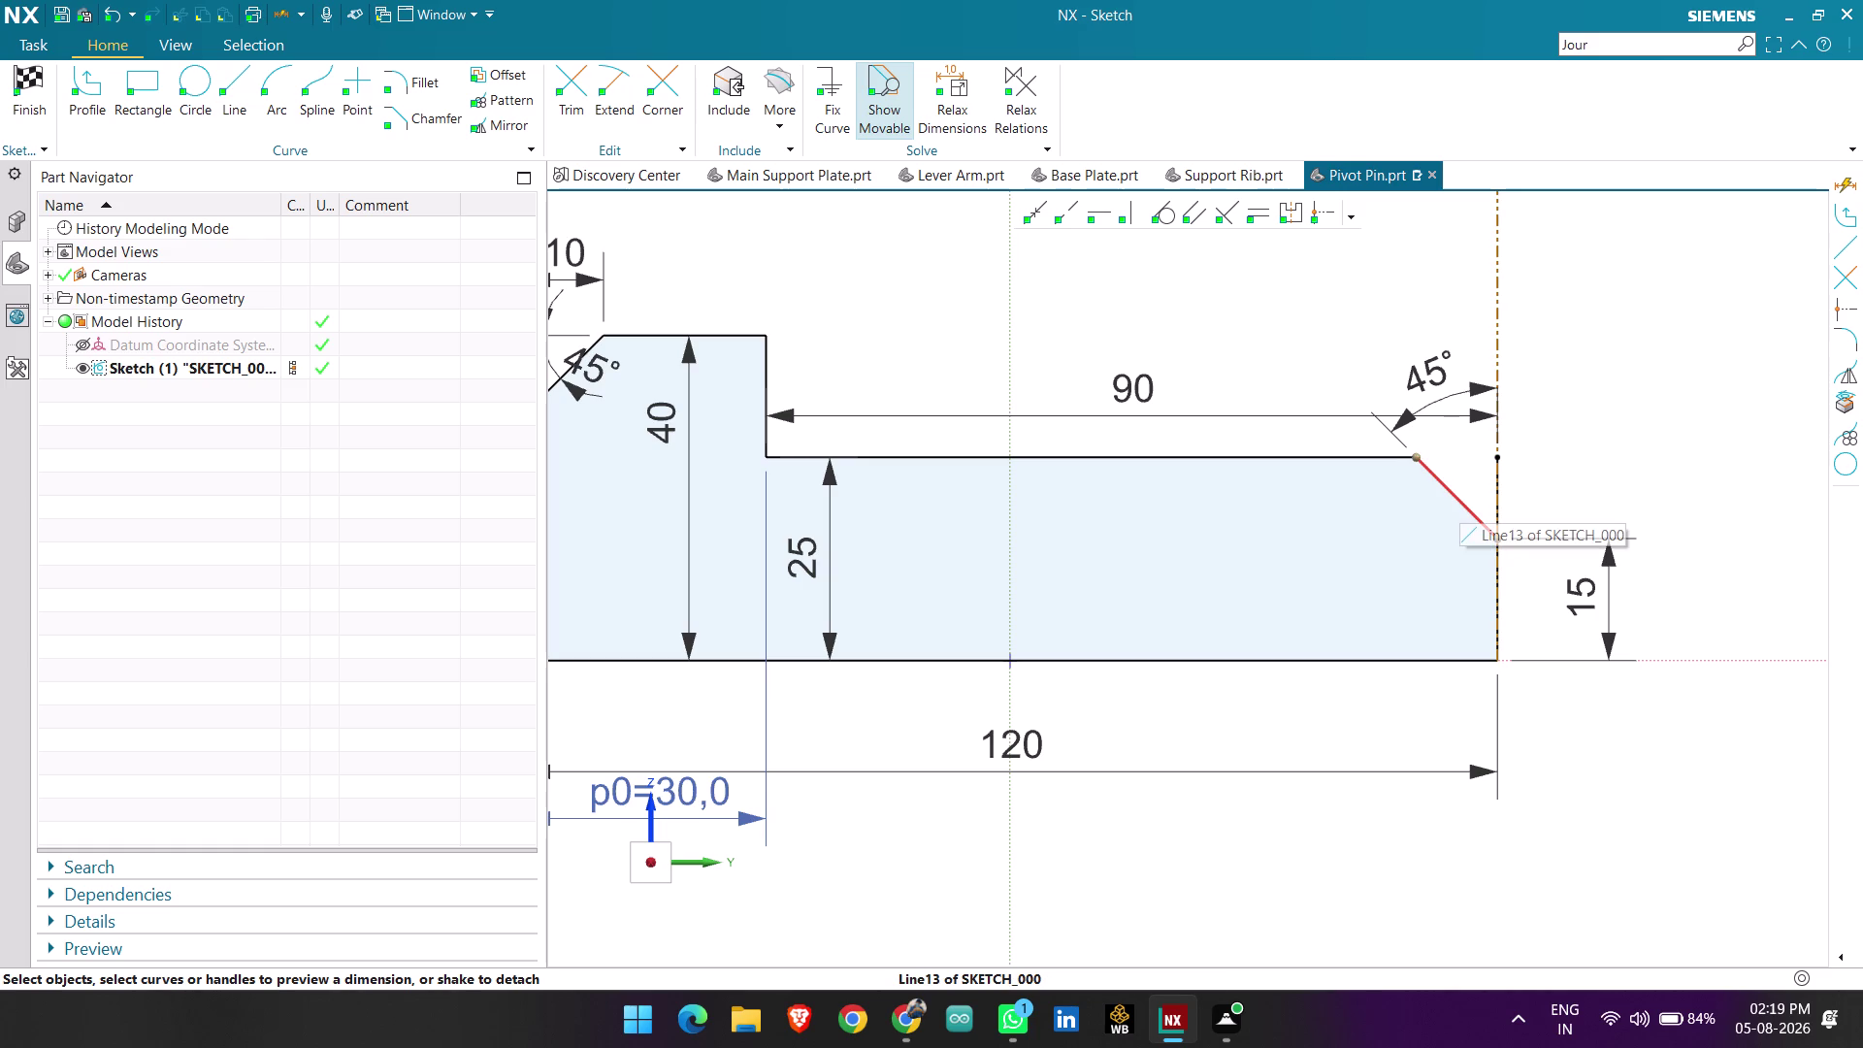
click(1458, 492)
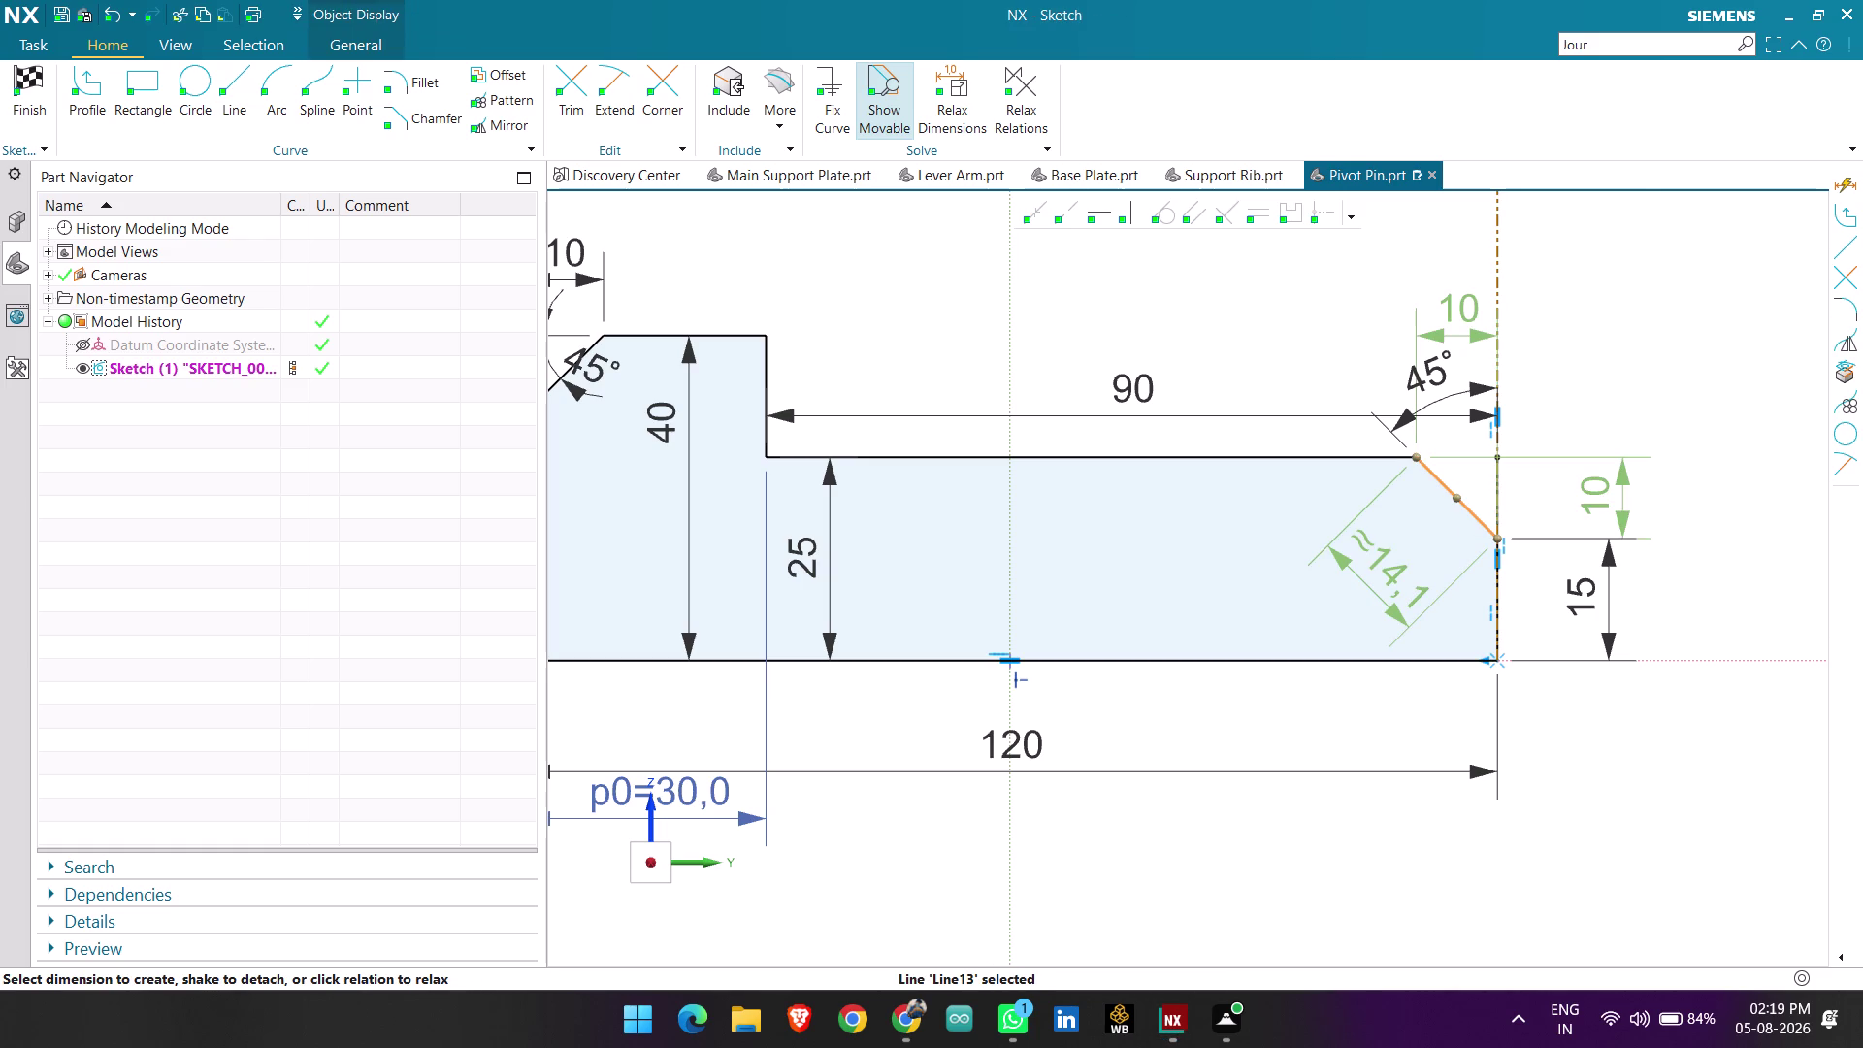
Dimension the chamfer line's length, trying values 10 and then 15.
double_click(1391, 581)
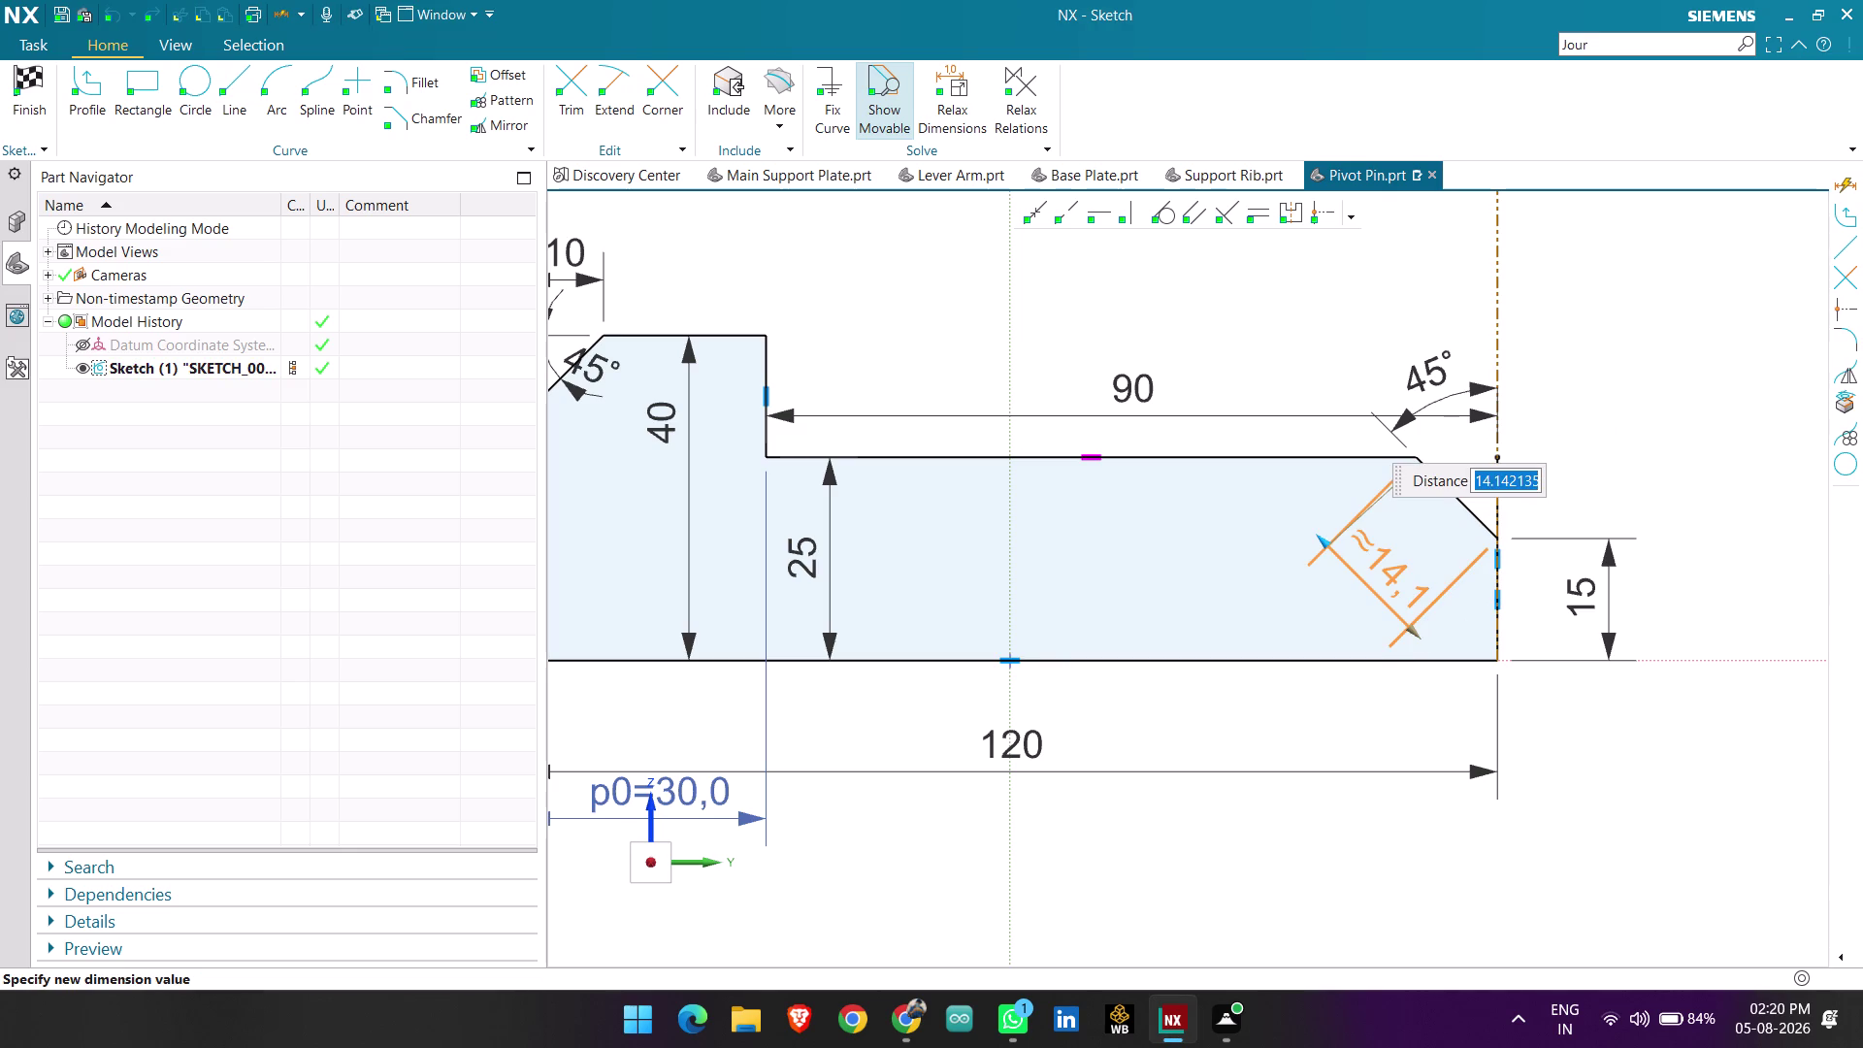
text(10)
key(Return)
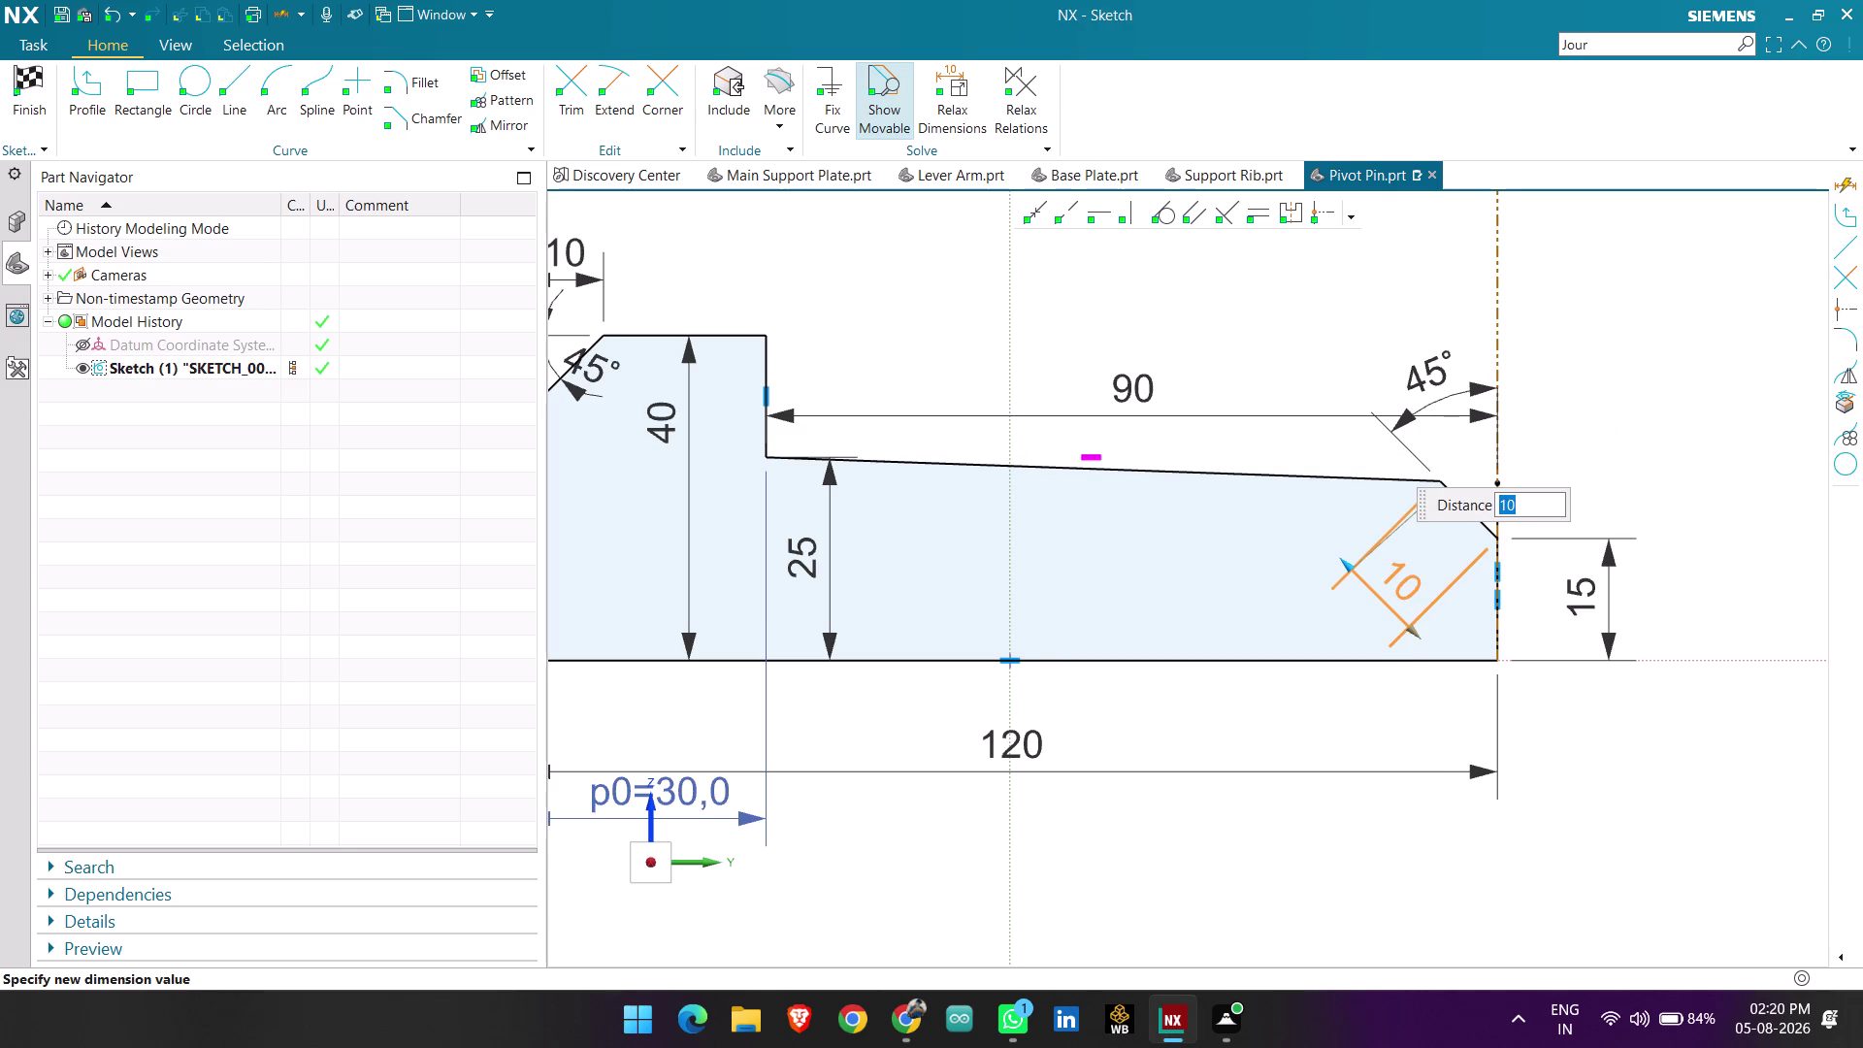
text(15)
key(Return)
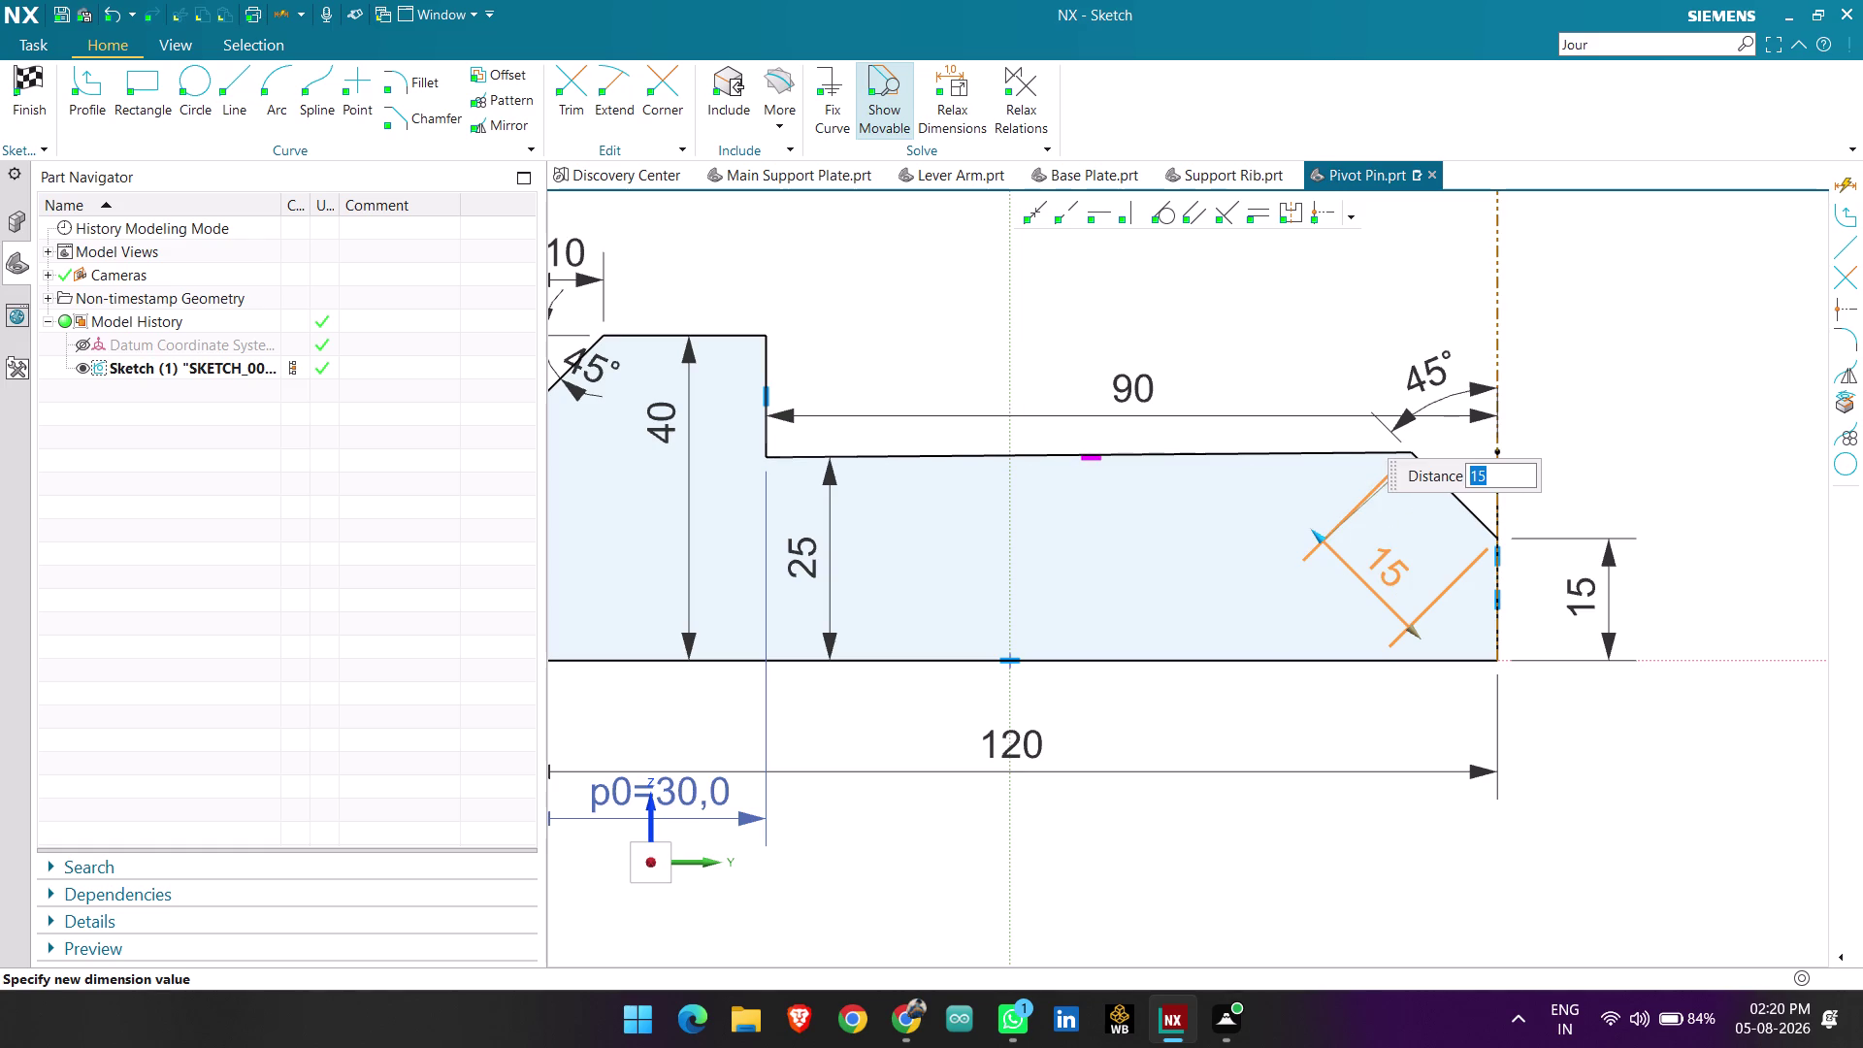
Undo the length edits so the chamfer keeps a ≈14.1 reference dimension.
key(ctrl+z)
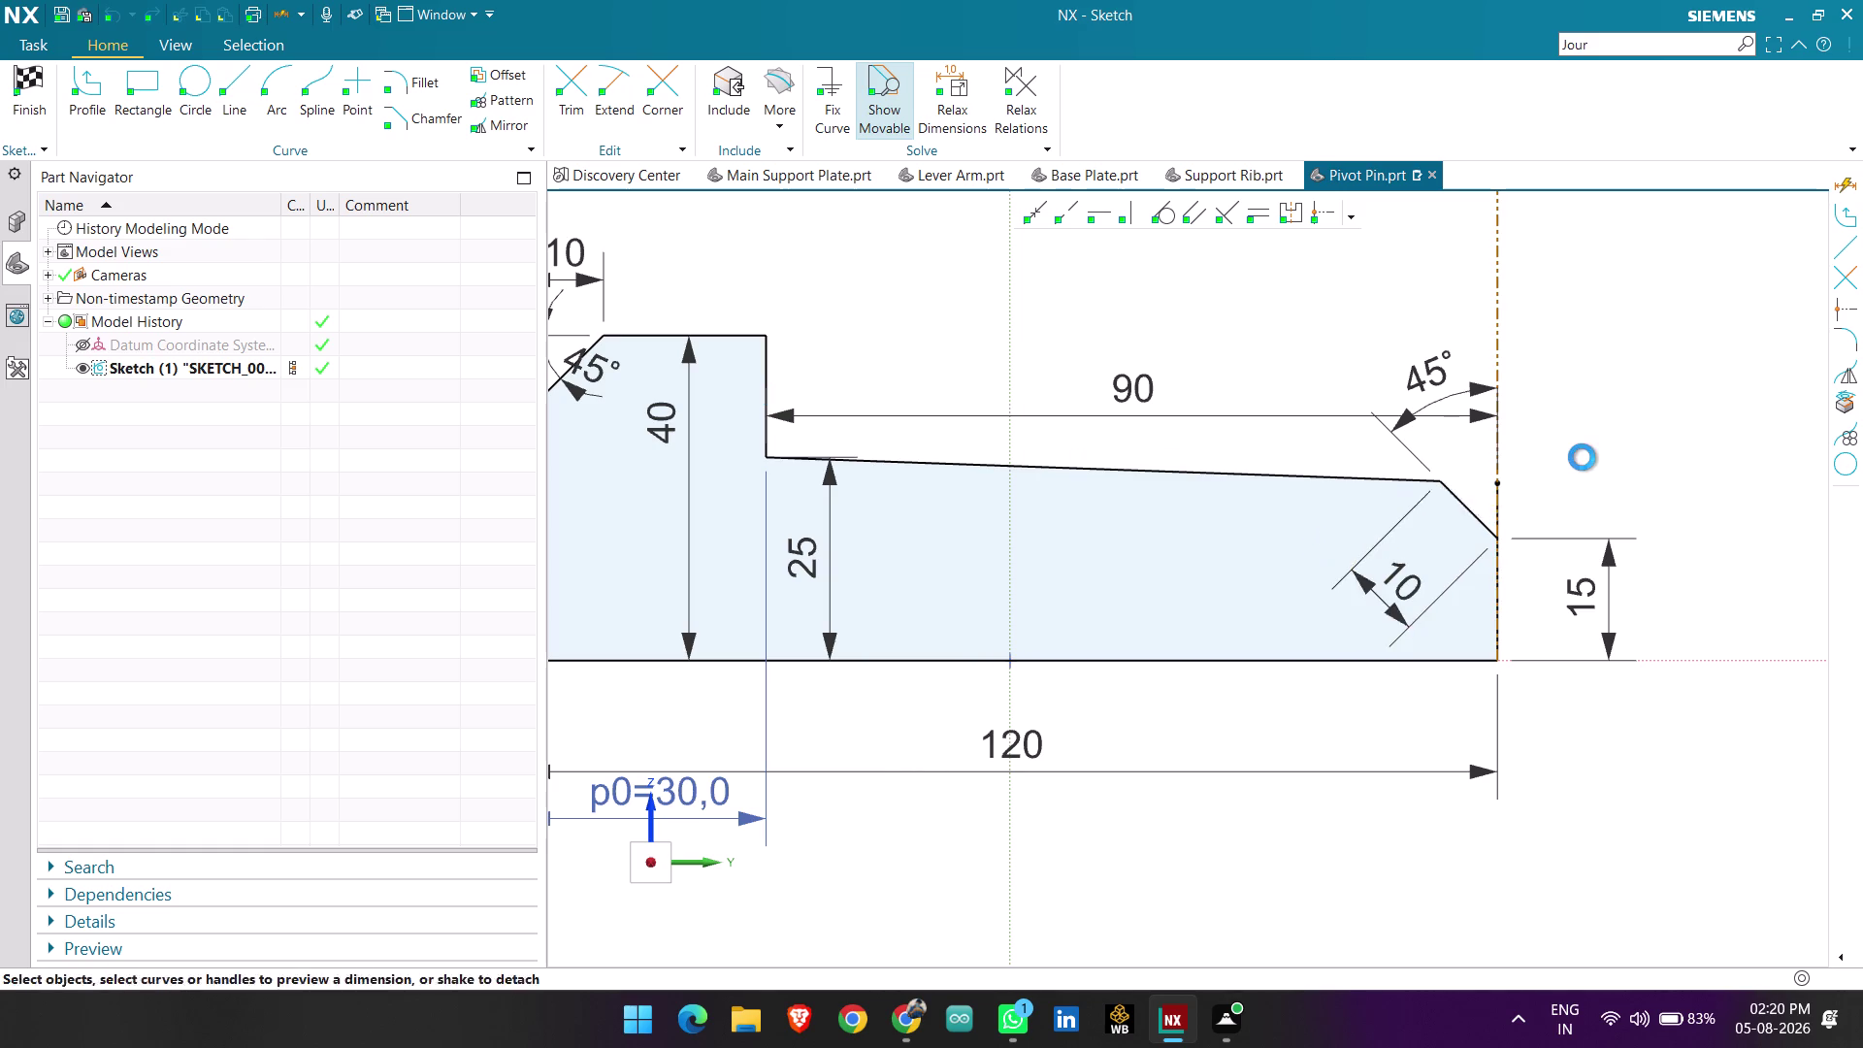
key(ctrl+z)
key(ctrl+z)
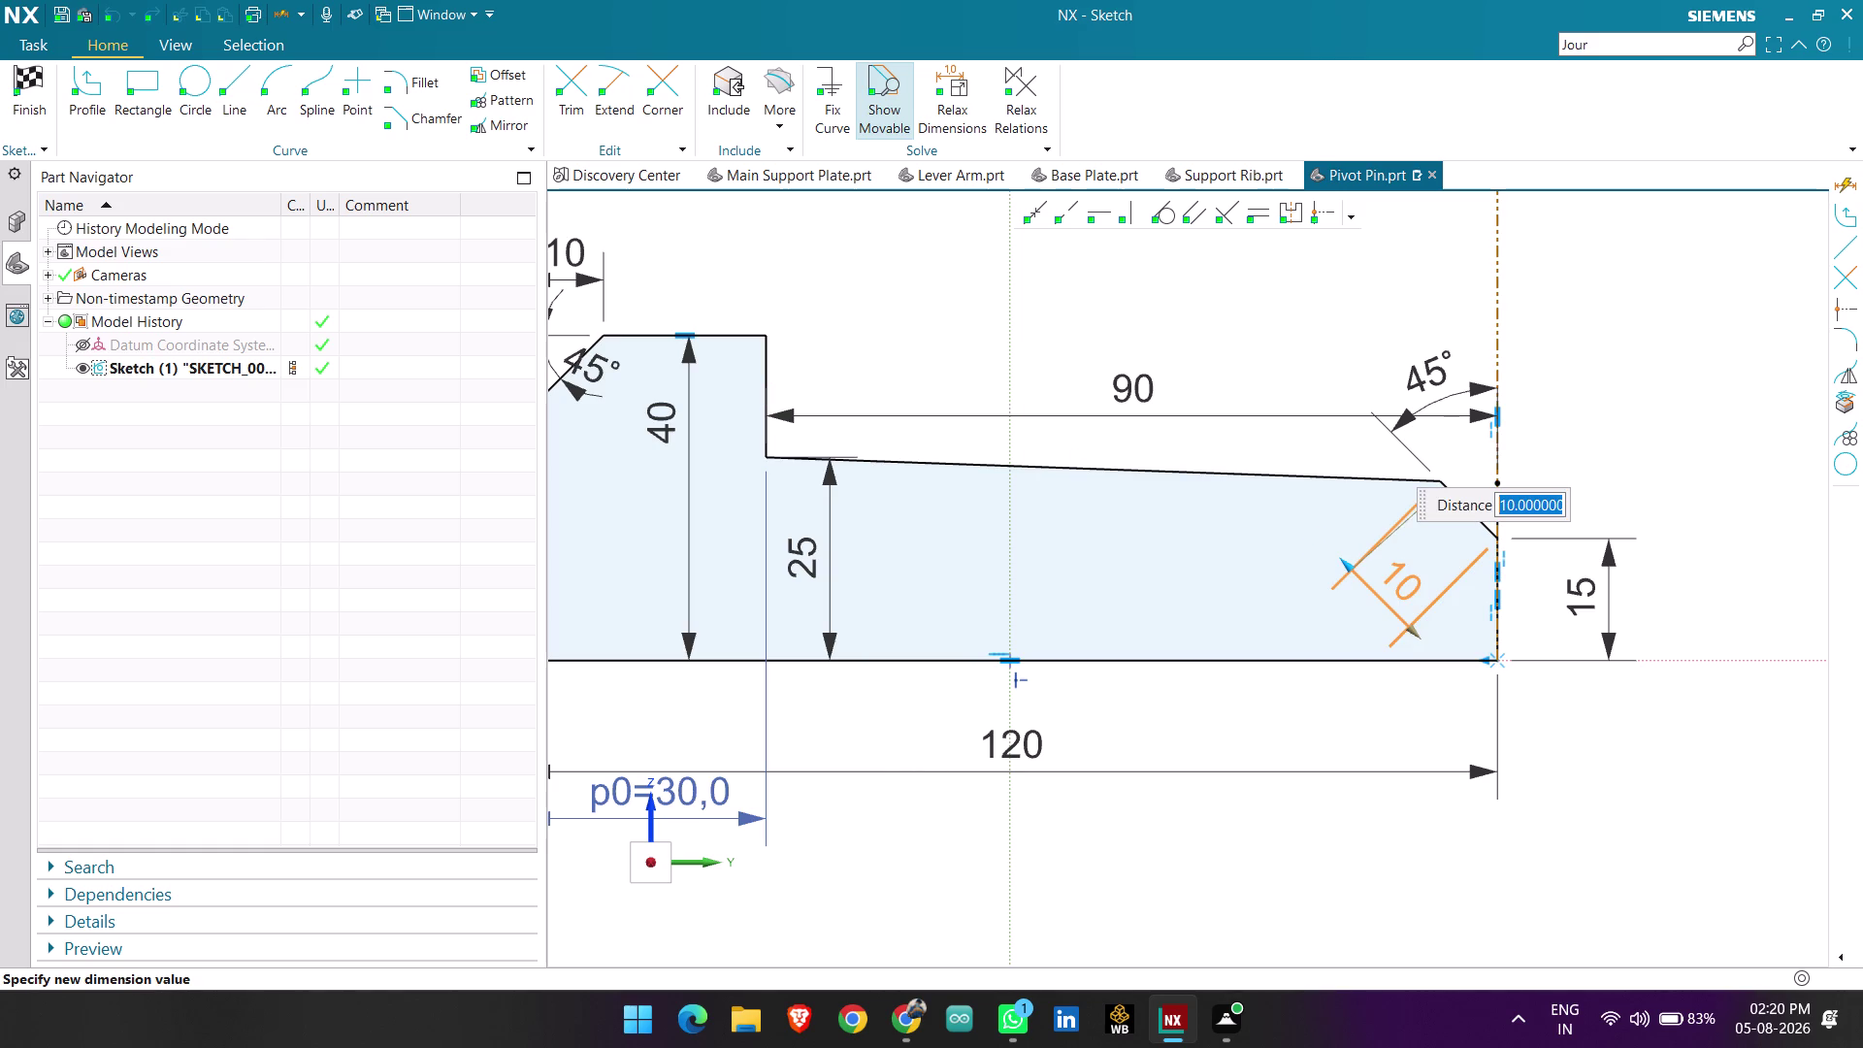
key(Escape)
key(ctrl+z)
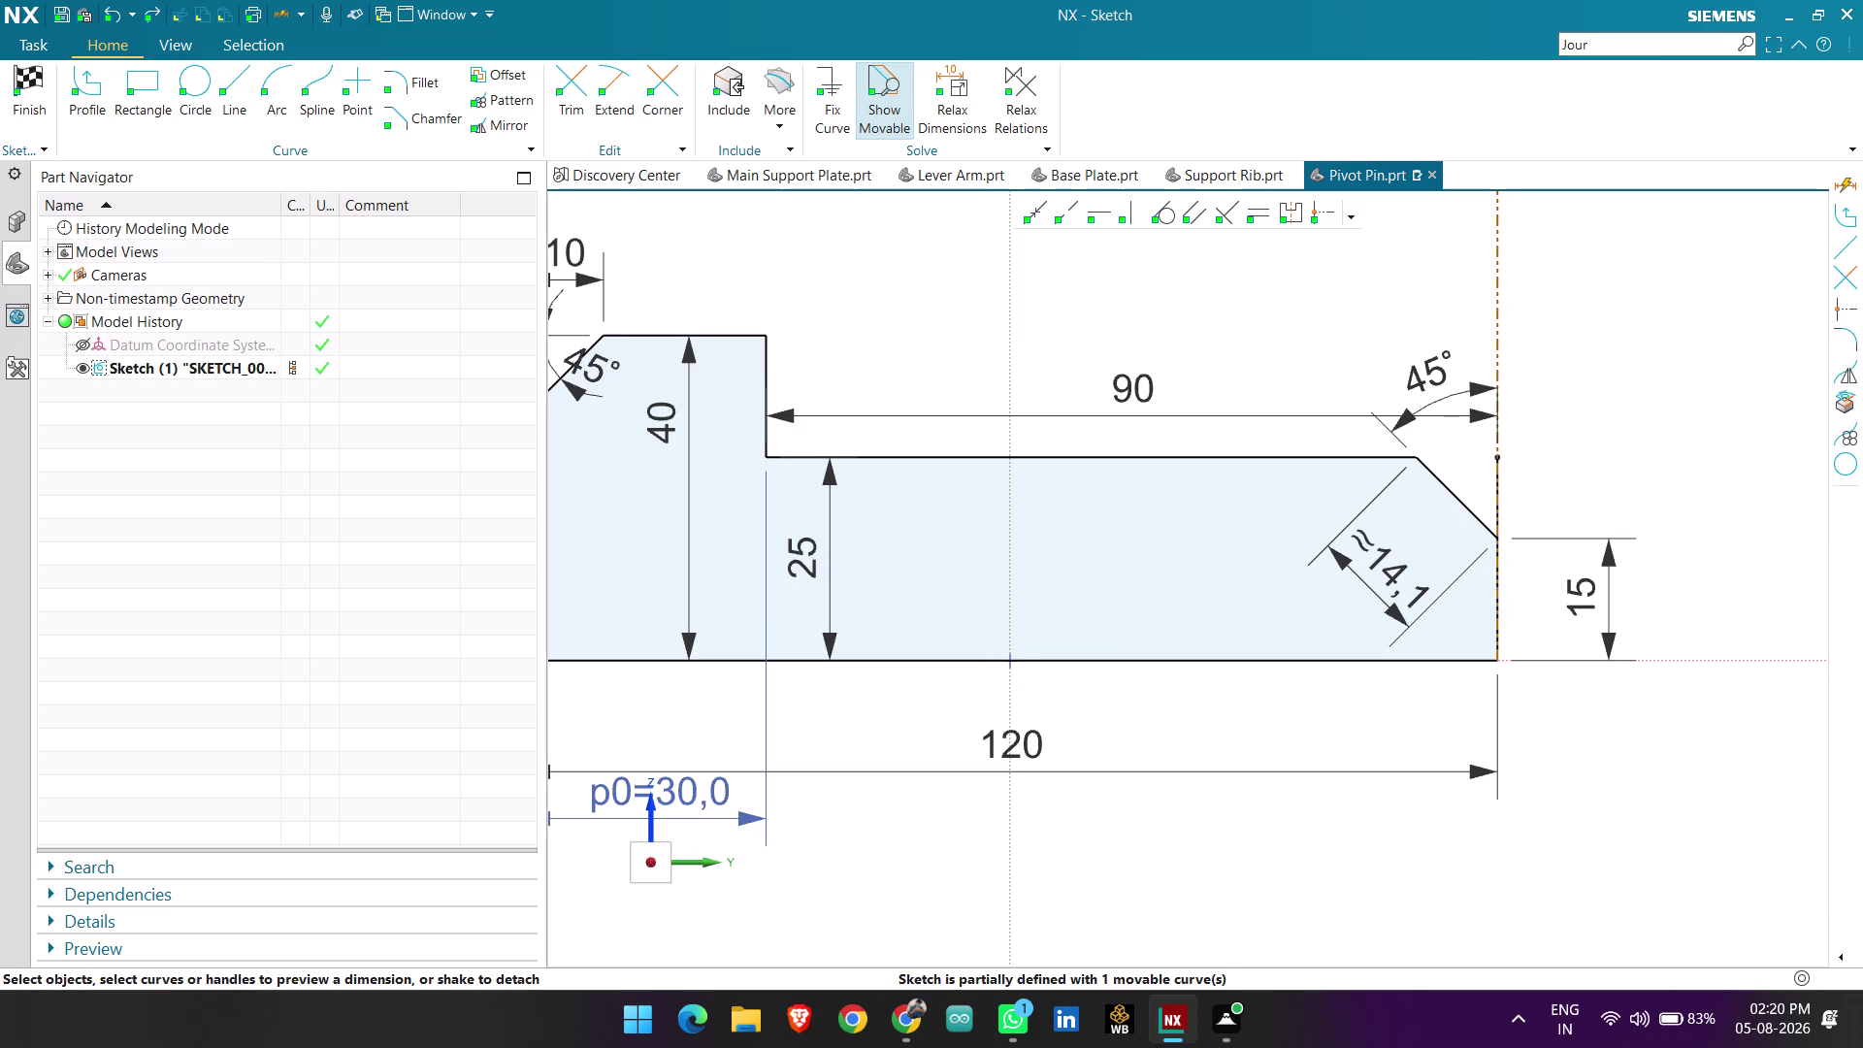
key(Escape)
scroll(down, 3)
scroll(up, 3)
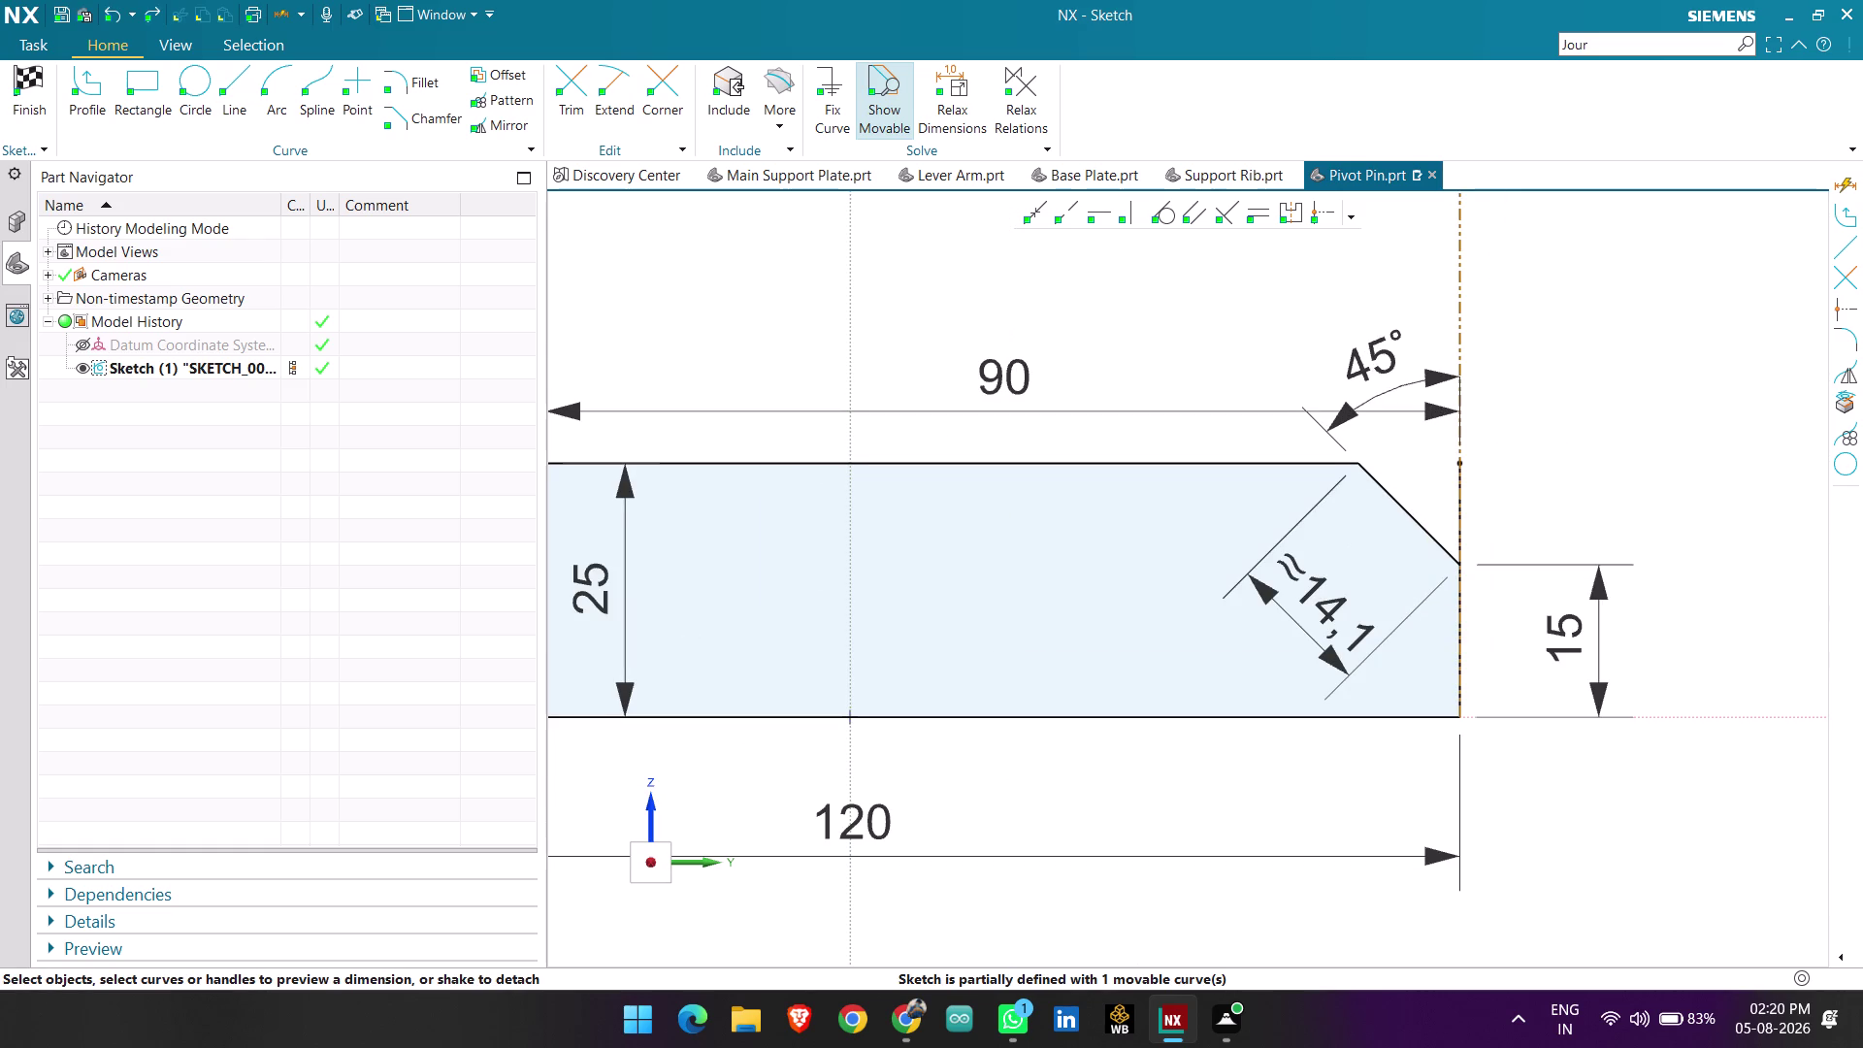
scroll(down, 3)
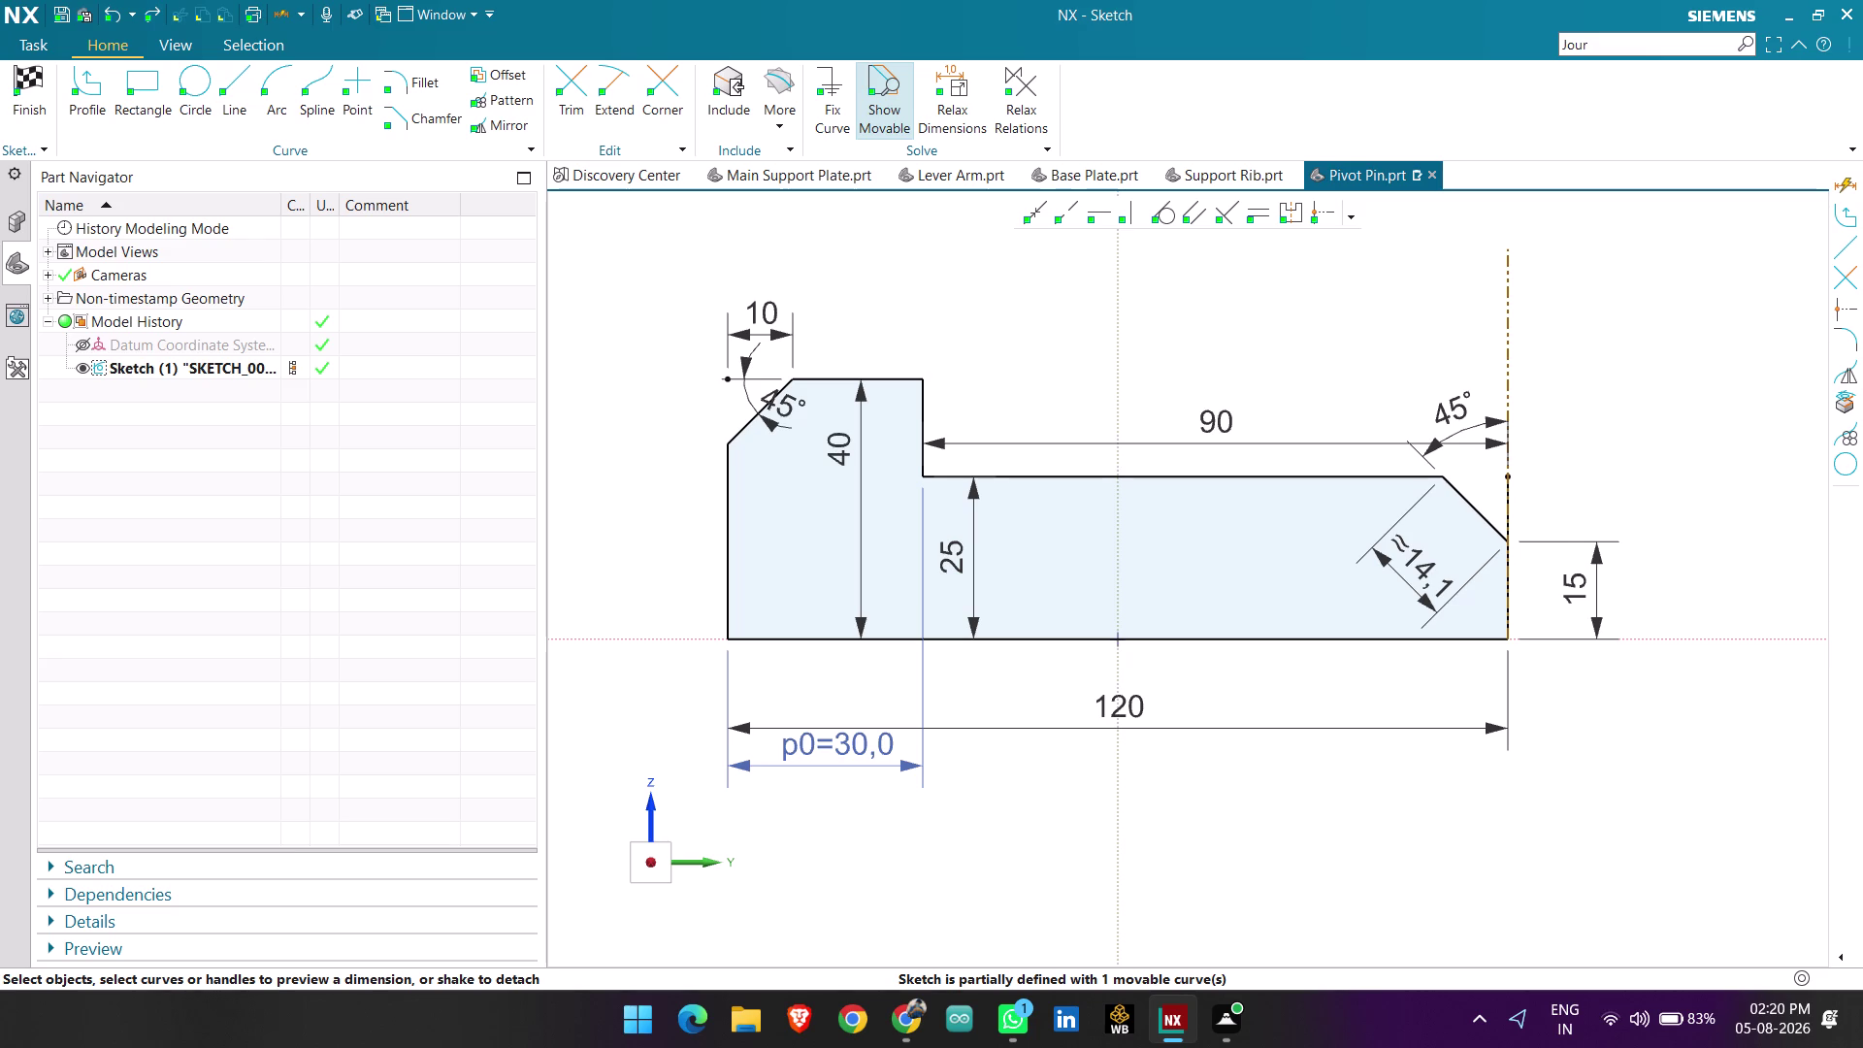
scroll(down, 3)
scroll(up, 3)
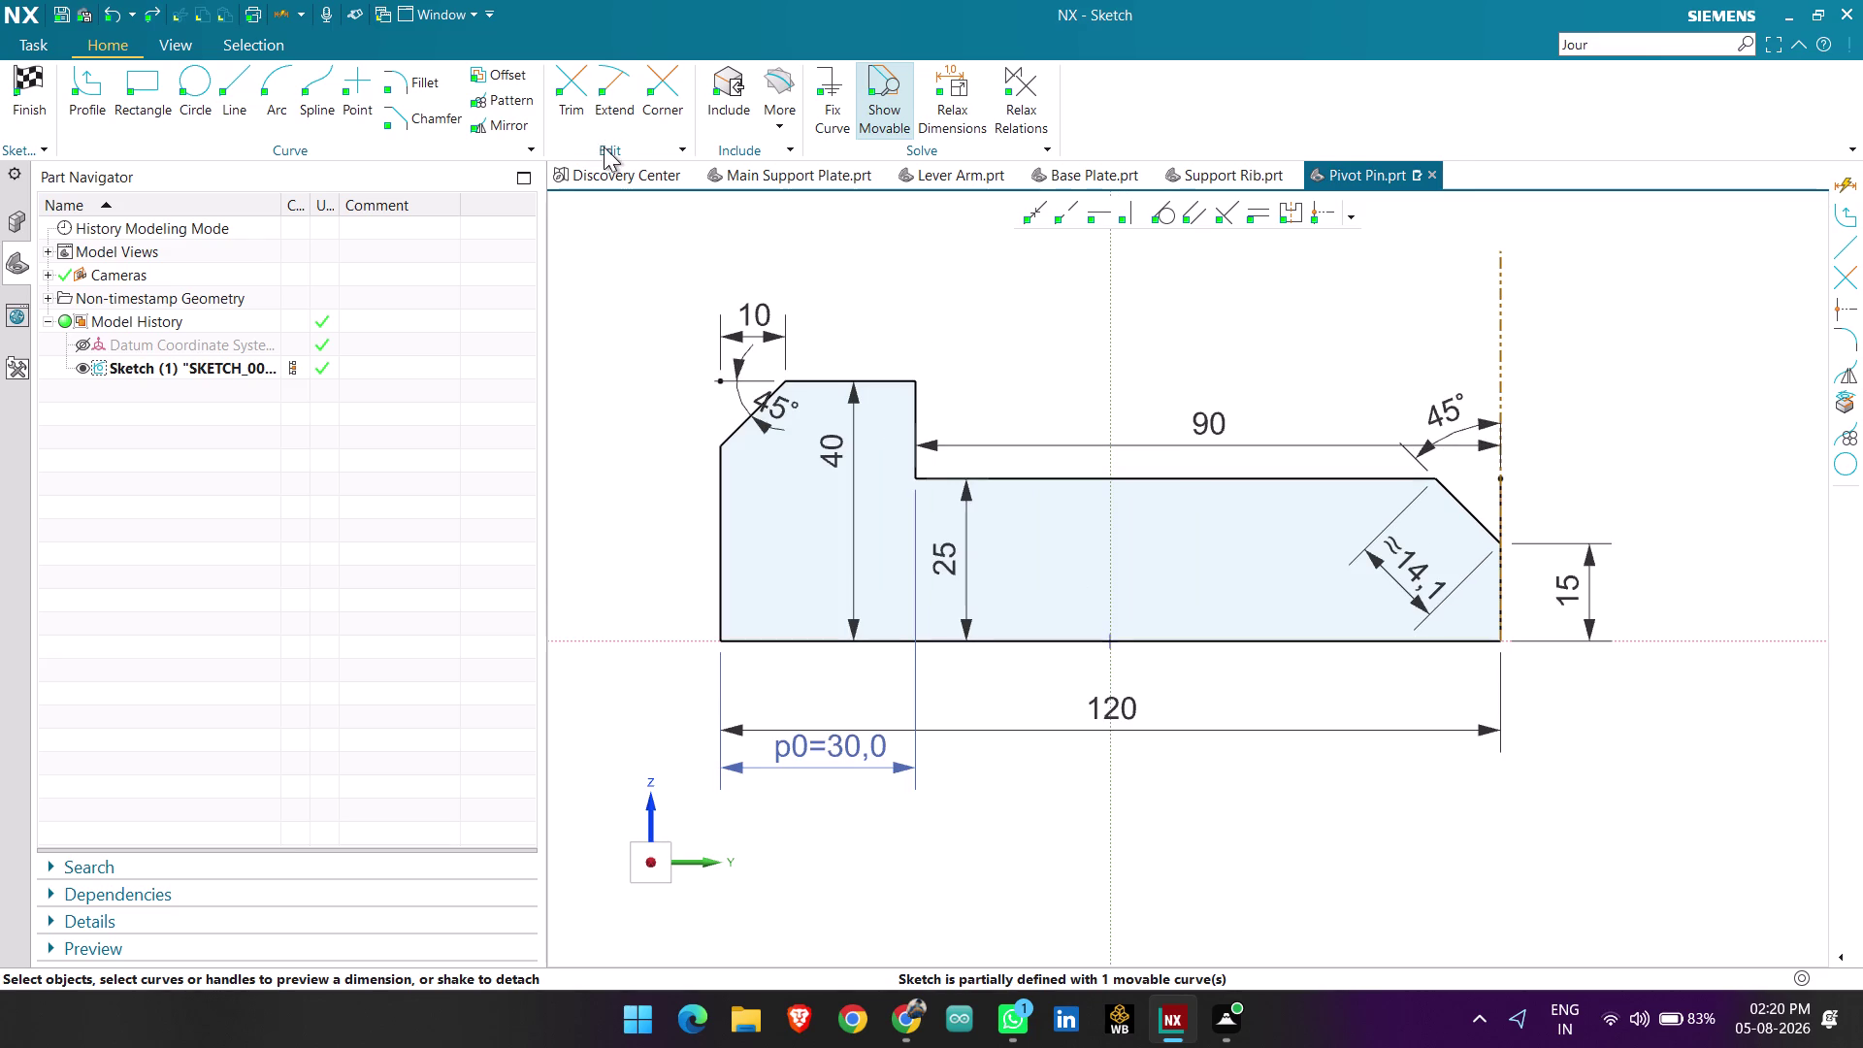
click(579, 97)
scroll(up, 3)
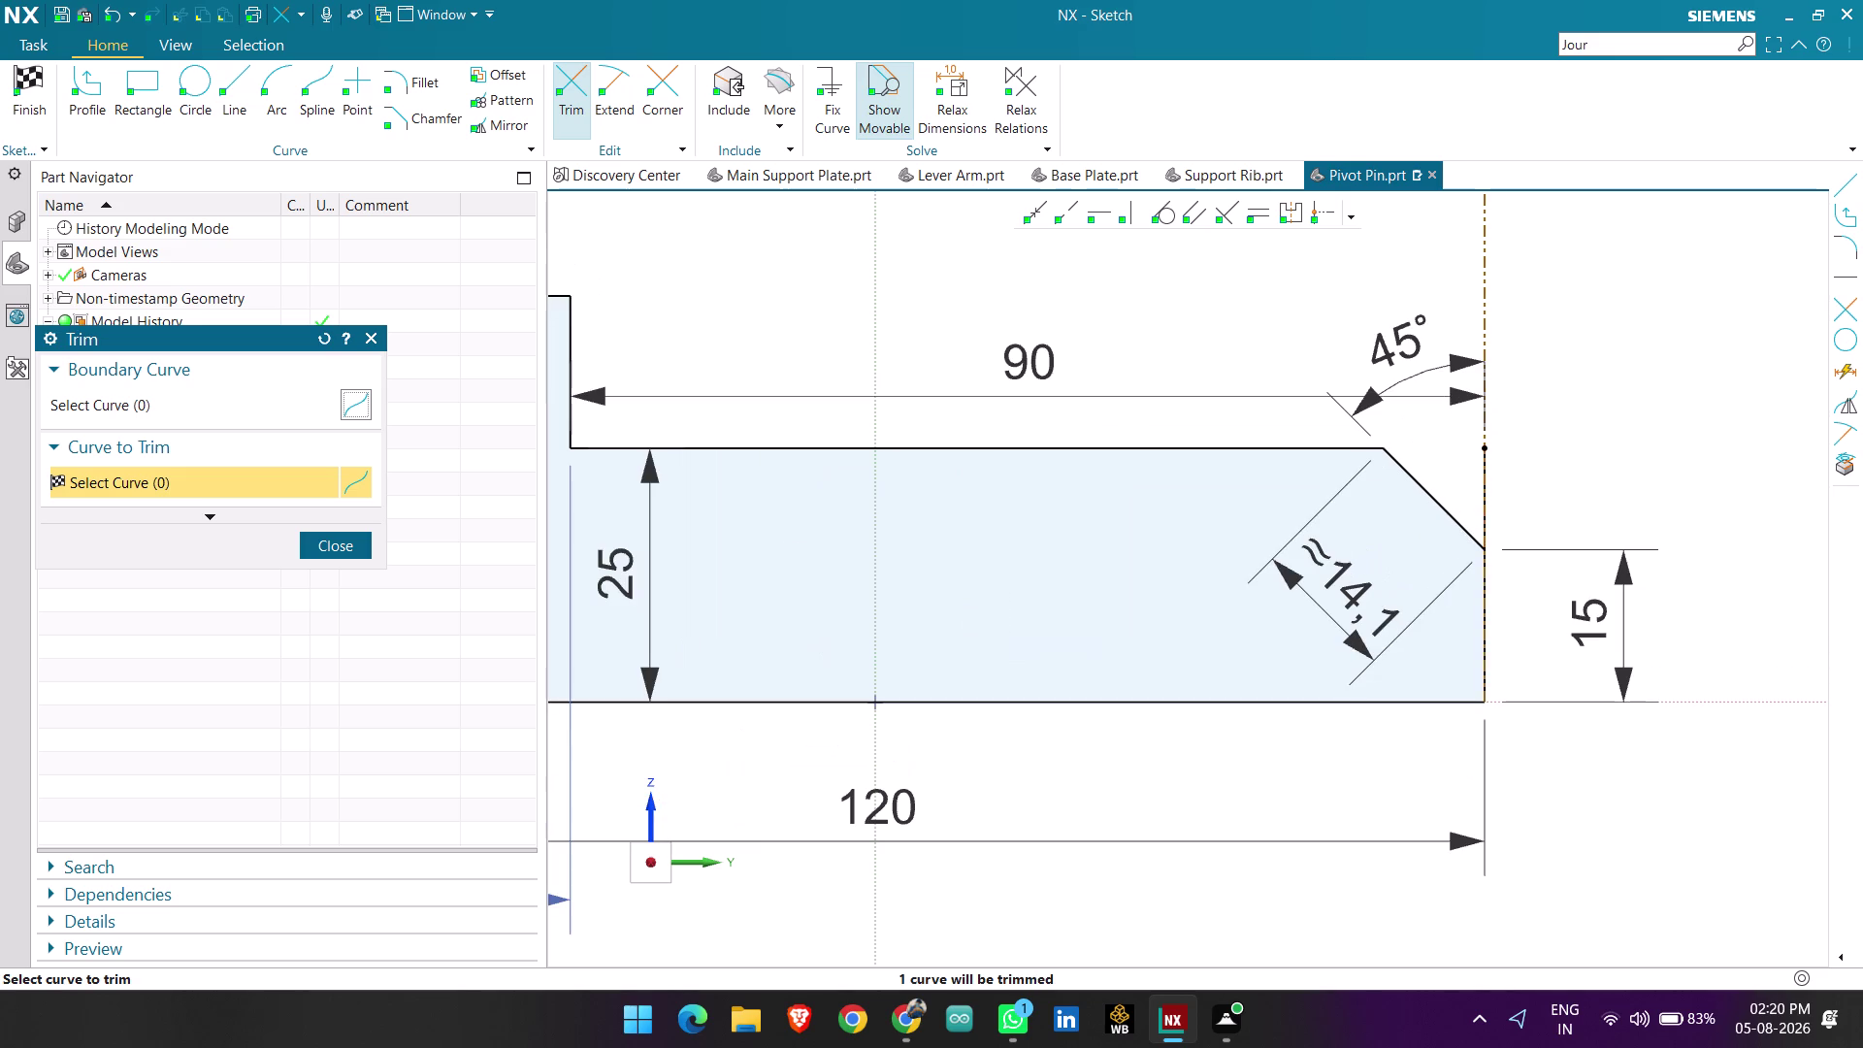
click(1488, 487)
scroll(down, 3)
key(Escape)
scroll(up, 3)
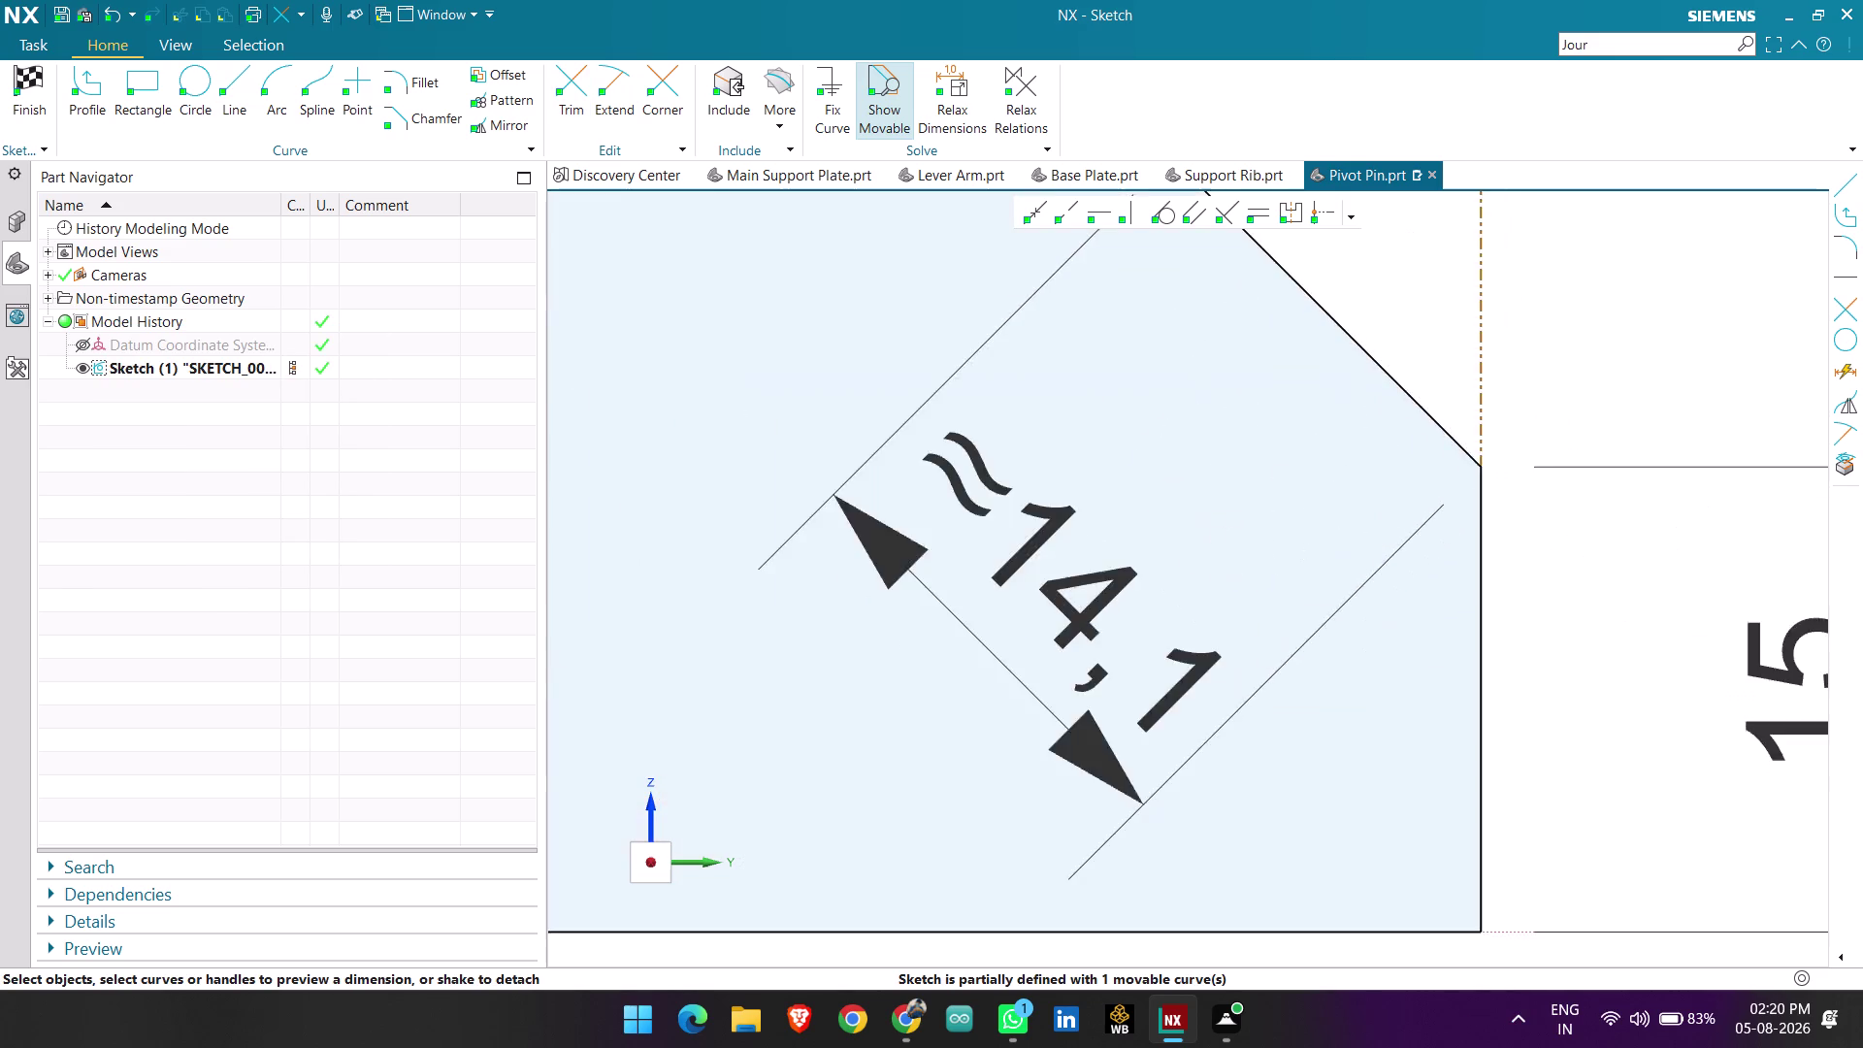
scroll(up, 3)
scroll(down, 3)
scroll(down, 3)
scroll(up, 3)
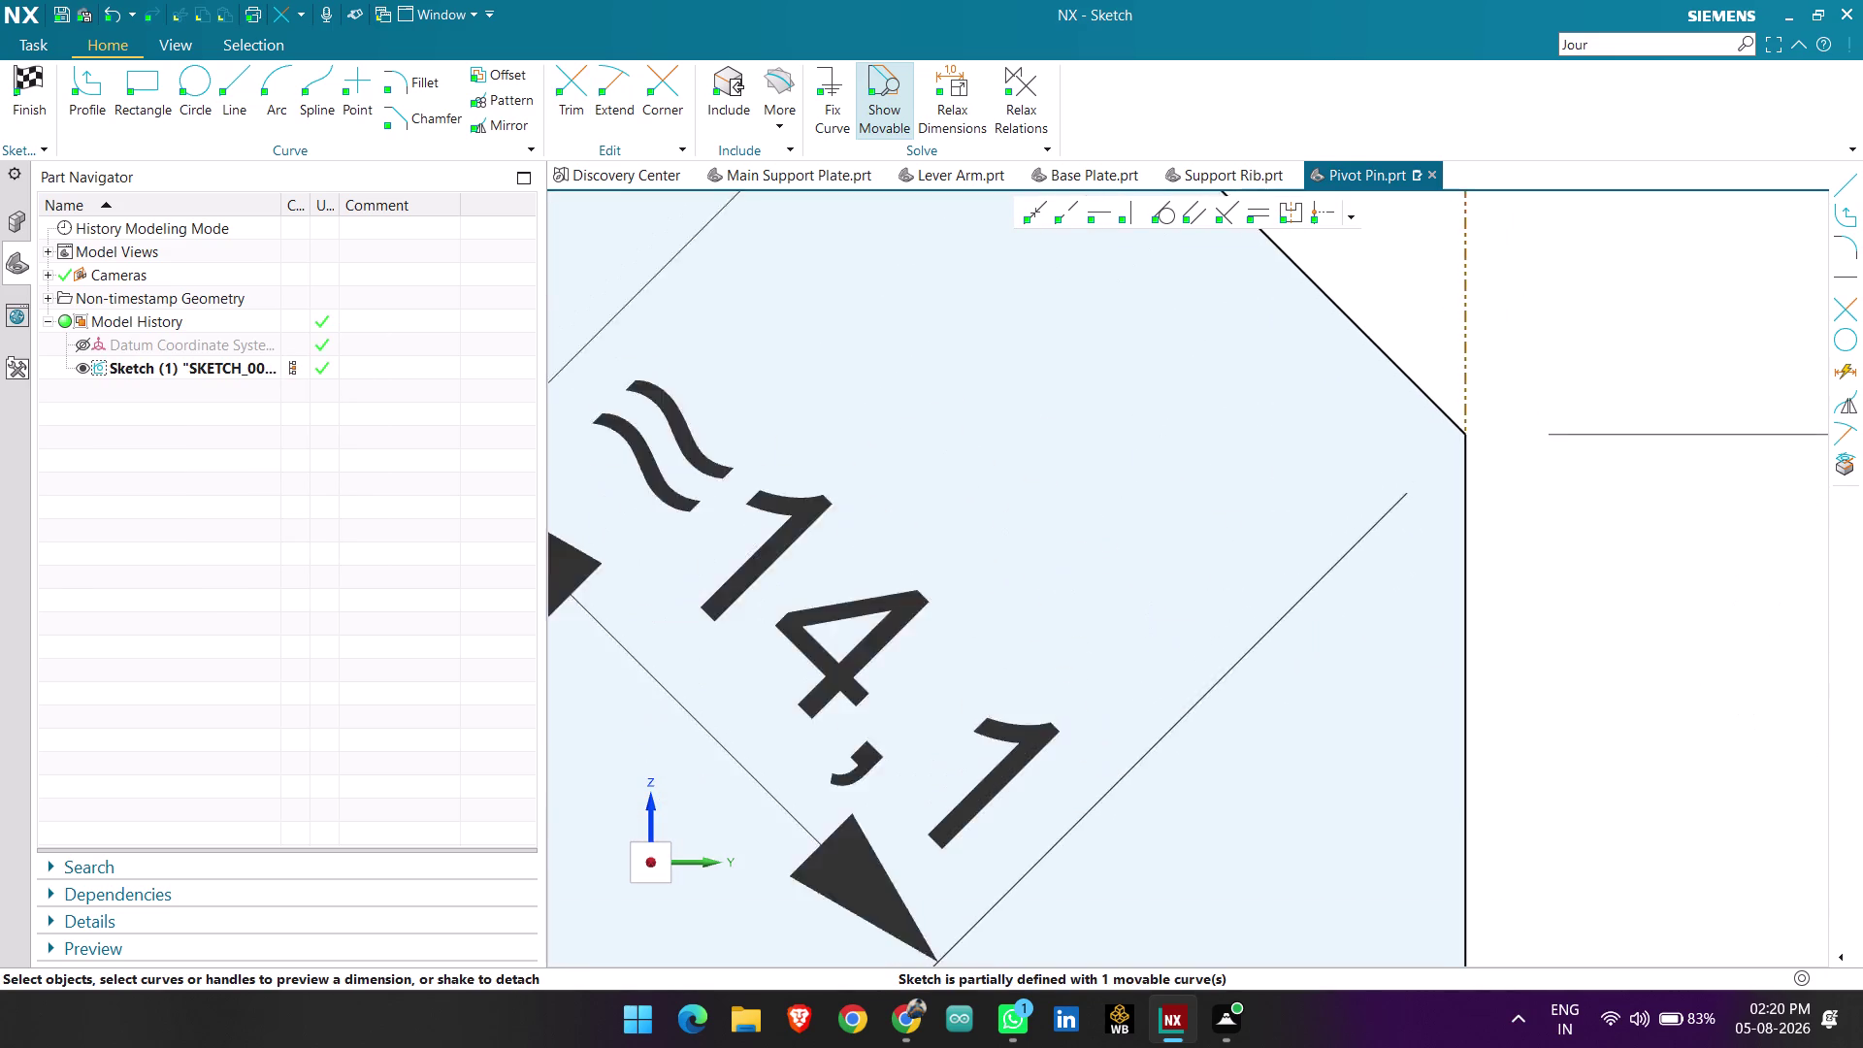
scroll(up, 3)
scroll(up, 3)
scroll(down, 3)
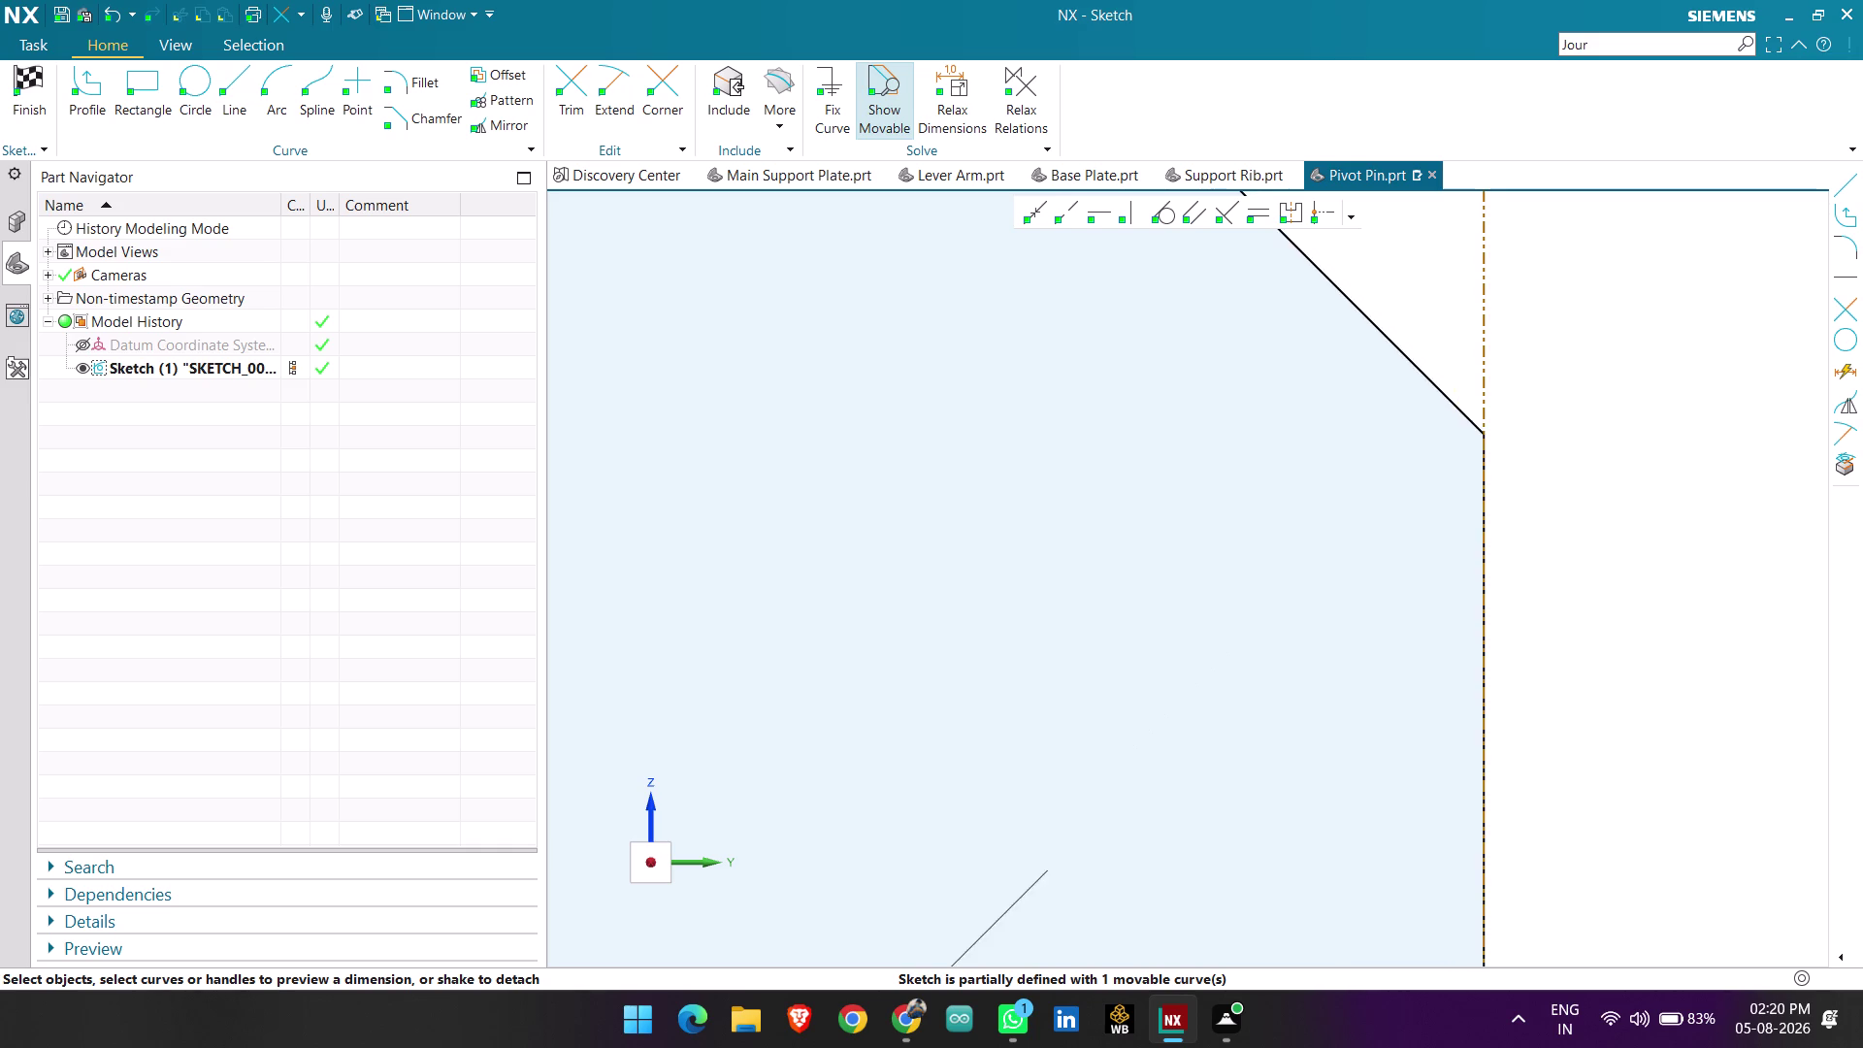
scroll(down, 3)
scroll(down, 3)
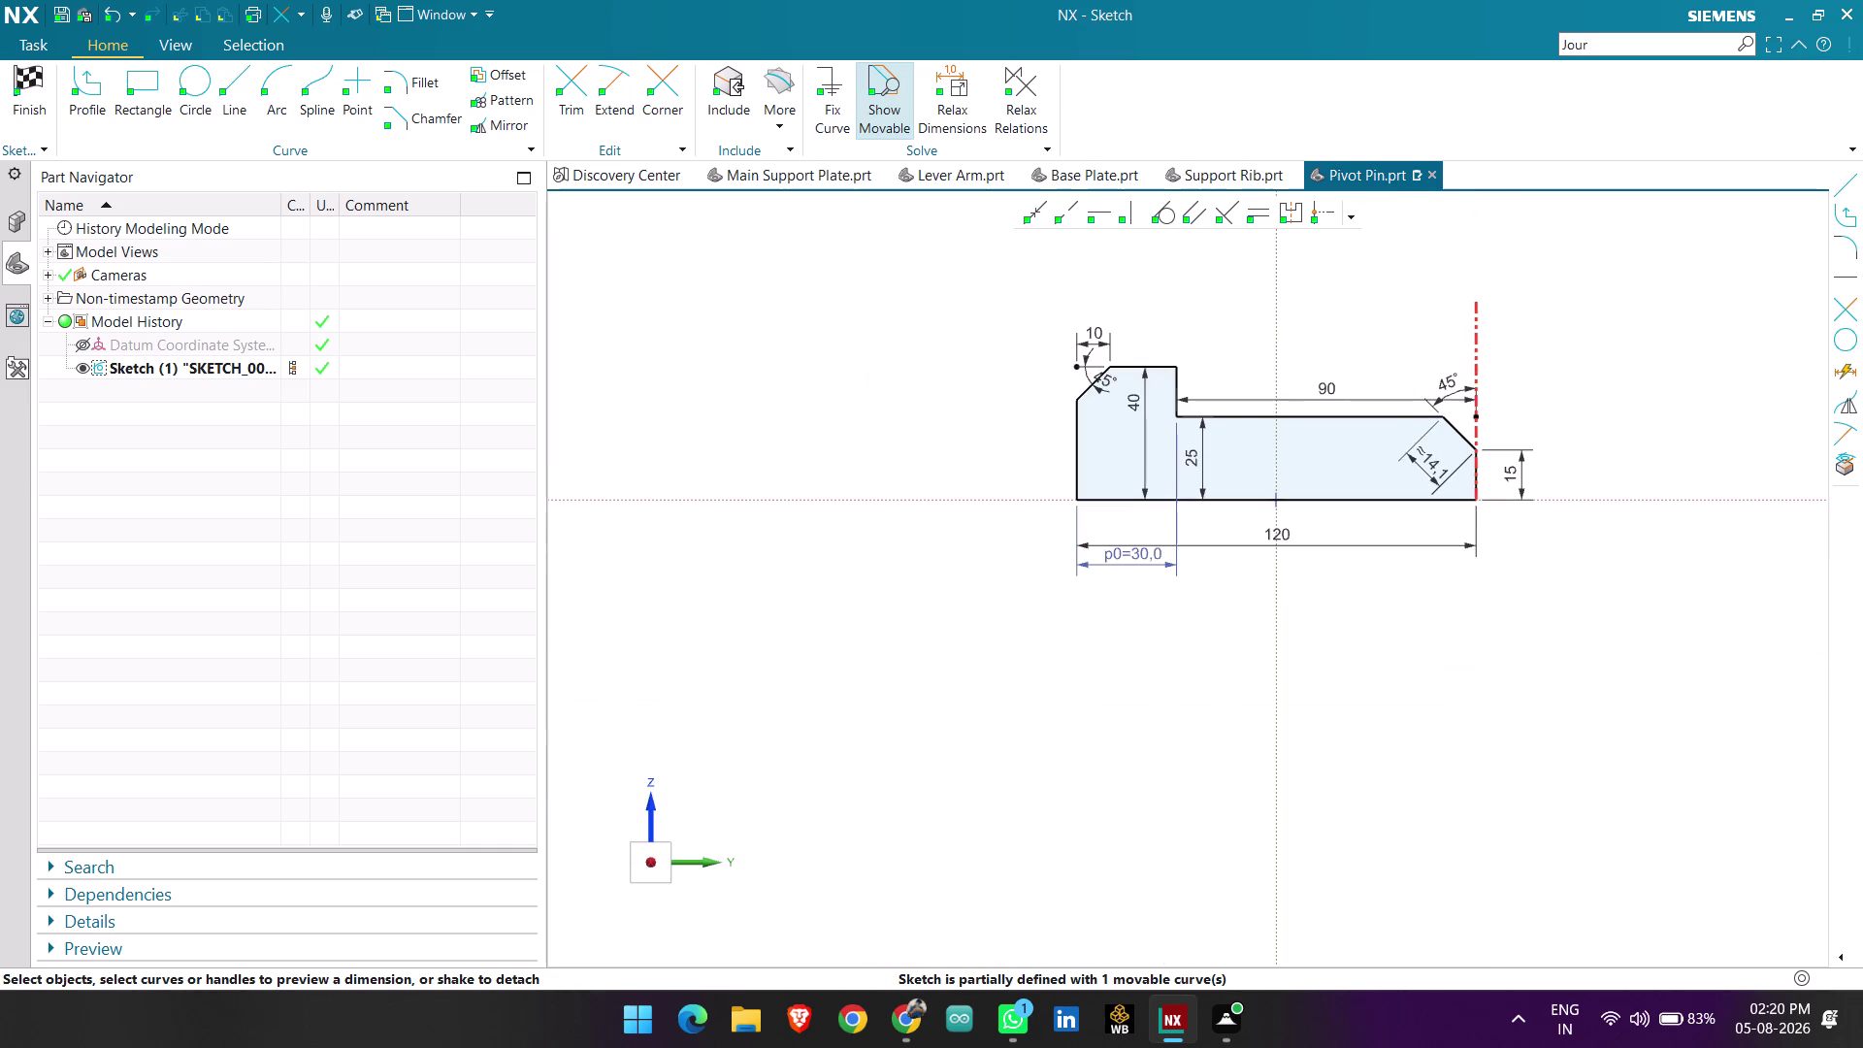
scroll(up, 3)
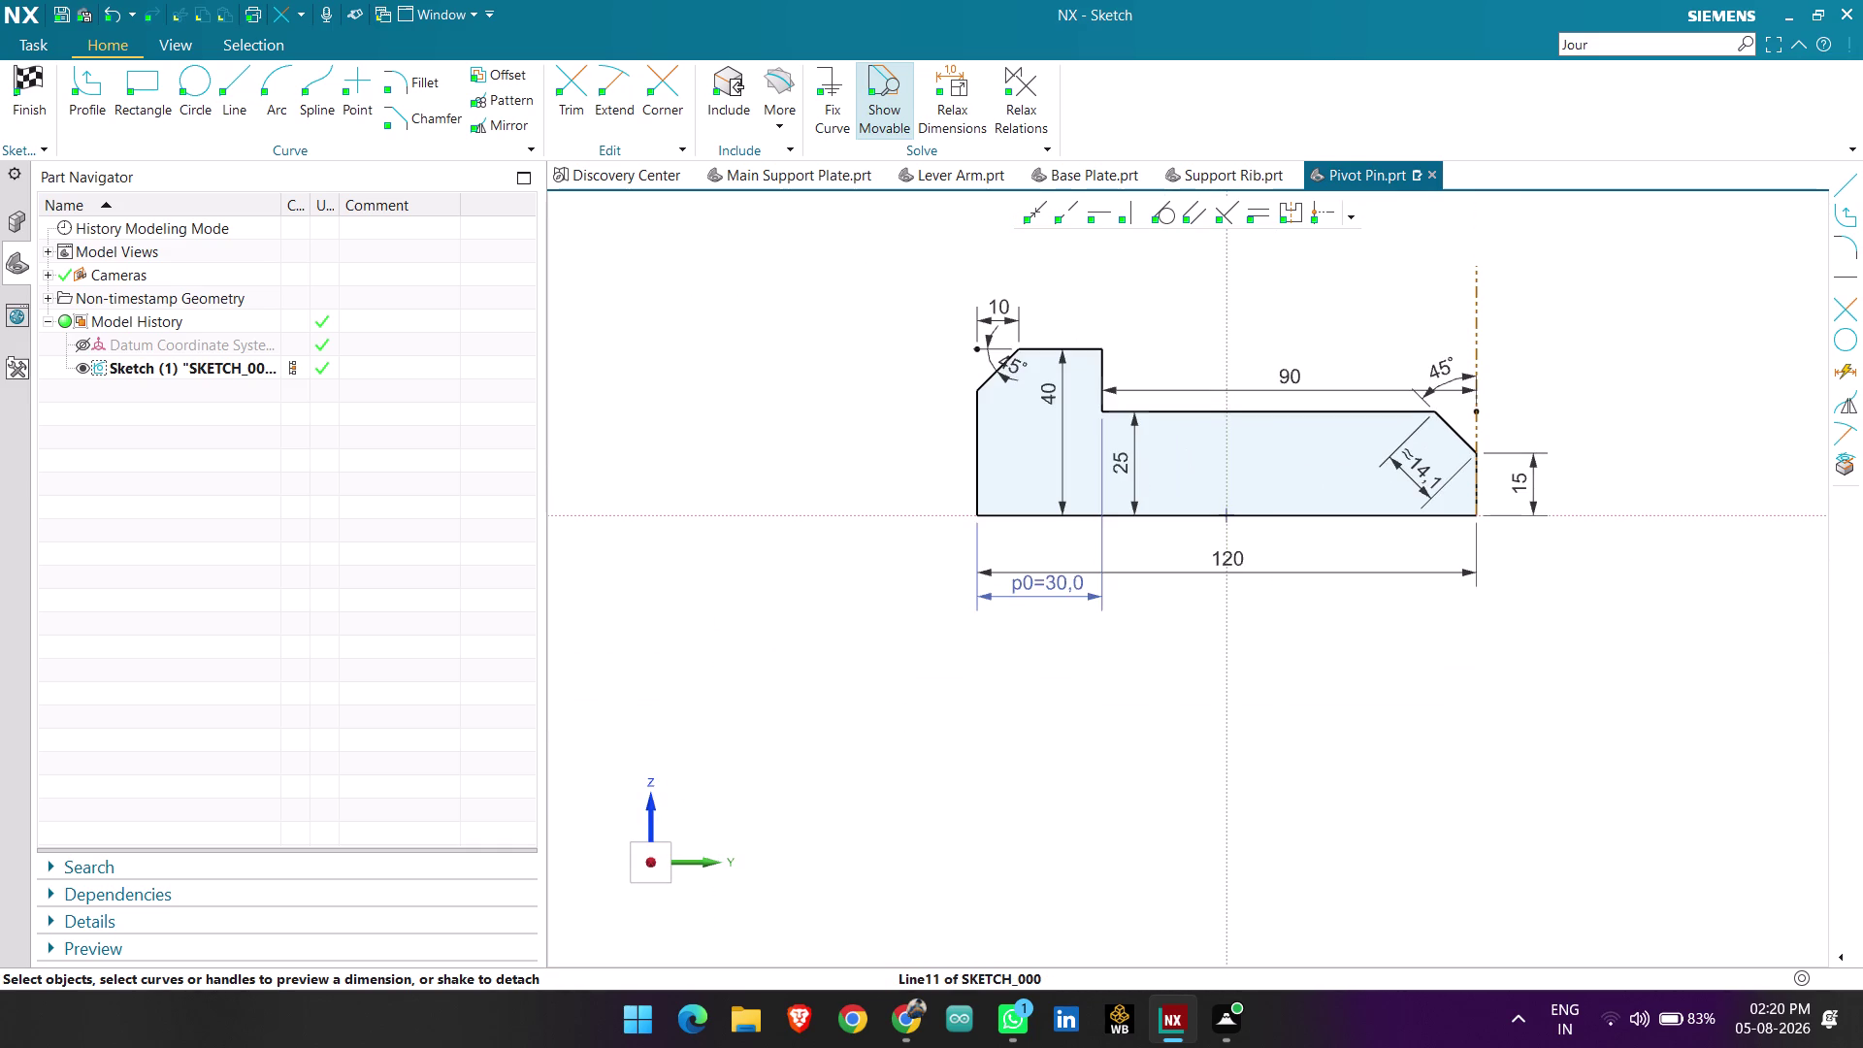
Give the left end edge a 30 mm height dimension and finish the sketch.
click(977, 449)
click(914, 449)
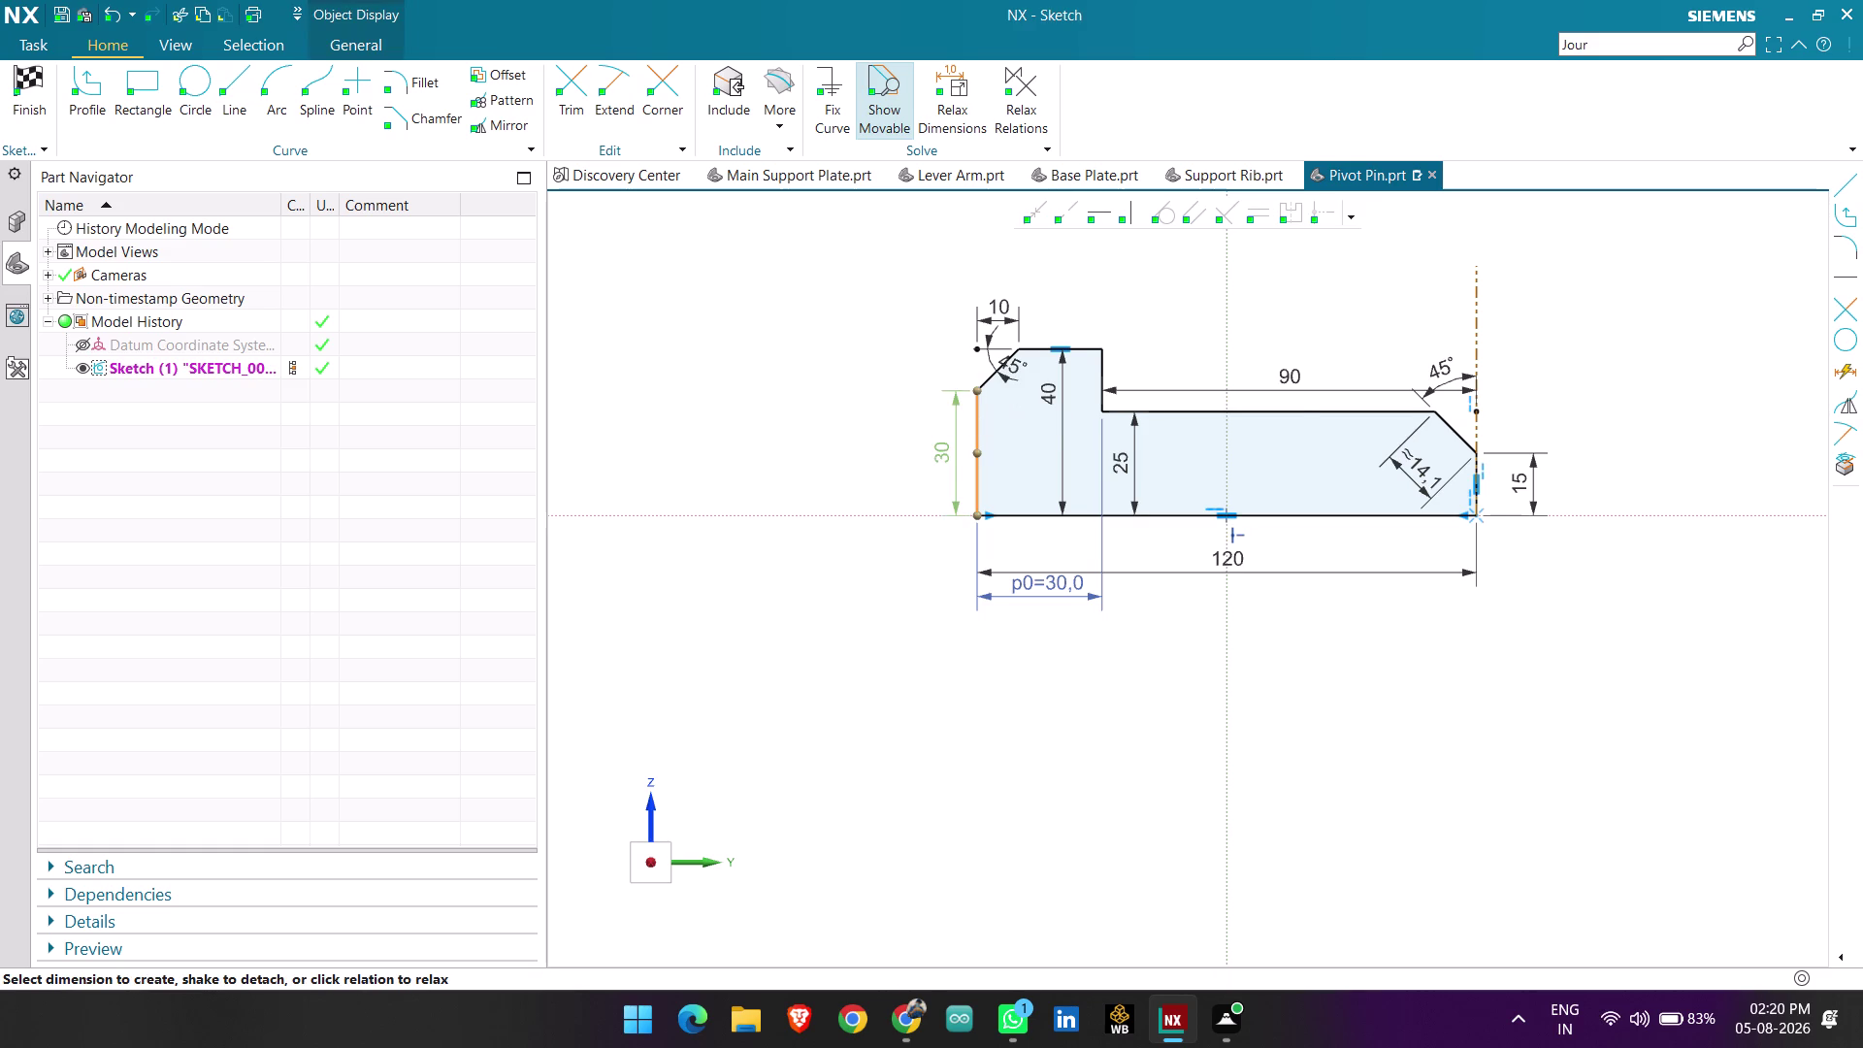
click(953, 449)
scroll(up, 3)
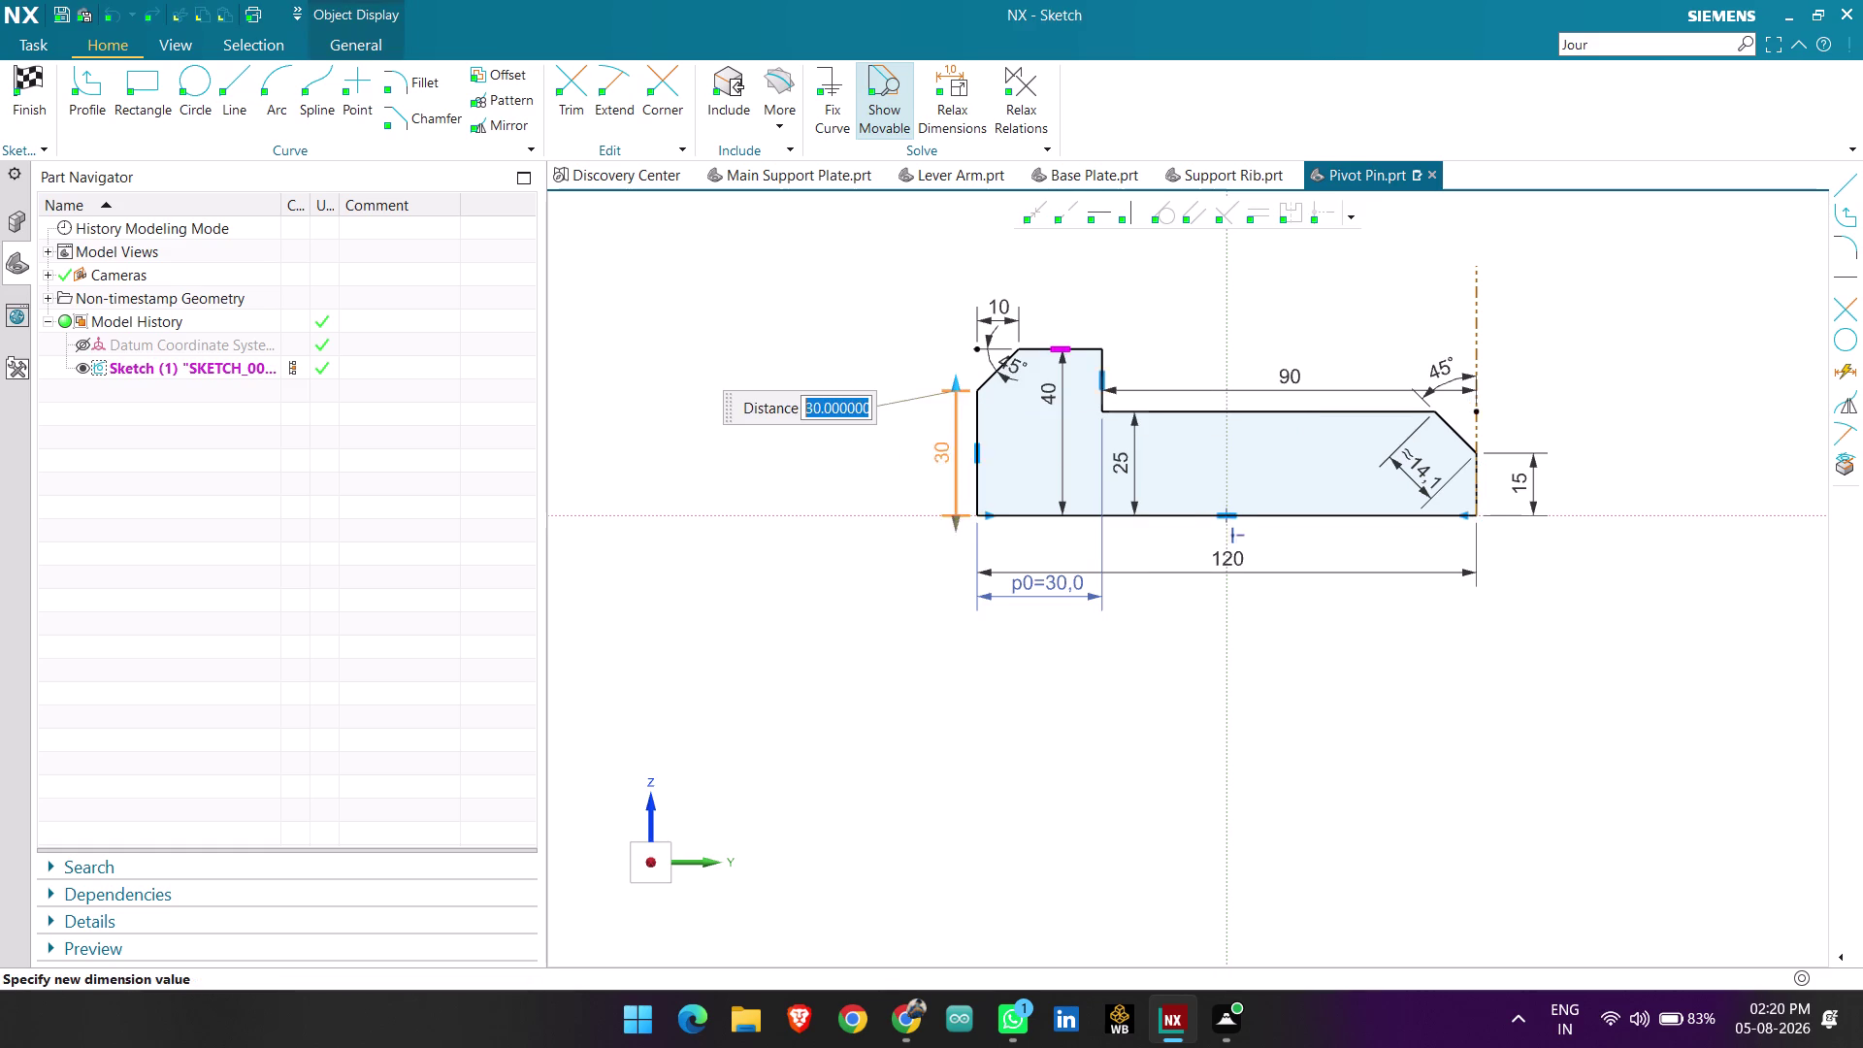
middle_click(917, 447)
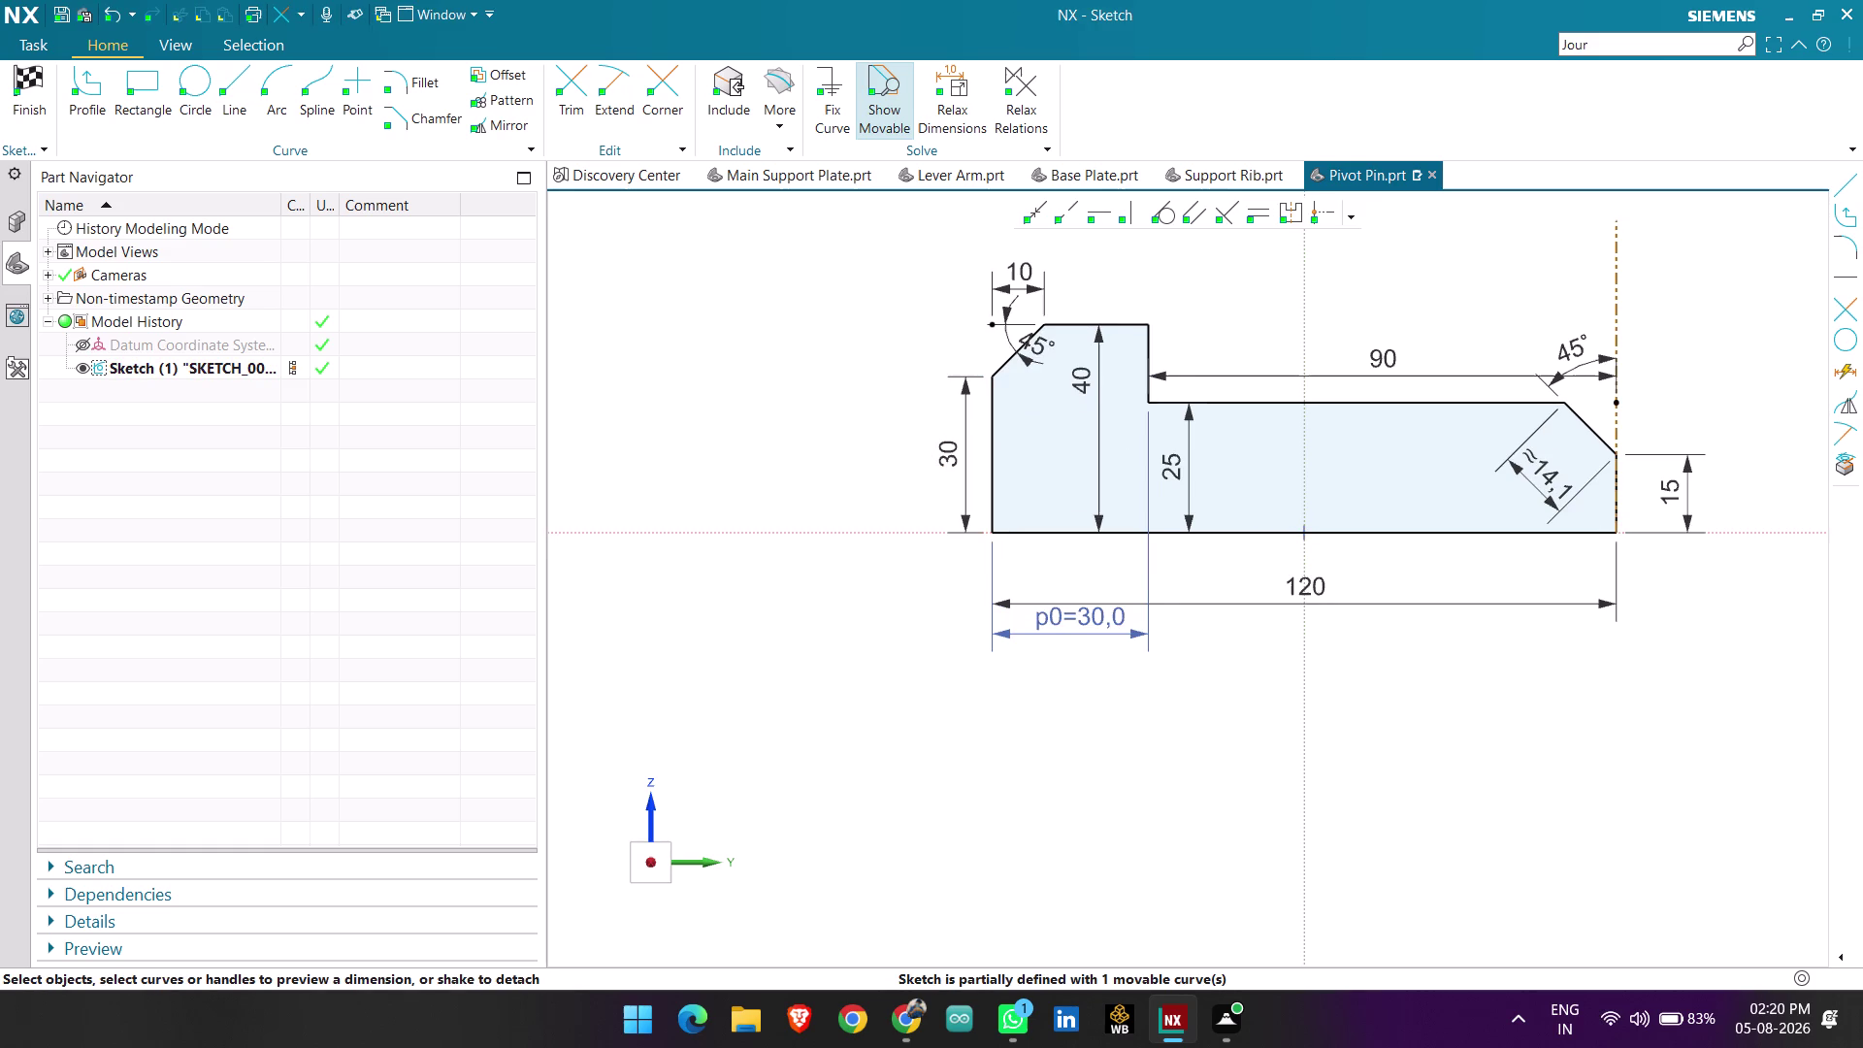
click(40, 104)
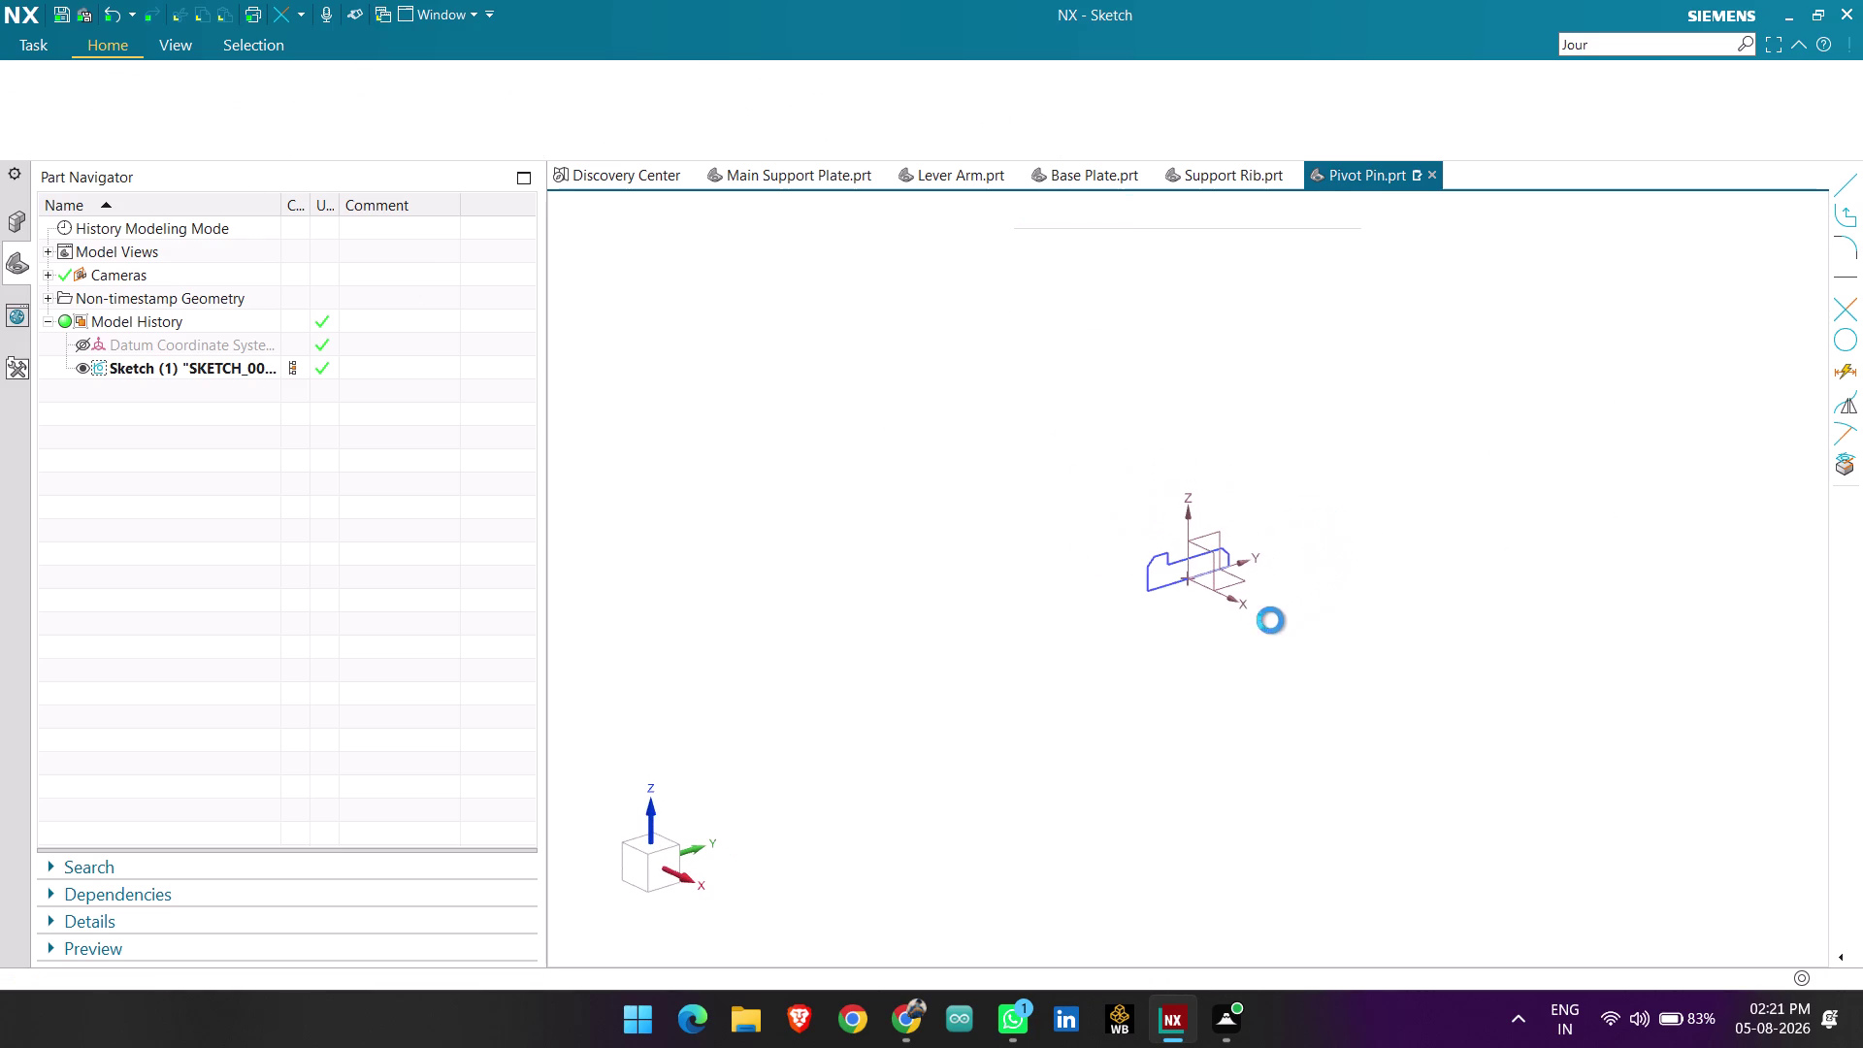
scroll(up, 3)
scroll(up, 3)
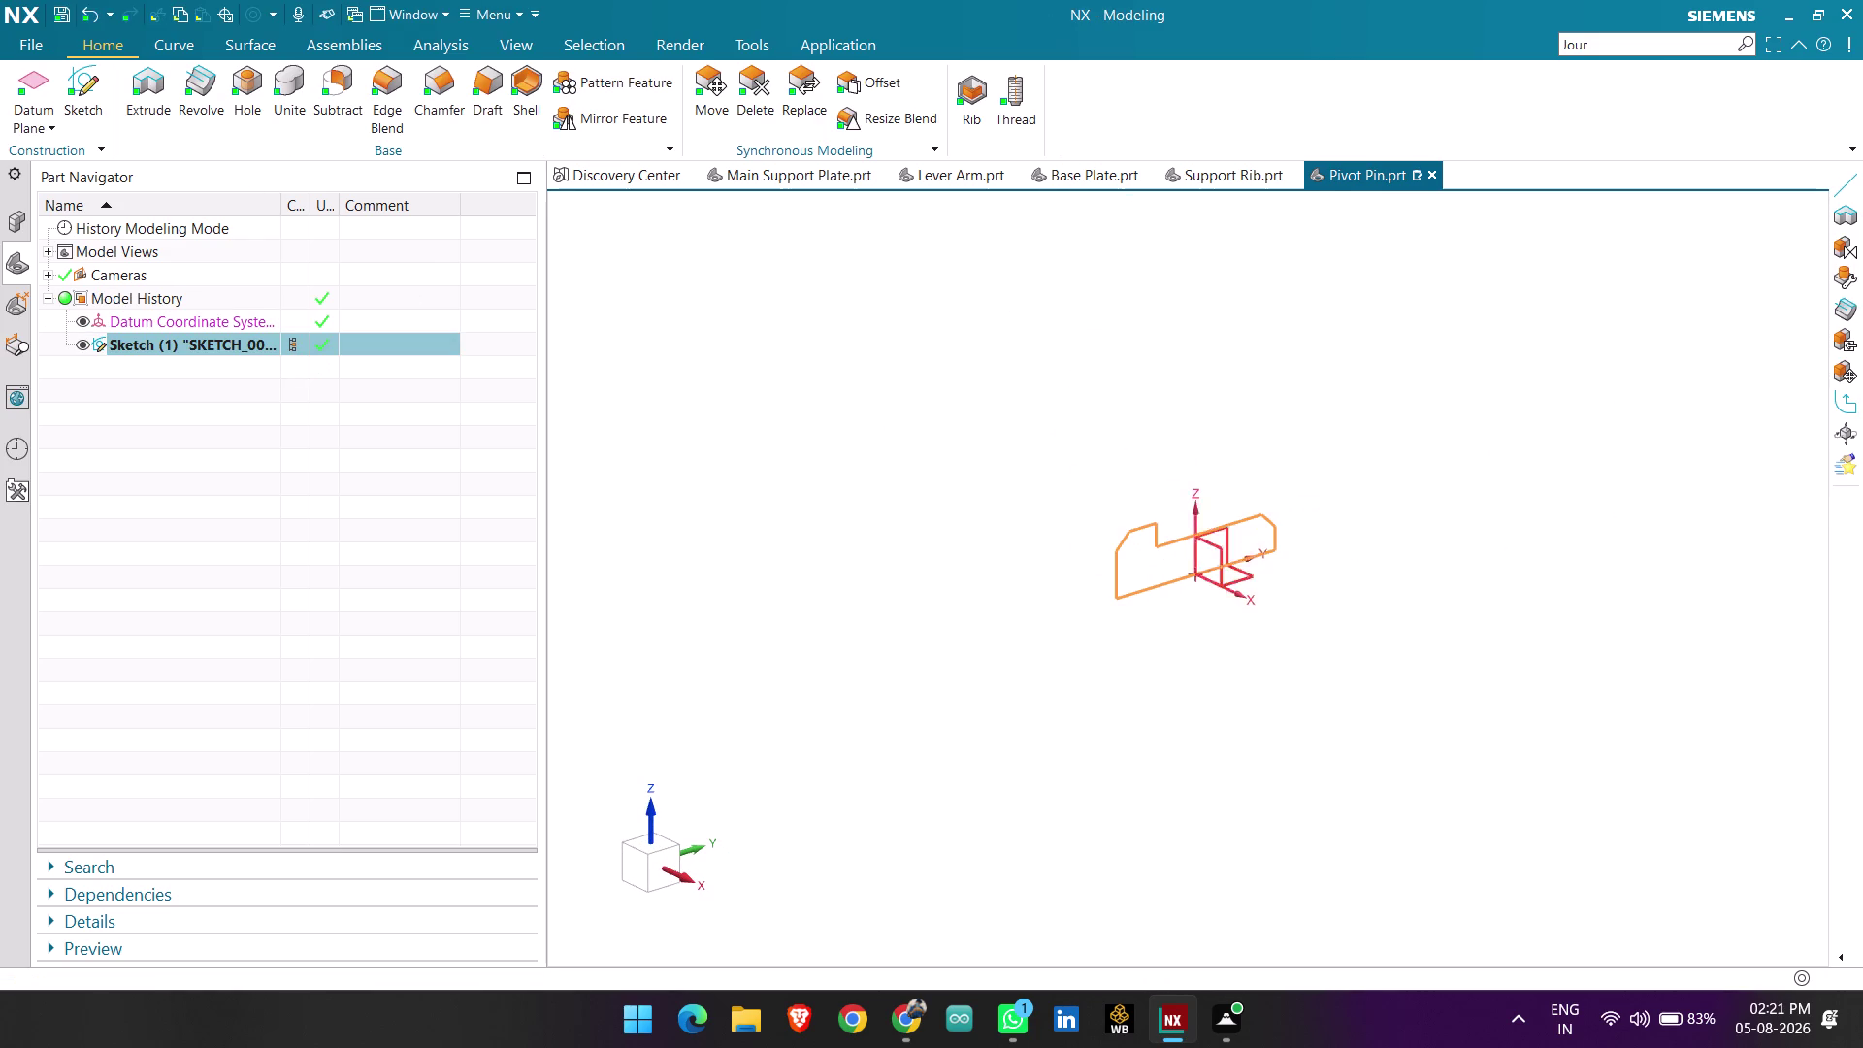
click(194, 89)
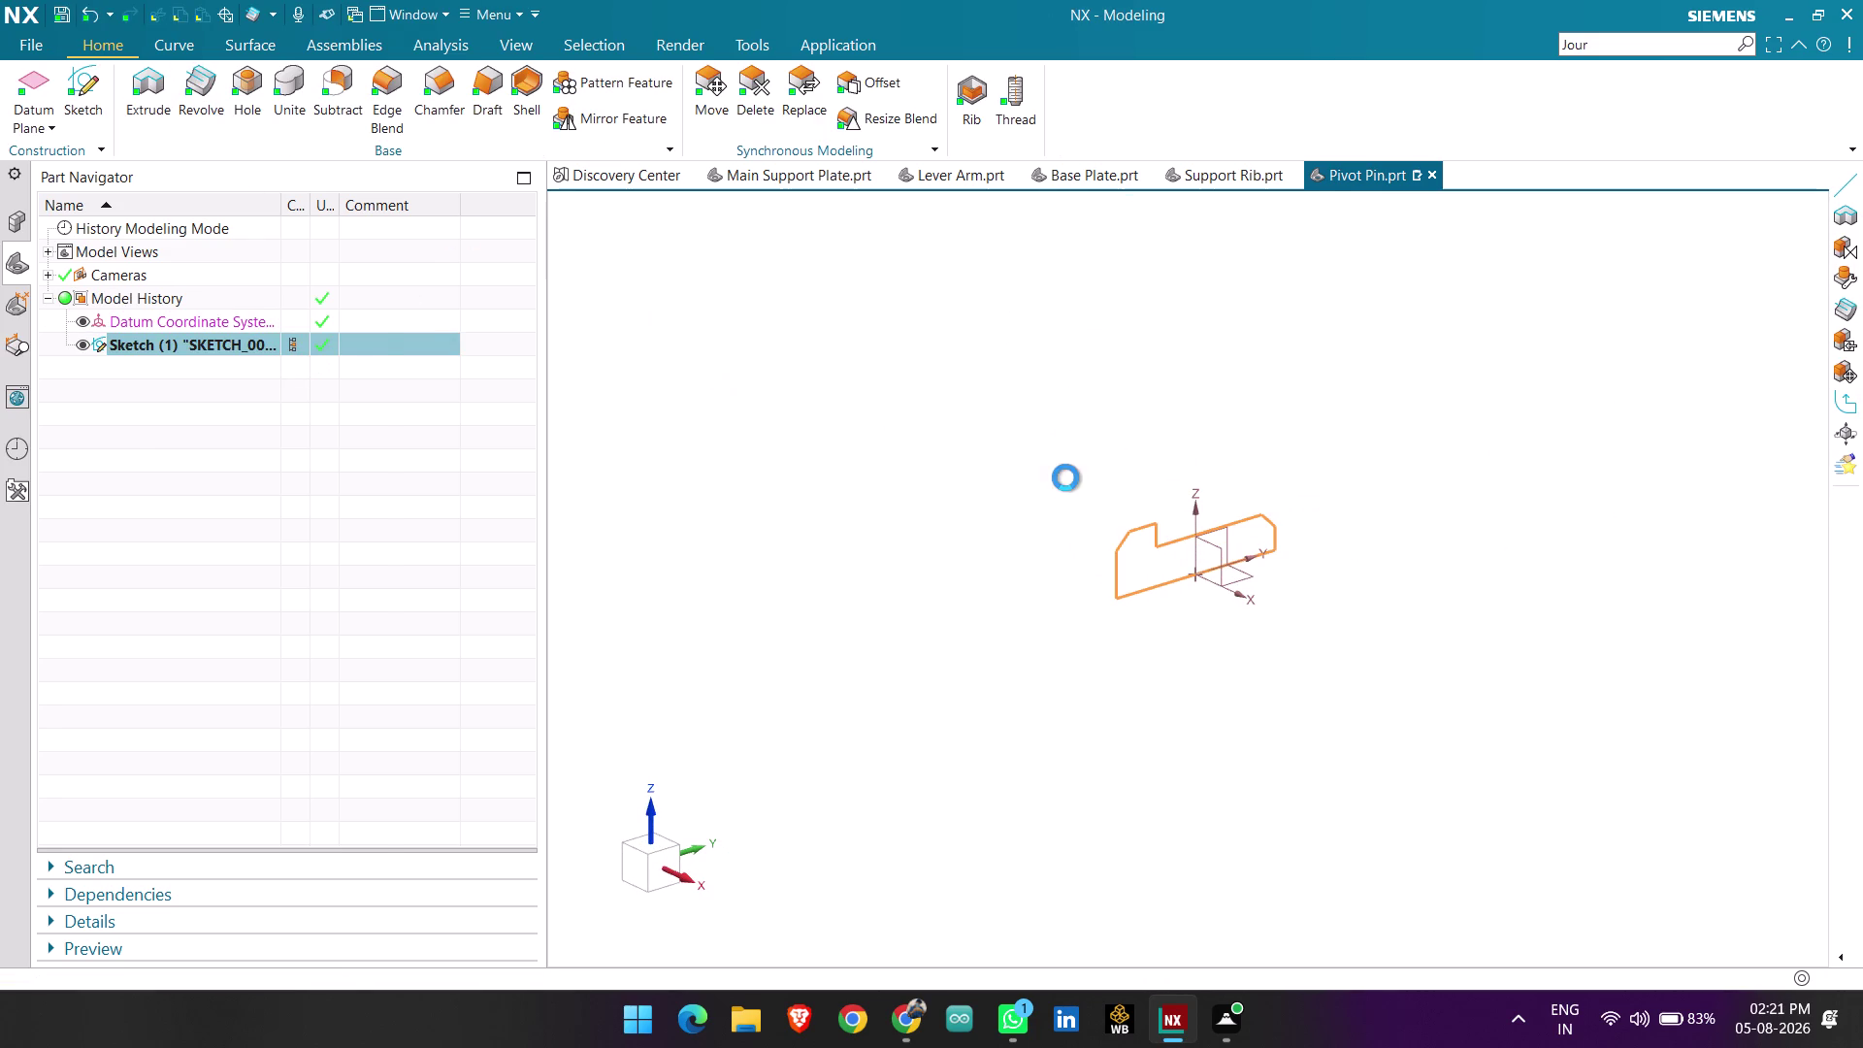
scroll(up, 3)
scroll(up, 3)
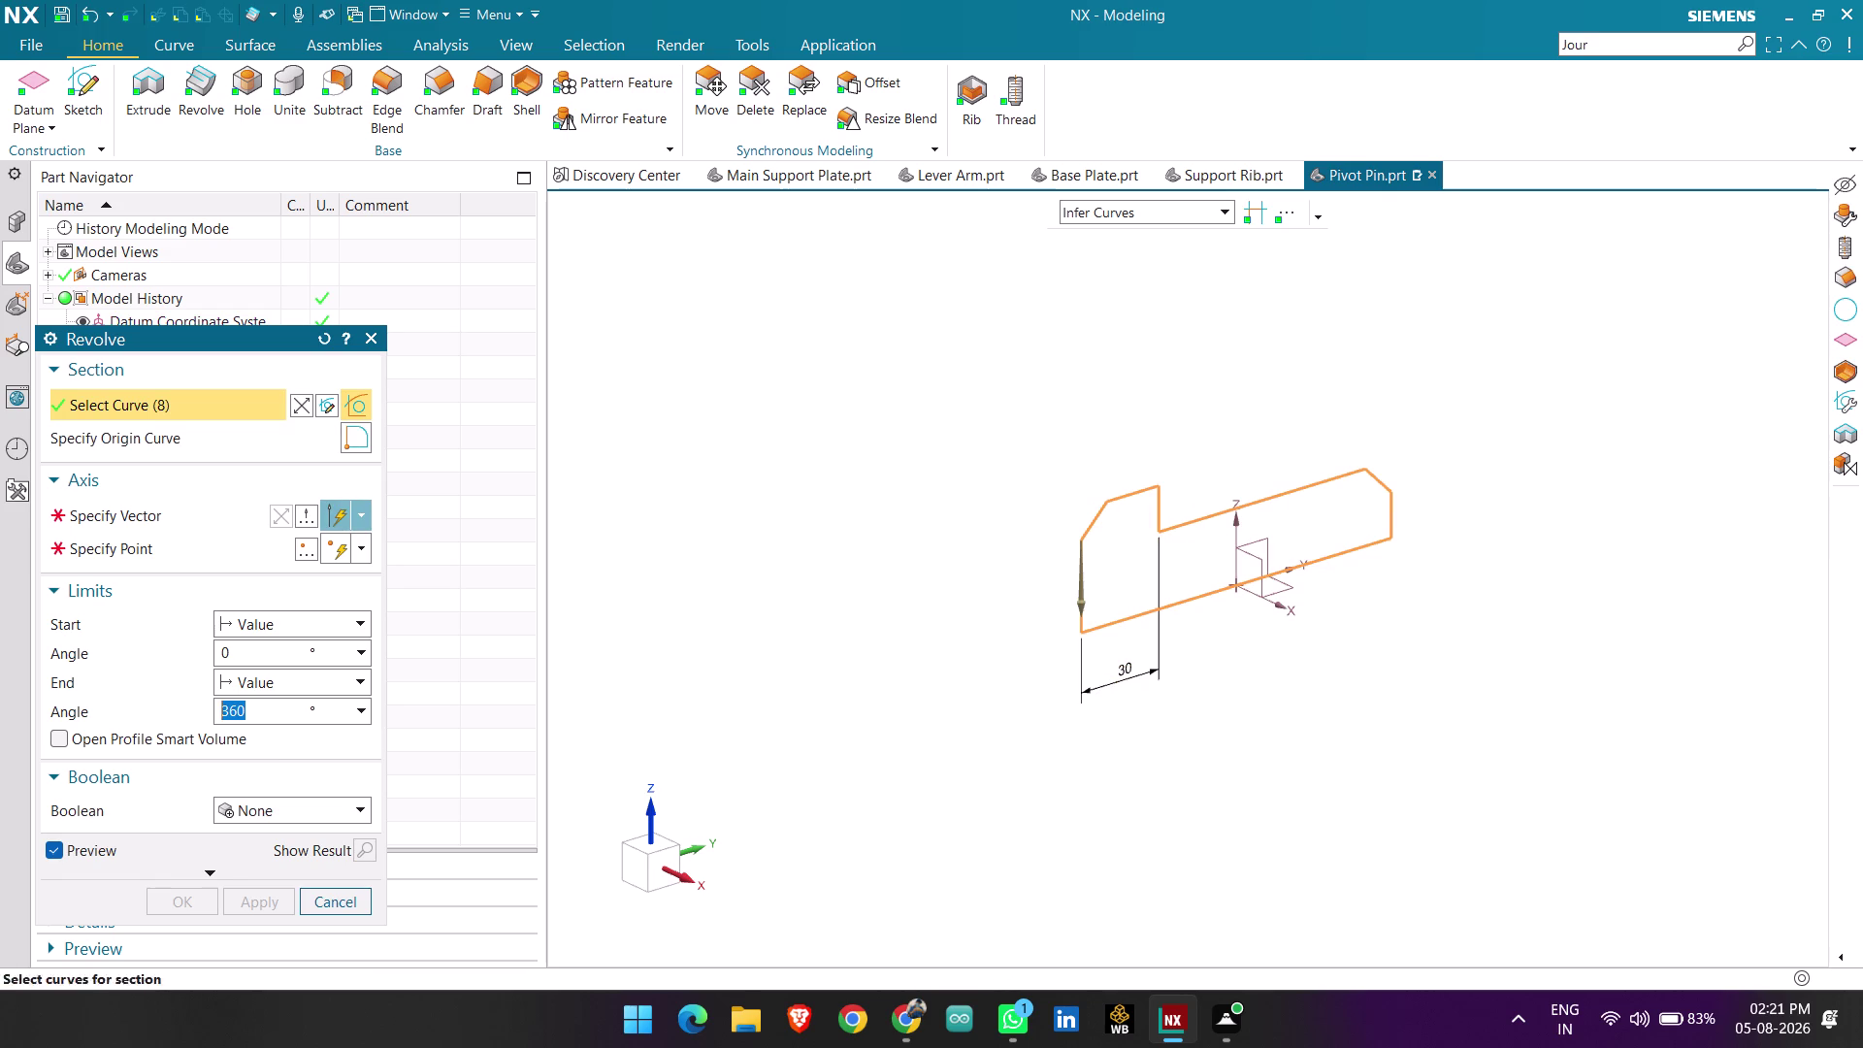
click(196, 516)
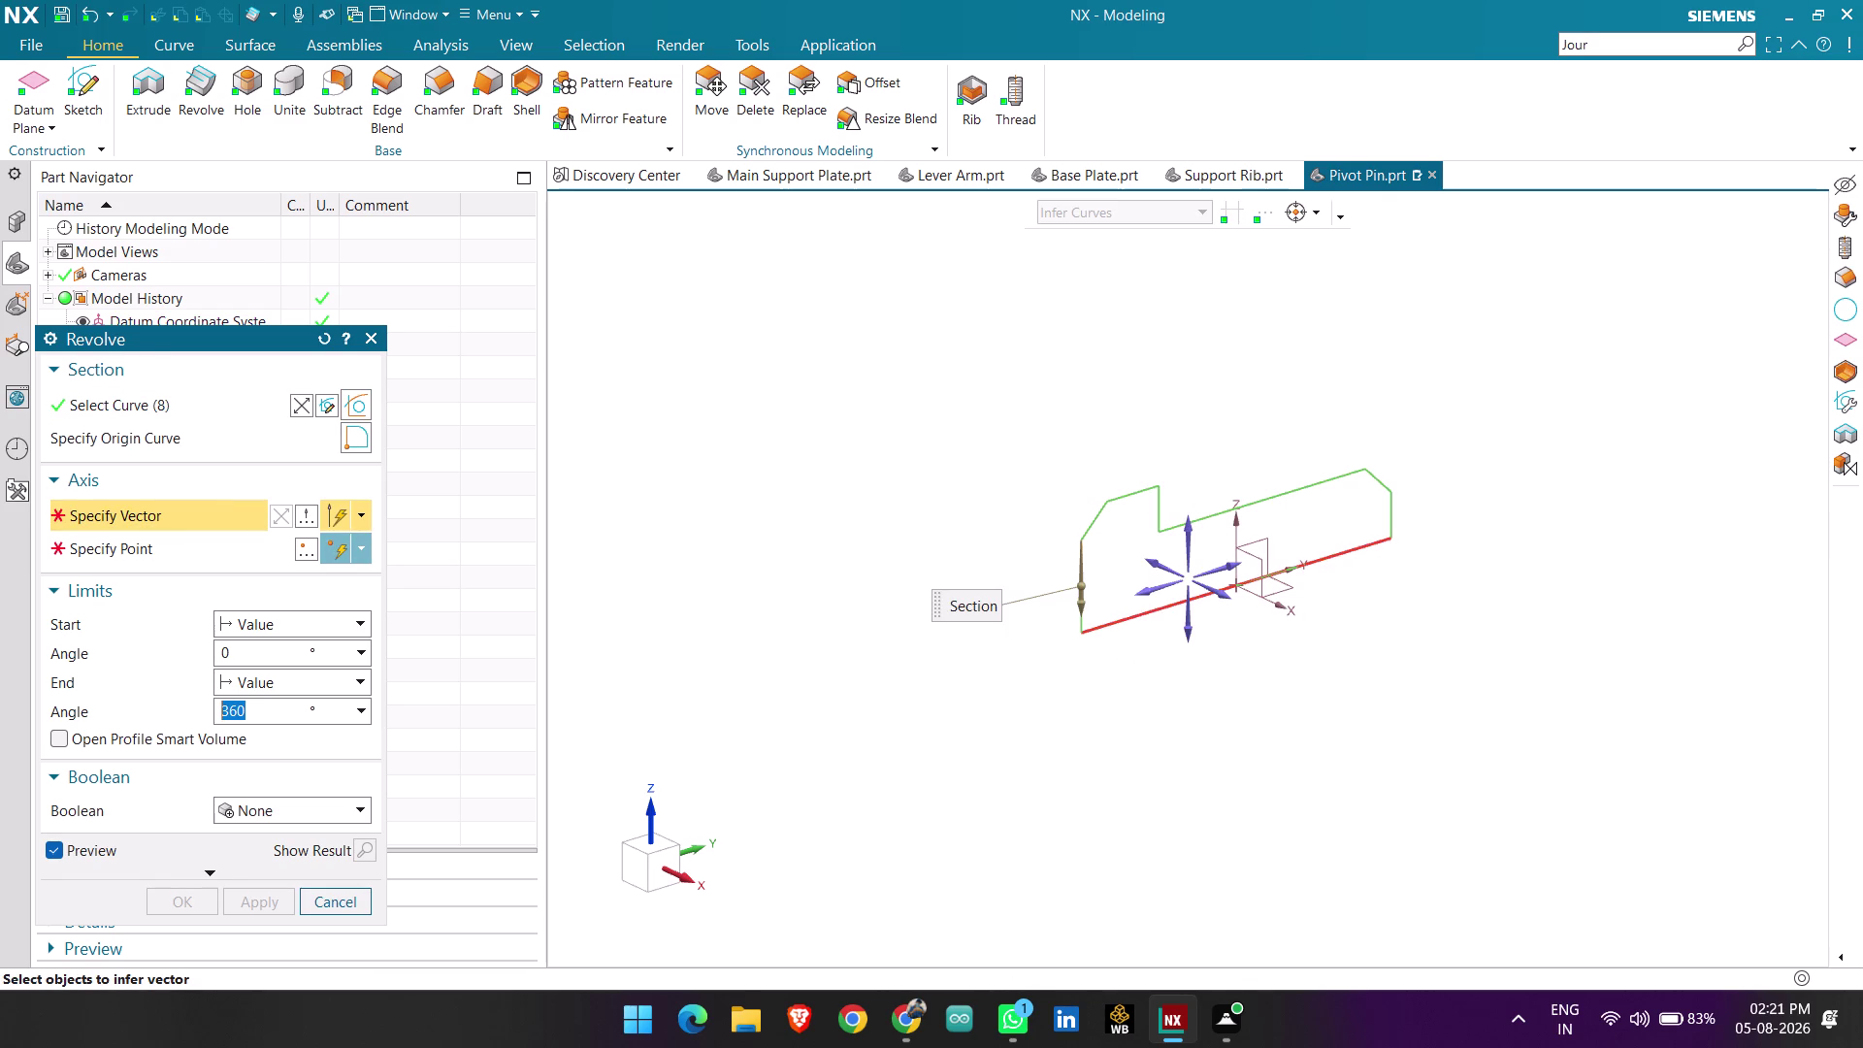
click(1152, 610)
middle_drag(966, 642, 949, 695)
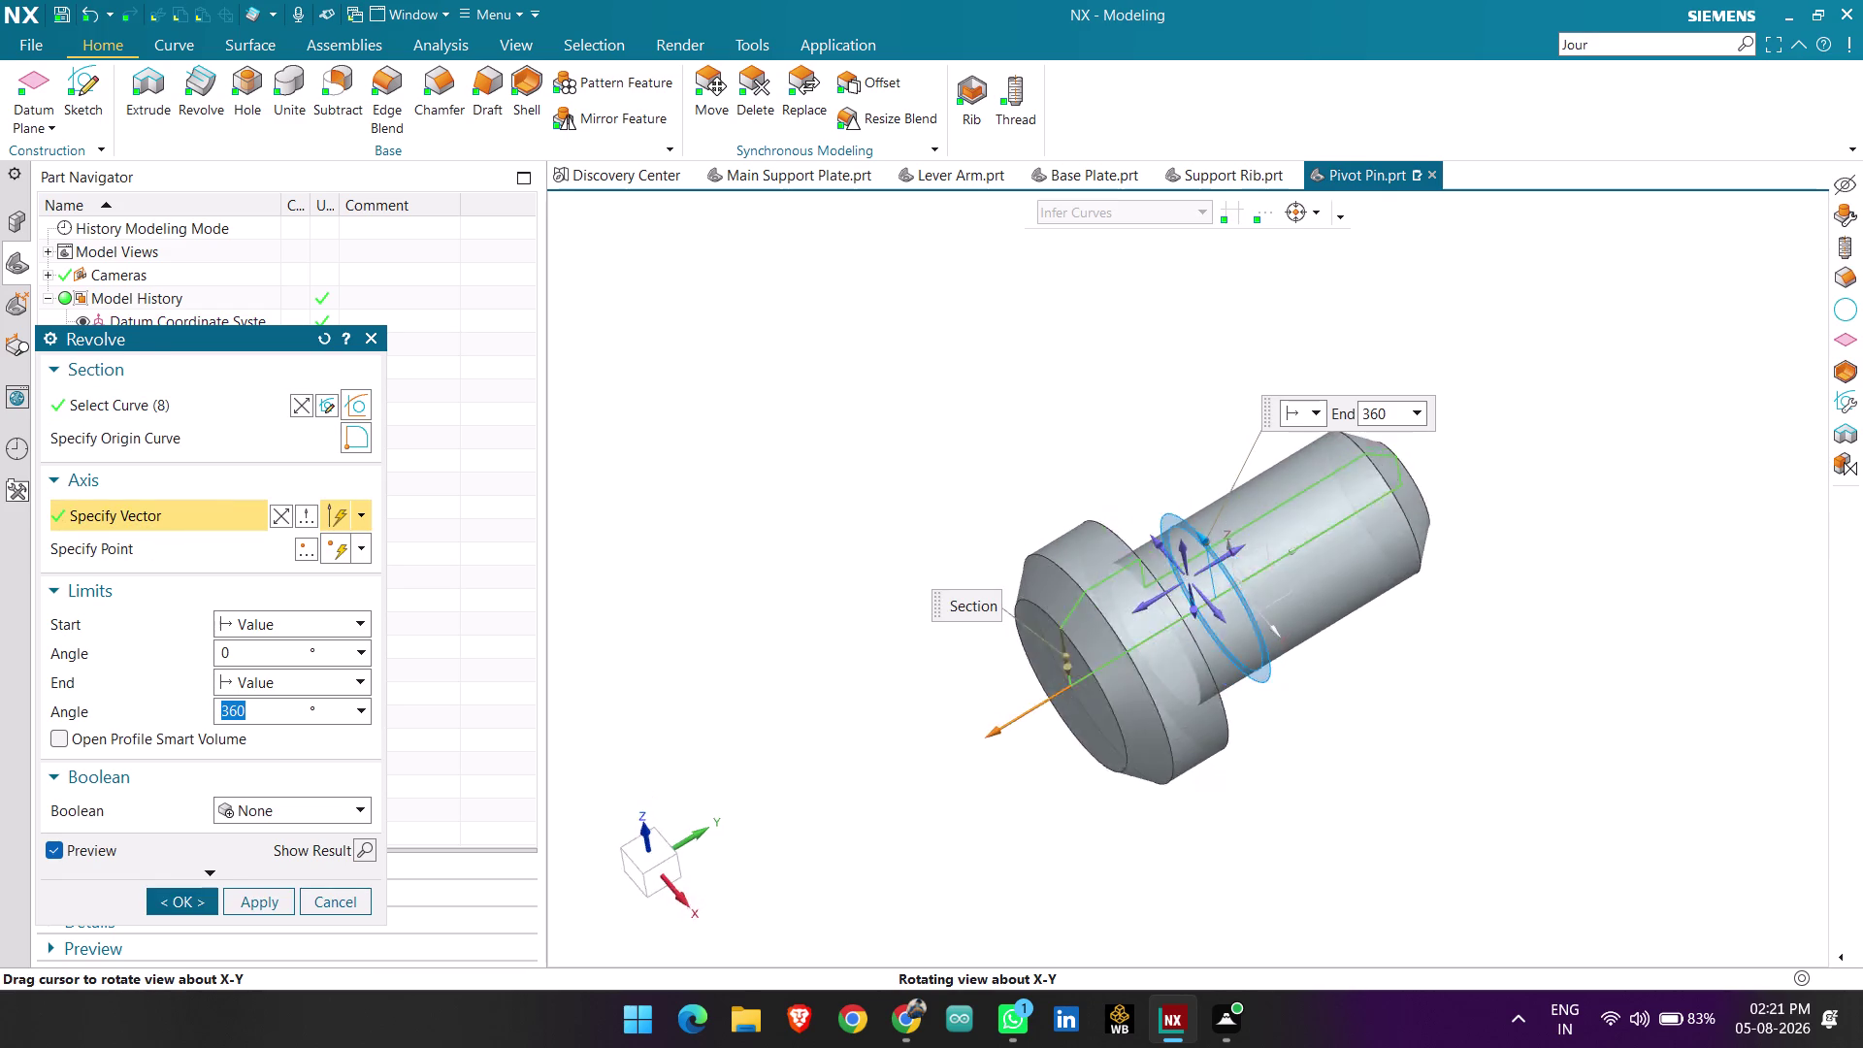
middle_drag(949, 696, 1037, 607)
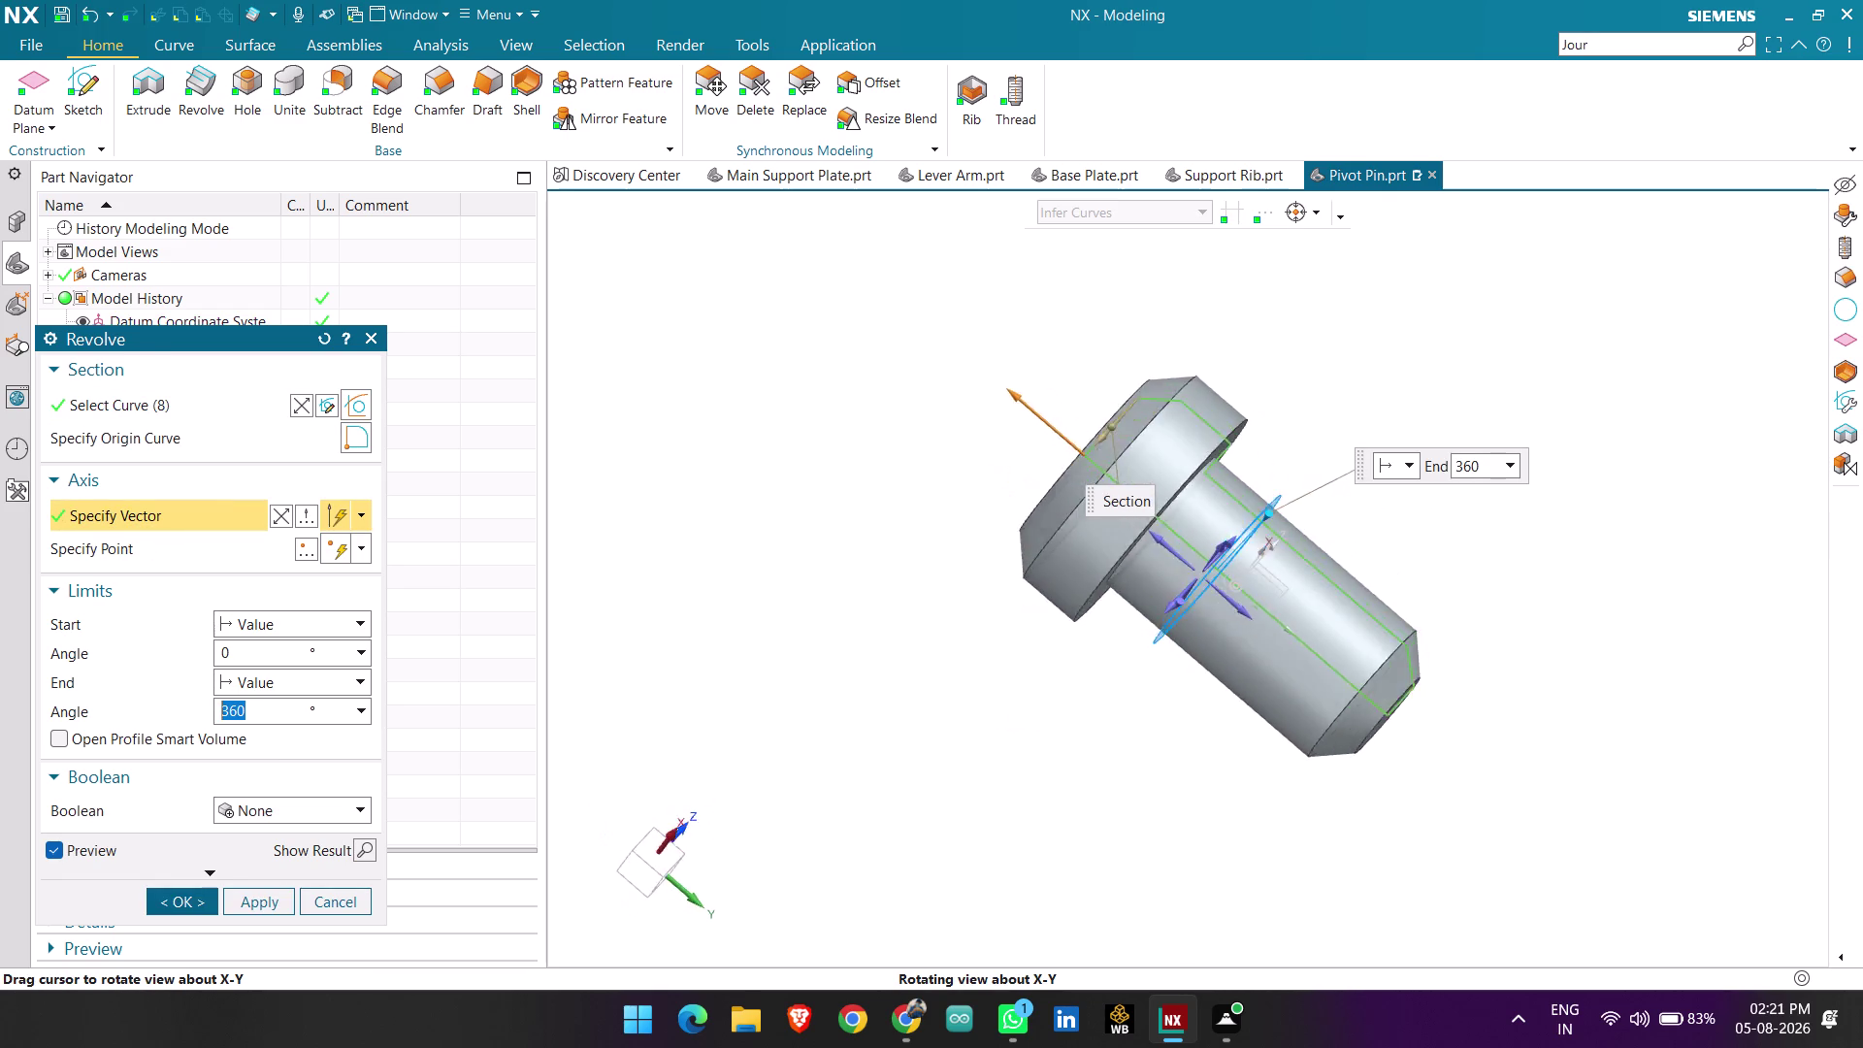
middle_drag(1037, 607, 1032, 577)
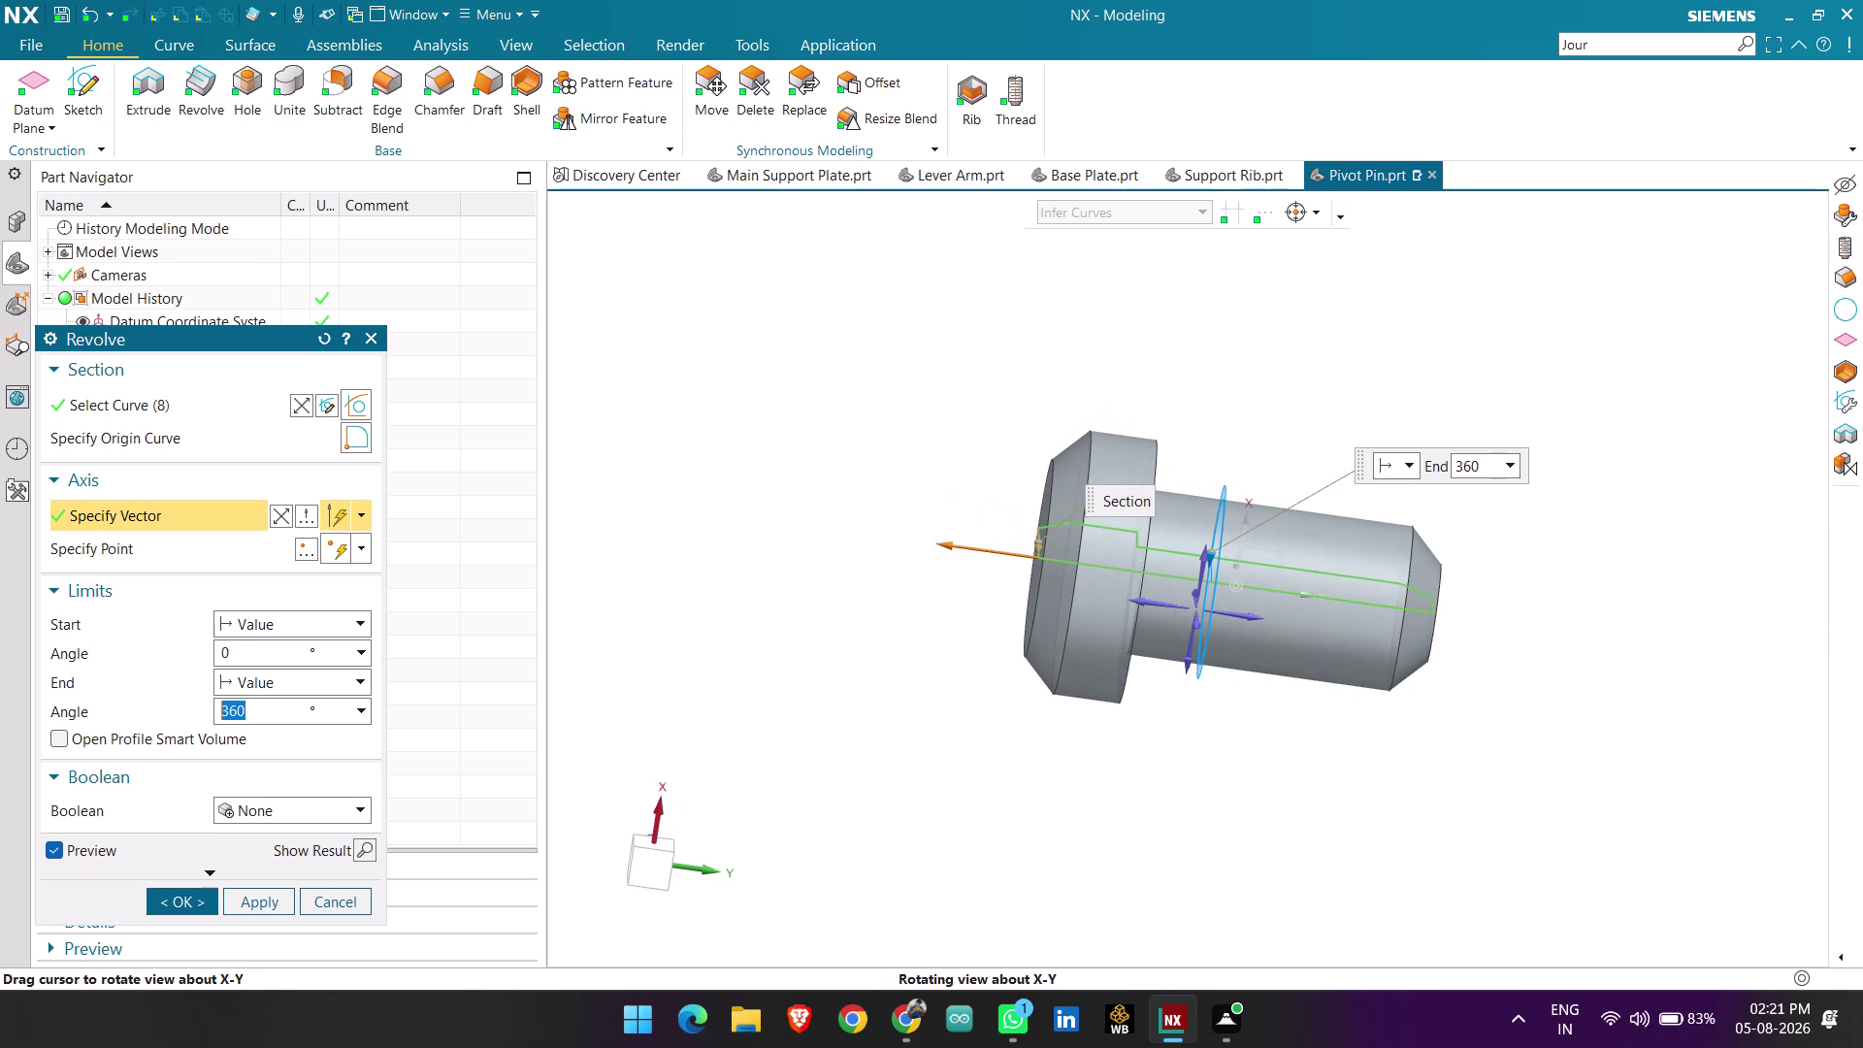
middle_drag(1033, 577, 1017, 580)
scroll(up, 3)
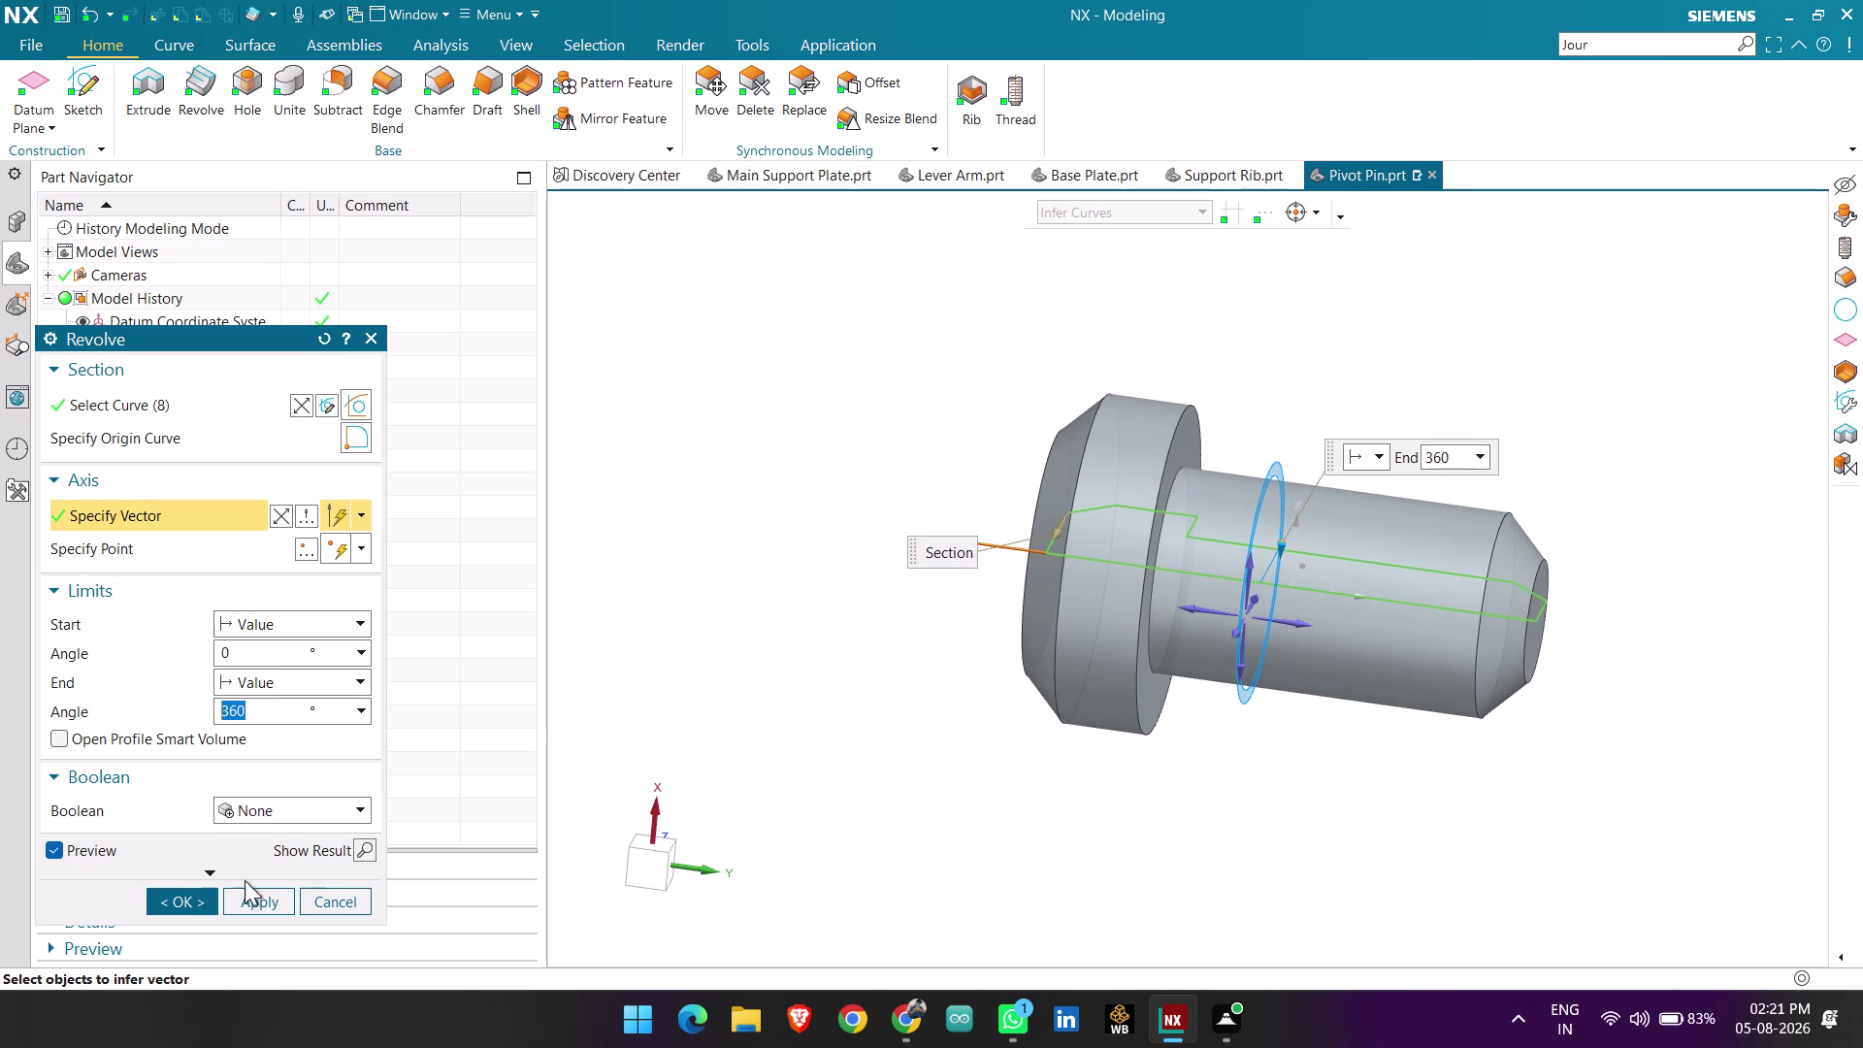
click(186, 897)
middle_drag(1415, 708, 1370, 697)
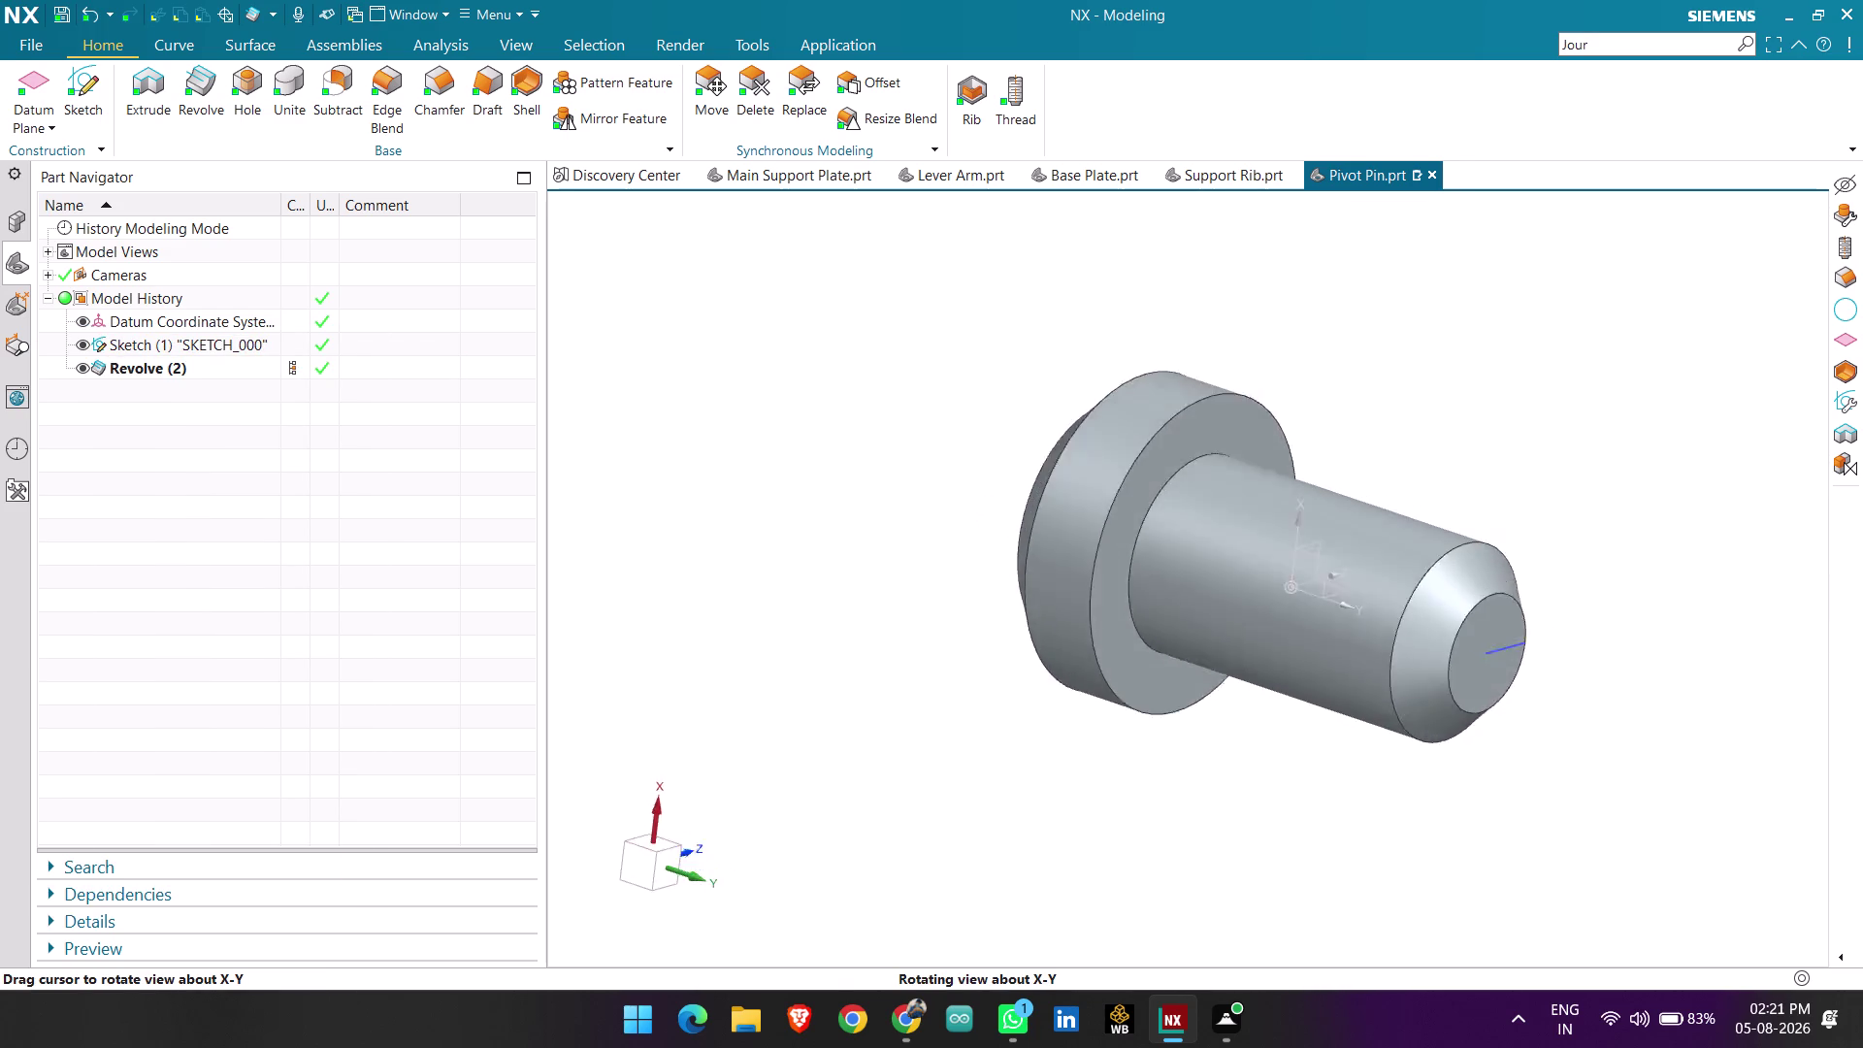
middle_drag(1370, 696, 1414, 647)
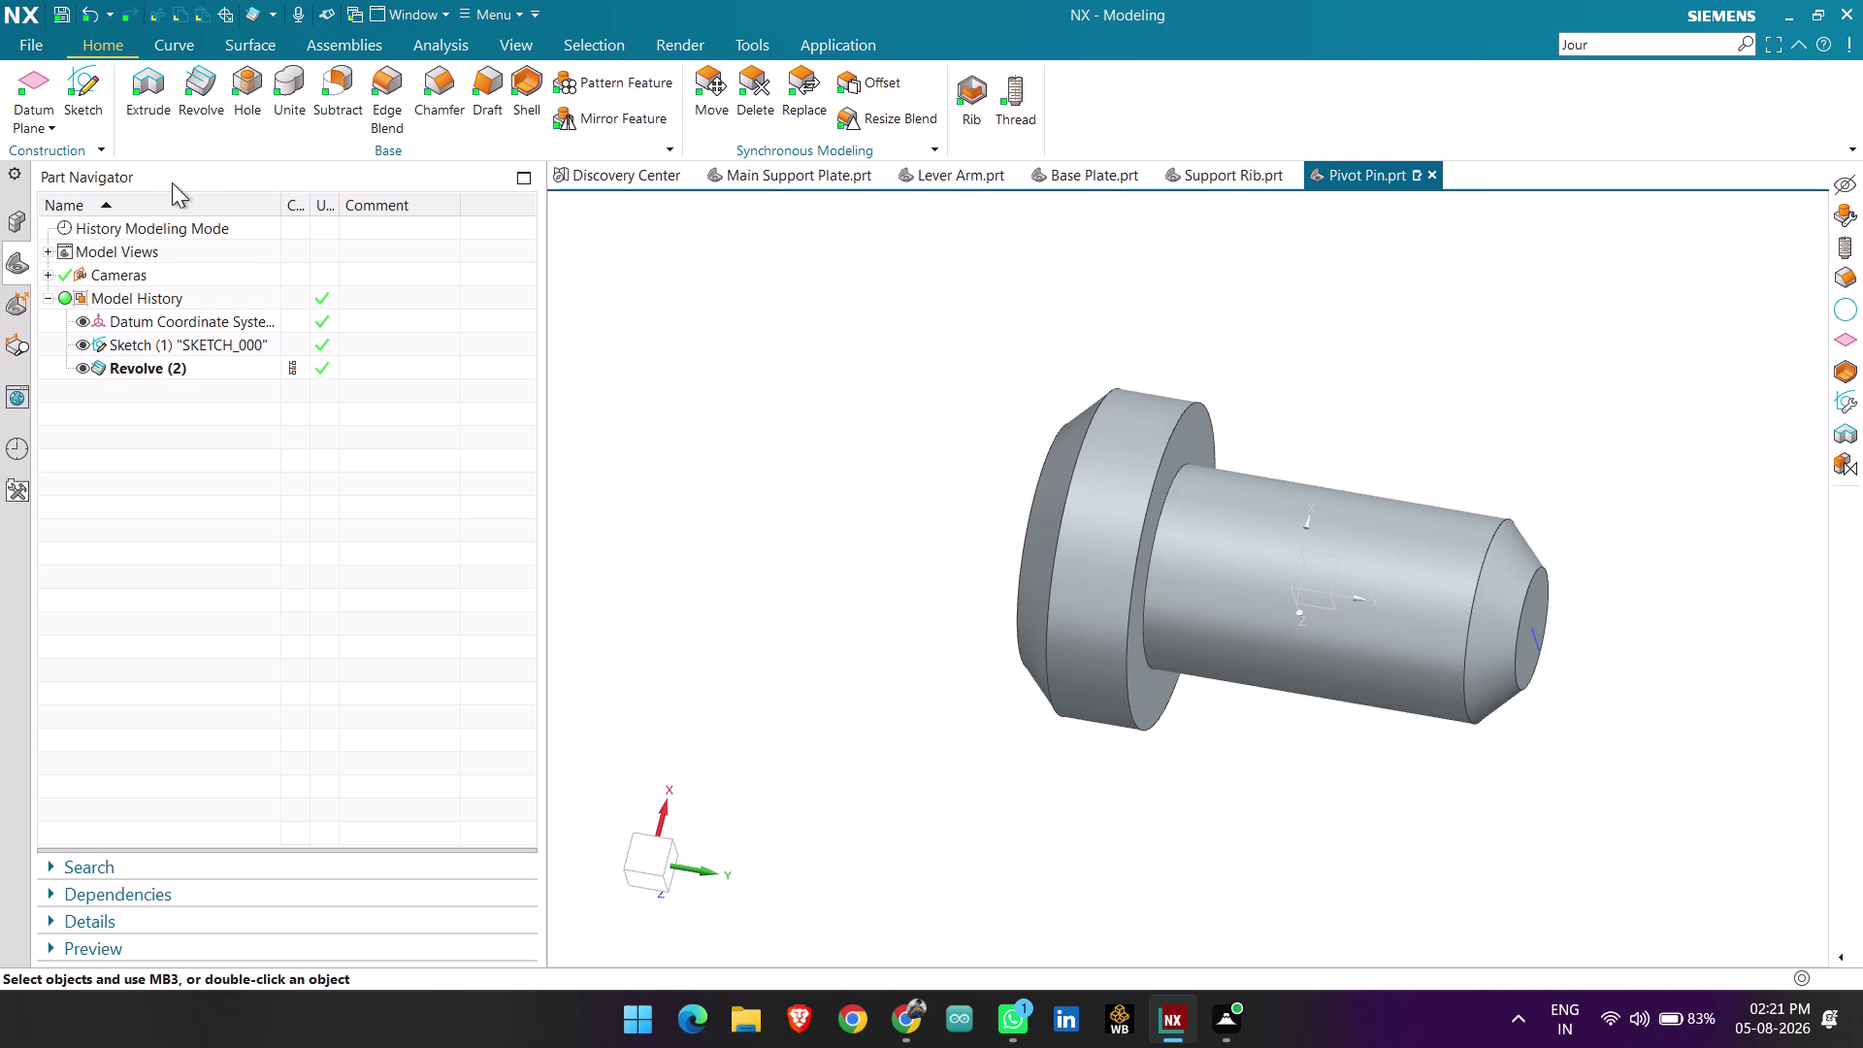
Create a new sketch on the Top datum plane through the Pivot Pin's axis.
click(87, 116)
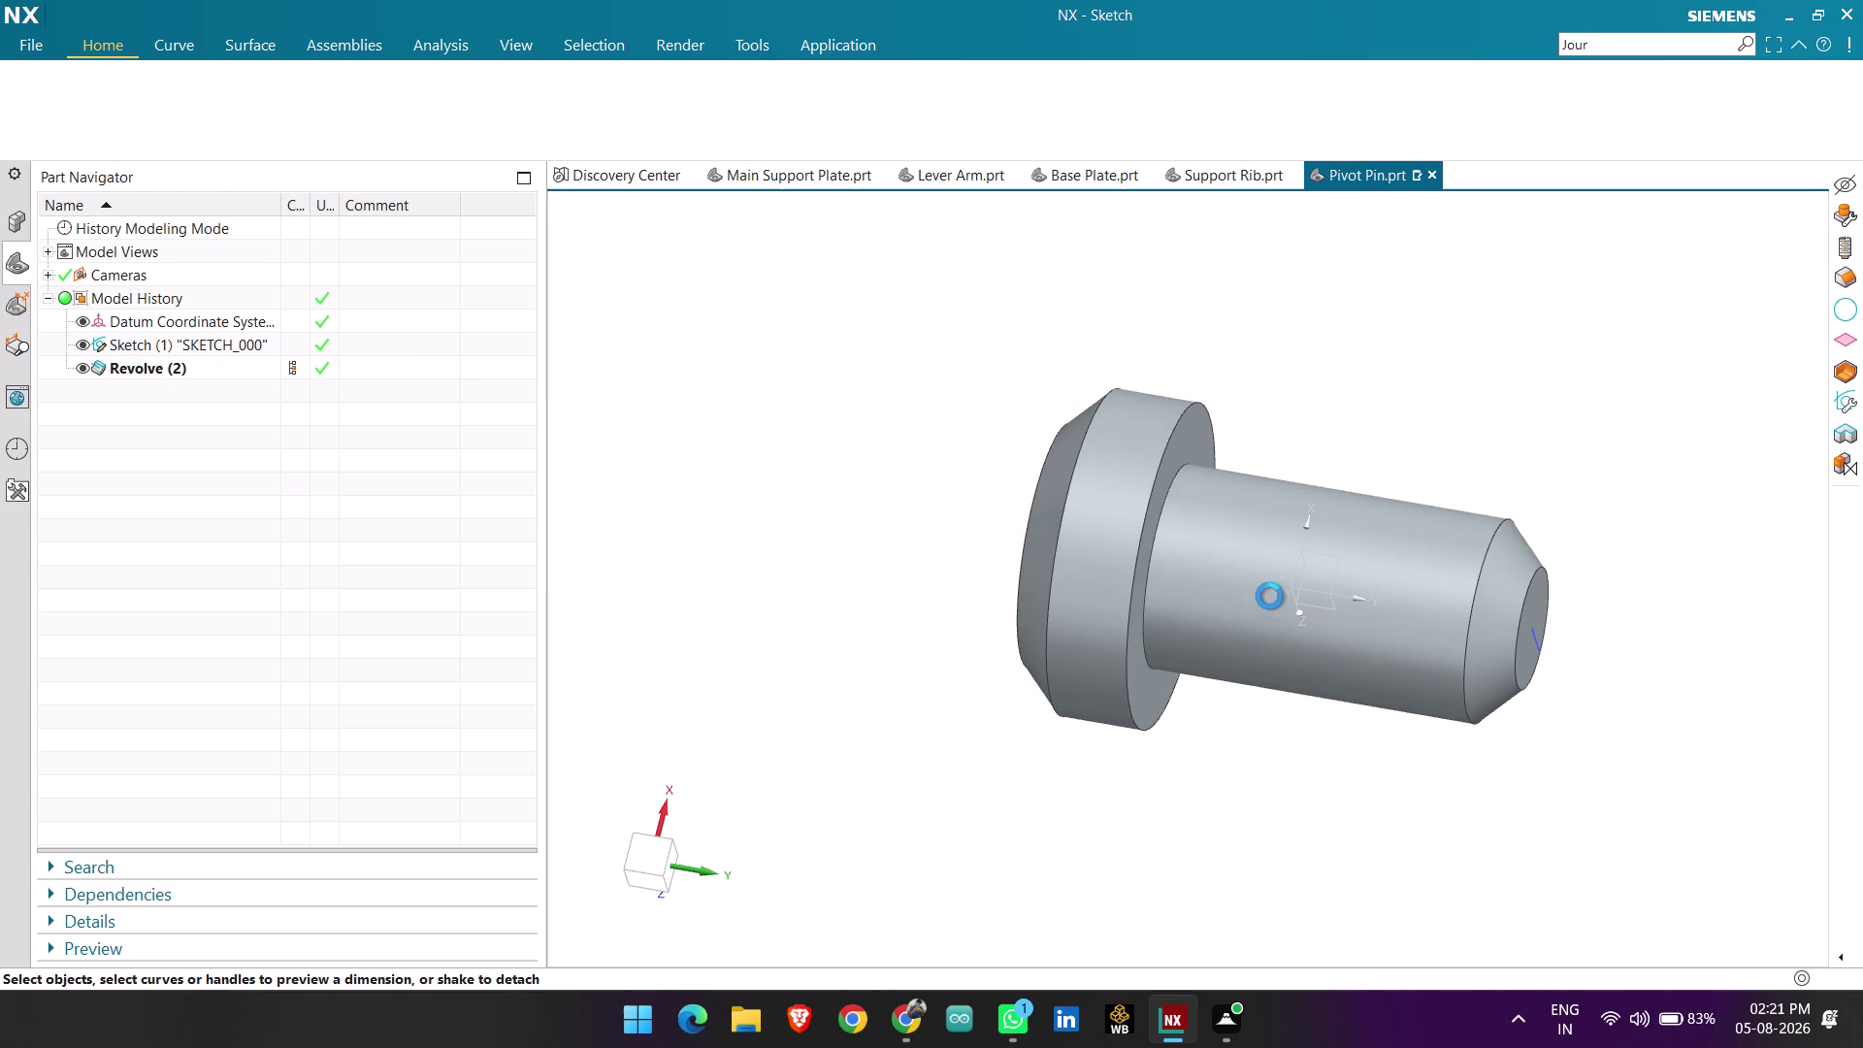
middle_drag(1700, 539, 1718, 594)
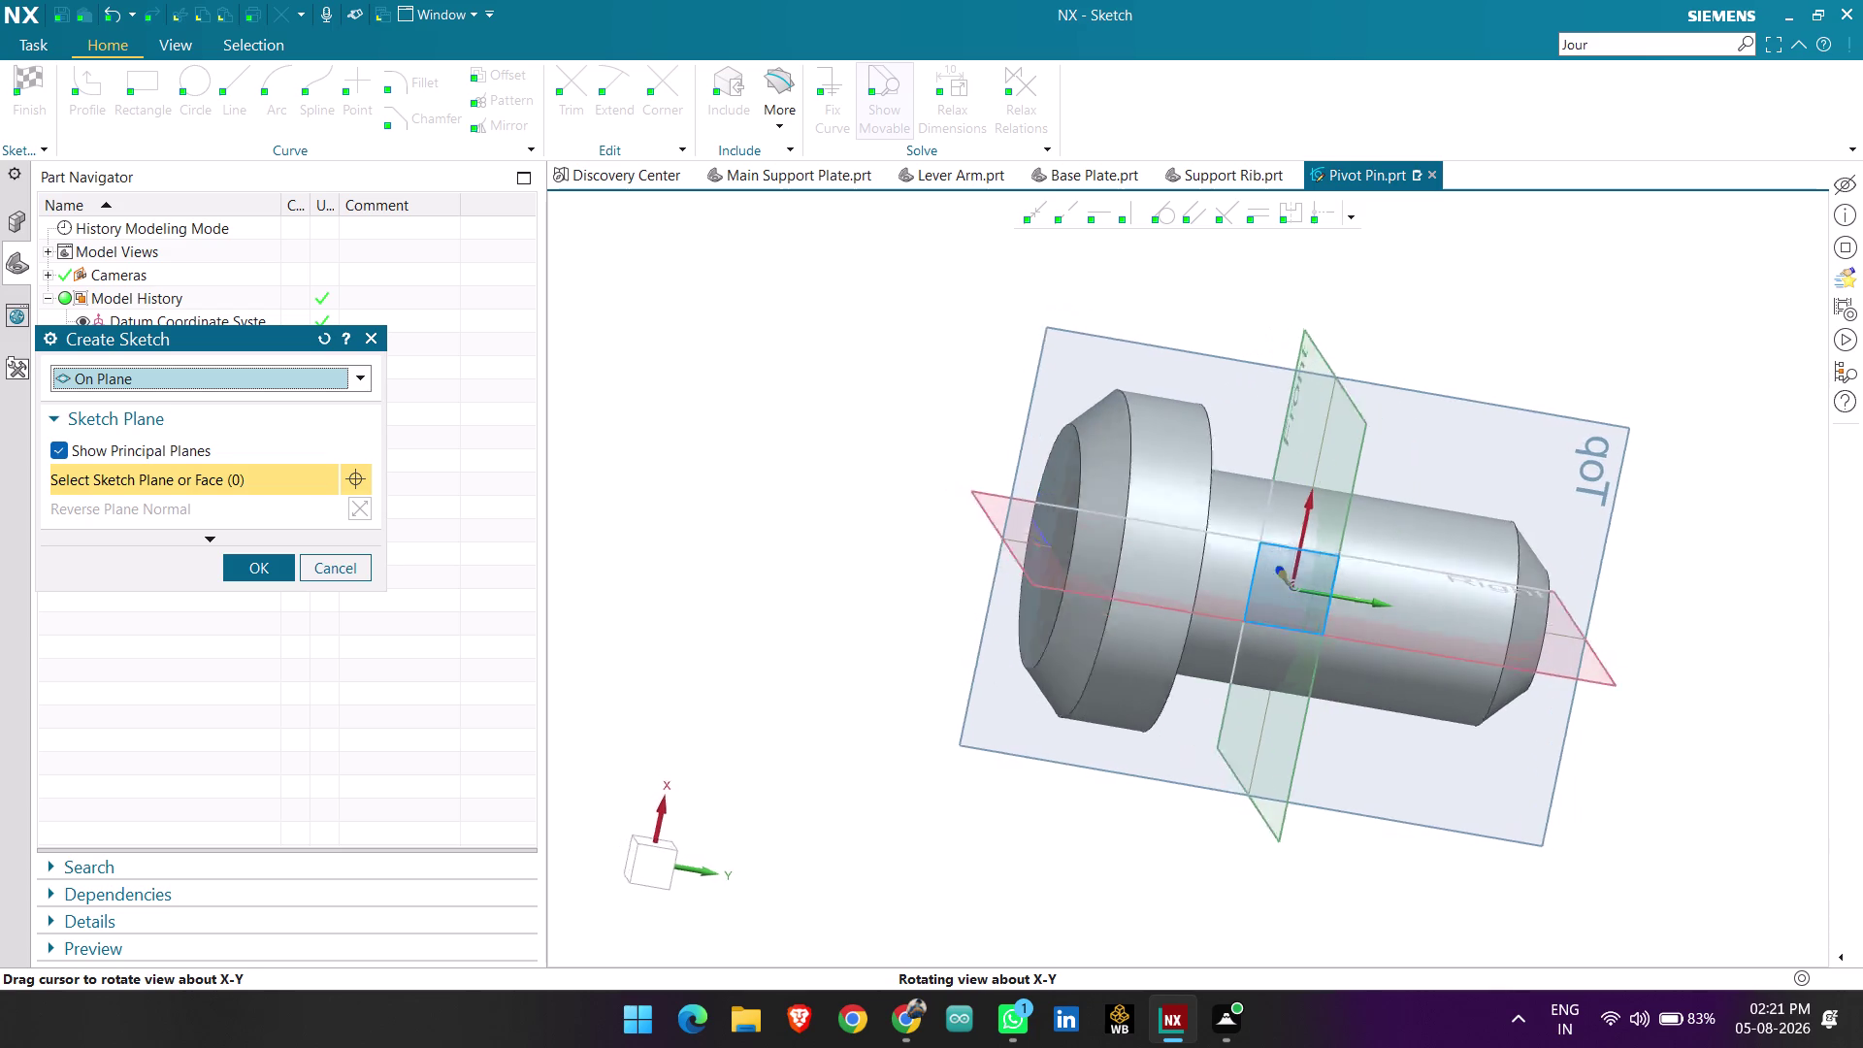
middle_drag(1718, 595, 1705, 593)
click(1532, 411)
middle_click(1532, 411)
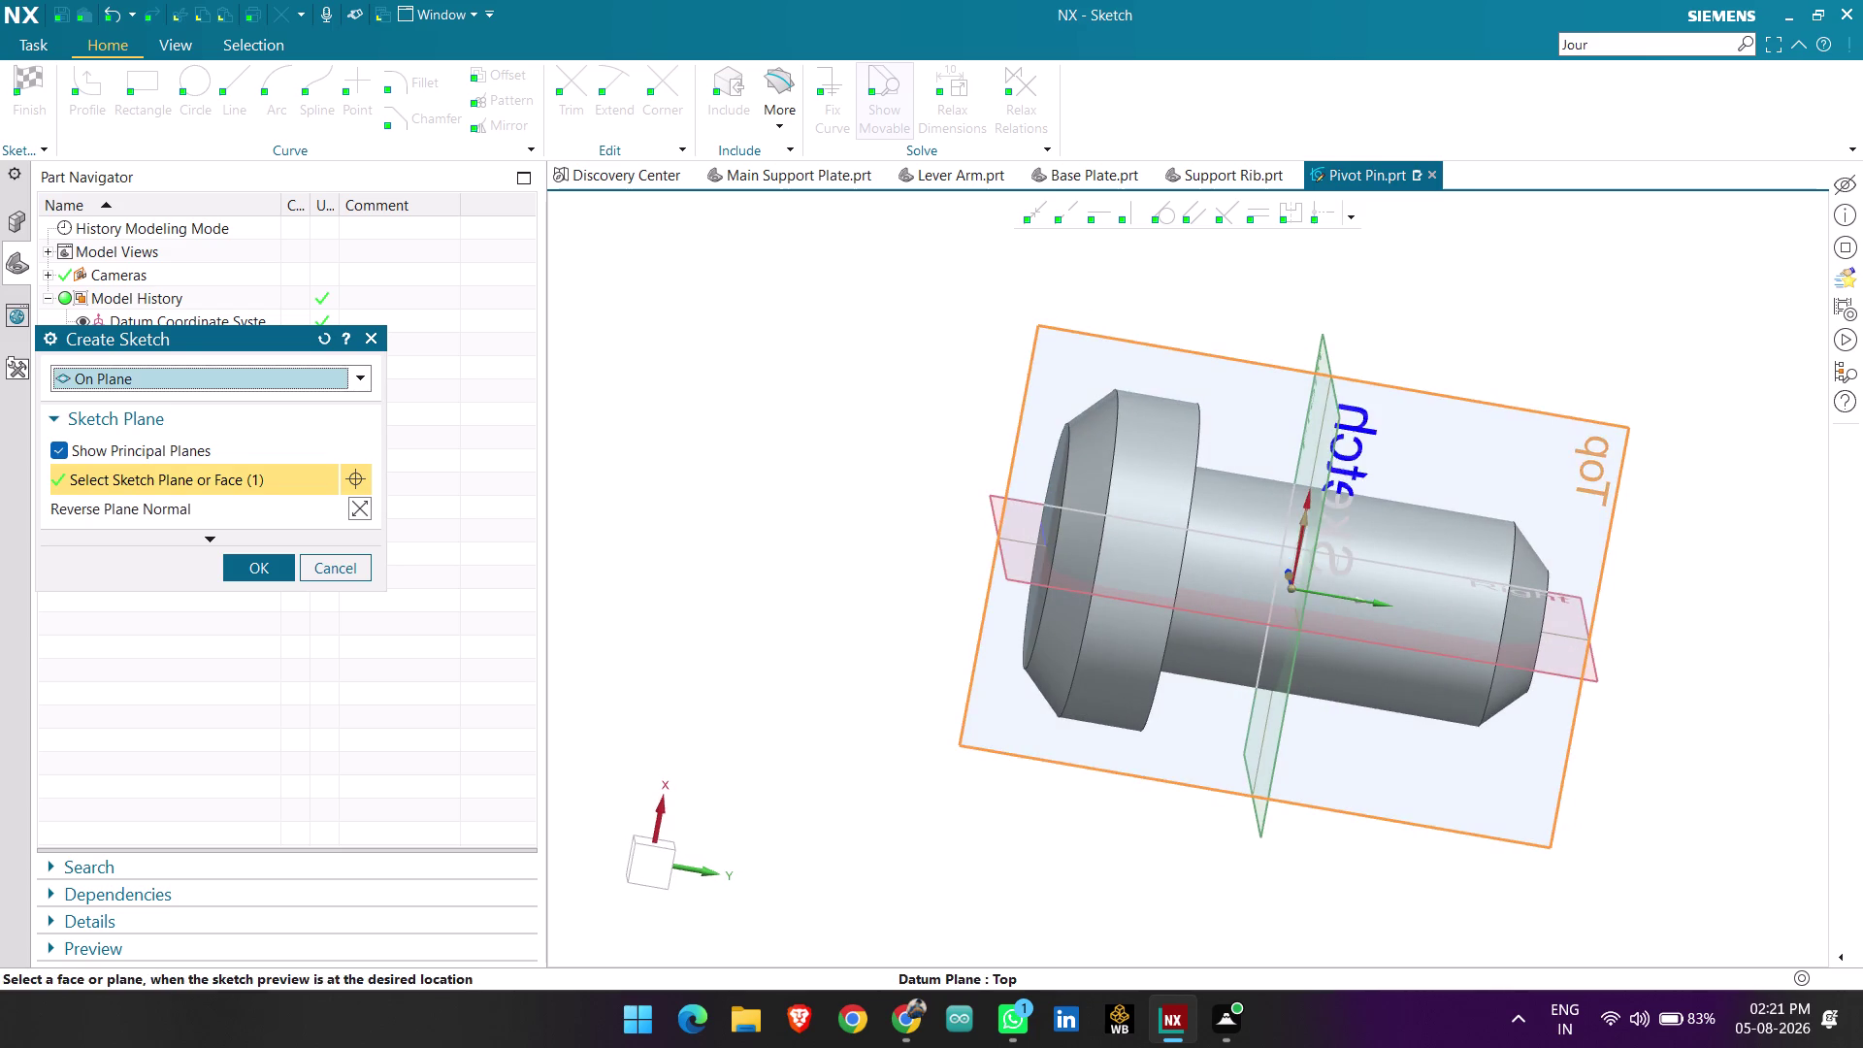
scroll(up, 3)
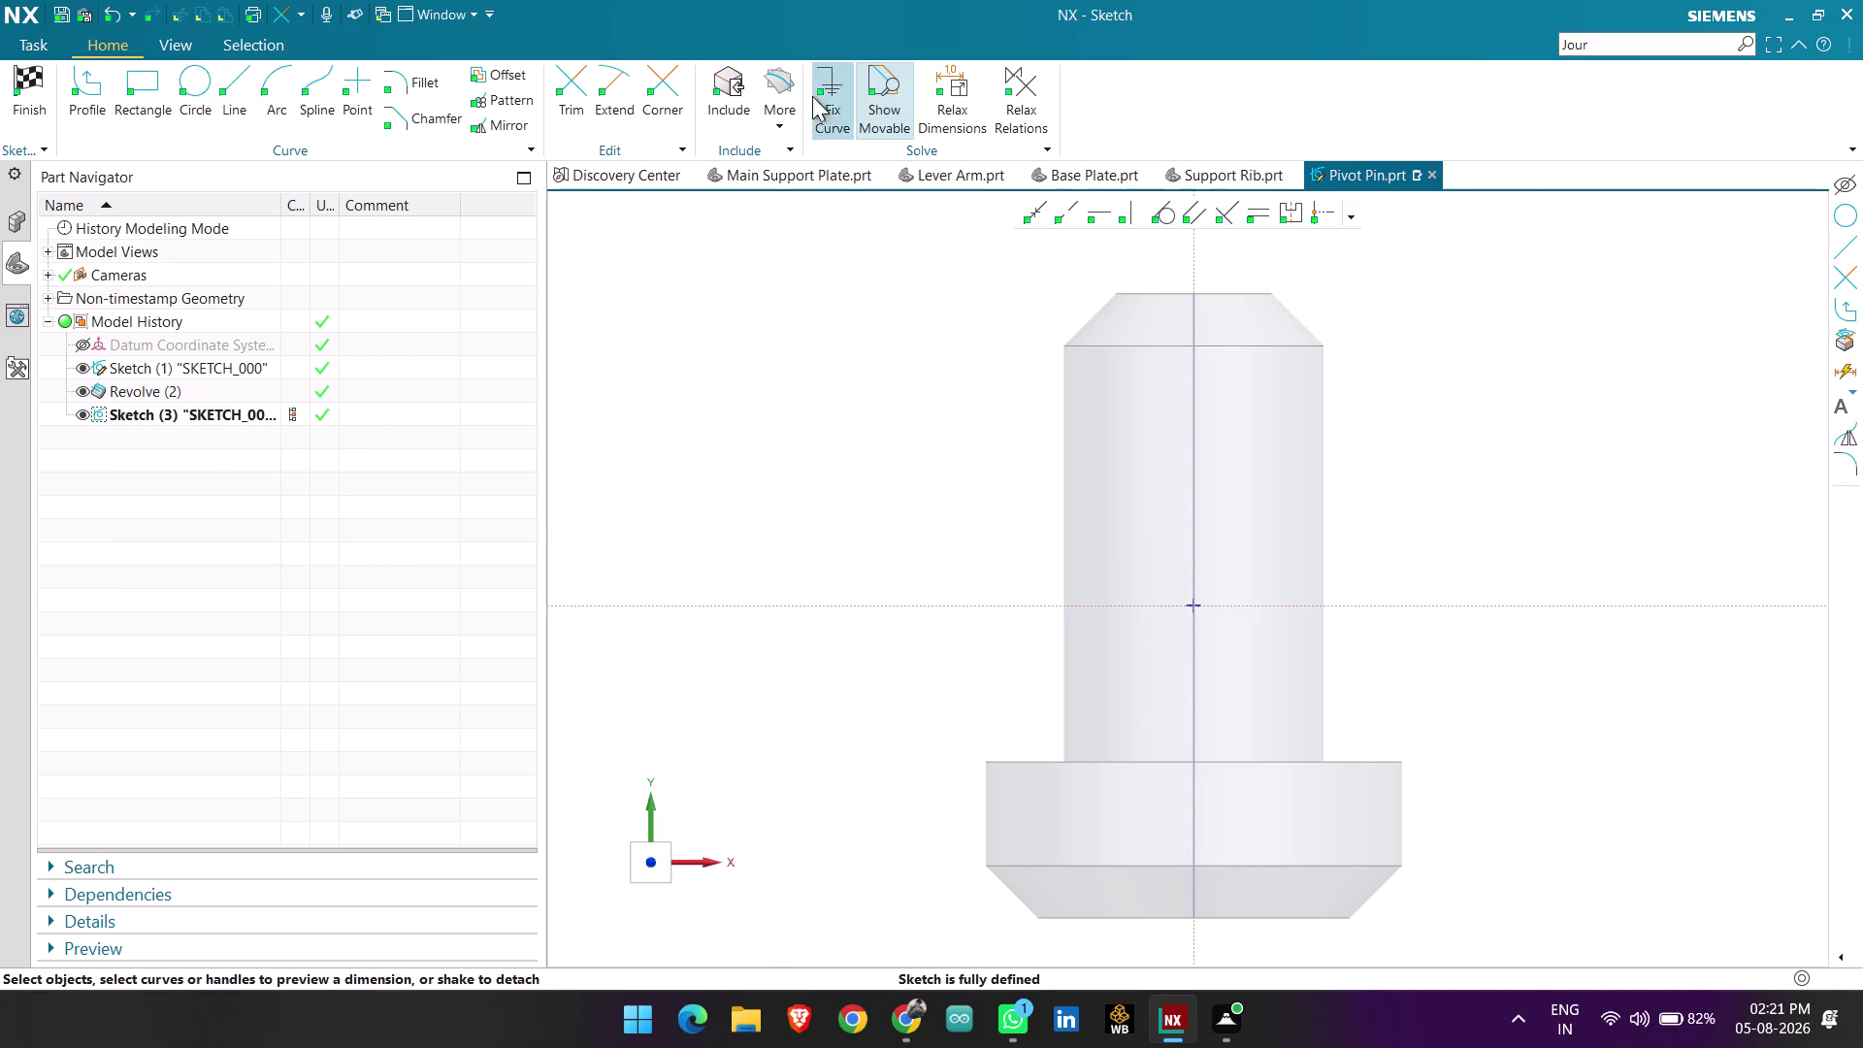
Project the shoulder edge between head and shank into the sketch as a reference line.
click(786, 86)
click(818, 180)
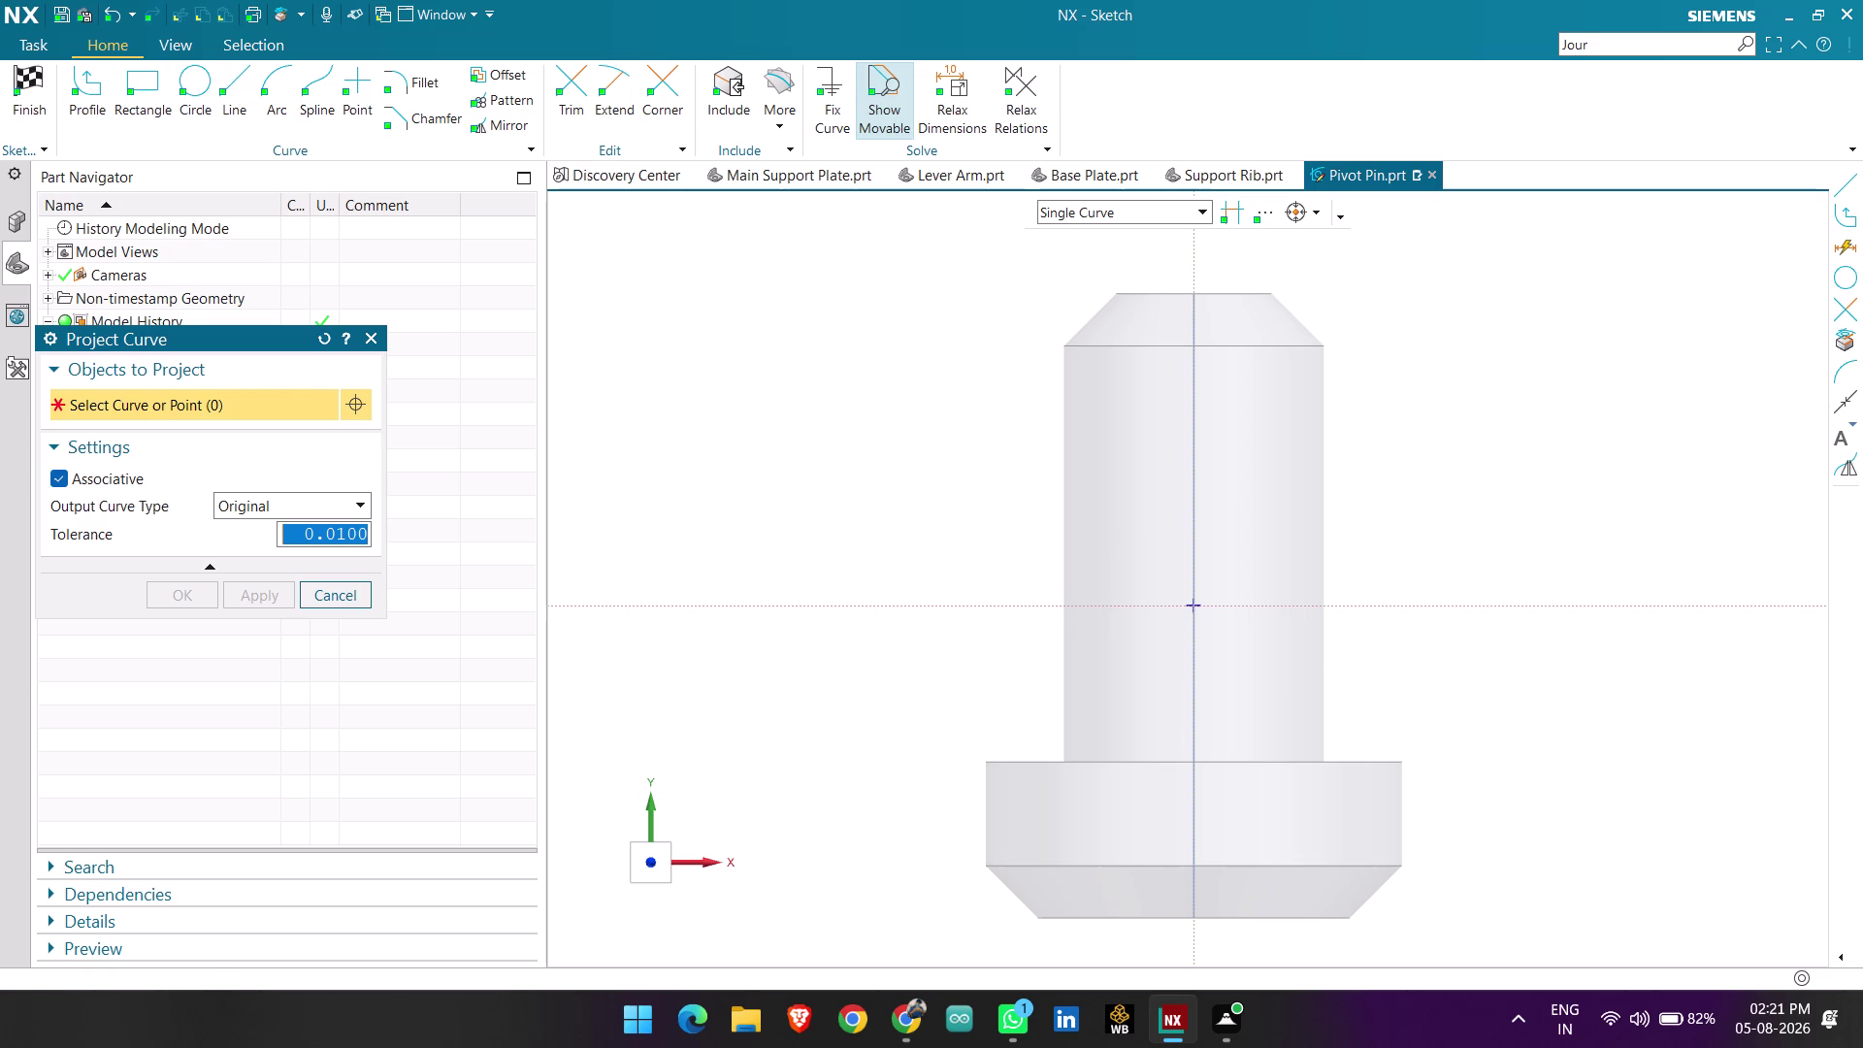
scroll(up, 3)
click(1420, 738)
scroll(down, 3)
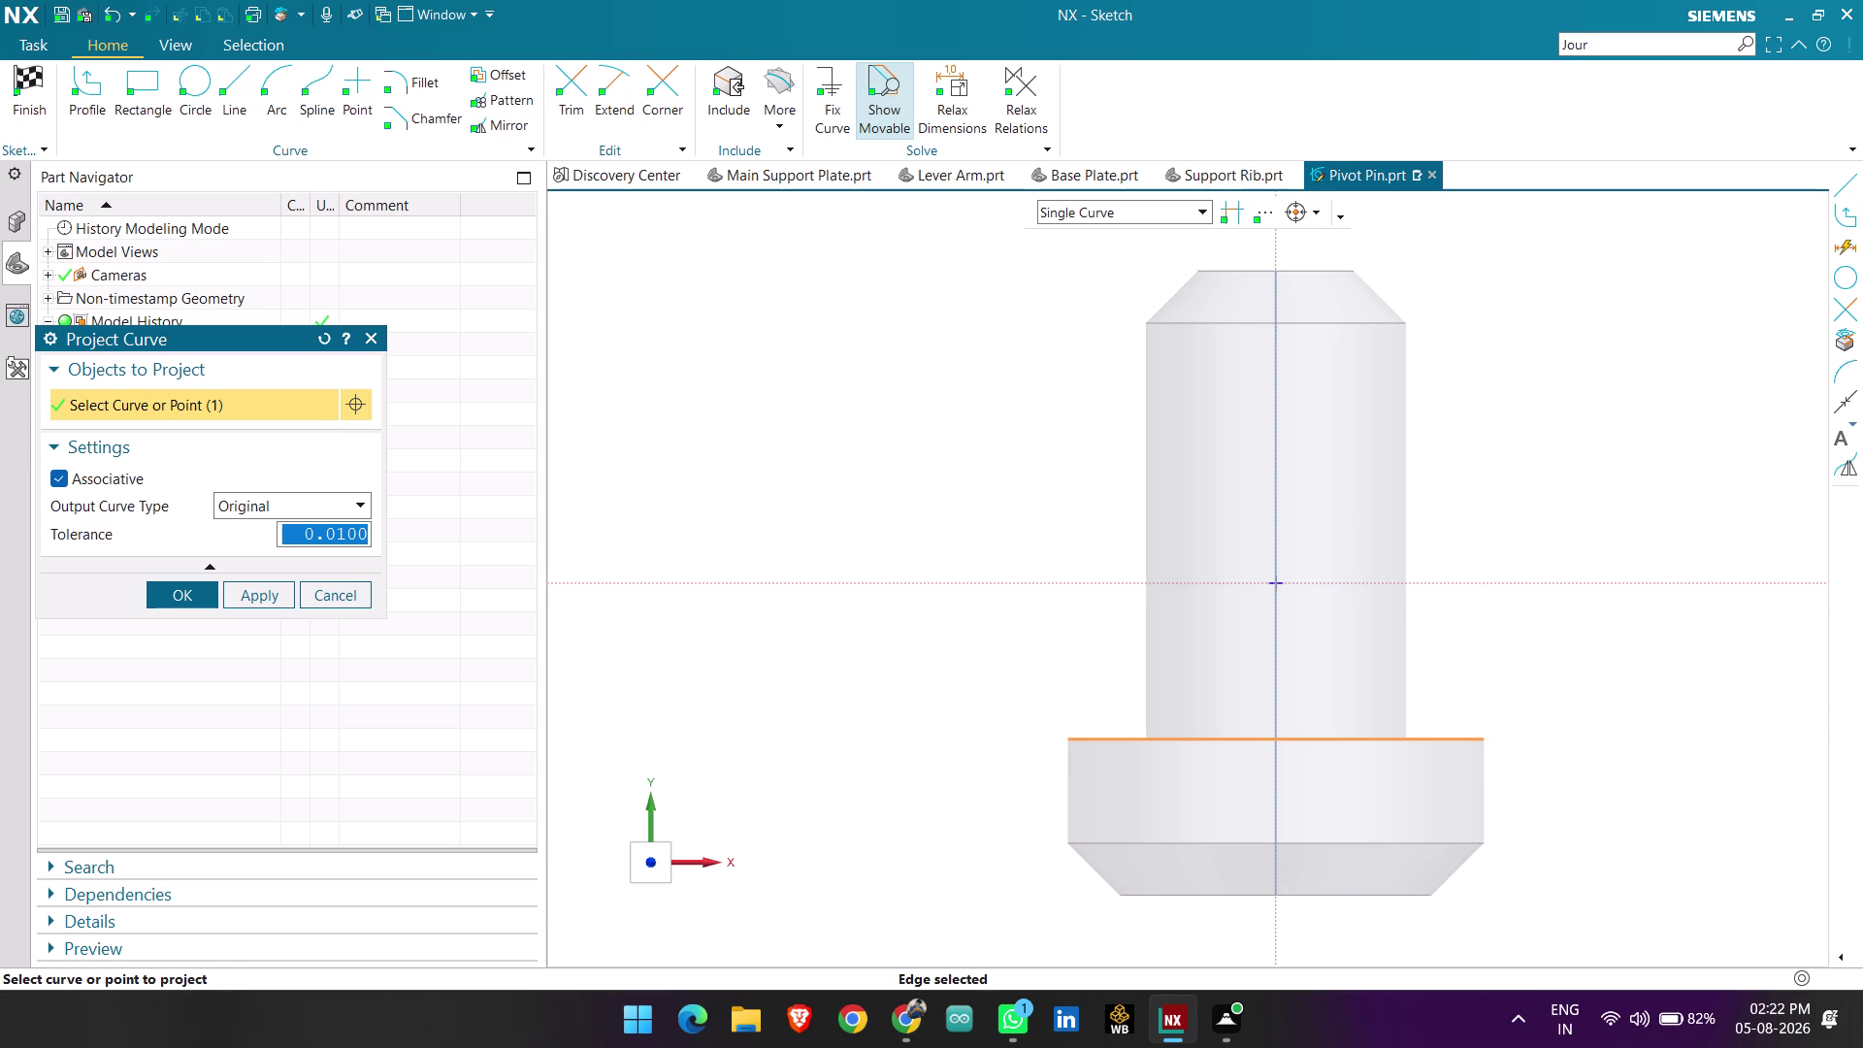
click(175, 583)
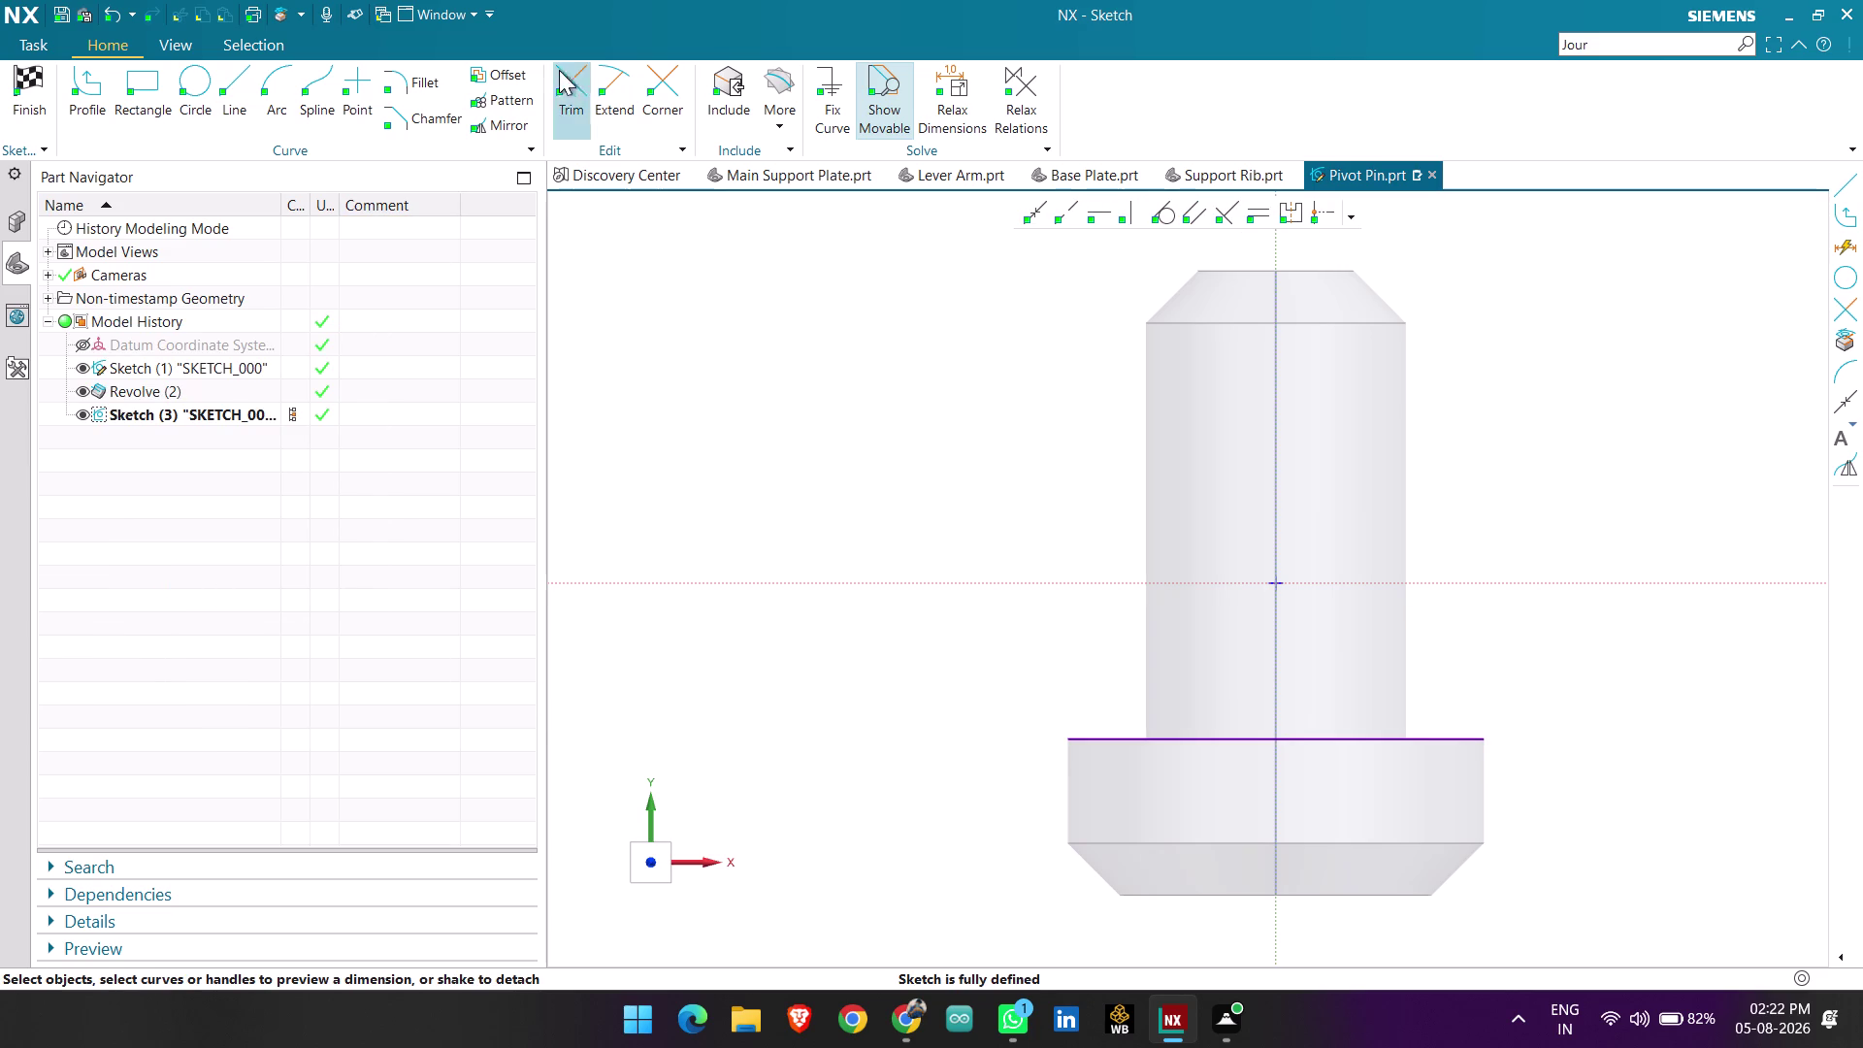
click(187, 84)
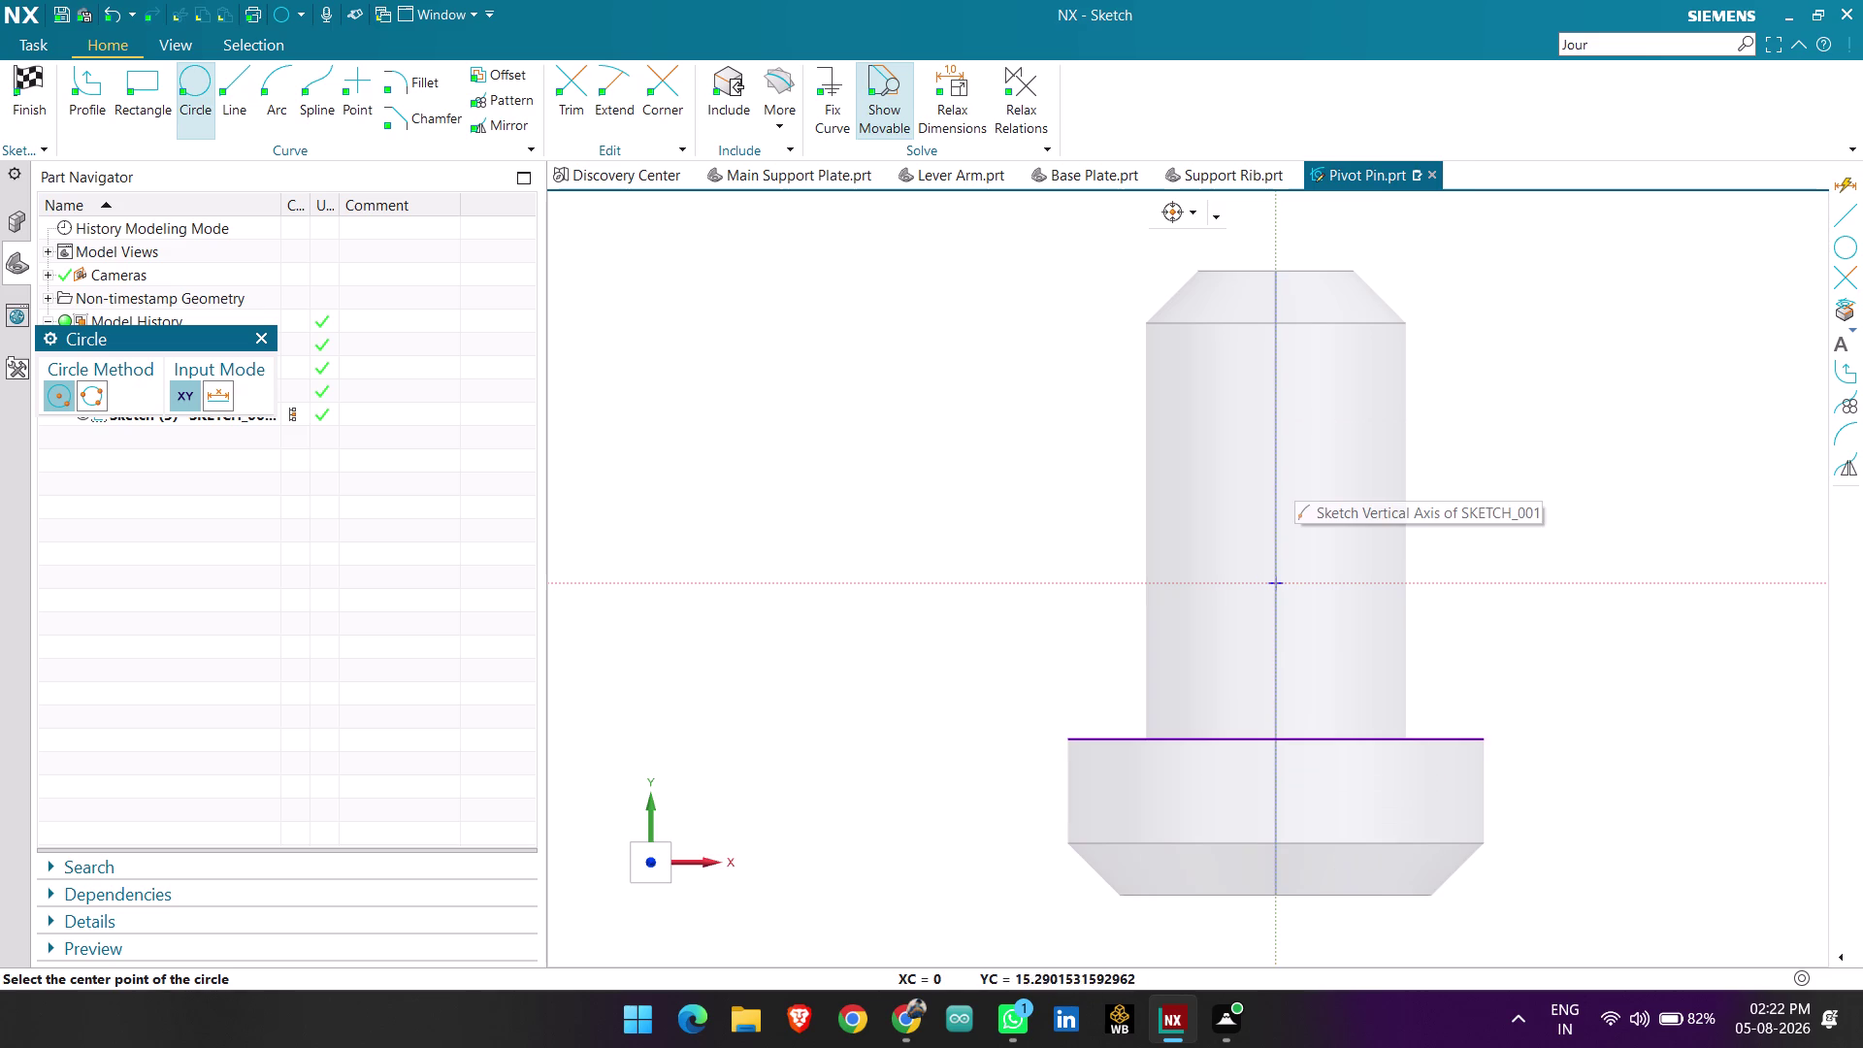
Draw a circle centred on the pin axis and set its diameter to 12.
click(1279, 390)
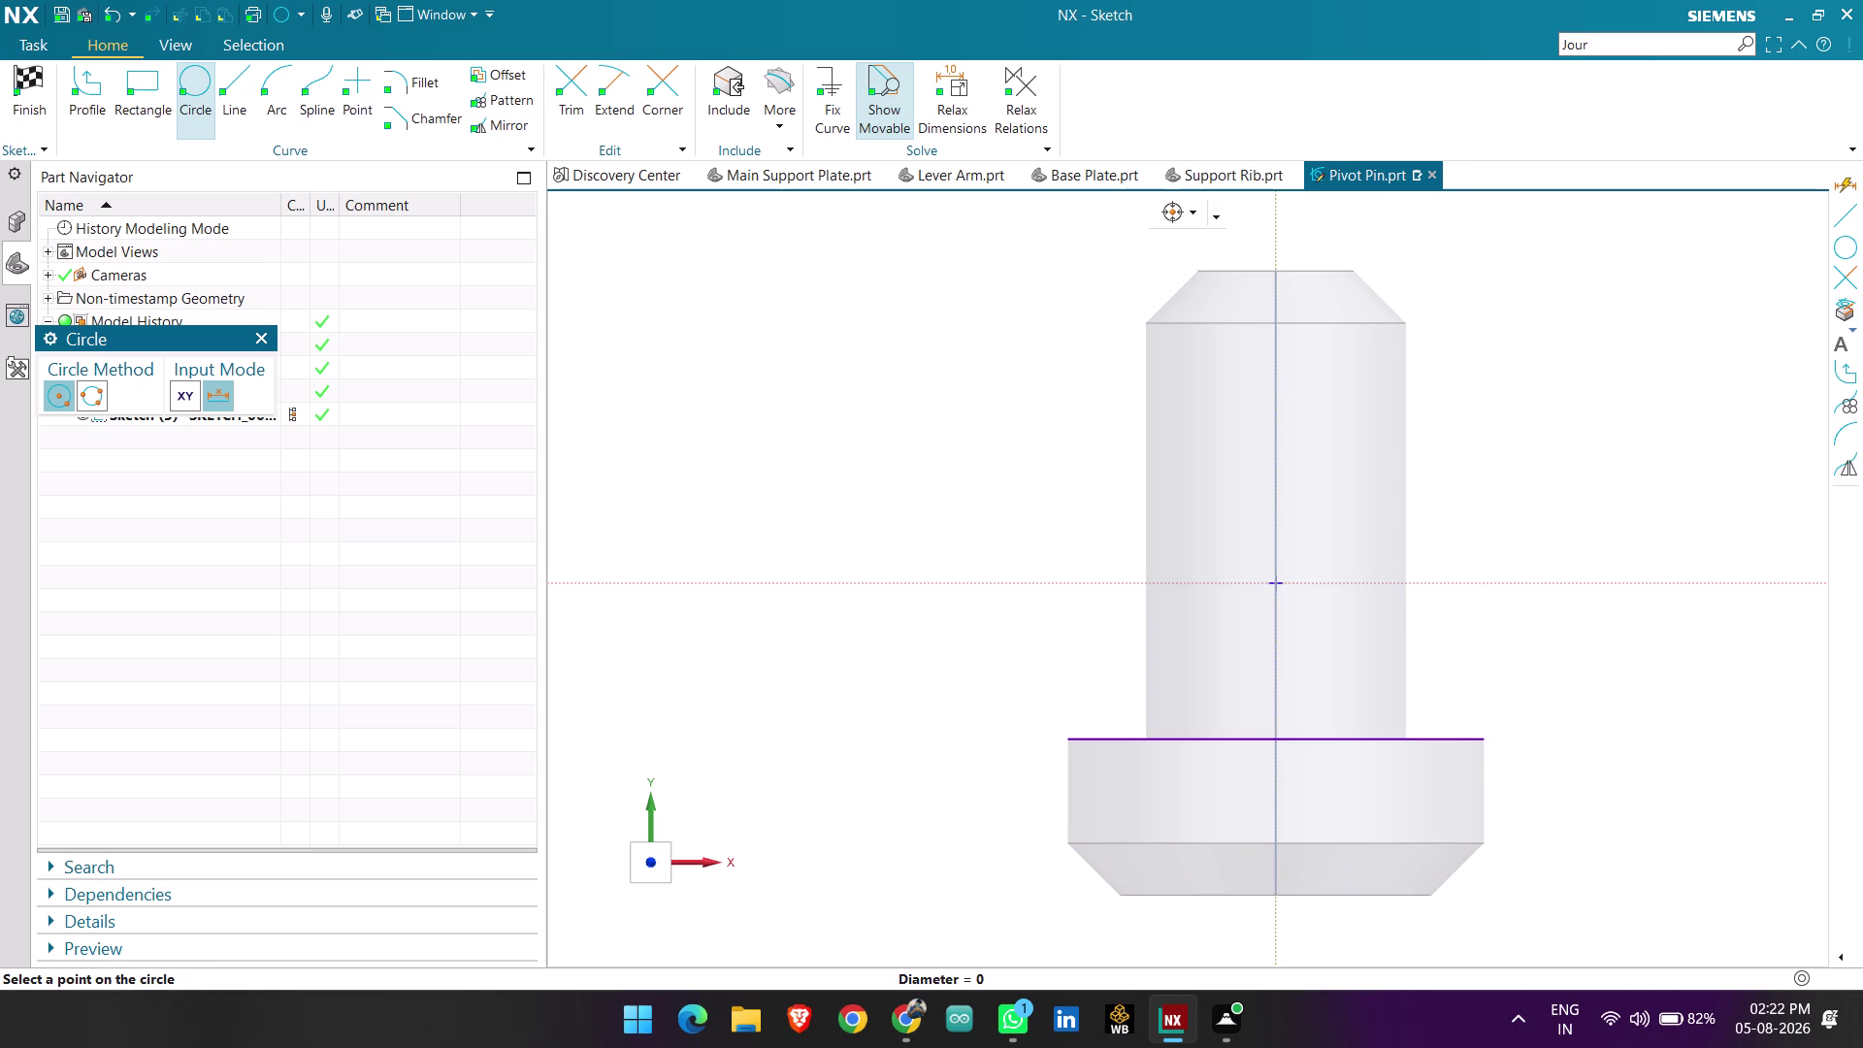
click(1295, 392)
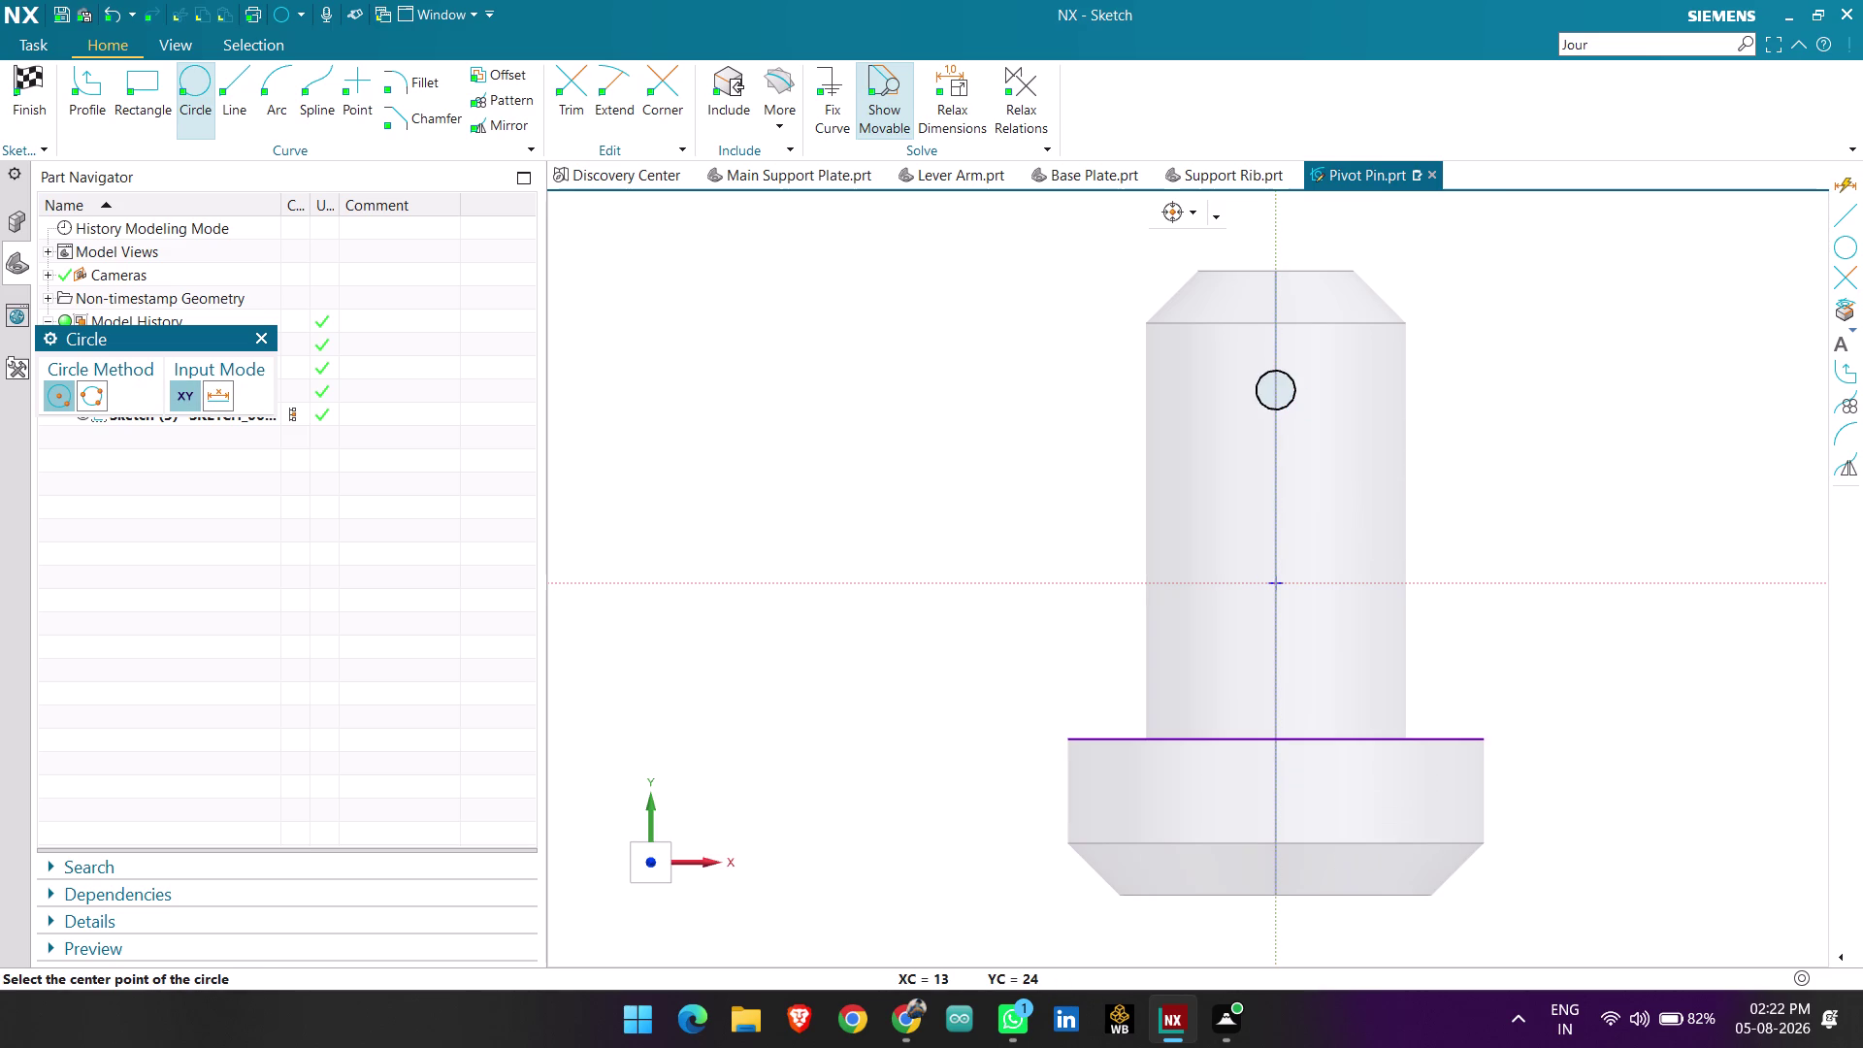
key(Escape)
click(1284, 397)
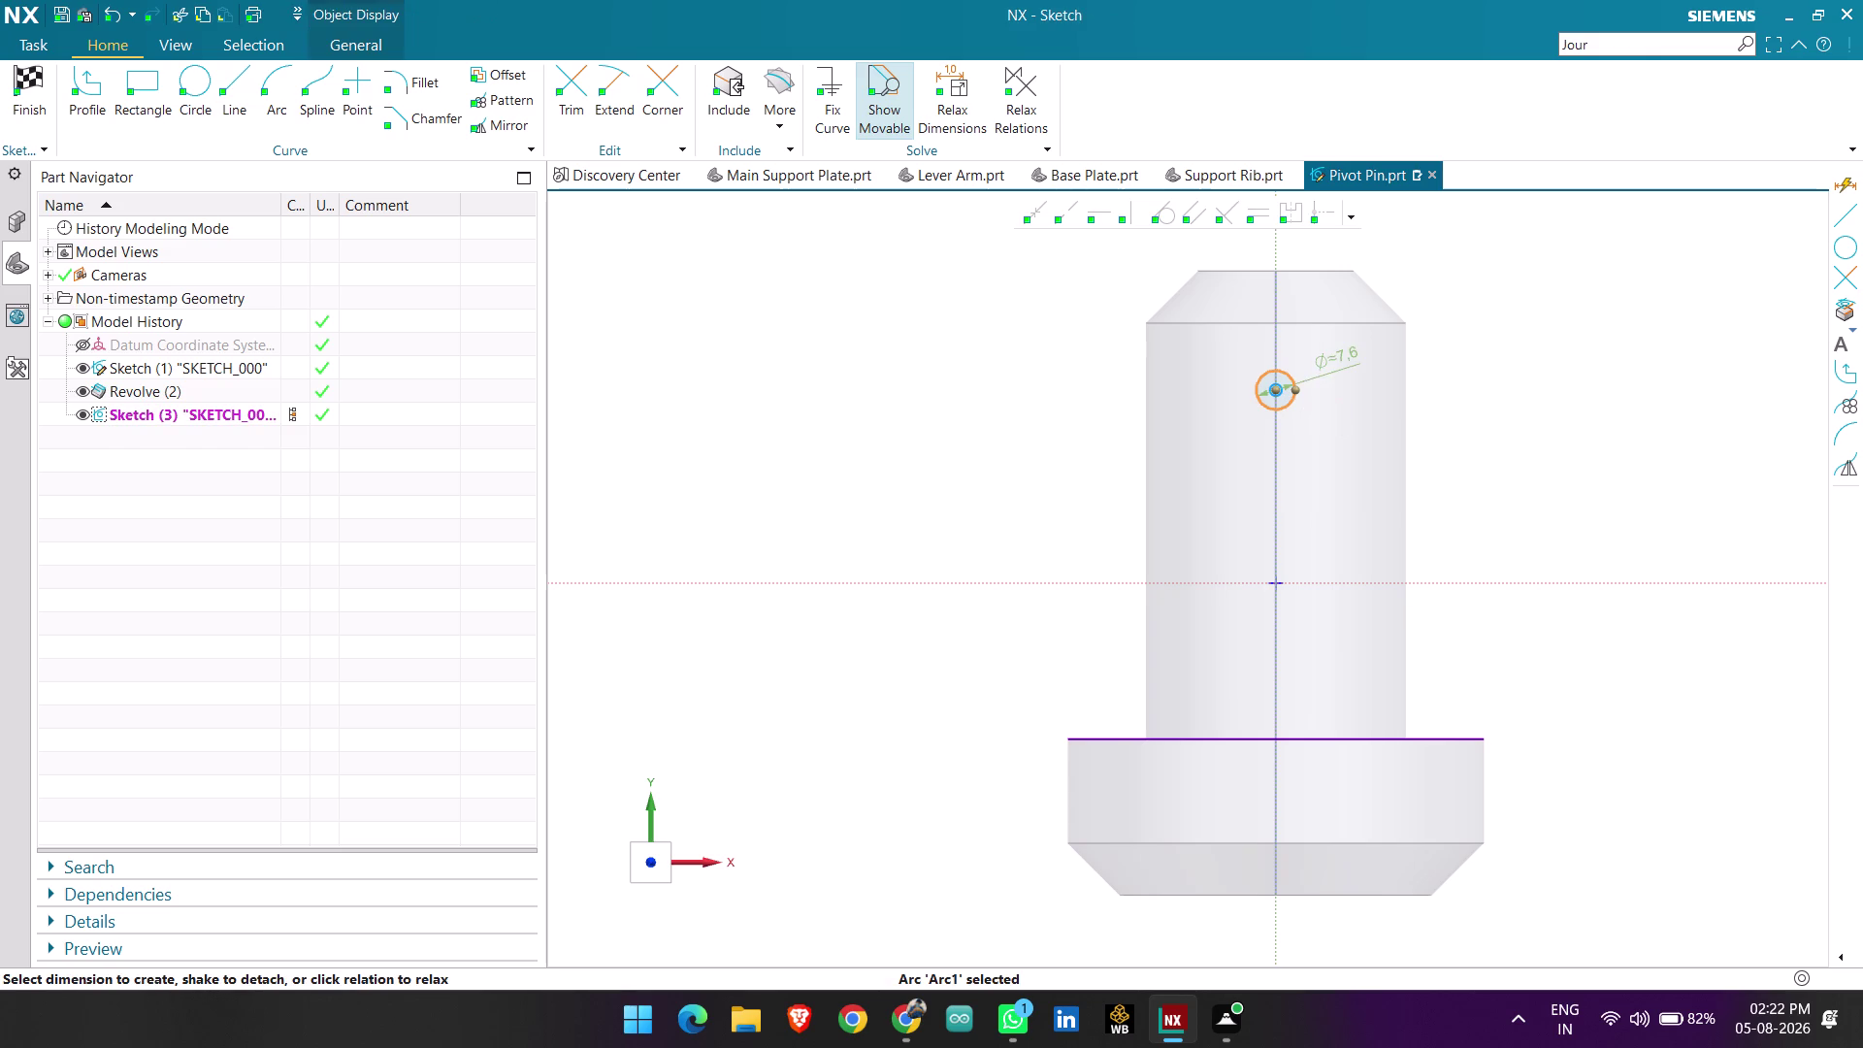
double_click(1339, 356)
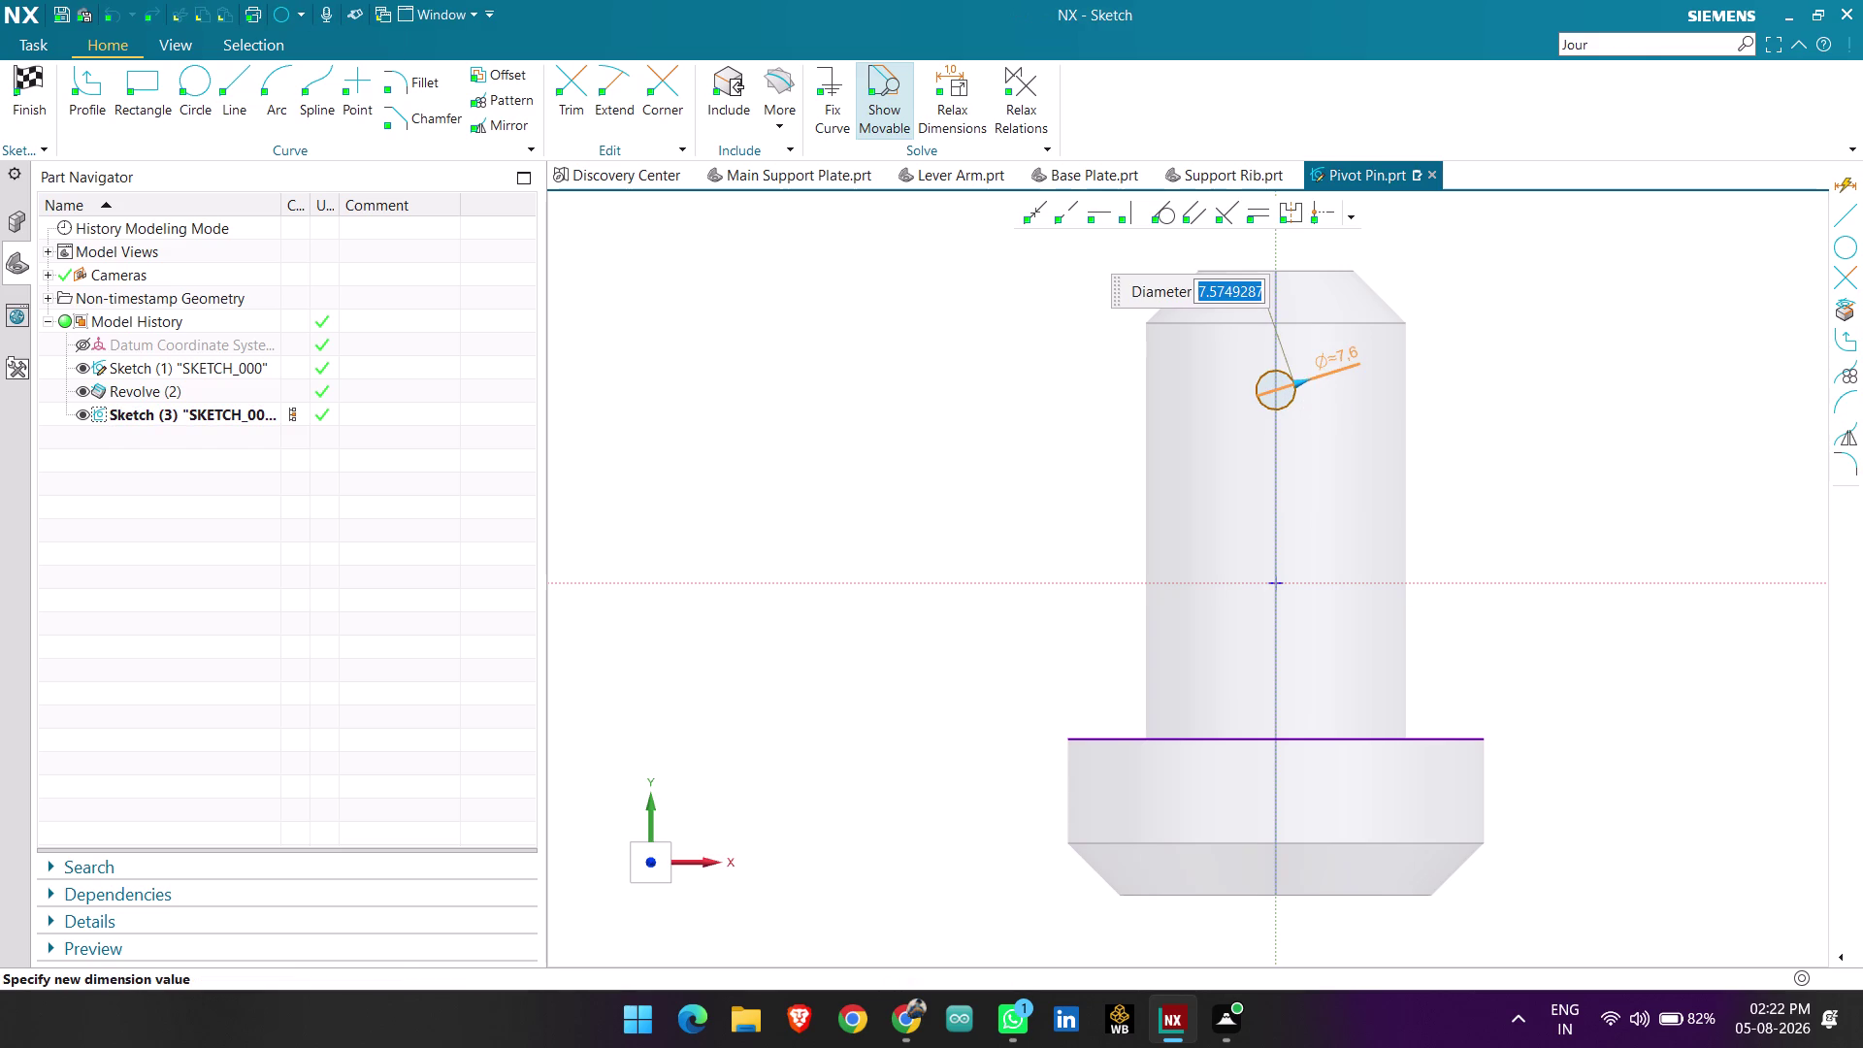
text(1)
text(2)
key(Return)
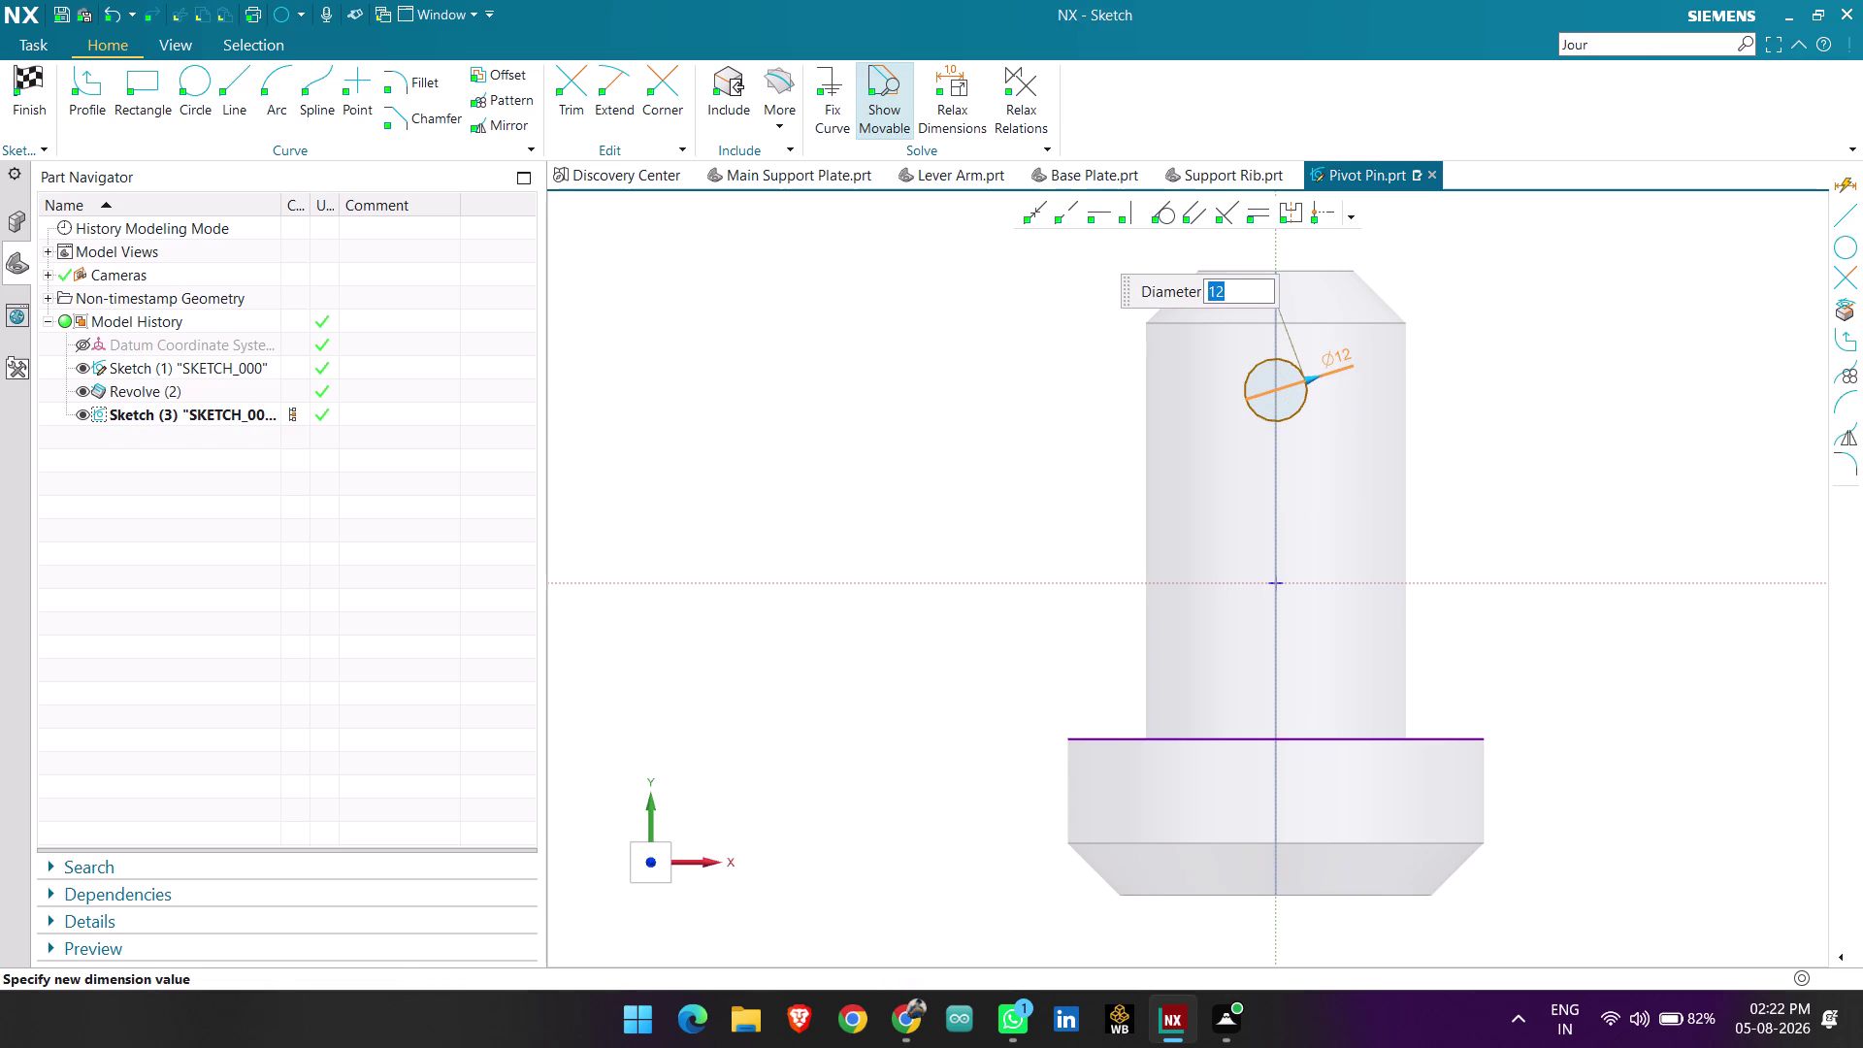
middle_click(1375, 383)
scroll(up, 3)
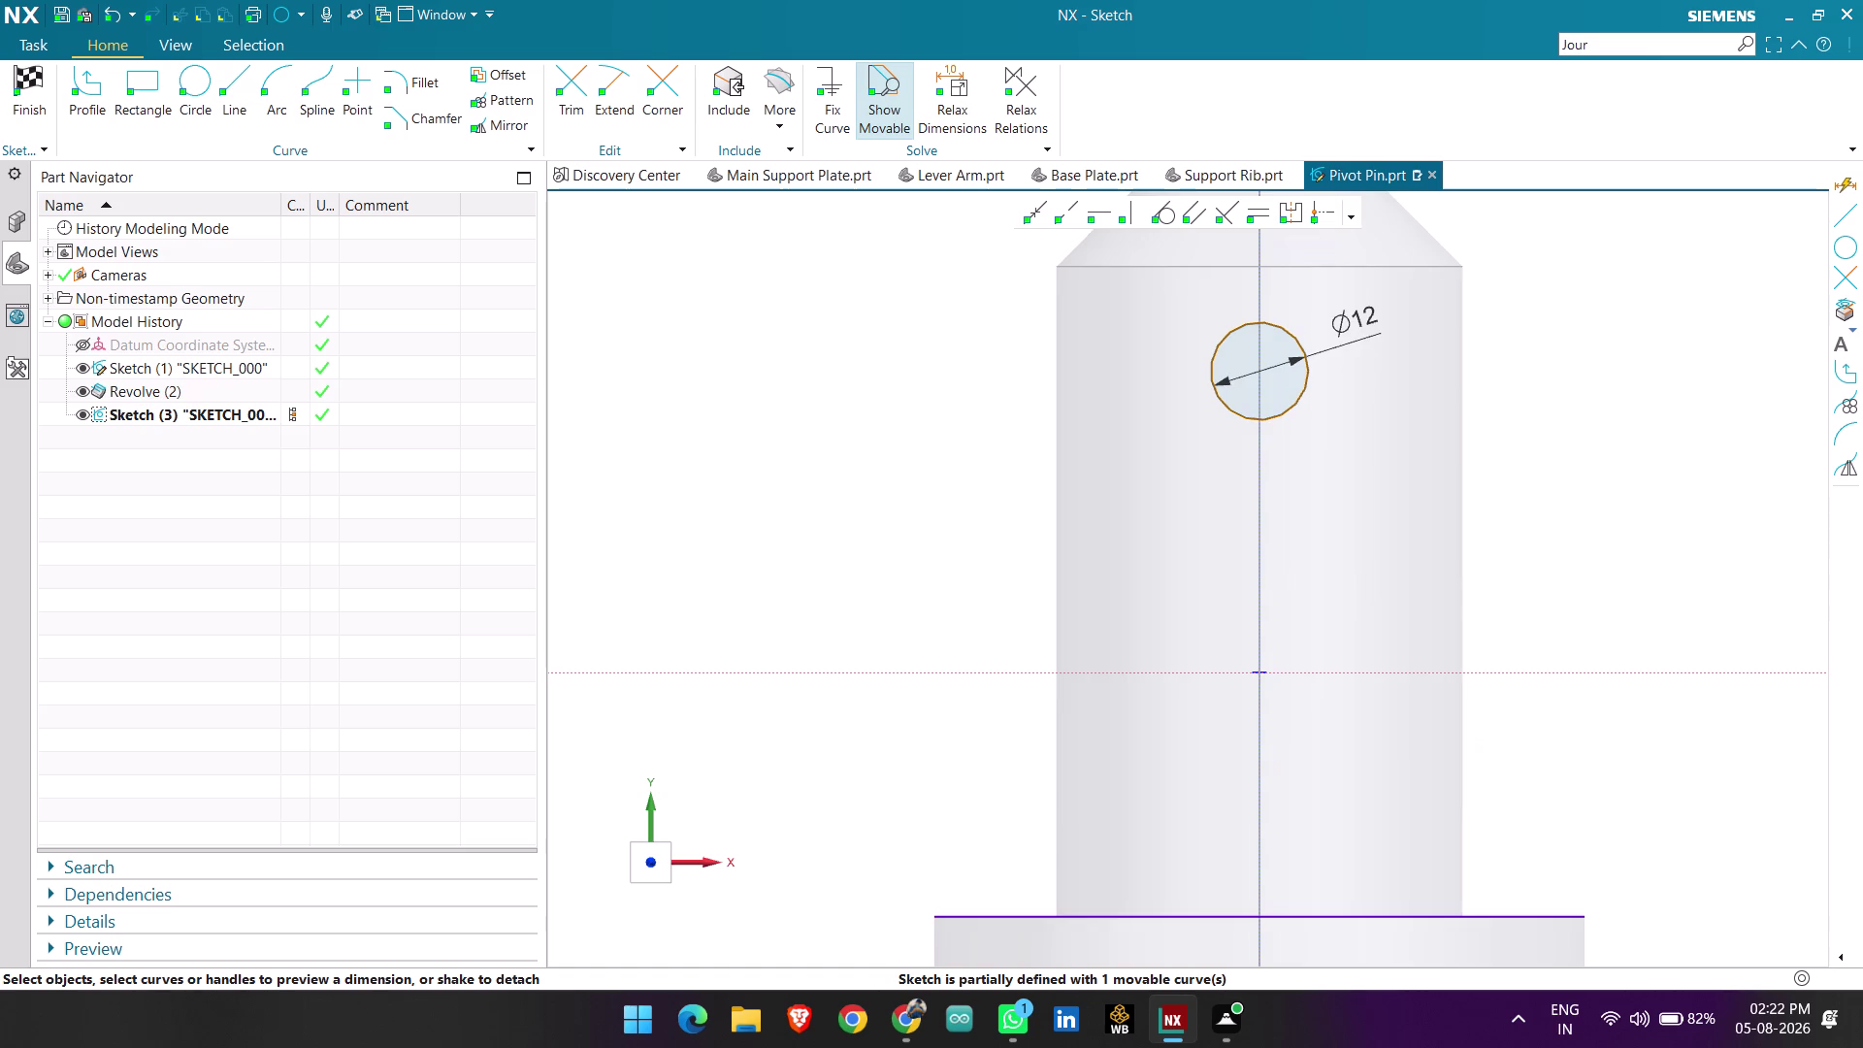
scroll(down, 3)
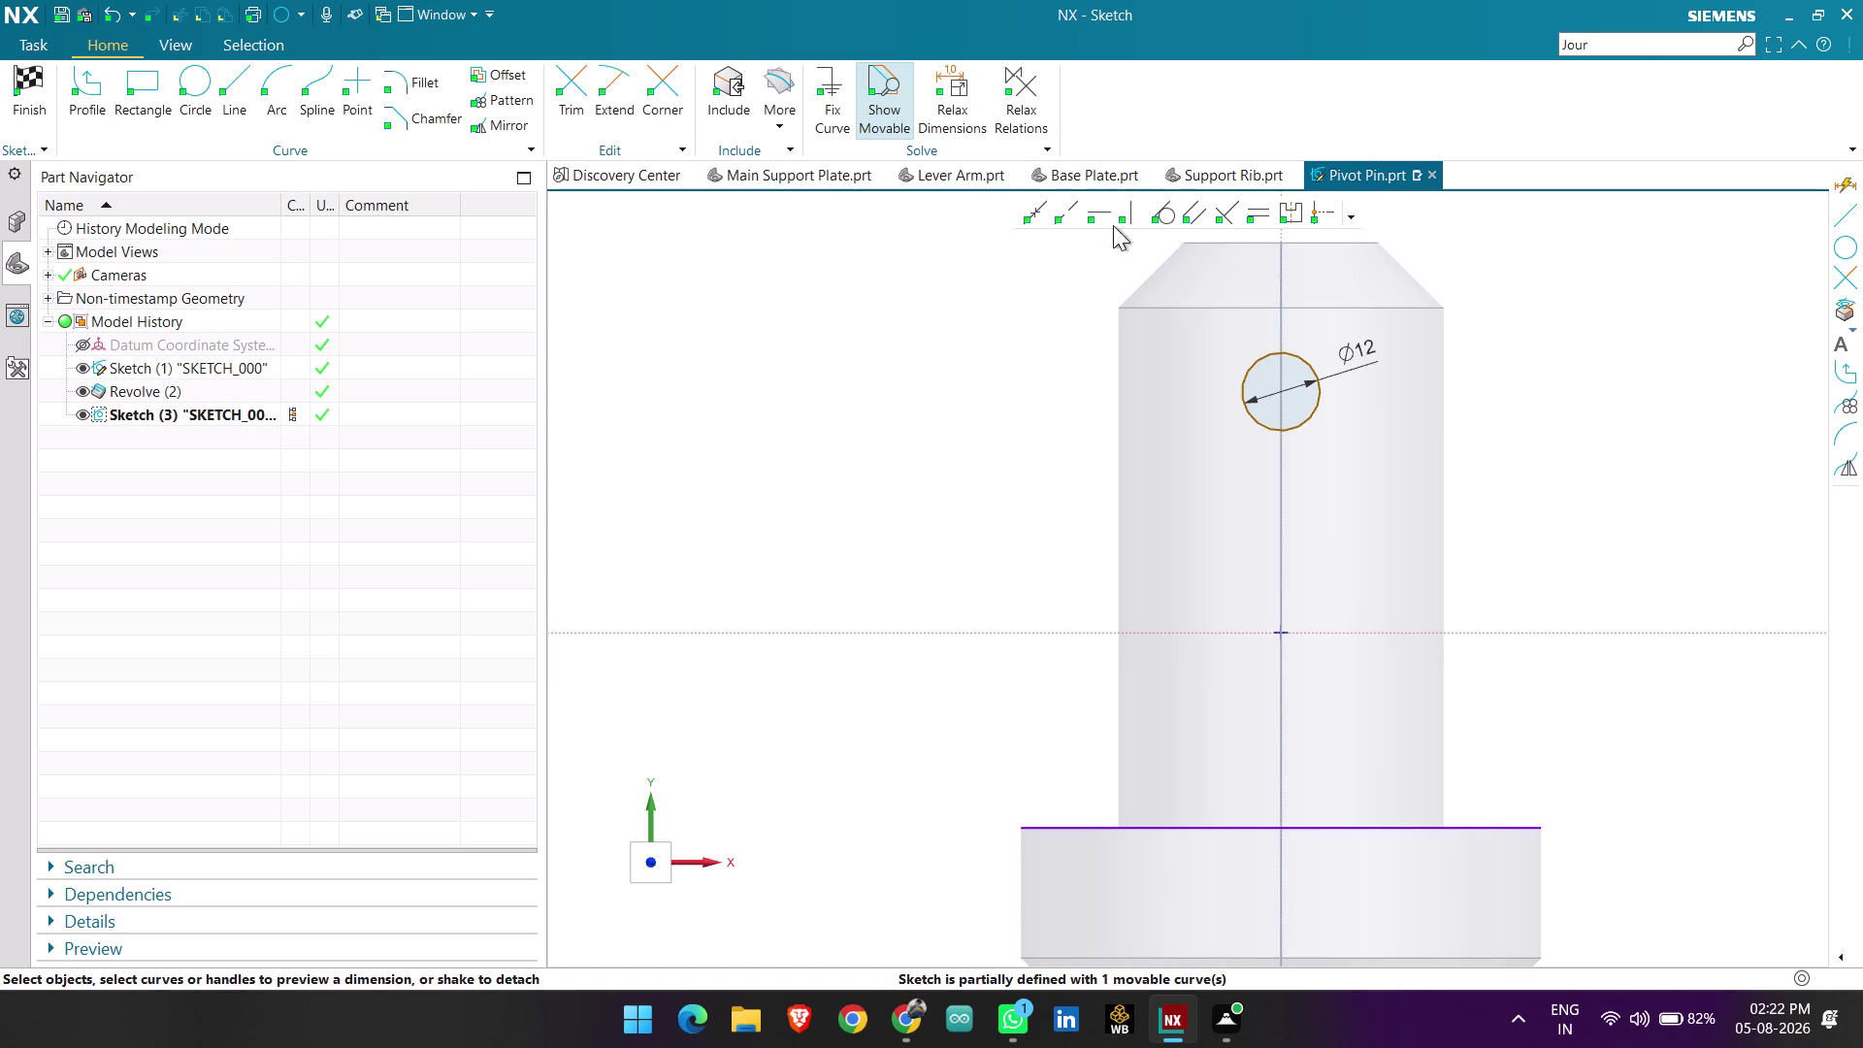
click(1310, 210)
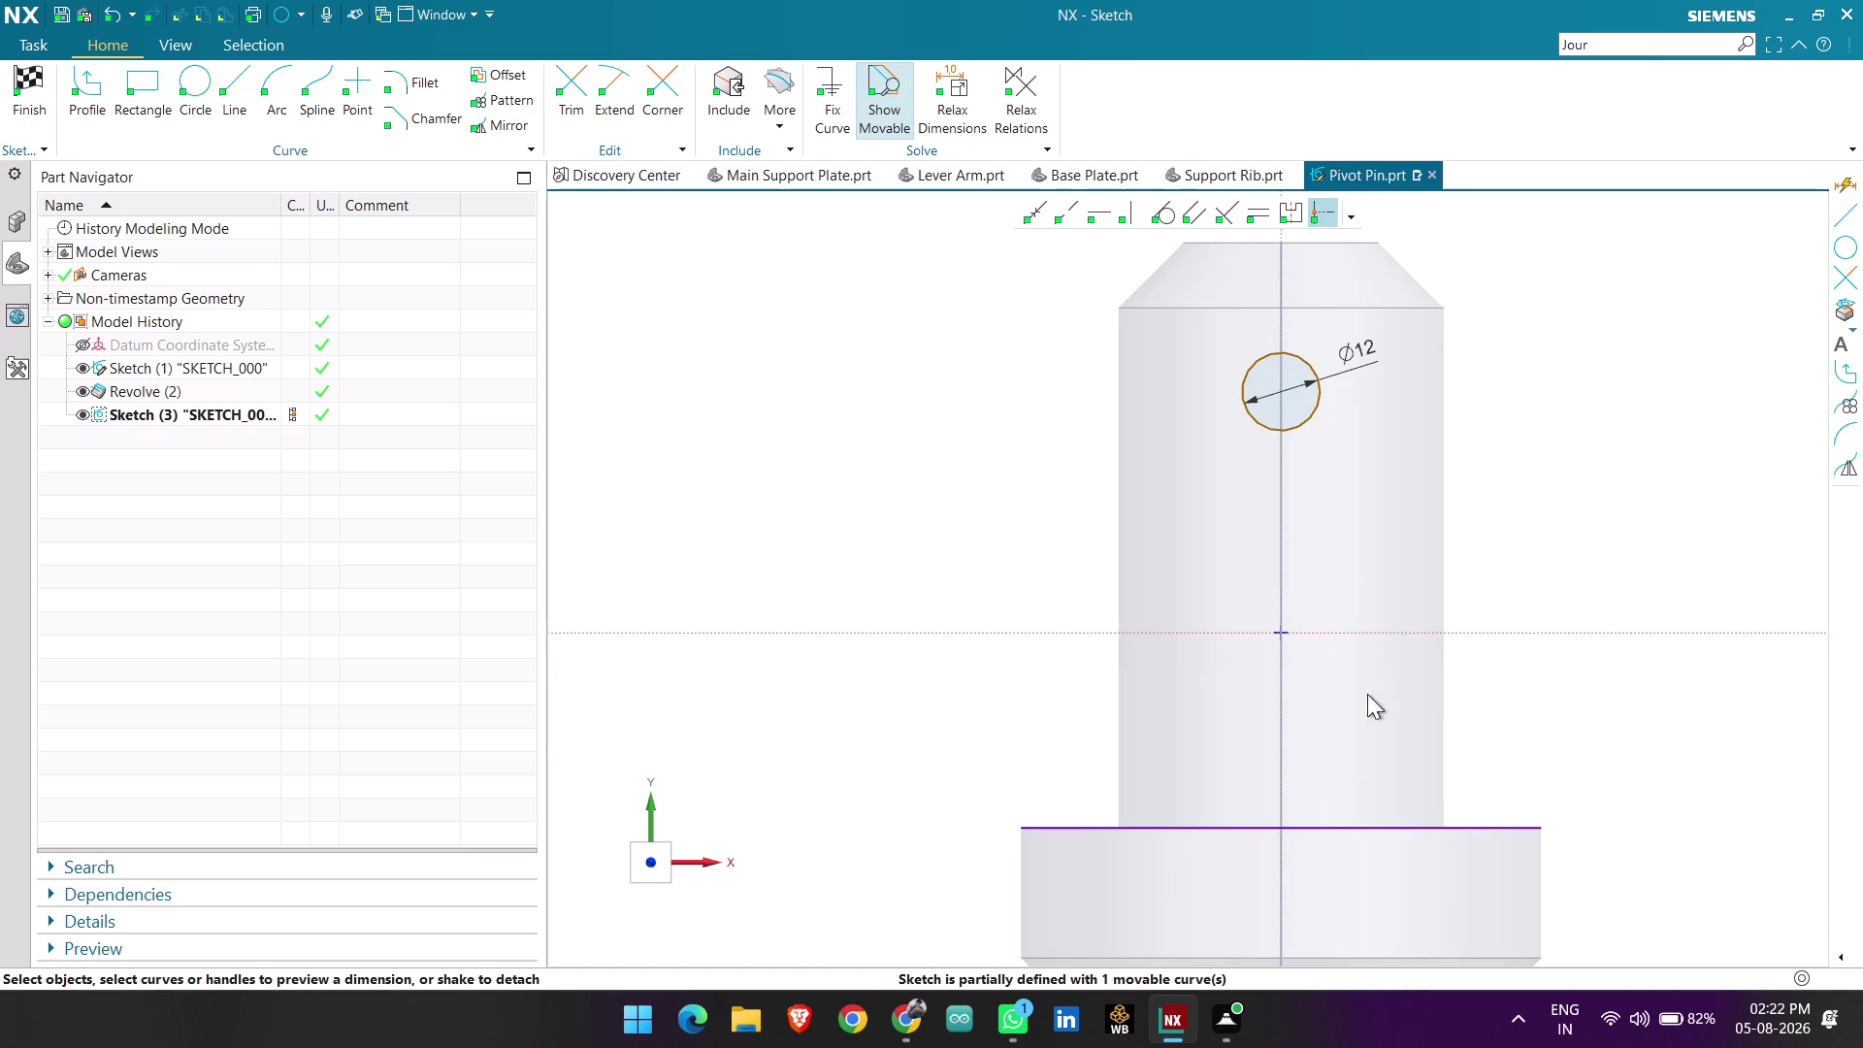
Align the circle centre with the midpoint of the projected shoulder line.
click(1306, 417)
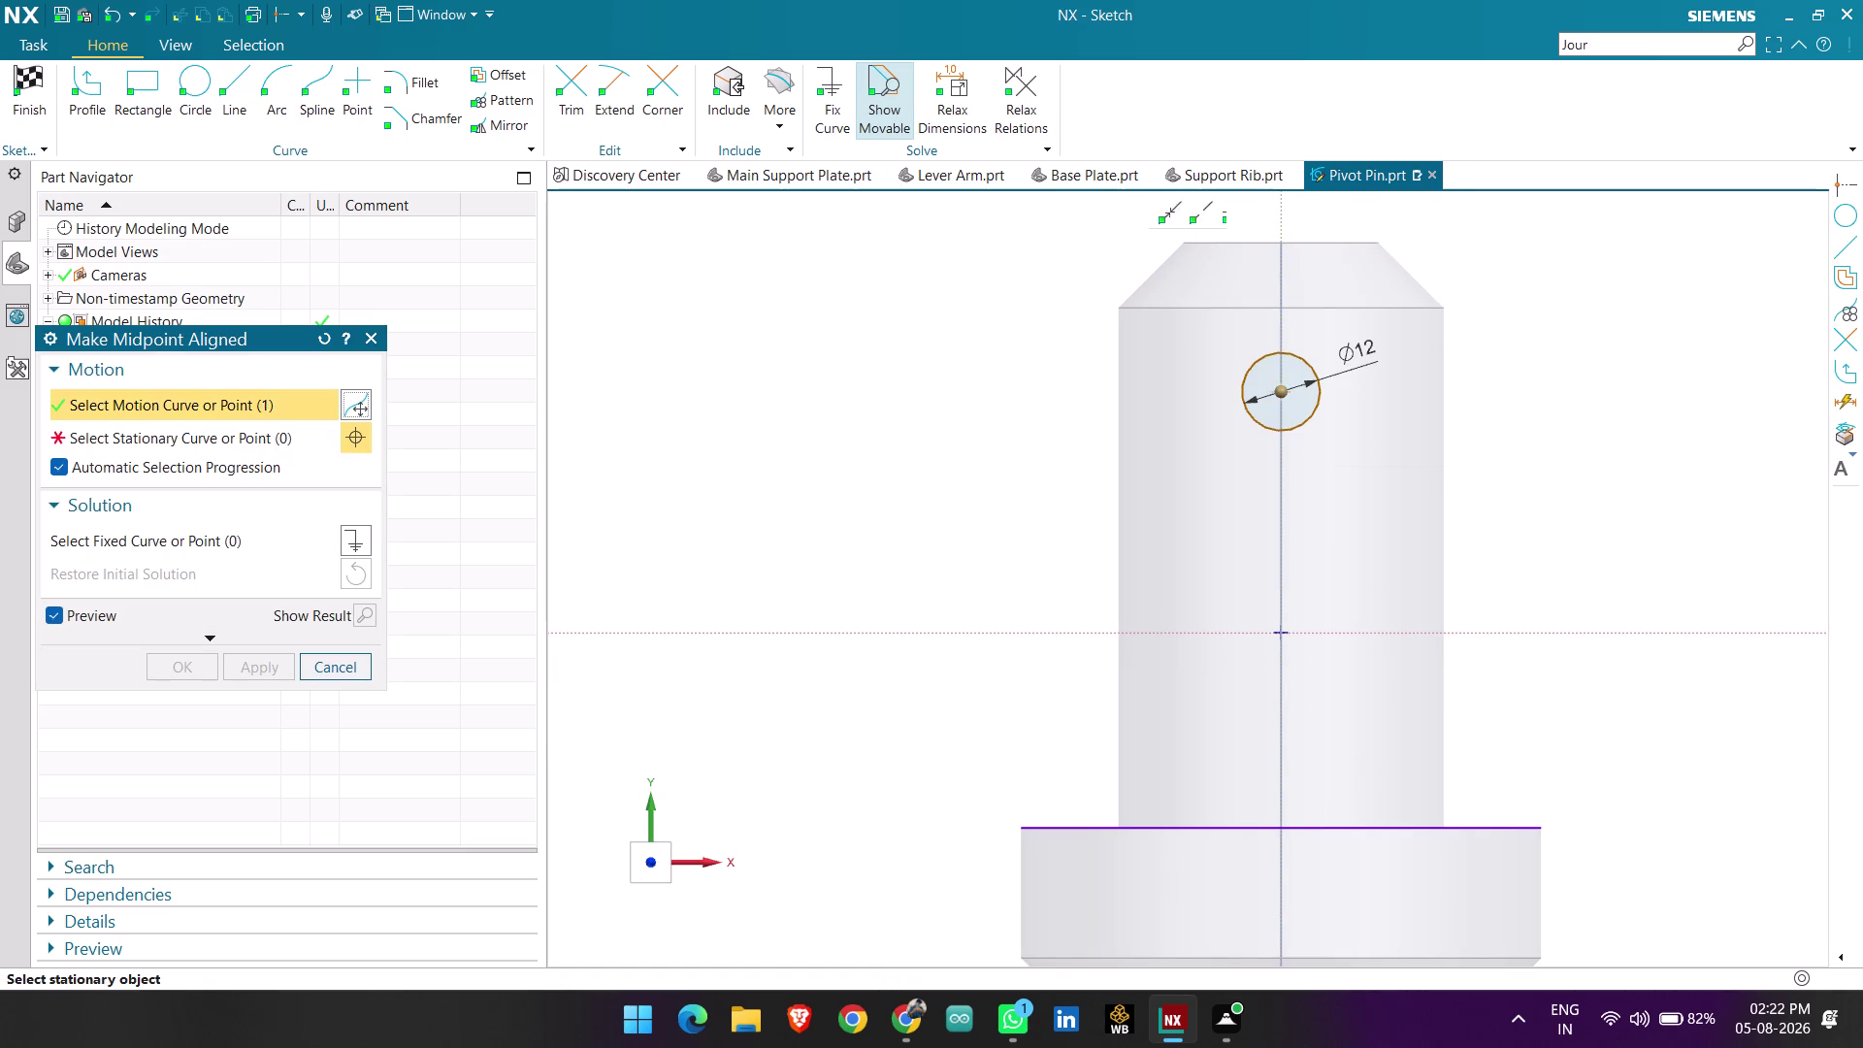
click(1281, 829)
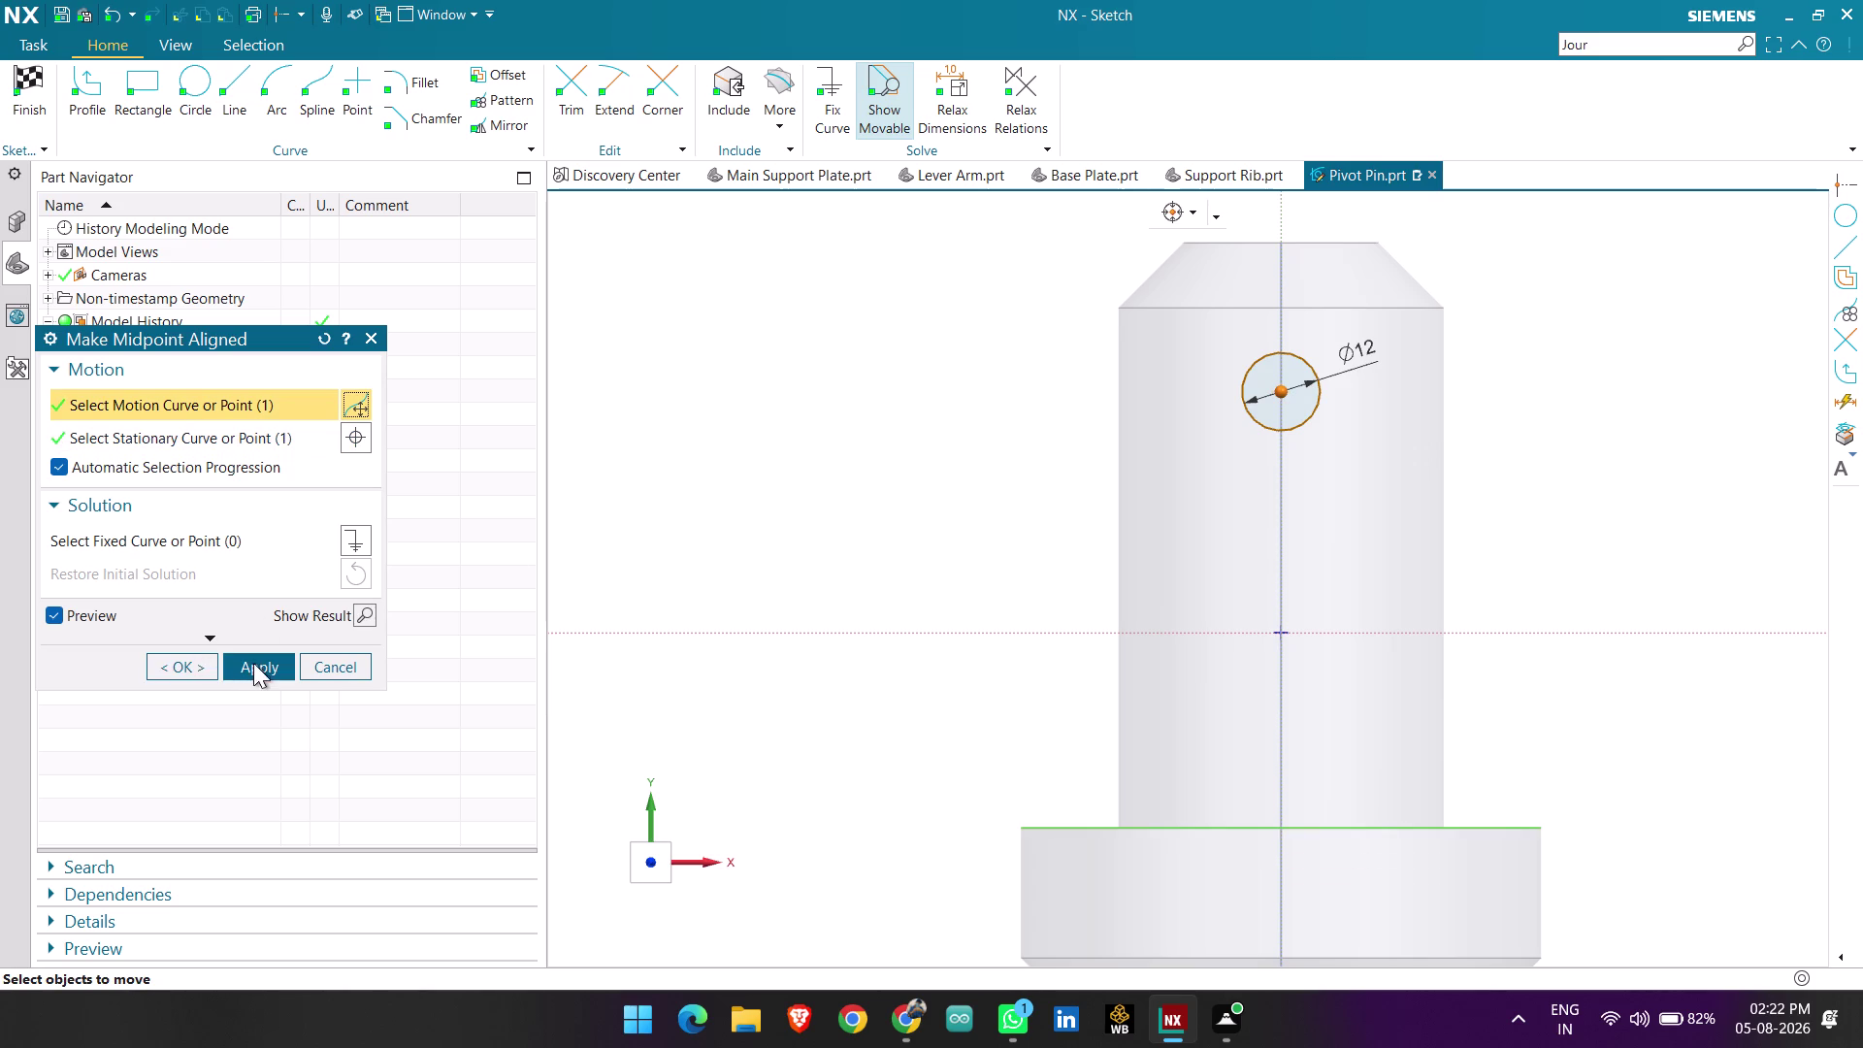
click(253, 663)
click(336, 659)
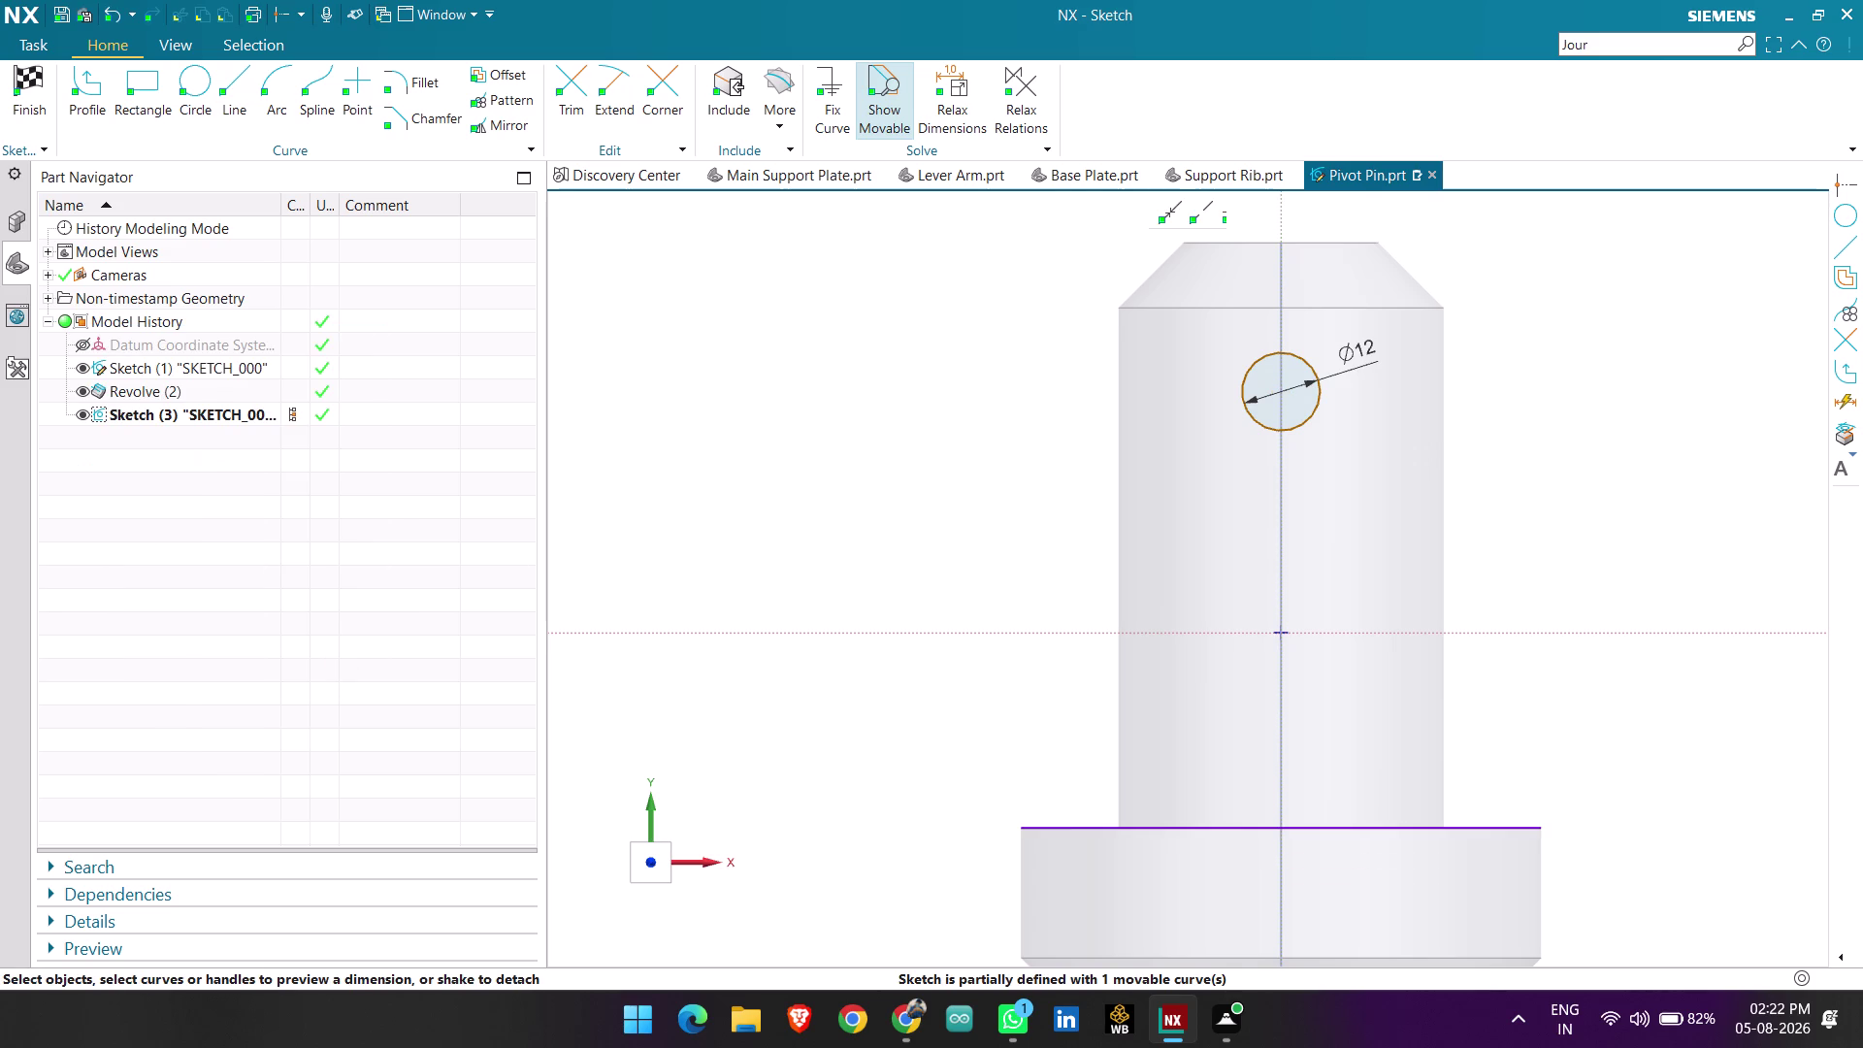
key(d)
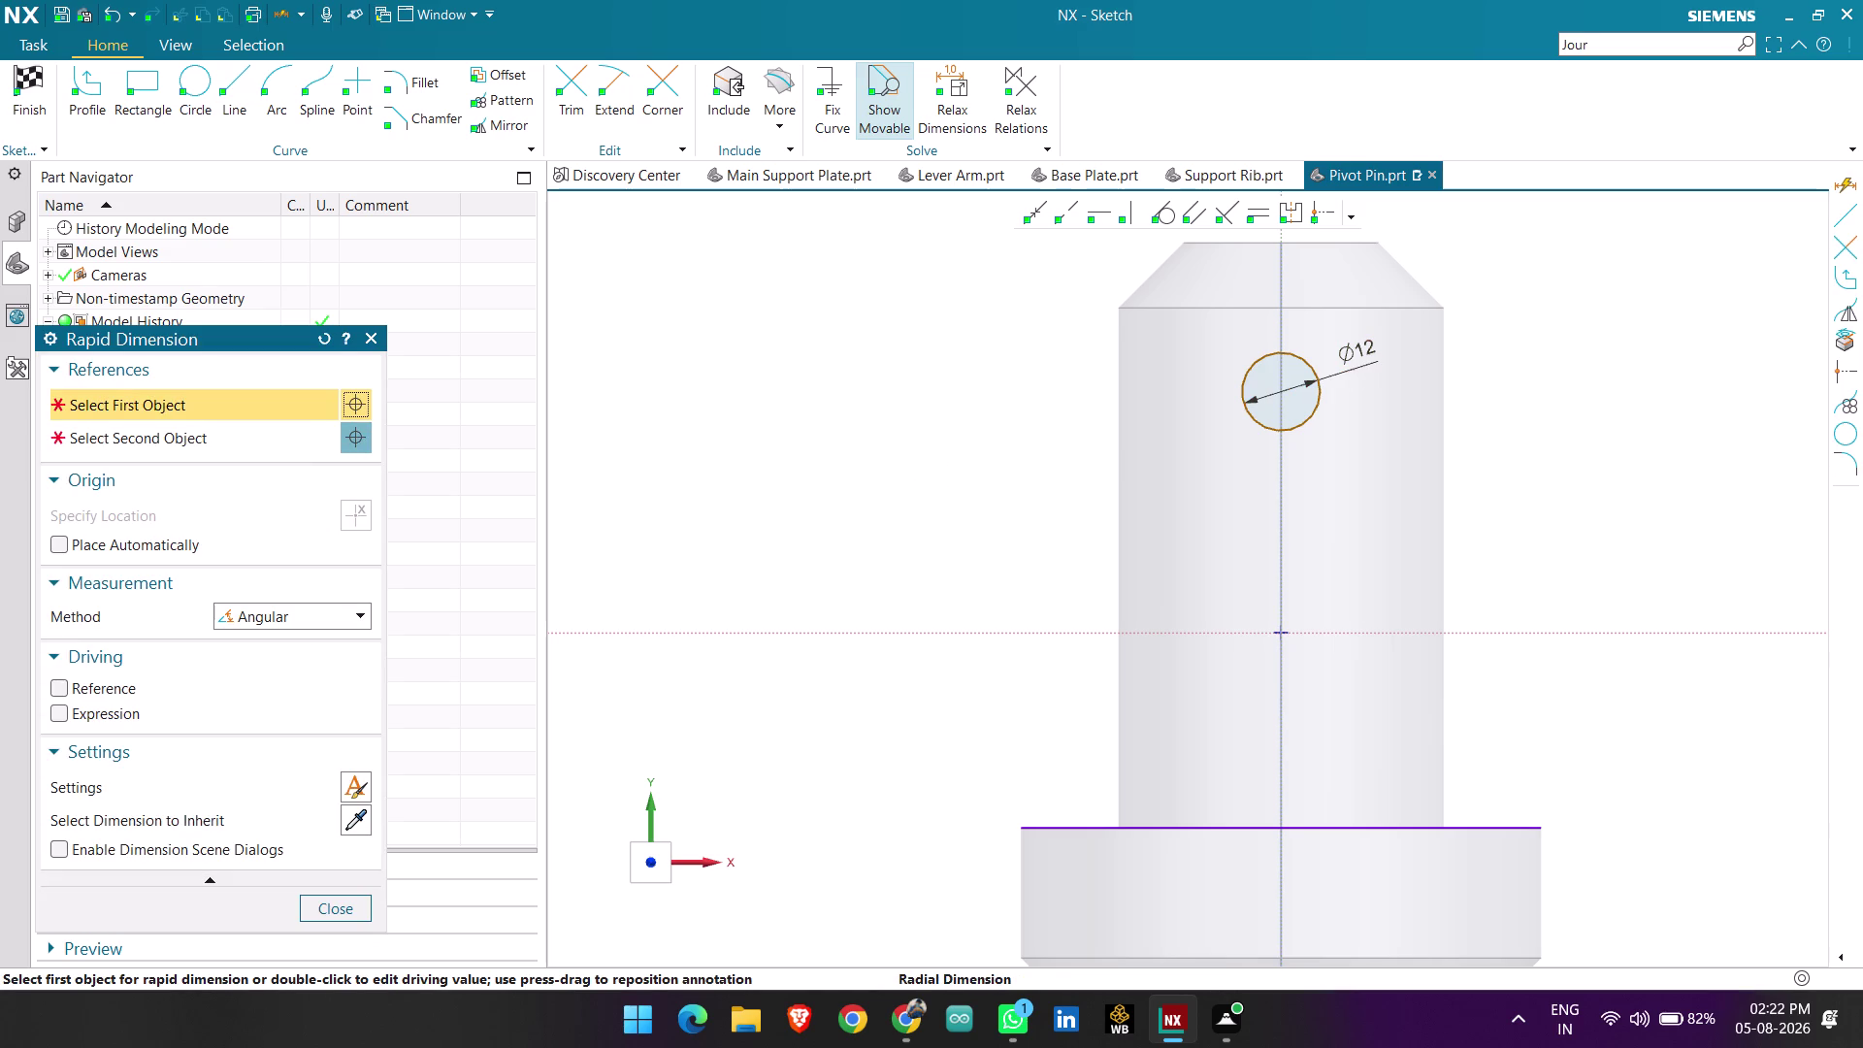
Dimension the circle centre 72 from the shoulder line and finish the sketch.
click(288, 619)
click(287, 634)
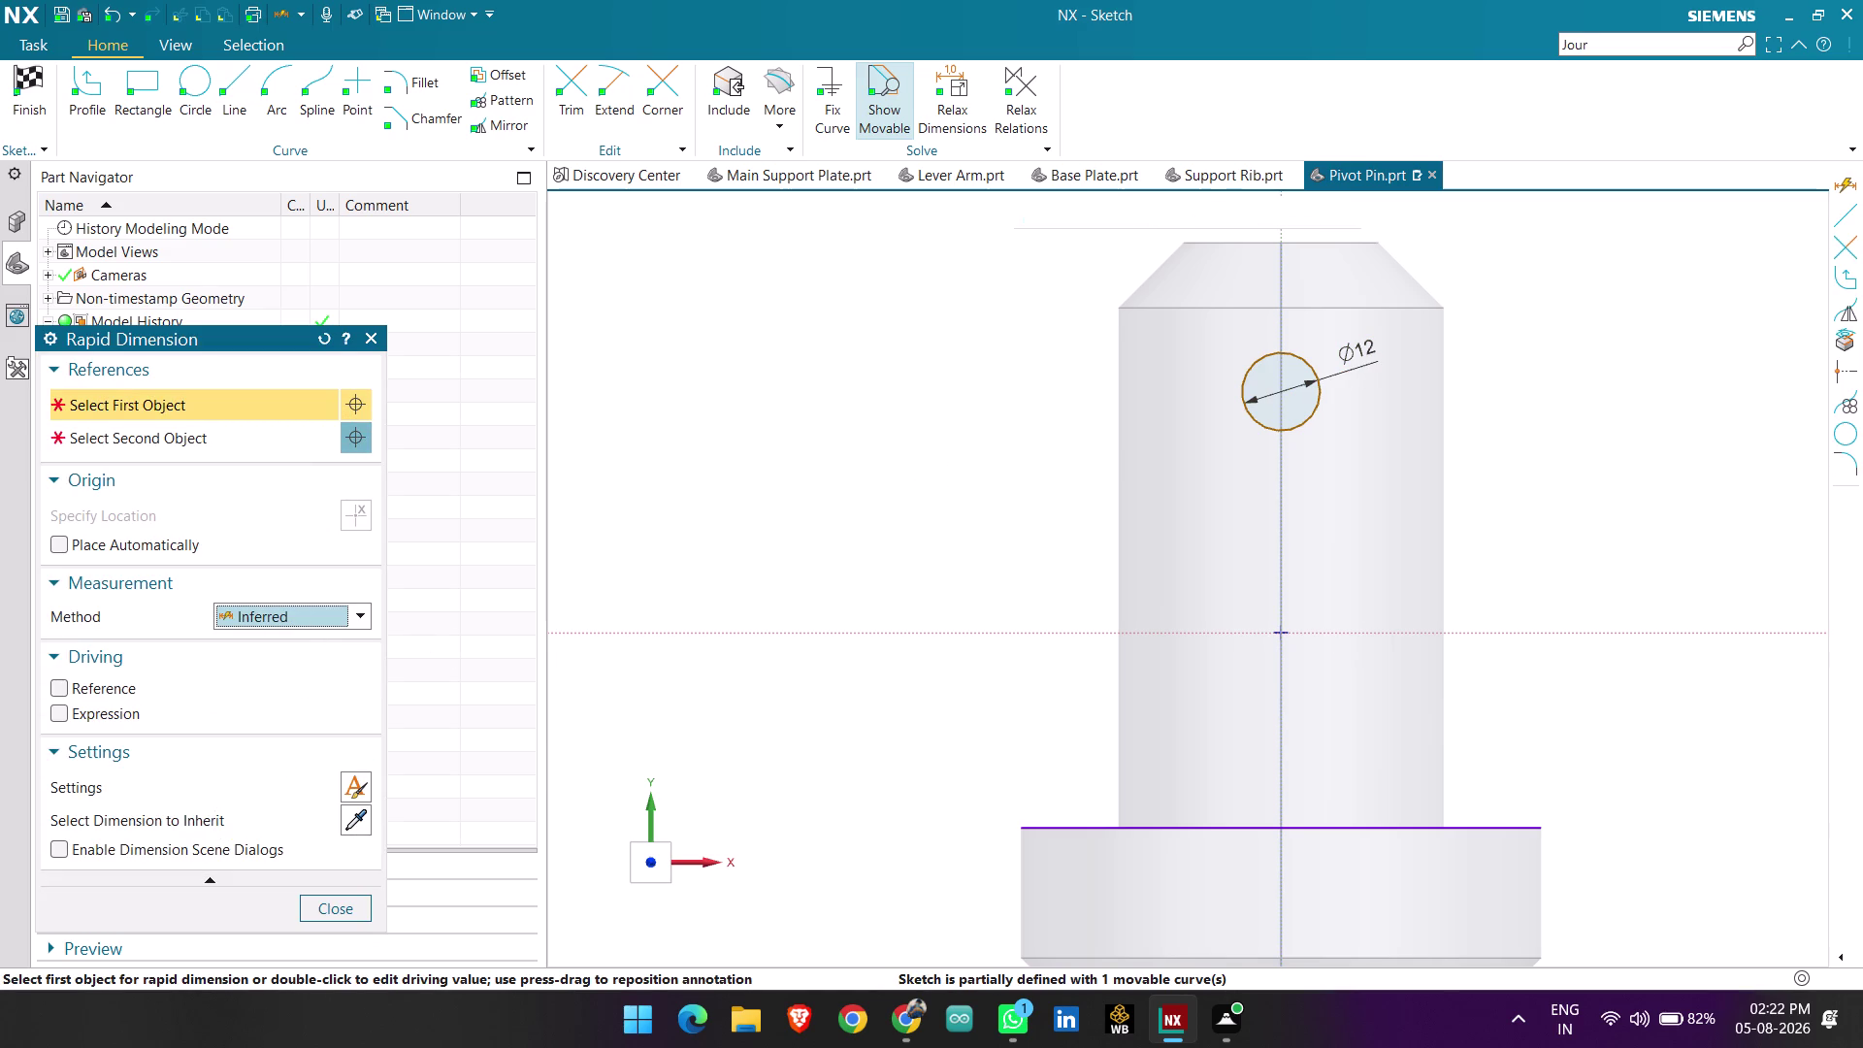
click(1284, 390)
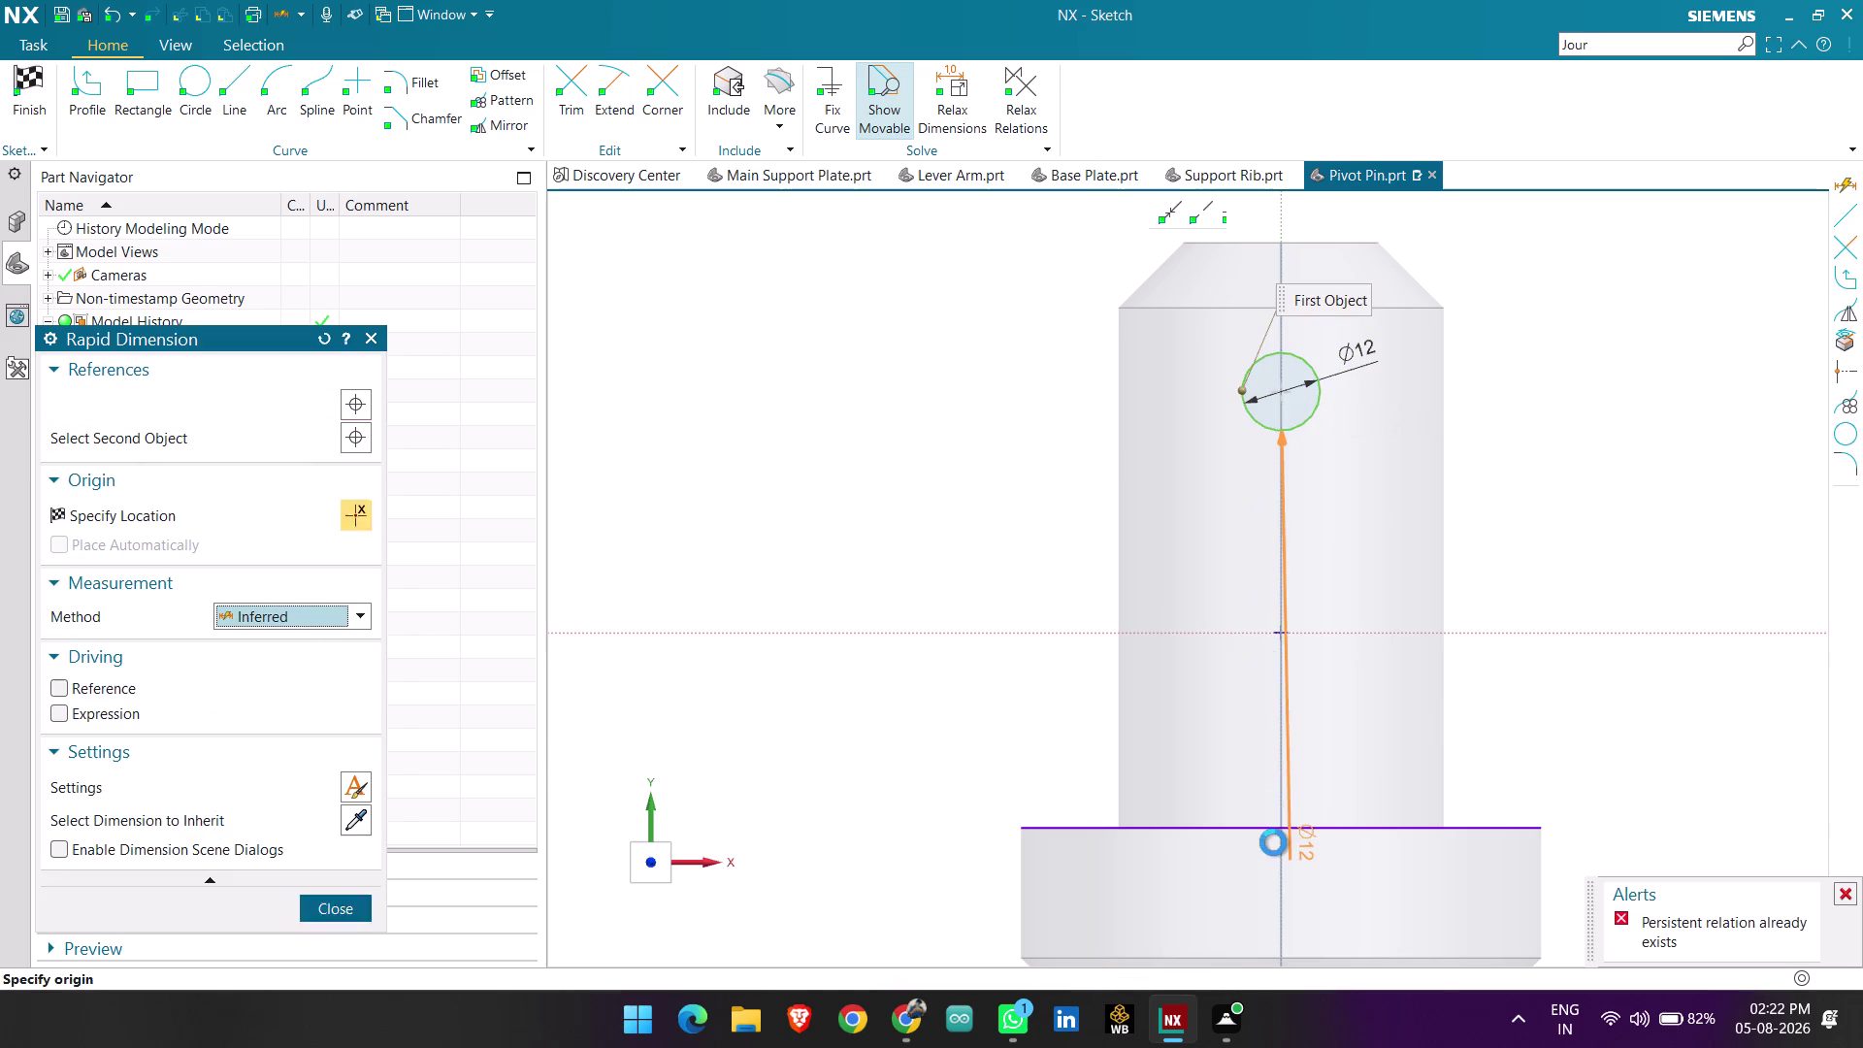
click(1280, 828)
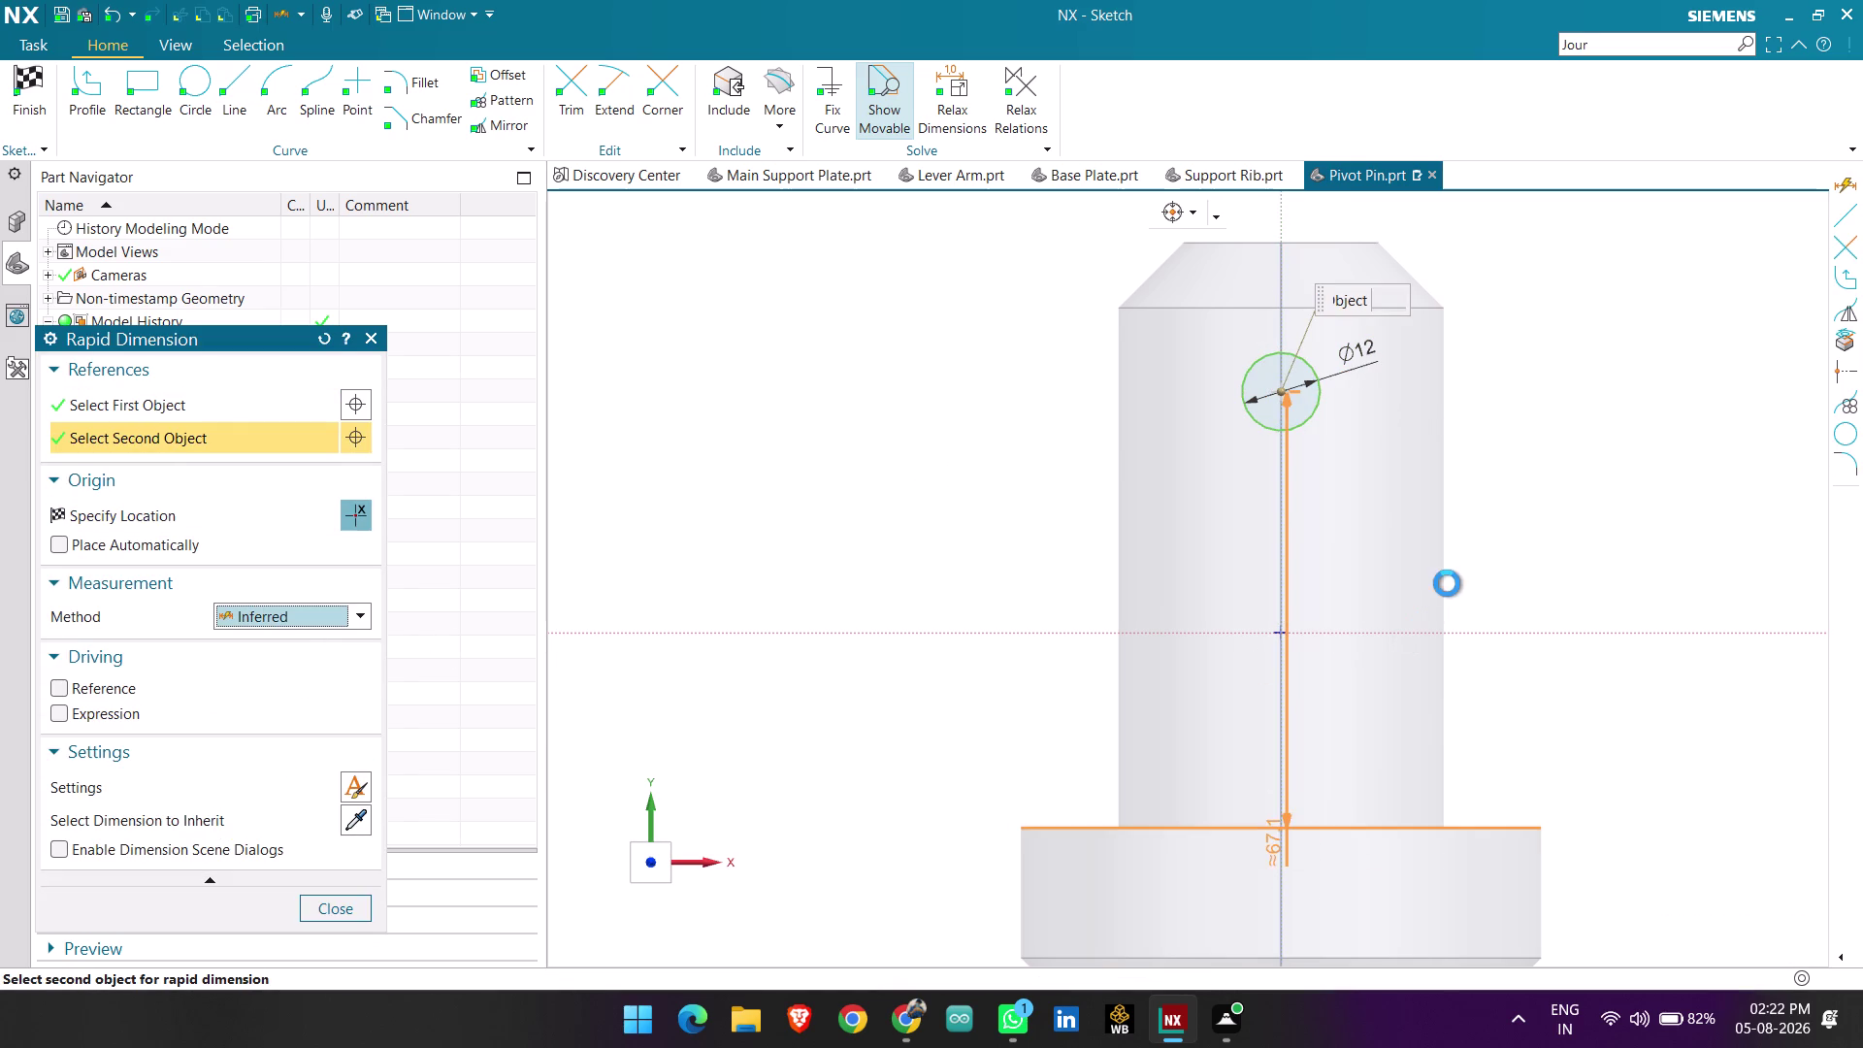
click(1418, 545)
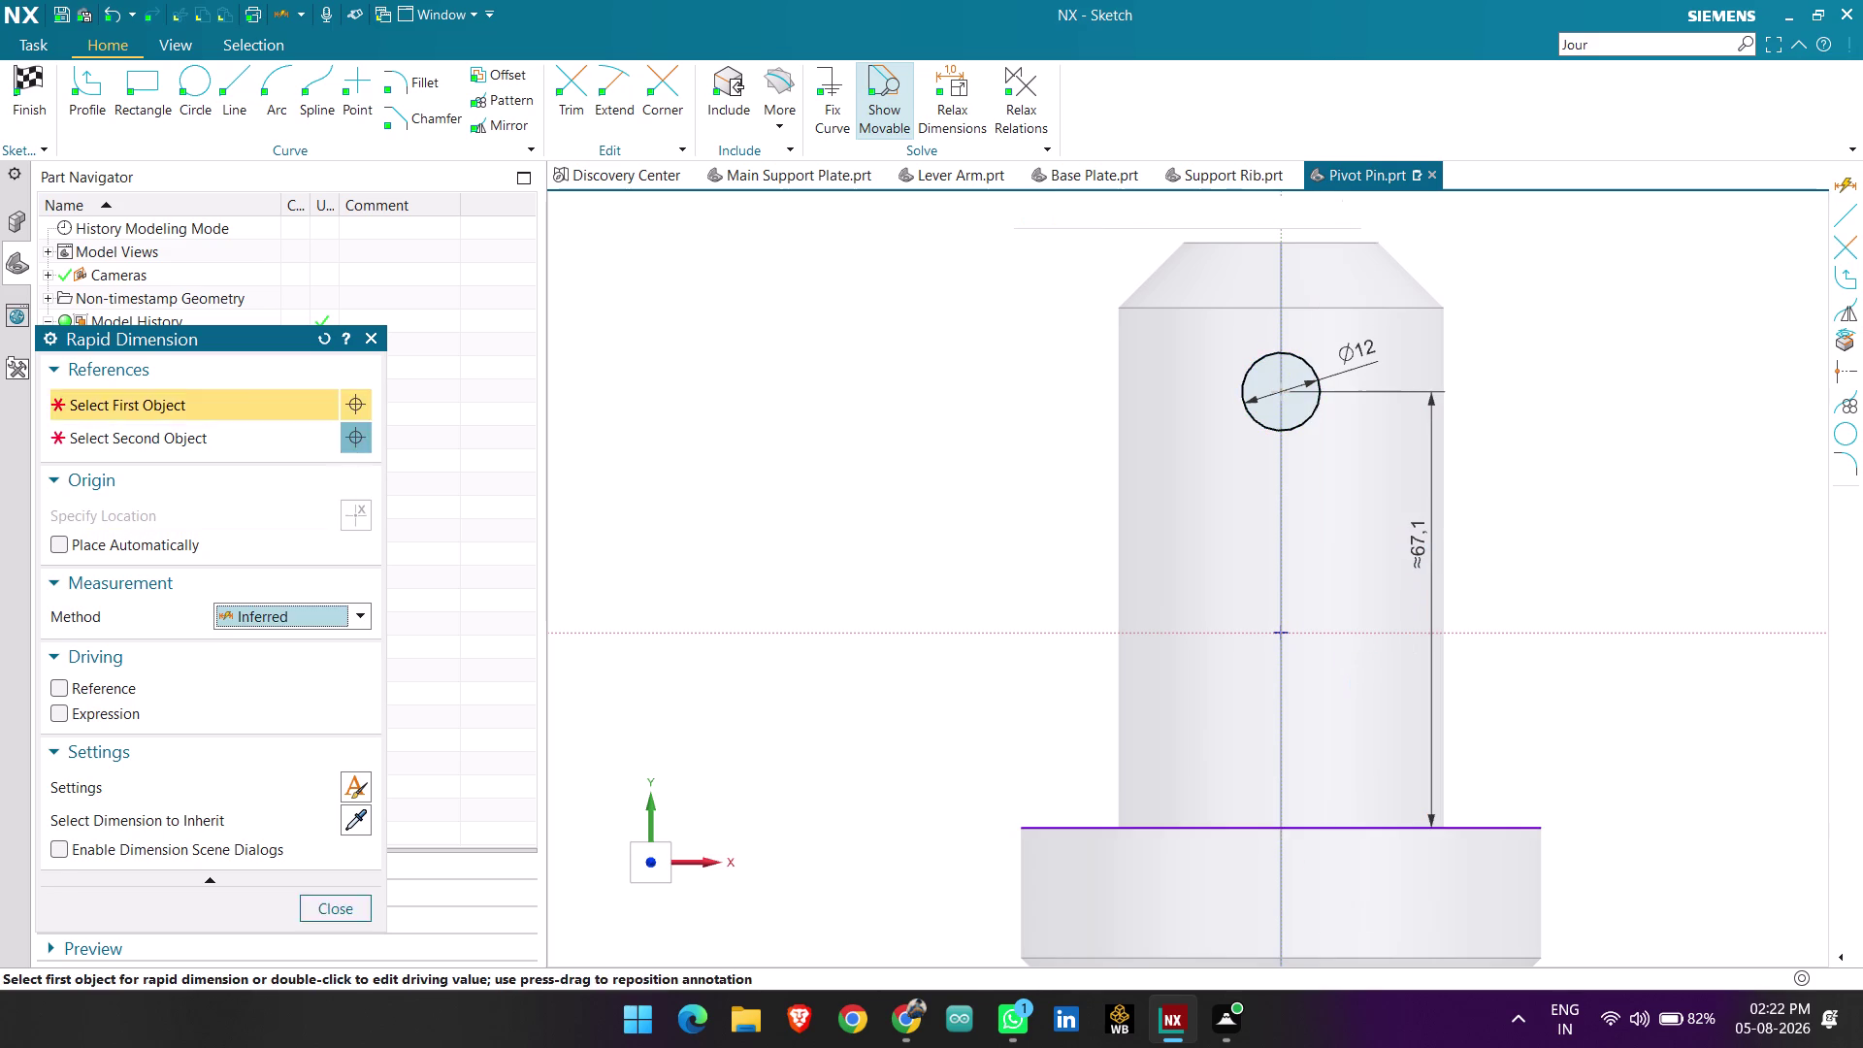
key(Escape)
double_click(1414, 548)
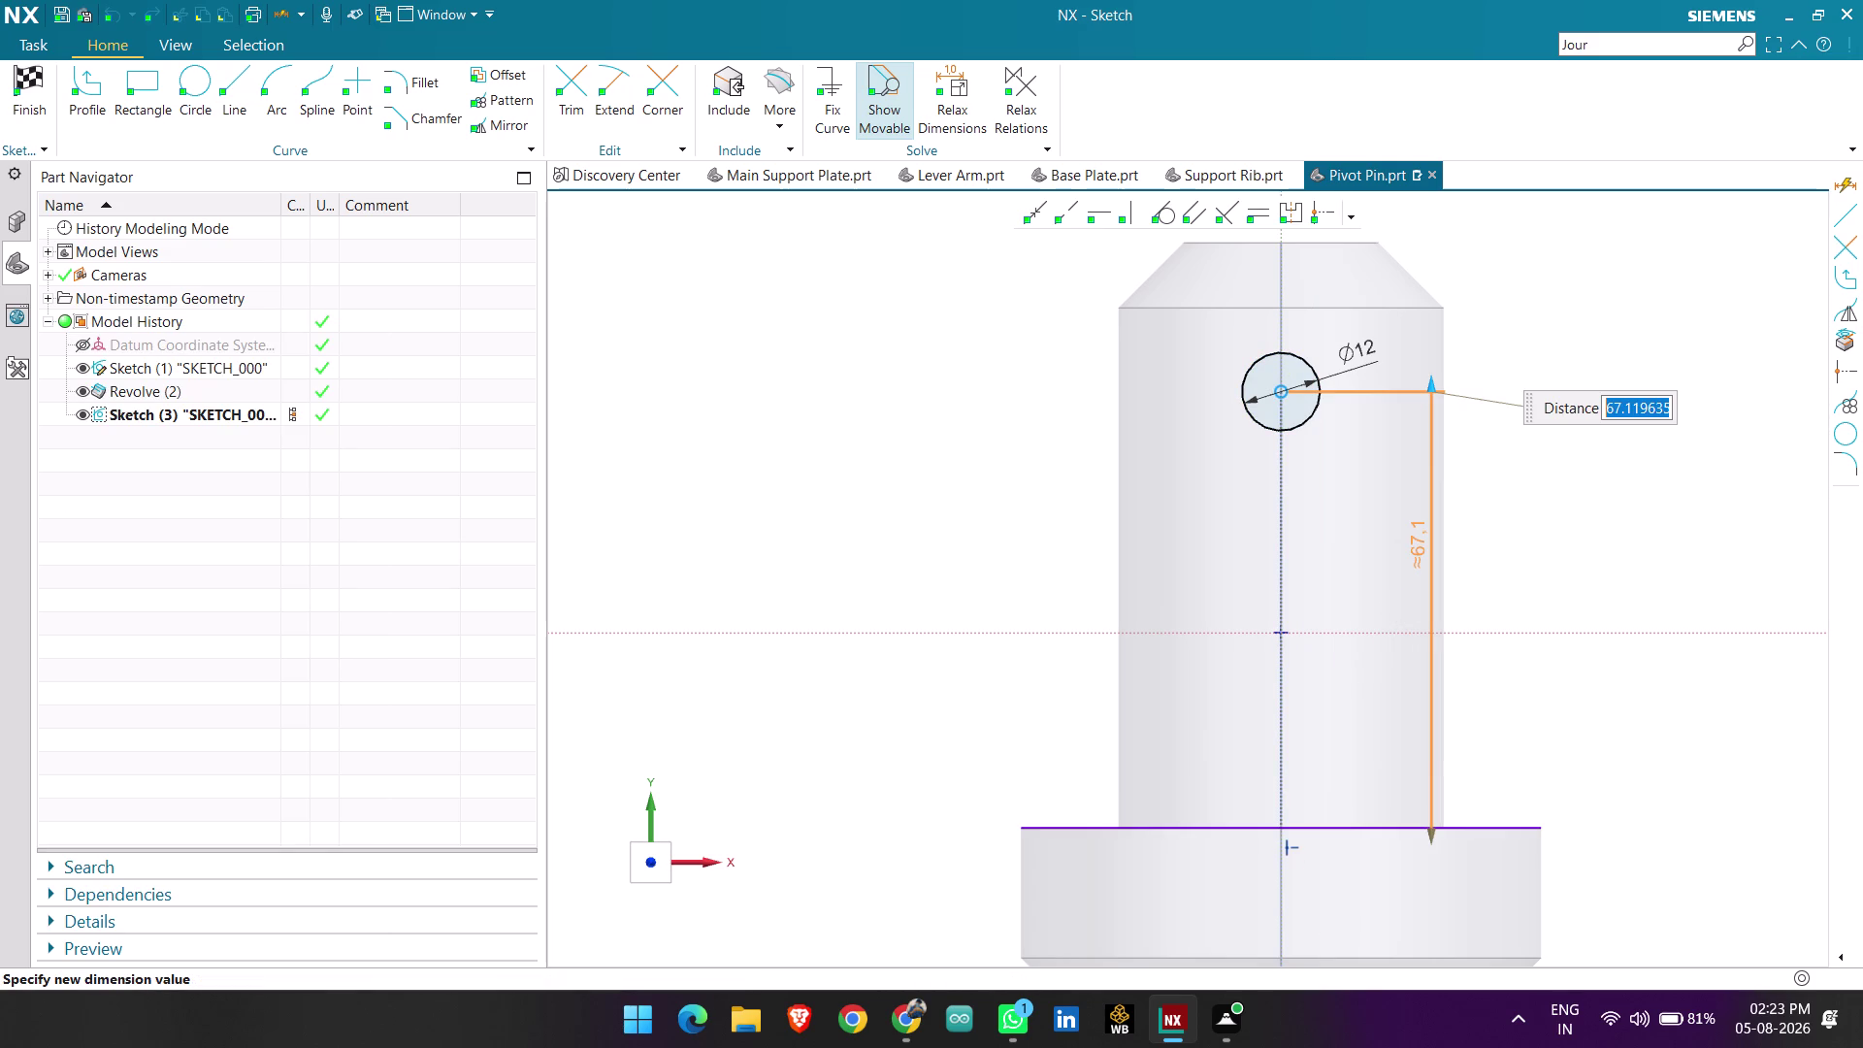
key(7)
key(2)
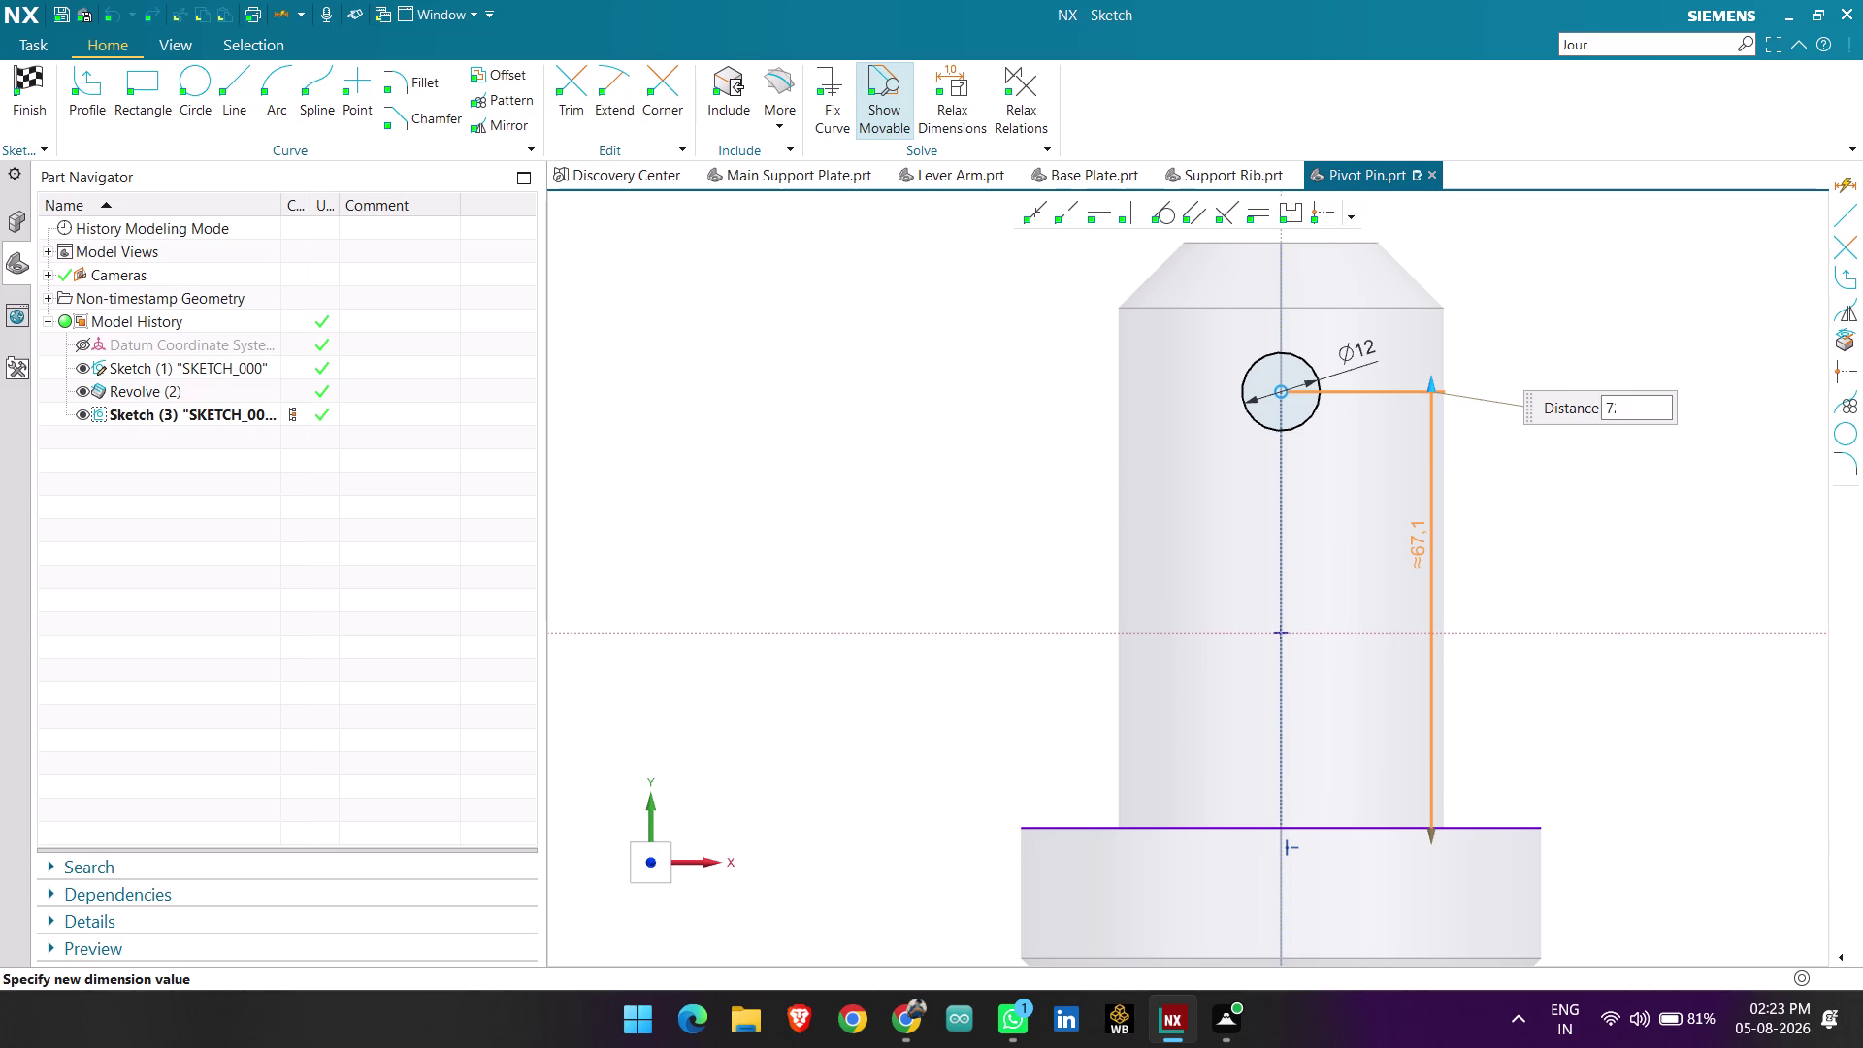
key(Return)
middle_click(1429, 537)
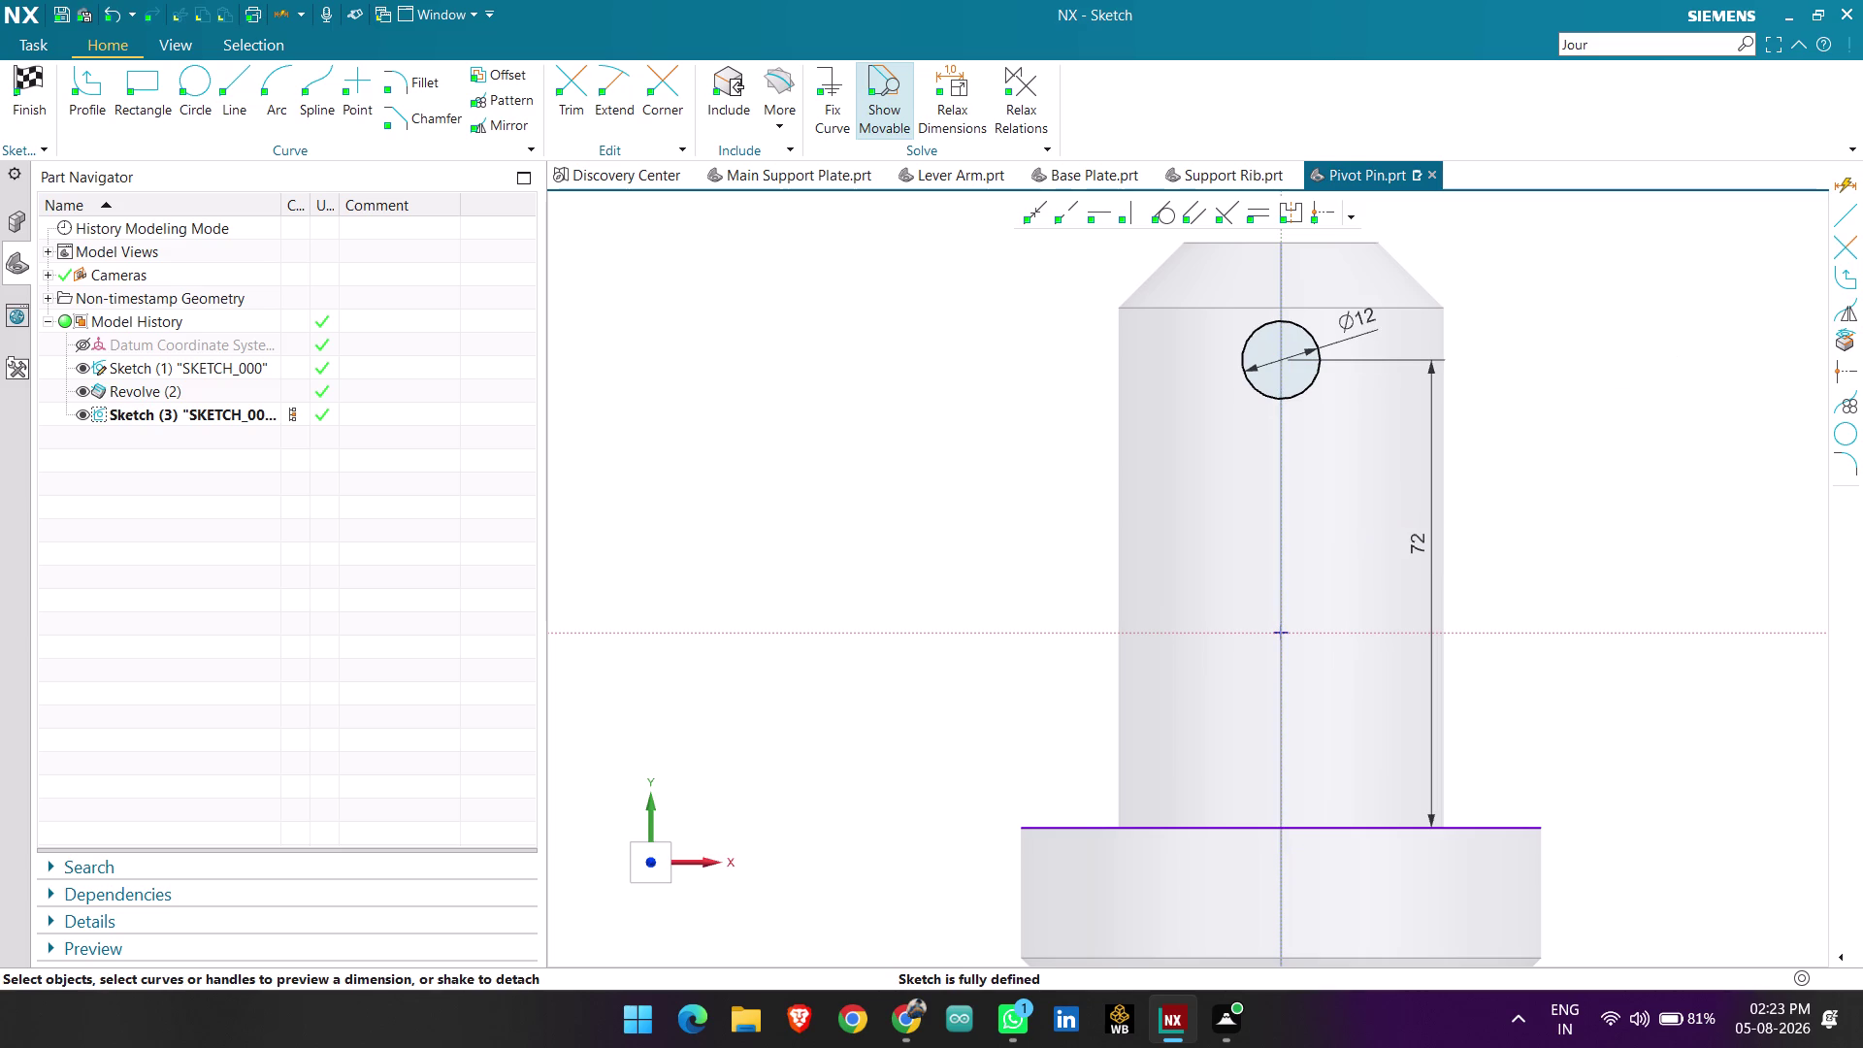
click(28, 96)
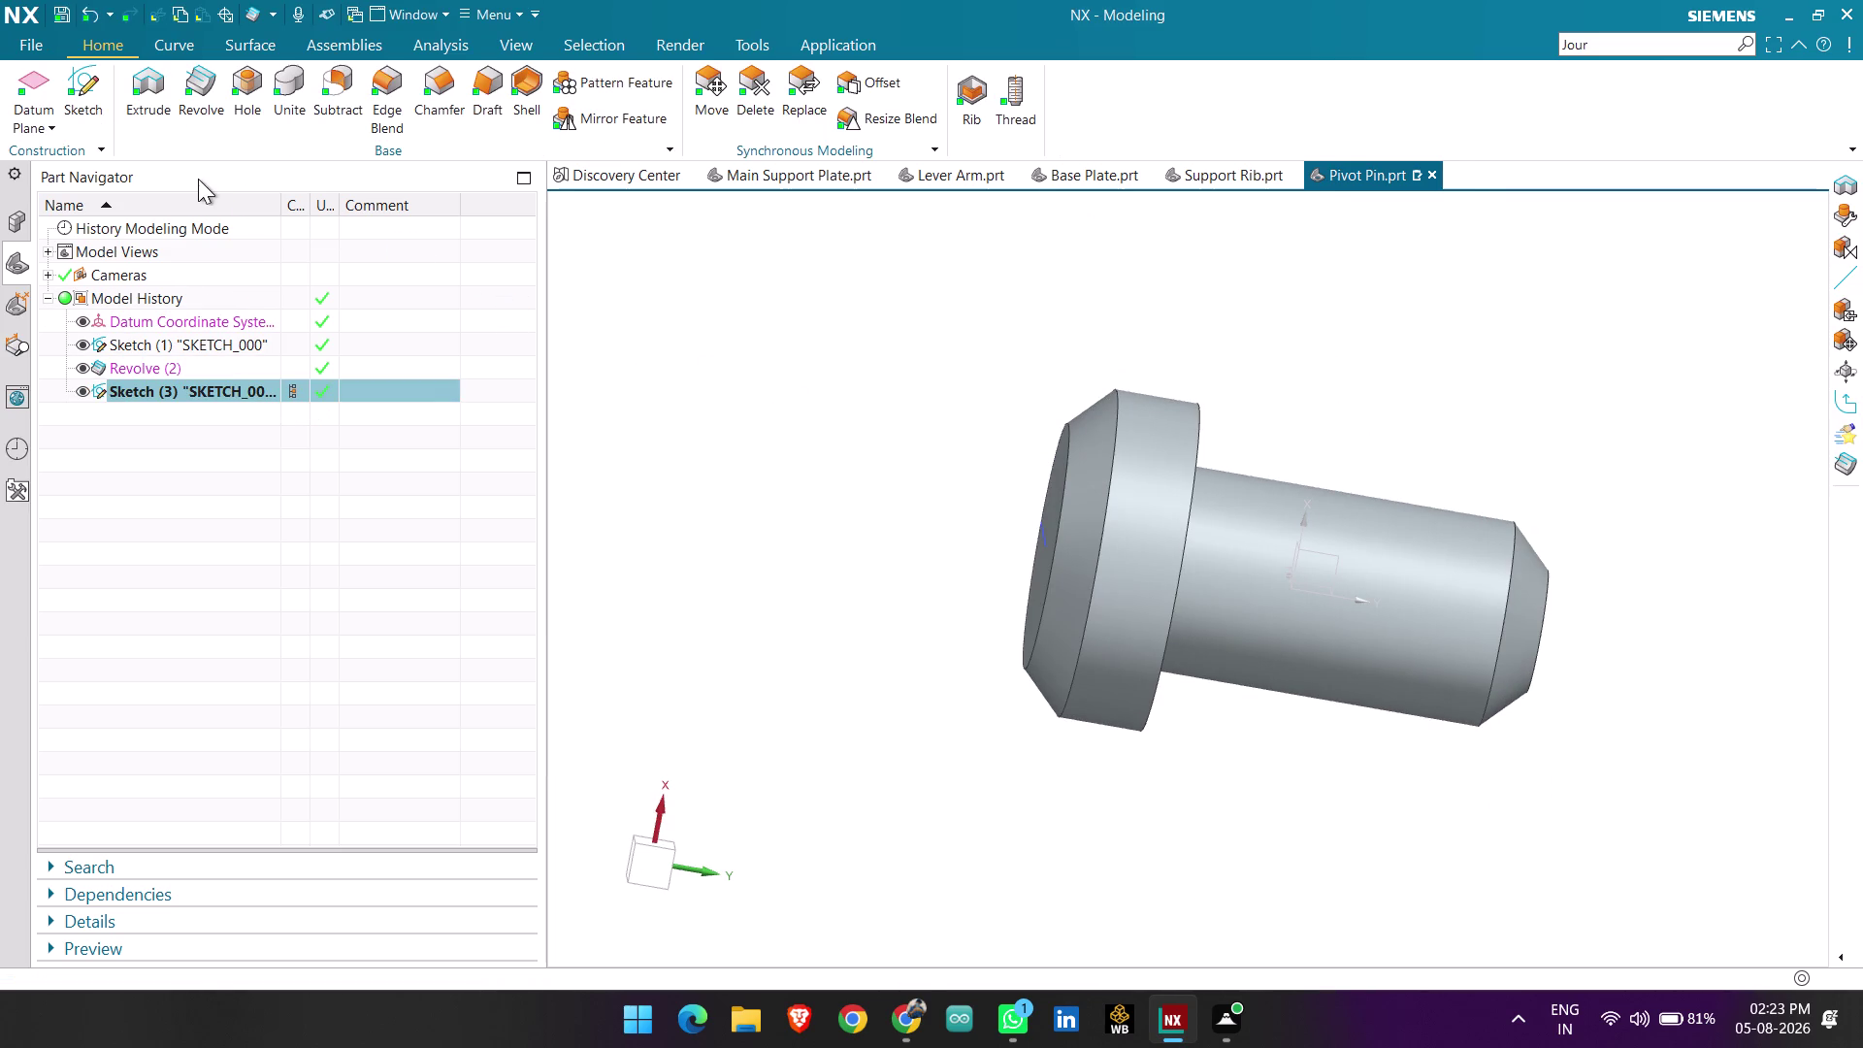
Extrude the hole sketch with reversed direction, starting Through All.
click(143, 111)
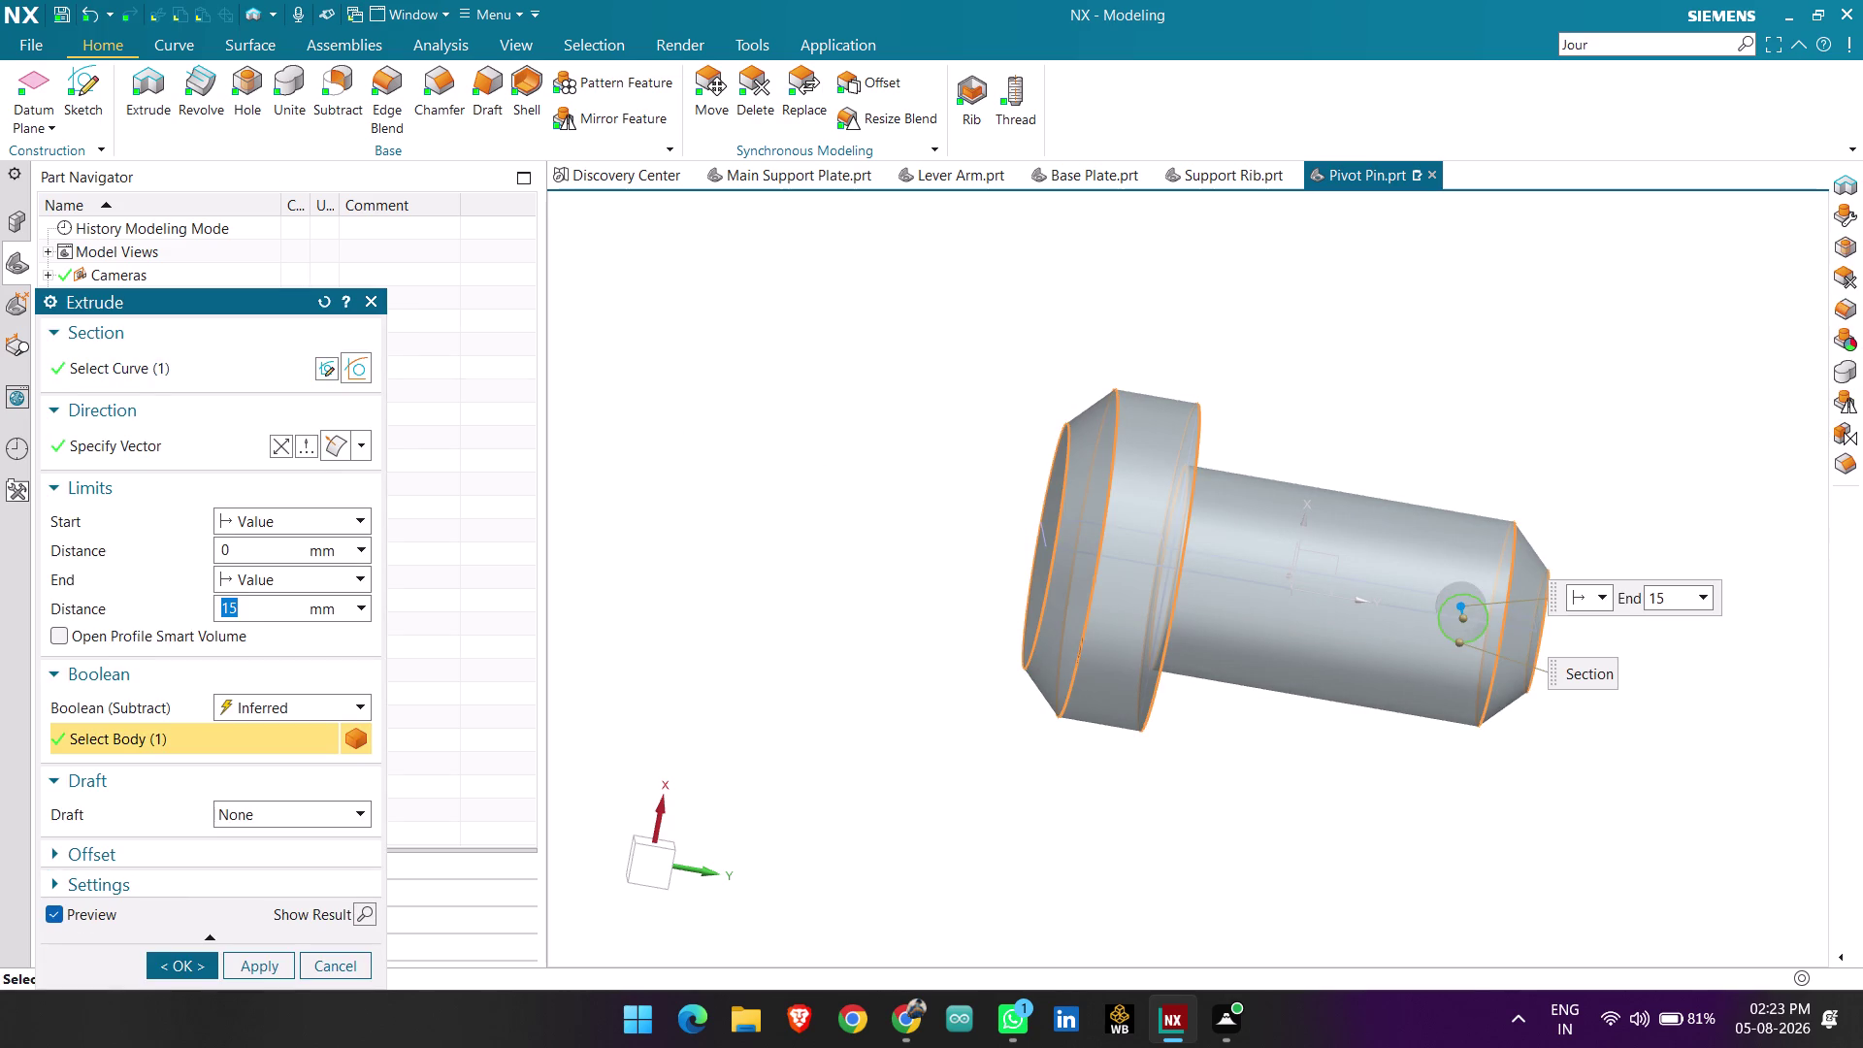
click(282, 446)
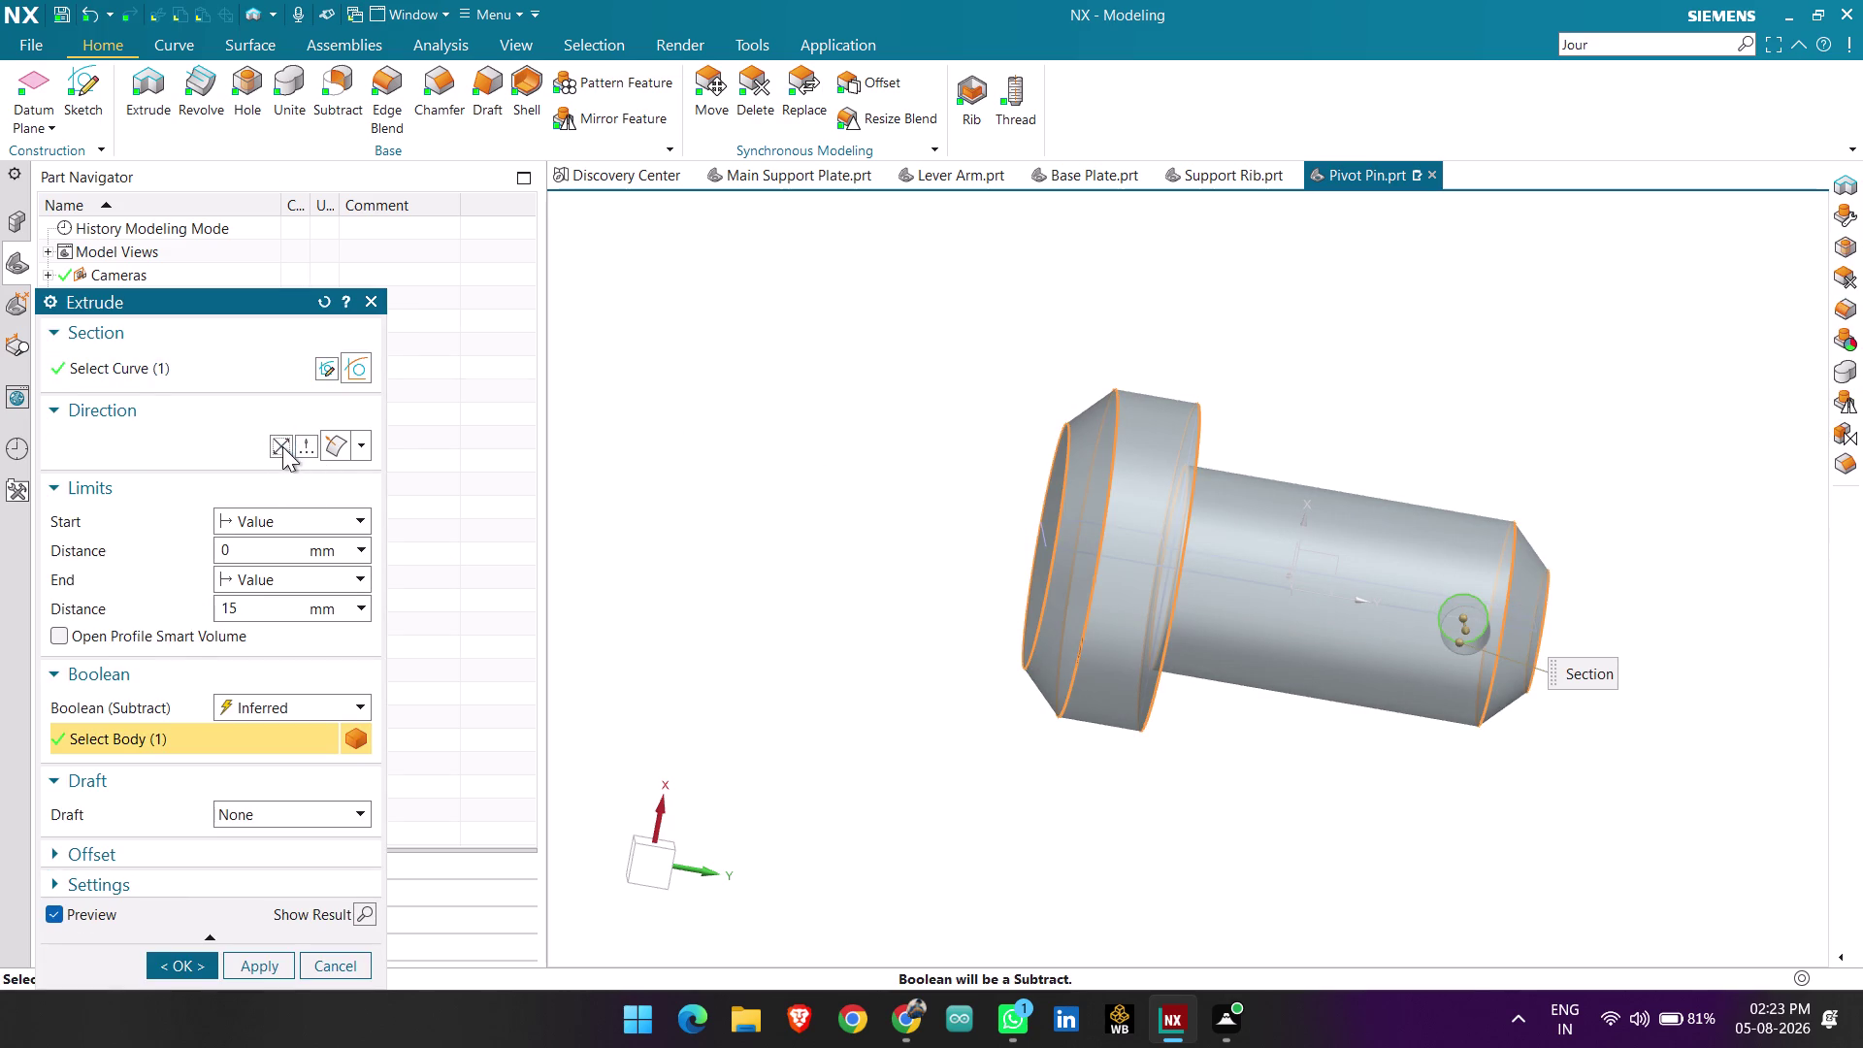
middle_drag(922, 644, 923, 754)
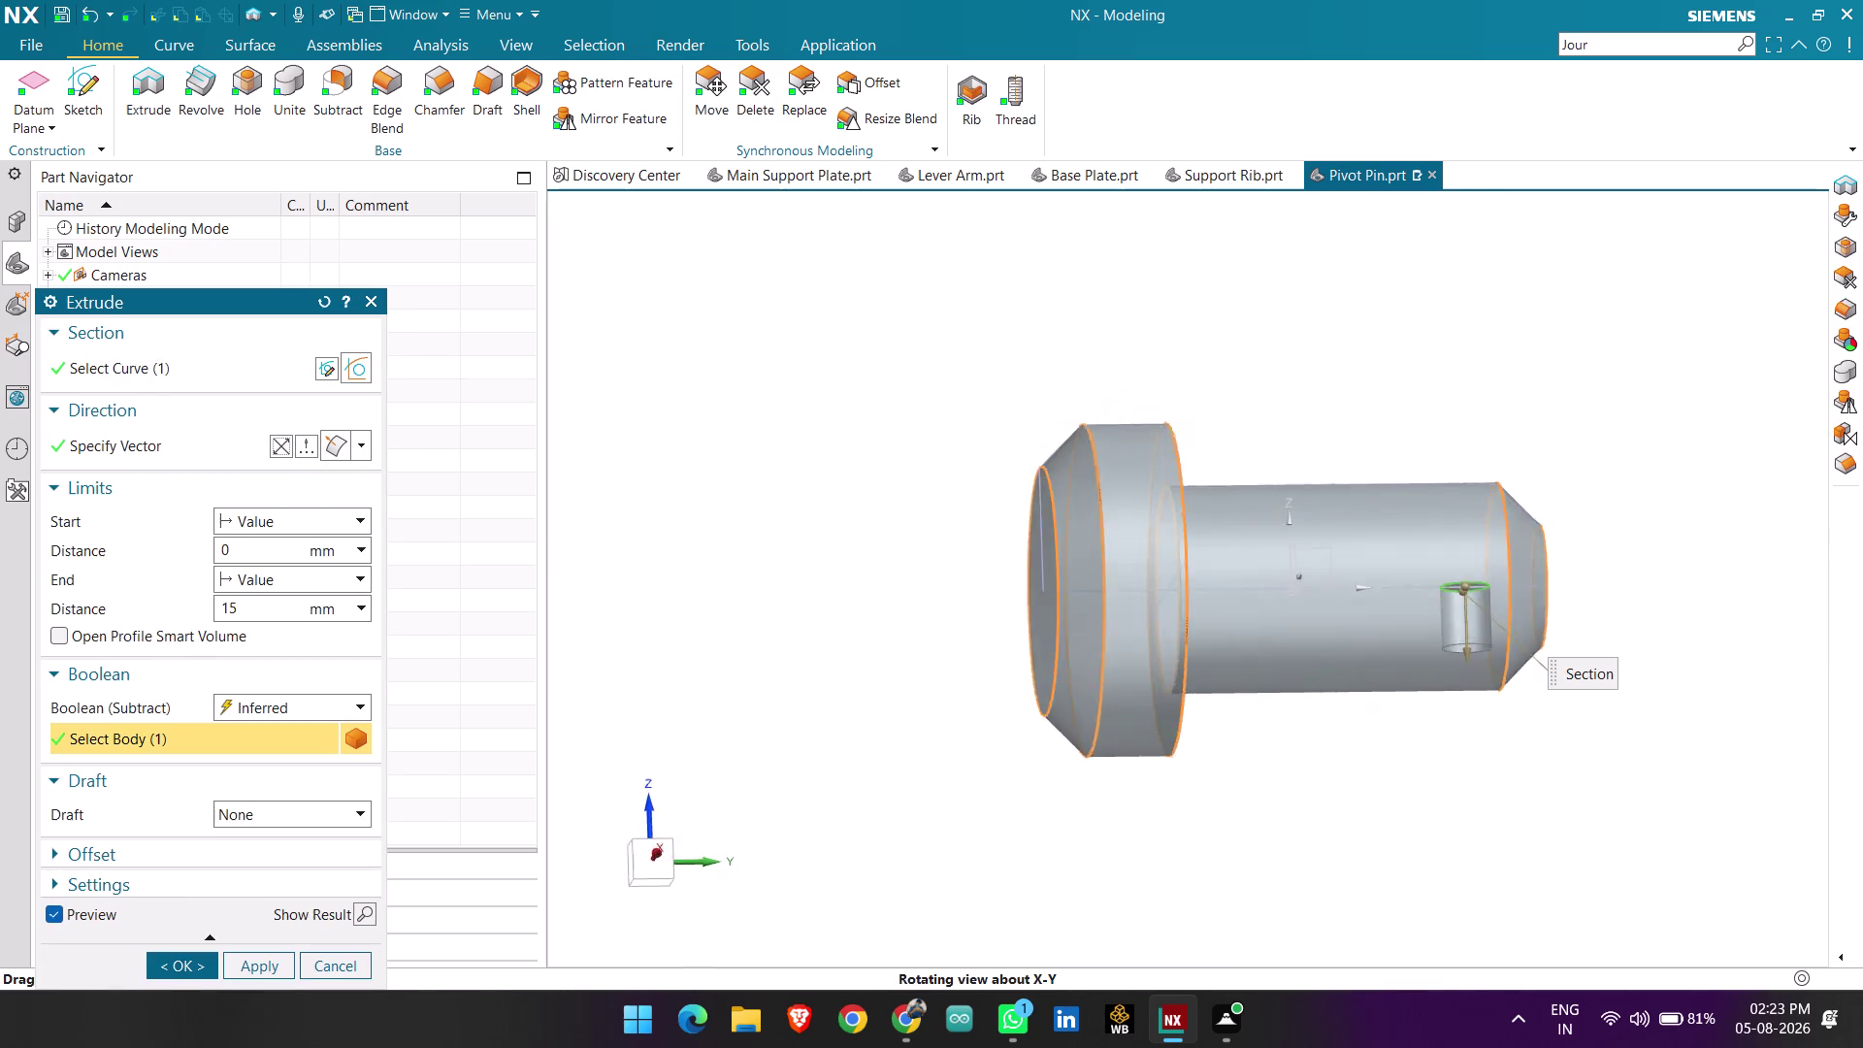
middle_drag(923, 754, 903, 784)
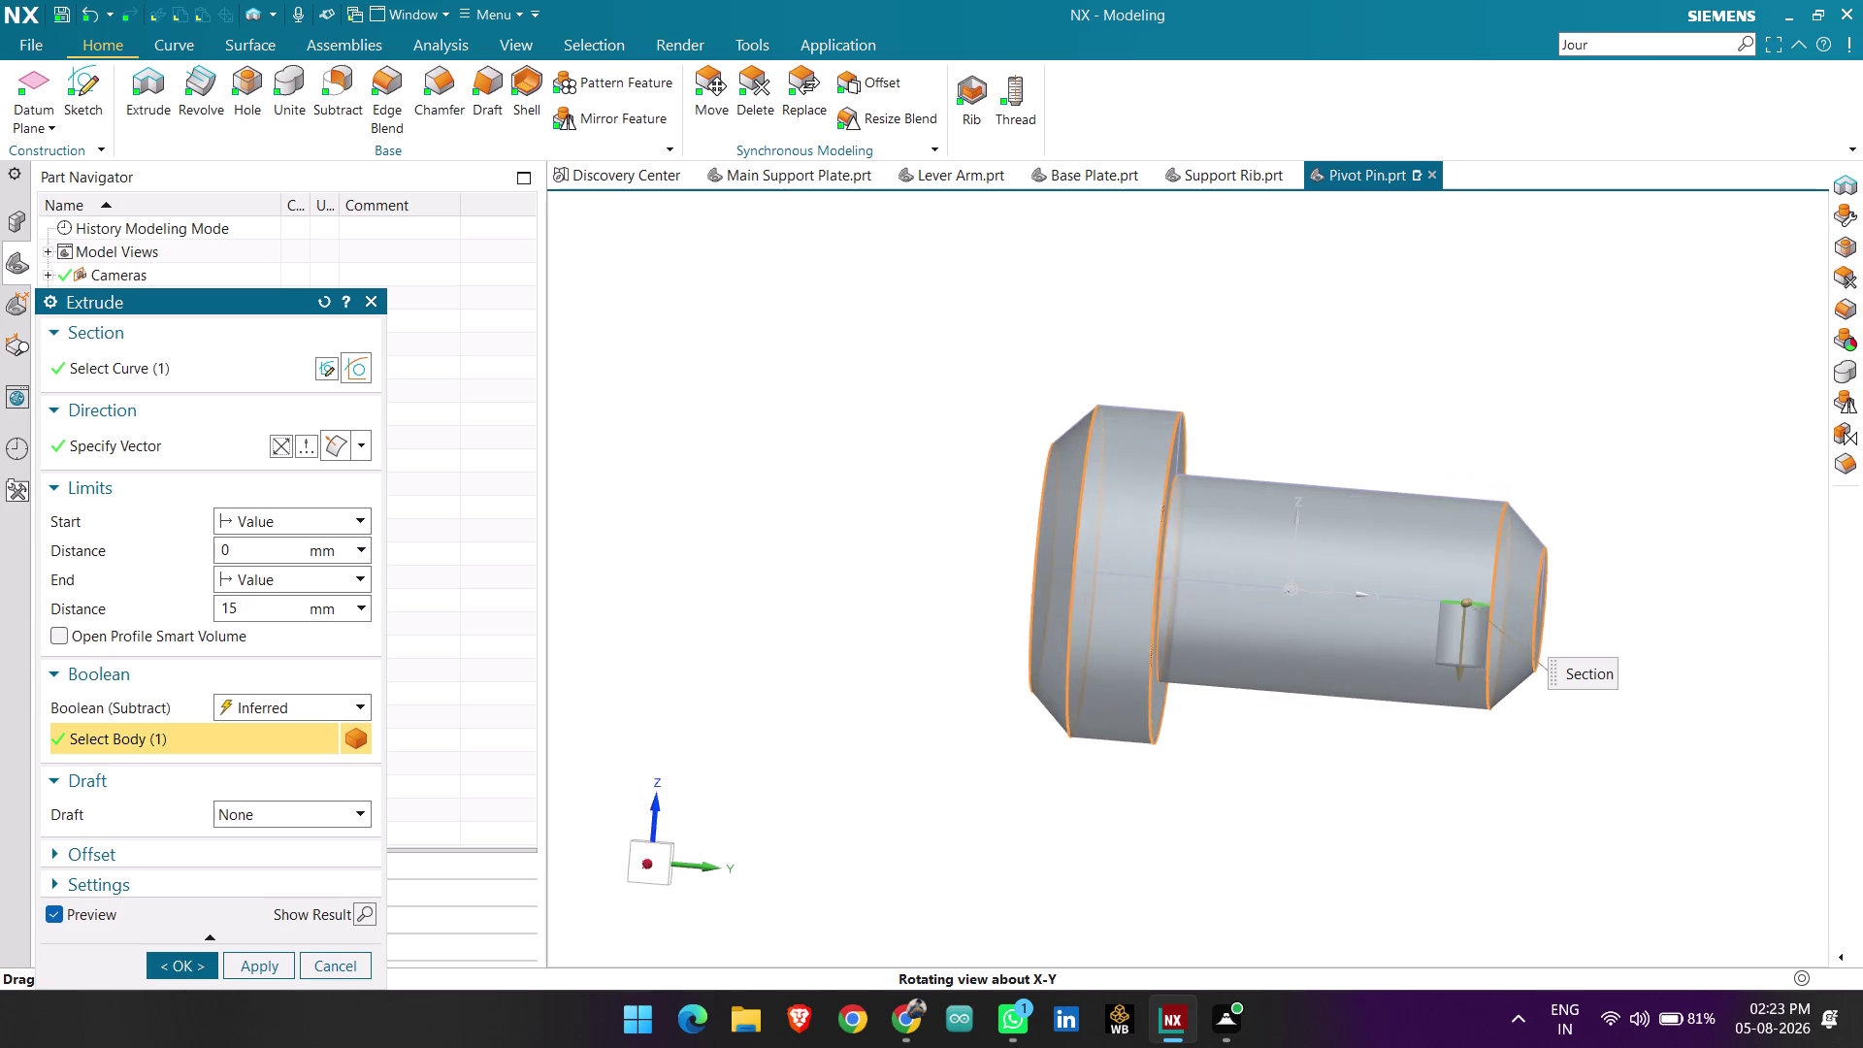
middle_drag(903, 784, 896, 779)
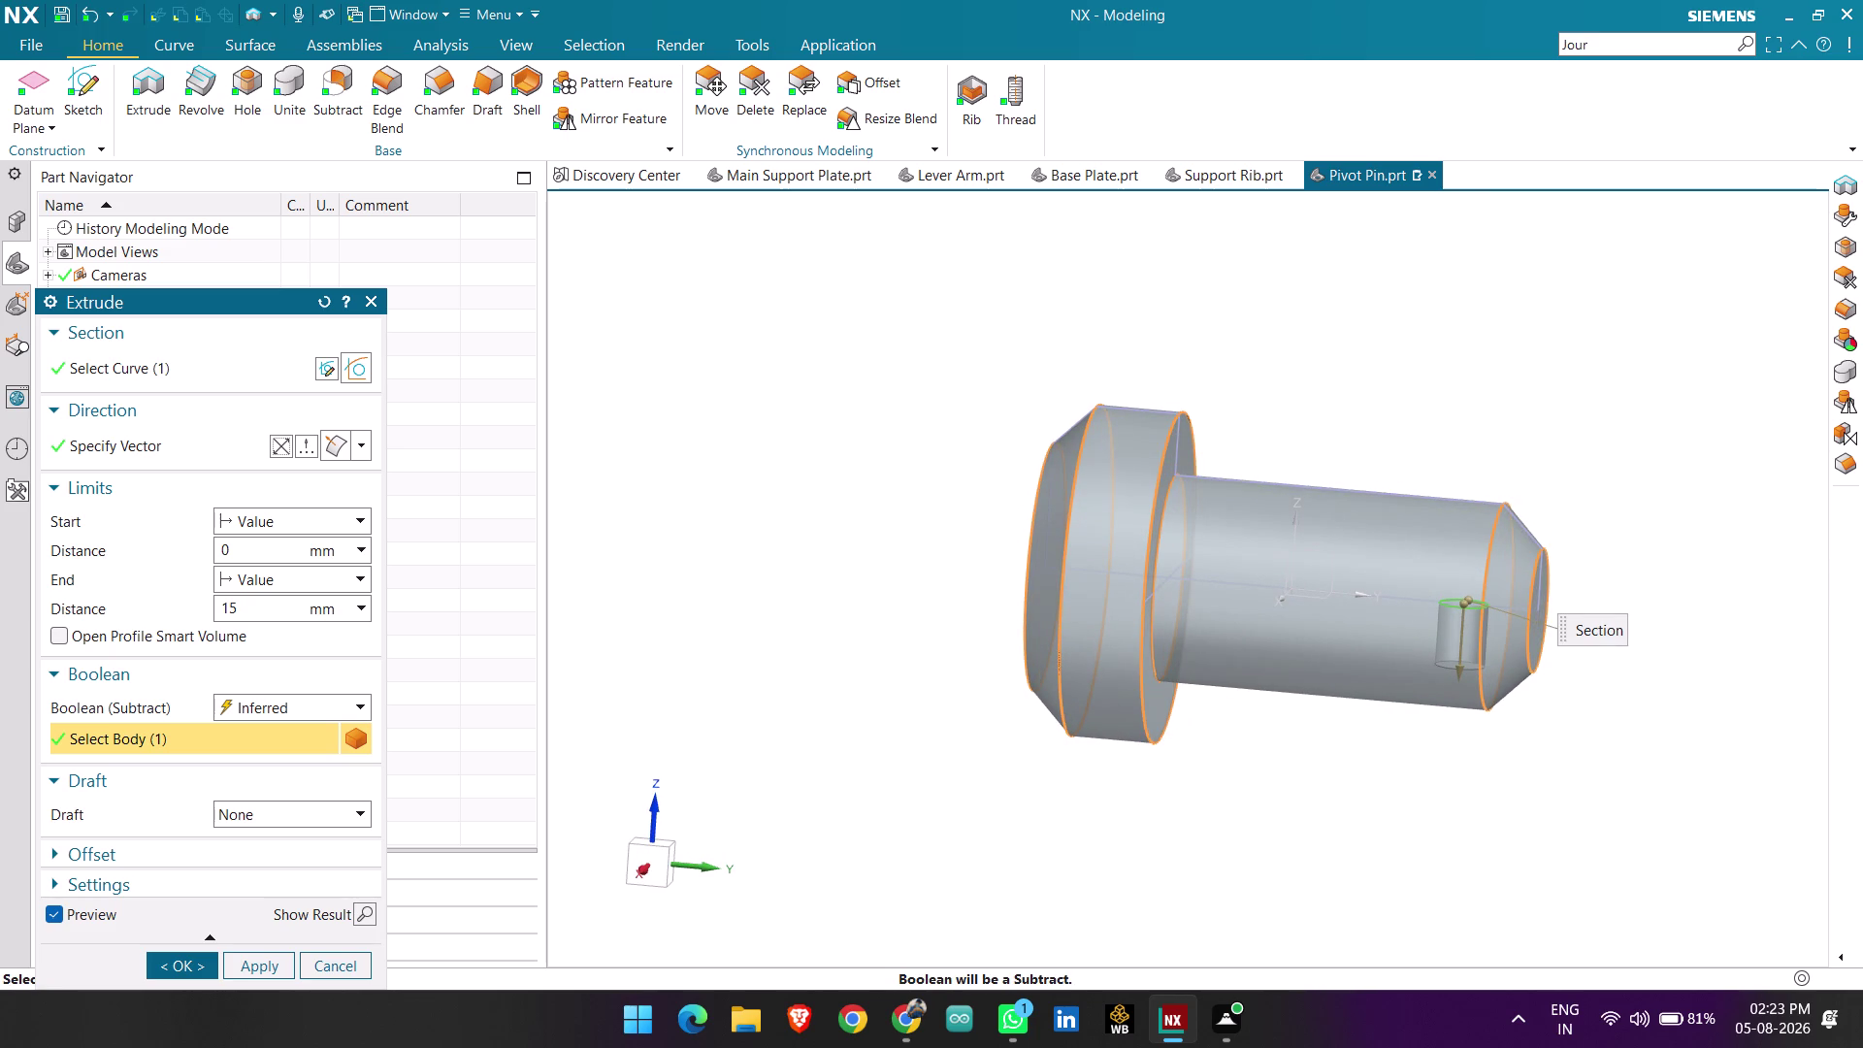
click(279, 523)
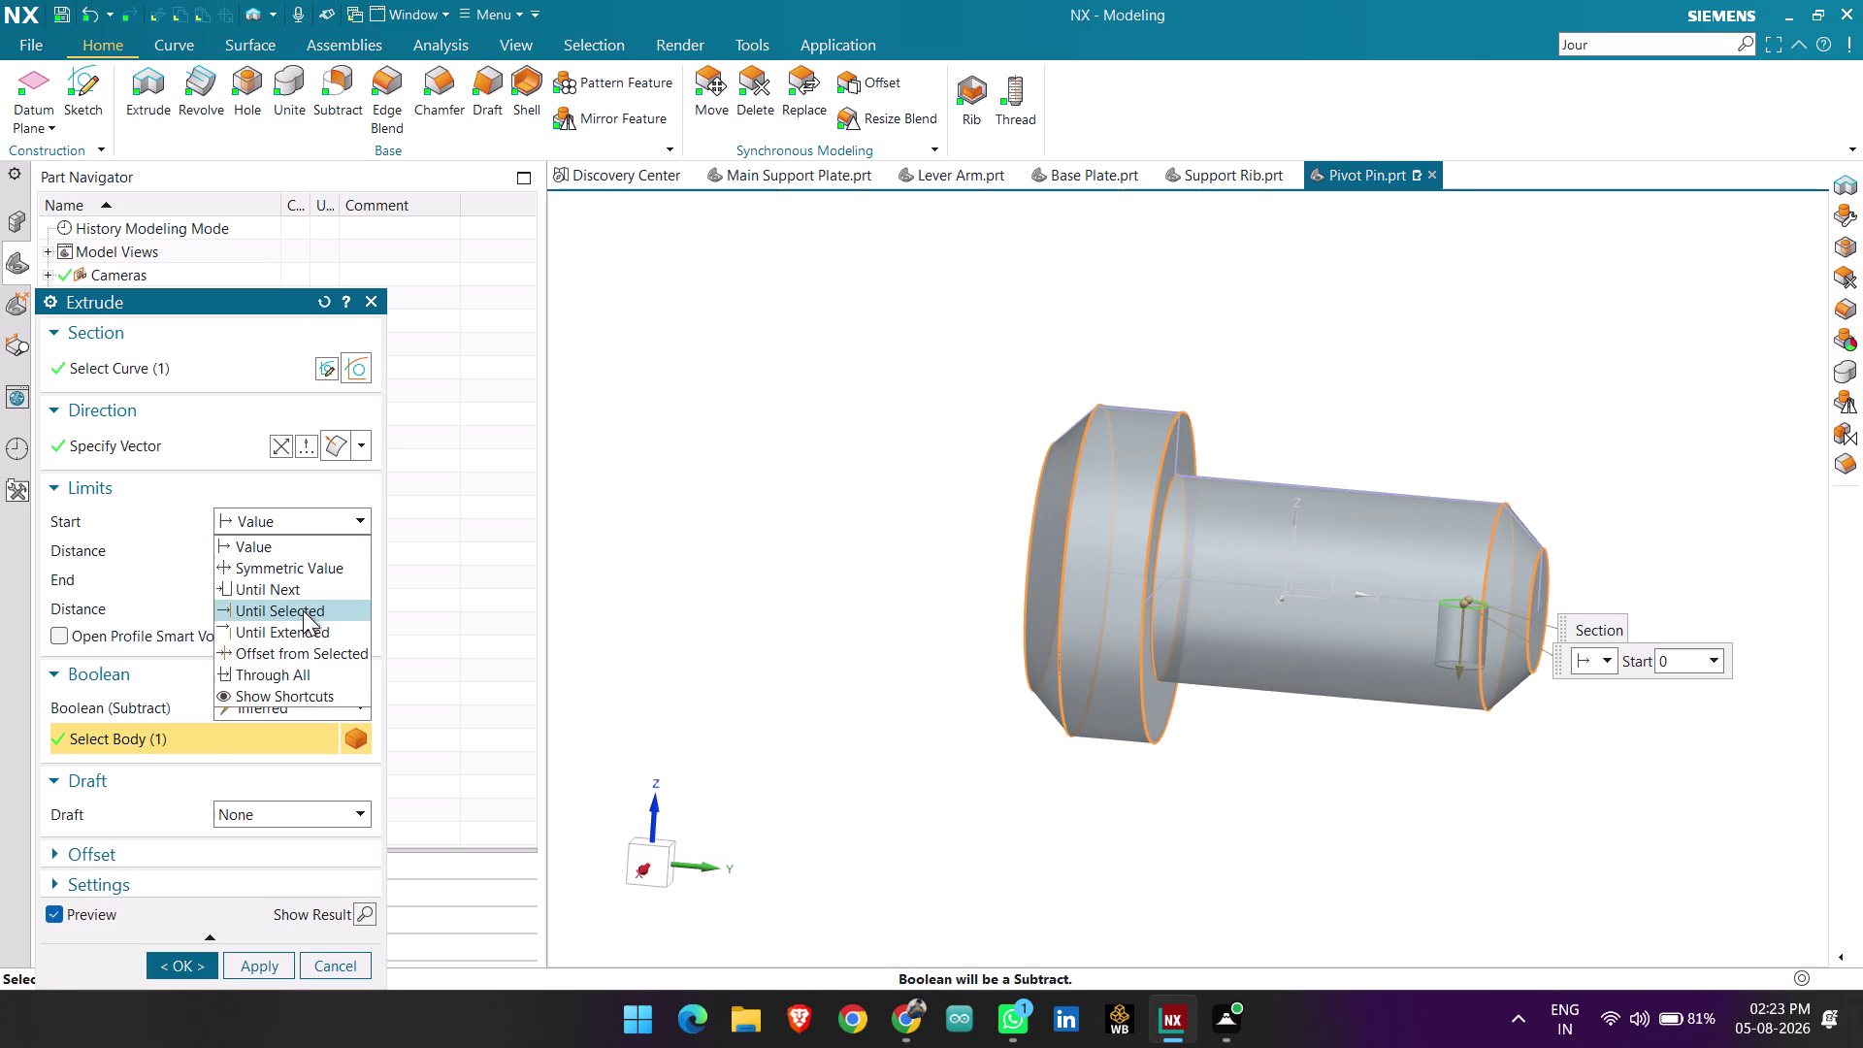
click(311, 675)
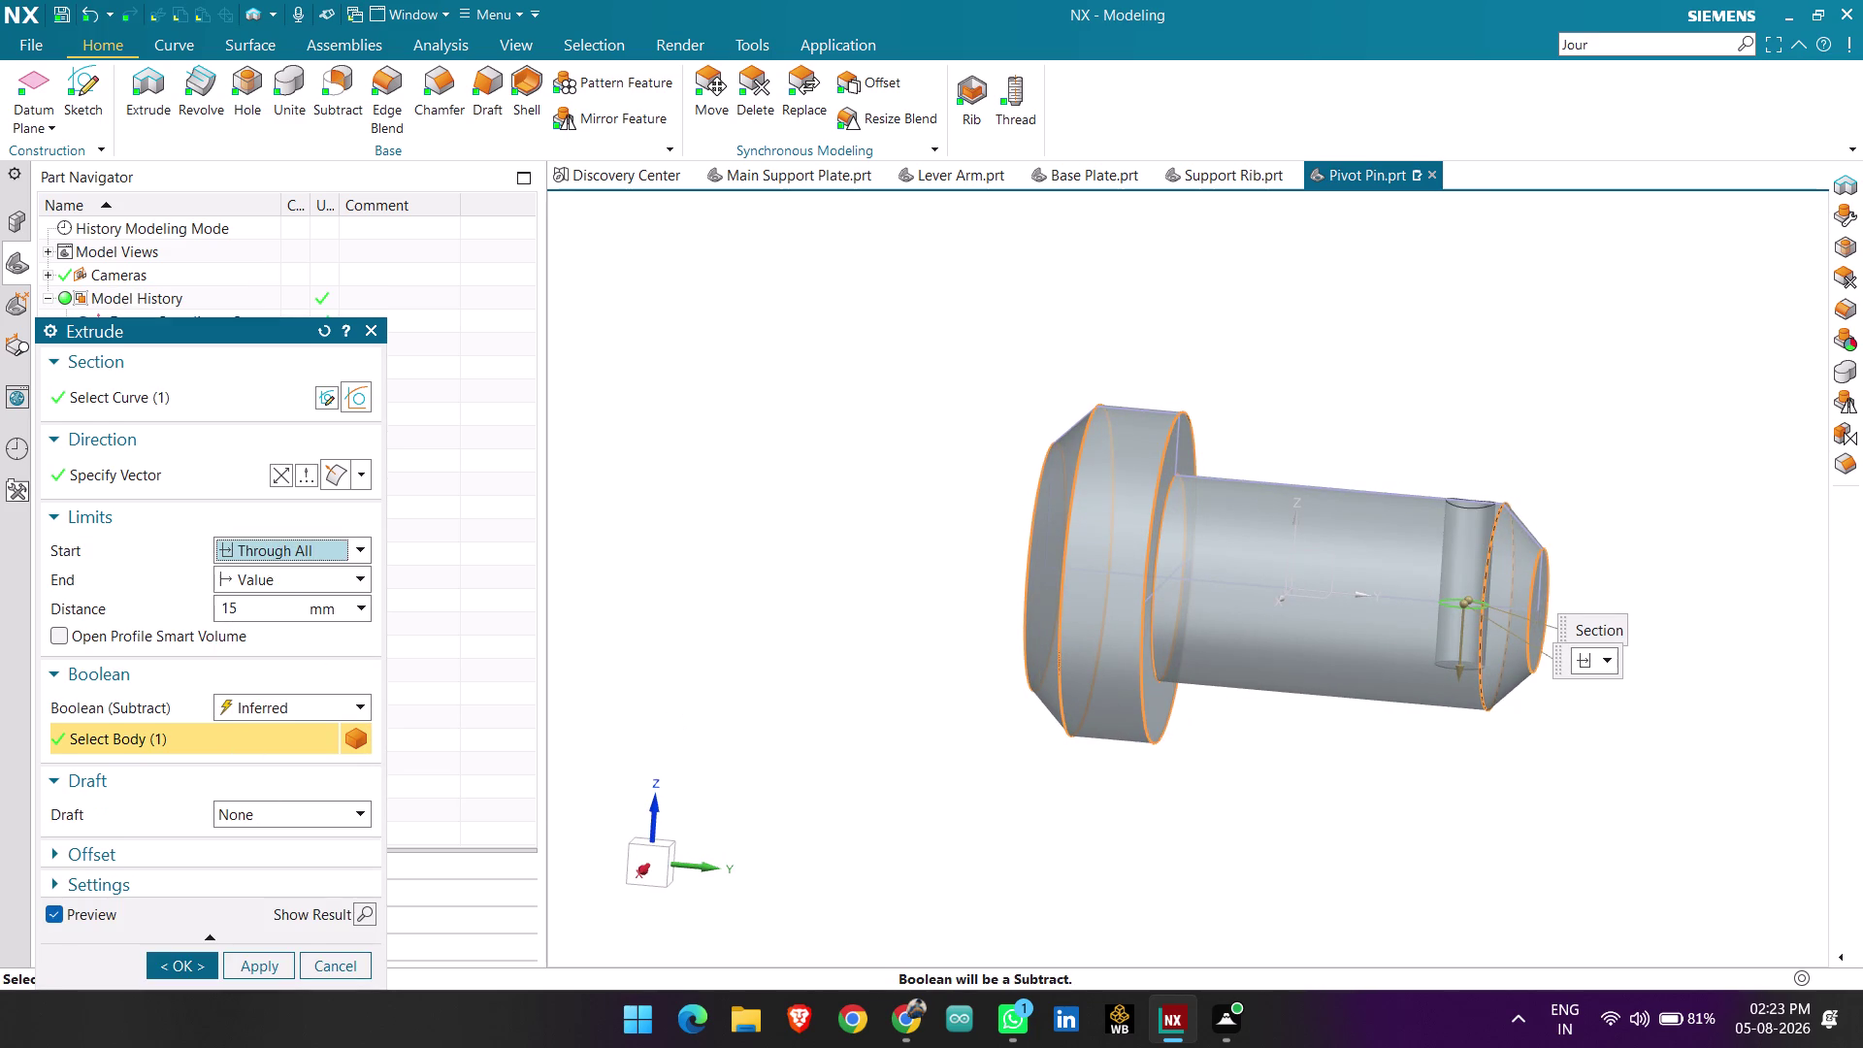
Extend the cut end to 50 mm and apply the subtract extrude through the shank.
middle_drag(1348, 796, 1451, 625)
scroll(up, 3)
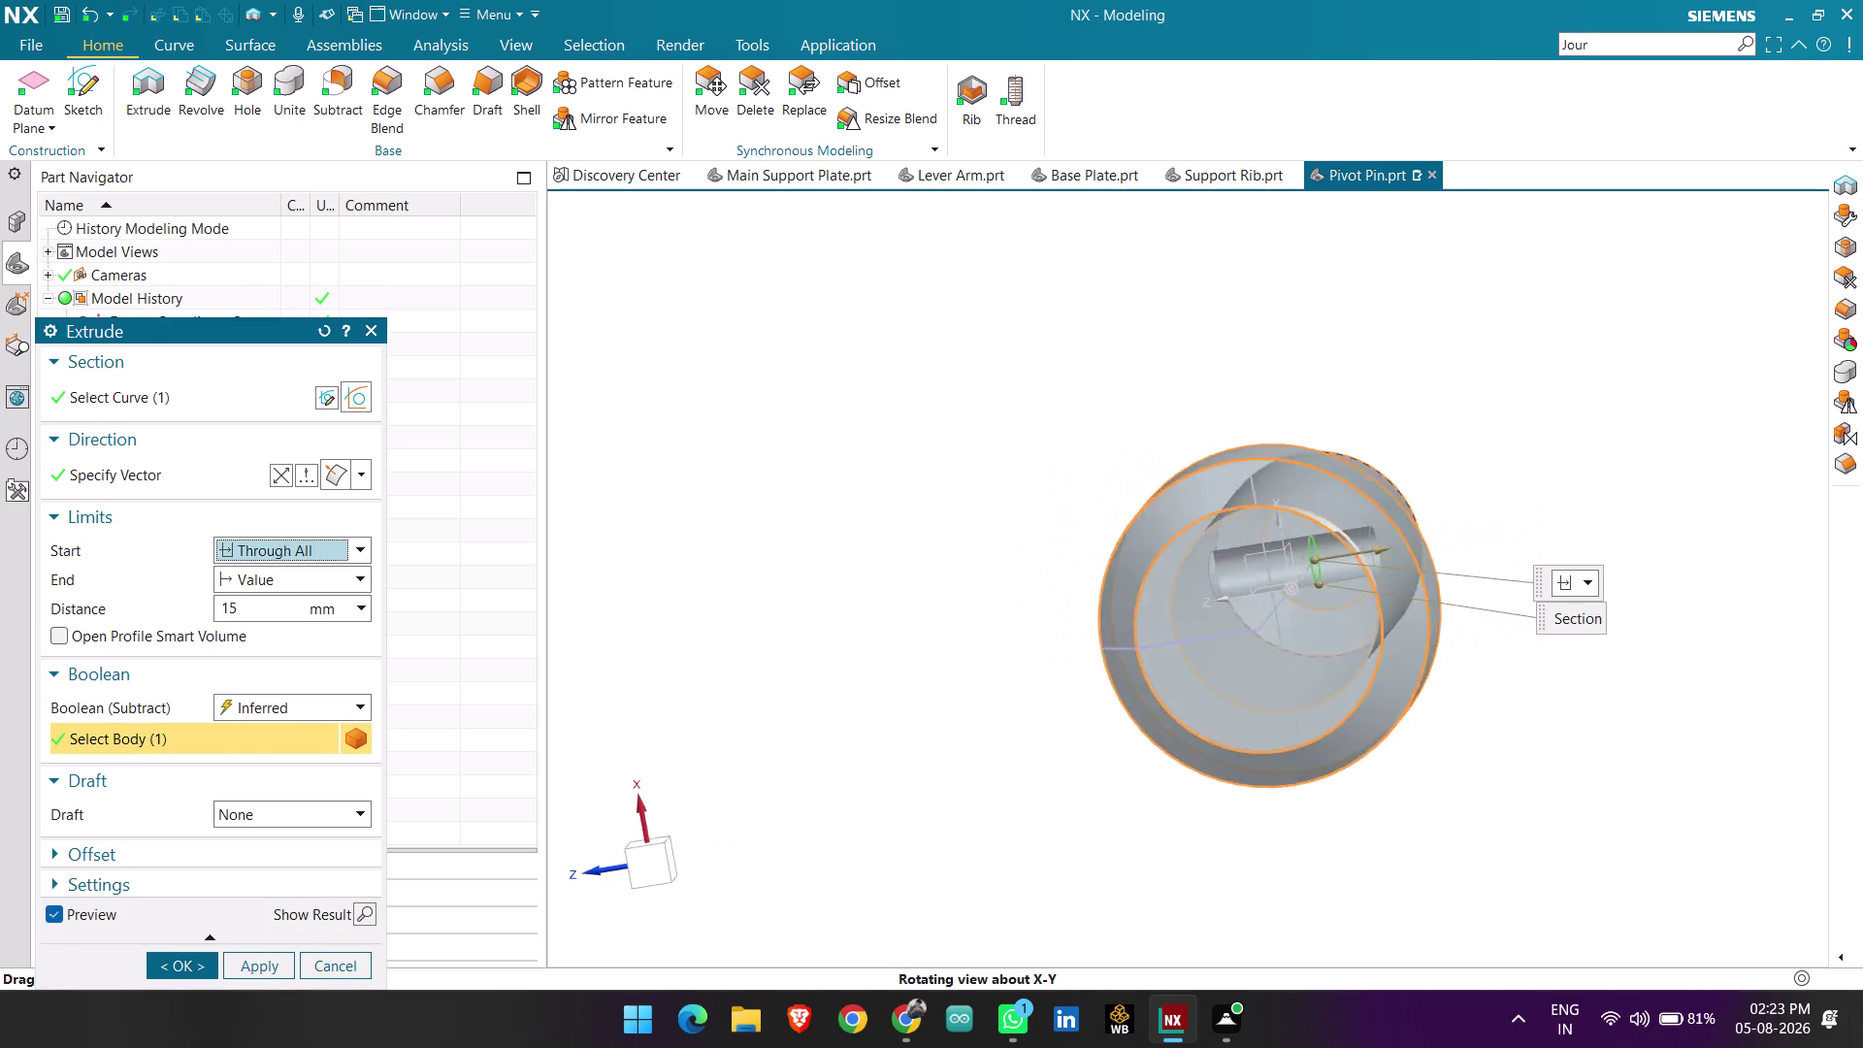
middle_drag(1451, 625, 1481, 685)
scroll(up, 3)
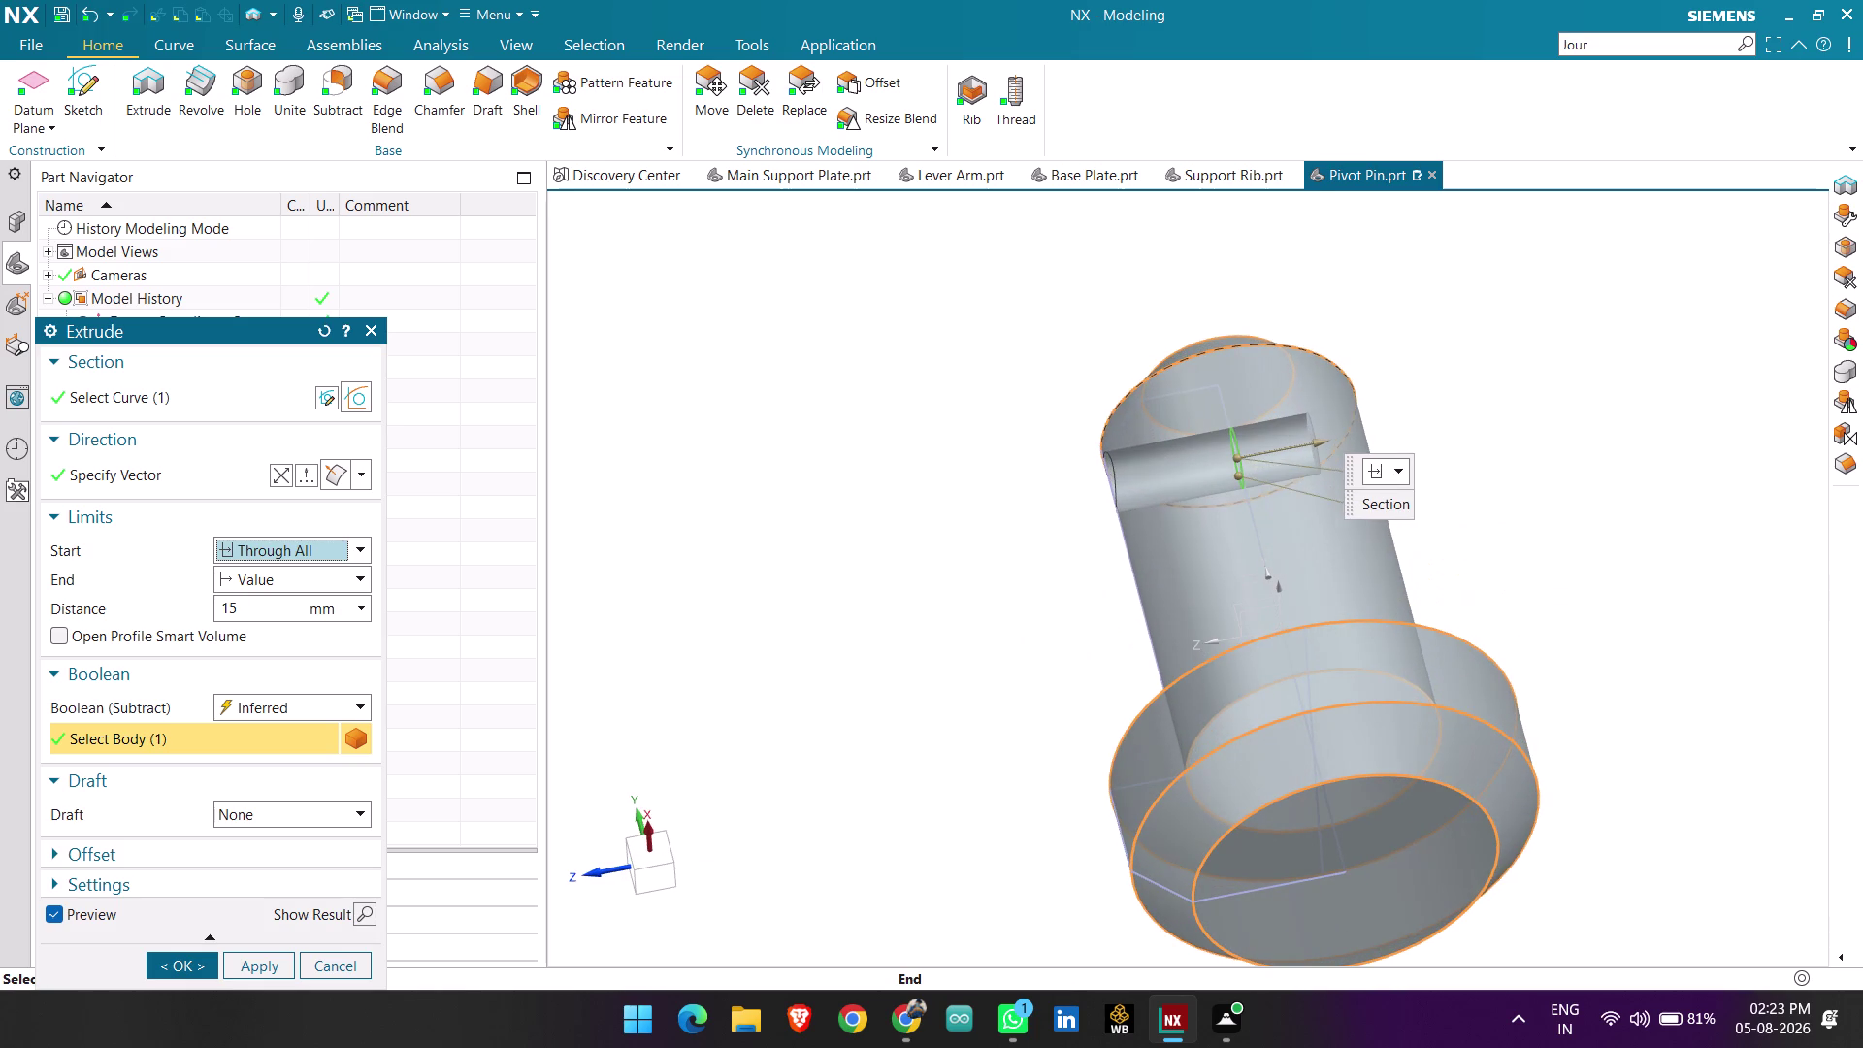
drag(1323, 446, 1504, 425)
middle_drag(1559, 568, 1525, 576)
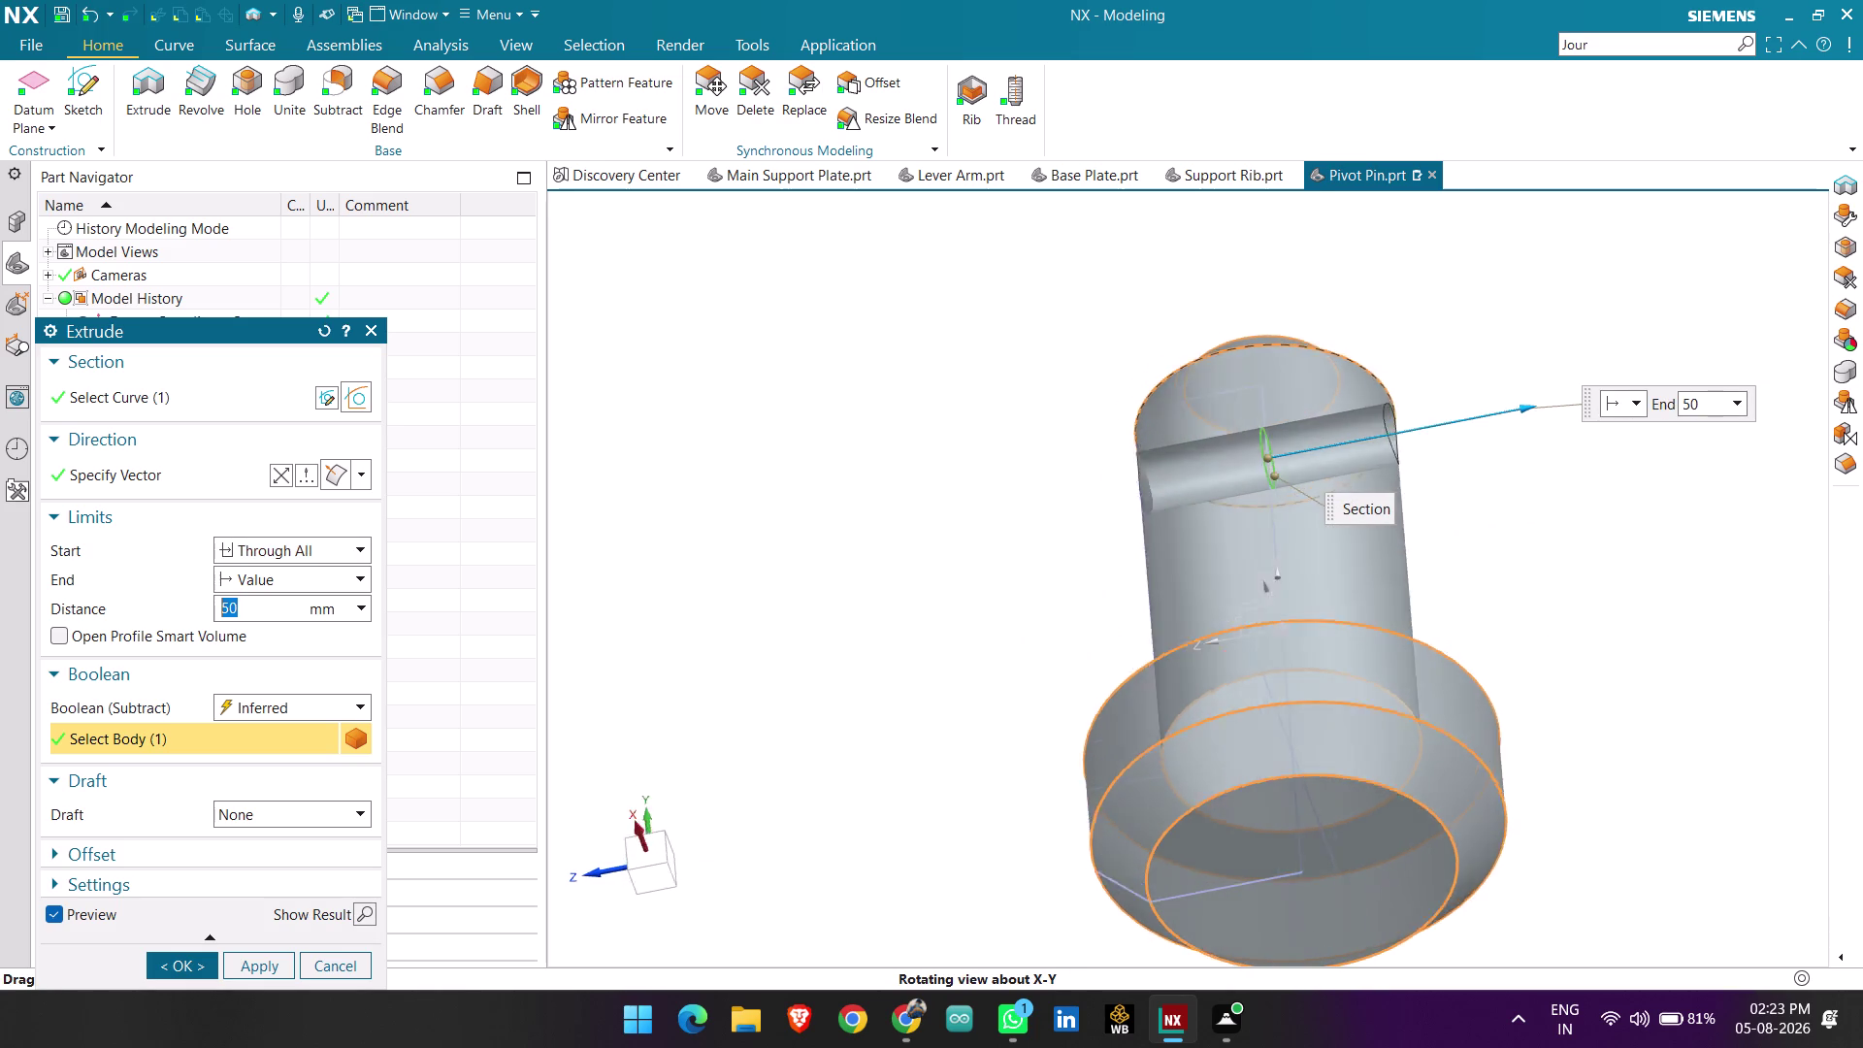
middle_drag(1525, 576, 1586, 569)
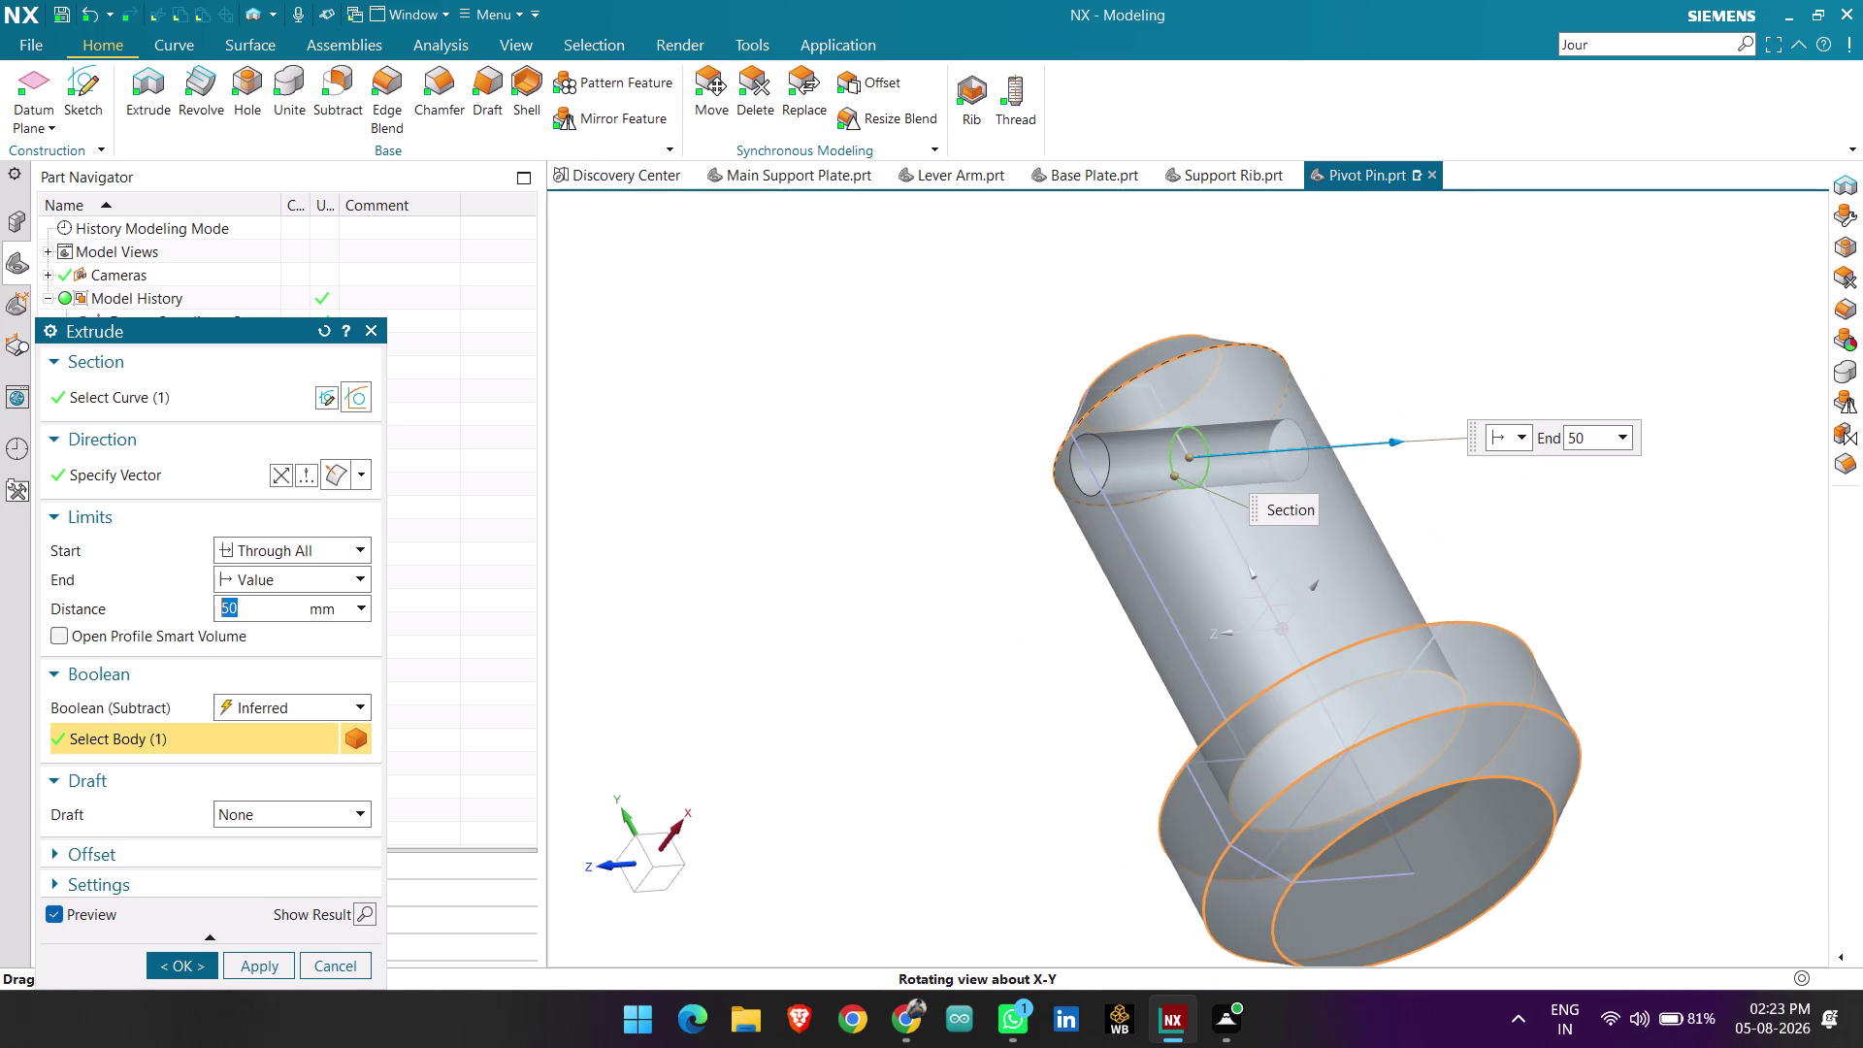
middle_drag(1586, 570, 1584, 569)
click(193, 965)
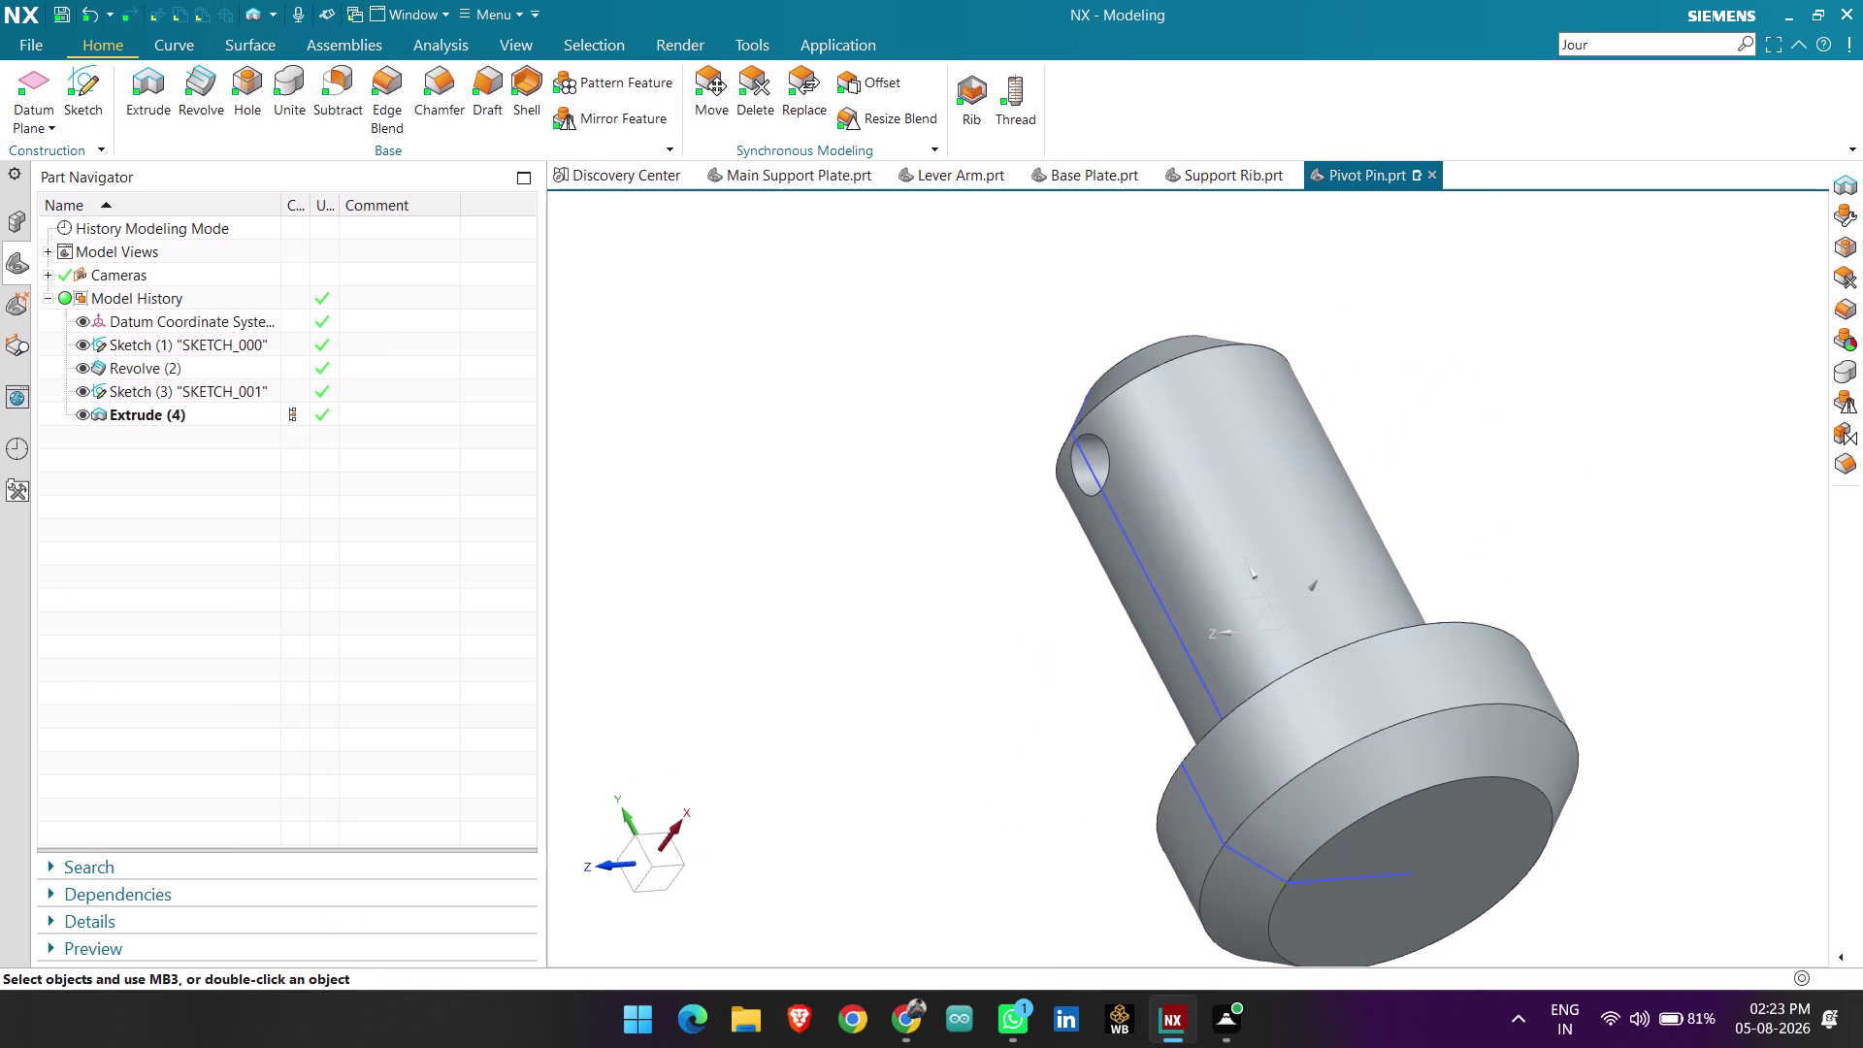
middle_drag(832, 692, 1006, 577)
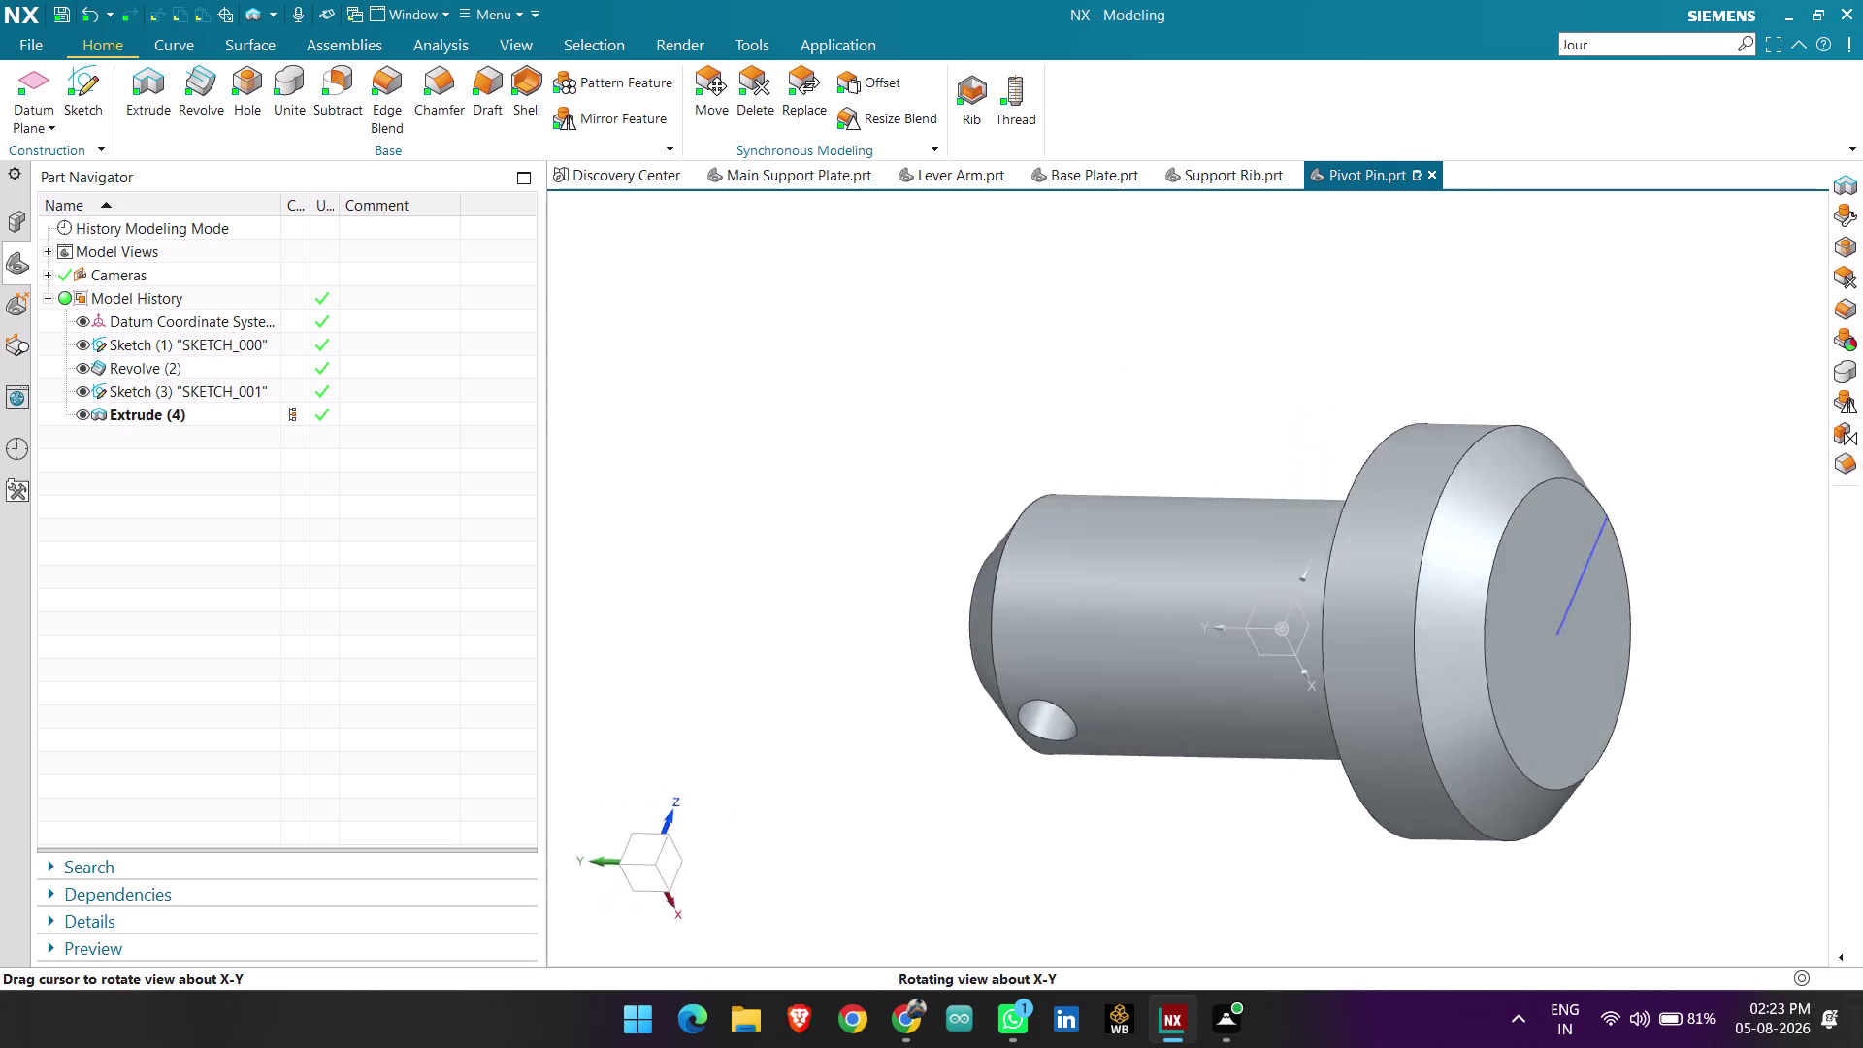
middle_drag(1006, 577, 1019, 546)
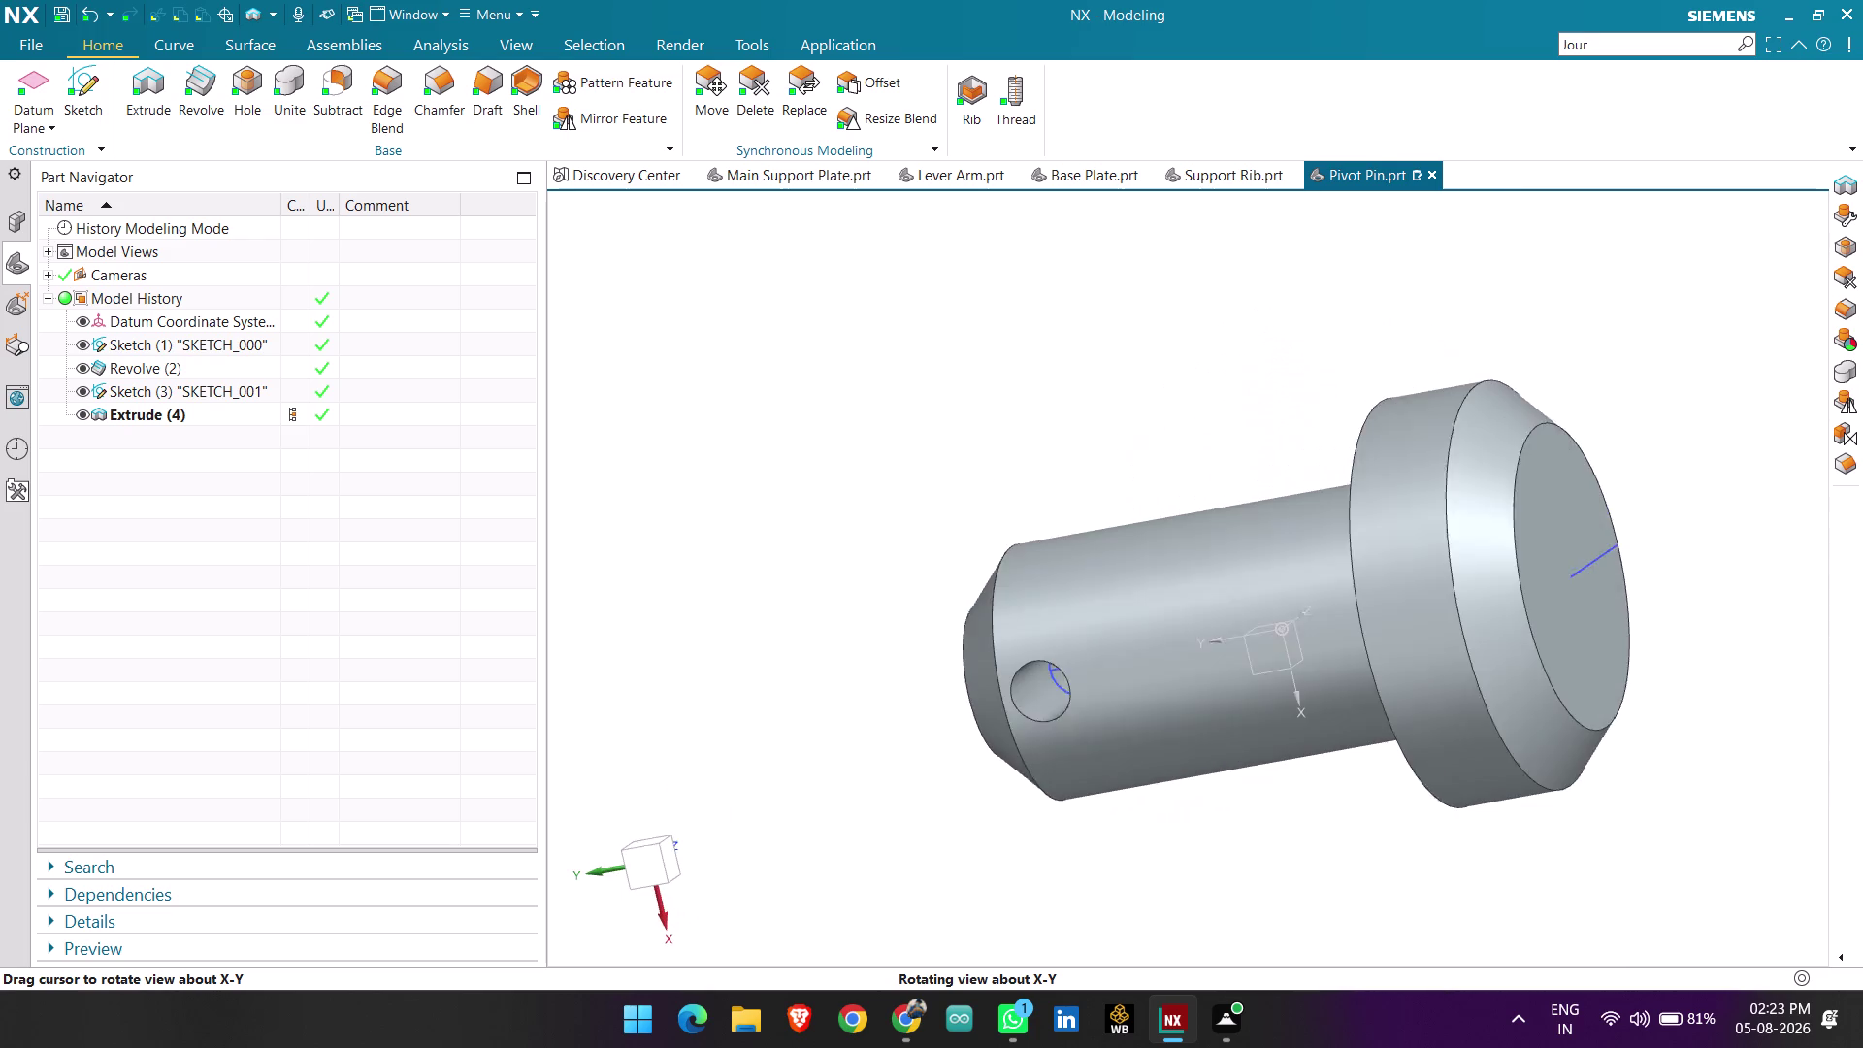
middle_drag(1019, 546, 1004, 535)
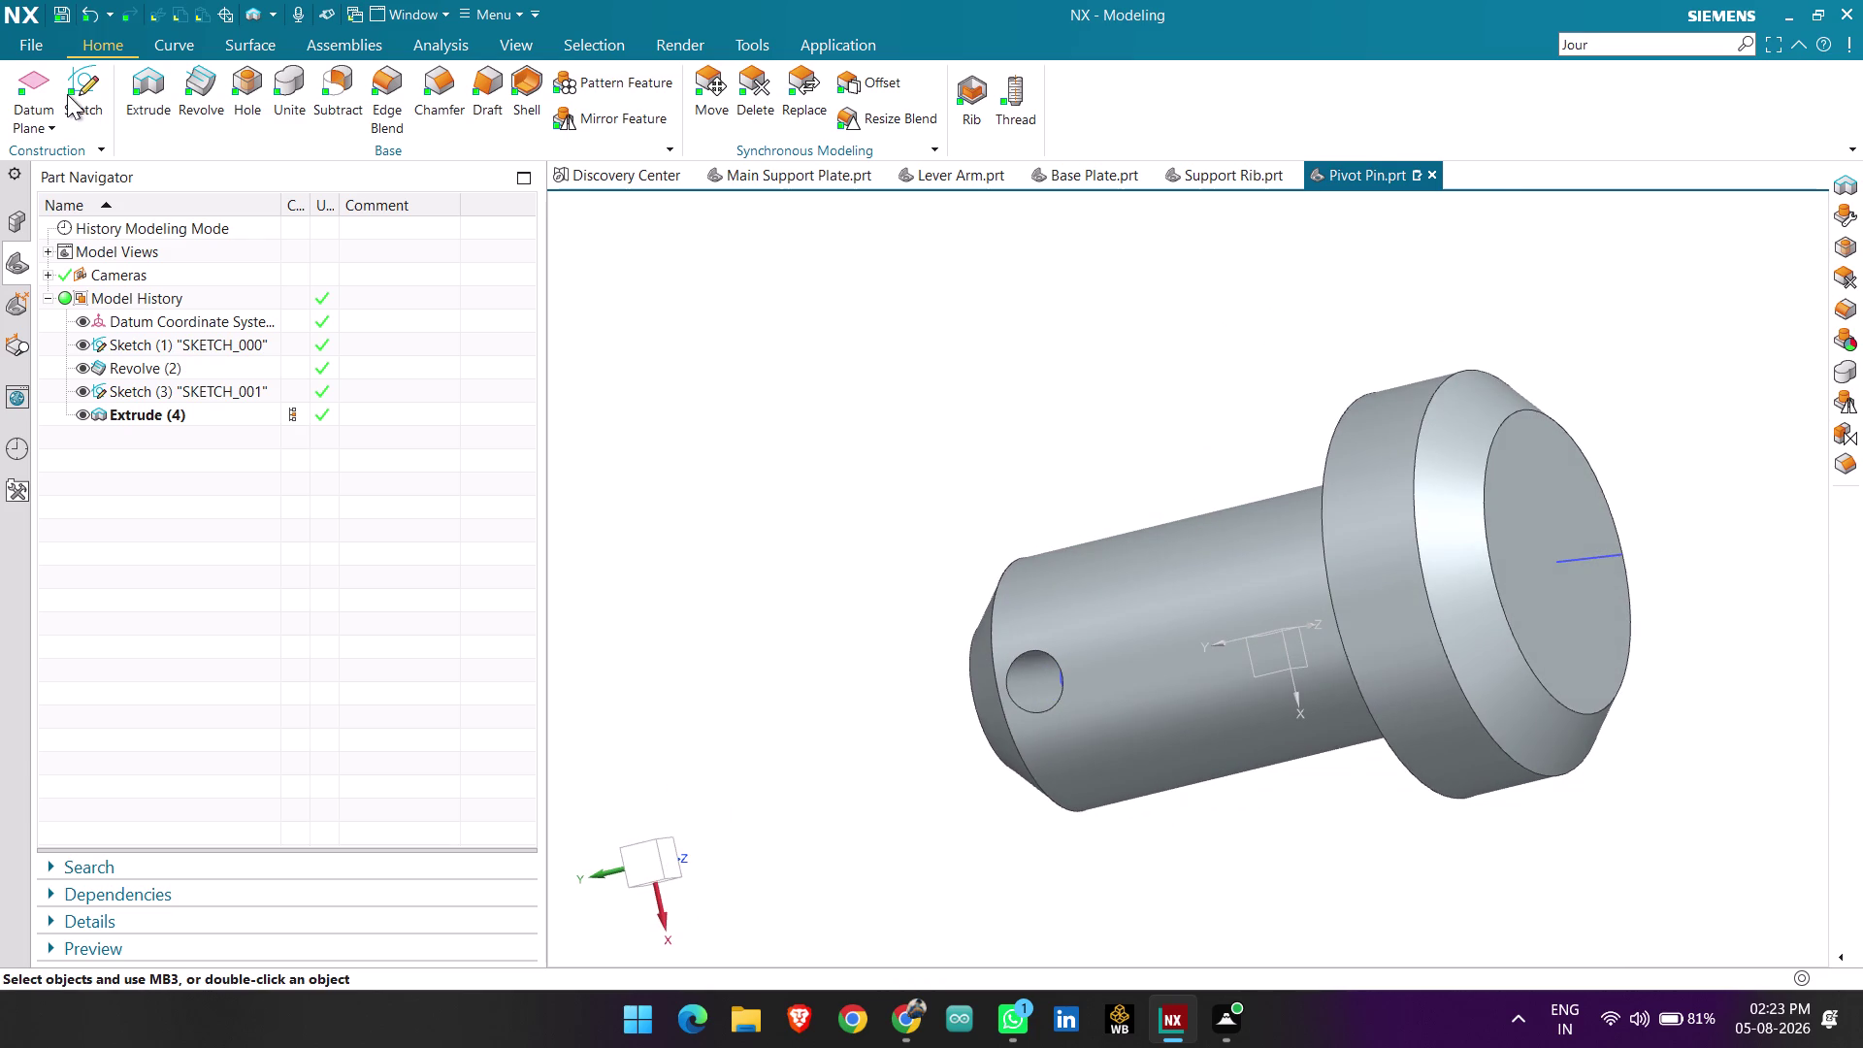
Create Sketch 5 on the Pivot Pin's Front datum plane.
click(67, 94)
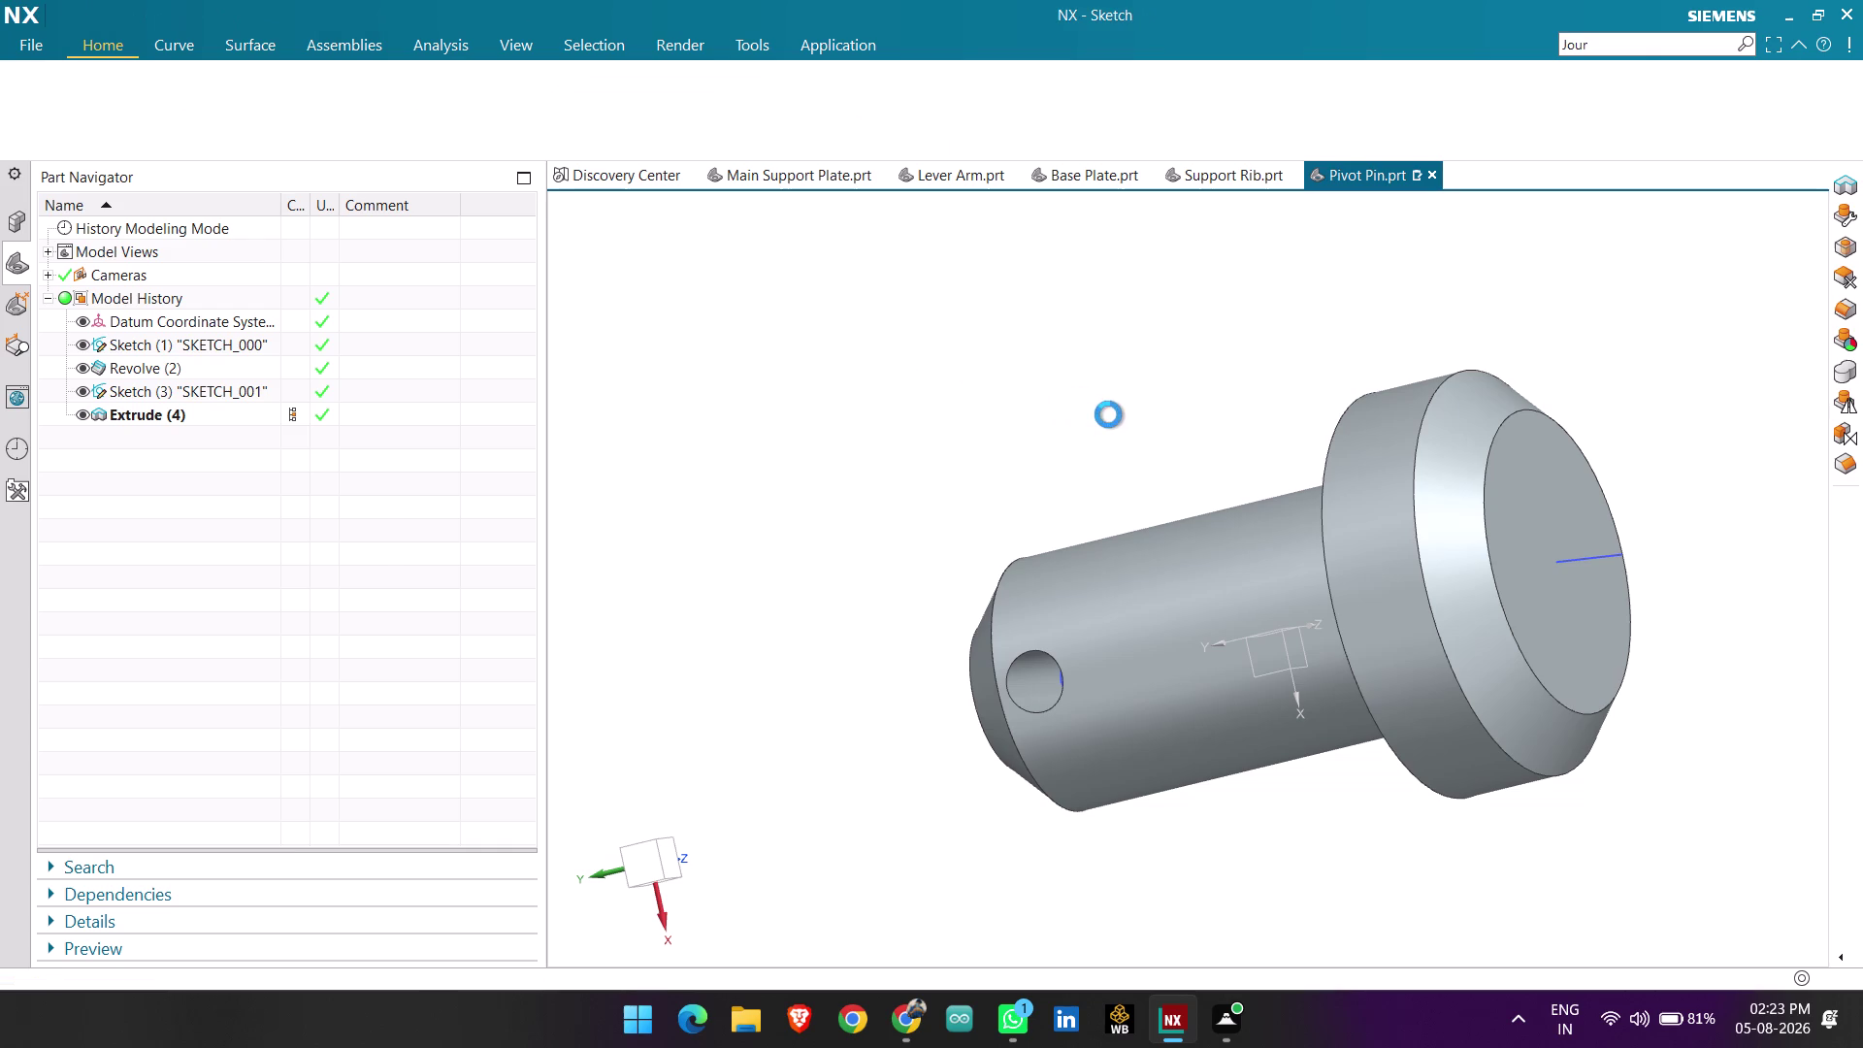
scroll(up, 3)
middle_drag(968, 534, 892, 564)
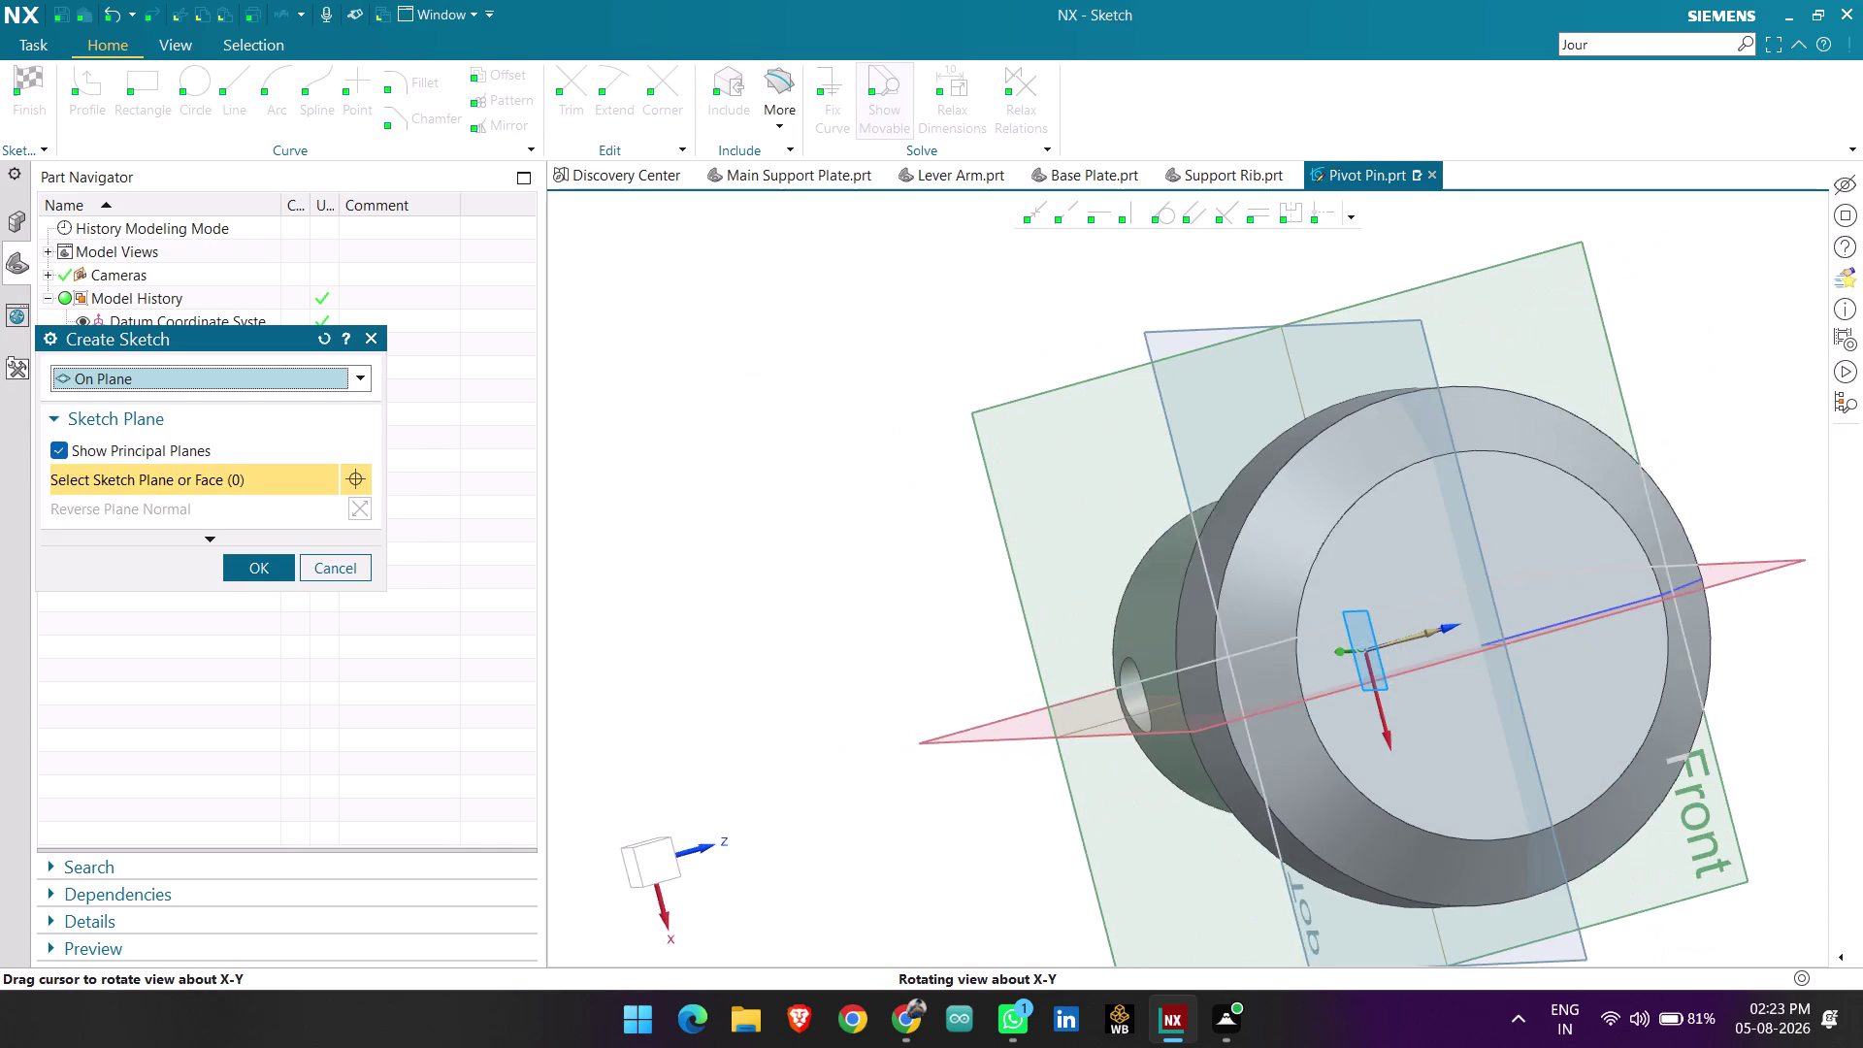
middle_drag(891, 564, 877, 566)
click(987, 409)
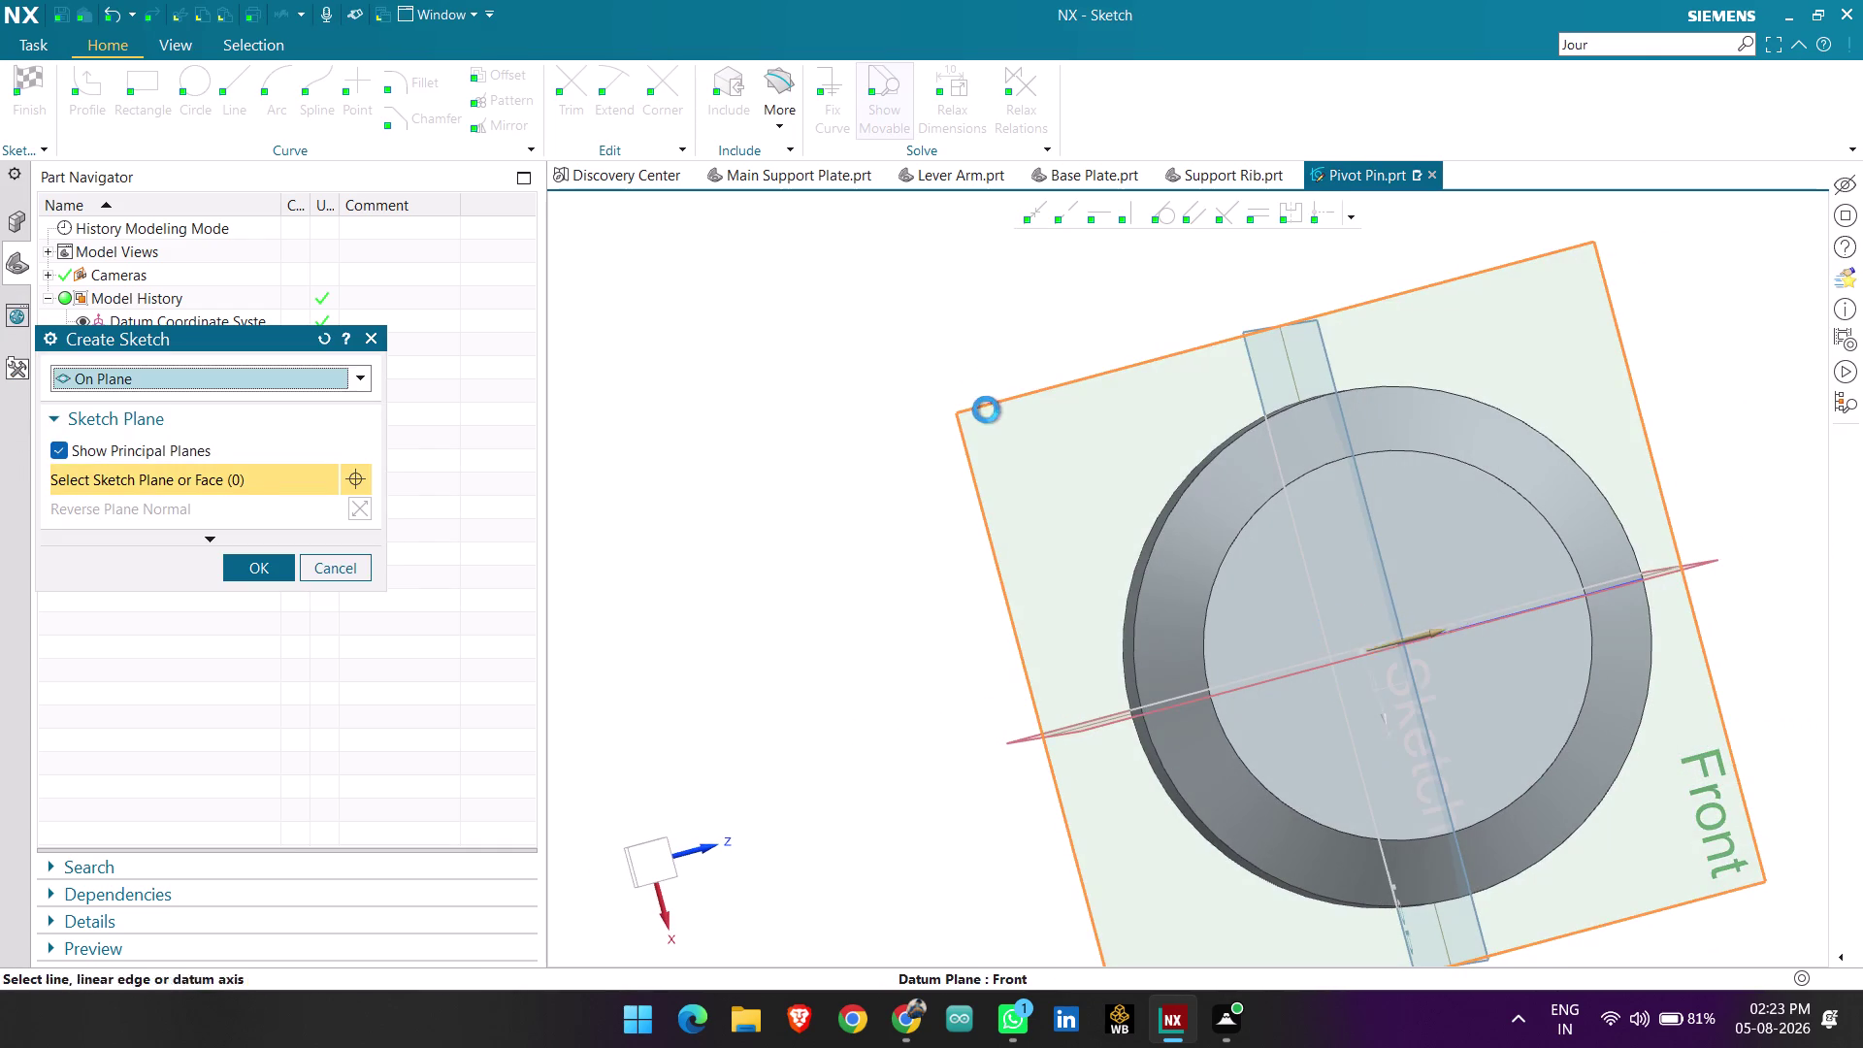
middle_click(986, 409)
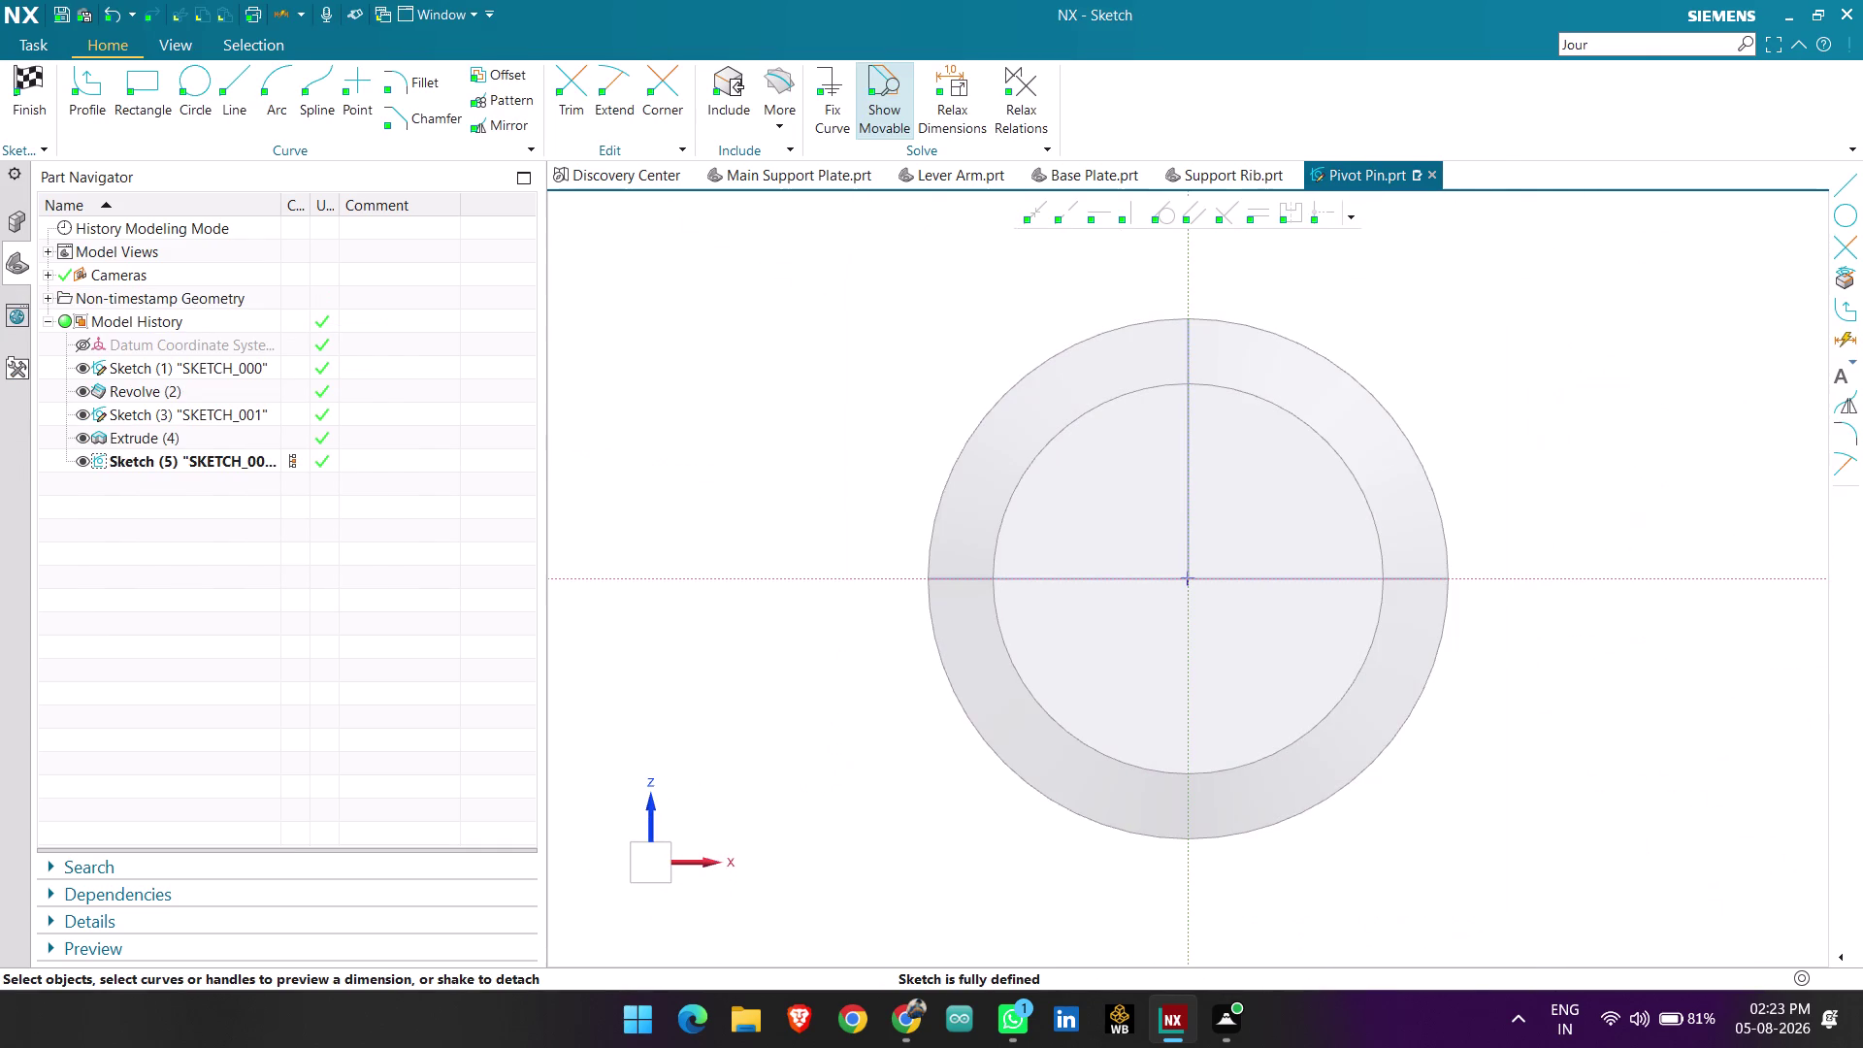
click(786, 89)
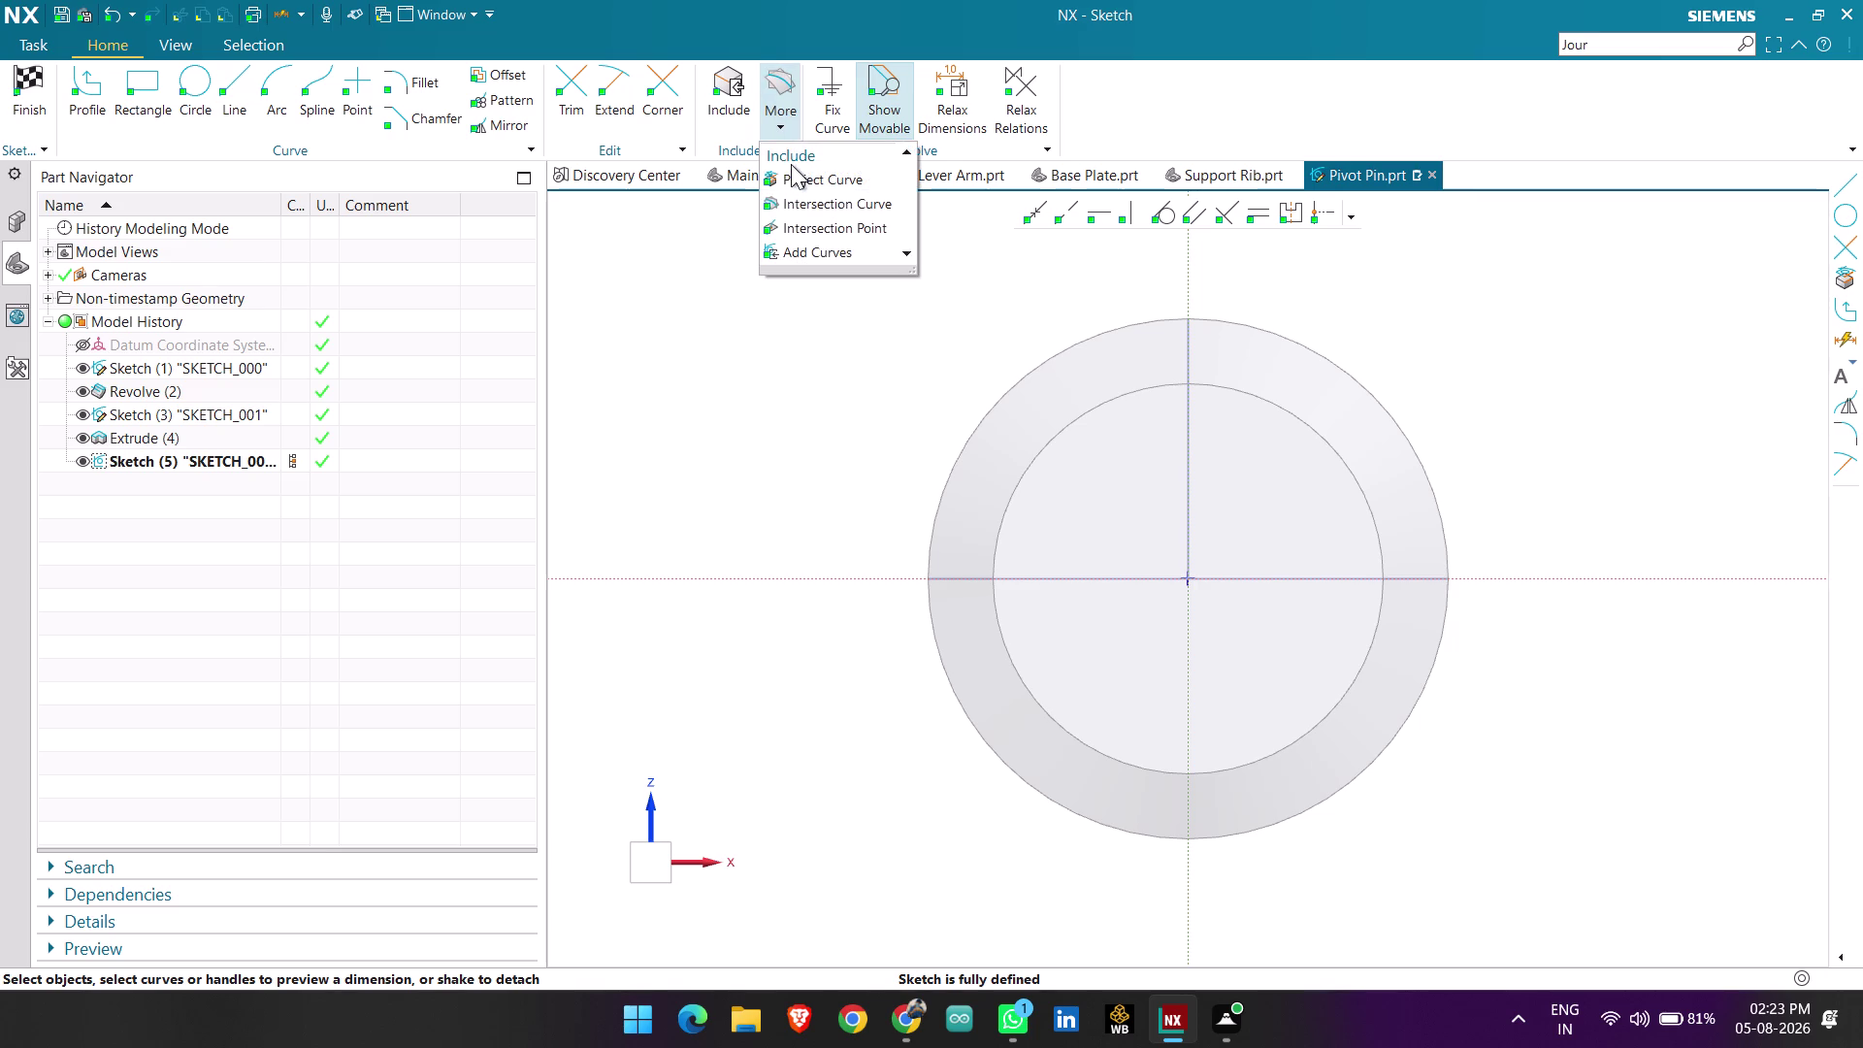
Project the two circular edges at each pin end into Sketch 5.
click(795, 172)
click(1060, 447)
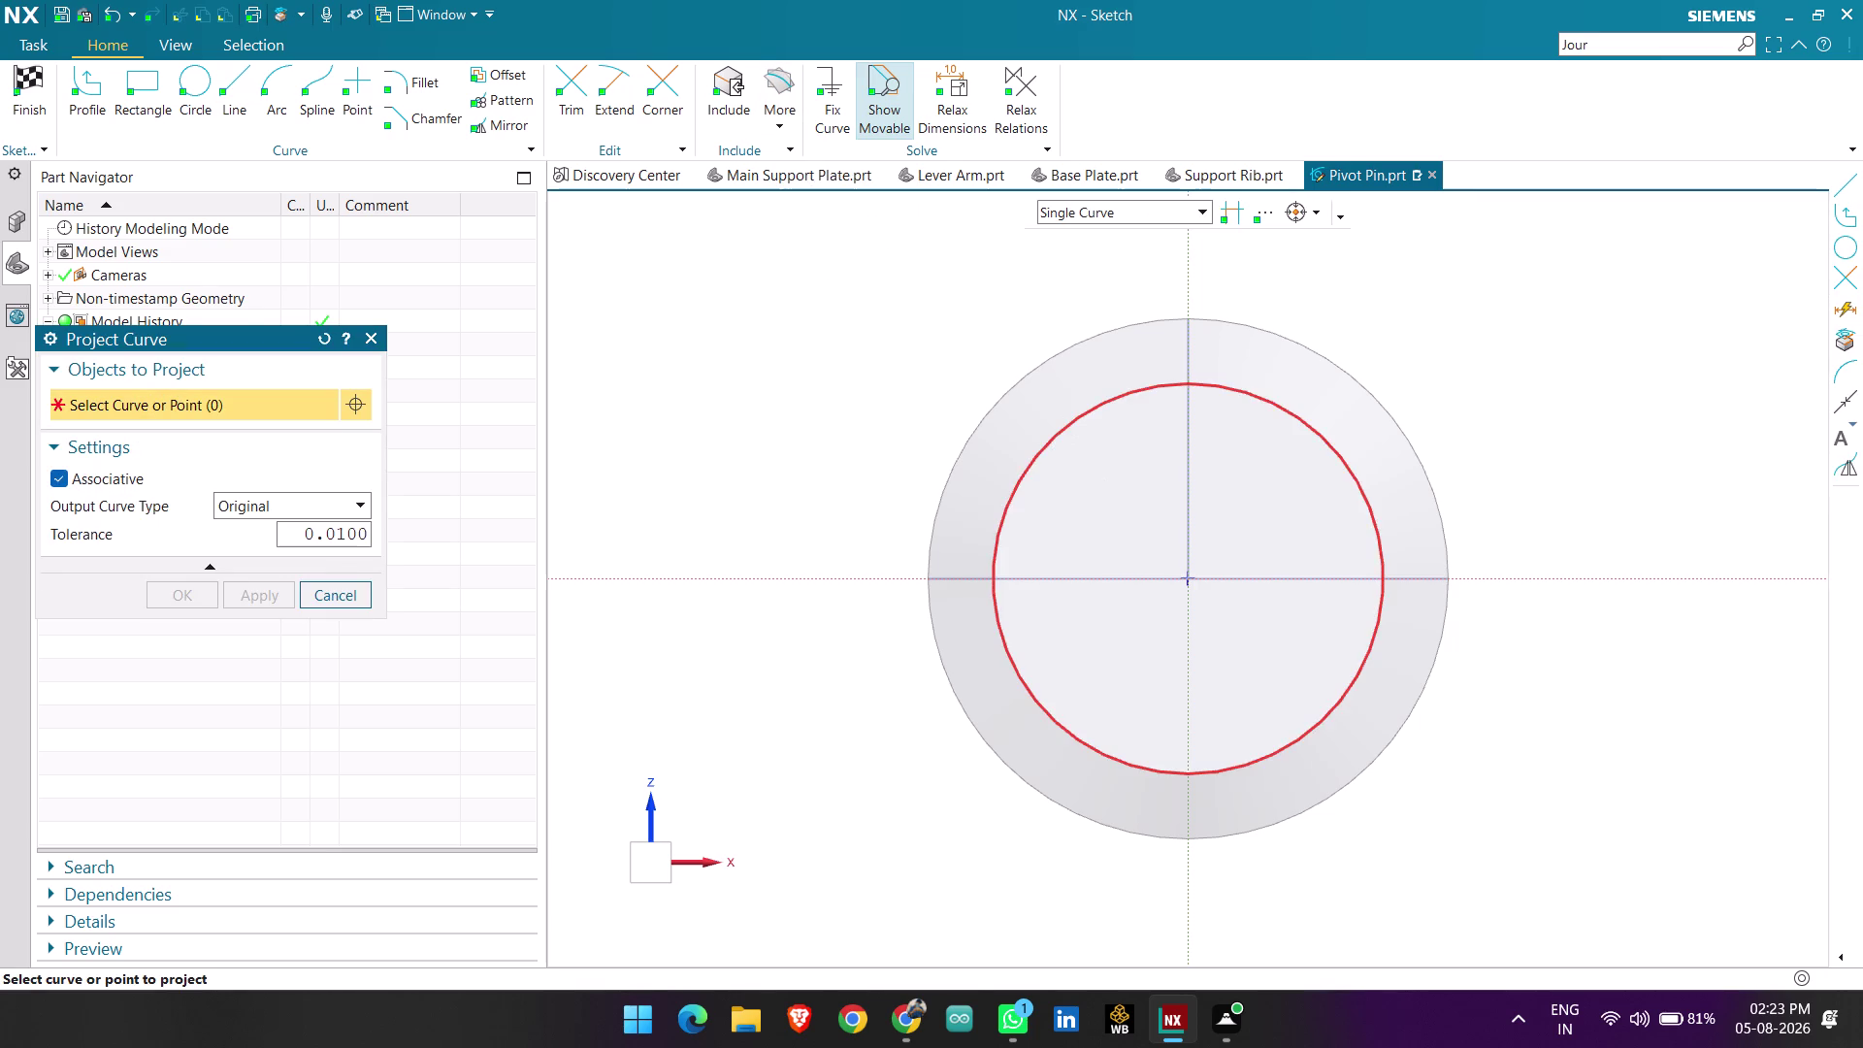
click(1040, 443)
click(1004, 397)
middle_drag(965, 384, 966, 383)
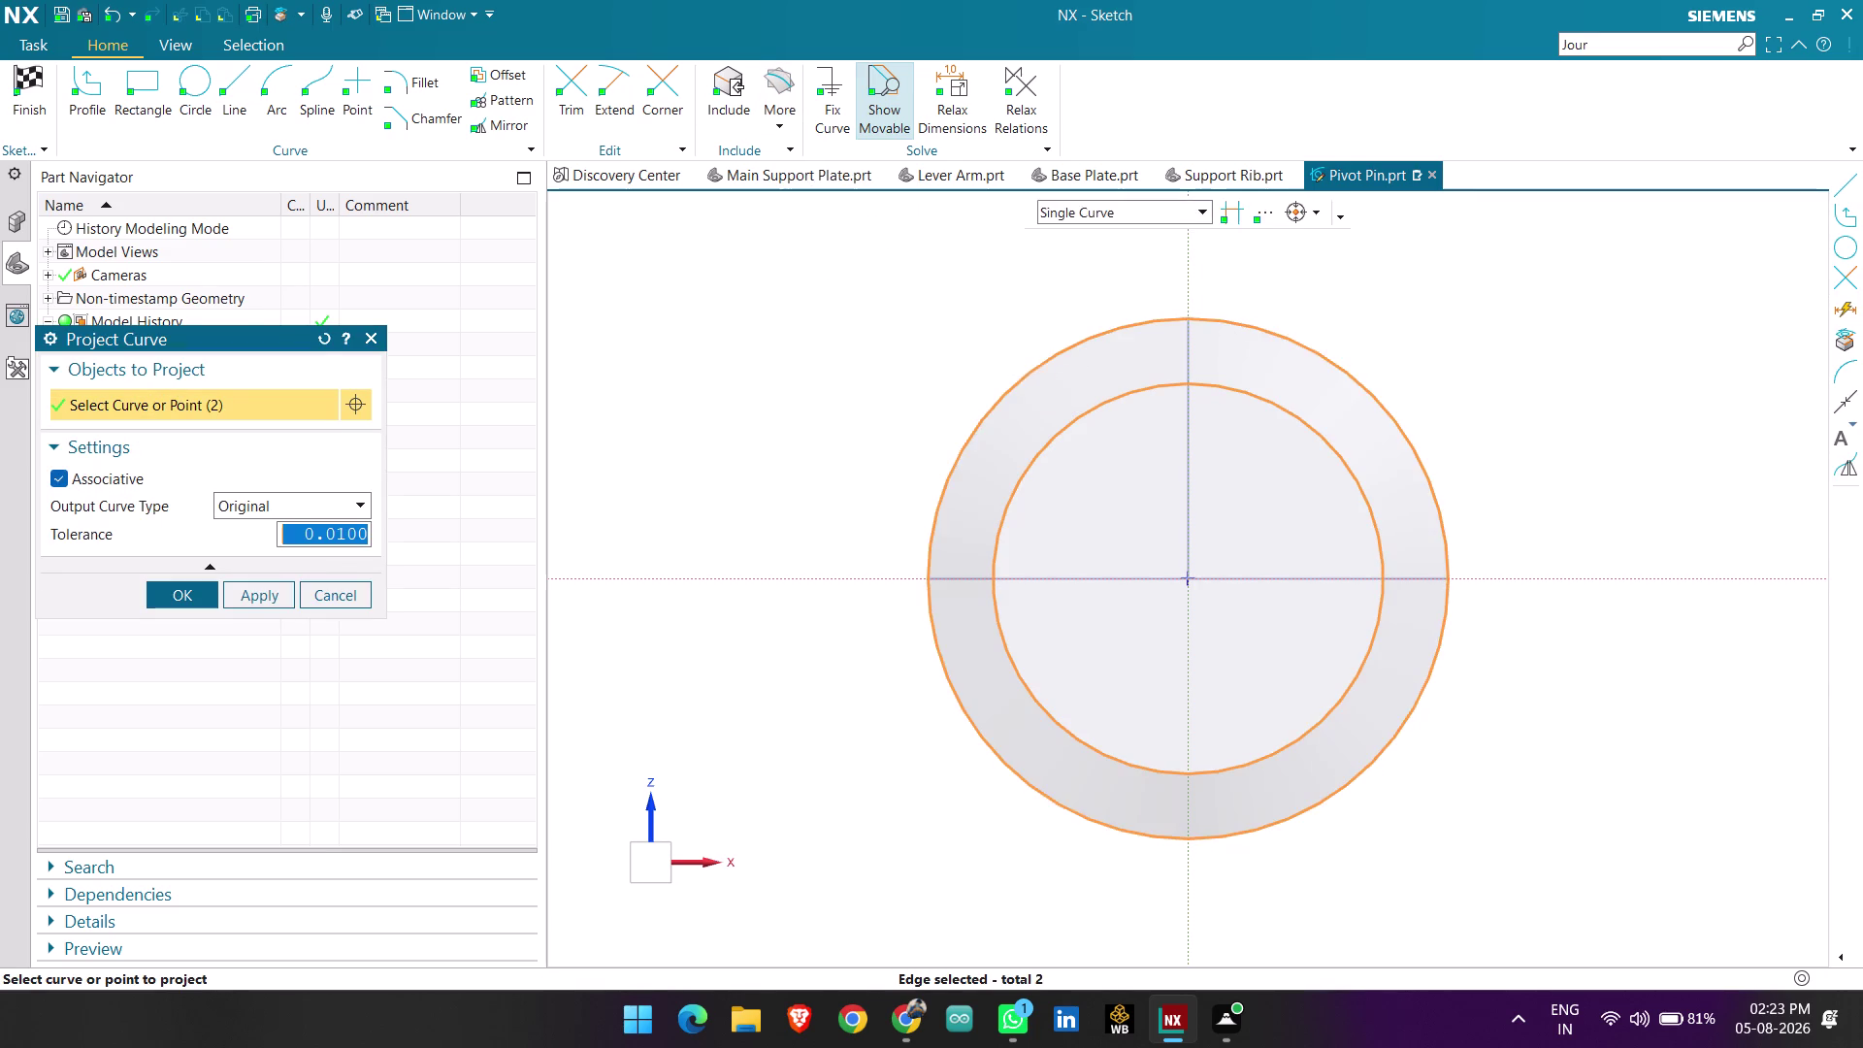
middle_drag(967, 383, 1044, 455)
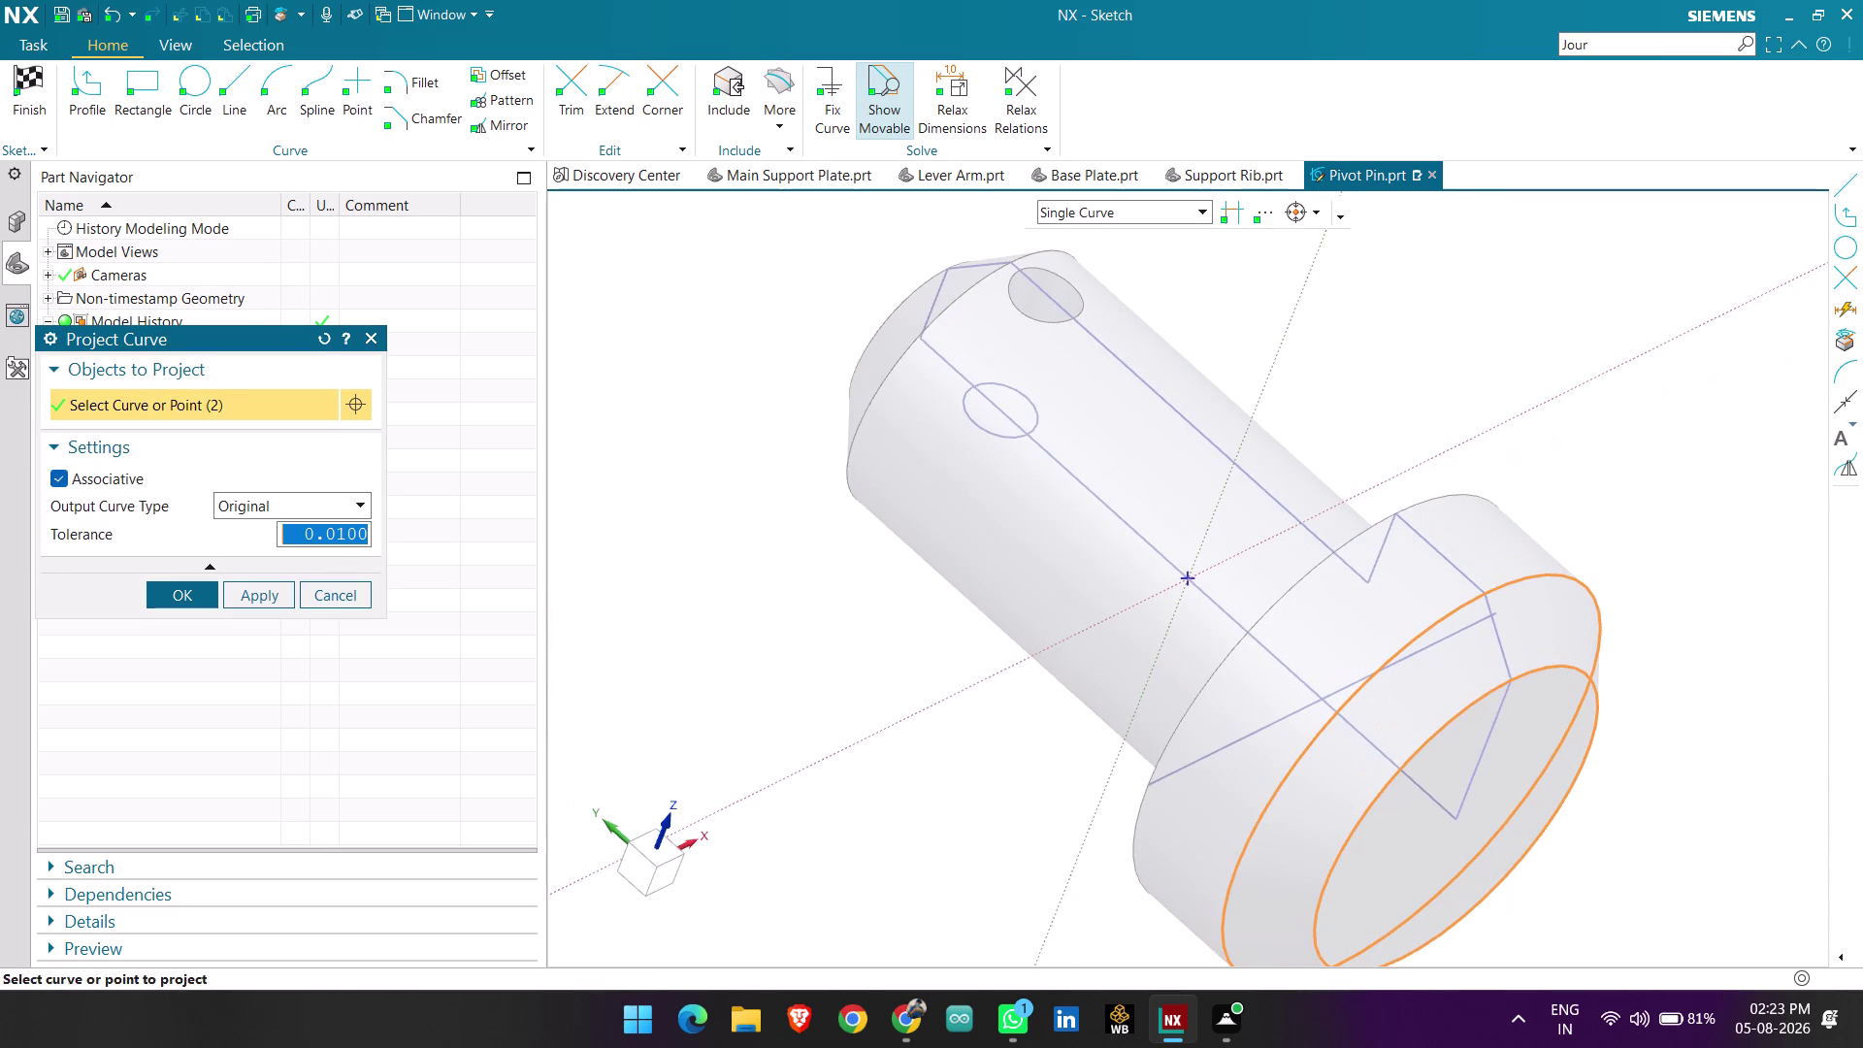
click(907, 352)
click(886, 317)
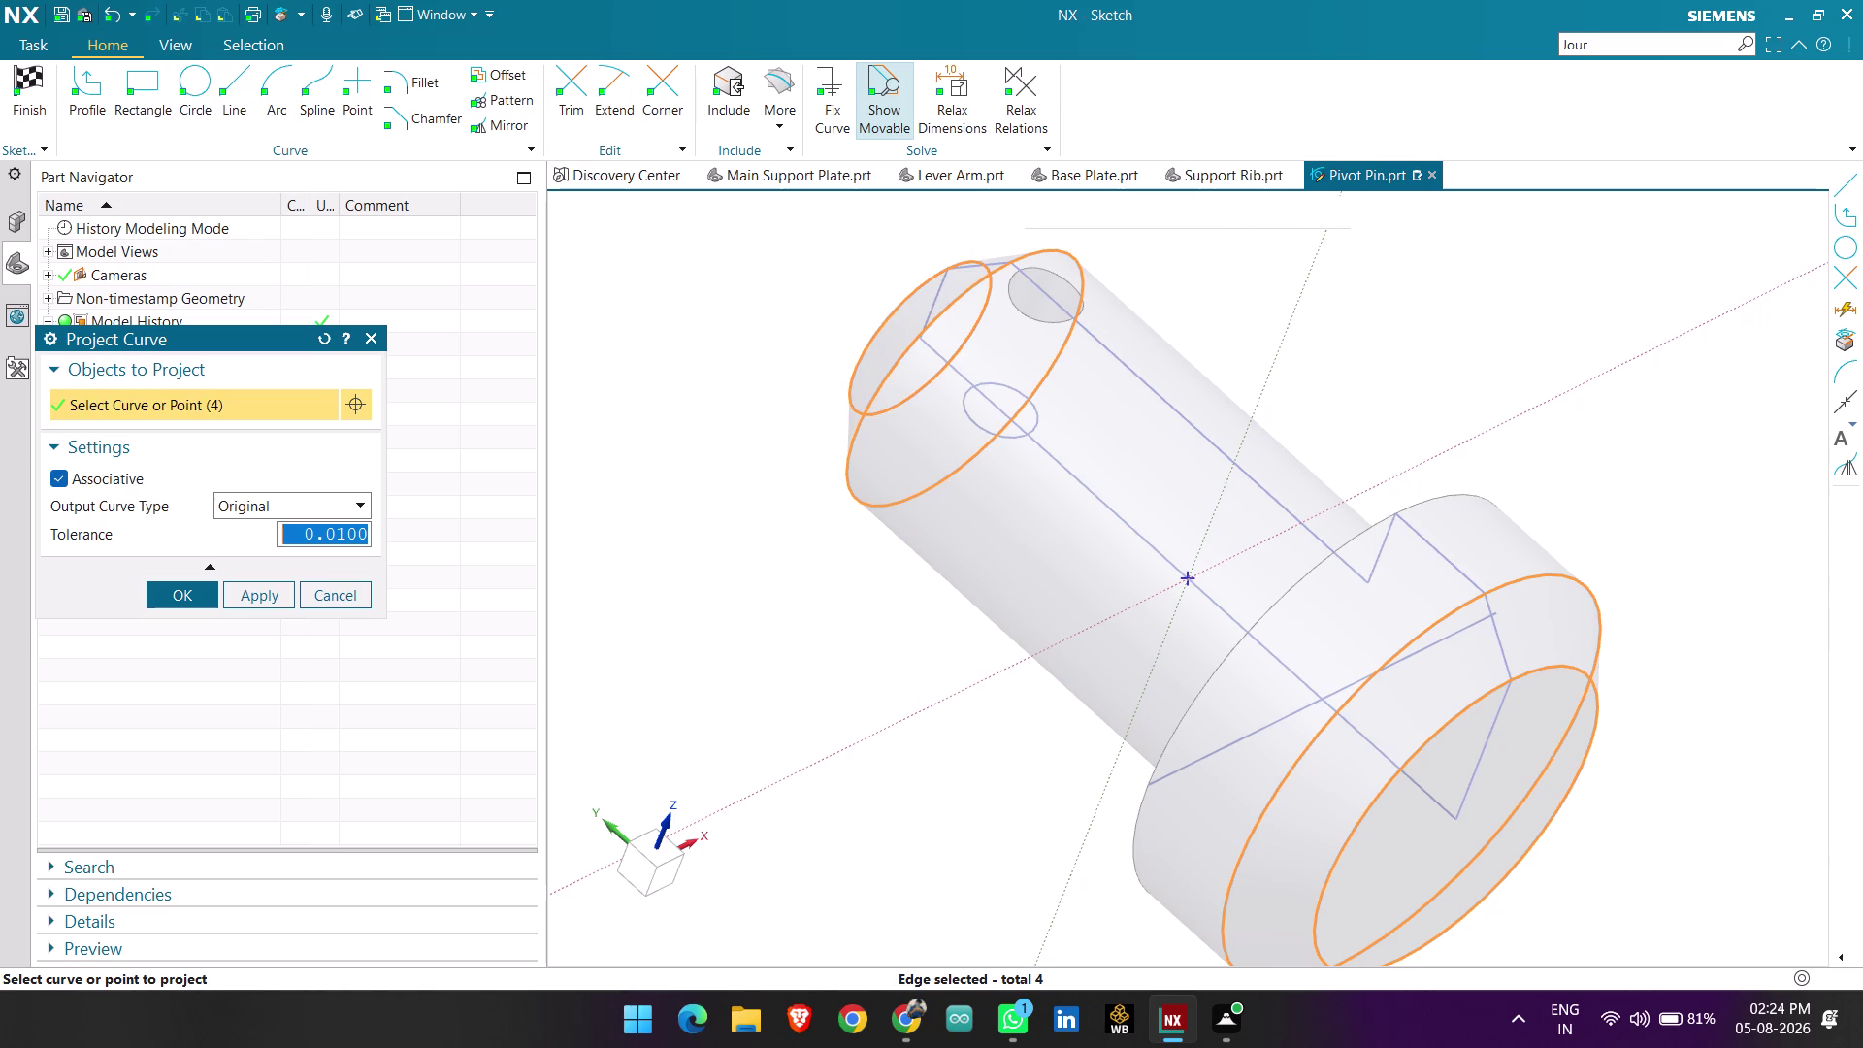
click(184, 599)
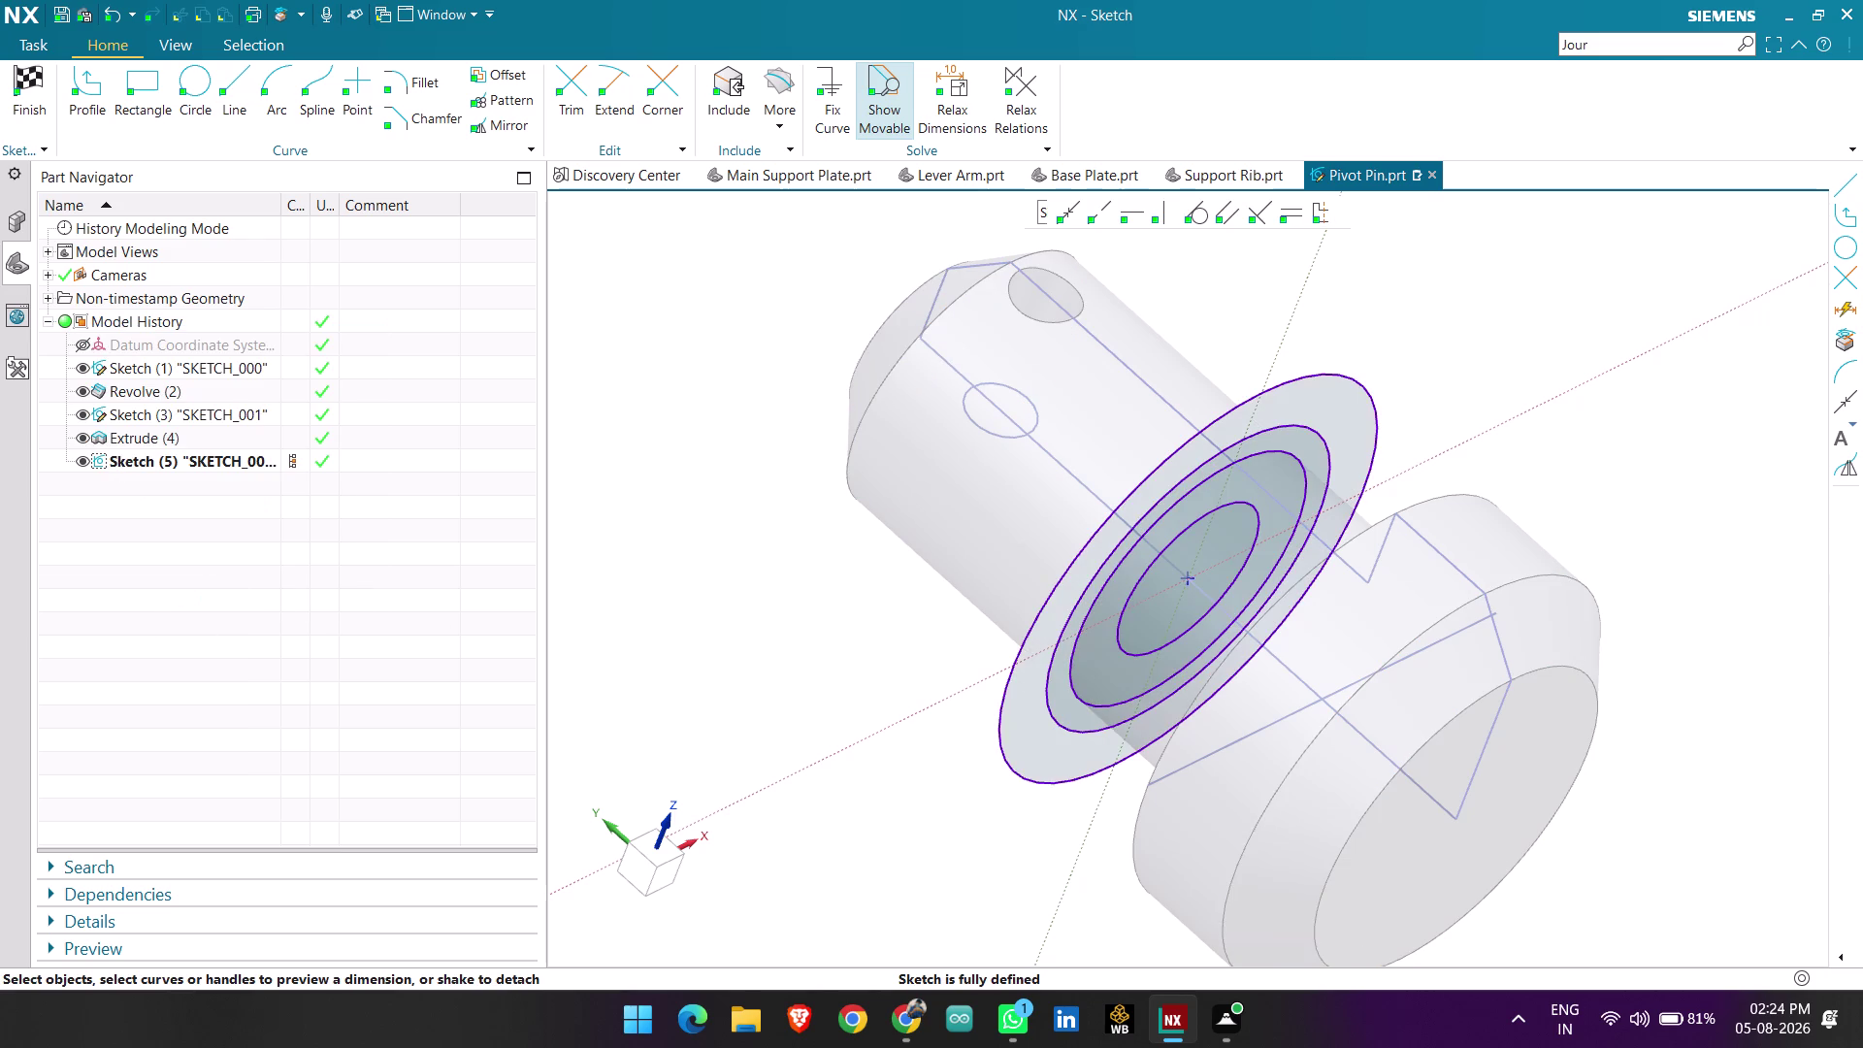
click(668, 875)
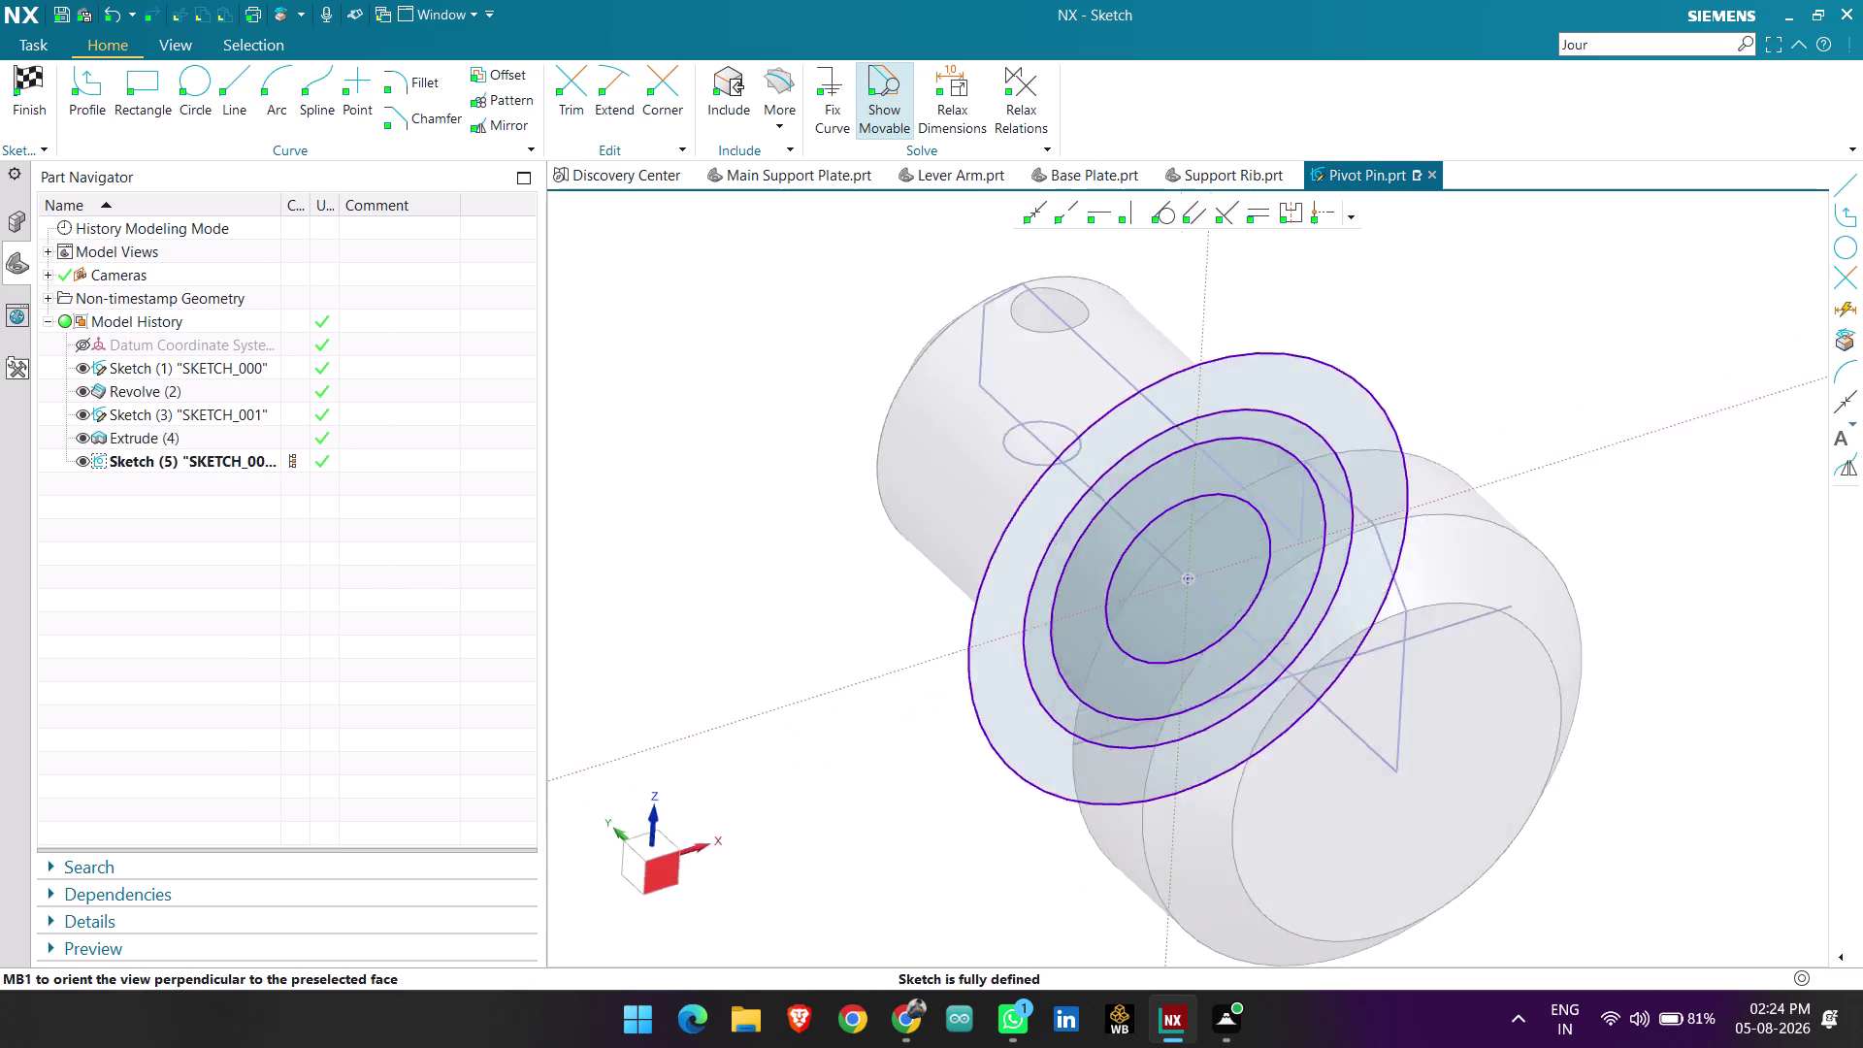
key(d)
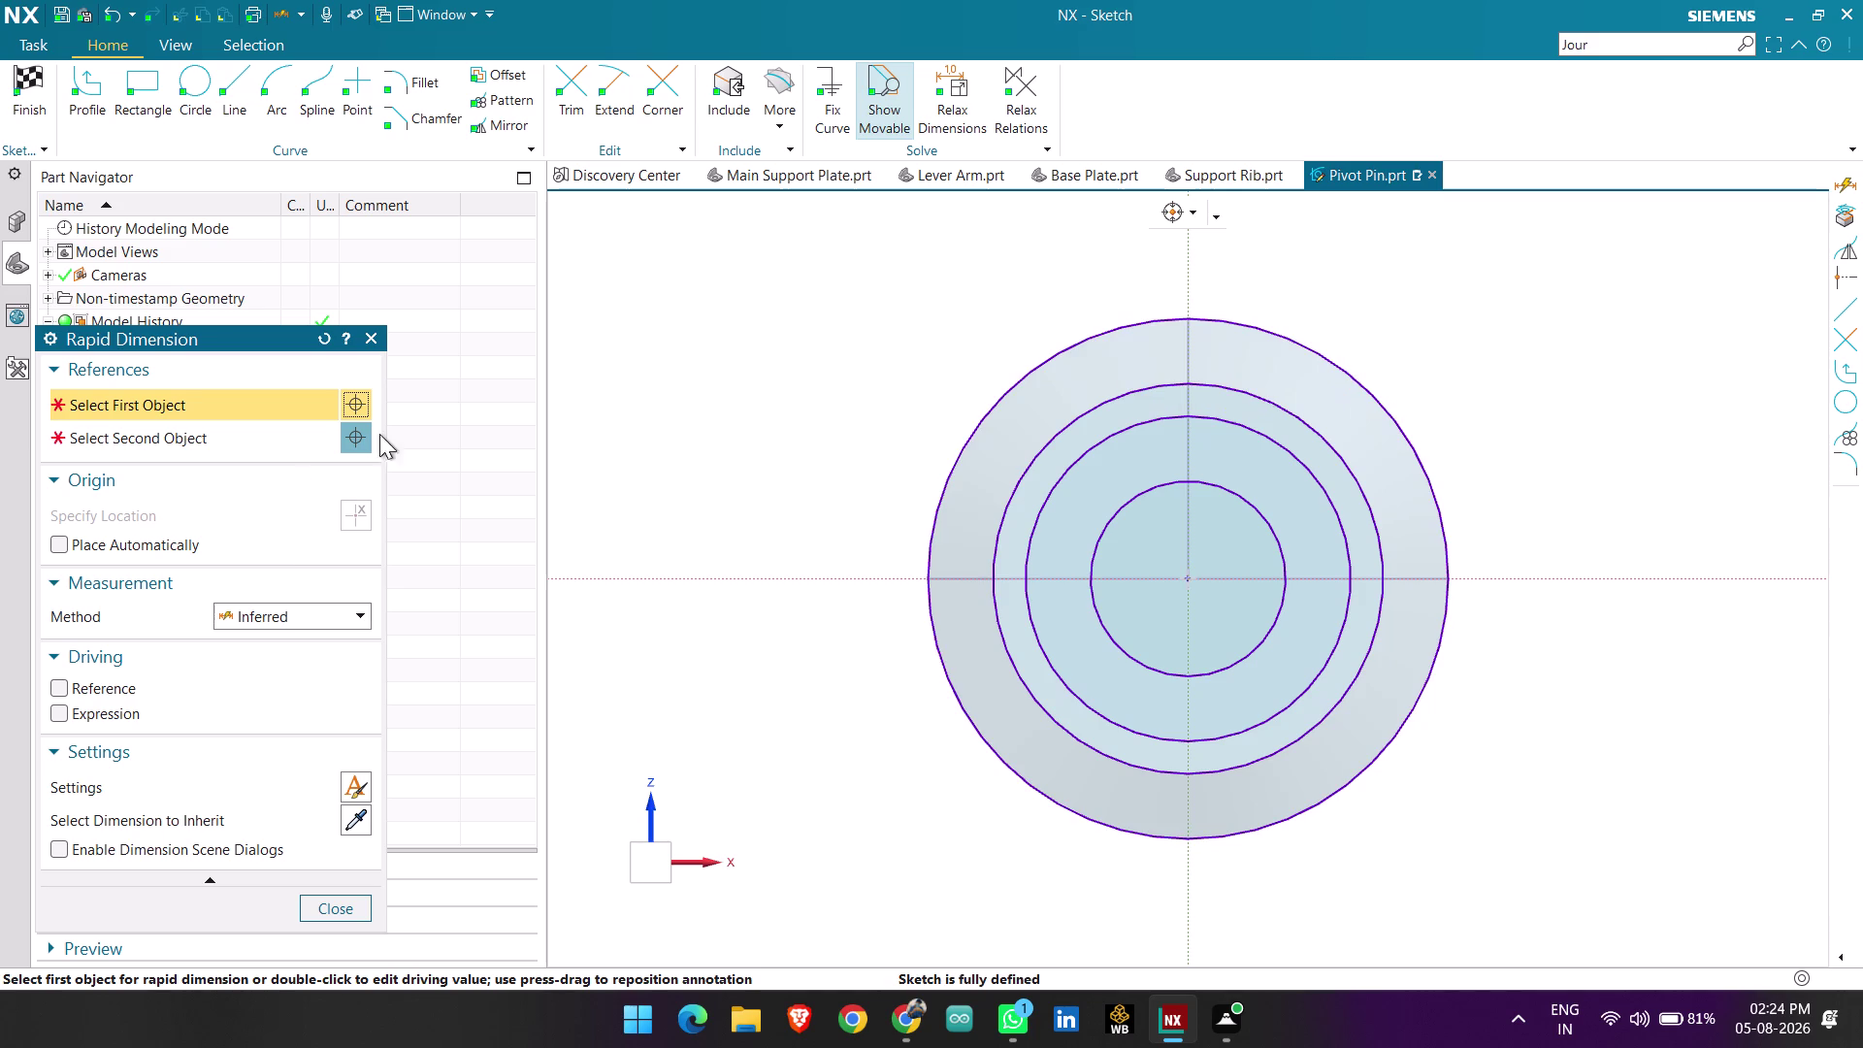
Add radius dimensions R40, R30, R25 and R15 to the four circles, then finish the sketch.
click(274, 611)
click(292, 786)
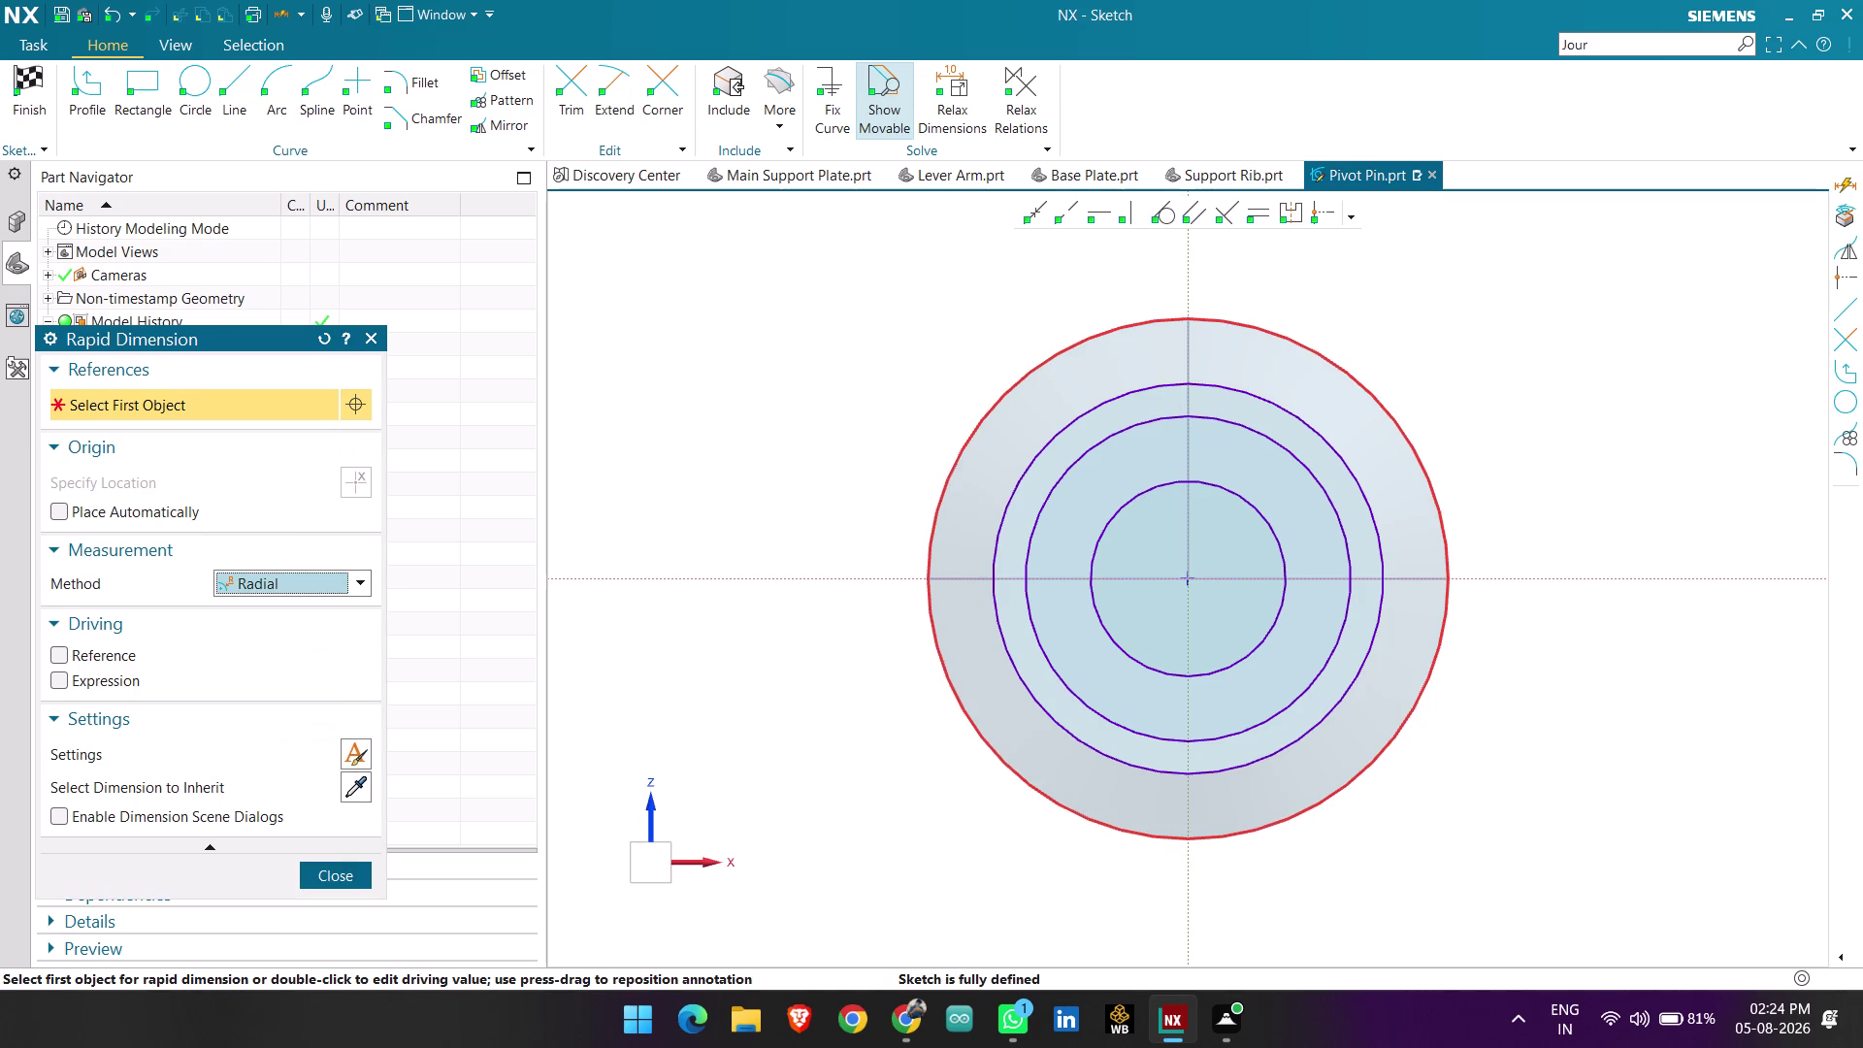
click(1340, 360)
click(1465, 322)
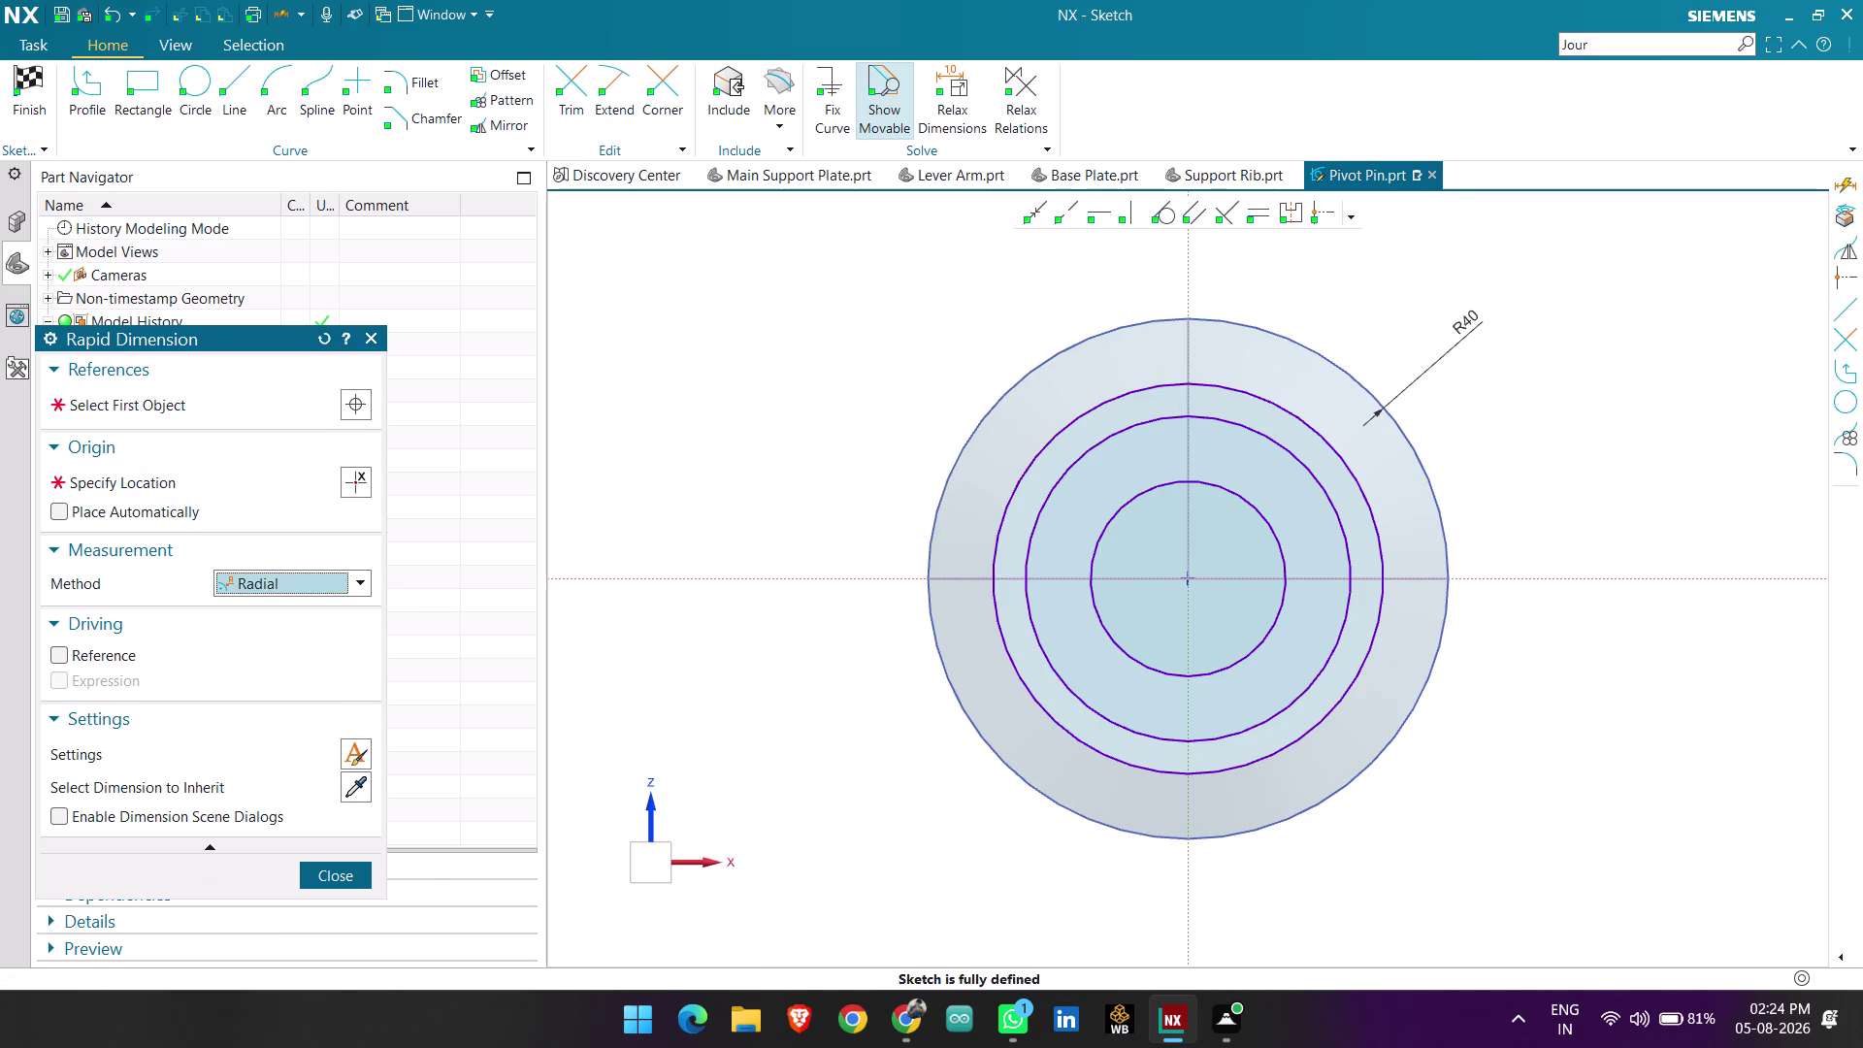
click(1362, 482)
click(1580, 424)
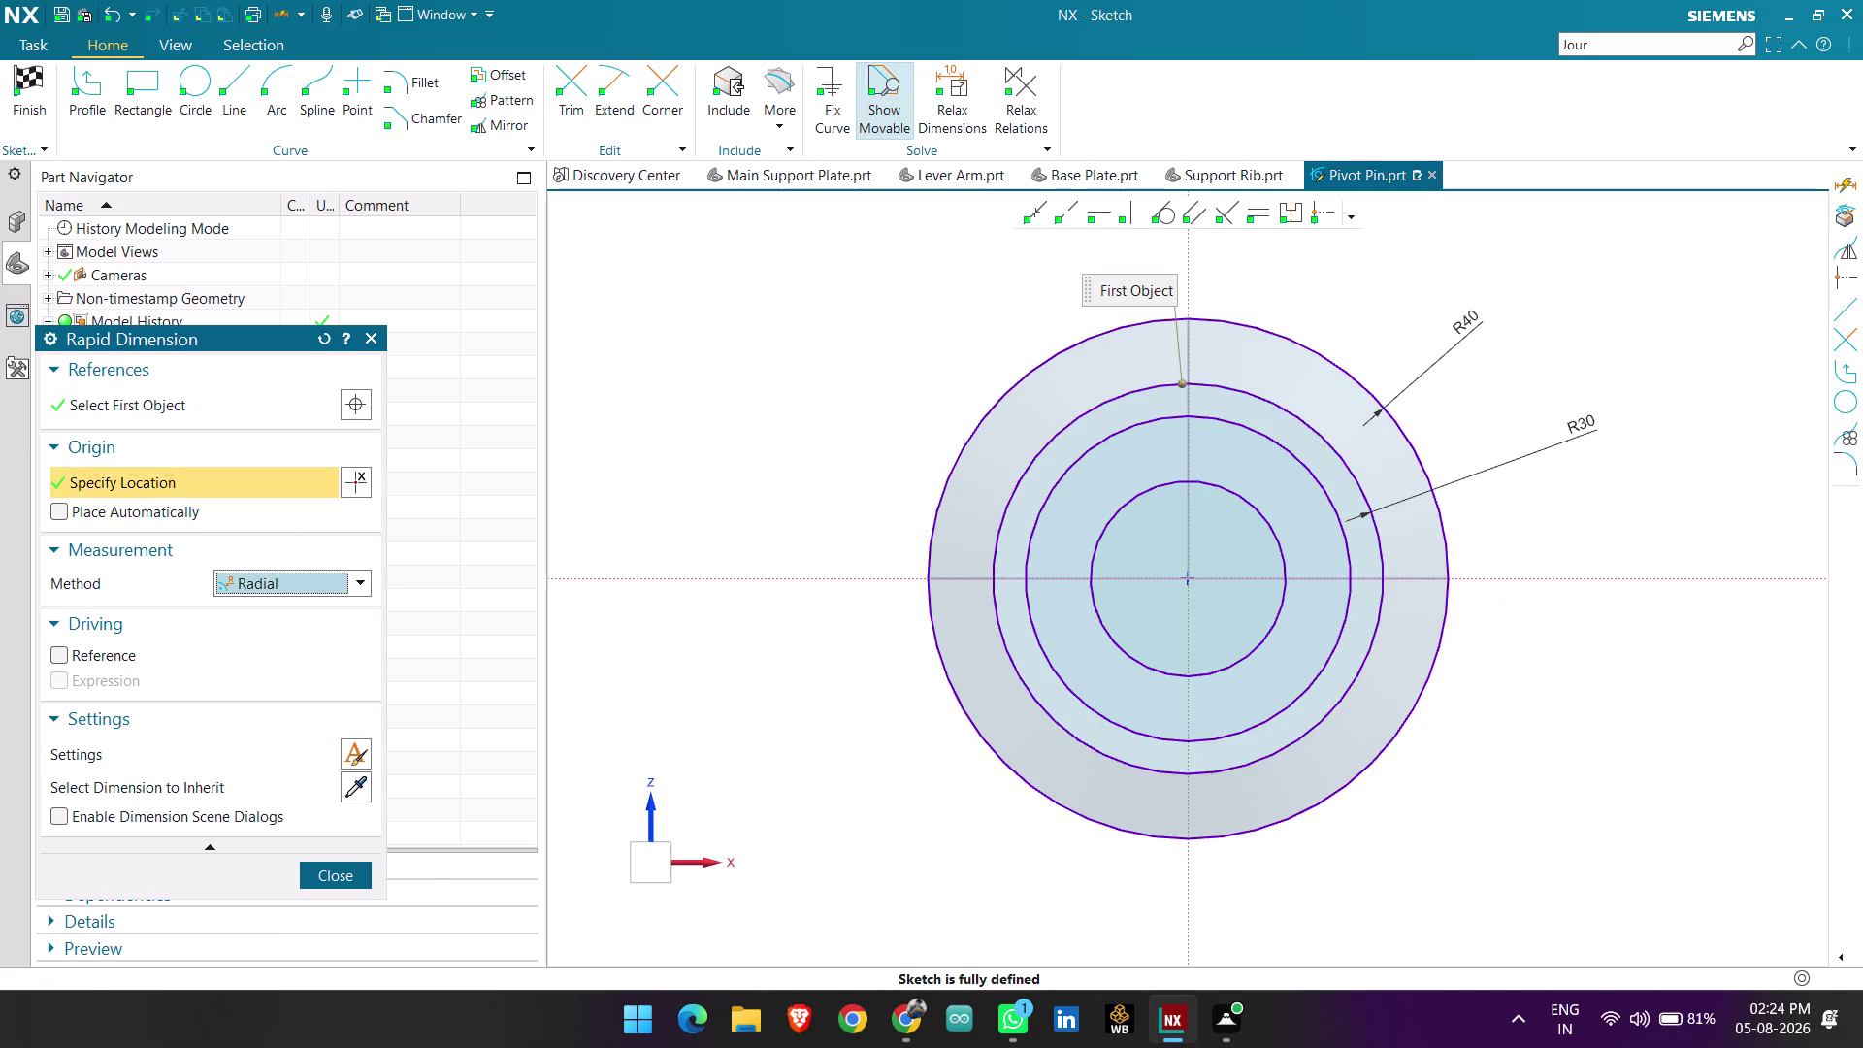
click(1348, 570)
click(1589, 534)
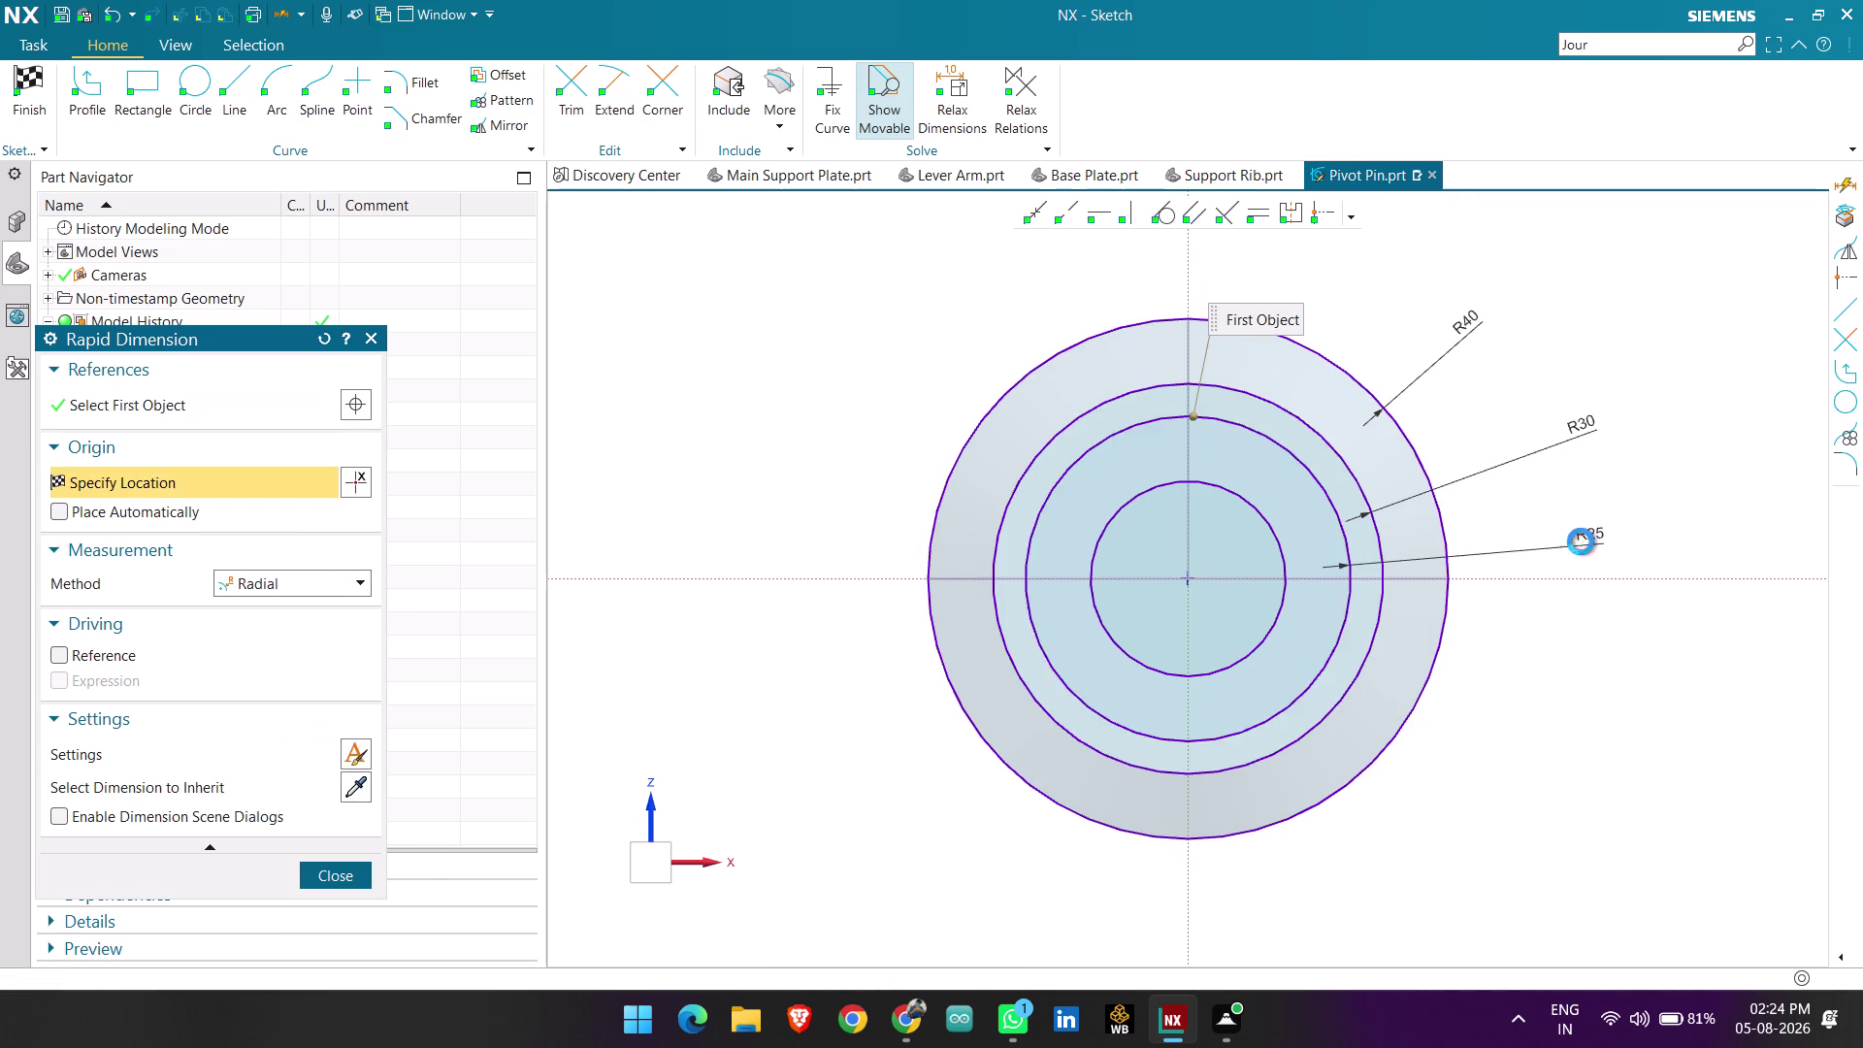
click(1276, 633)
click(1573, 671)
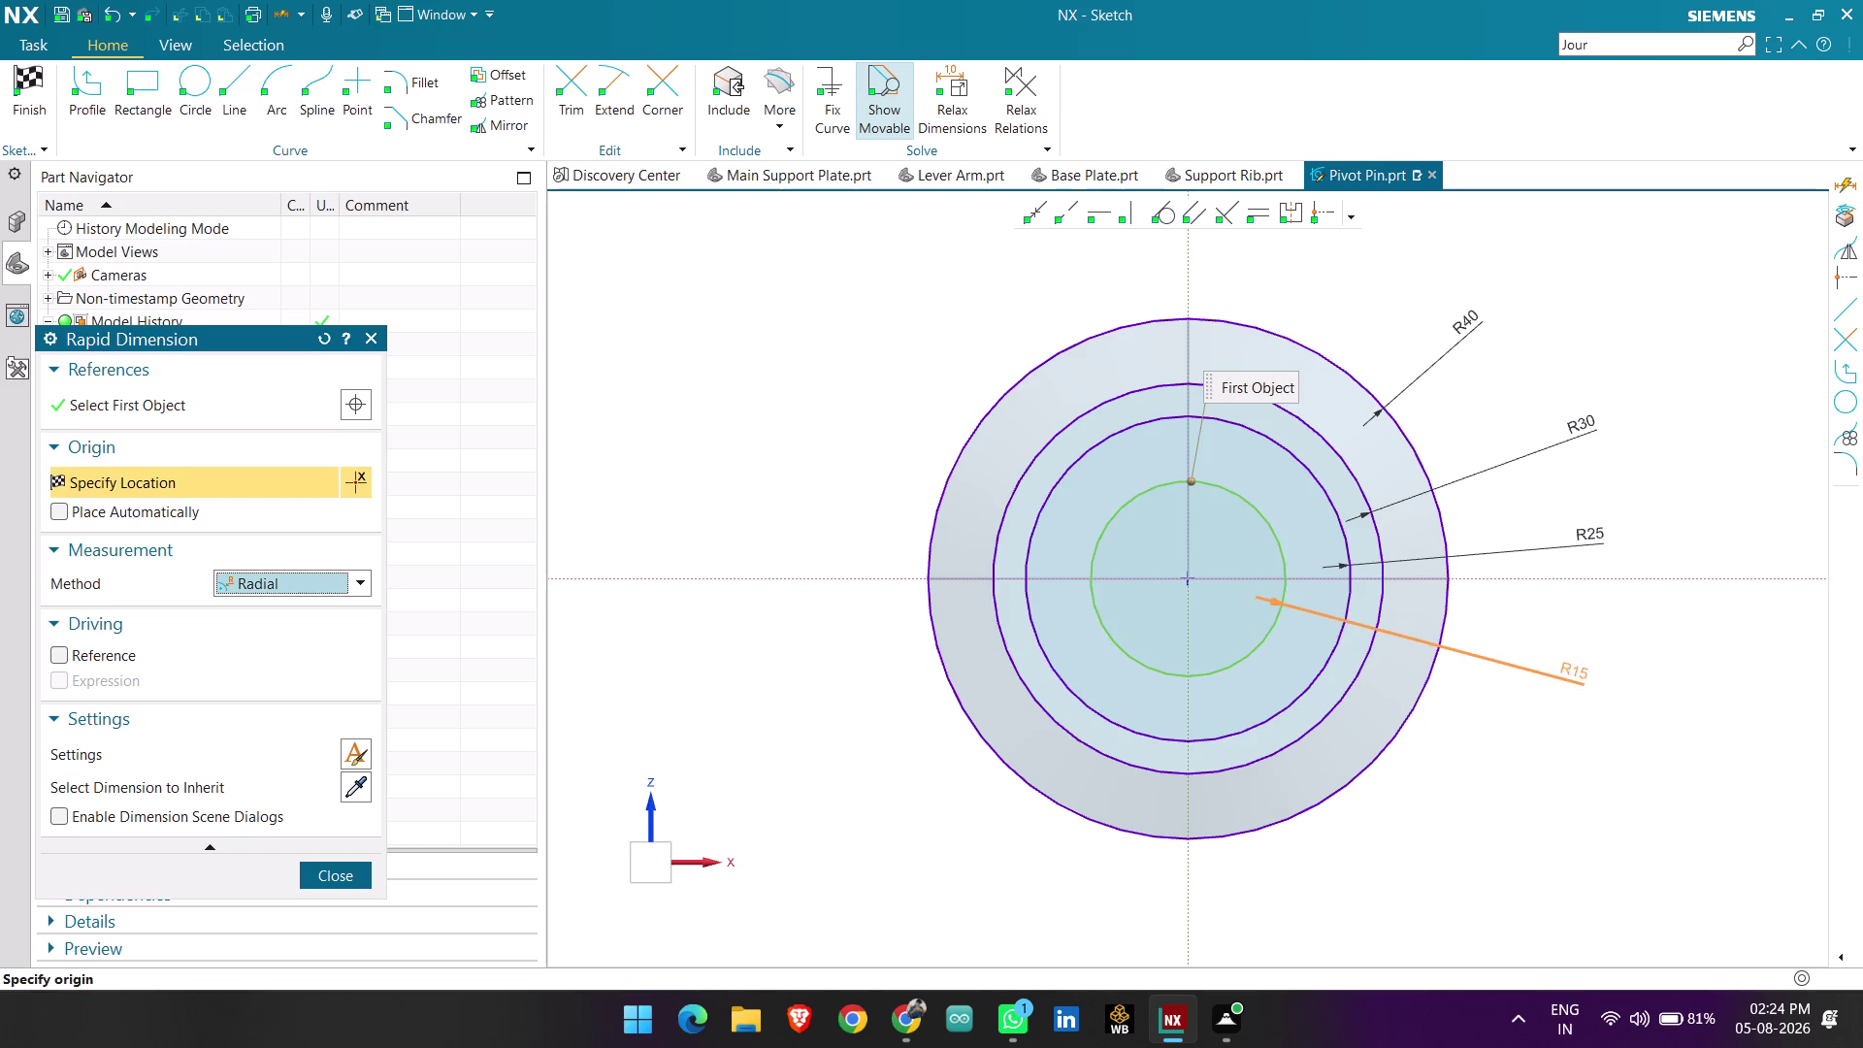
key(Escape)
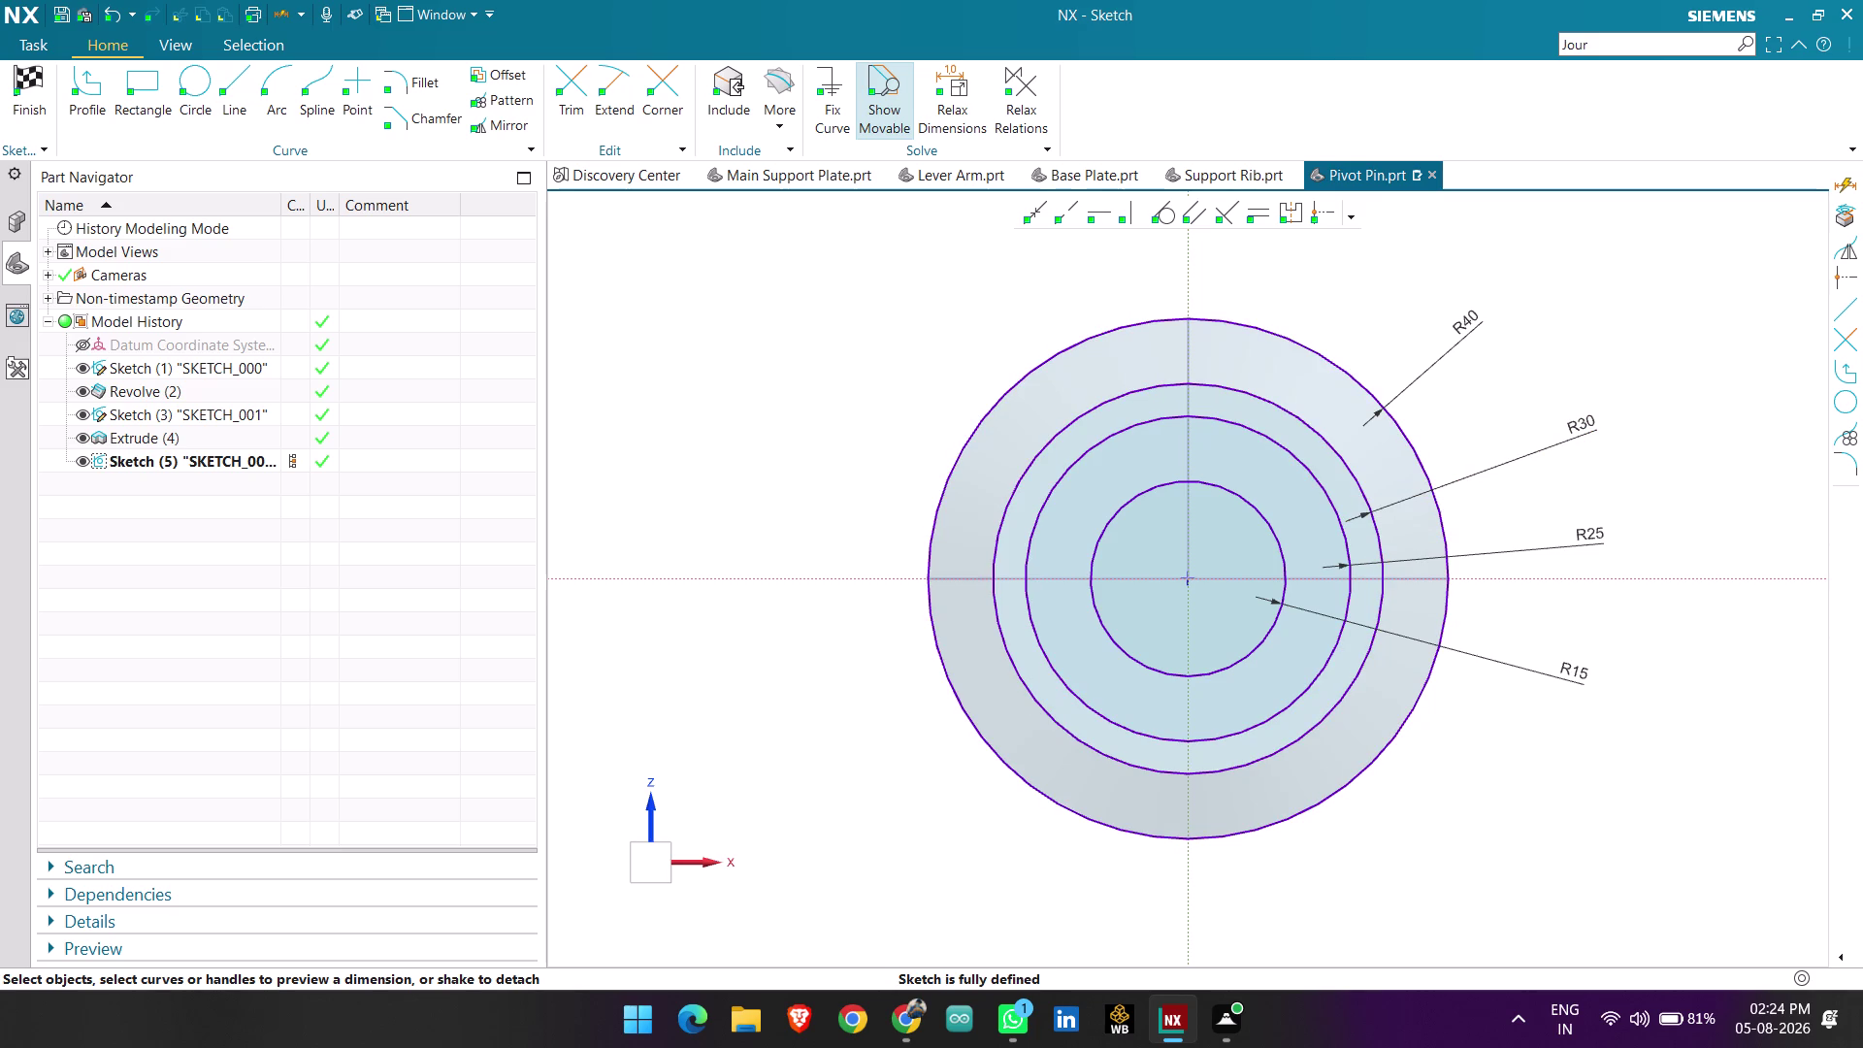
click(38, 113)
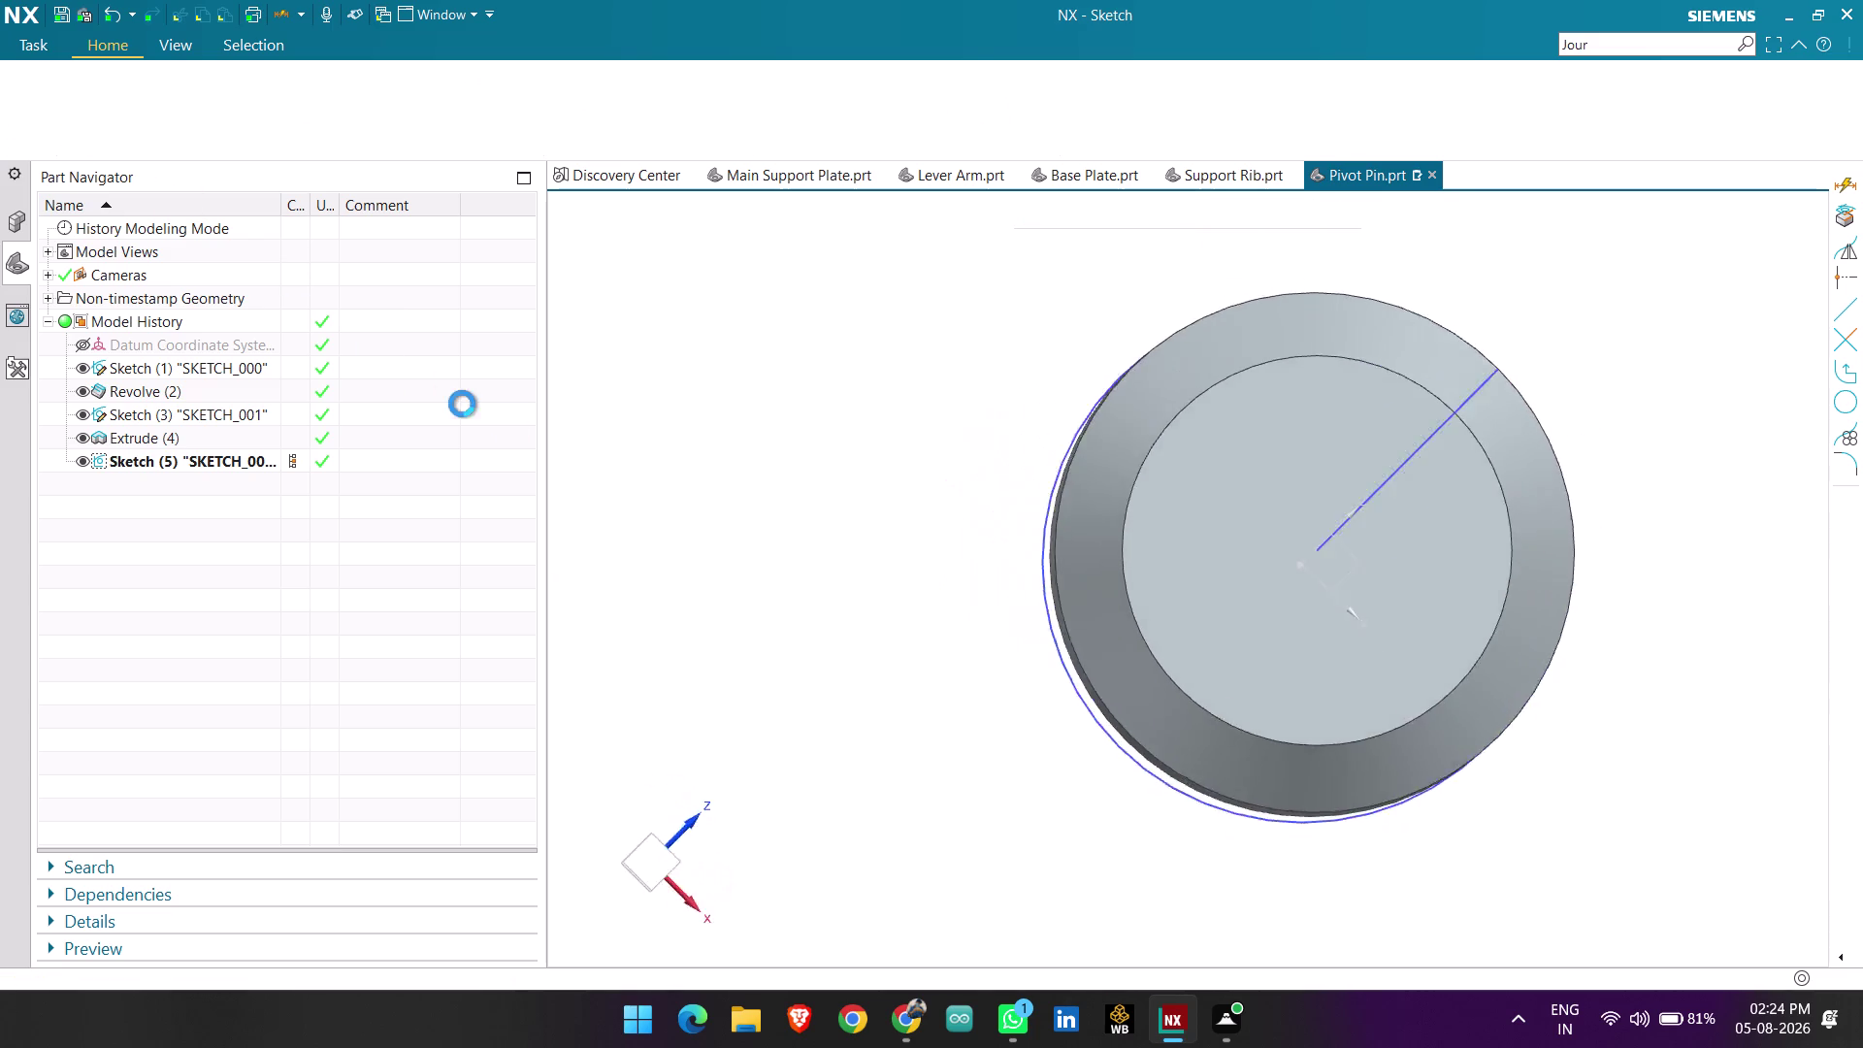
Delete Sketch (5) from the Part Navigator and hide Sketch (3) and Sketch (1).
right_click(186, 460)
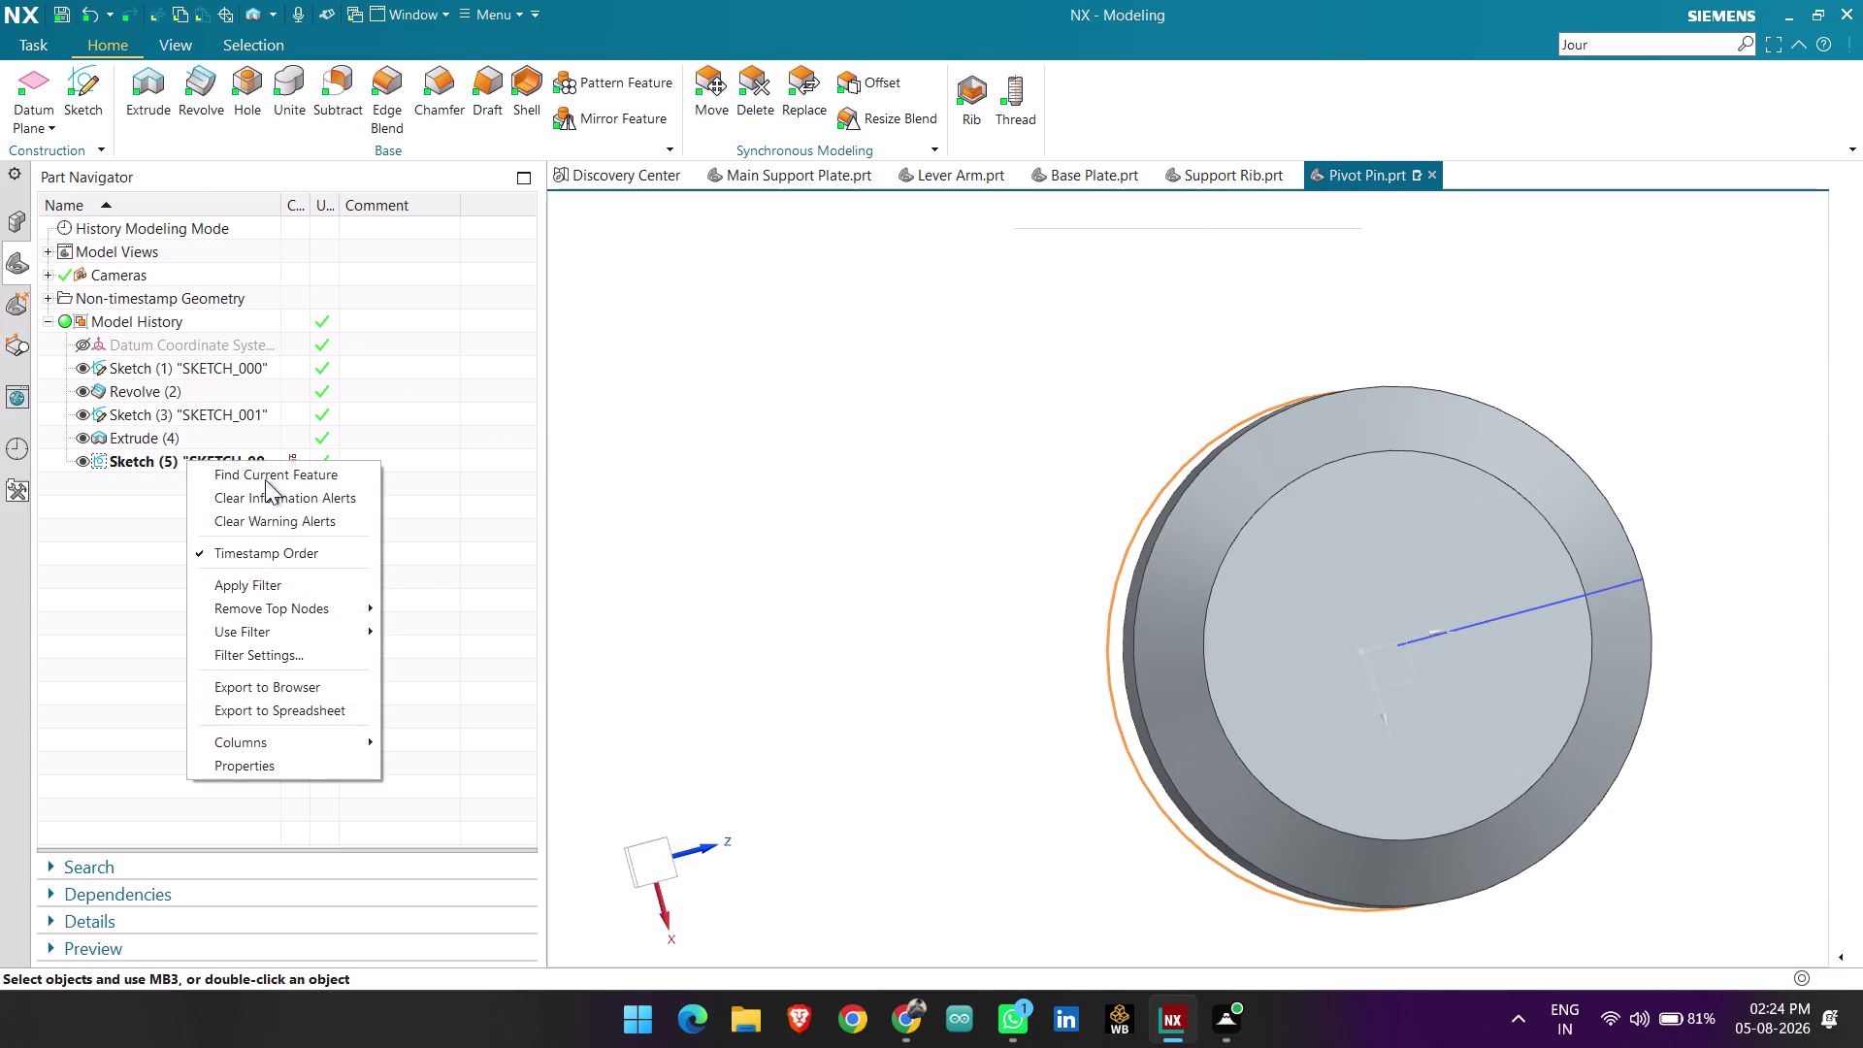
click(711, 501)
right_click(208, 430)
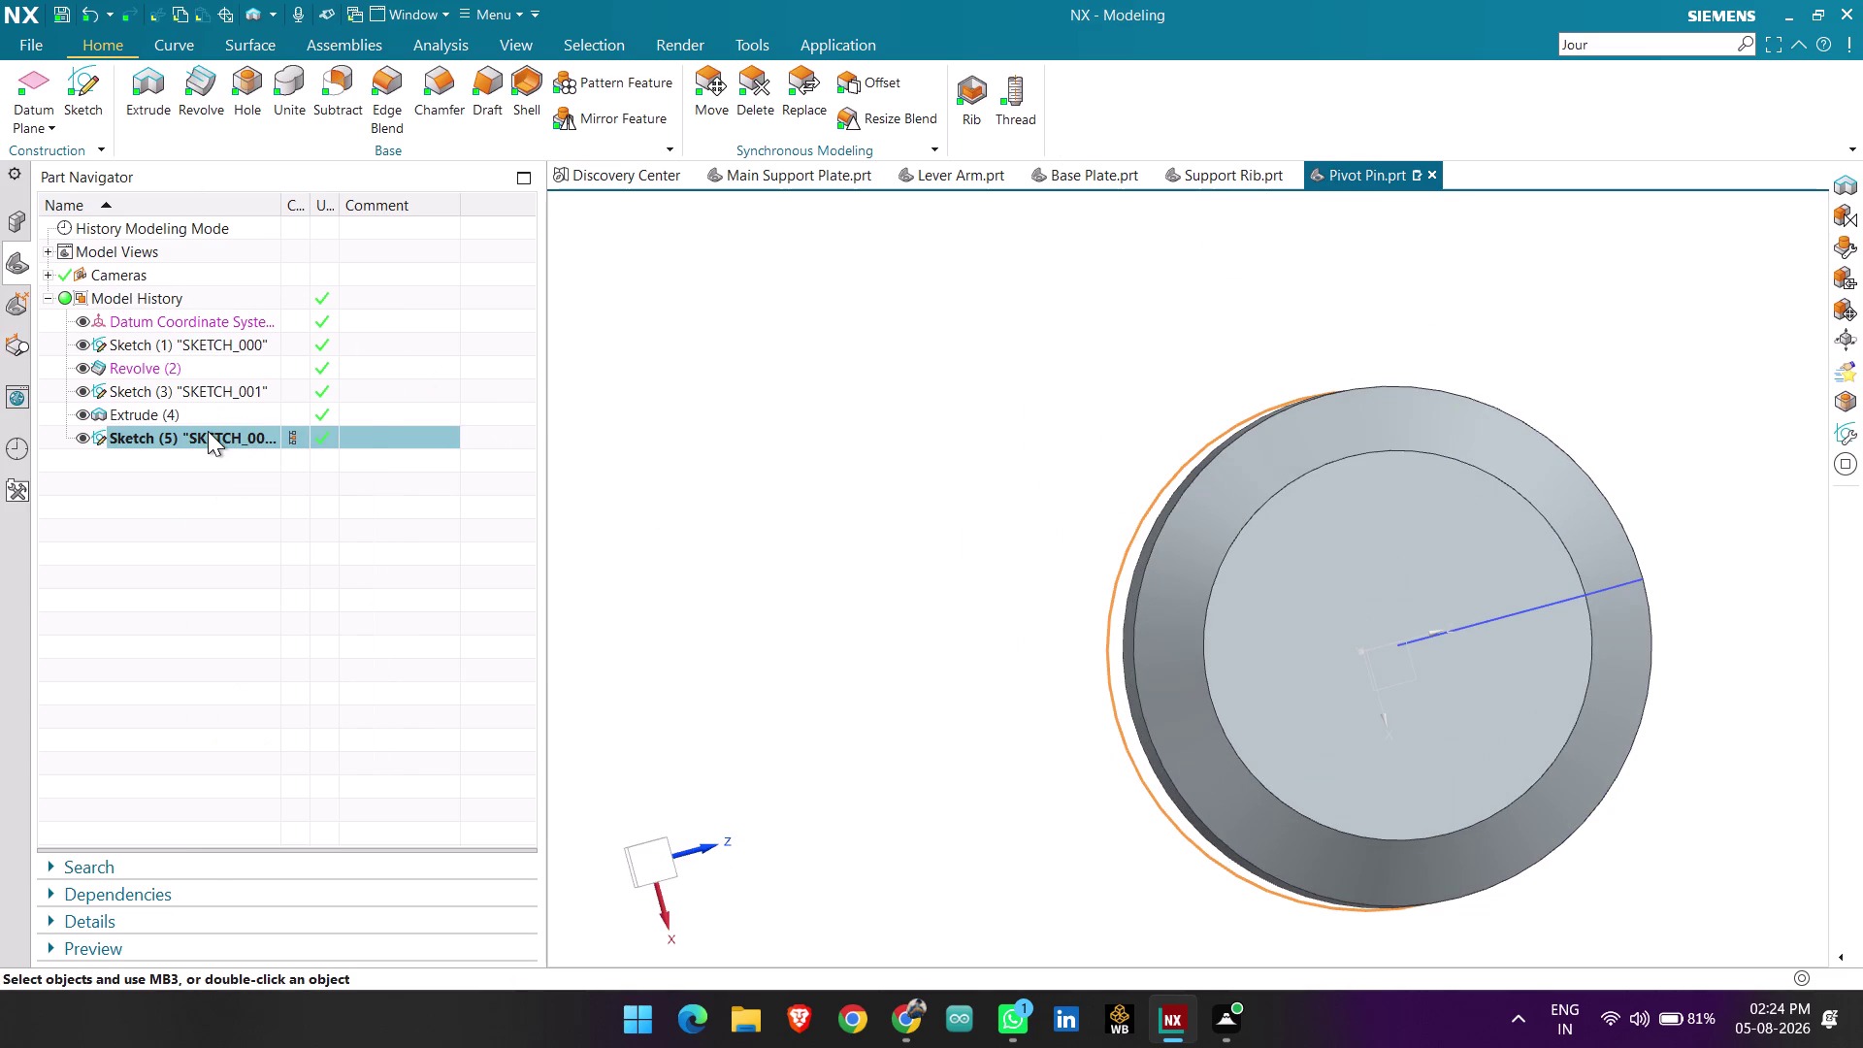
click(387, 408)
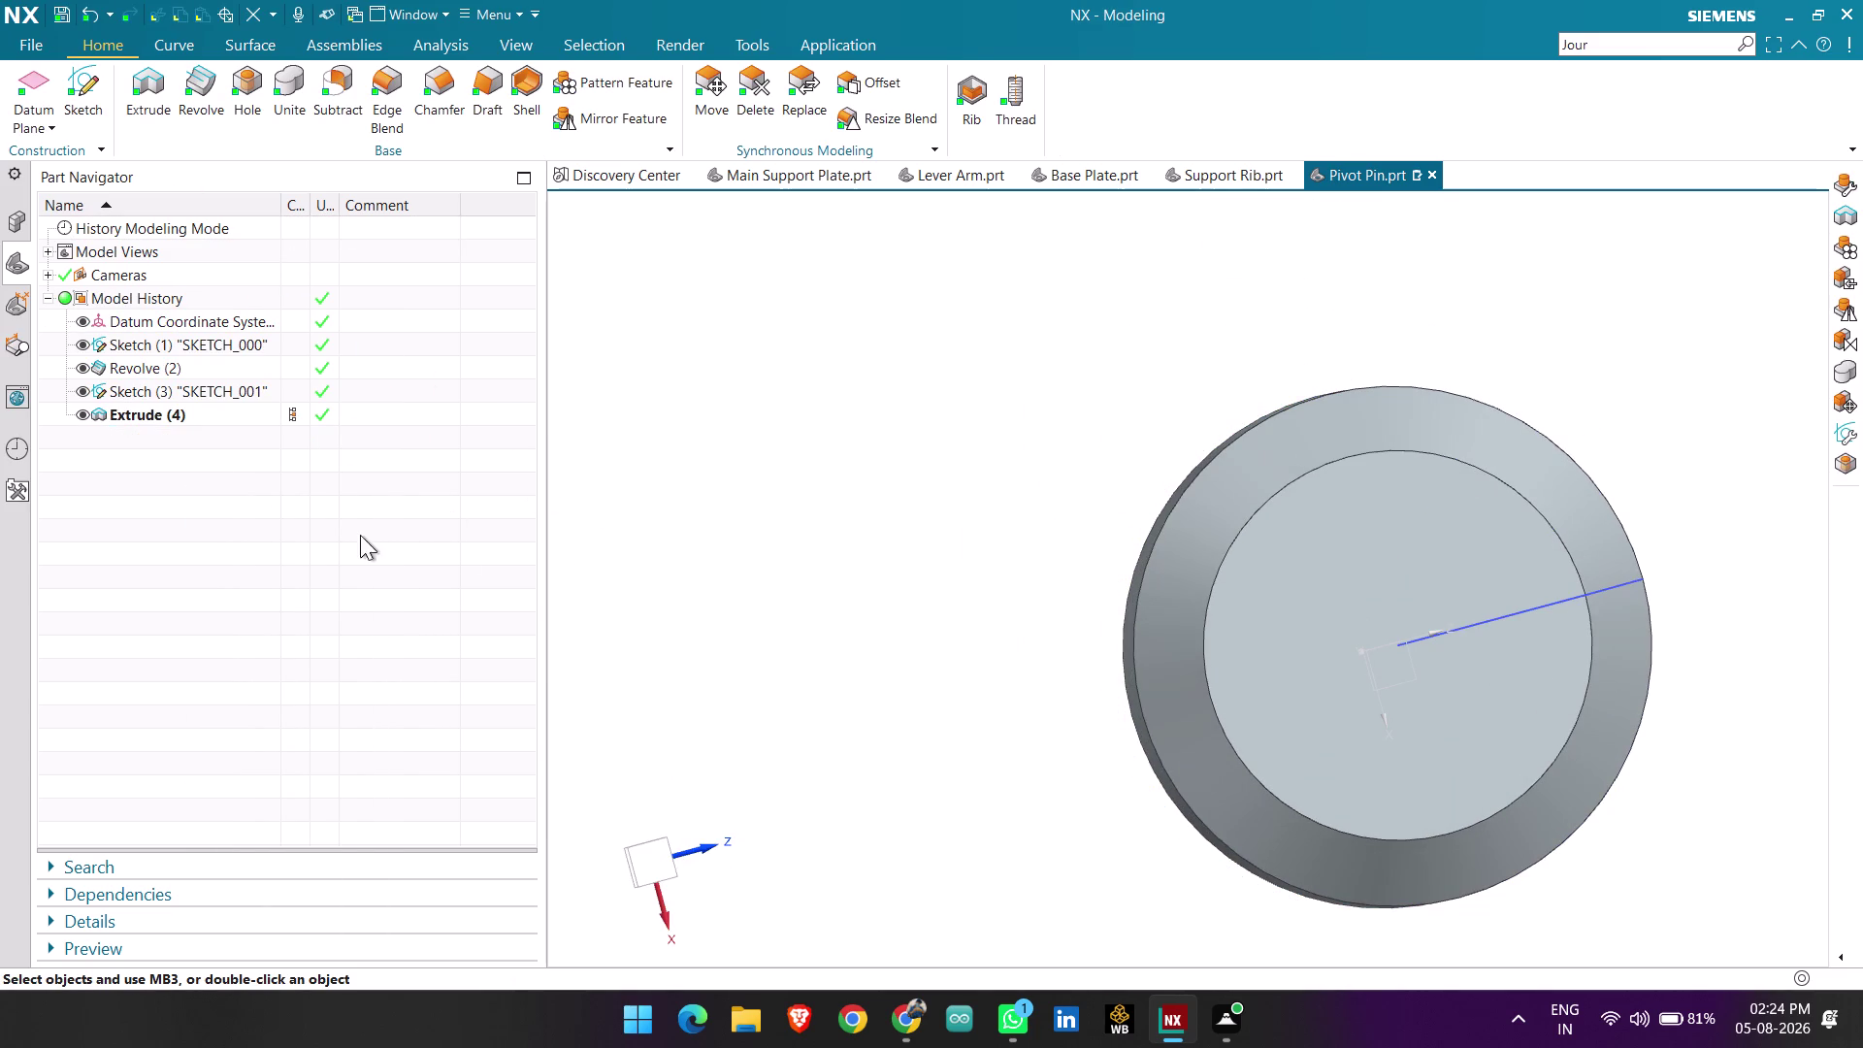
click(84, 387)
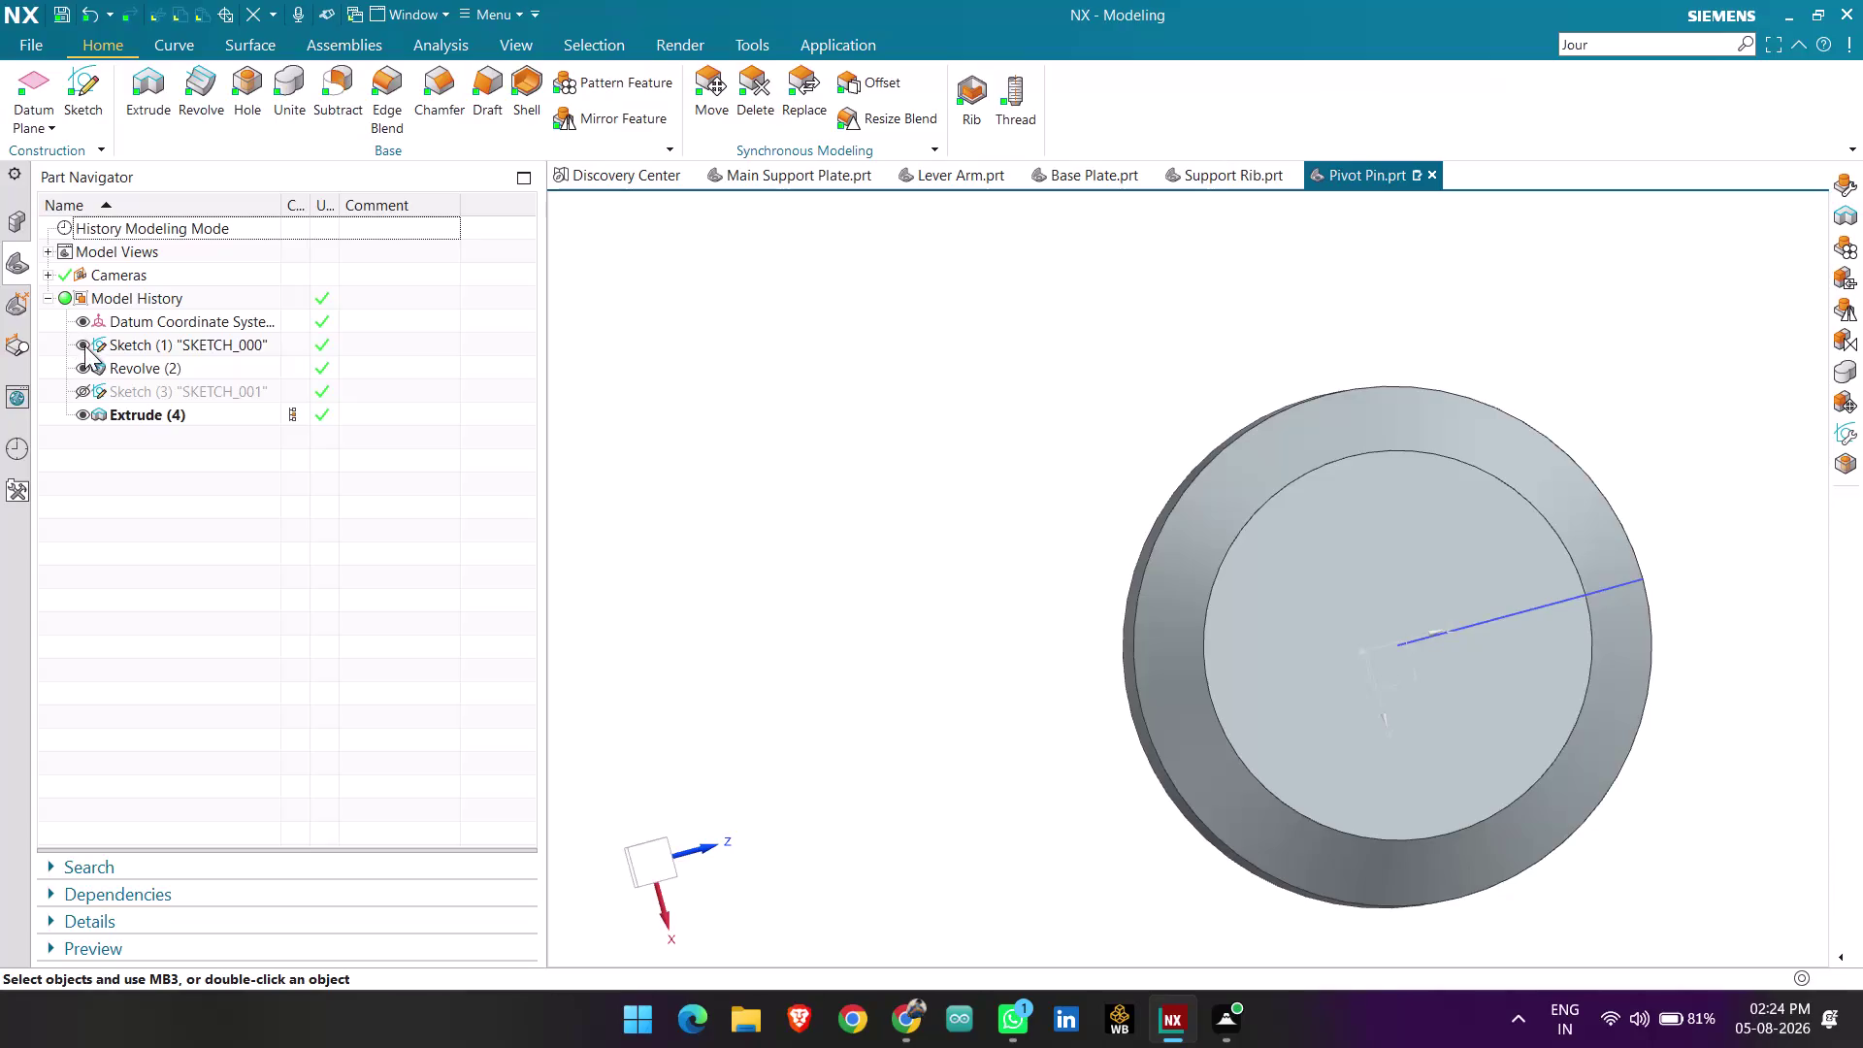
click(85, 345)
Orbit the pivot pin to inspect its head, chamfered end and cross hole.
middle_drag(801, 409, 925, 357)
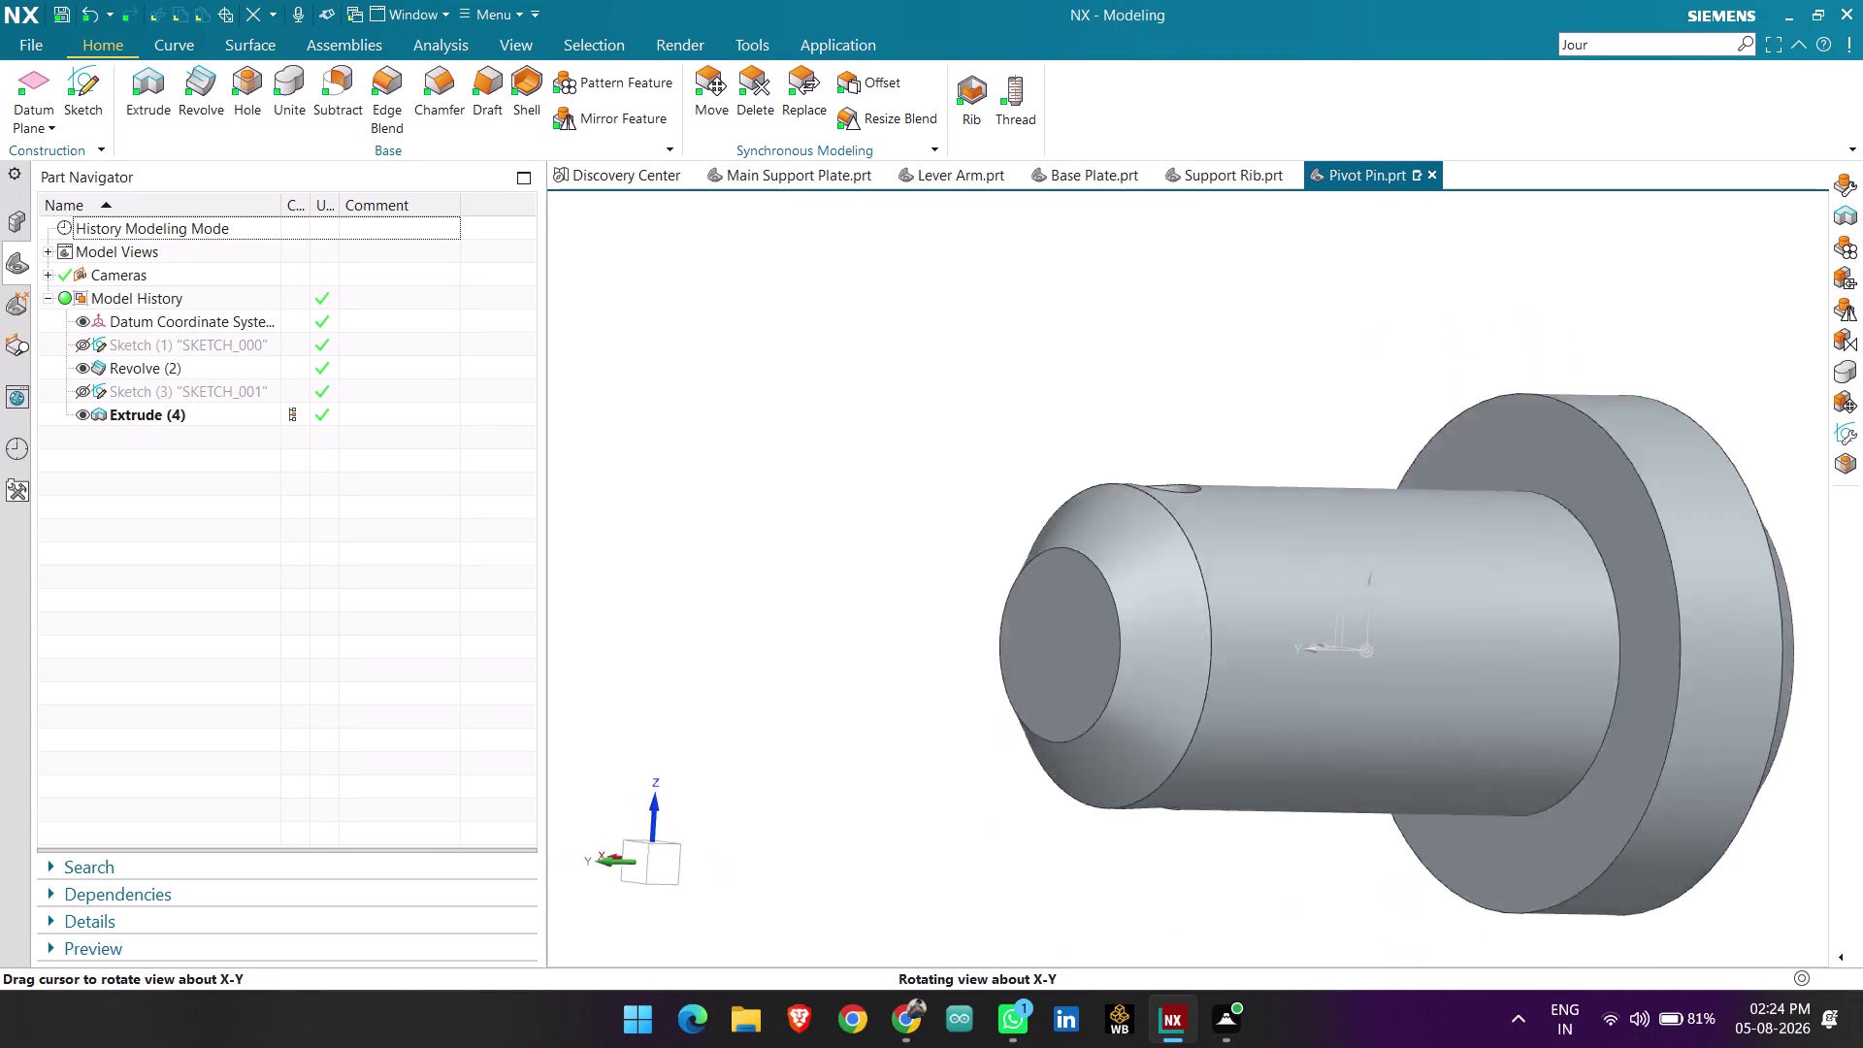
middle_drag(925, 357, 823, 394)
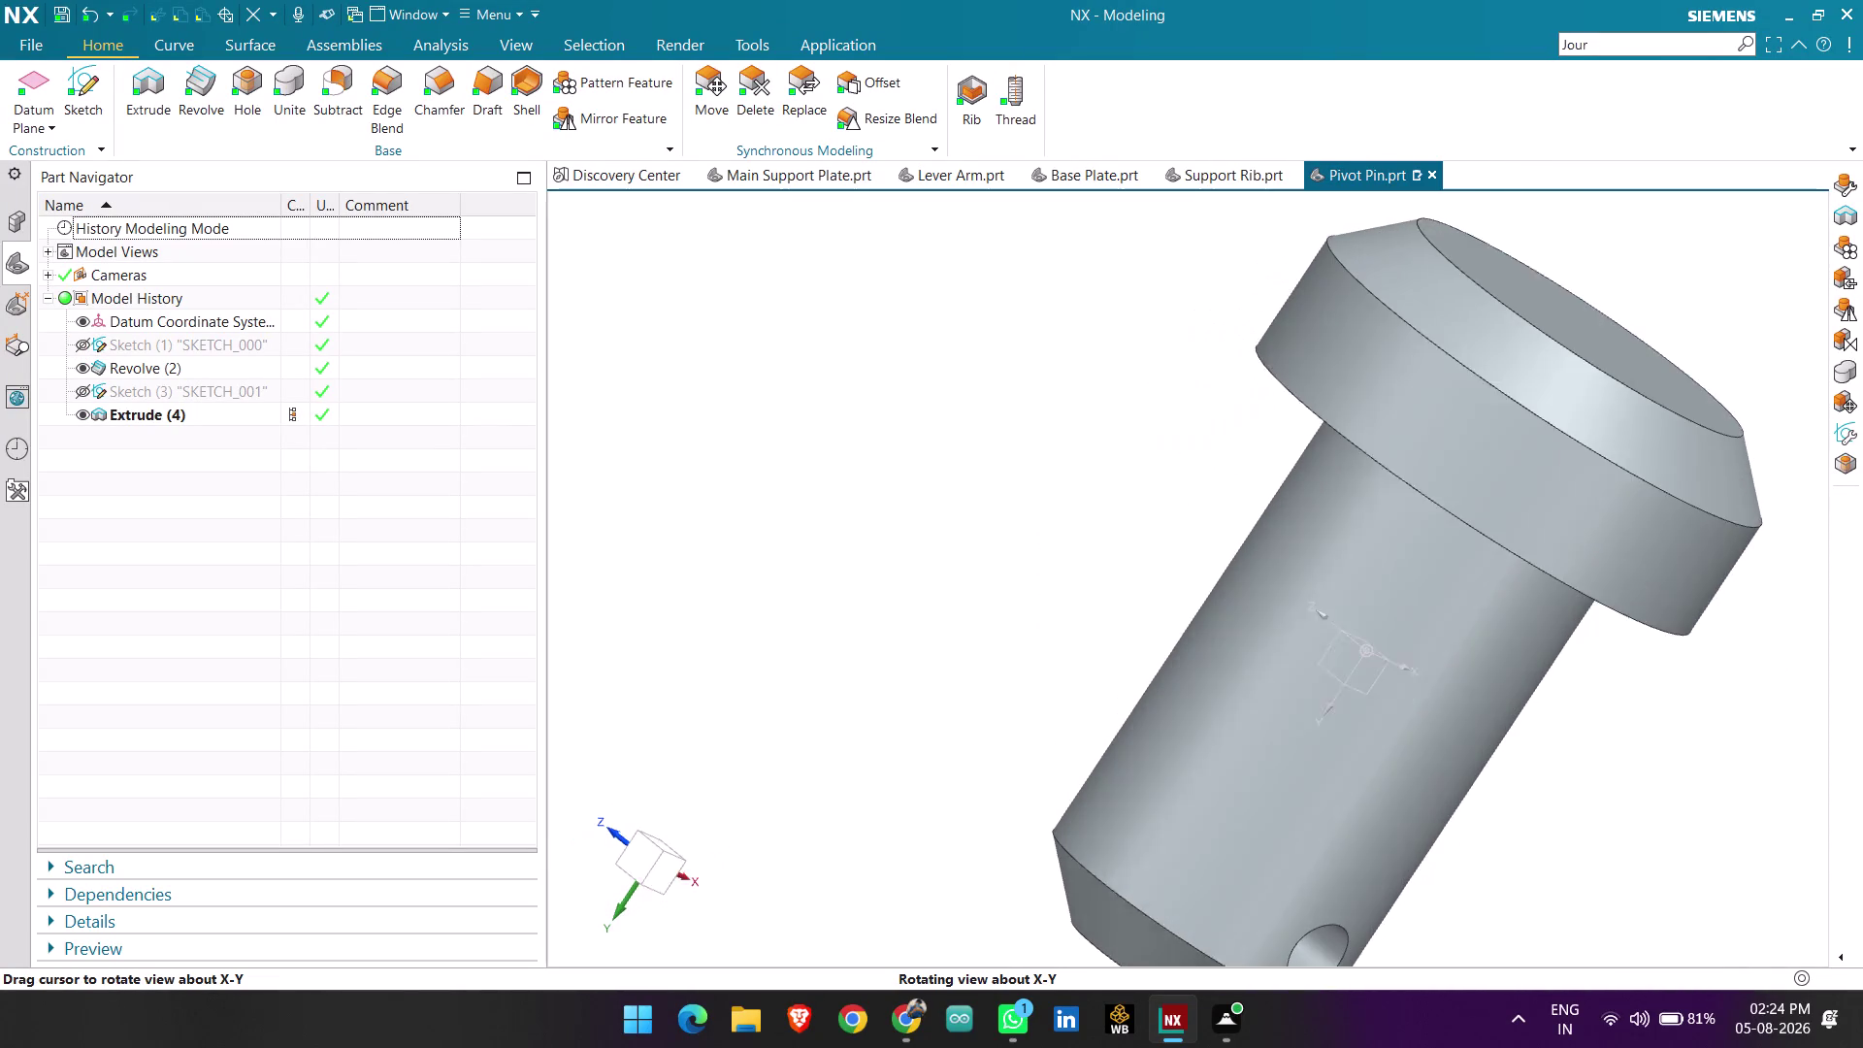
middle_drag(823, 393, 839, 402)
middle_drag(856, 376, 868, 351)
middle_click(867, 348)
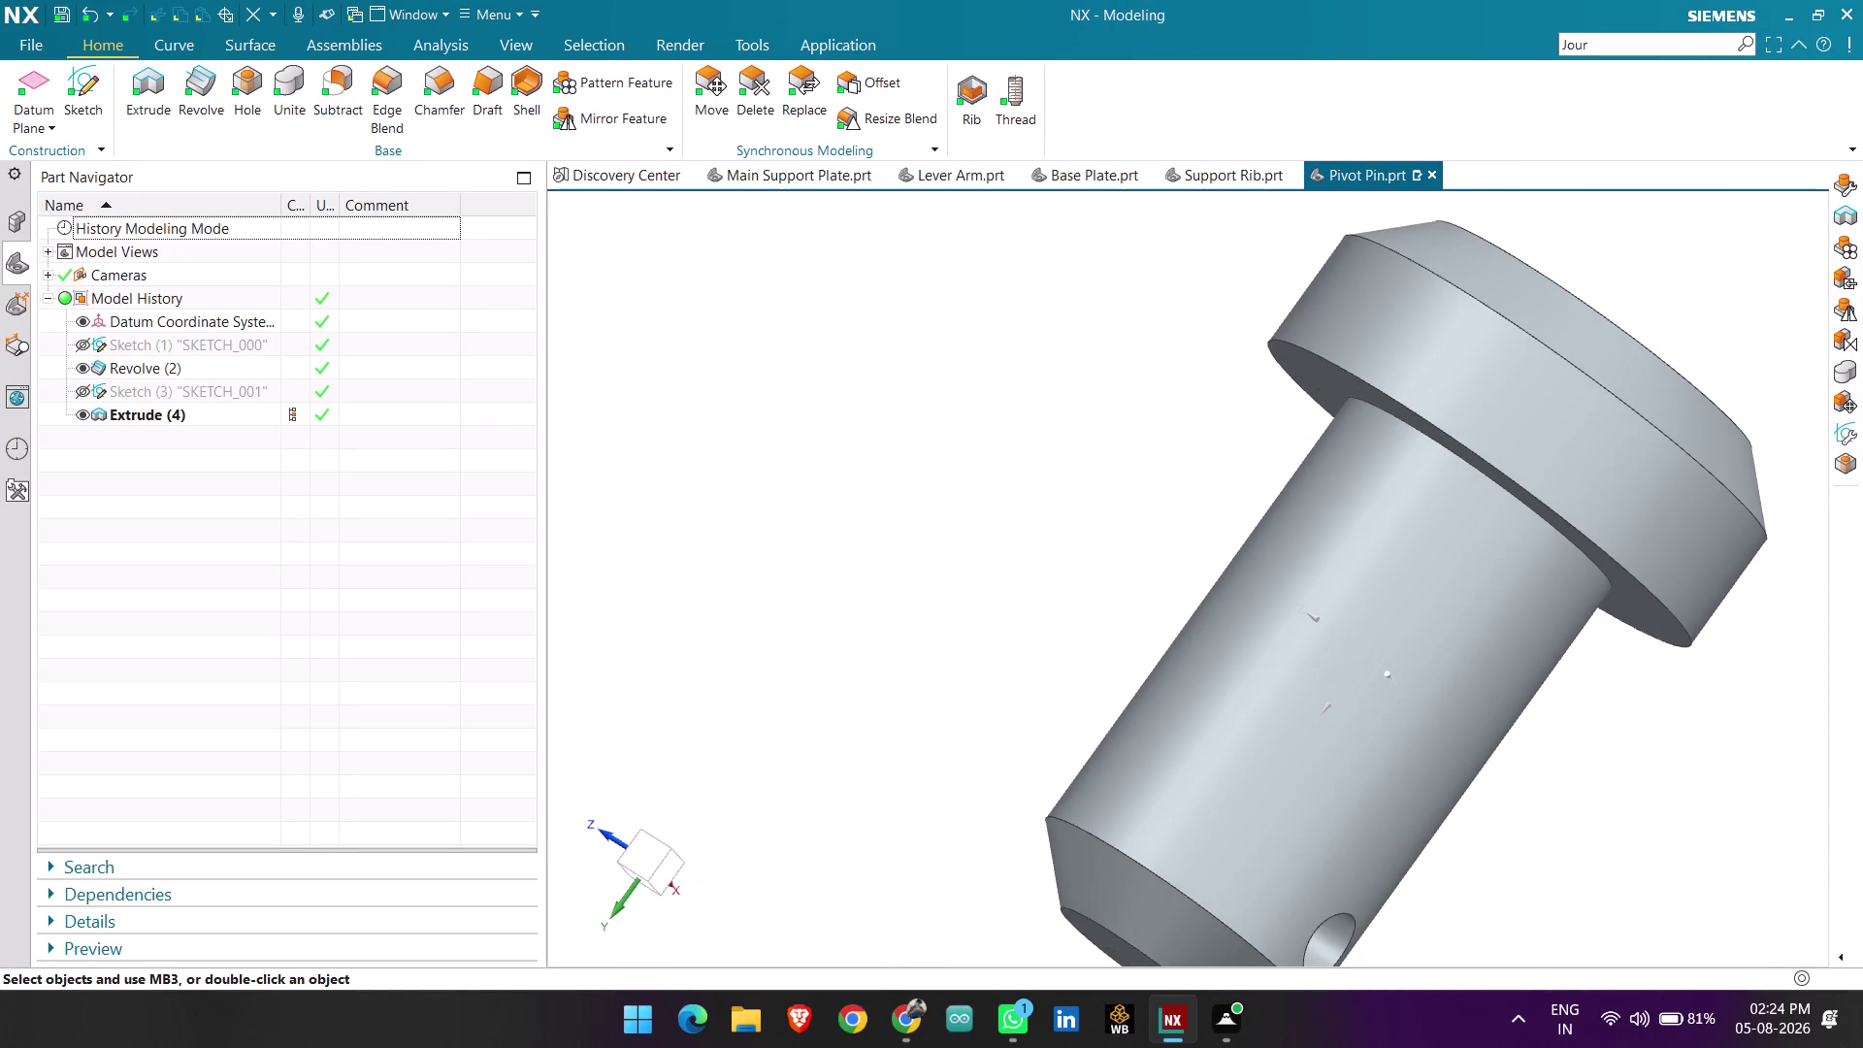
scroll(down, 3)
middle_drag(1291, 488, 1269, 601)
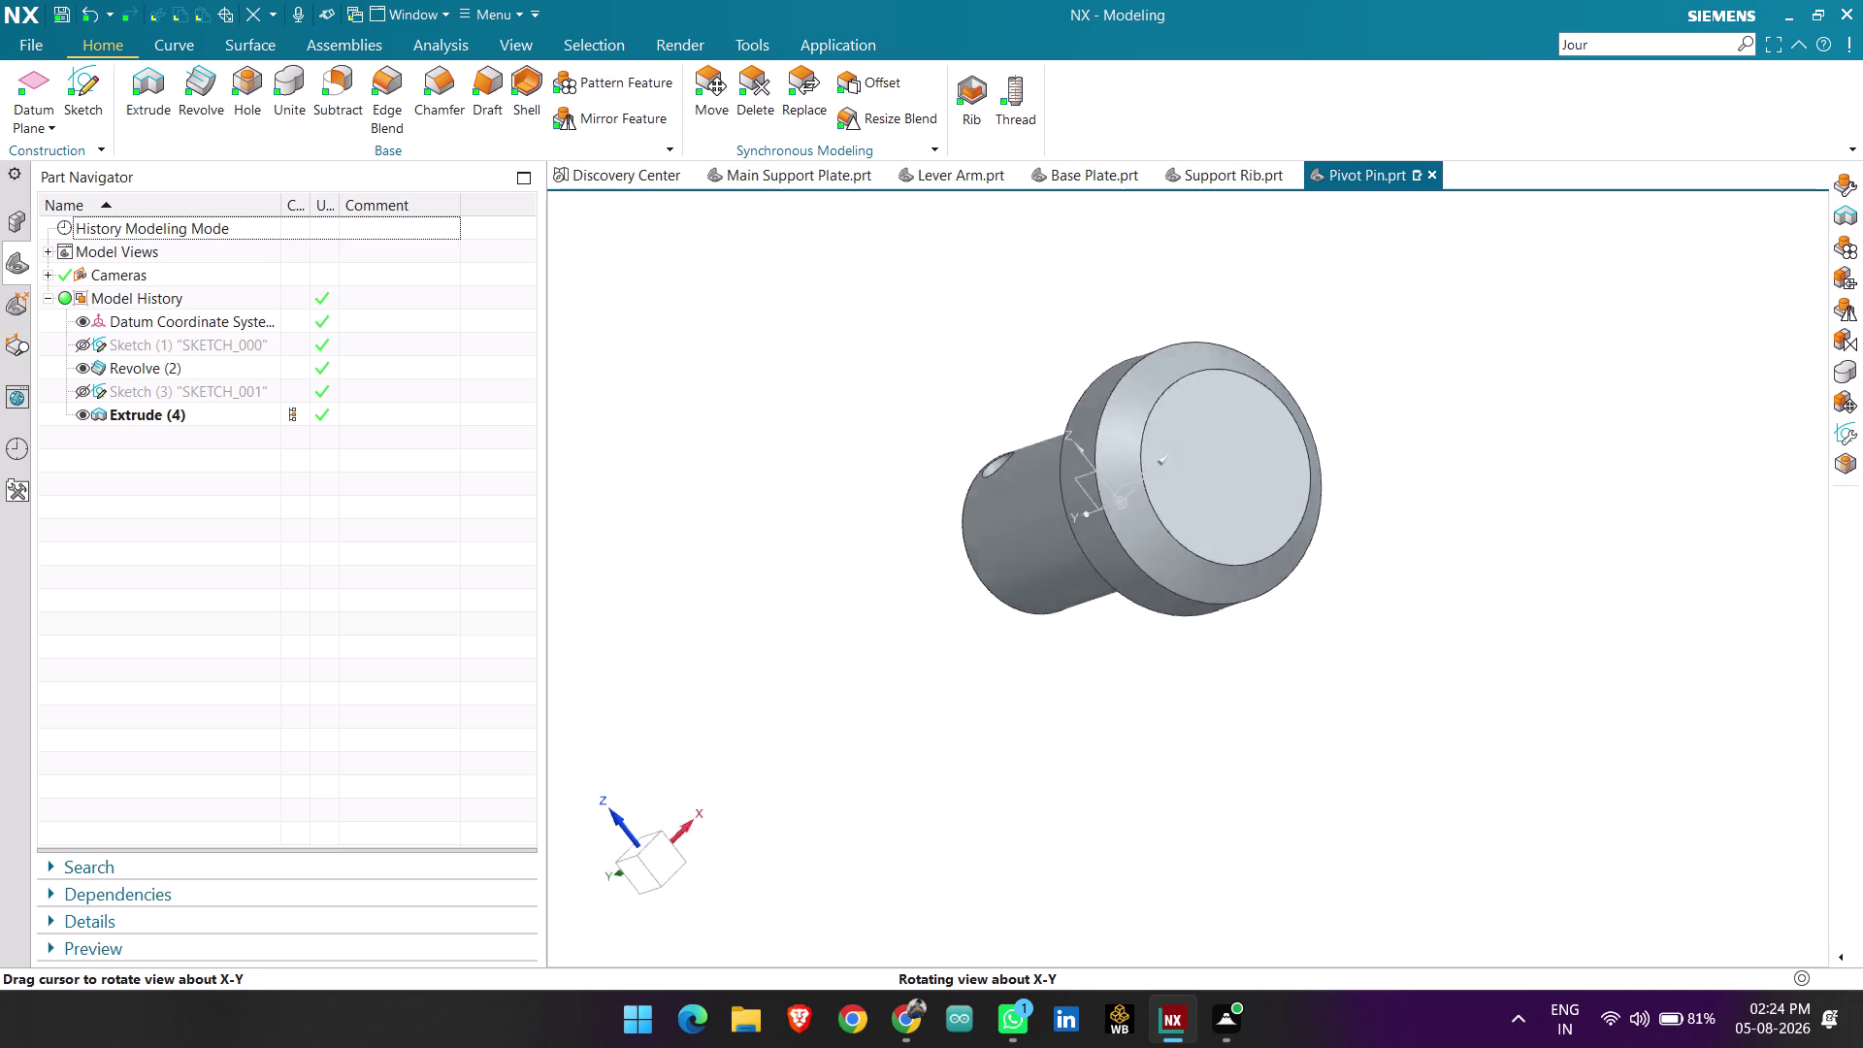
middle_drag(1269, 601, 1364, 521)
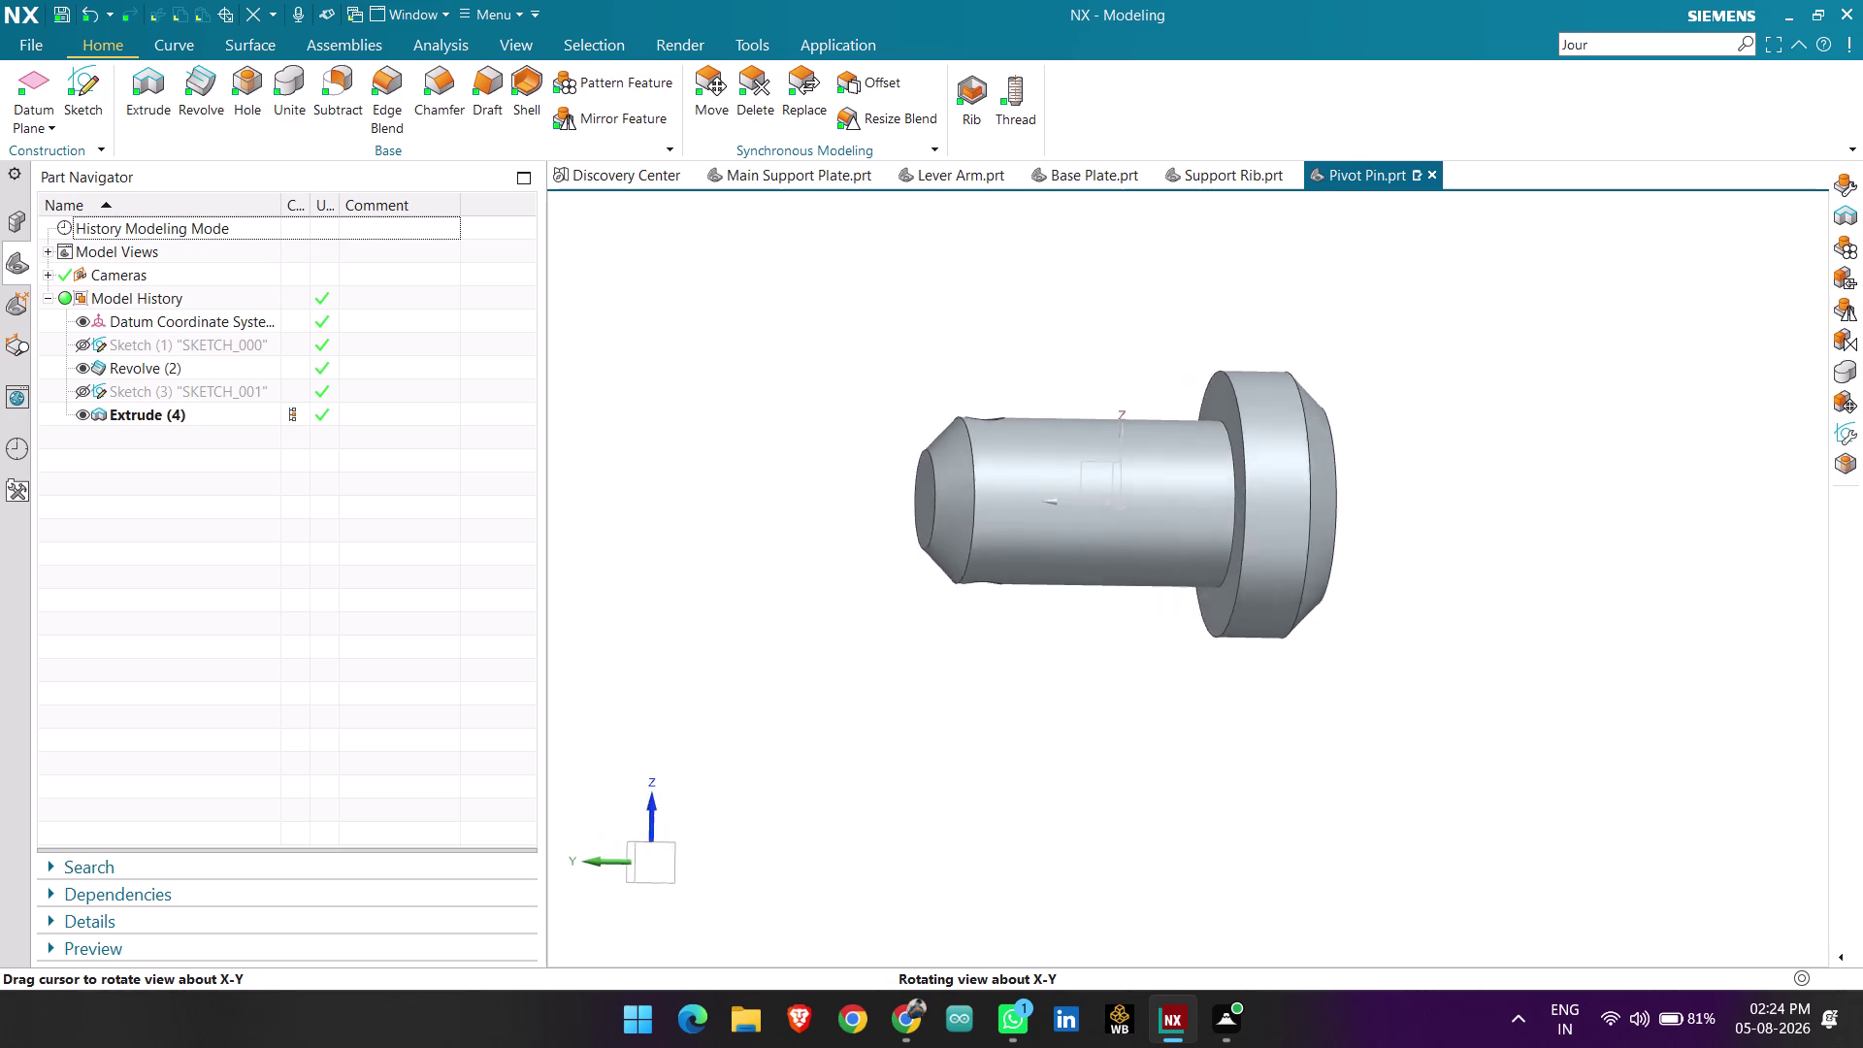
middle_drag(1364, 521, 1332, 545)
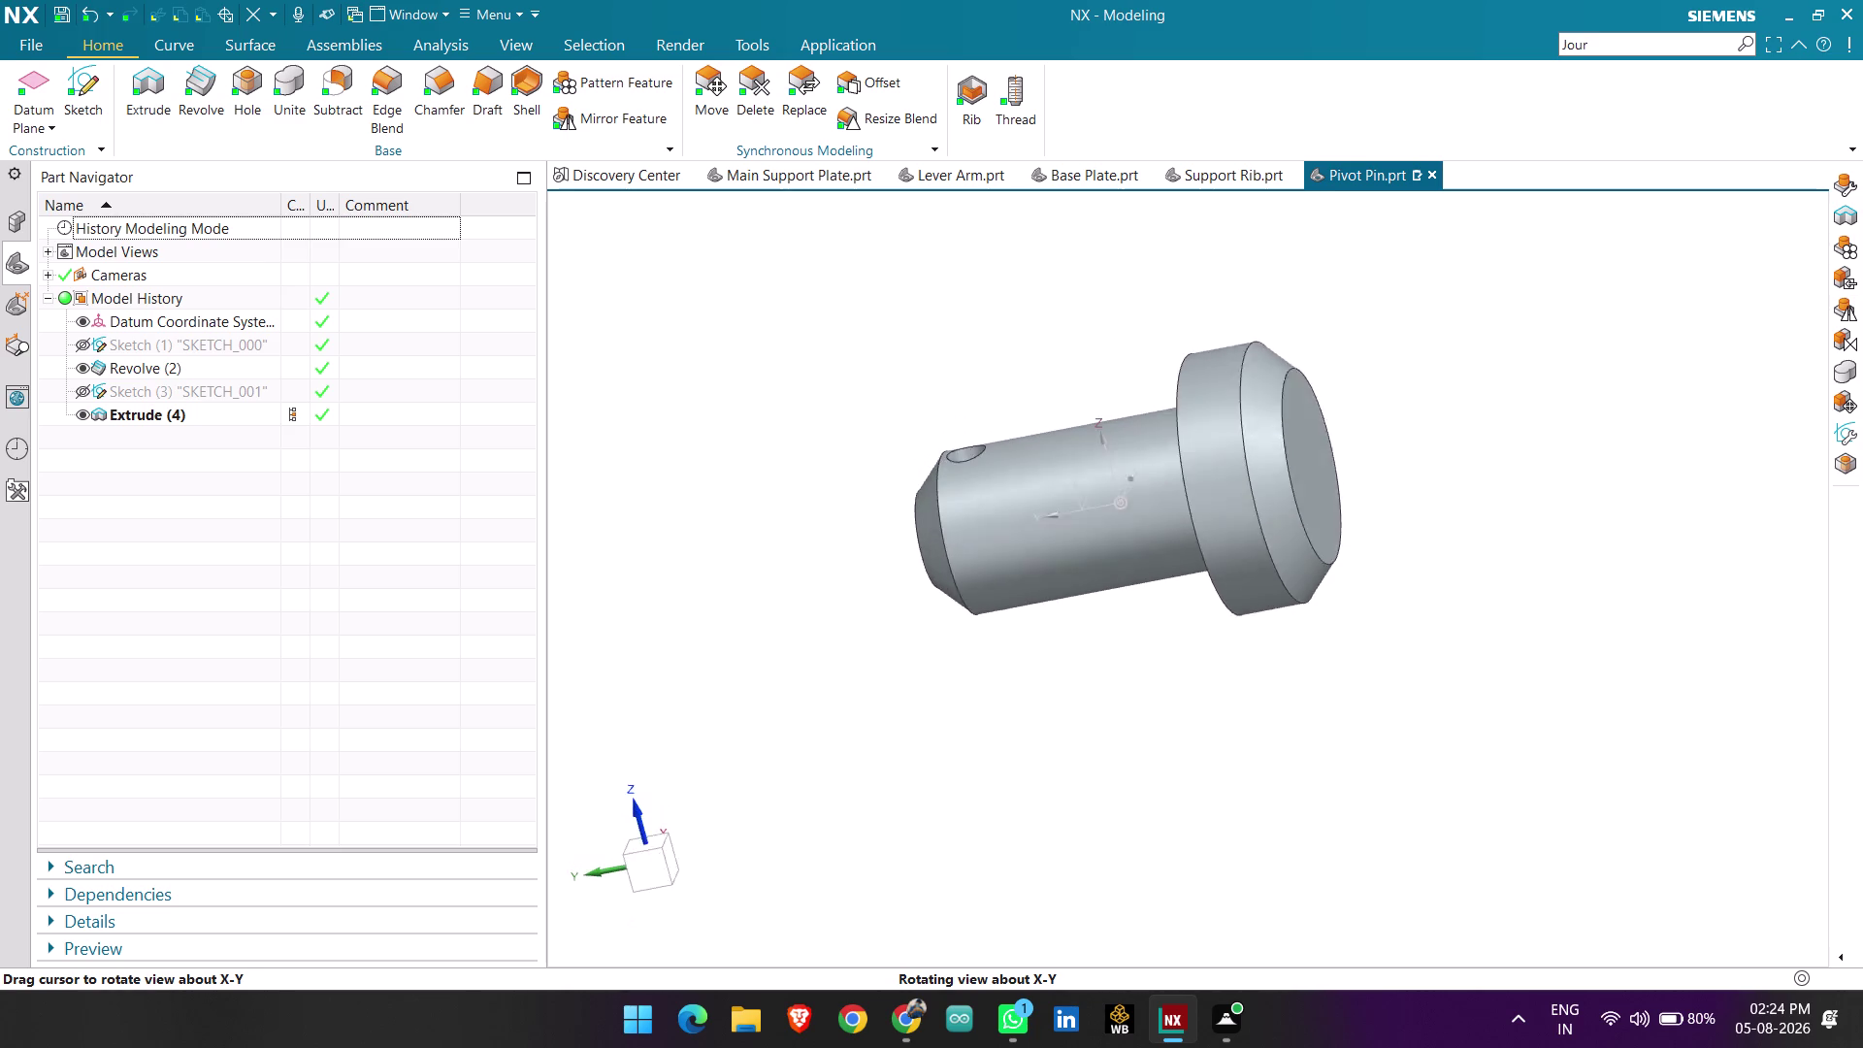
middle_drag(1333, 545, 1332, 448)
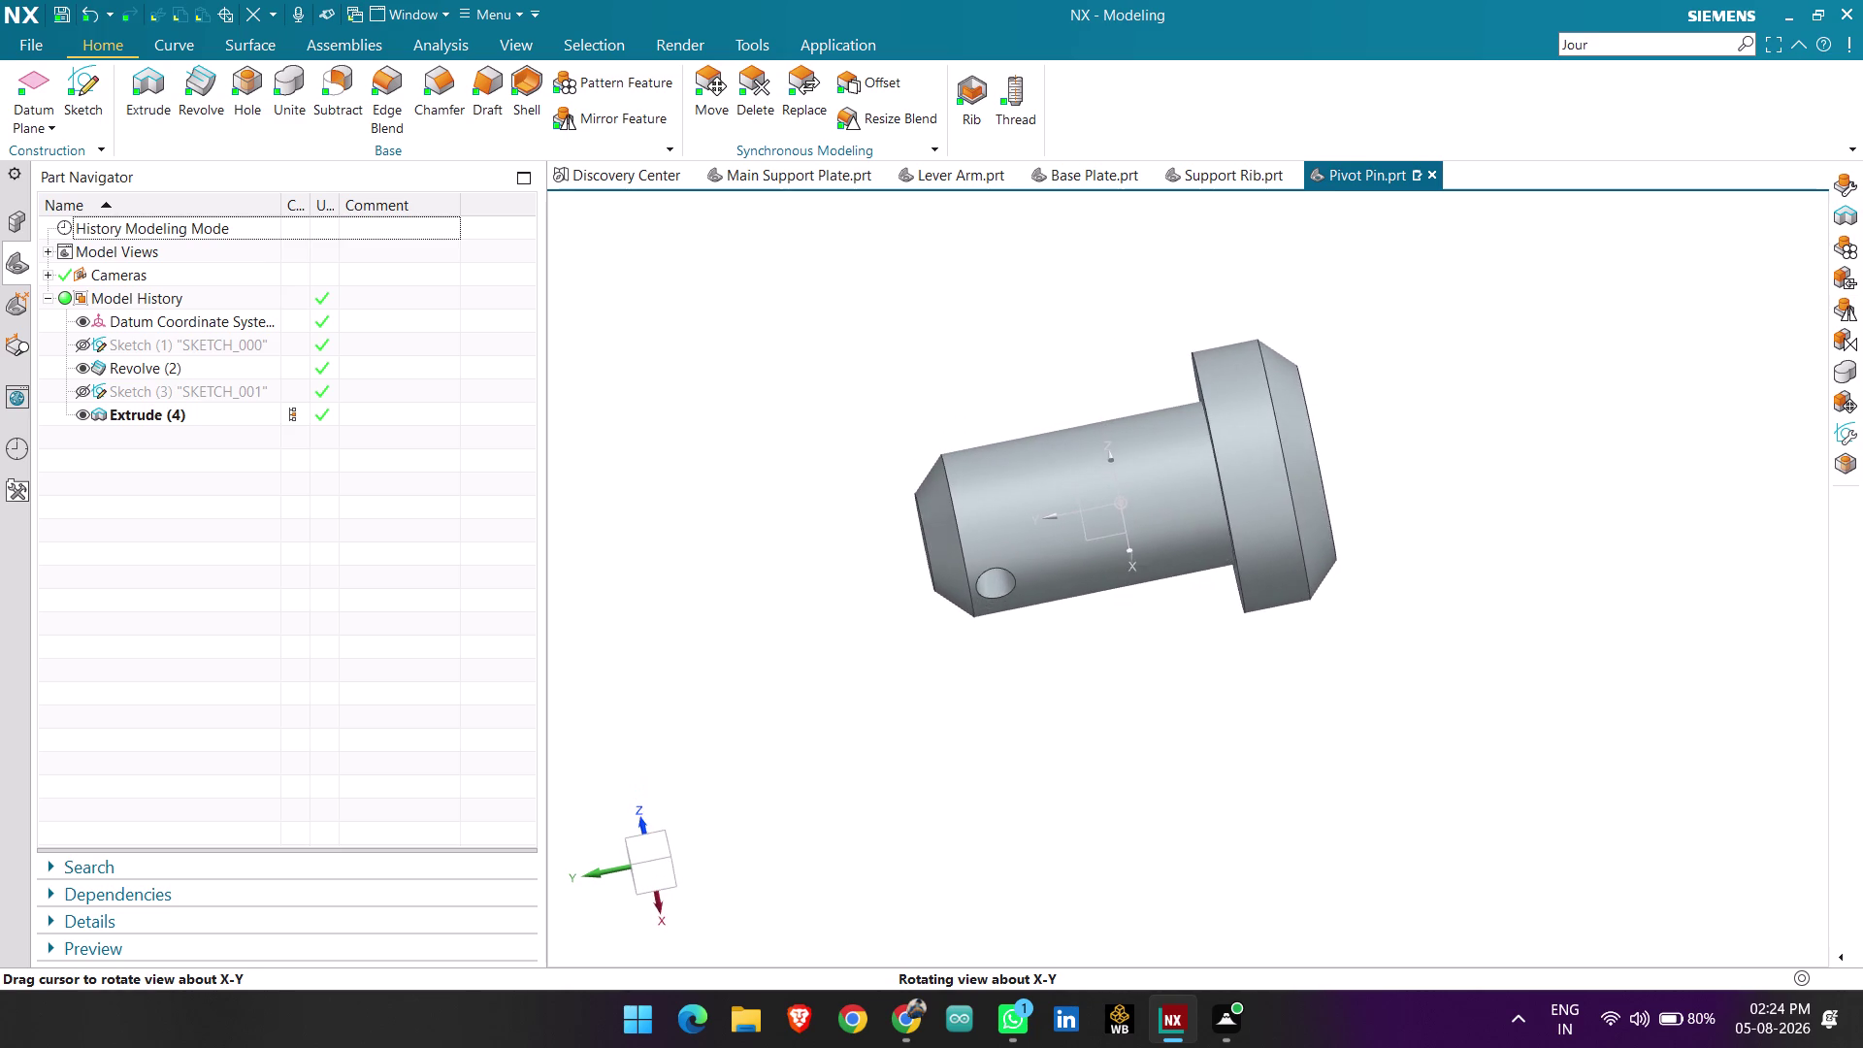
middle_drag(1332, 449, 1313, 455)
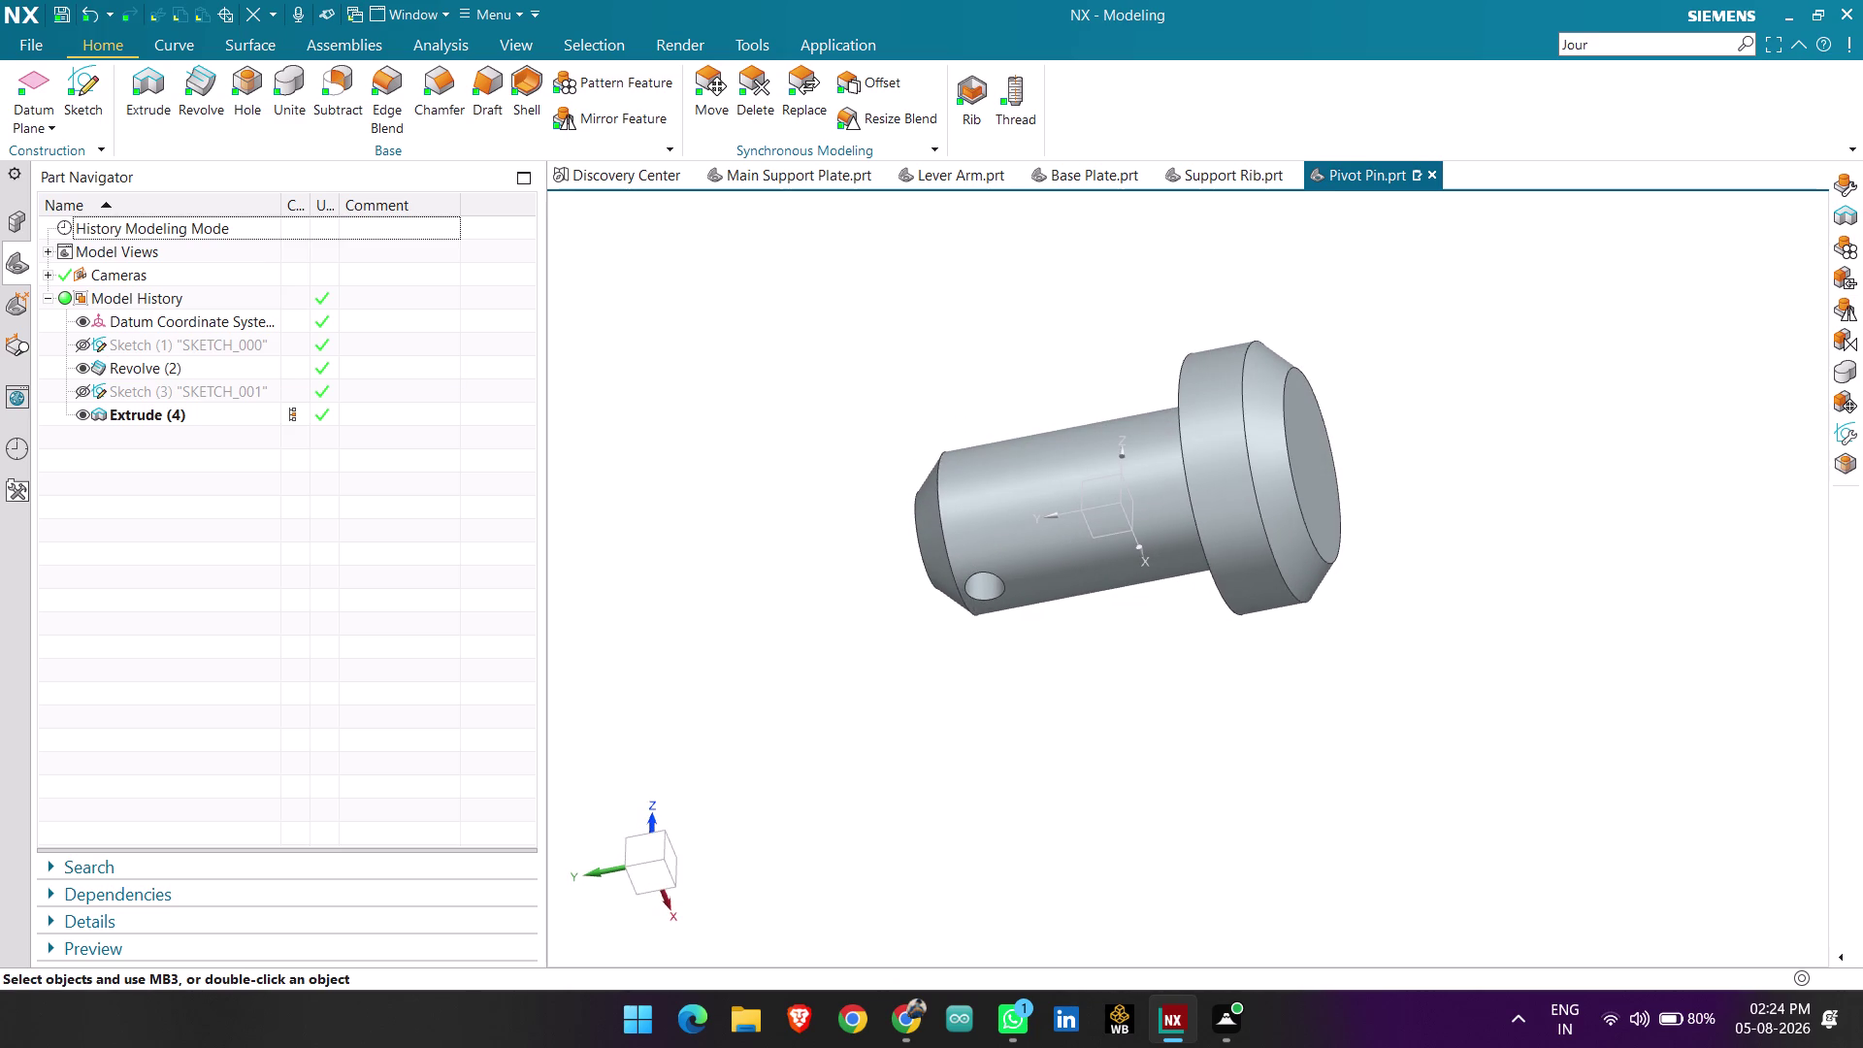
Cancel the accidental Class Selection dialog and save the pivot pin part.
key(ctrl+d)
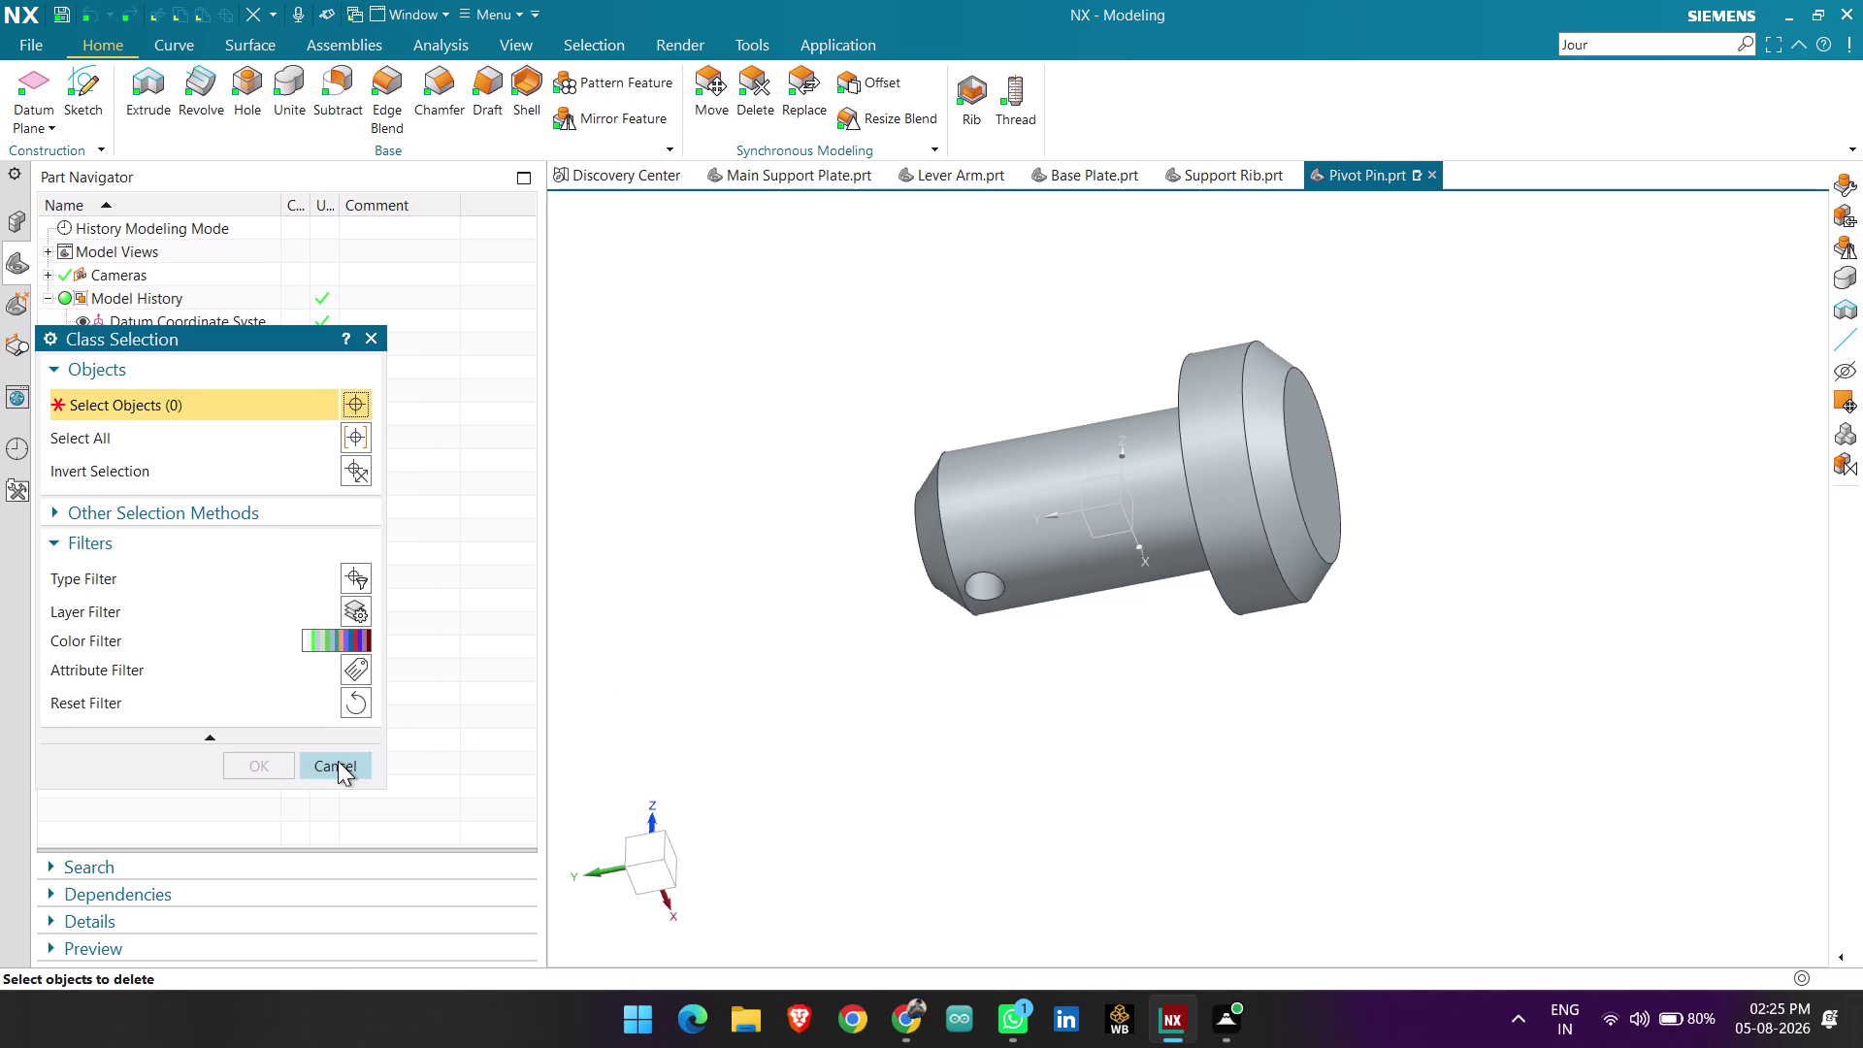
click(338, 760)
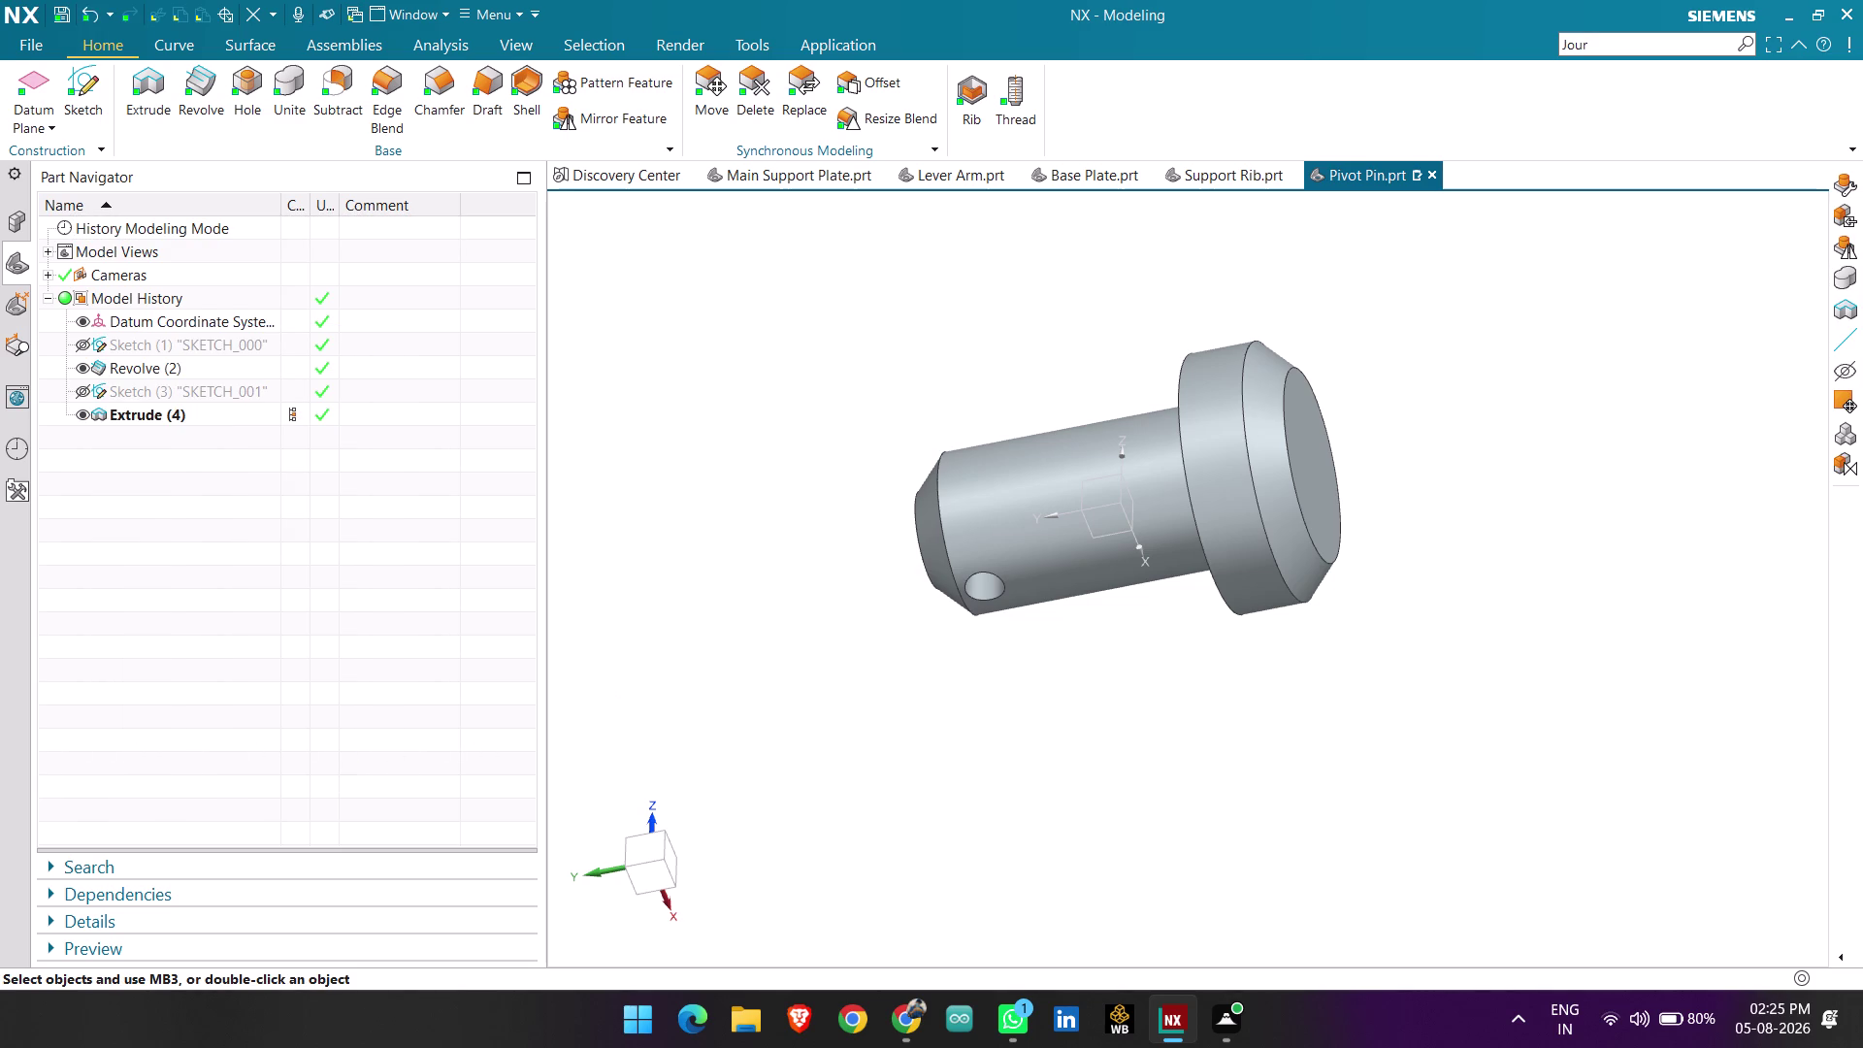
key(ctrl+s)
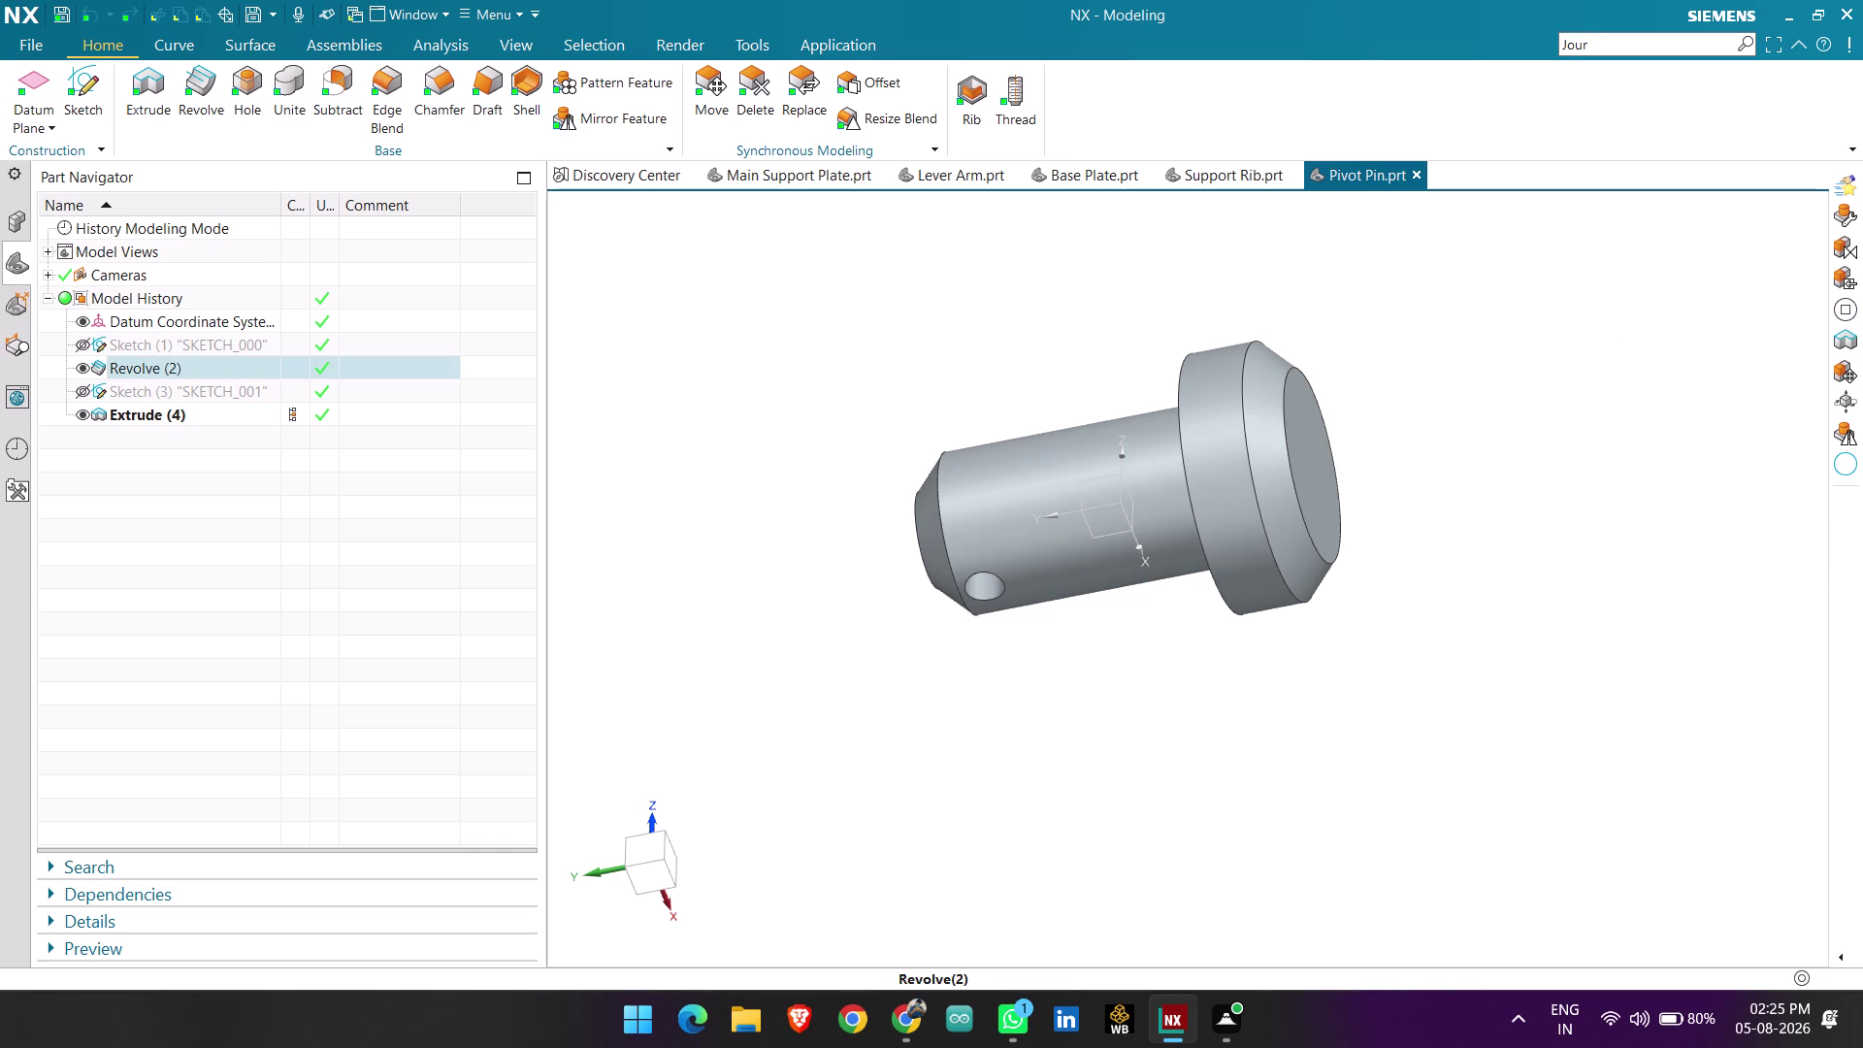
click(27, 45)
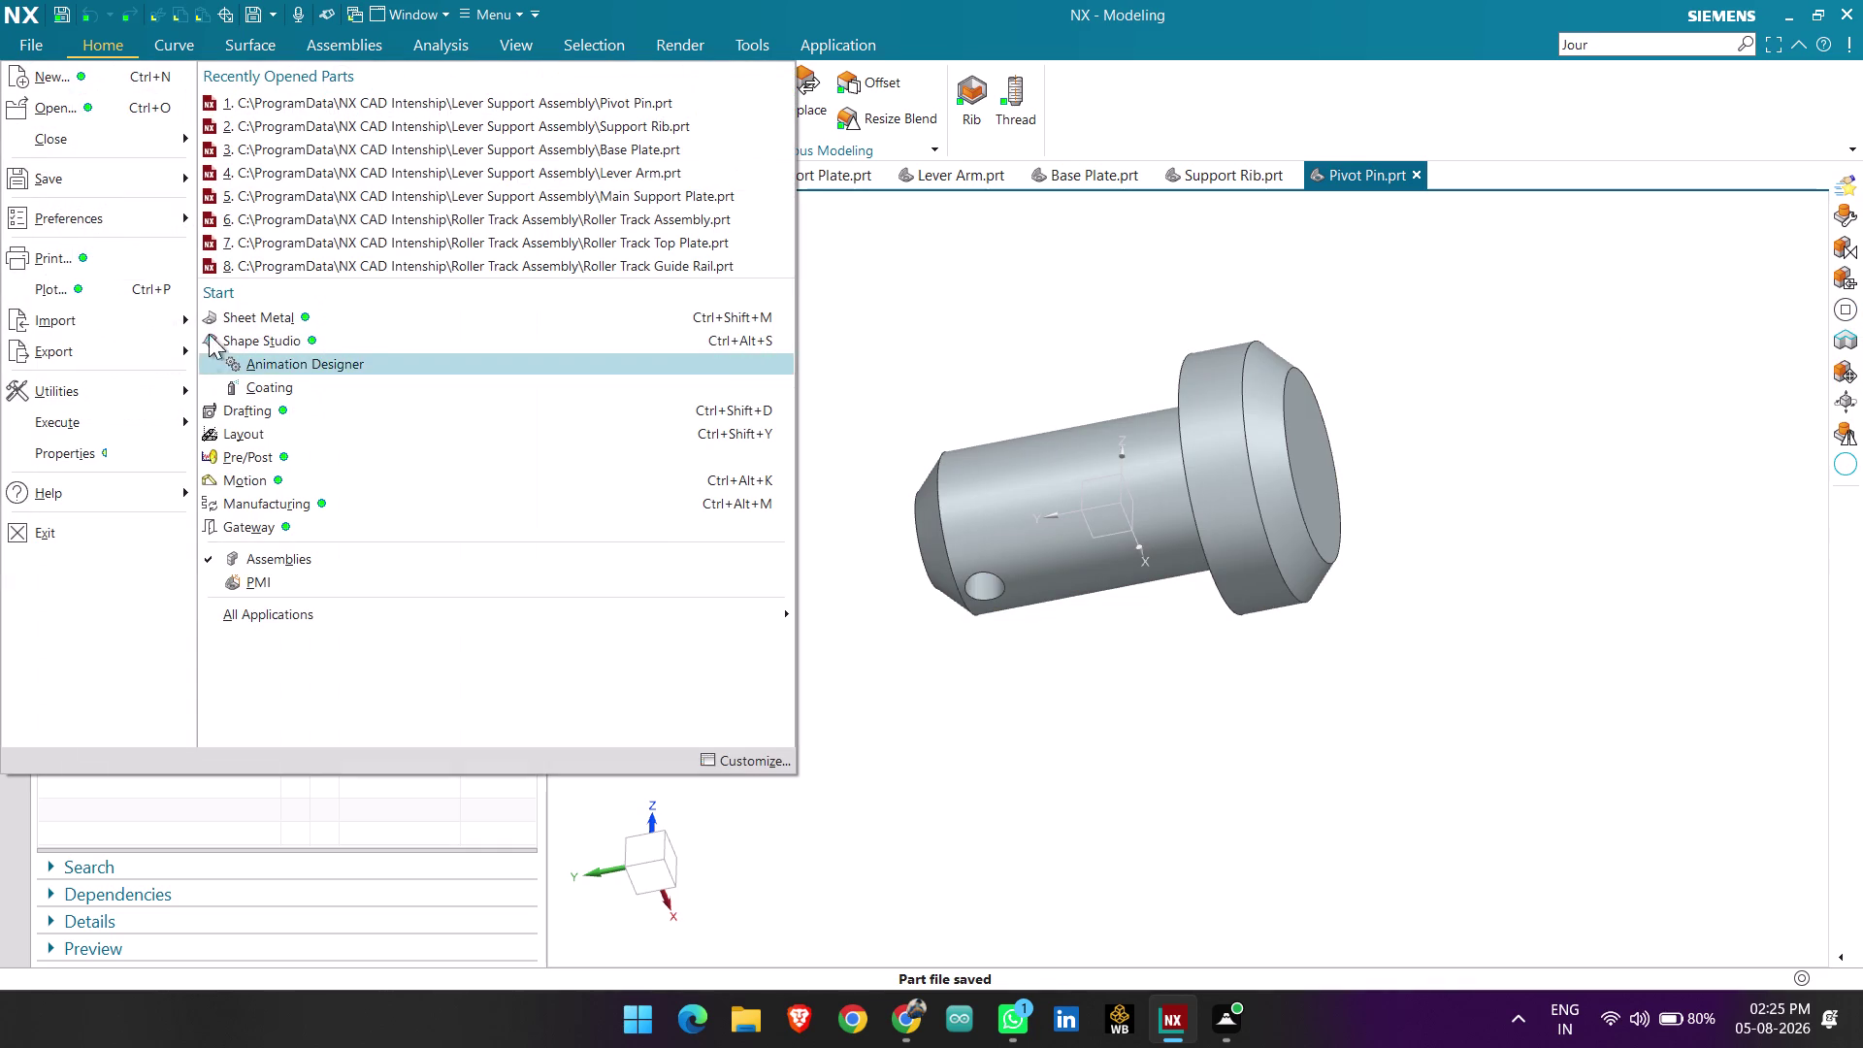
Start exporting the current display to PDF through File > Export.
click(332, 369)
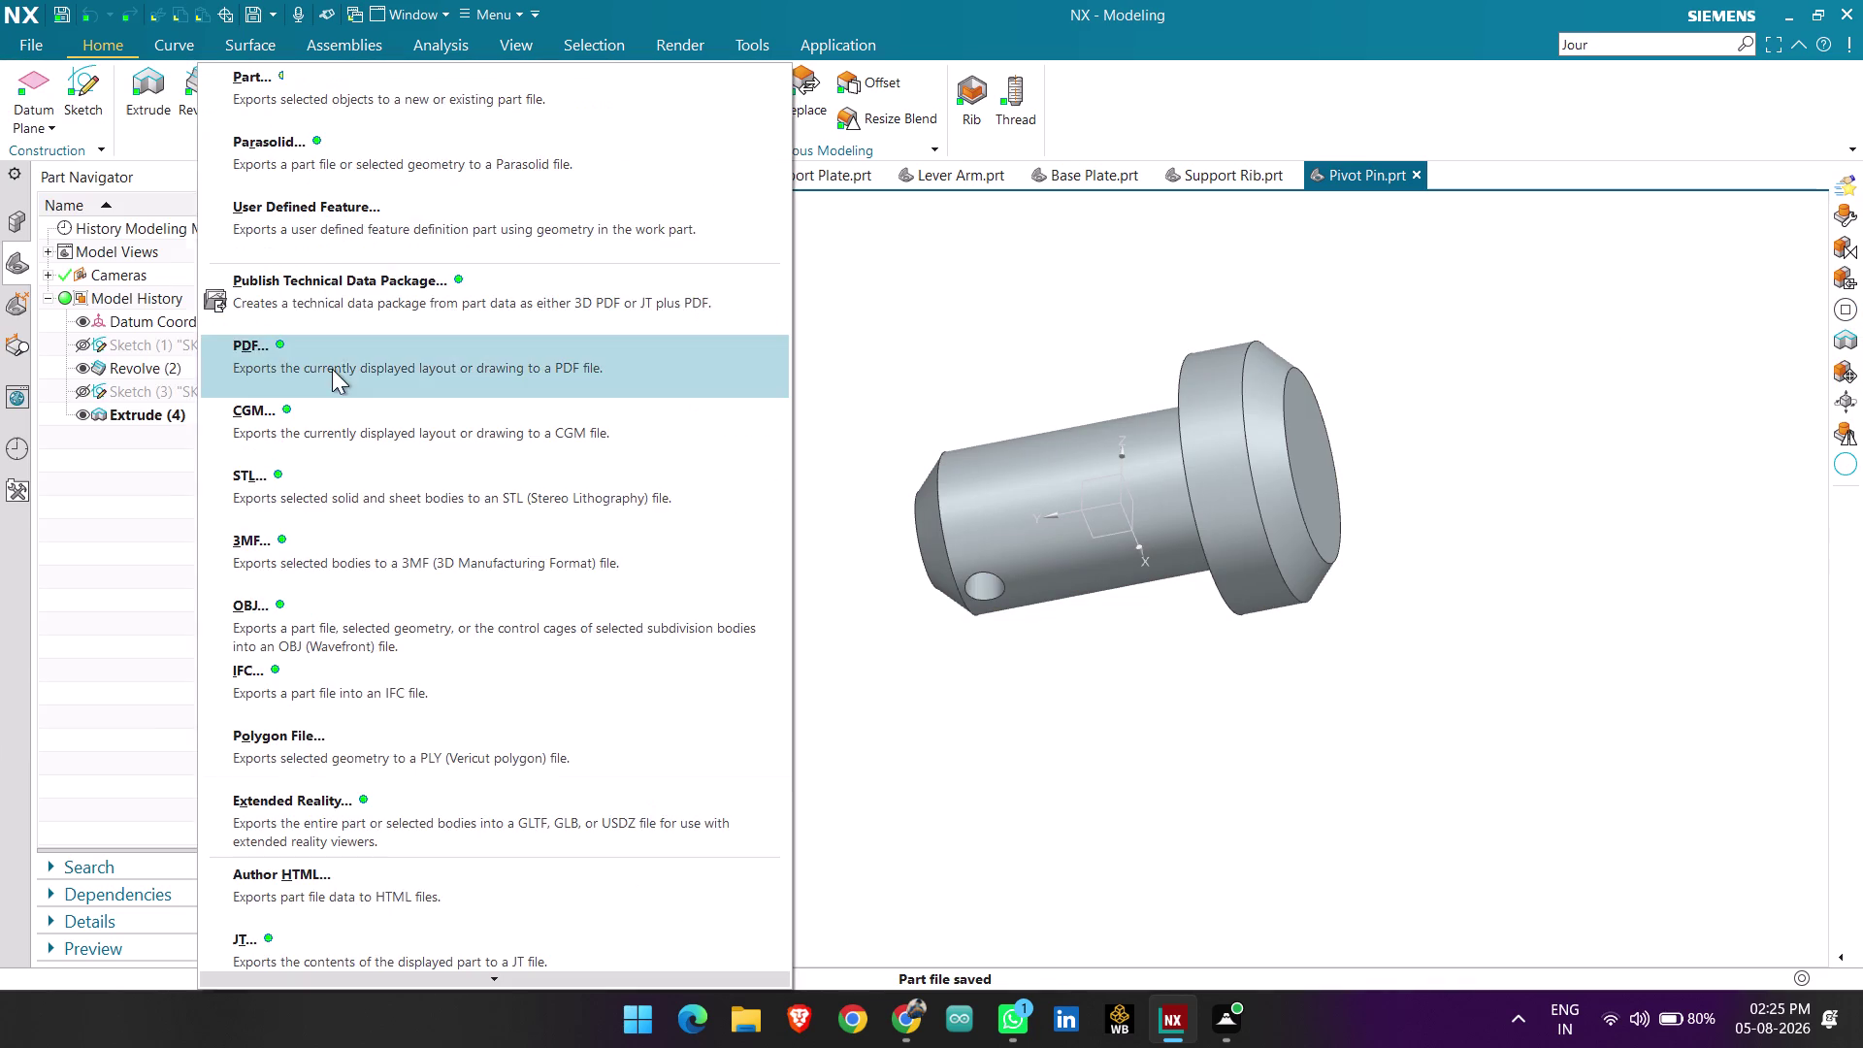
click(317, 634)
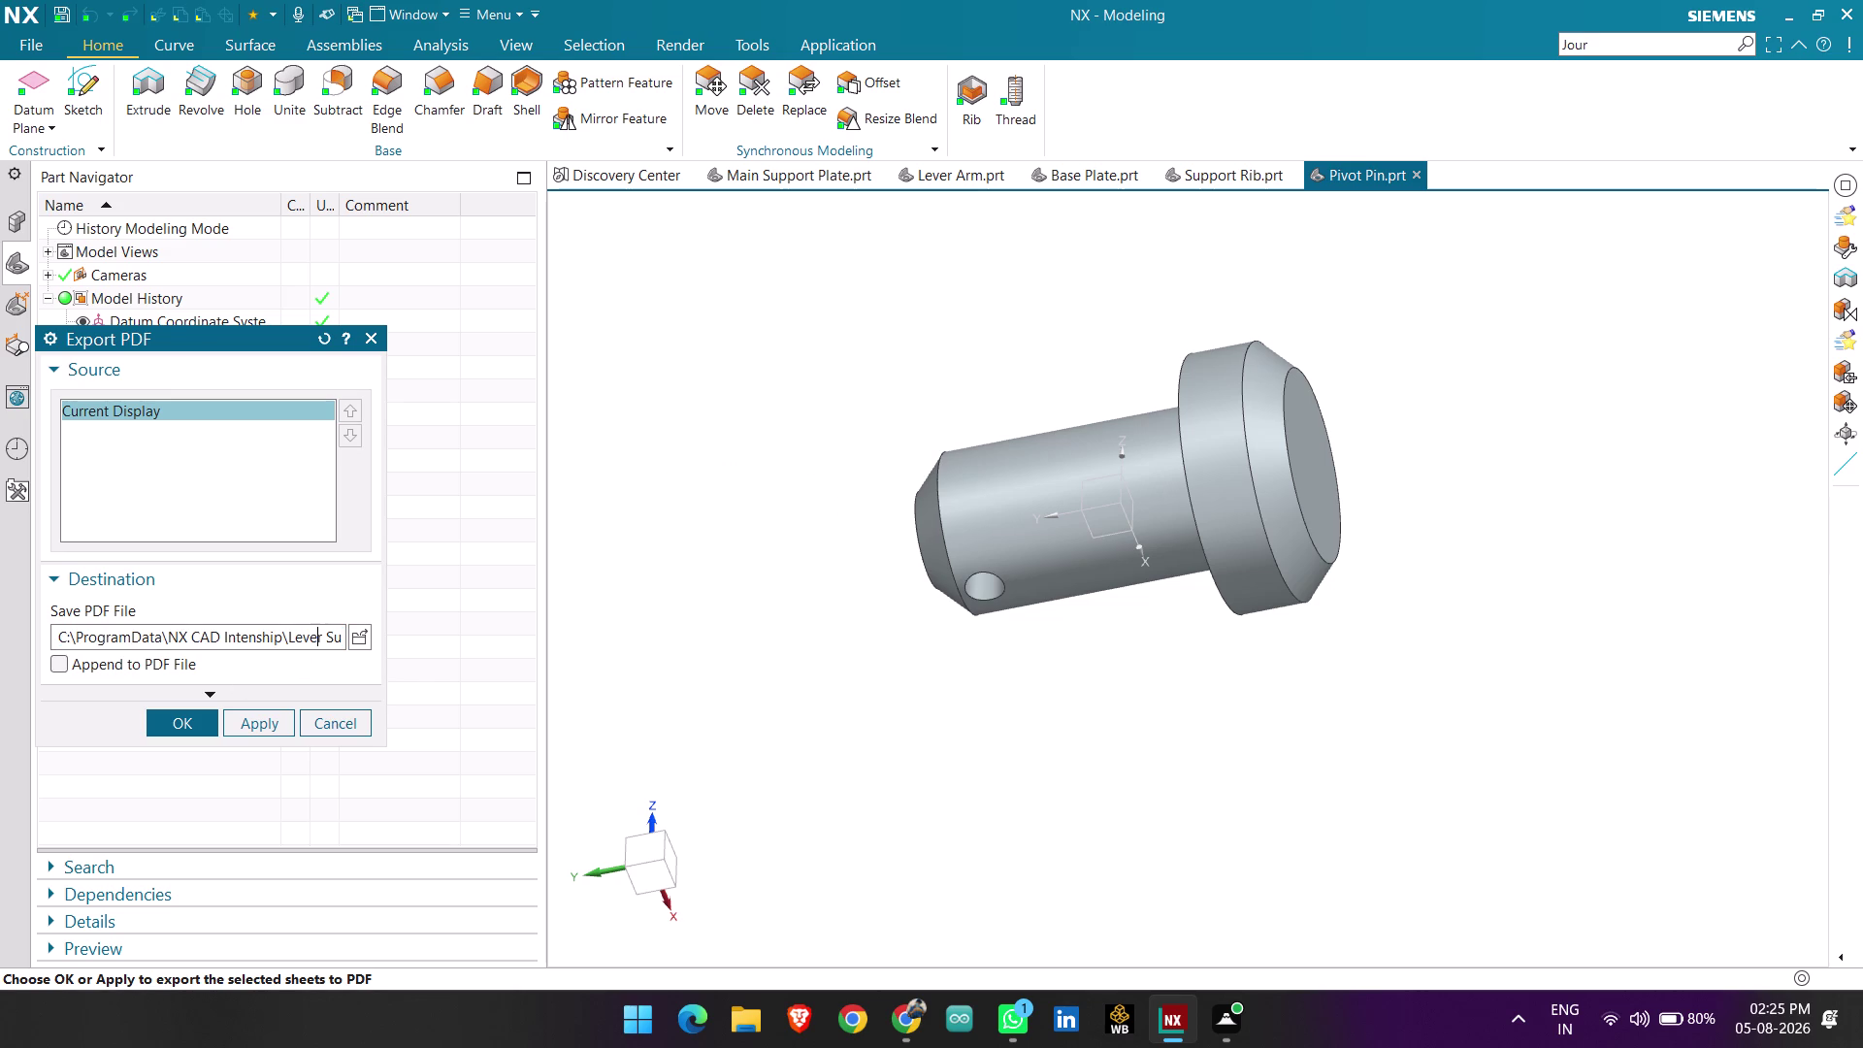
key(Right)
key(Right)
key(Right)
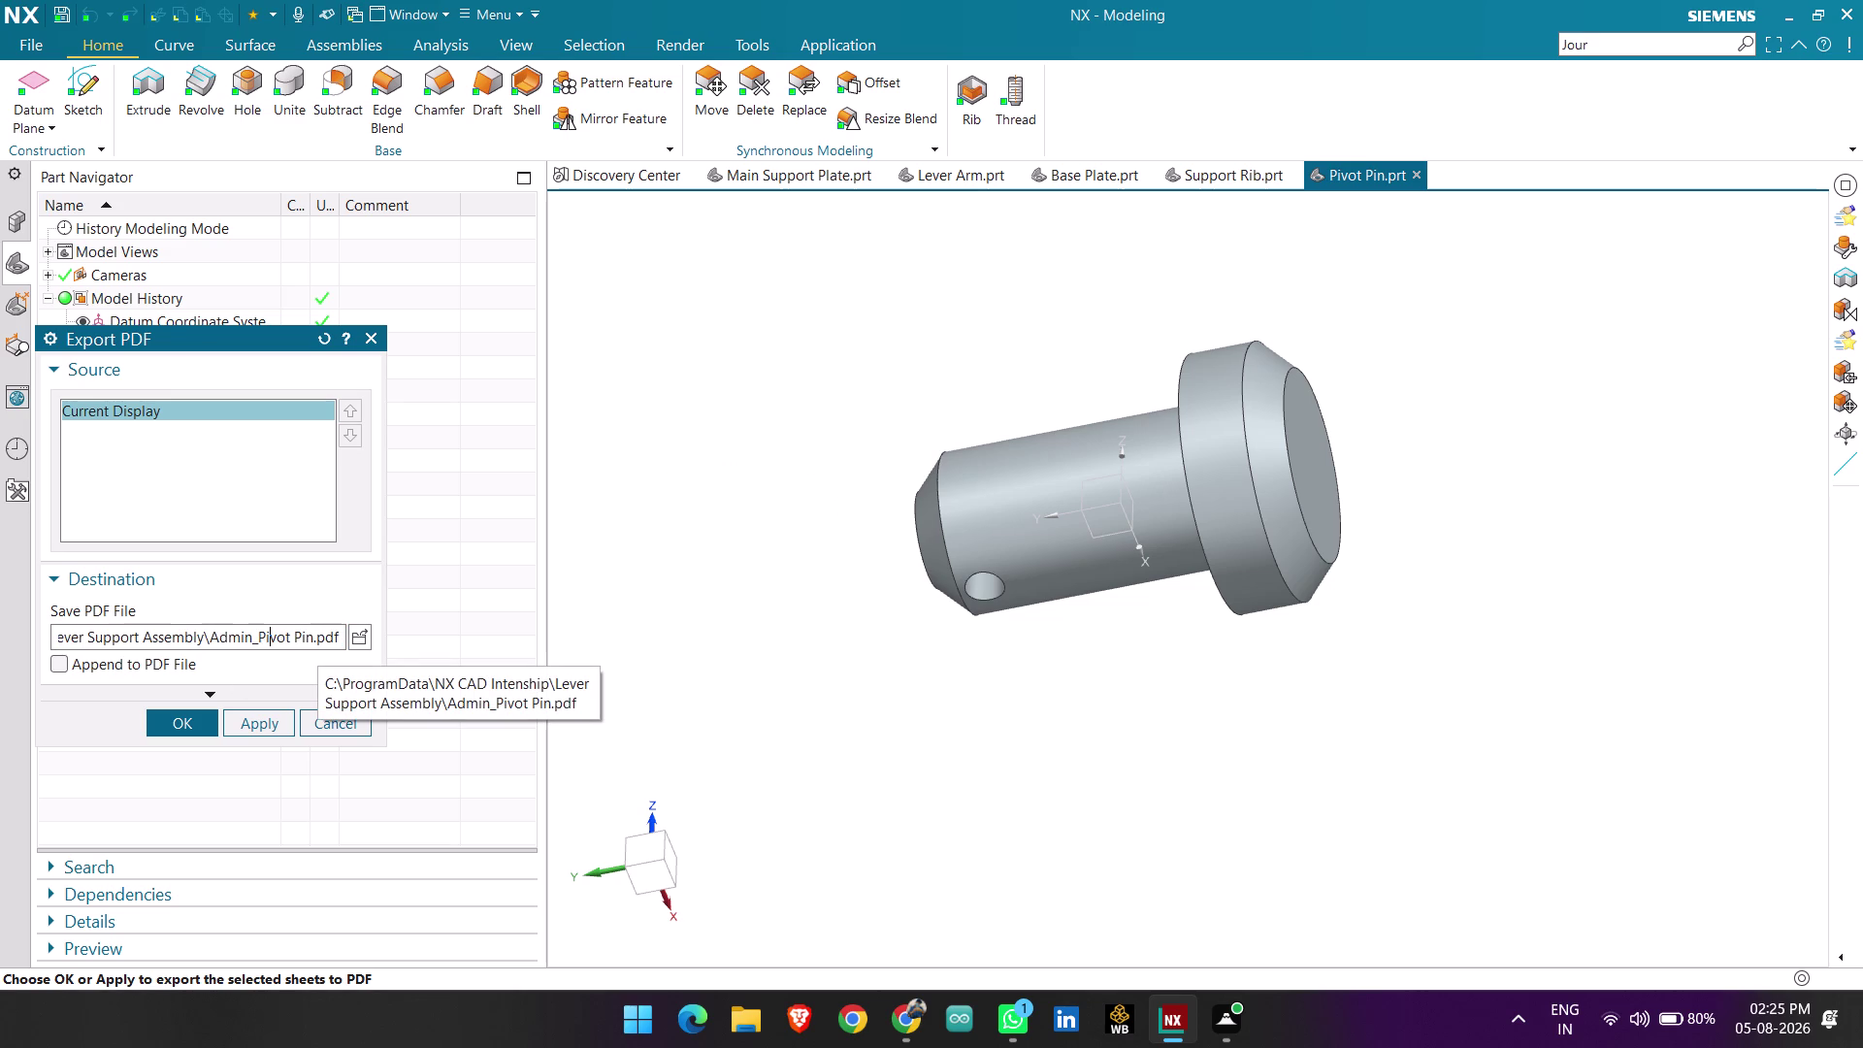
Remove the Admin_ prefix so the file is Pivot Pin.pdf, and export.
key(Left)
key(Left)
key(Left)
key(BackSpace)
key(BackSpace)
key(BackSpace)
key(BackSpace)
key(BackSpace)
key(BackSpace)
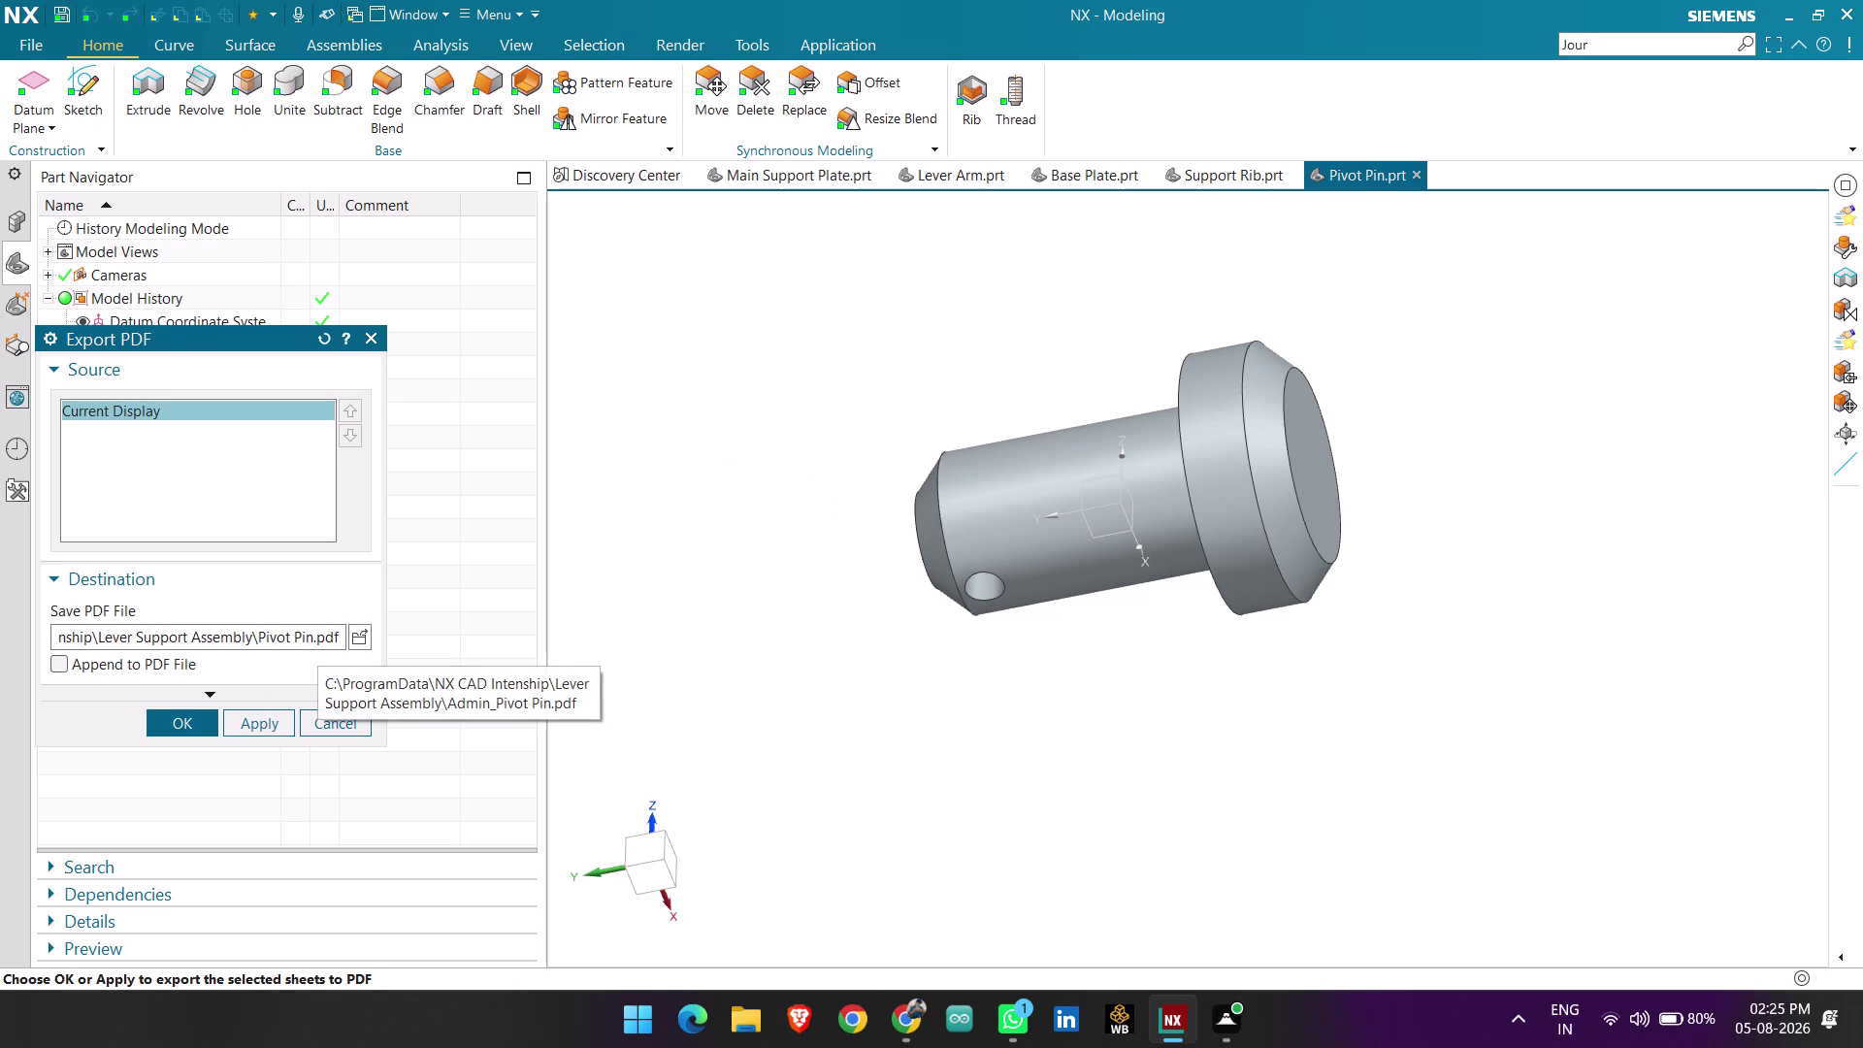
click(179, 718)
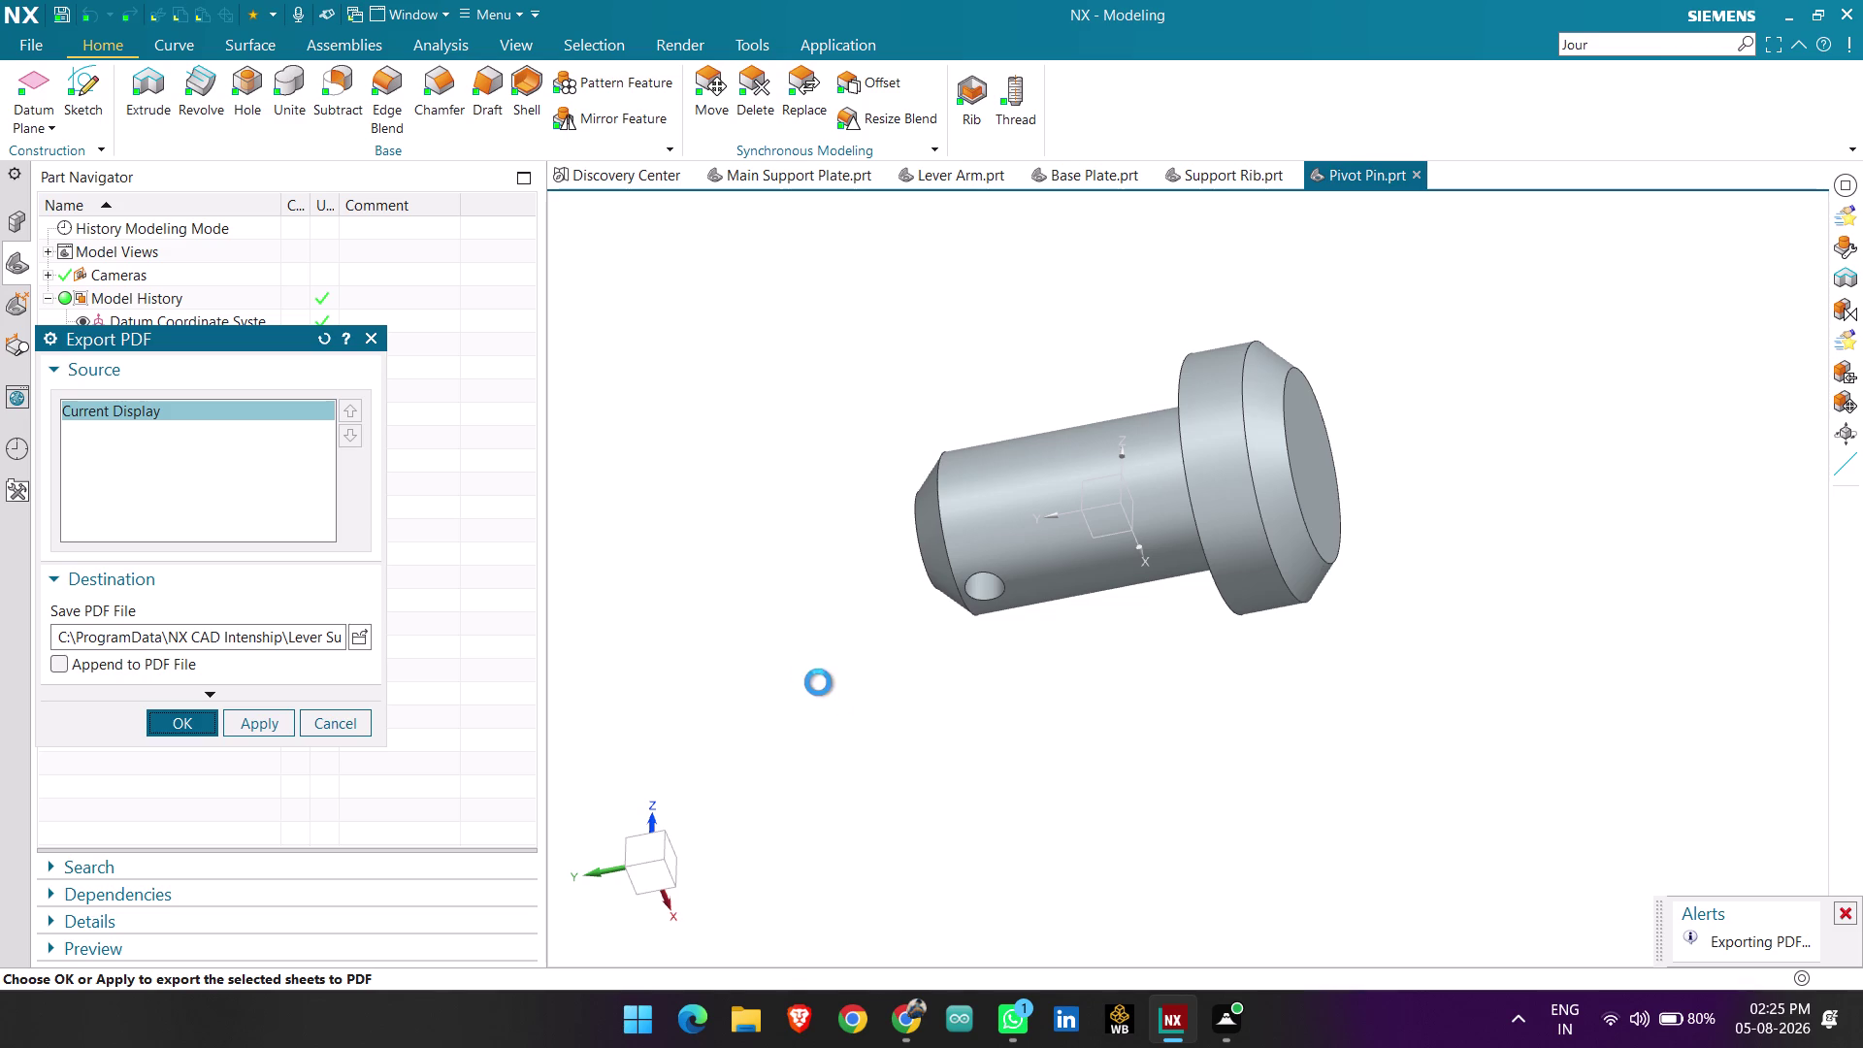